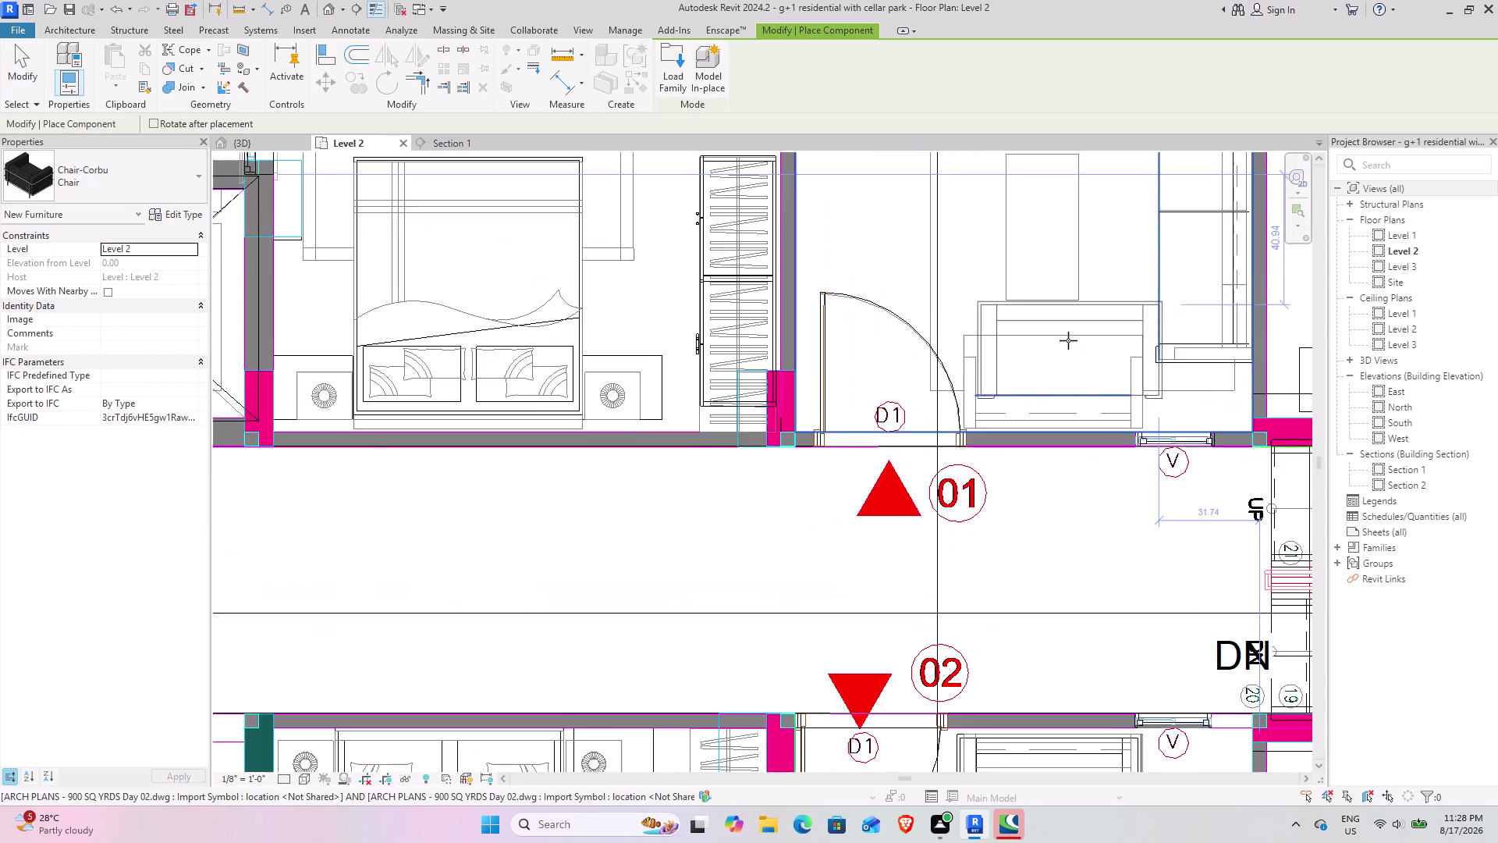
Rotate and place a Corbu chair in the Level 2 living room.
middle_drag(1067, 340, 942, 391)
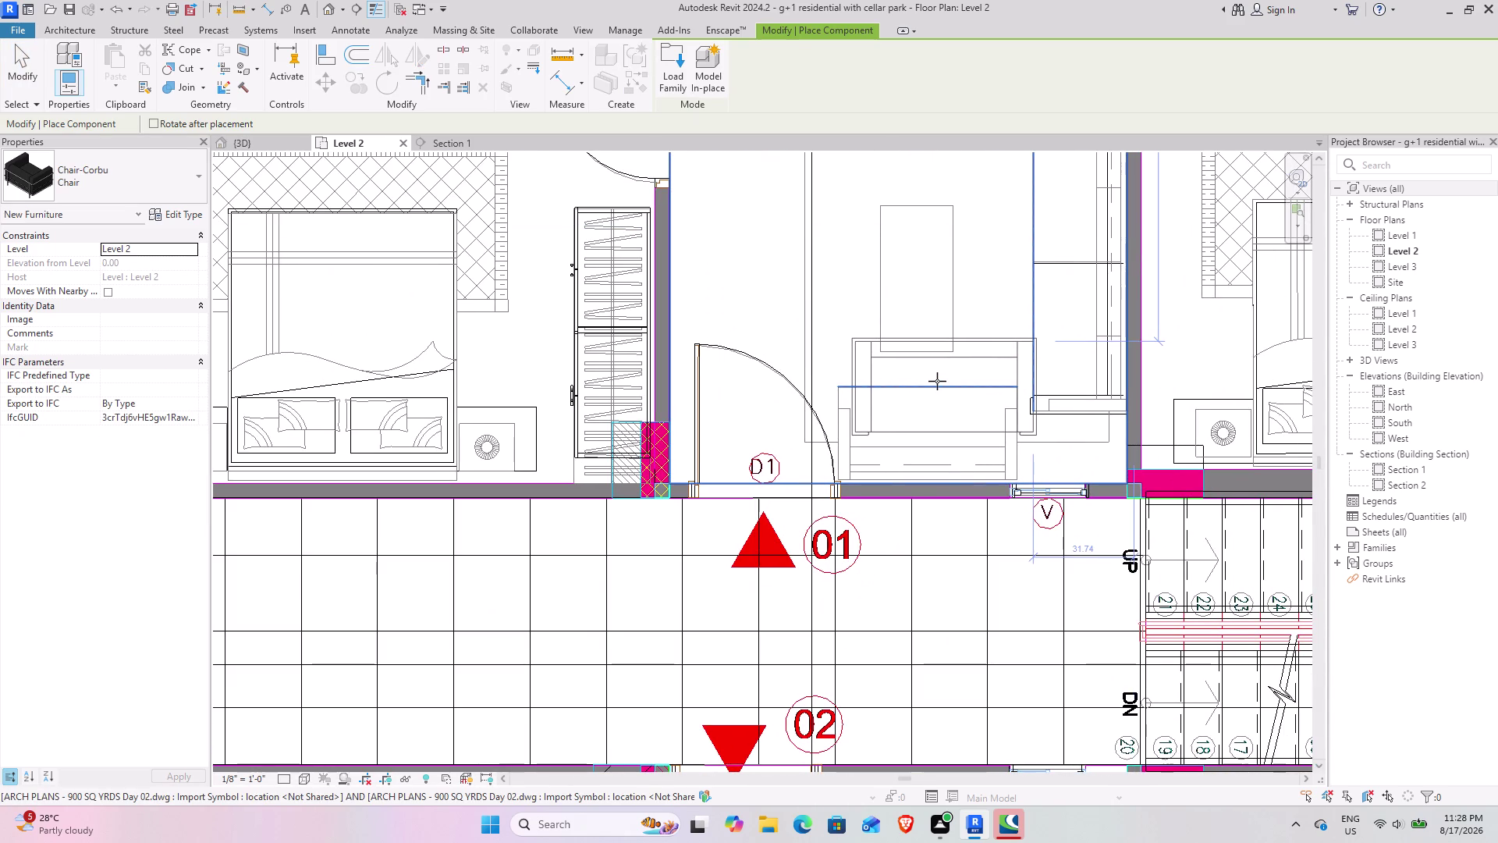
key(space)
key(space)
key(space)
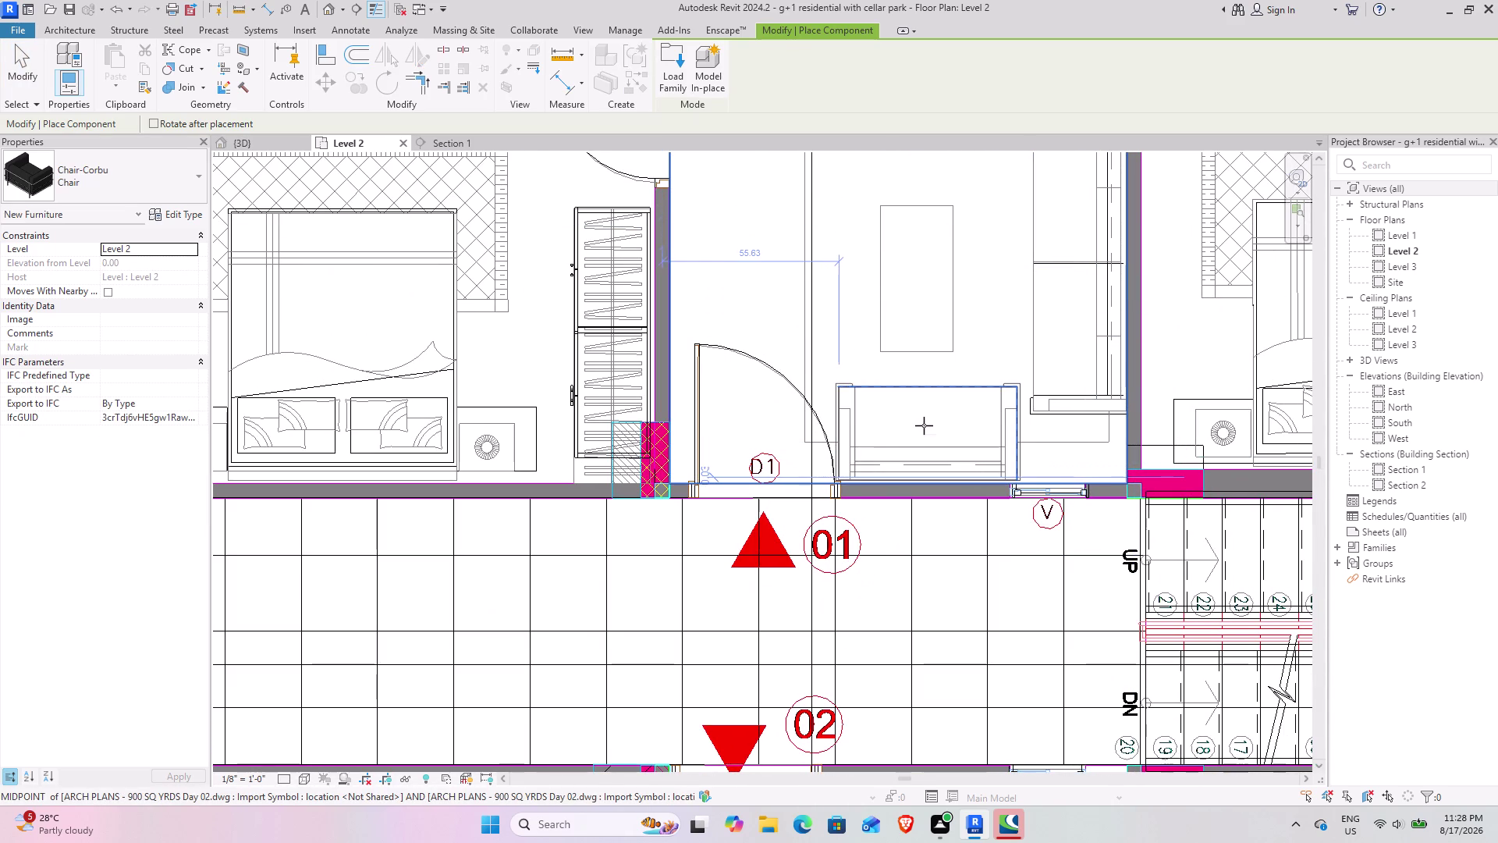
click(932, 425)
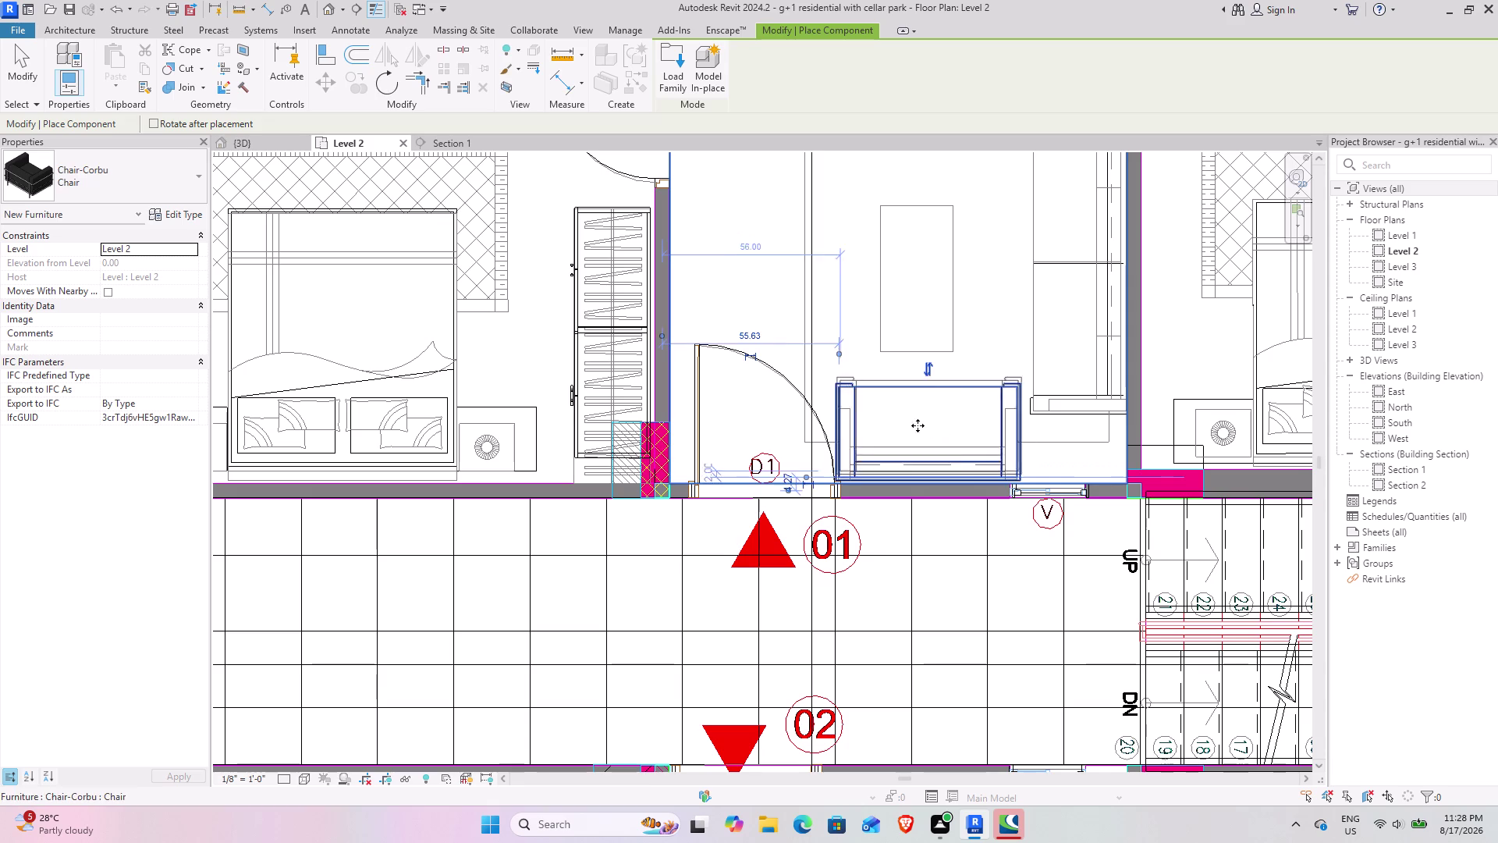
Pan across the flat, end chair placement and switch to the {3D} view.
middle_drag(597, 378, 1280, 455)
middle_drag(571, 451, 1414, 458)
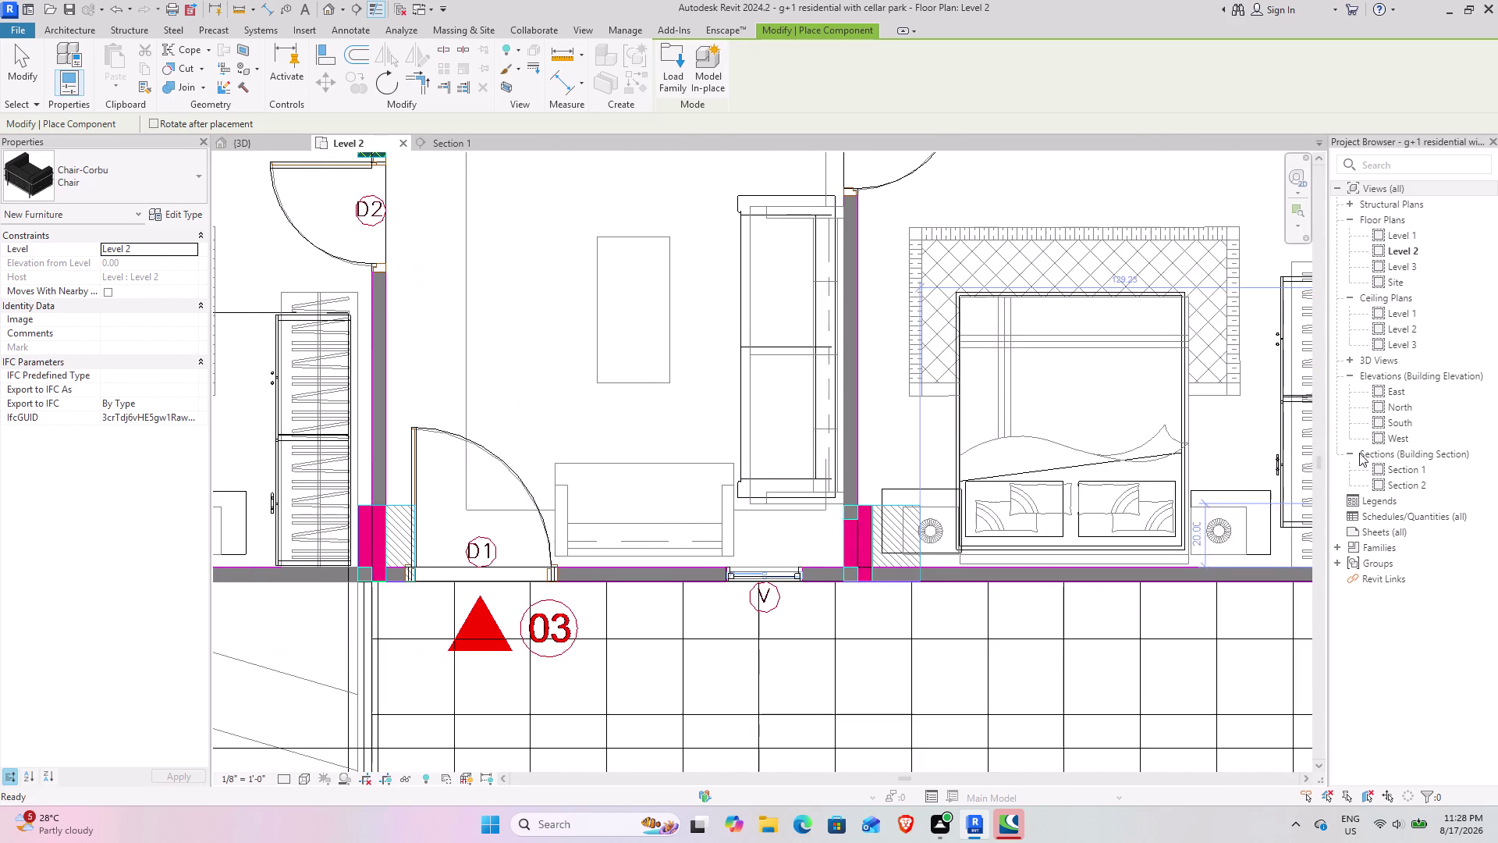
click(642, 508)
middle_drag(649, 507, 928, 603)
scroll(down, 3)
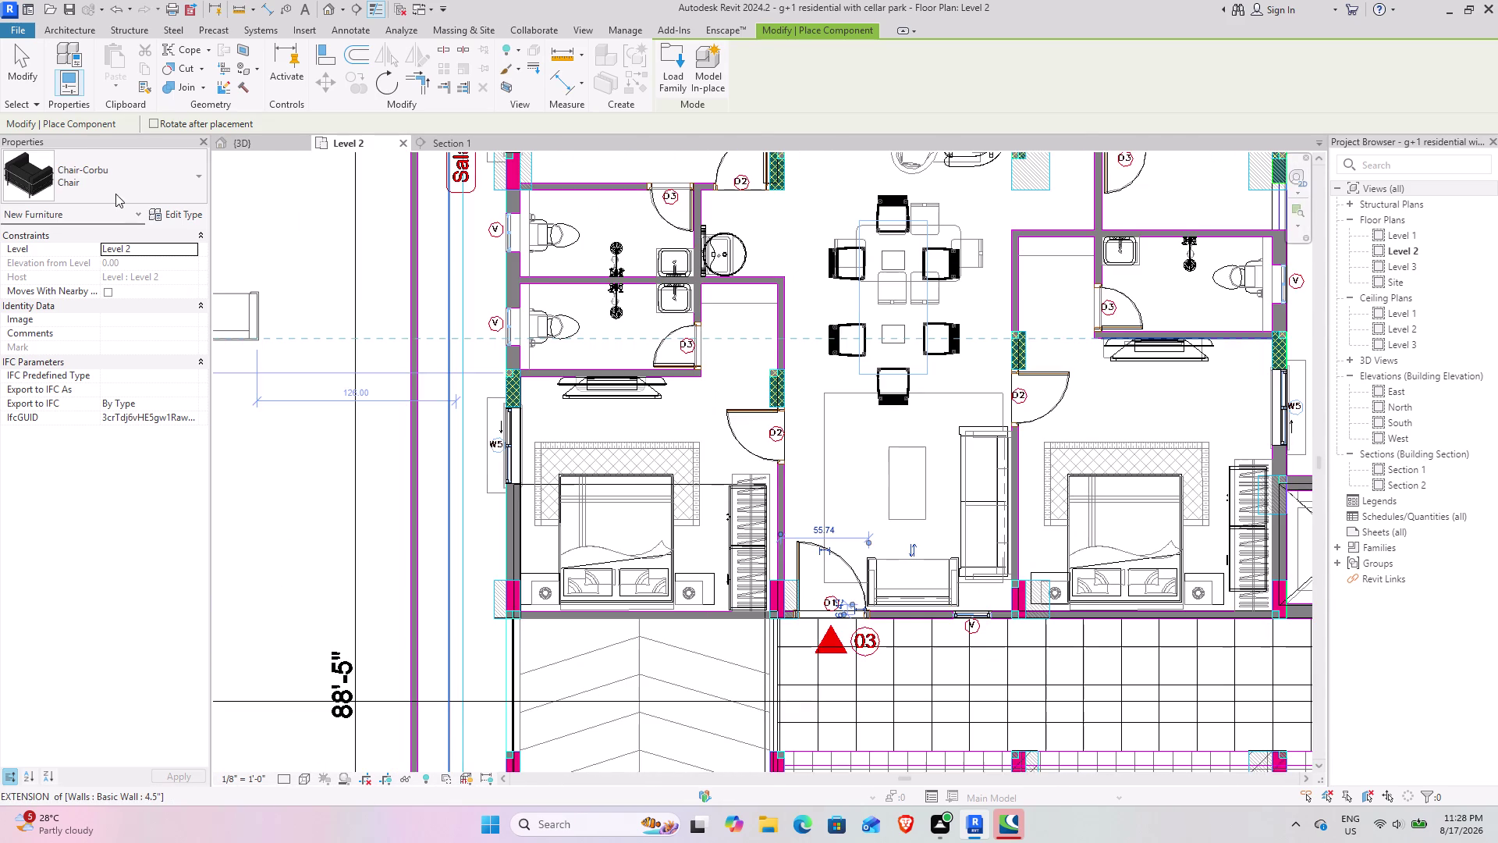
click(38, 75)
click(234, 137)
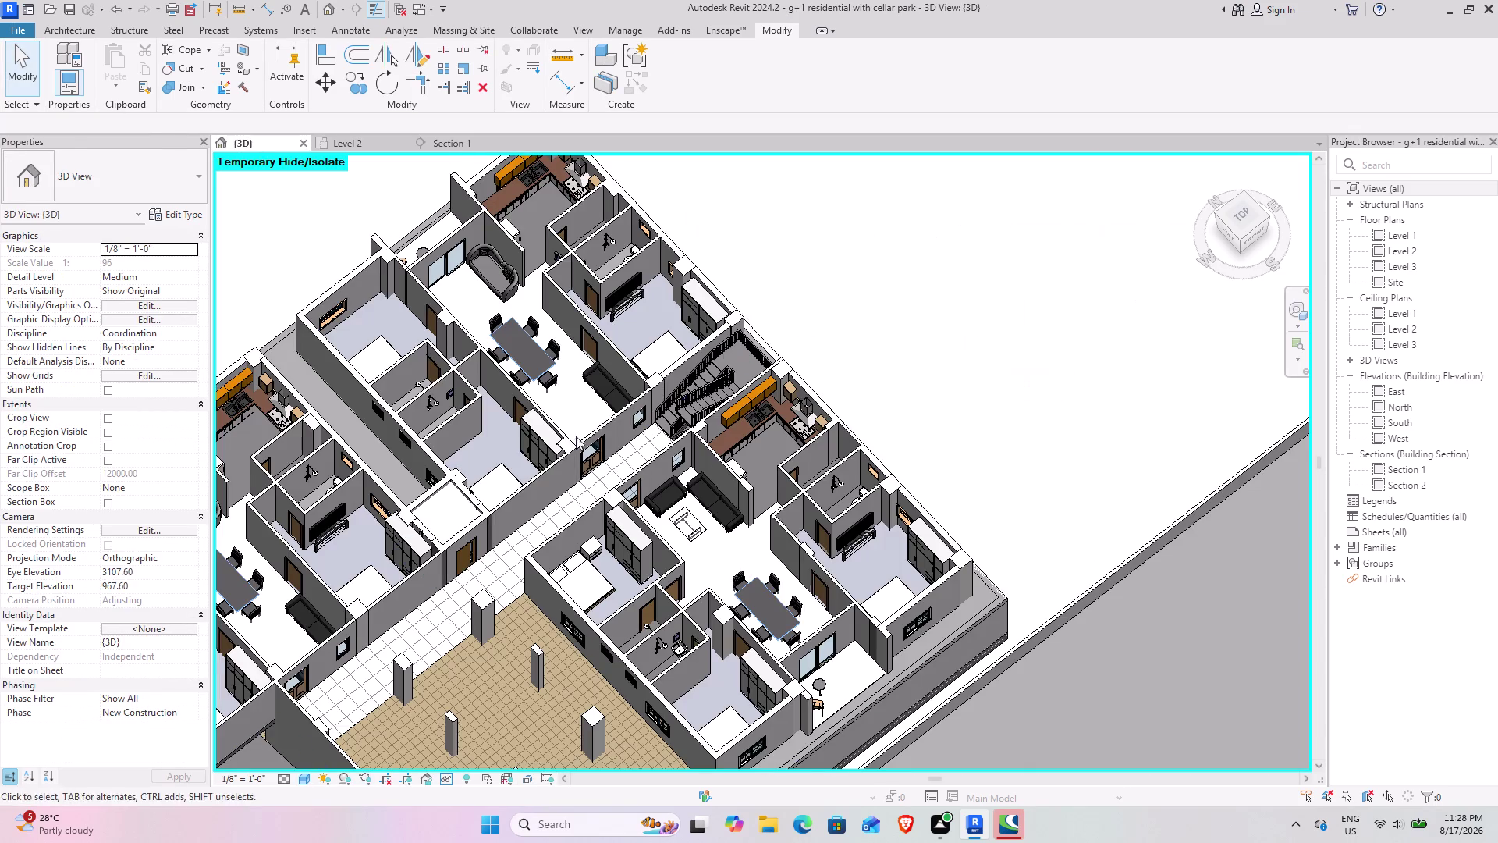
scroll(down, 3)
middle_drag(565, 481, 737, 378)
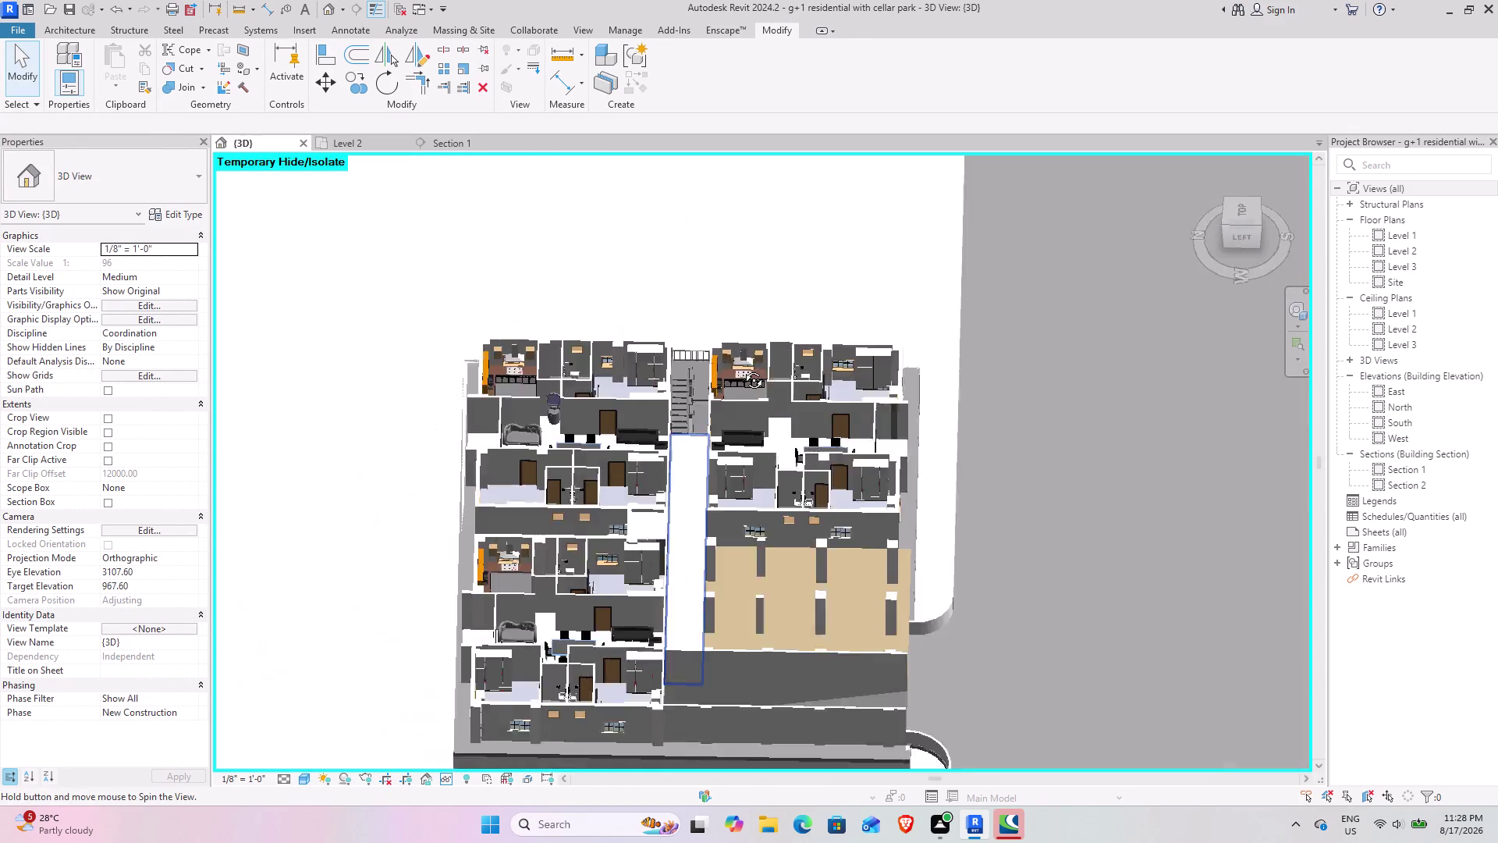
middle_drag(737, 378, 745, 355)
middle_drag(637, 496, 712, 588)
middle_drag(772, 561, 585, 305)
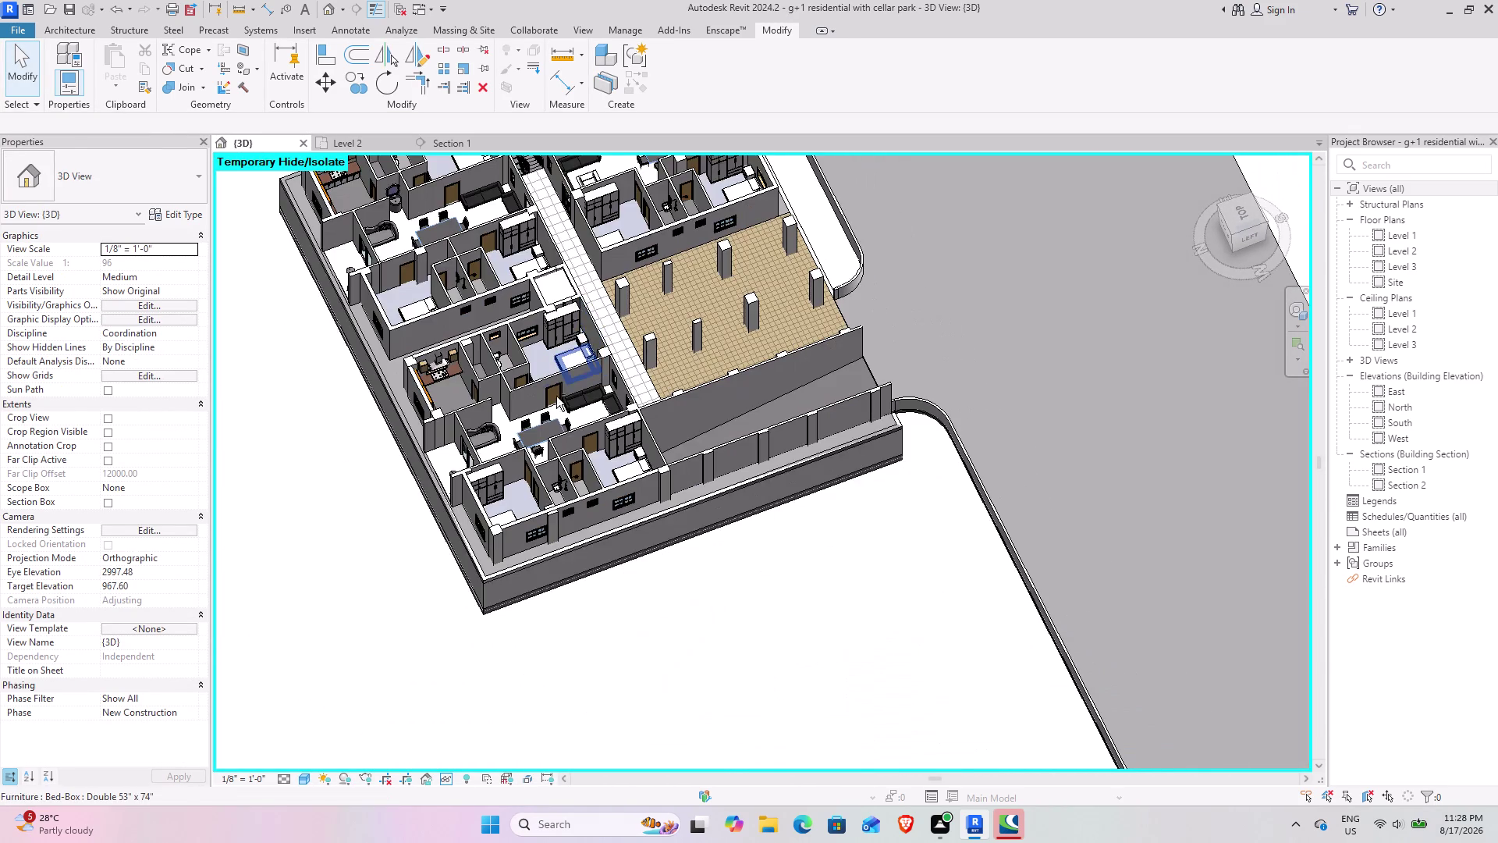
middle_drag(559, 402, 610, 448)
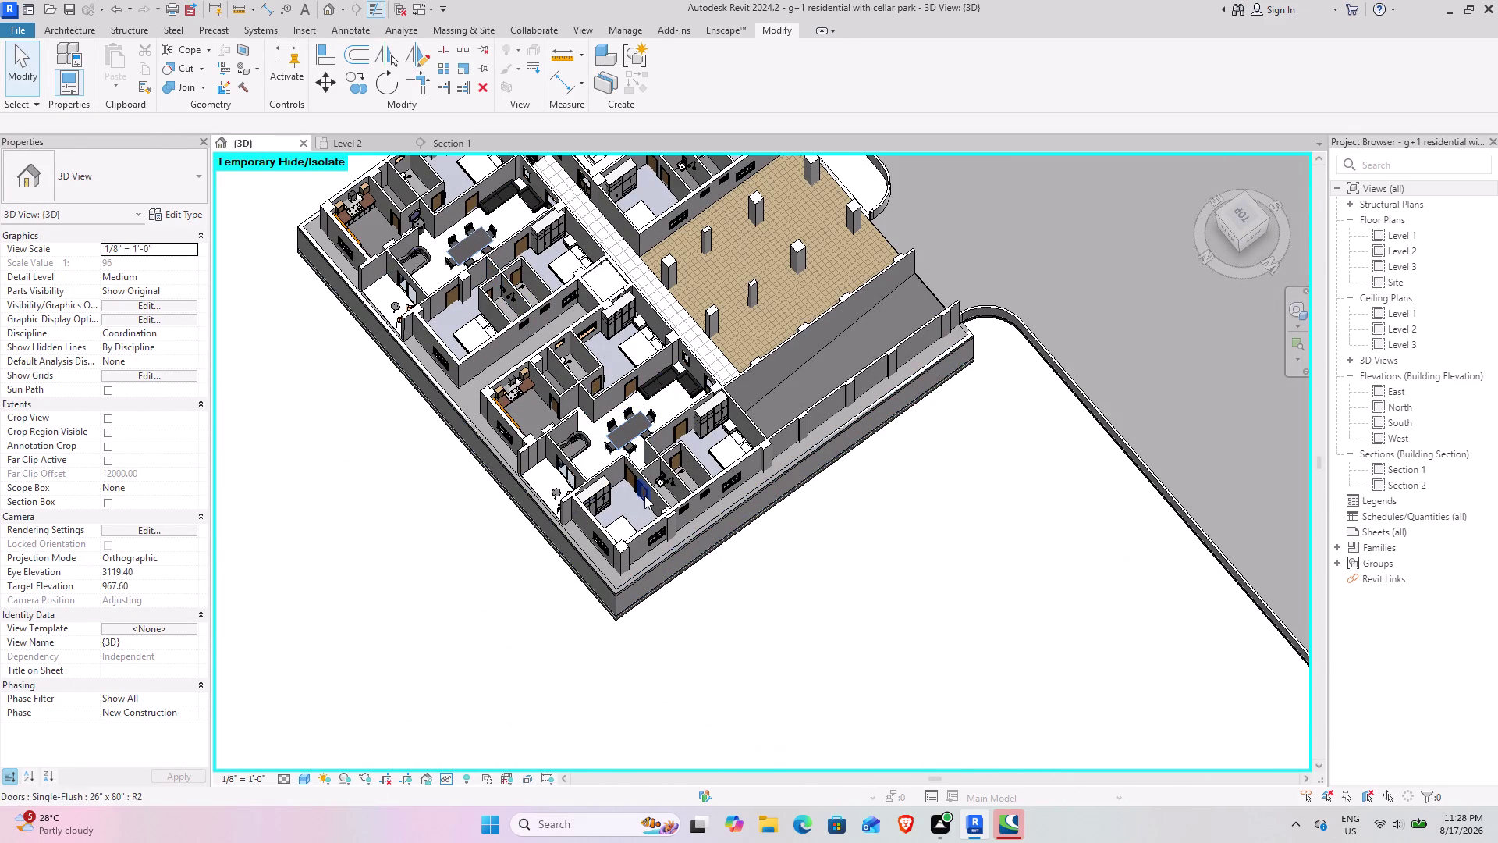
middle_drag(625, 386, 626, 468)
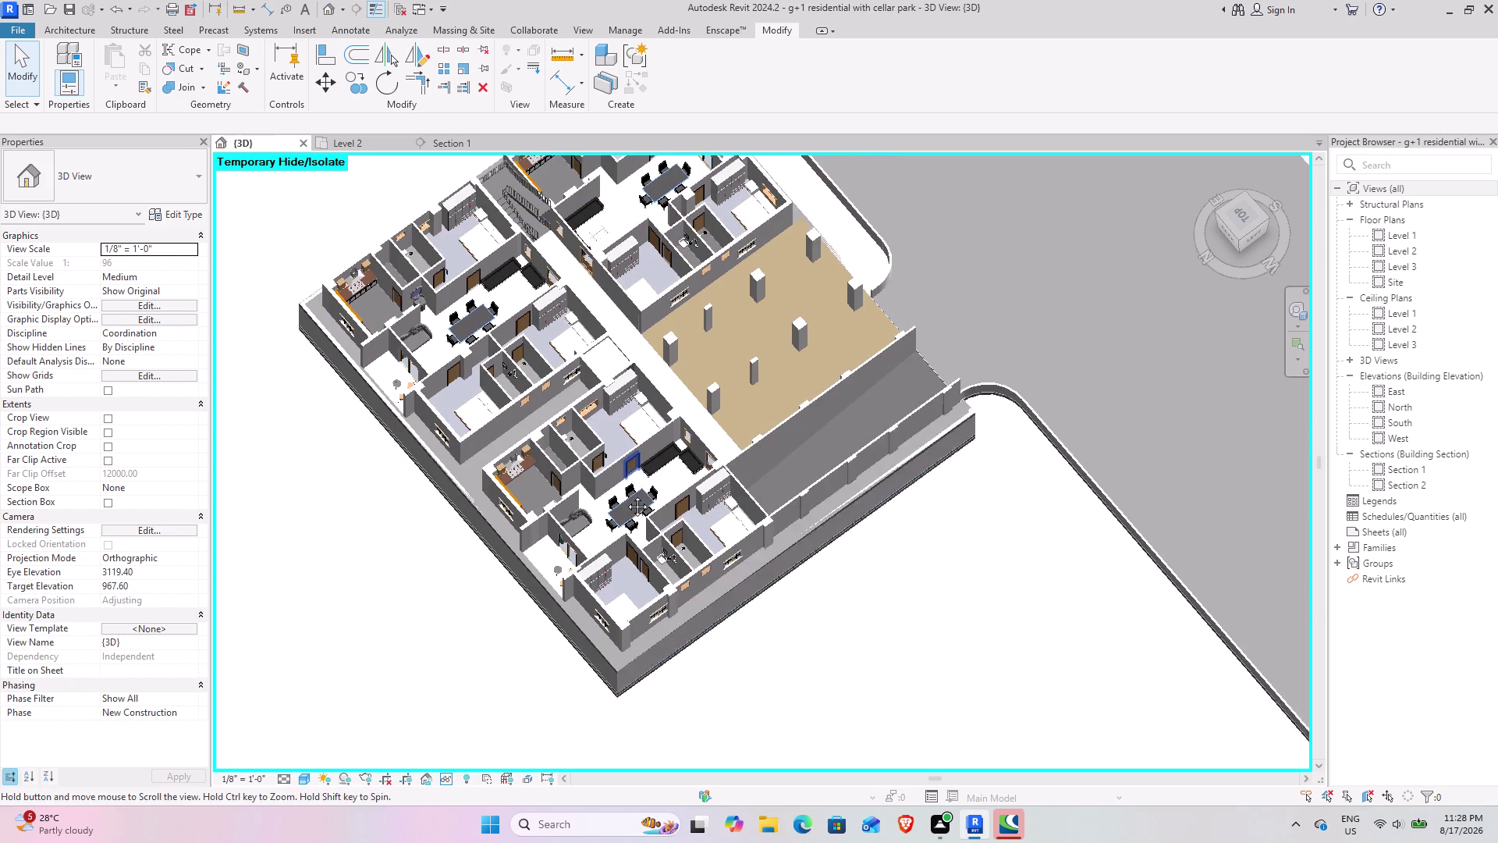
middle_drag(626, 468, 642, 601)
middle_drag(627, 360, 598, 484)
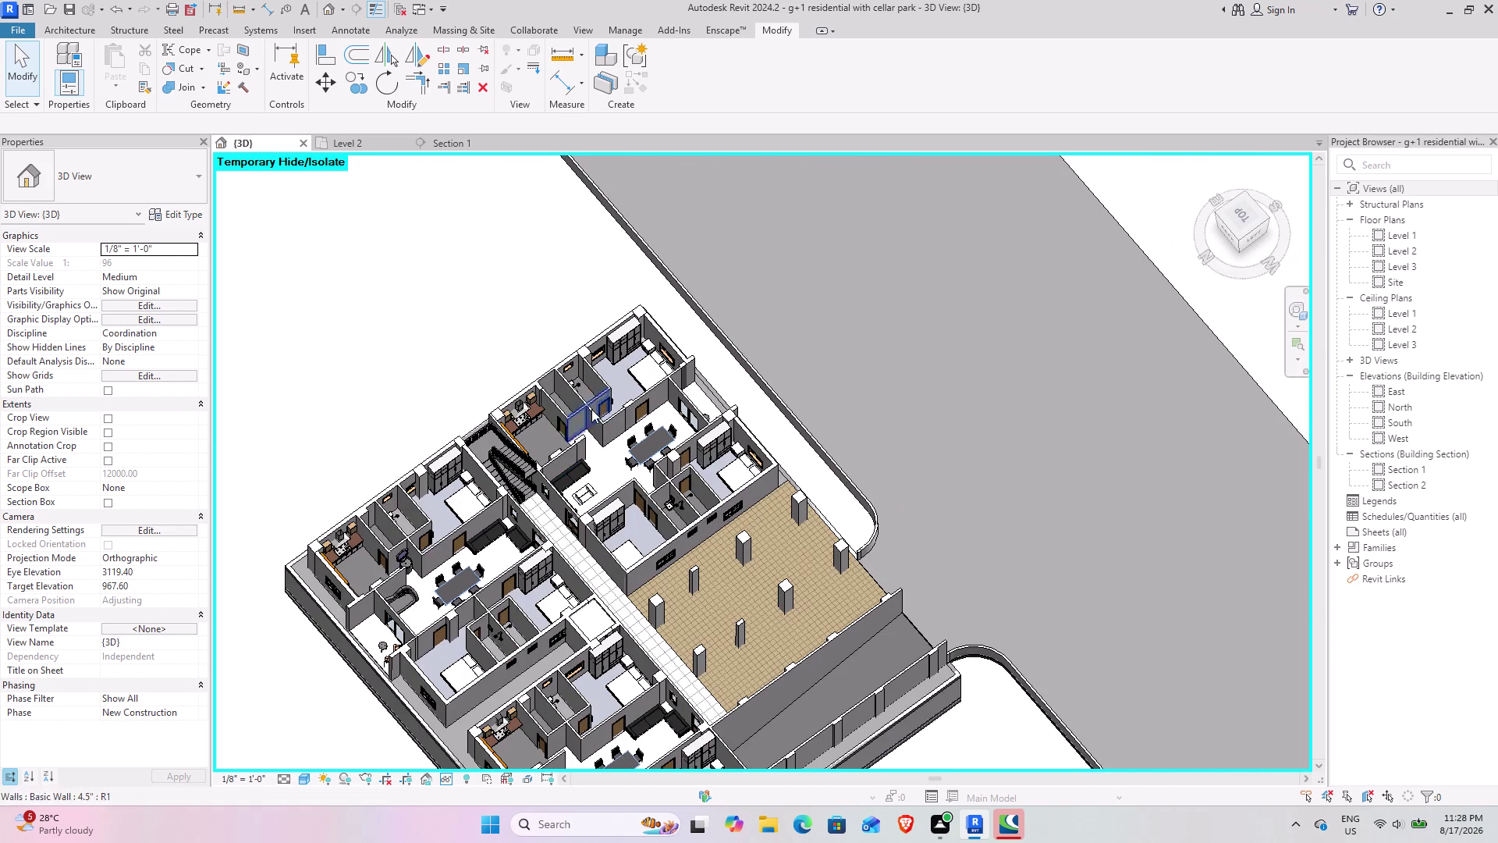
scroll(up, 3)
scroll(up, 3)
middle_drag(494, 460, 493, 461)
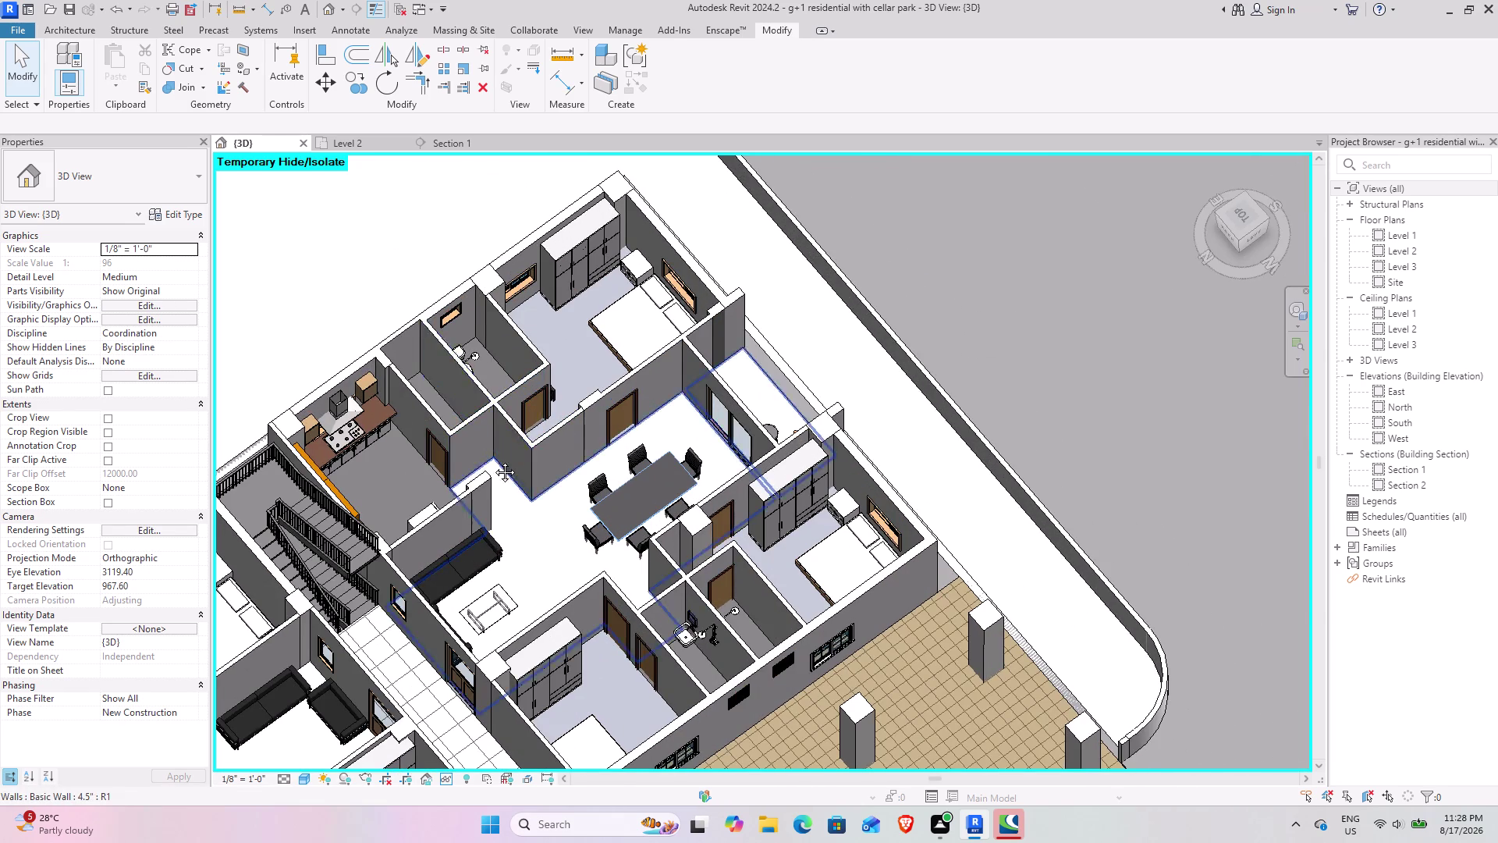
middle_drag(493, 460, 393, 444)
middle_drag(427, 589, 570, 333)
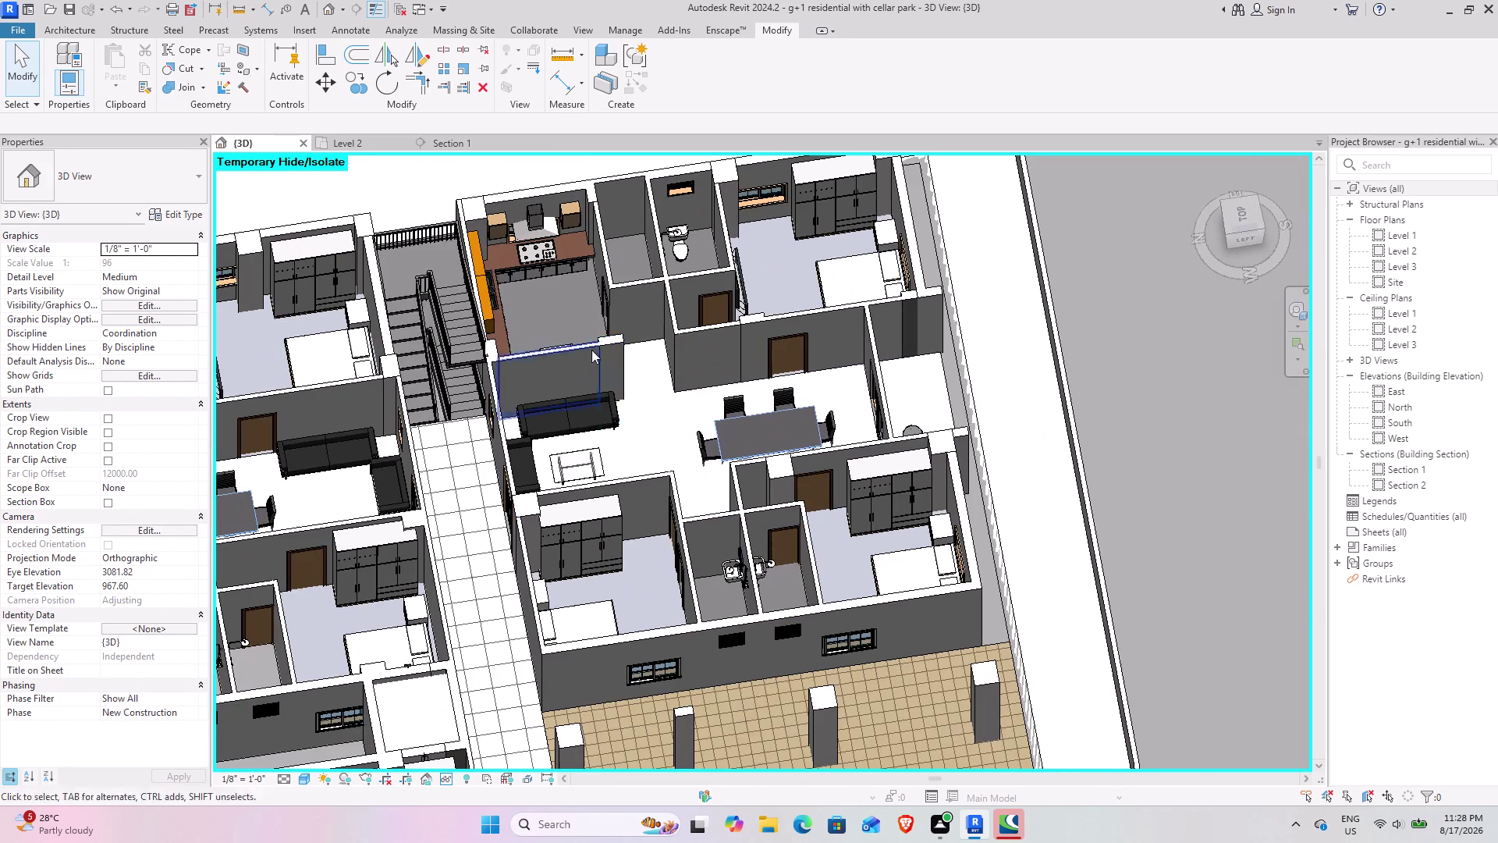
middle_drag(602, 460, 448, 465)
middle_drag(417, 465, 585, 200)
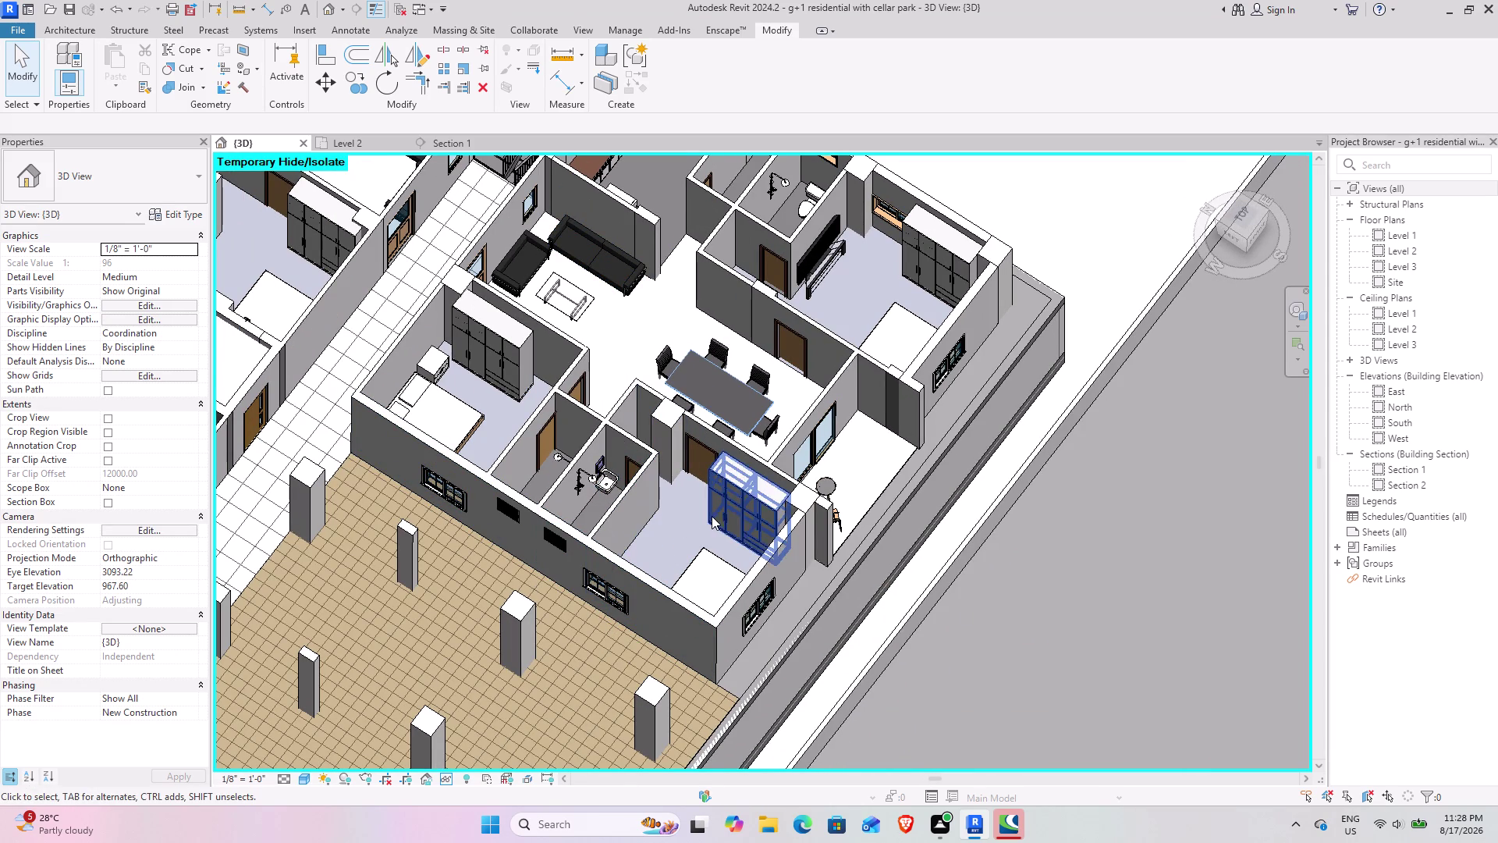
middle_drag(681, 558, 762, 490)
middle_drag(751, 438, 341, 606)
middle_drag(344, 573, 347, 524)
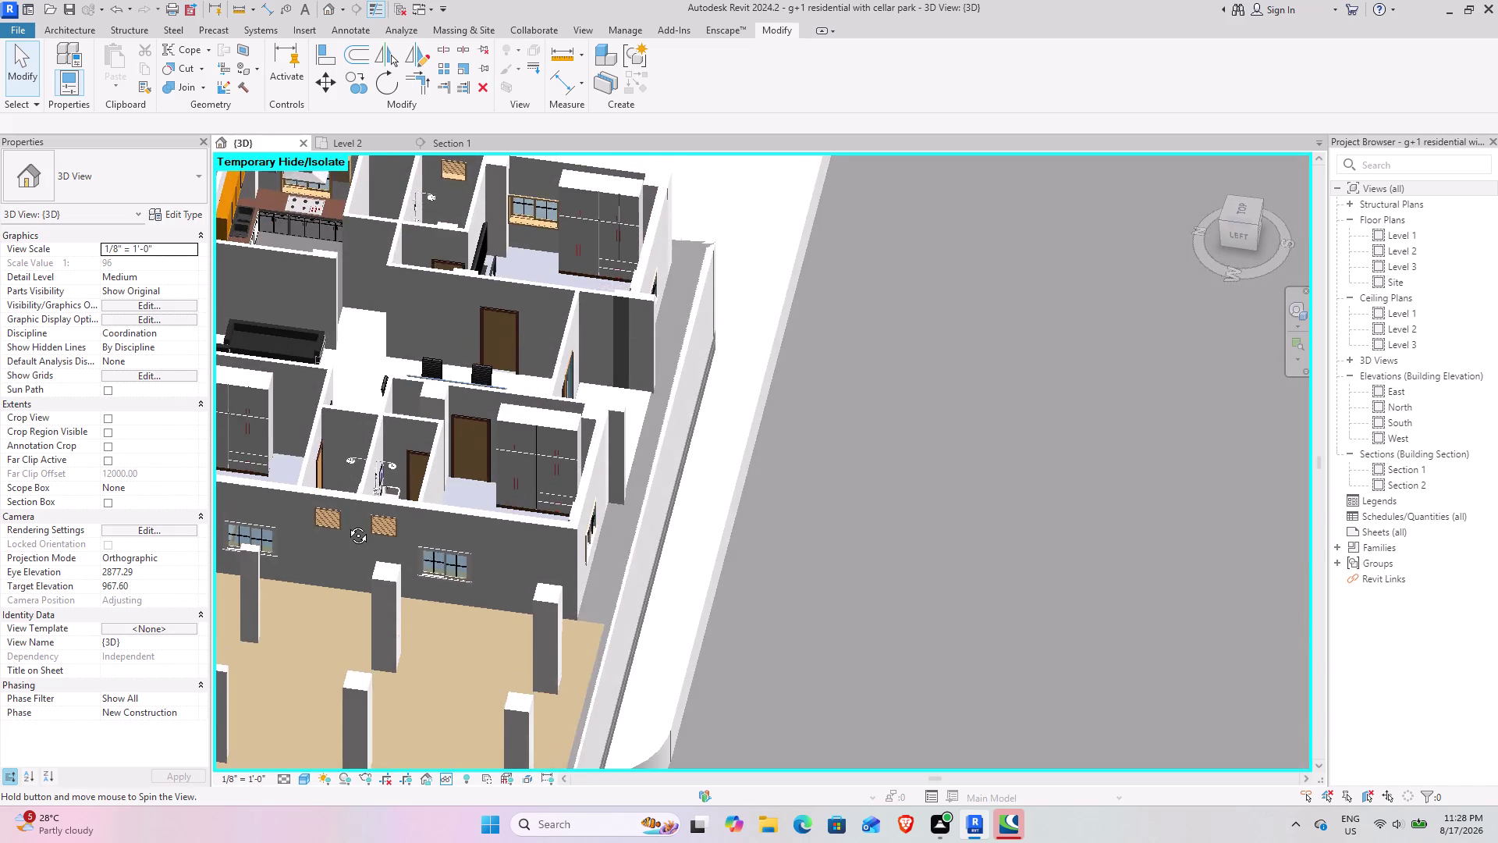
middle_drag(346, 524, 345, 524)
middle_drag(472, 308, 408, 519)
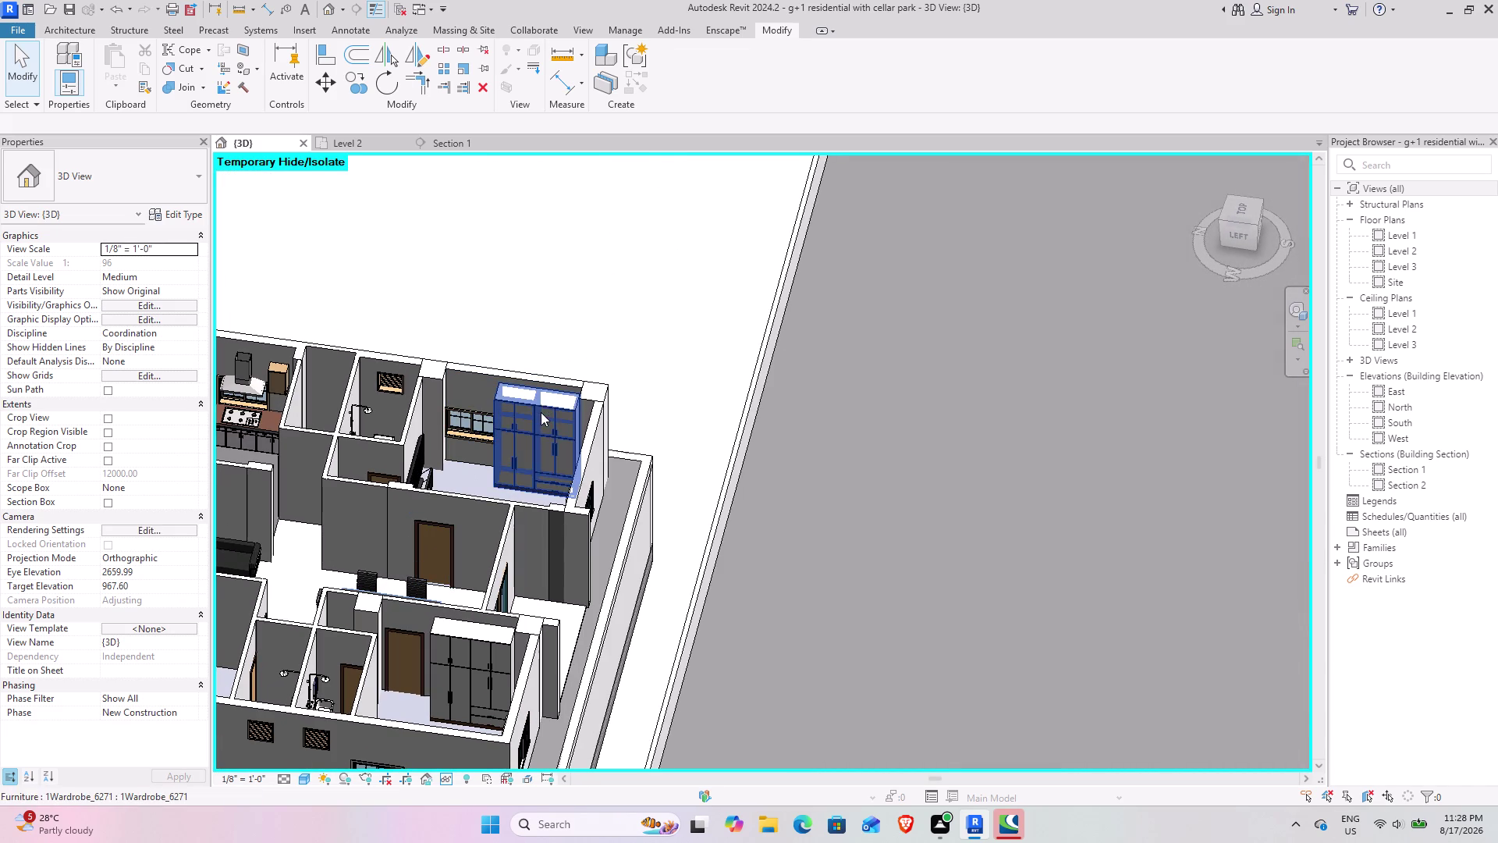
click(541, 412)
click(176, 215)
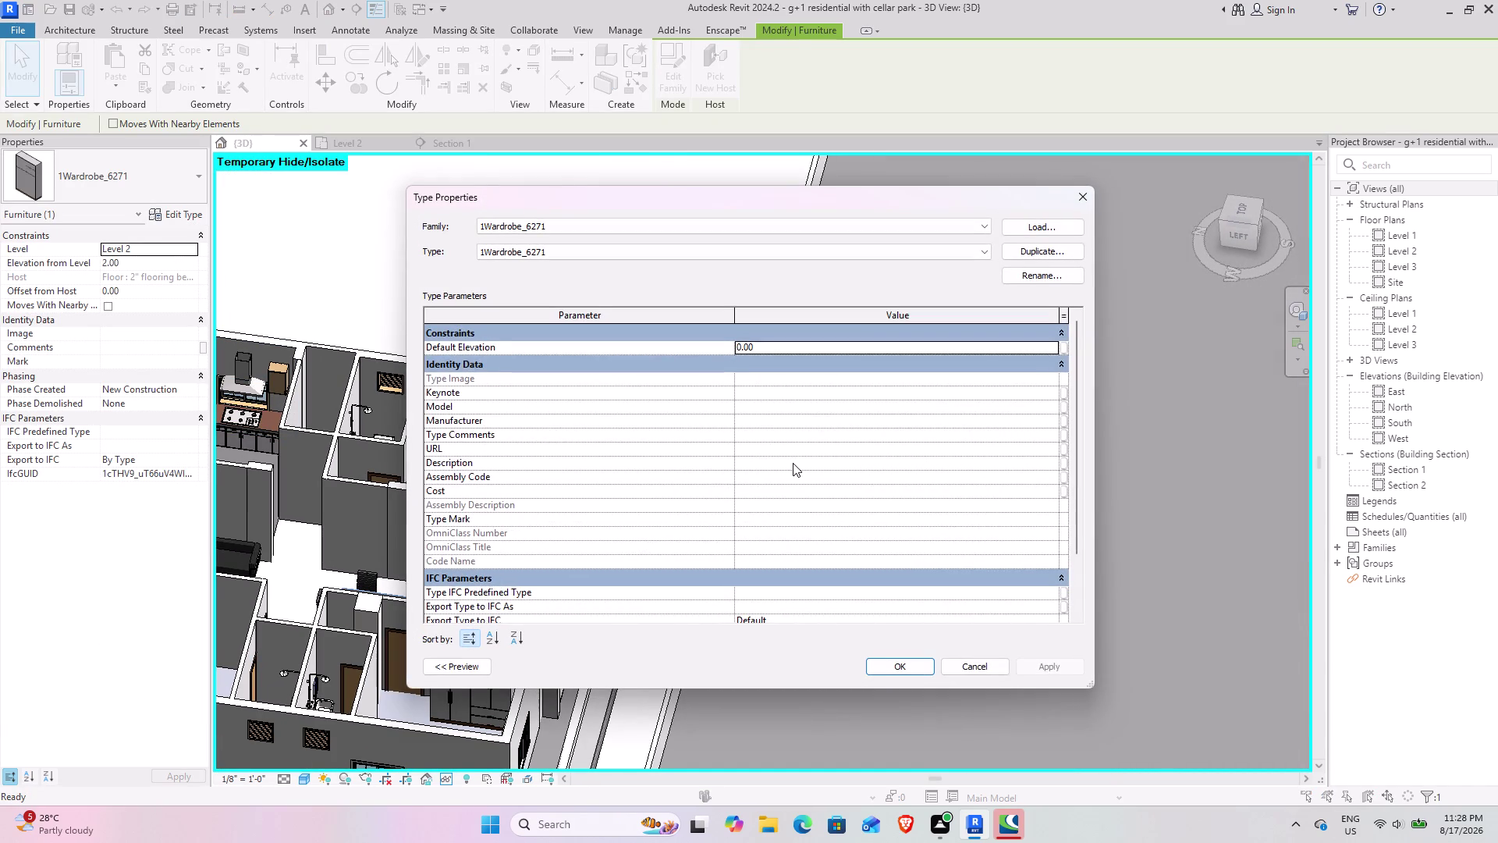
scroll(down, 3)
scroll(up, 3)
scroll(up, 3)
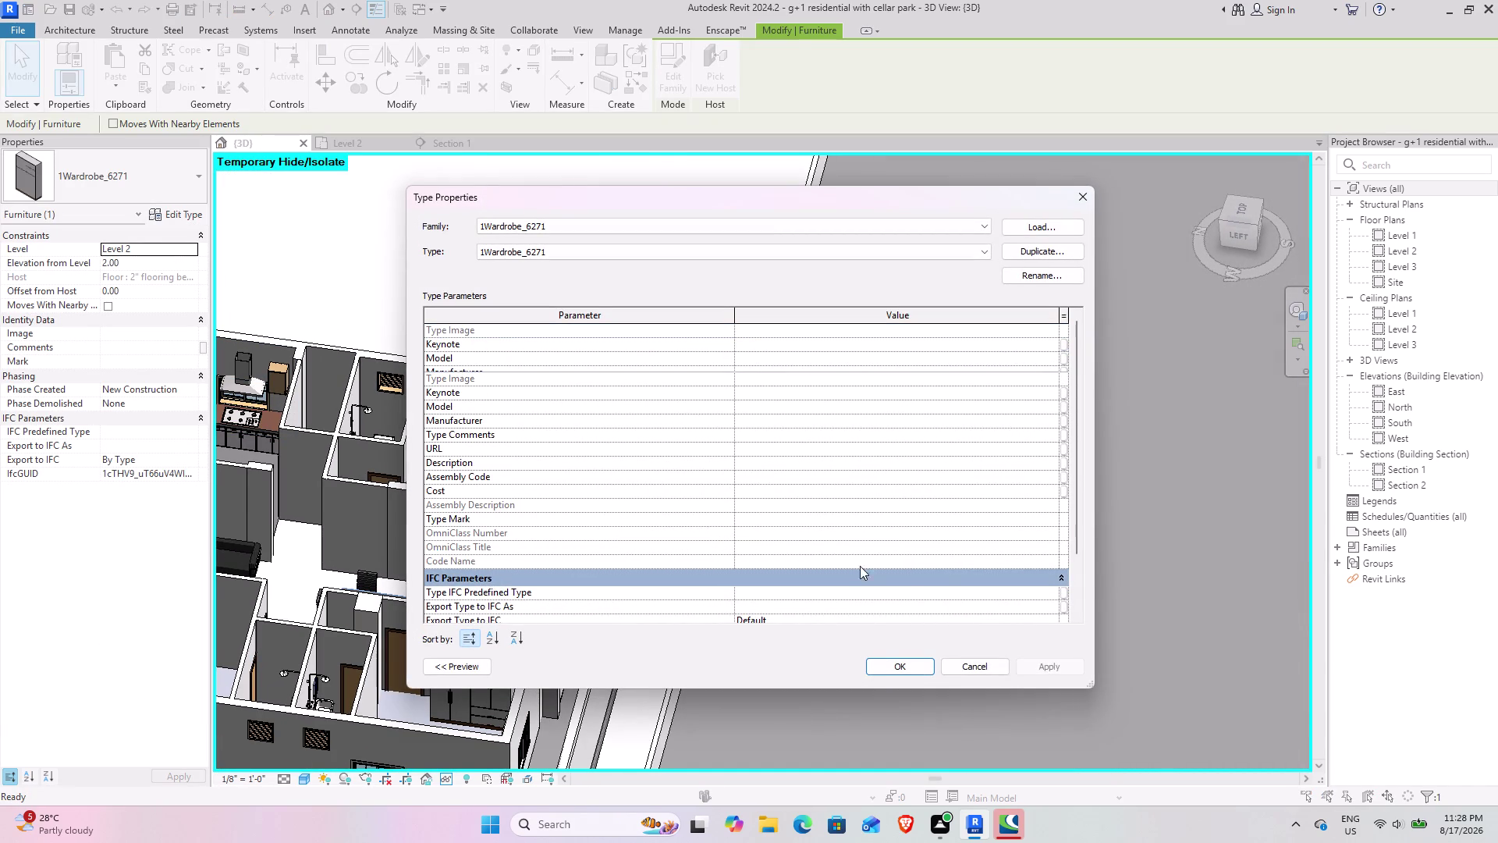
click(967, 666)
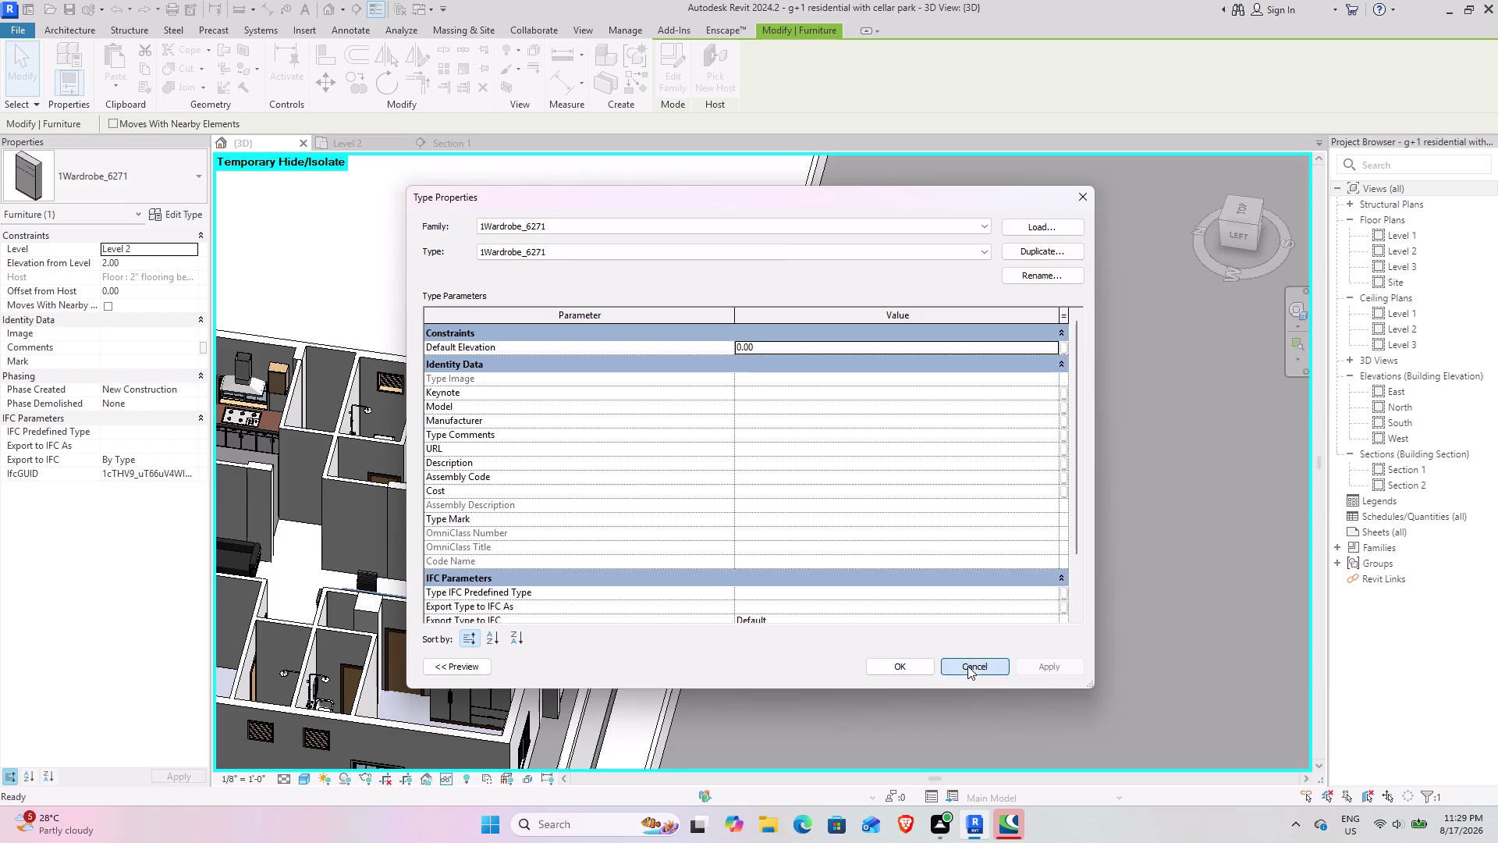
click(833, 470)
middle_drag(498, 525, 482, 391)
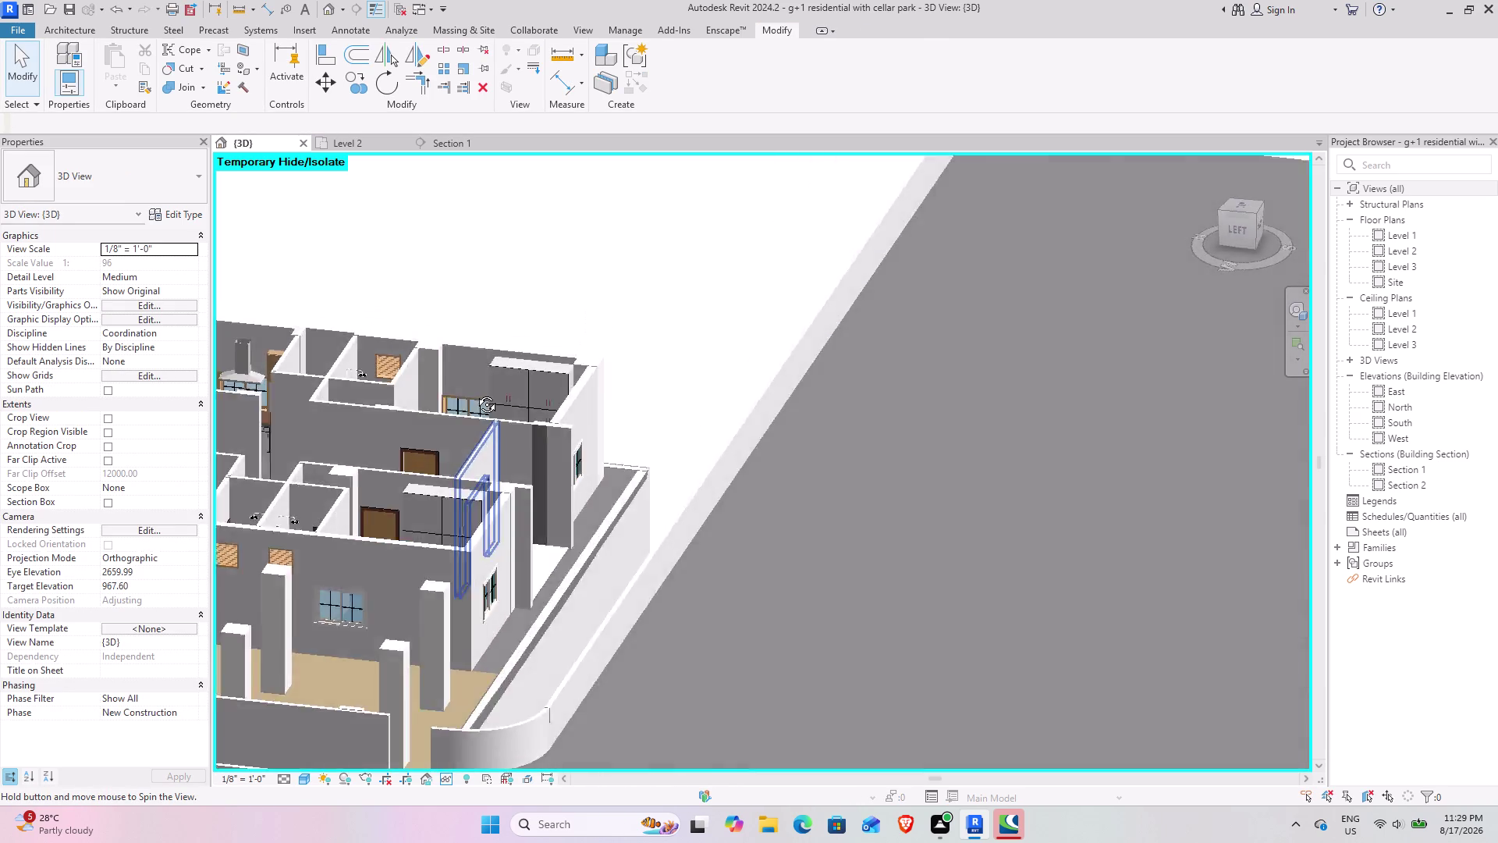
middle_drag(482, 391, 413, 424)
middle_drag(413, 424, 705, 308)
middle_drag(655, 324, 553, 418)
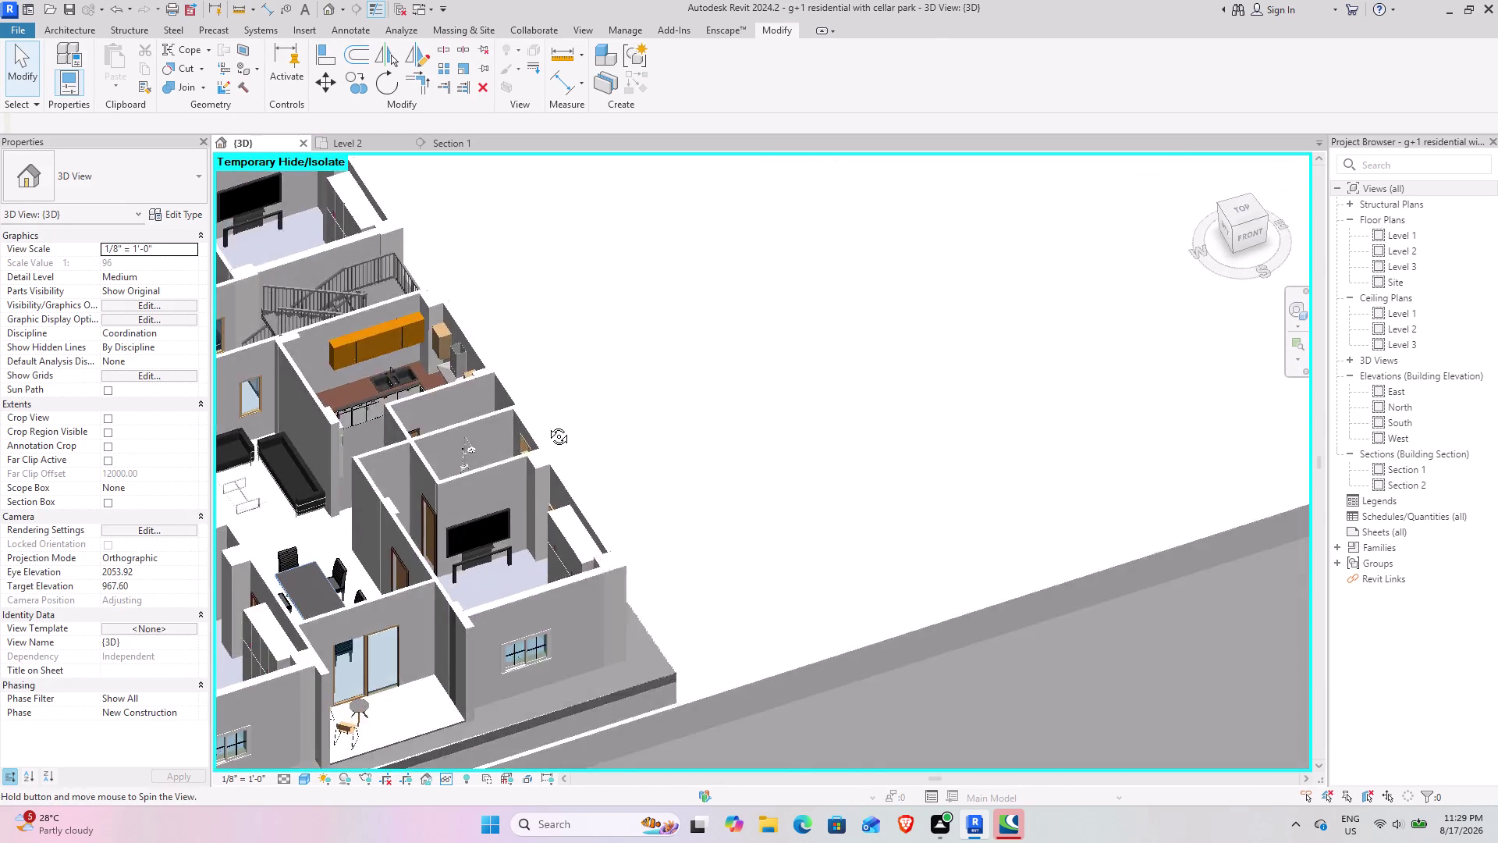
middle_drag(553, 418, 540, 430)
middle_drag(509, 444, 678, 361)
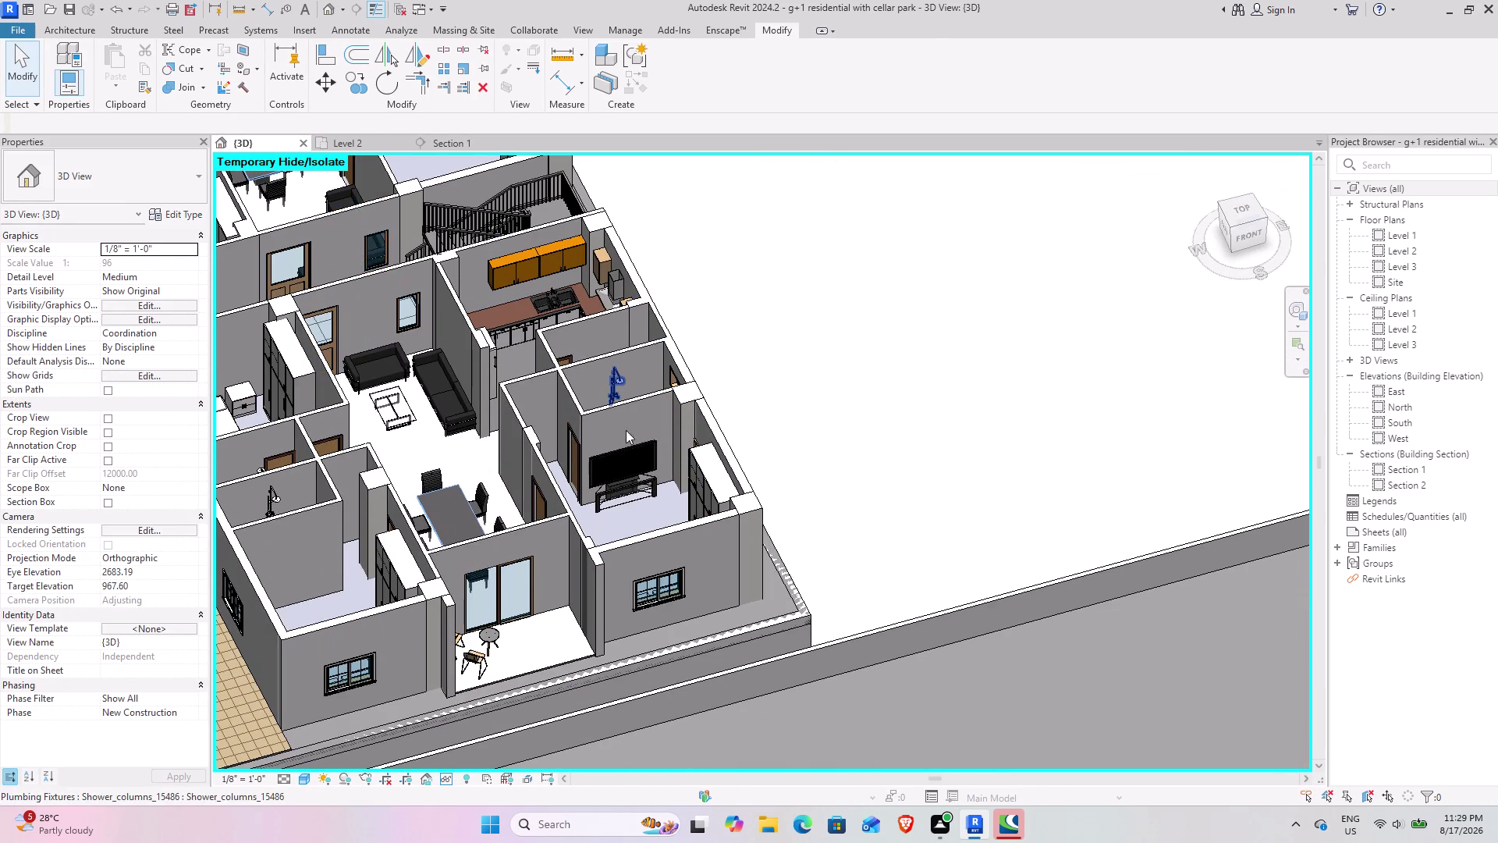
scroll(down, 3)
middle_drag(539, 451, 949, 270)
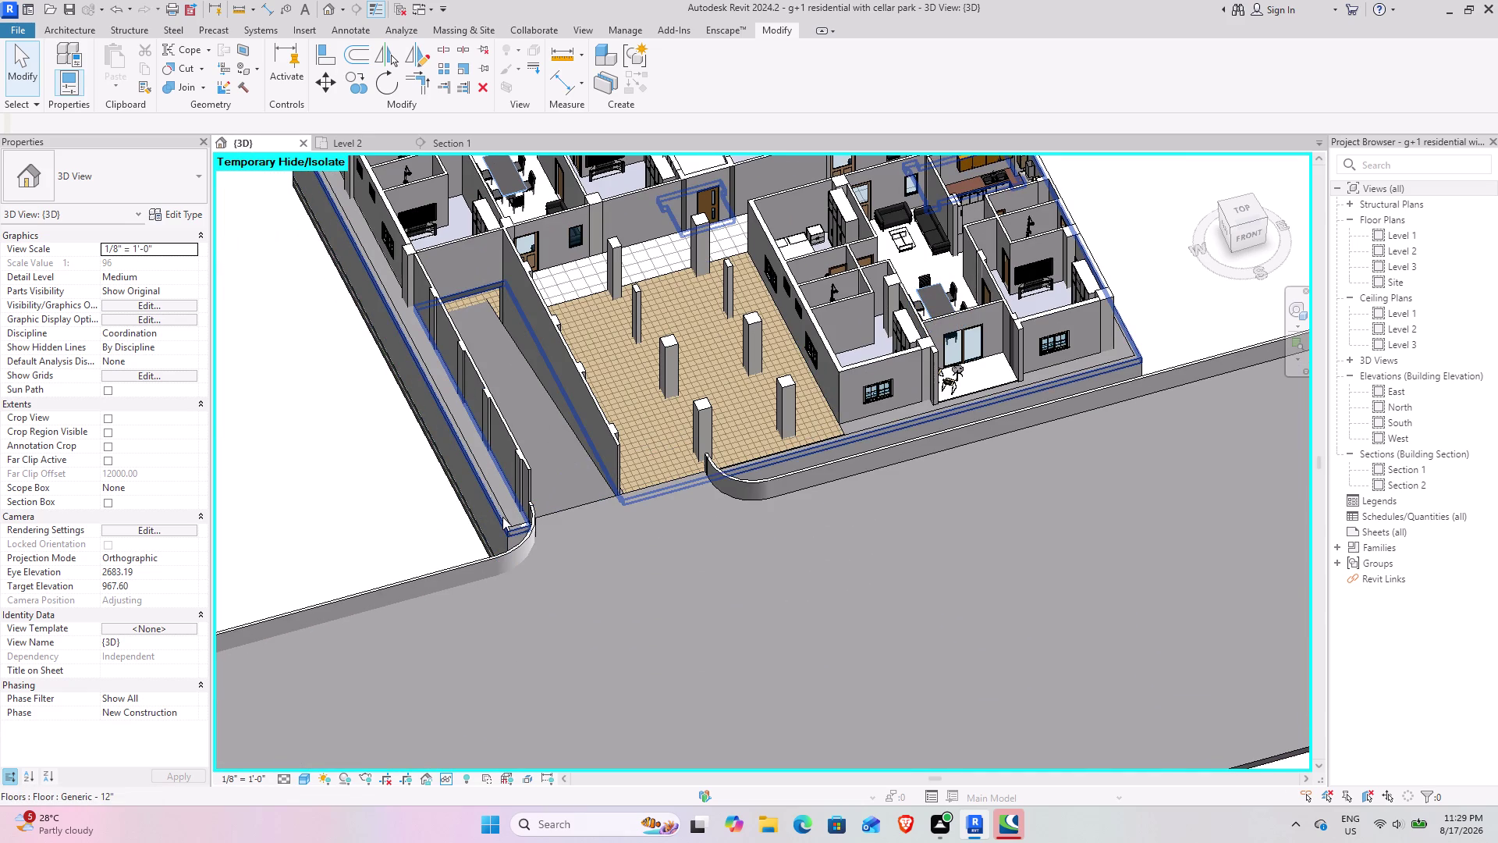
middle_drag(509, 490, 441, 361)
middle_drag(442, 371, 395, 649)
middle_drag(450, 560, 449, 435)
middle_drag(450, 435, 448, 541)
middle_drag(449, 546, 443, 642)
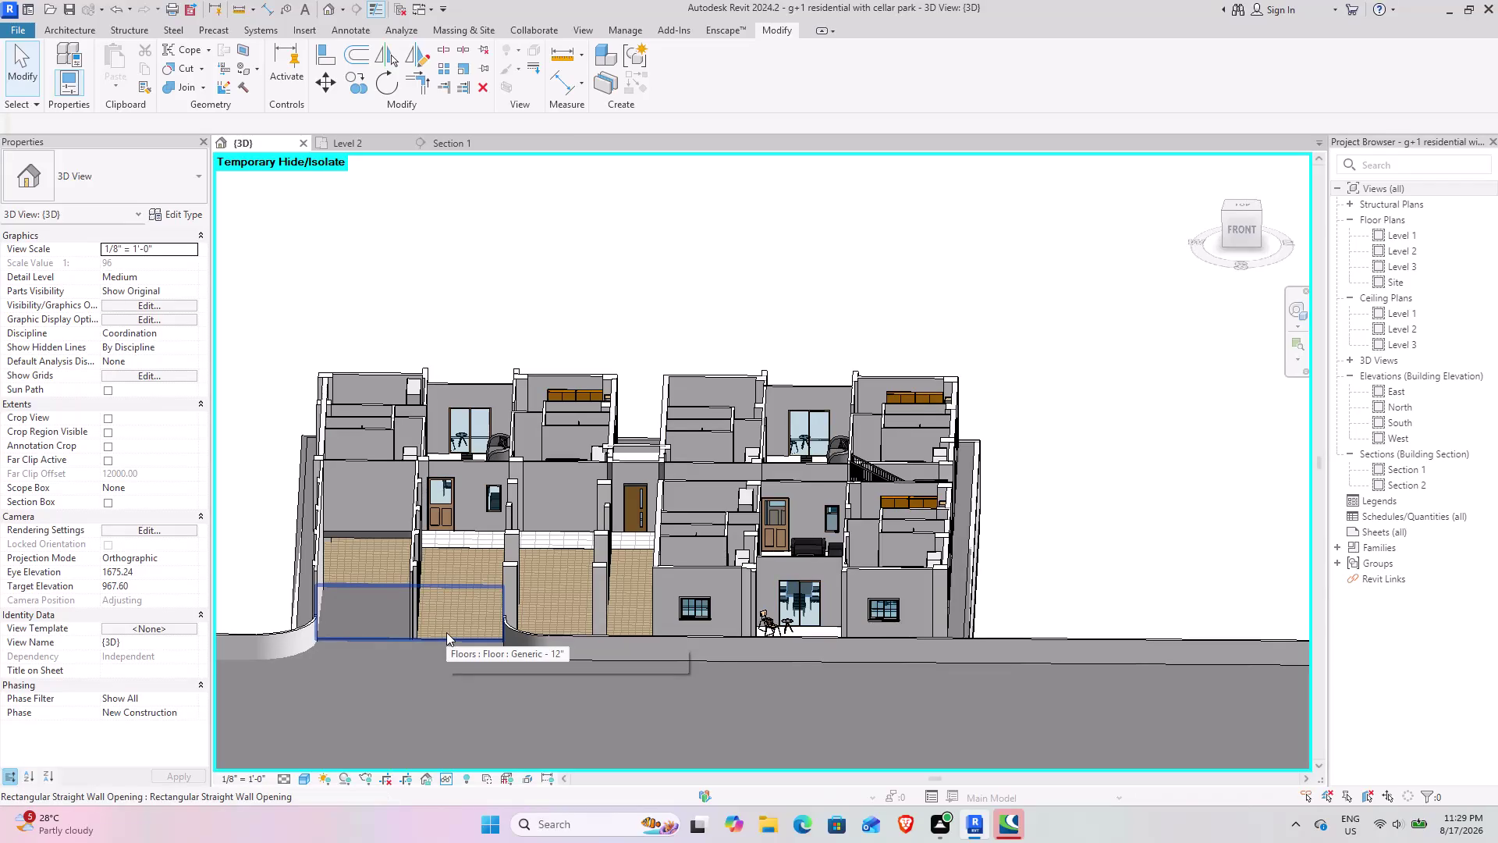
middle_drag(750, 528, 778, 604)
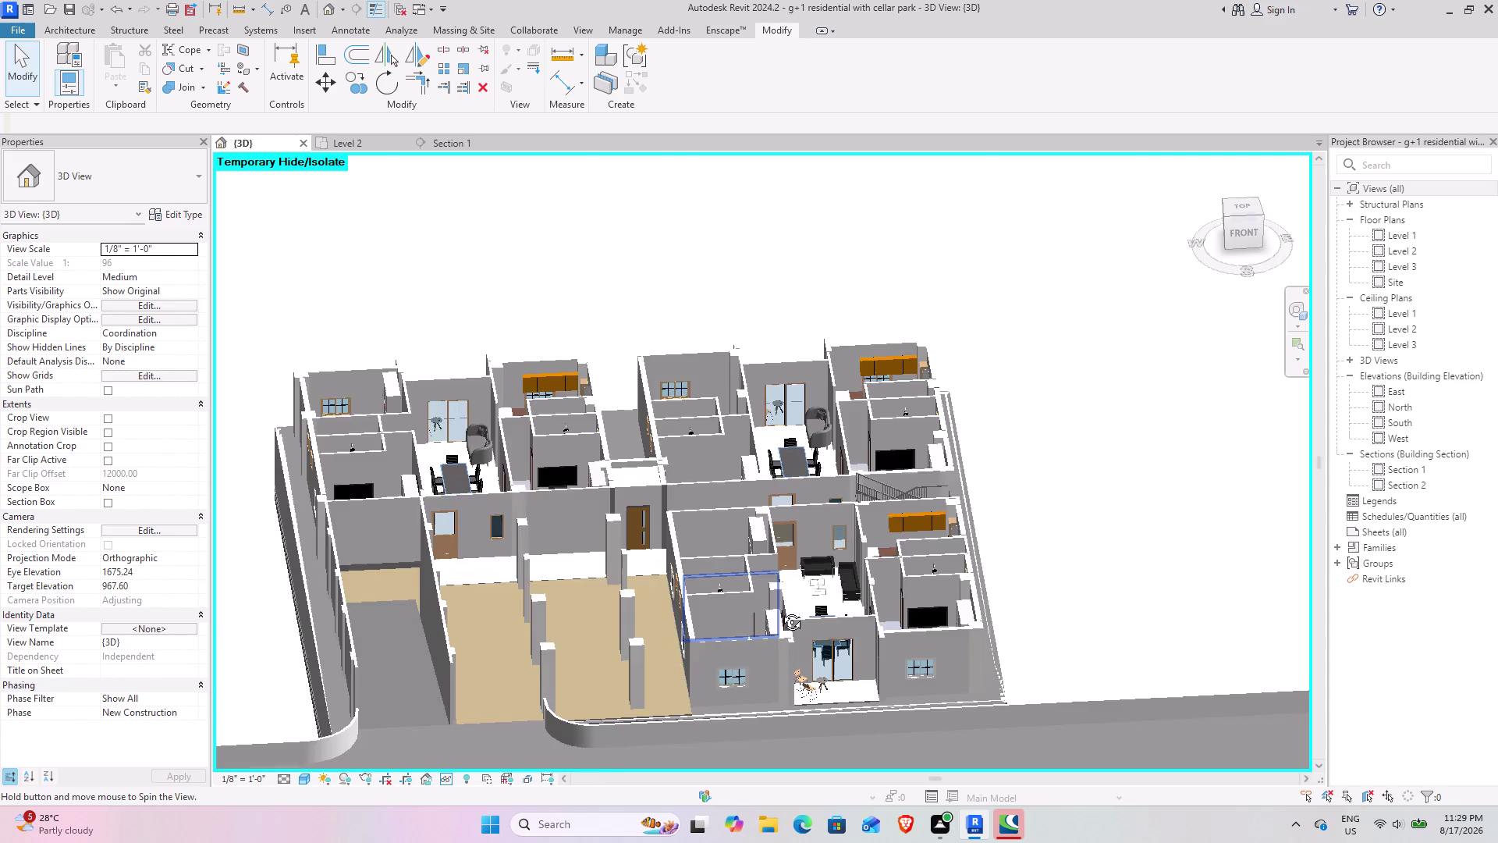
middle_drag(777, 604, 789, 634)
middle_drag(784, 631, 634, 270)
scroll(up, 3)
middle_drag(680, 391, 672, 440)
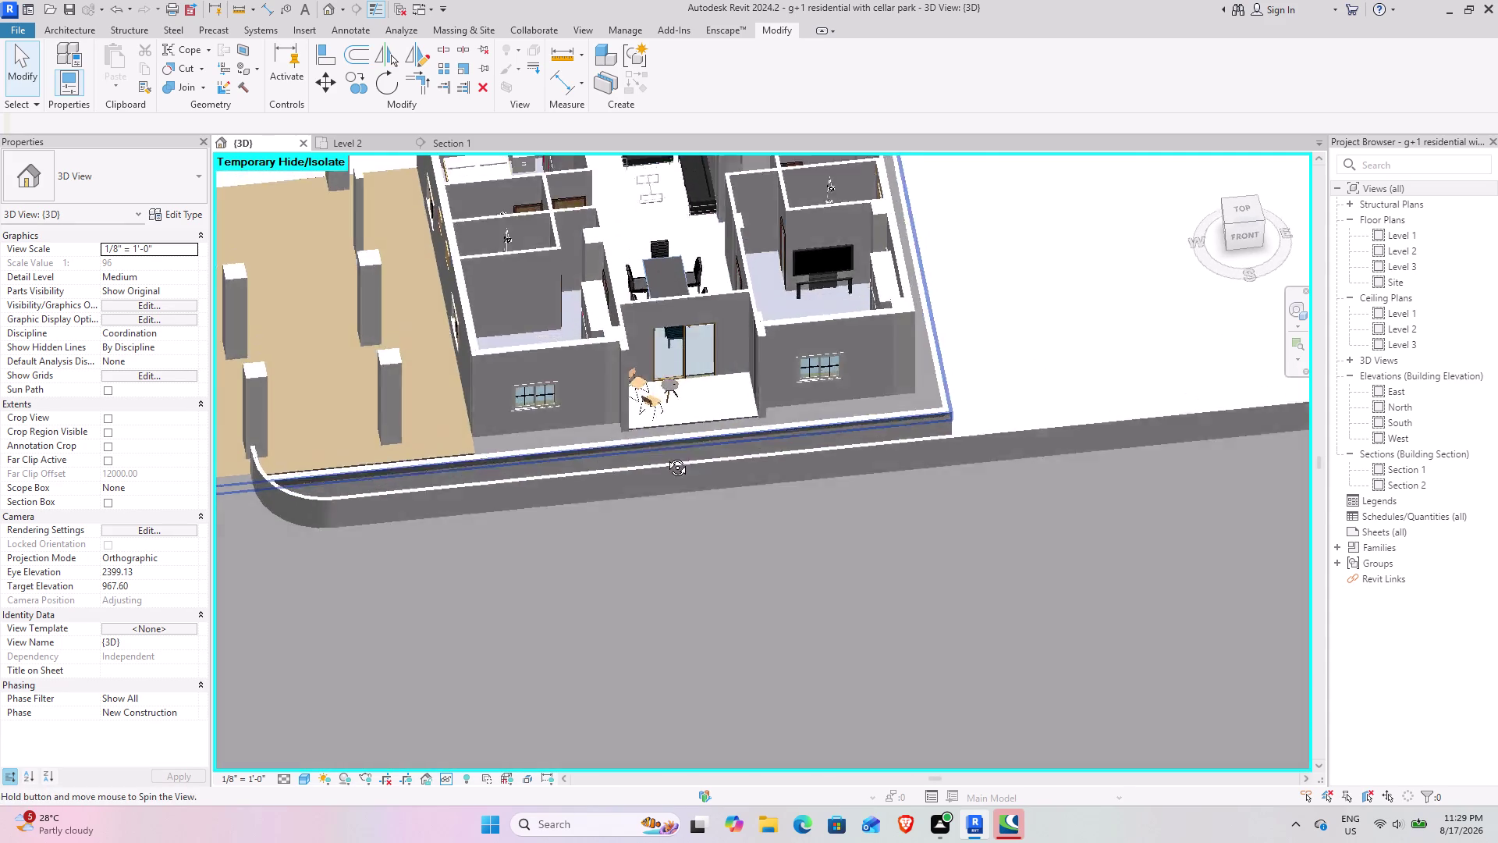
middle_drag(671, 440, 610, 455)
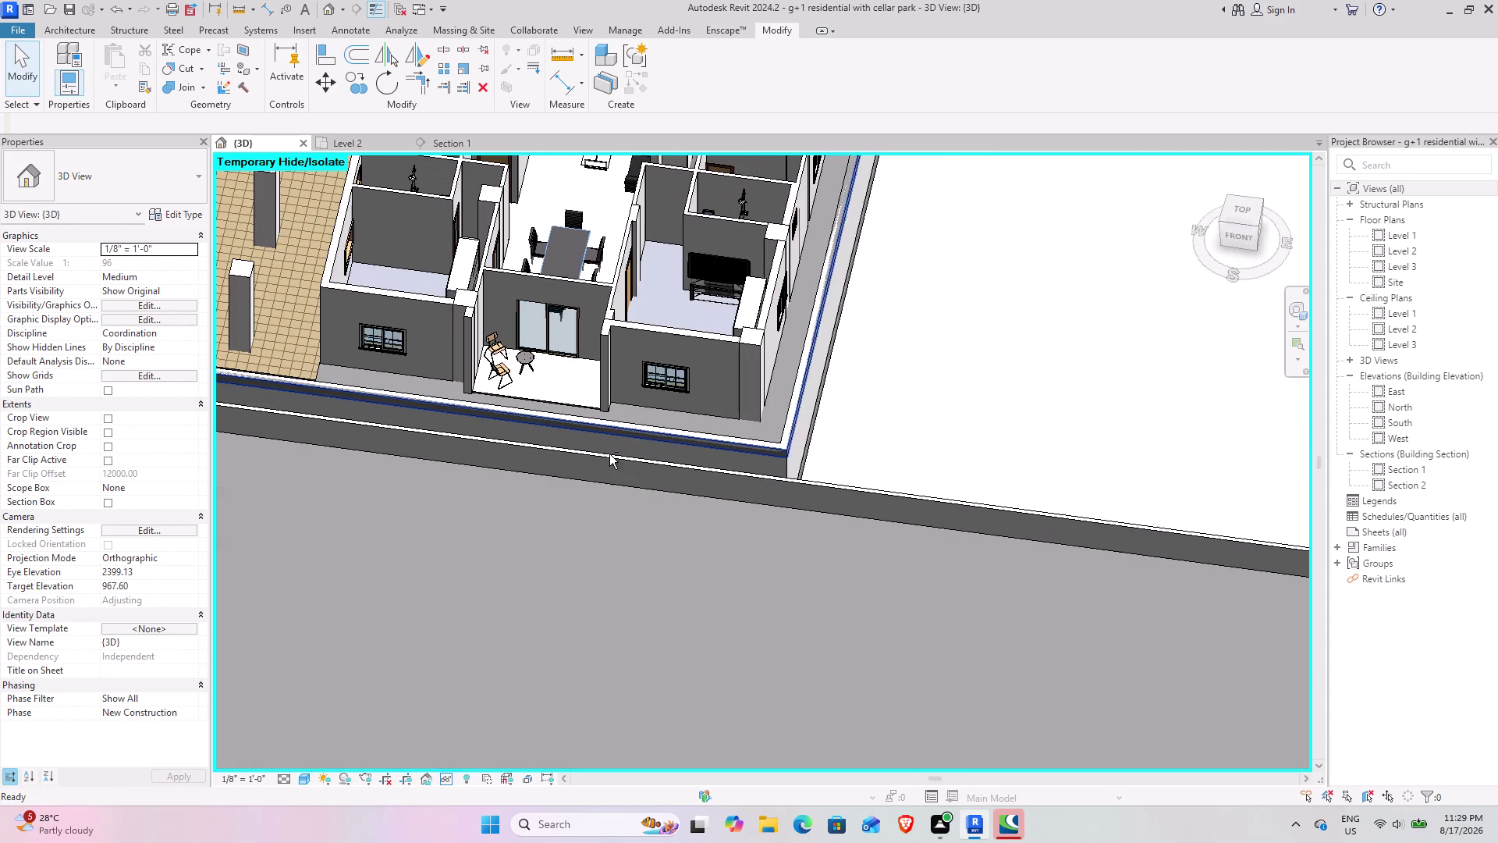
middle_drag(577, 436, 599, 533)
scroll(down, 3)
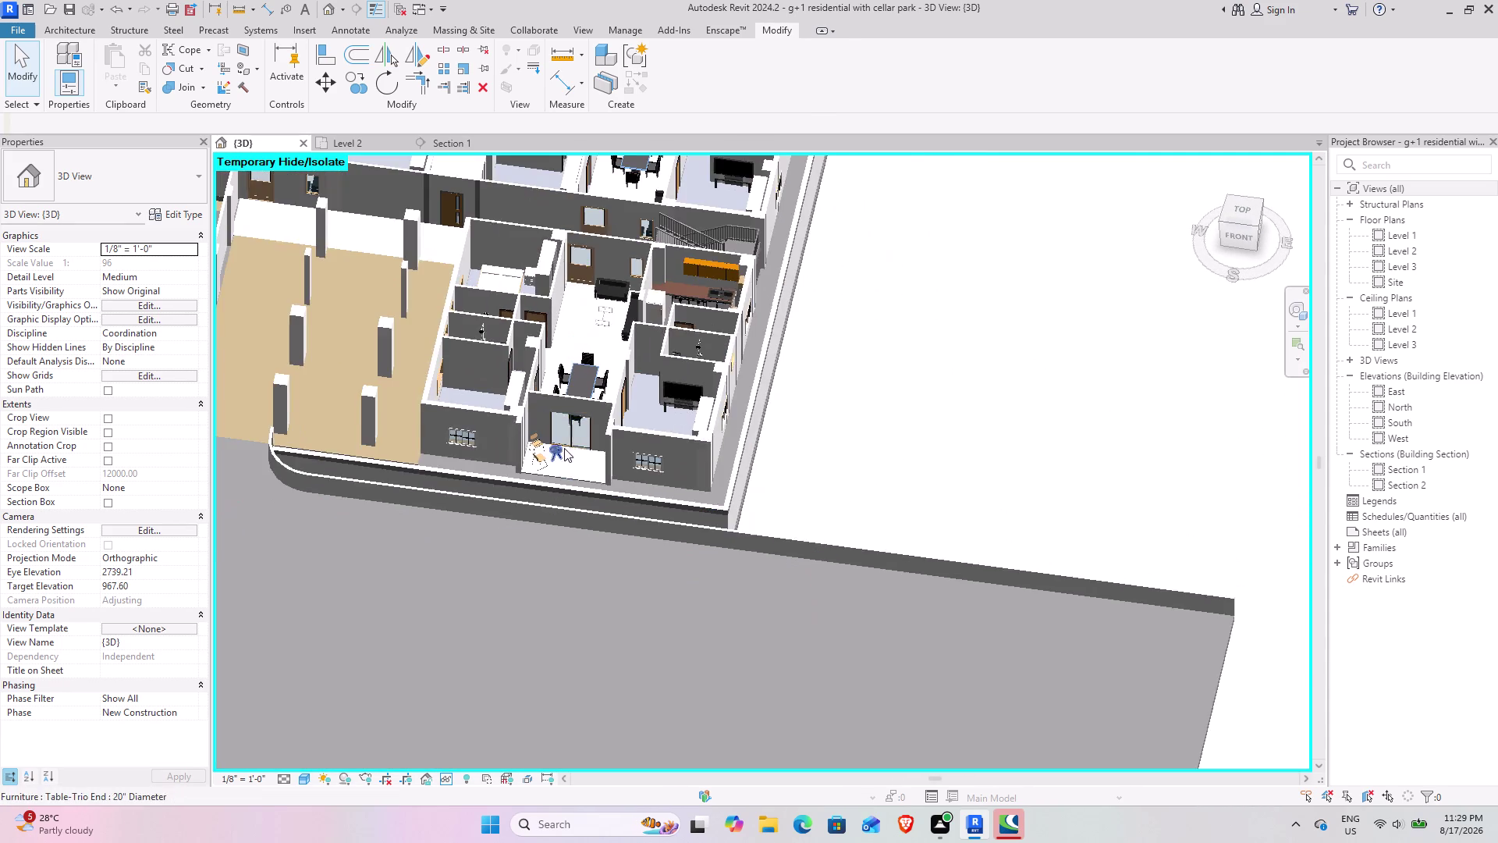
middle_drag(563, 449, 606, 520)
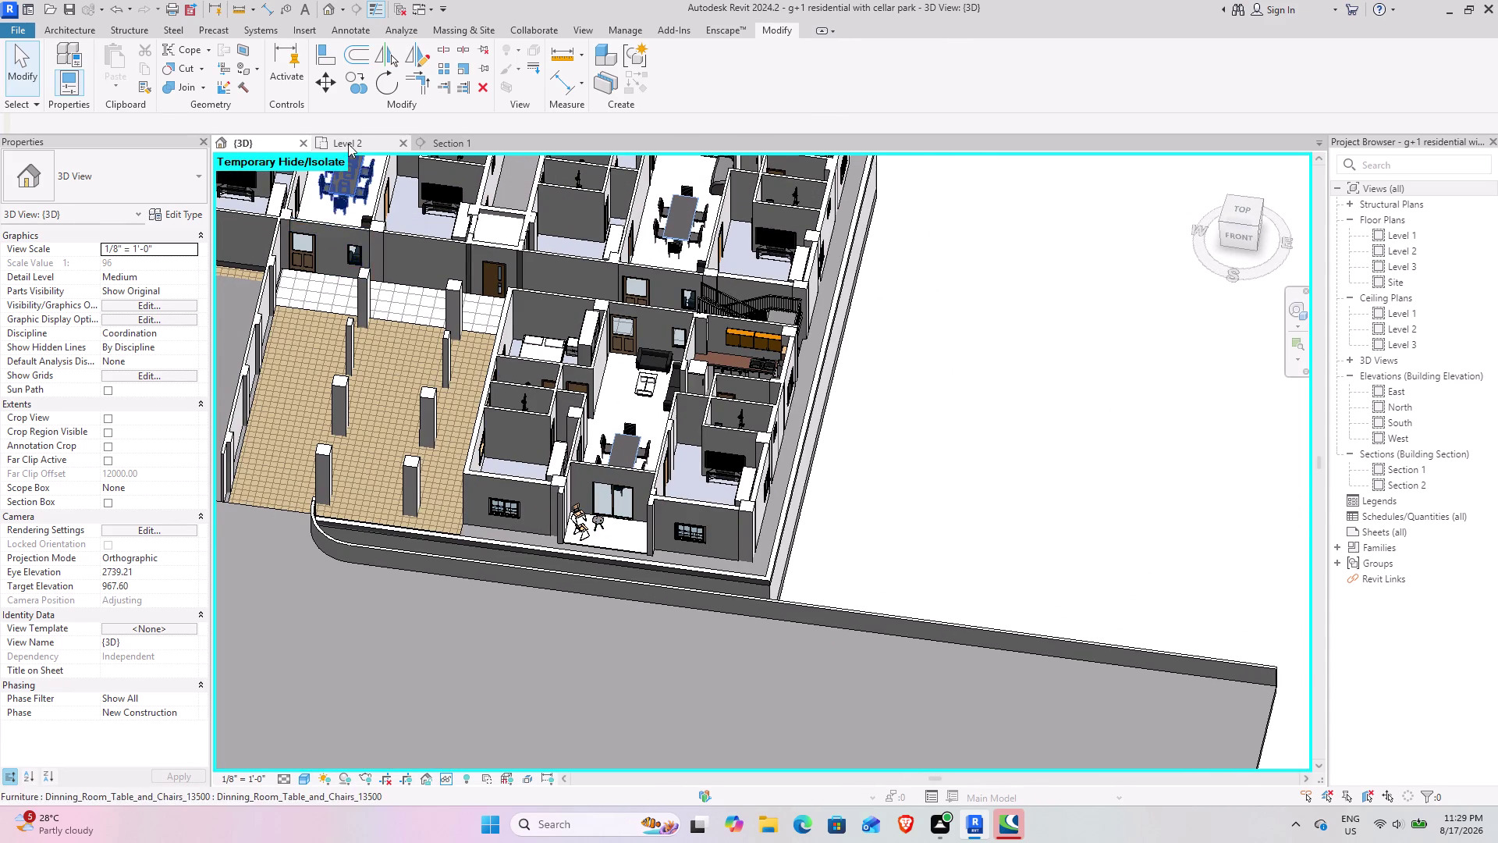
click(348, 143)
scroll(down, 3)
middle_drag(834, 480, 675, 595)
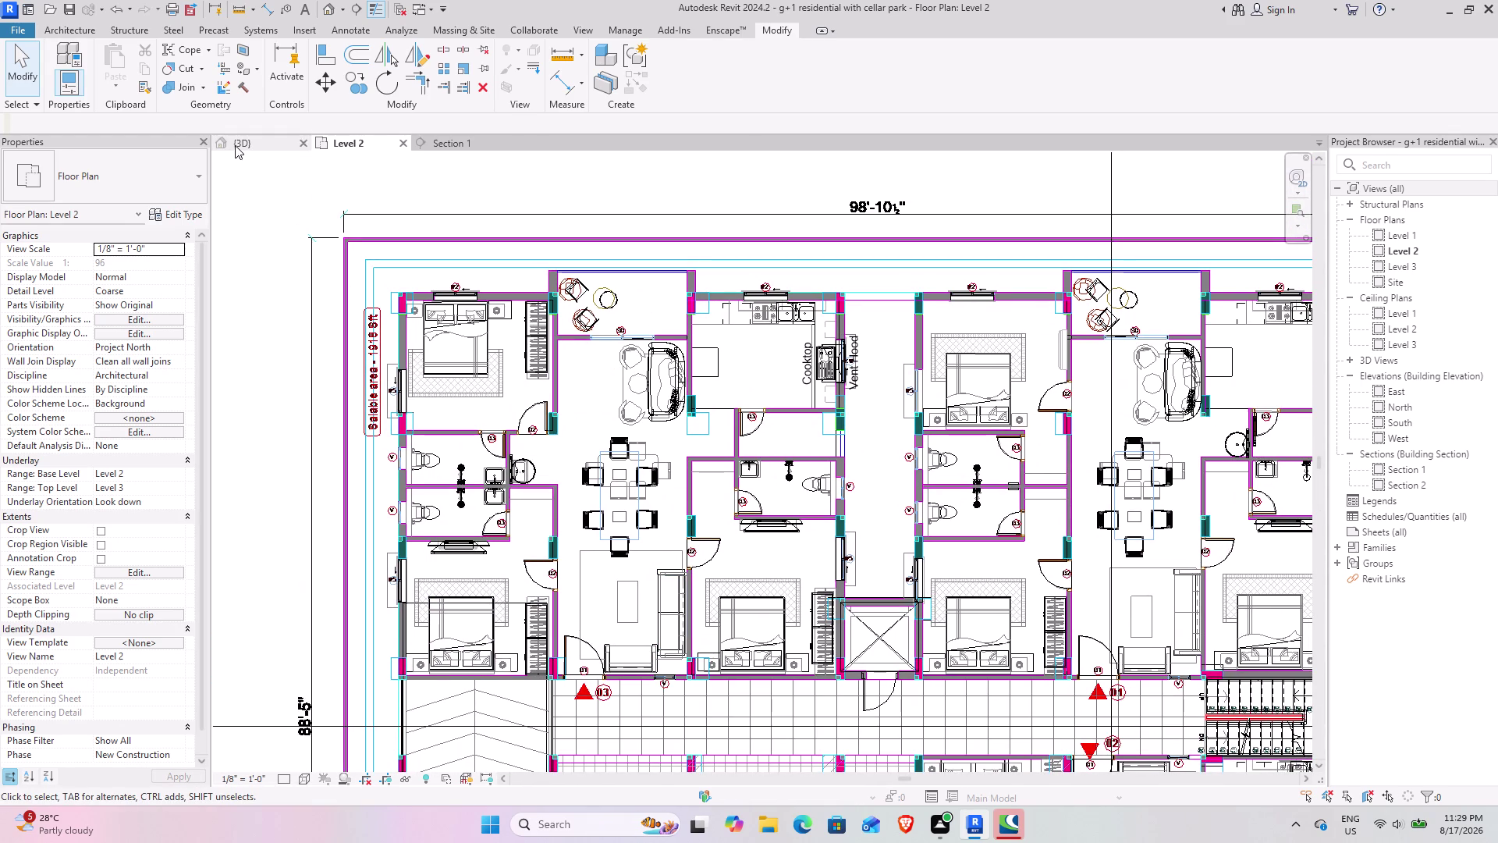
scroll(down, 3)
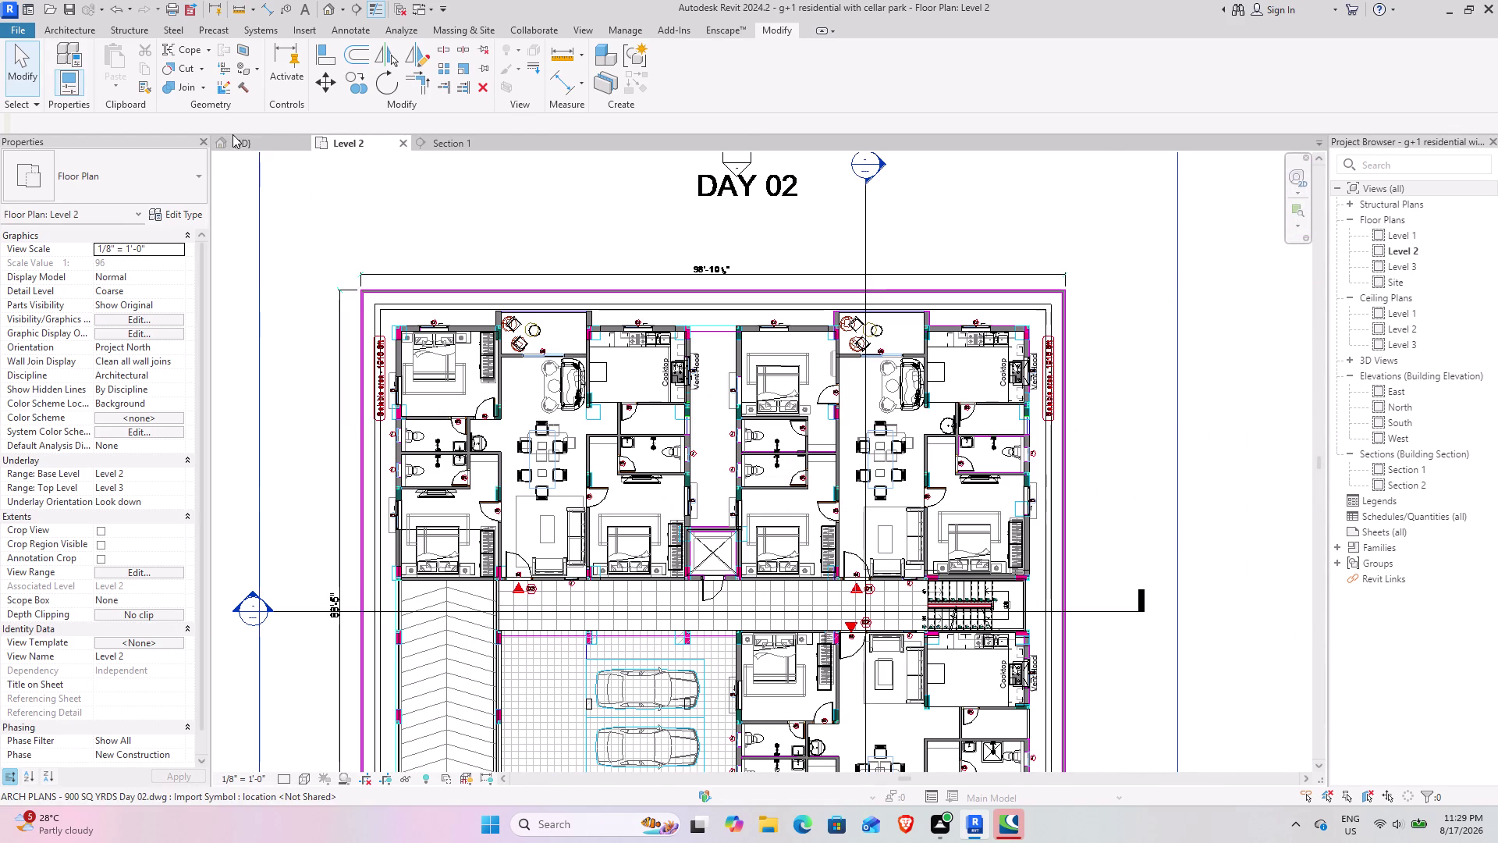
click(249, 148)
scroll(down, 3)
middle_drag(569, 494, 875, 558)
text(hr)
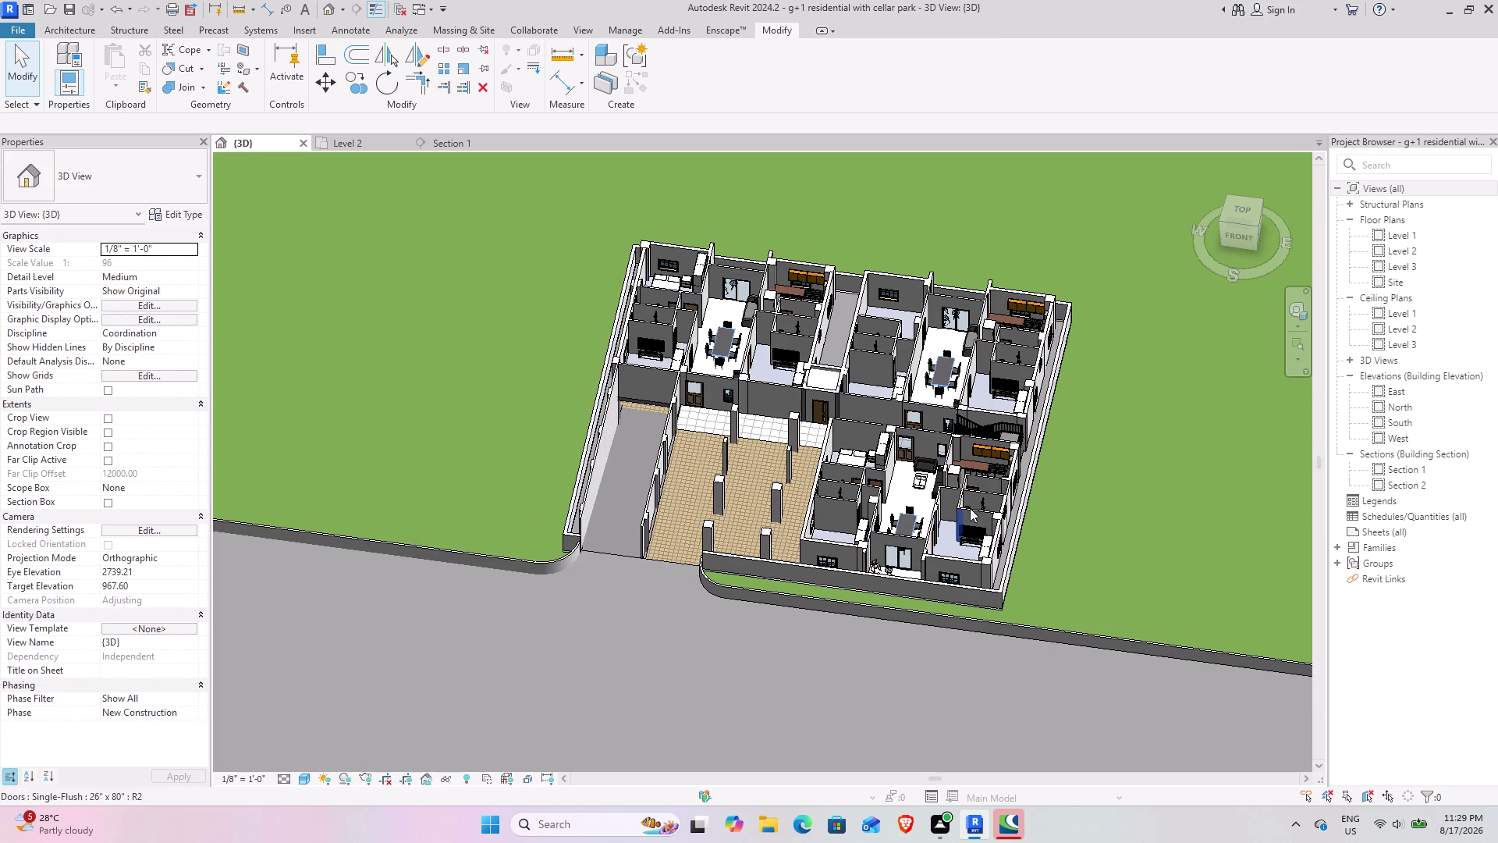
middle_drag(993, 517, 766, 416)
middle_drag(743, 424, 666, 461)
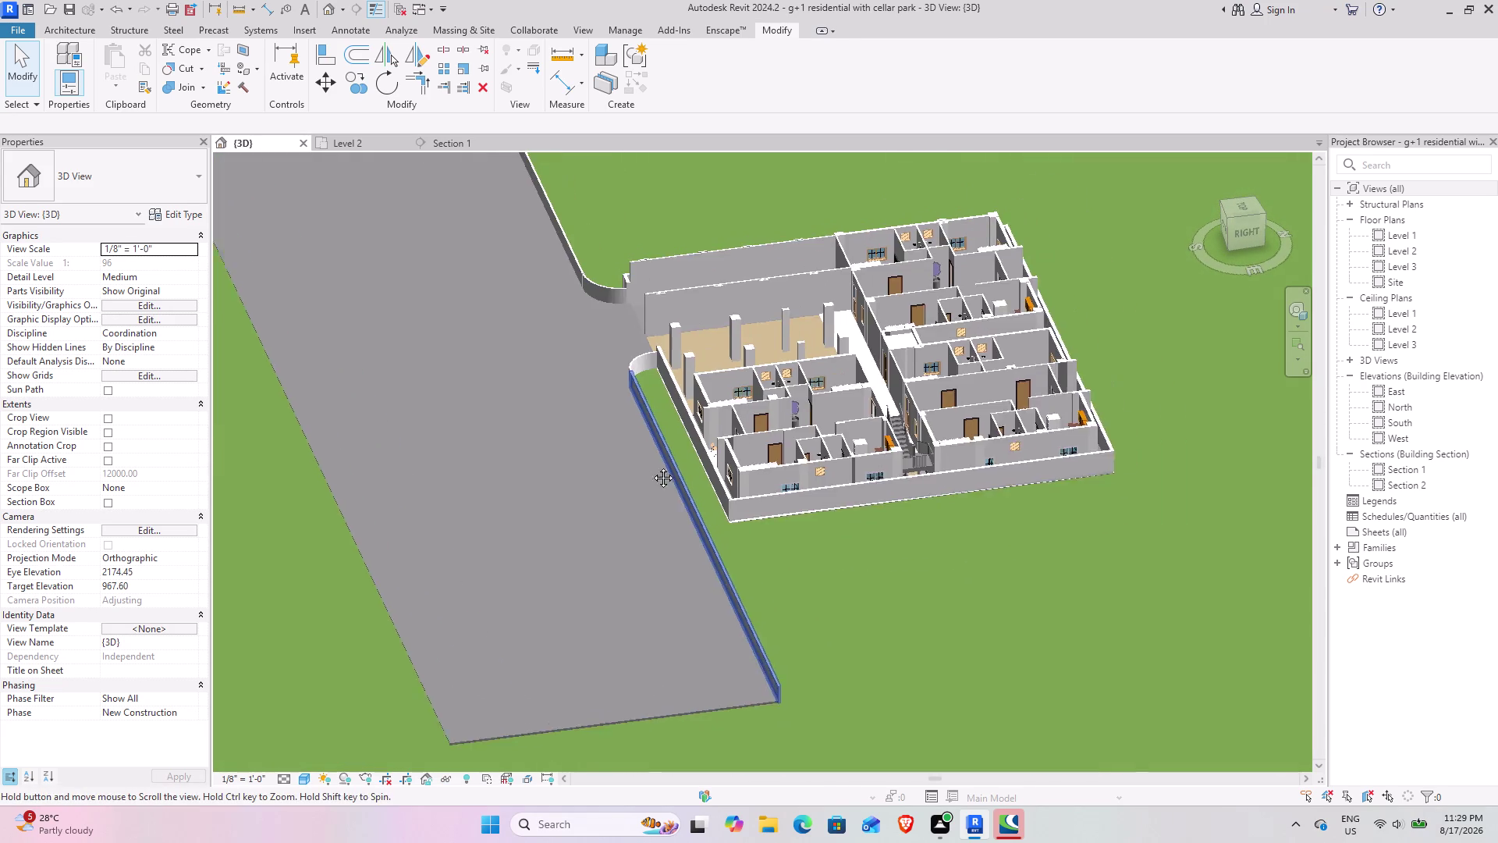
middle_drag(667, 460, 595, 491)
scroll(up, 3)
scroll(up, 3)
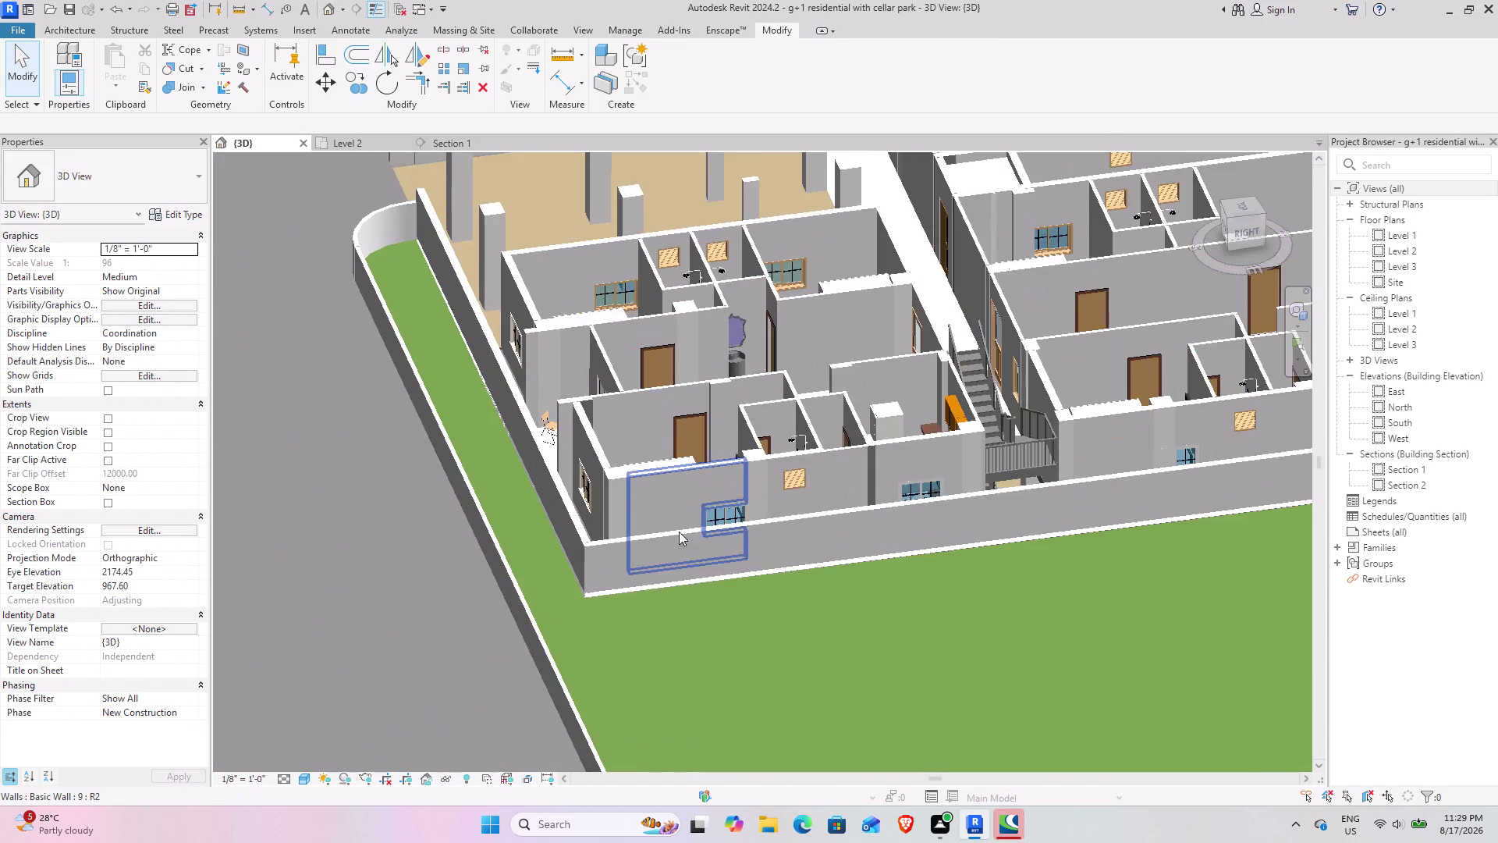
click(664, 536)
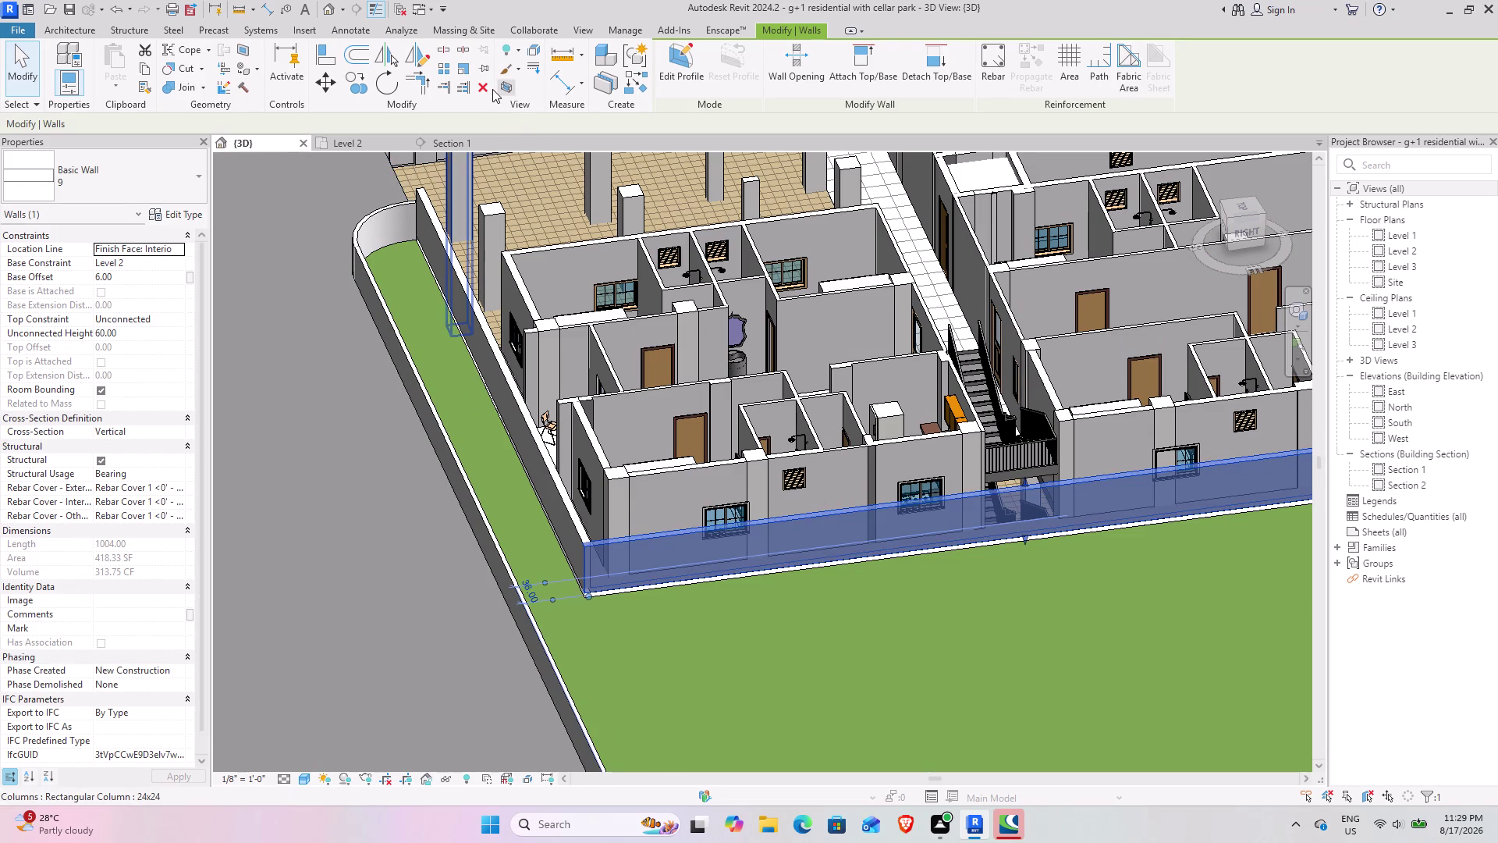
Delete the front boundary wall and the short side wall, unjoining elements.
click(479, 83)
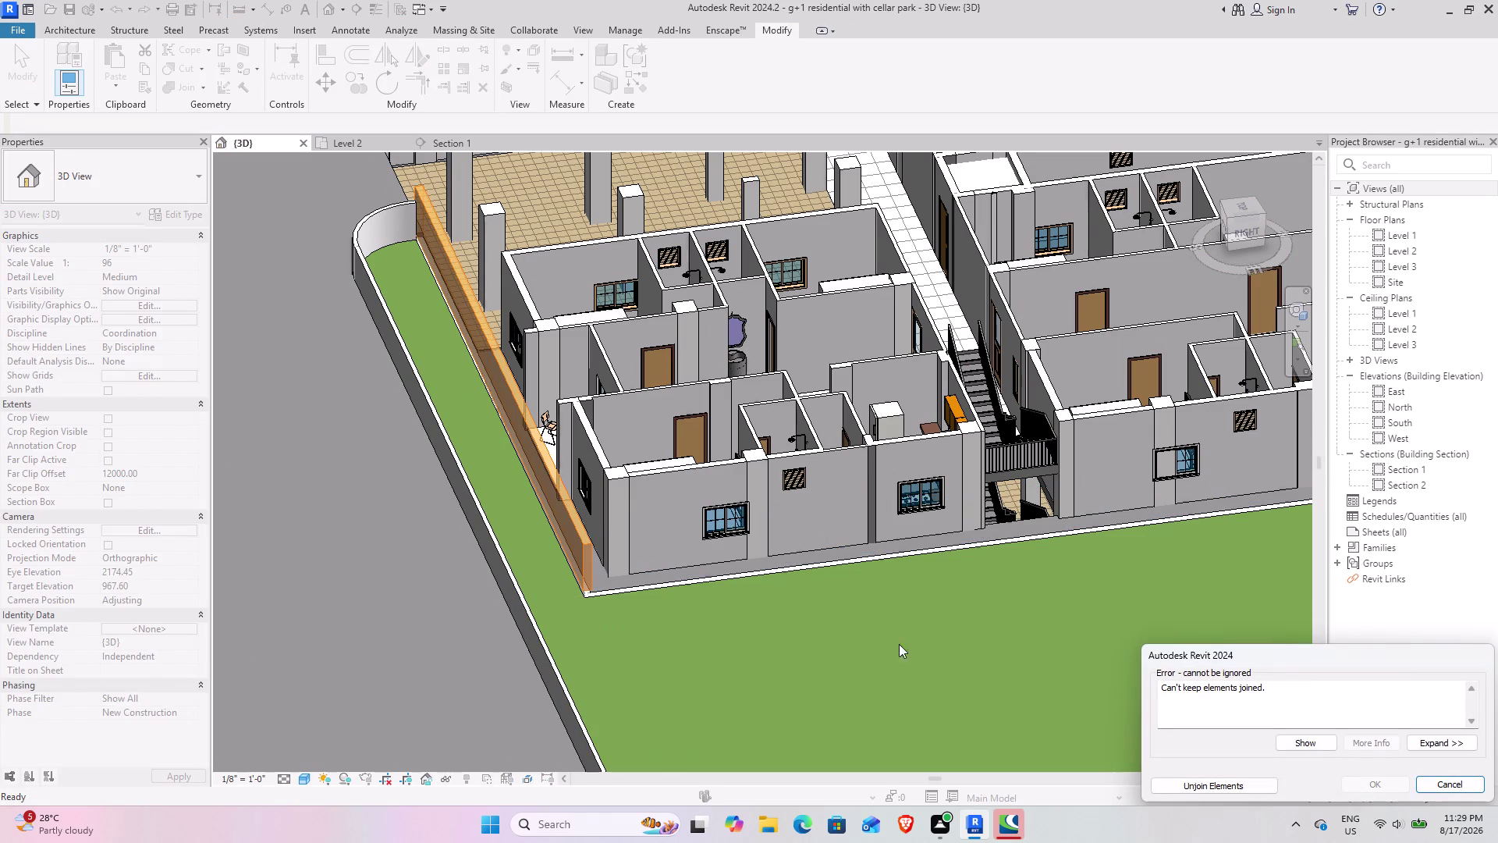
click(1236, 793)
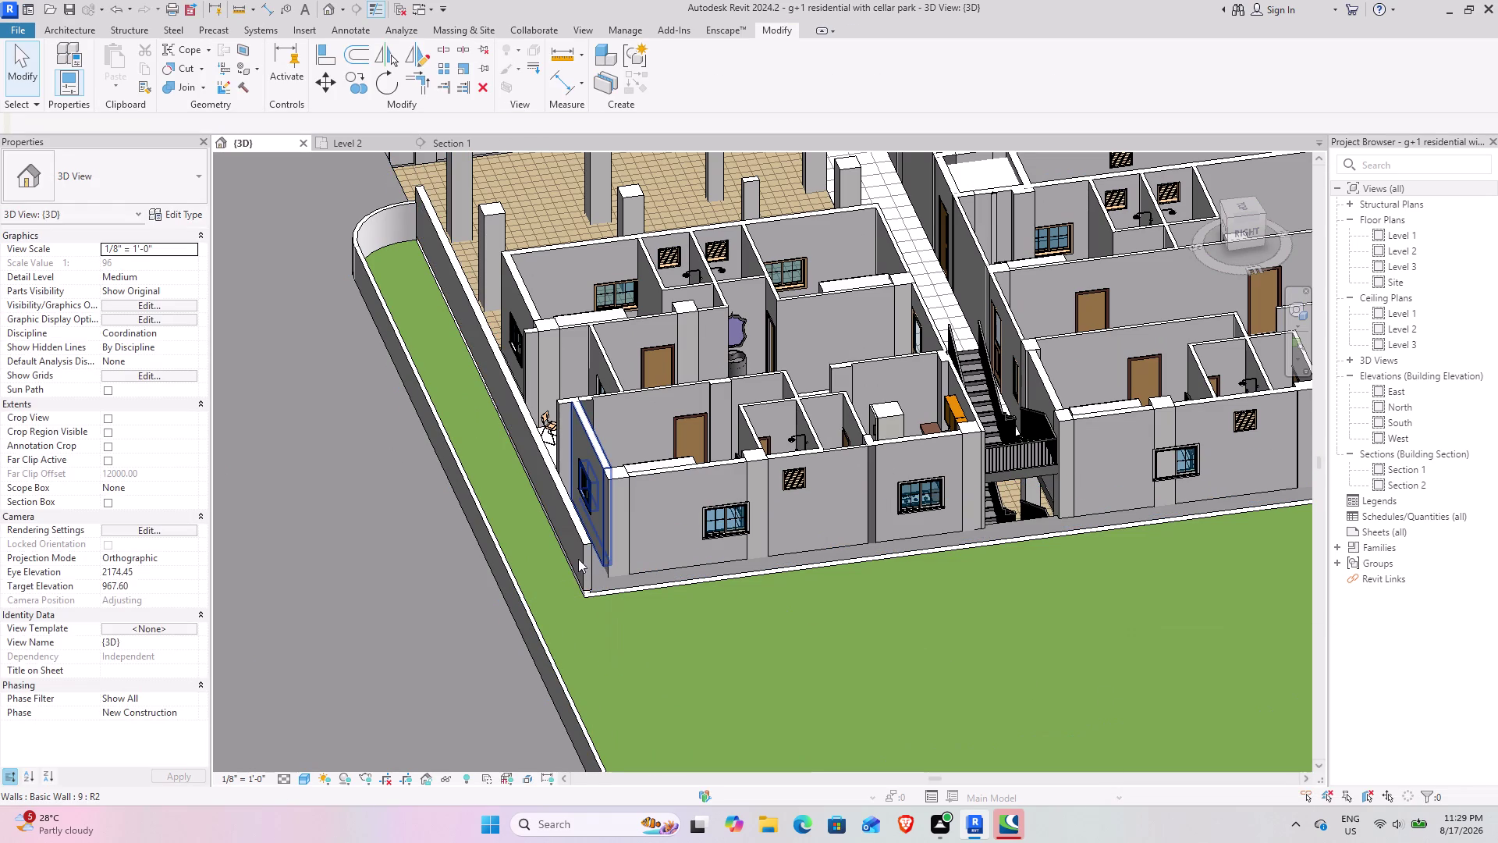
click(580, 548)
click(478, 90)
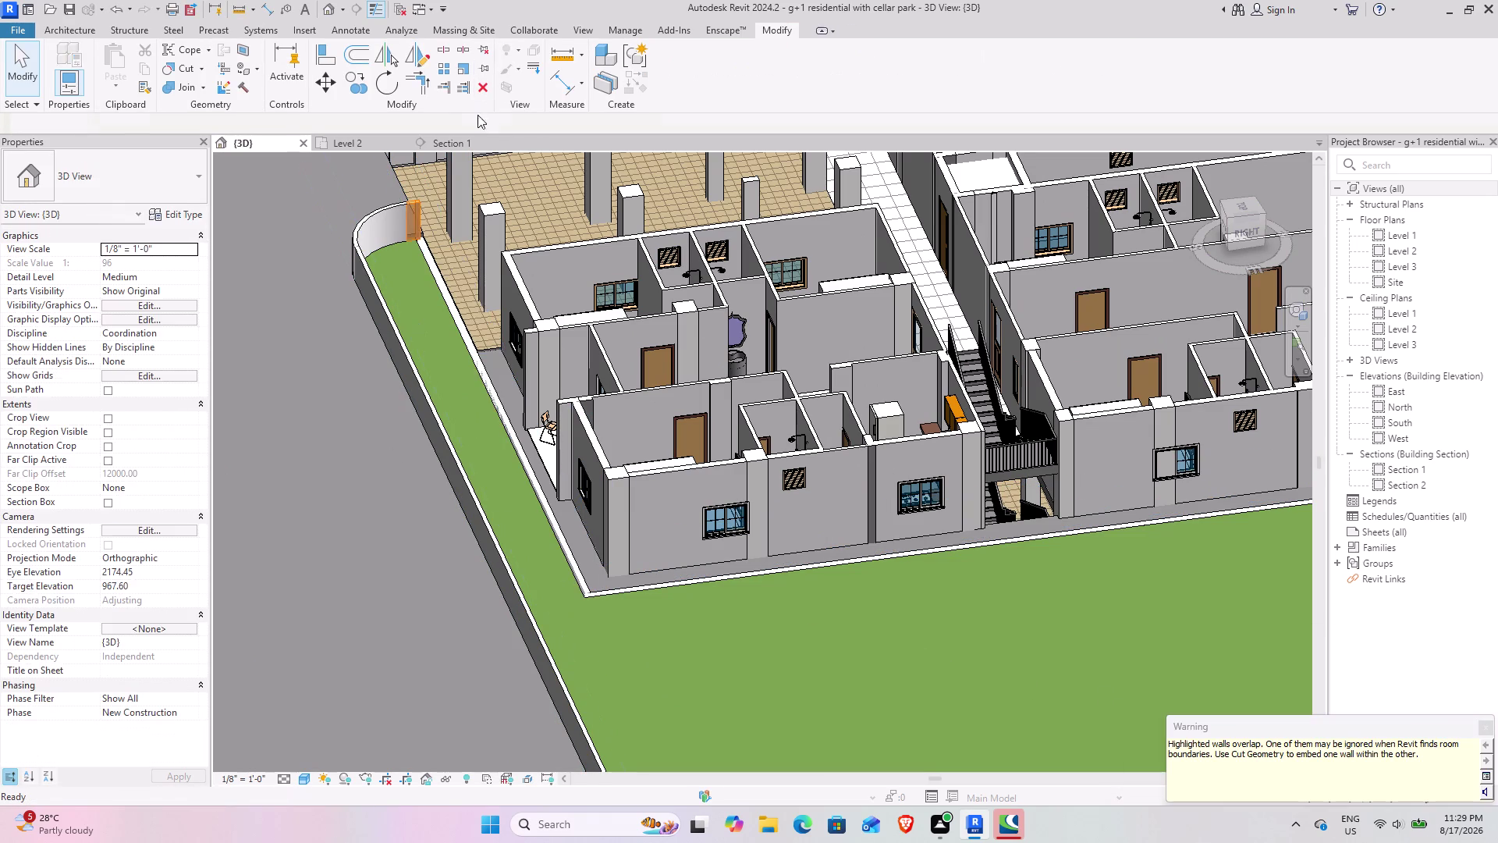
Orbit to the opposite side and delete the long far boundary wall.
scroll(down, 3)
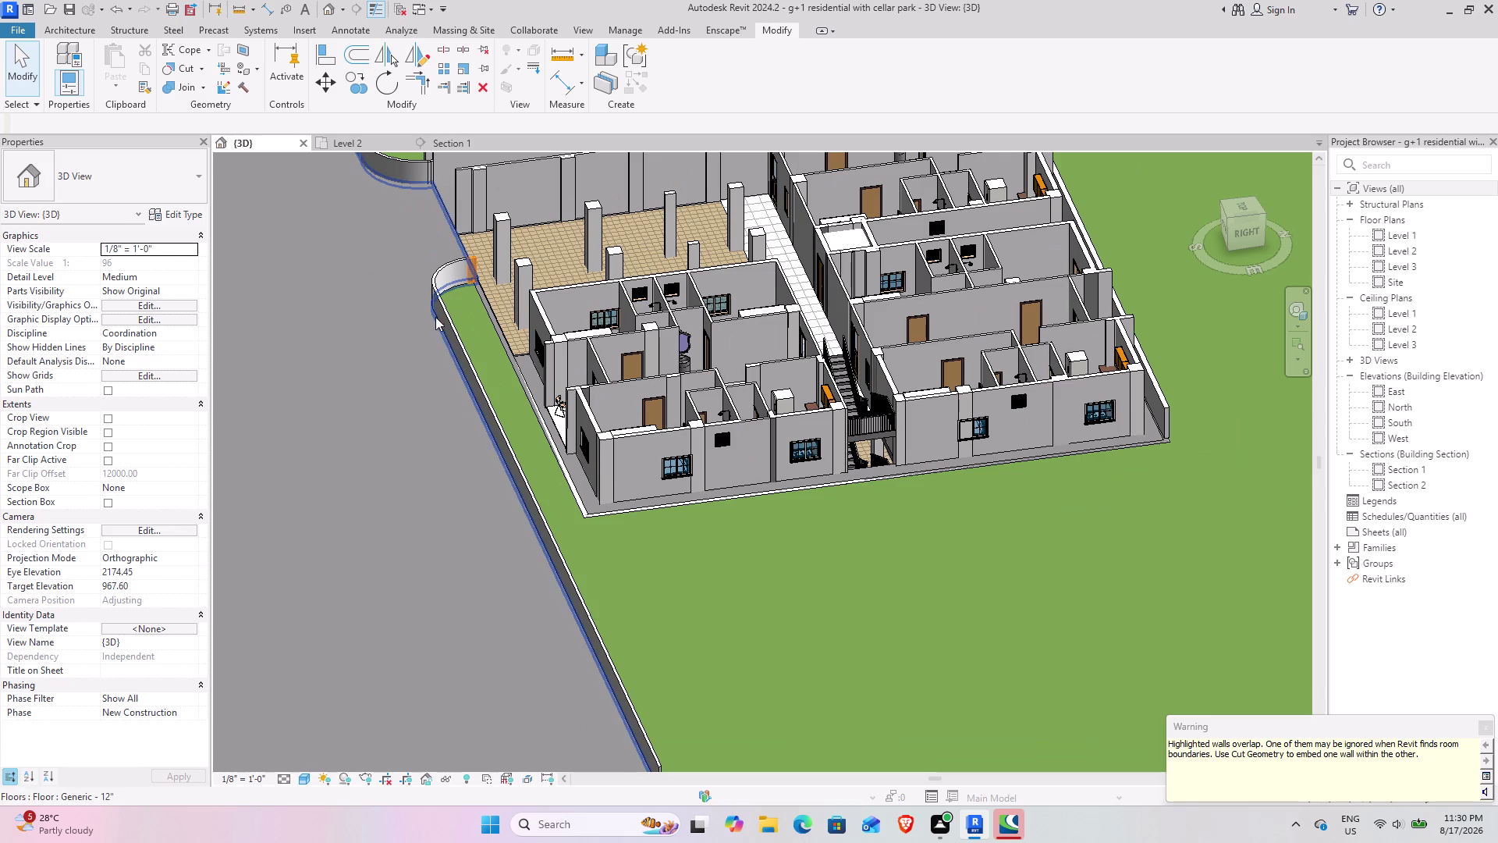
middle_drag(436, 317, 623, 651)
middle_drag(732, 551, 674, 415)
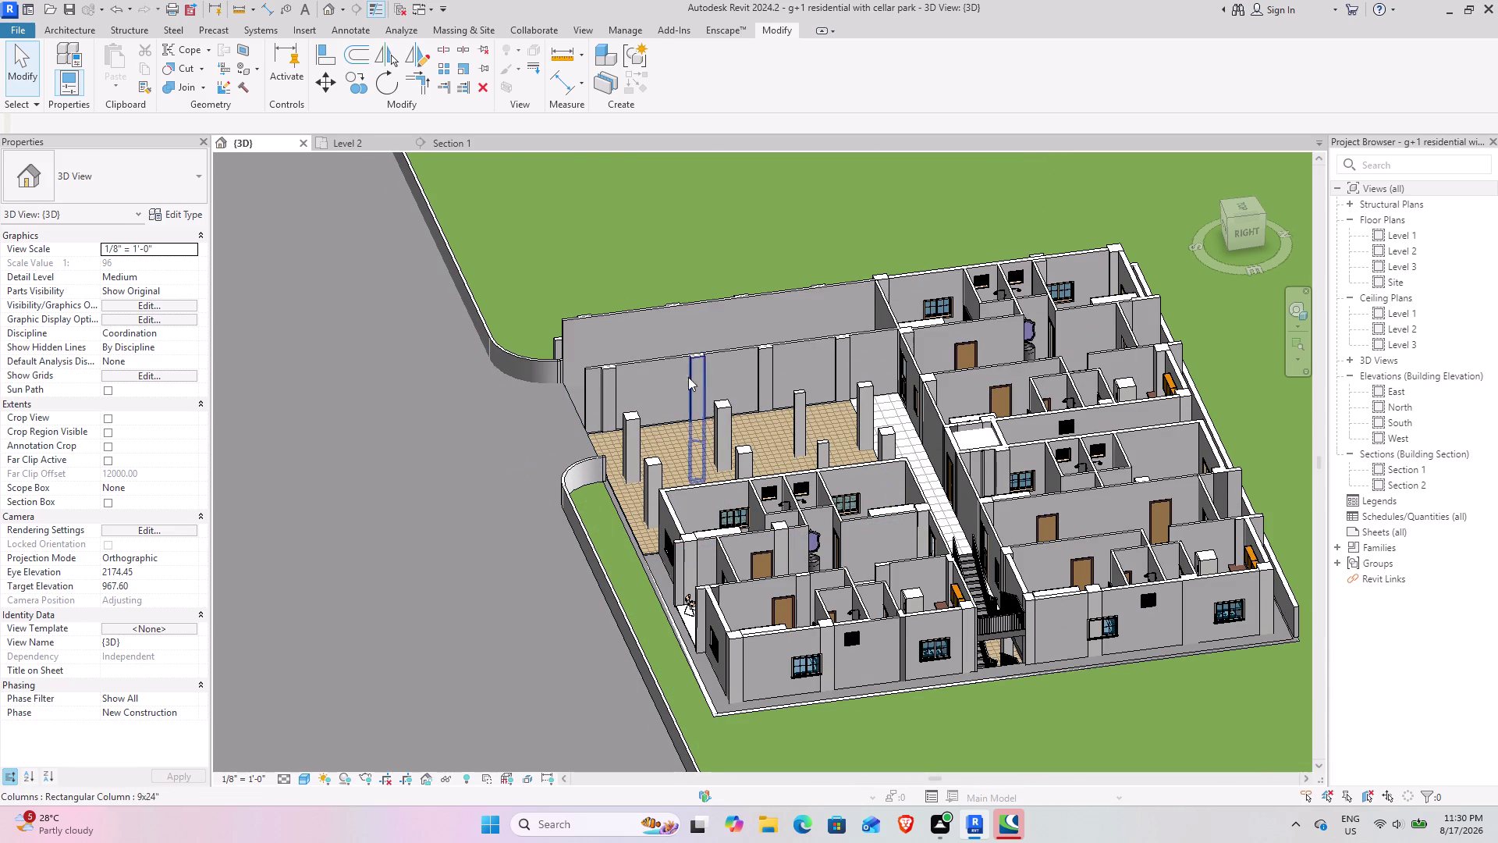
middle_drag(1049, 466, 785, 416)
middle_drag(929, 515, 623, 311)
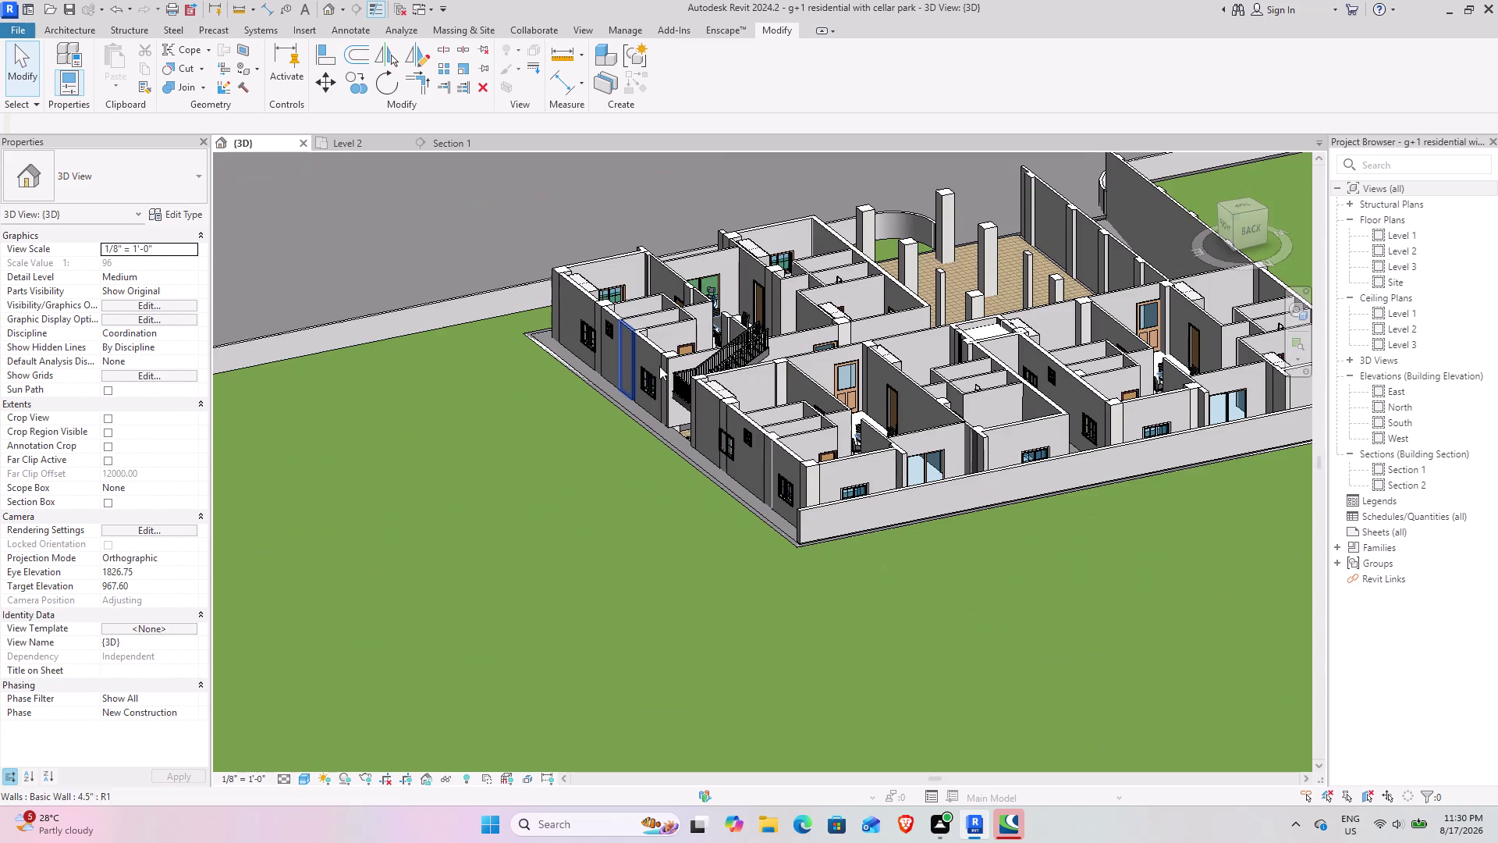
click(831, 508)
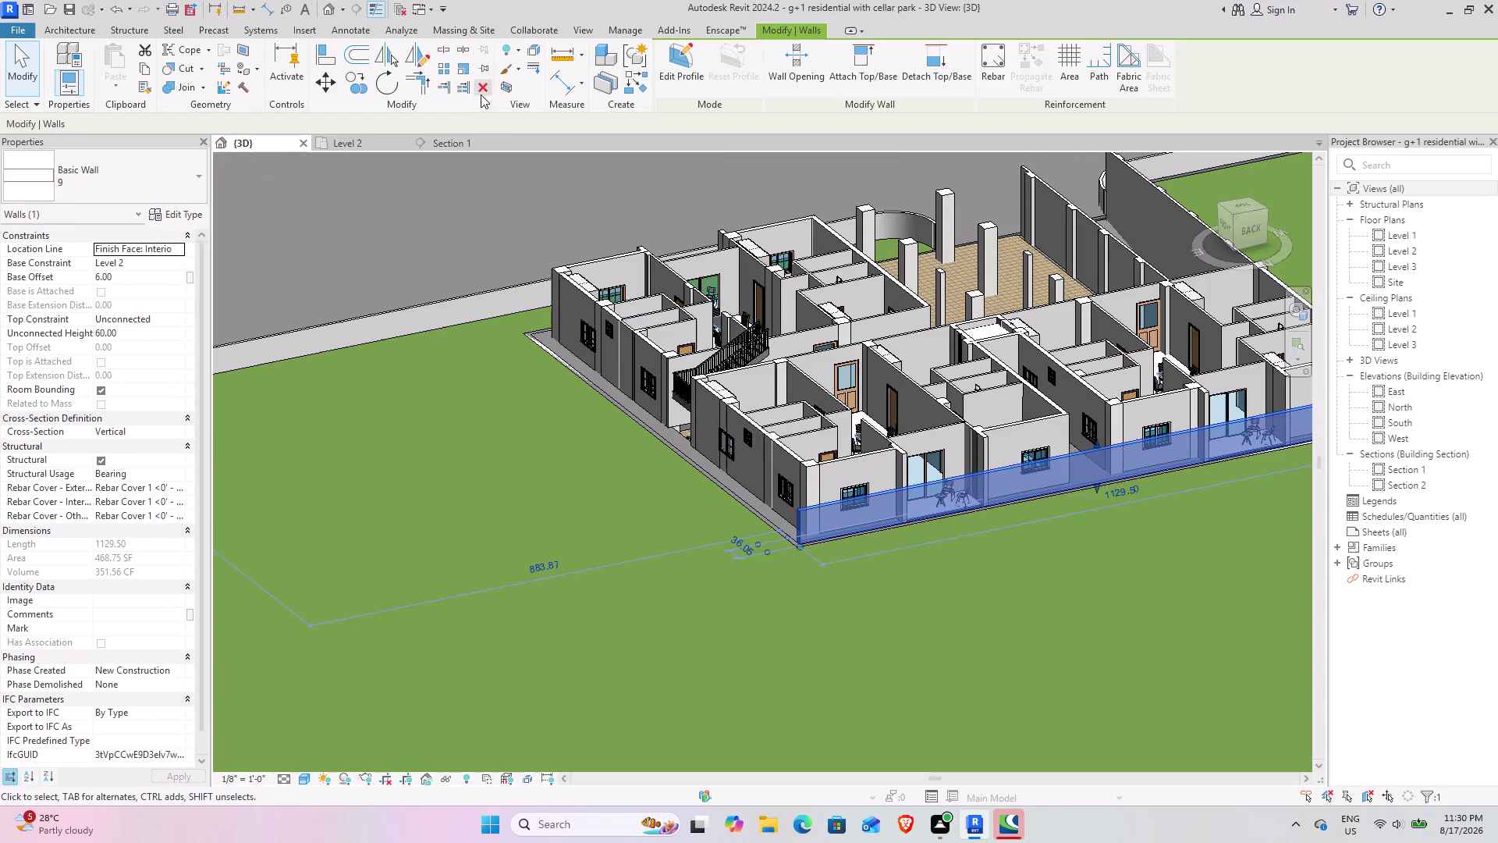
click(483, 91)
middle_drag(933, 348, 666, 349)
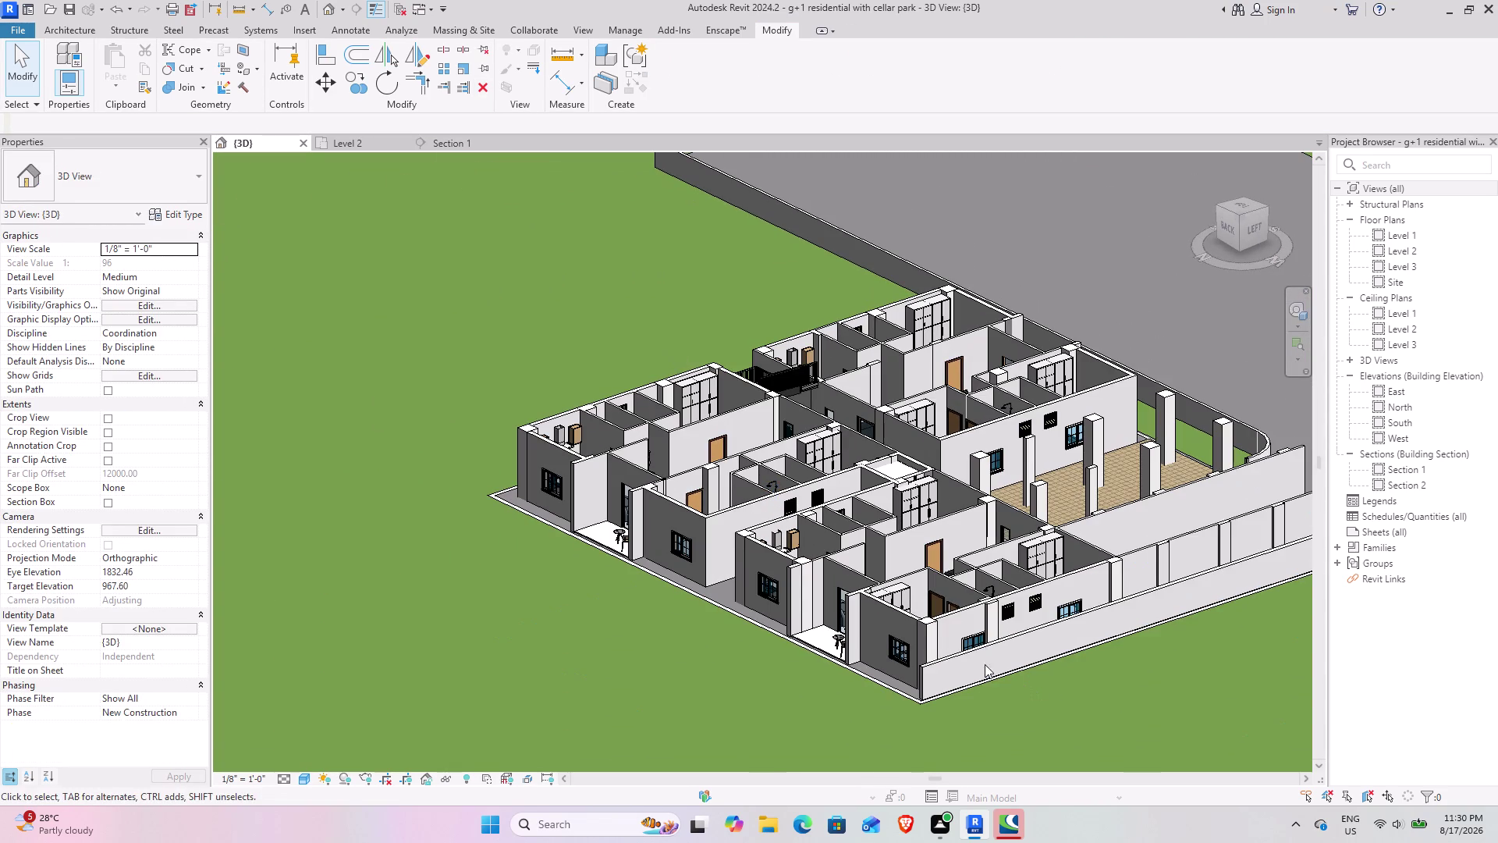
click(974, 655)
Inspect the cellar ramp and pillared parking floor in 3D, then open the Level 2 plan.
click(484, 92)
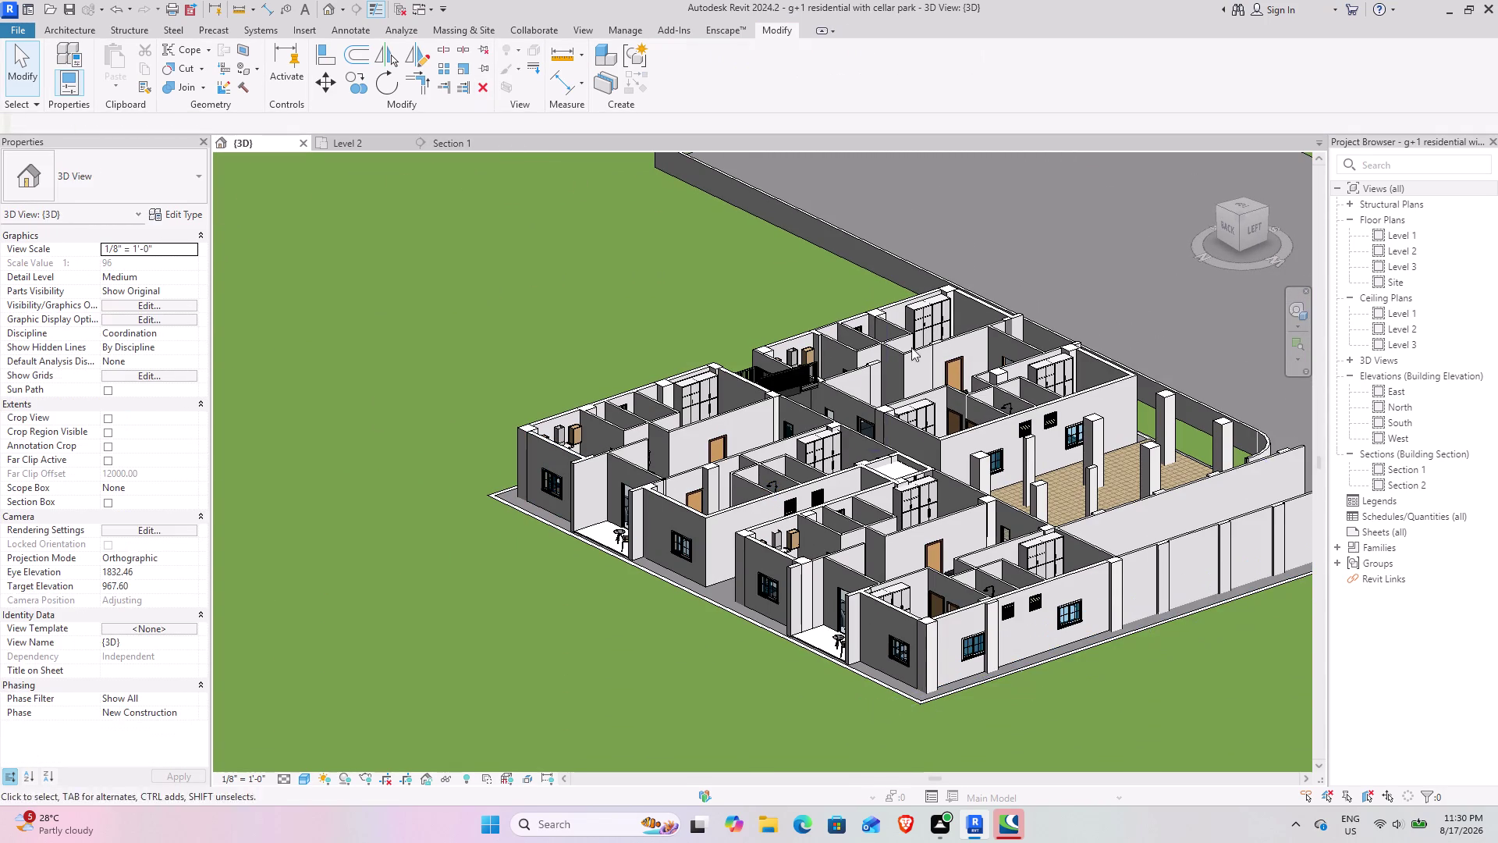
middle_drag(963, 362, 573, 348)
middle_drag(964, 571, 807, 615)
middle_drag(796, 618, 810, 574)
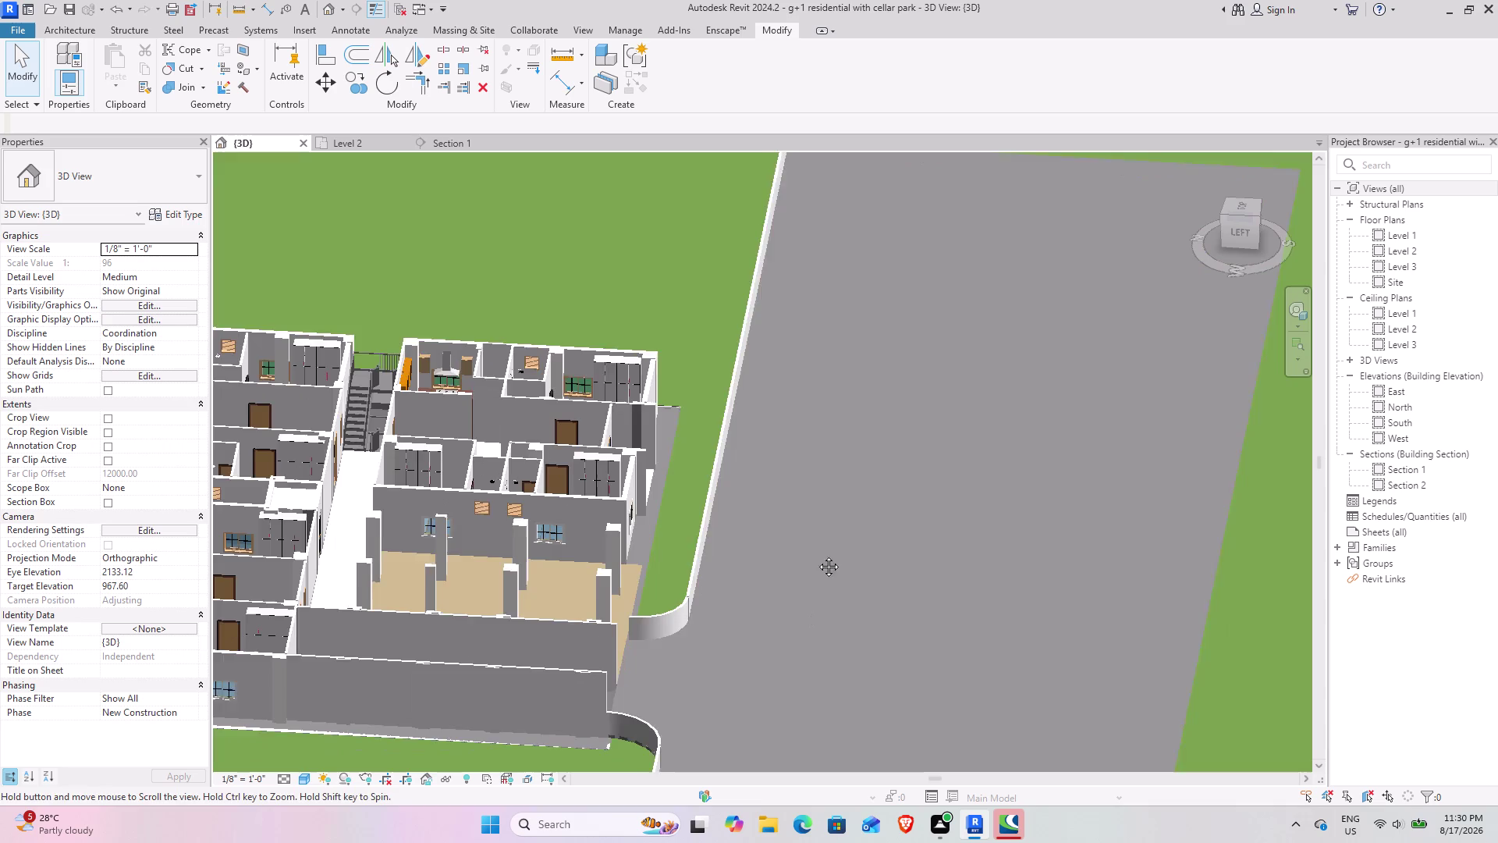
middle_drag(811, 575, 881, 384)
scroll(up, 3)
middle_drag(729, 530, 703, 568)
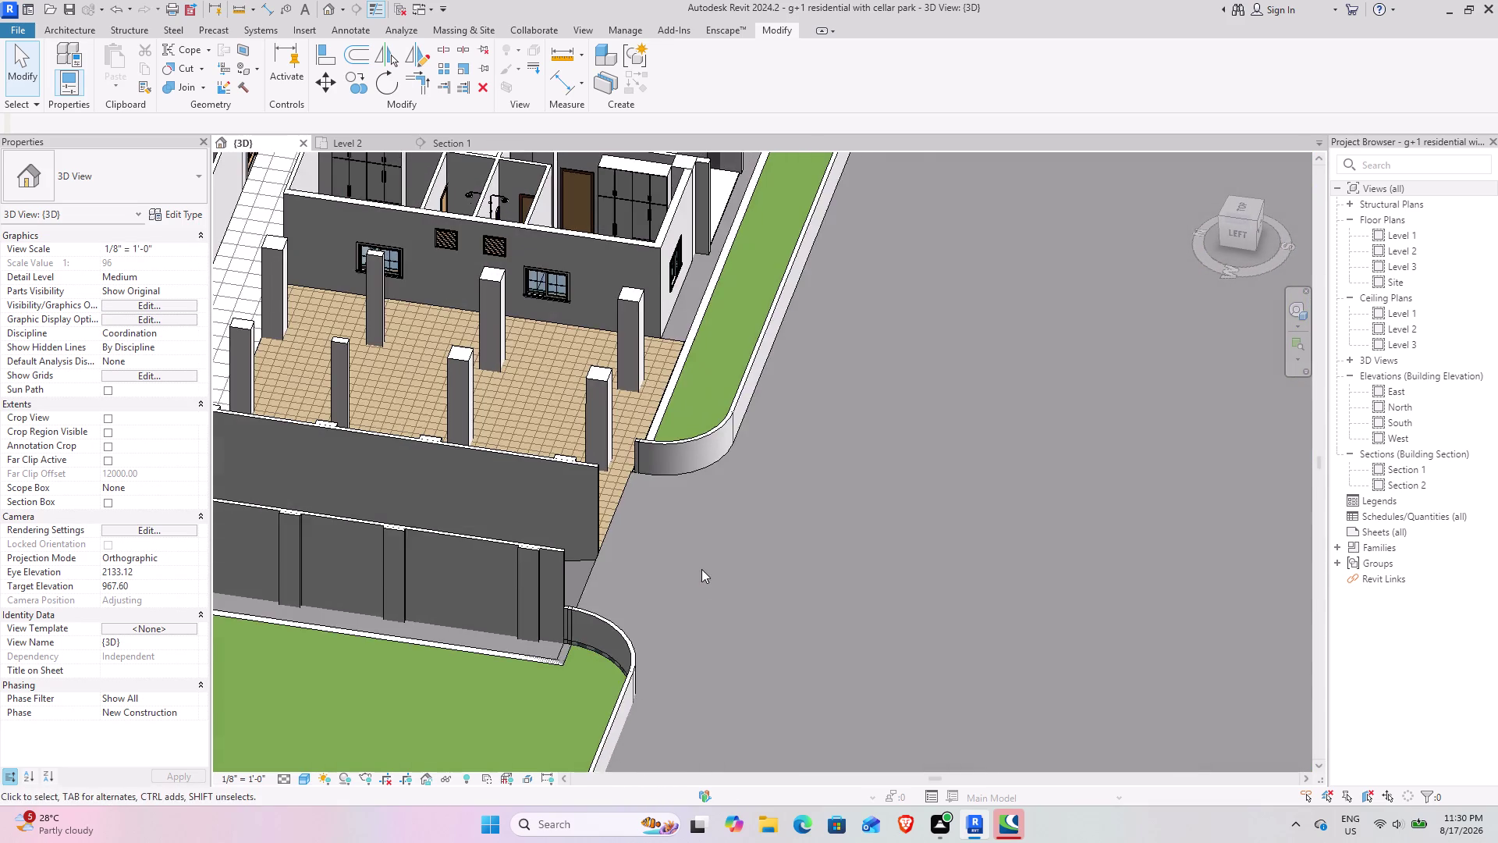
middle_drag(702, 569, 790, 547)
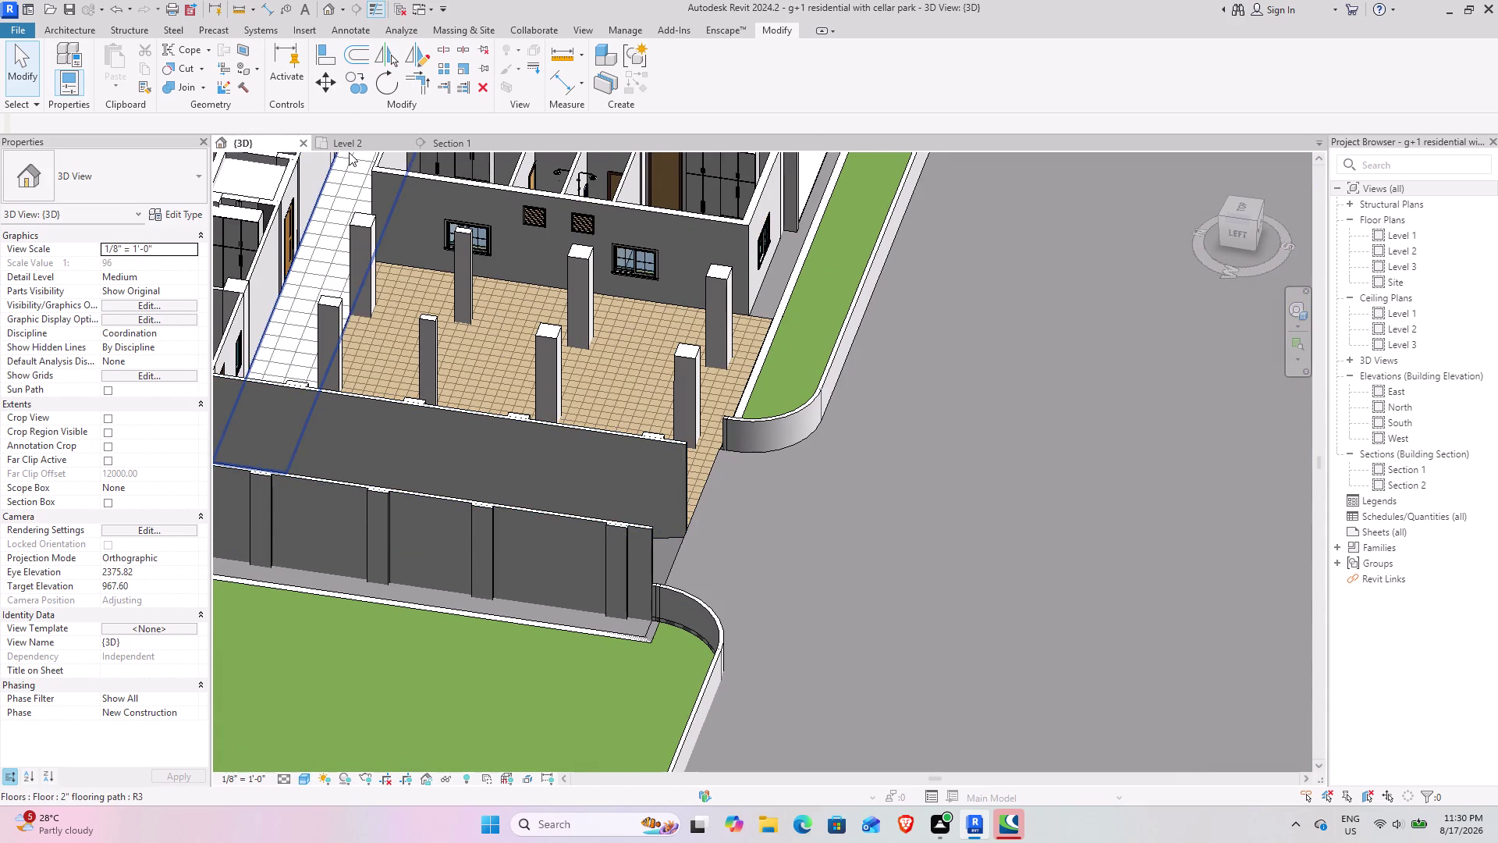
click(349, 147)
click(58, 36)
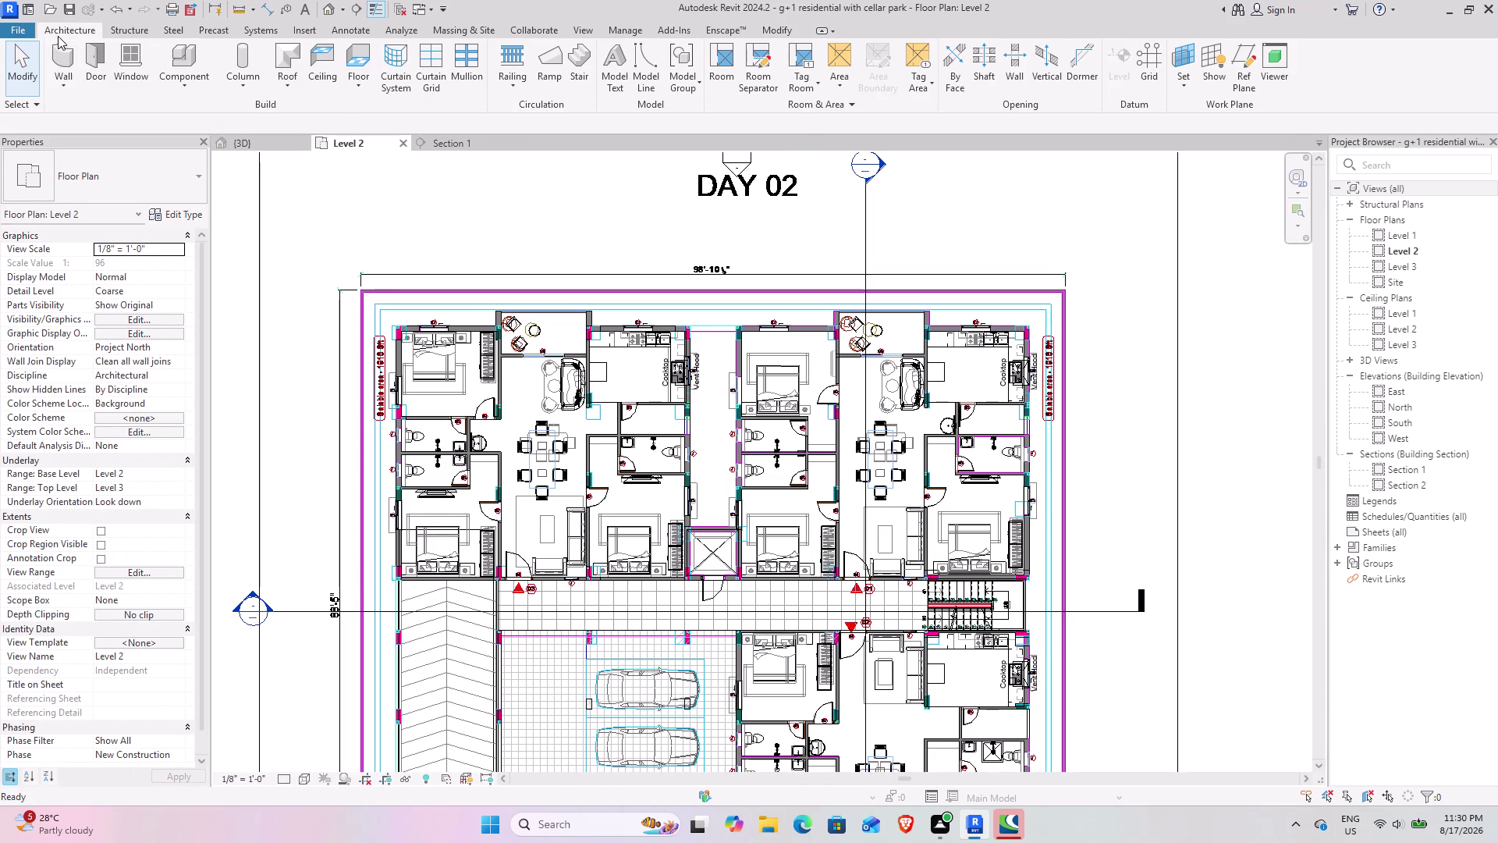
Draw 4.5" walls down the left boundary and along the bottom to the gate's curved edge.
click(64, 61)
scroll(up, 3)
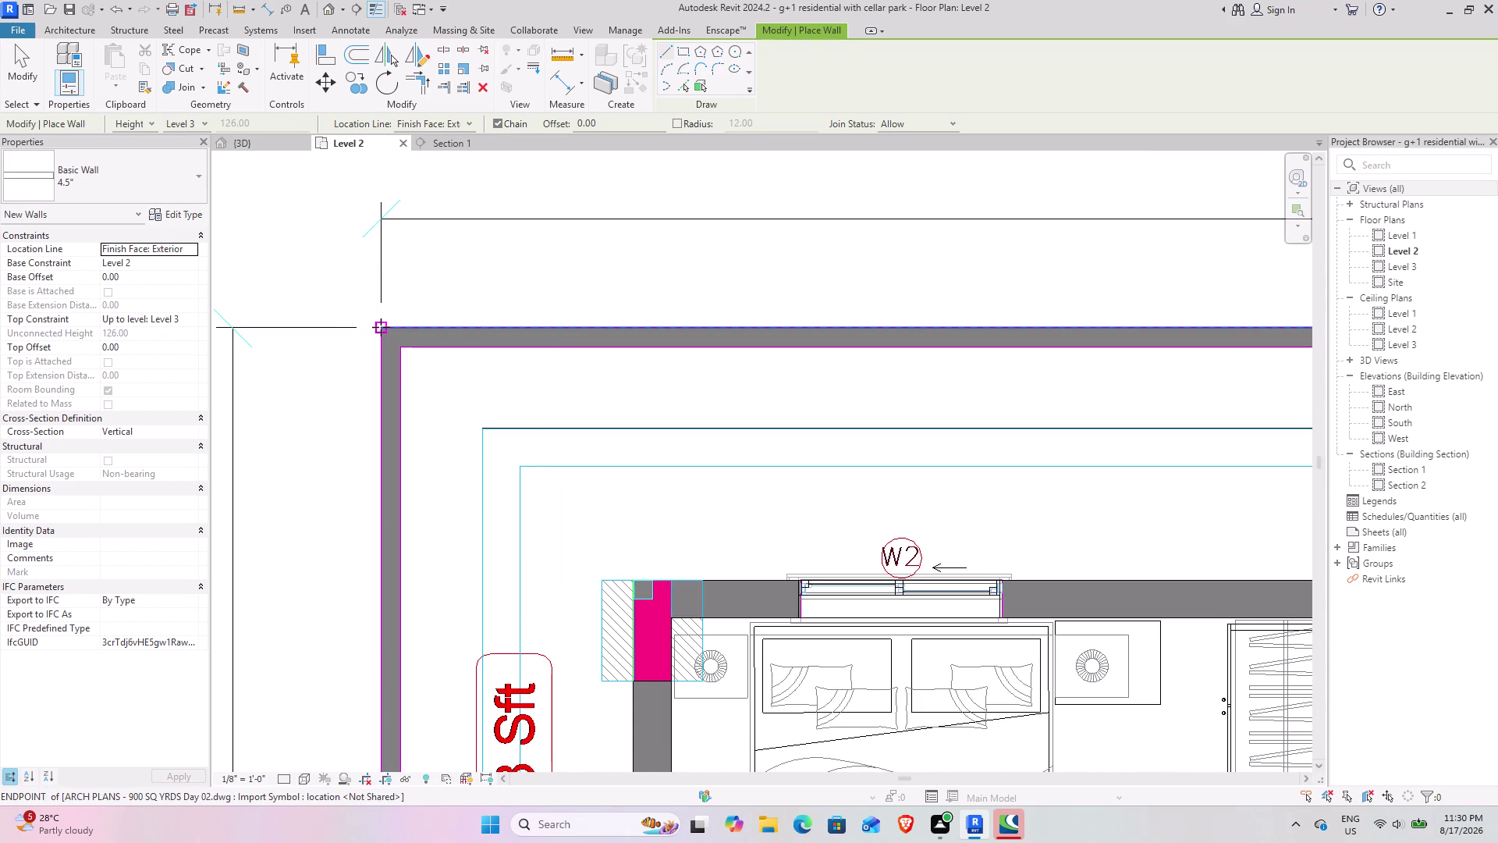
click(381, 327)
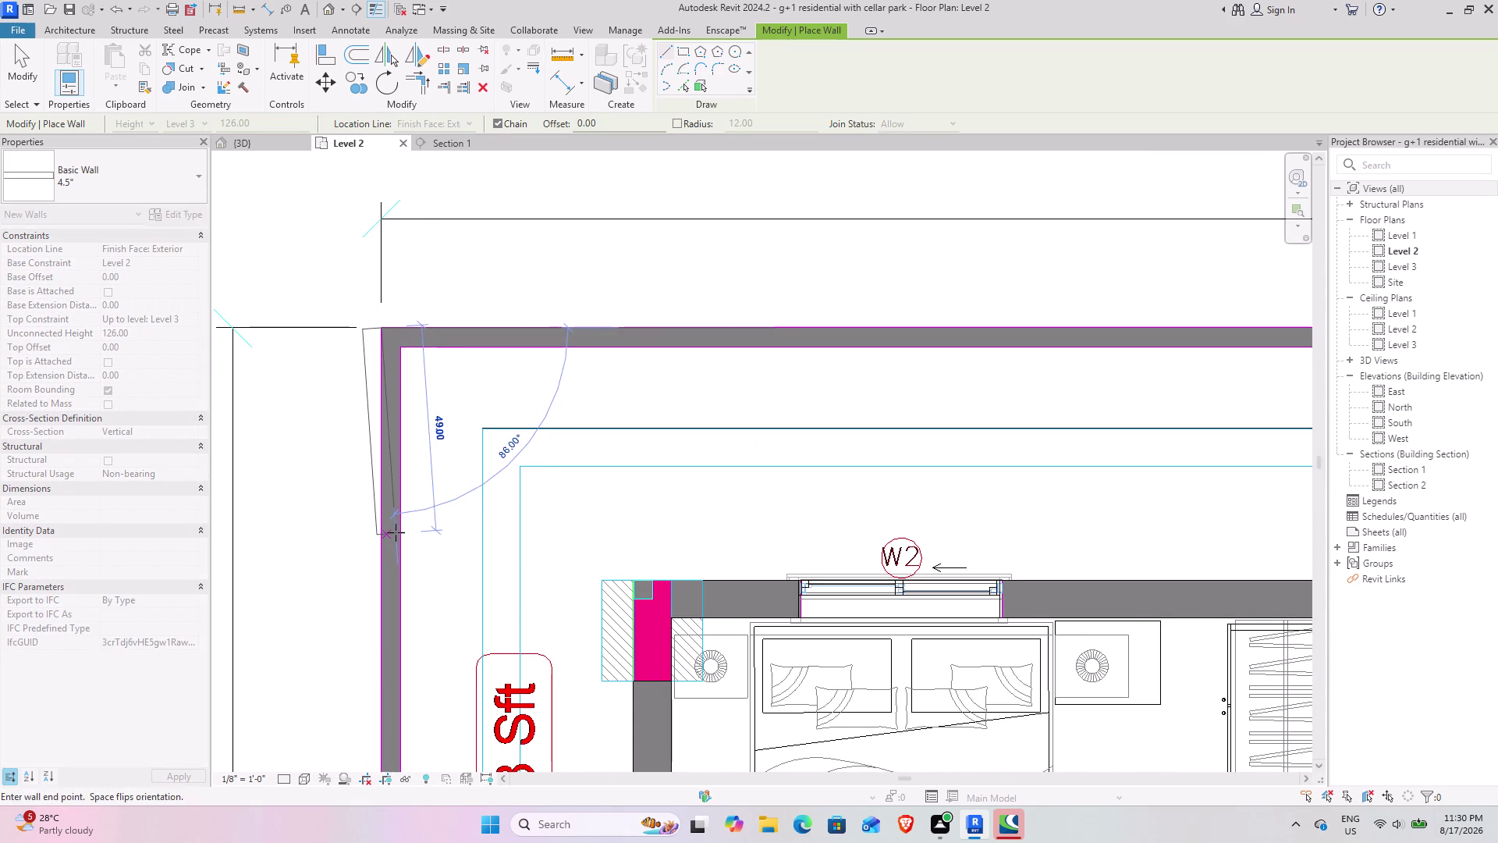
key(space)
scroll(down, 3)
middle_drag(368, 600, 366, 255)
middle_drag(383, 681, 382, 205)
middle_drag(438, 729, 371, 317)
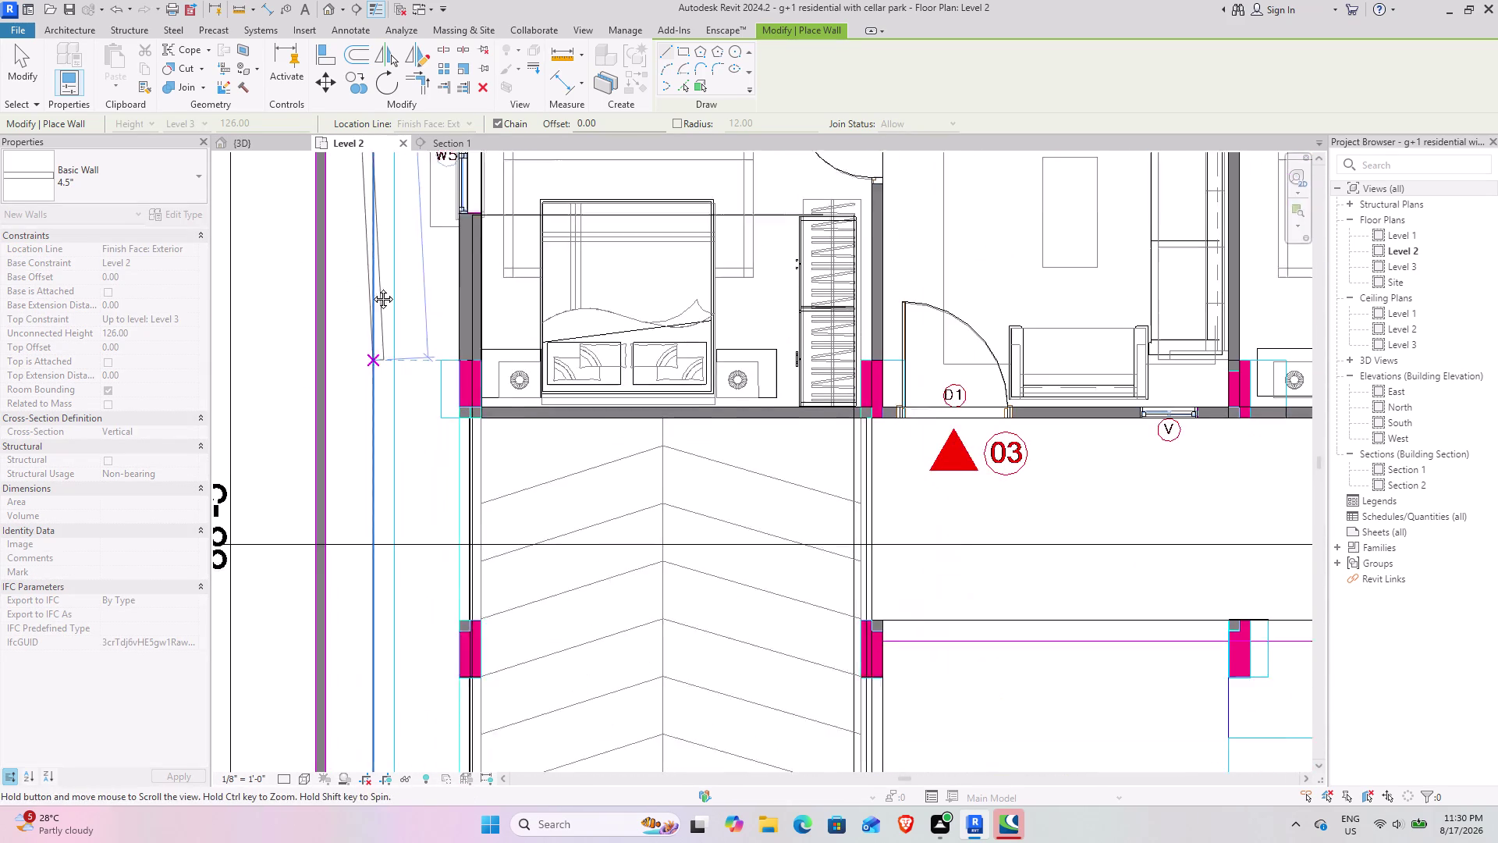
middle_drag(371, 317, 371, 269)
middle_drag(294, 660, 363, 122)
middle_drag(343, 686, 421, 146)
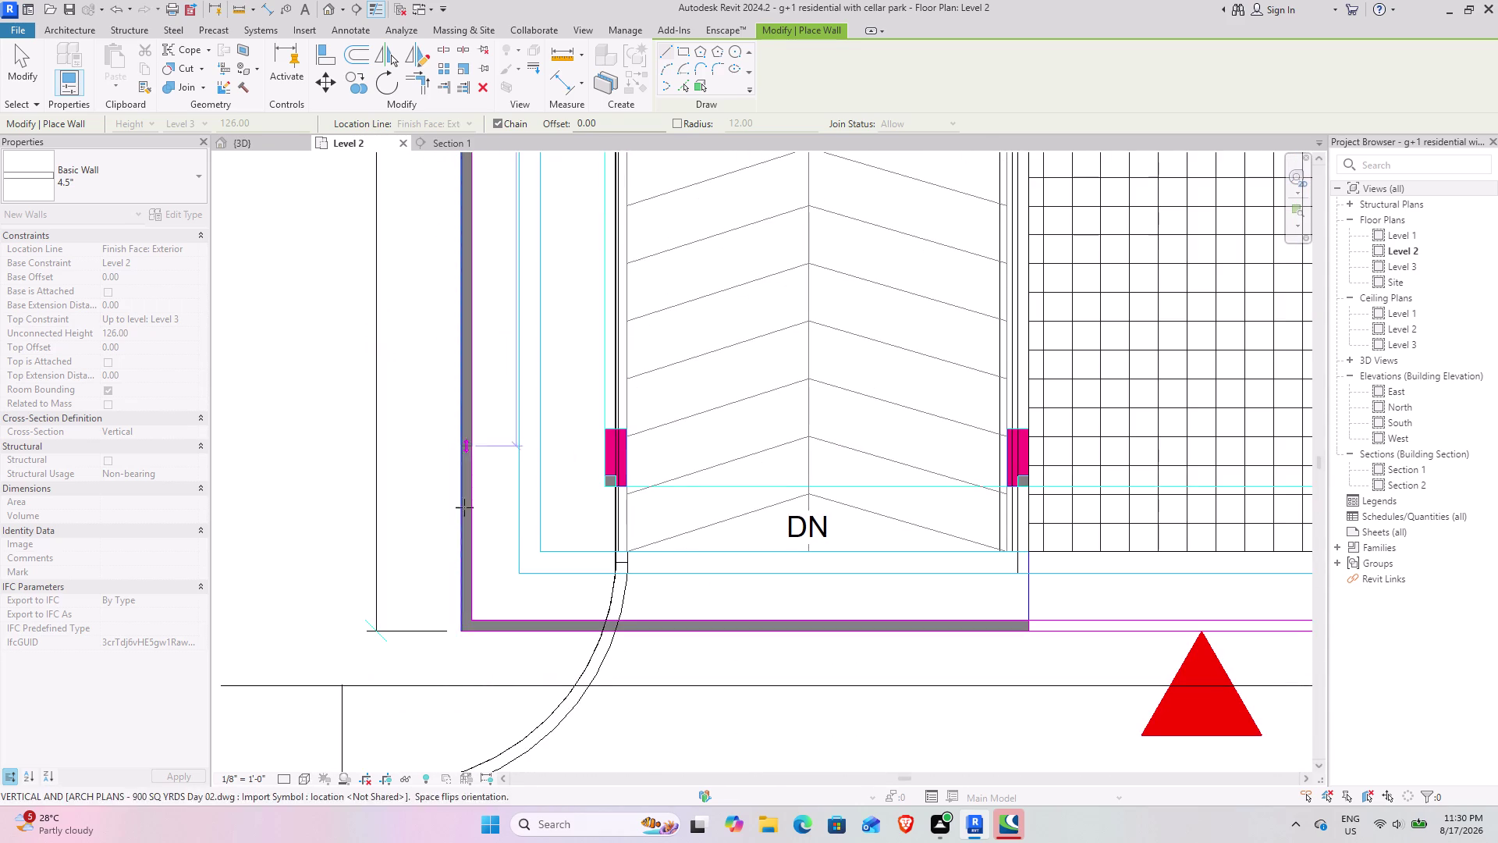
click(461, 630)
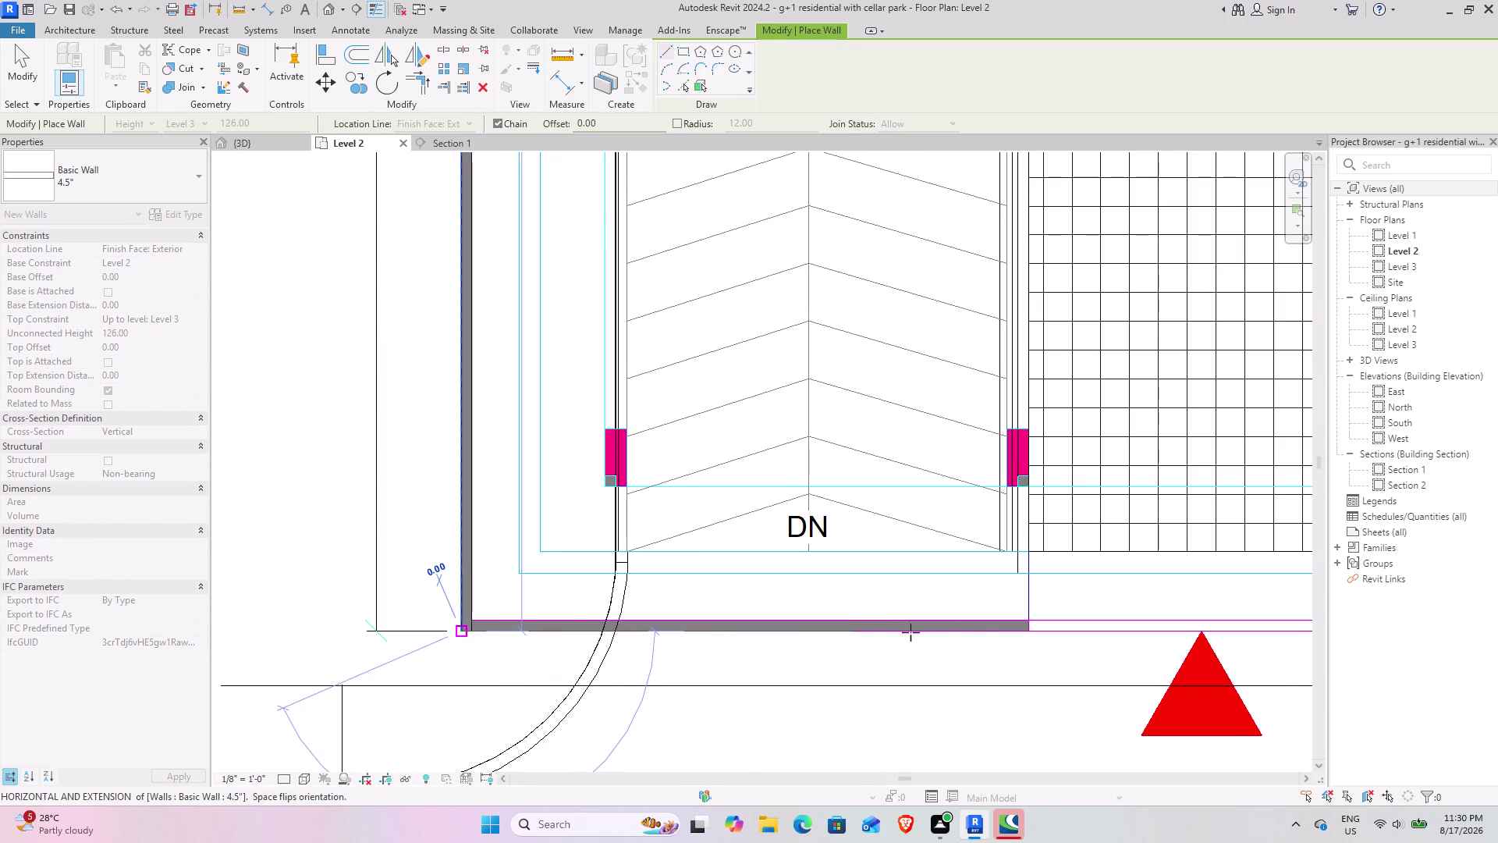
middle_drag(1016, 630, 495, 643)
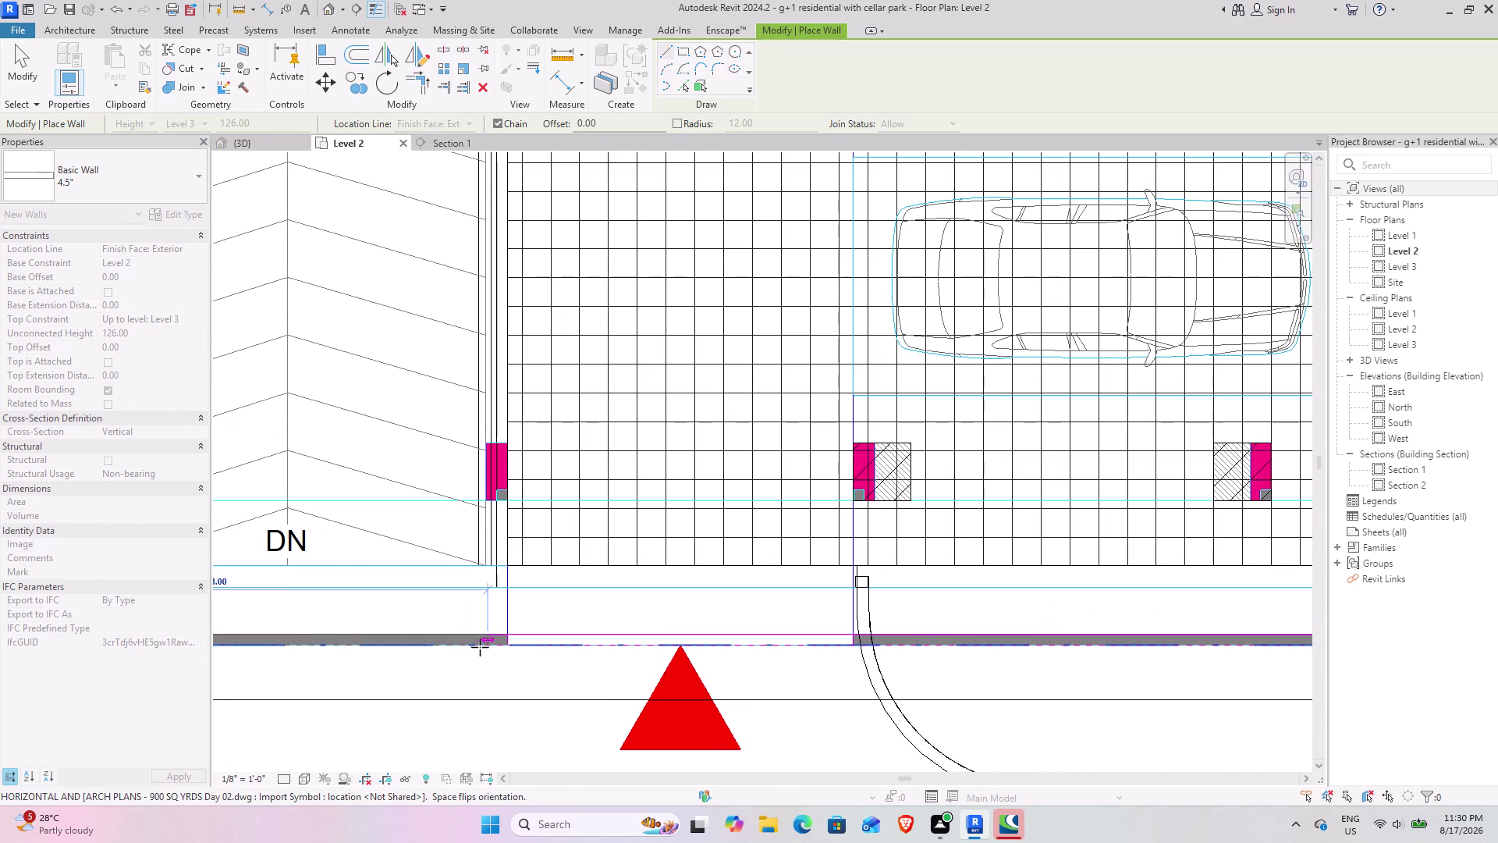
scroll(down, 3)
middle_drag(490, 622, 669, 522)
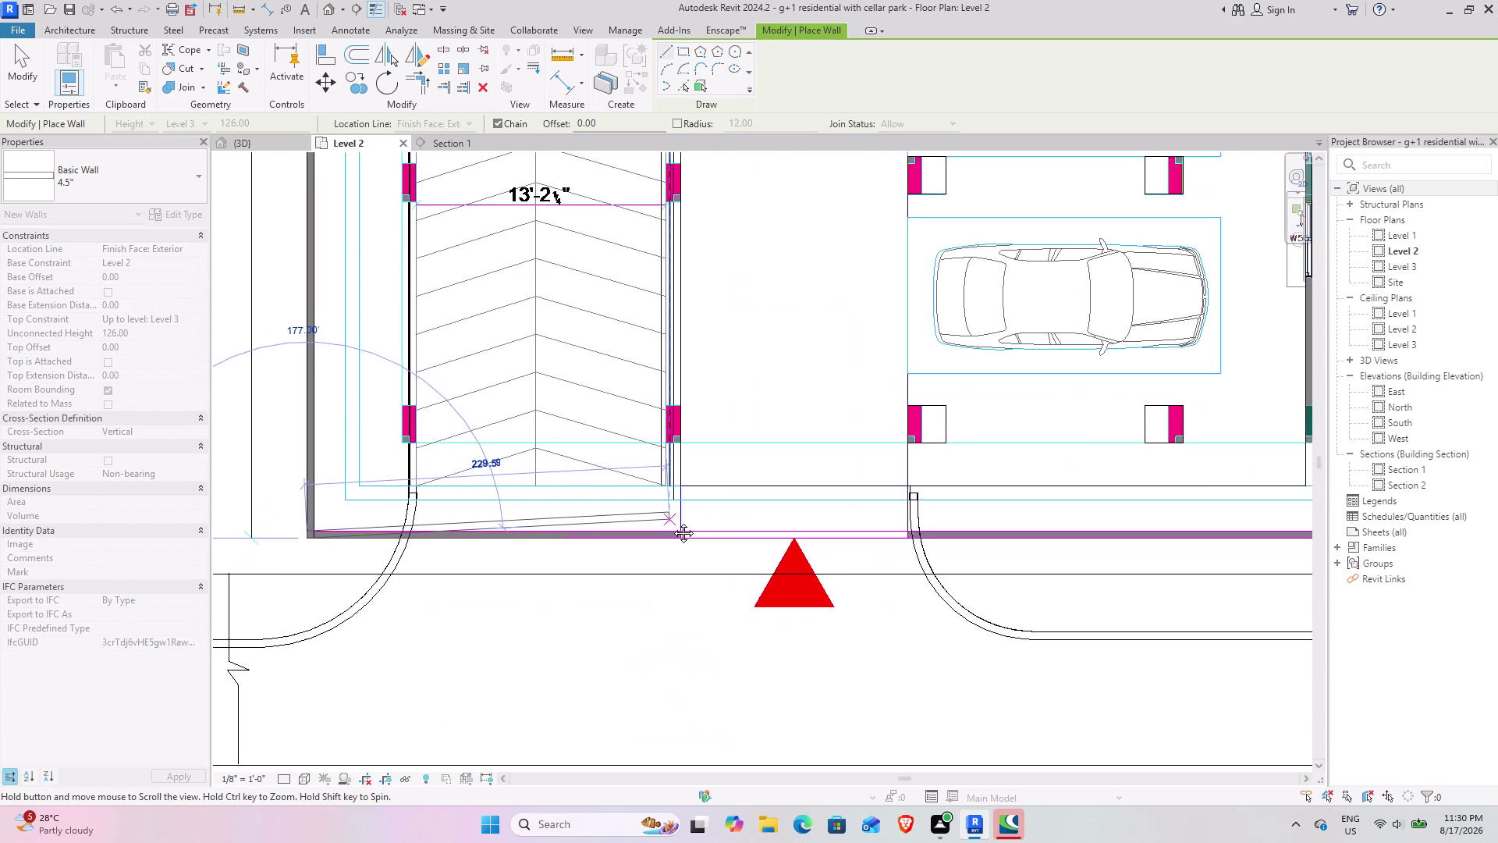
middle_drag(668, 522, 844, 508)
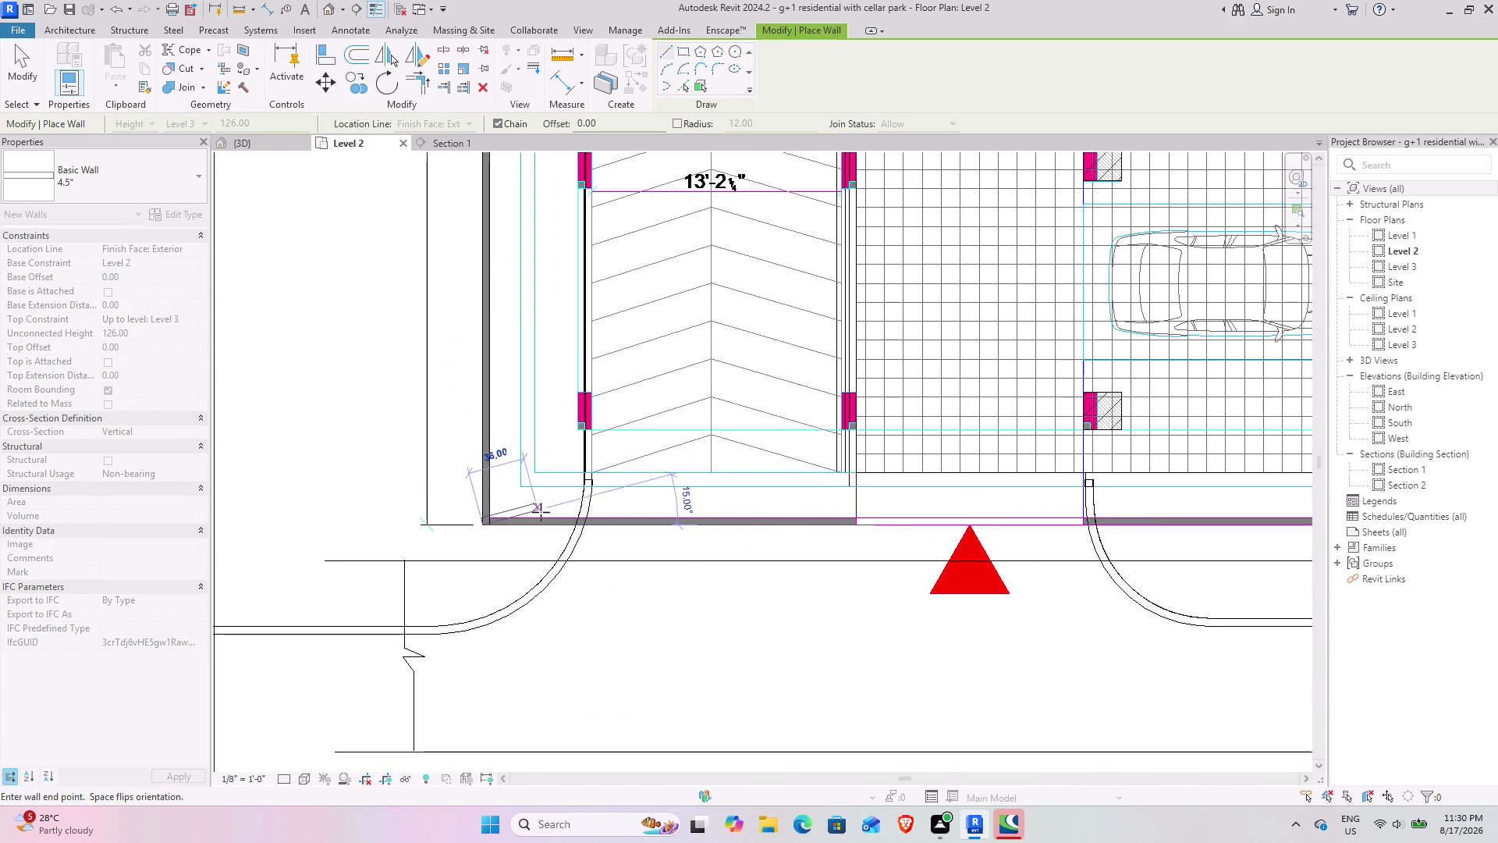
scroll(up, 3)
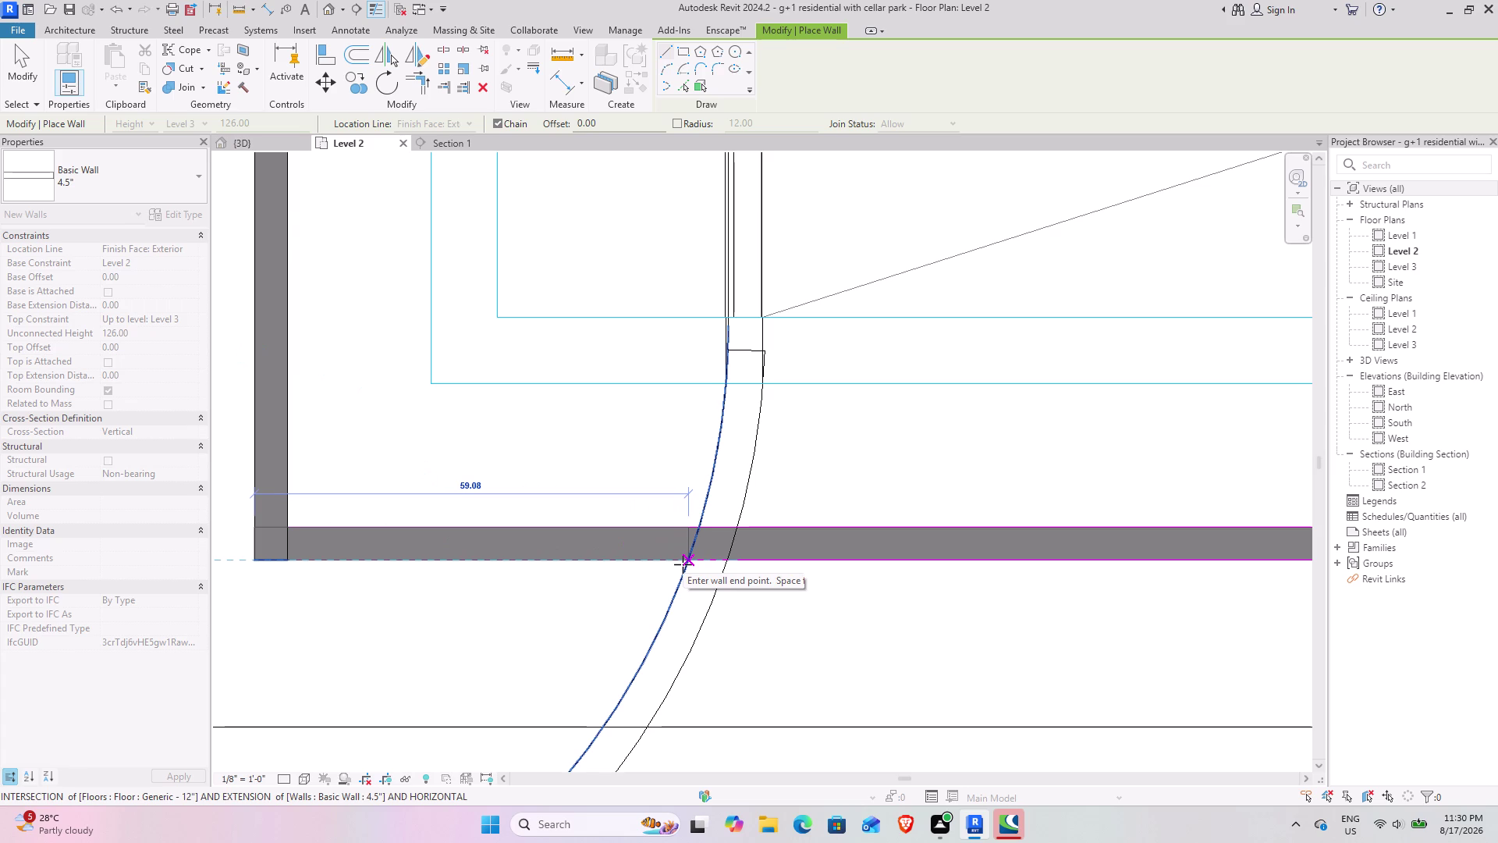
click(683, 564)
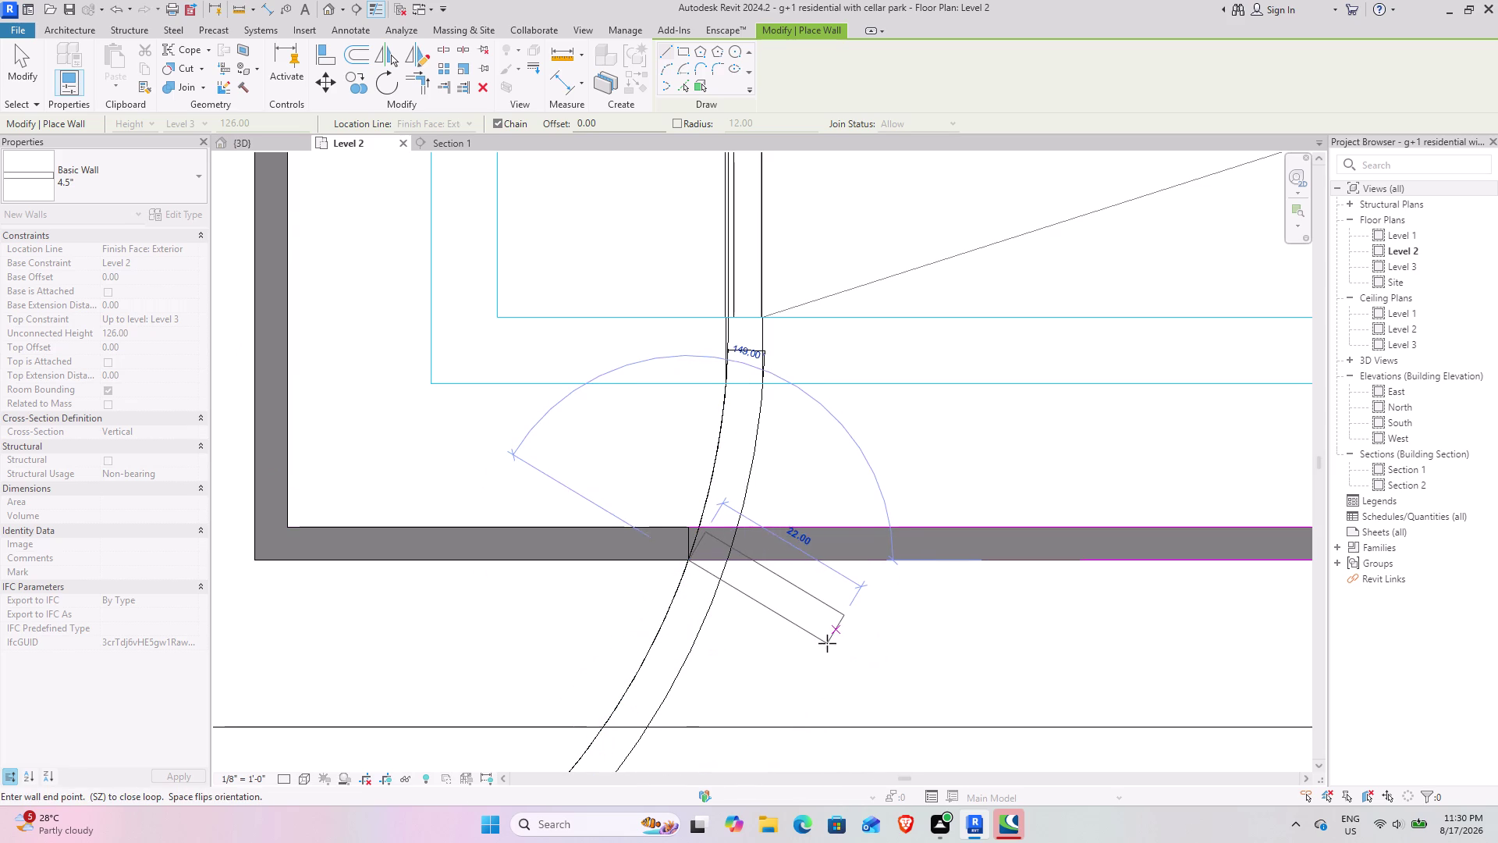
key(Escape)
Draw a 4.5" wall along the front boundary from the gate edge to the bottom-right corner.
middle_drag(984, 597, 400, 597)
middle_drag(857, 584, 722, 585)
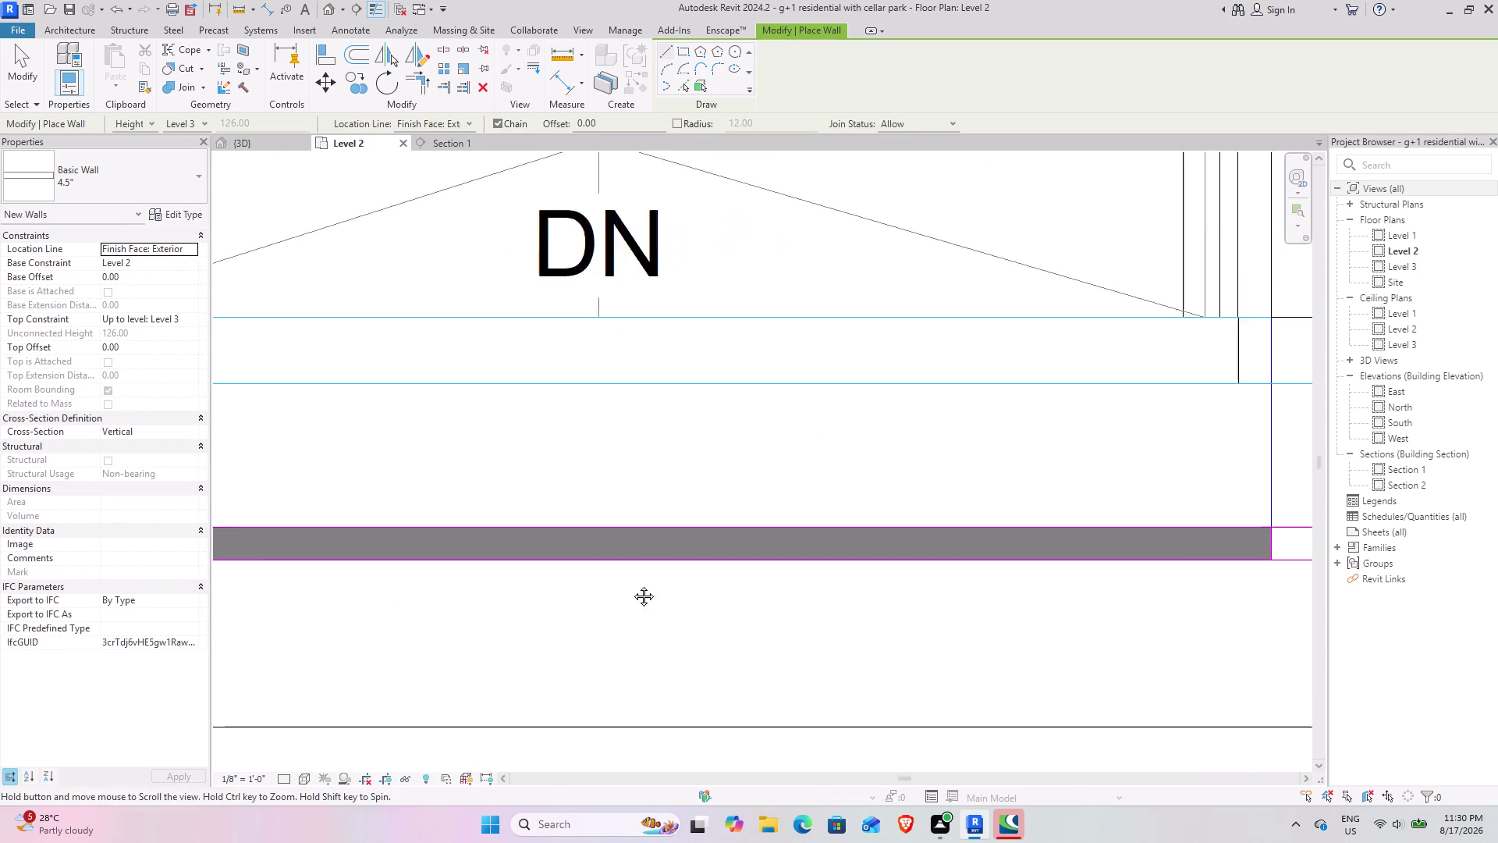
middle_drag(722, 585, 466, 591)
scroll(down, 3)
middle_drag(928, 583, 378, 616)
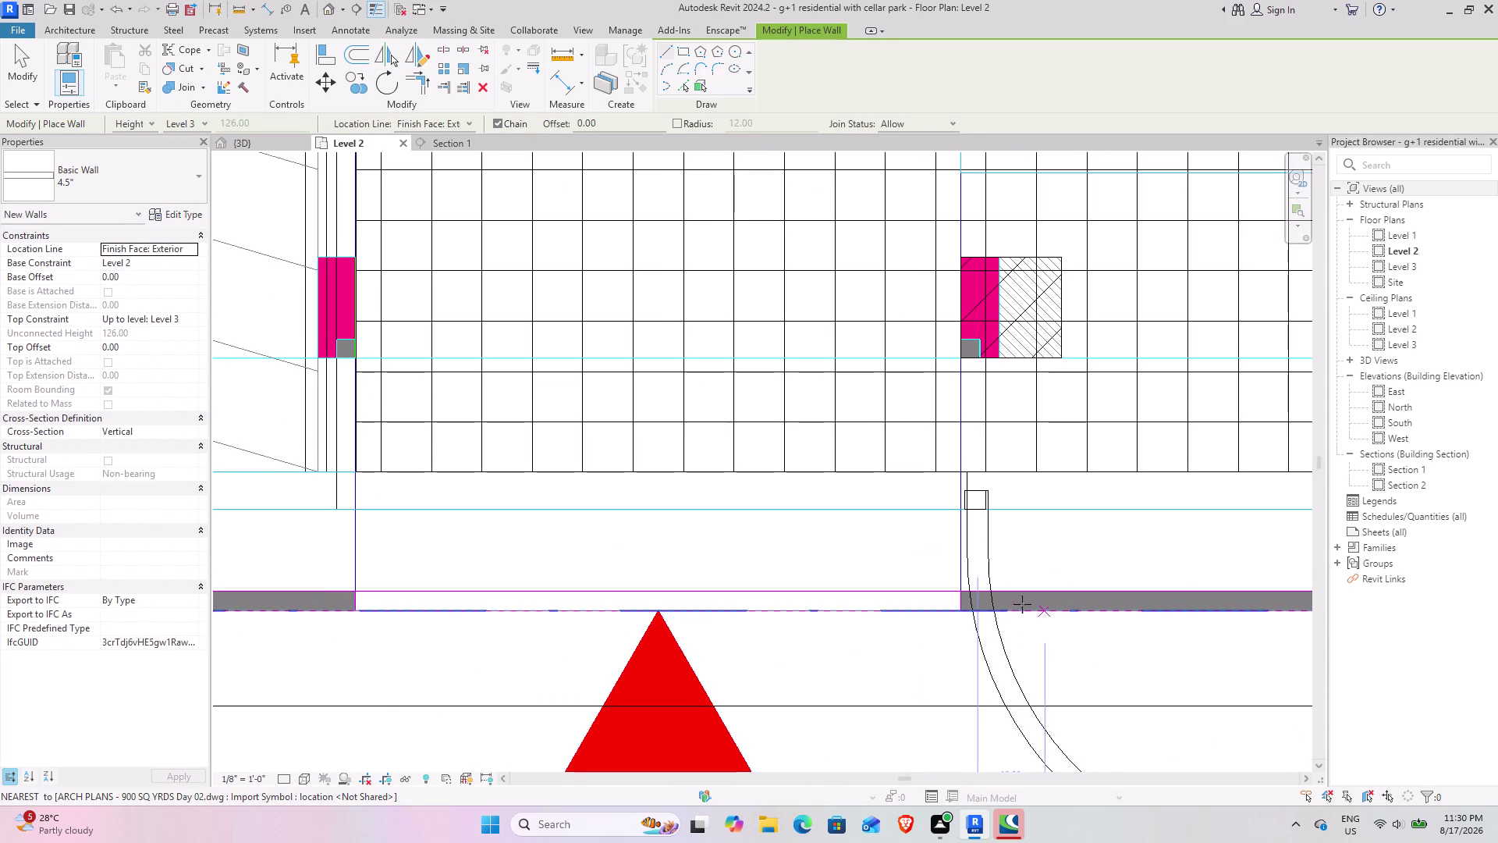
click(996, 608)
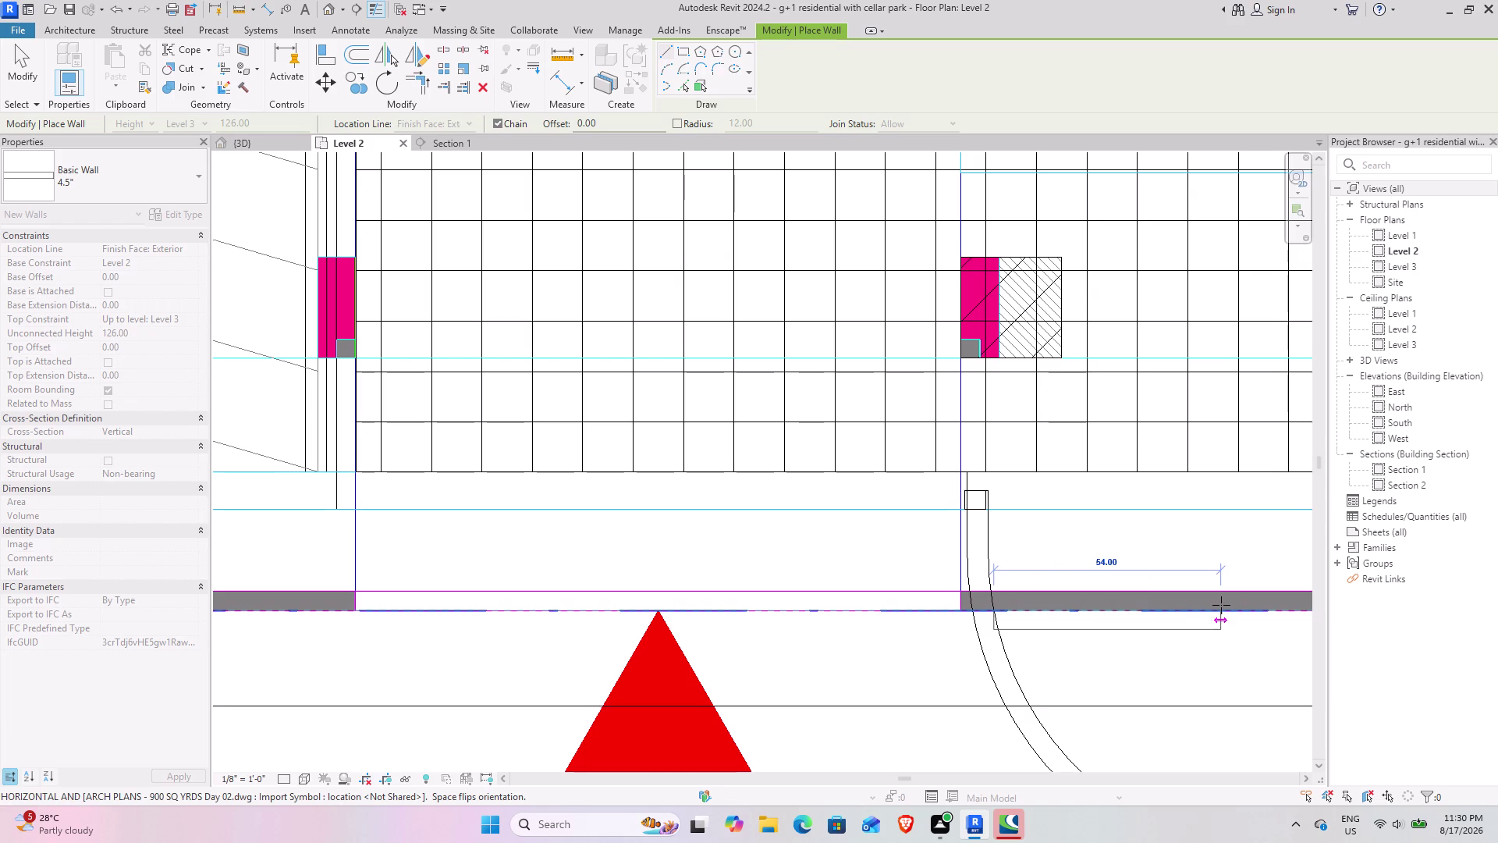
key(space)
middle_drag(1160, 604, 319, 656)
scroll(down, 3)
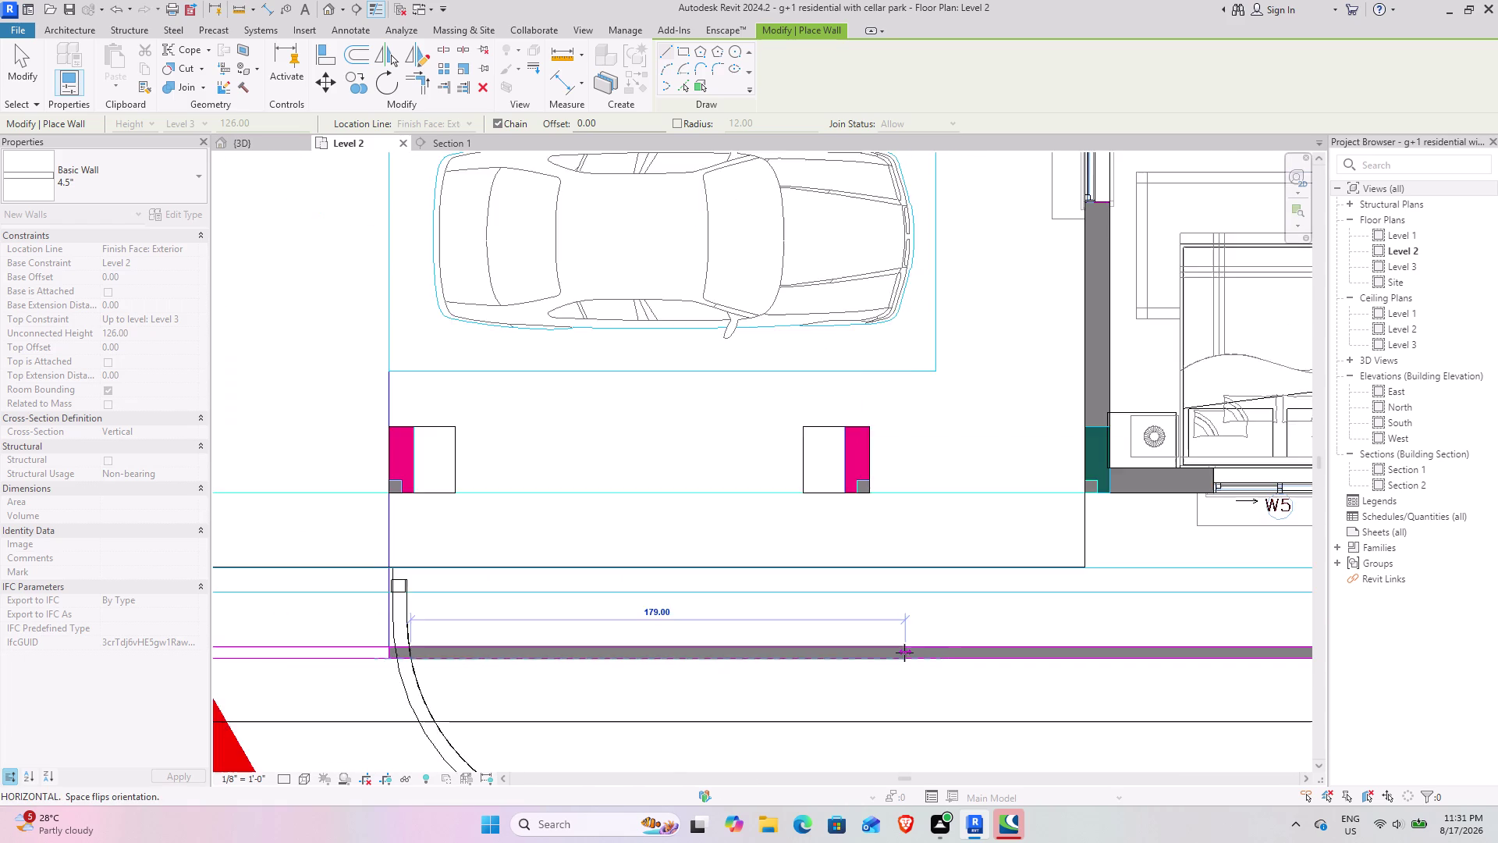
scroll(down, 3)
middle_drag(1064, 633, 465, 634)
middle_drag(1255, 629, 1129, 629)
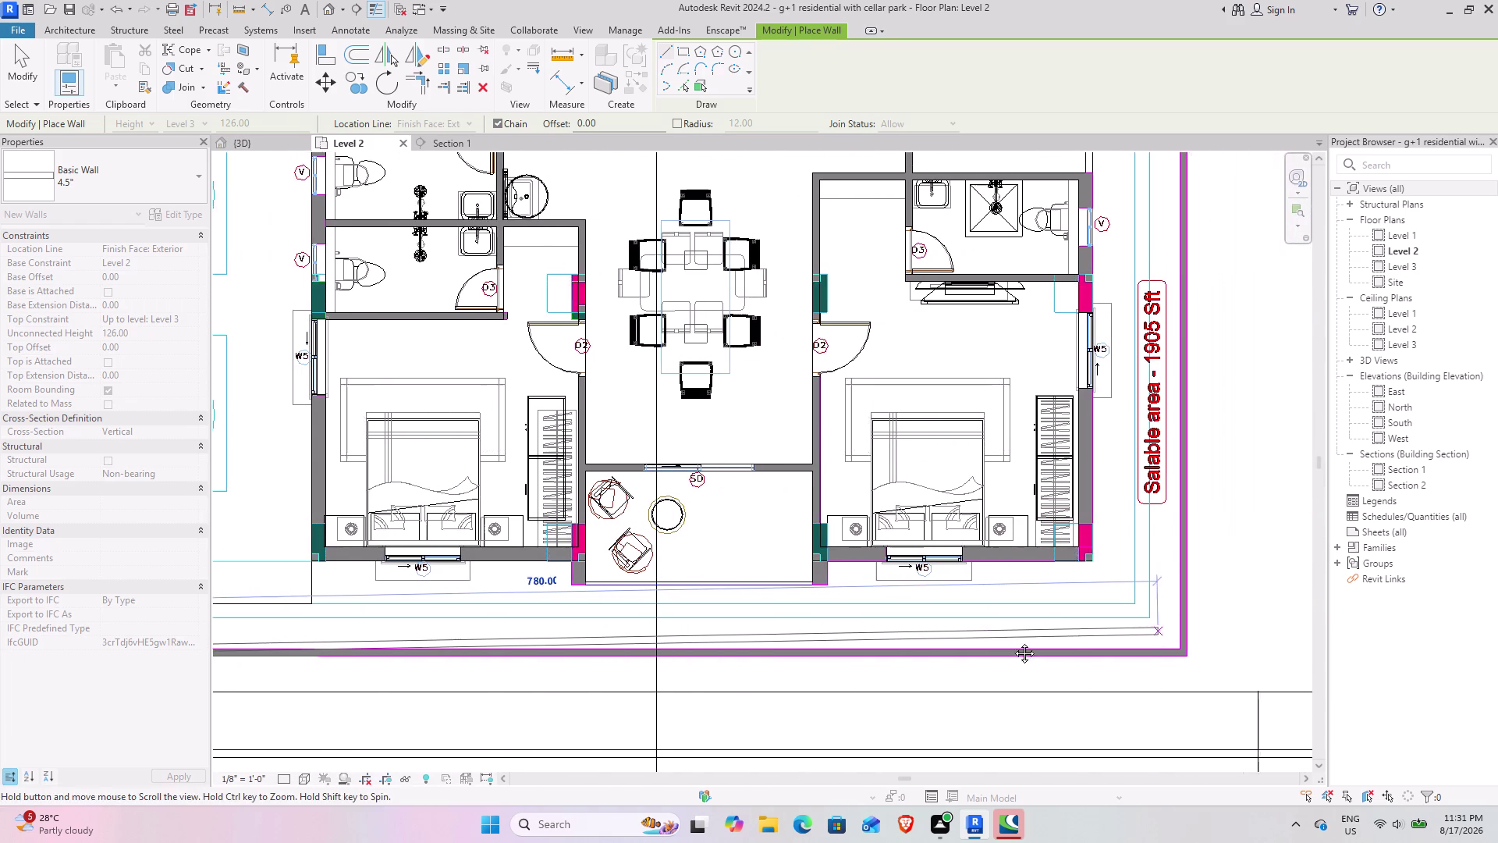
middle_drag(1128, 629, 916, 655)
scroll(up, 3)
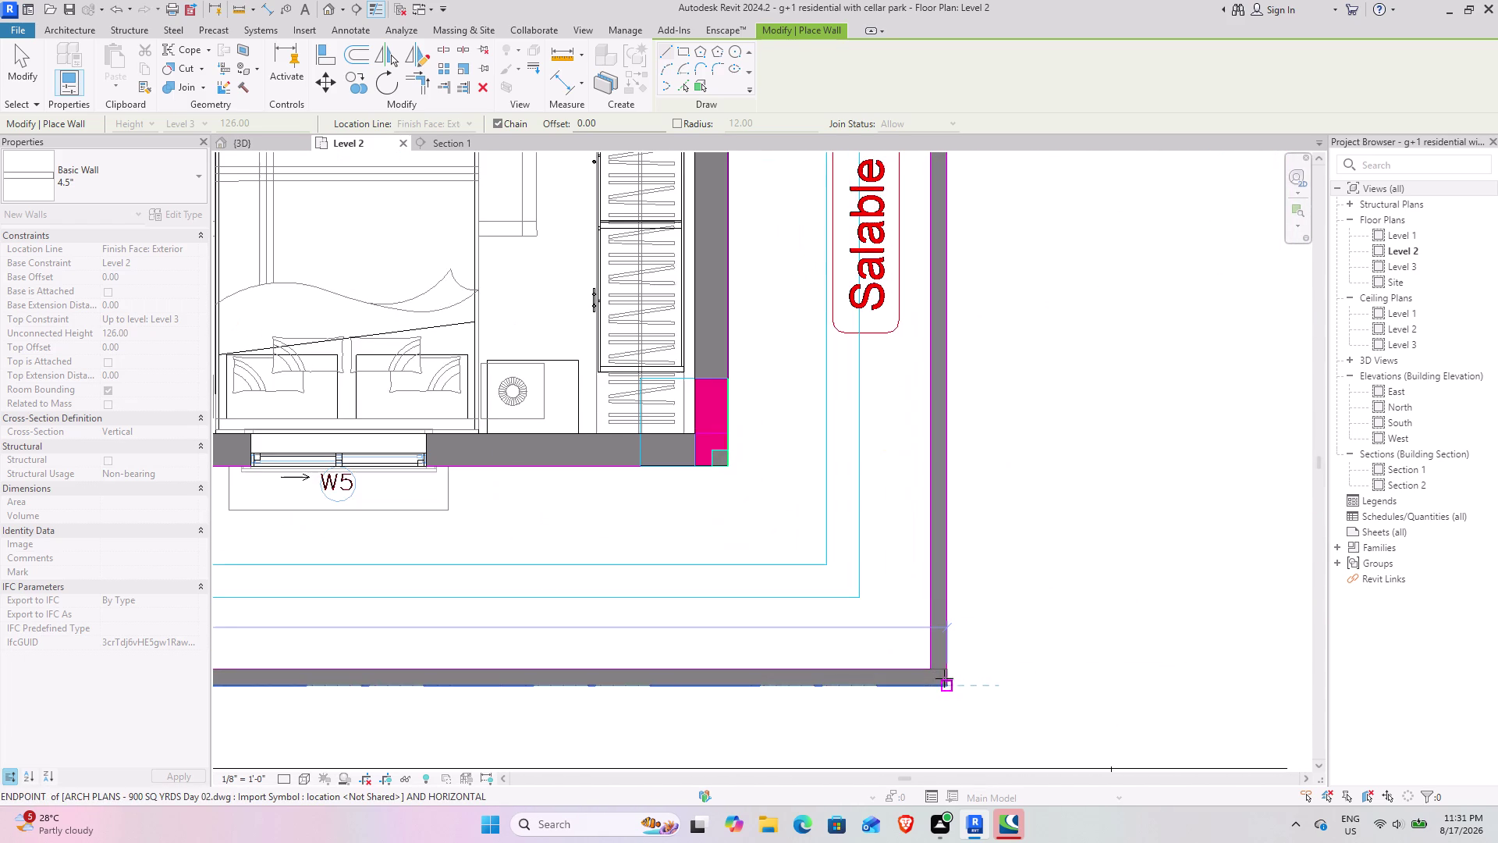
click(952, 685)
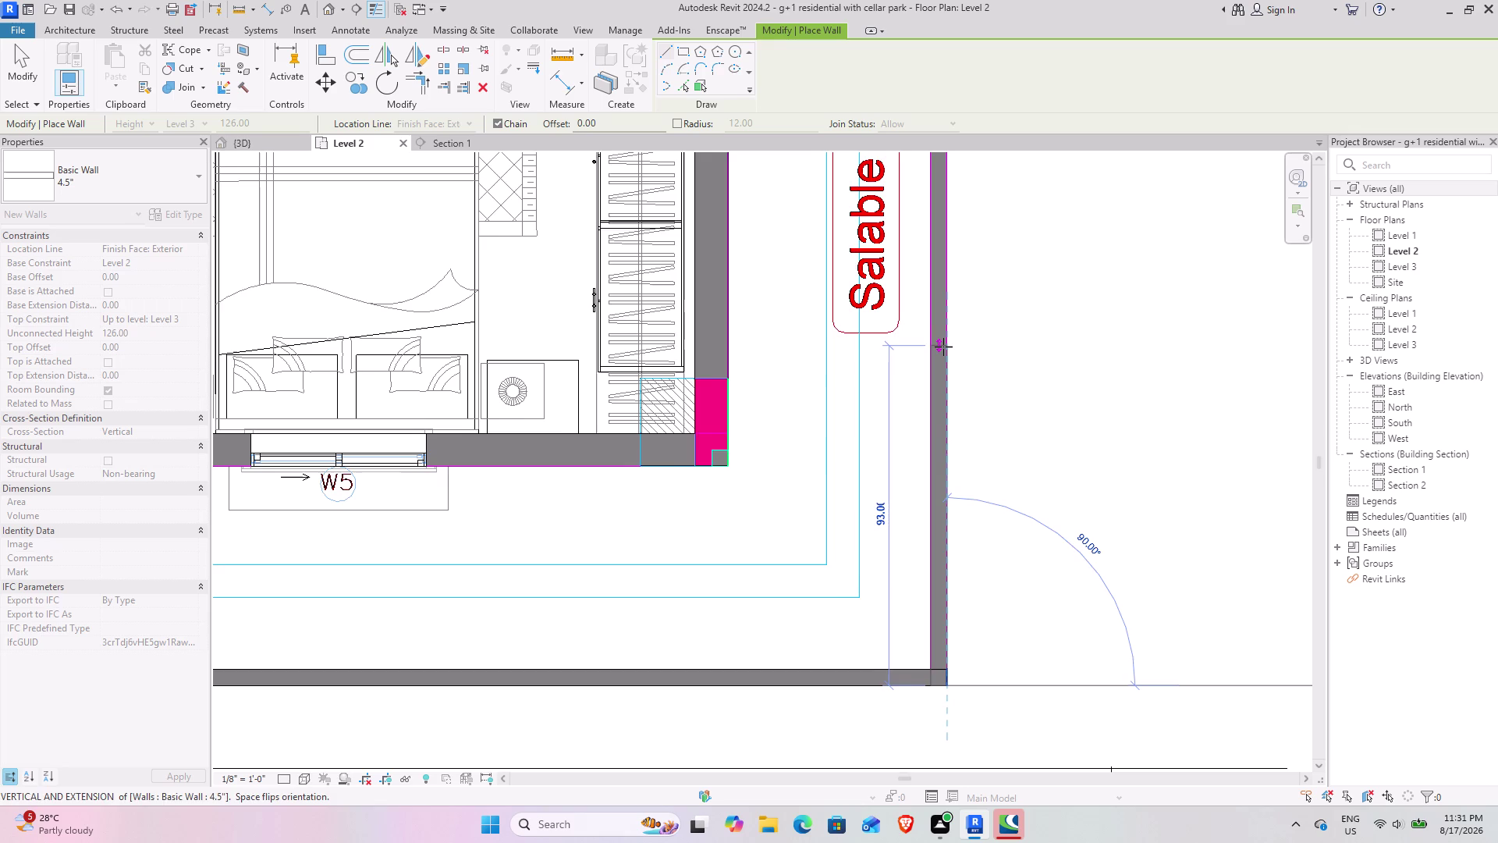
Run the wall up the right edge and across the top to the top-left corner.
middle_drag(943, 347, 939, 842)
scroll(down, 3)
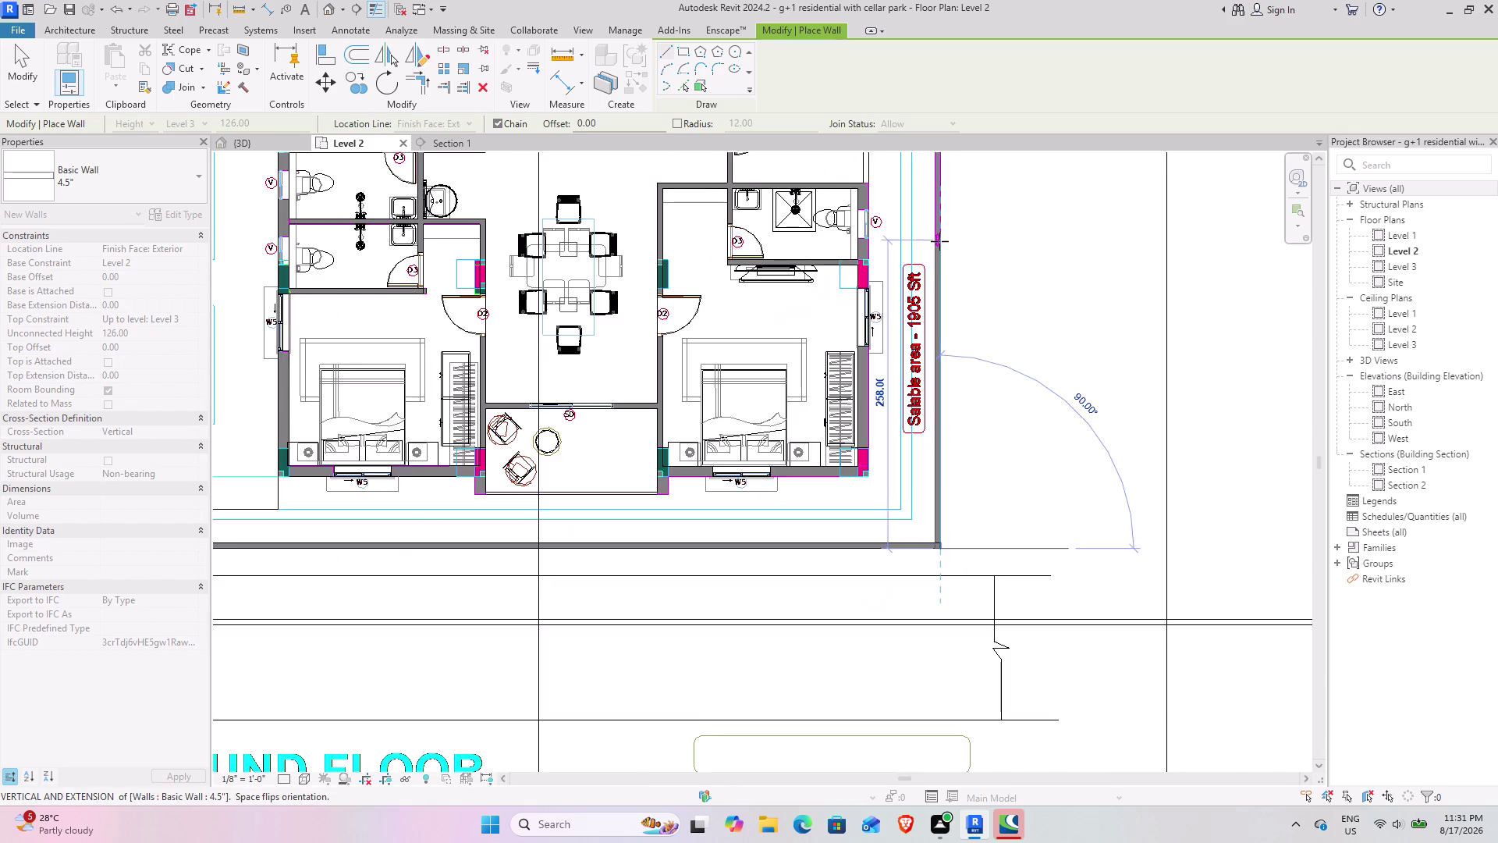
middle_drag(939, 241, 939, 744)
middle_drag(988, 275, 945, 704)
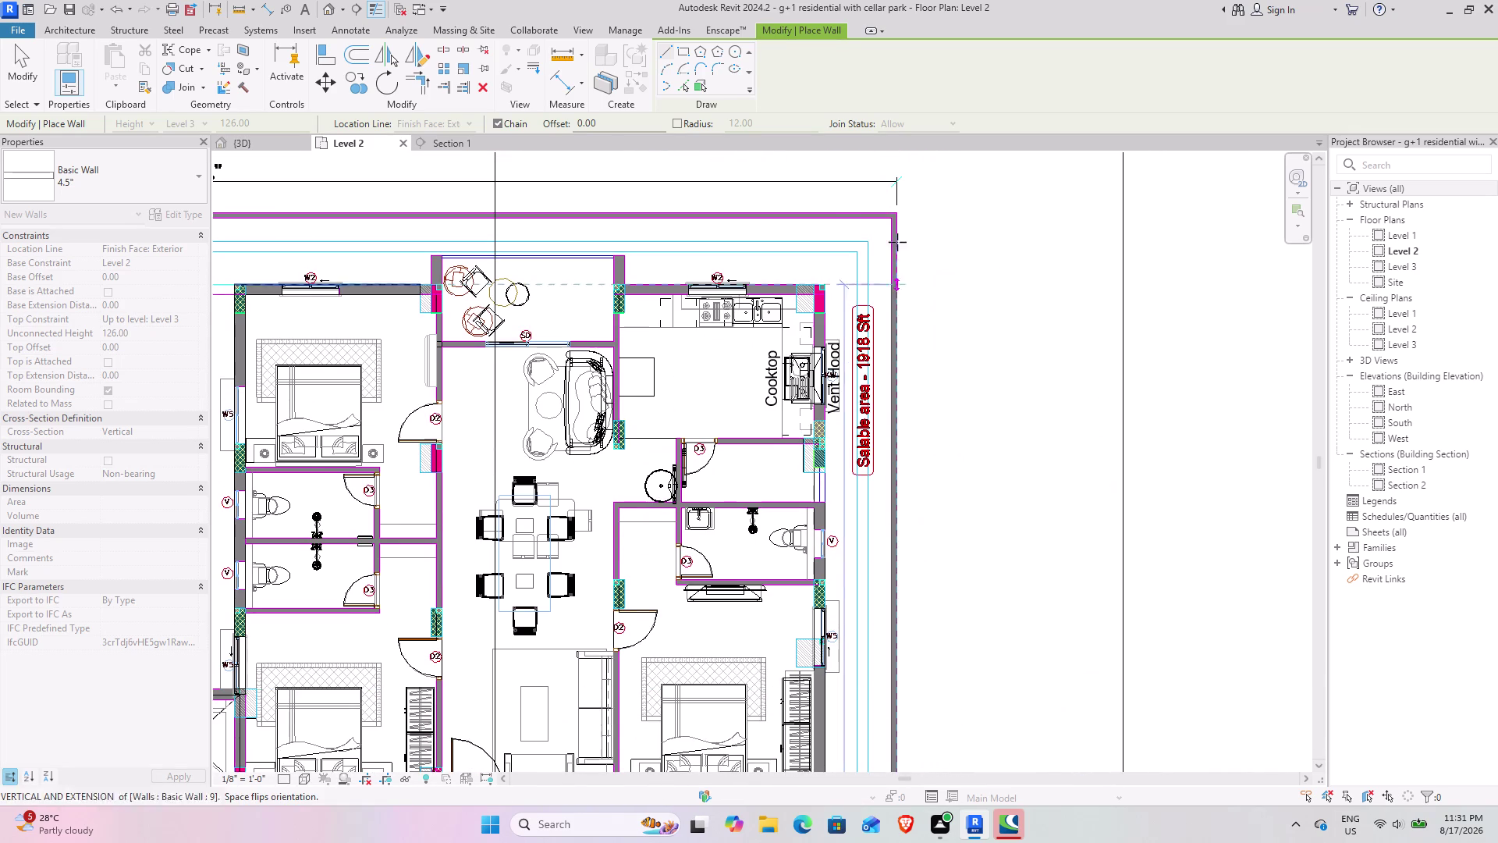
scroll(up, 3)
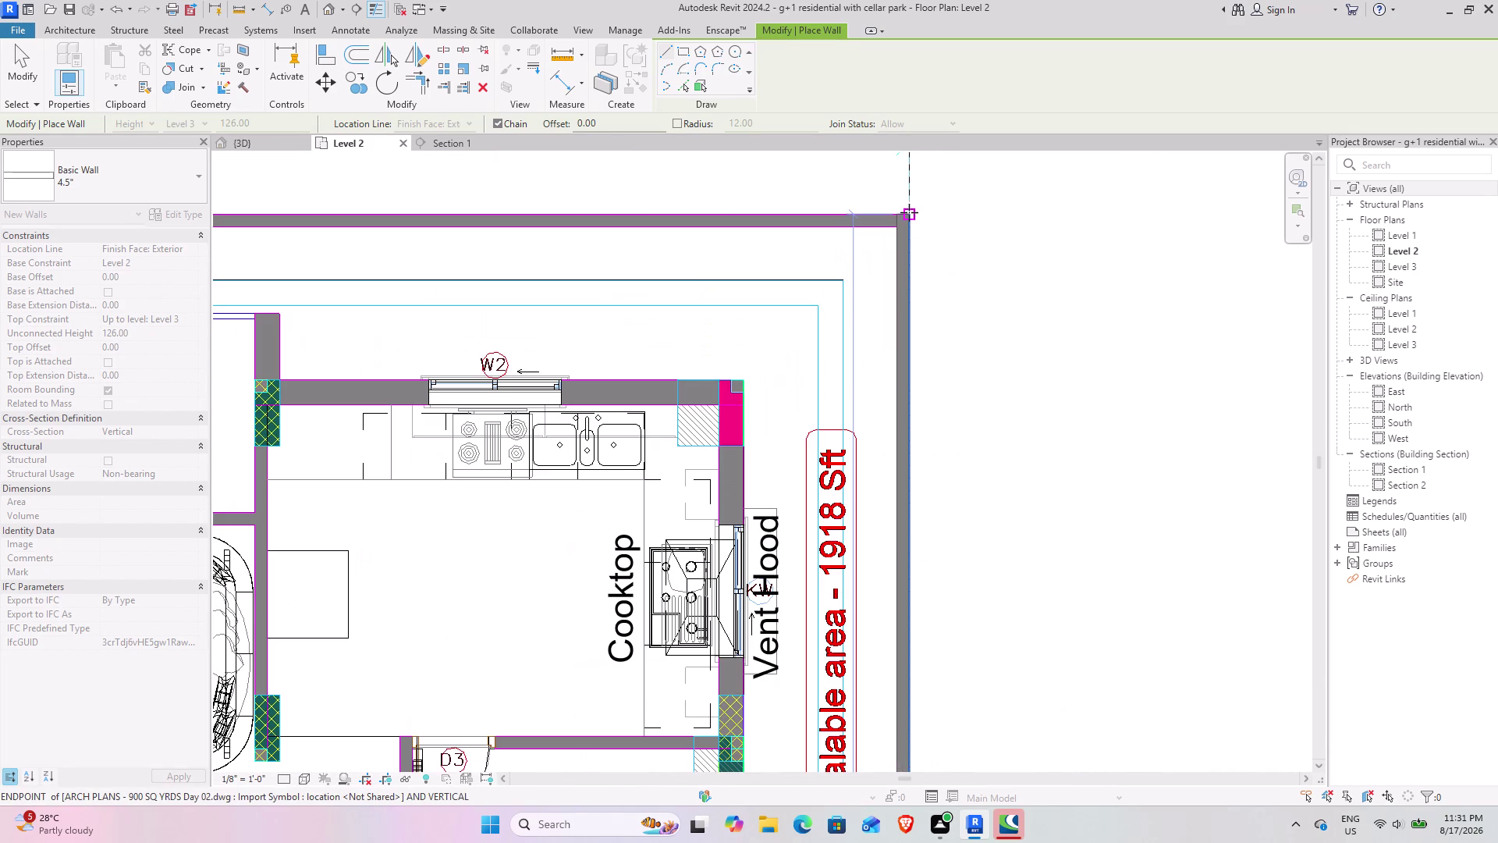
click(897, 210)
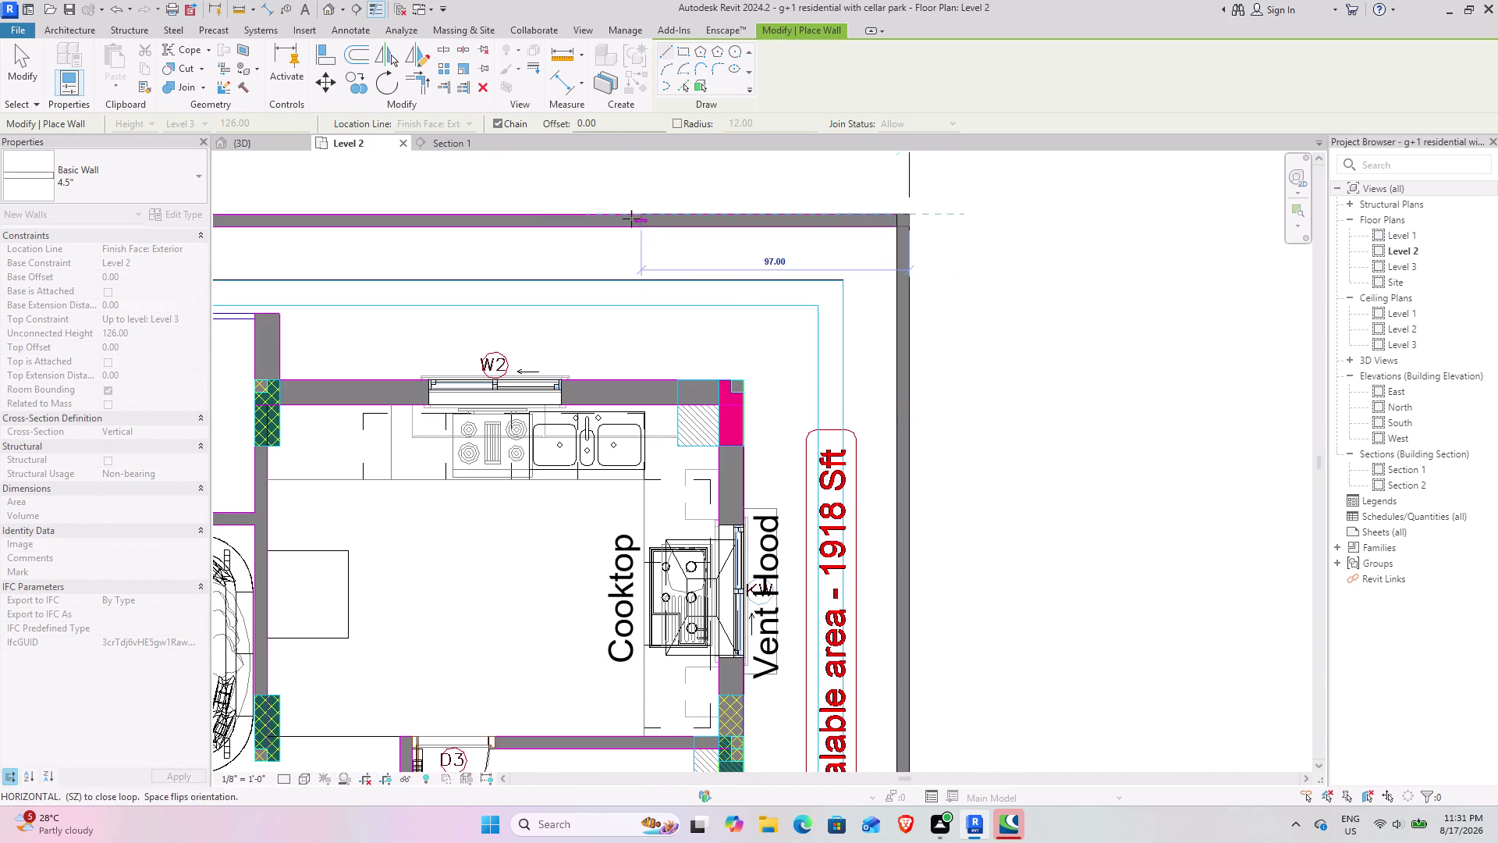
middle_drag(602, 209, 1419, 376)
middle_drag(443, 402, 1341, 382)
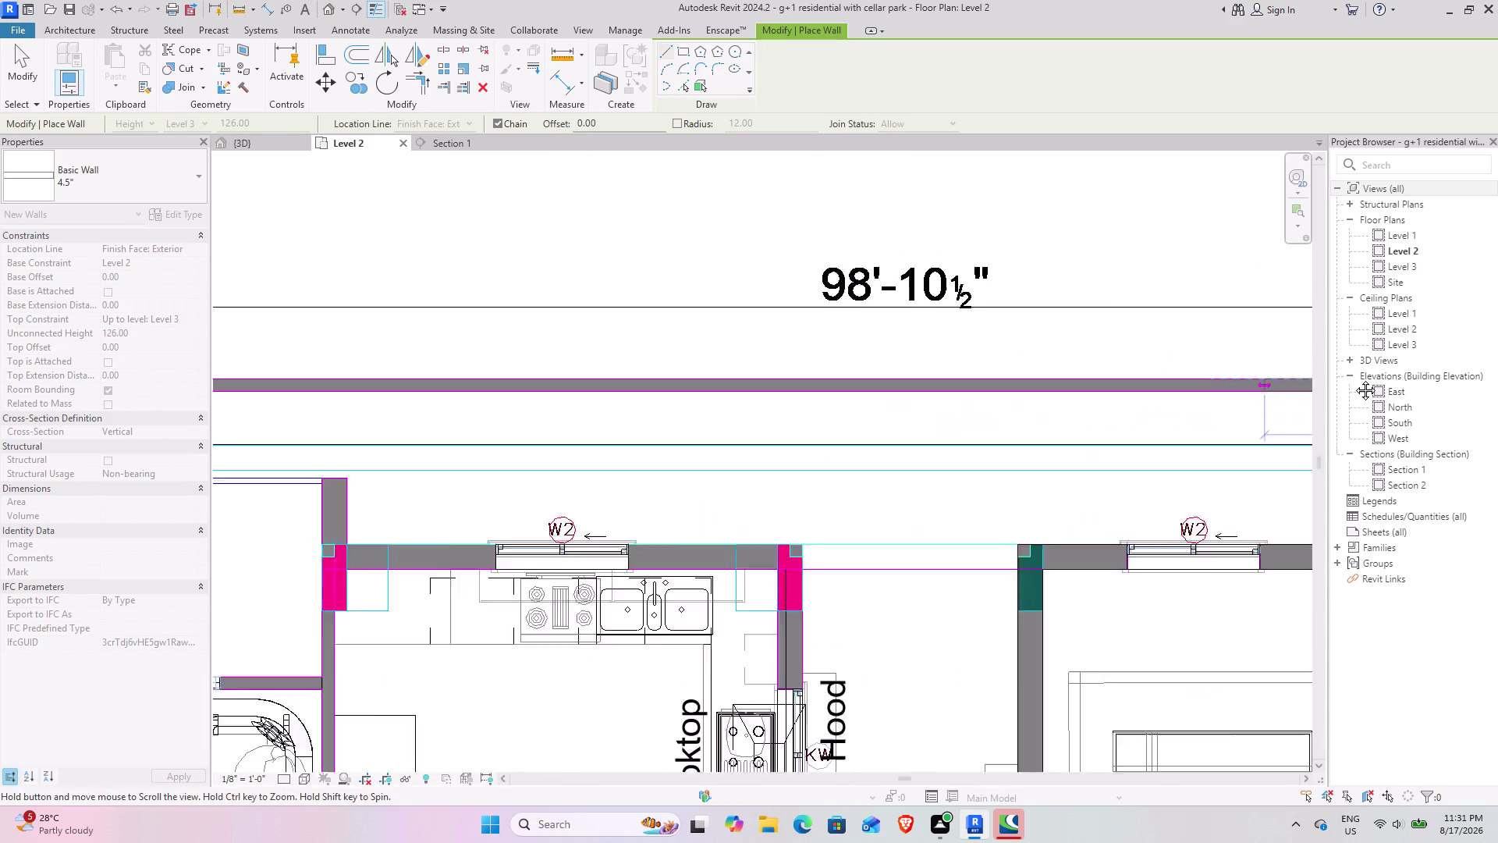
middle_drag(1341, 382, 1368, 375)
middle_drag(520, 358, 1497, 415)
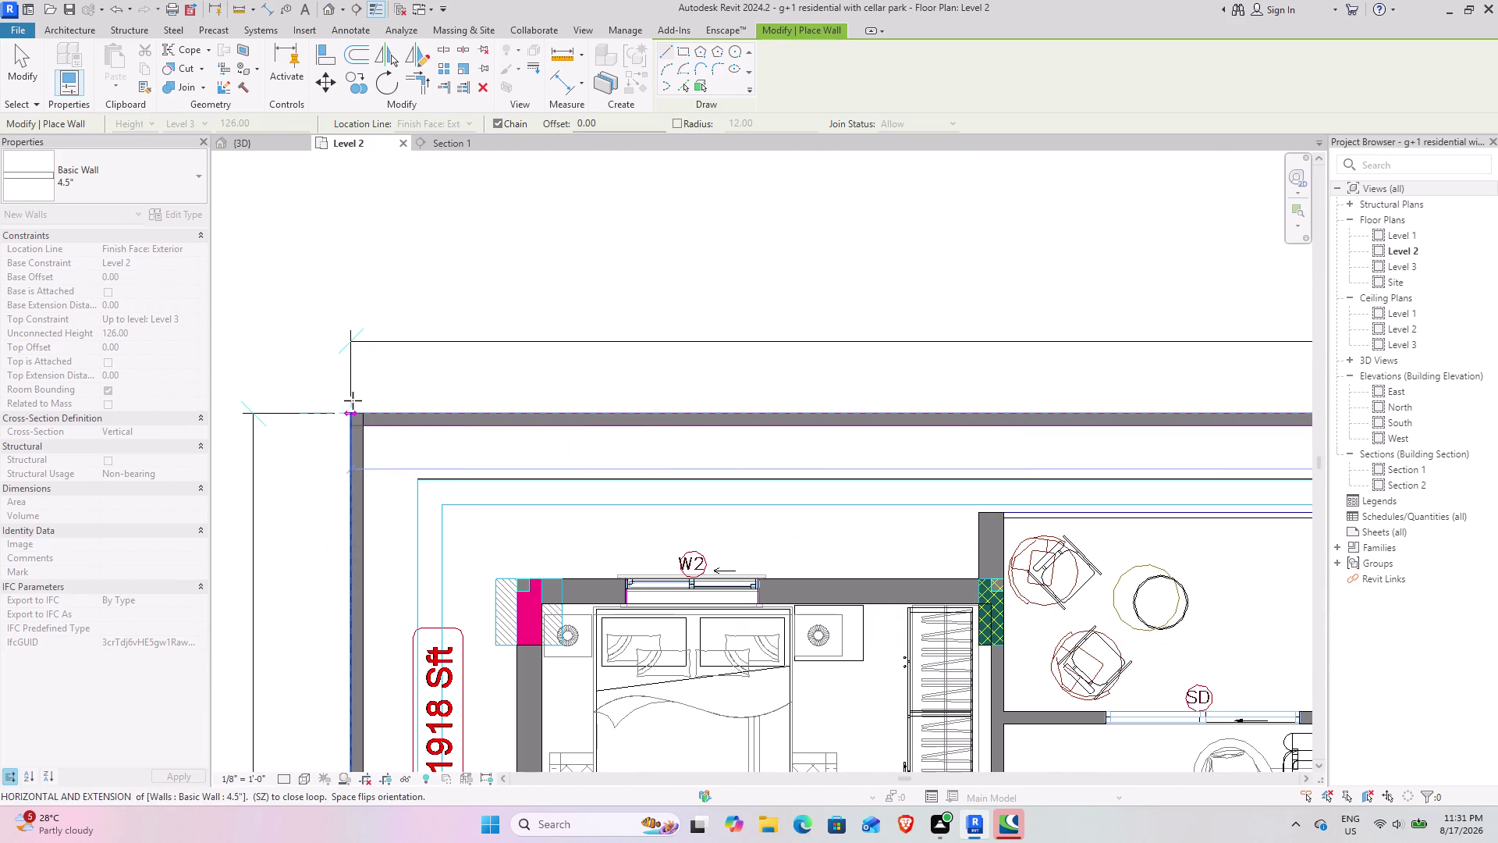
click(348, 418)
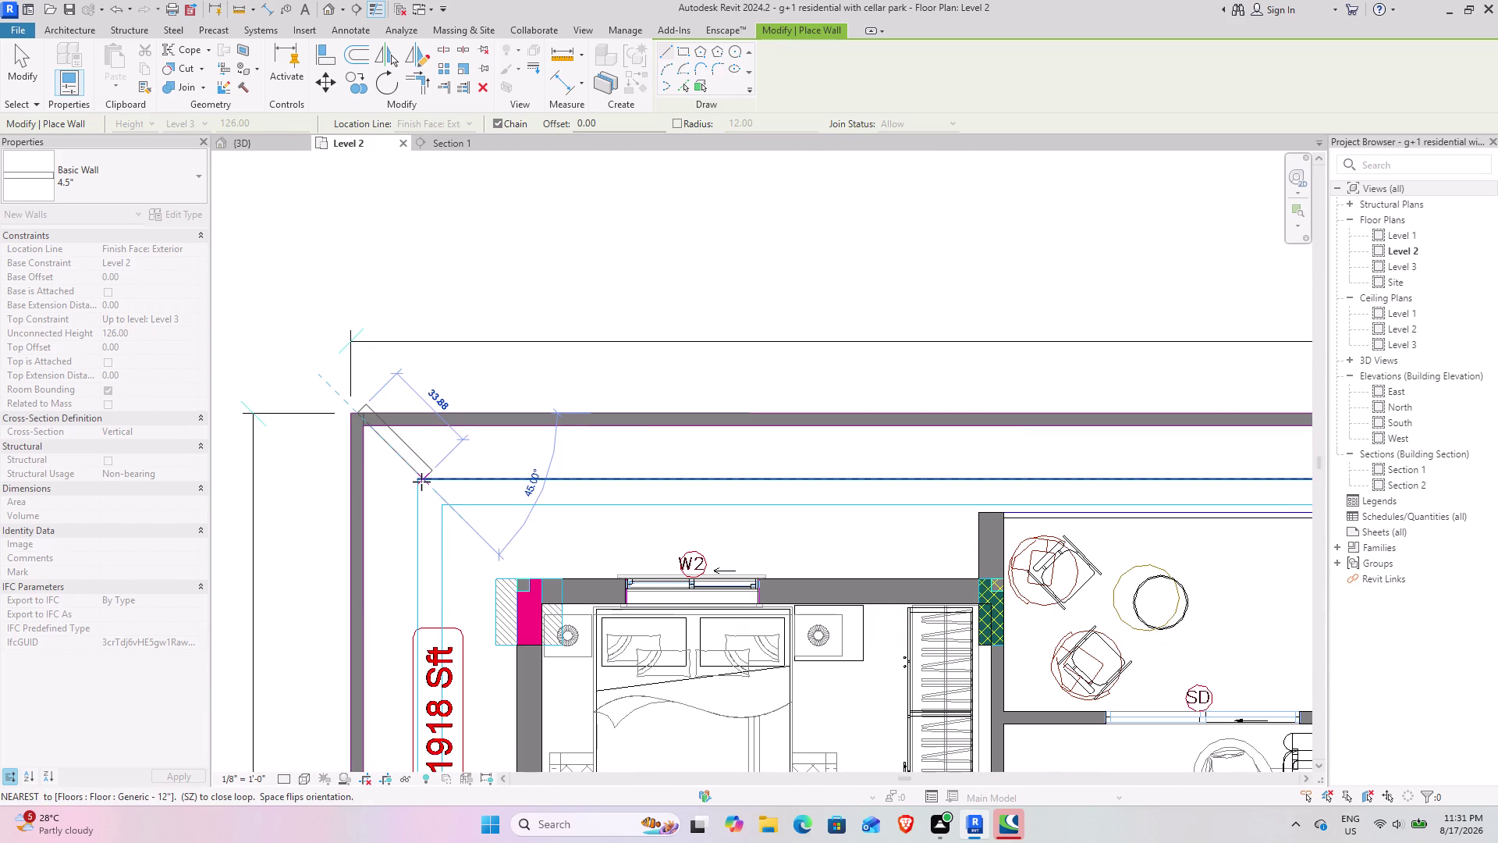
key(Escape)
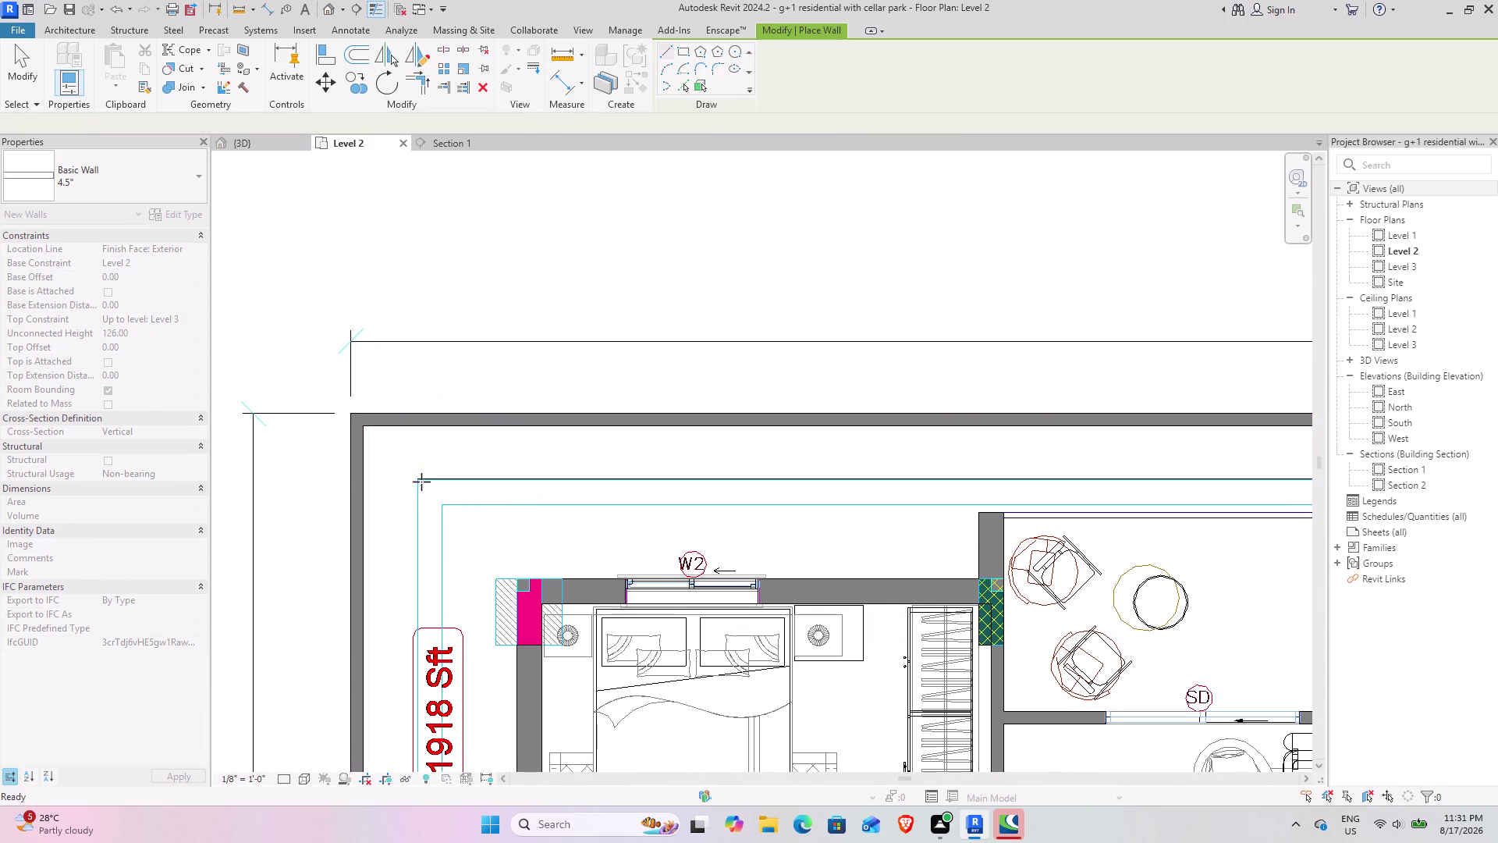
key(Escape)
click(251, 152)
In the 3D view, select the front and side 4.5" perimeter walls.
click(251, 146)
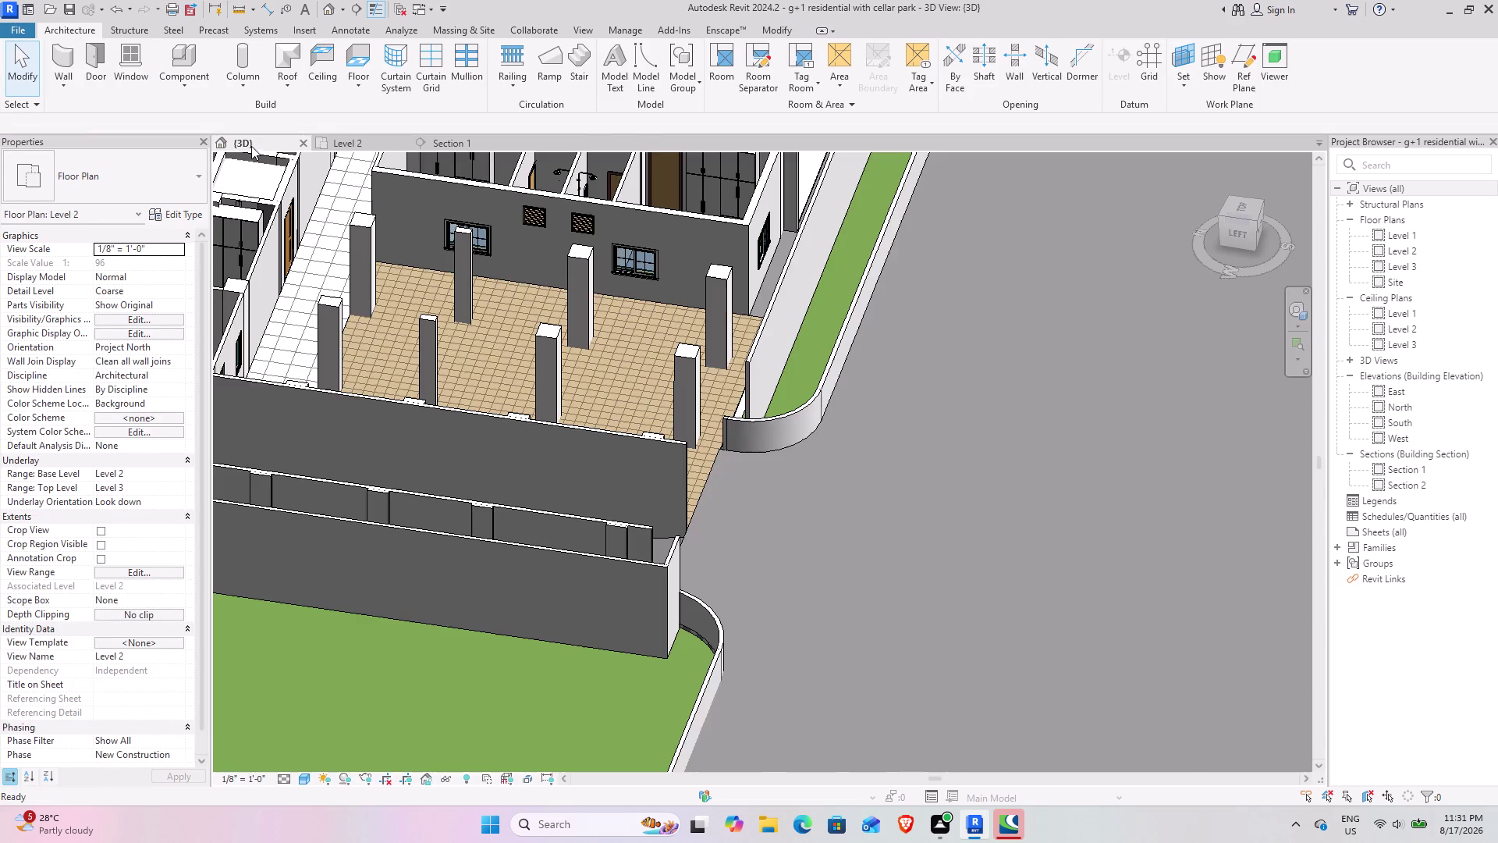
scroll(down, 3)
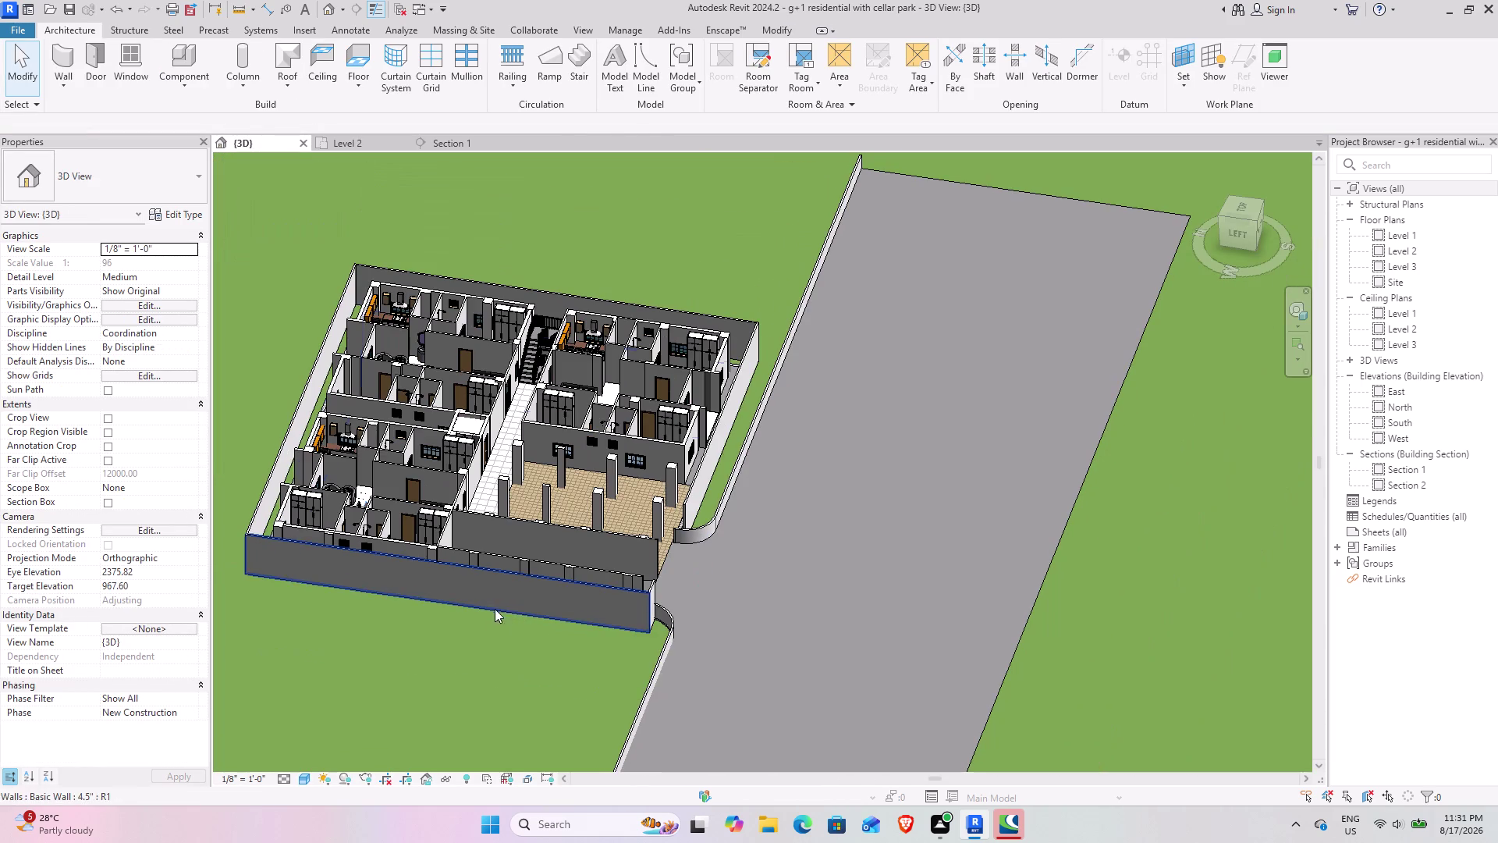
middle_drag(489, 636, 535, 654)
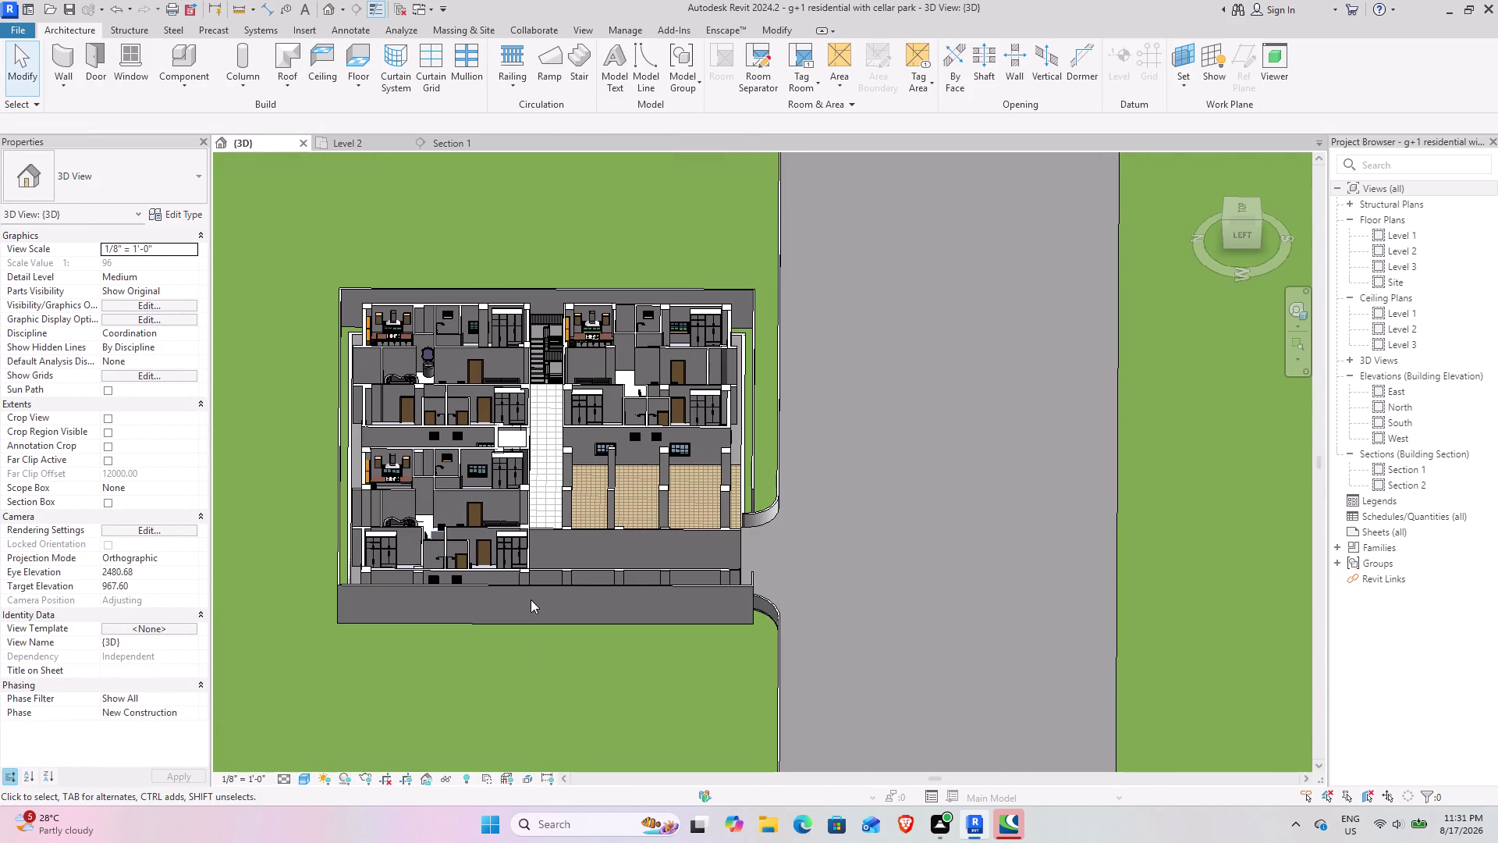
click(457, 593)
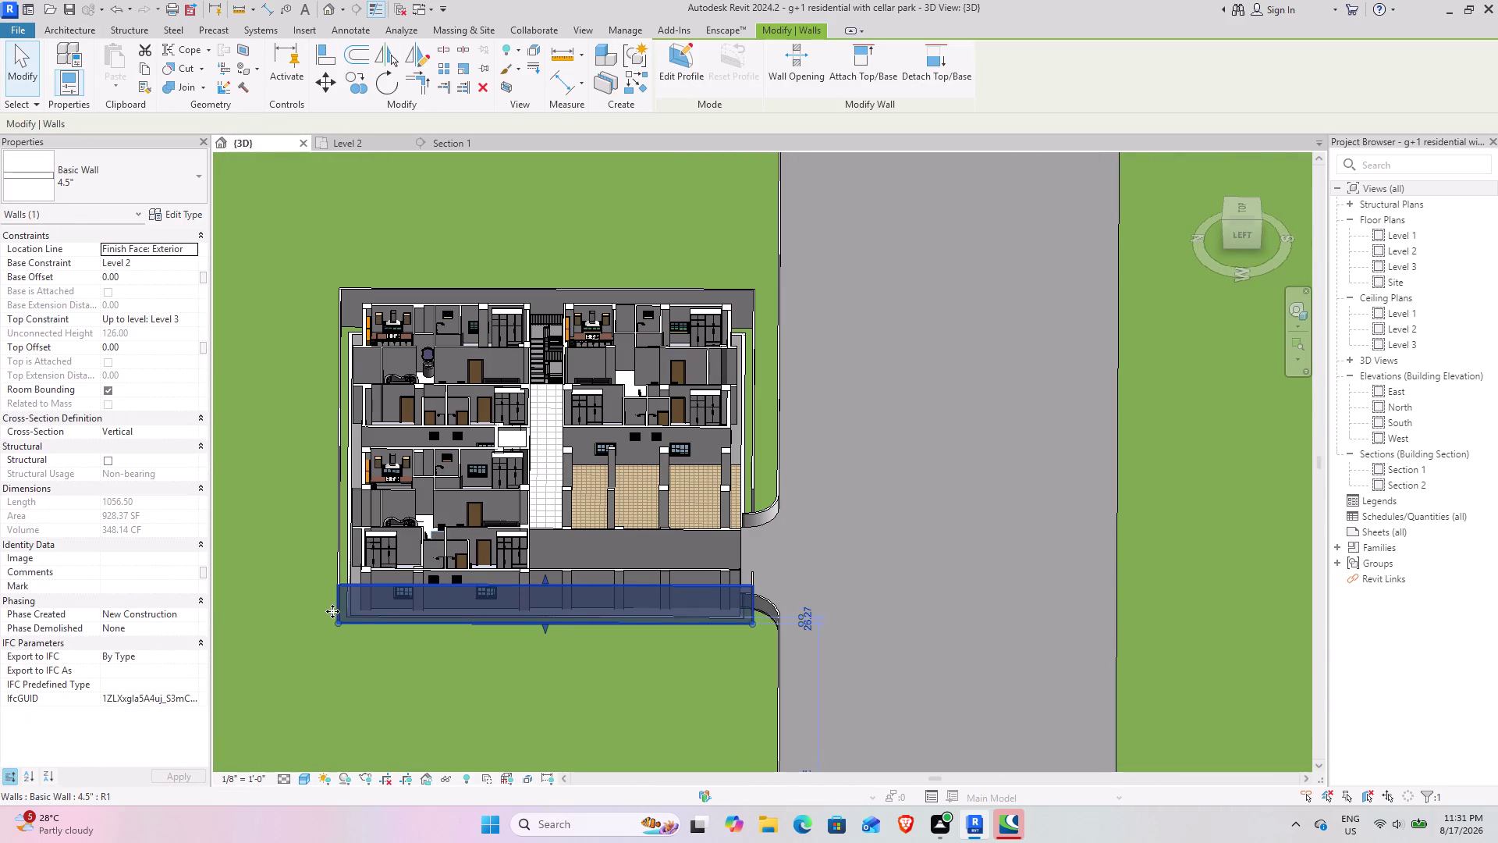
middle_drag(332, 611, 563, 565)
middle_drag(462, 622, 842, 476)
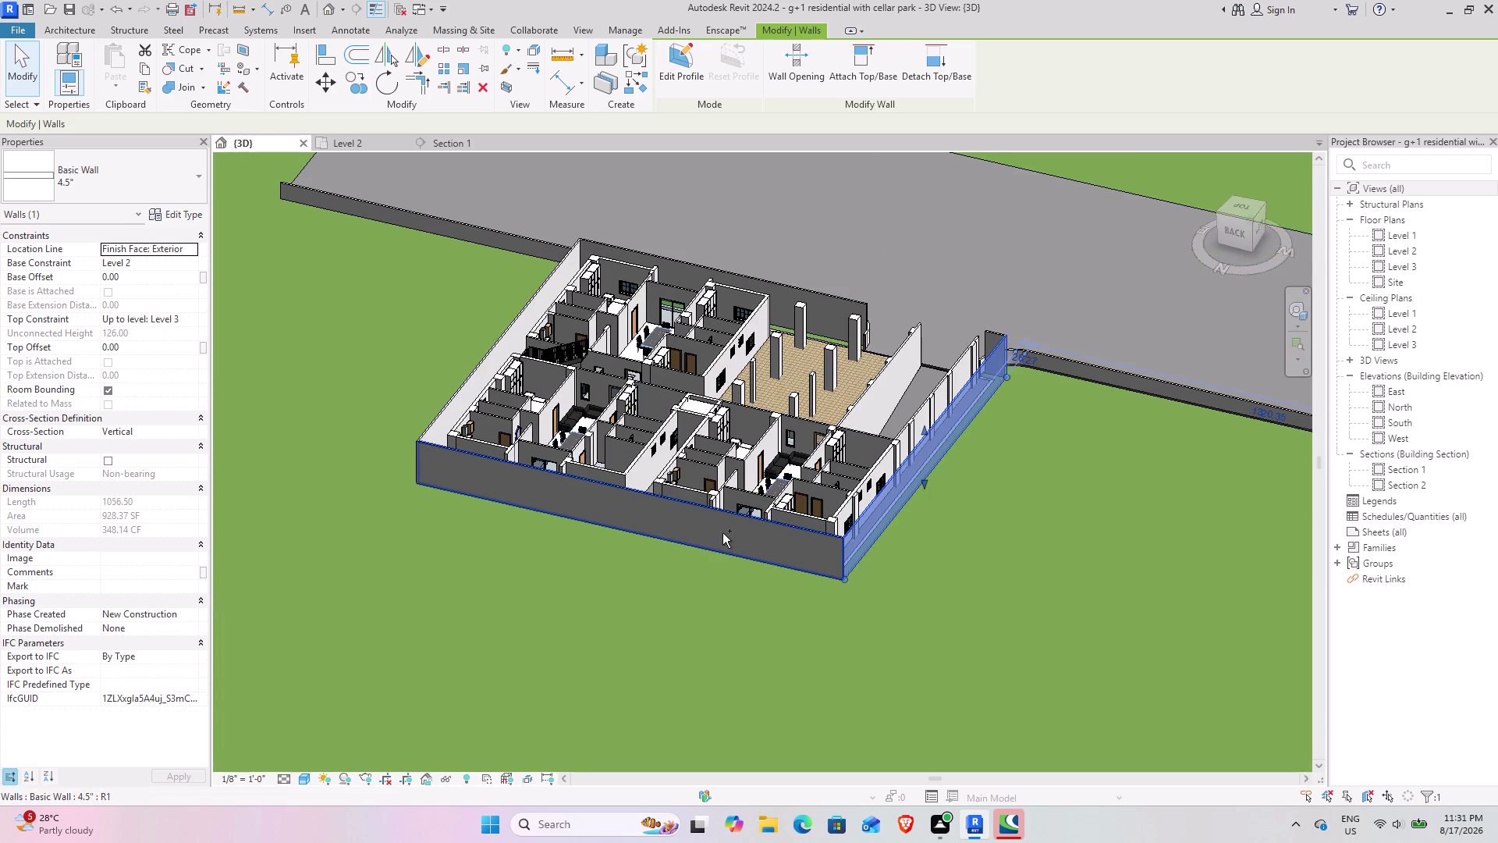
click(728, 515)
Add the back, front-left and last perimeter walls to the selection.
middle_drag(474, 569, 844, 590)
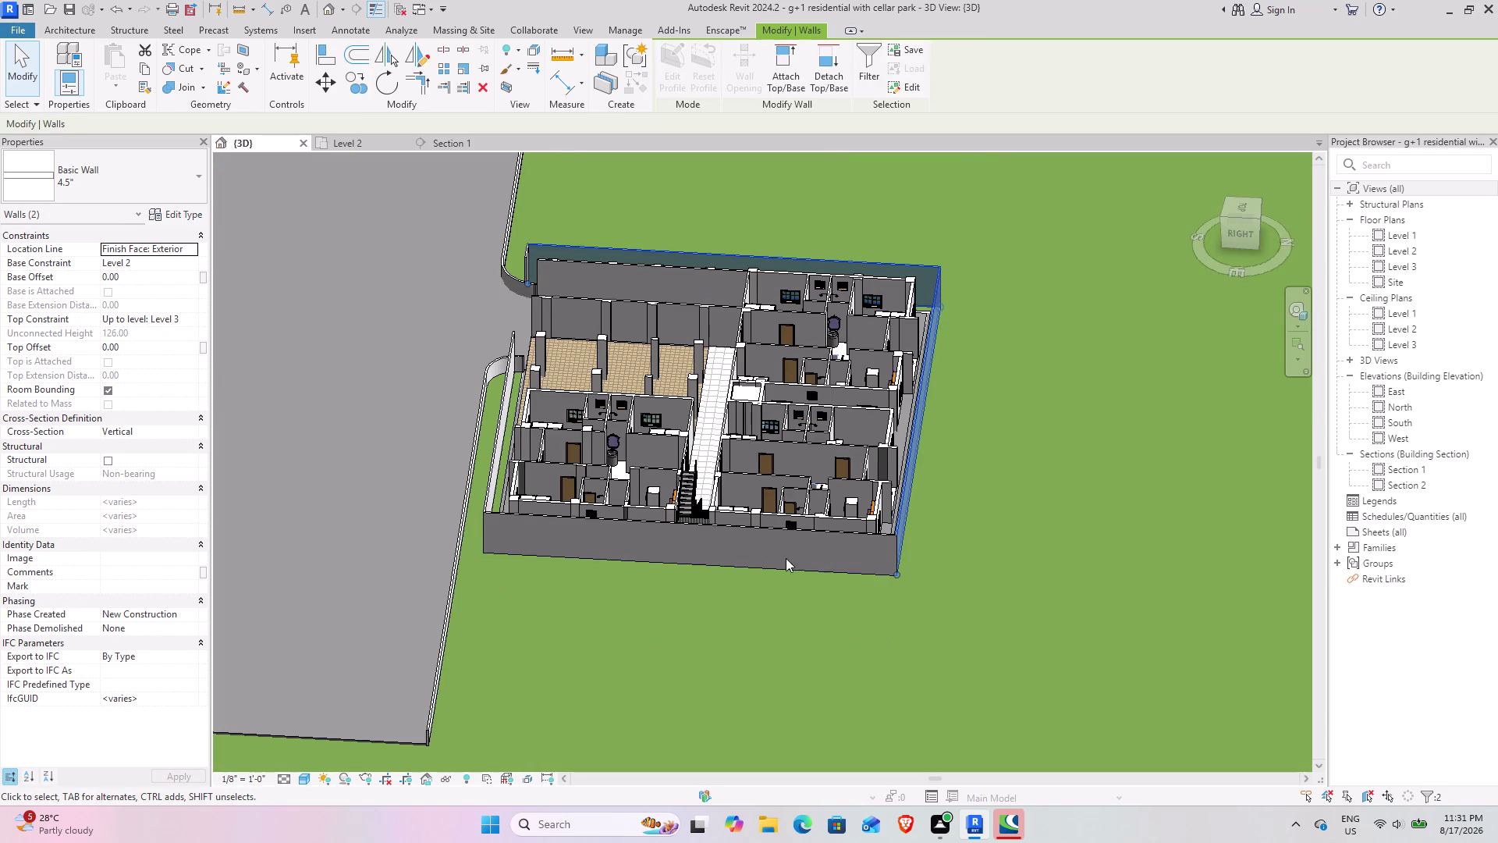
click(781, 533)
middle_drag(547, 627, 890, 568)
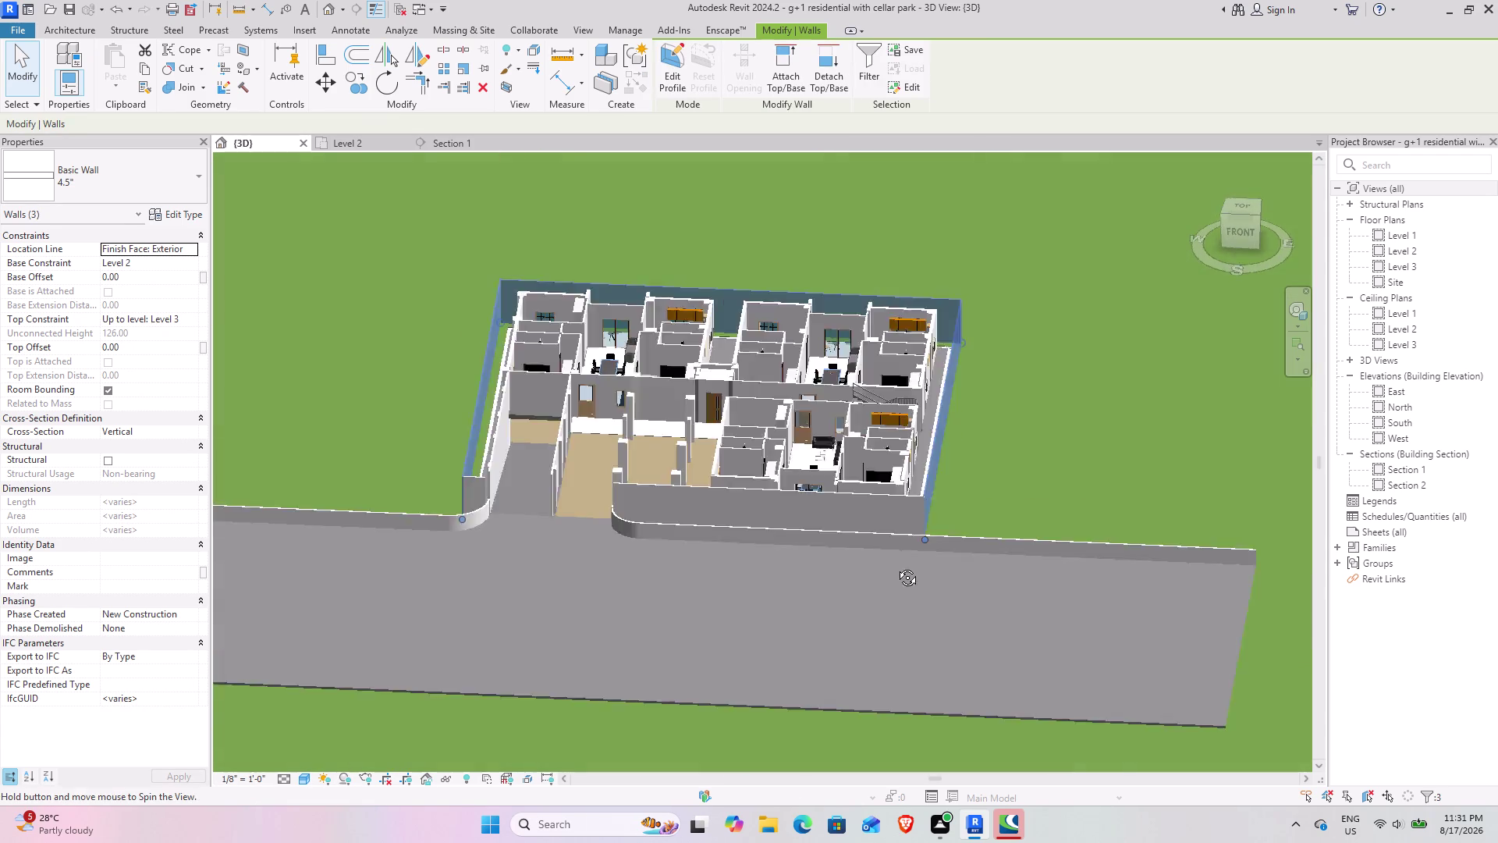
middle_drag(891, 568, 904, 562)
click(773, 473)
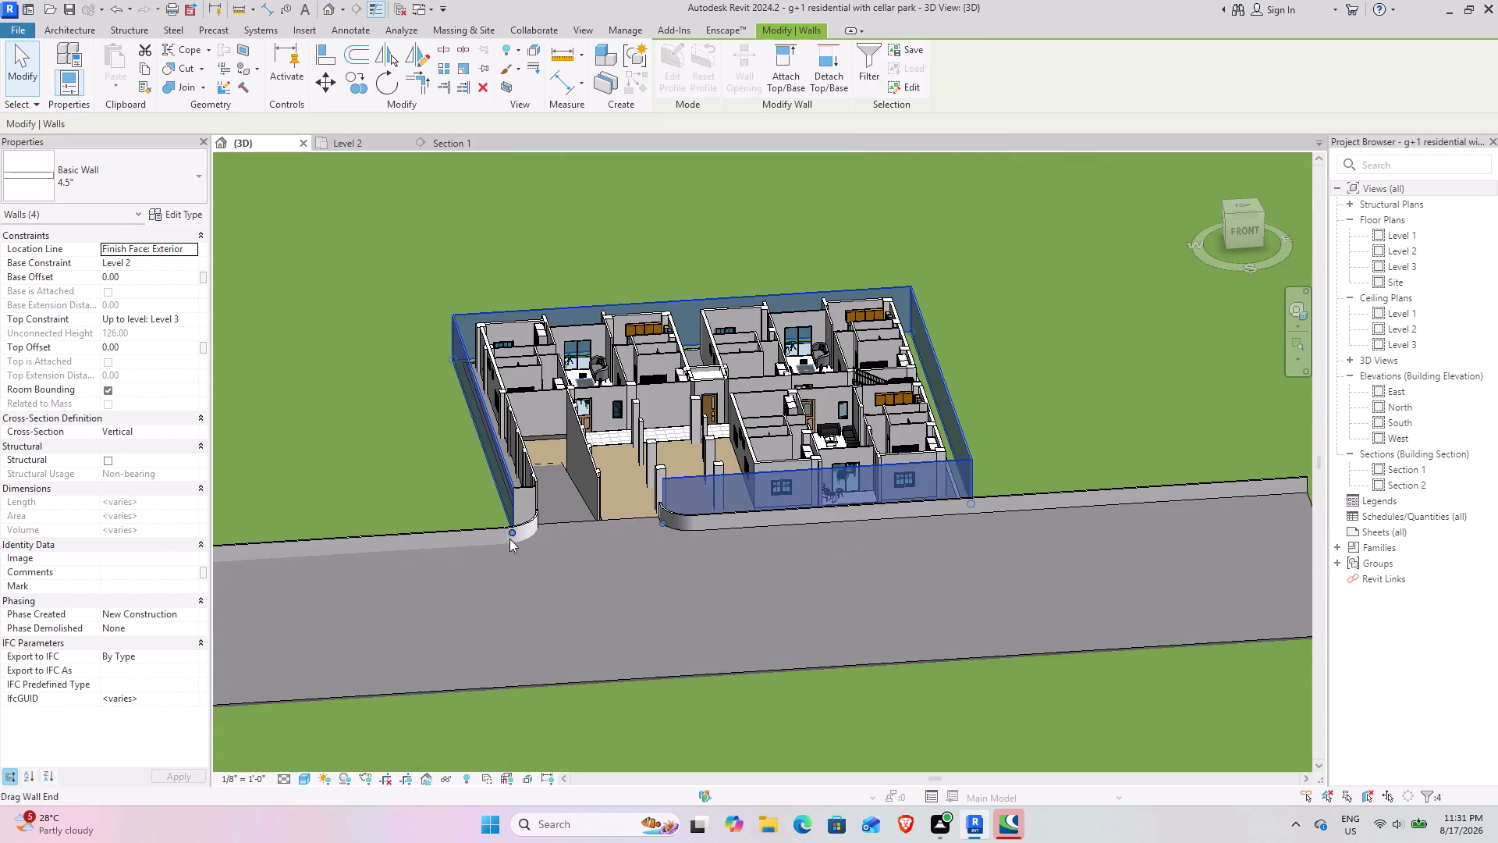
click(525, 492)
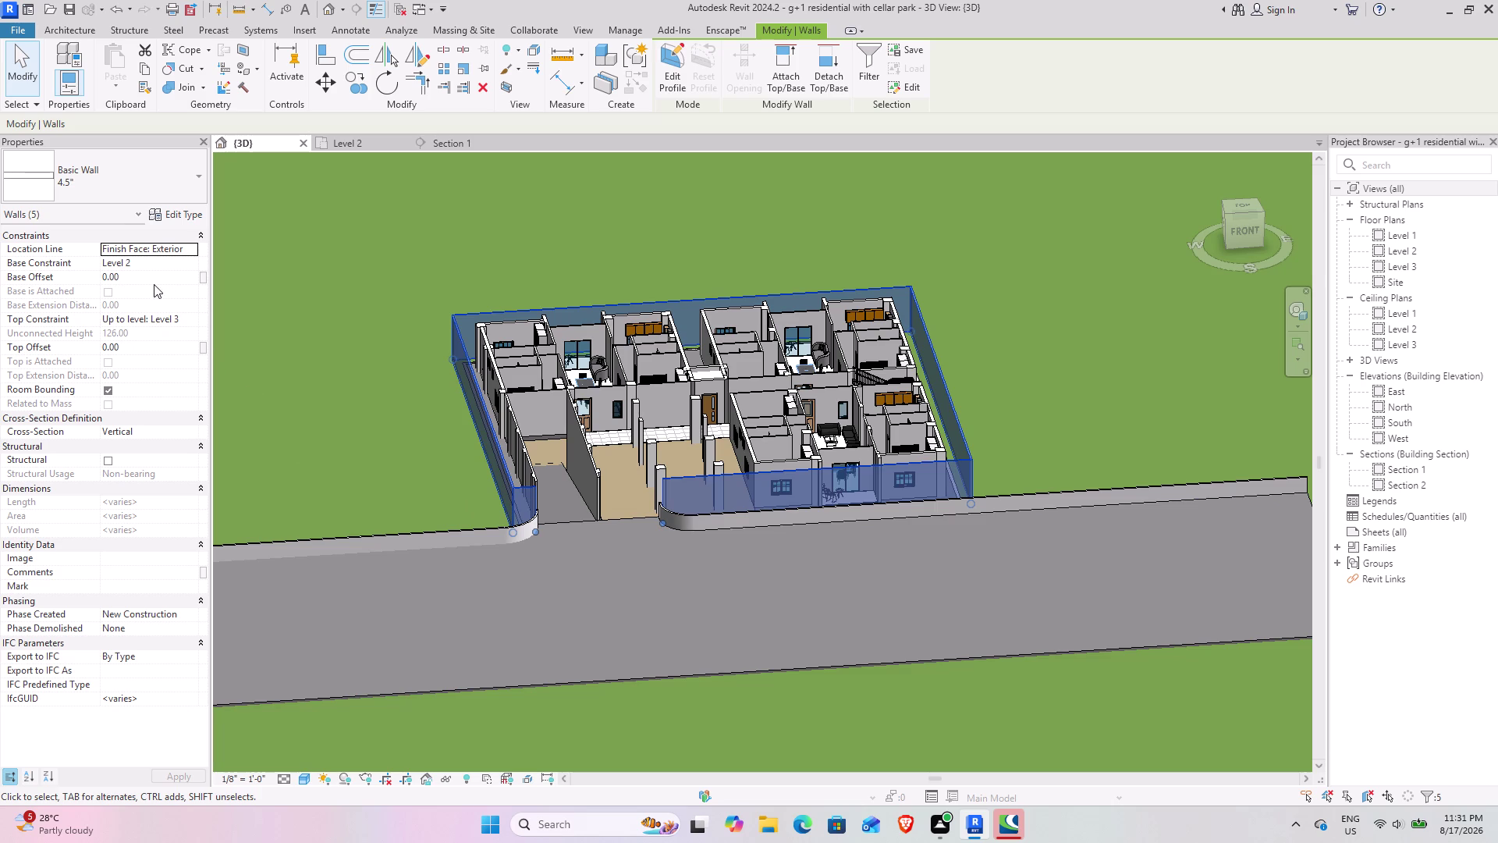
click(195, 321)
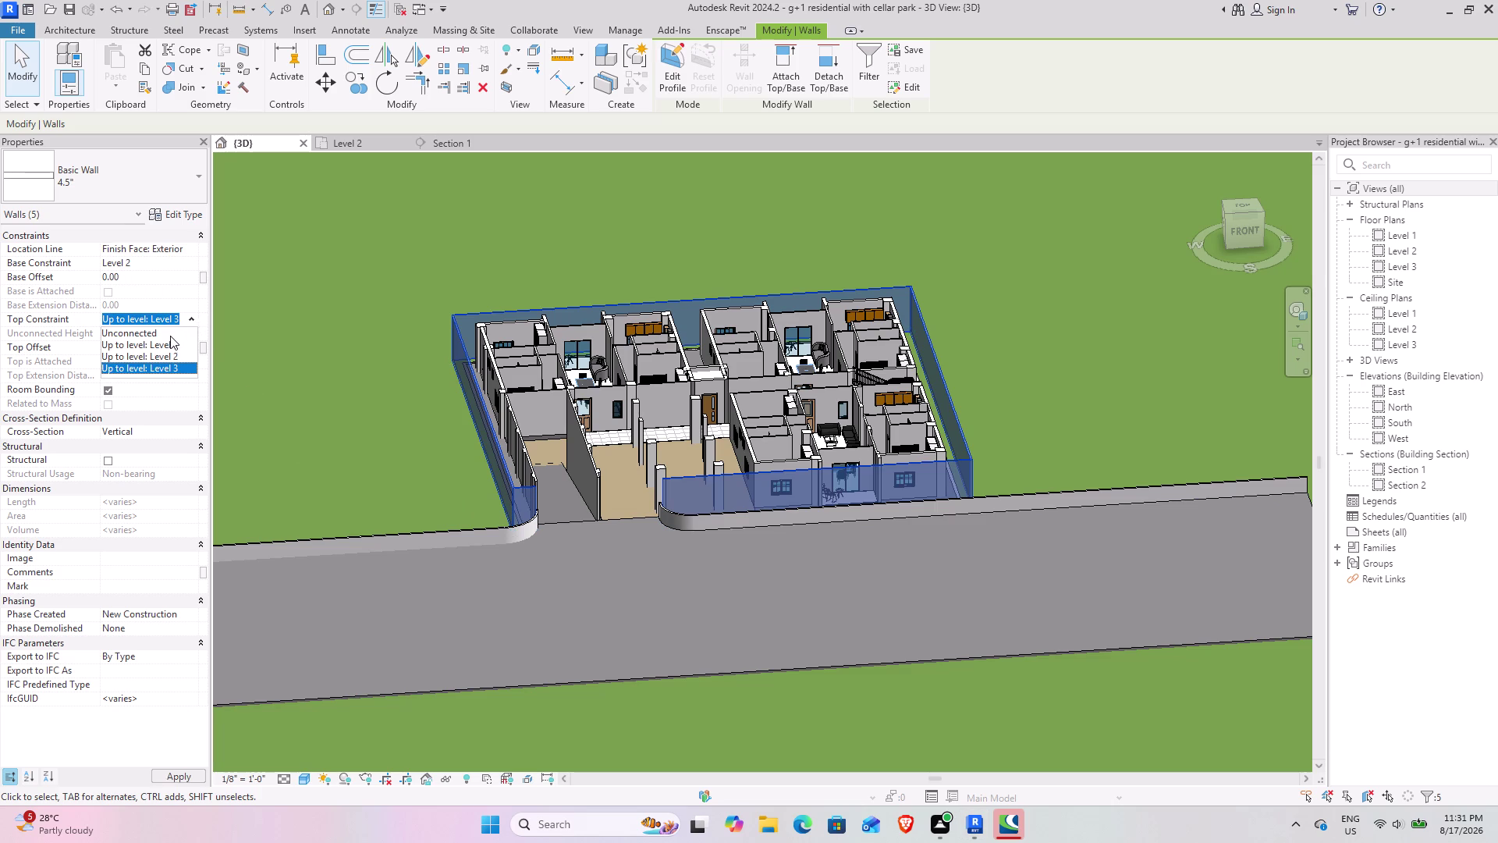
Set the walls' Top Constraint to Unconnected with 5' height, then deselect.
click(160, 327)
click(160, 334)
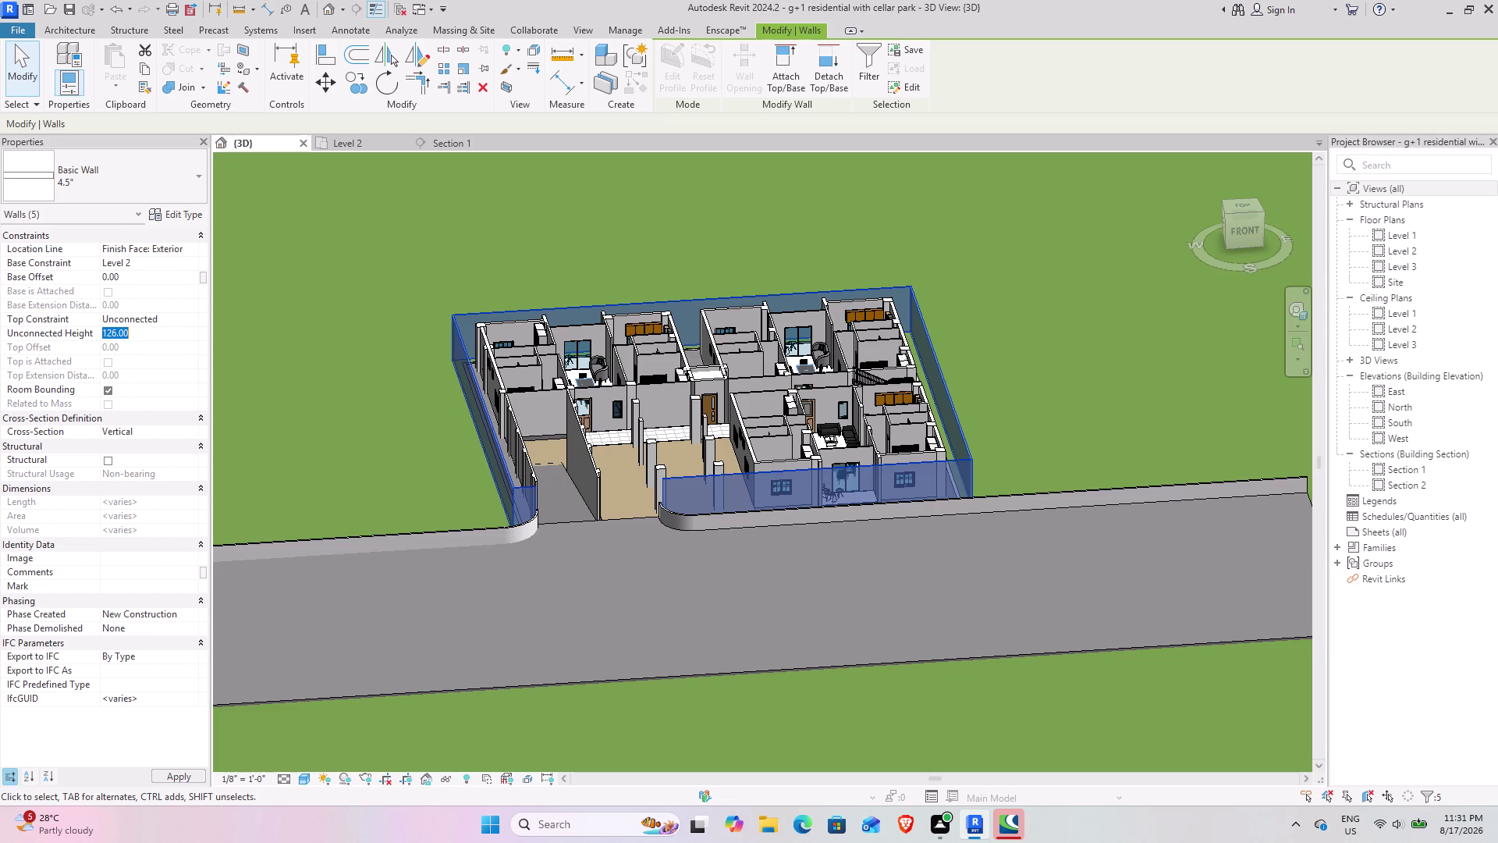
text(5)
text(')
key(Return)
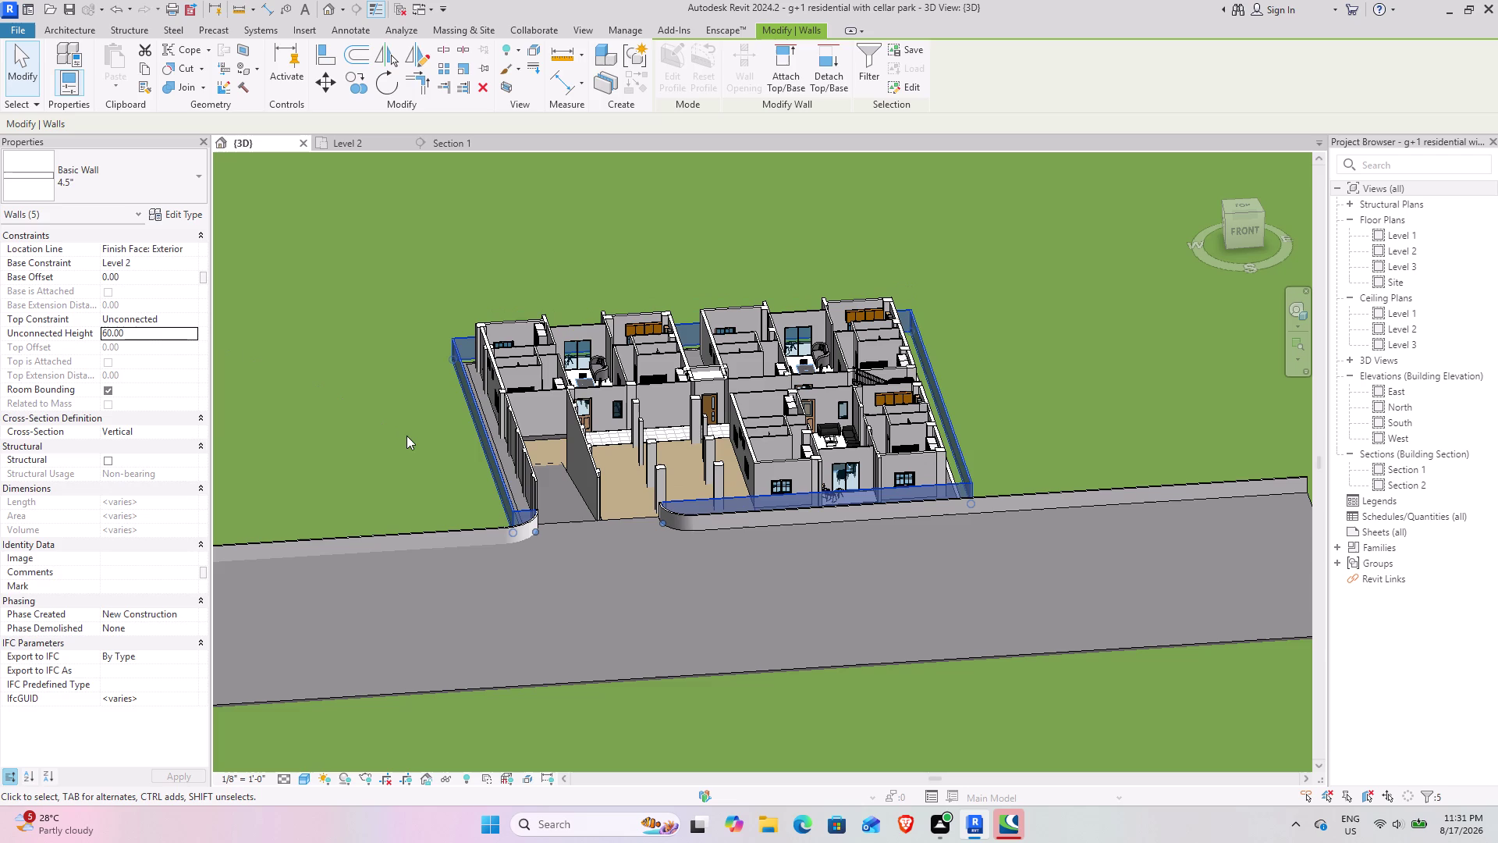
click(410, 438)
scroll(up, 3)
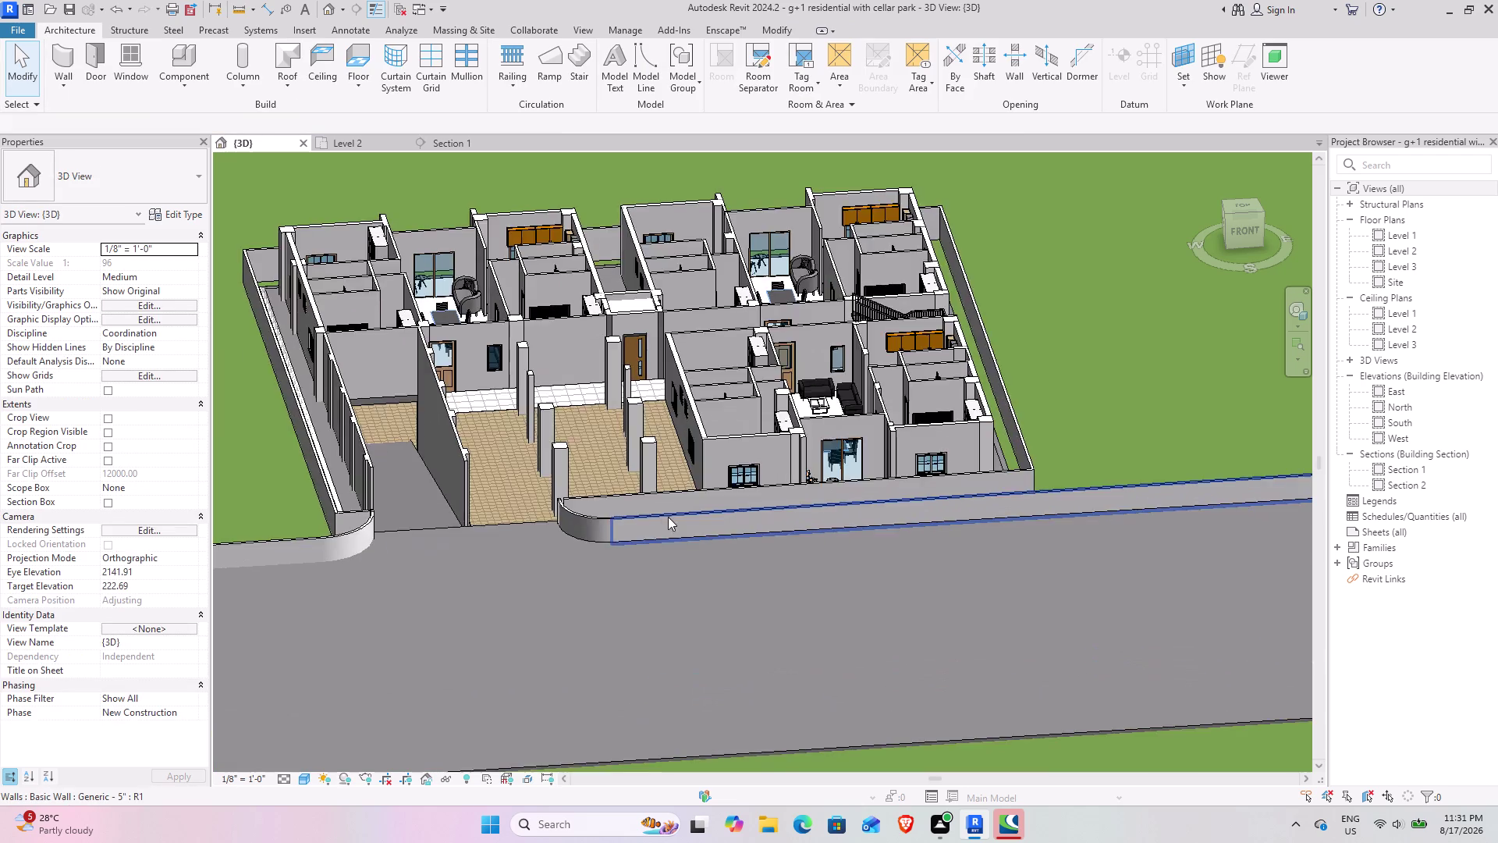
middle_drag(664, 516, 686, 683)
middle_drag(1005, 558, 769, 601)
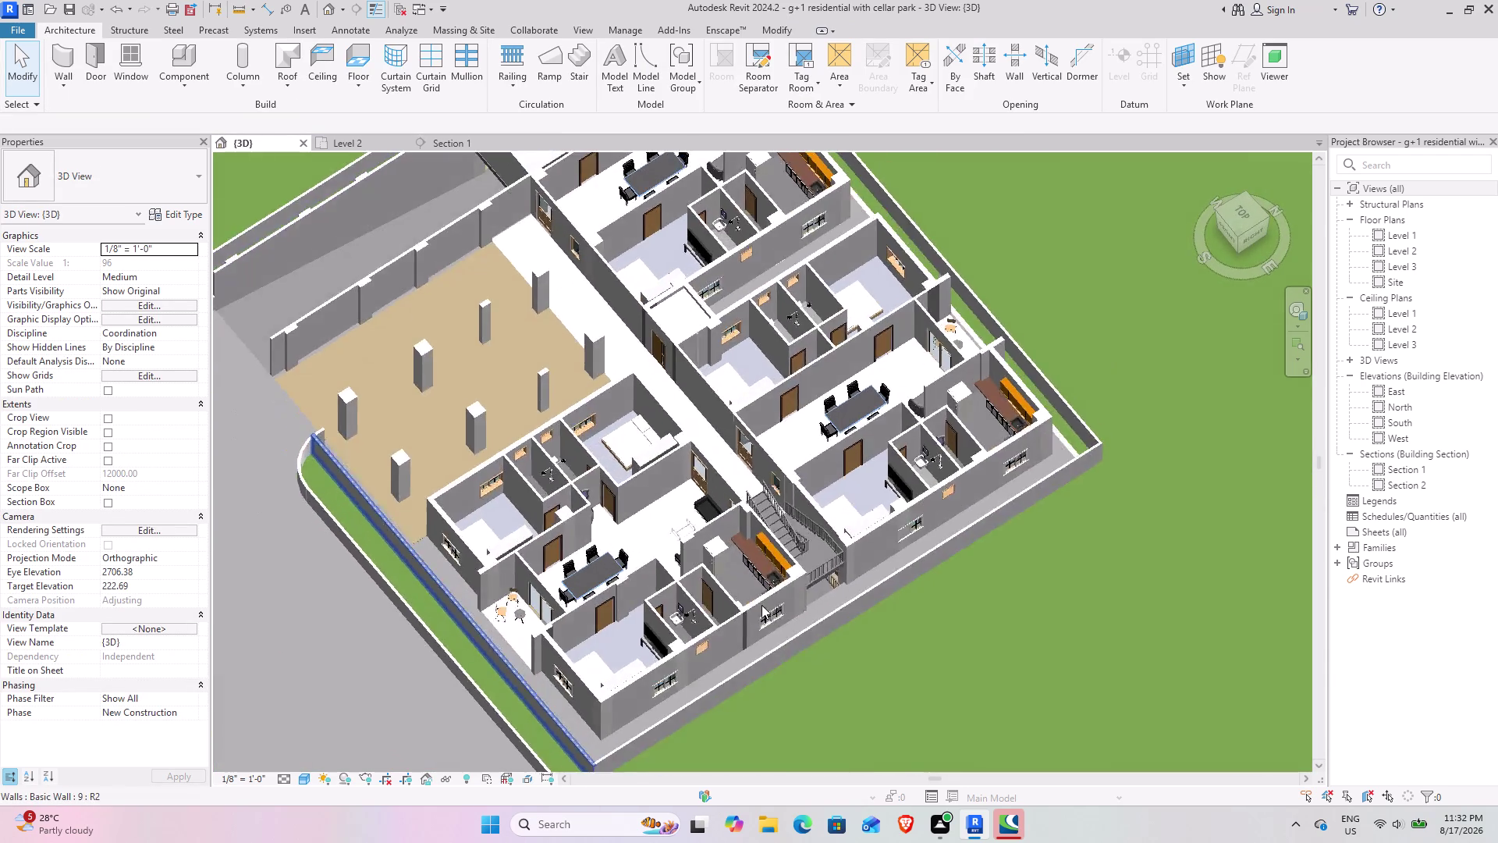
scroll(up, 3)
middle_drag(748, 624, 660, 408)
Select the Level 2 Generic 12" floor at the building corner and choose Edit Boundary.
middle_drag(644, 491, 711, 576)
middle_drag(824, 539, 728, 515)
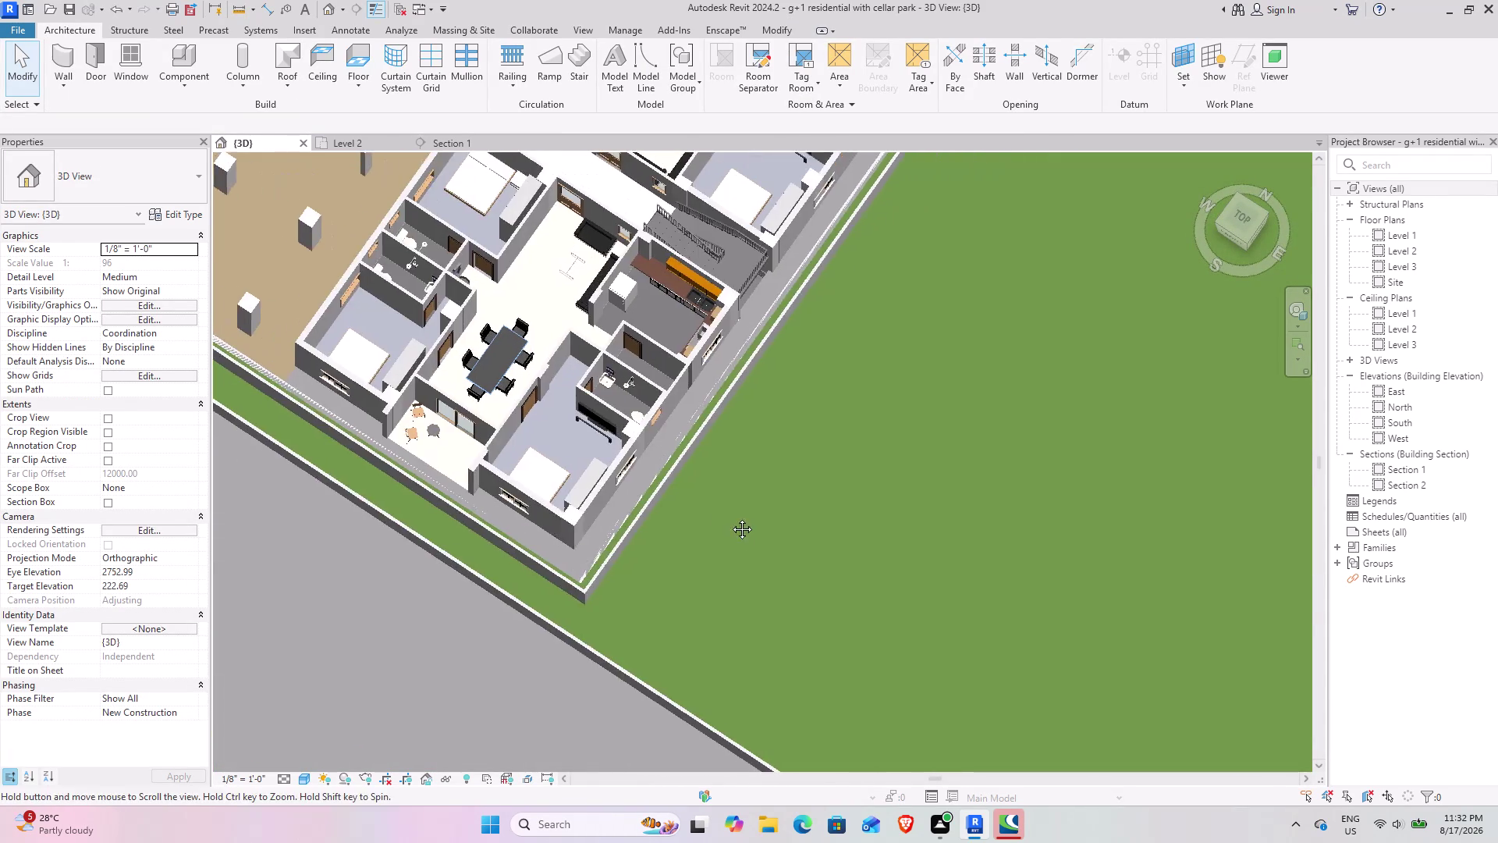
middle_drag(728, 515, 724, 512)
scroll(up, 3)
middle_drag(530, 524, 572, 573)
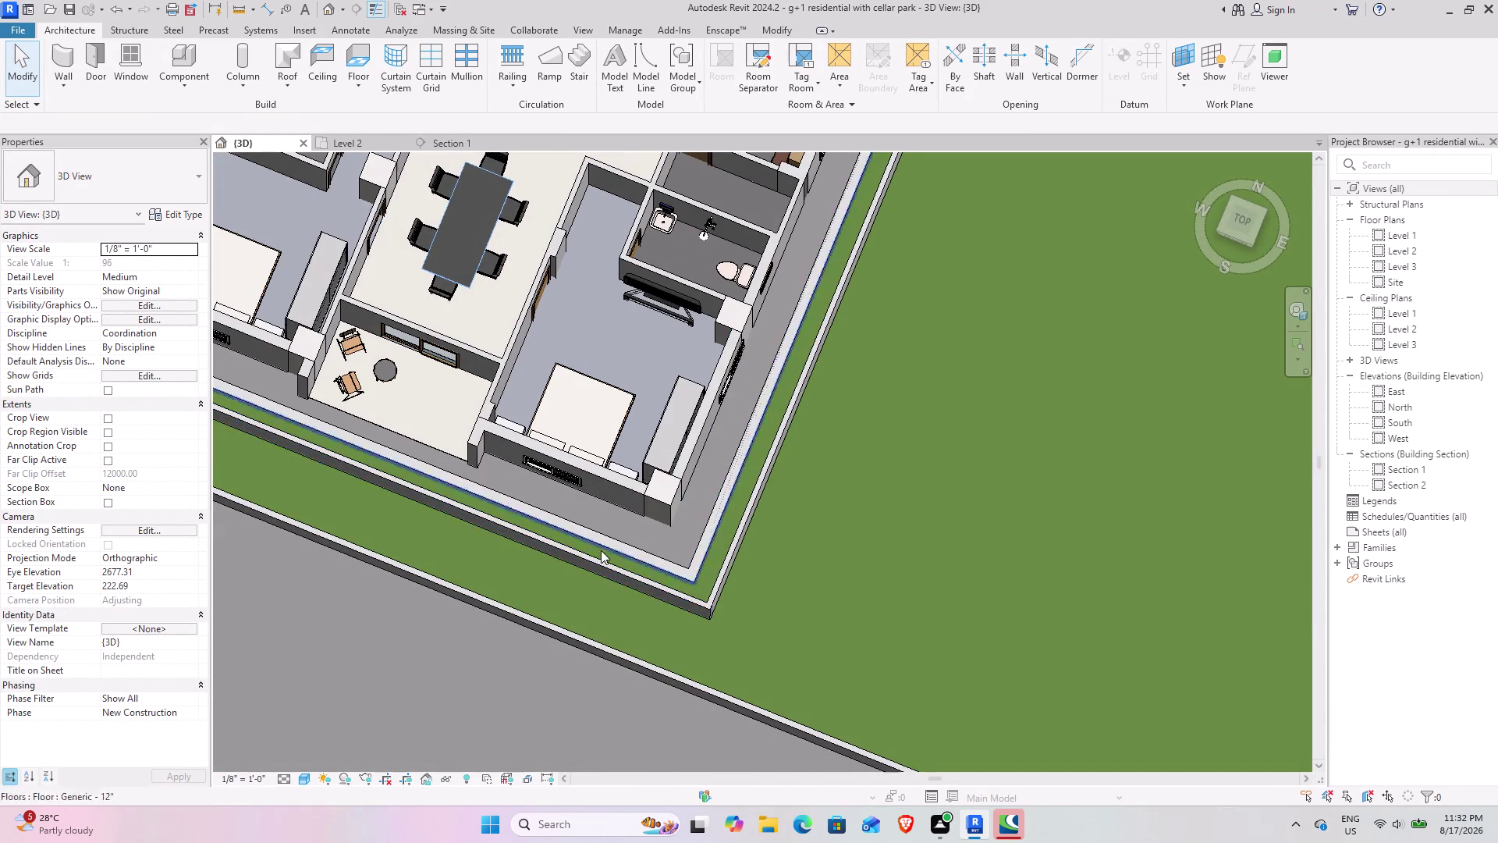
click(683, 571)
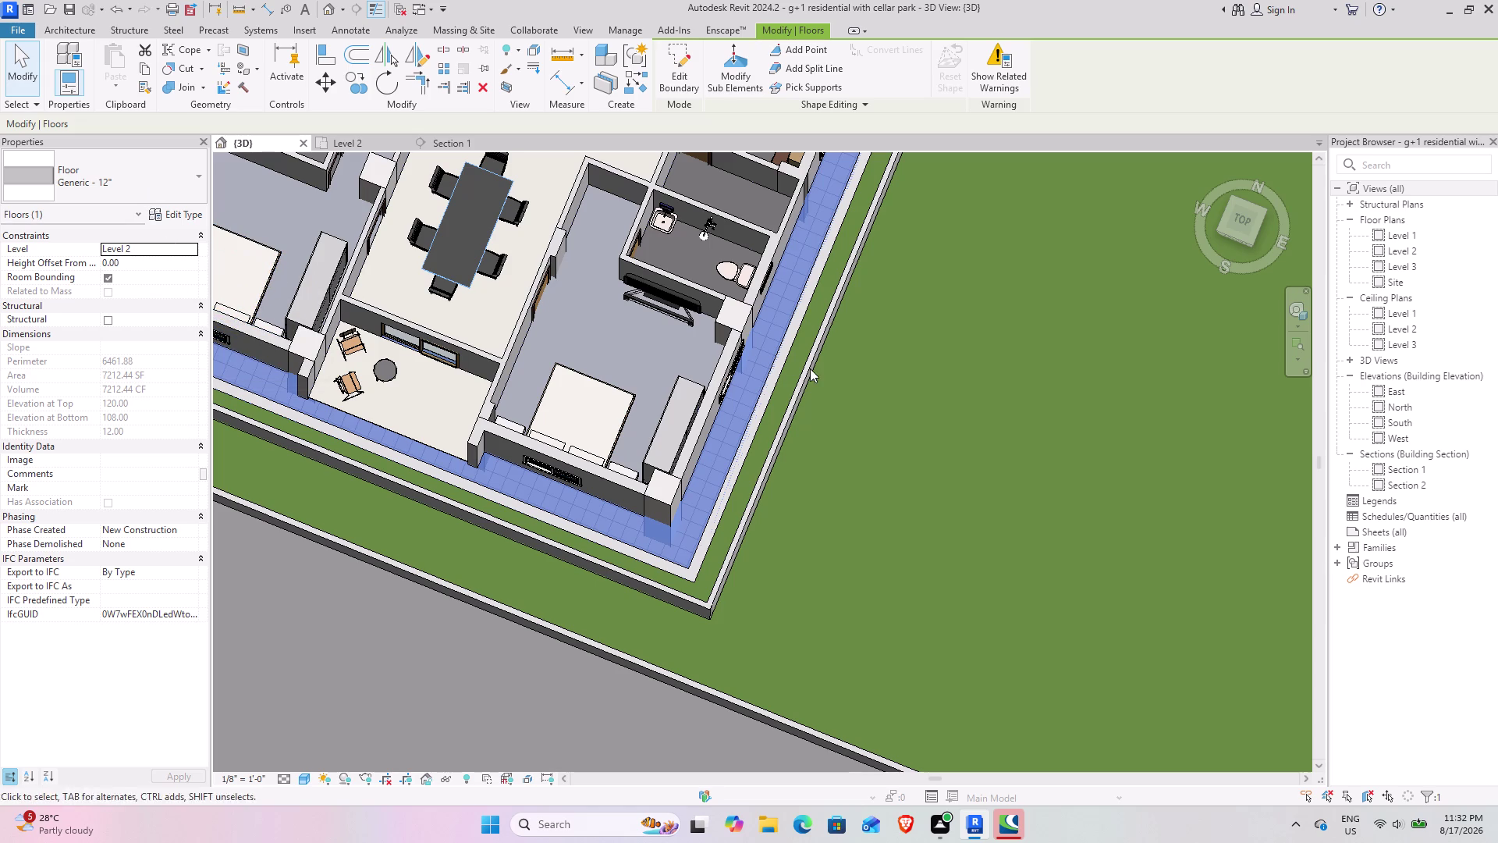
scroll(up, 3)
scroll(up, 3)
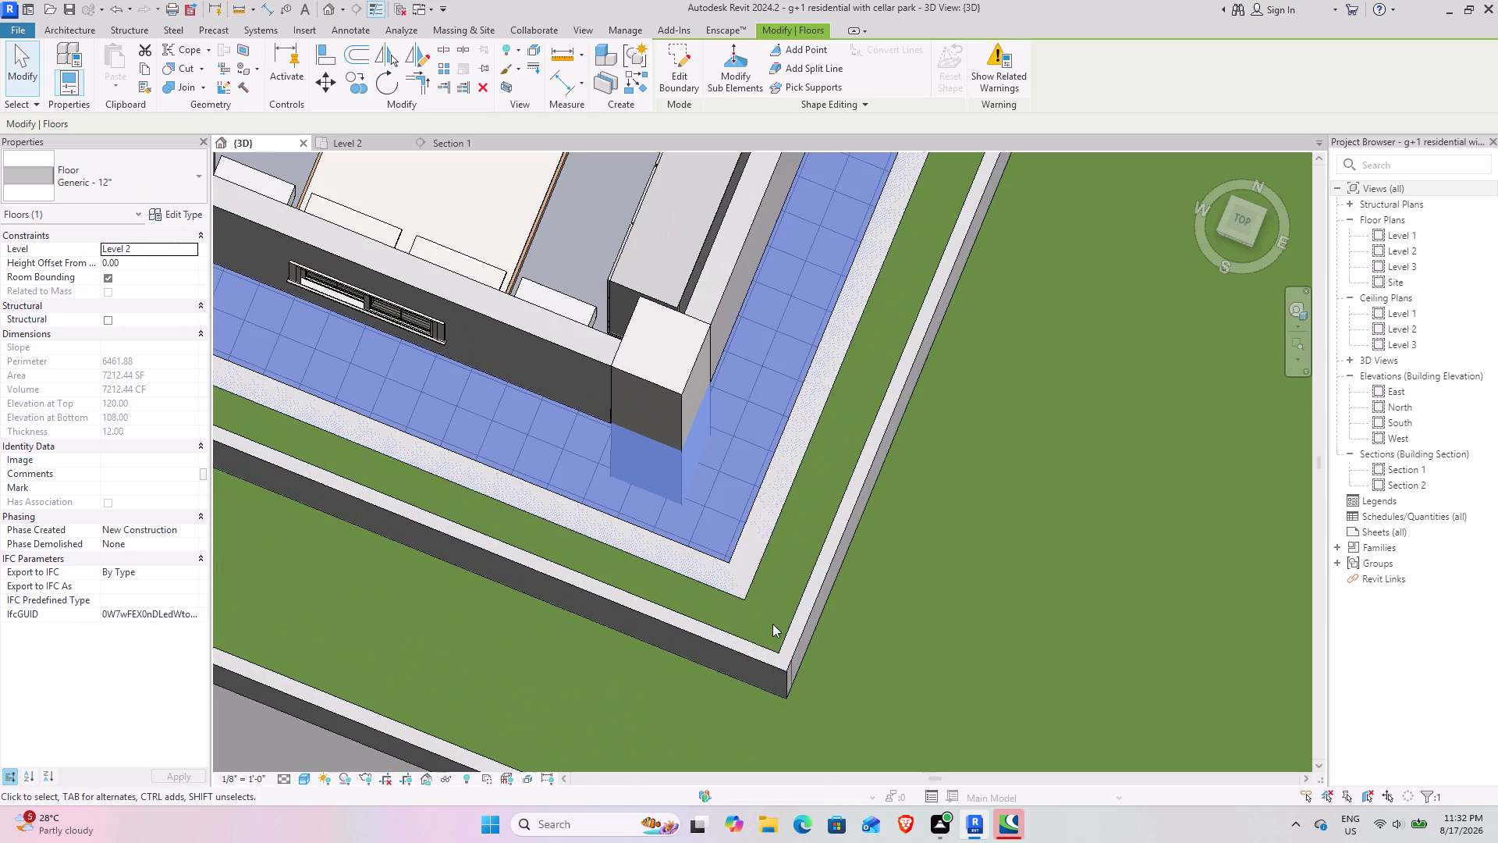
click(748, 597)
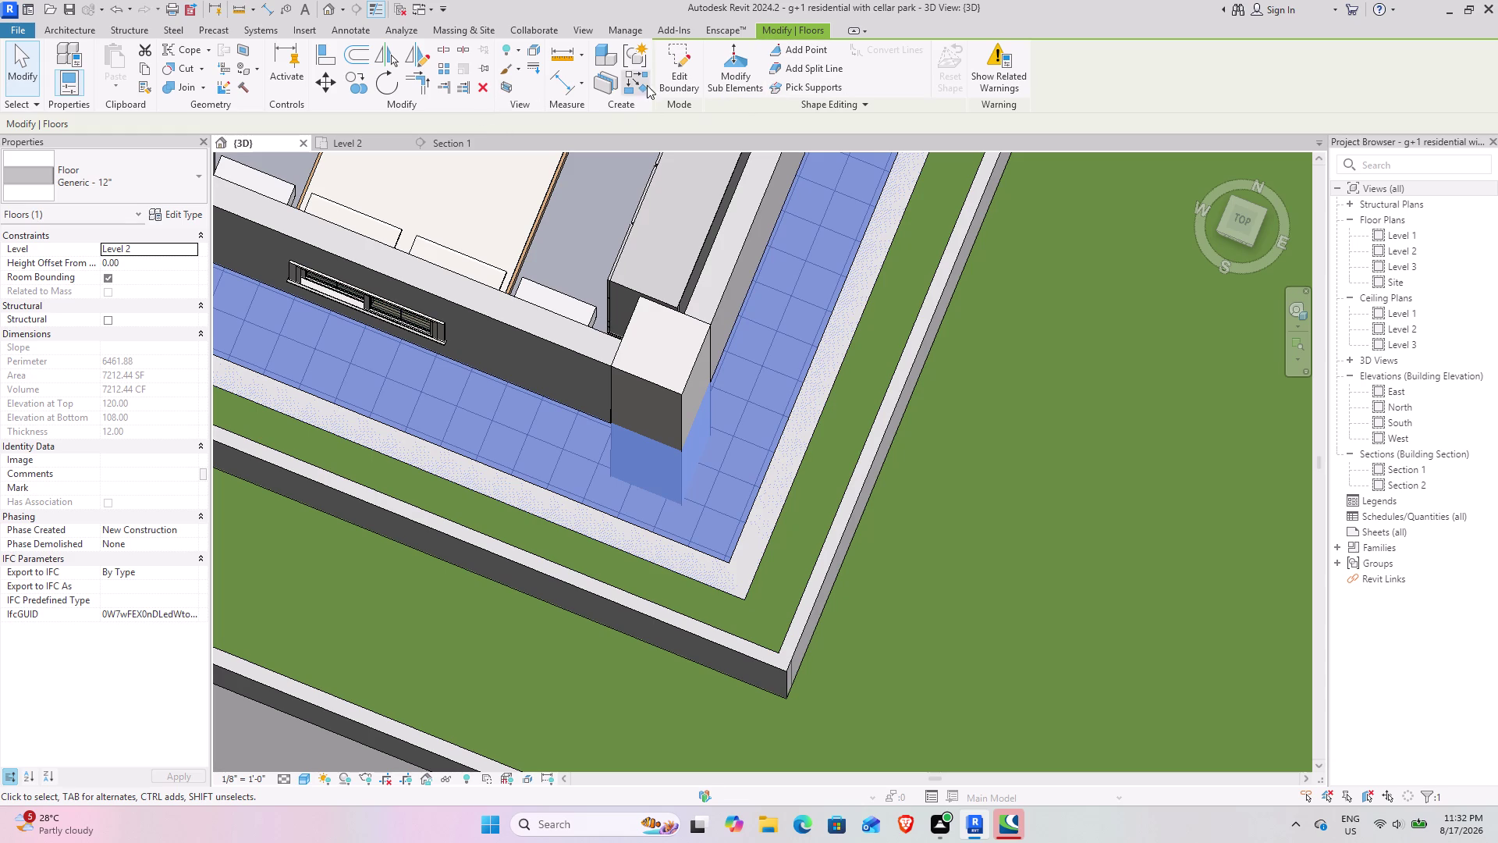
click(683, 53)
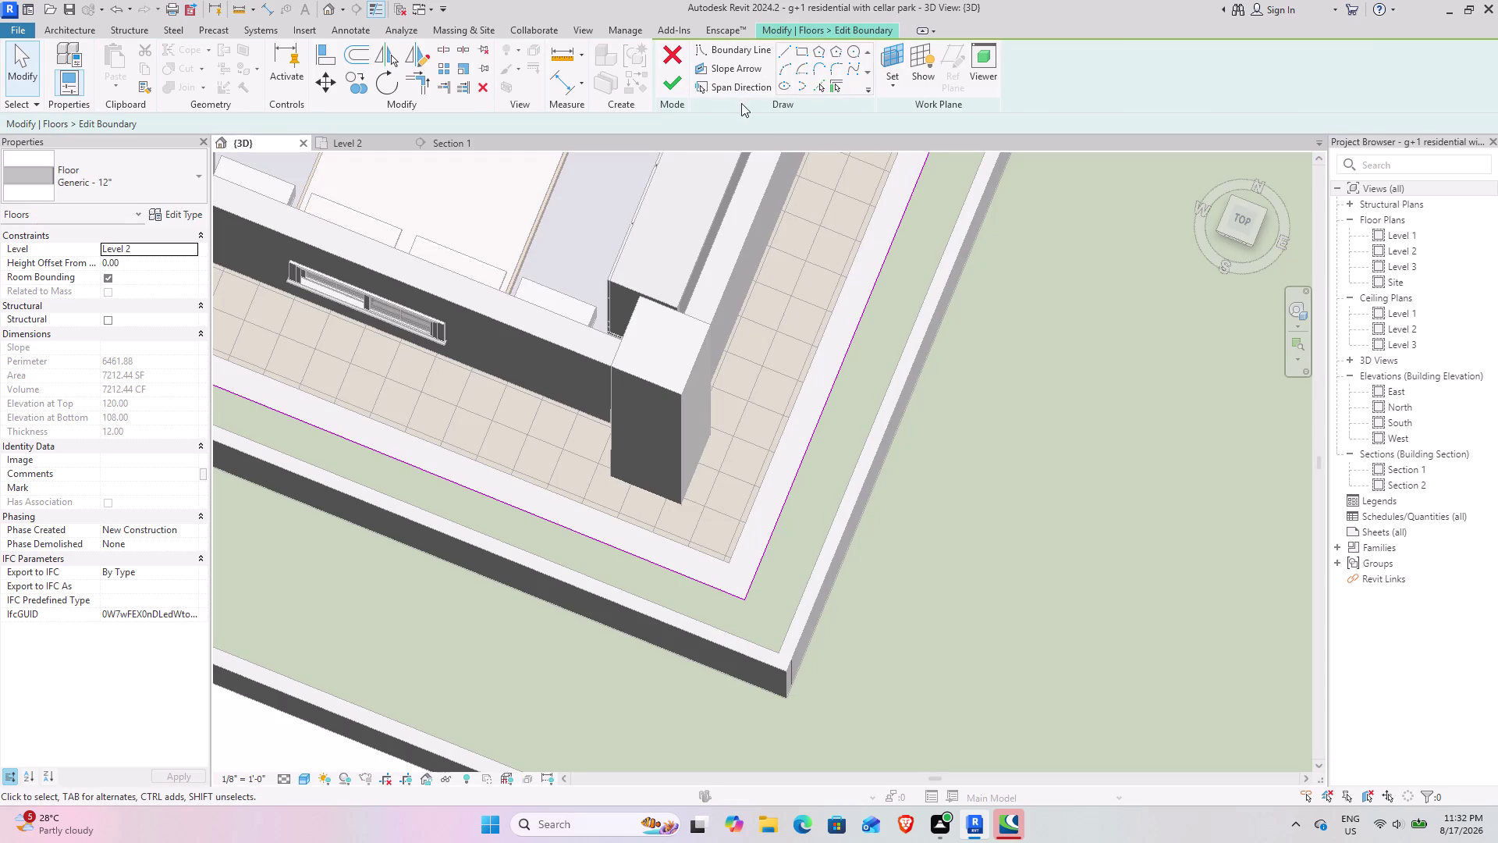
On the Level 2 plan, align the floor's top and left boundary edges to the outer walls.
click(371, 144)
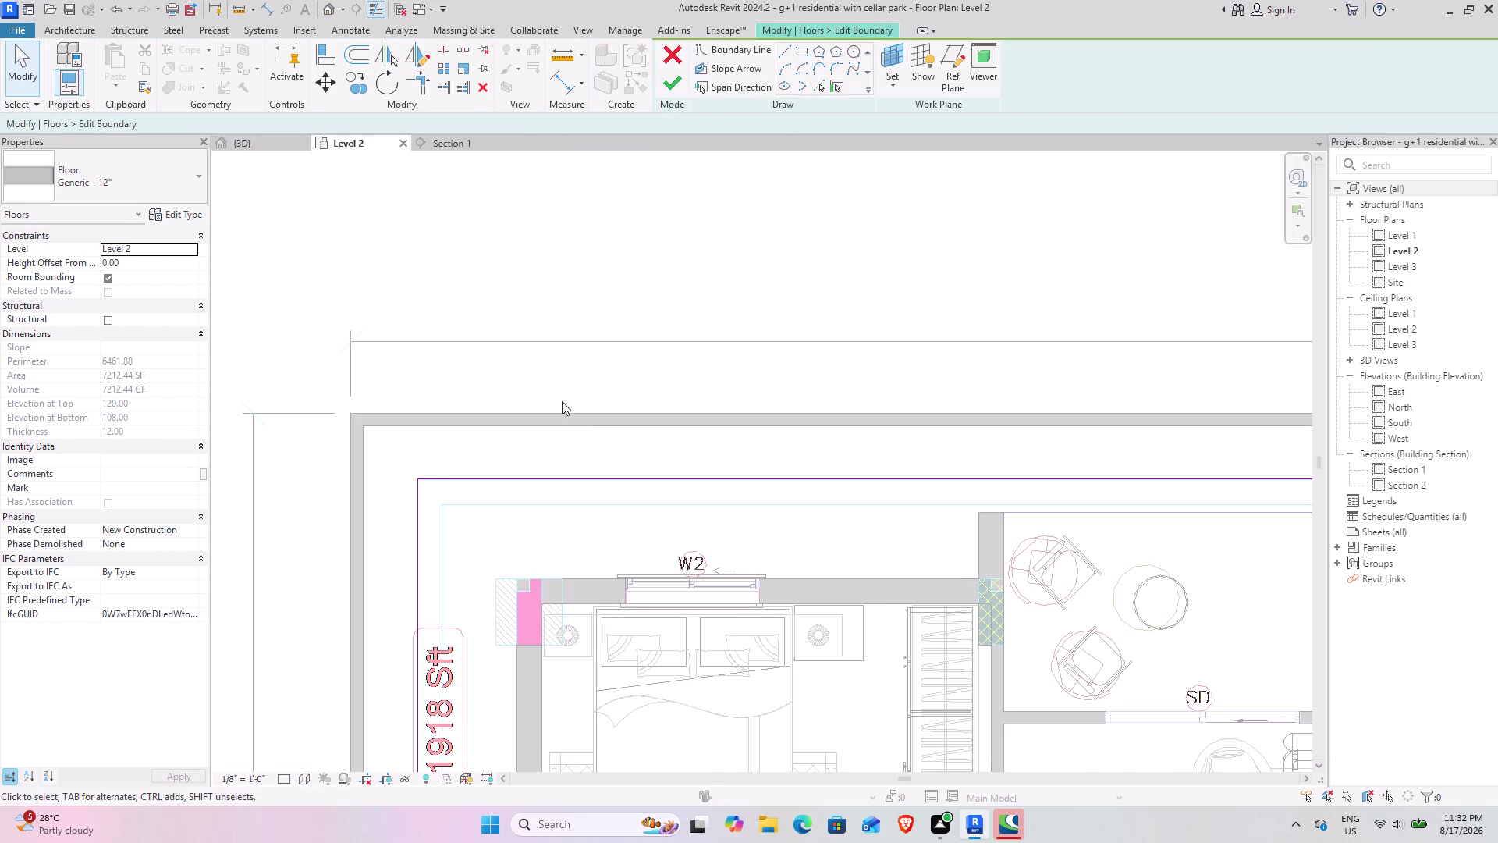
scroll(down, 3)
middle_drag(640, 455, 431, 323)
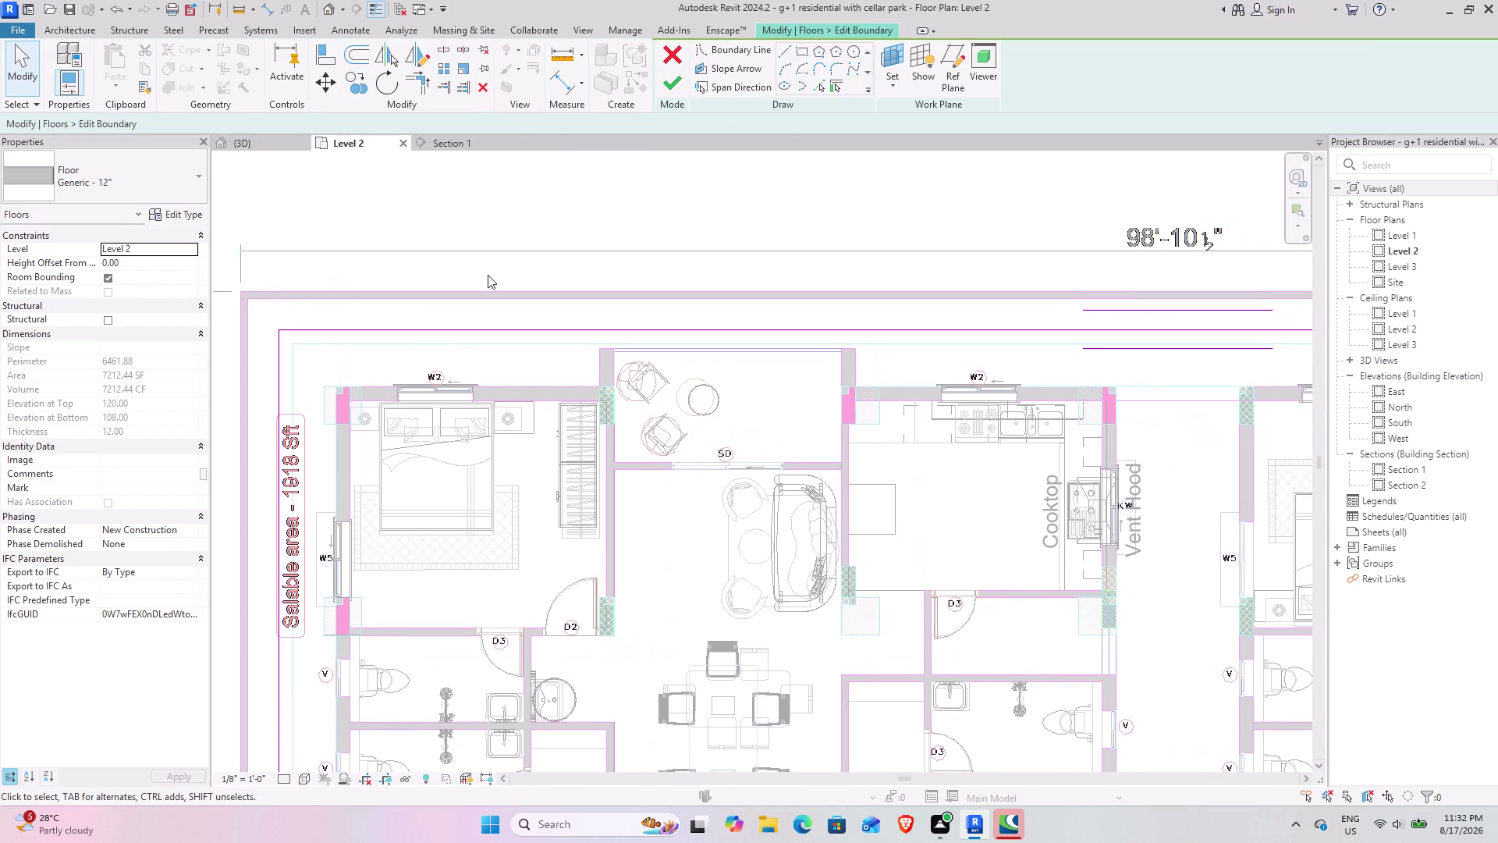
click(332, 58)
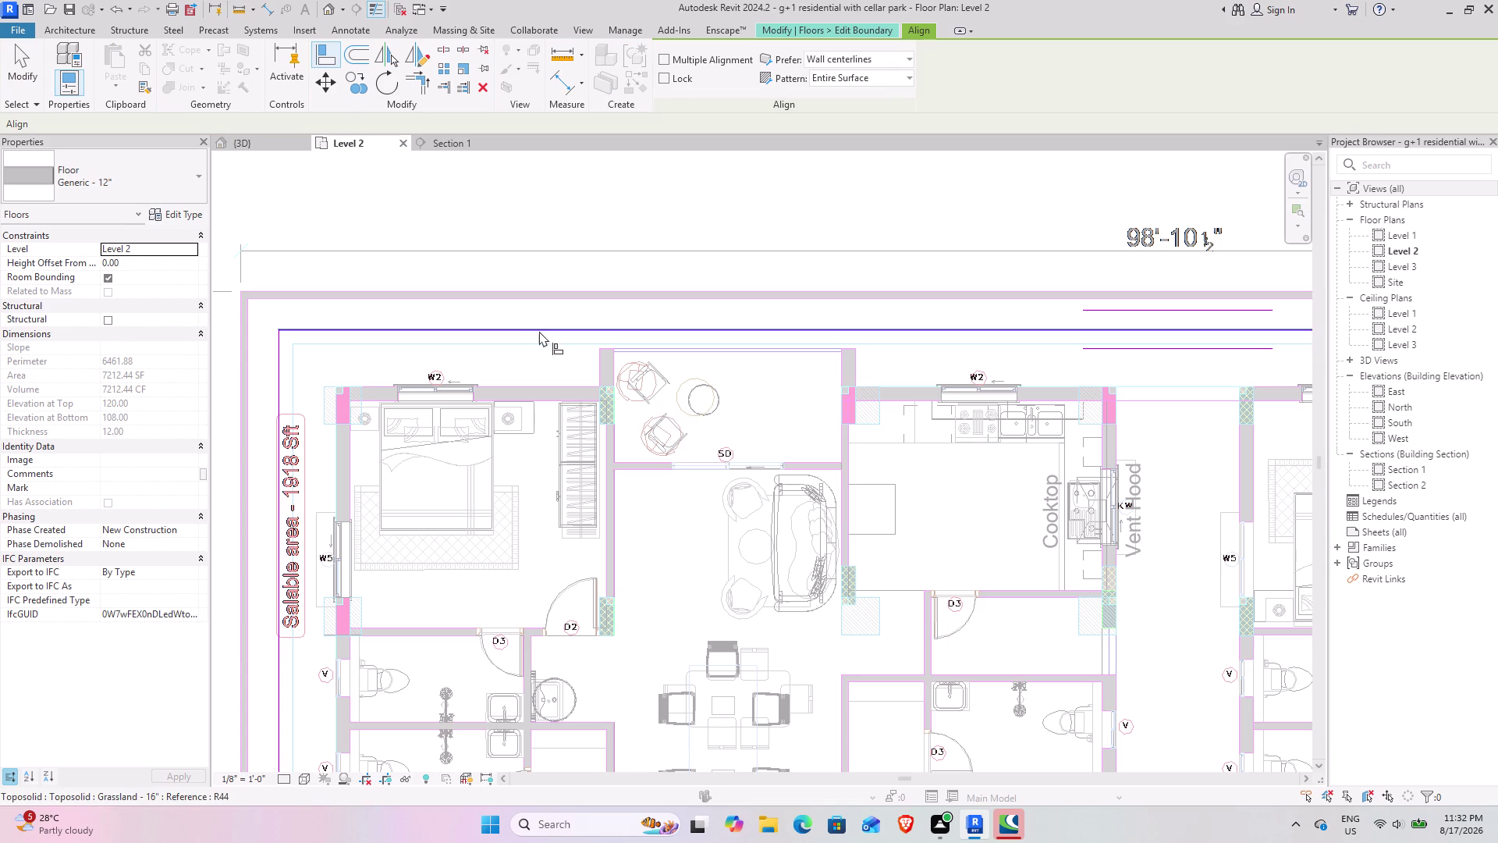
click(545, 292)
click(554, 328)
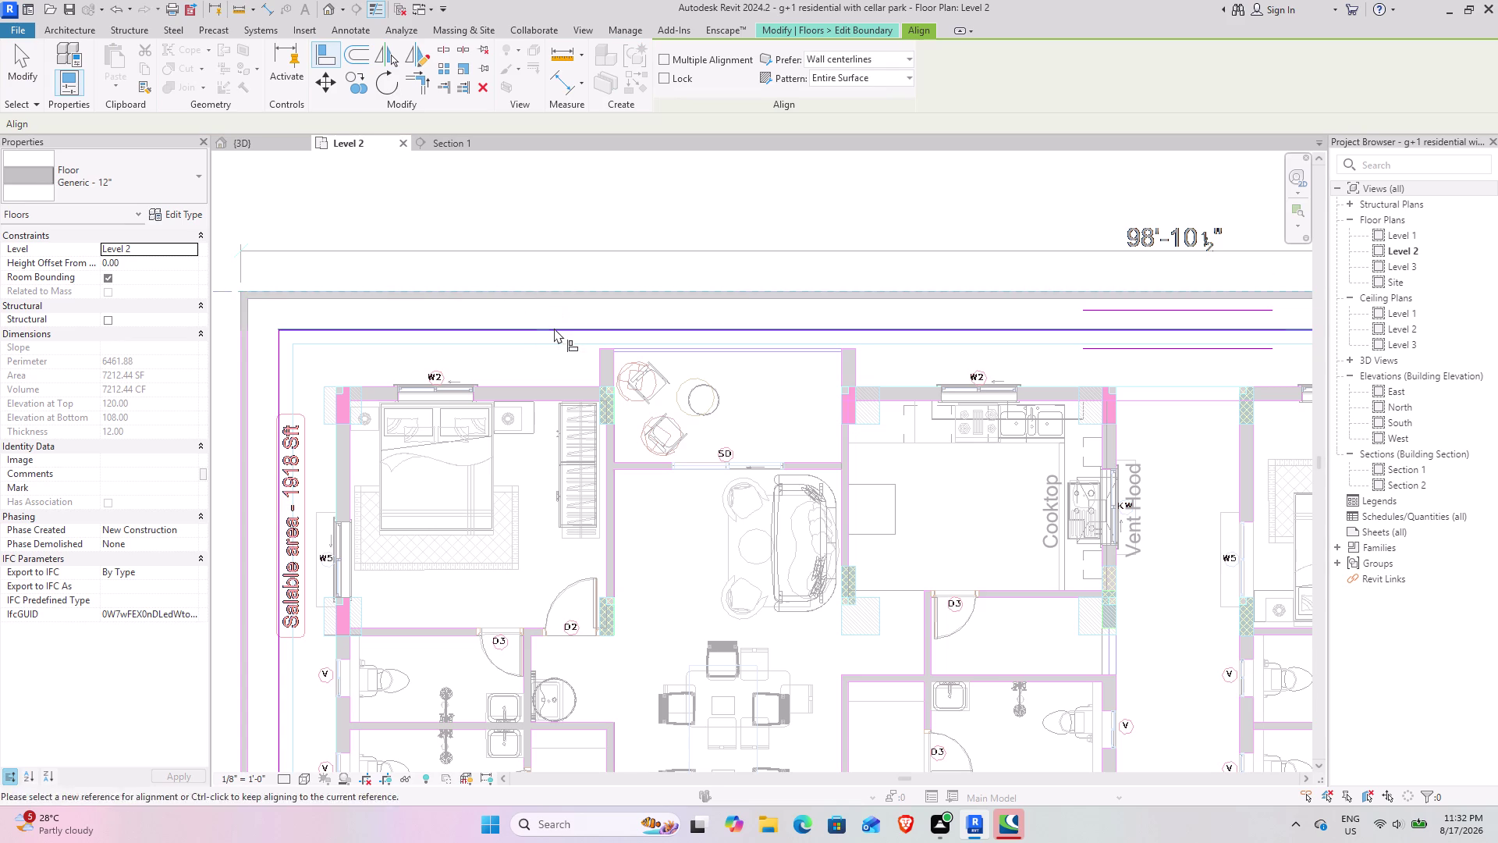
middle_drag(410, 360, 773, 267)
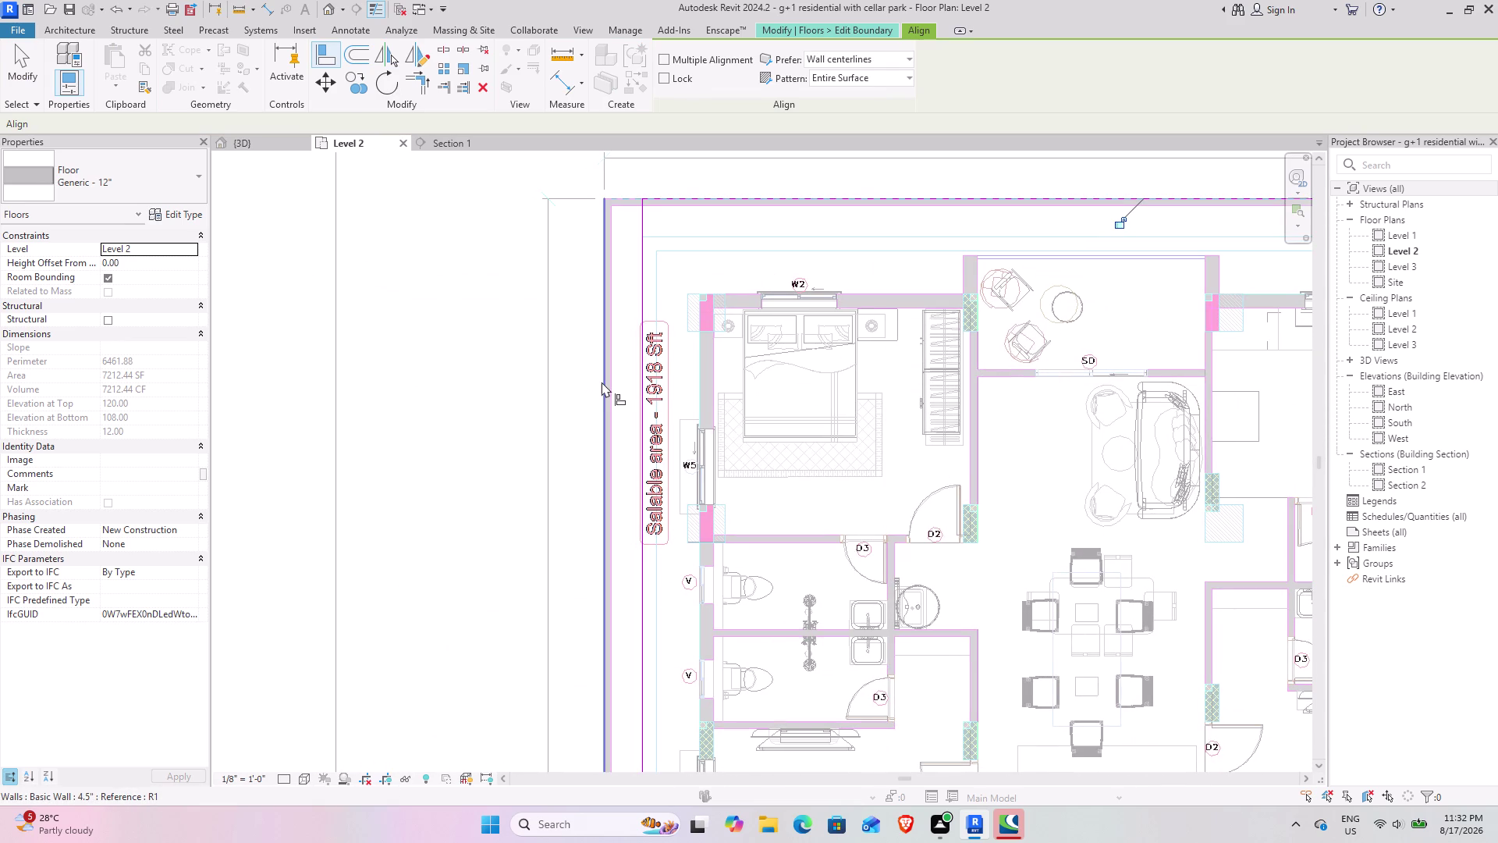
click(601, 382)
click(641, 403)
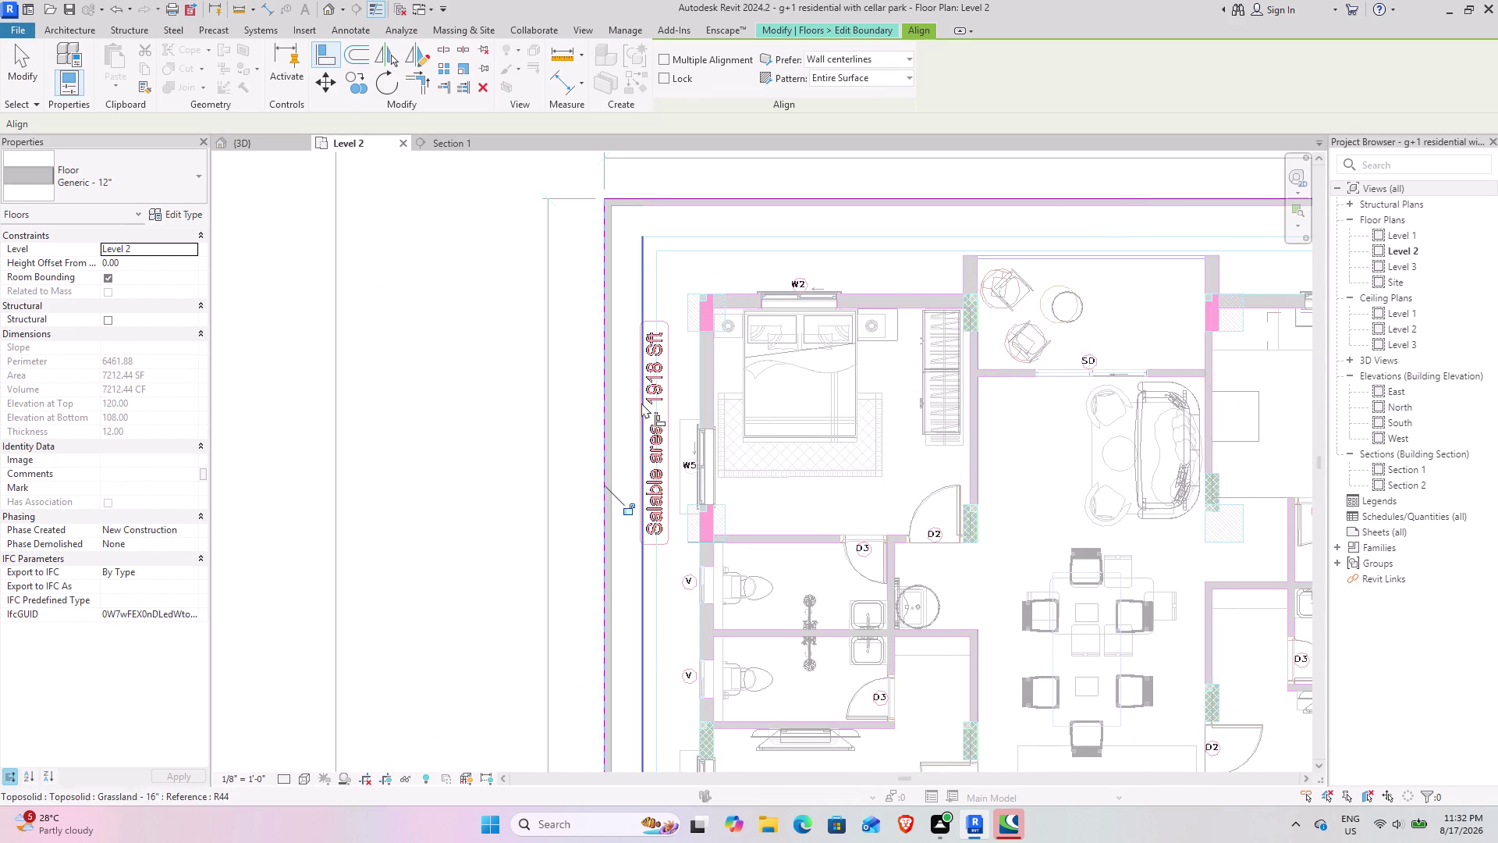
Align the bottom floor boundary edge to the bottom outer wall by the car park.
middle_drag(674, 517, 537, 198)
scroll(down, 3)
middle_drag(754, 504, 644, 218)
middle_drag(703, 554, 647, 280)
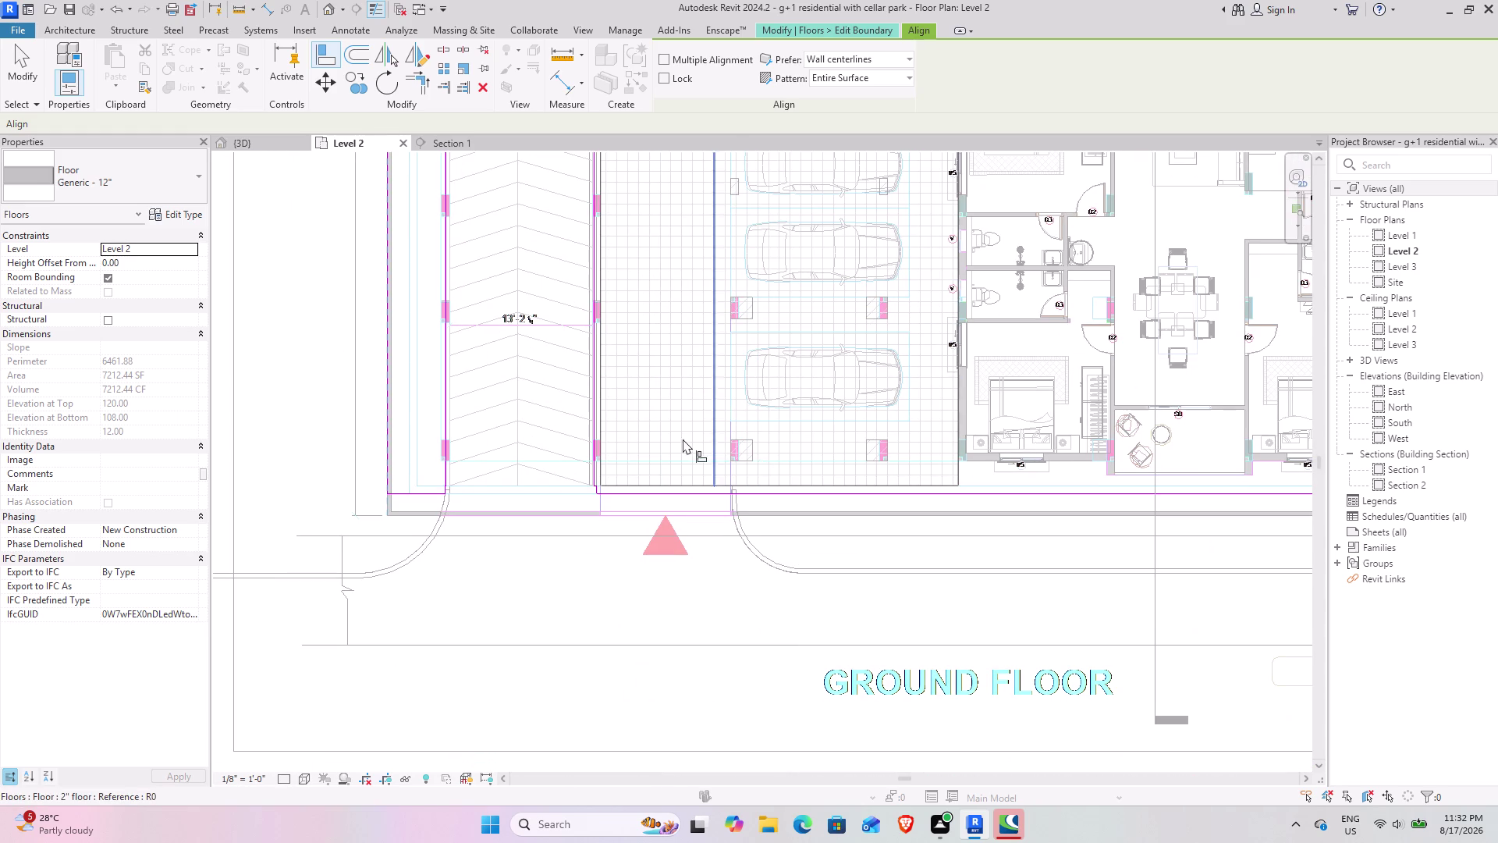
scroll(up, 3)
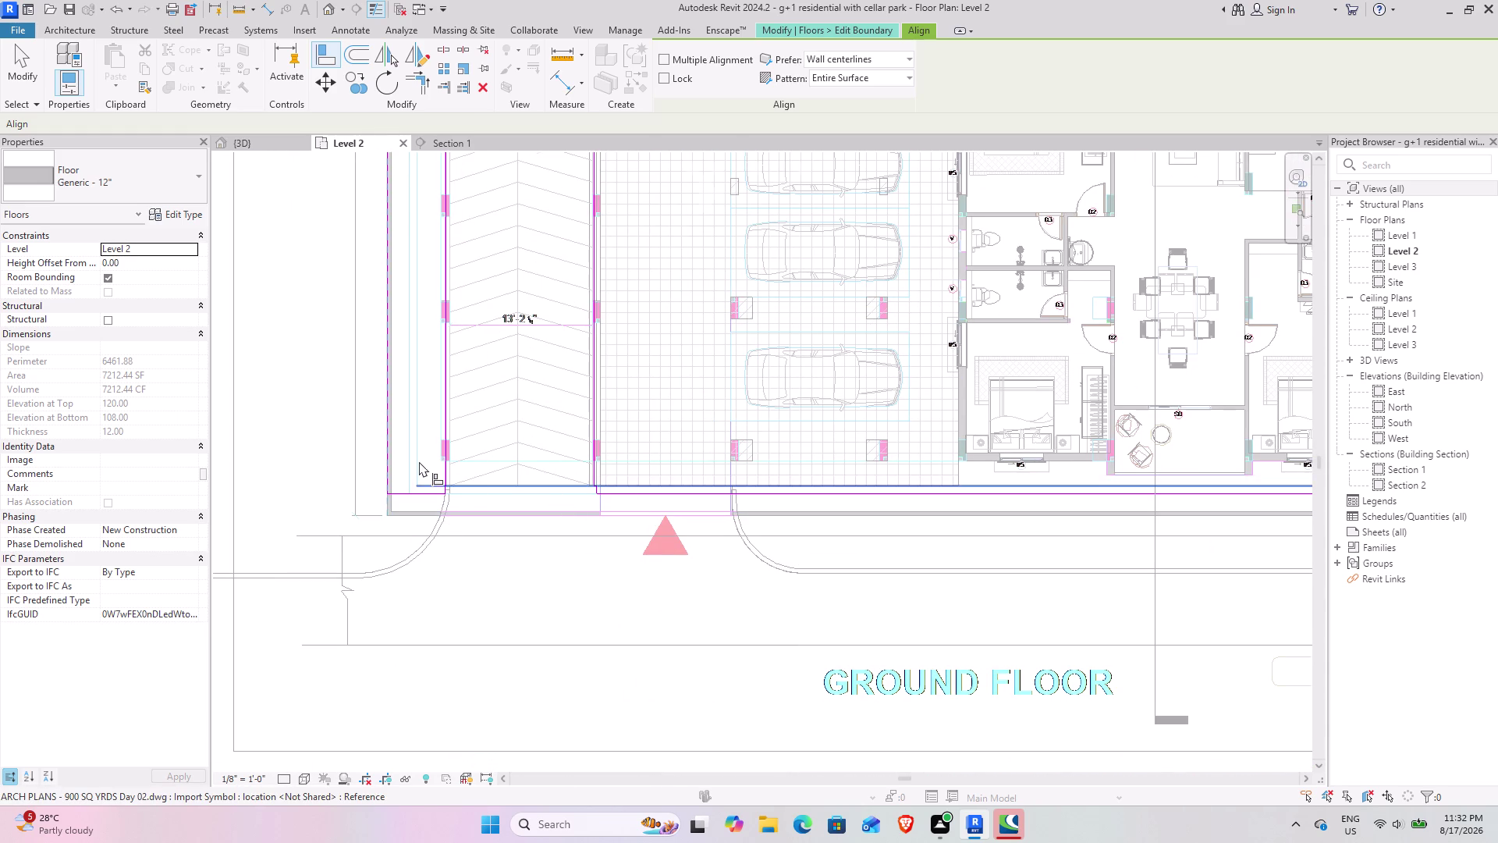
scroll(up, 3)
scroll(up, 3)
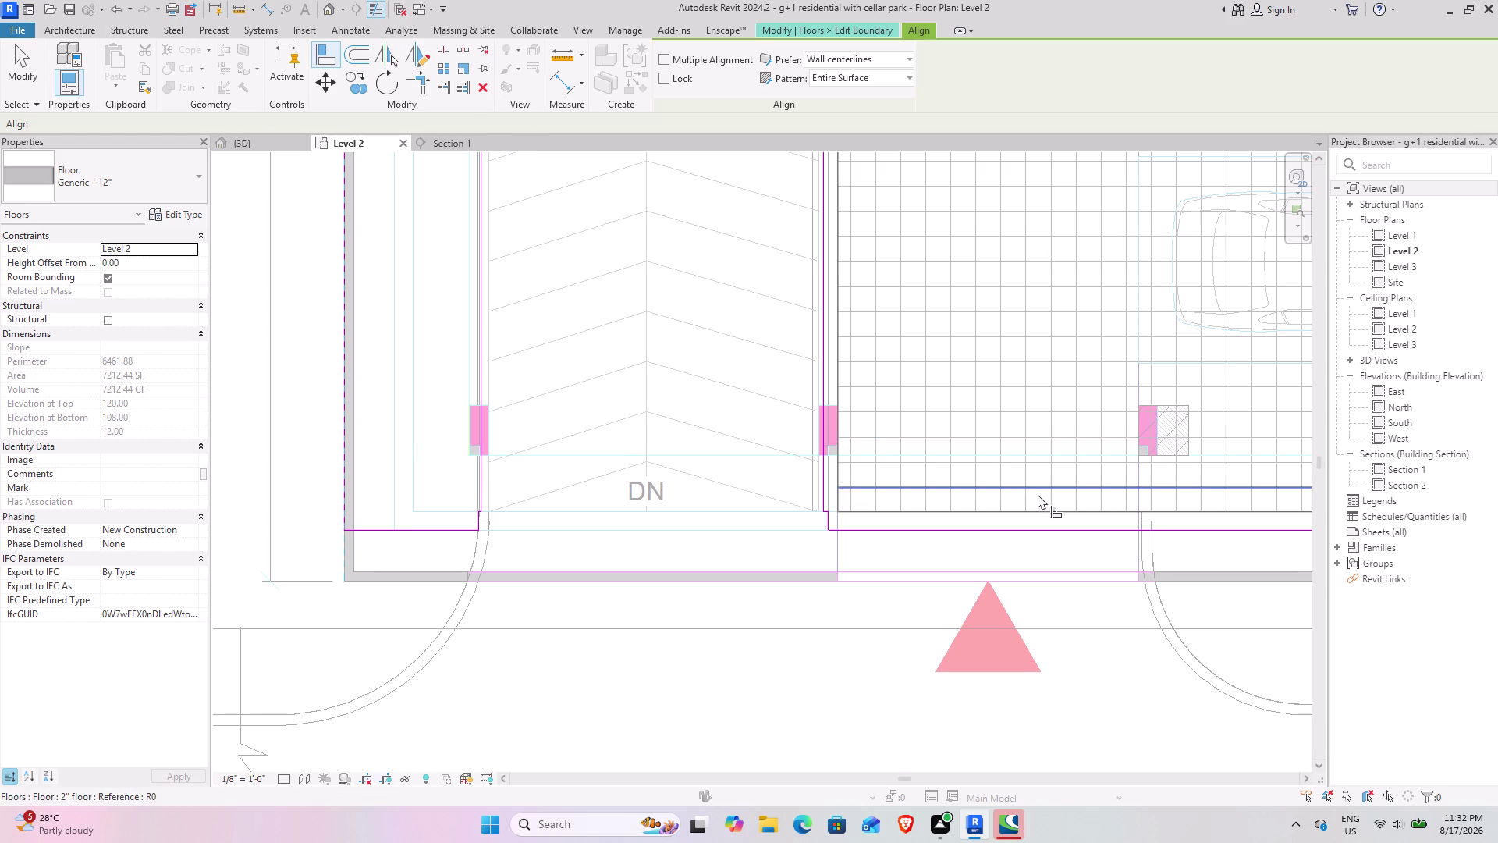
middle_drag(1038, 494, 369, 460)
scroll(down, 3)
middle_drag(533, 528, 562, 533)
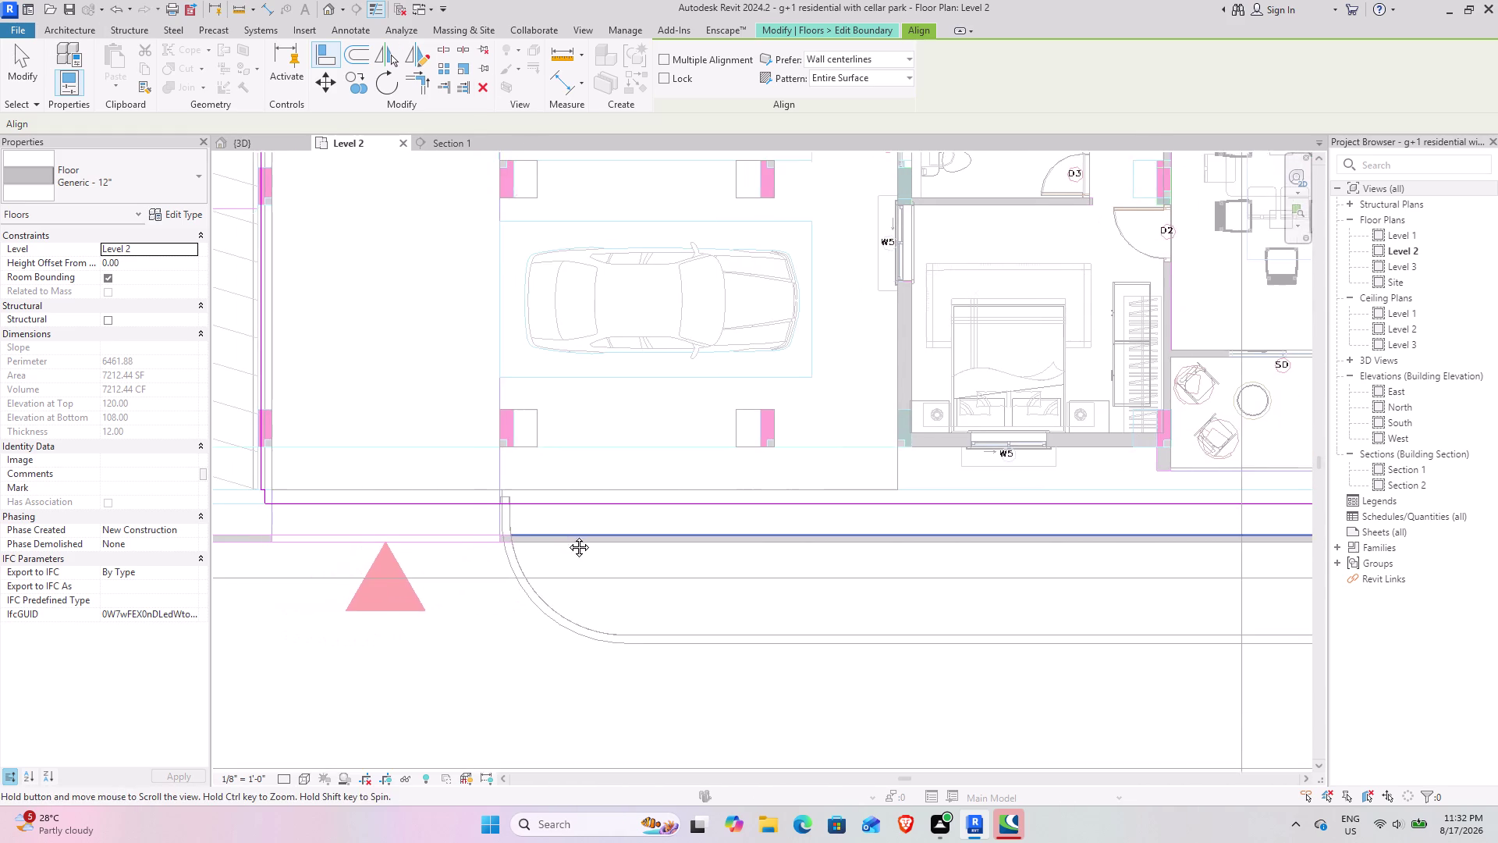
middle_drag(561, 533, 597, 553)
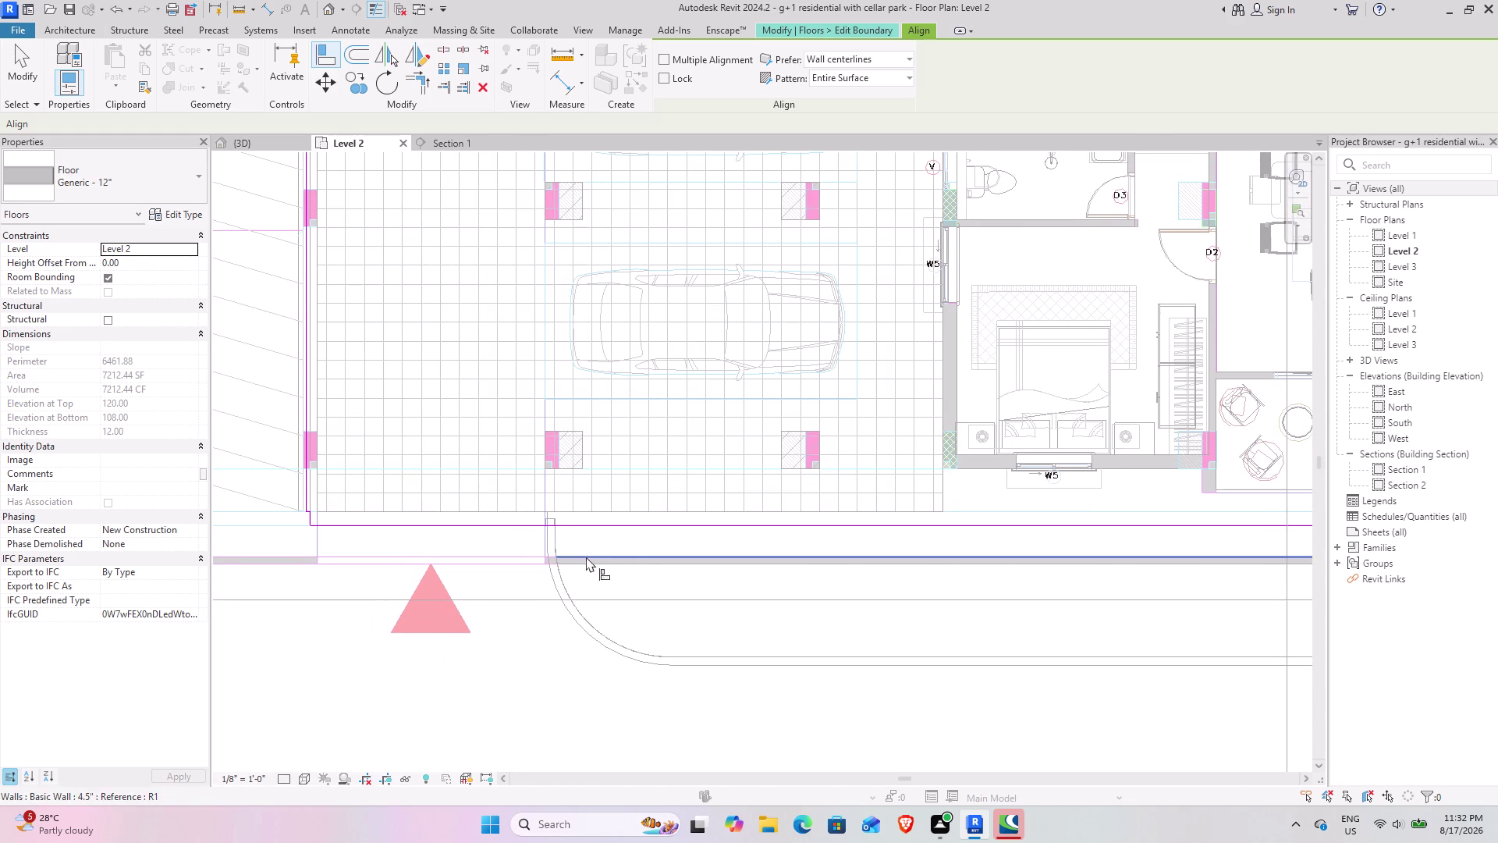
click(653, 569)
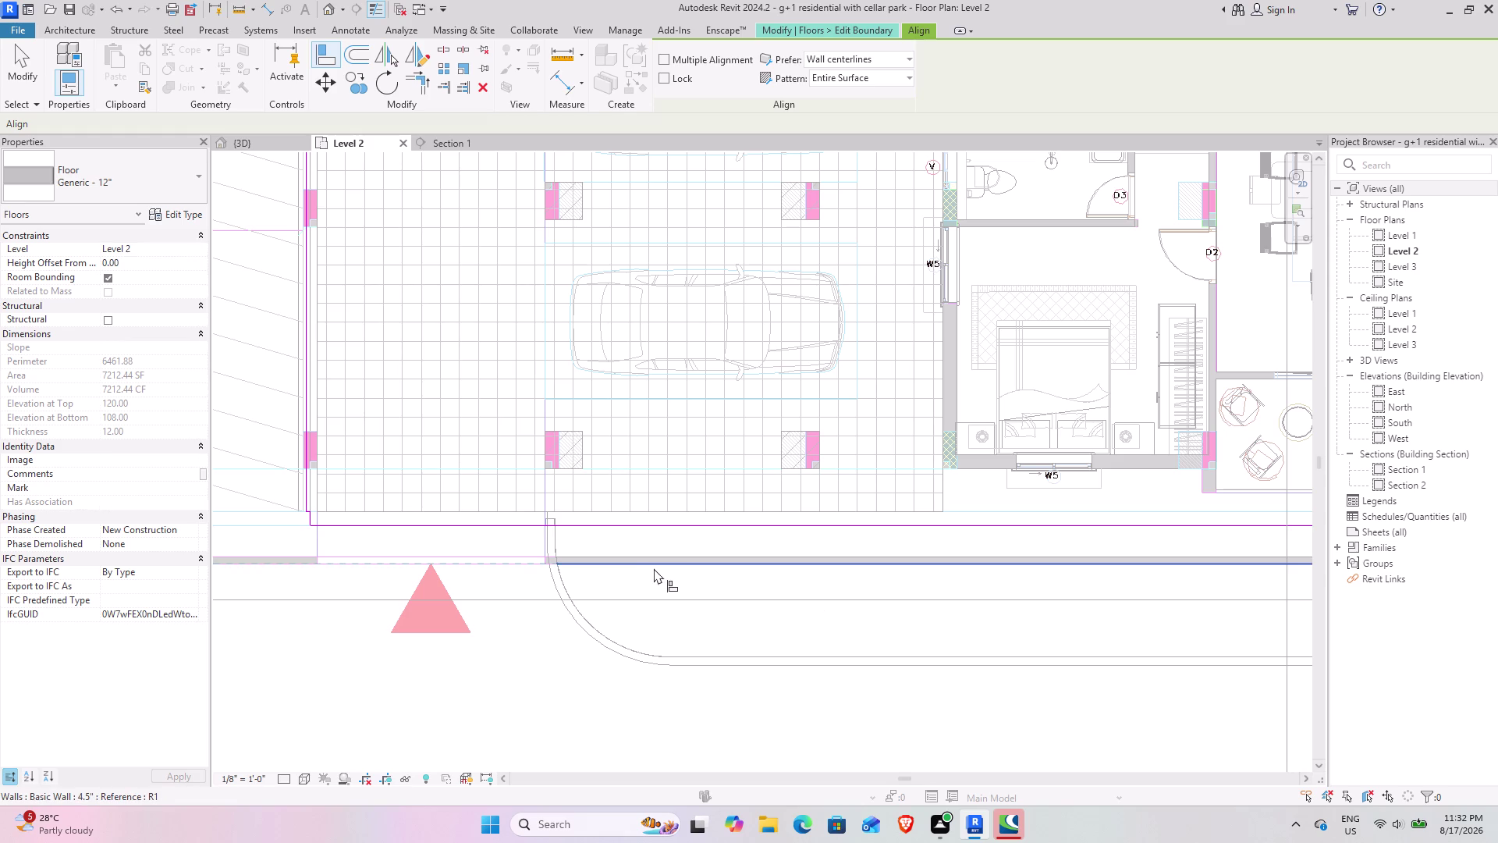
click(659, 527)
Align the right floor edge and the edge below the stairs to their walls.
middle_drag(1002, 532, 266, 538)
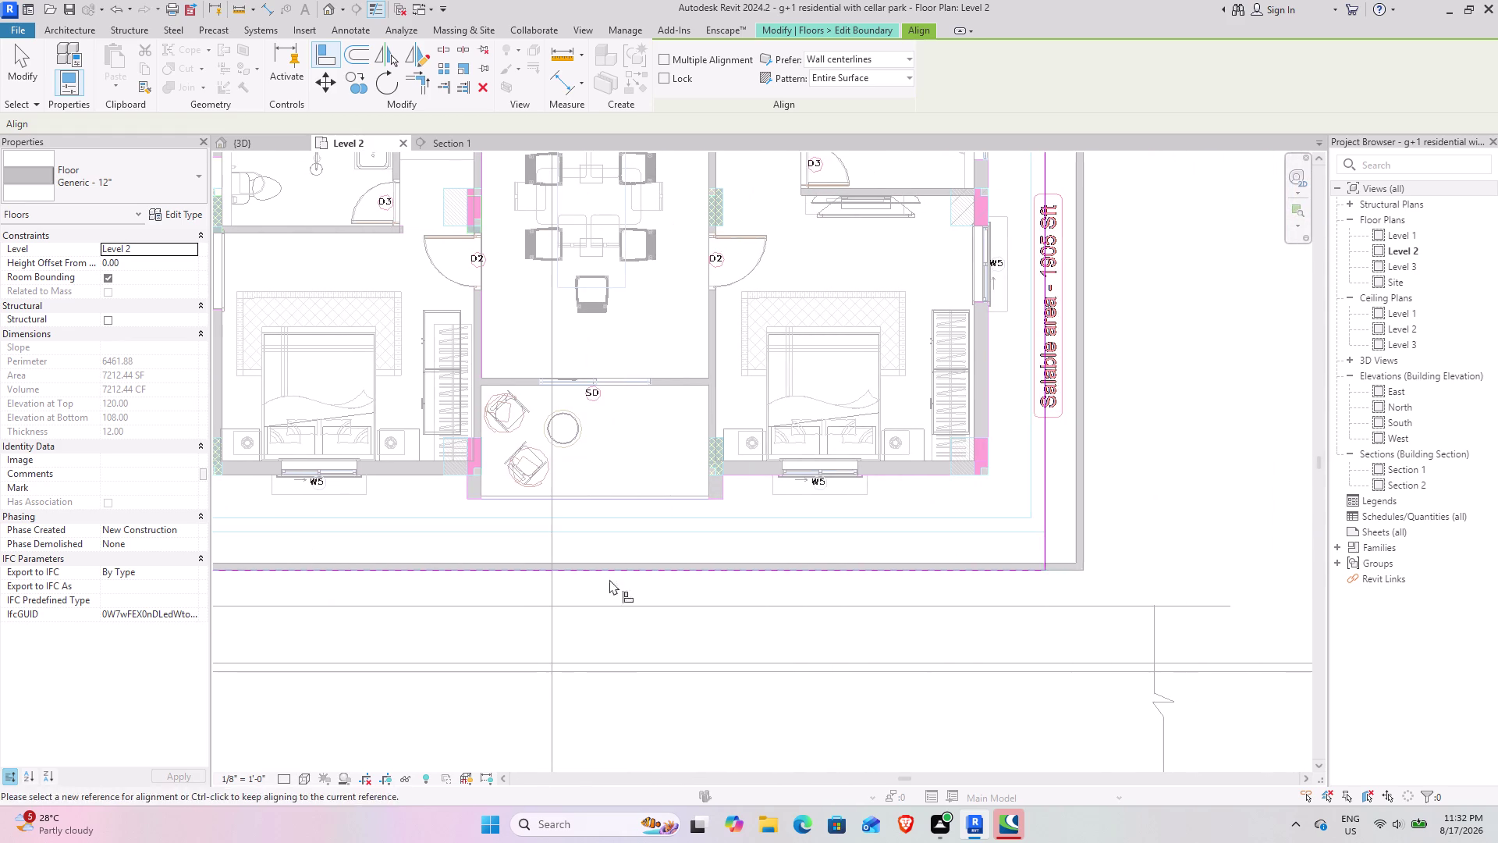
click(1083, 480)
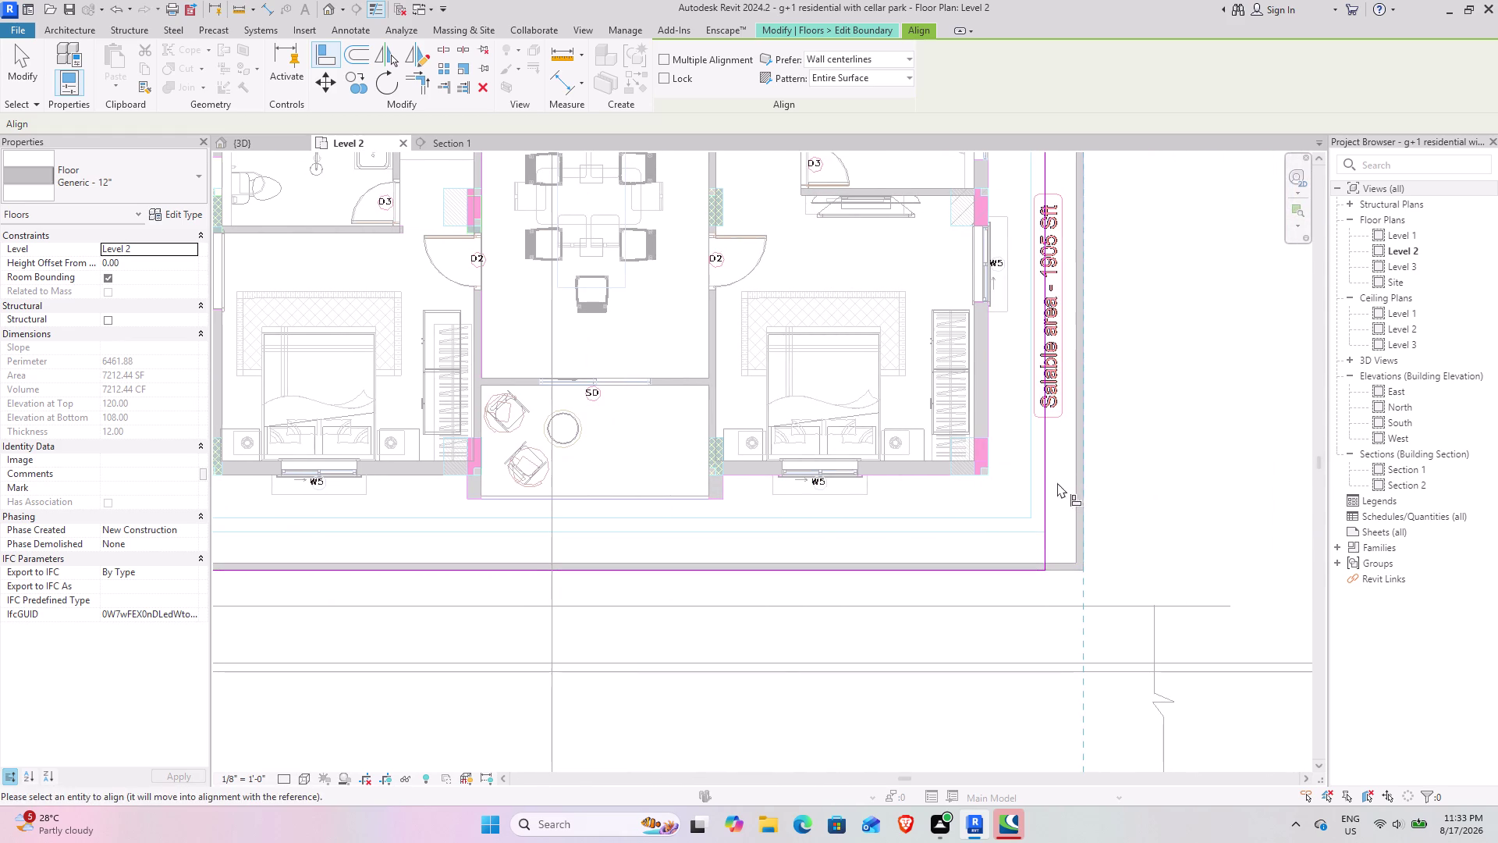
click(1047, 483)
middle_drag(613, 508, 1248, 519)
middle_drag(542, 512, 851, 496)
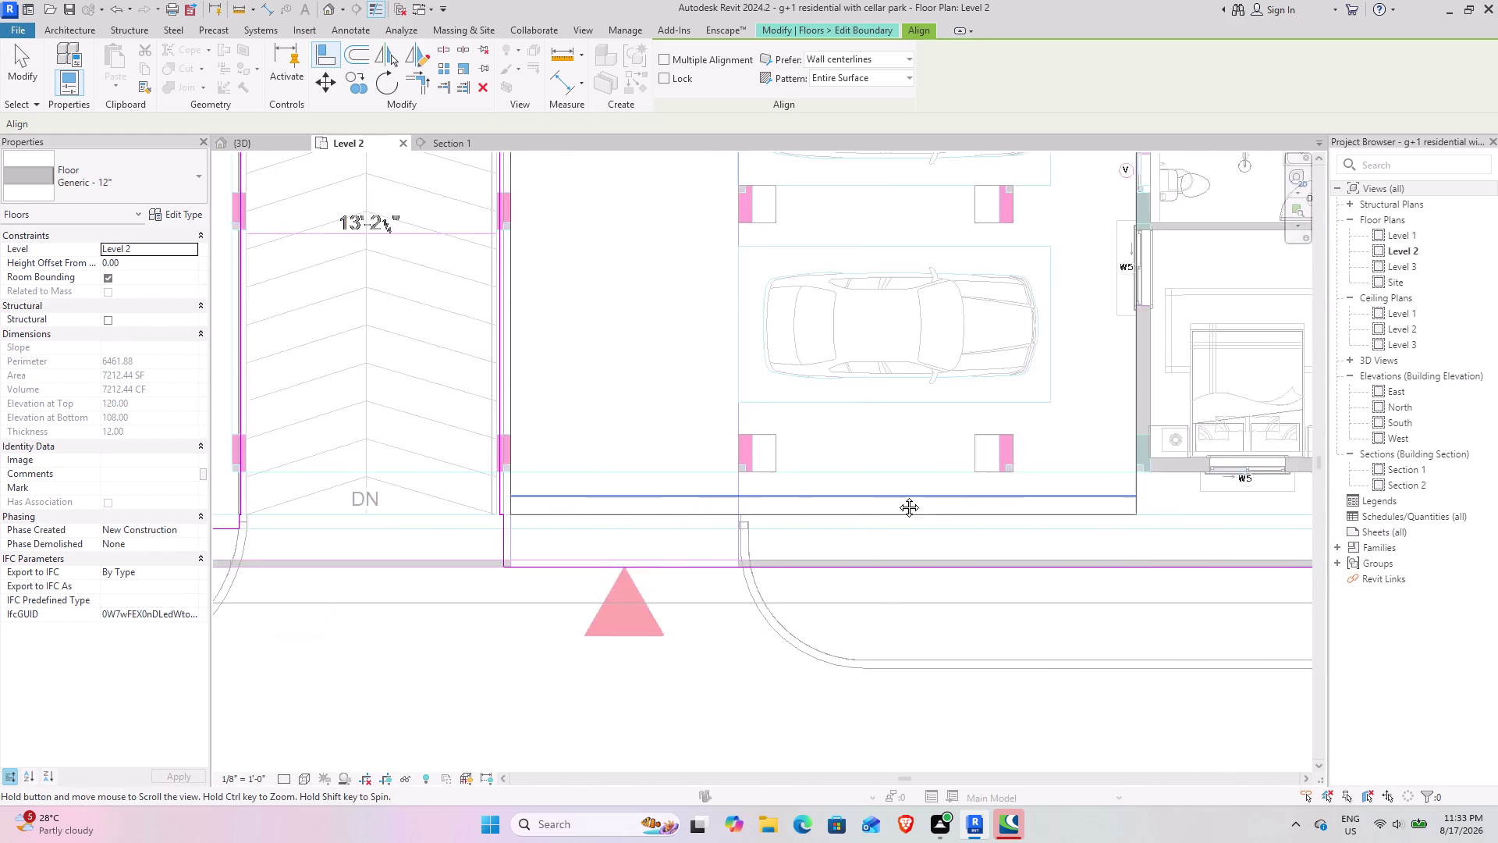
middle_drag(850, 495, 998, 494)
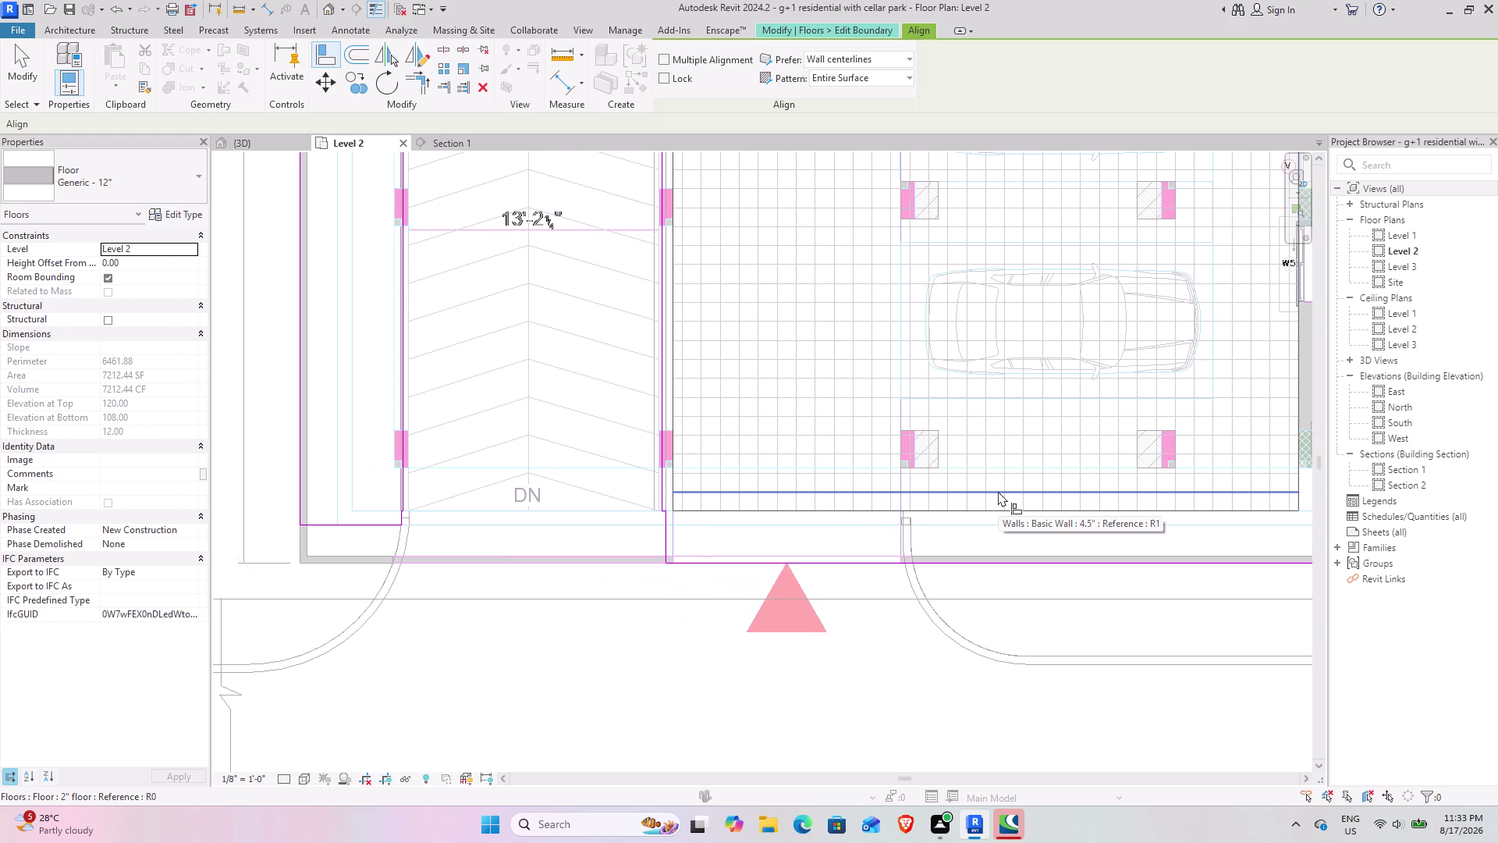
middle_drag(535, 585, 659, 603)
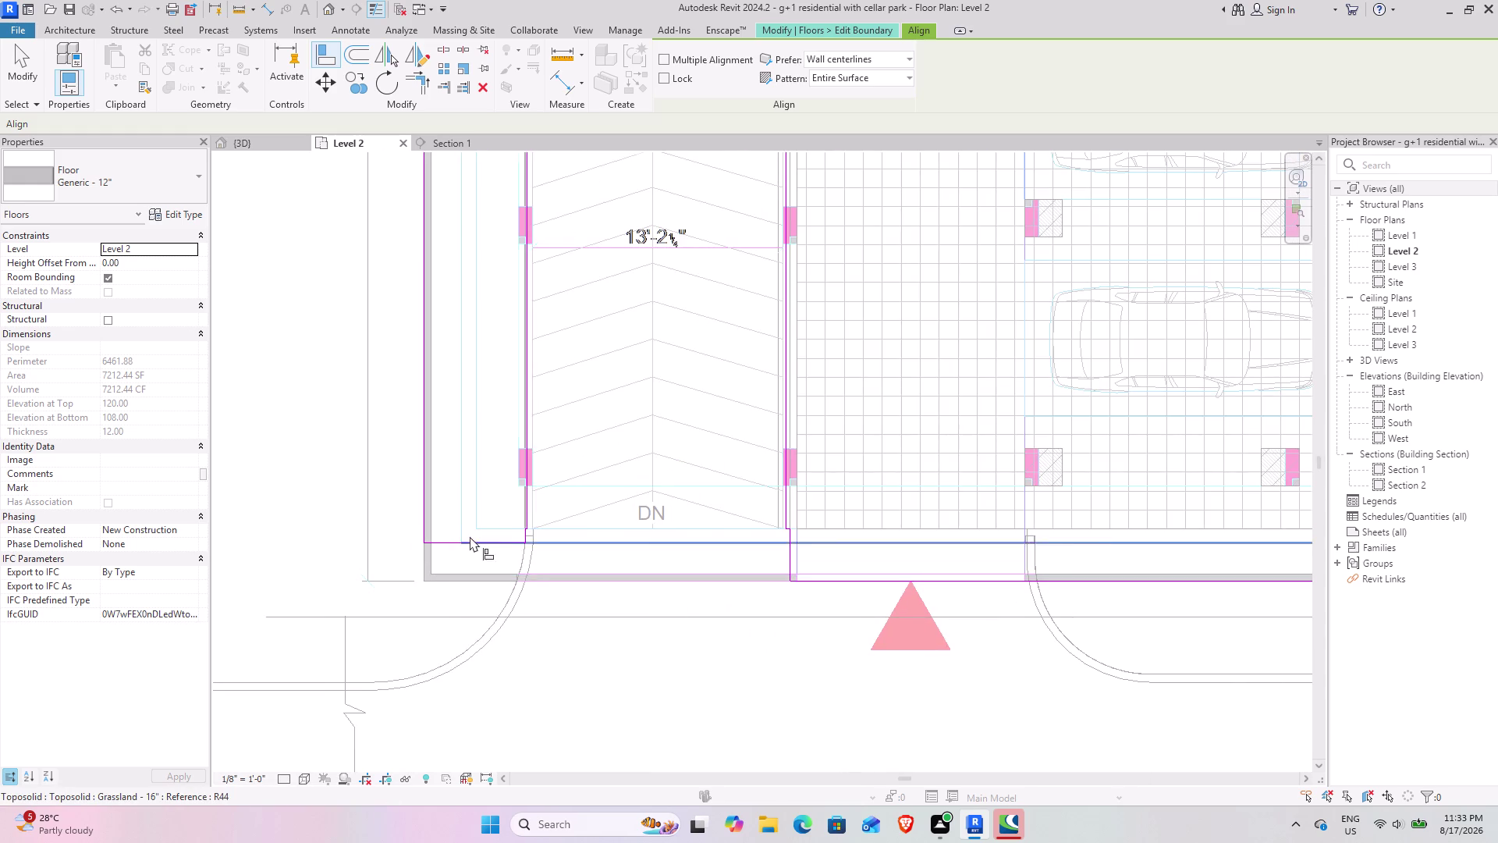
scroll(up, 3)
scroll(up, 3)
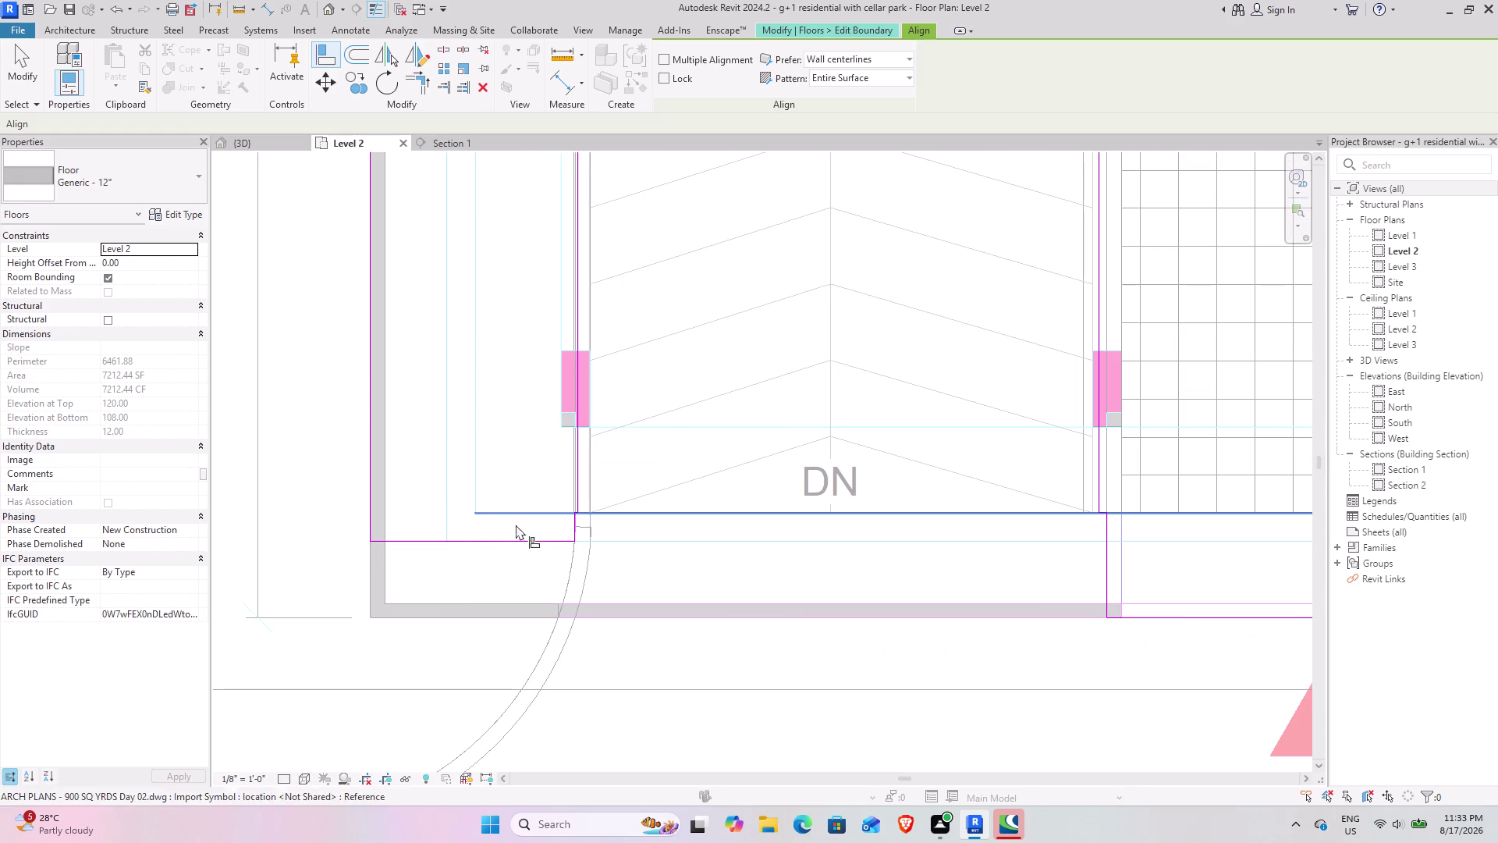
click(17, 61)
click(815, 88)
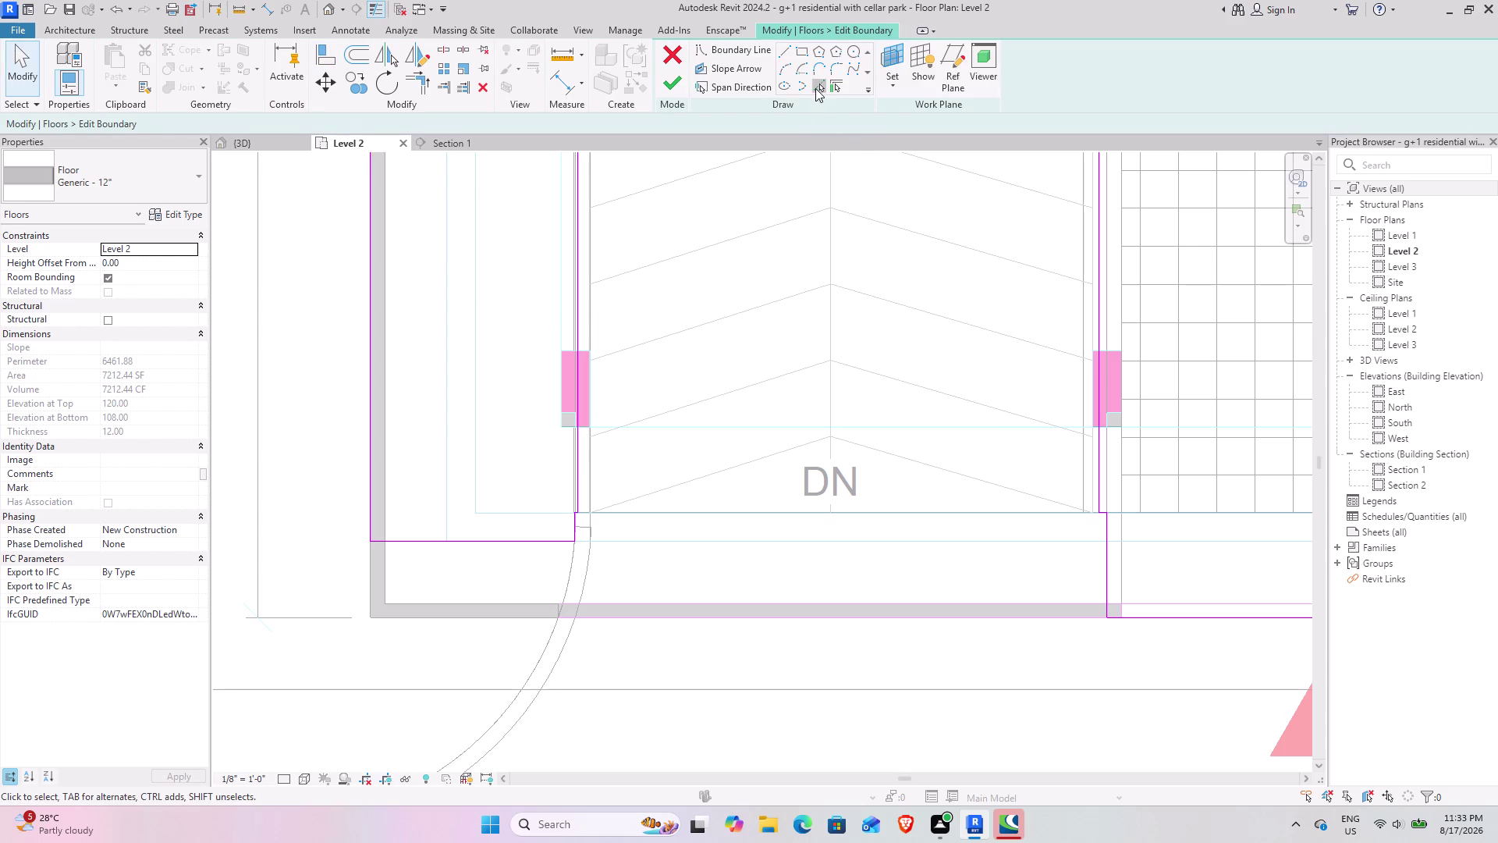
Pick a boundary line along the bottom wall and trim it with the door arc into a corner.
click(565, 591)
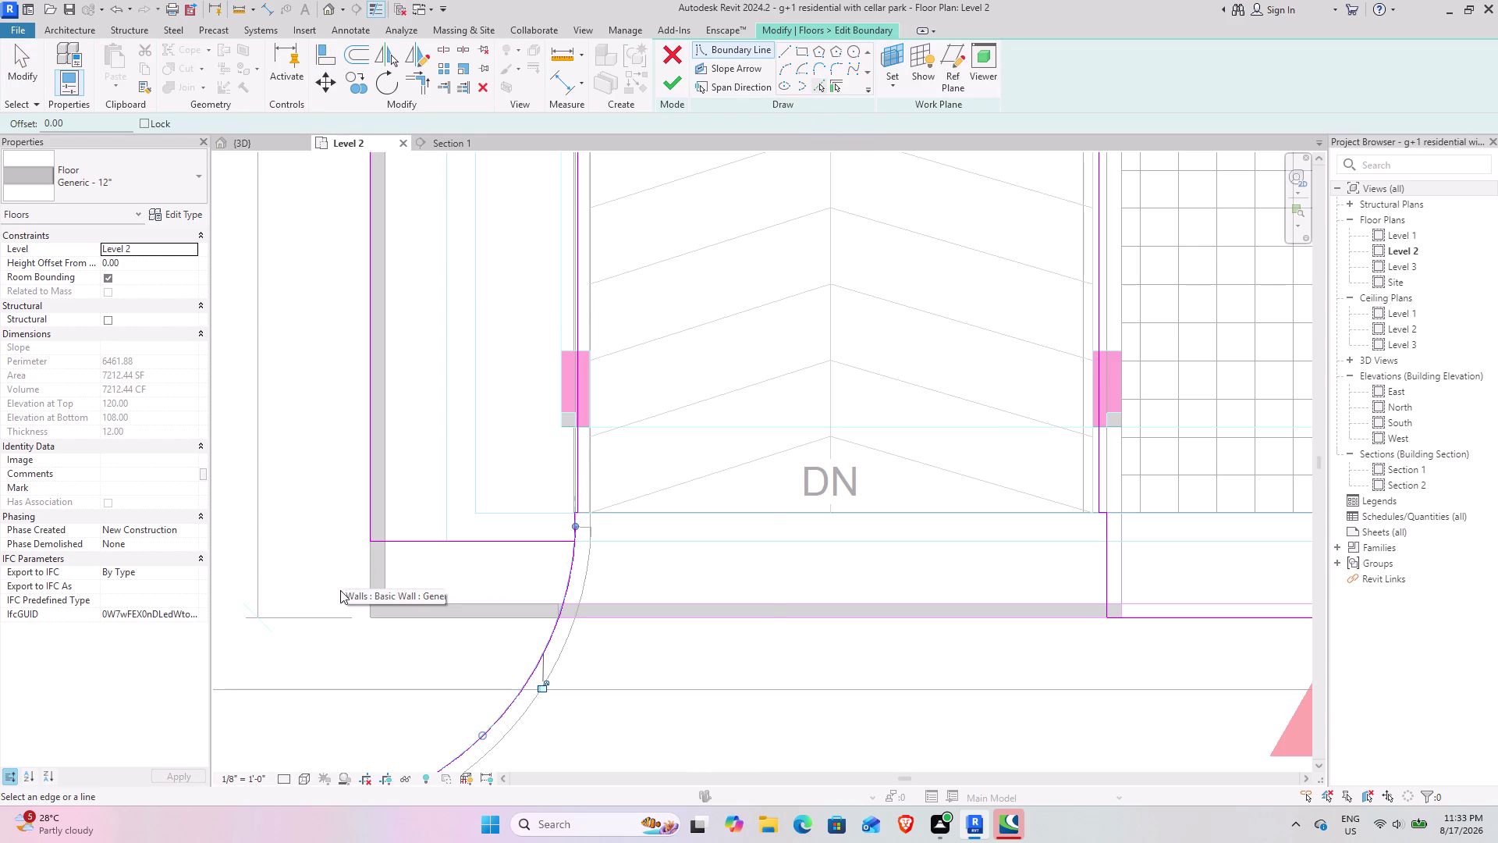
click(413, 618)
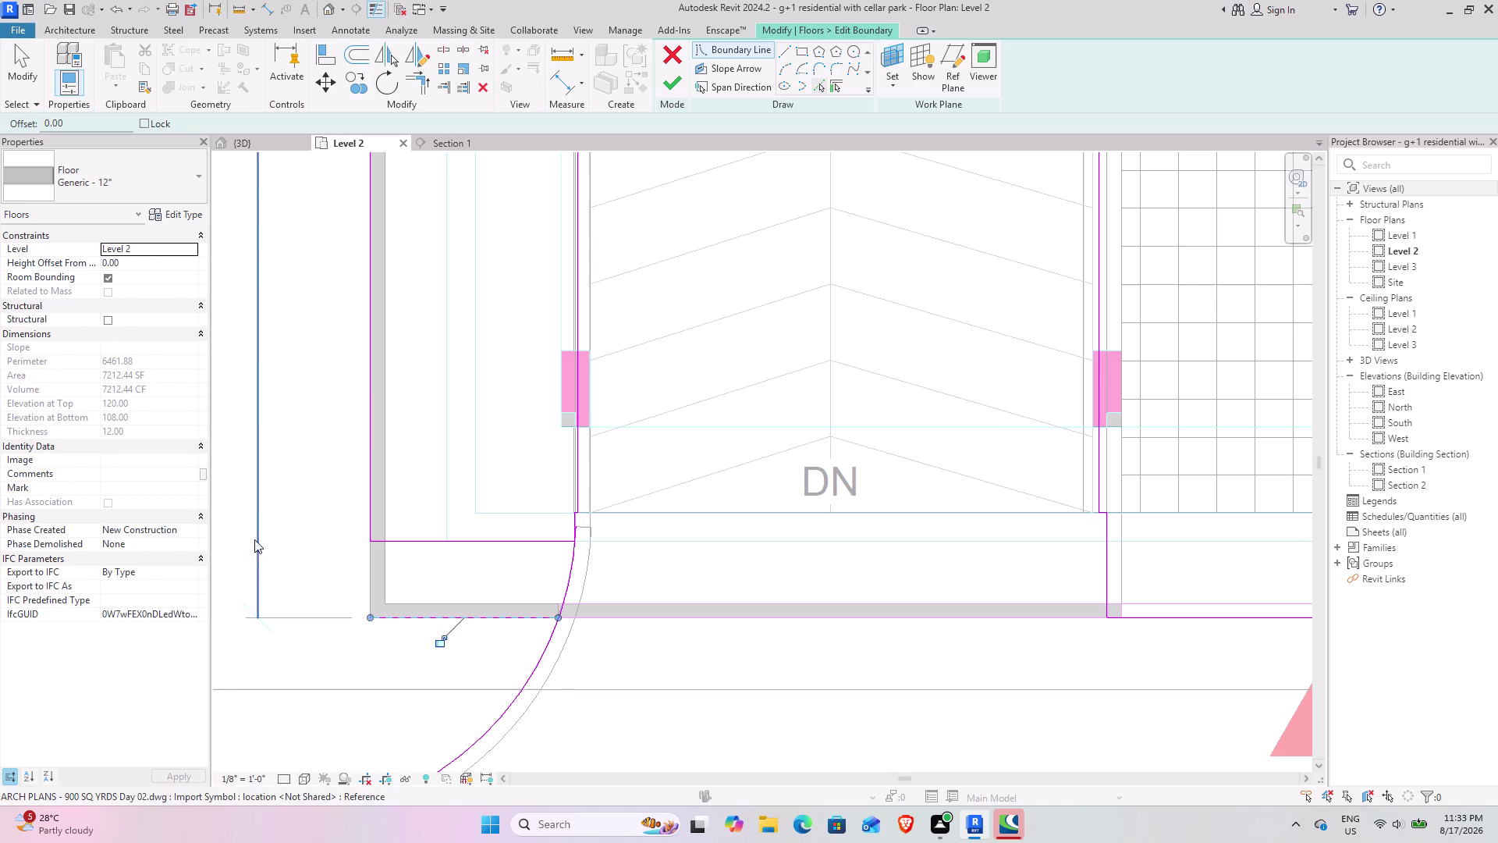
click(406, 87)
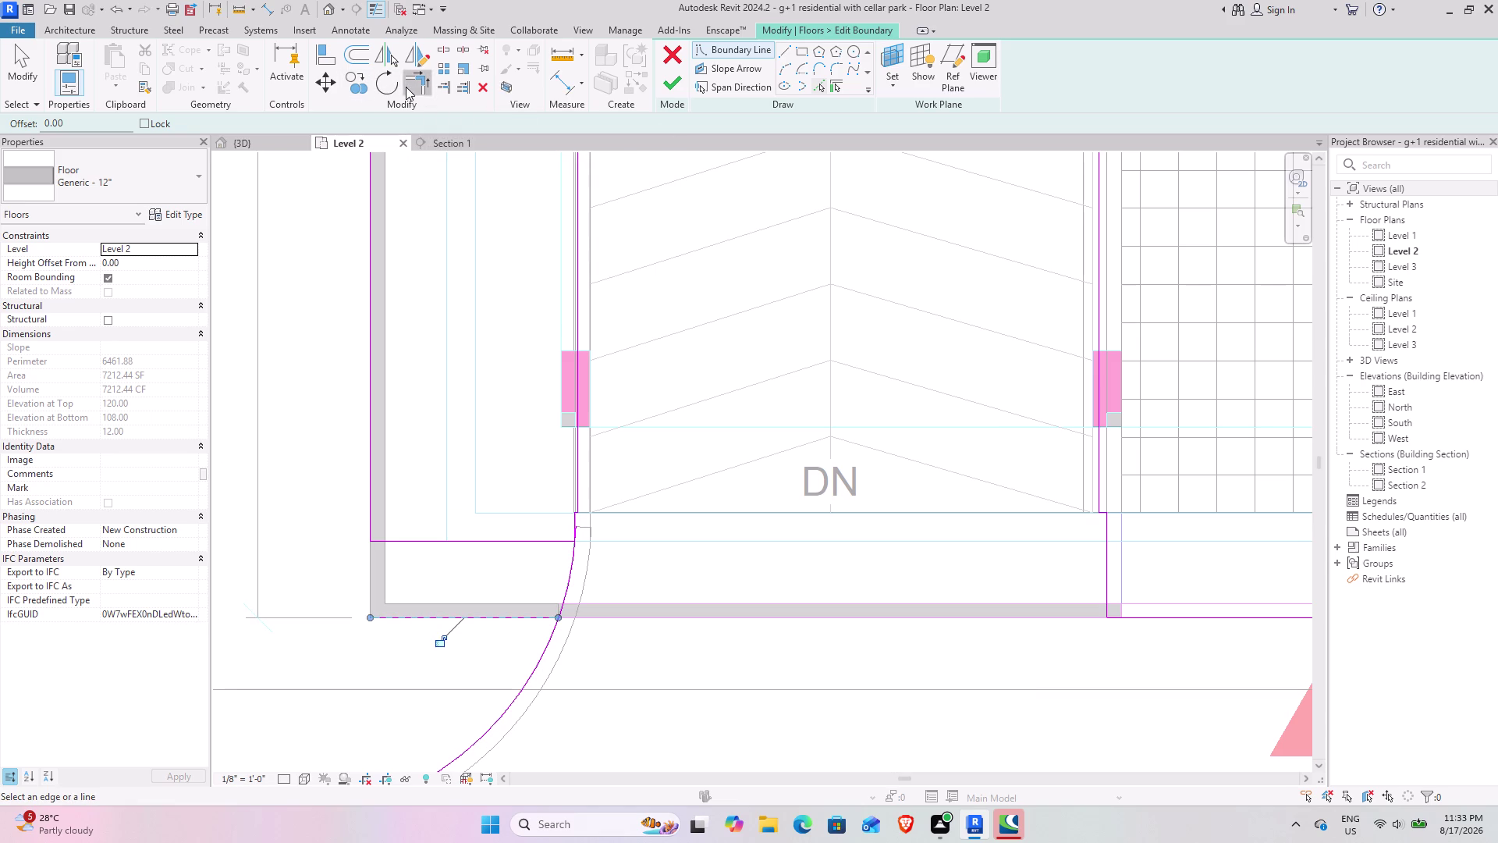
click(366, 523)
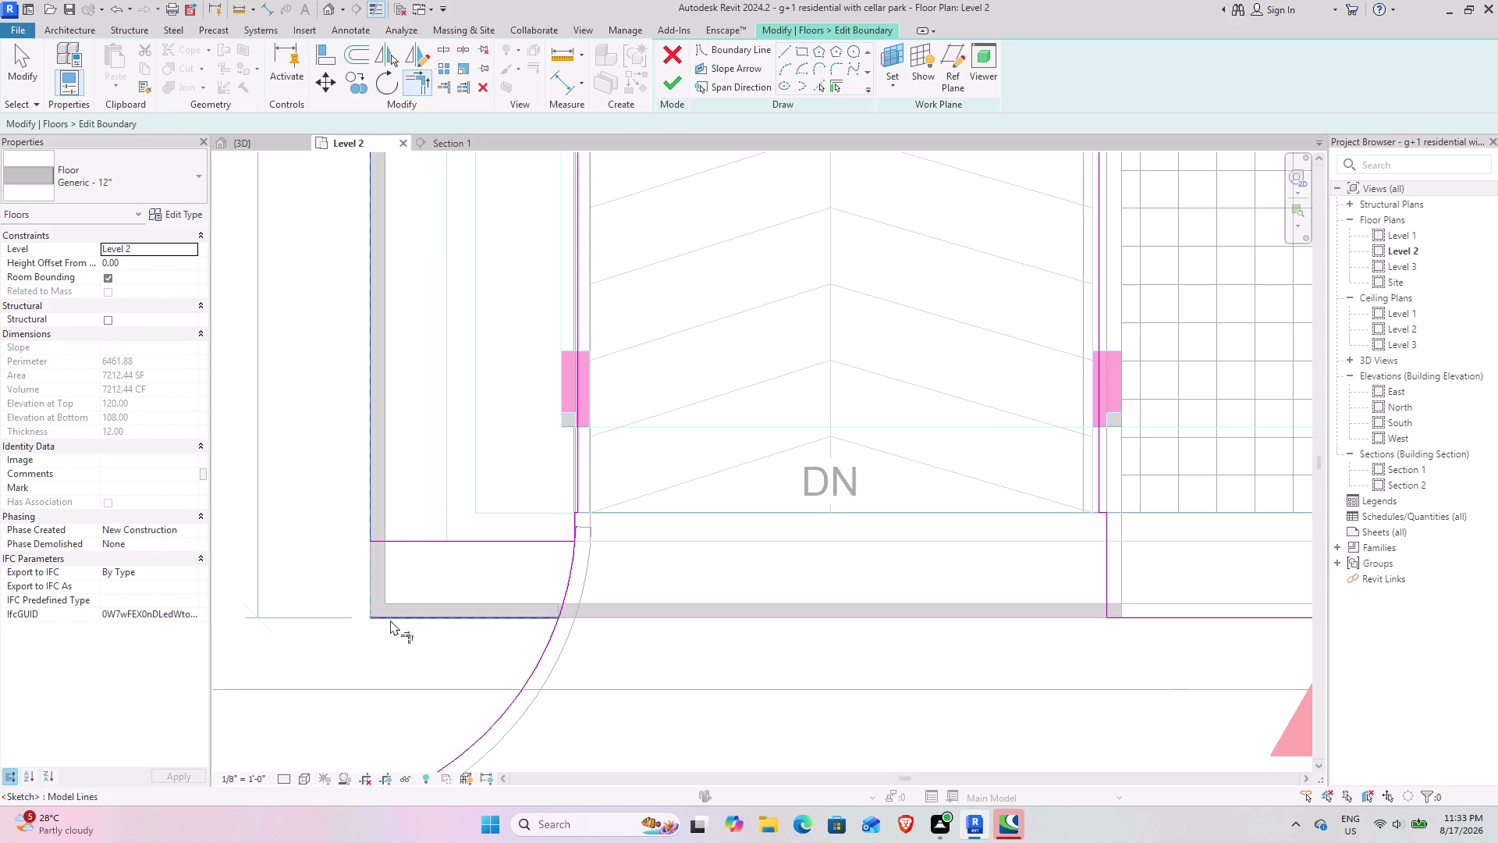
click(391, 620)
click(534, 614)
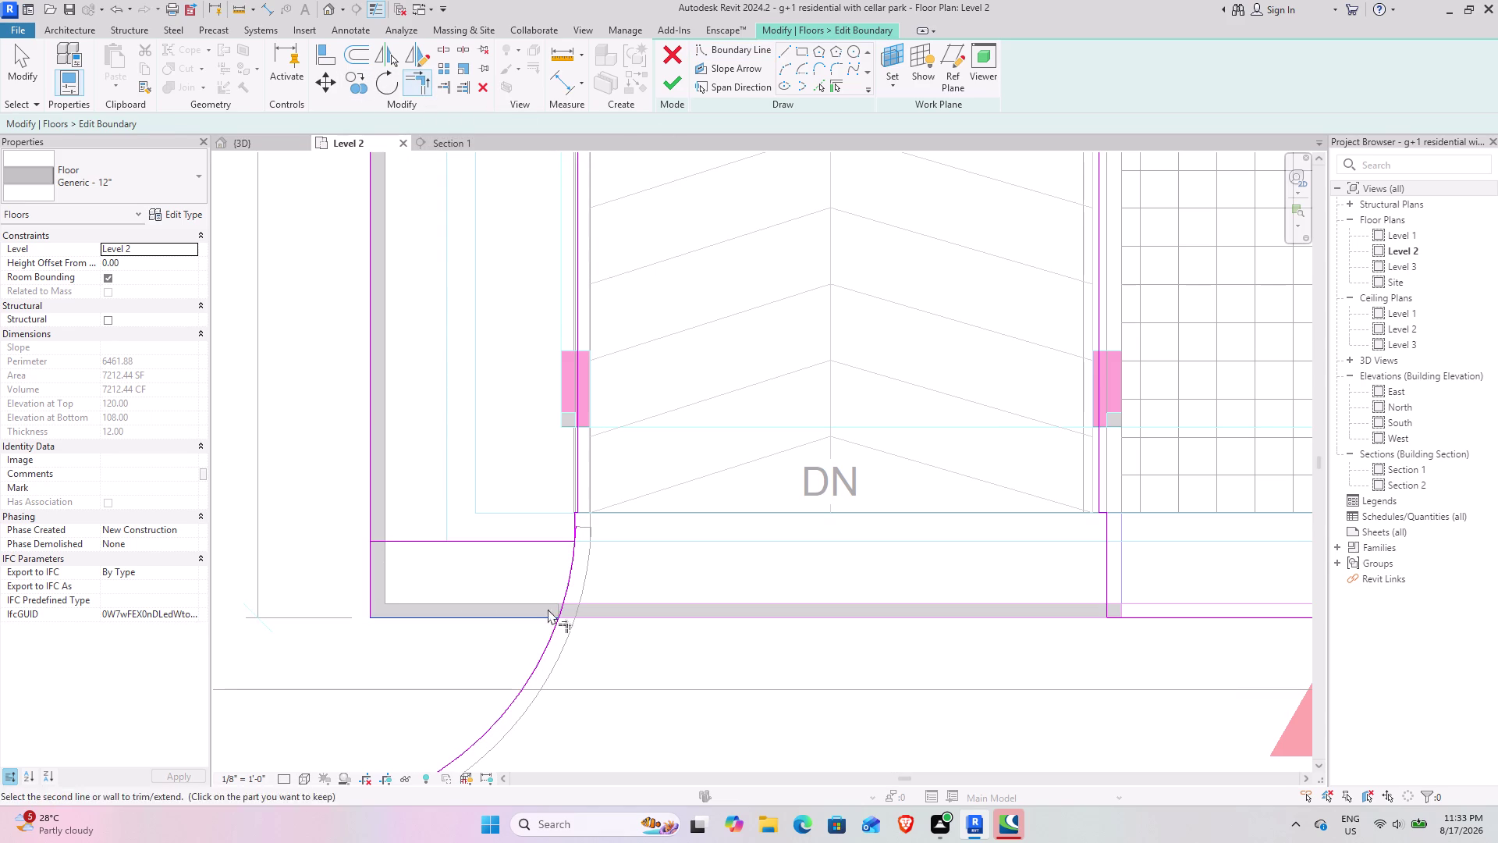
click(559, 603)
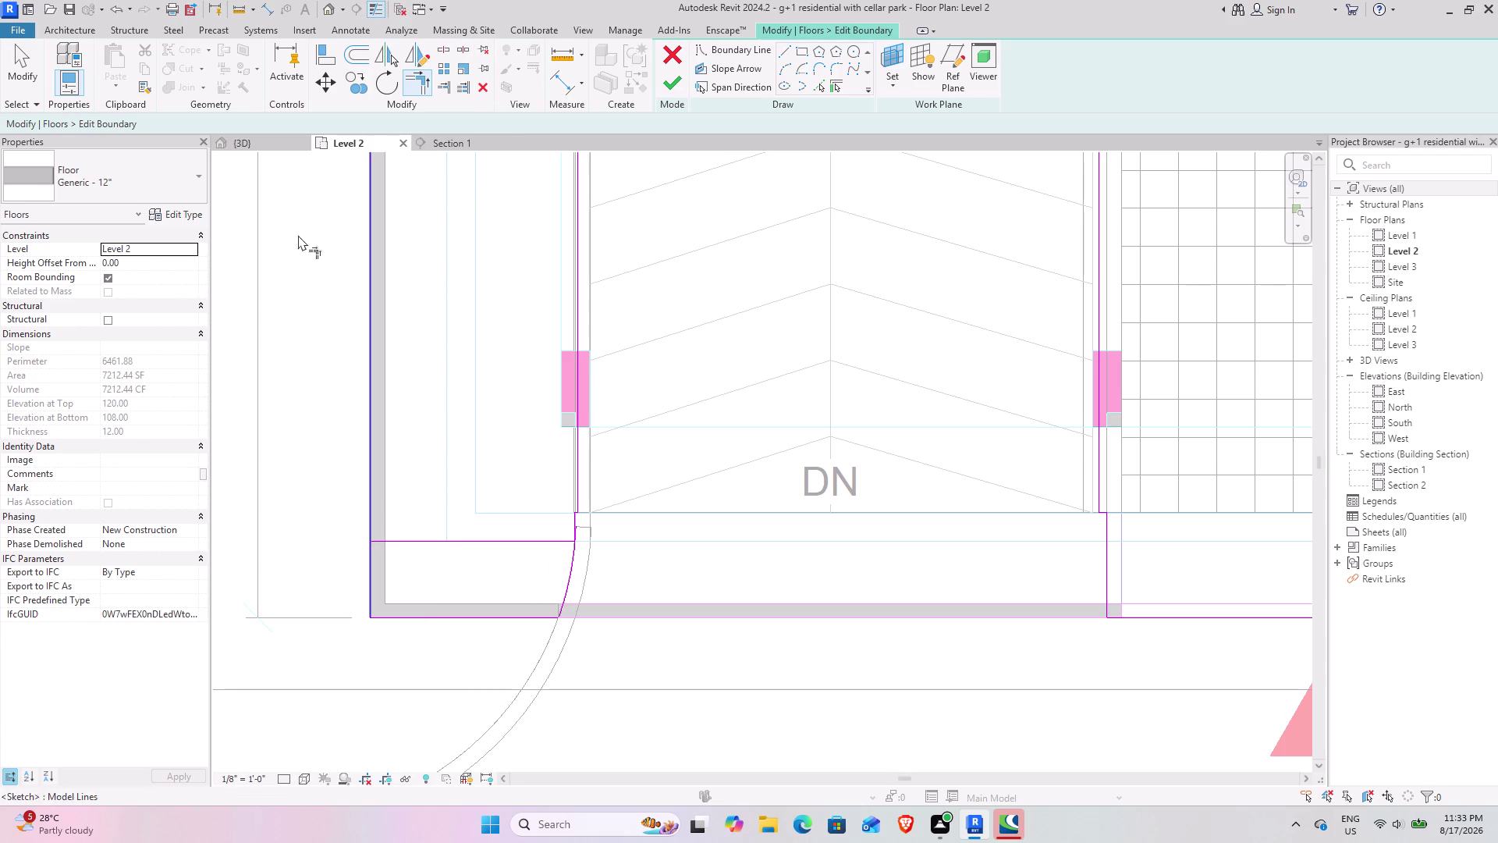
Try to finish the floor sketch, which raises an intersecting-lines error.
click(27, 82)
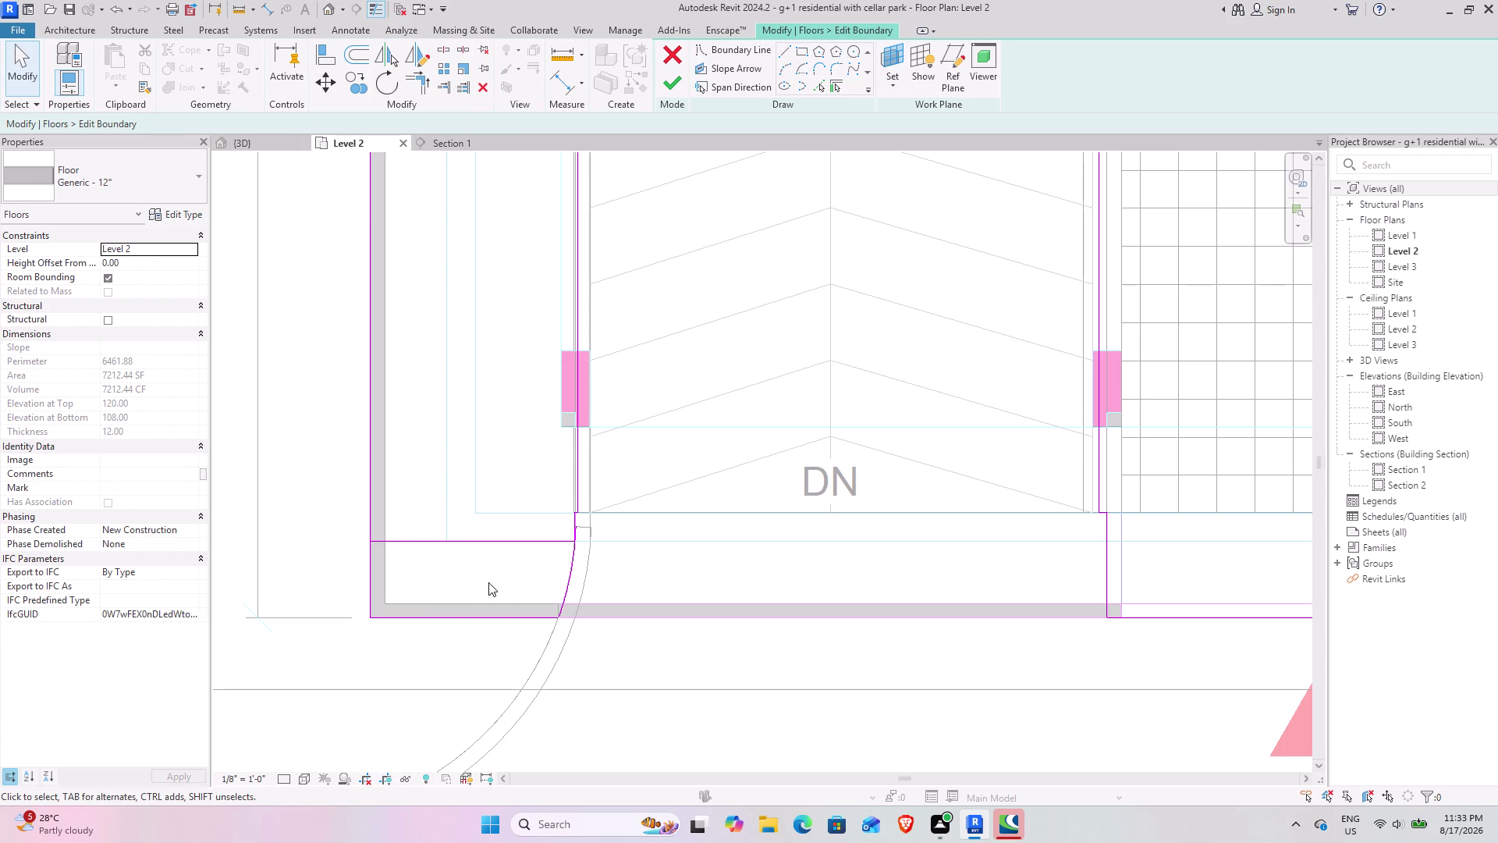
click(476, 543)
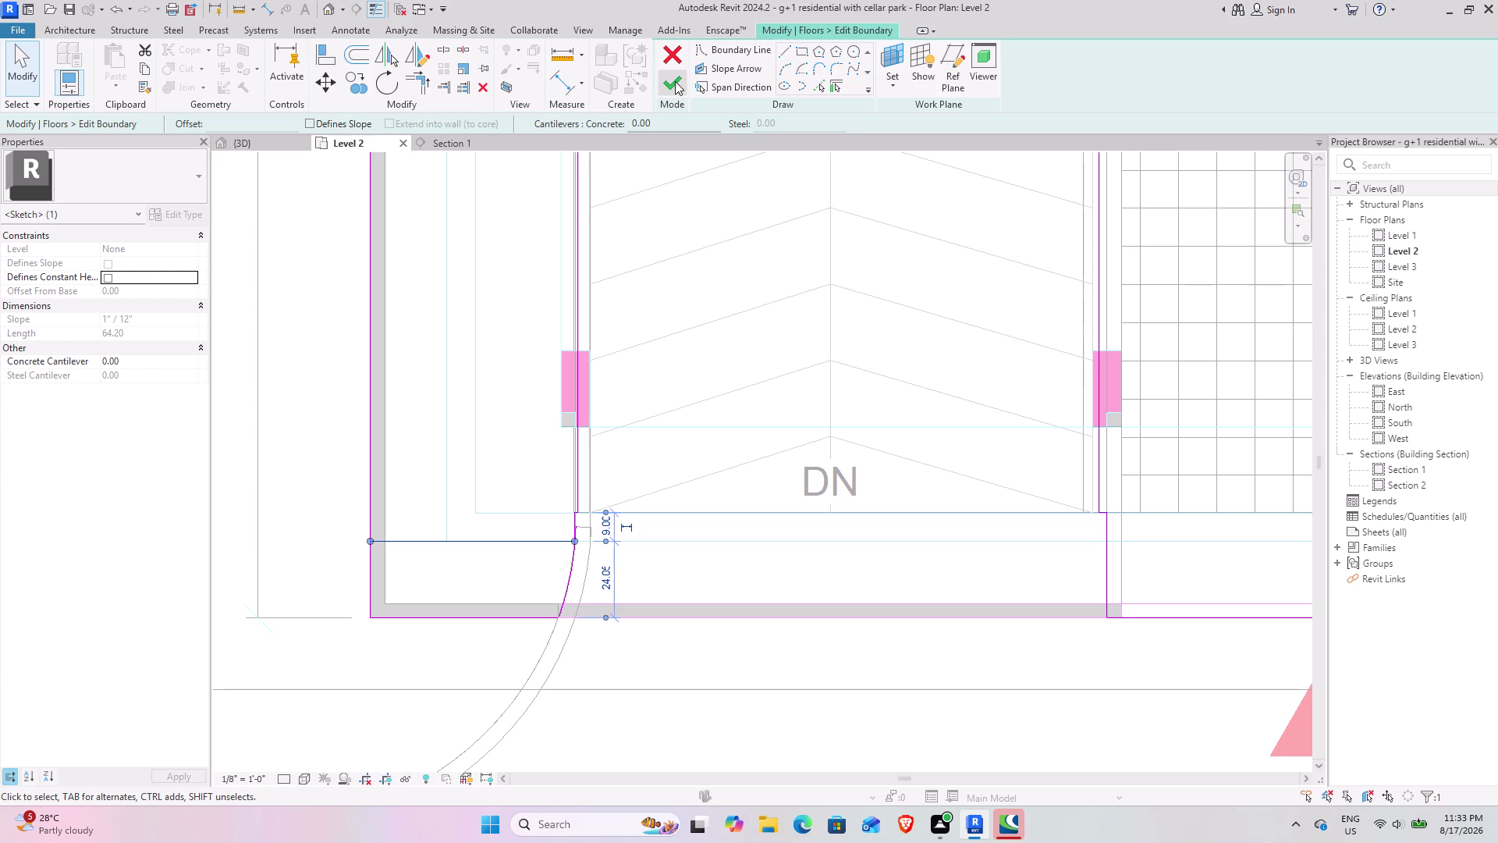
click(477, 88)
scroll(up, 3)
scroll(down, 3)
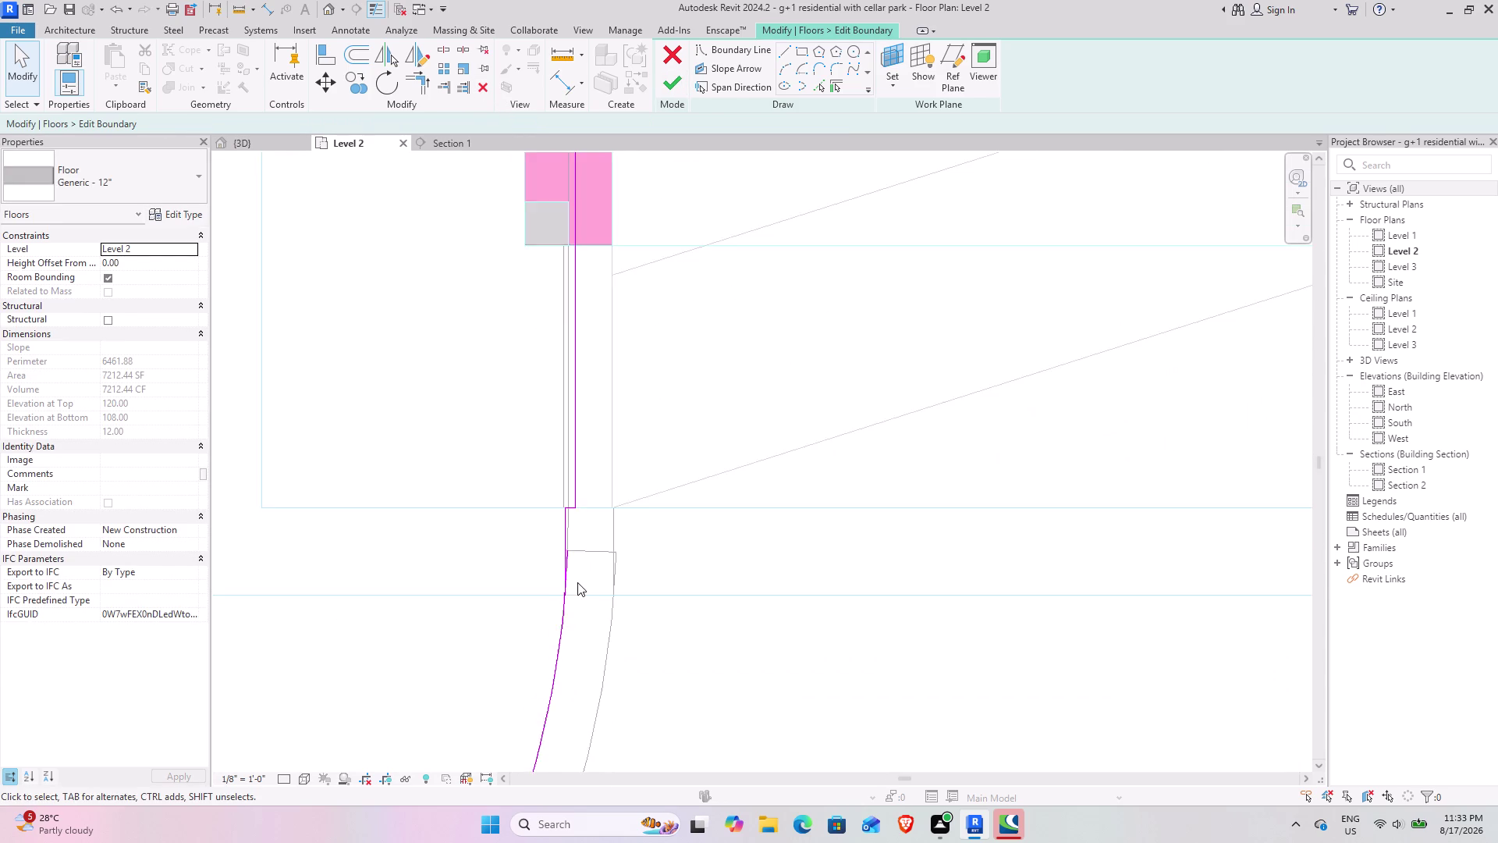
scroll(down, 3)
click(677, 78)
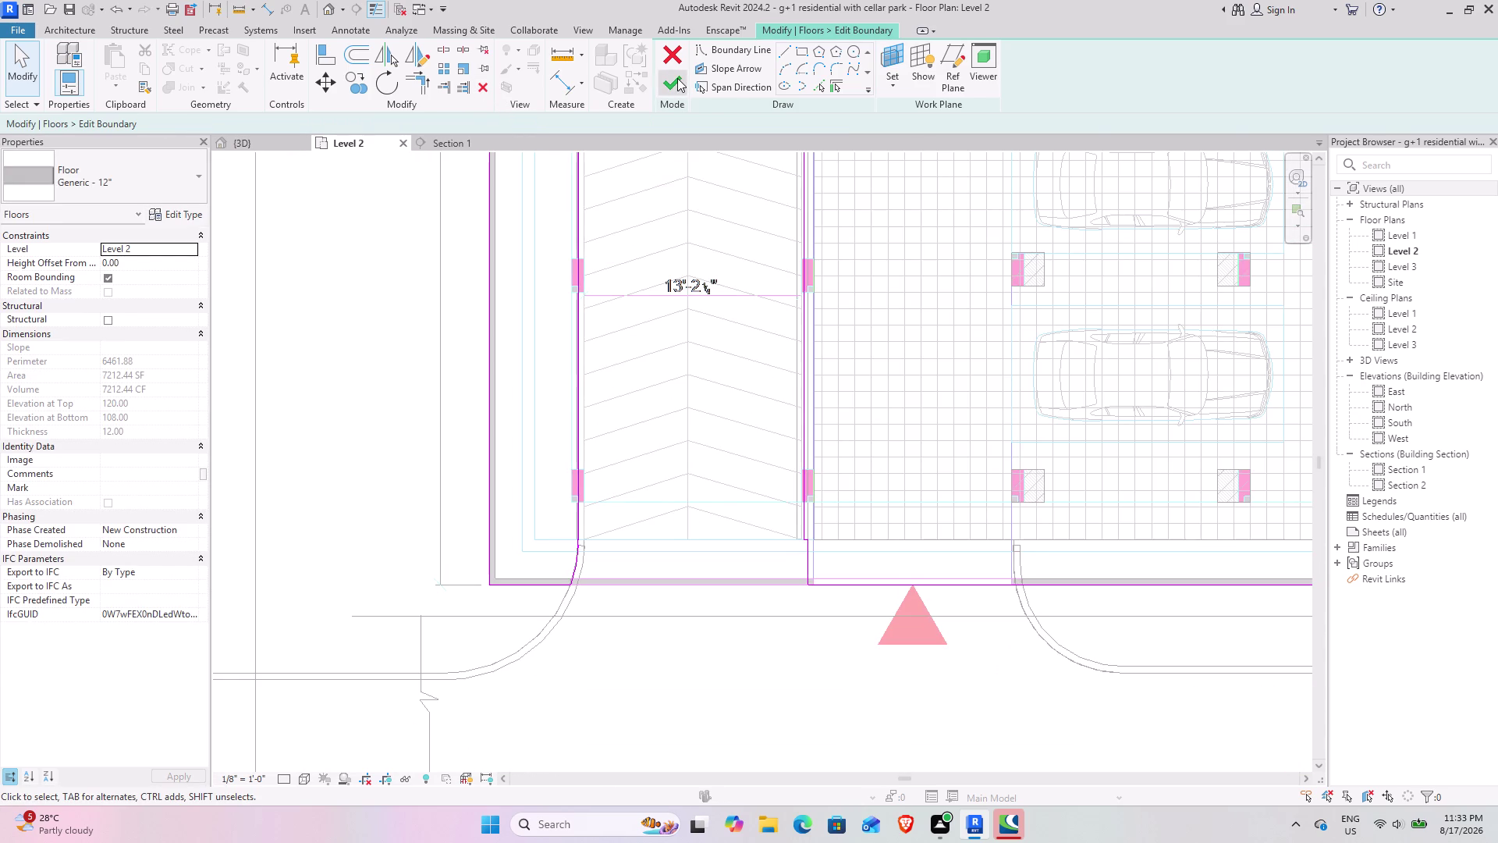
scroll(up, 3)
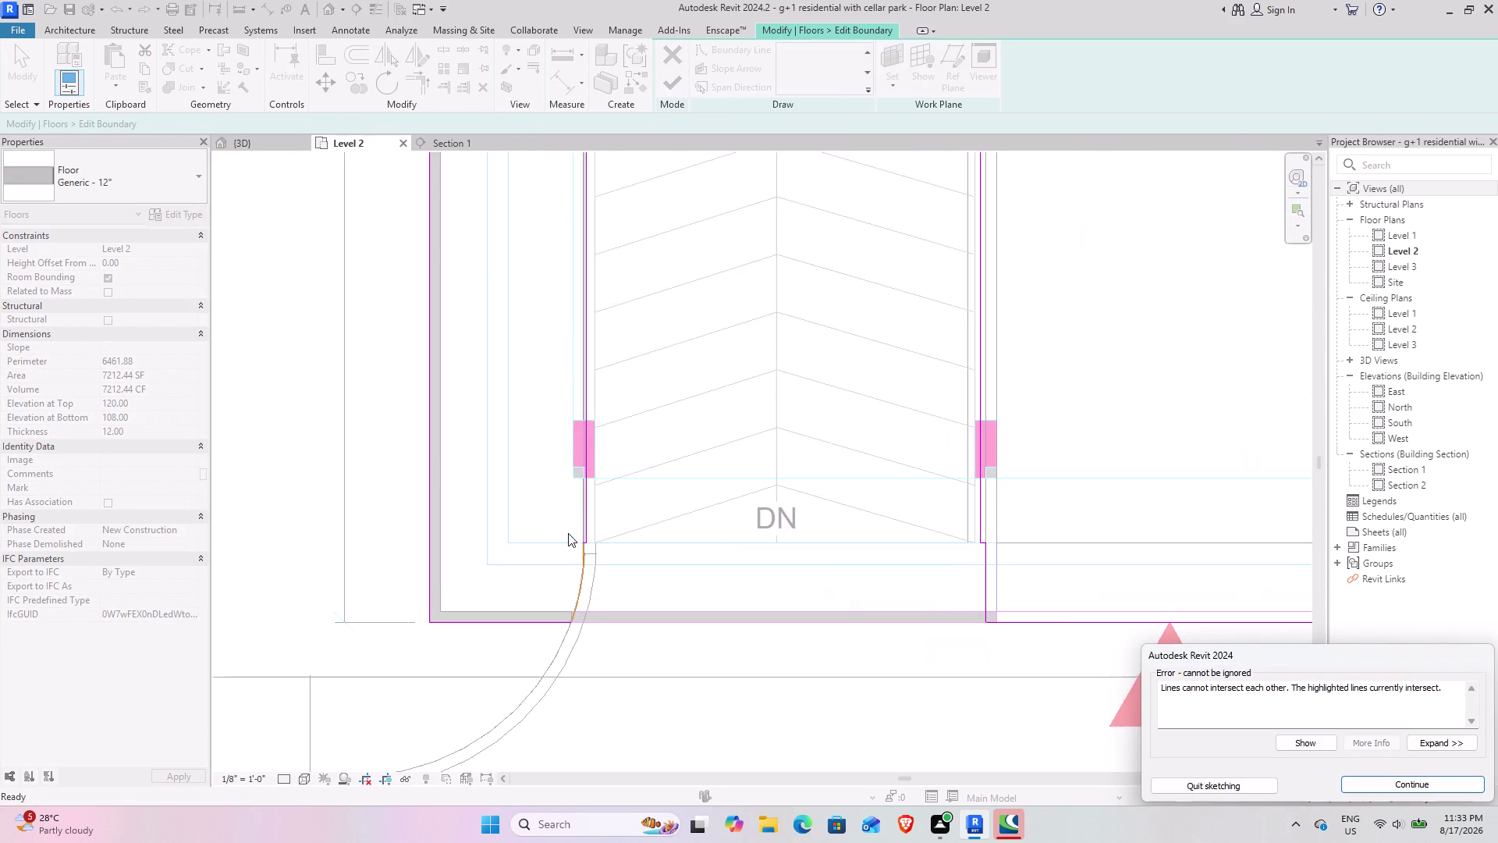
Dismiss the intersecting-lines error and return to the floor sketch.
scroll(up, 3)
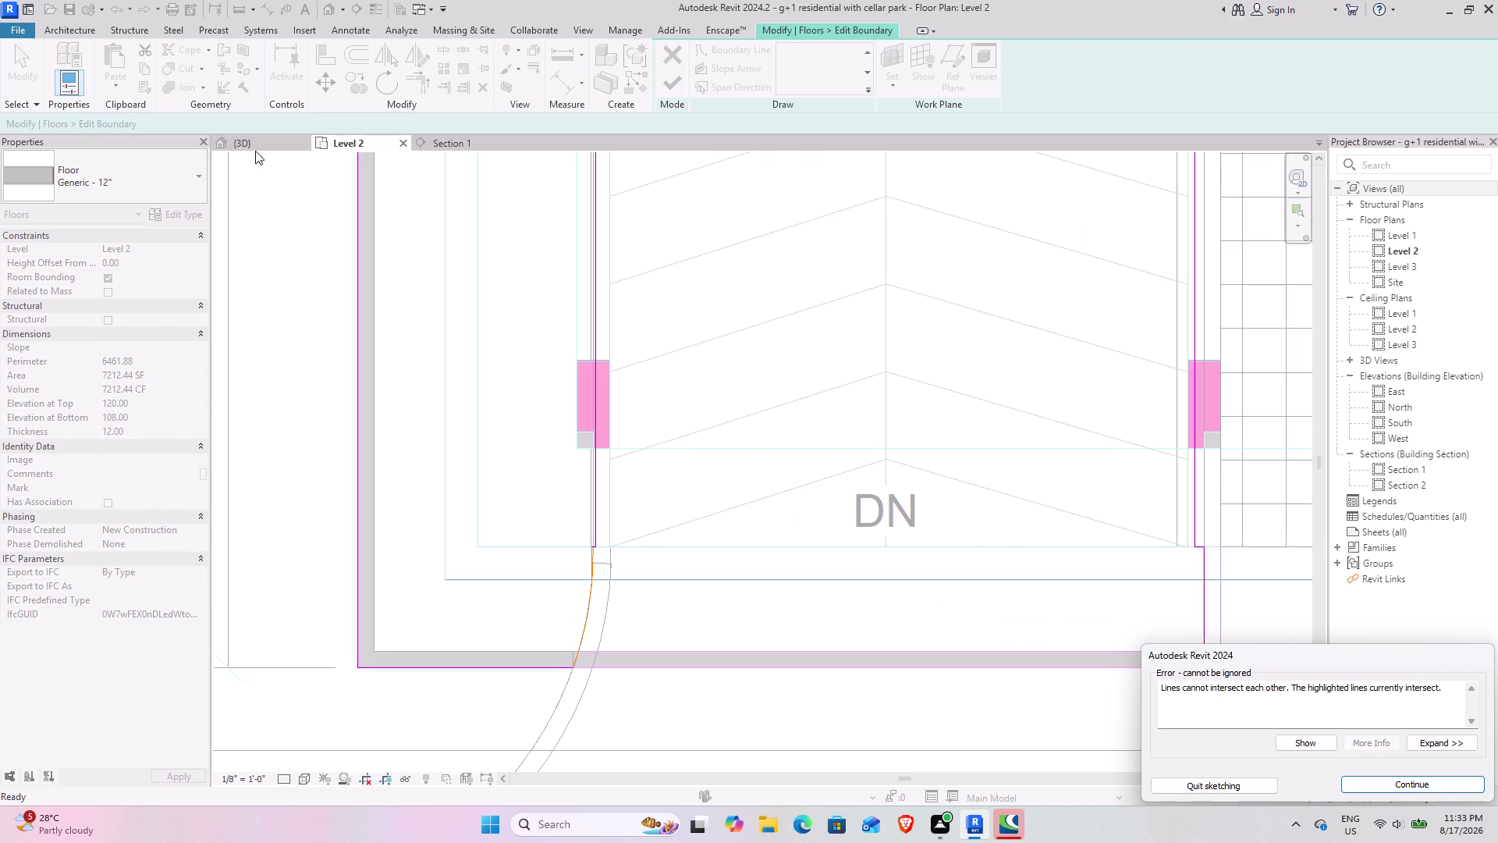
click(1431, 778)
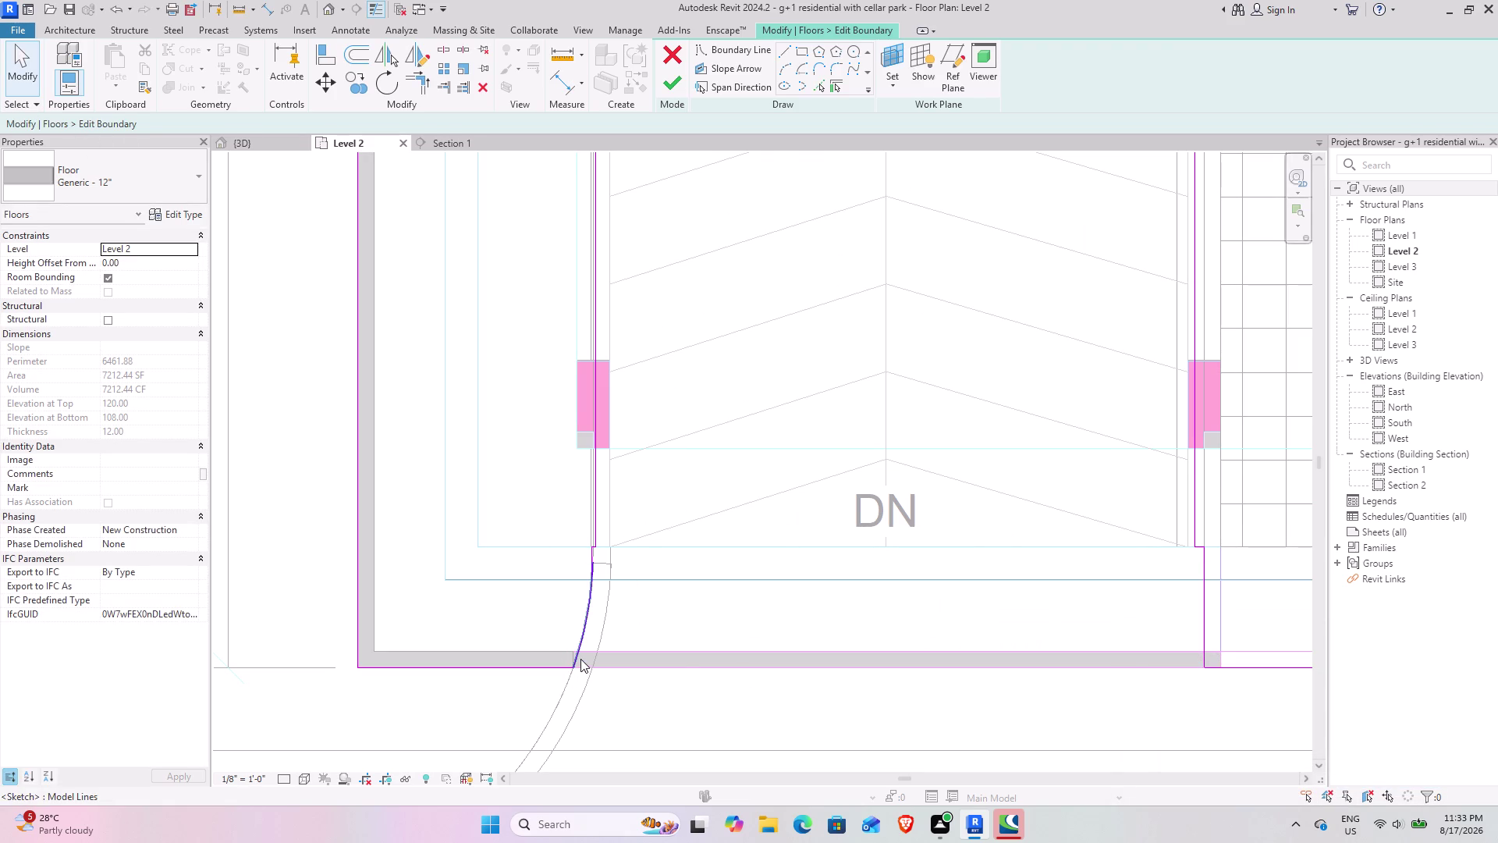
scroll(up, 3)
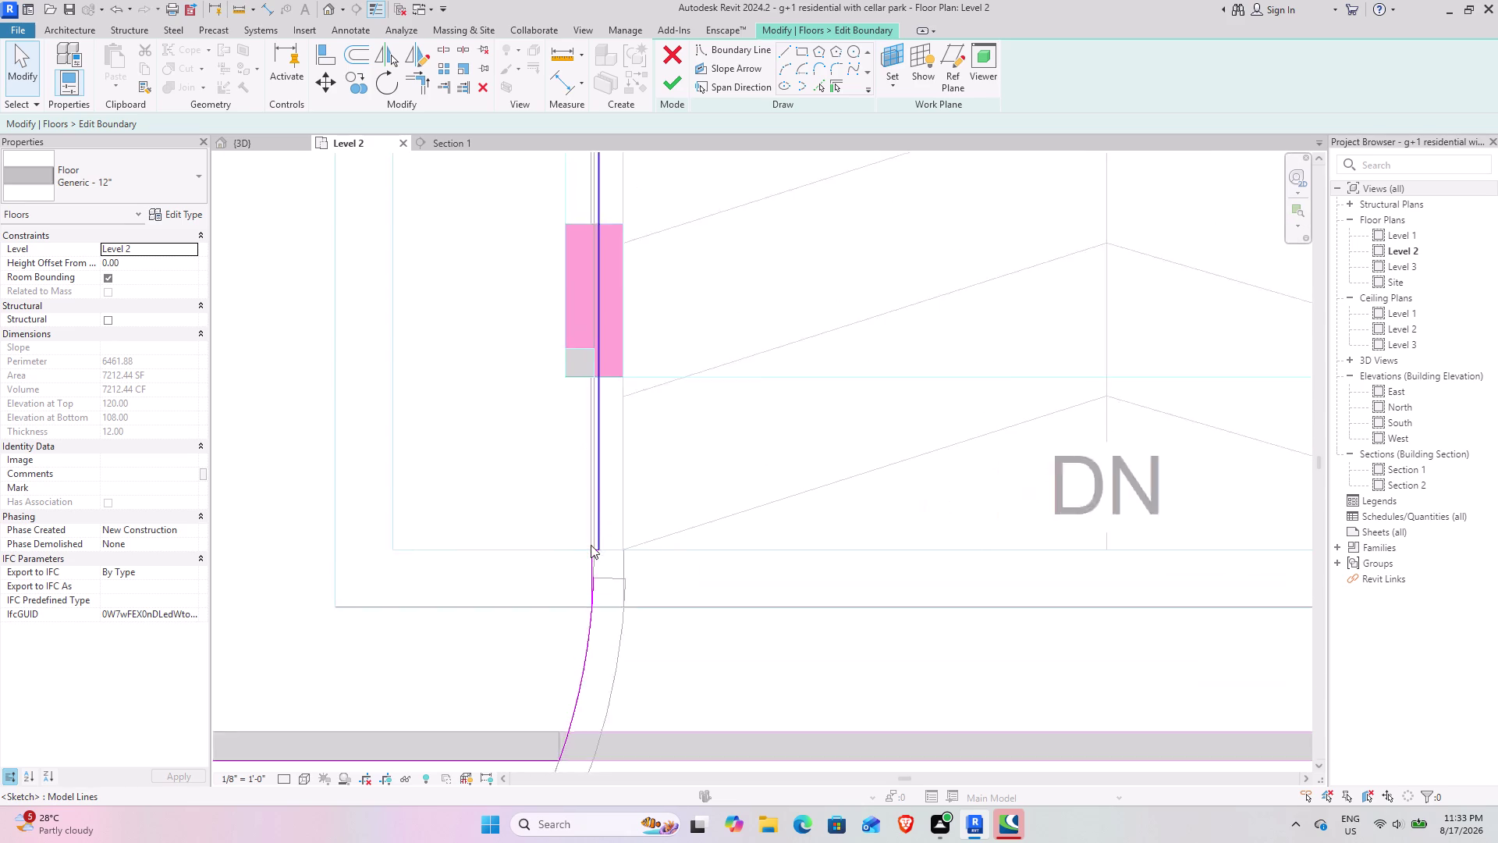
scroll(up, 3)
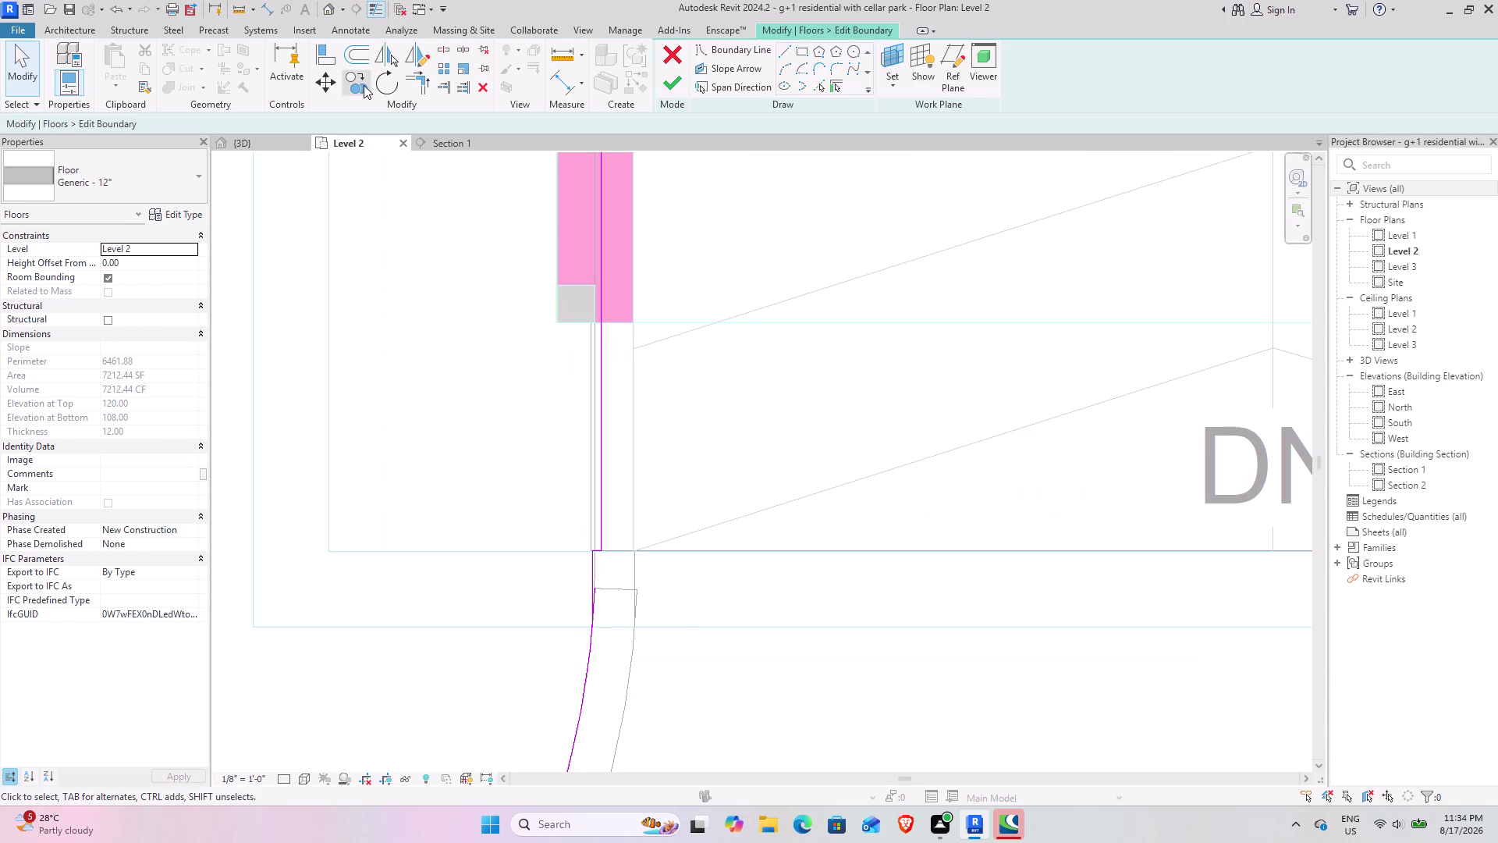
Trim the boundary lines into a corner, finish the floor, and don't attach walls.
click(430, 86)
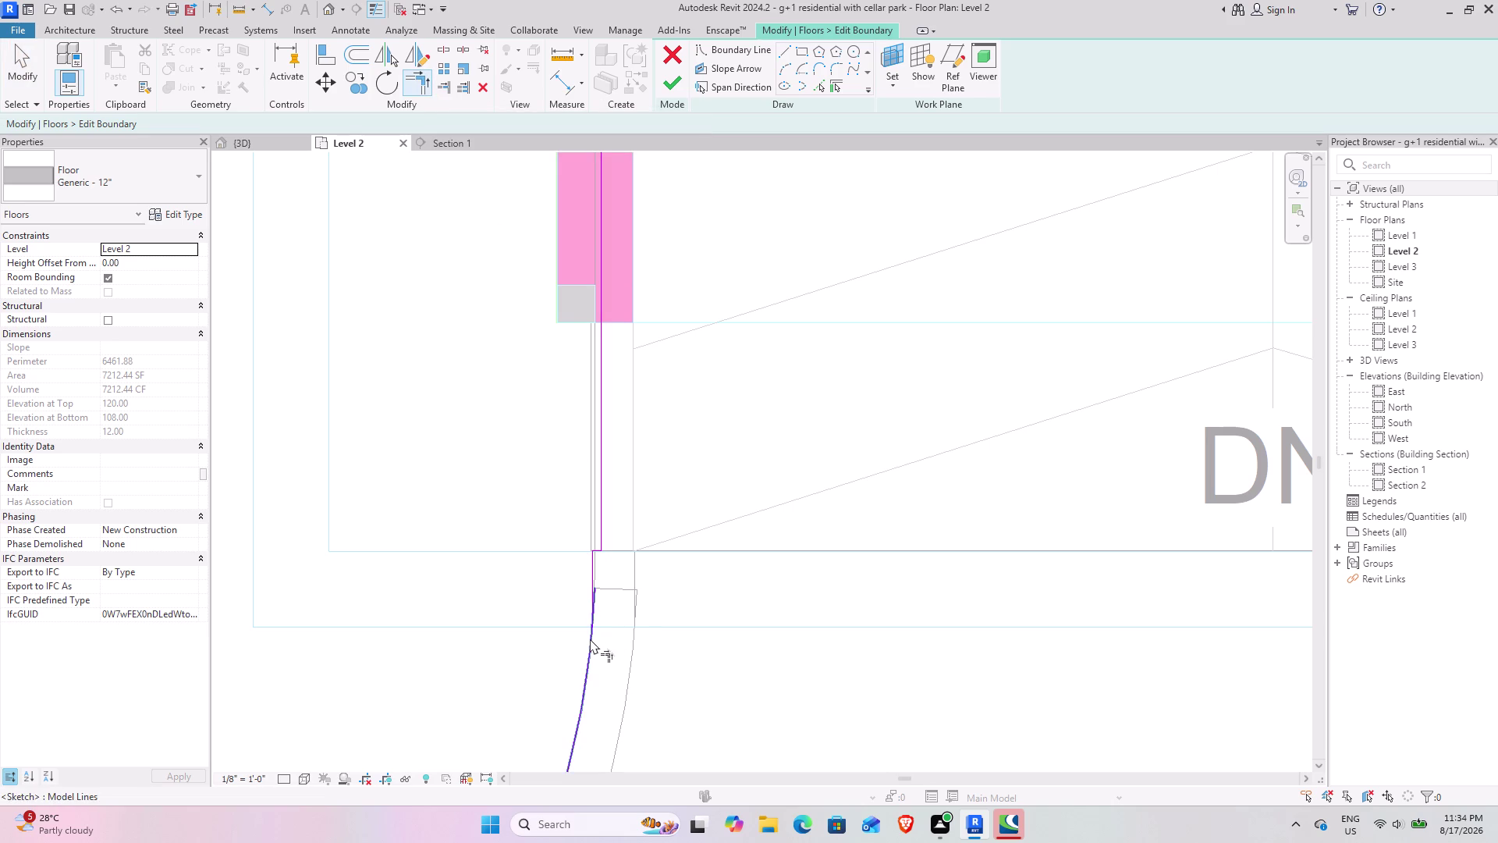
click(590, 639)
click(590, 585)
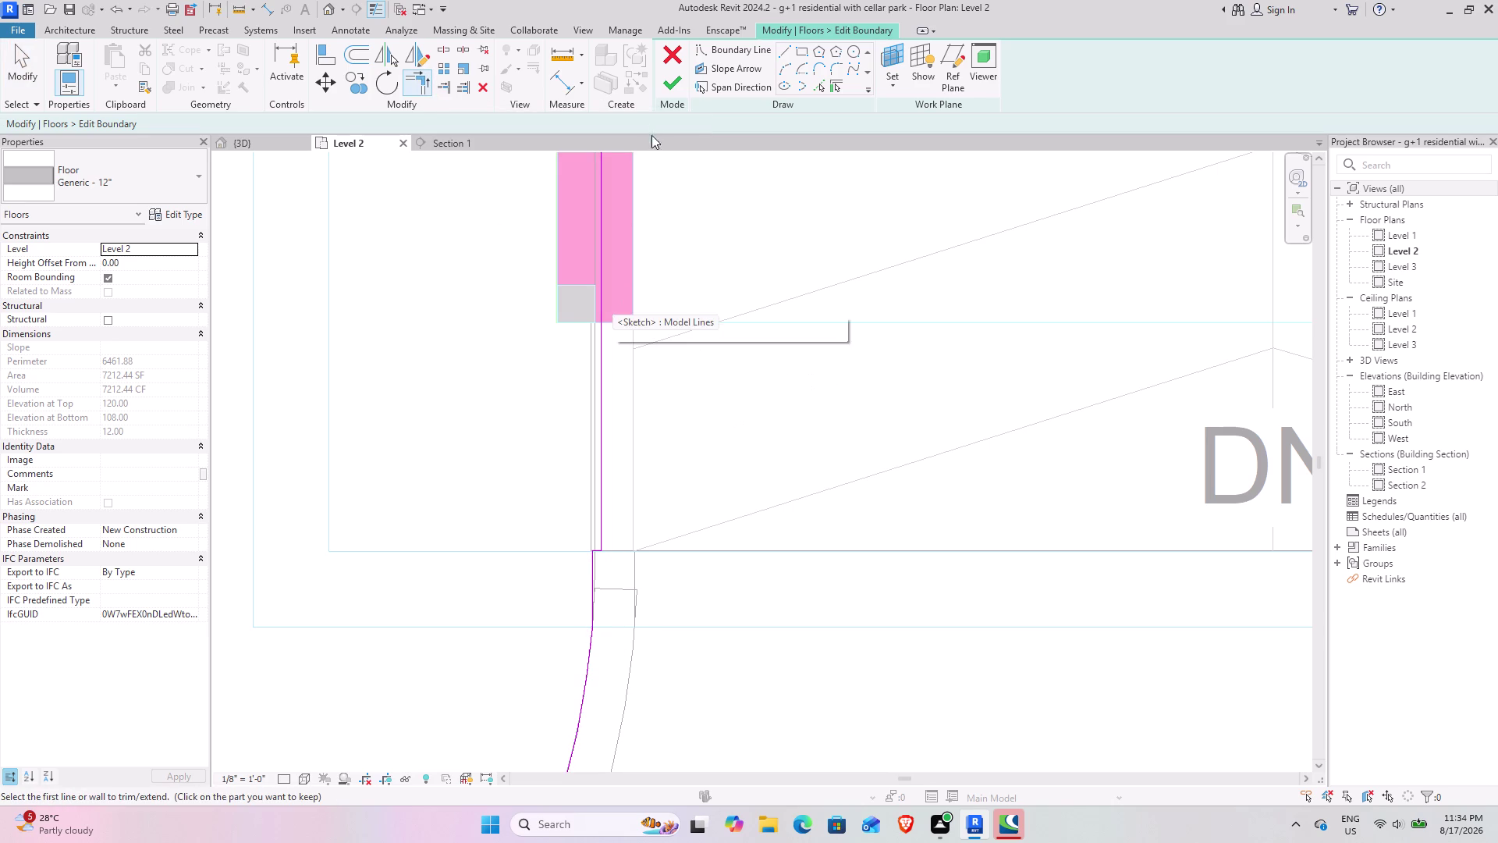
click(673, 82)
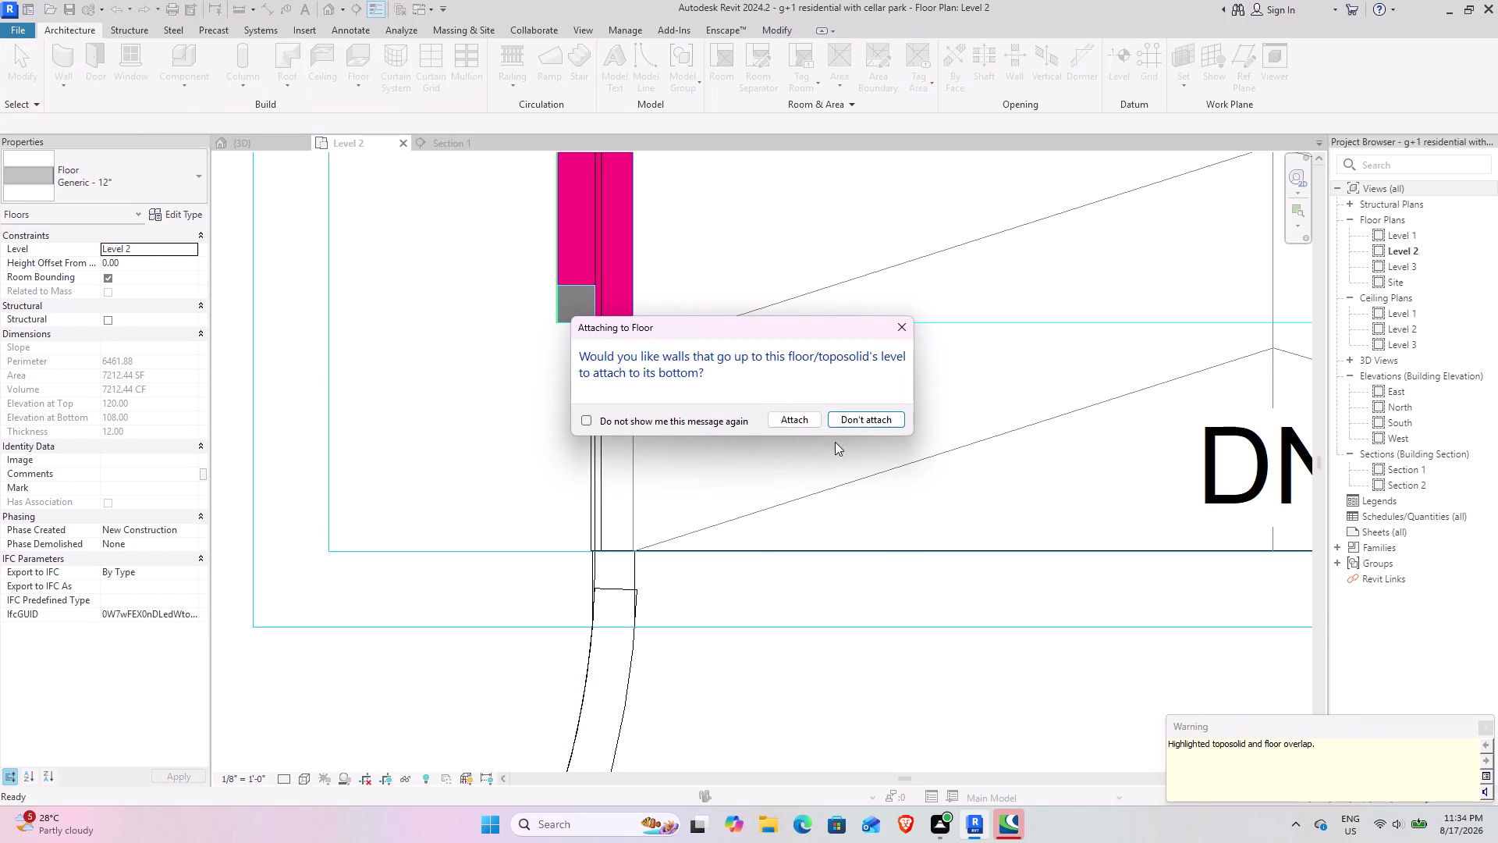
click(861, 417)
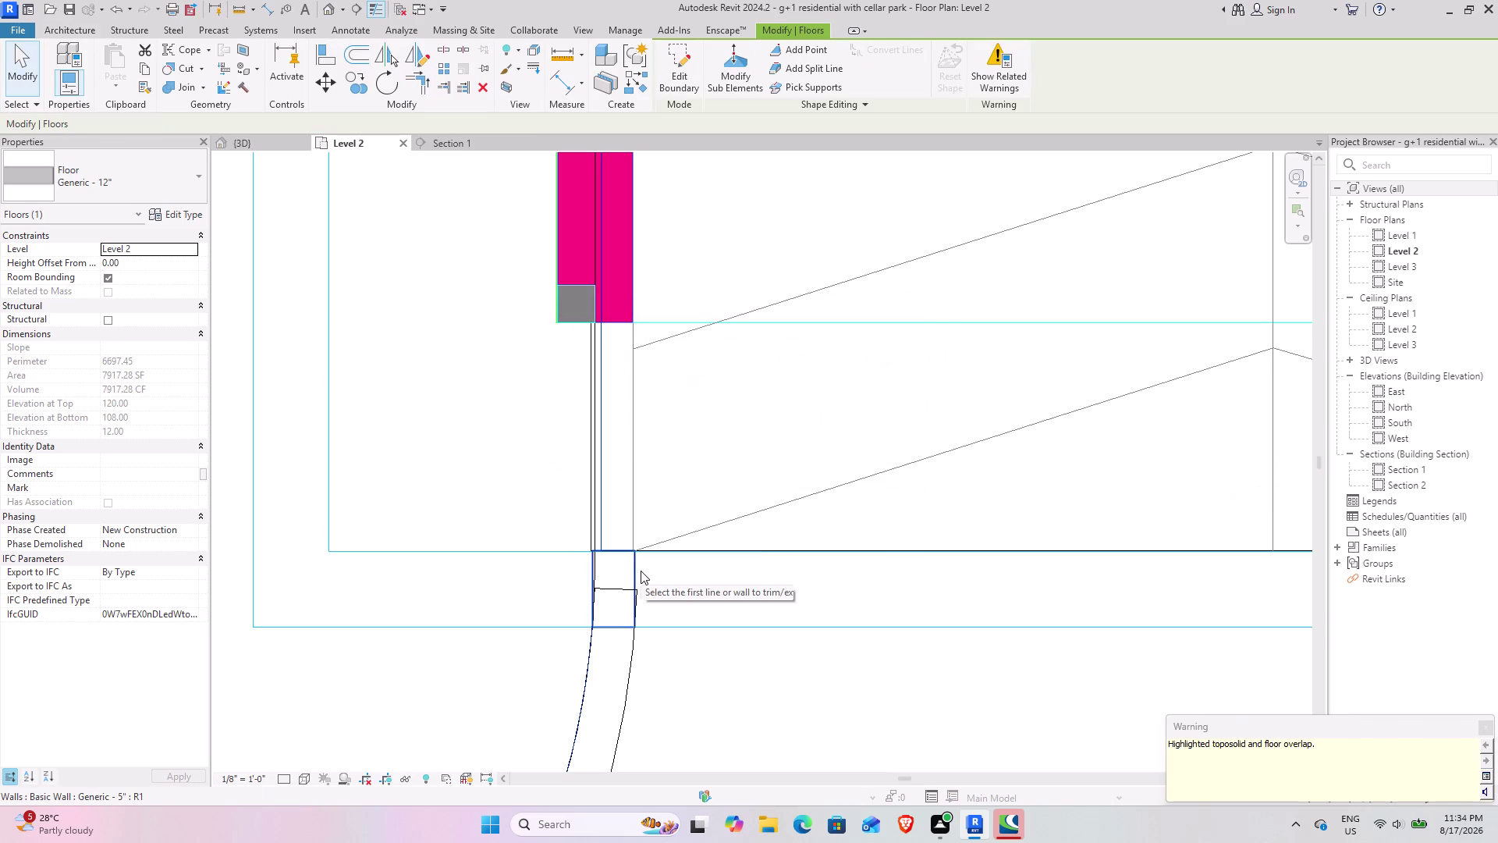
scroll(down, 3)
Switch to the {3D} view and clear the floor selection.
click(248, 145)
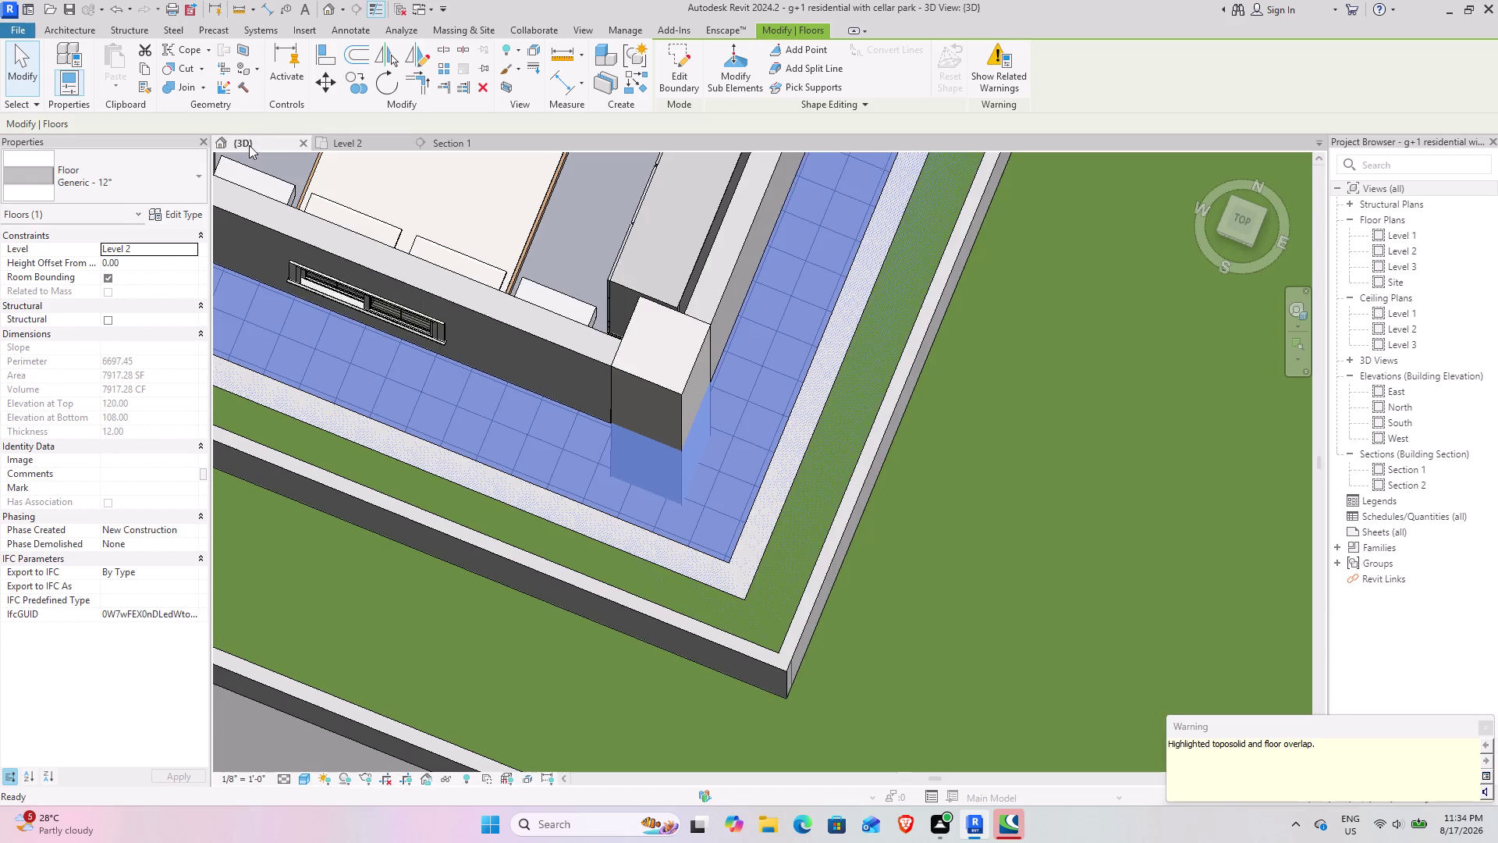
click(920, 626)
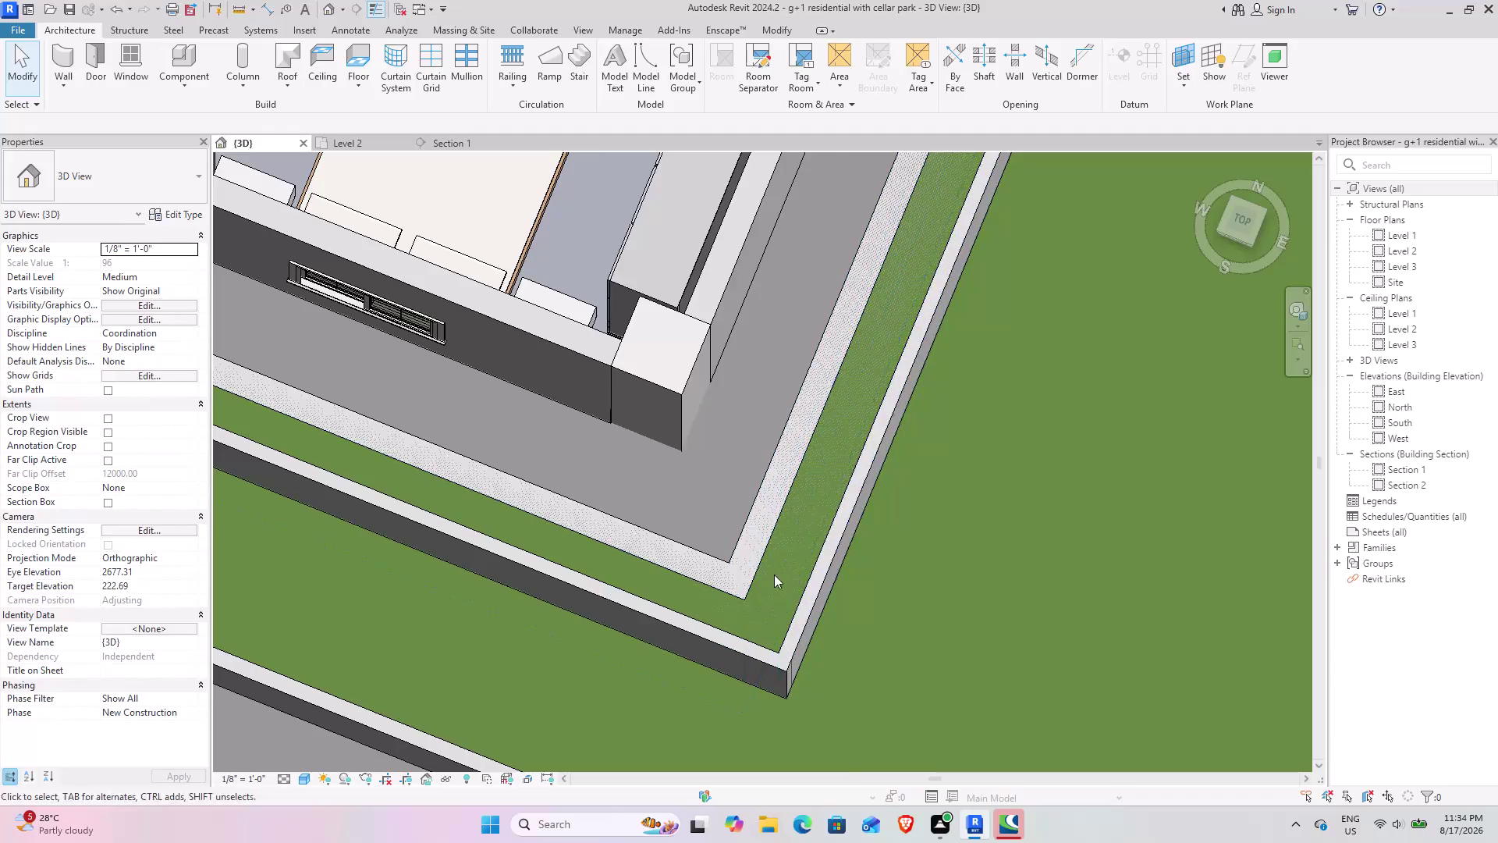
scroll(down, 3)
click(747, 571)
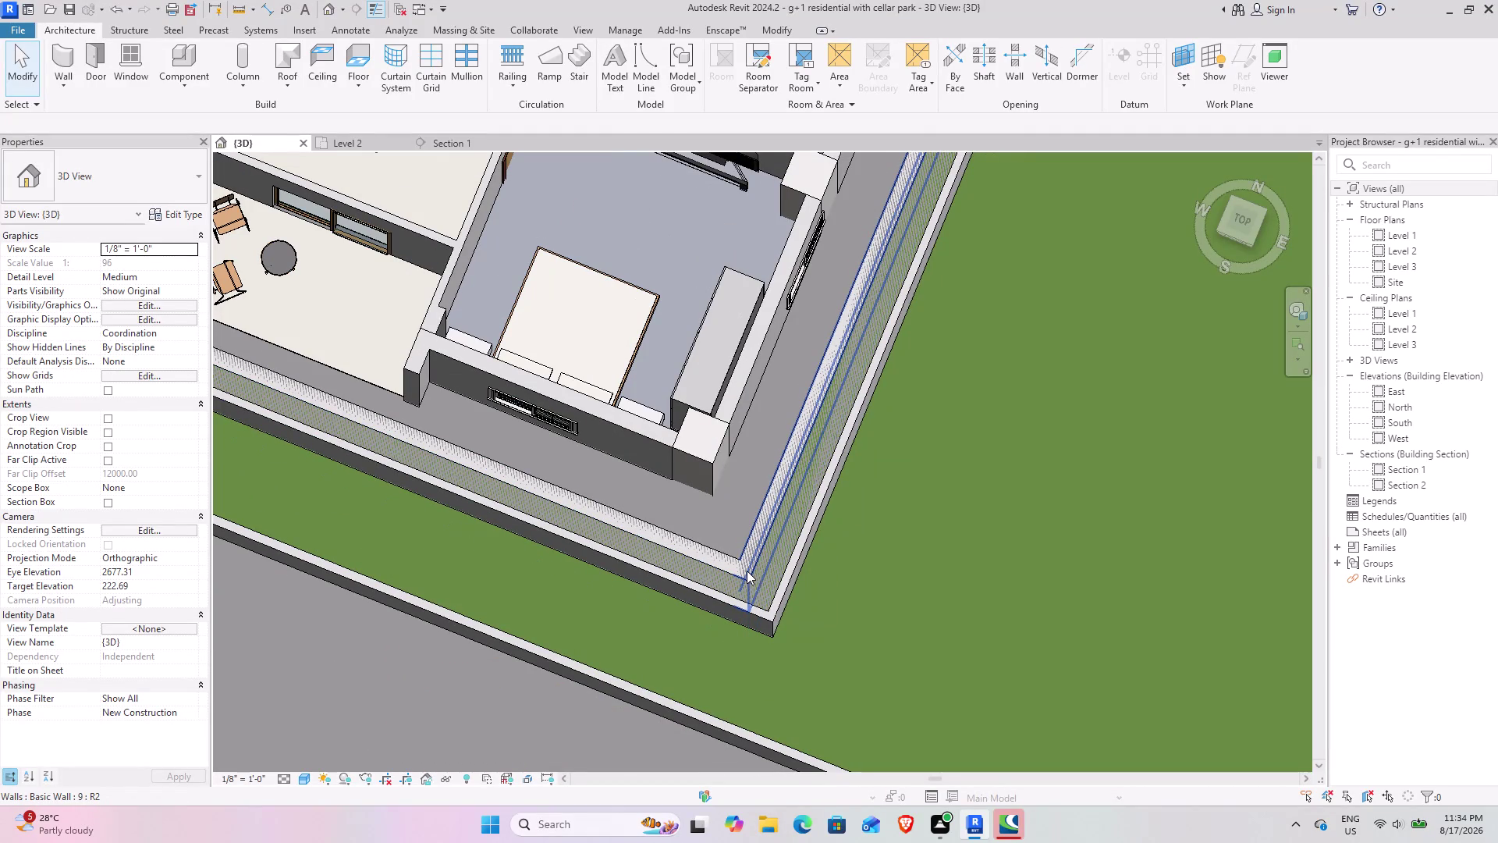
click(929, 634)
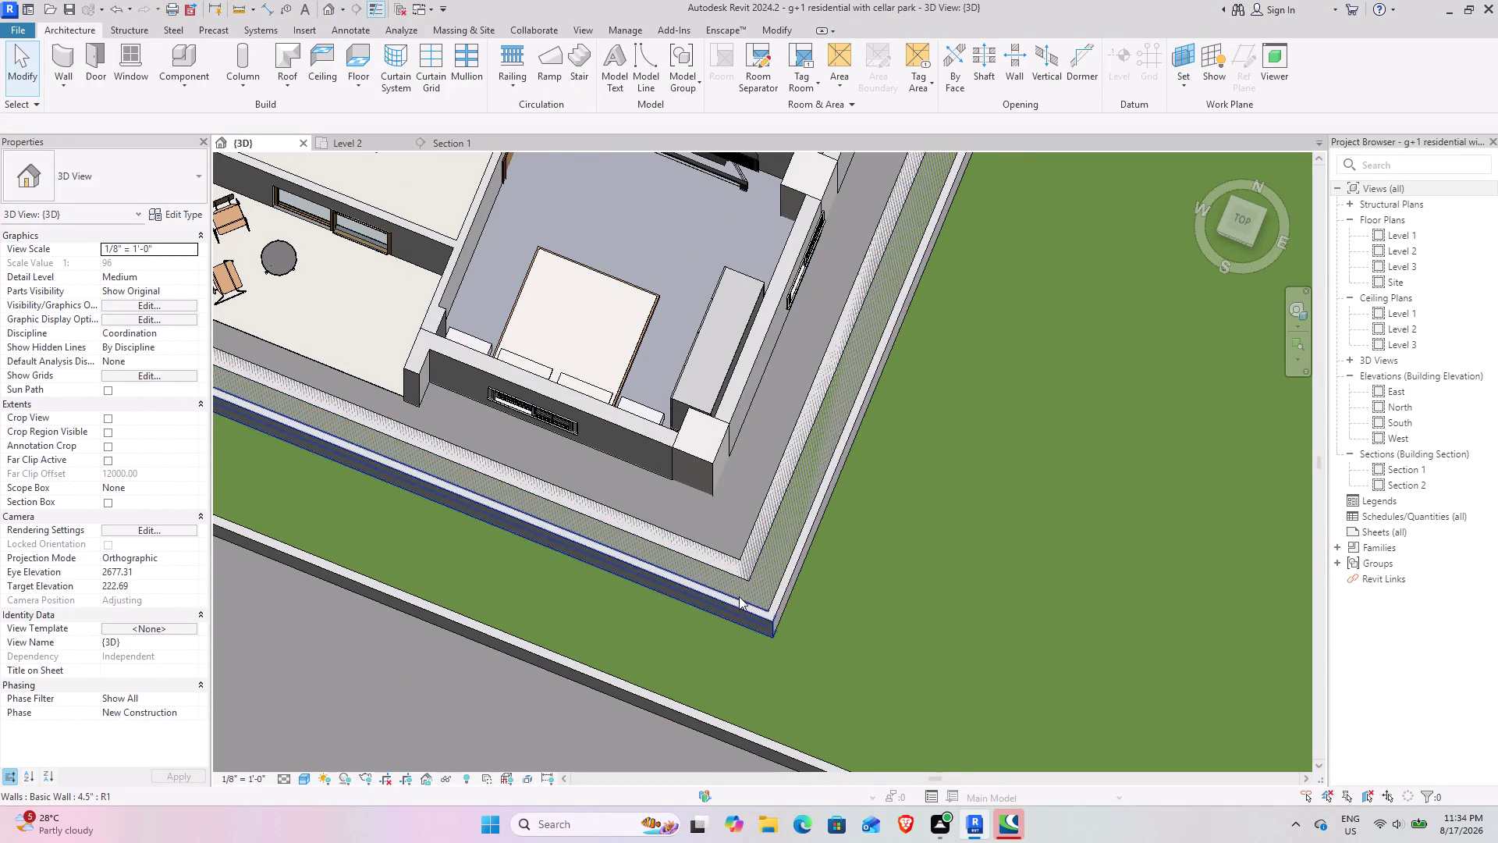
scroll(down, 3)
Orbit and pan around the flats and site, then select the grassland toposolid.
middle_drag(734, 597, 842, 640)
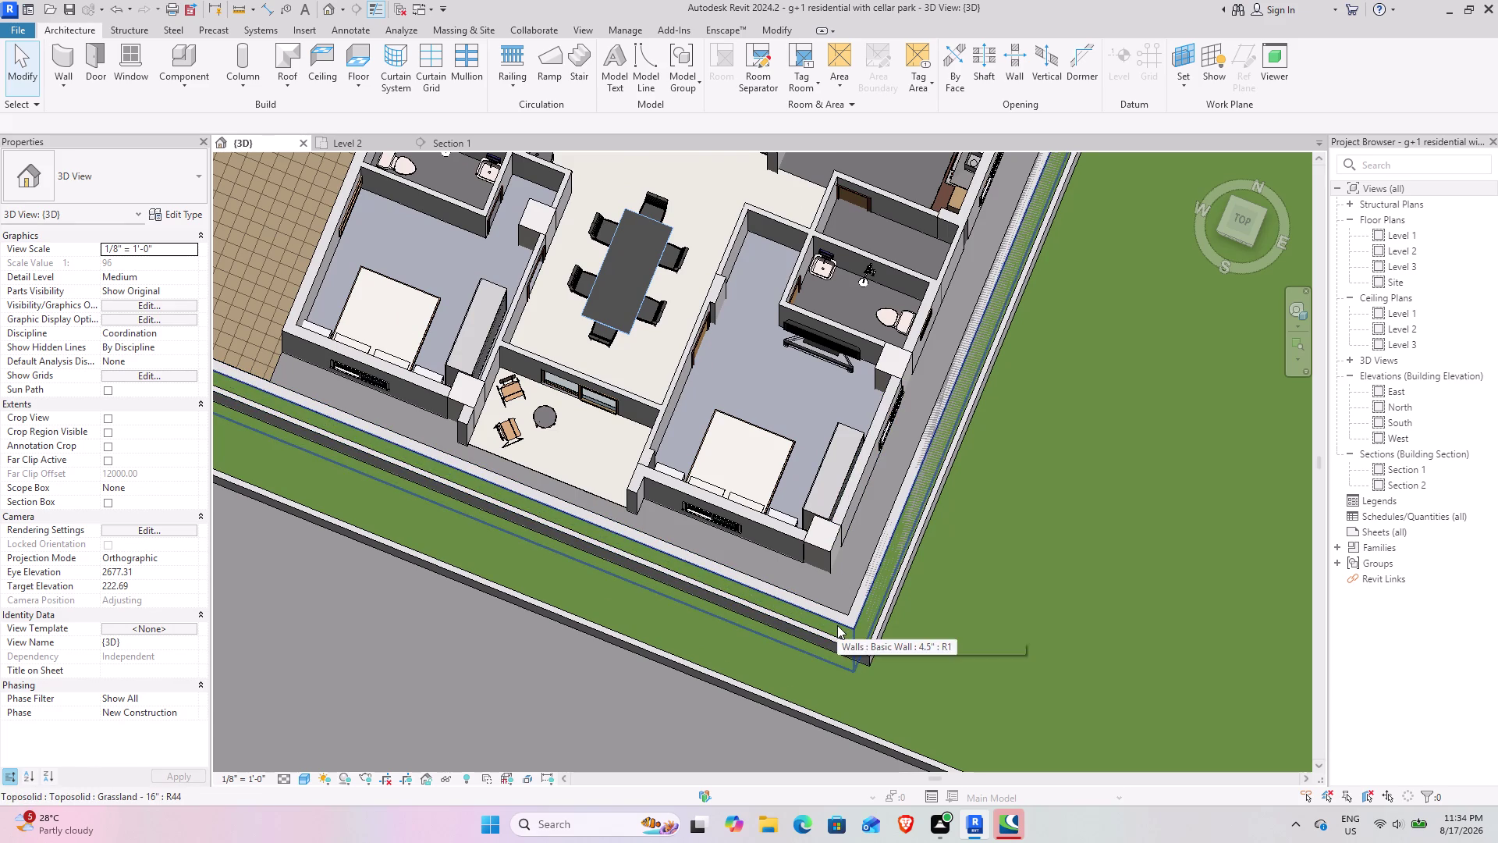
scroll(down, 3)
middle_drag(750, 594, 1063, 713)
middle_drag(721, 633, 874, 714)
scroll(down, 3)
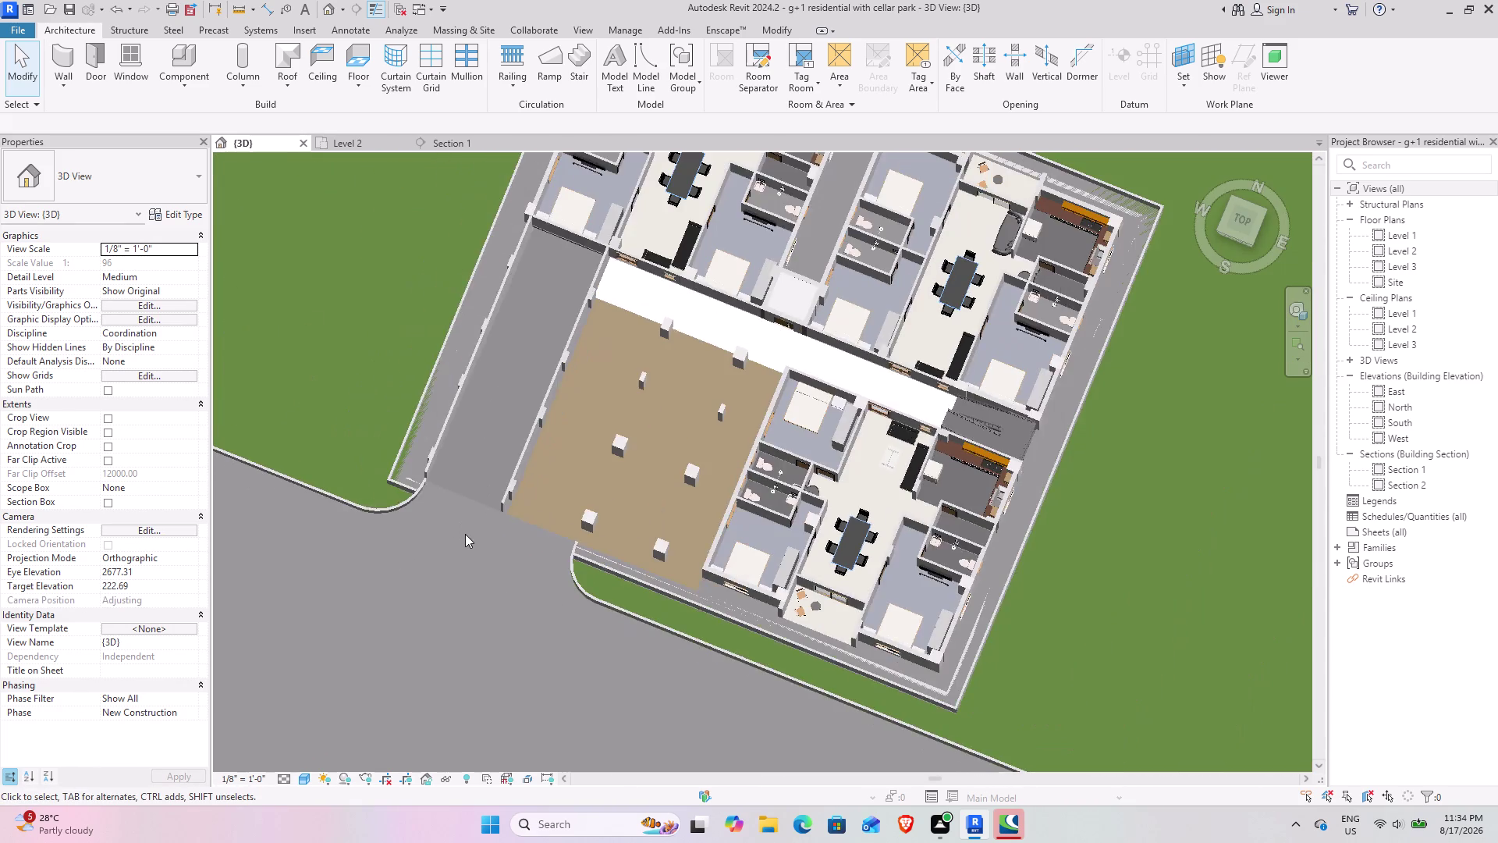
middle_drag(462, 620, 740, 357)
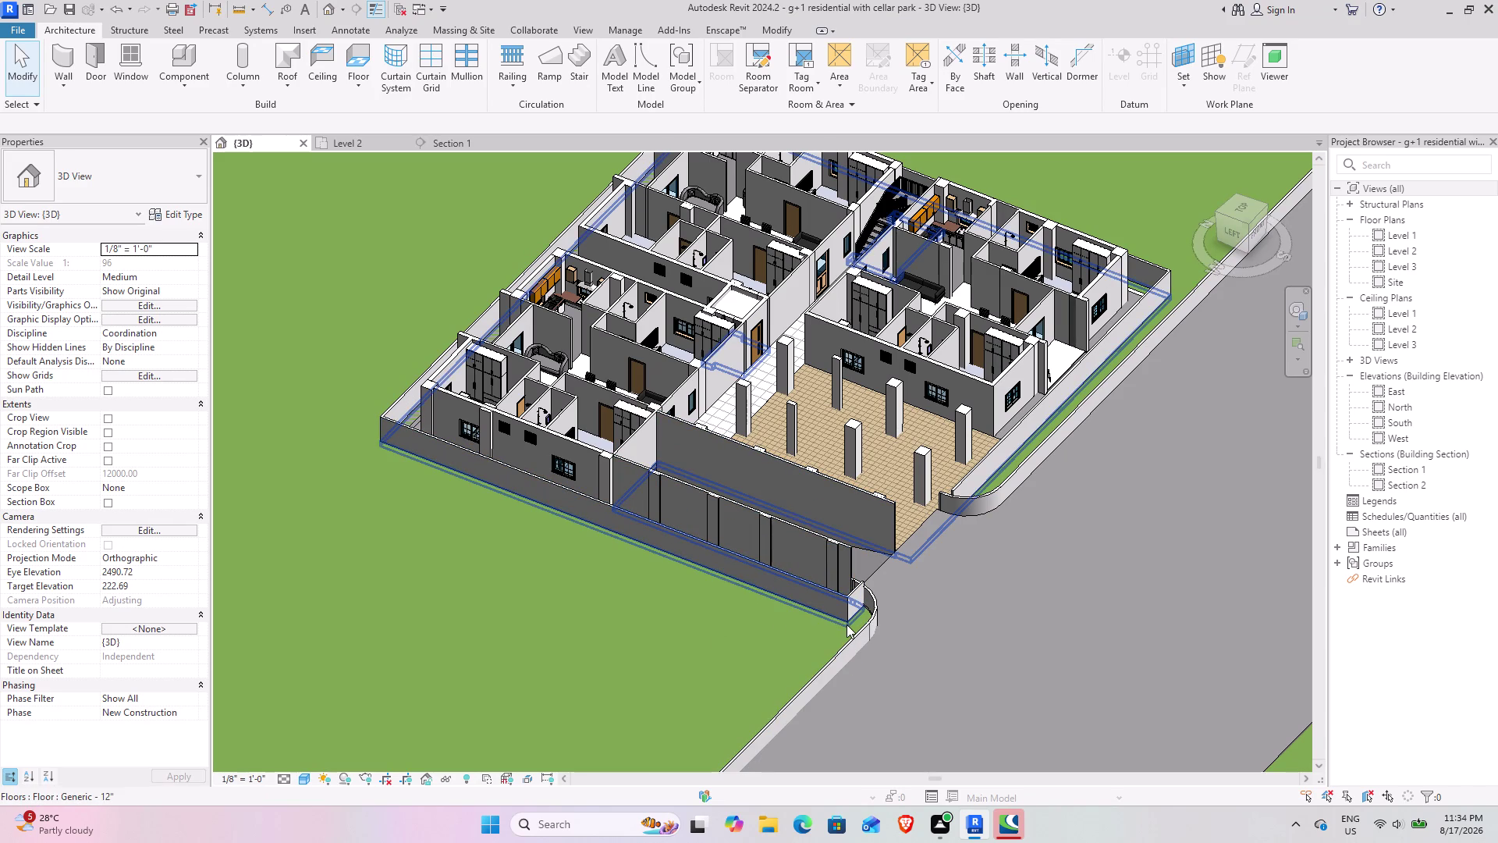
middle_drag(844, 617, 980, 511)
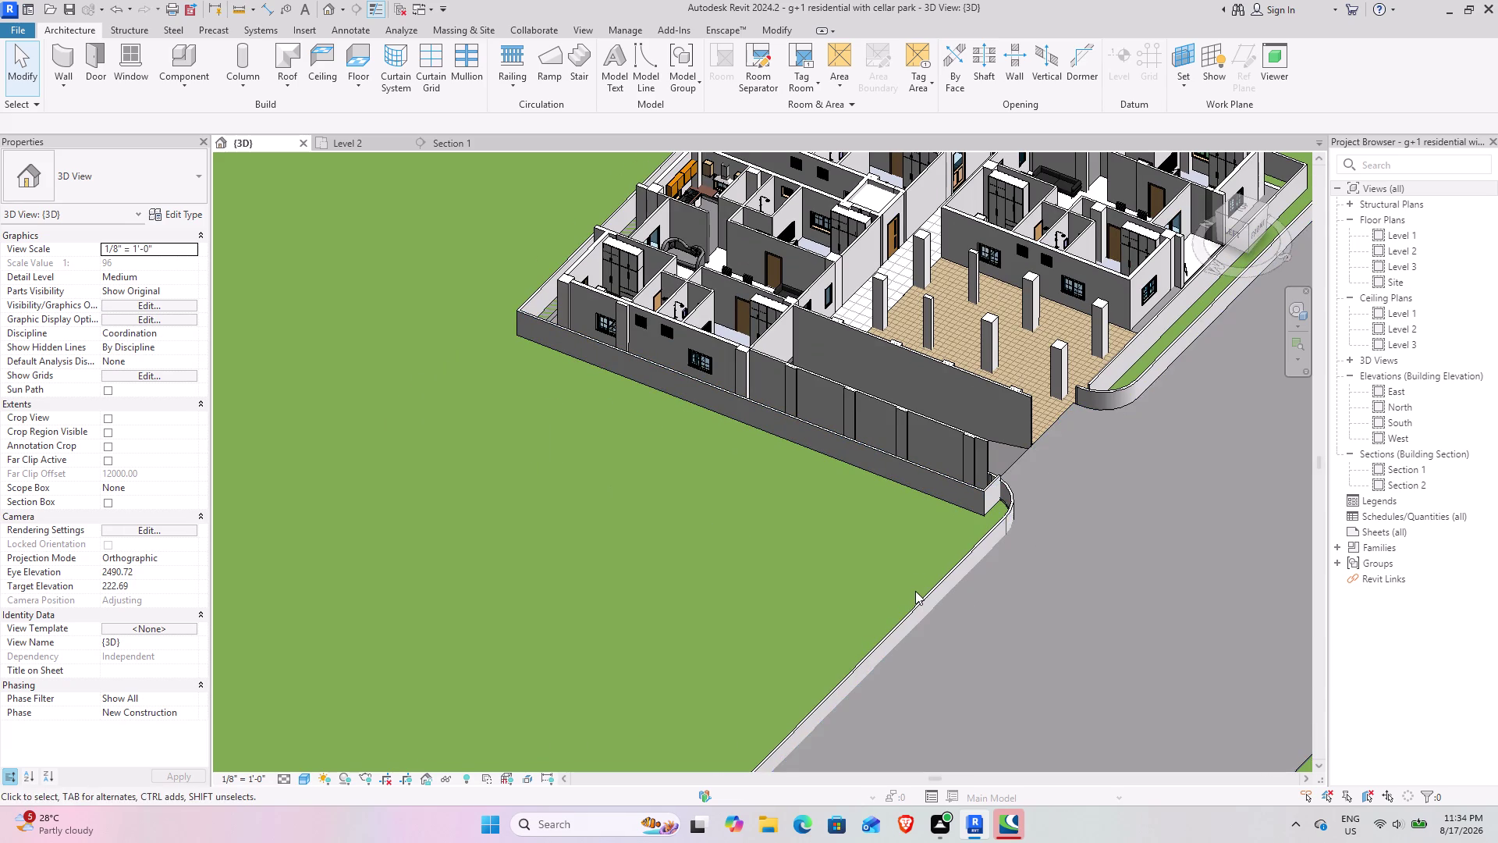
scroll(down, 3)
middle_drag(1120, 658, 1014, 611)
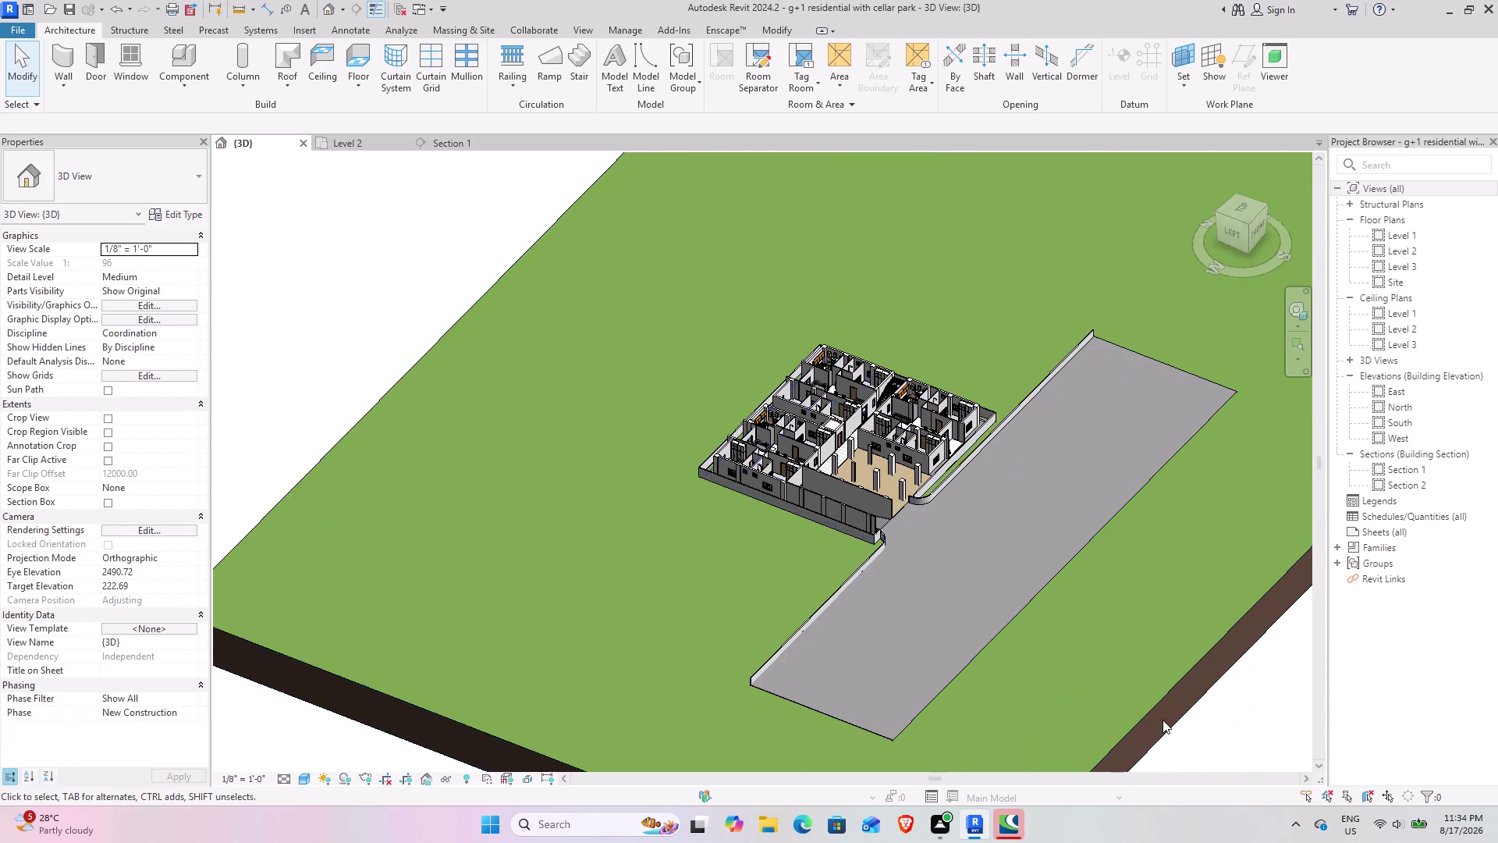
click(1167, 704)
Hide the grassland with HH and edit the sketch of the front shaft opening.
text(hh)
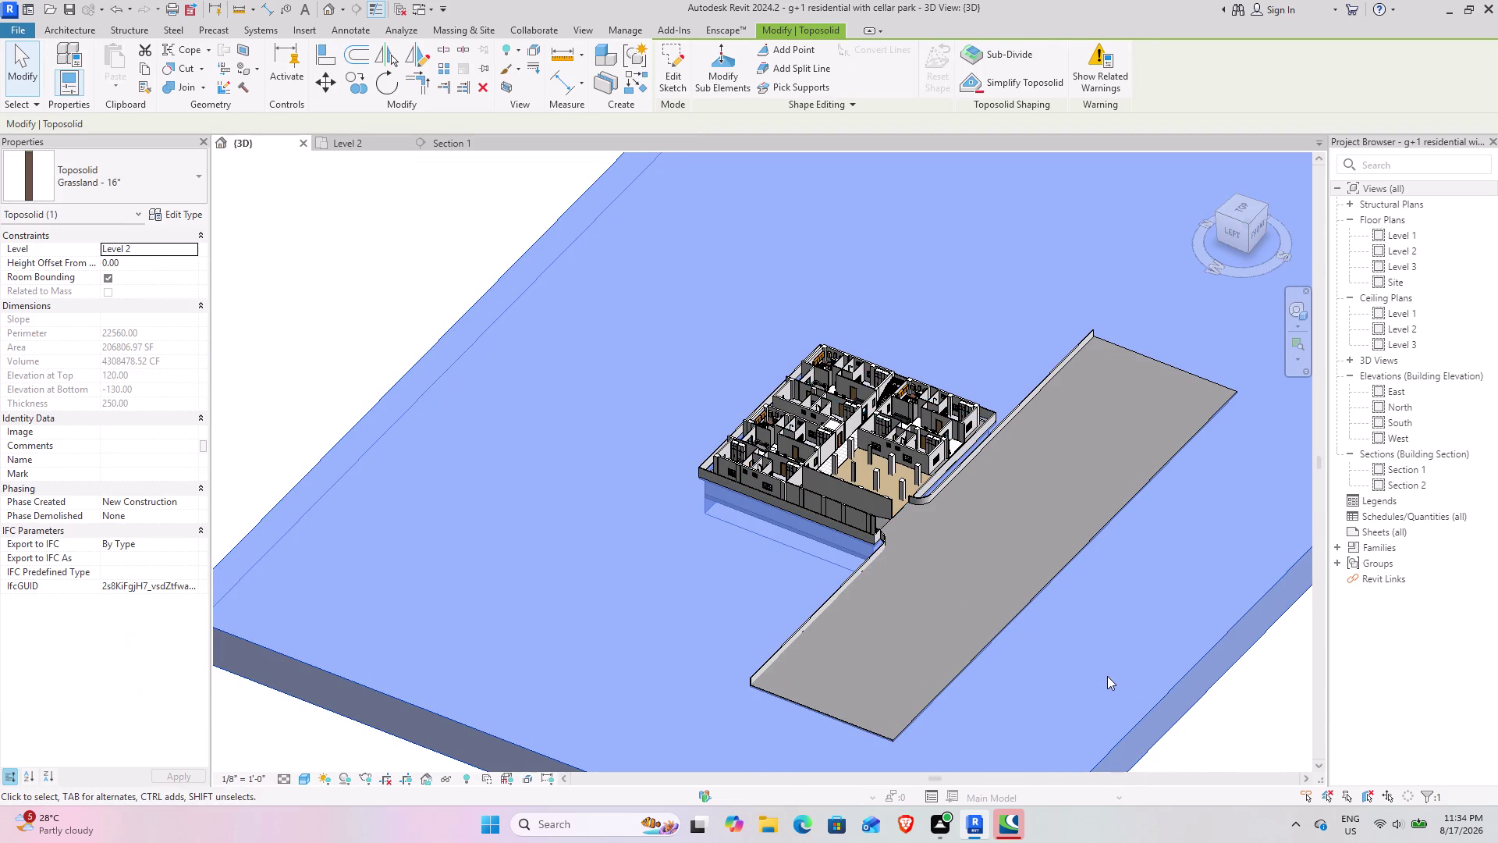
scroll(up, 3)
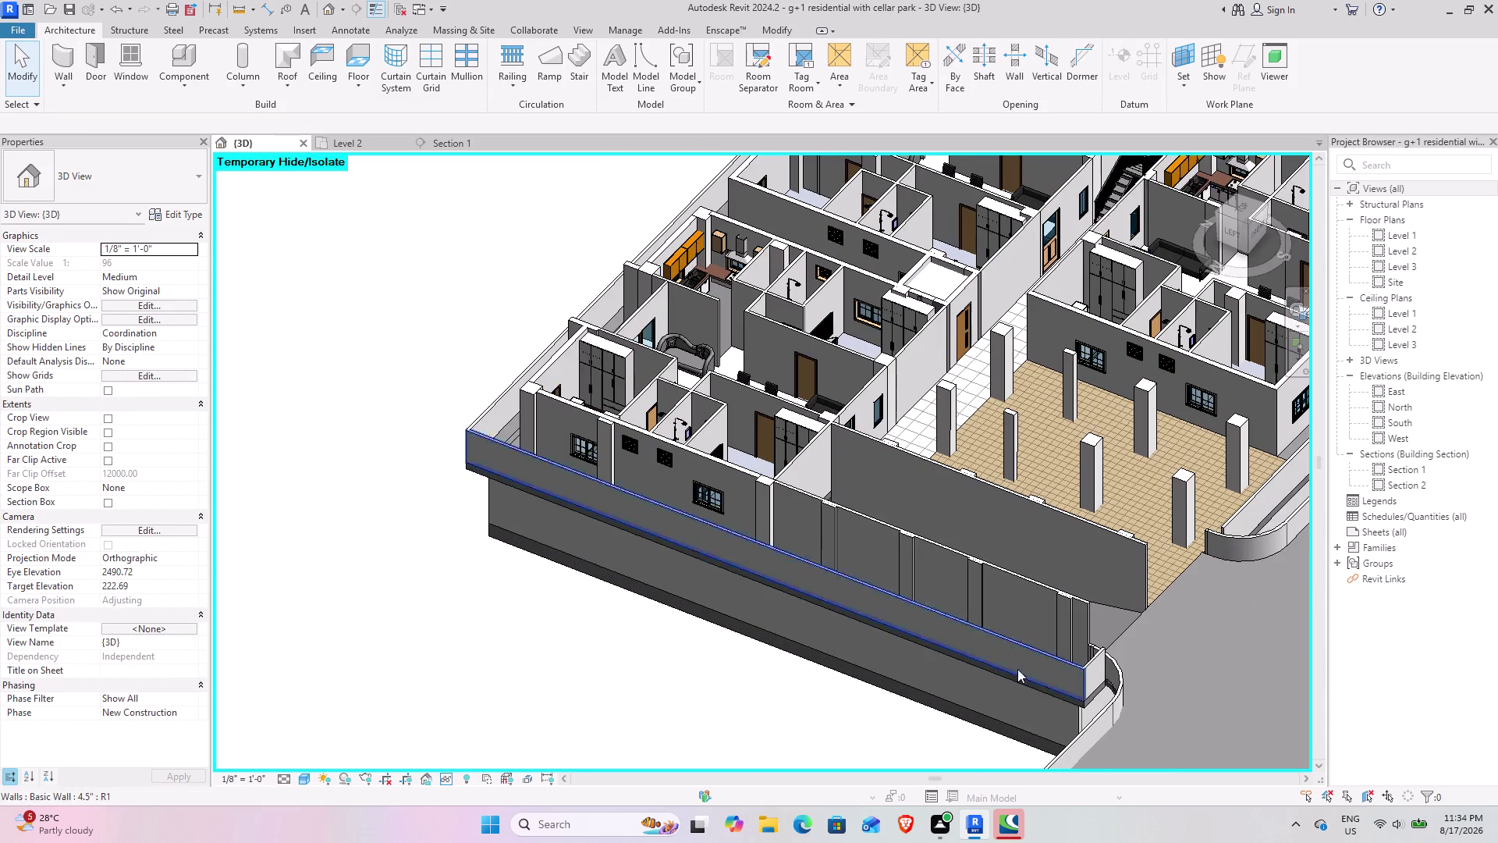
click(1075, 721)
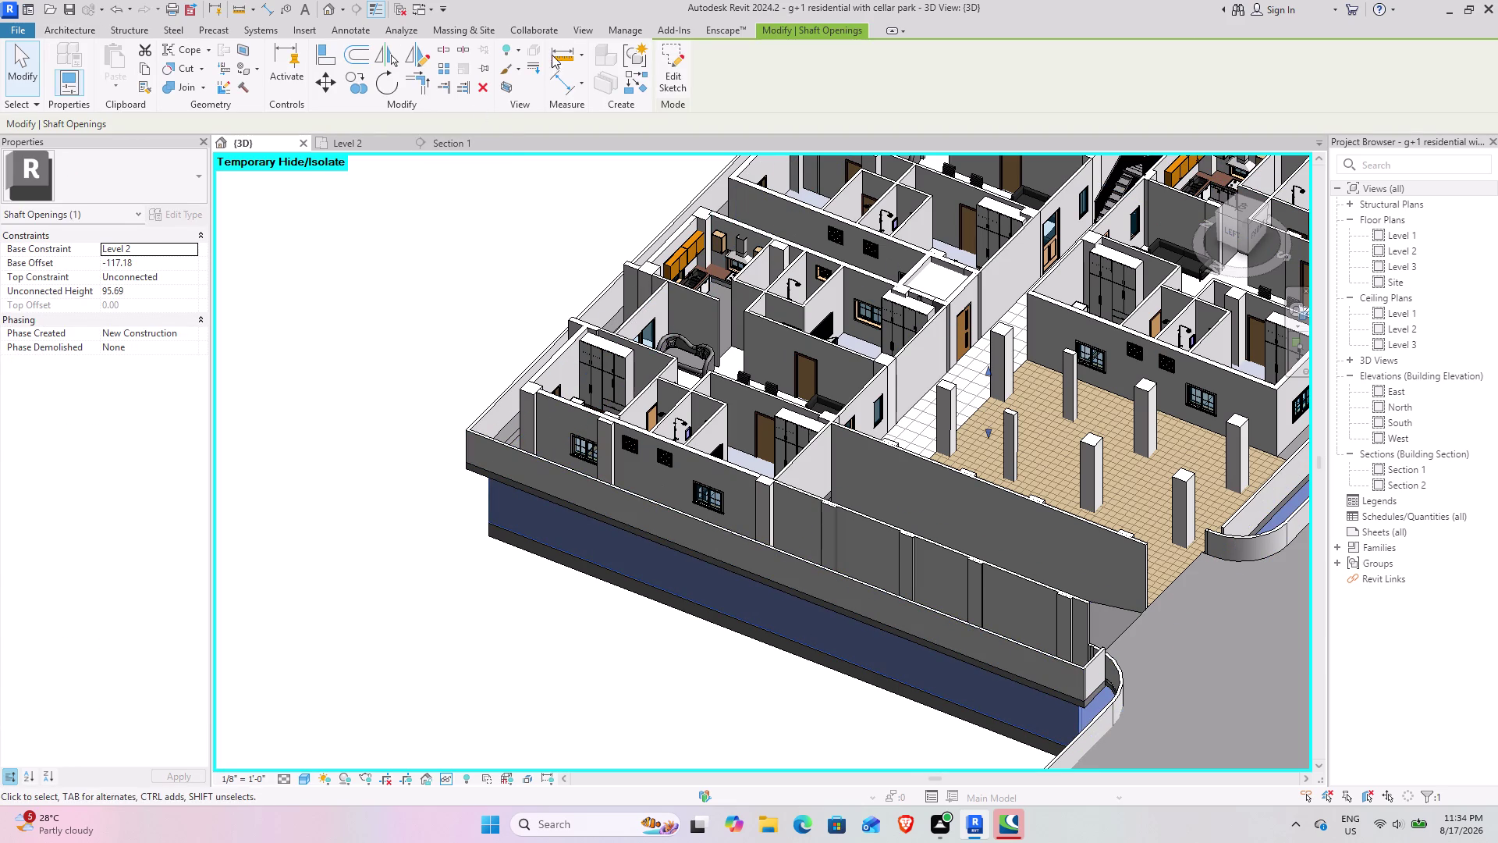
click(670, 69)
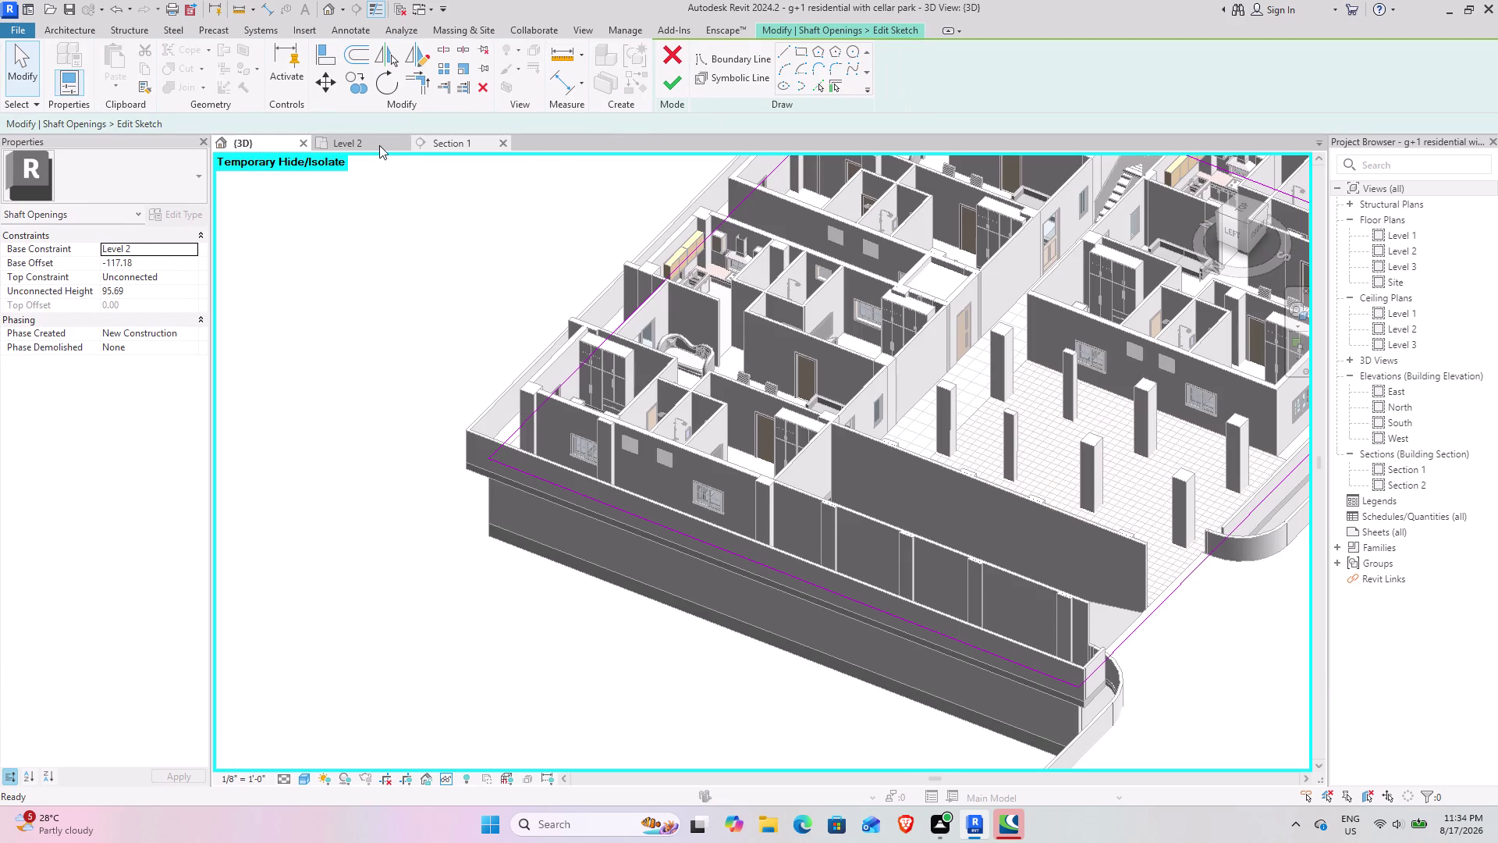
On the Level 2 plan, align the opening's left and bottom edges to the outer edges.
click(378, 146)
scroll(down, 3)
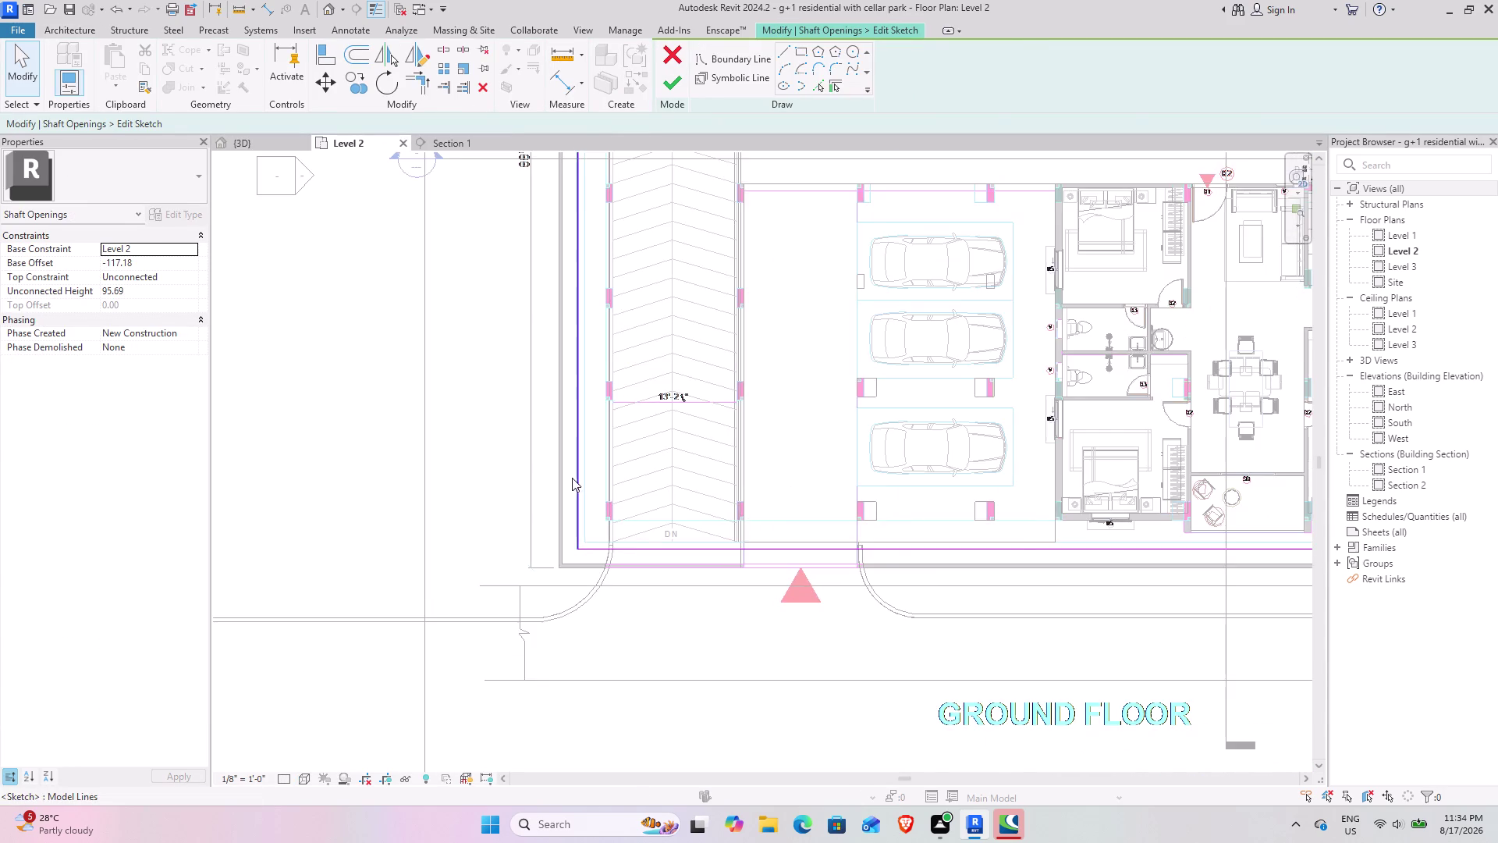
middle_drag(569, 478, 444, 620)
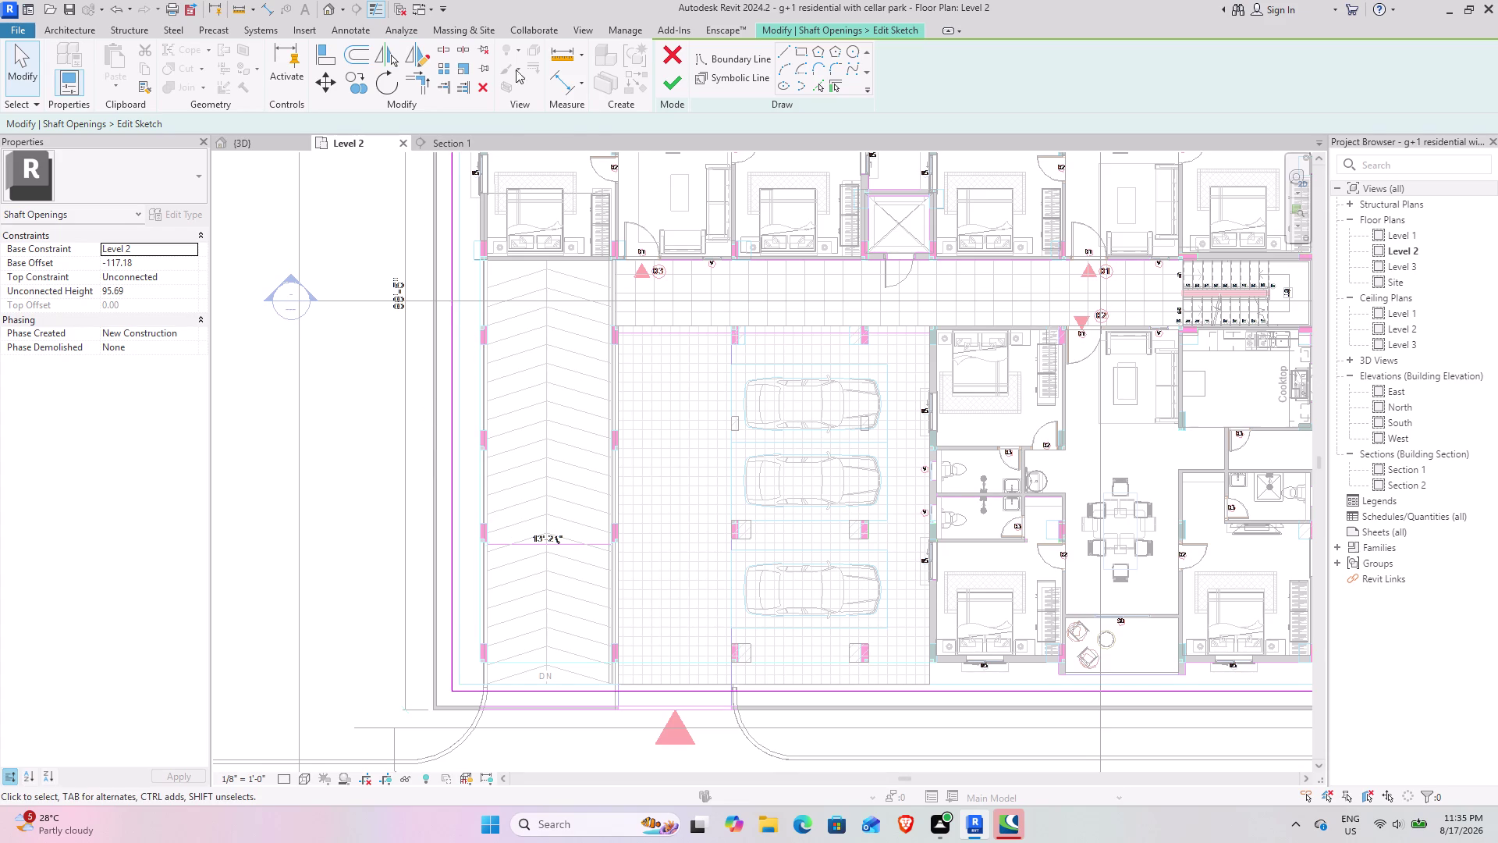
click(330, 57)
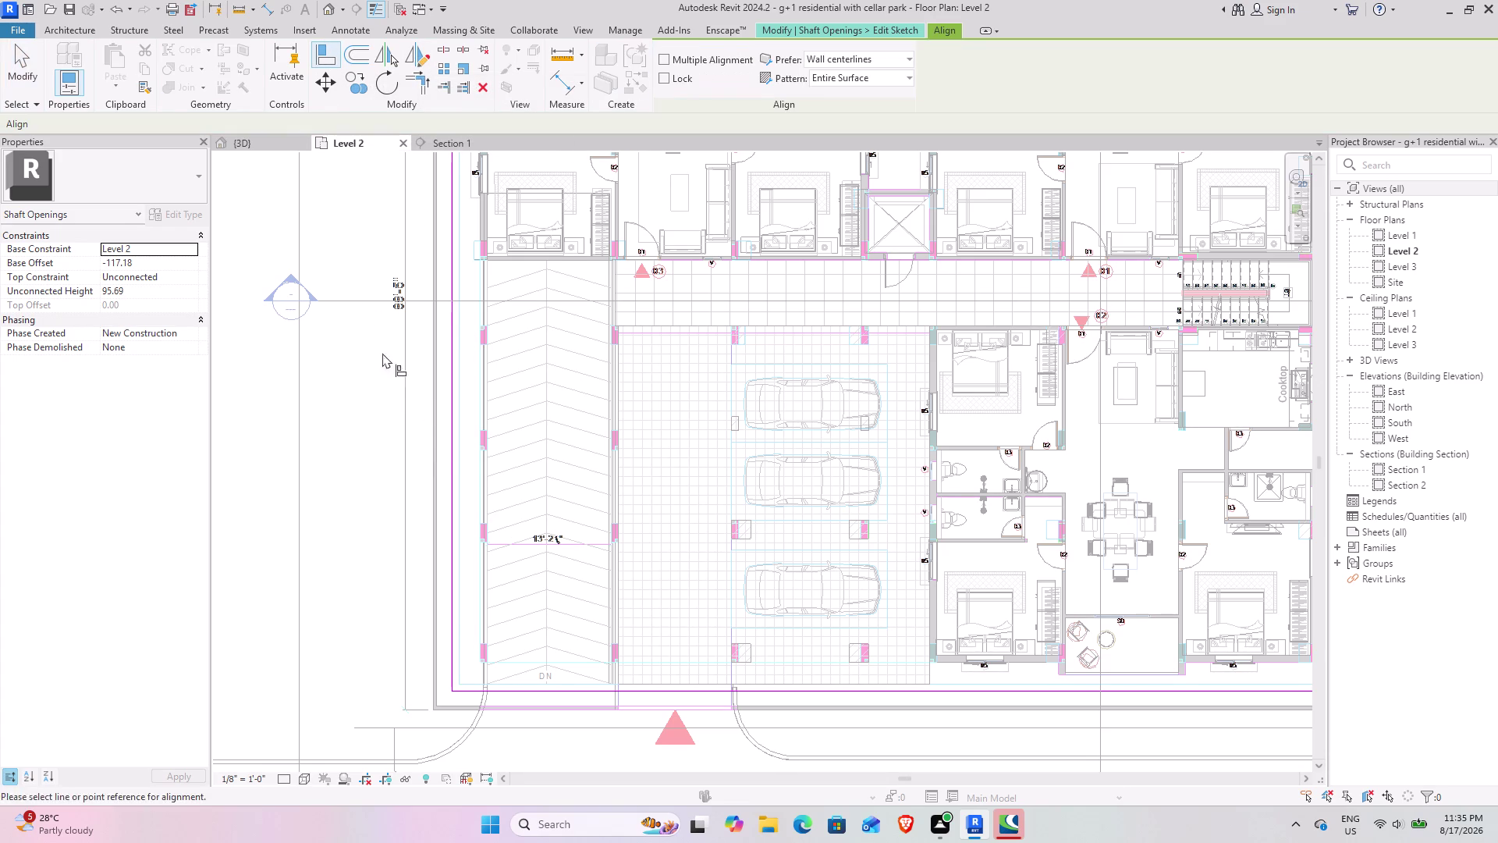
click(432, 437)
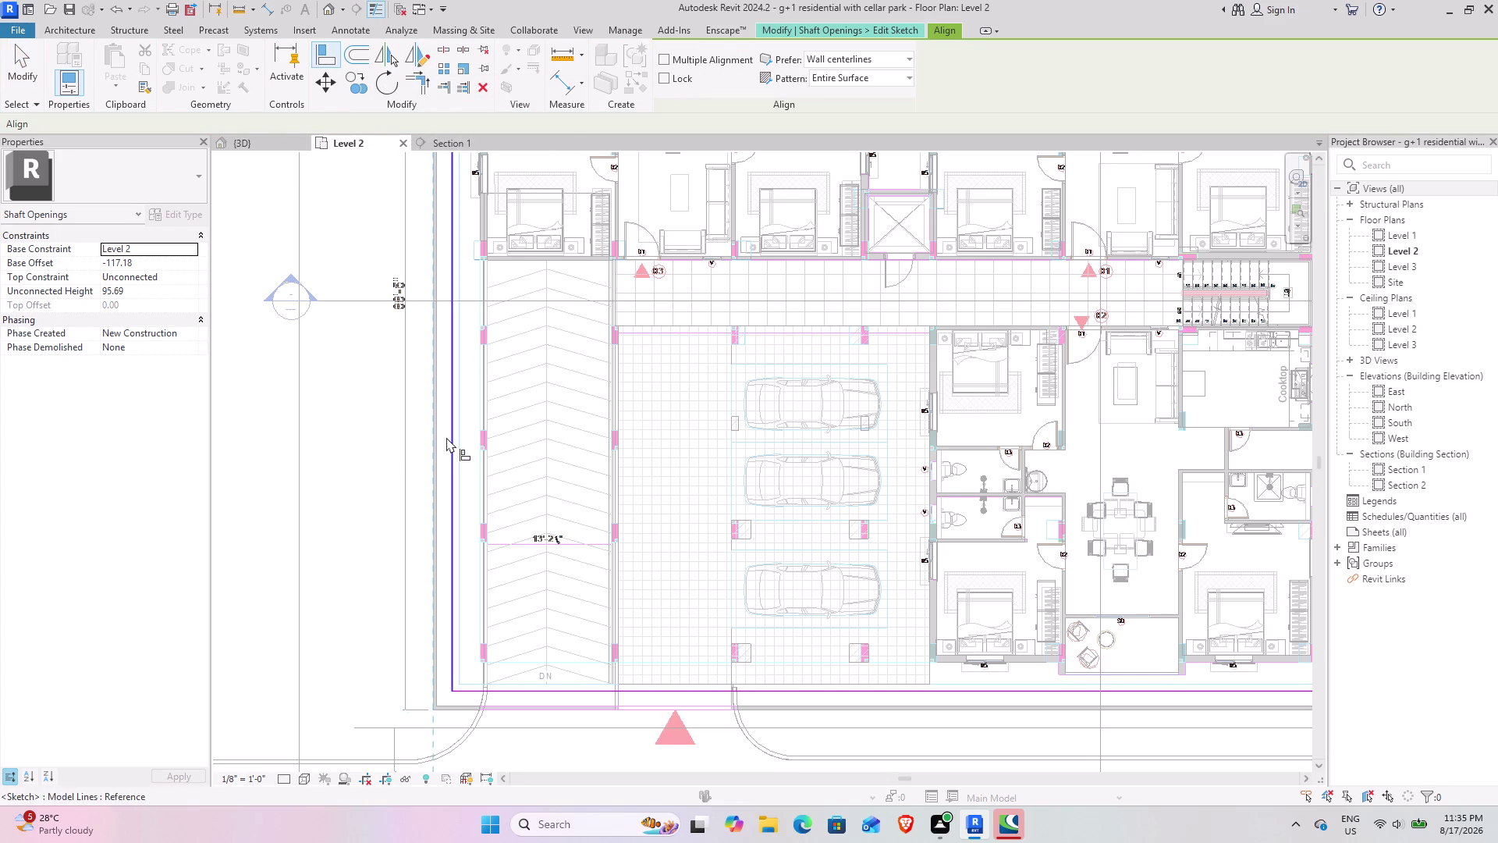
click(446, 437)
middle_drag(607, 545, 543, 389)
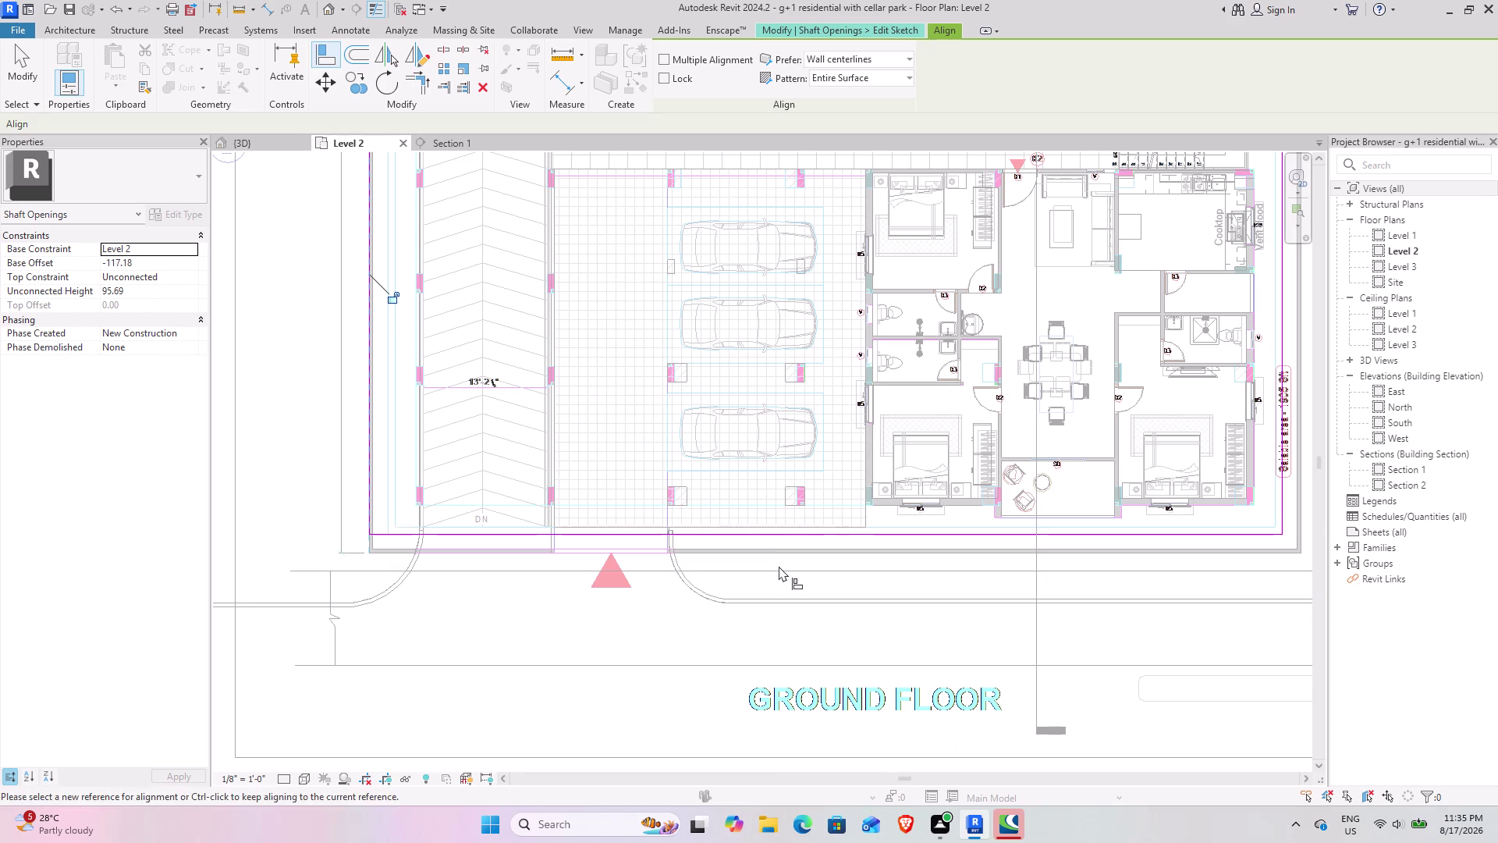
click(788, 556)
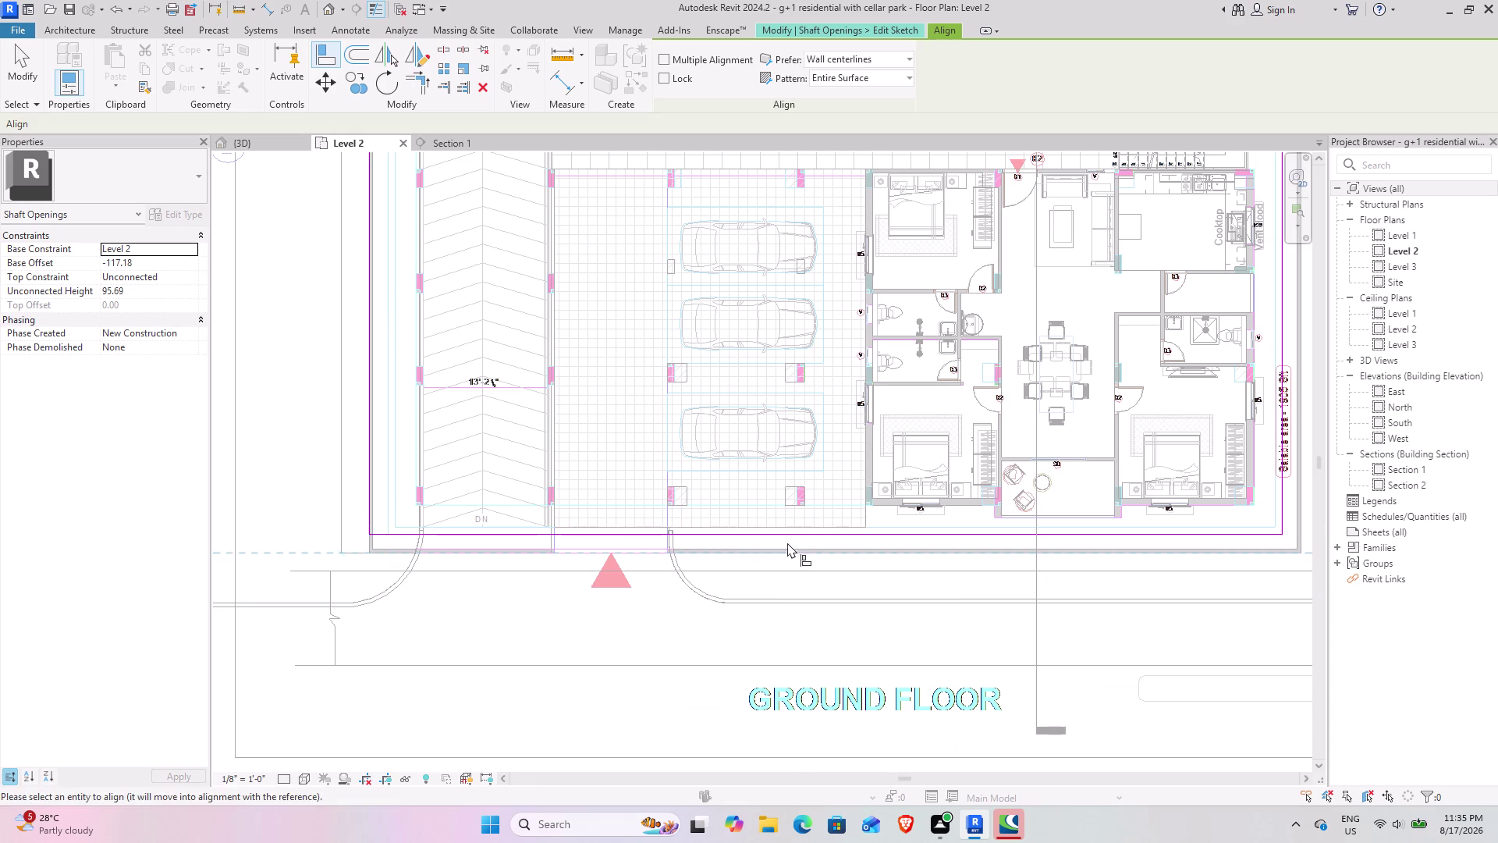
click(788, 533)
Align the opening's right and top edges to the outer edges and finish the sketch.
middle_drag(1123, 488, 388, 655)
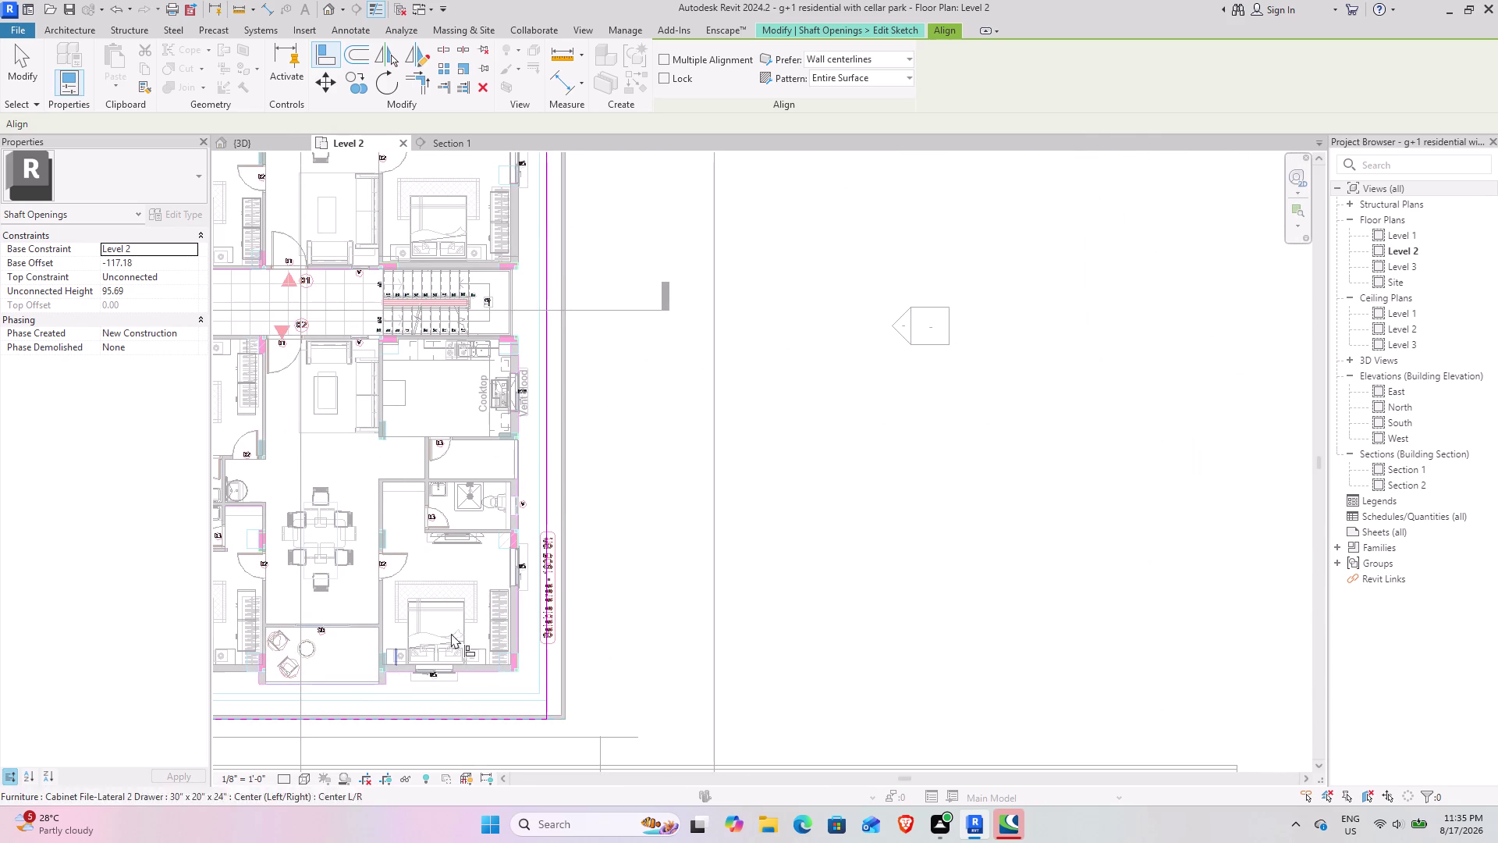
click(567, 574)
click(551, 527)
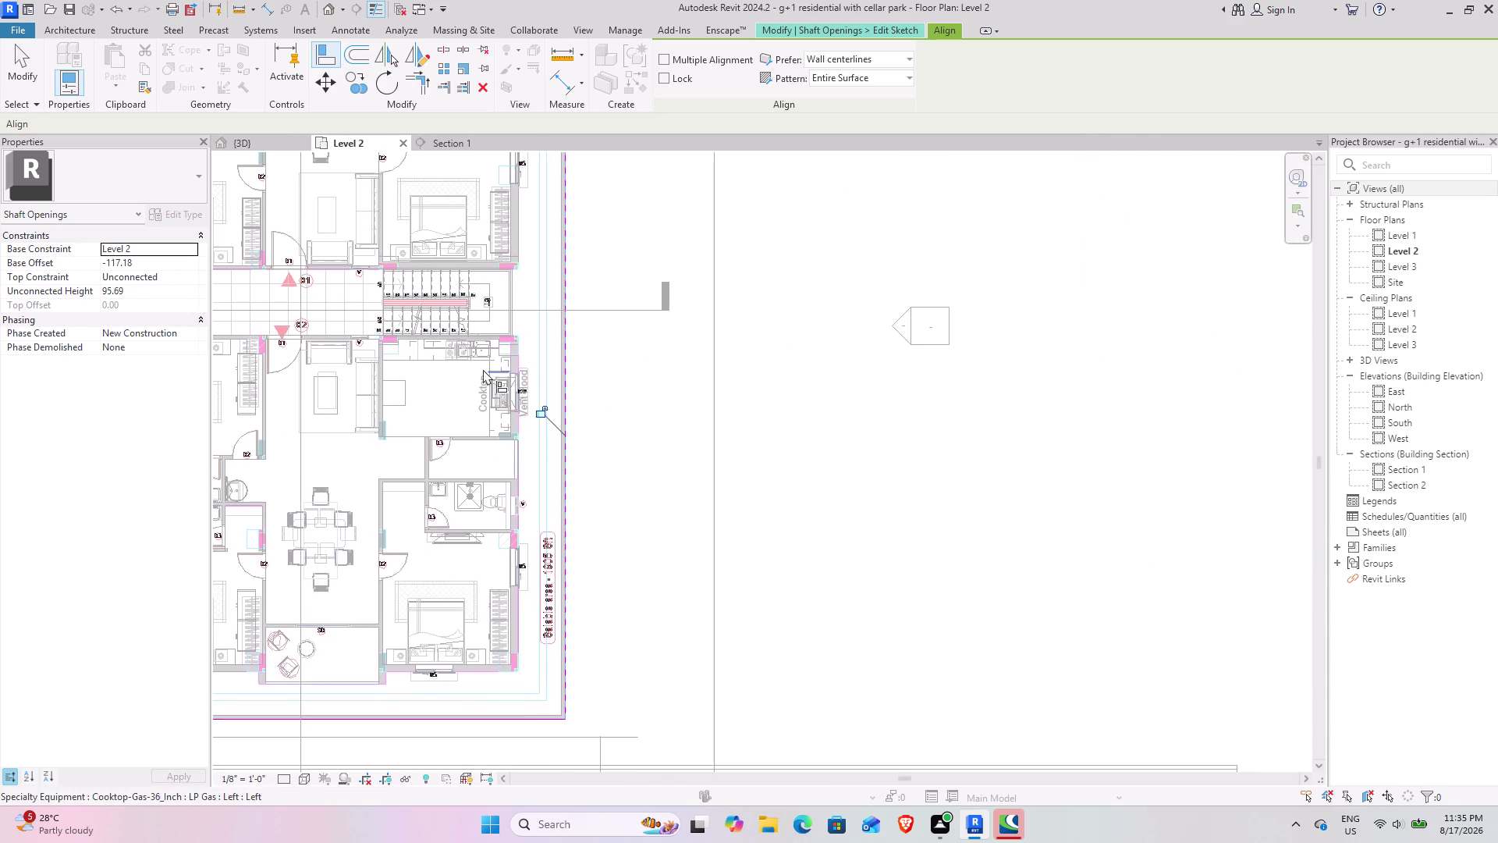
middle_drag(483, 369, 664, 793)
click(650, 310)
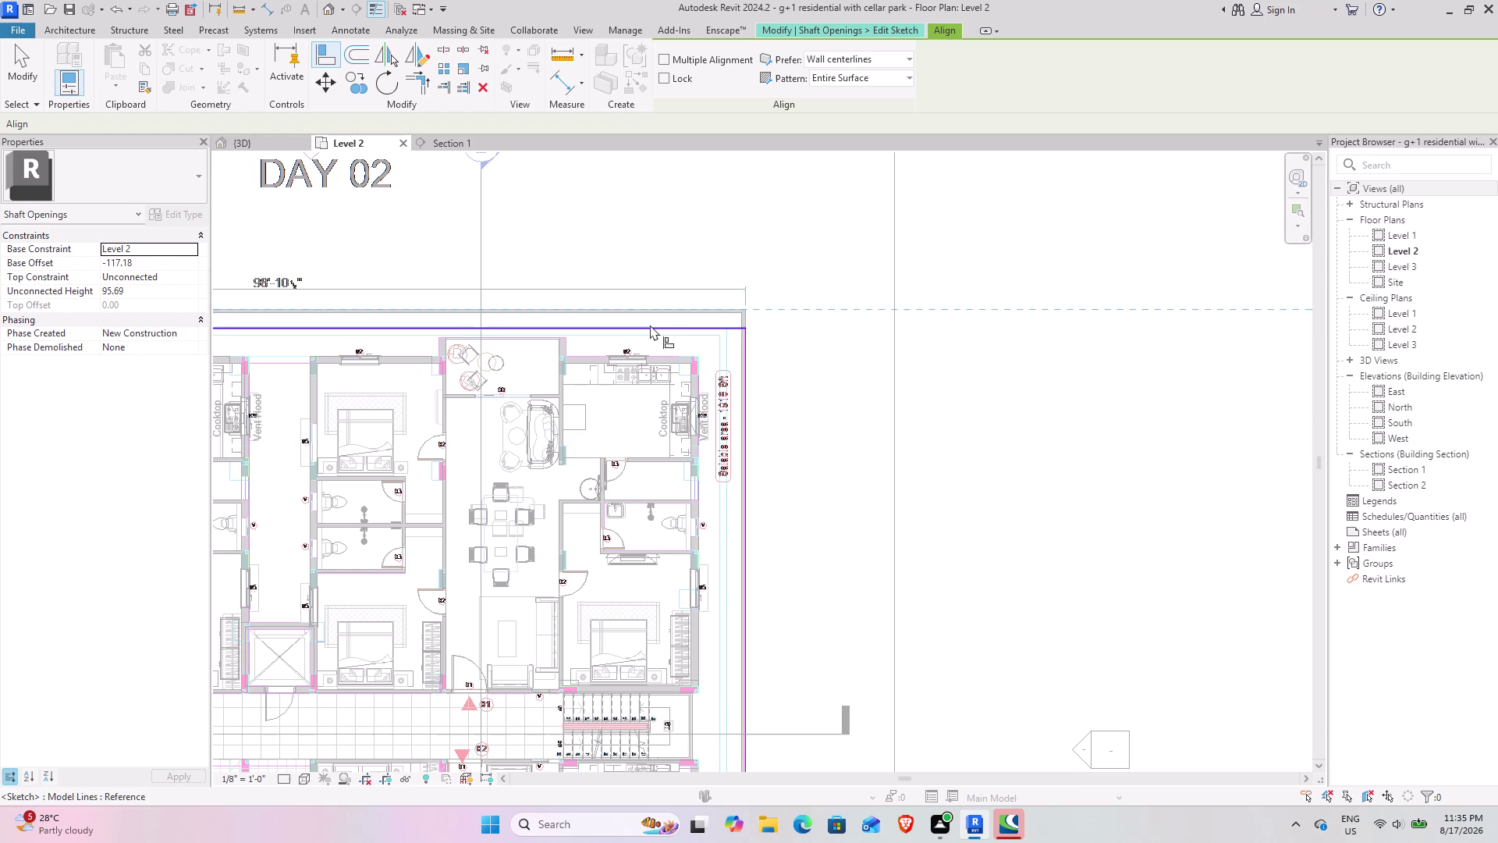
click(650, 325)
middle_drag(301, 290, 614, 284)
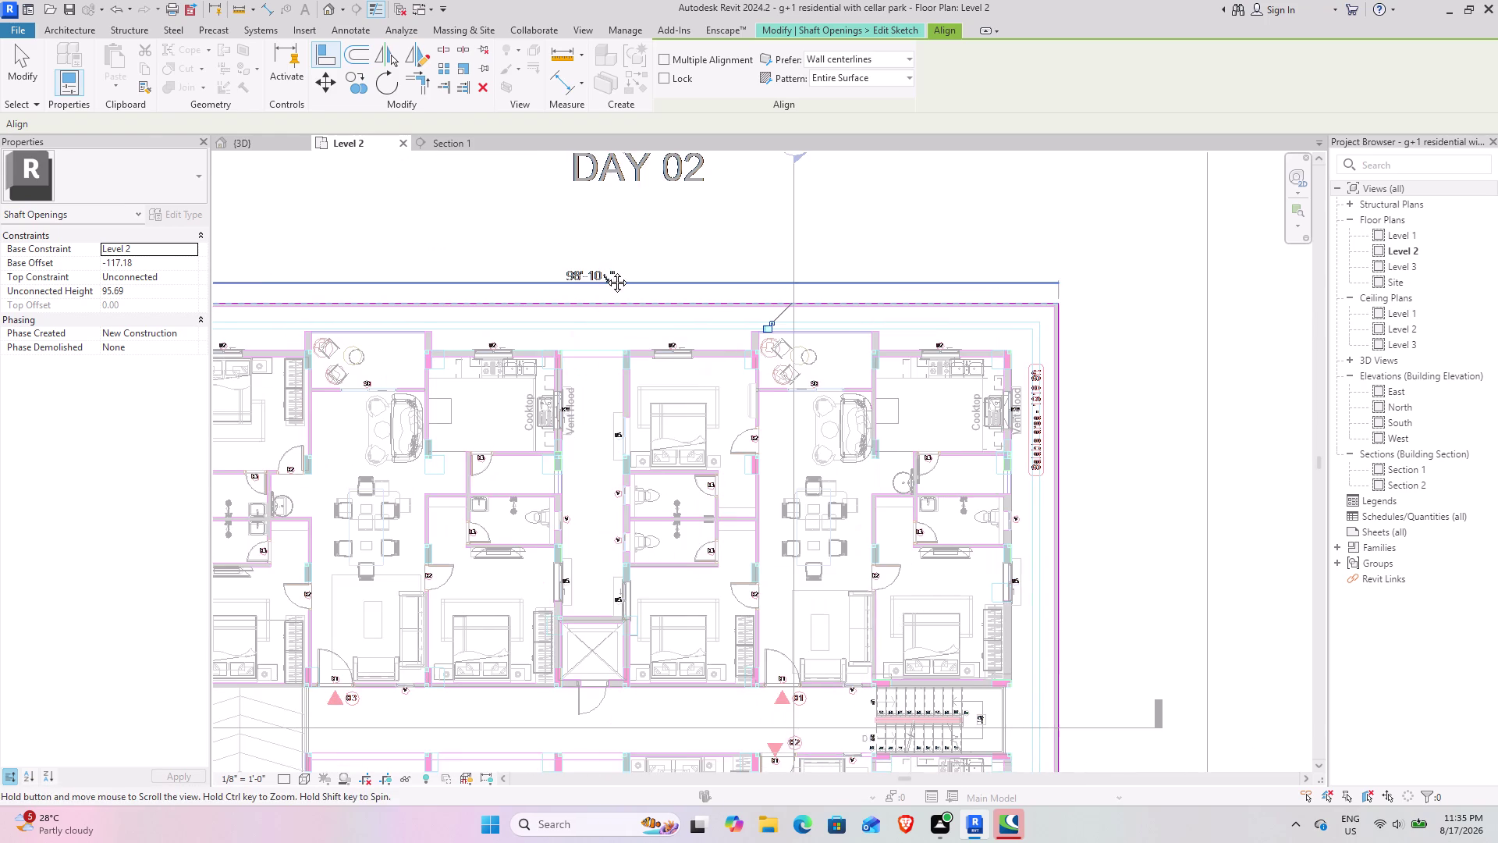
middle_drag(614, 284, 614, 280)
click(16, 58)
click(672, 95)
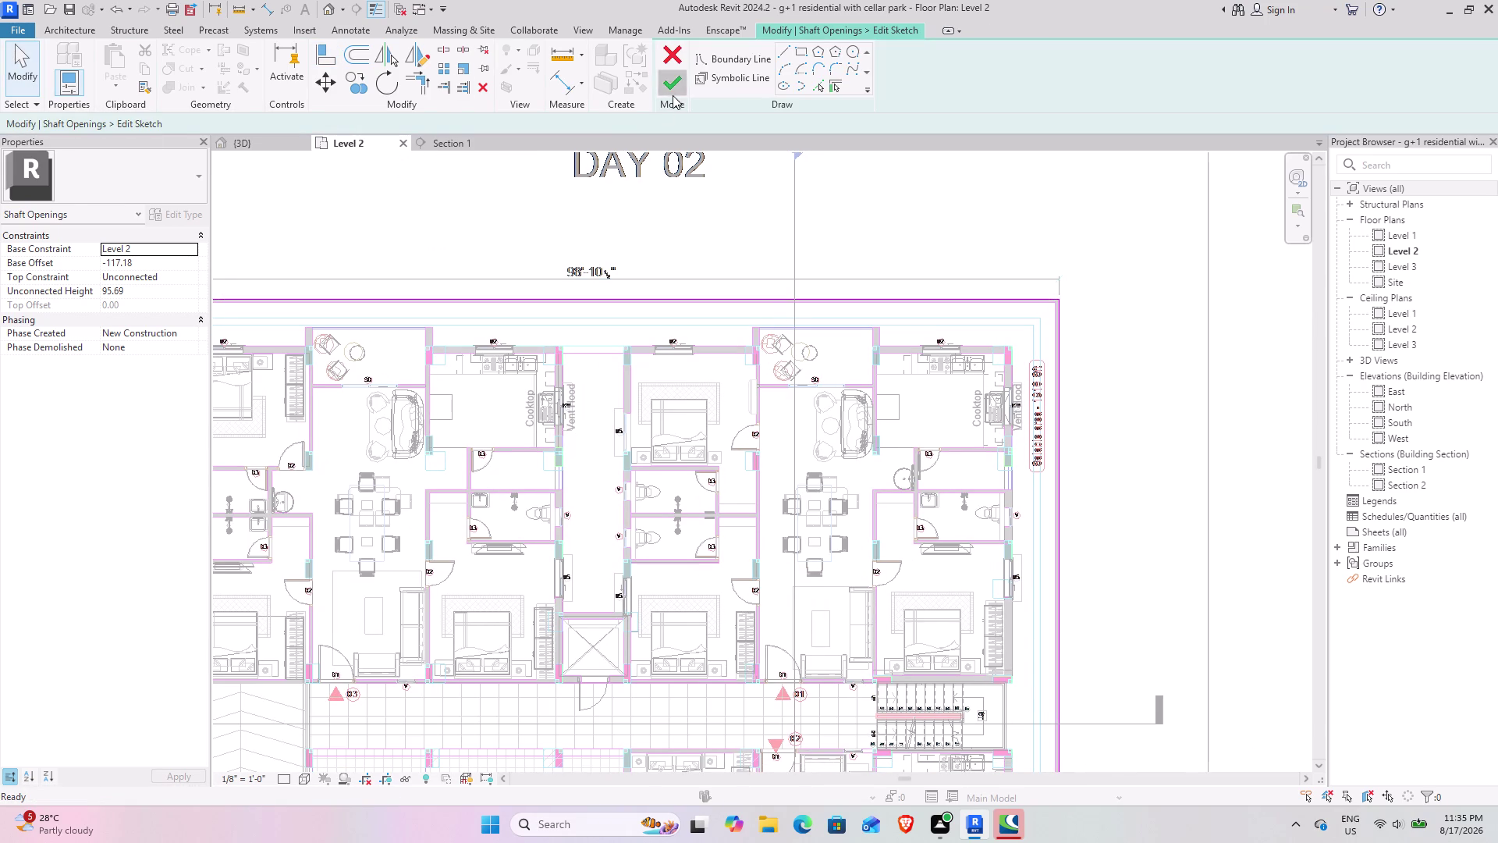
click(265, 148)
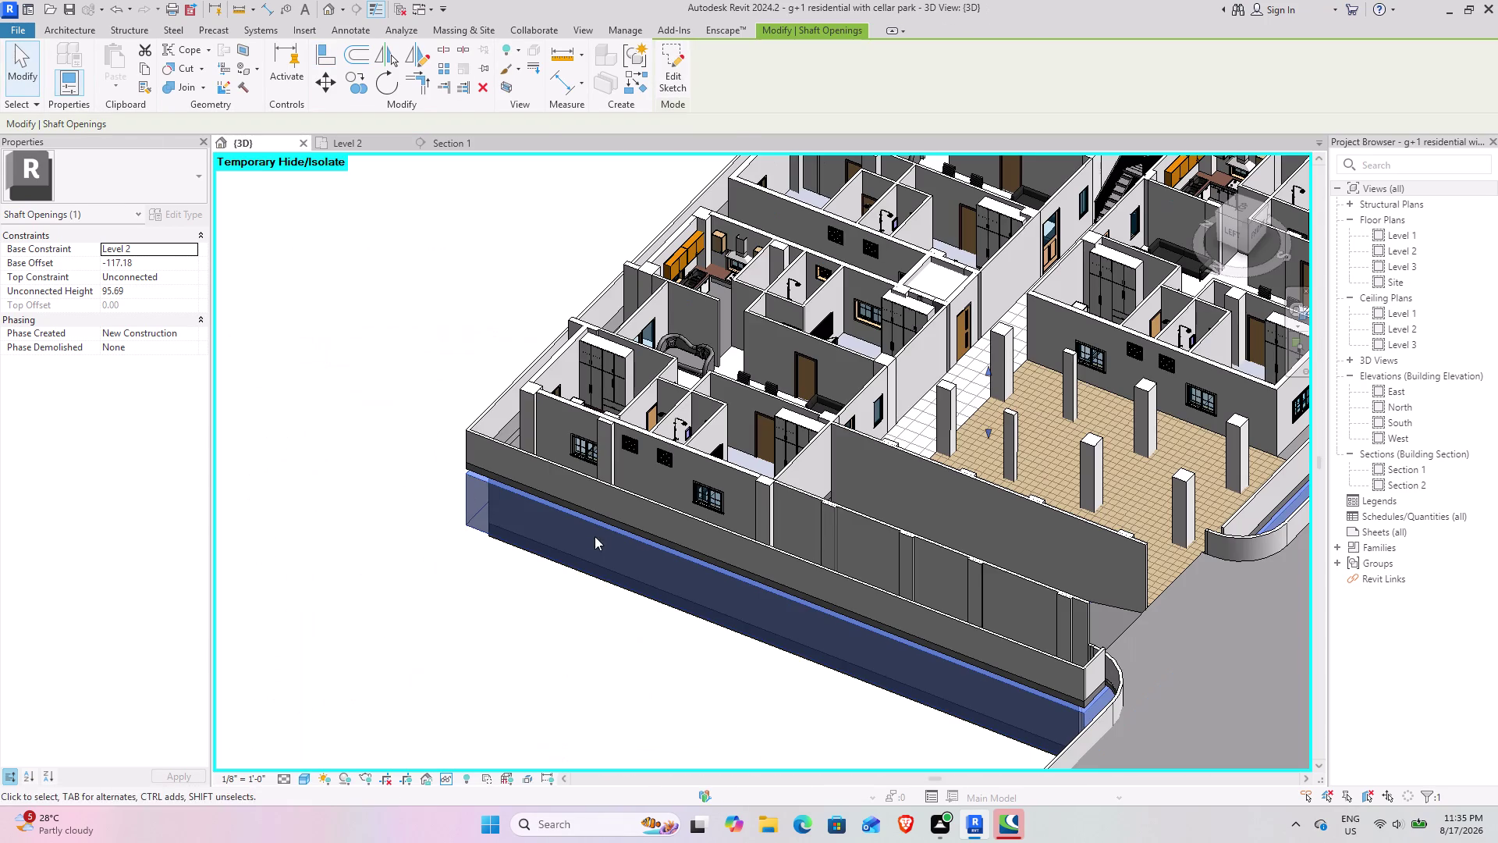
click(519, 627)
middle_drag(761, 599, 438, 397)
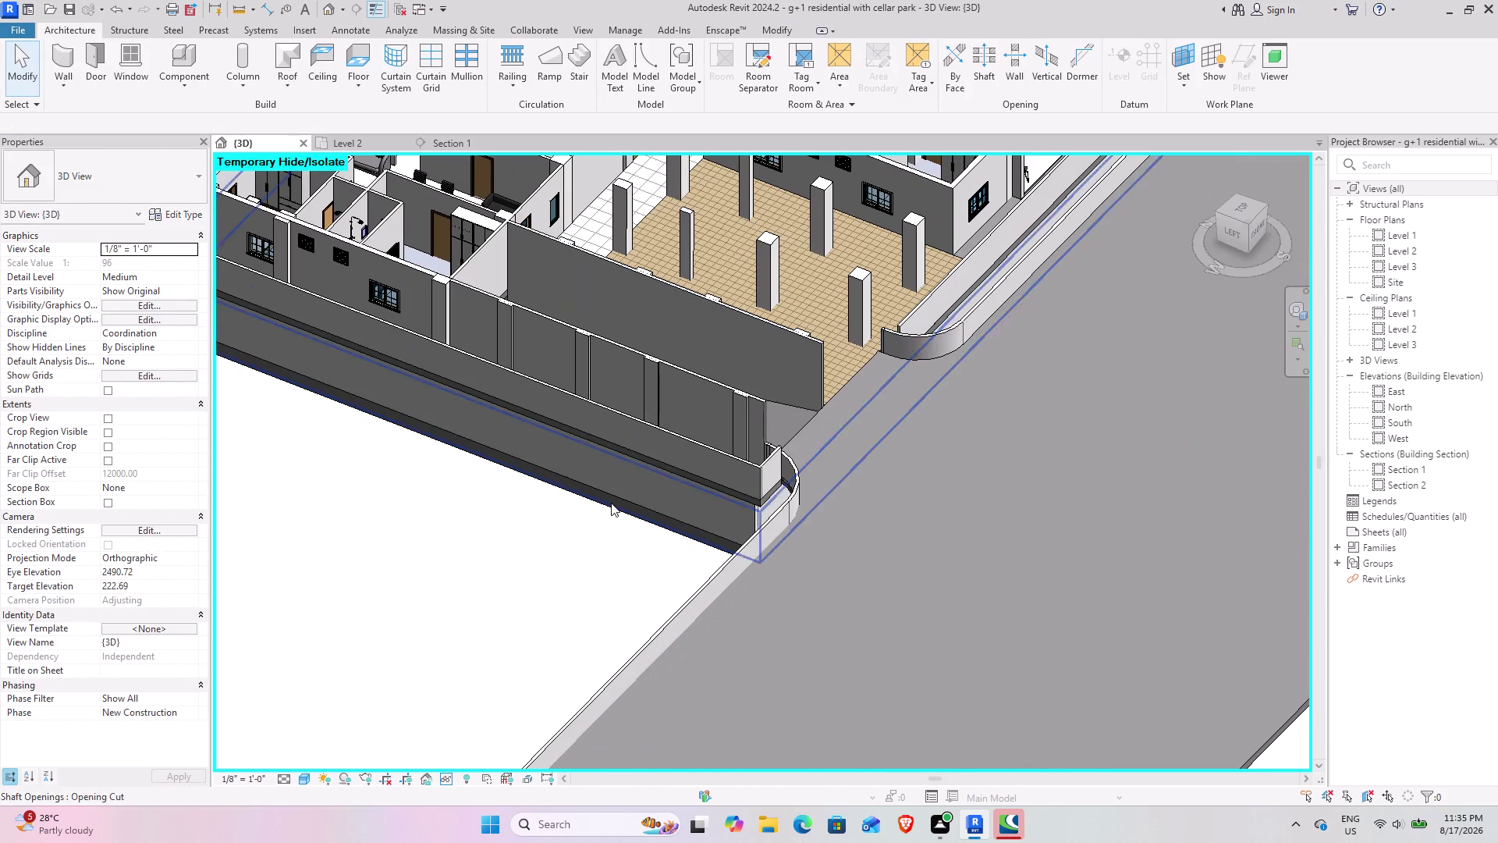
text(h)
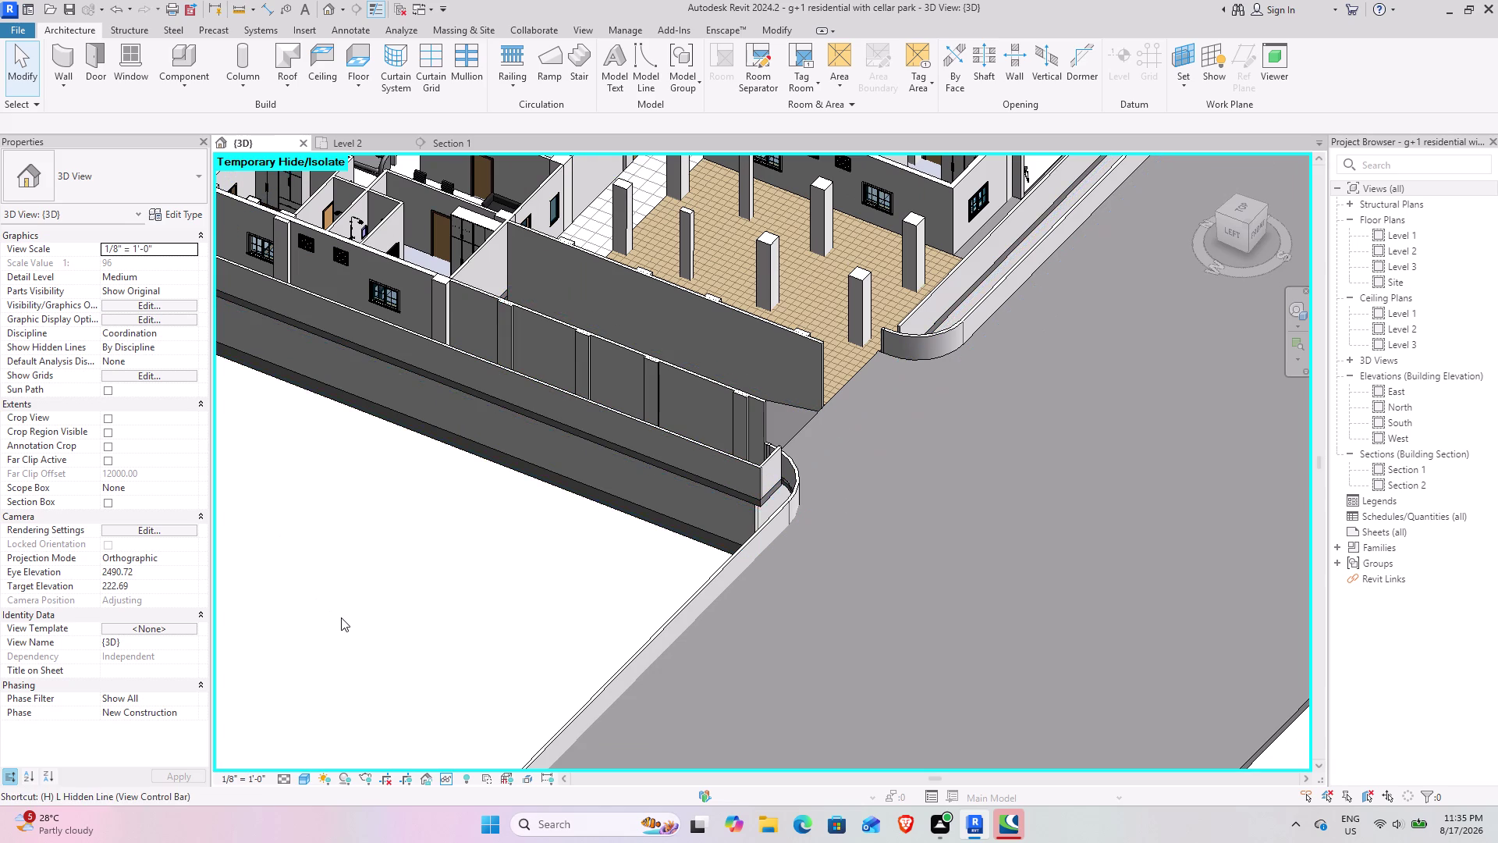
text(r)
scroll(down, 3)
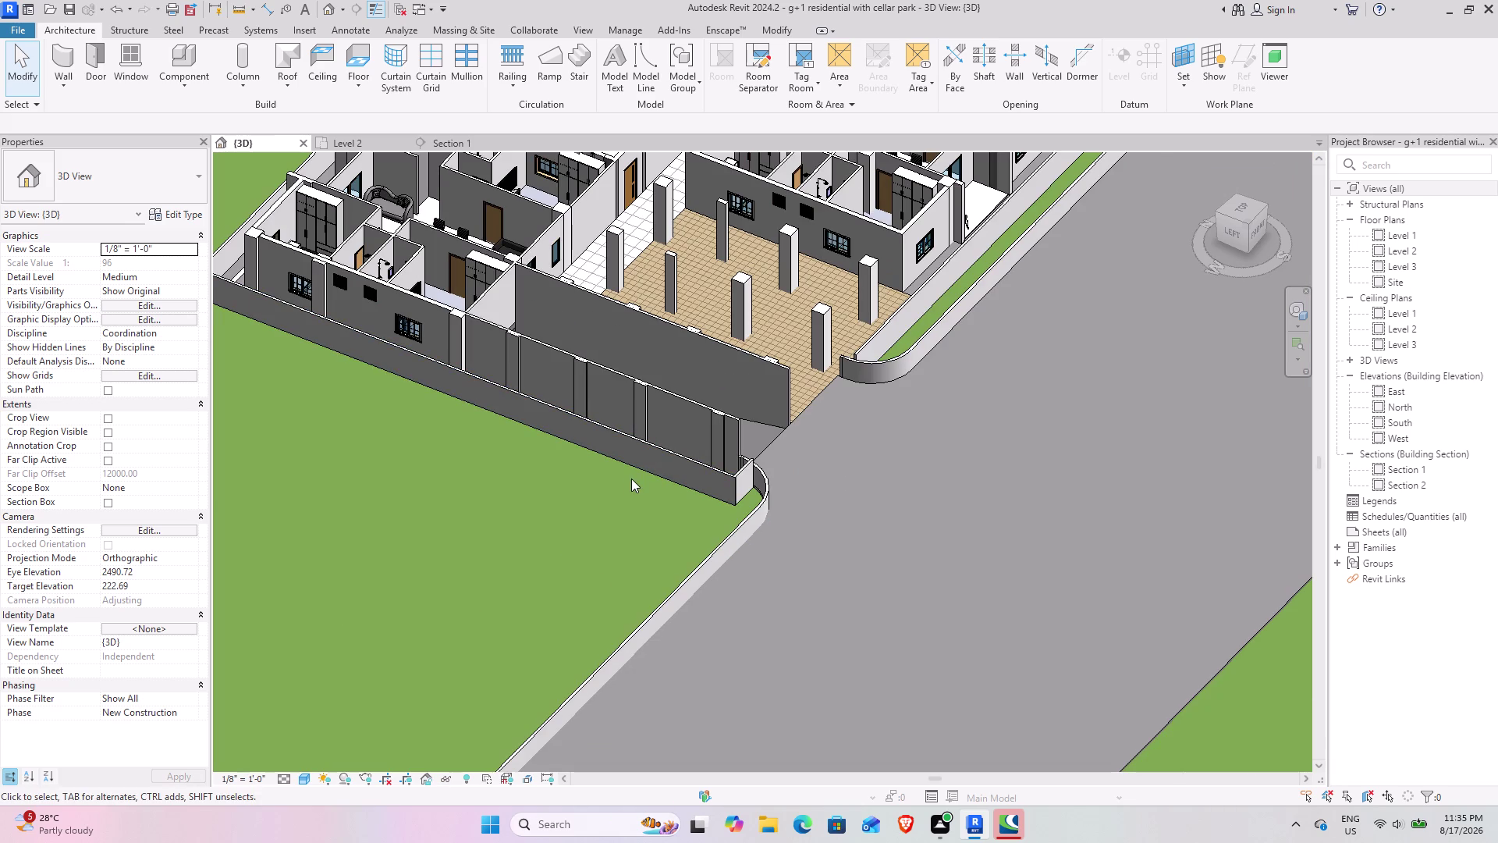
middle_drag(615, 492, 545, 721)
middle_drag(633, 484, 658, 561)
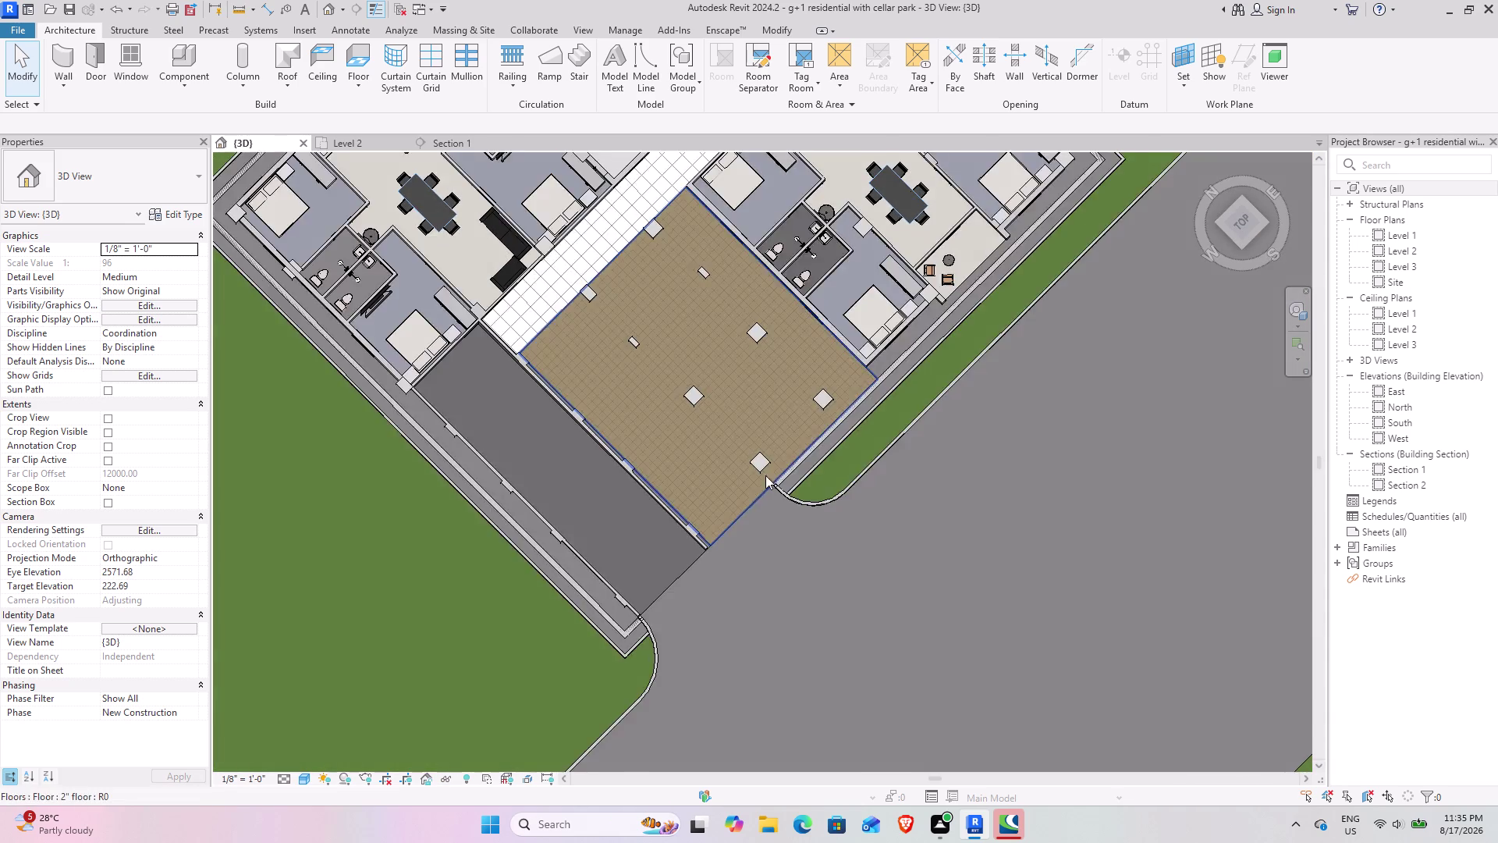
middle_drag(802, 442, 367, 519)
middle_drag(572, 348, 599, 550)
middle_drag(558, 390, 579, 252)
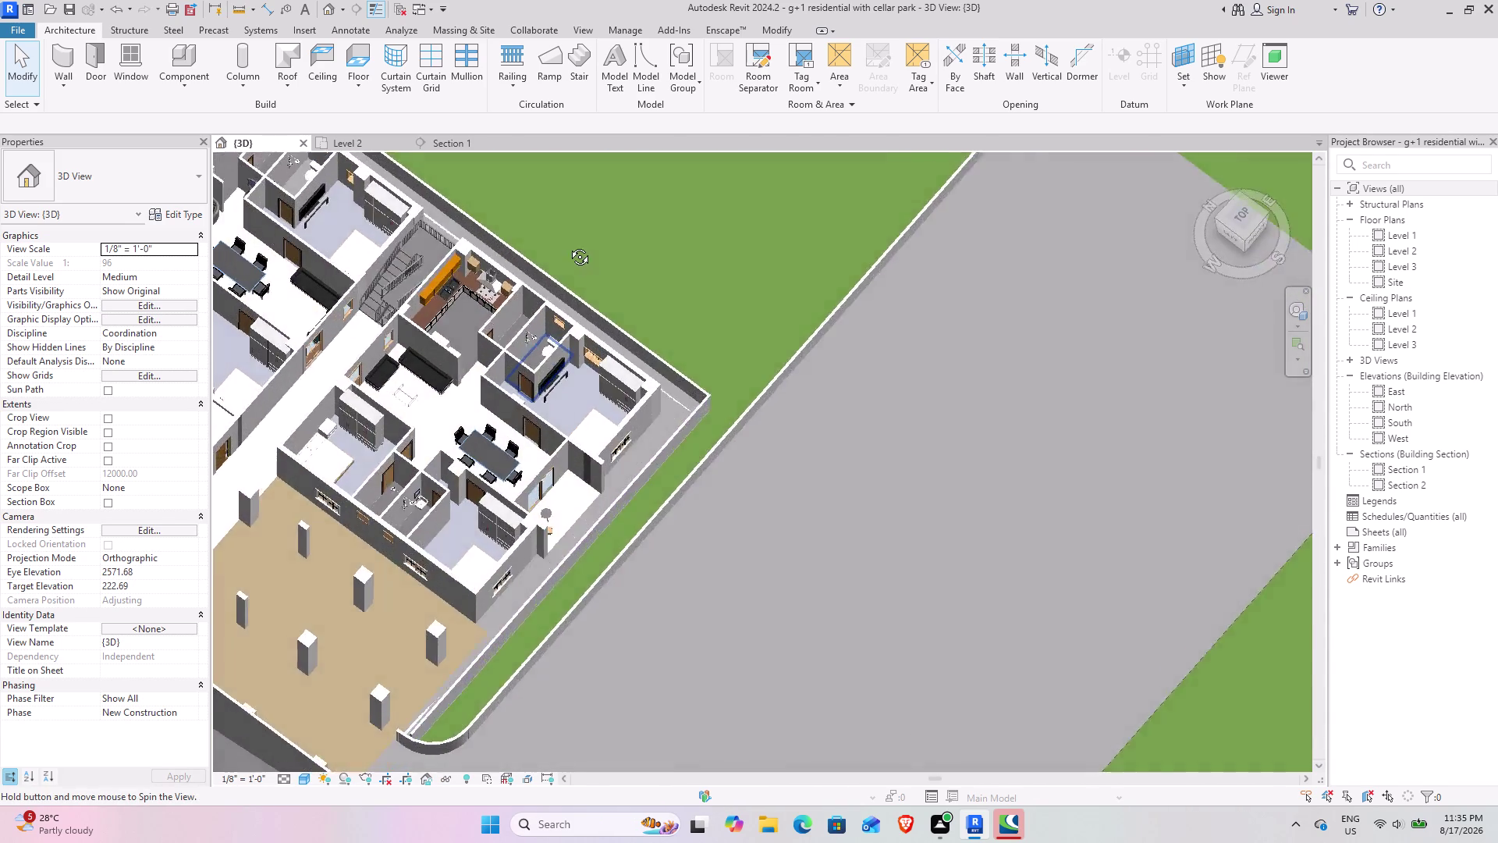
middle_drag(579, 253, 398, 229)
middle_drag(552, 568, 500, 469)
middle_drag(573, 537, 602, 422)
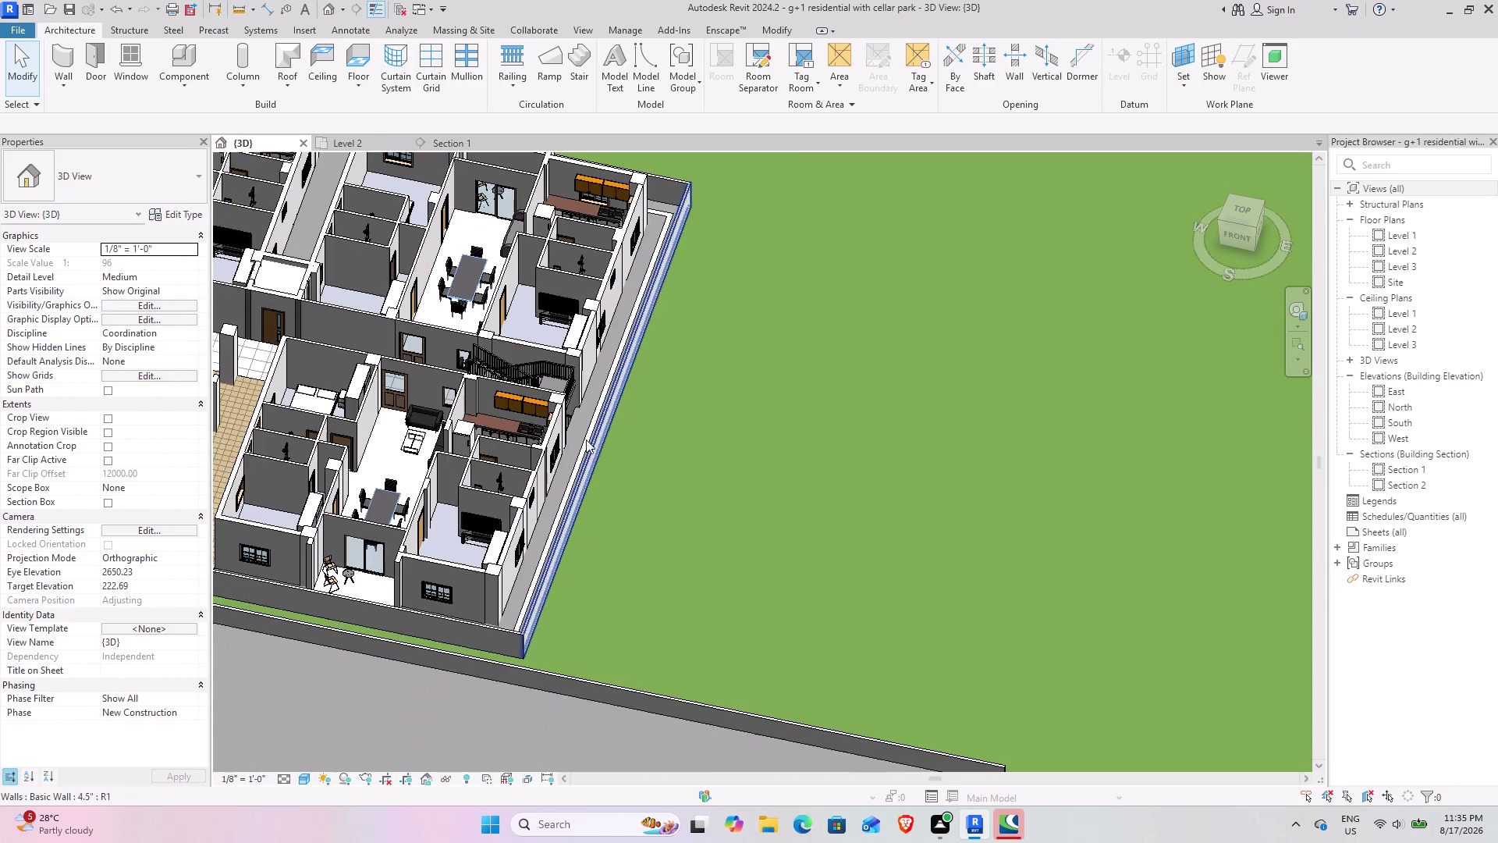
scroll(up, 3)
Set the long outer wall's Top Offset to 10 and orbit to check it.
click(532, 617)
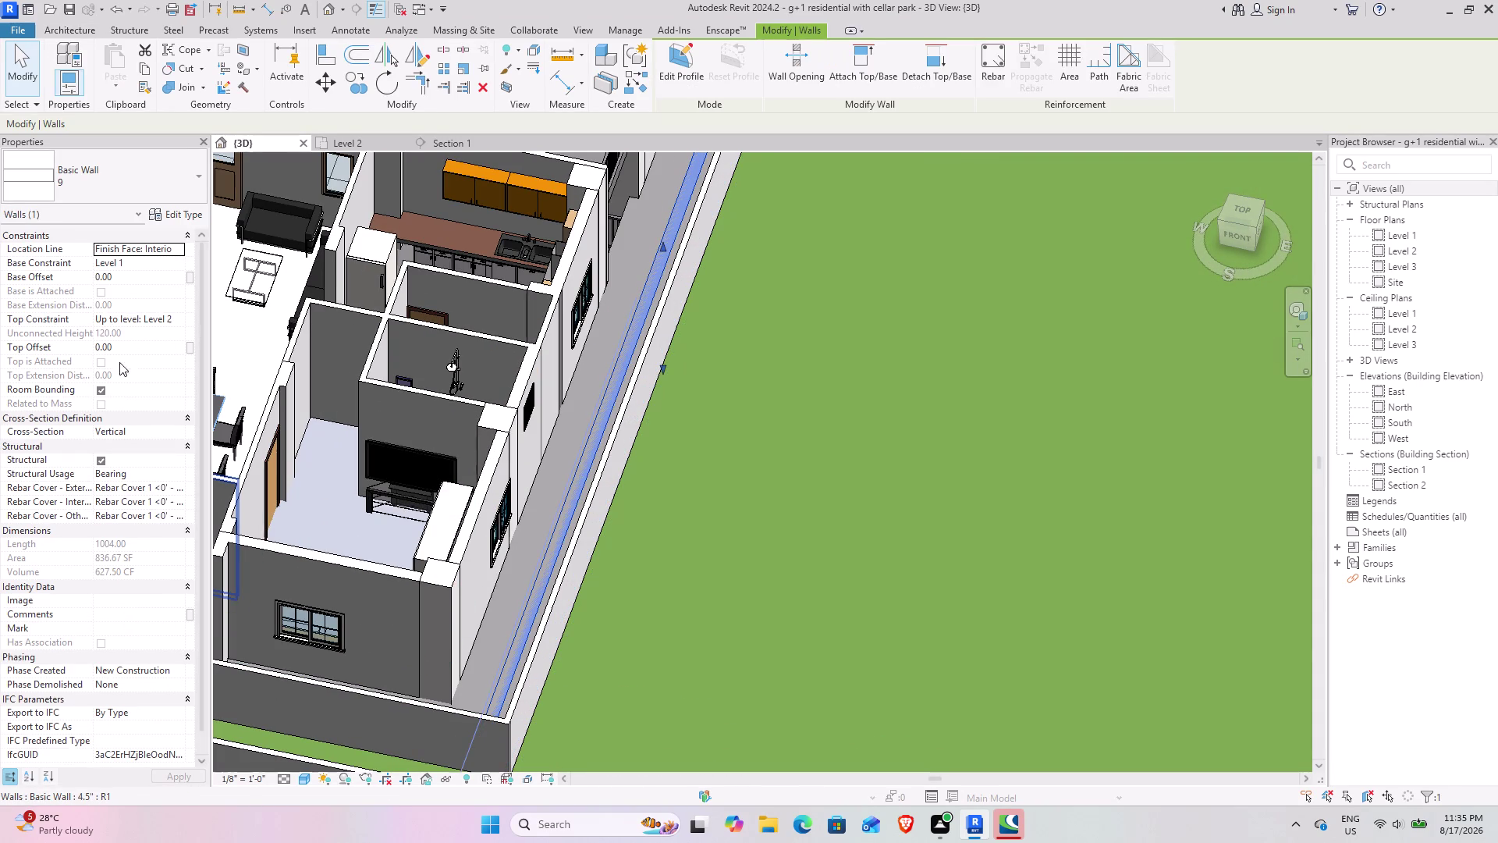
click(173, 350)
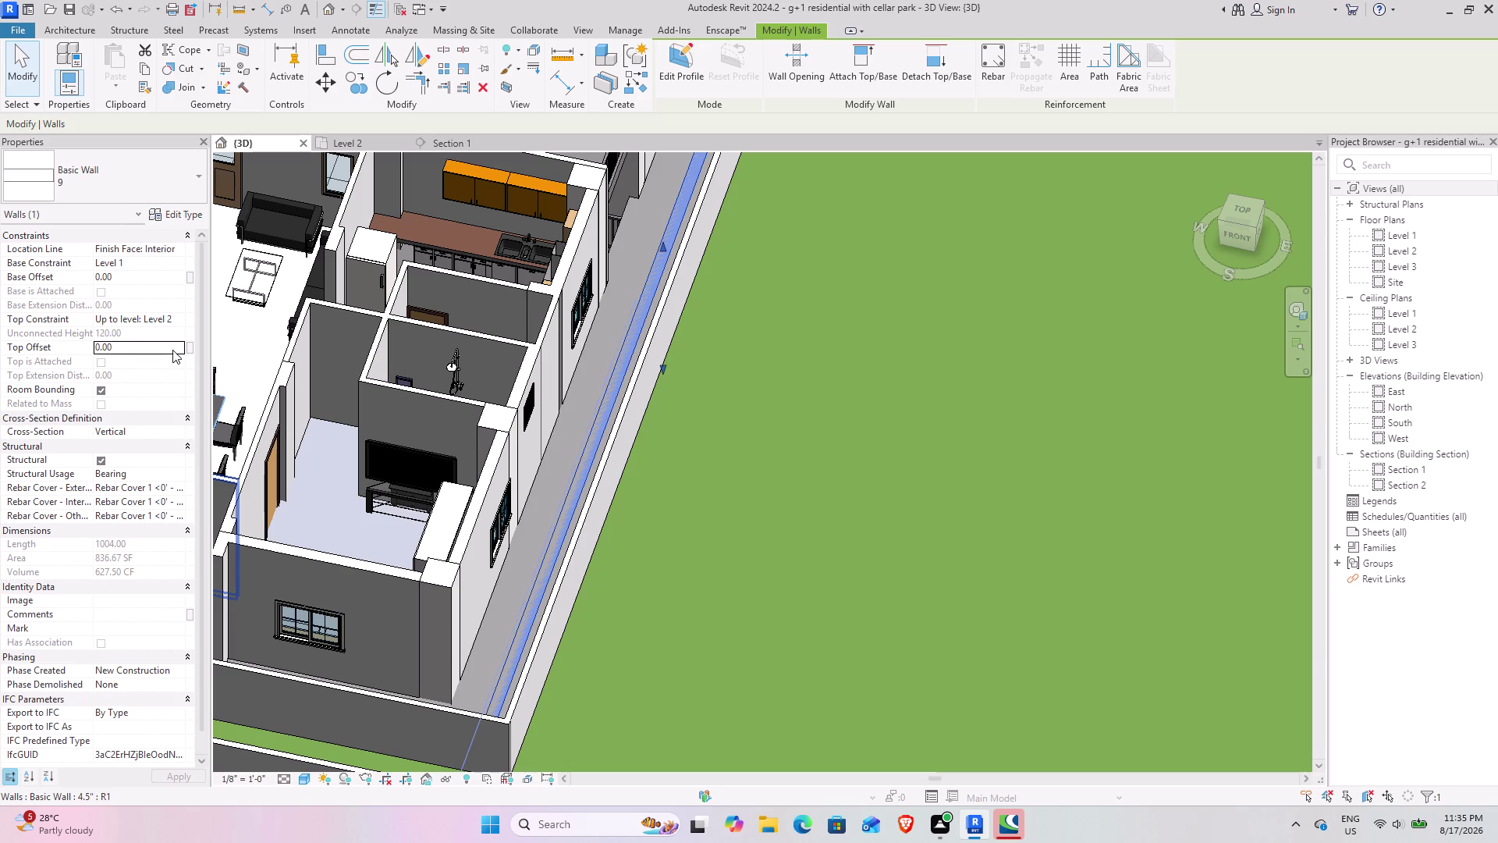
text(10)
key(Return)
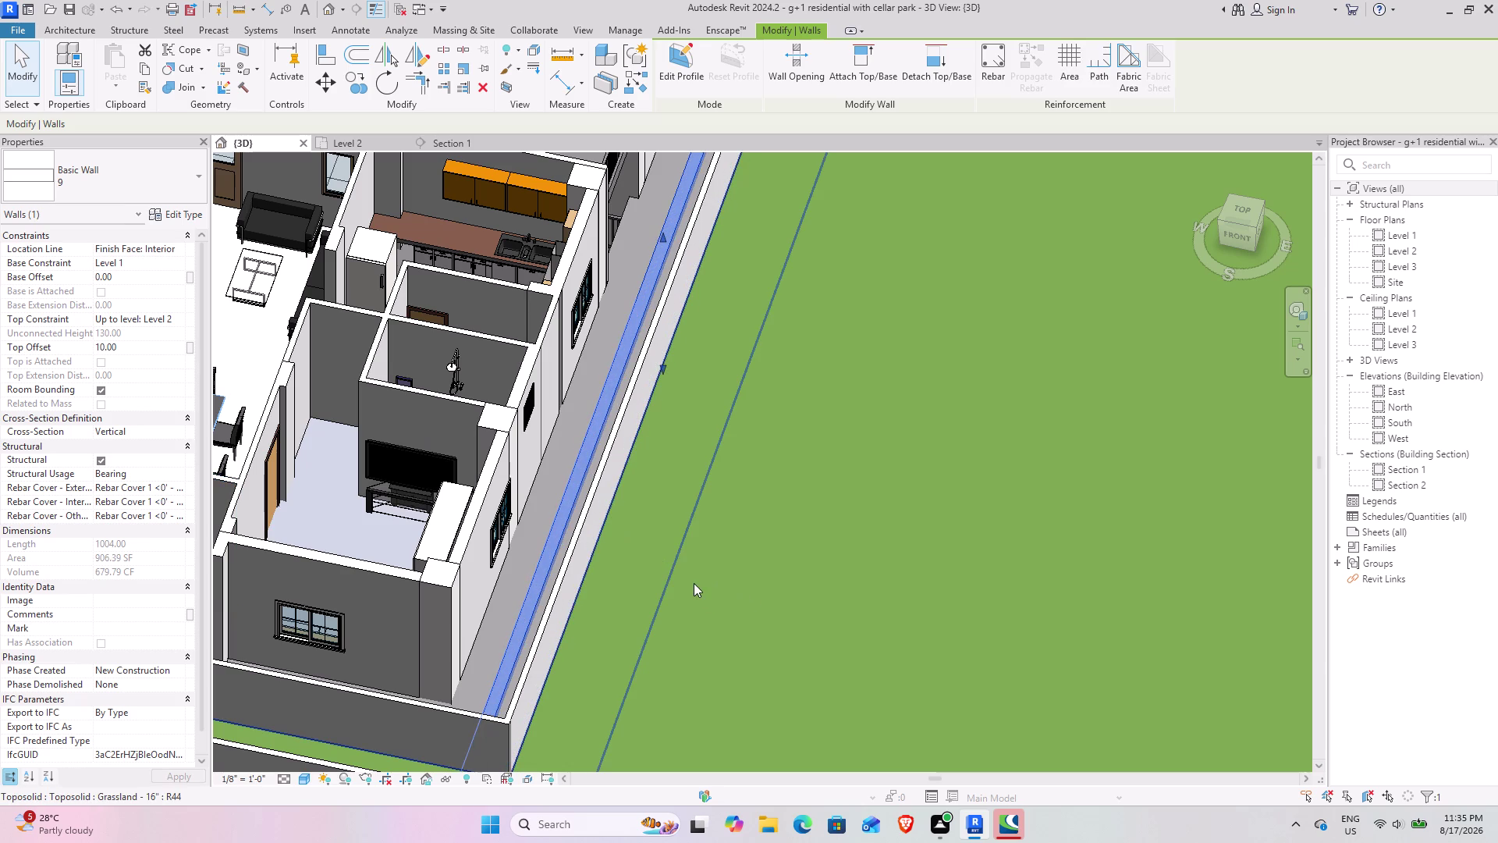
middle_drag(471, 645, 578, 487)
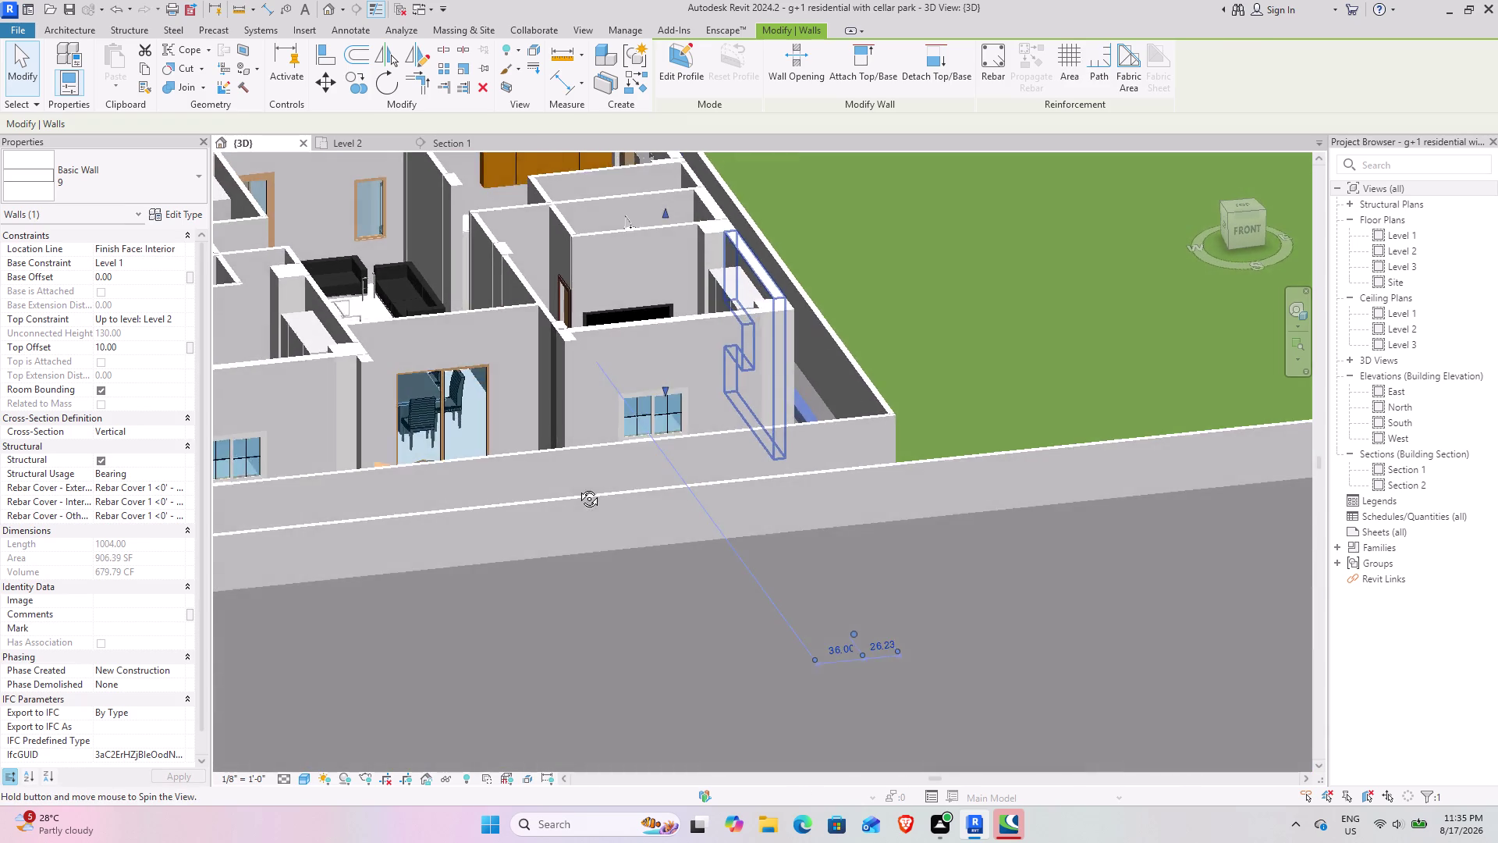
middle_drag(577, 487, 412, 590)
Change the wall's Top Offset to -6 and deselect it.
click(152, 347)
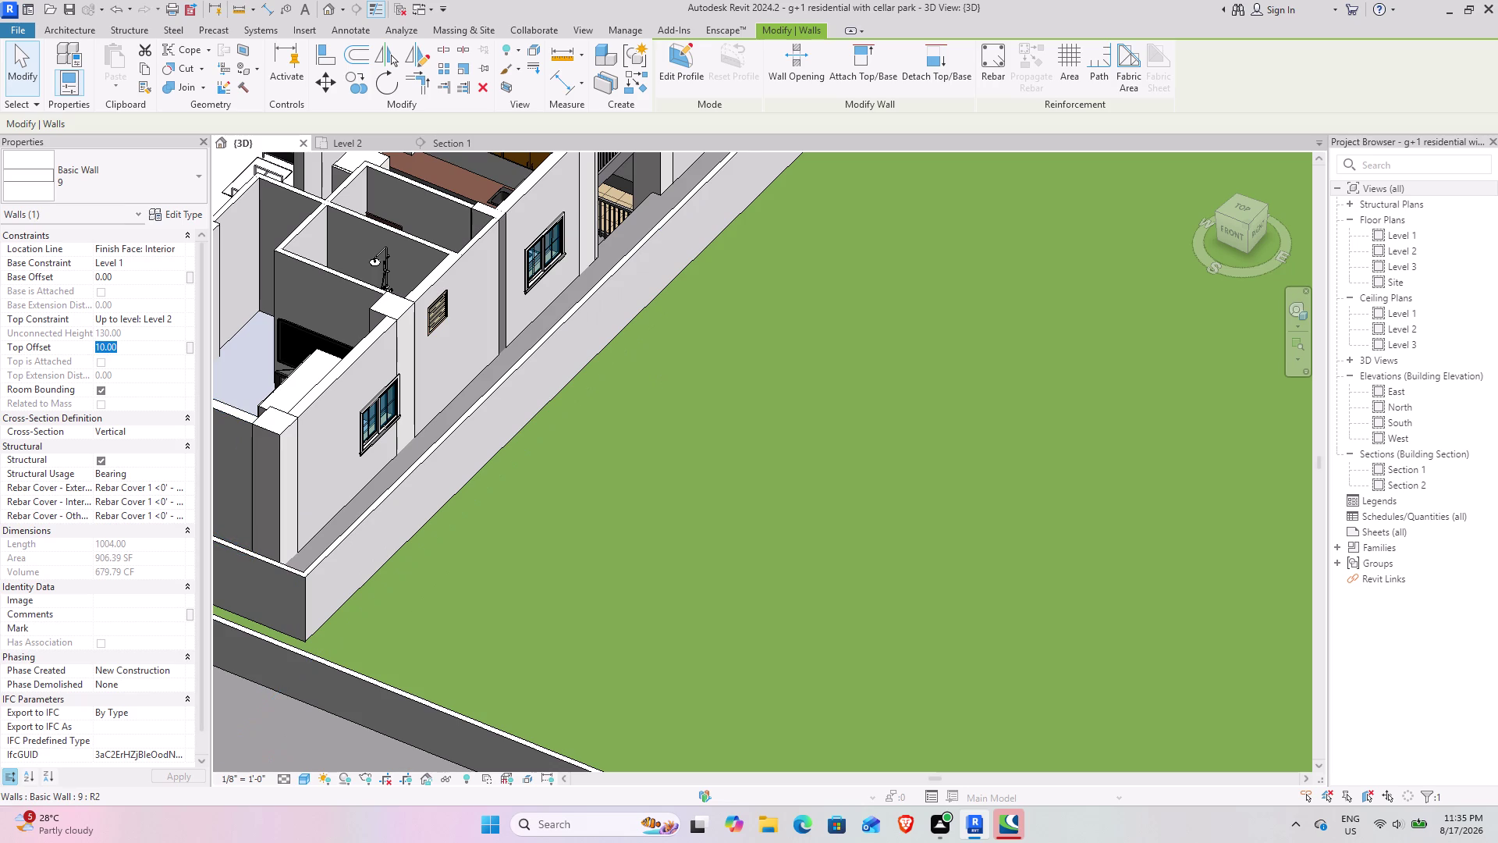
key(minus)
key(6)
key(Return)
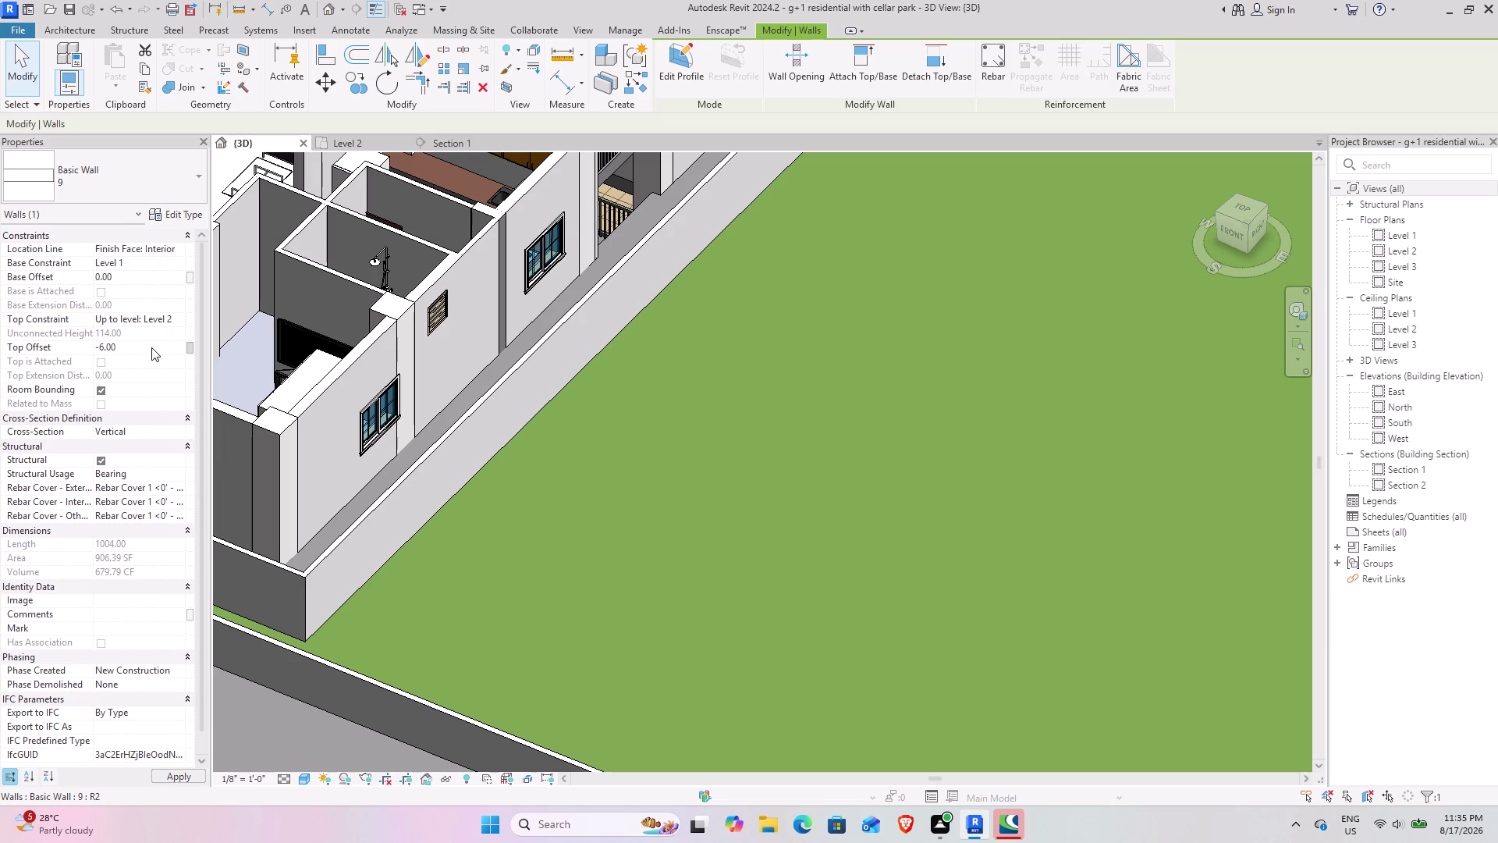
click(585, 507)
middle_drag(555, 523, 627, 562)
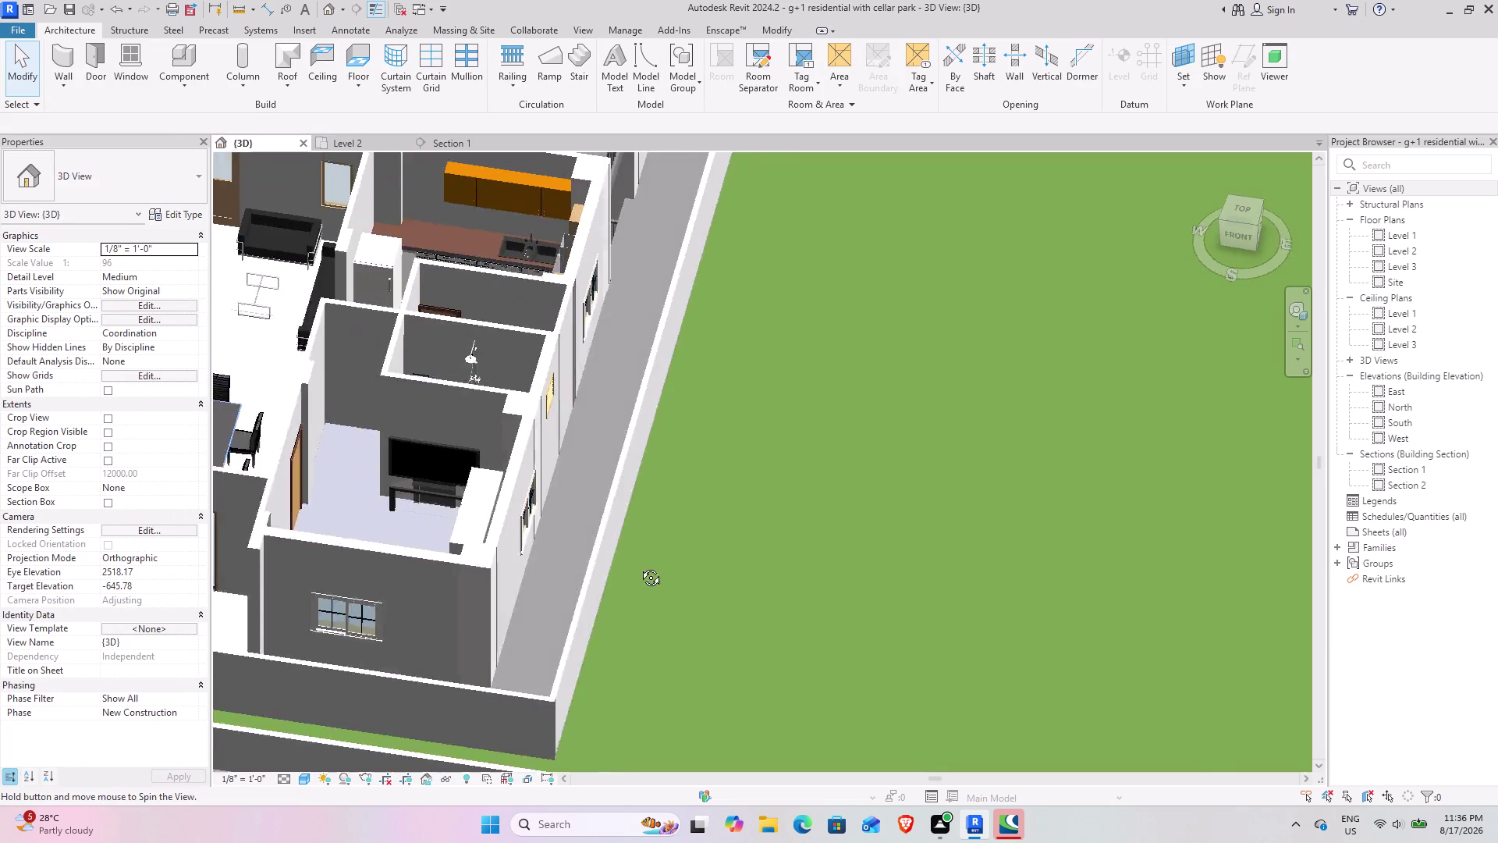
Set the flat's front outer wall Top Offset to -6 and dismiss the overlap warning.
middle_drag(627, 562, 652, 570)
middle_drag(643, 631, 878, 362)
scroll(down, 3)
middle_drag(478, 464, 478, 597)
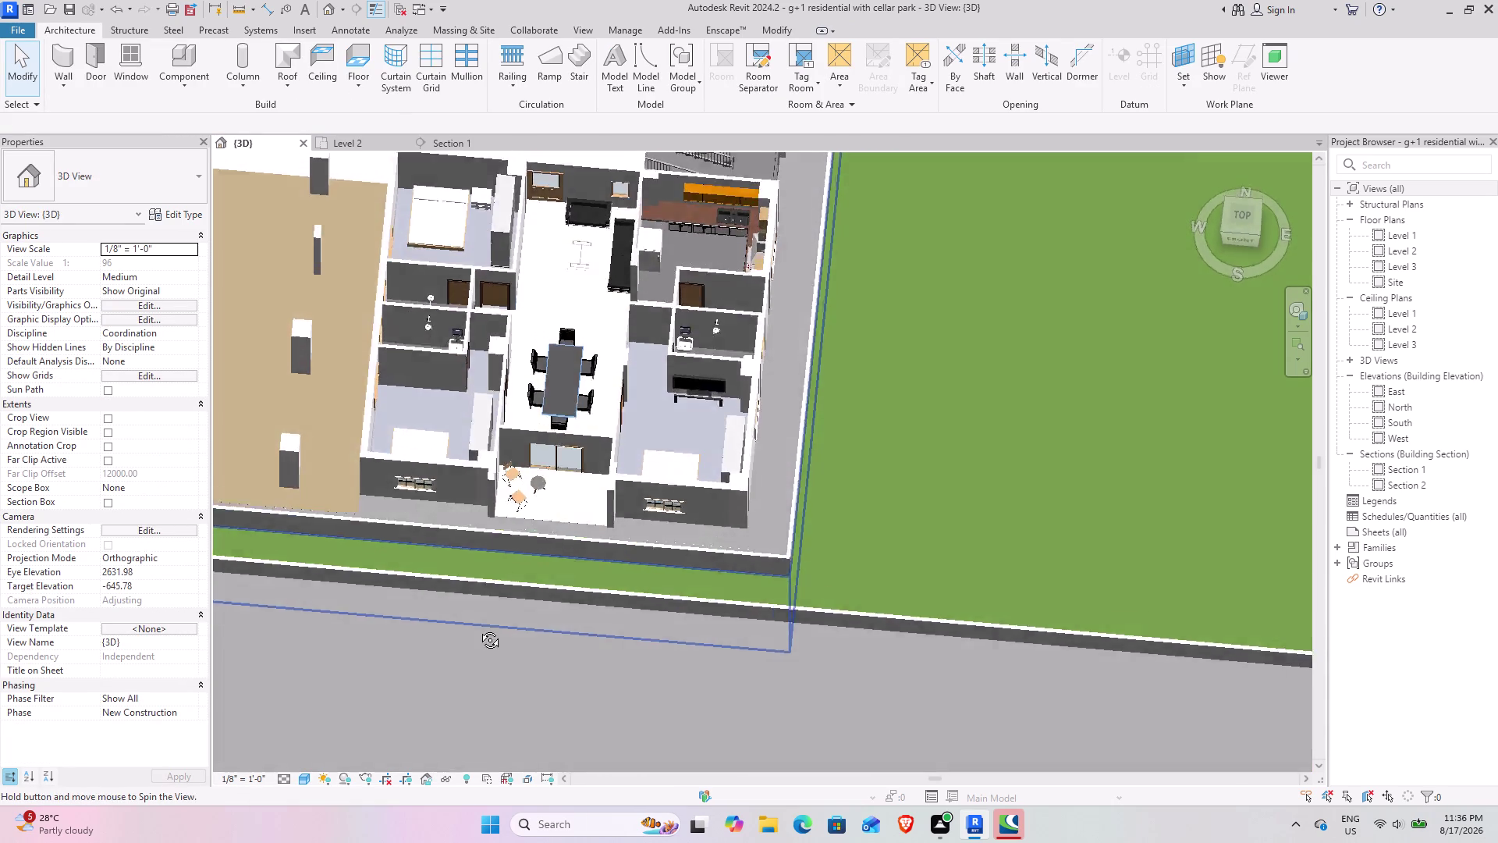
middle_drag(478, 597, 483, 699)
click(558, 579)
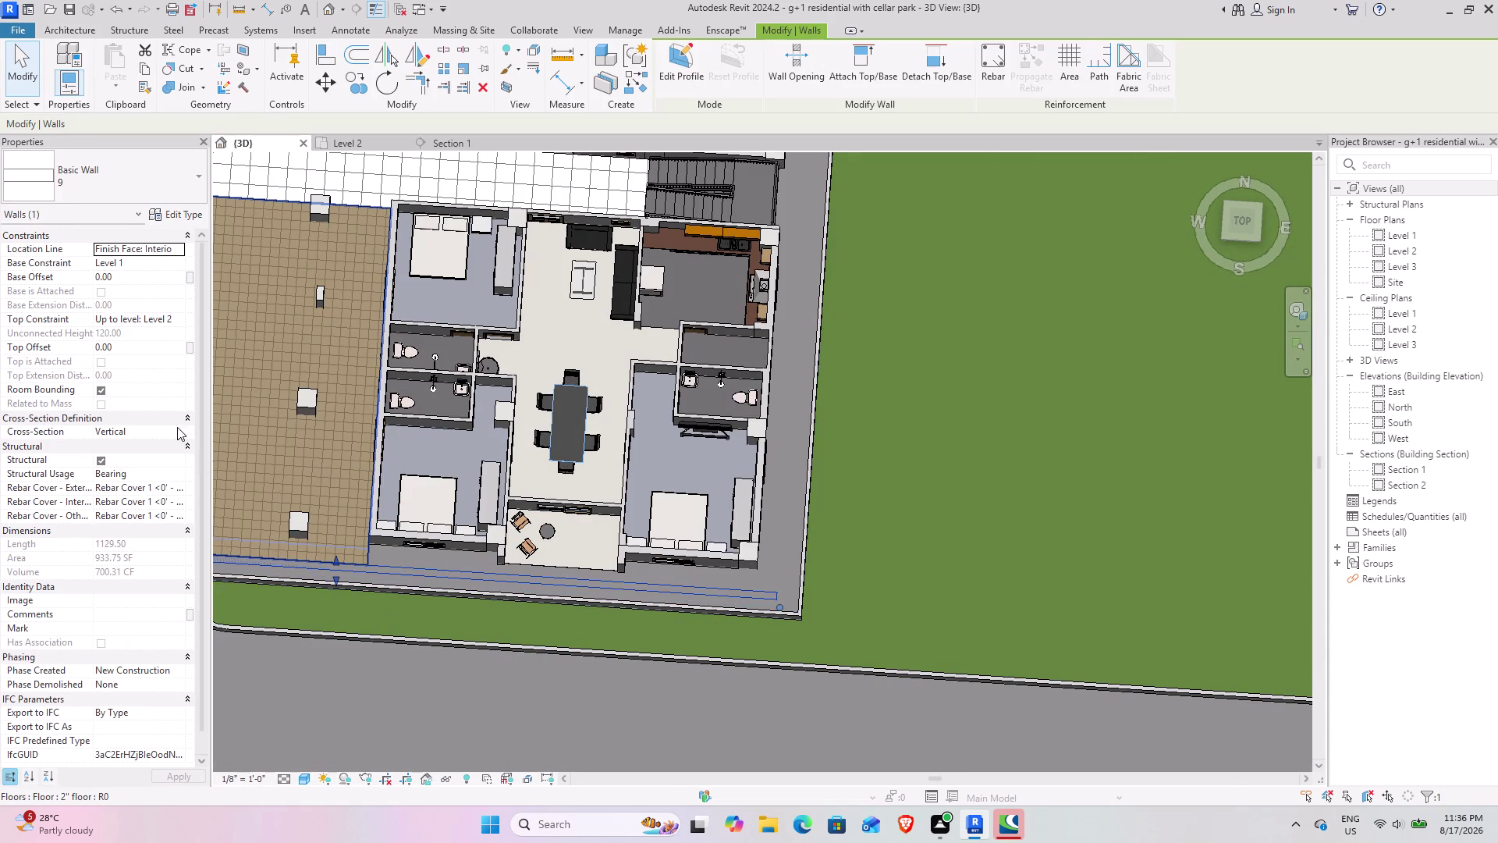
click(133, 345)
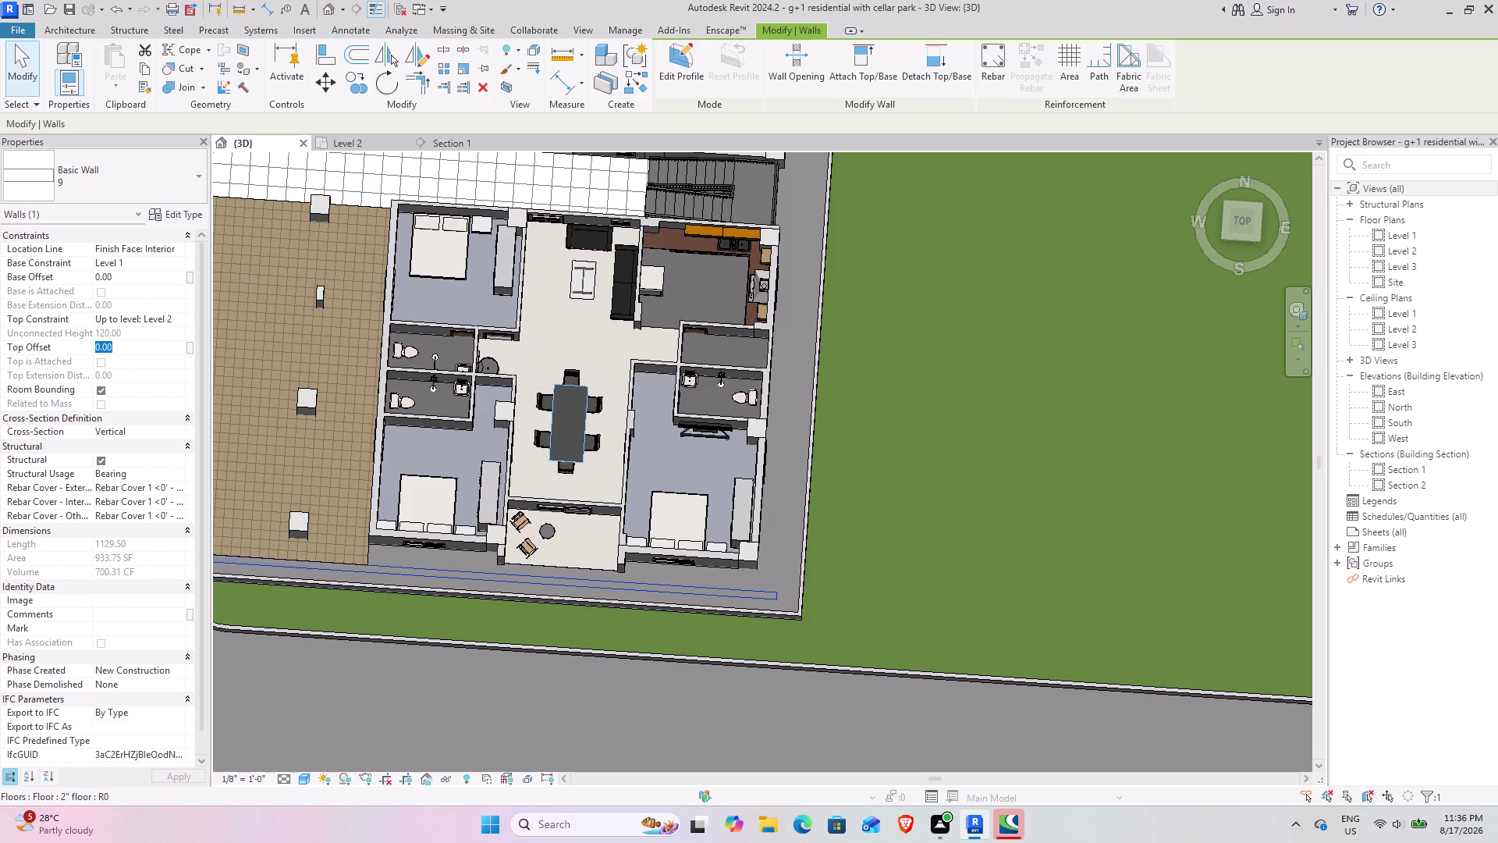
text(-6)
key(Return)
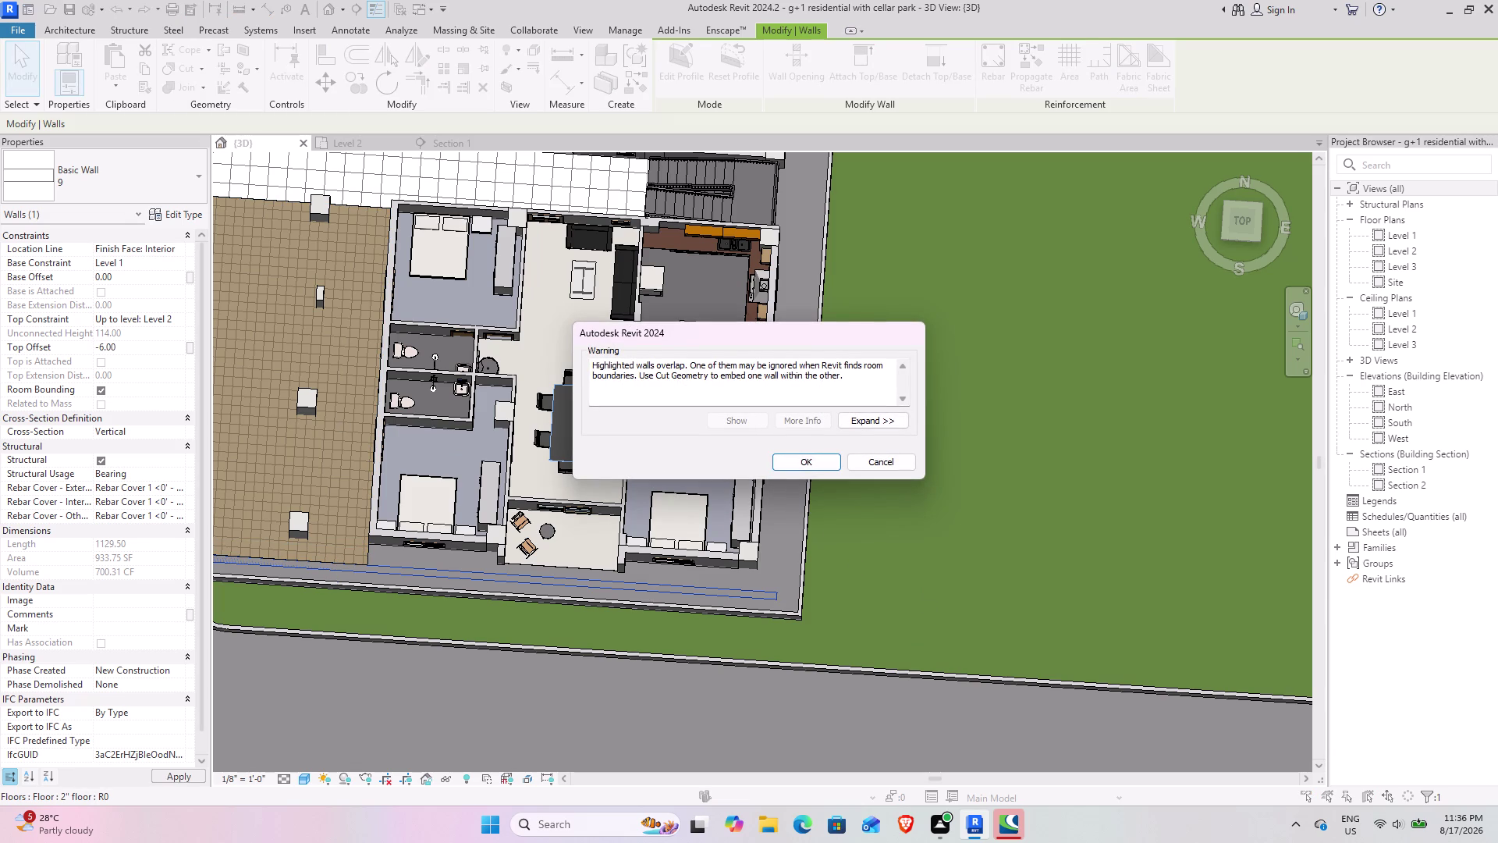
click(810, 458)
Set the side outer wall by the lawn to a -6 Top Offset.
middle_drag(741, 593, 946, 558)
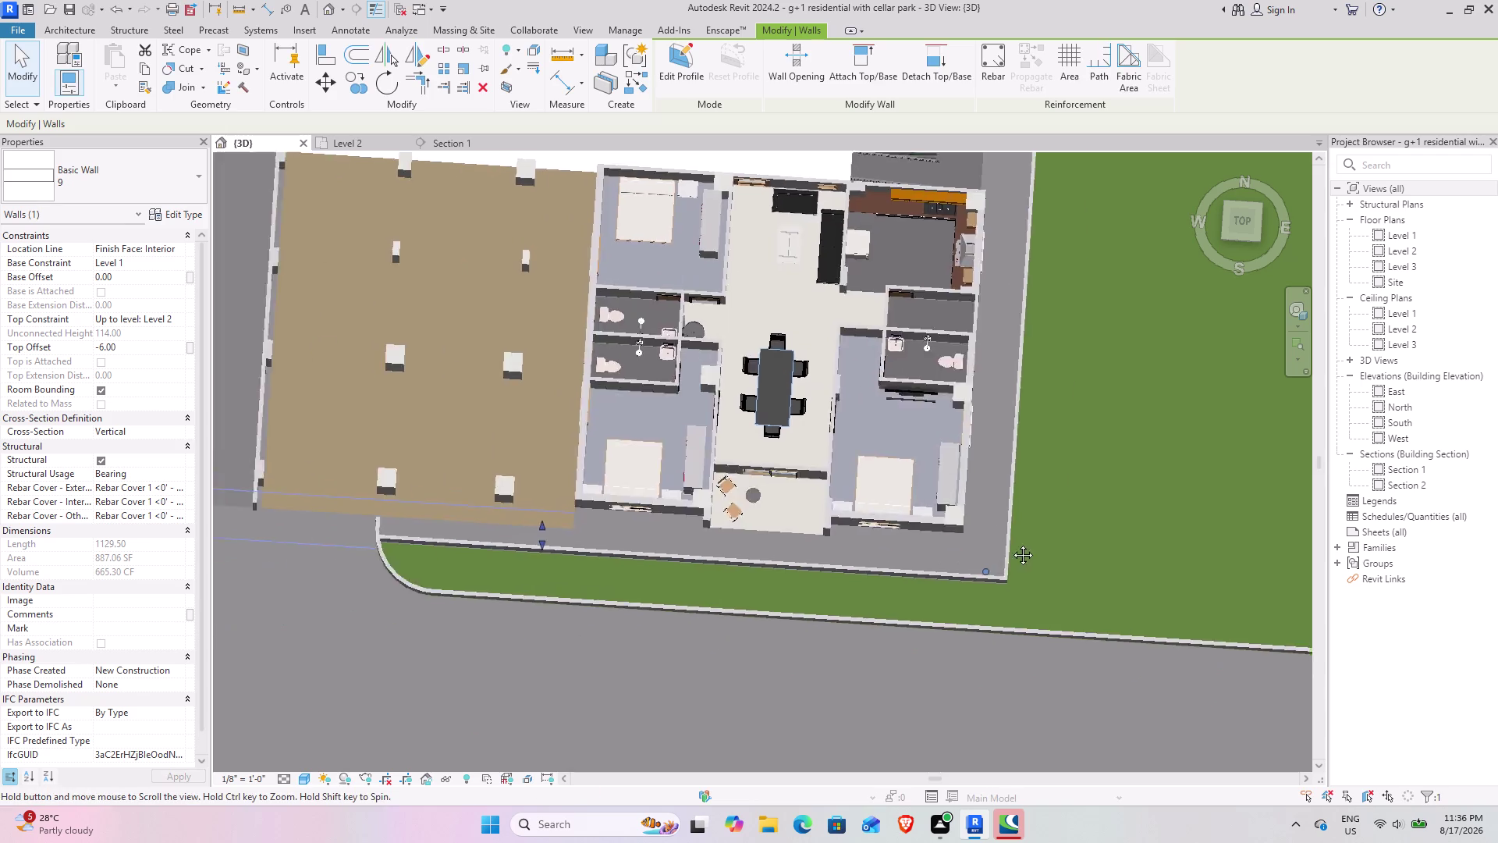
middle_drag(947, 557, 1198, 506)
middle_drag(710, 515, 881, 591)
middle_drag(623, 591, 732, 474)
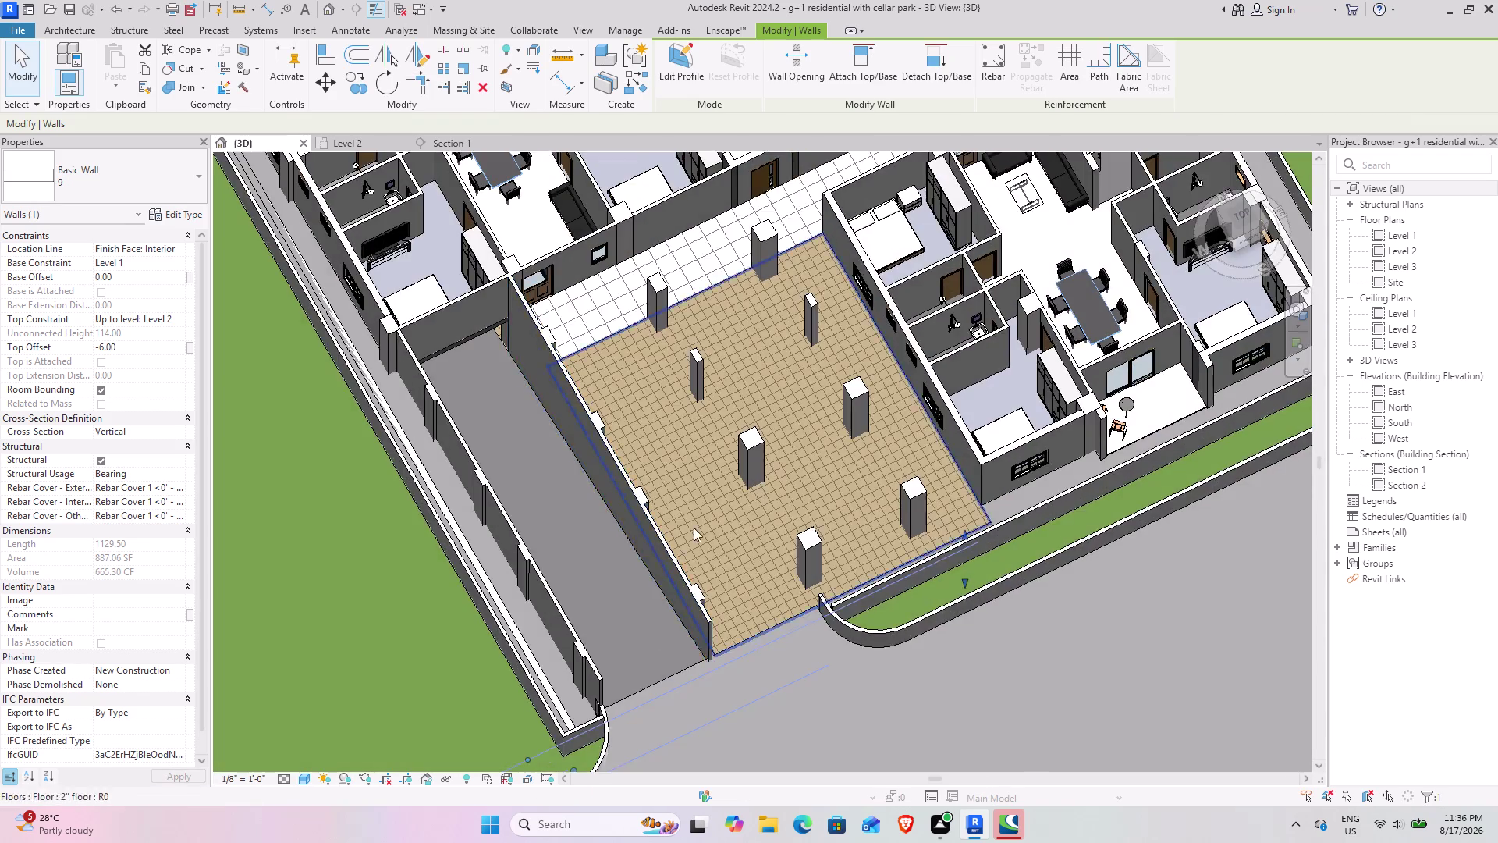
middle_drag(622, 643, 718, 699)
middle_drag(714, 685, 822, 320)
middle_drag(726, 454, 771, 512)
click(829, 570)
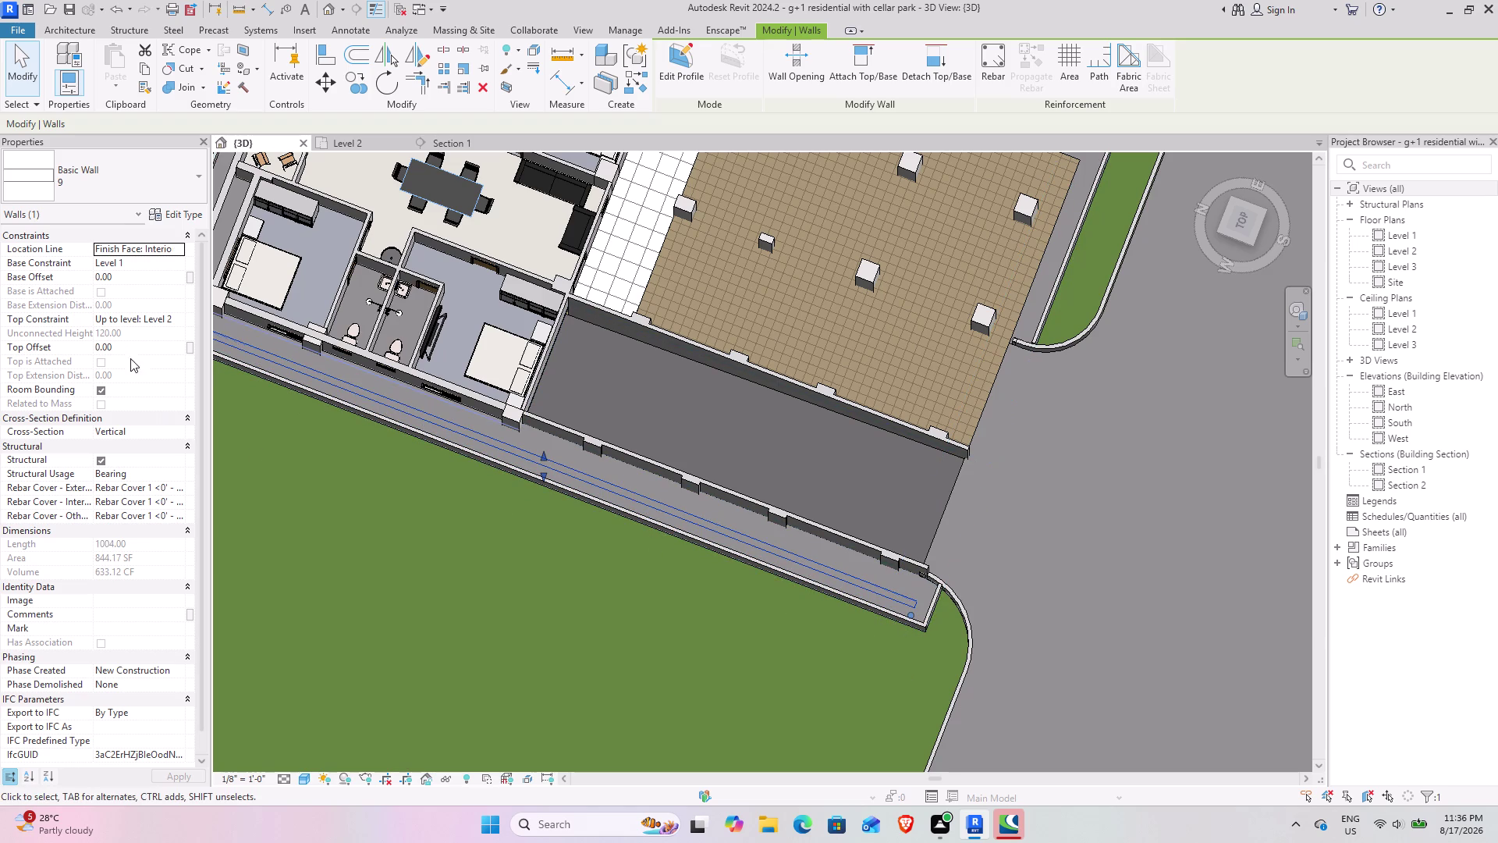
click(136, 347)
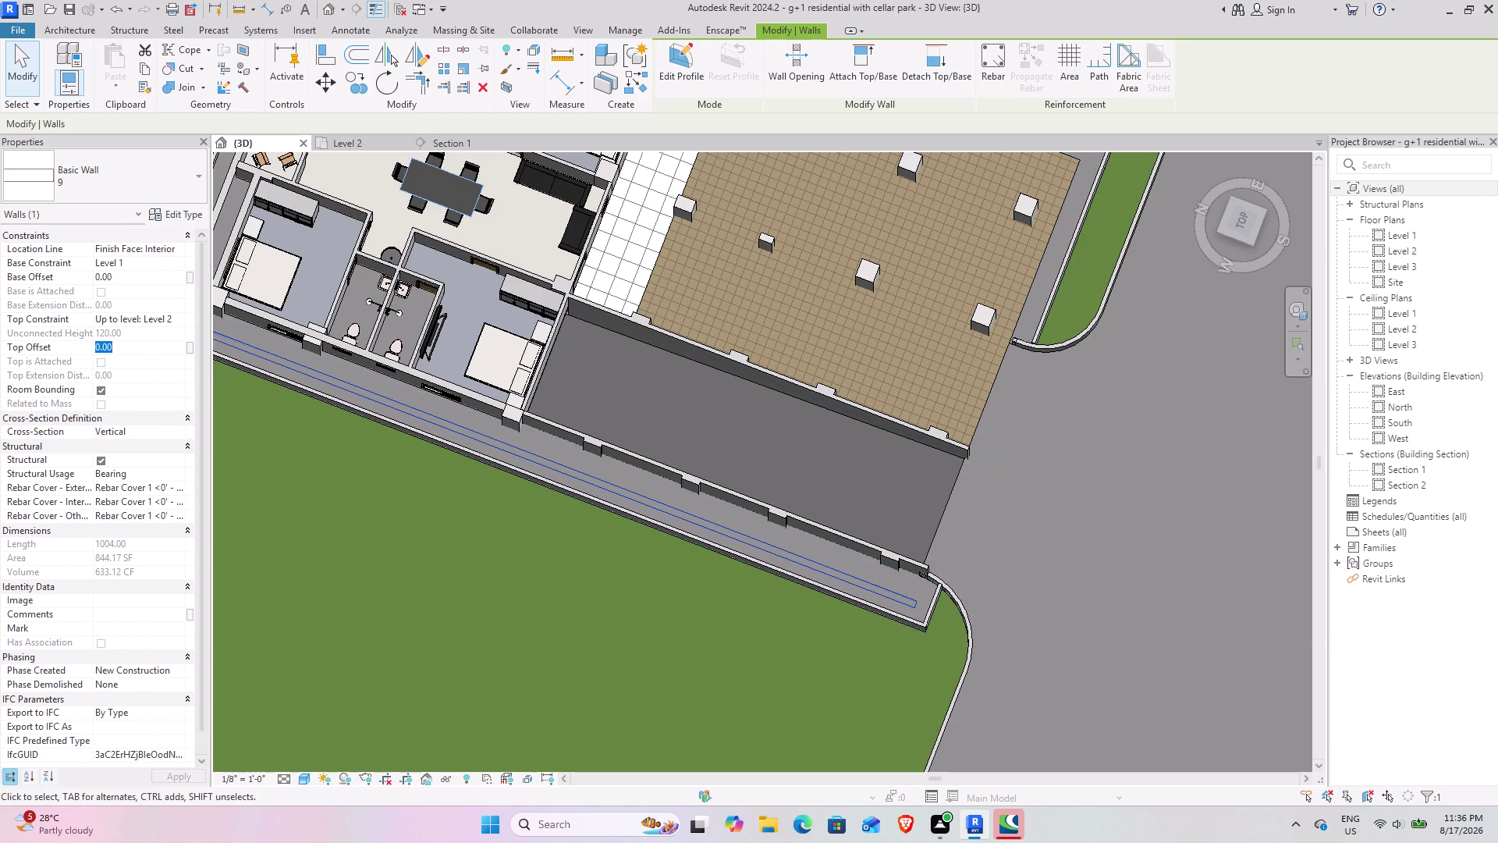
text(-6)
key(Return)
click(469, 589)
Set the other flat's outer wall to a -6 Top Offset.
middle_drag(467, 587, 676, 595)
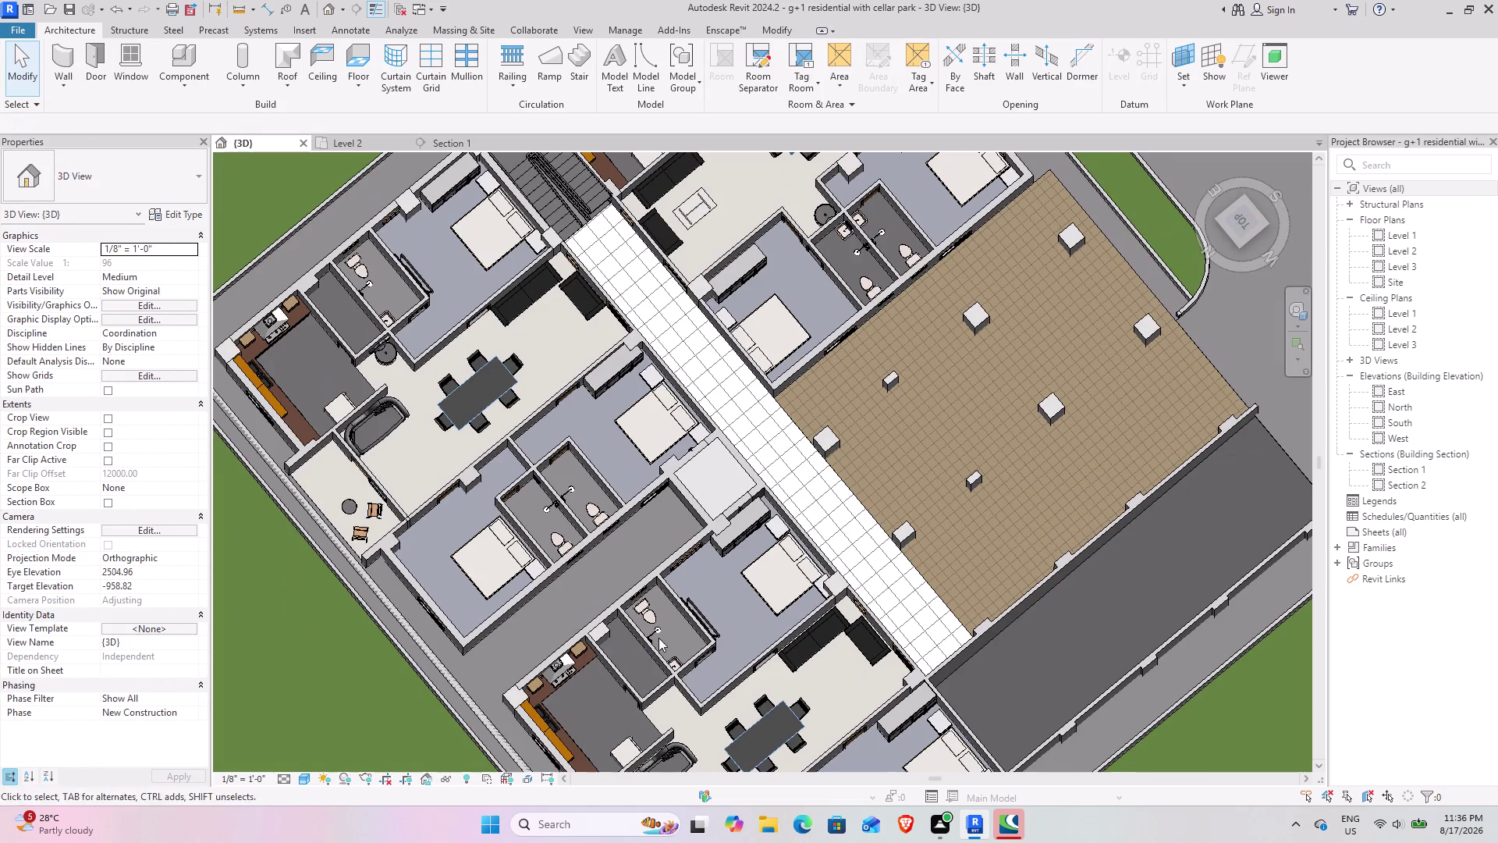
click(437, 664)
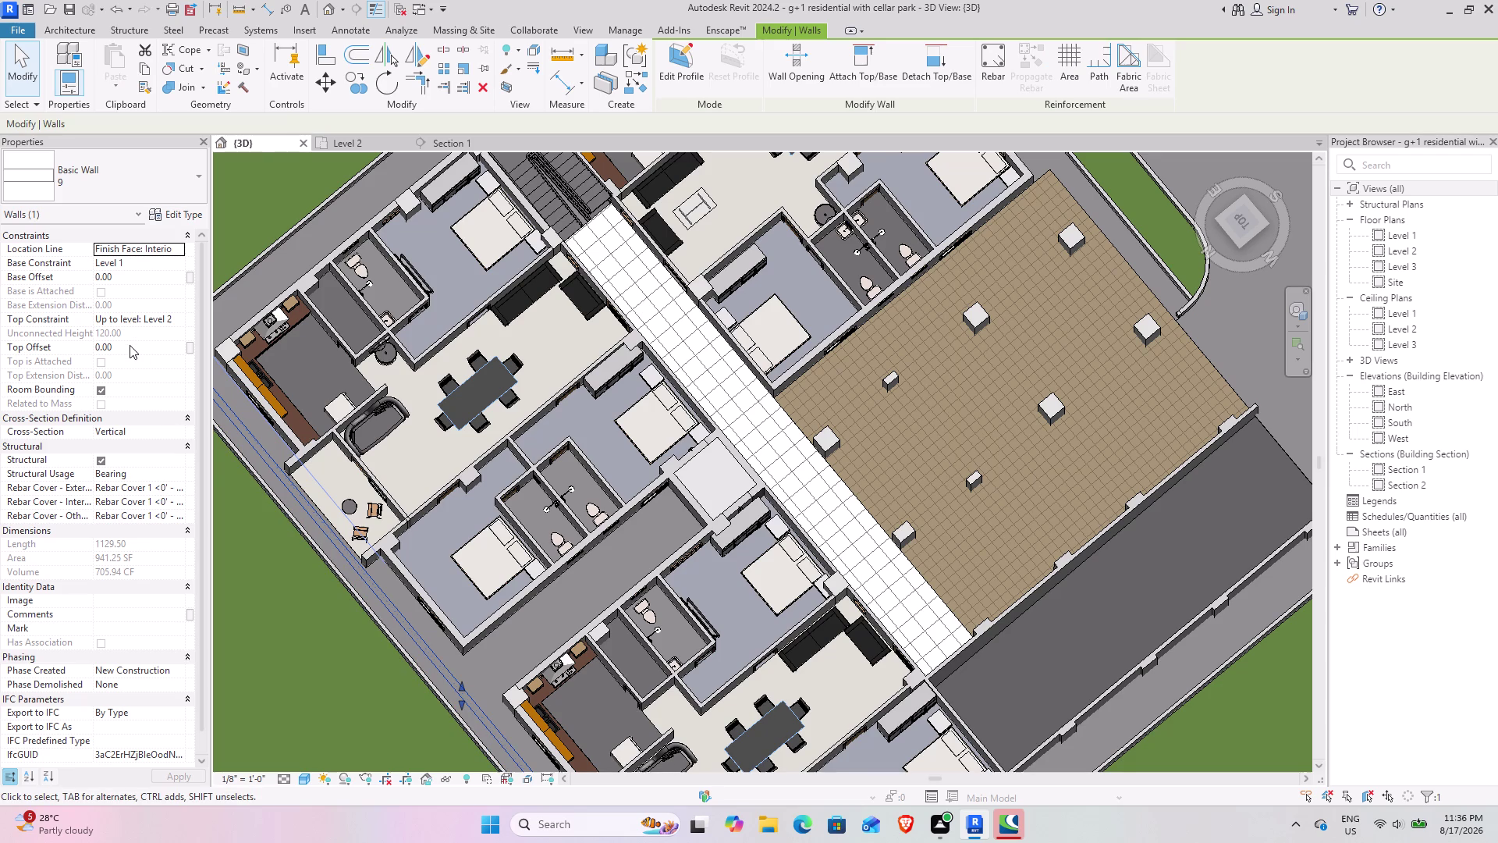
click(130, 345)
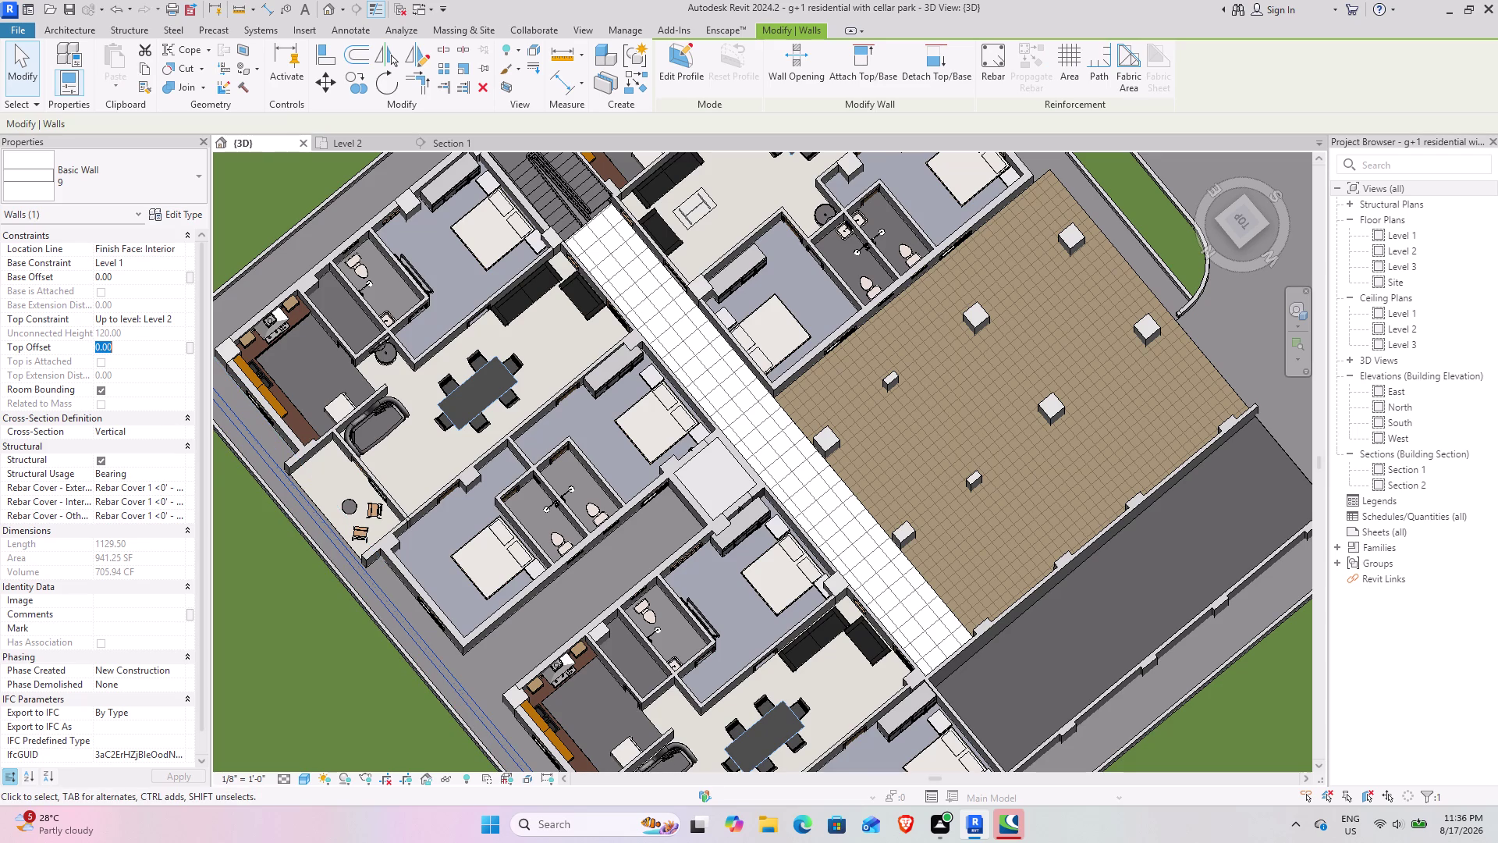
text(-6)
key(Return)
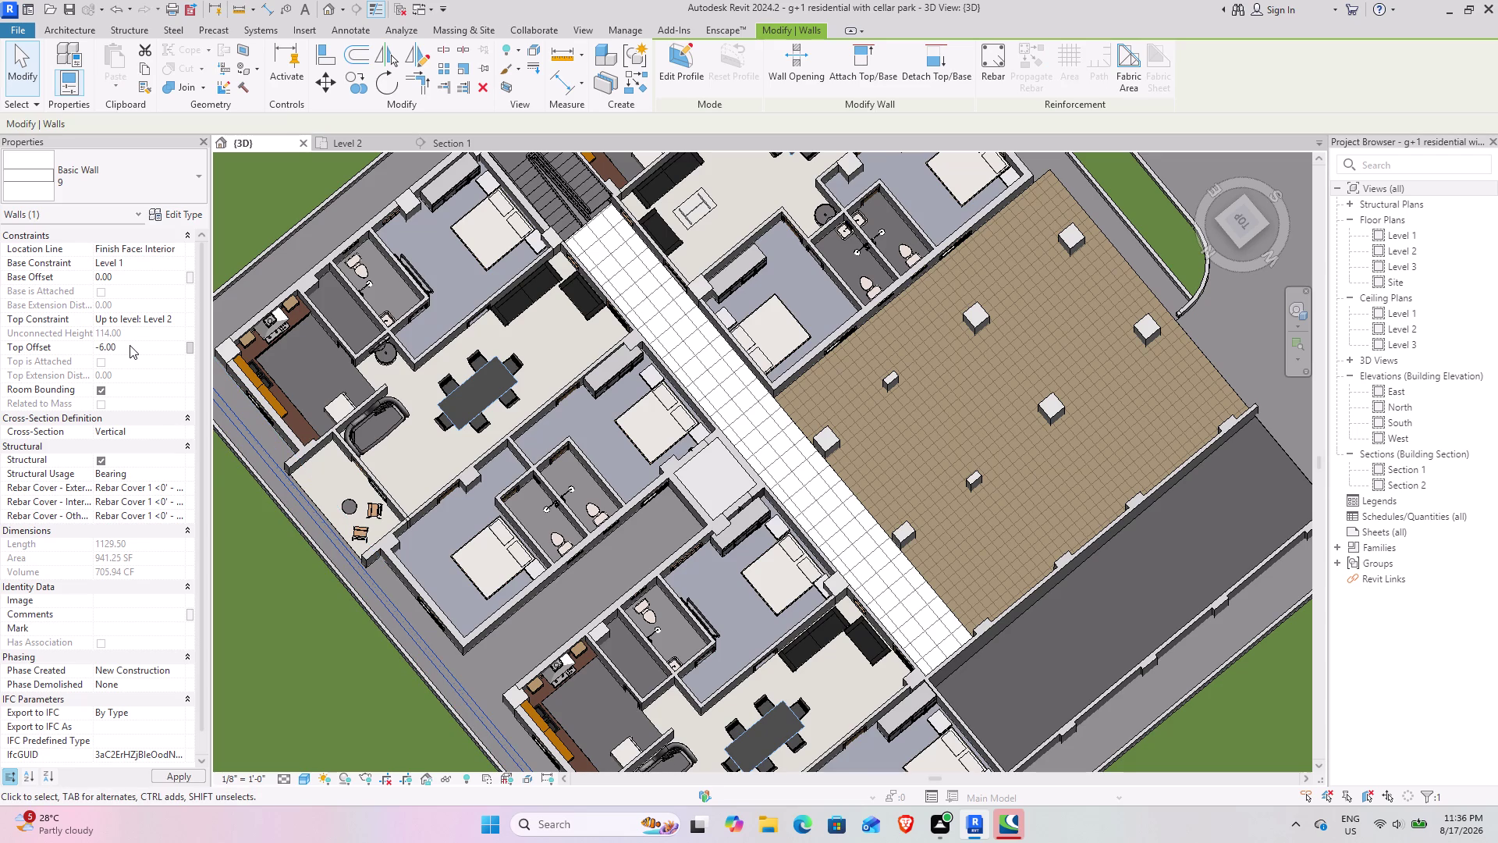
click(339, 664)
Orbit around the building in 3D to inspect the lowered walls of both flats.
middle_drag(340, 654, 427, 440)
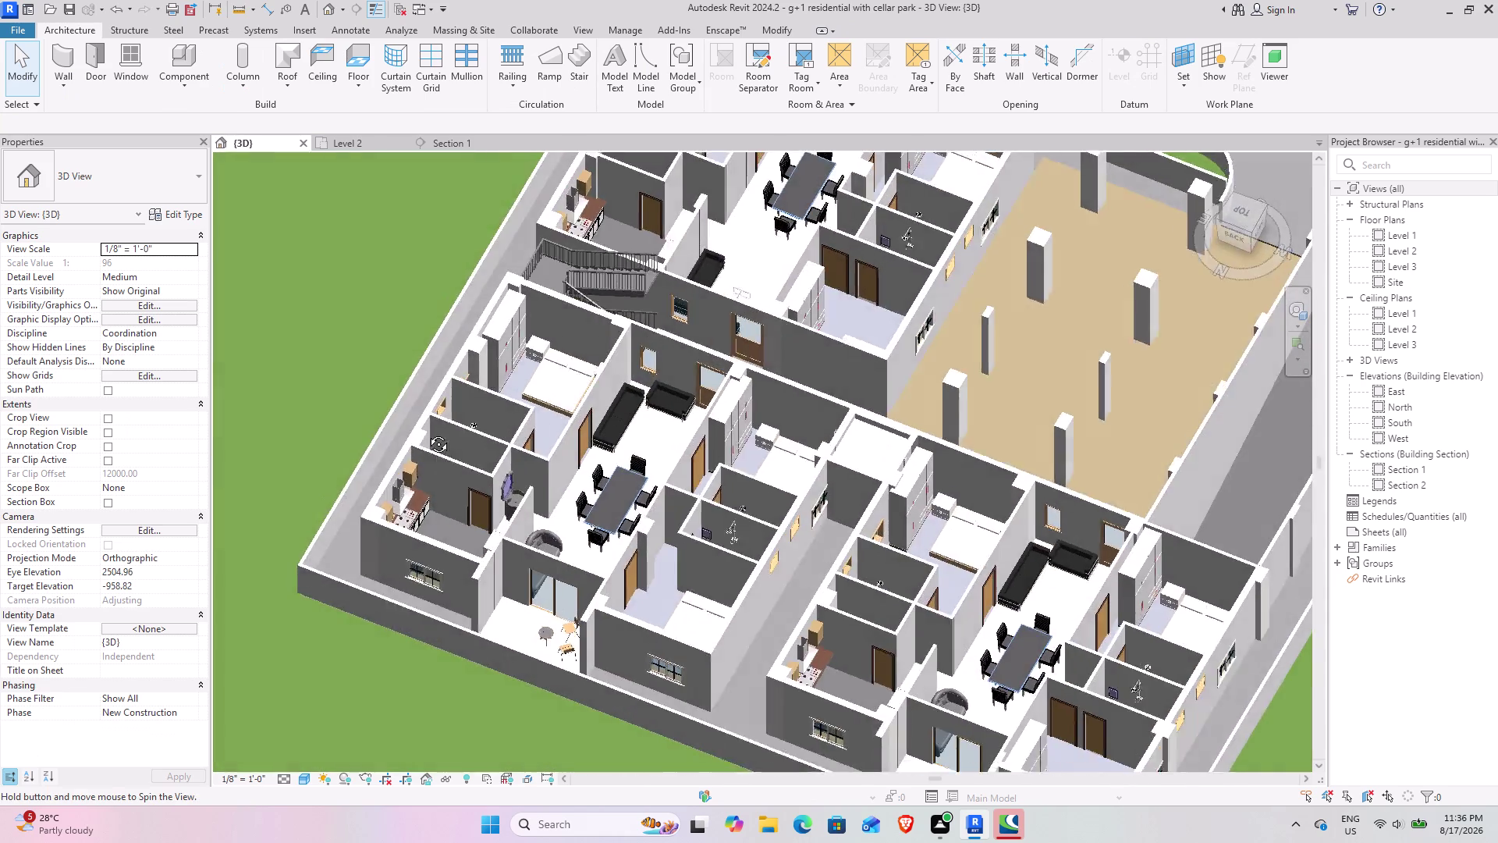
middle_drag(426, 440, 419, 387)
scroll(down, 3)
middle_drag(574, 627, 519, 468)
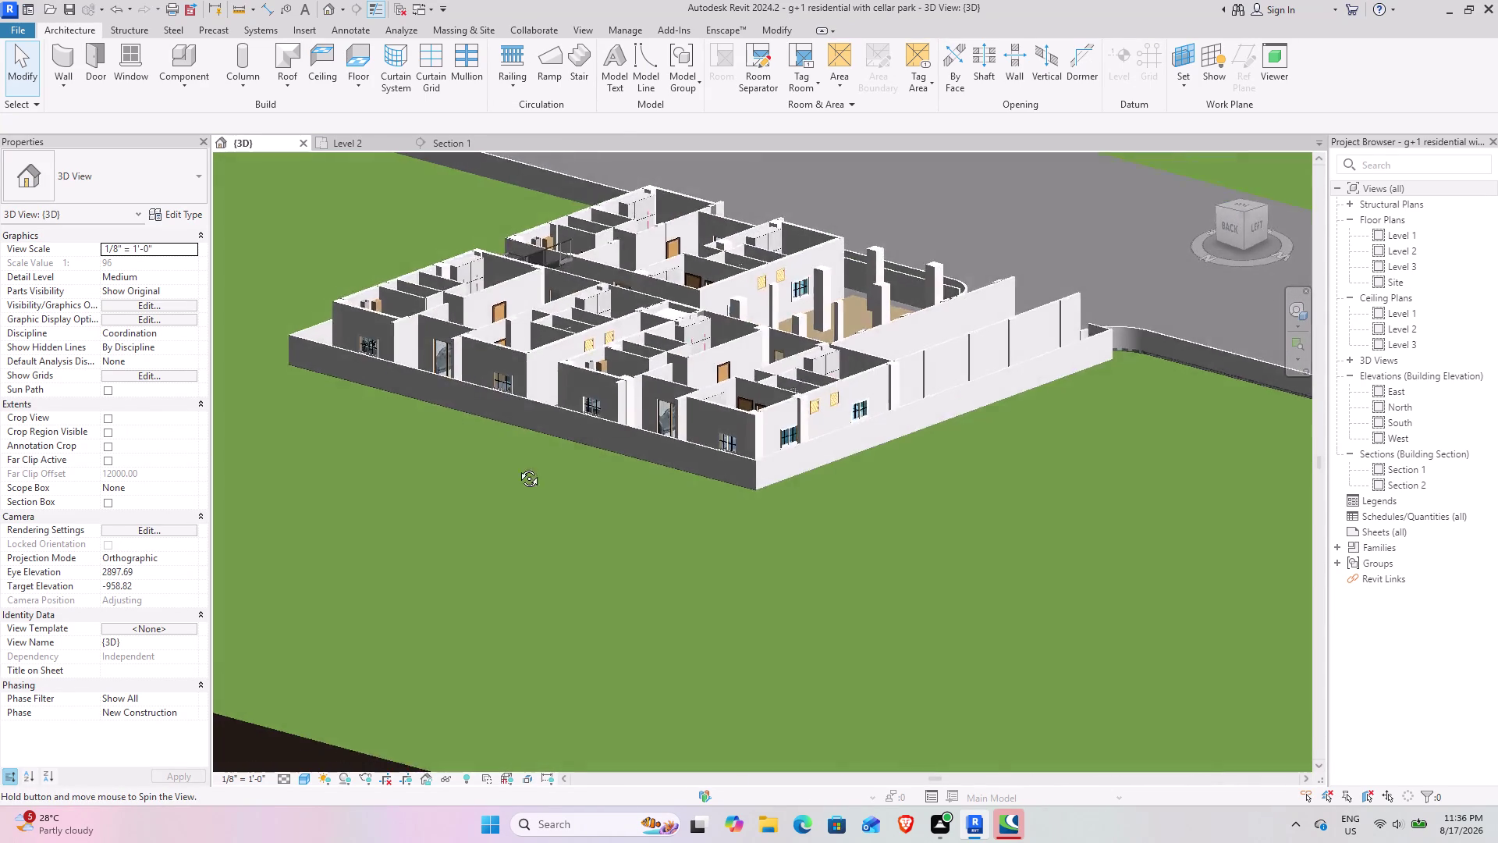
middle_drag(519, 469, 256, 595)
middle_drag(509, 581, 400, 608)
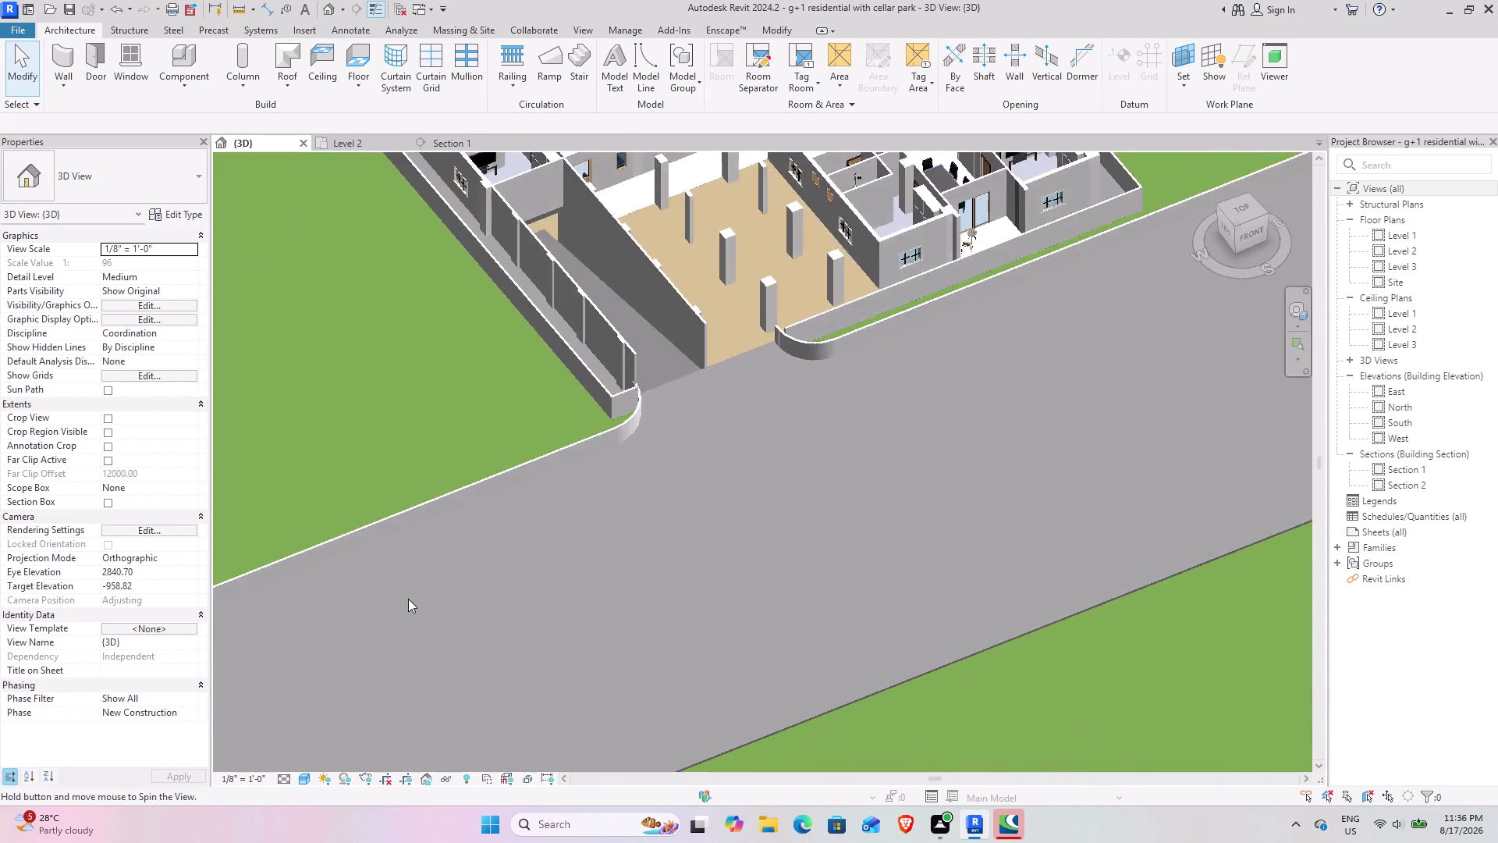
middle_drag(540, 505, 401, 718)
middle_drag(481, 581, 696, 555)
middle_drag(539, 668, 717, 650)
middle_drag(688, 679, 737, 430)
scroll(up, 3)
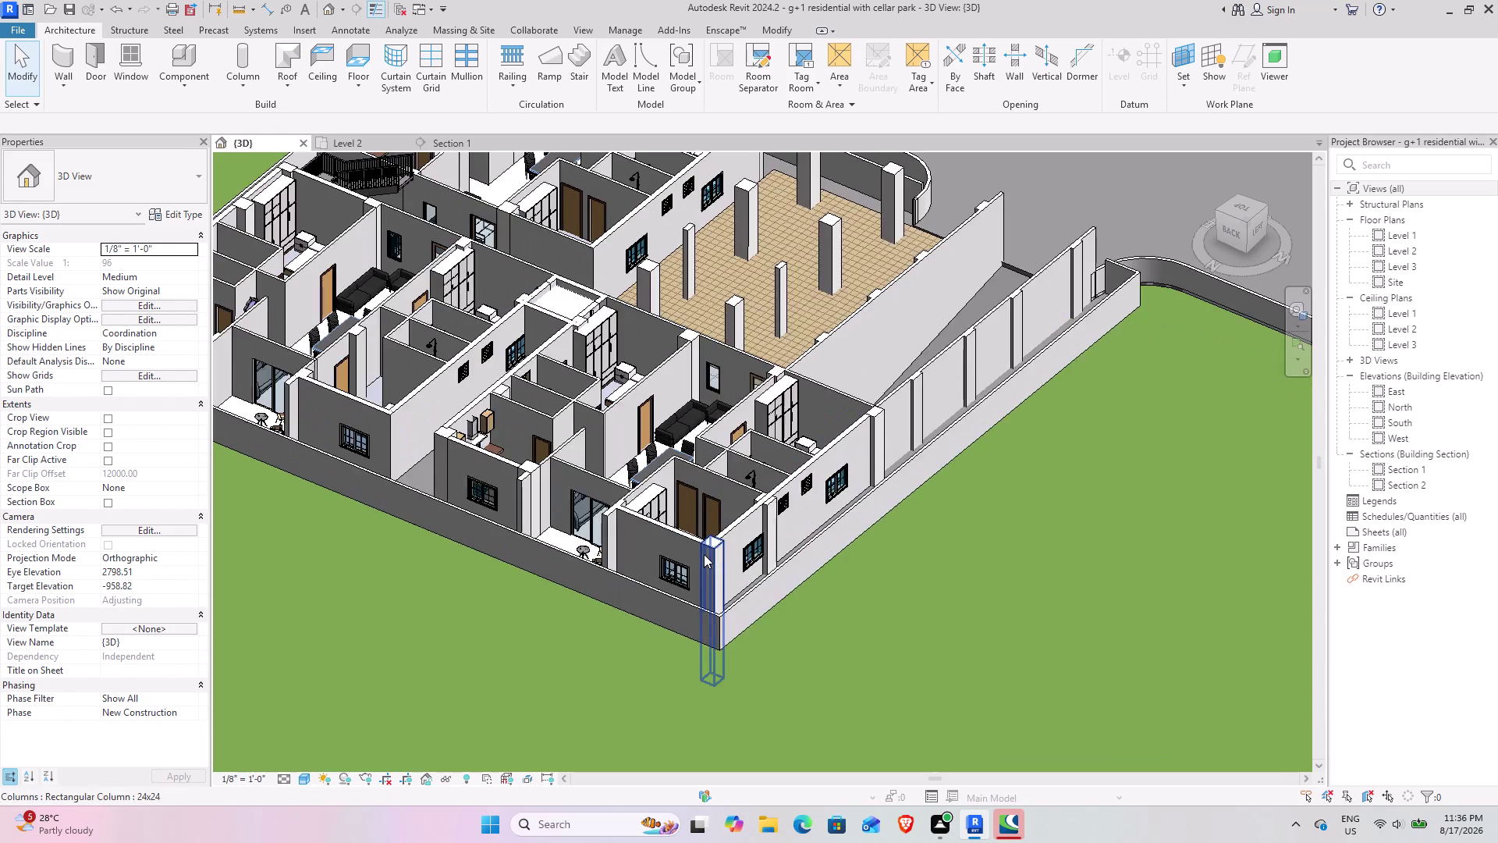
middle_drag(704, 554, 802, 526)
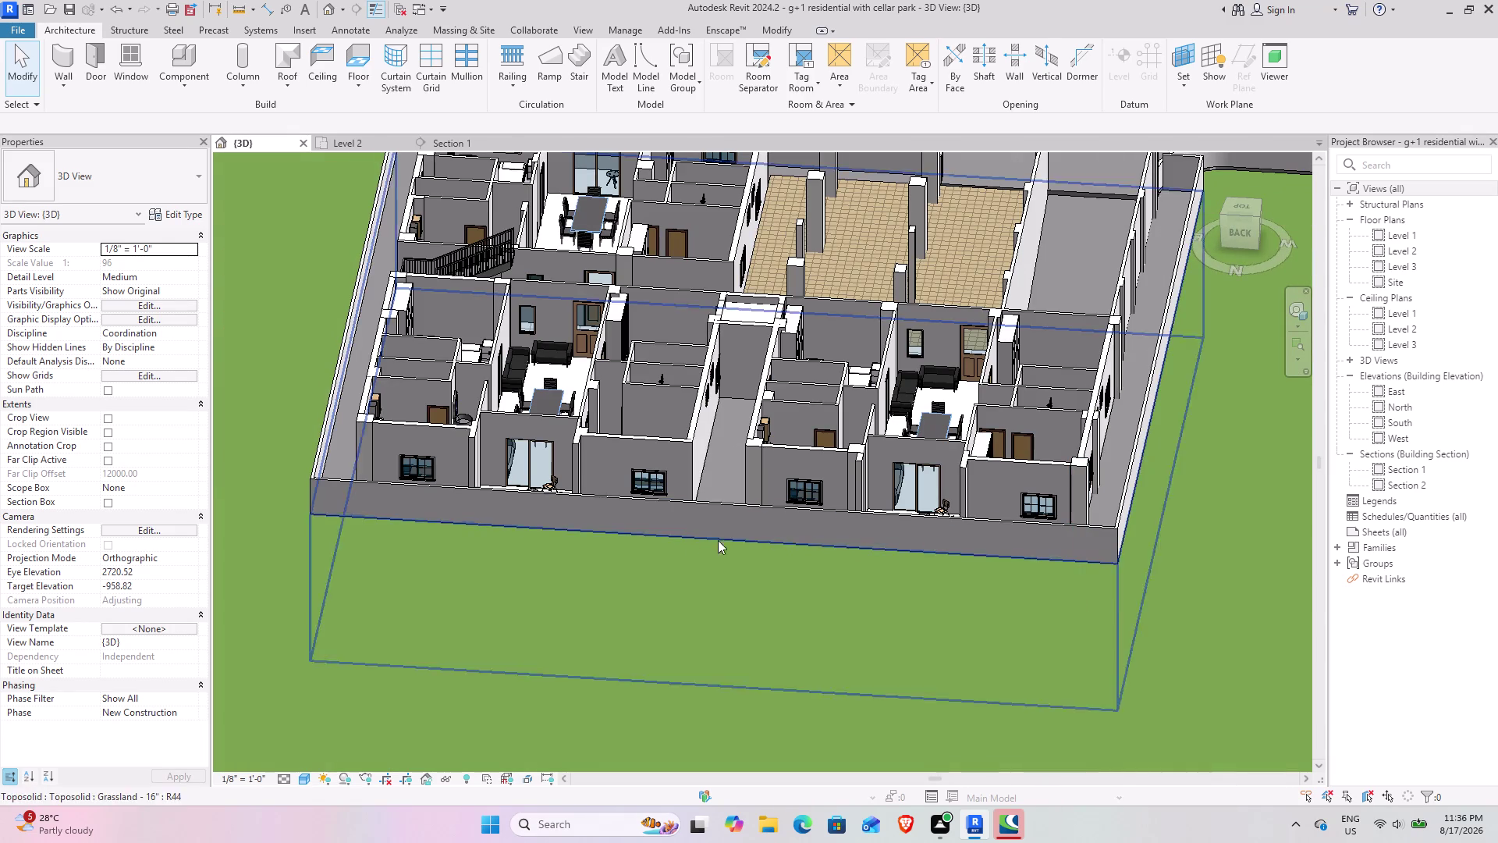
middle_drag(642, 489, 656, 590)
middle_drag(555, 639, 633, 508)
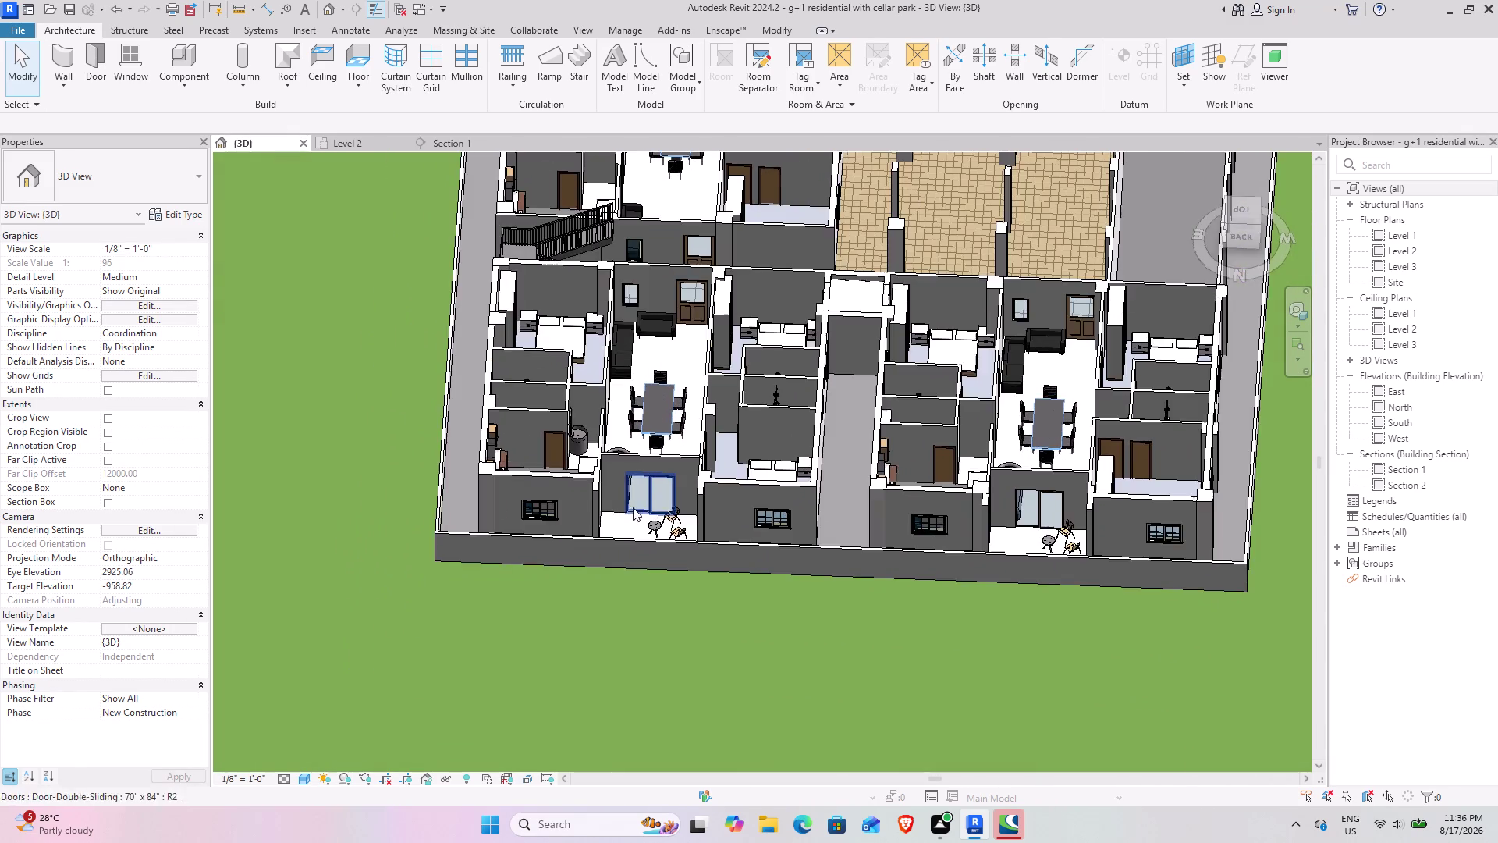
middle_drag(609, 511, 582, 543)
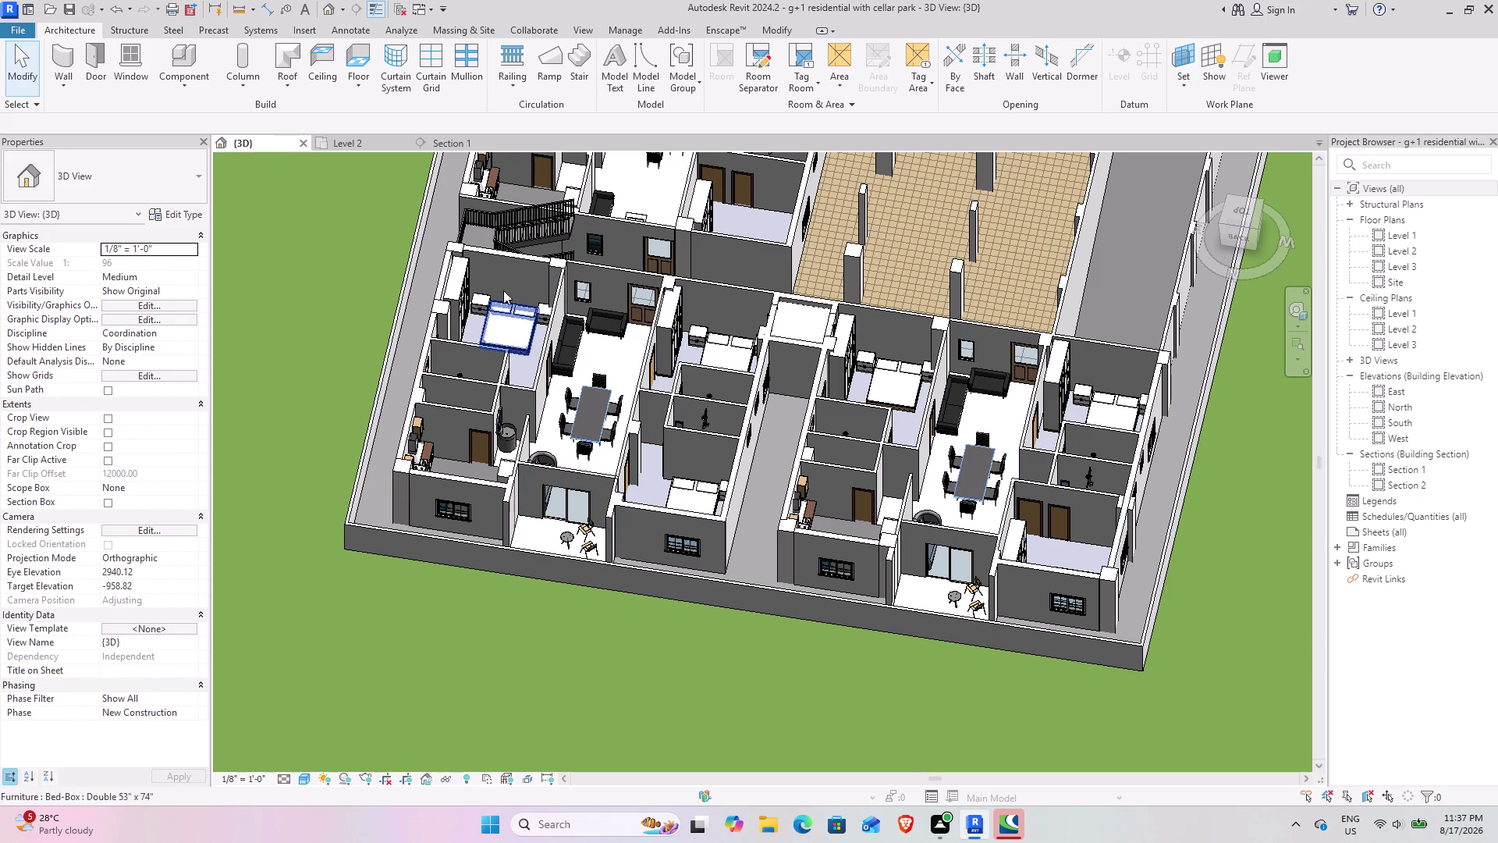
Switch to the Level 2 floor plan and pan across it.
click(345, 146)
scroll(down, 3)
middle_drag(573, 555, 641, 466)
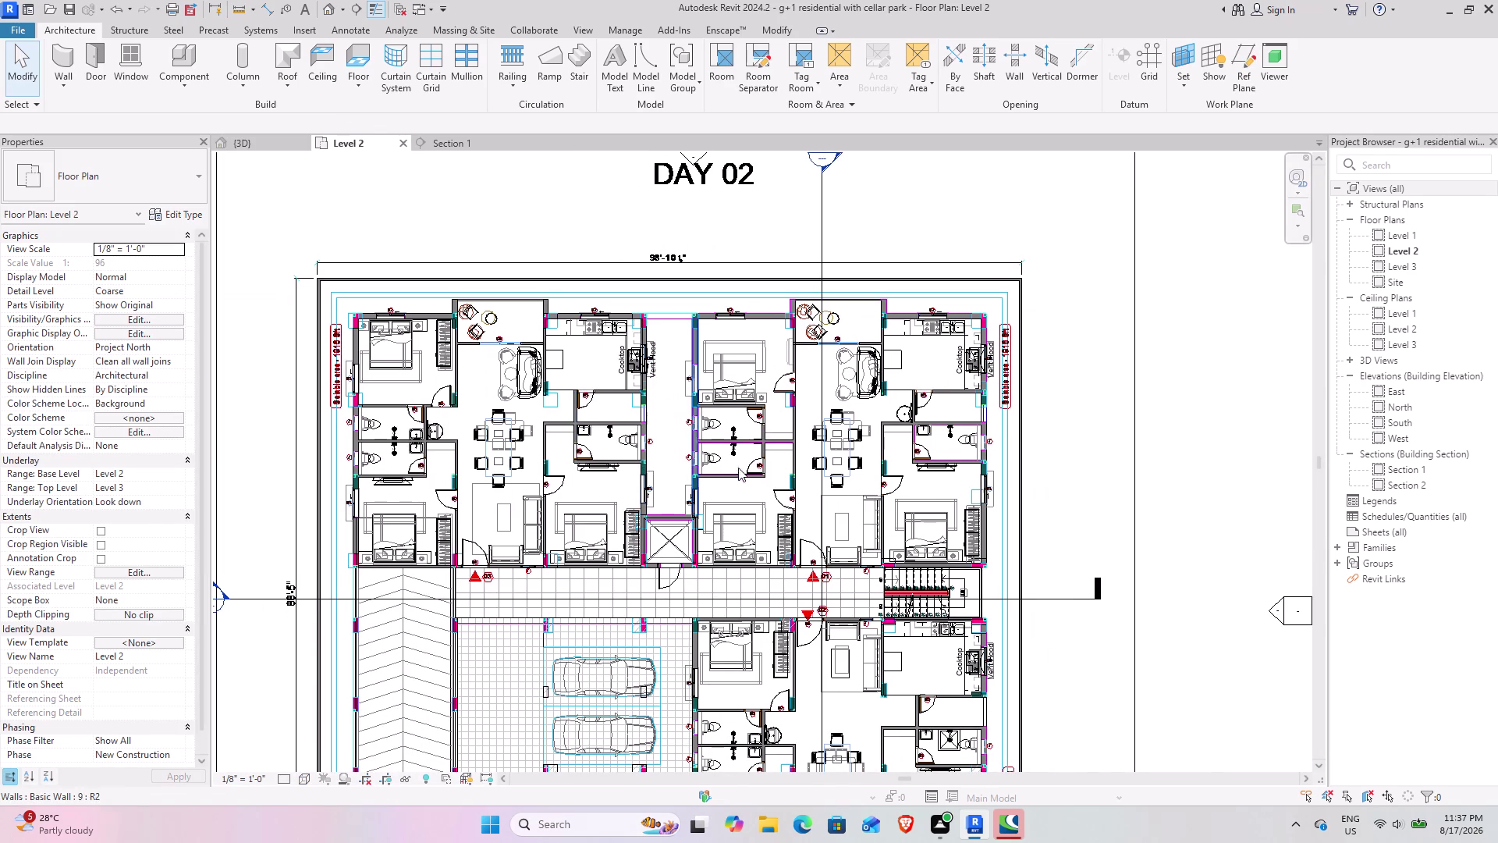
Zoom and pan around the Level 2 bedrooms and kitchens, then return to the 3D view.
scroll(up, 3)
scroll(up, 3)
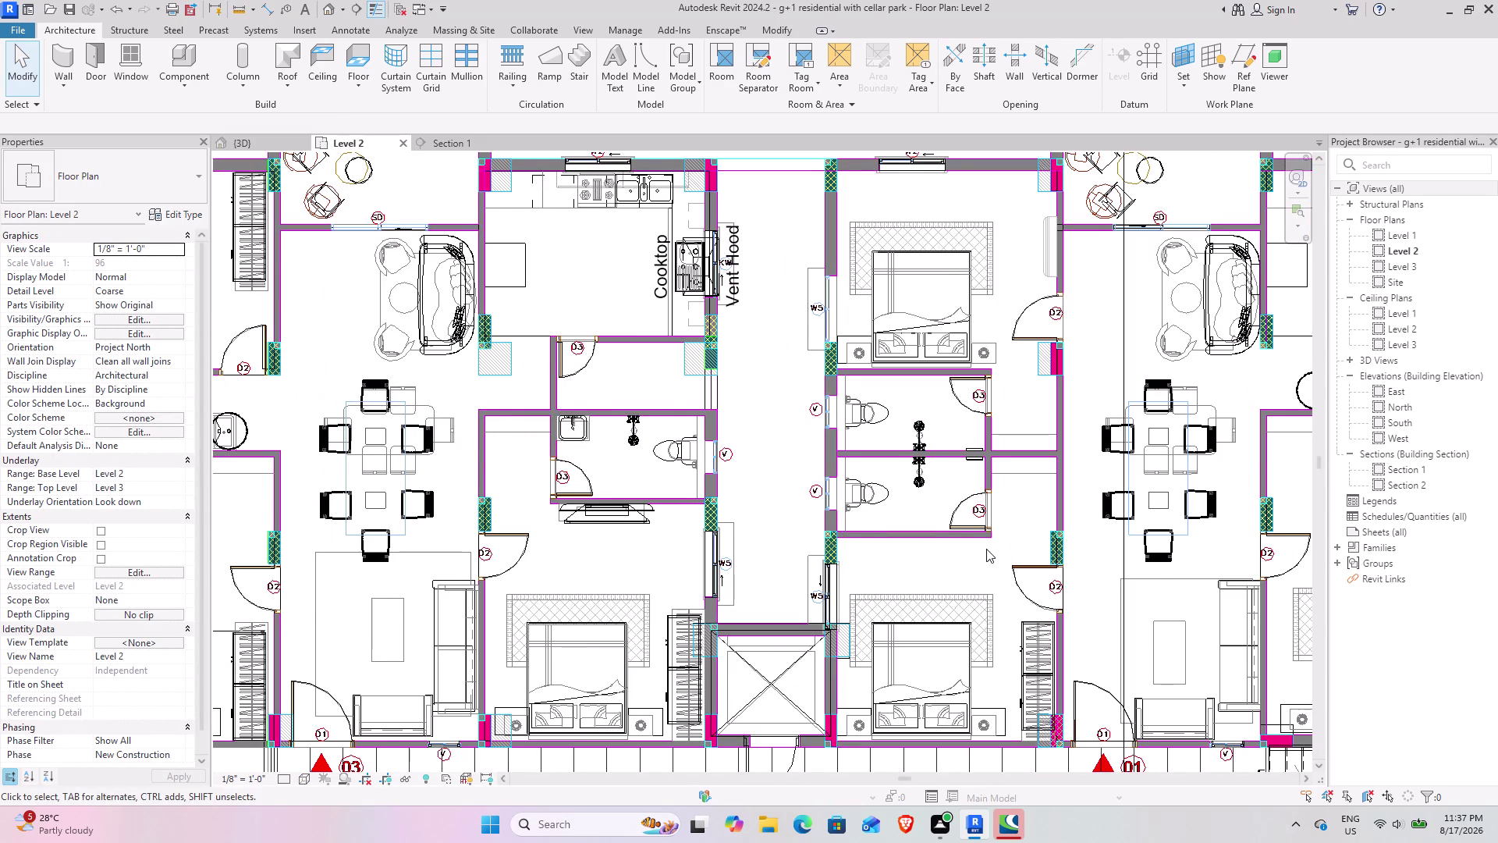
scroll(down, 3)
middle_drag(993, 370, 914, 379)
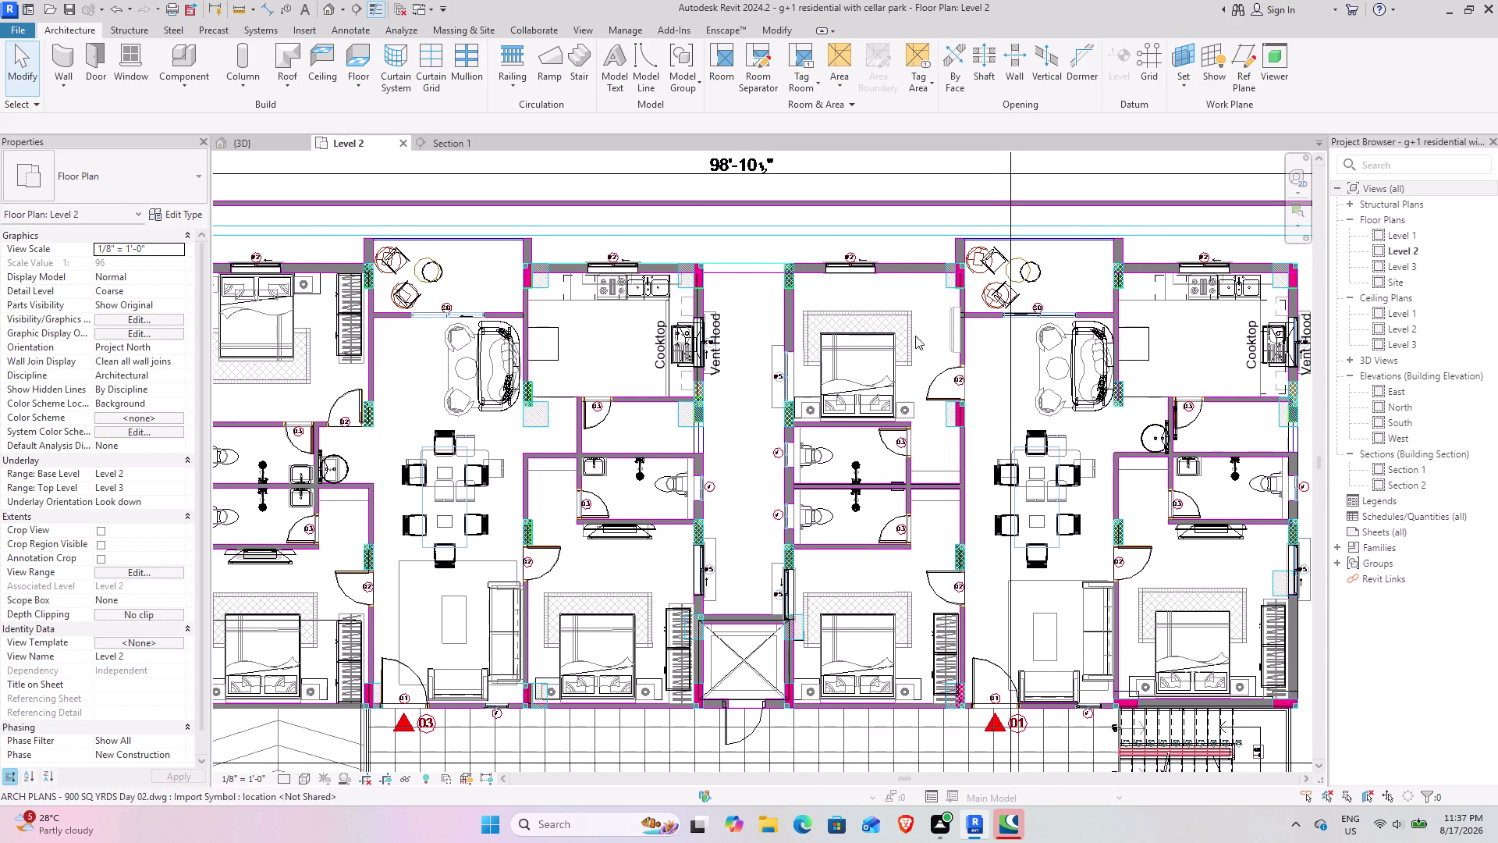
scroll(up, 3)
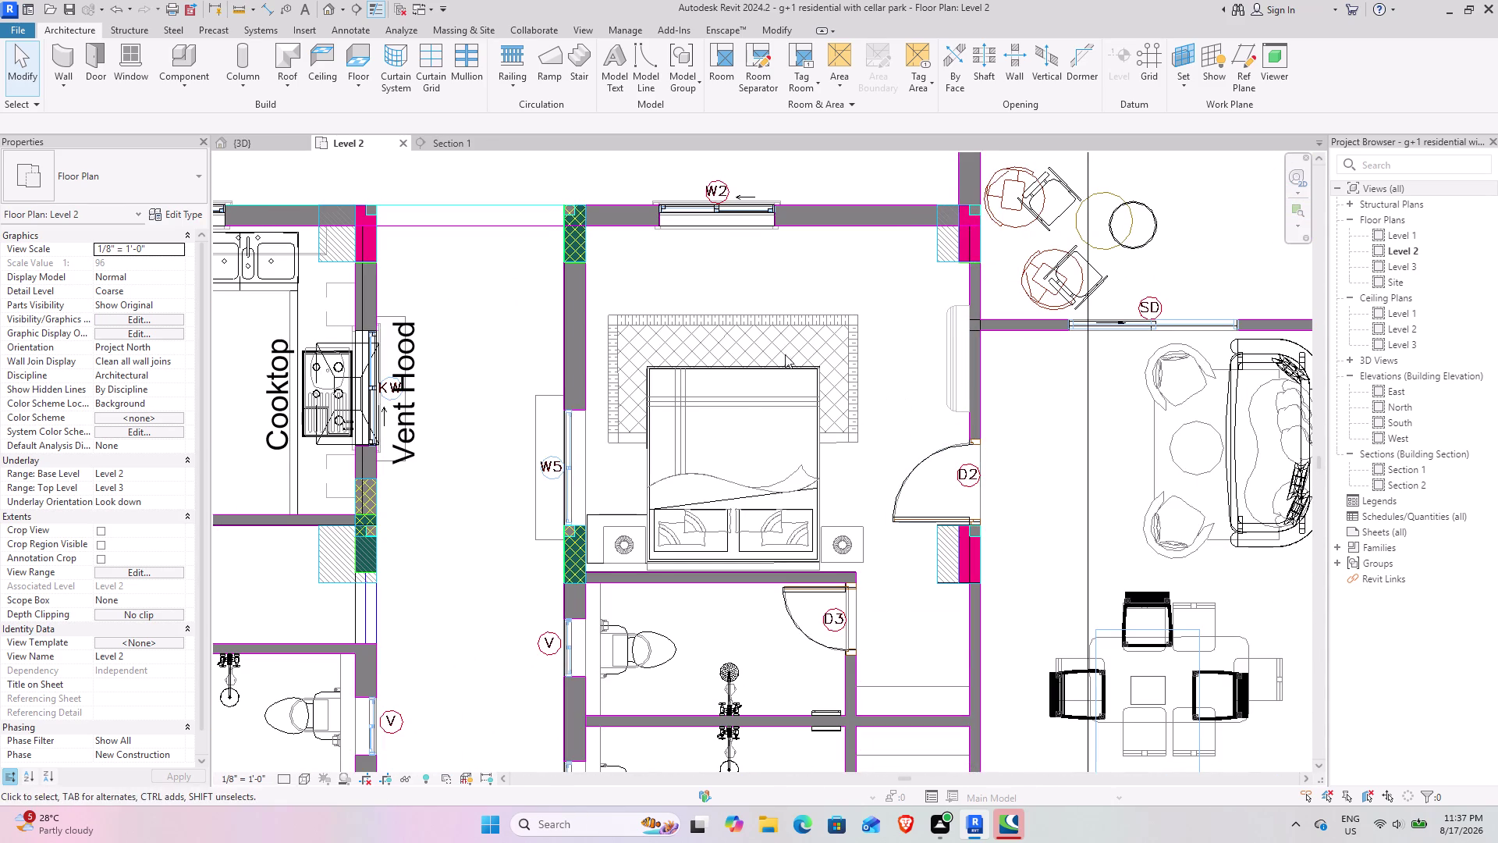
scroll(down, 3)
middle_drag(672, 467, 983, 365)
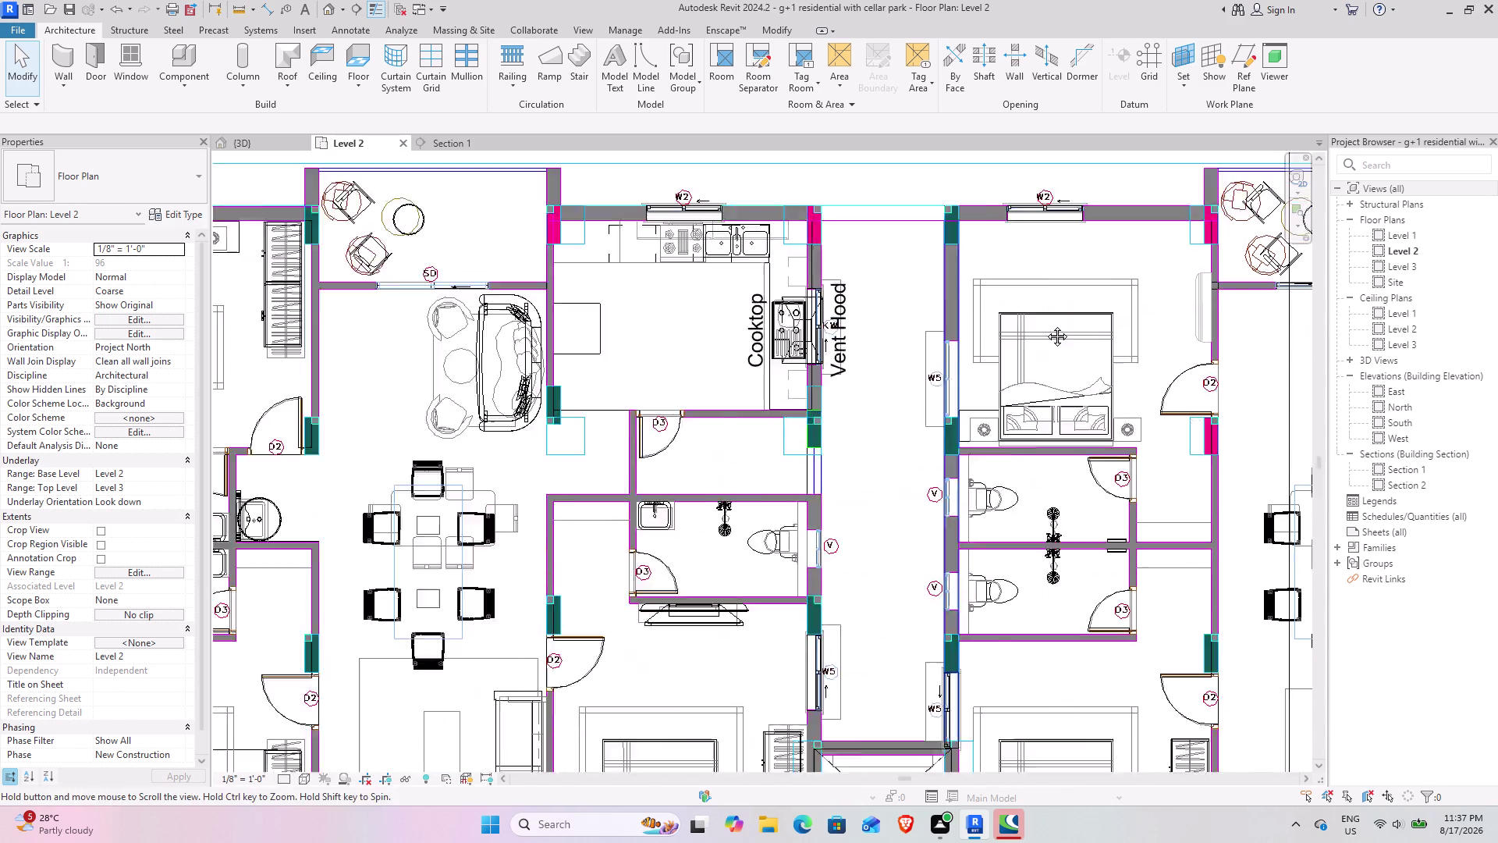
middle_drag(983, 366, 1104, 279)
middle_drag(886, 411, 854, 512)
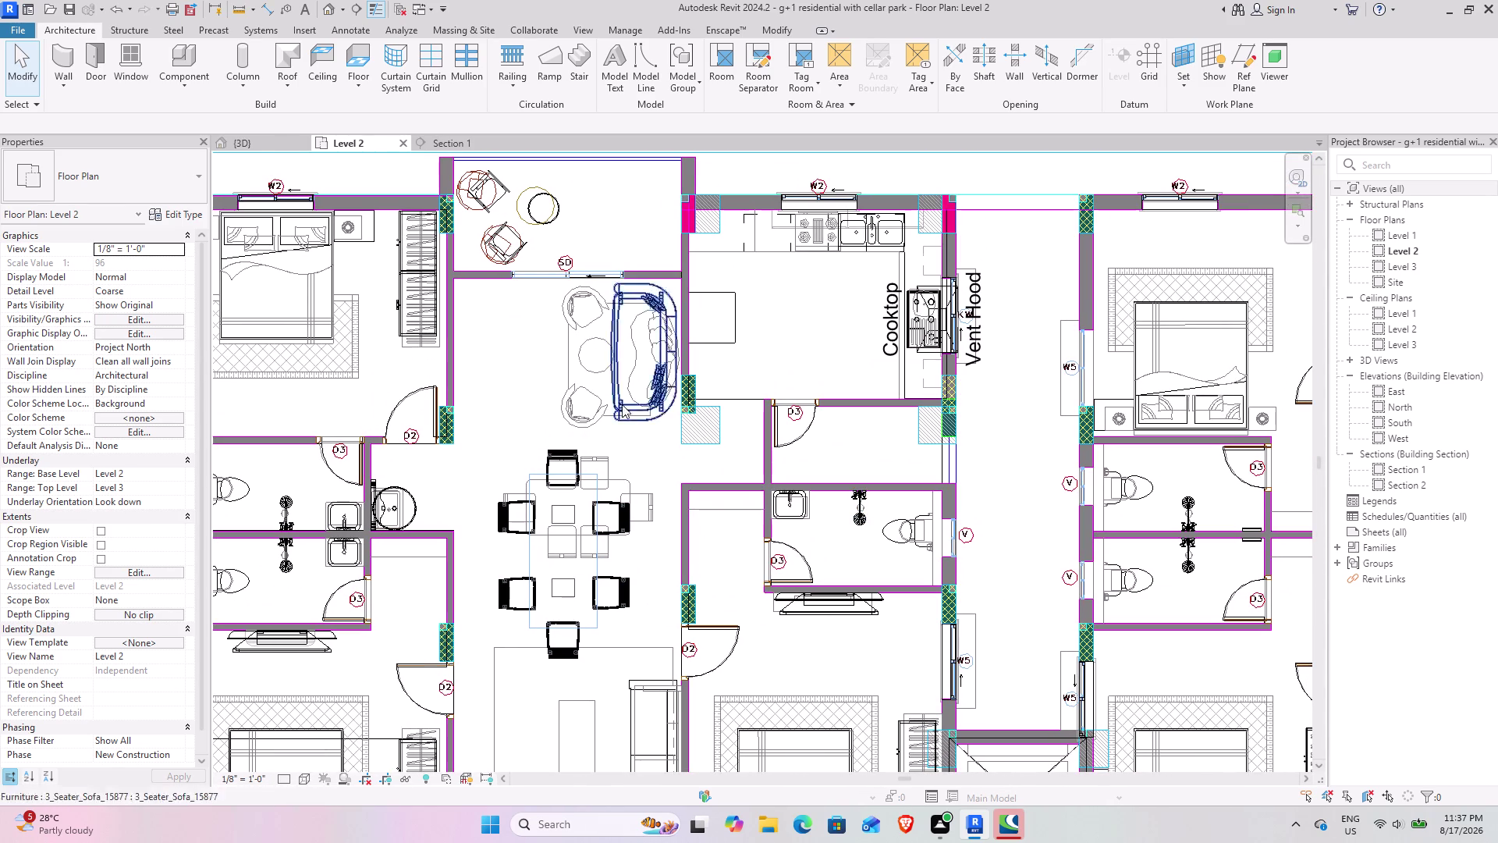
click(256, 142)
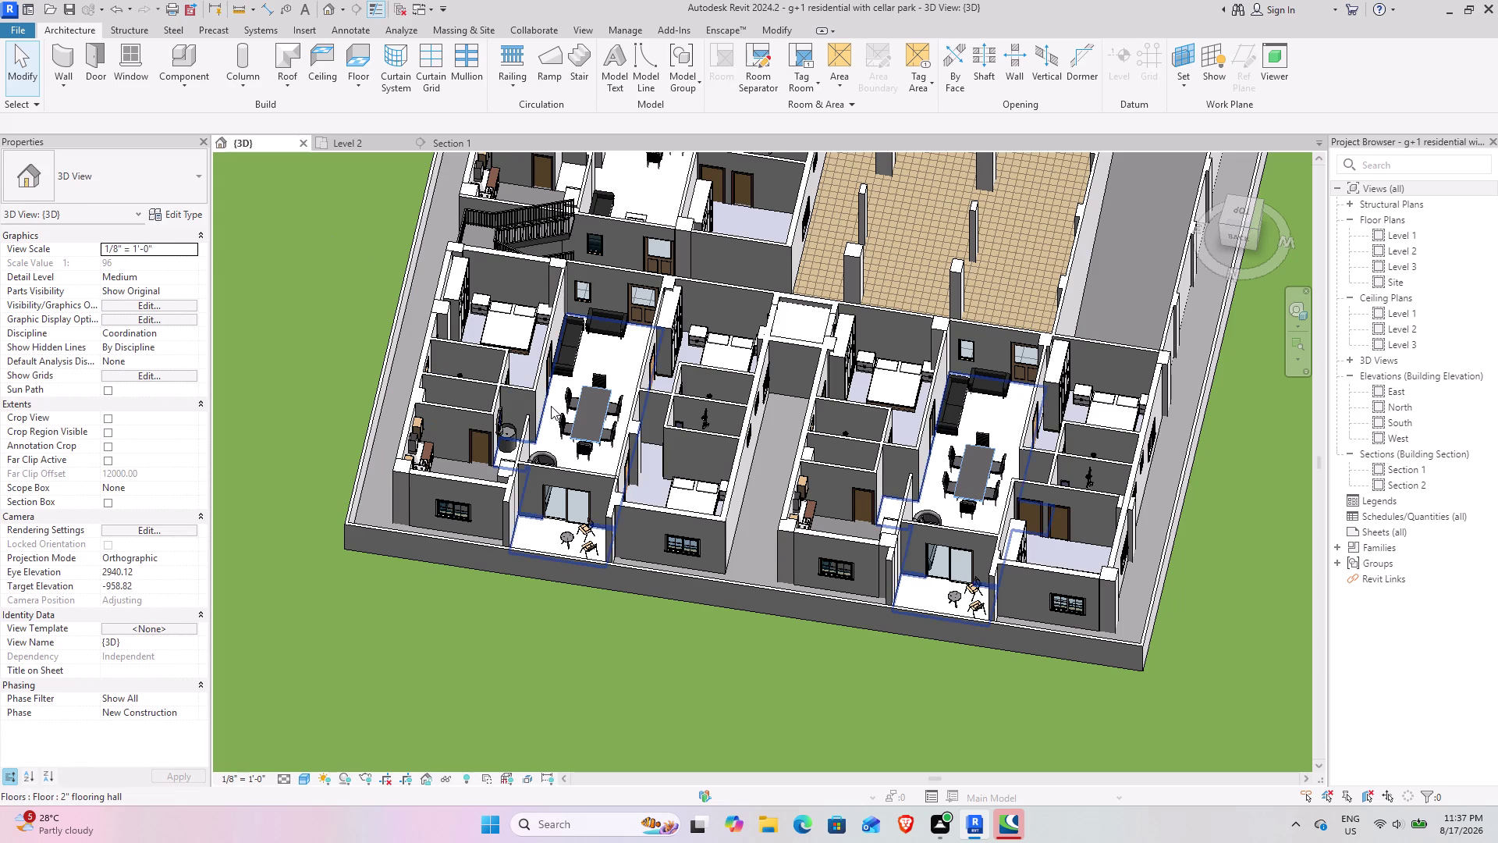
scroll(down, 3)
middle_drag(511, 503, 543, 364)
middle_drag(542, 363, 493, 410)
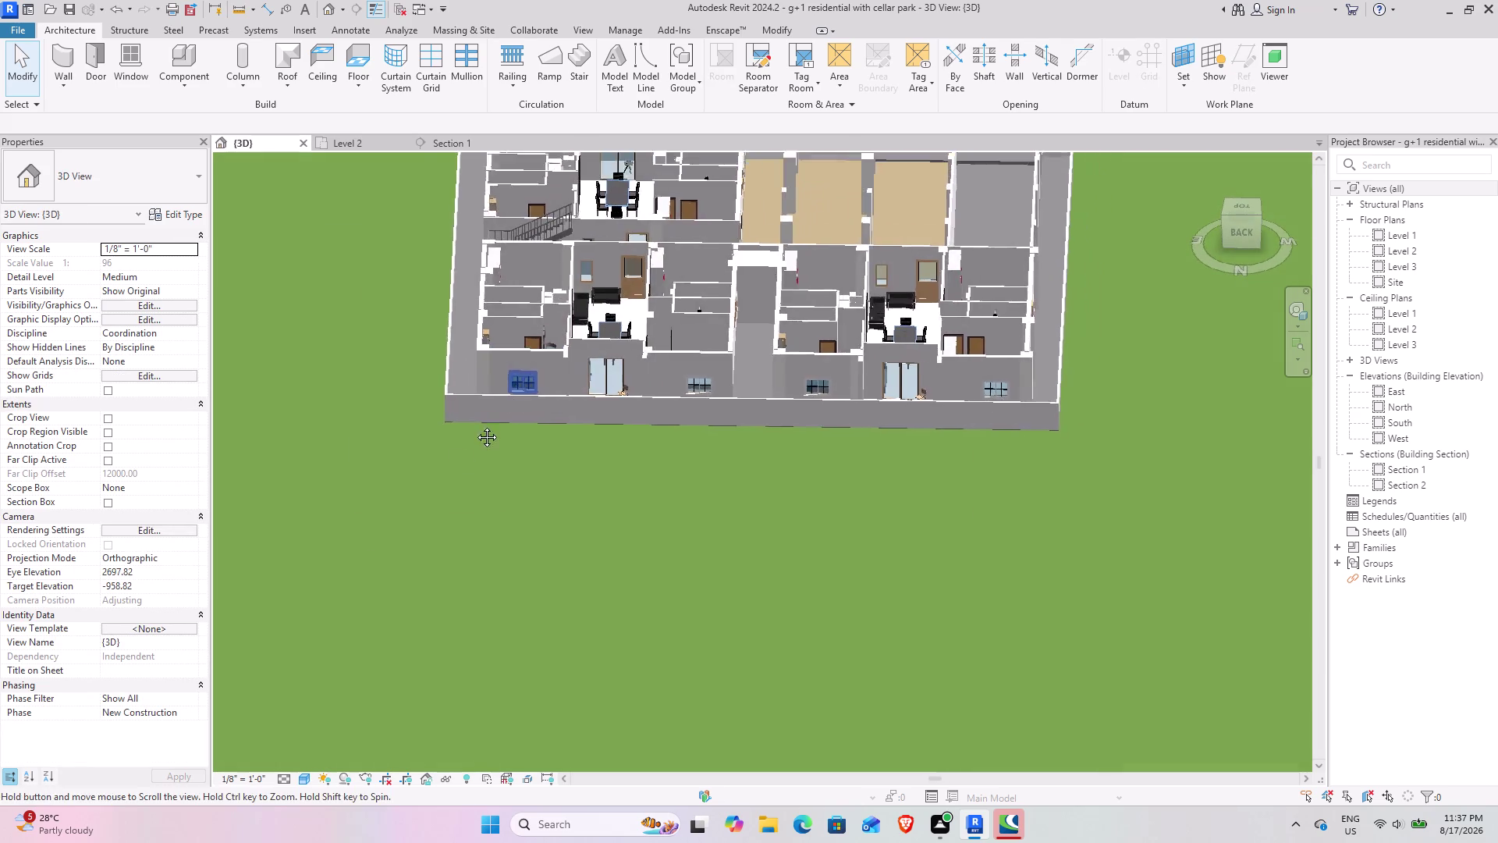
middle_drag(493, 410, 335, 537)
middle_drag(354, 518, 666, 532)
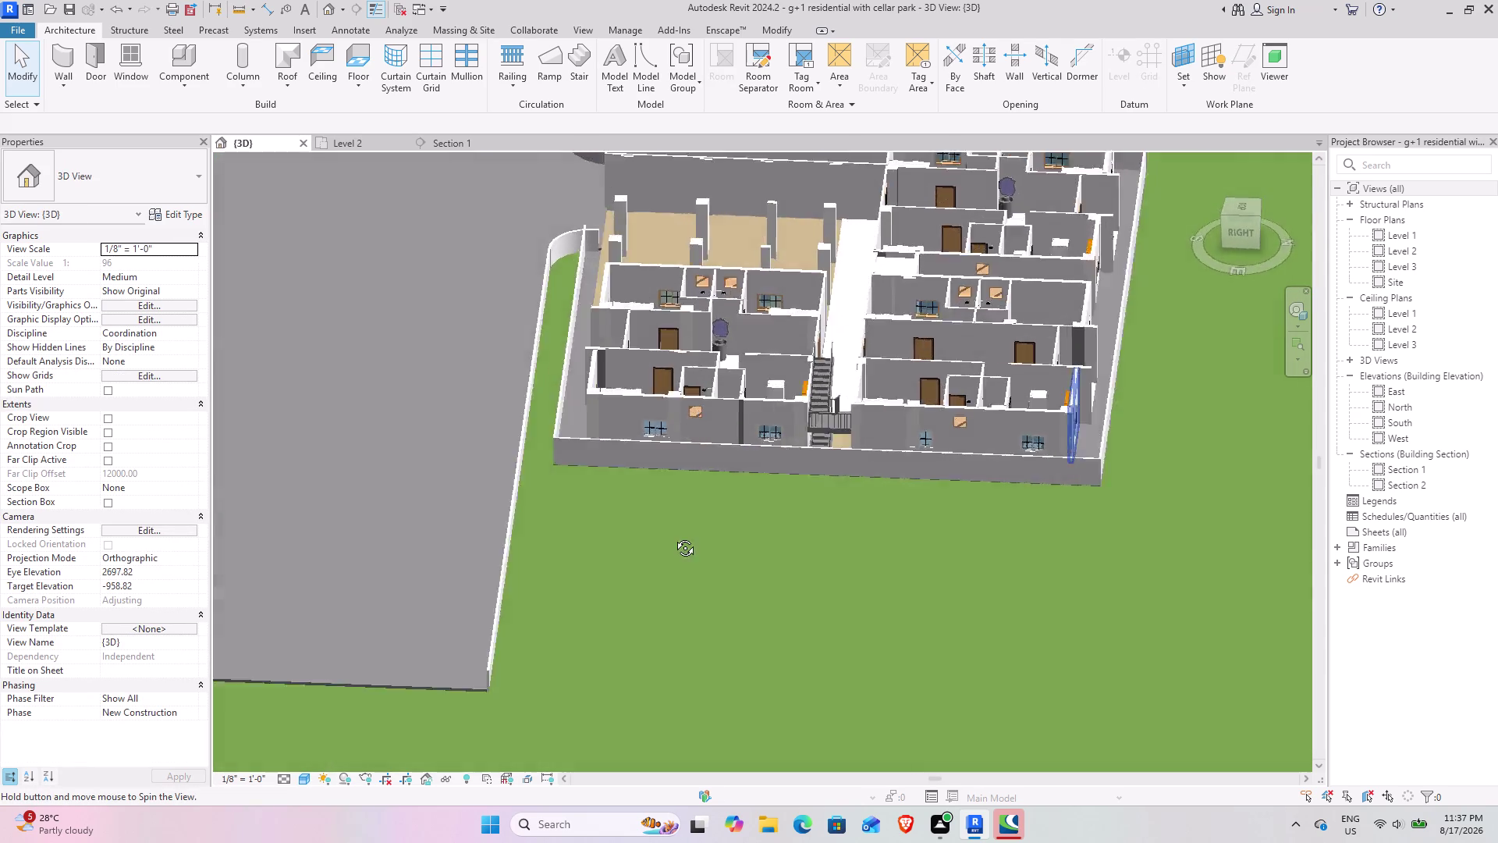
middle_drag(666, 532, 900, 469)
middle_drag(809, 426, 748, 711)
middle_drag(539, 550, 555, 555)
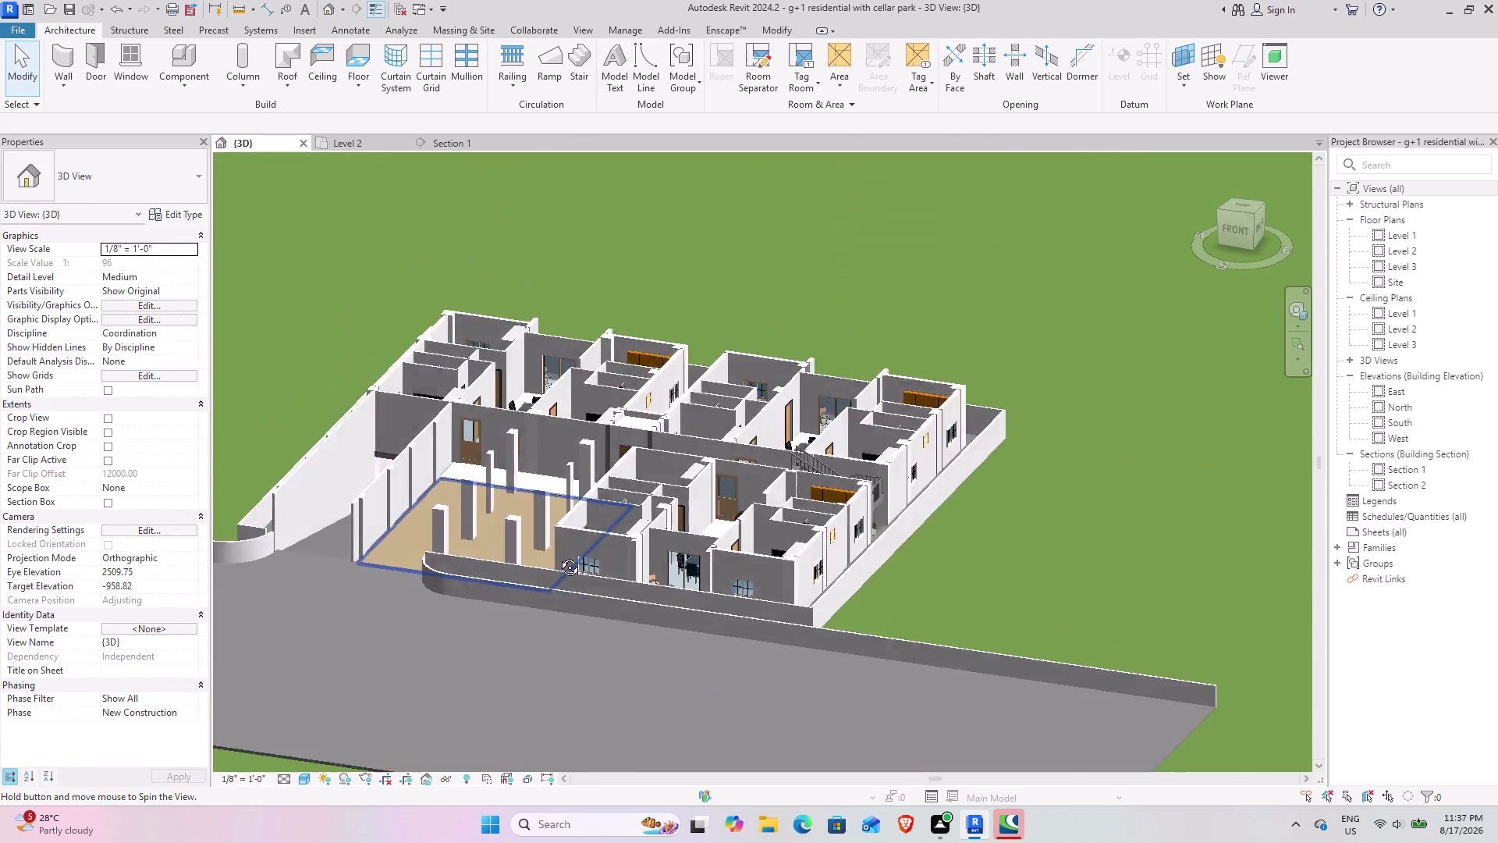
middle_drag(555, 556, 446, 578)
middle_drag(667, 553, 649, 562)
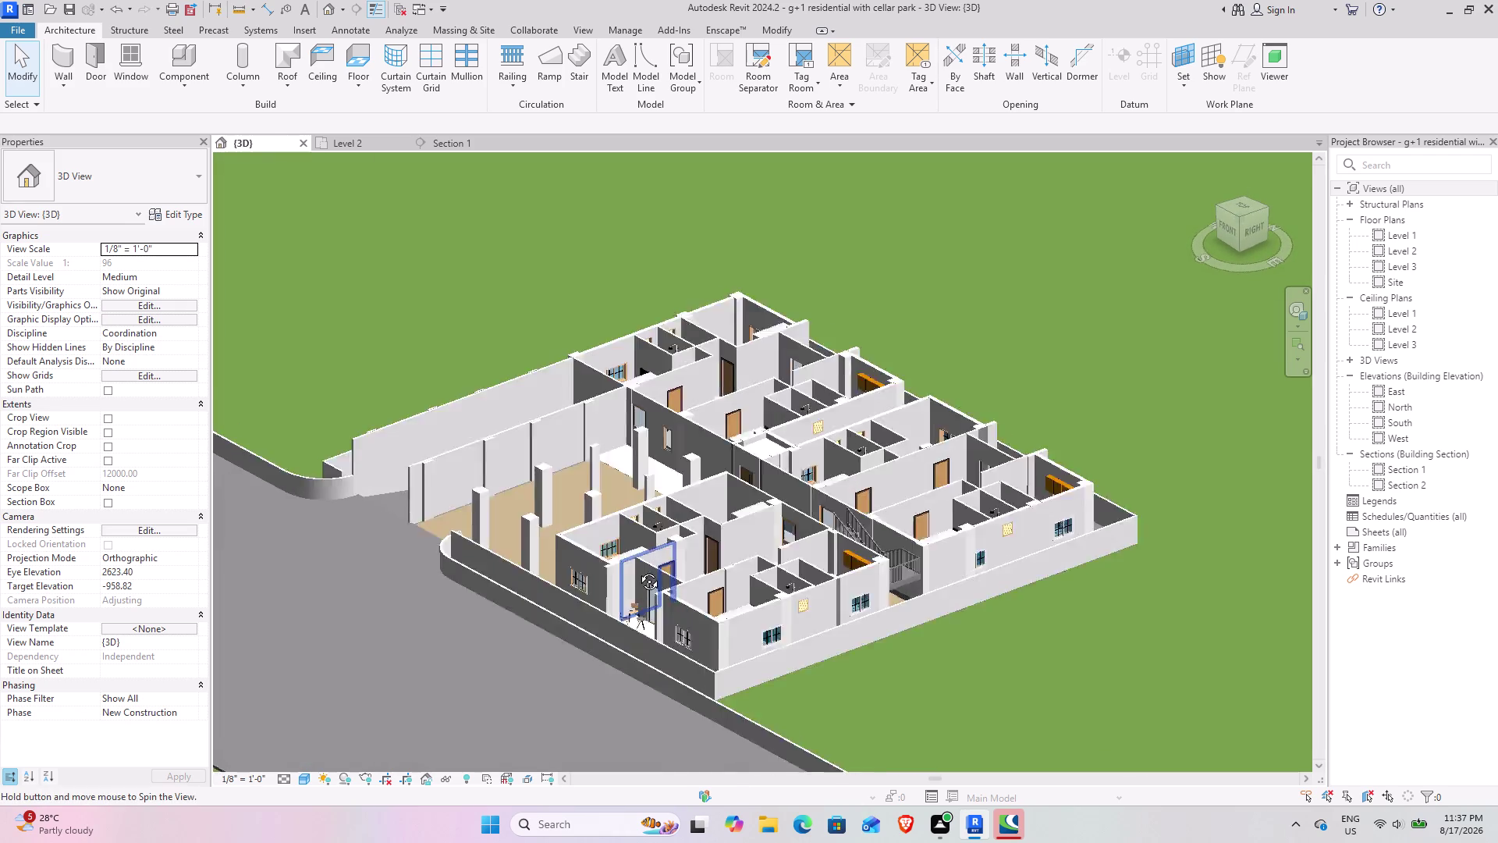
middle_drag(650, 562, 589, 627)
middle_drag(627, 619, 555, 488)
middle_drag(650, 515, 617, 571)
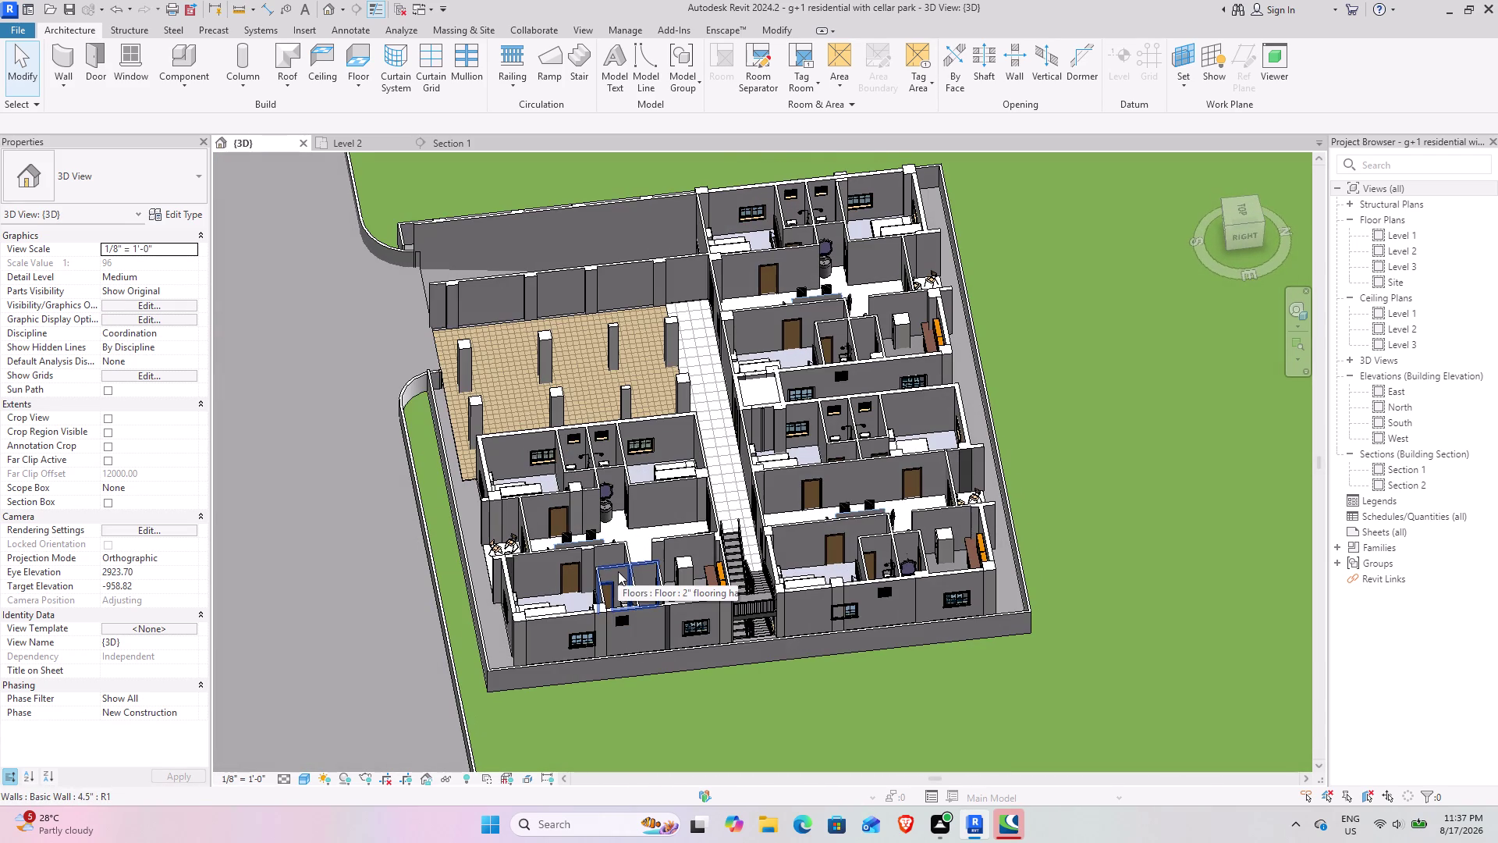
middle_drag(729, 581, 752, 559)
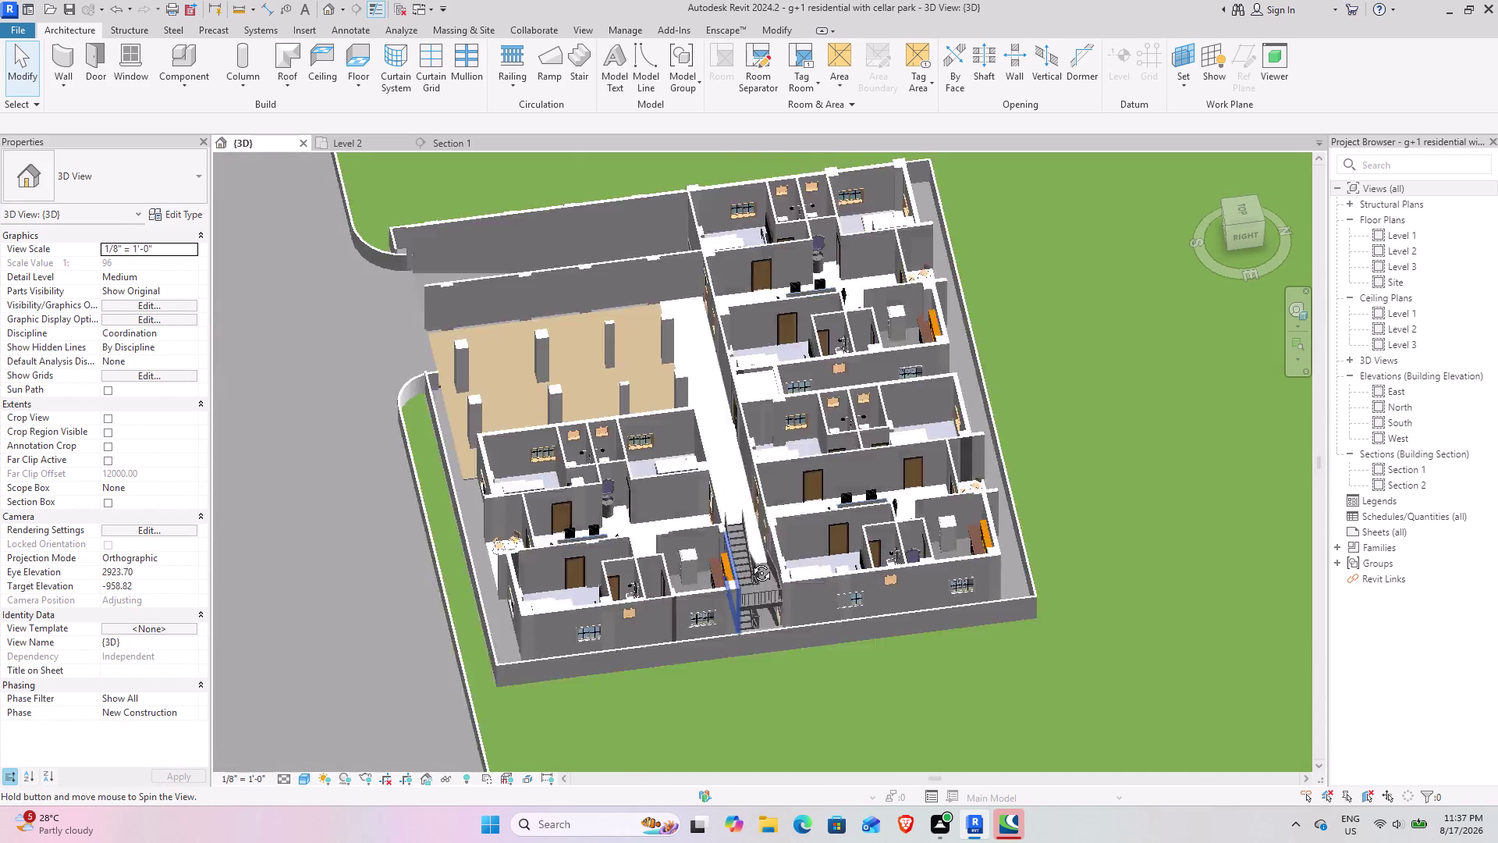
middle_drag(752, 559, 710, 412)
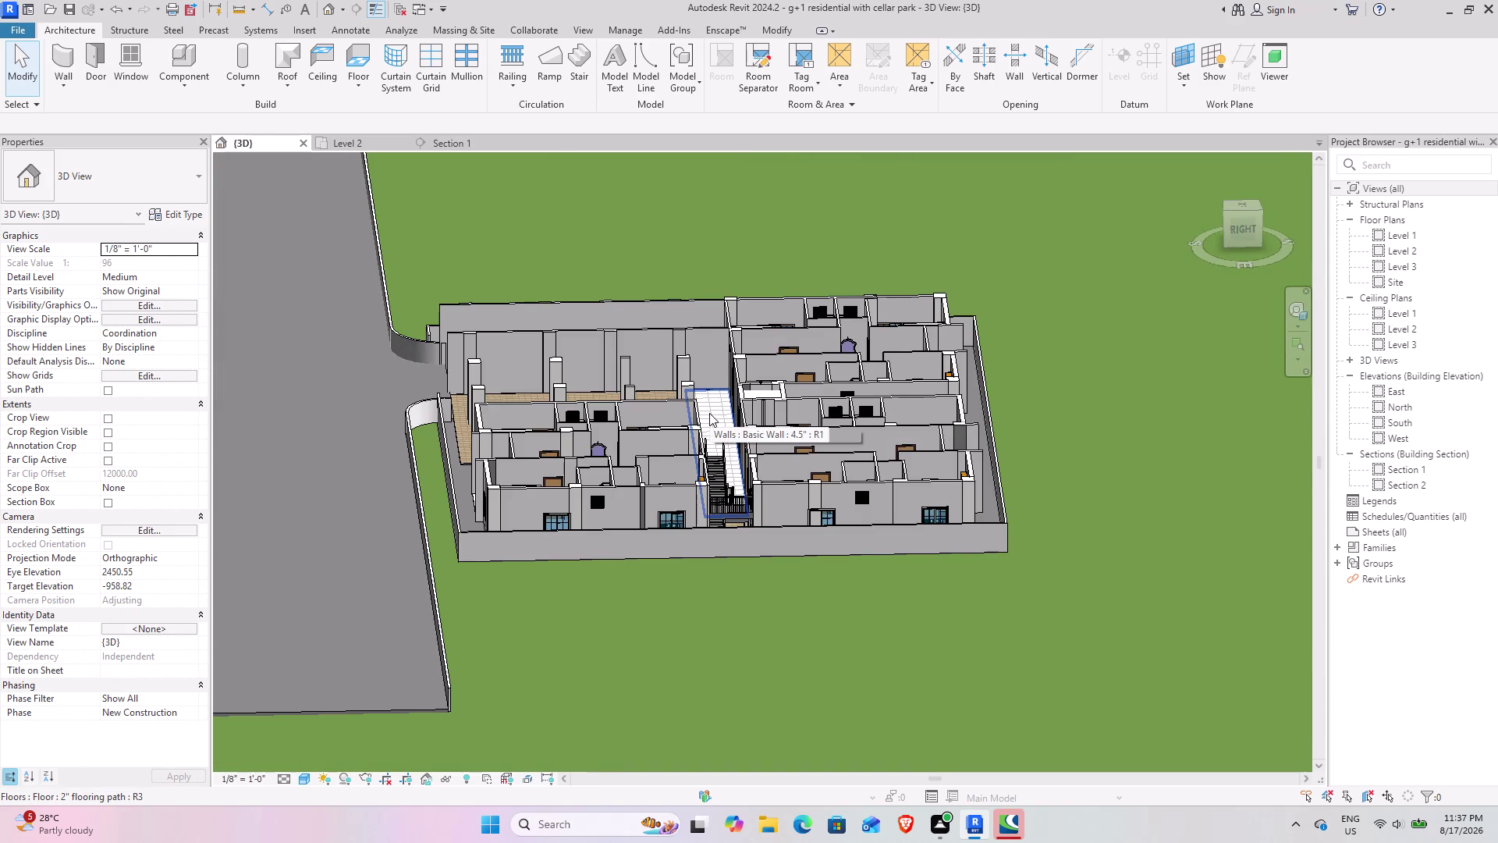
scroll(up, 3)
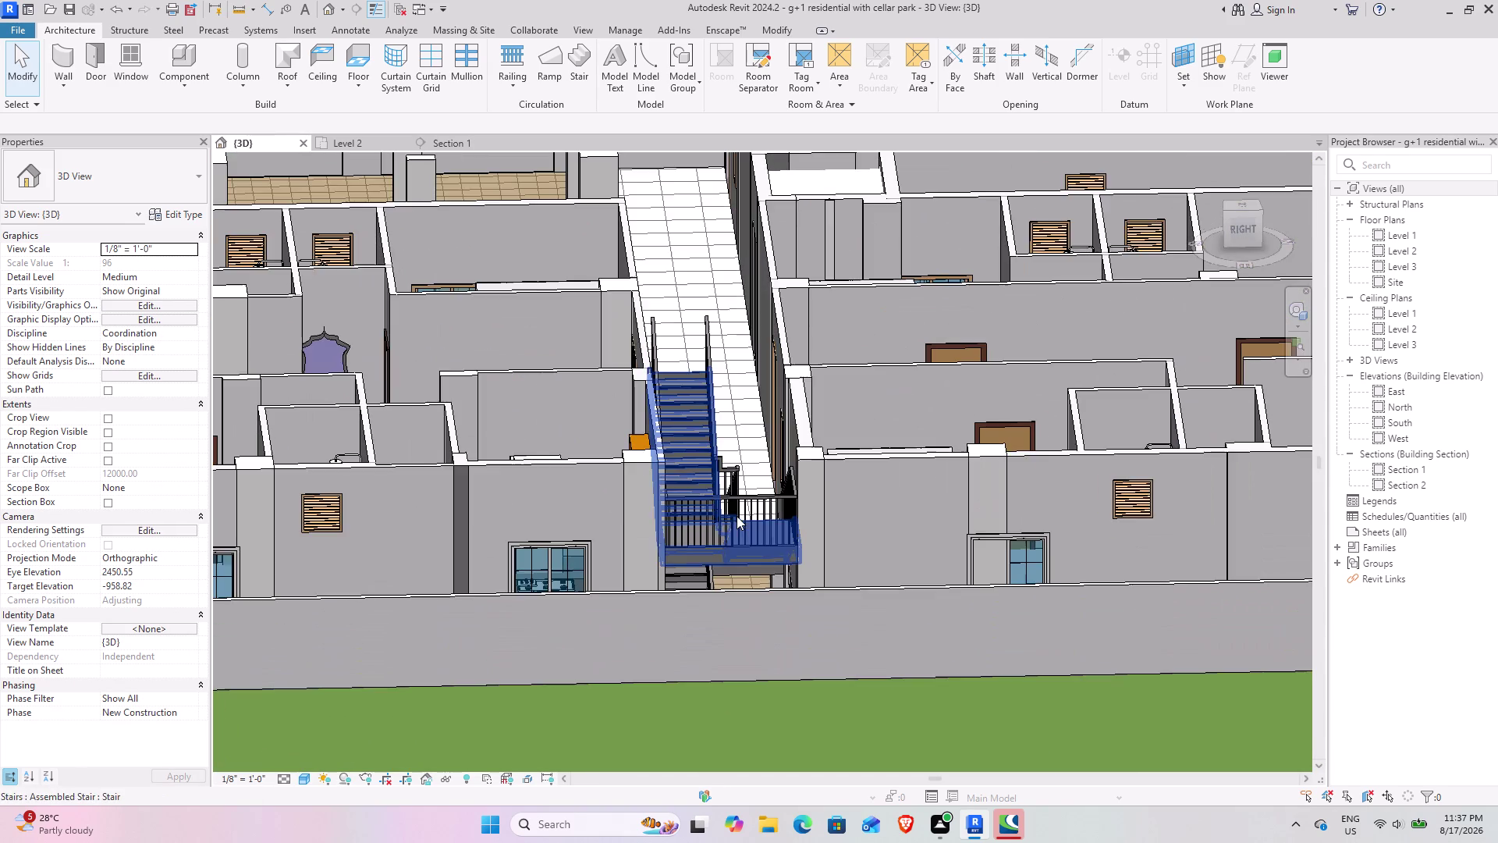
middle_drag(737, 516, 719, 571)
middle_drag(714, 571, 790, 400)
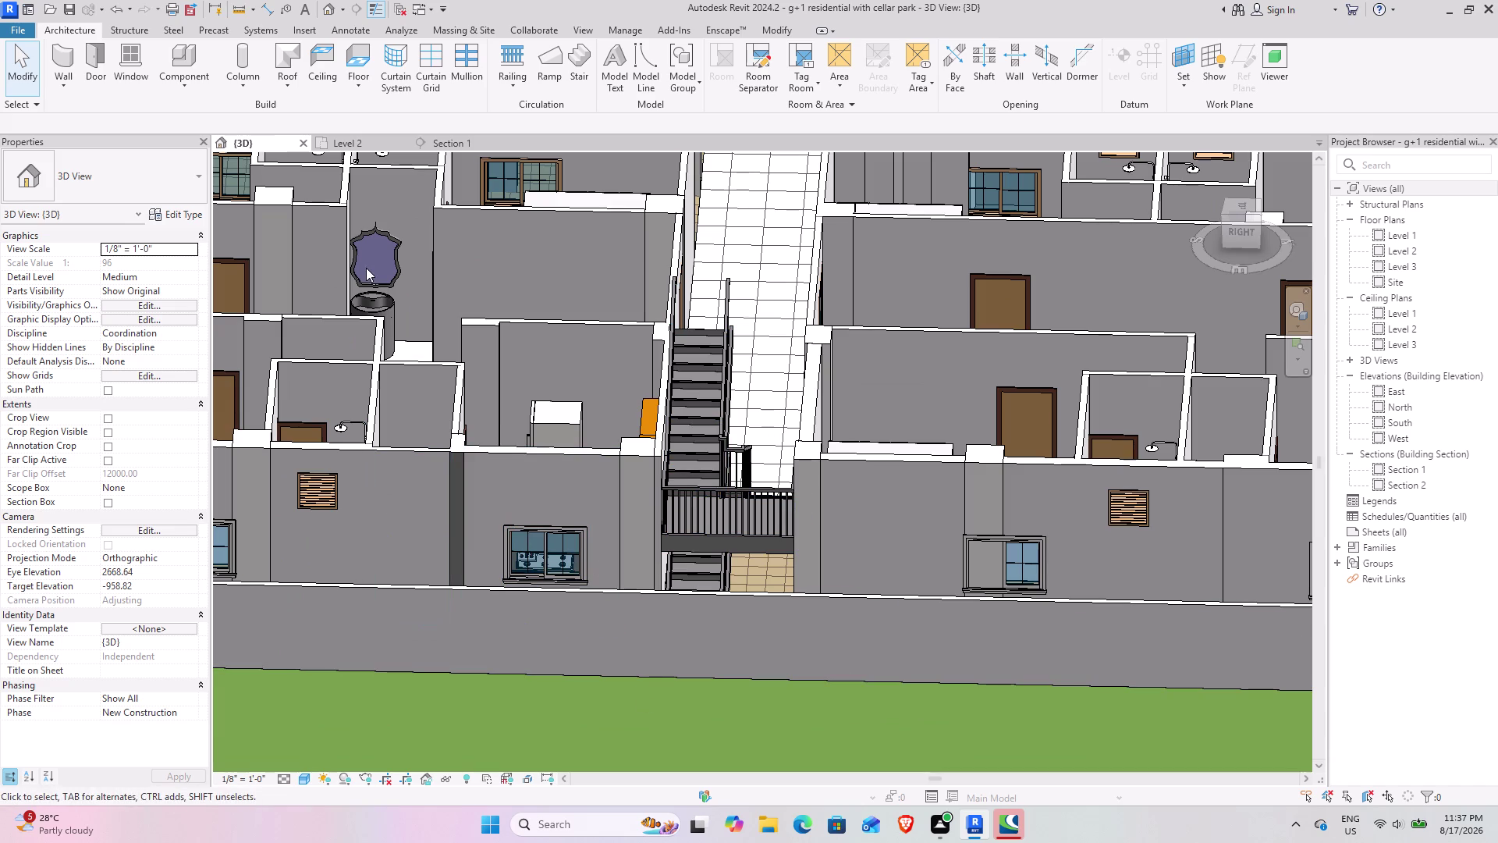
middle_drag(805, 559, 841, 670)
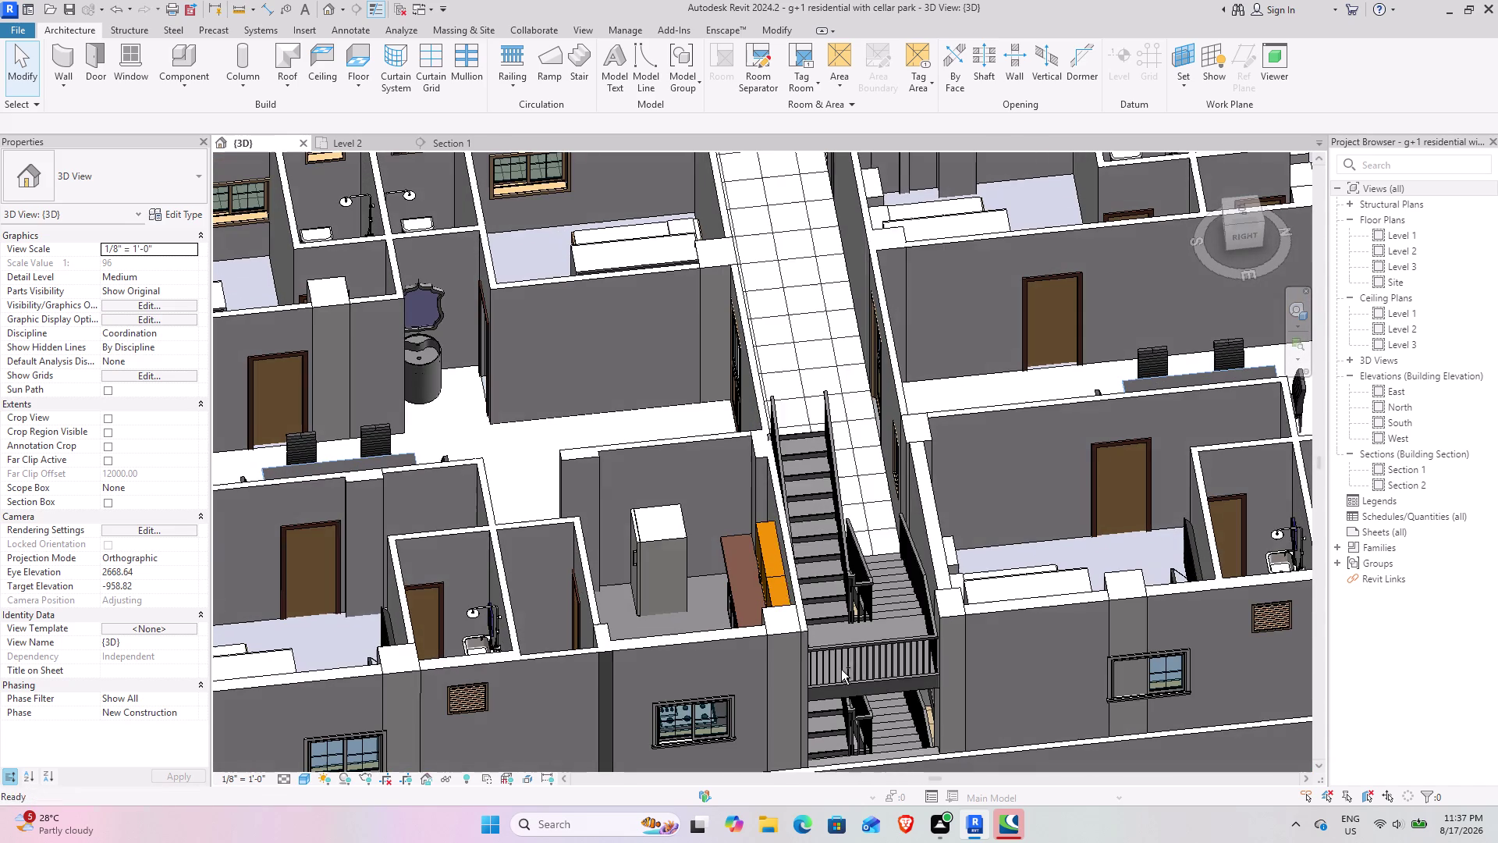
scroll(down, 3)
middle_click(771, 666)
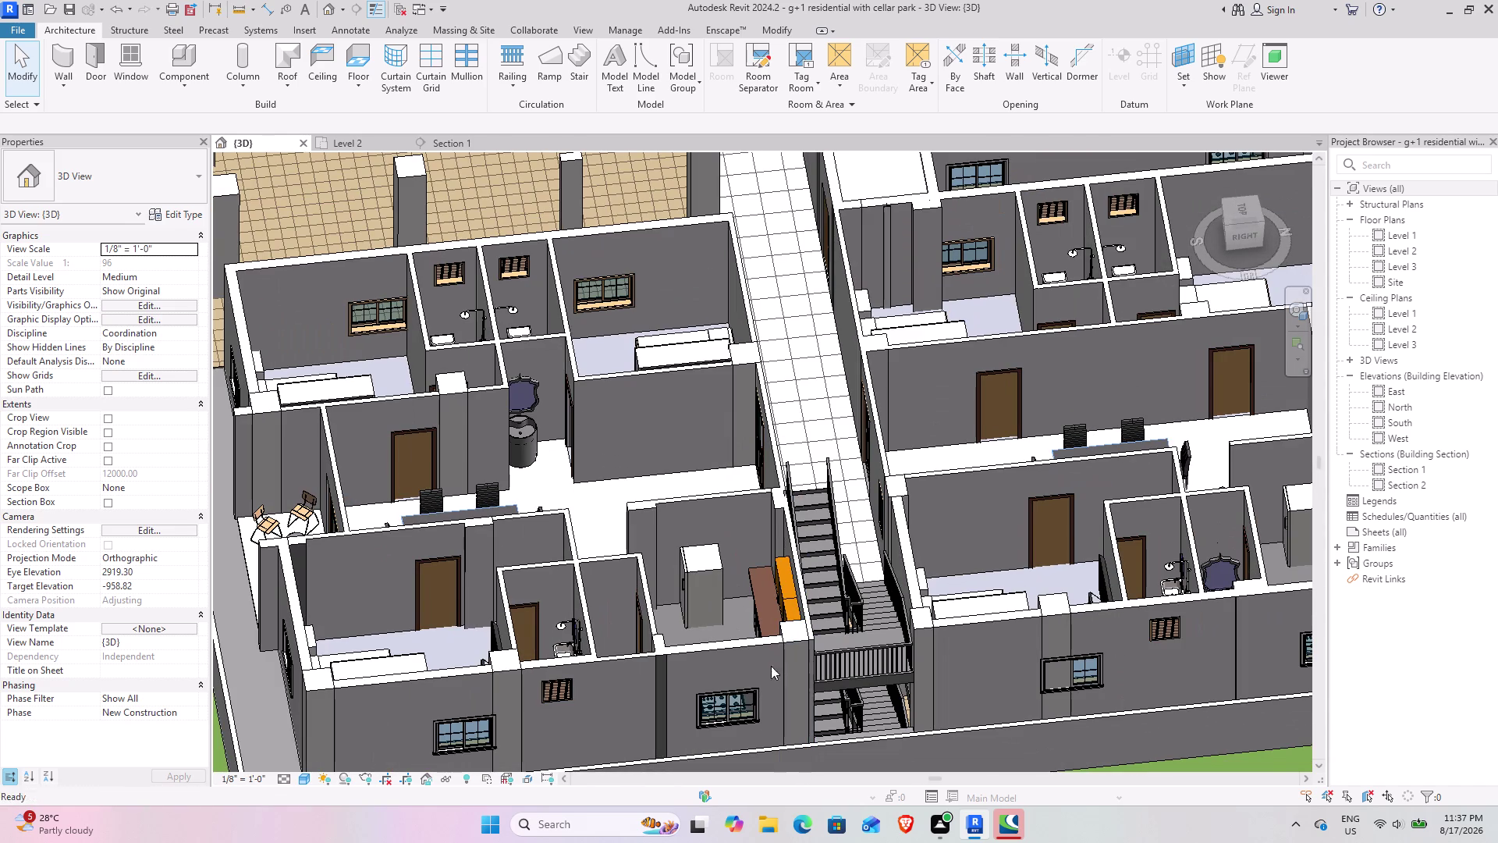
Select the kitchen's upright freezer by the staircase and switch to the Level 2 plan.
click(697, 562)
click(697, 569)
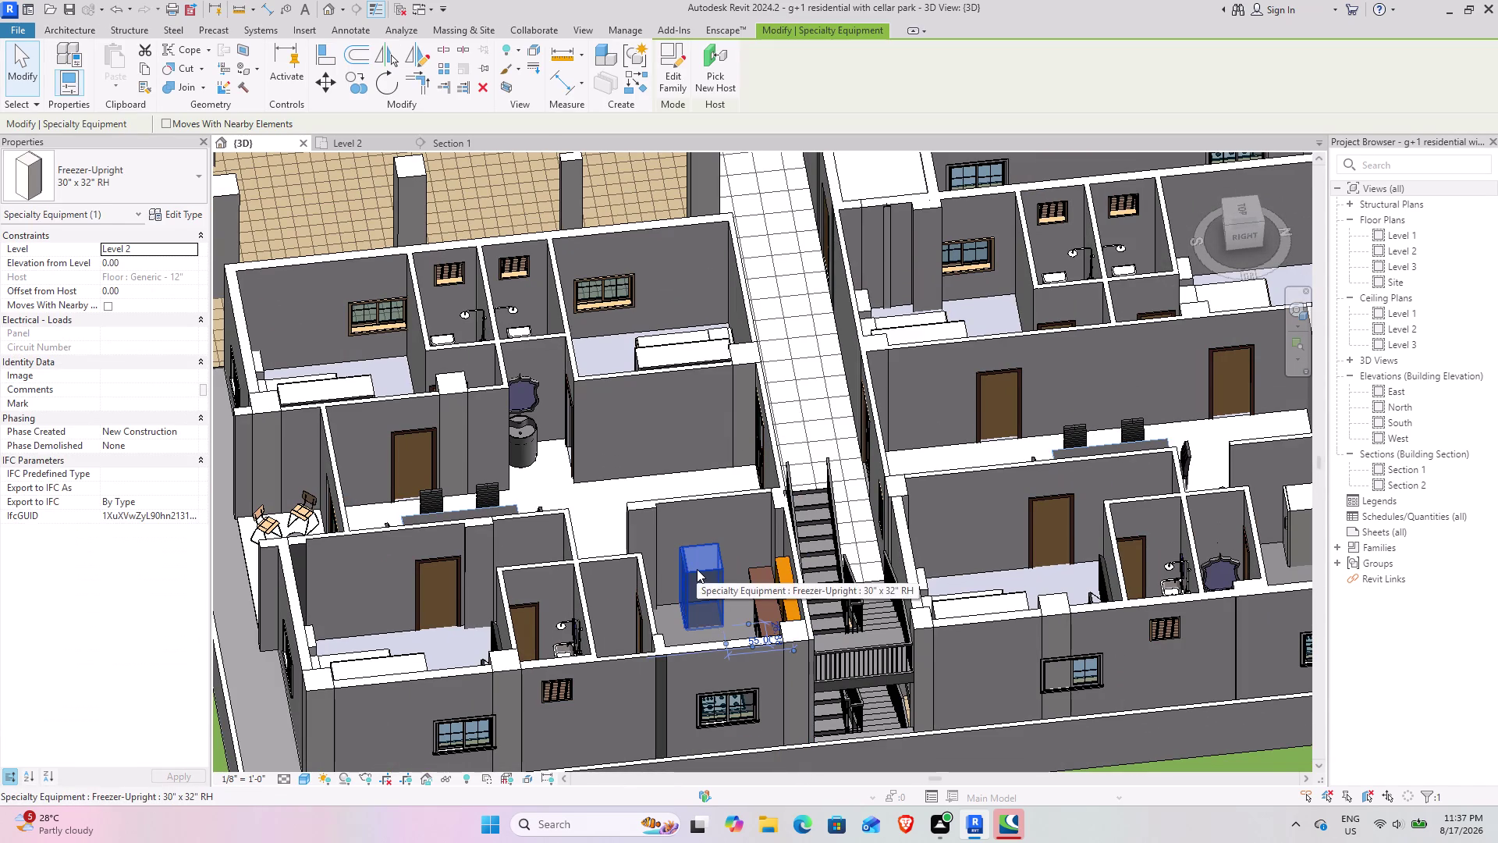
key(space)
key(space)
key(space)
key(space)
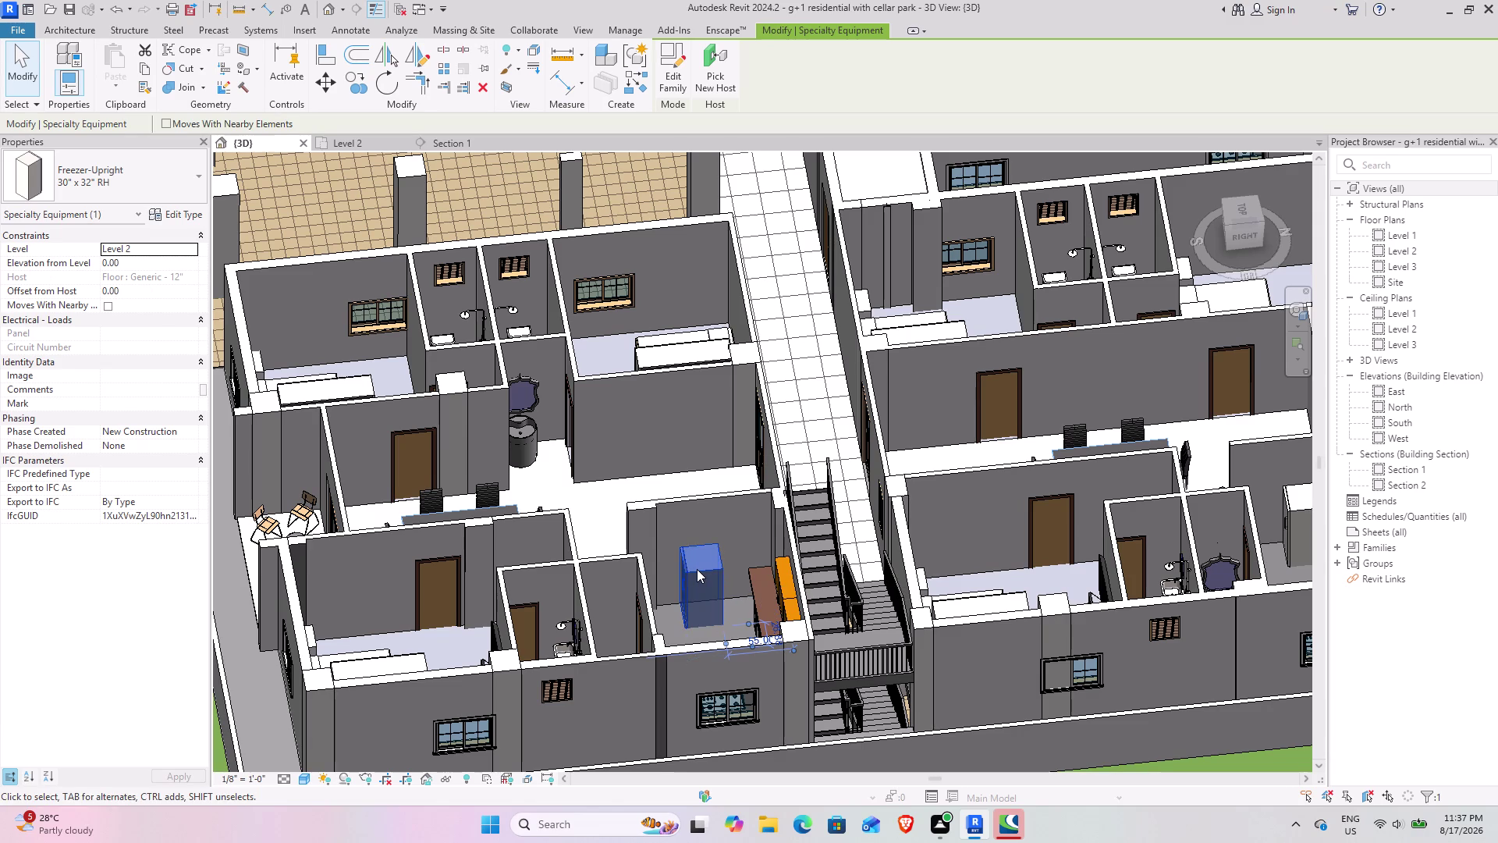
key(space)
key(space)
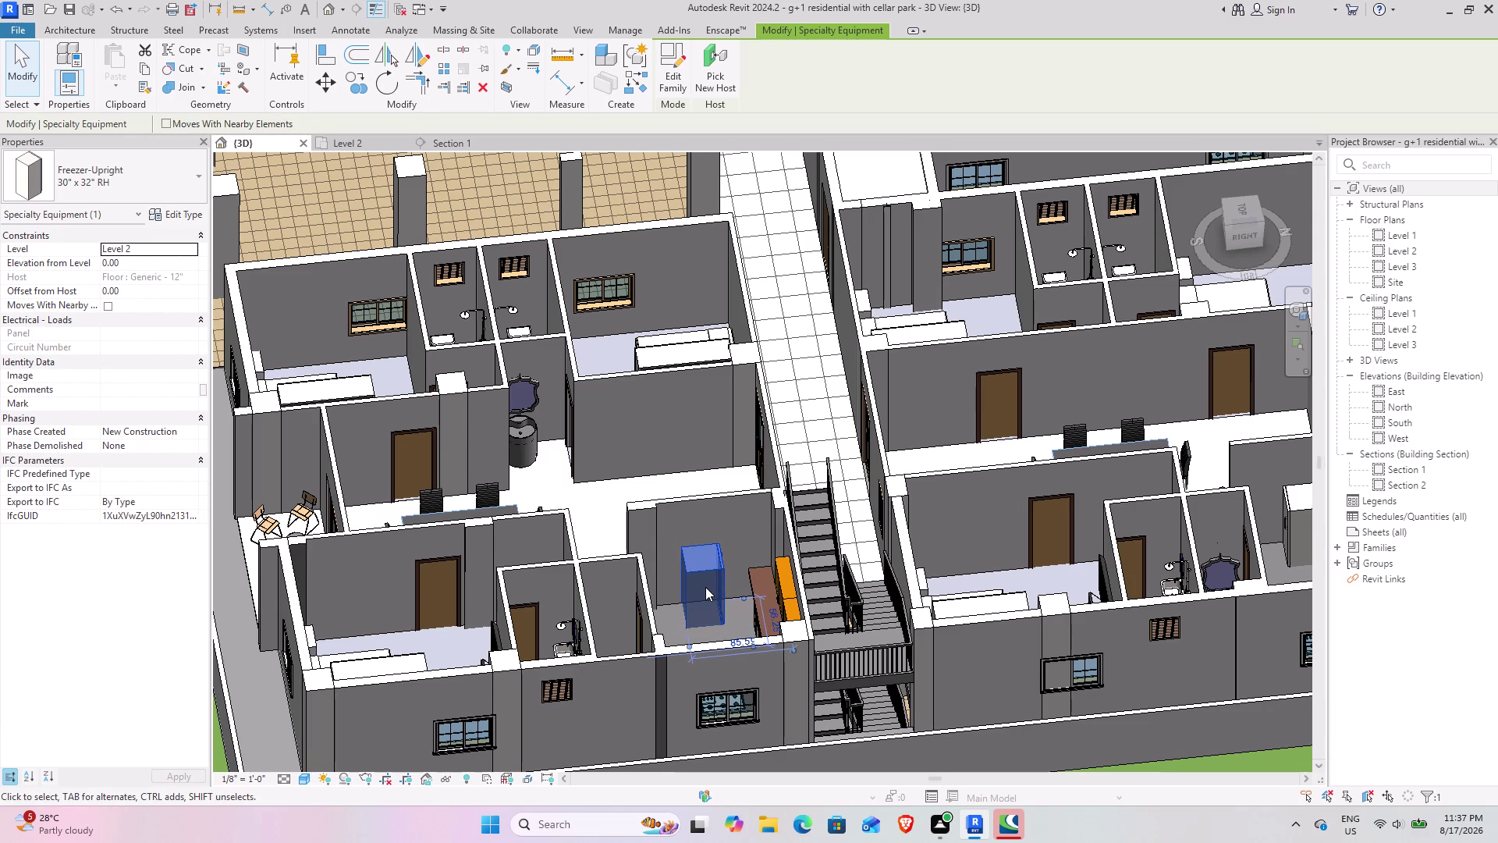
key(space)
key(space)
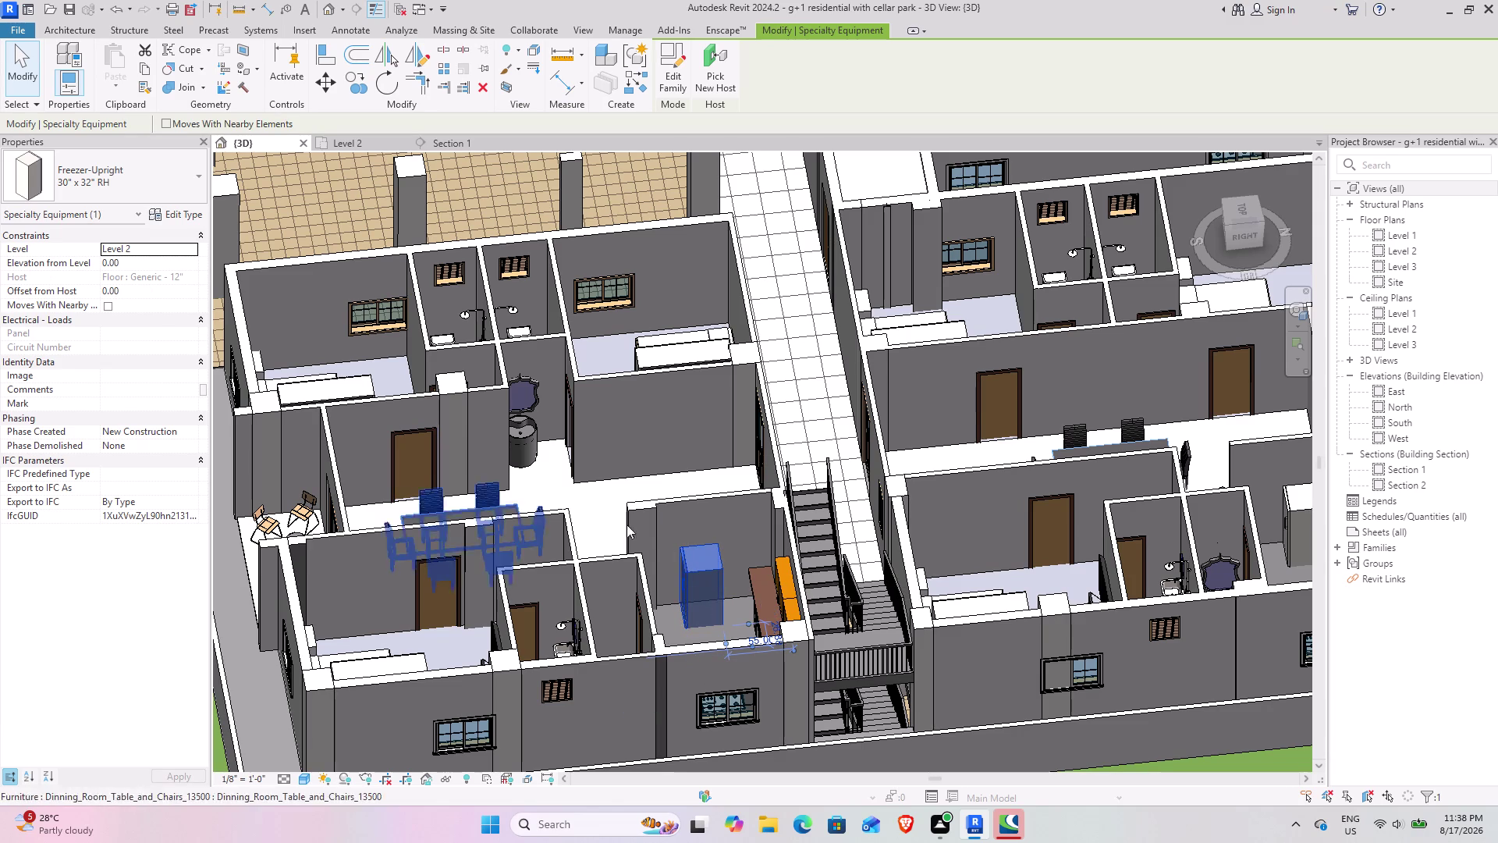
click(363, 135)
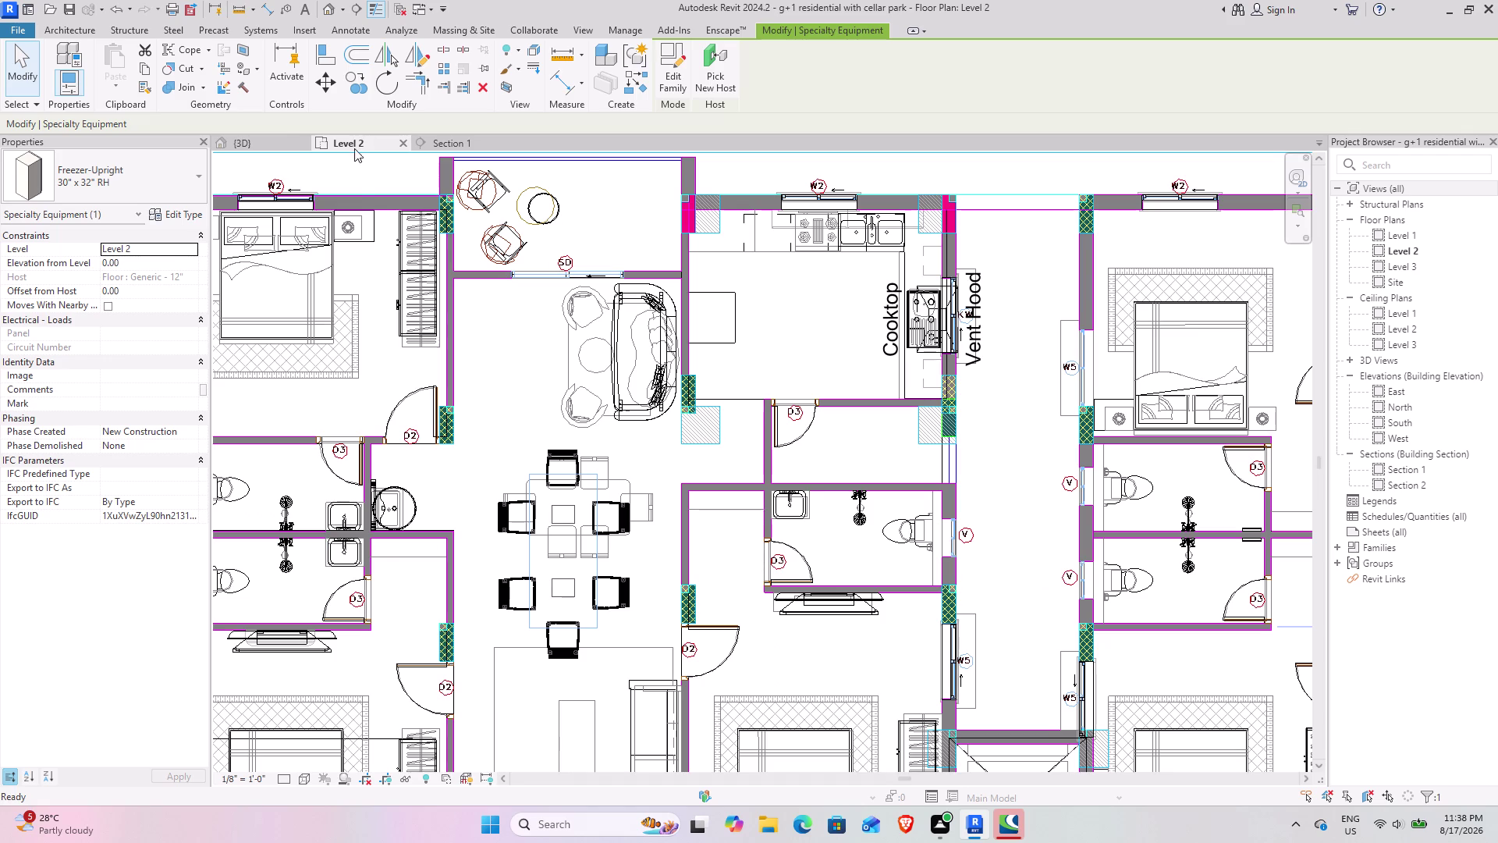
Rotate the kitchen's upright freezer 90 degrees in the Level 2 plan, then go back to 3D.
scroll(down, 3)
middle_drag(1017, 616, 471, 406)
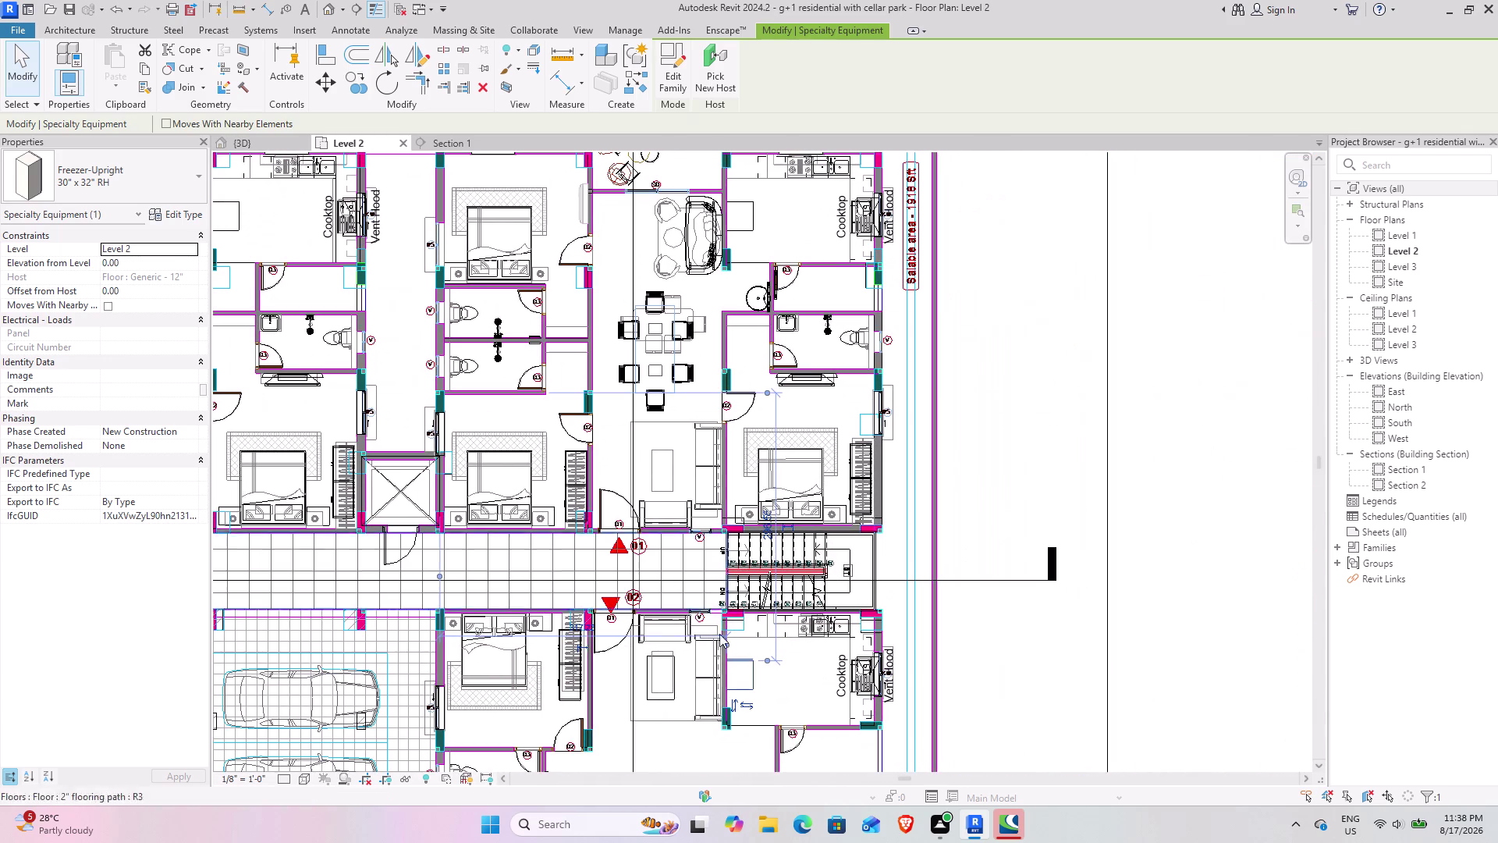
scroll(up, 3)
scroll(up, 3)
middle_drag(722, 641, 667, 562)
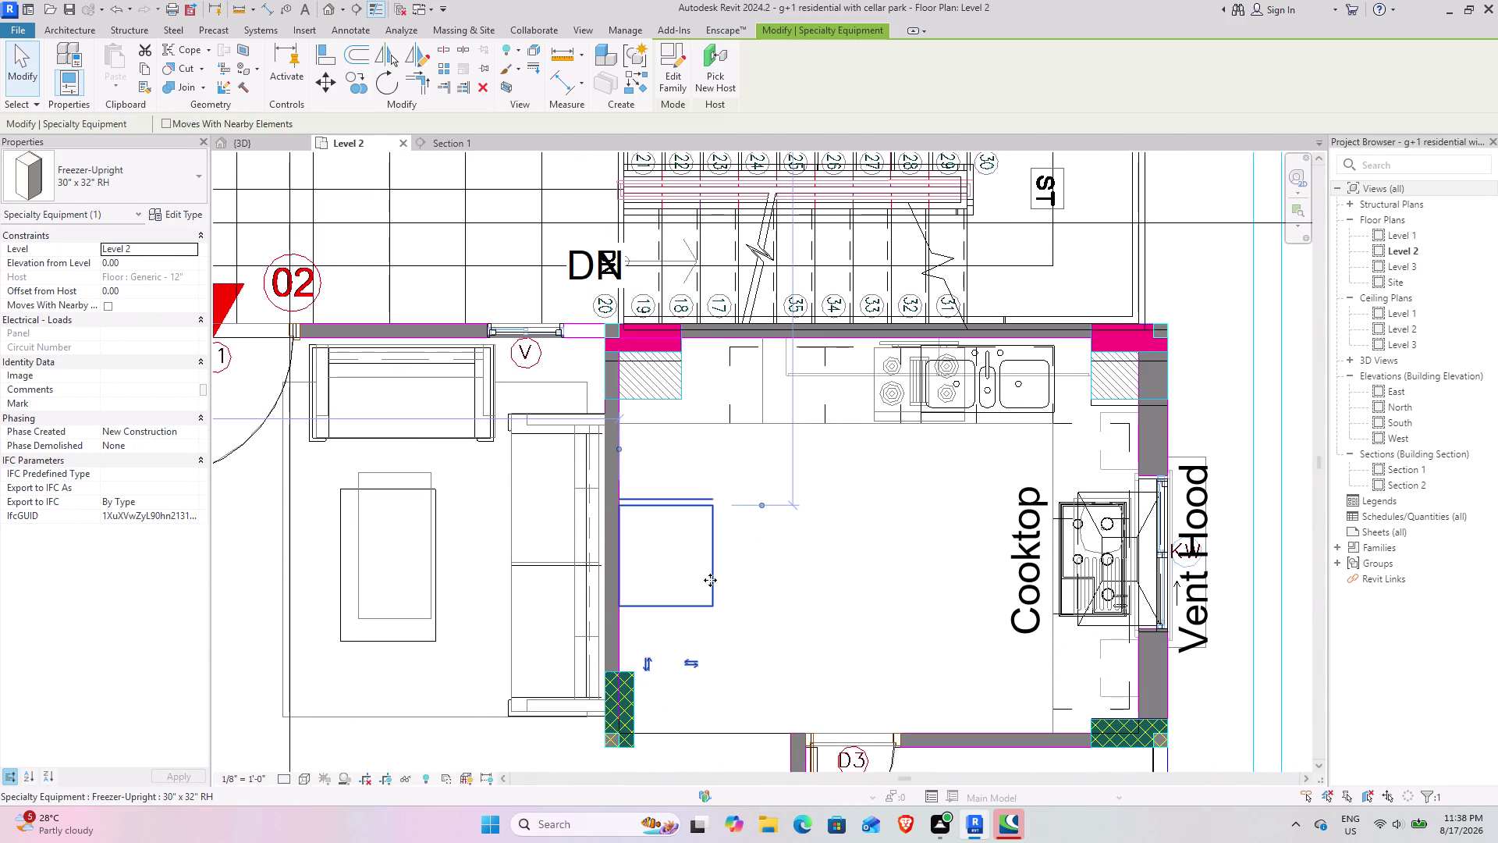
click(391, 80)
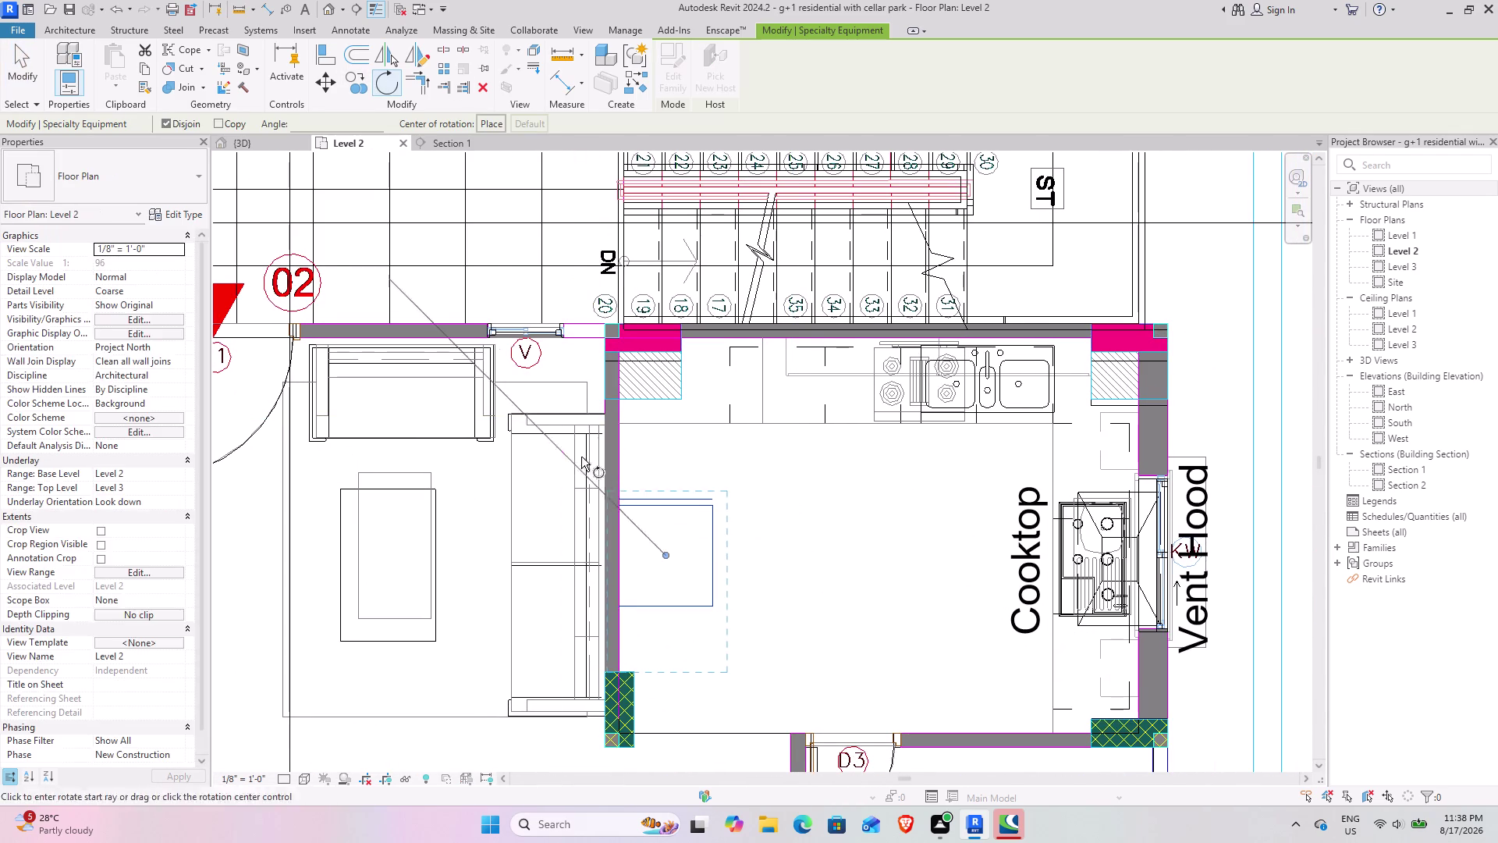
click(666, 503)
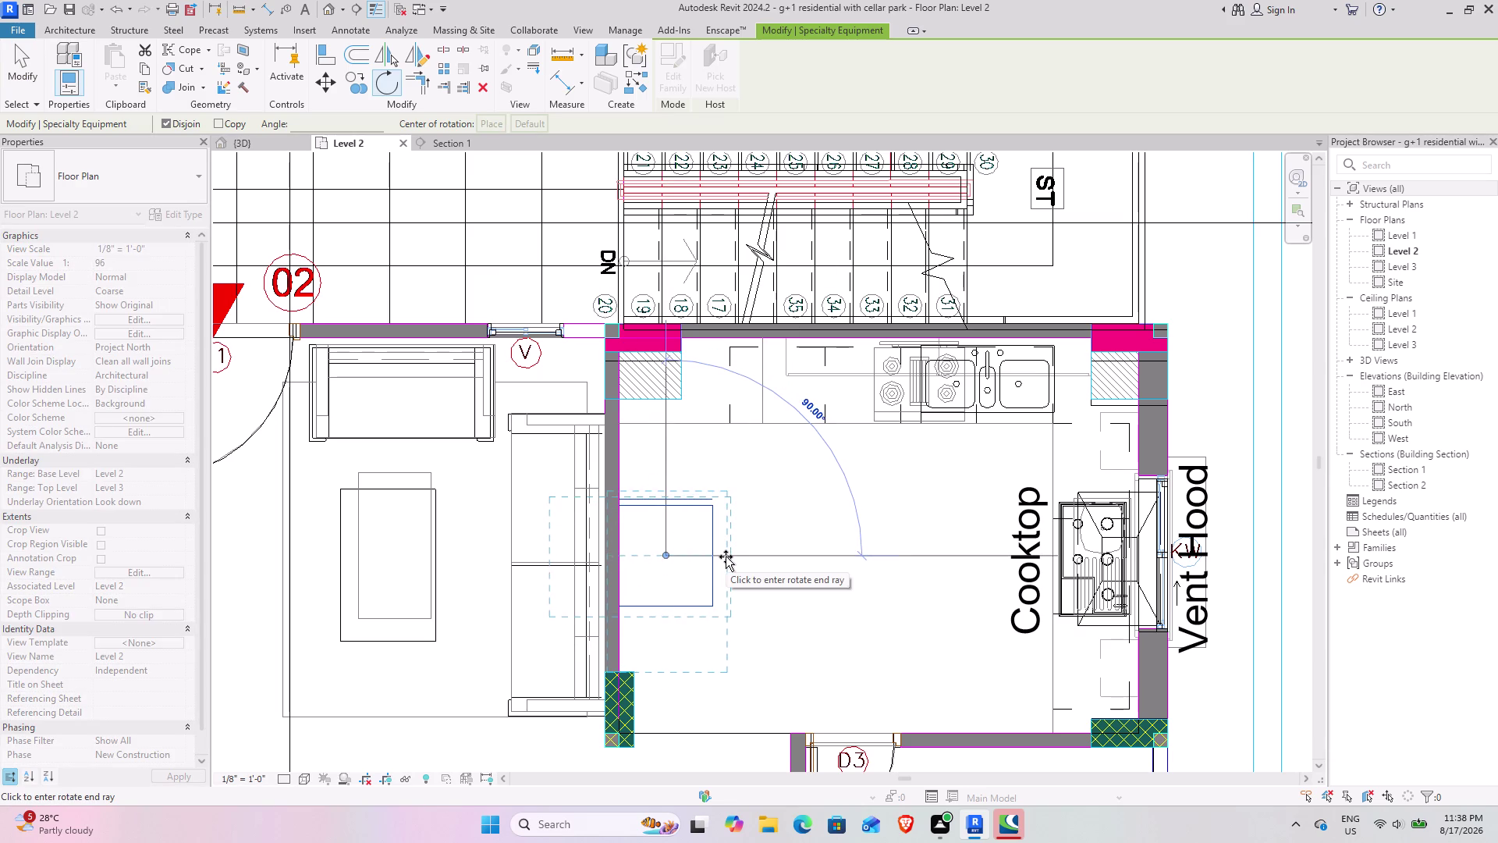
click(726, 556)
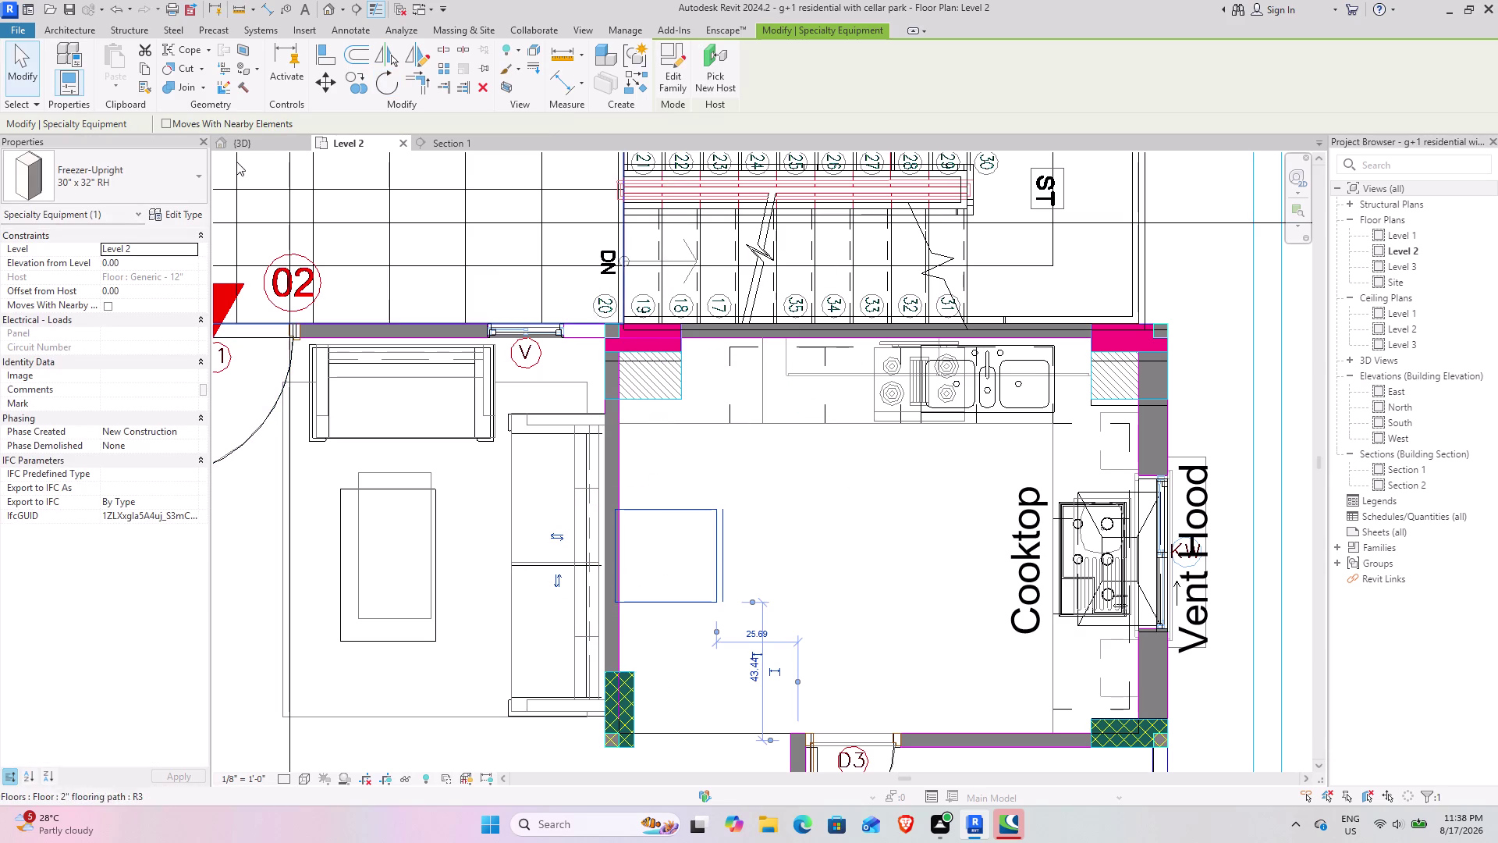
click(248, 147)
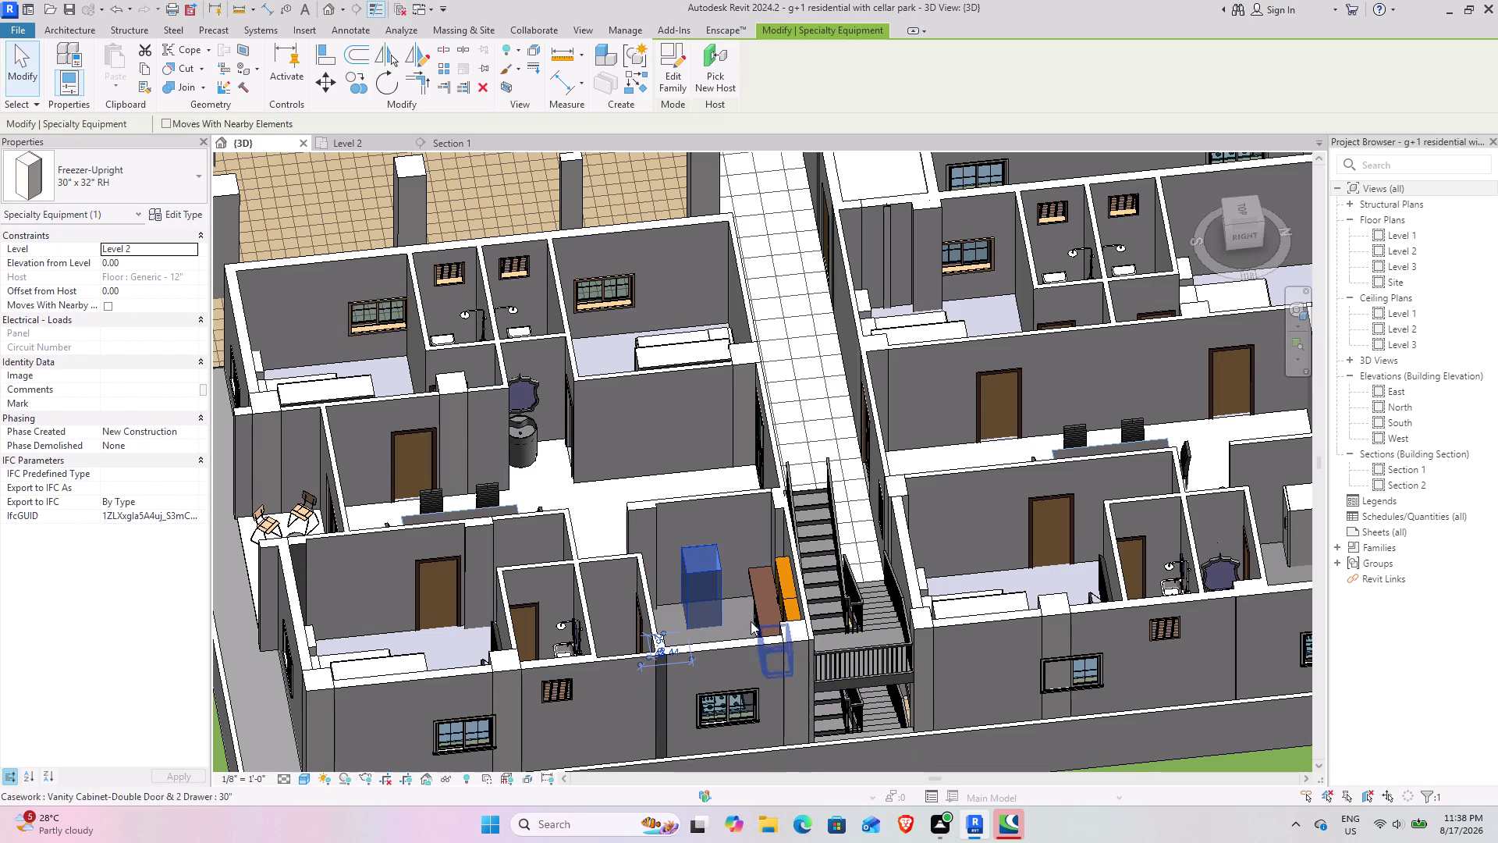
Select the 2" flooring path floor and orbit the 3D view to inspect both flats.
key(space)
key(space)
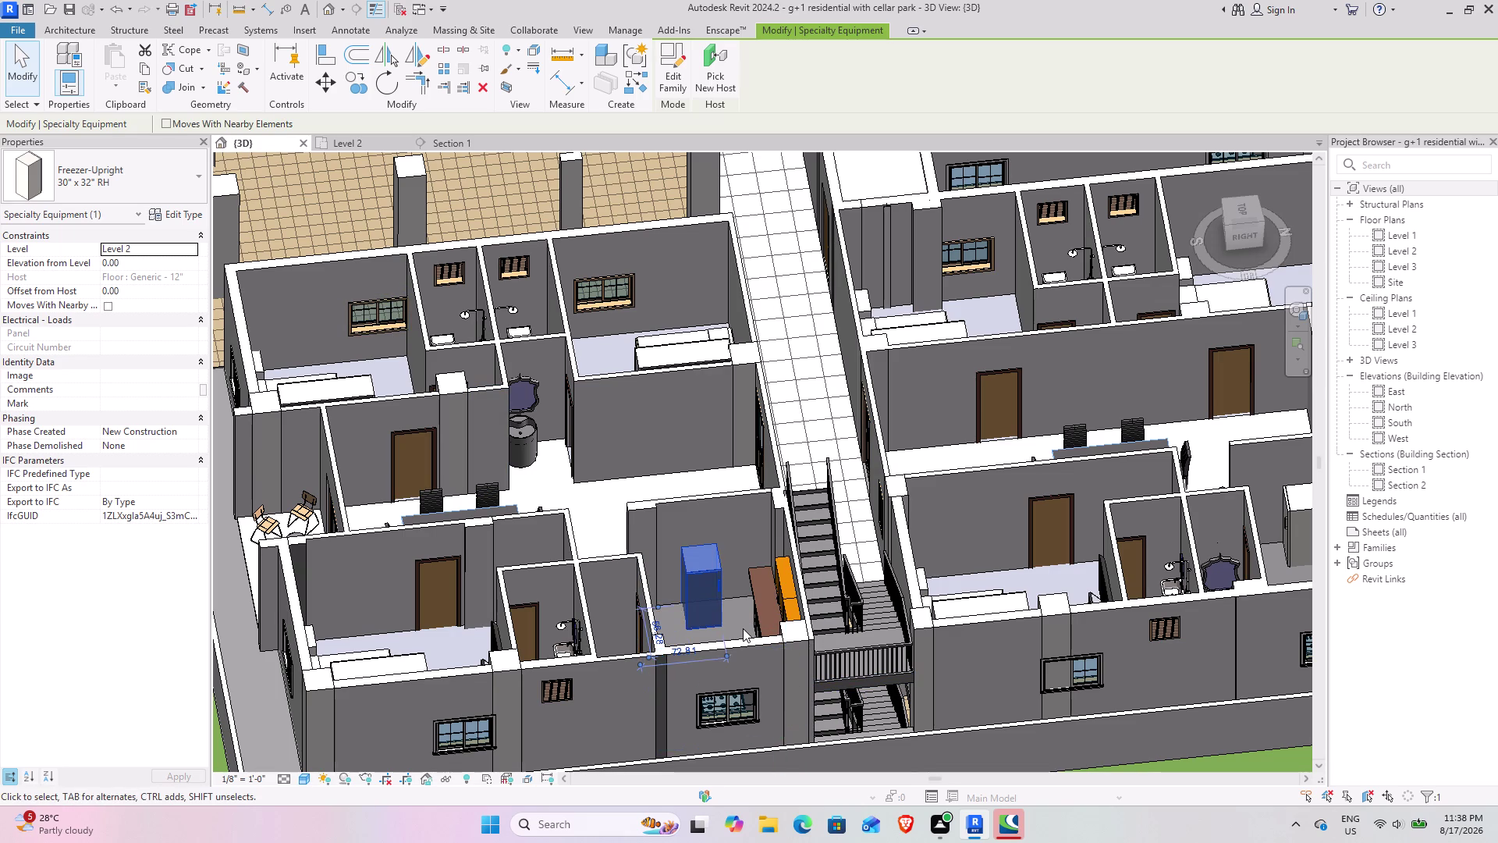
key(space)
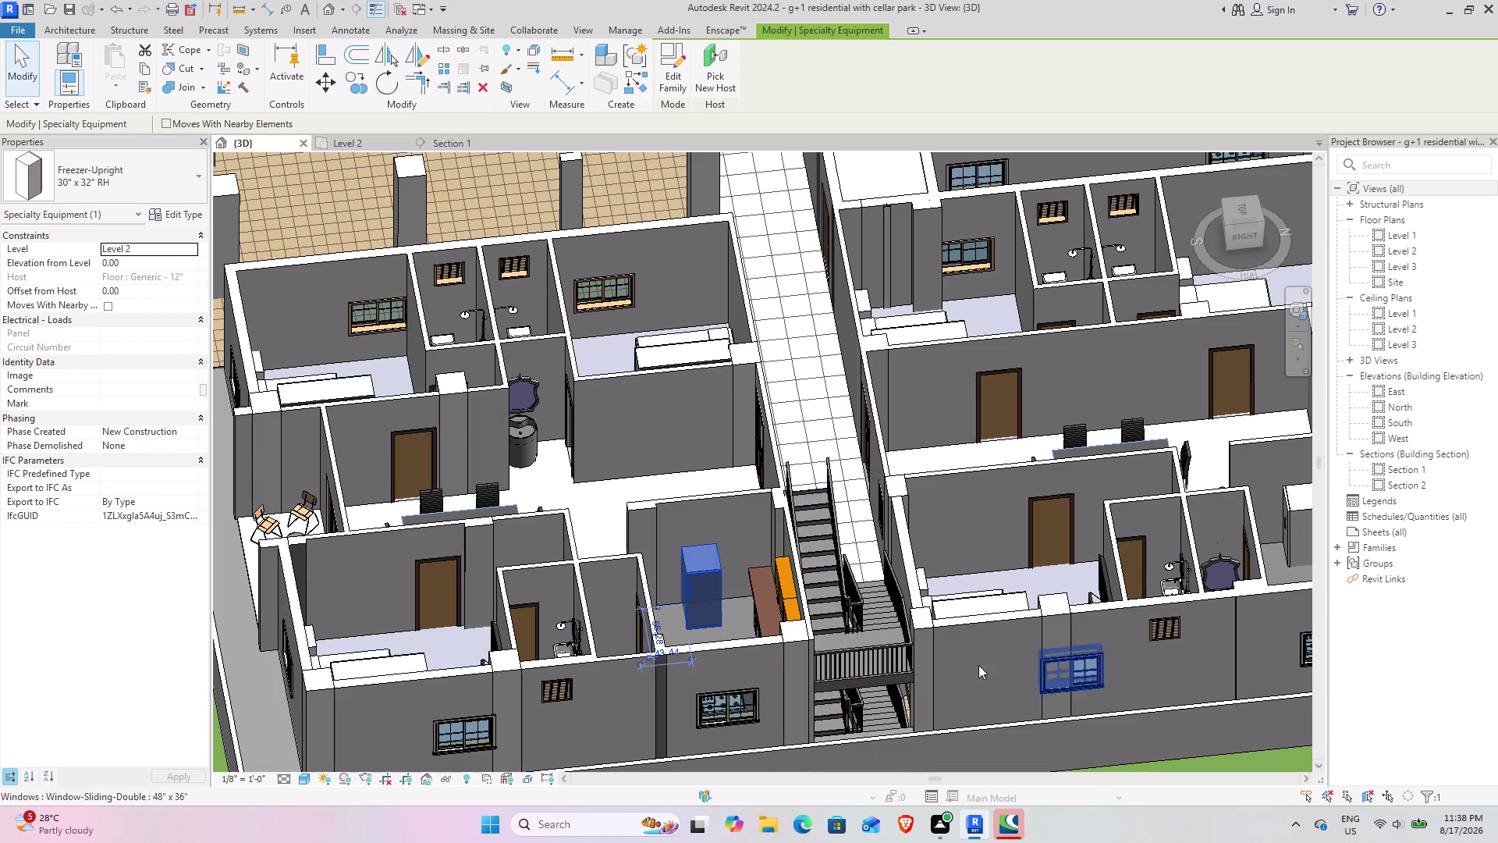
click(787, 370)
scroll(down, 3)
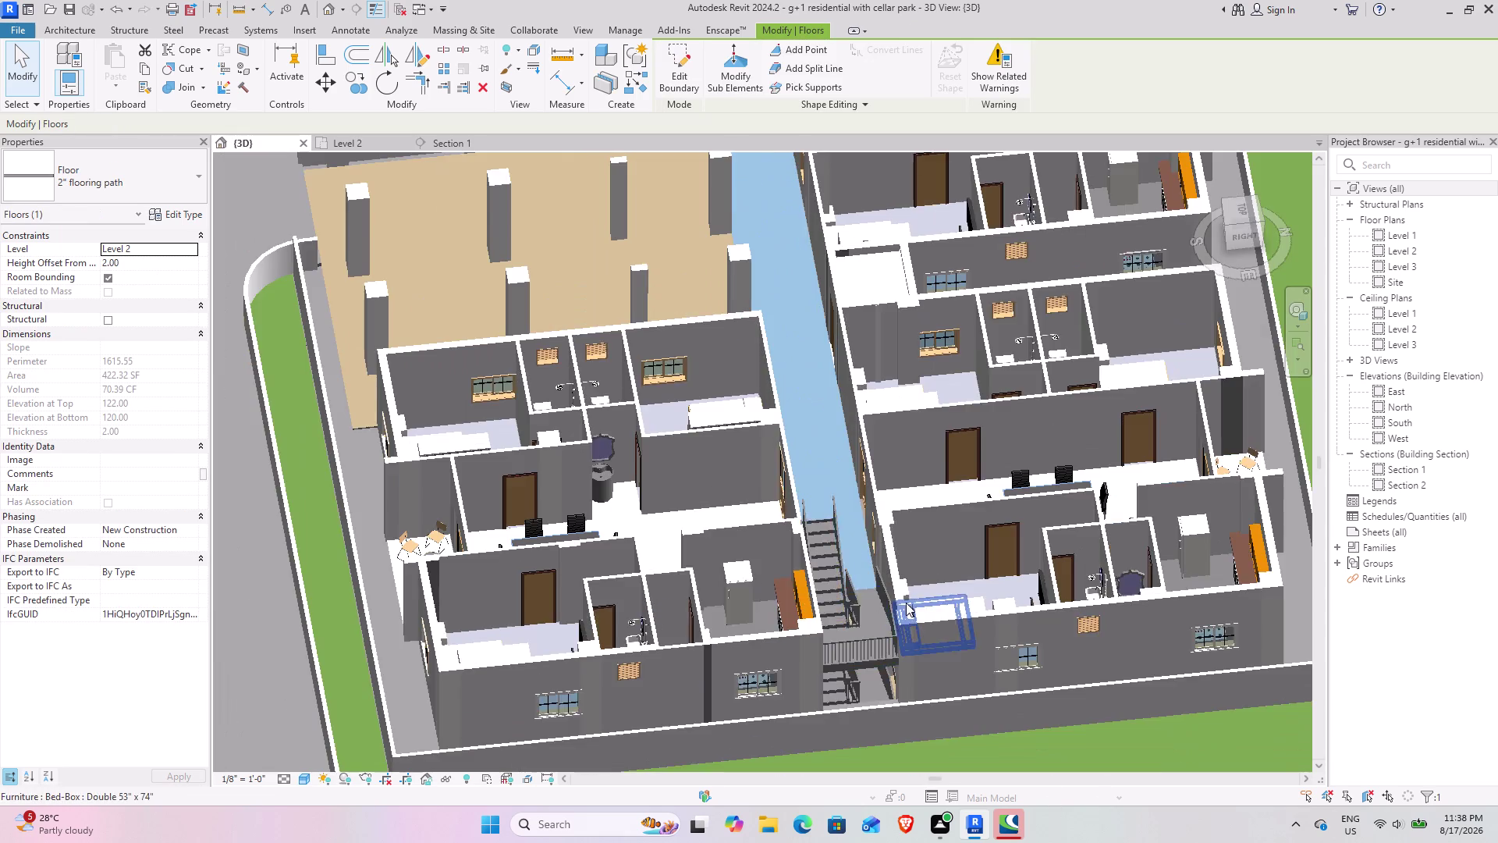
middle_drag(902, 601, 773, 603)
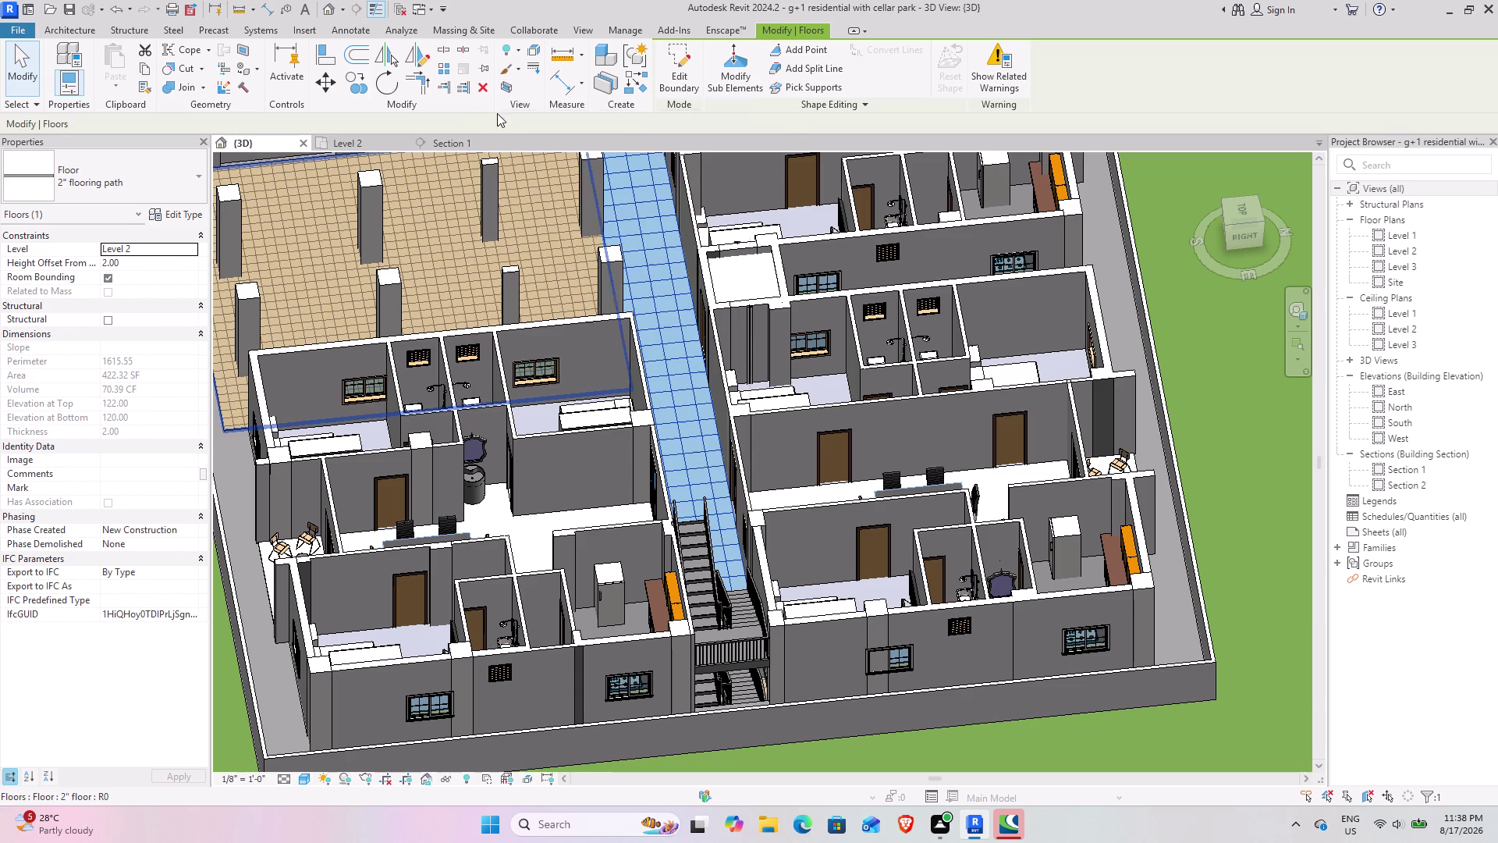
click(1197, 407)
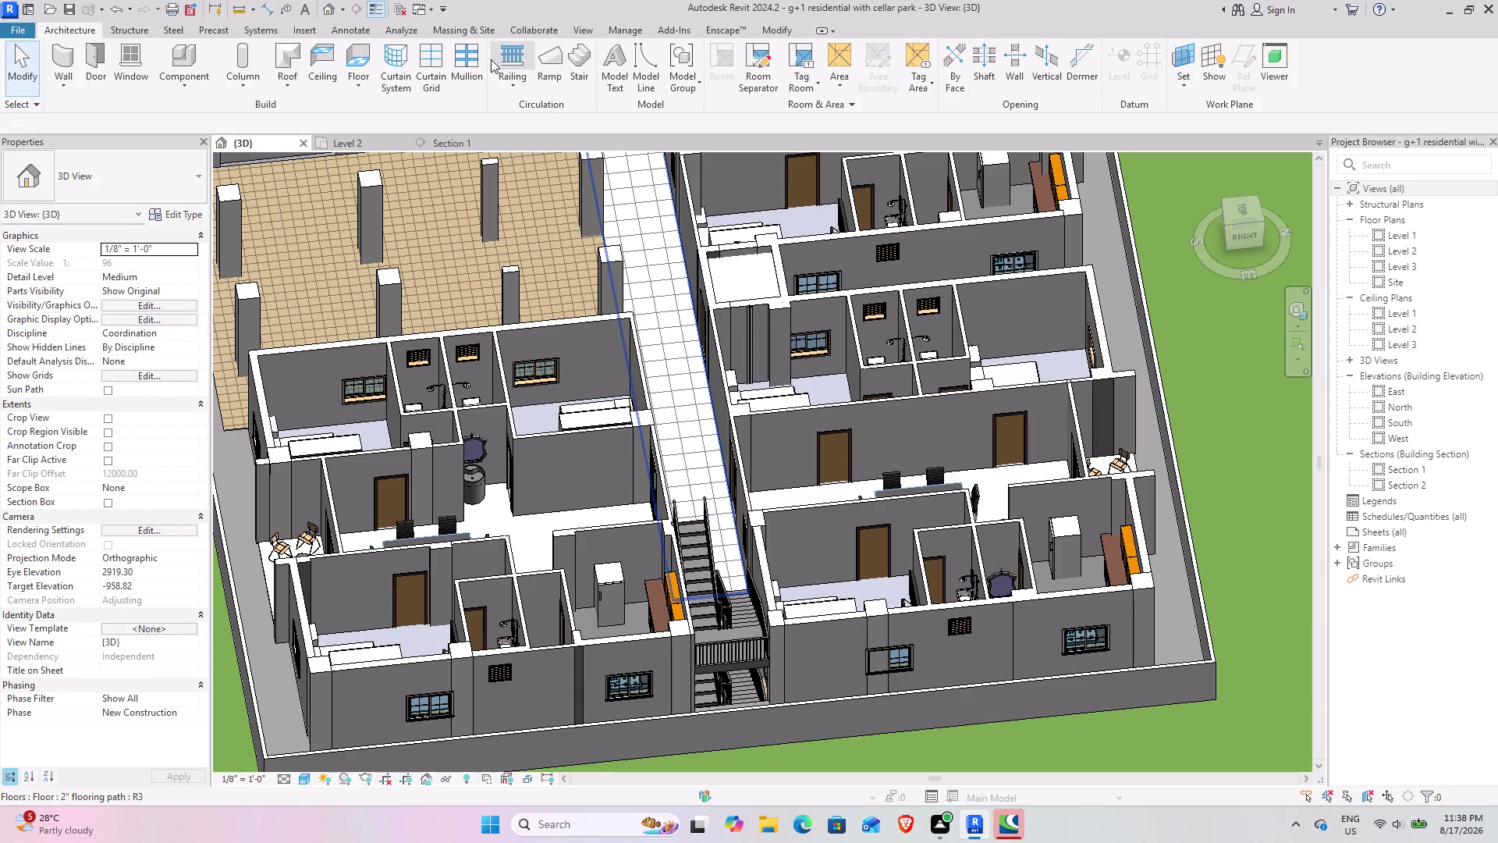
click(781, 36)
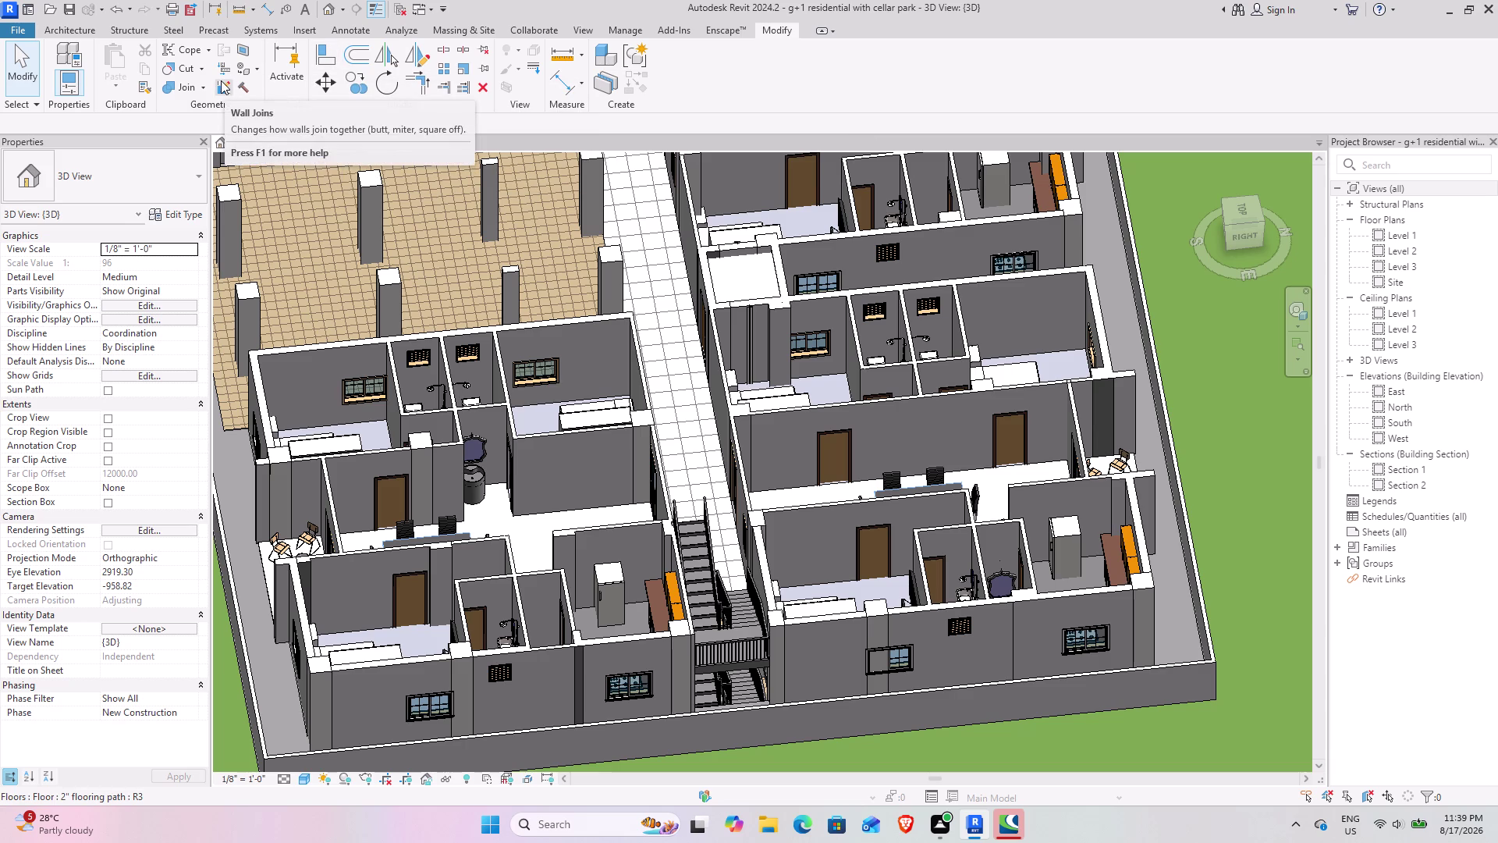
click(1071, 546)
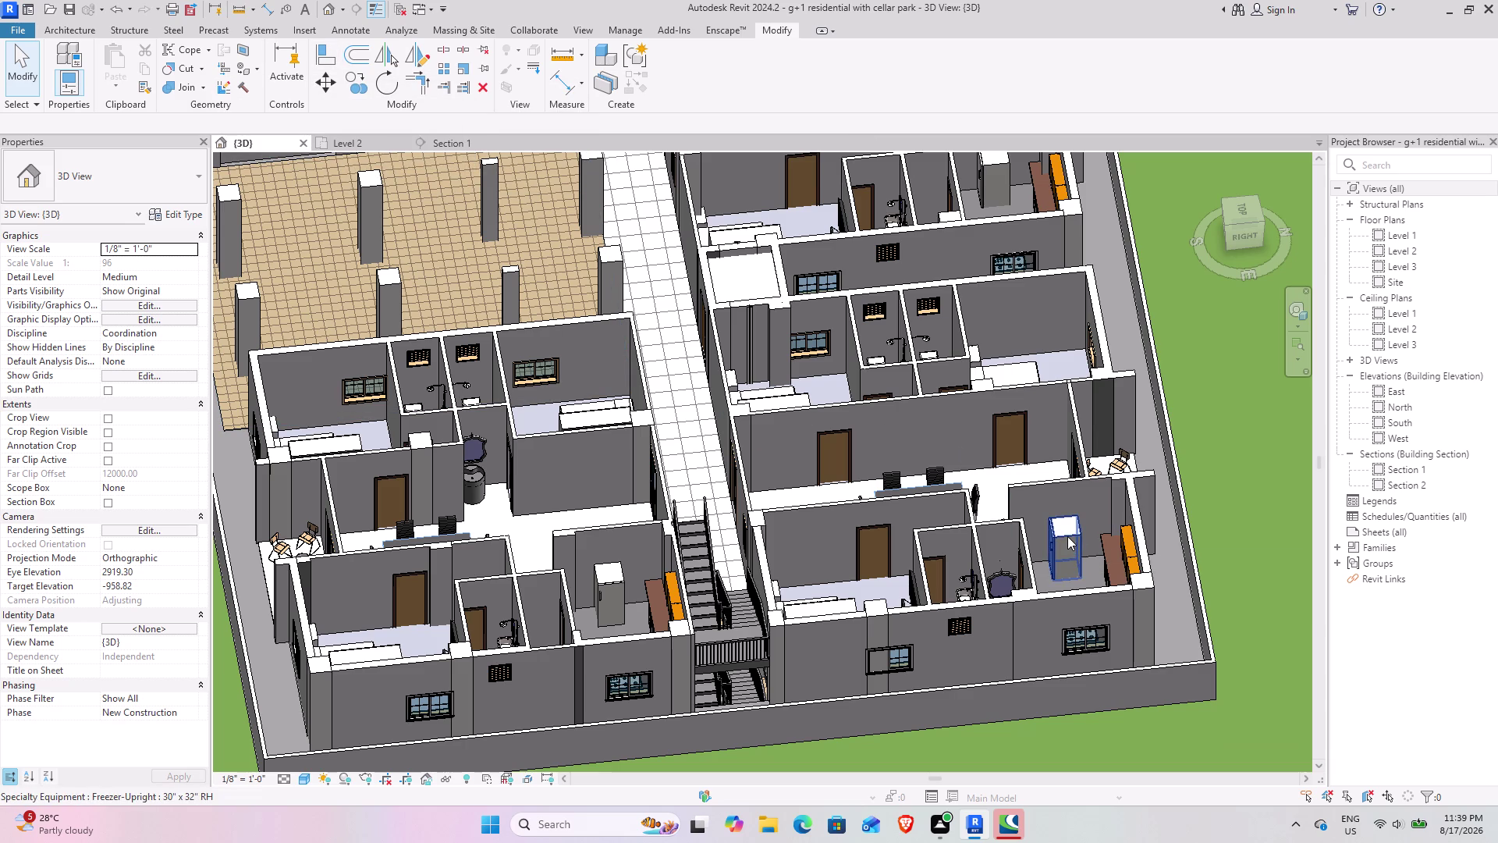
Pick the upright freezer in 3D and open the Level 2 plan centred on its kitchen.
middle_drag(948, 302, 945, 395)
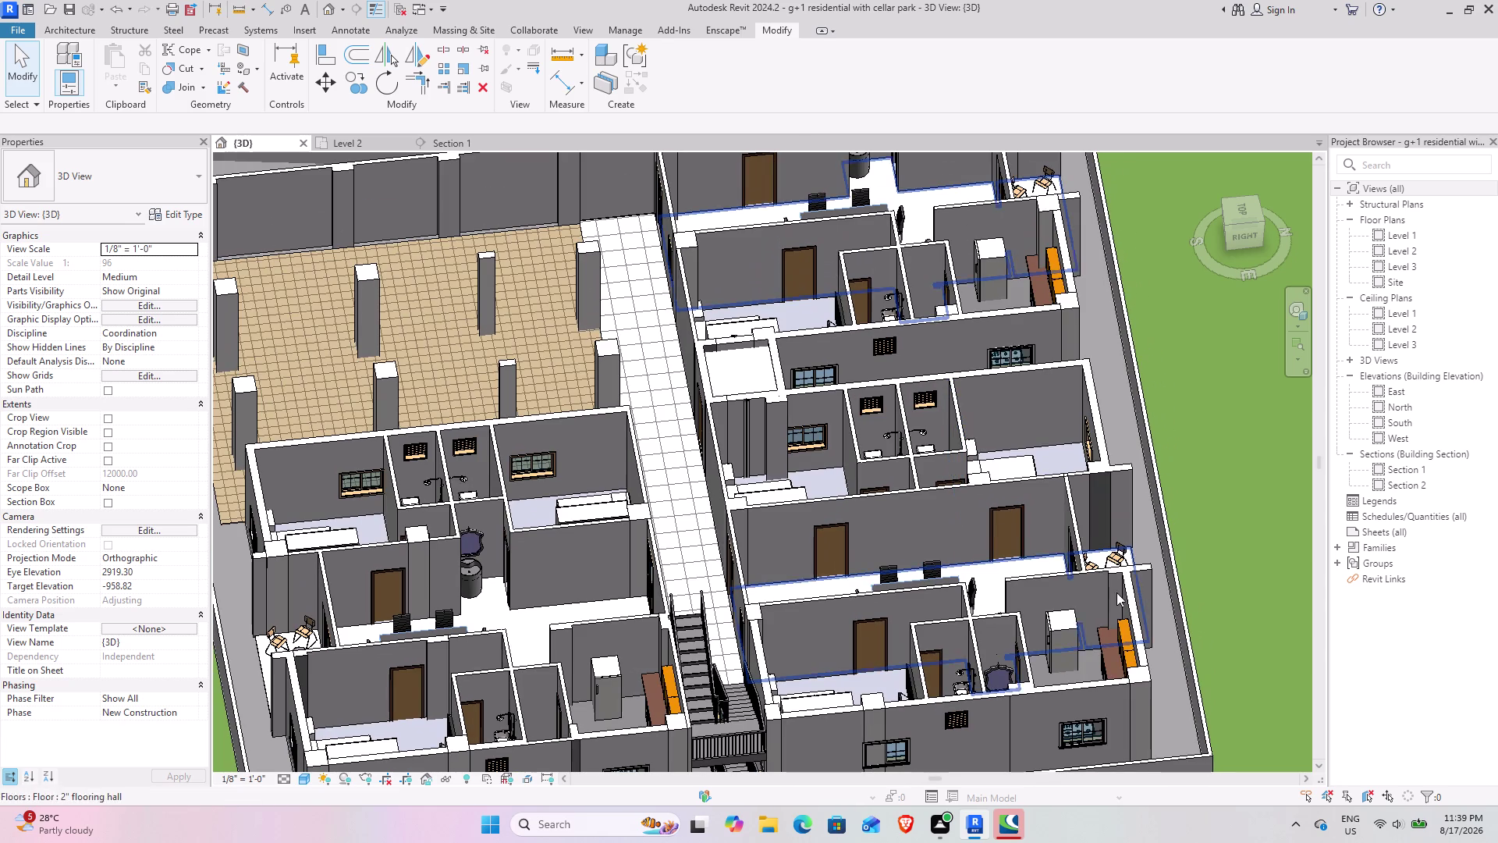
click(1070, 624)
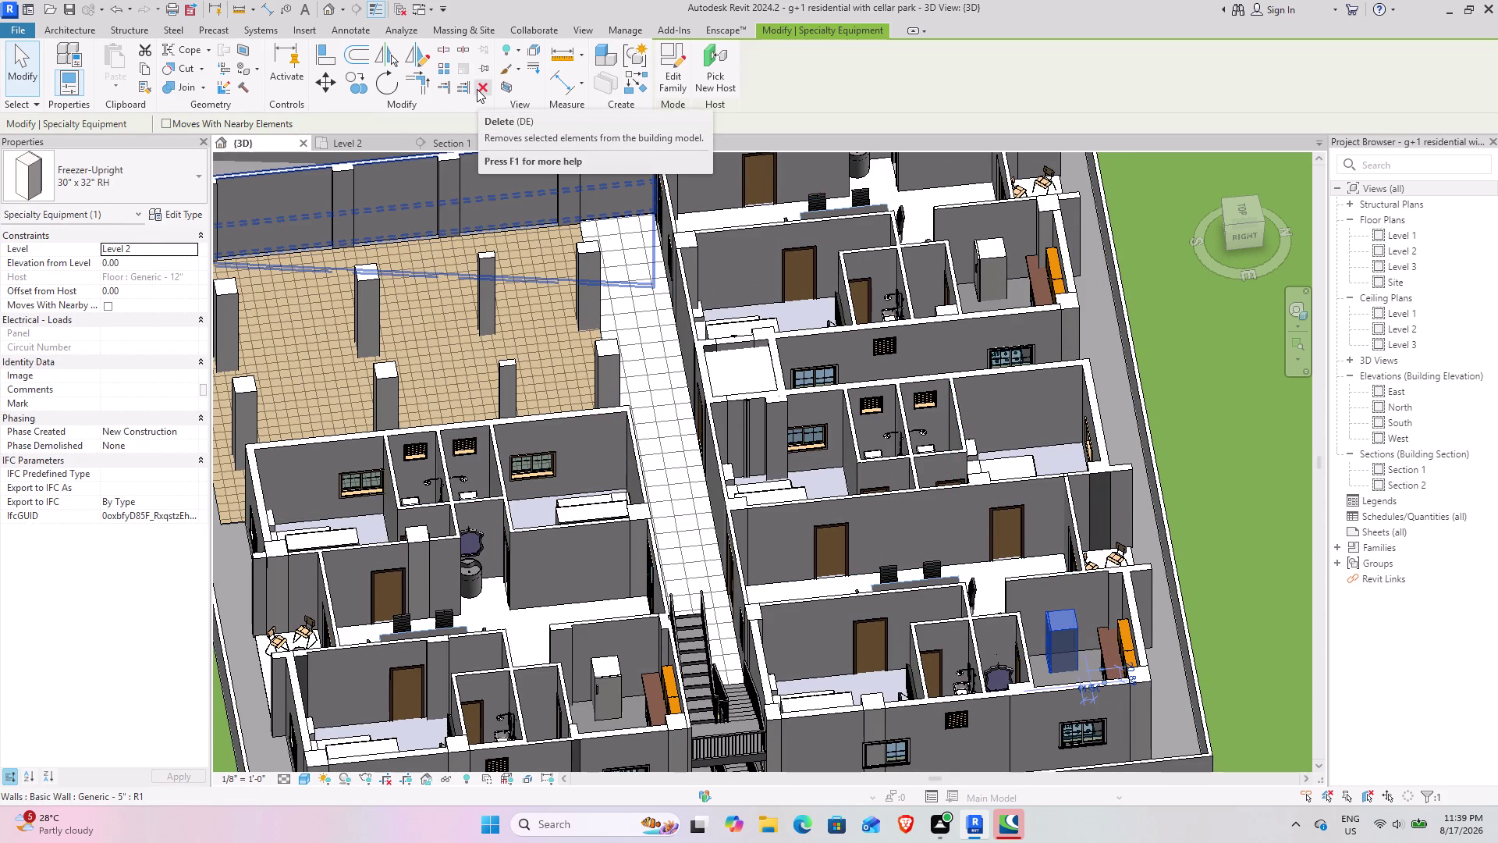
click(360, 145)
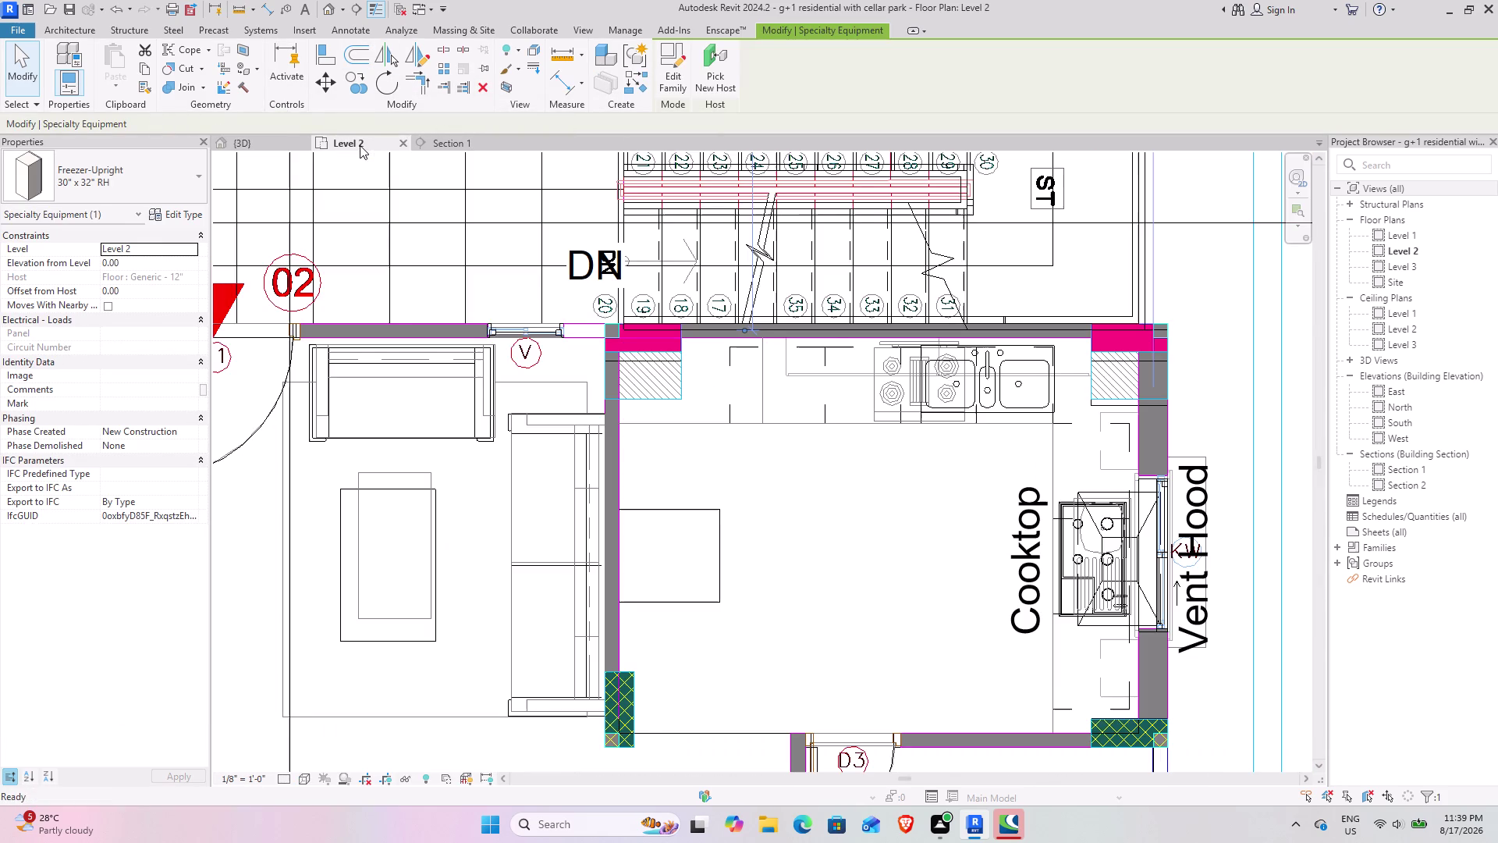
scroll(down, 3)
scroll(down, 3)
middle_drag(721, 272, 737, 538)
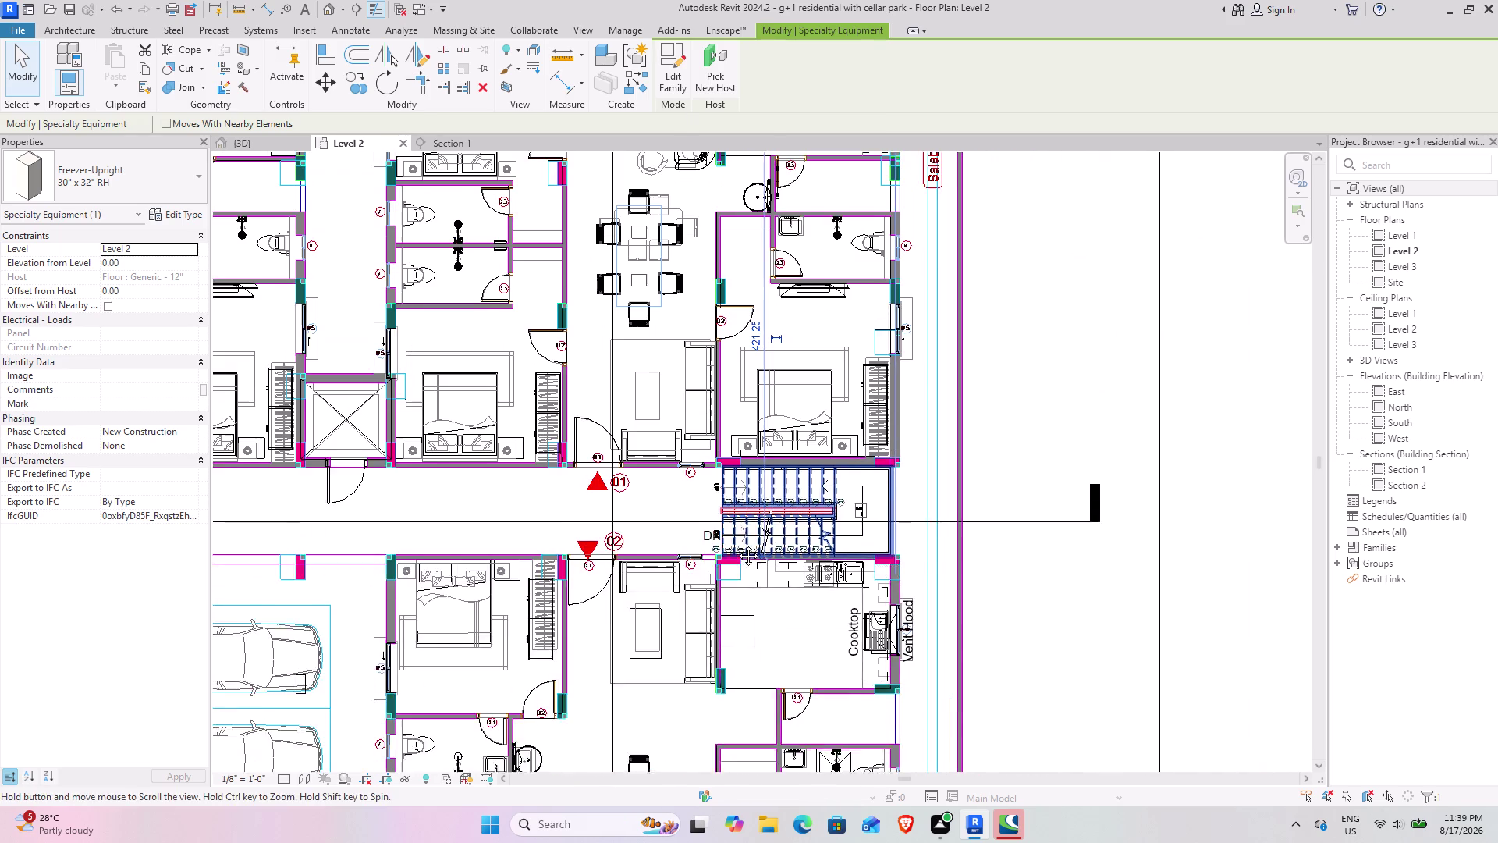
middle_drag(737, 538, 736, 544)
middle_drag(737, 272, 755, 539)
scroll(up, 3)
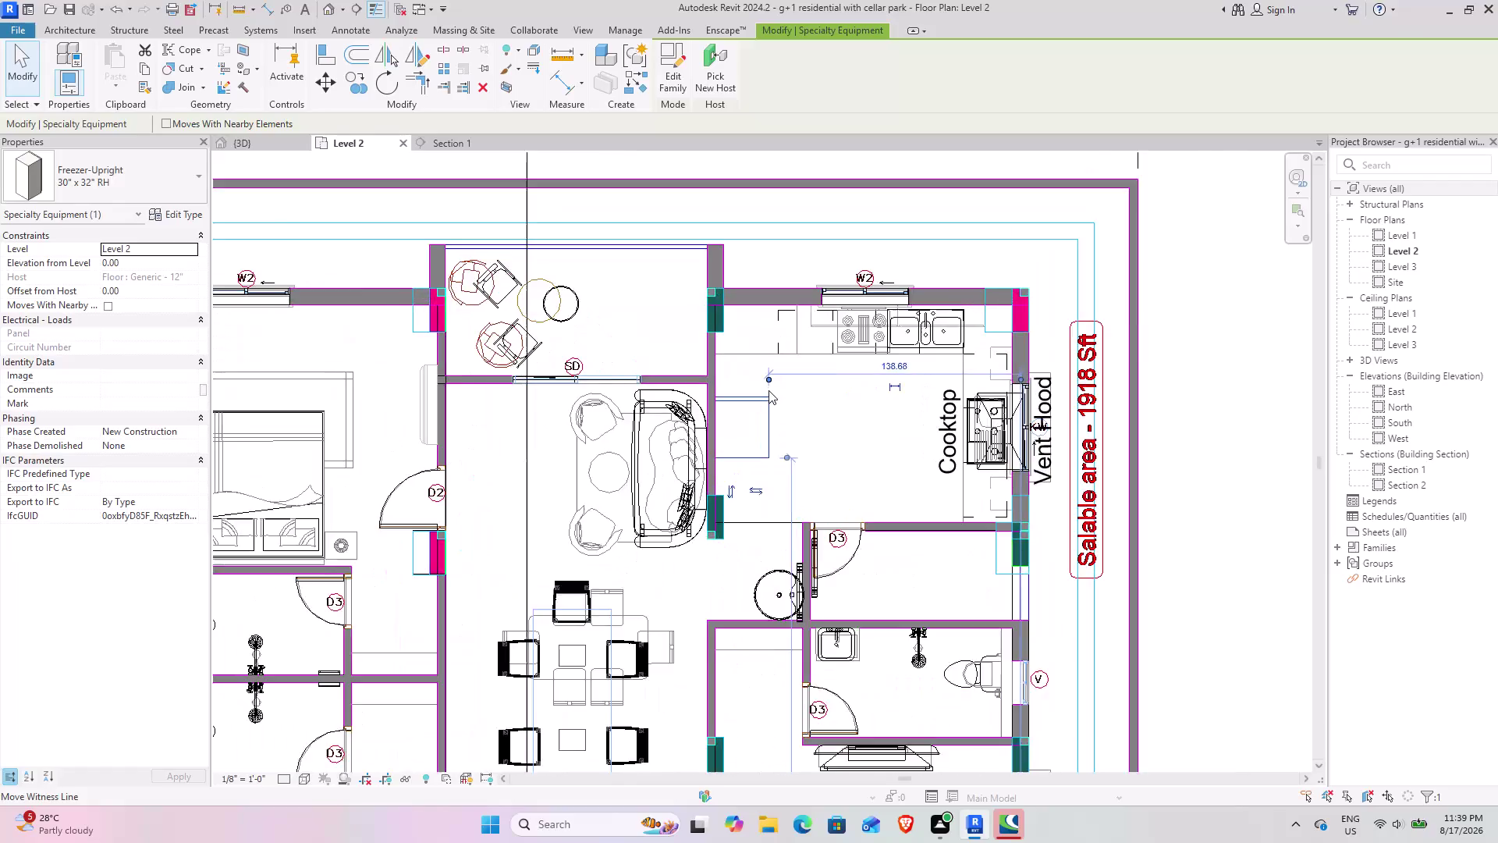
scroll(up, 3)
Rotate the first kitchen's upright freezer by 90 degrees.
key(space)
key(space)
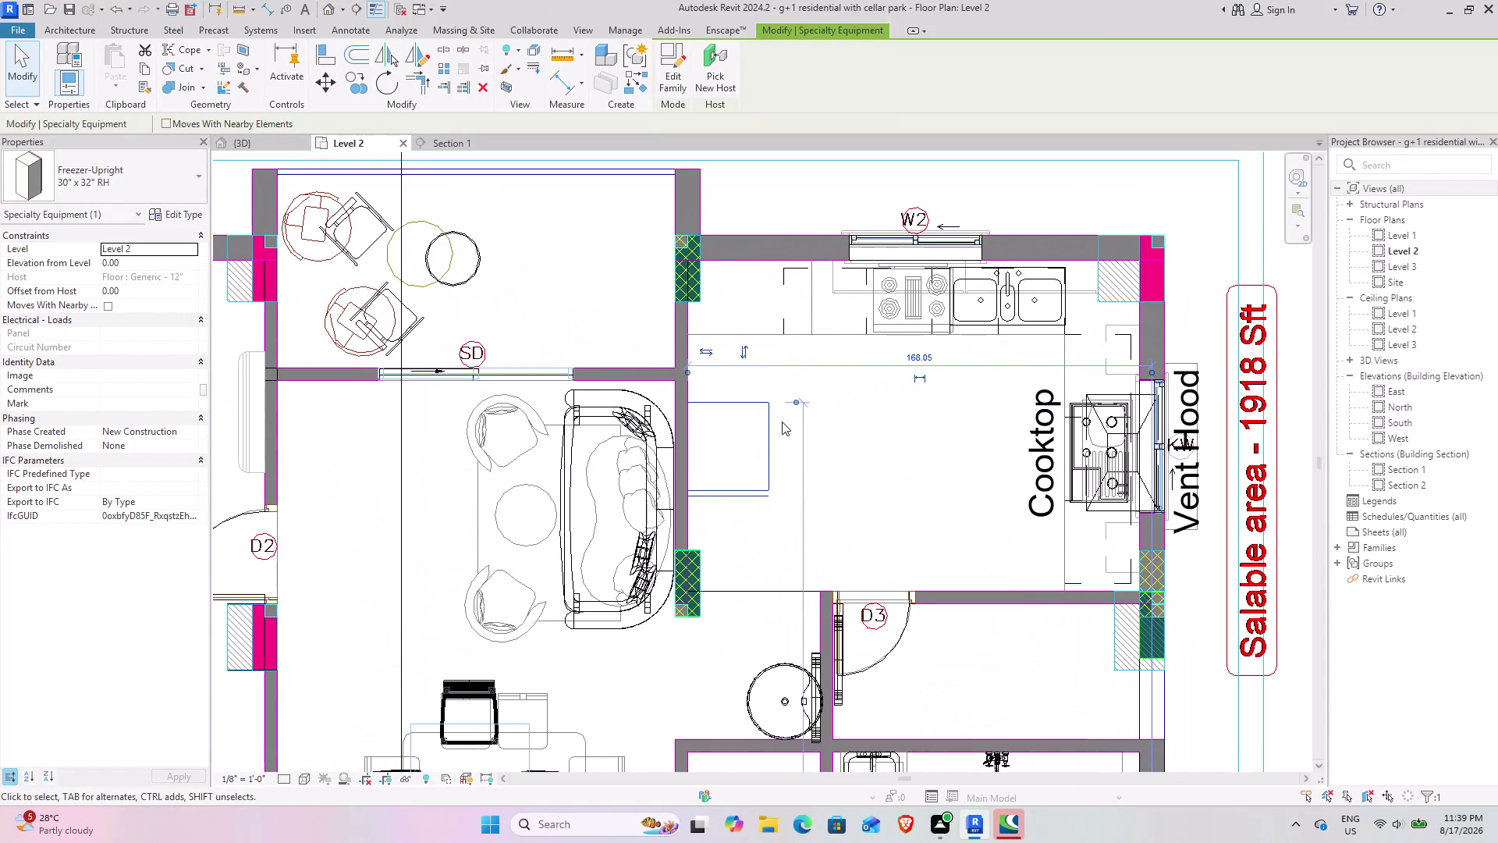
key(space)
key(space)
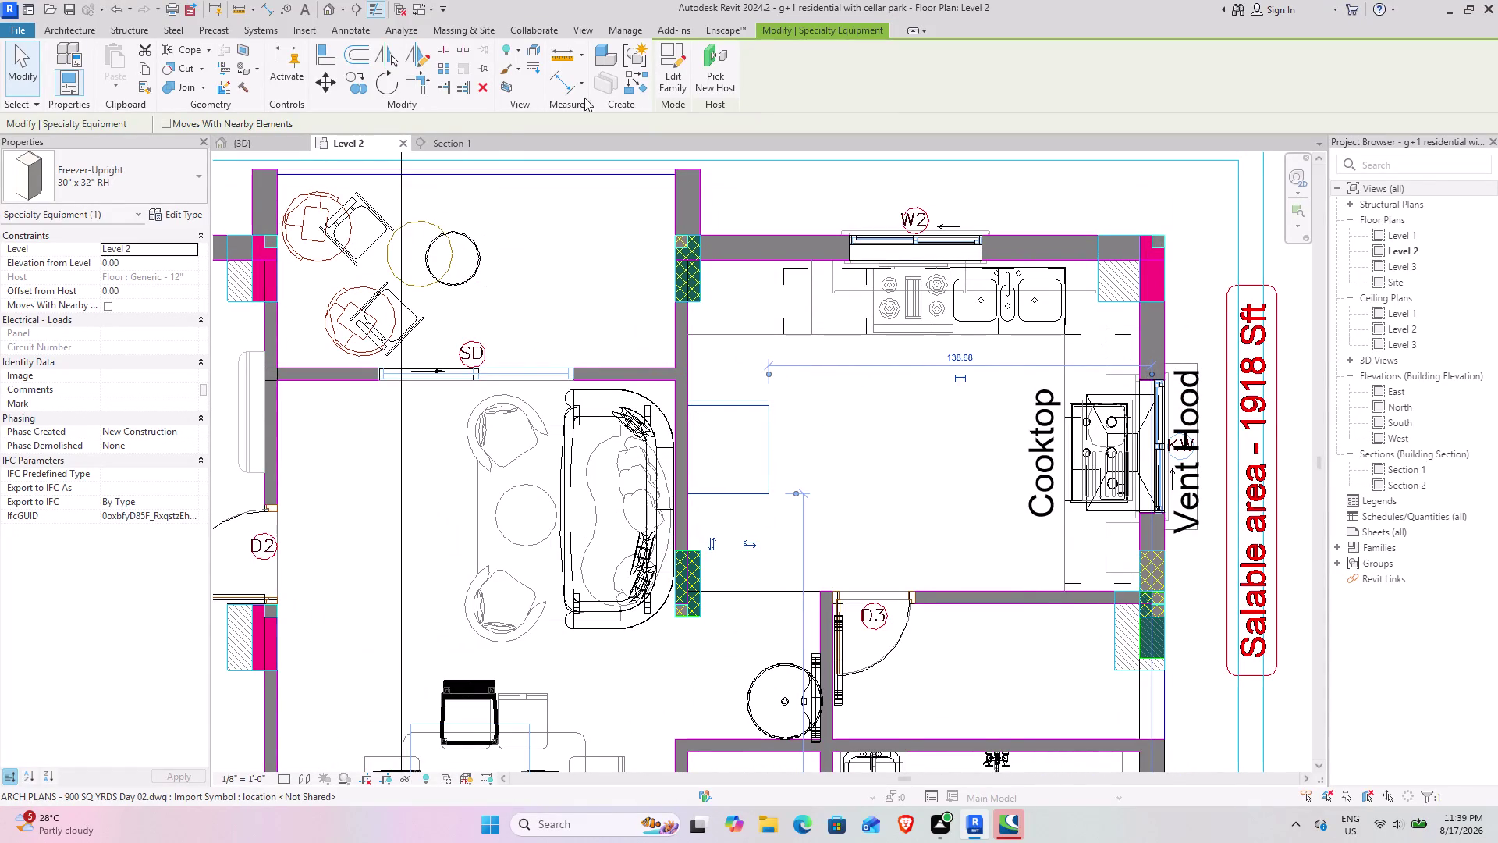
click(382, 81)
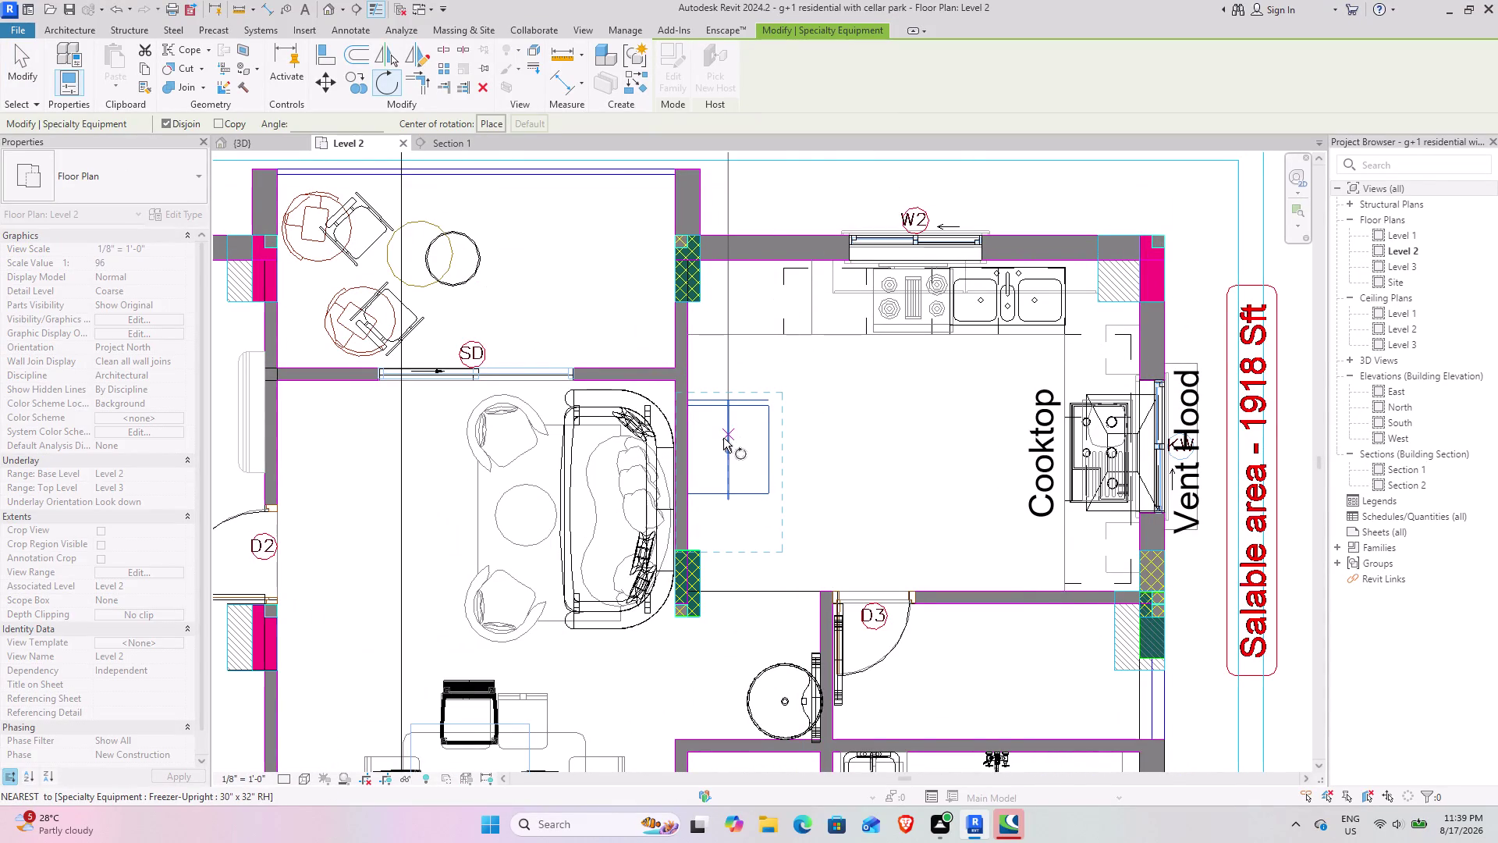
click(722, 413)
click(778, 449)
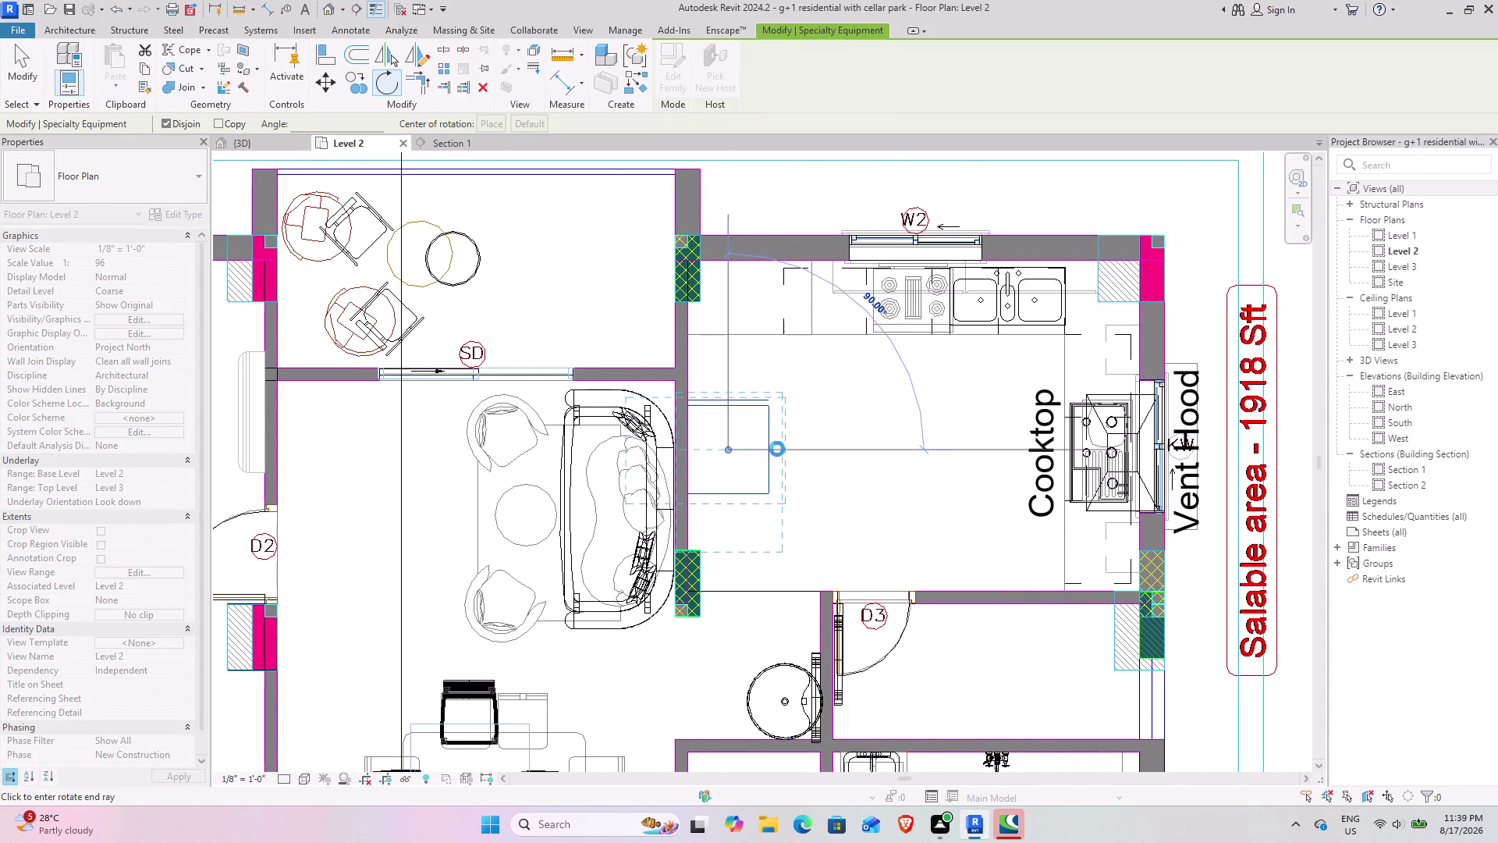
Rotate the next flat's kitchen freezer by 90 degrees.
middle_drag(667, 465, 1117, 422)
scroll(down, 3)
middle_drag(604, 421, 783, 465)
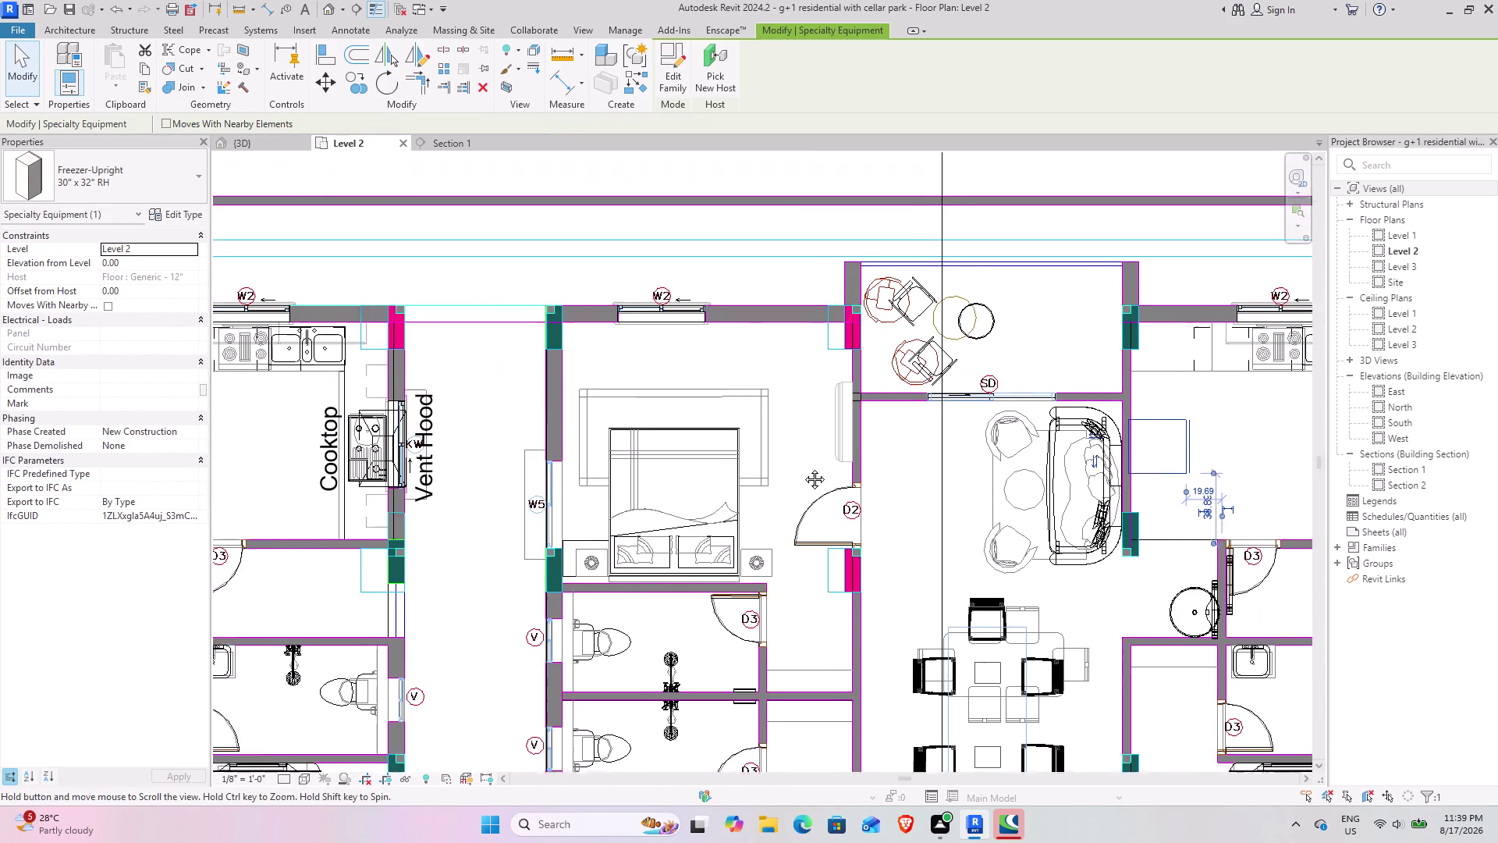
middle_drag(783, 464, 826, 472)
middle_drag(640, 366, 949, 320)
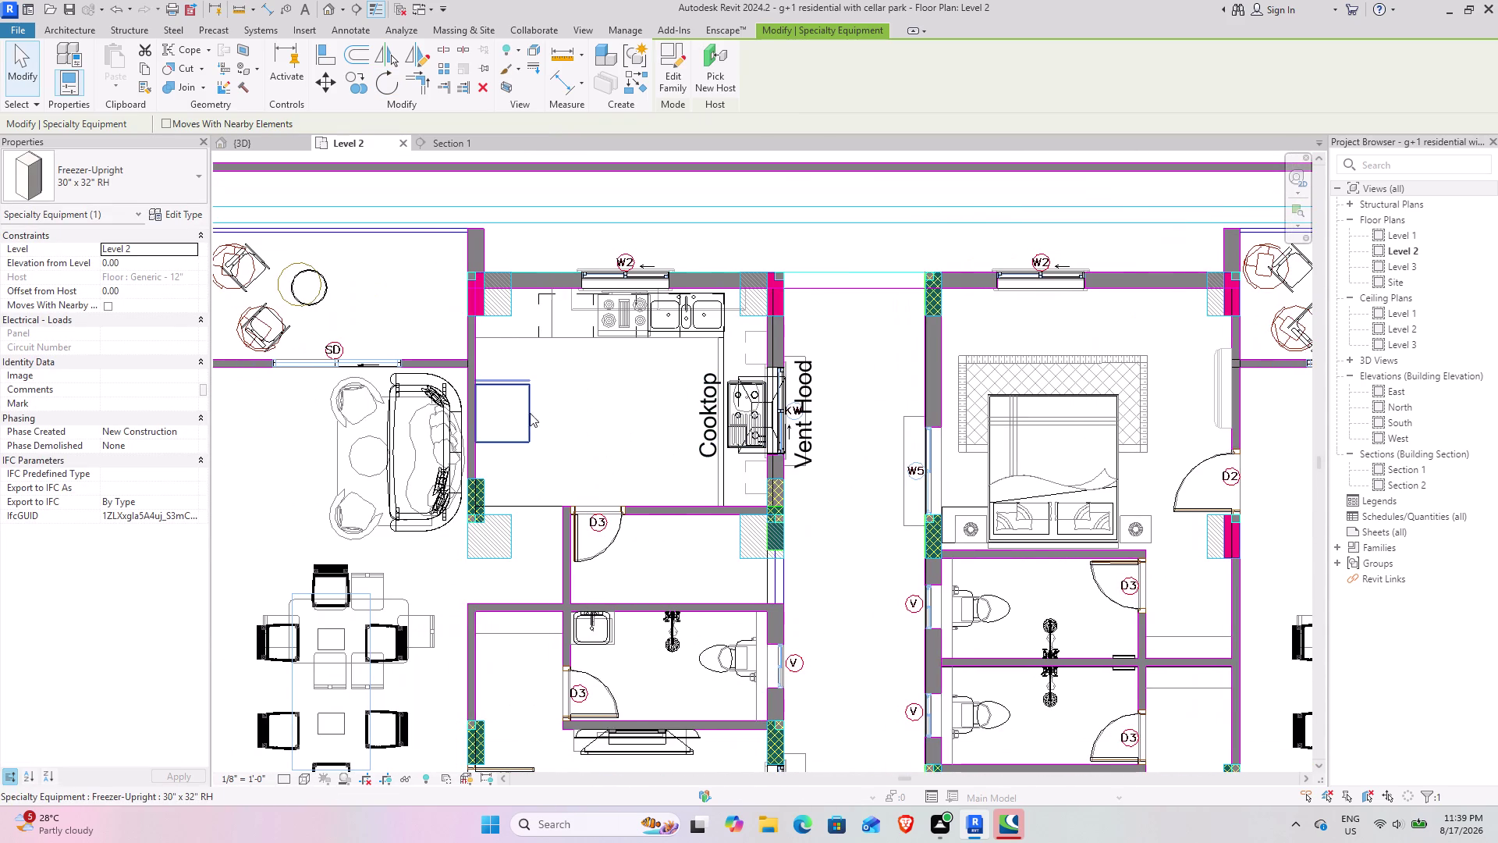
click(519, 411)
middle_drag(526, 406, 629, 469)
click(381, 86)
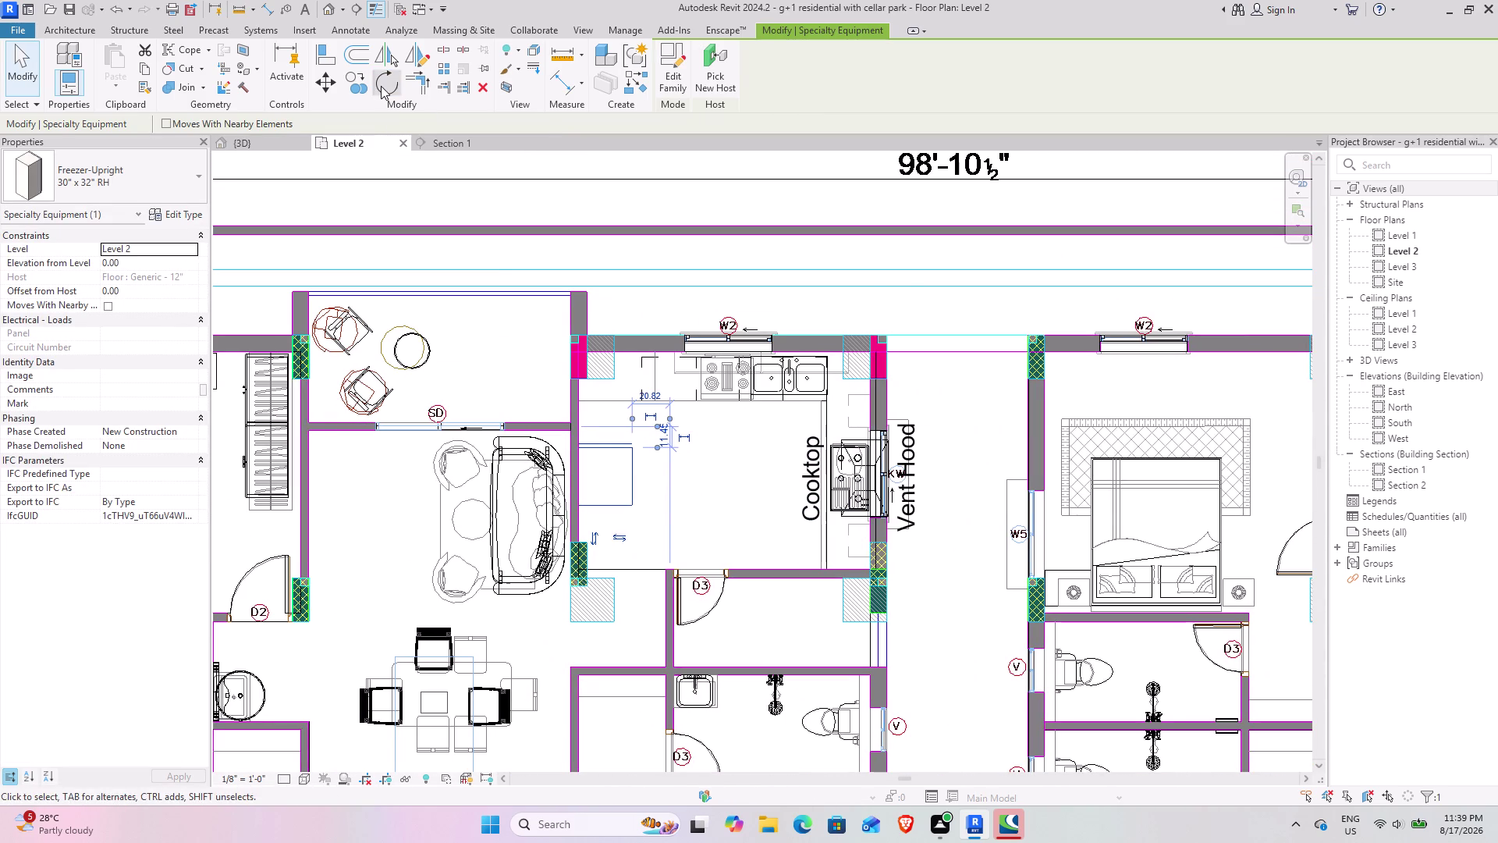
click(606, 450)
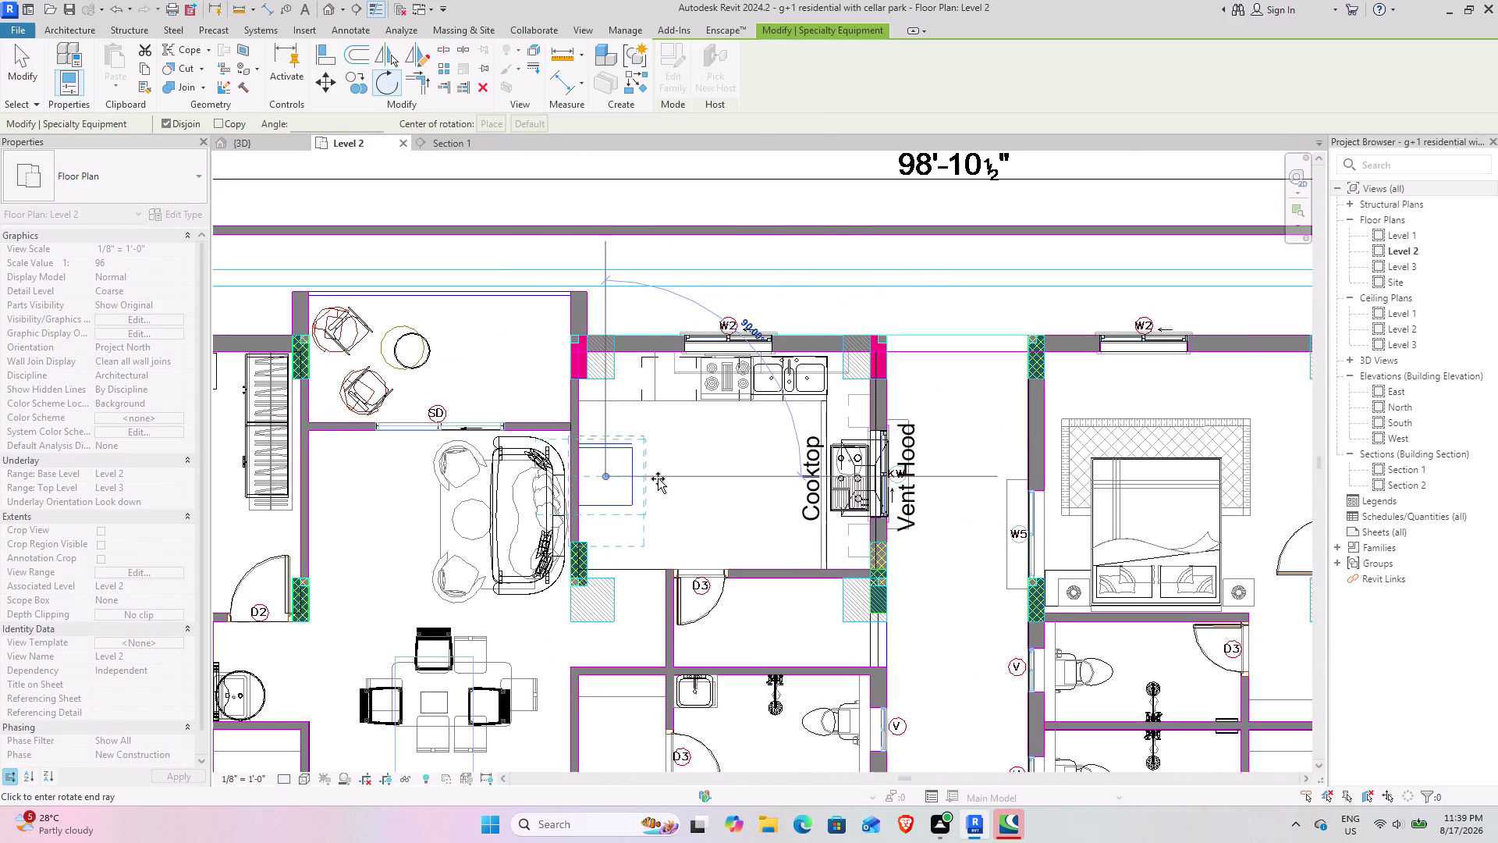
click(659, 474)
Pan over the plan to check the rotated freezers, then return to 3D.
middle_drag(661, 523, 878, 454)
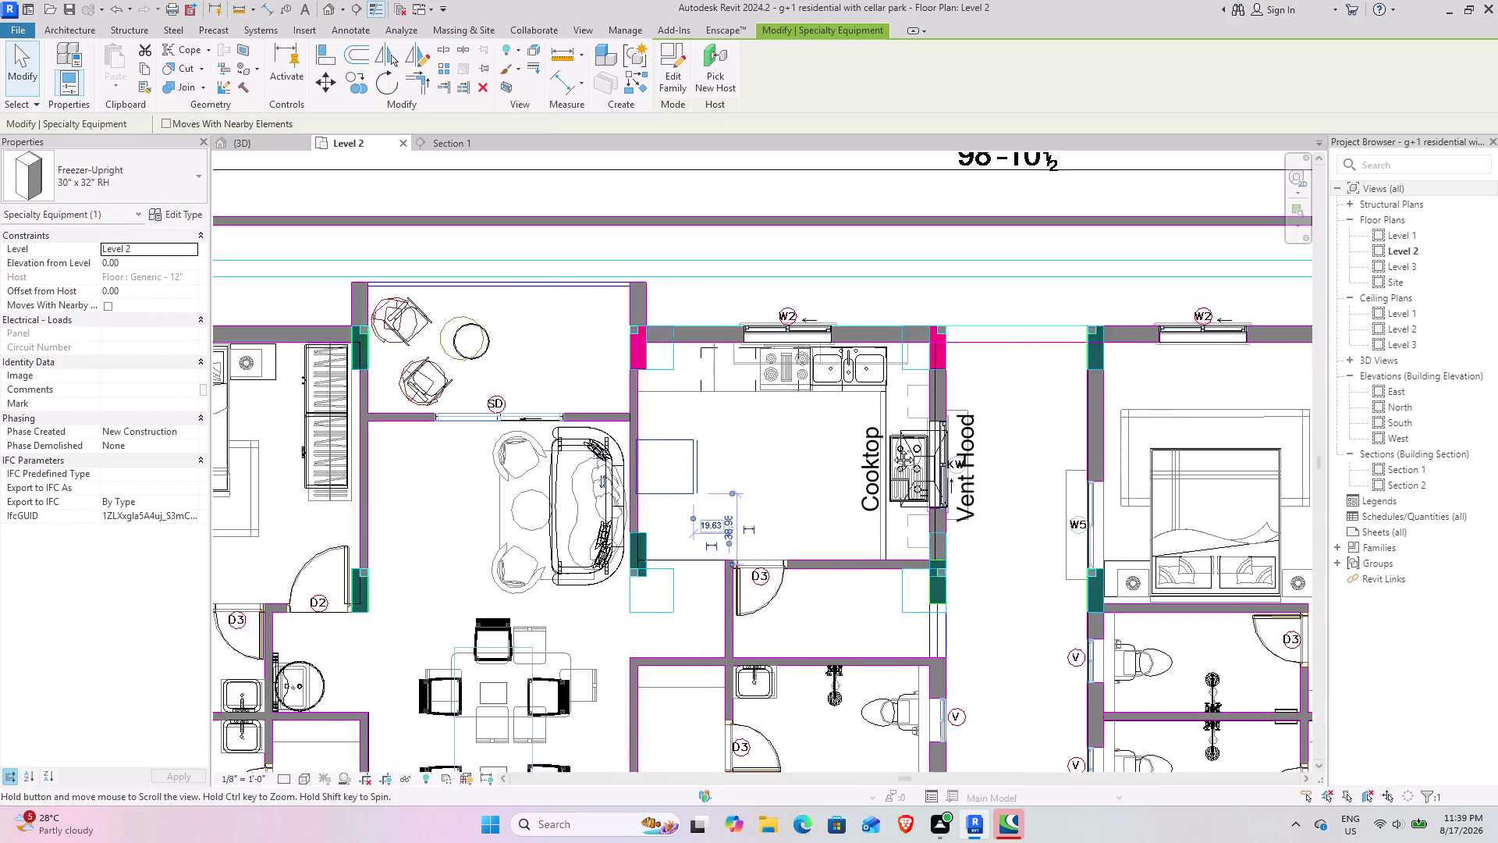
middle_drag(879, 454, 958, 415)
scroll(down, 3)
click(241, 142)
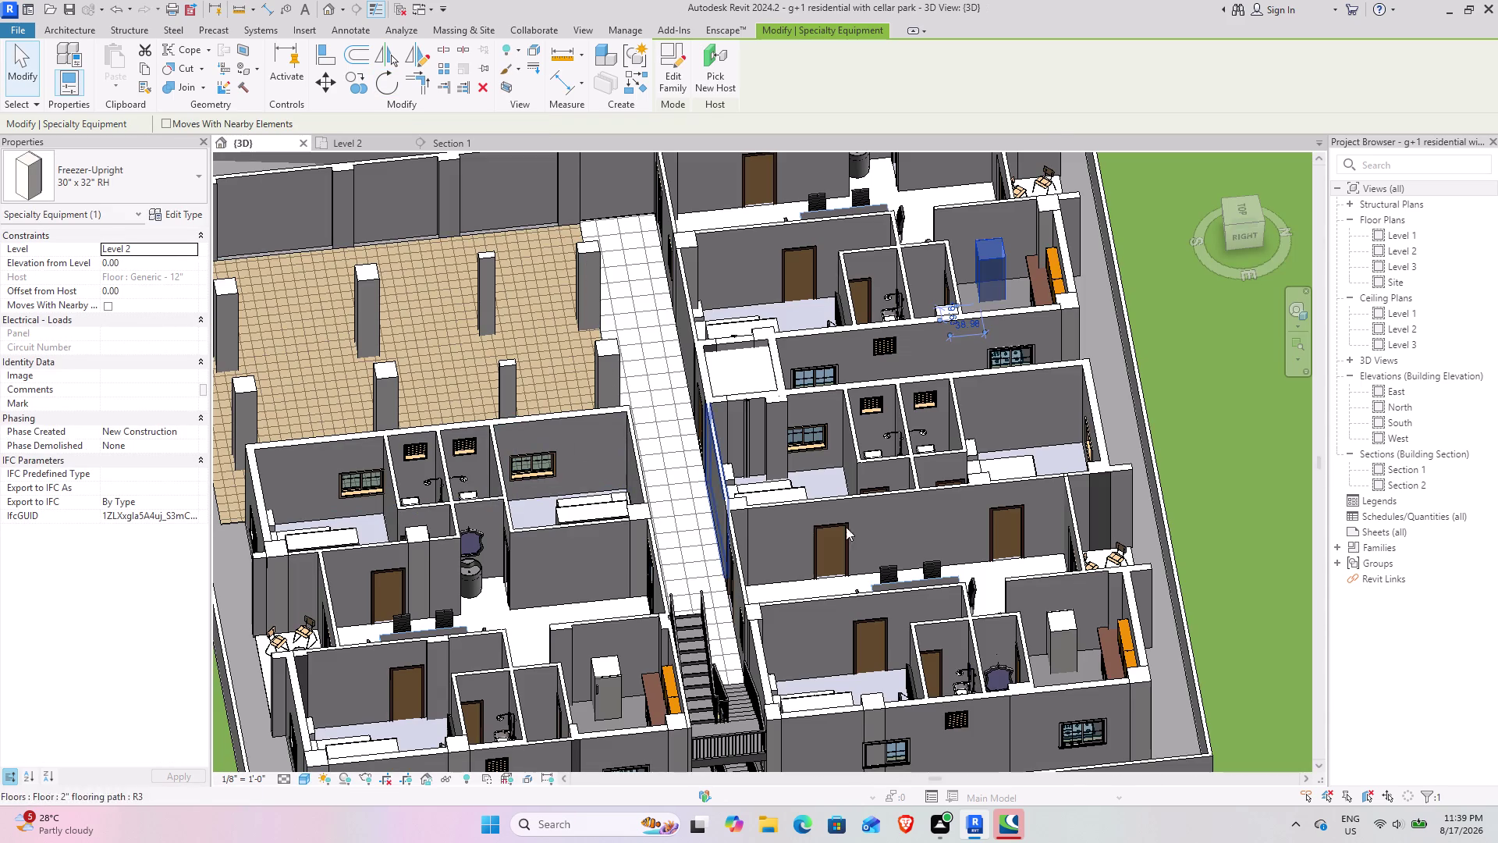
click(1166, 411)
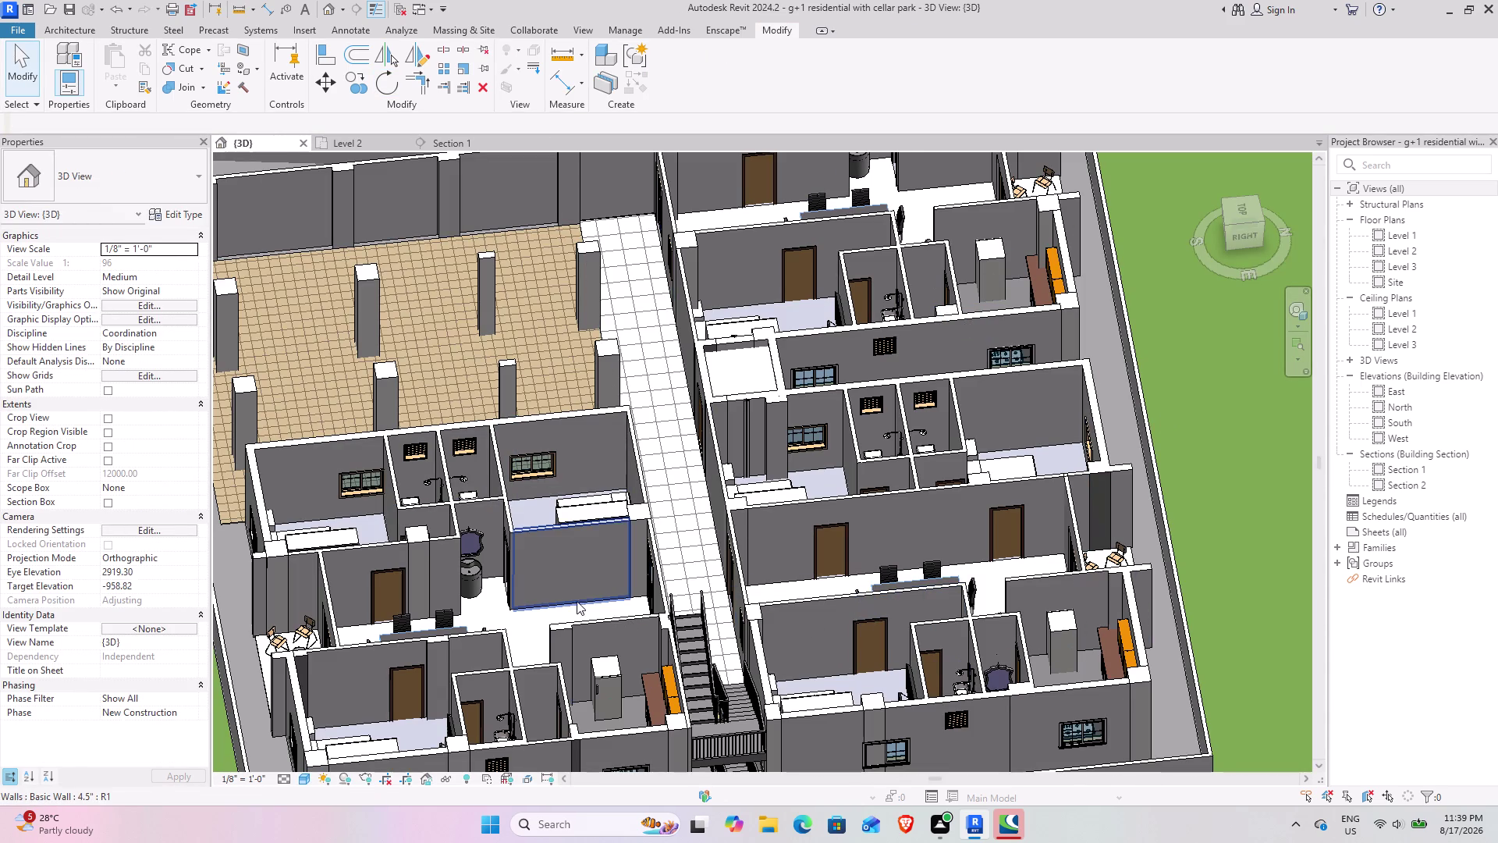
middle_drag(577, 601, 584, 613)
middle_drag(583, 607, 592, 439)
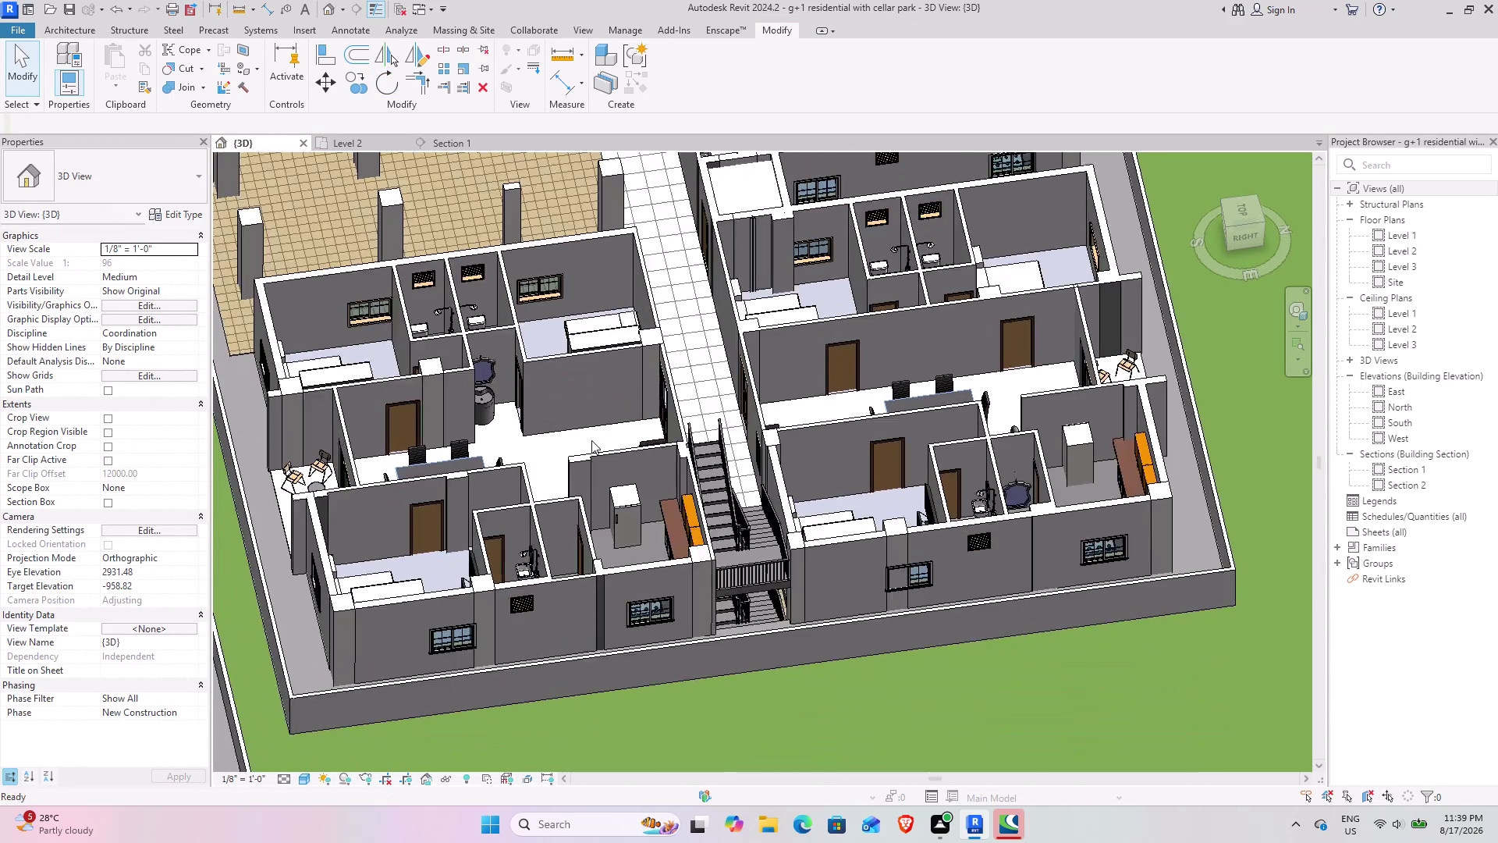
middle_drag(594, 443, 720, 393)
middle_drag(542, 449, 396, 472)
middle_drag(479, 527, 678, 535)
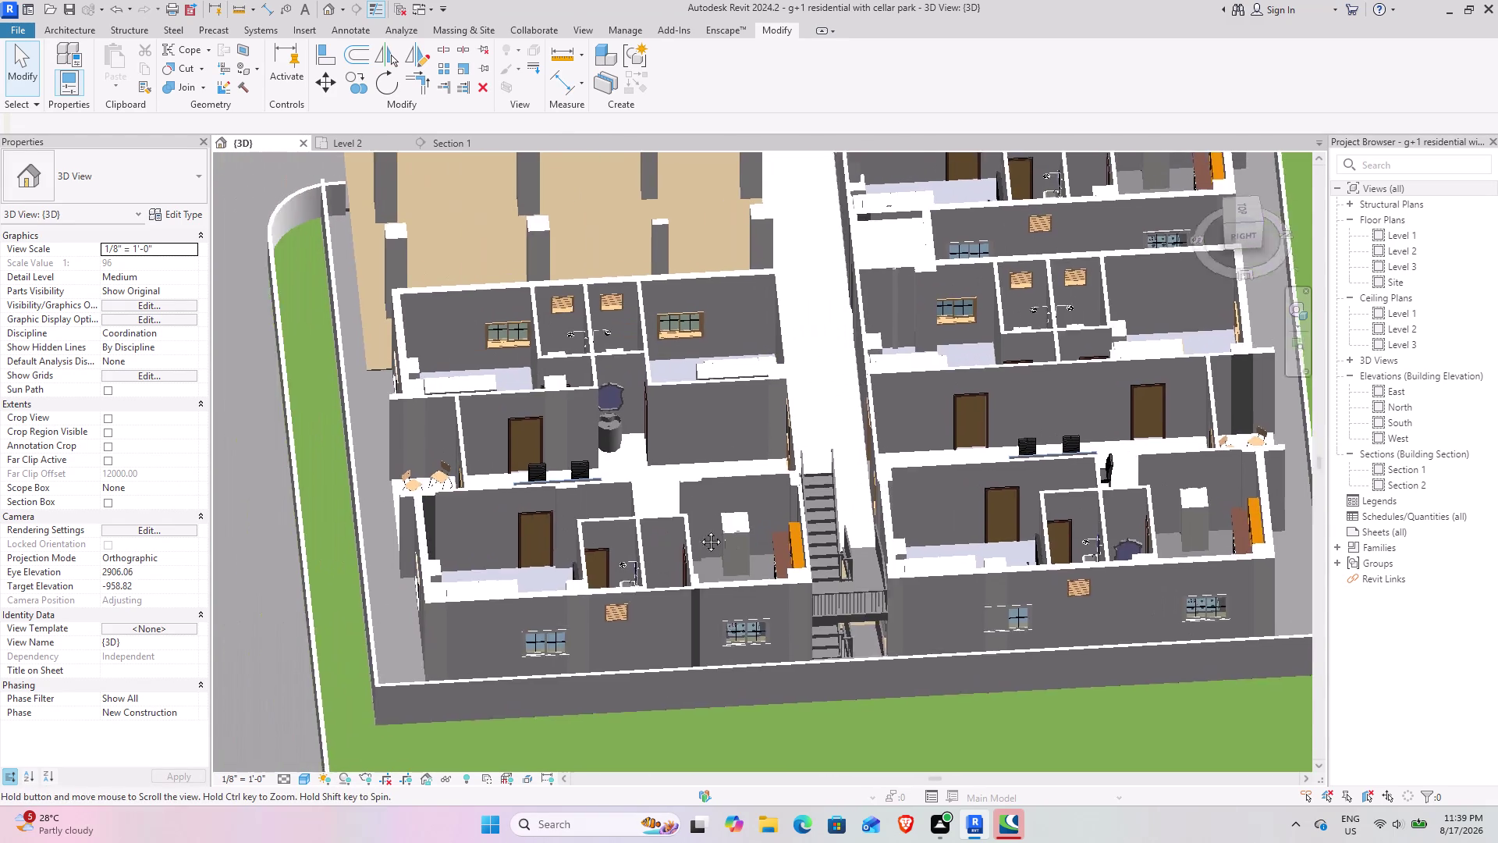
middle_drag(677, 535, 803, 469)
middle_drag(561, 464, 775, 253)
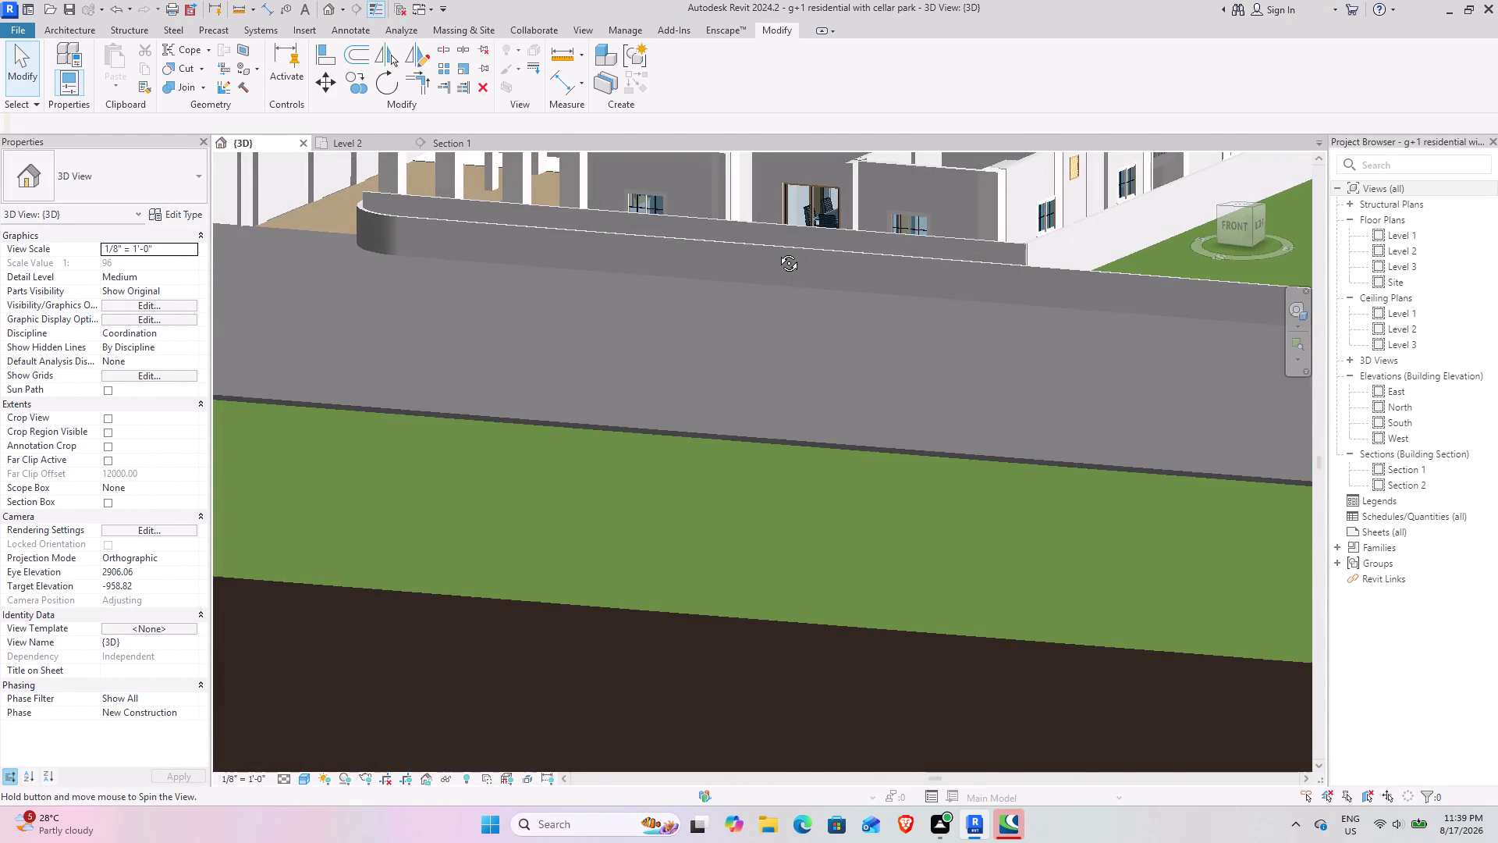
middle_drag(775, 253, 776, 235)
middle_drag(665, 254, 640, 608)
middle_drag(620, 598, 663, 587)
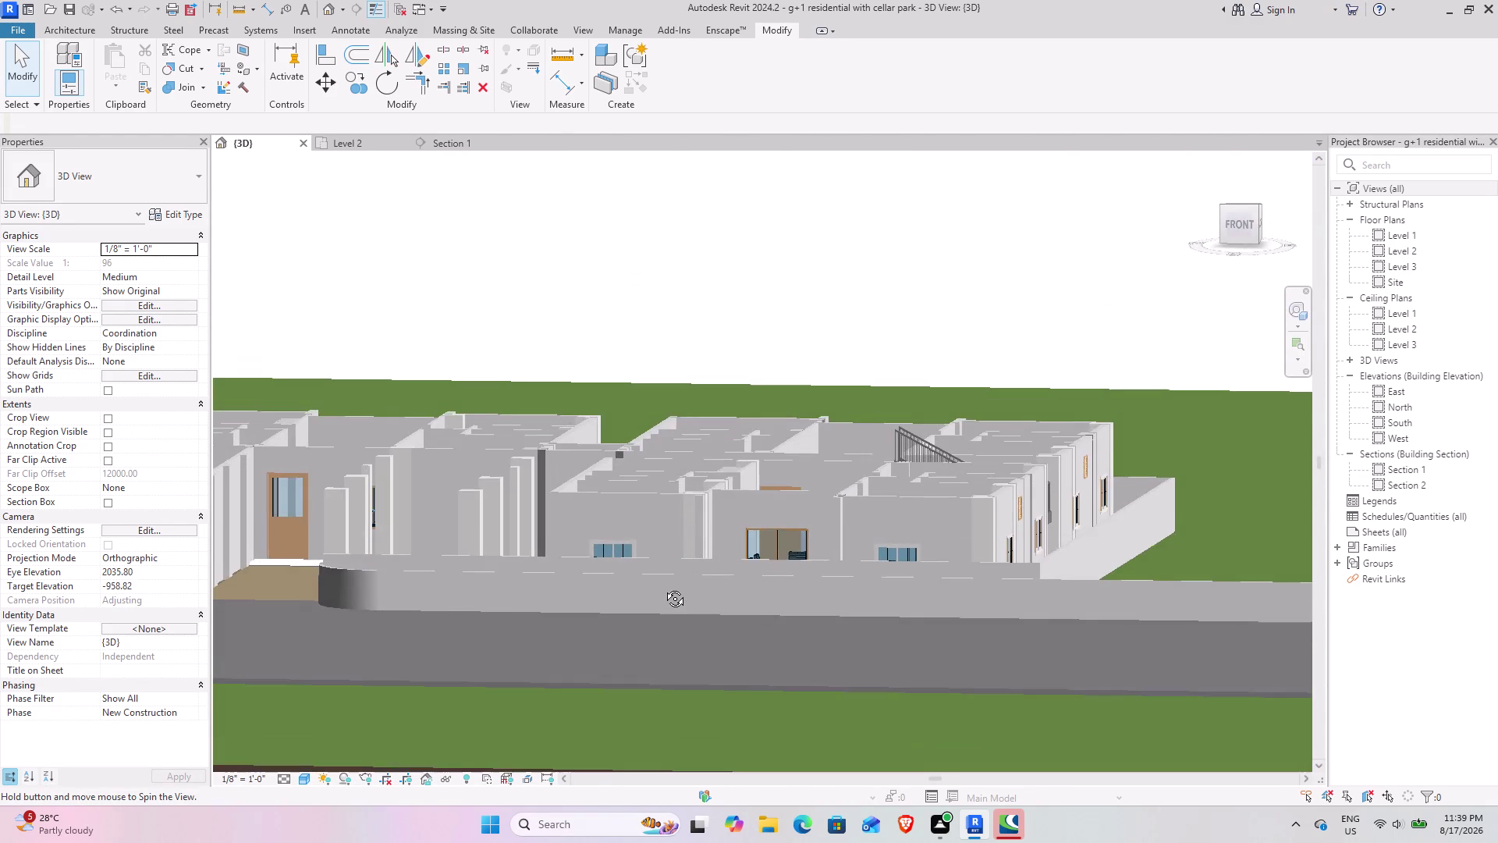
middle_drag(663, 587, 579, 618)
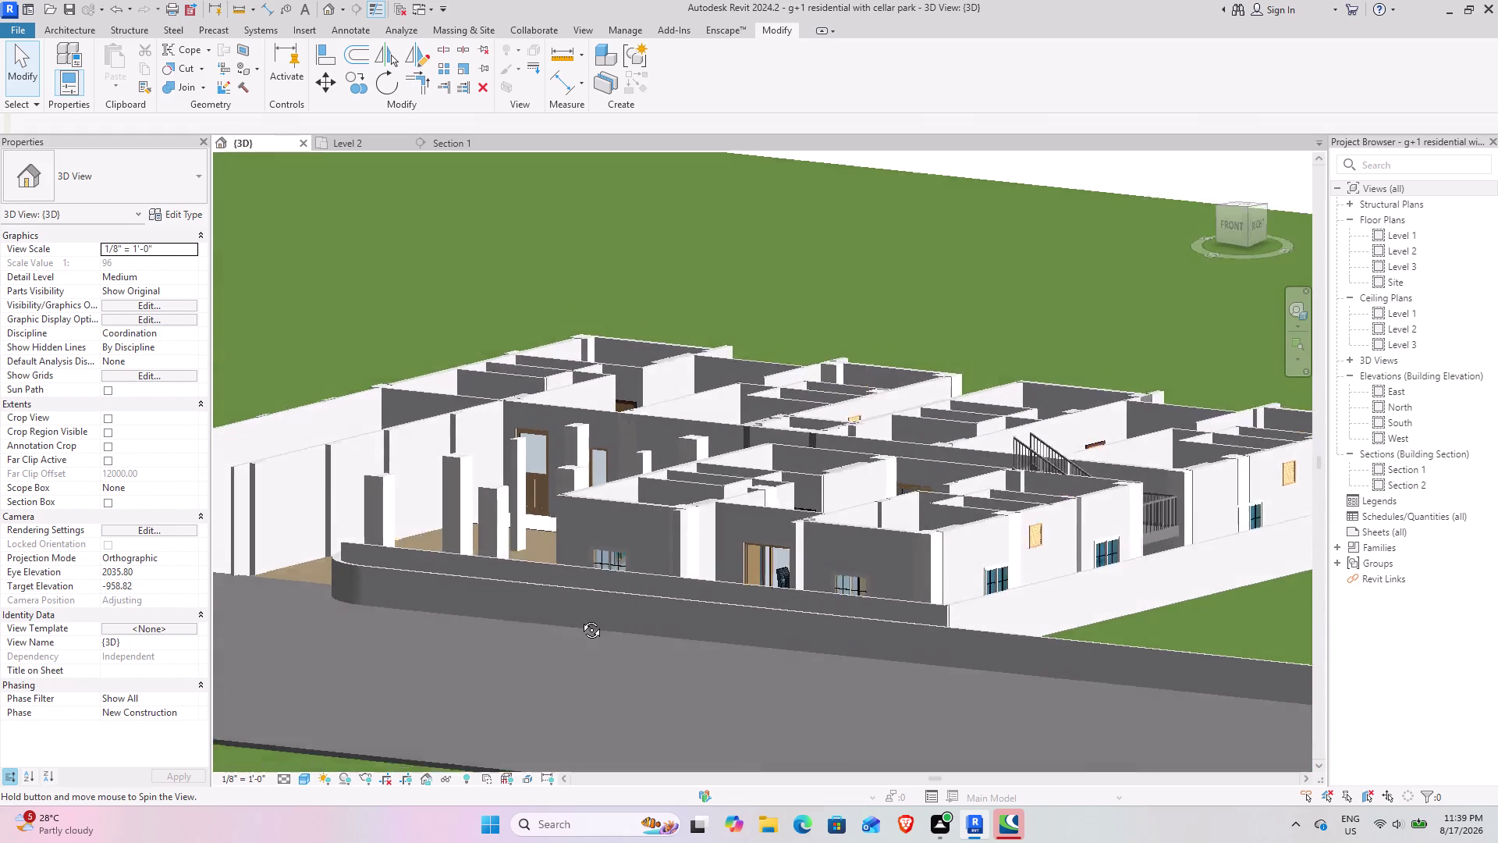
middle_drag(579, 617, 595, 660)
middle_drag(676, 607, 680, 666)
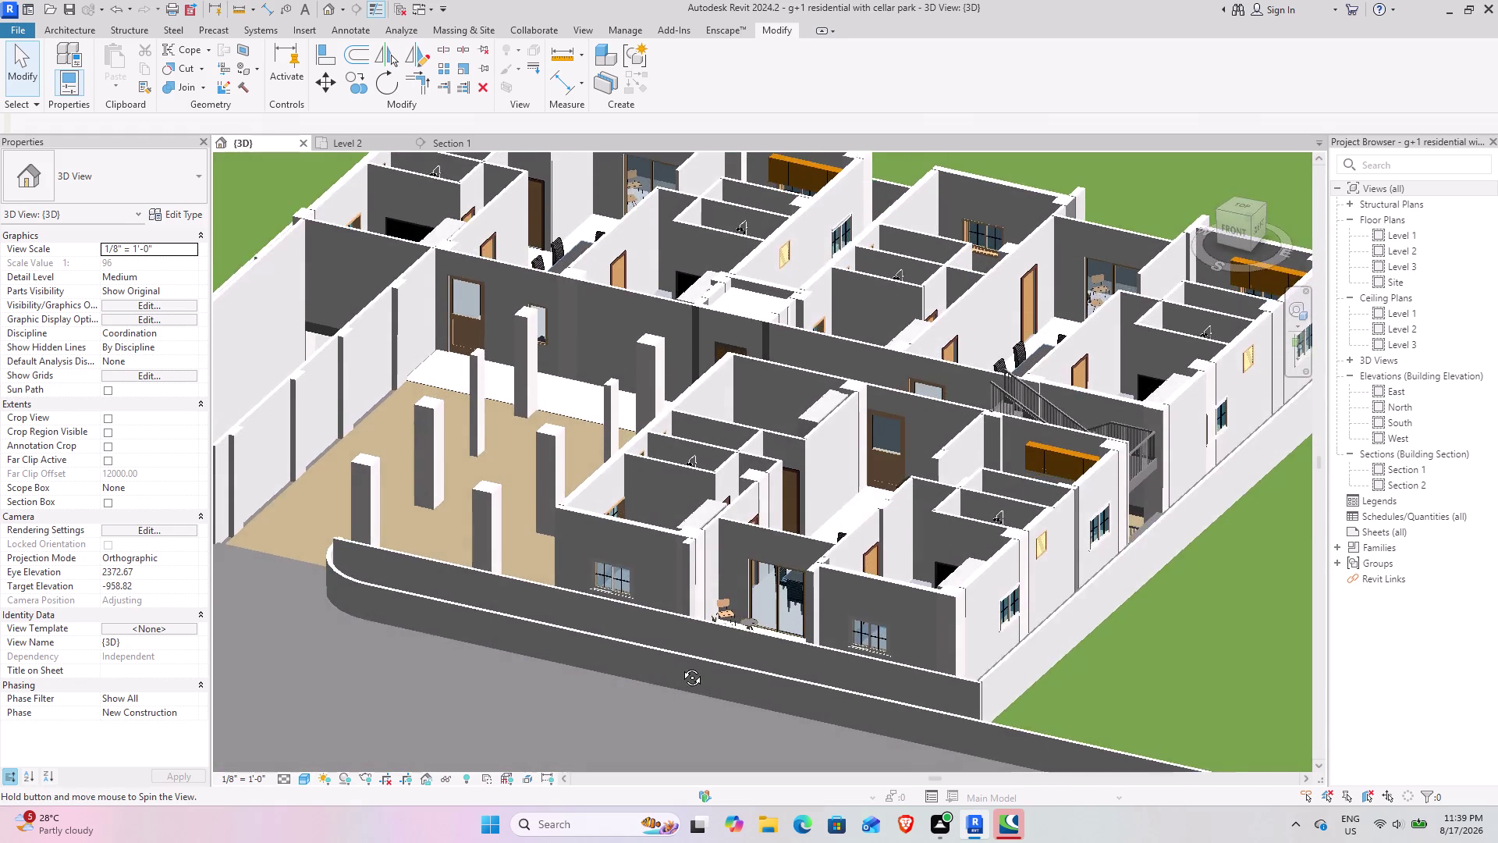
middle_drag(680, 665, 719, 681)
click(805, 621)
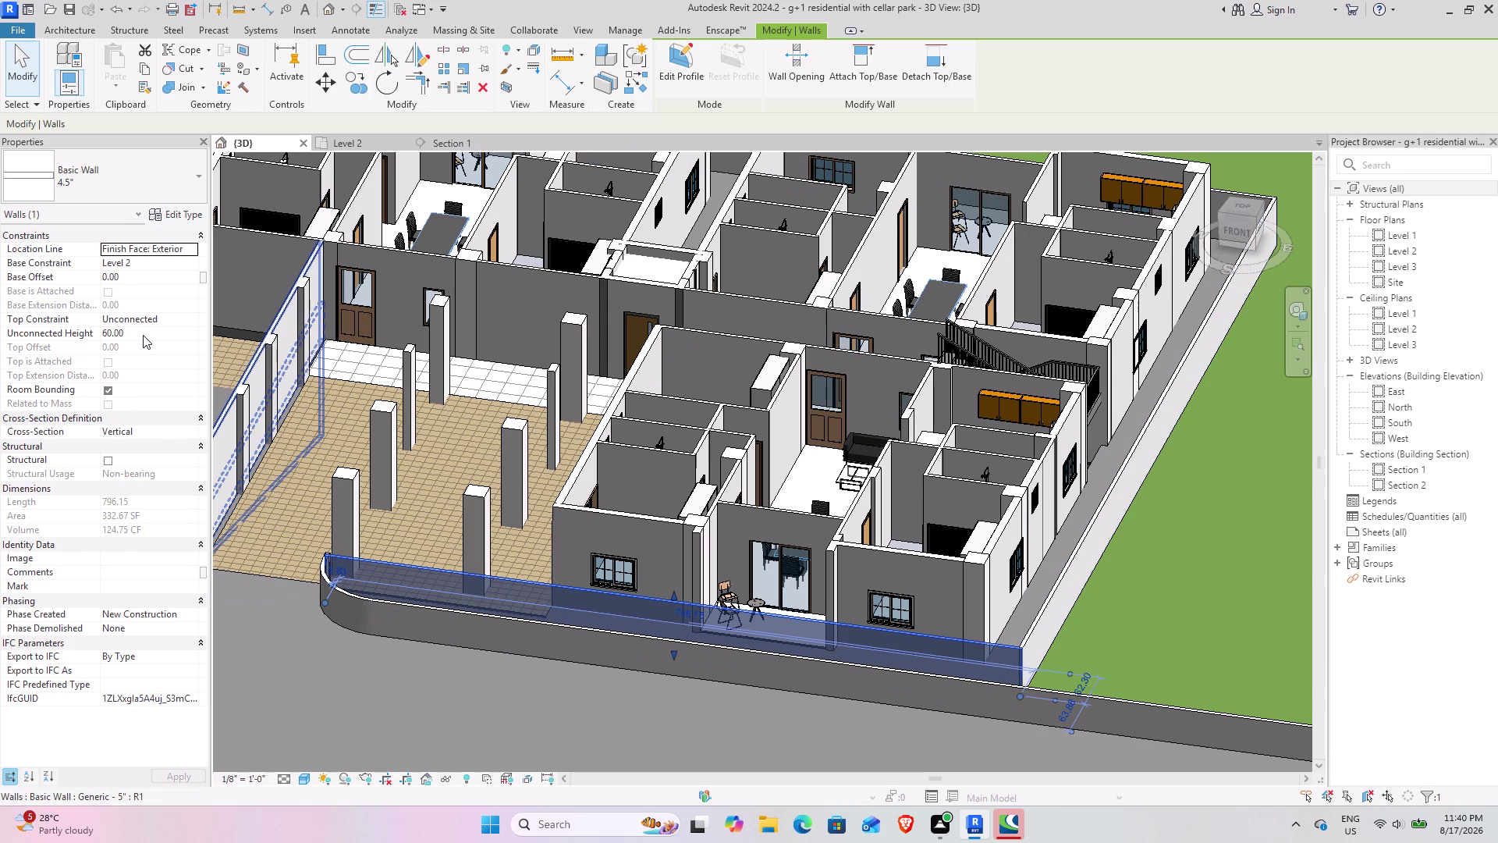
click(1166, 648)
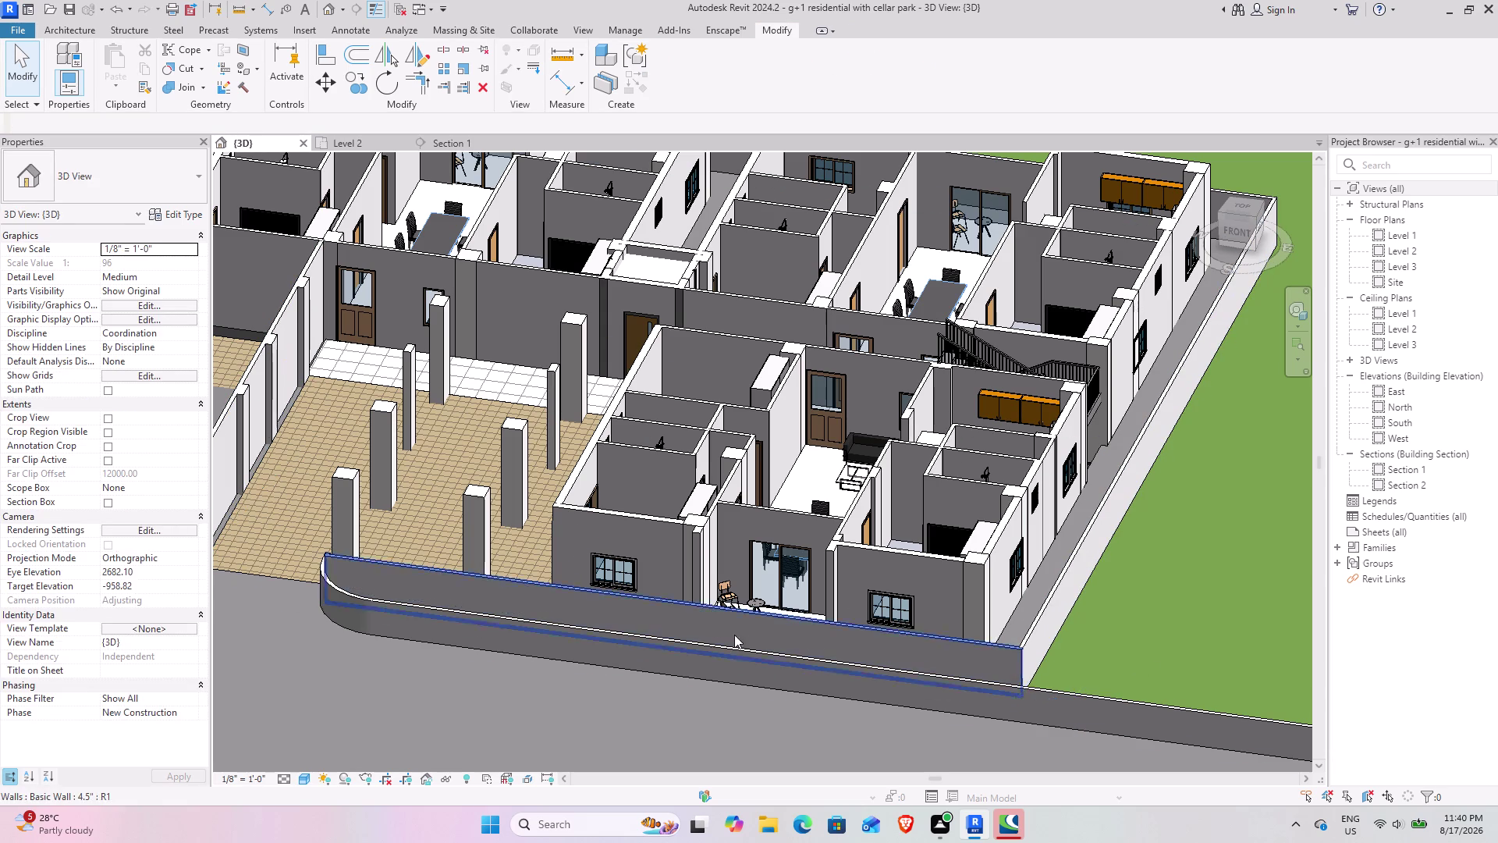
middle_drag(461, 634, 710, 794)
middle_drag(678, 748, 776, 649)
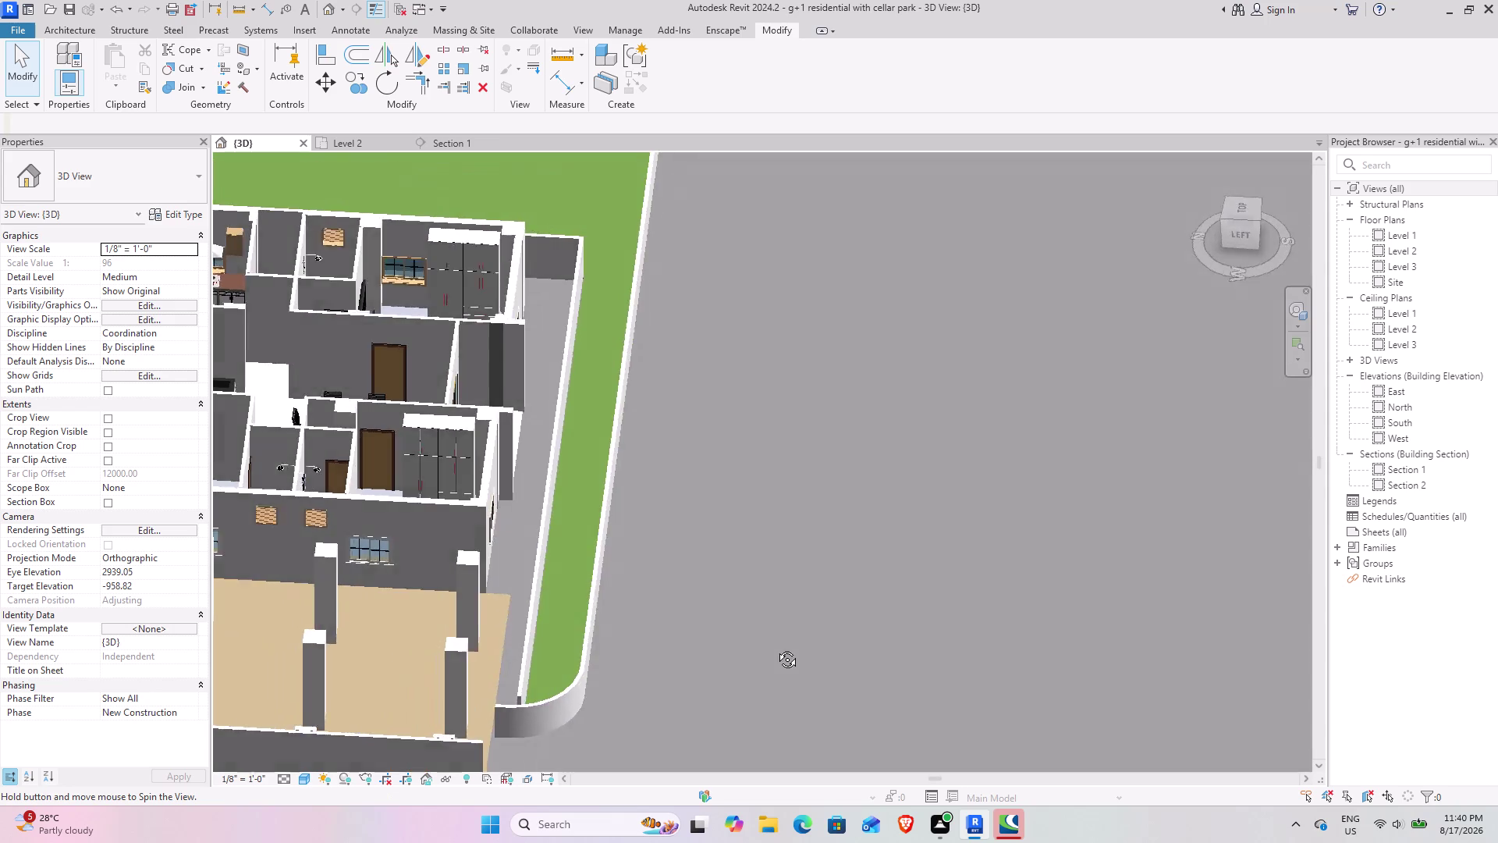
middle_drag(776, 648, 552, 745)
middle_drag(558, 614, 560, 700)
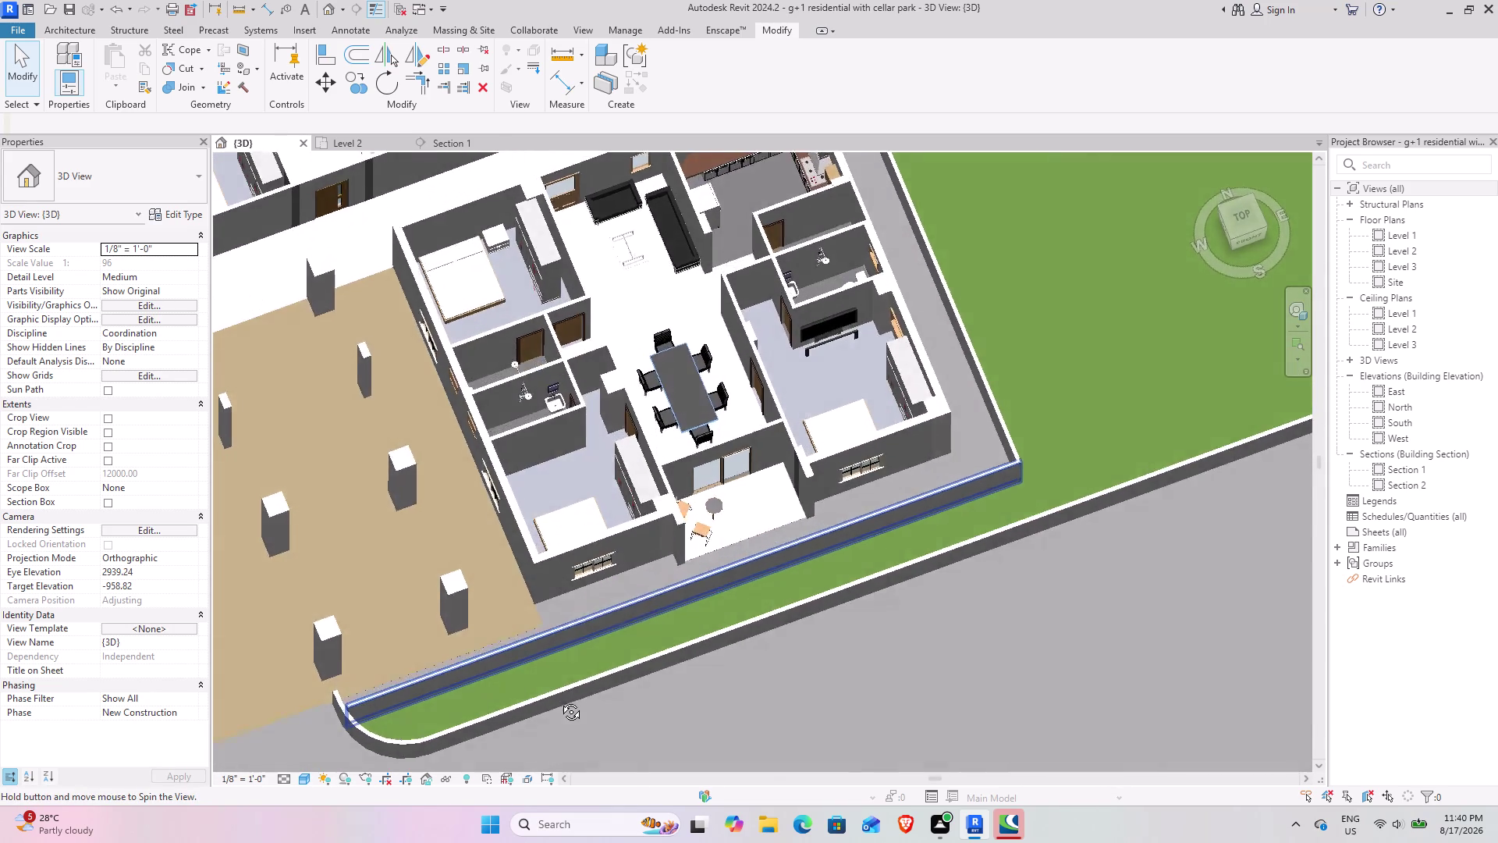
middle_drag(560, 700, 512, 565)
middle_drag(554, 559, 489, 686)
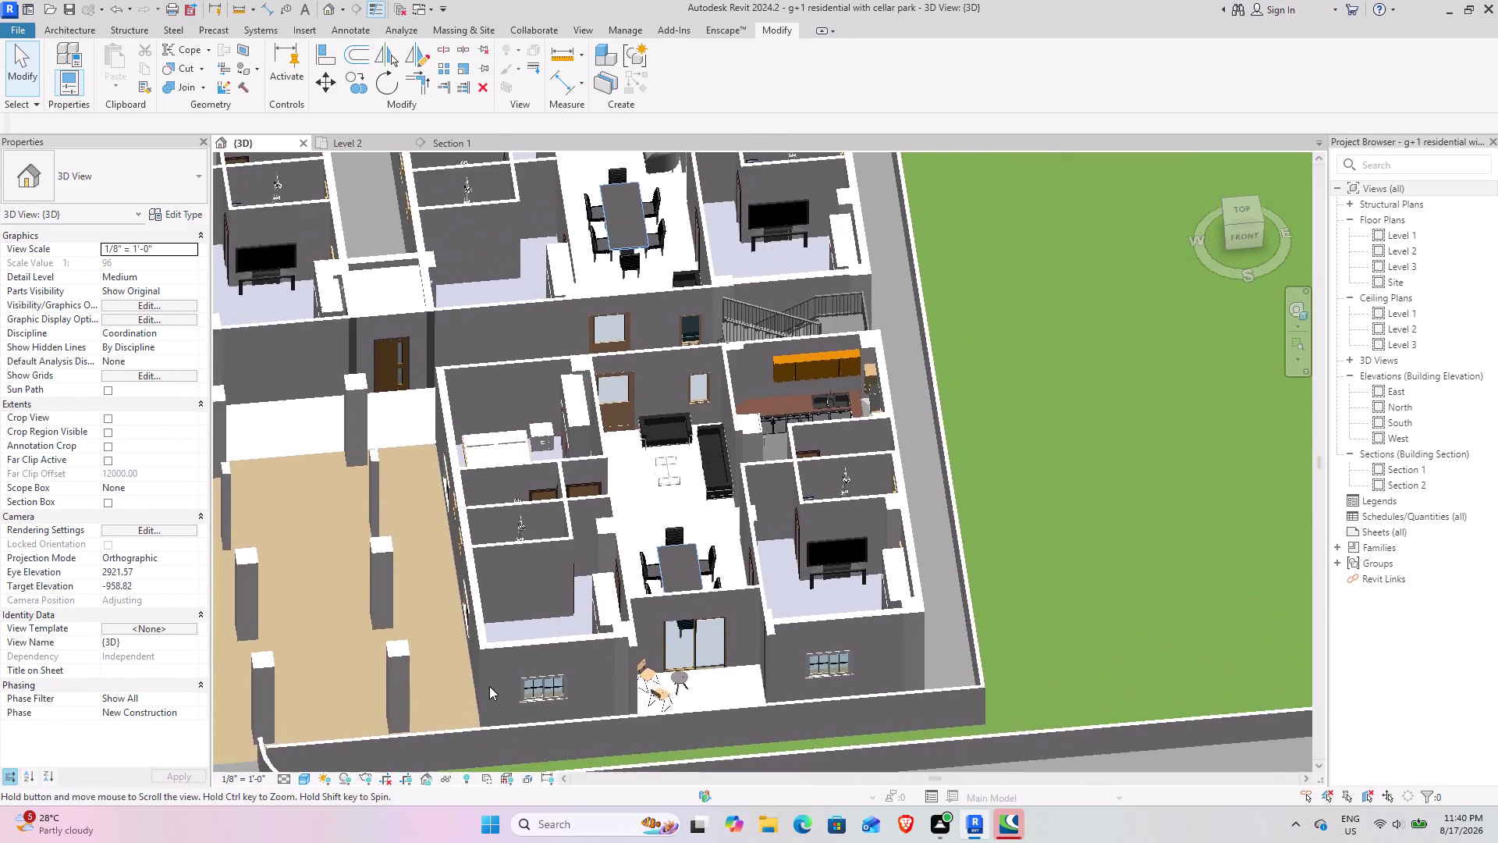
scroll(down, 3)
middle_drag(481, 668, 399, 686)
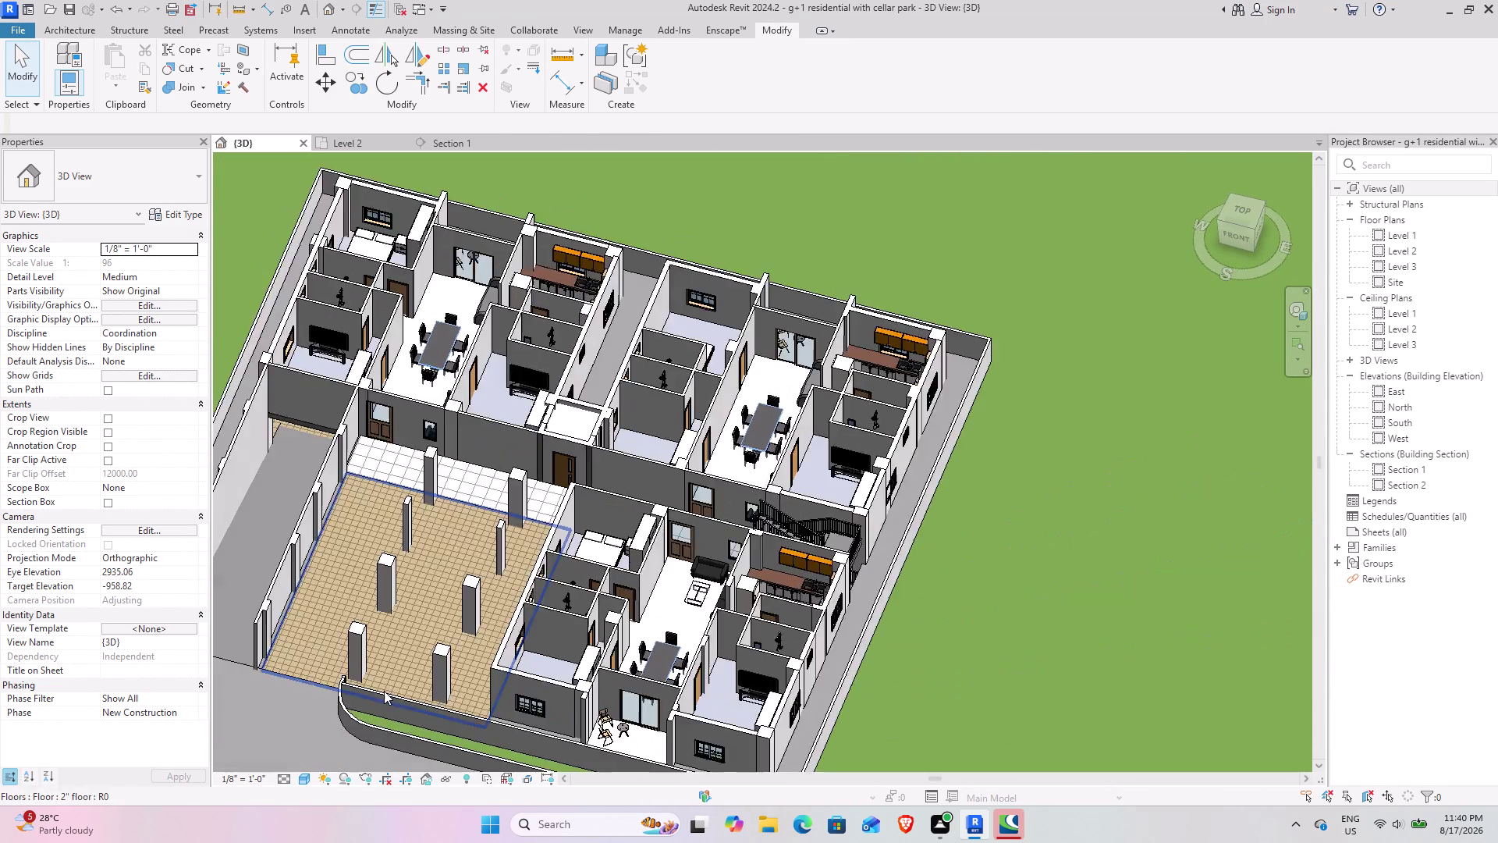
middle_drag(386, 690, 612, 661)
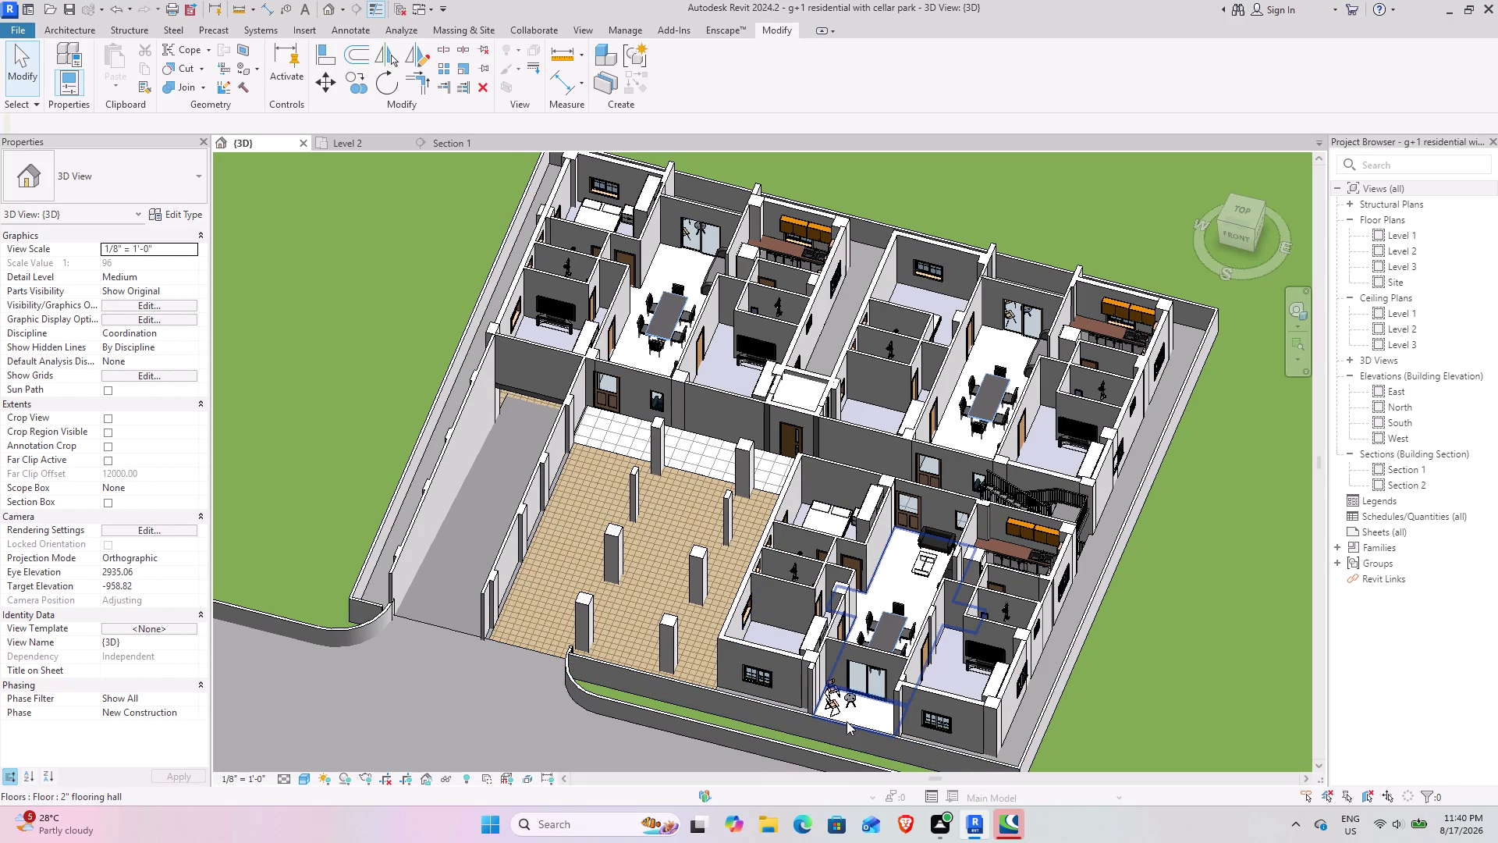
scroll(up, 3)
scroll(up, 3)
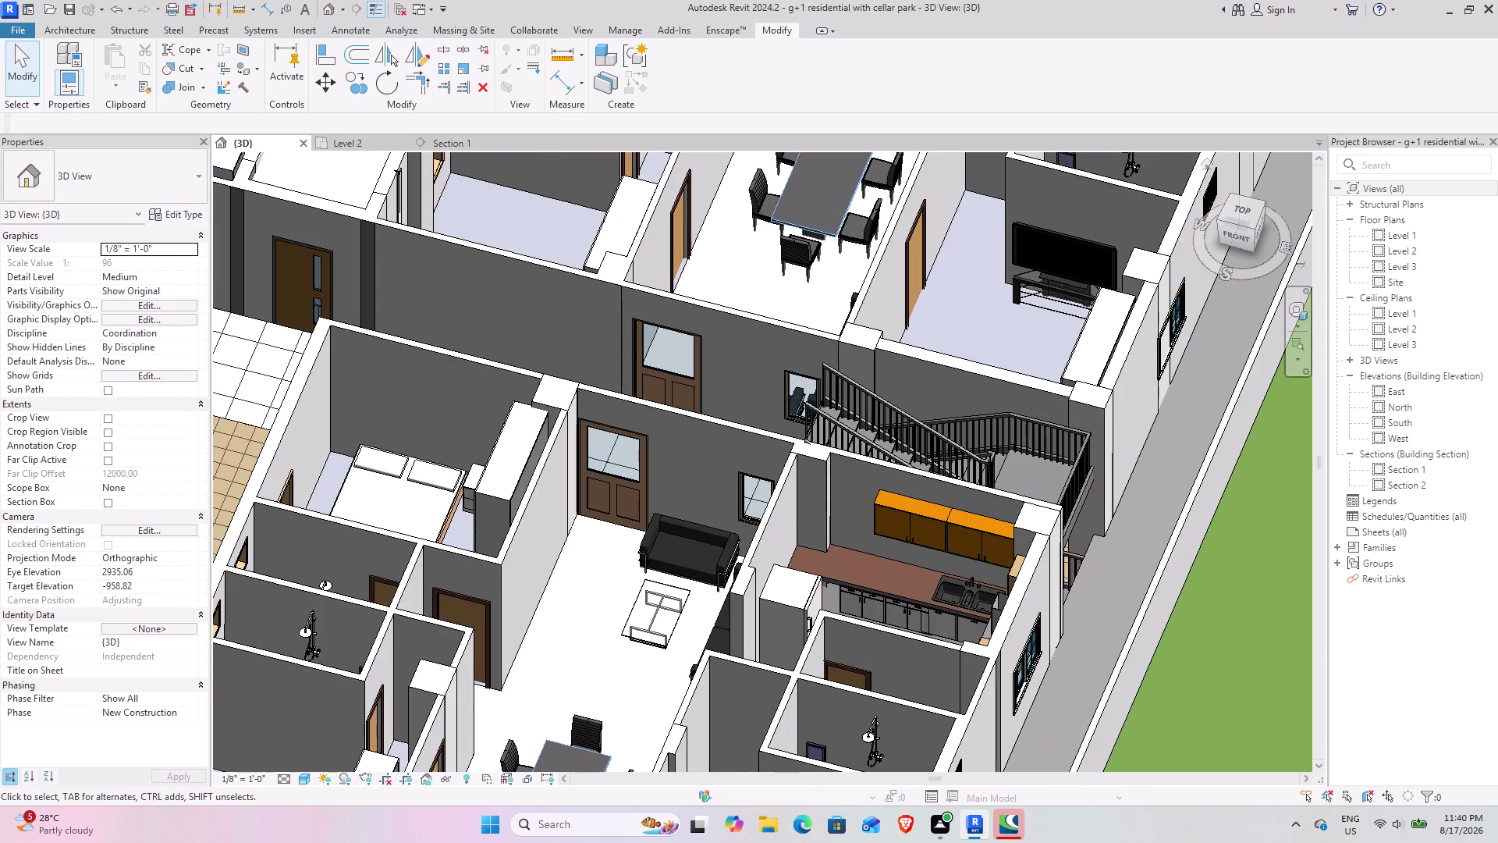
drag(1247, 235, 1206, 218)
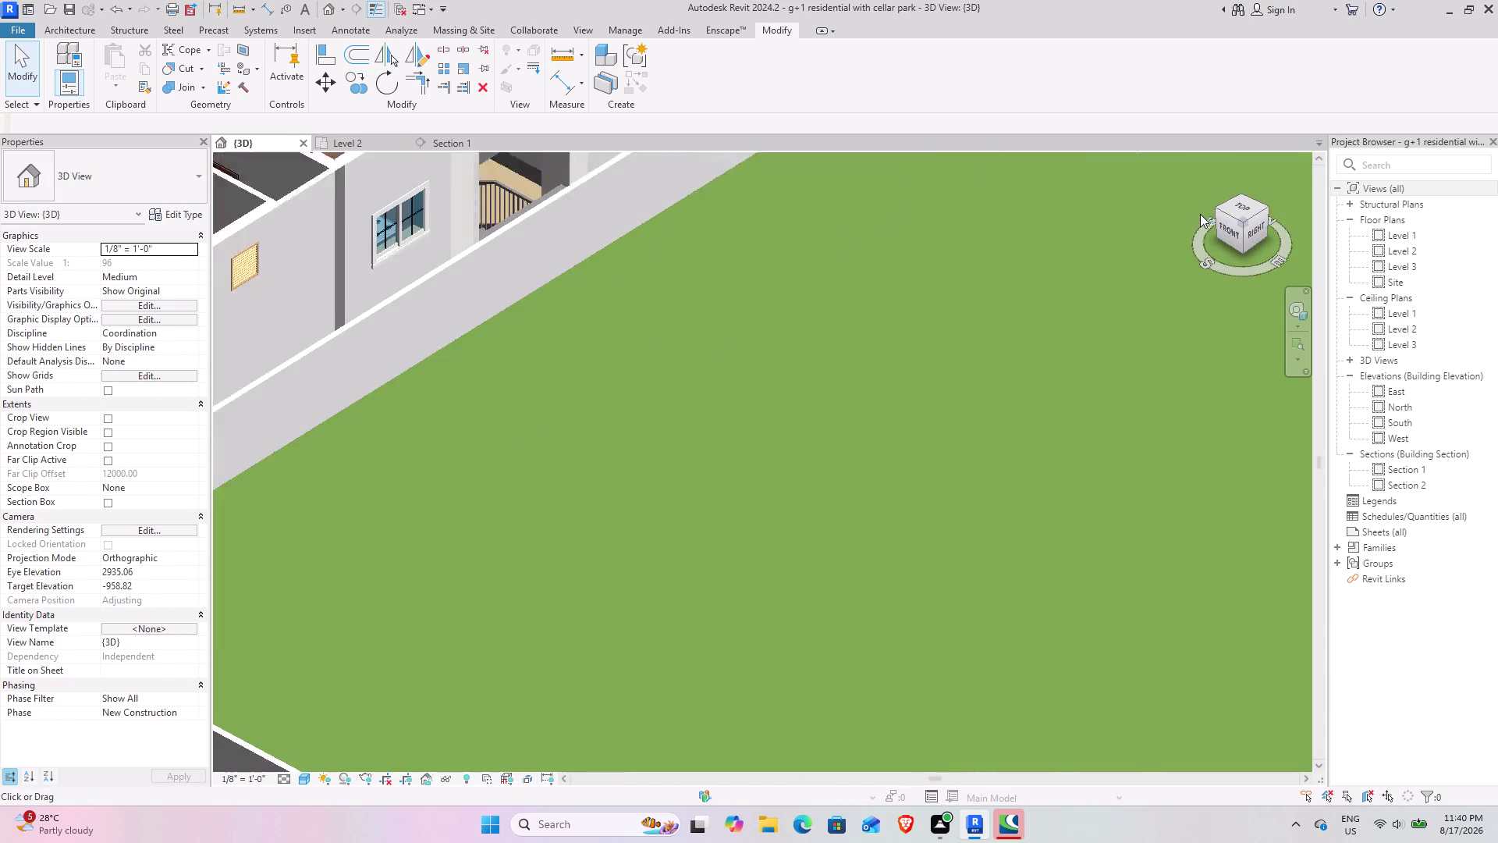
drag(1206, 217, 1210, 216)
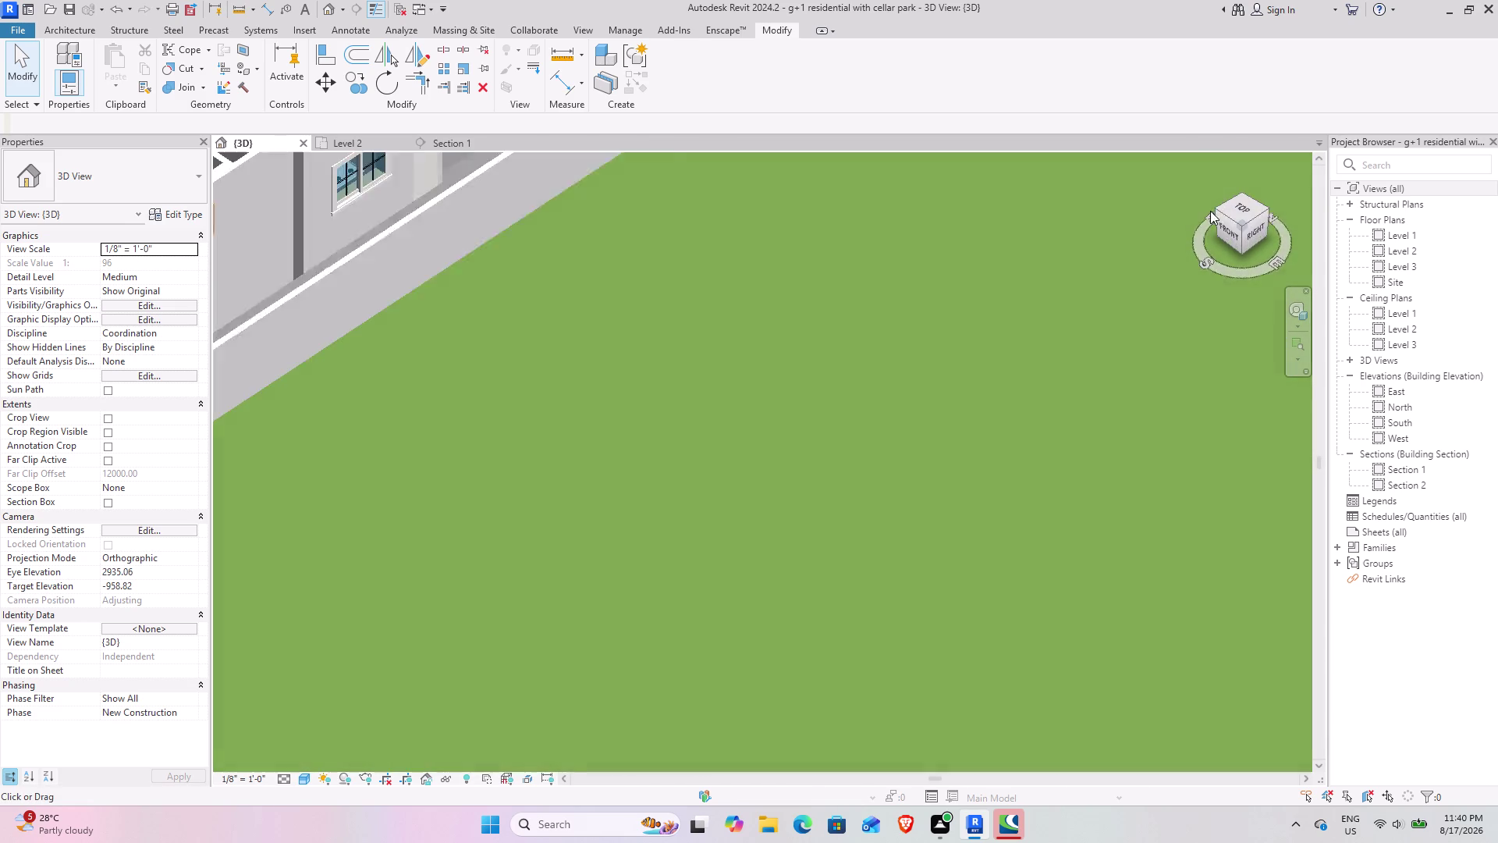
drag(1210, 217, 1212, 196)
scroll(down, 3)
middle_drag(852, 321, 885, 624)
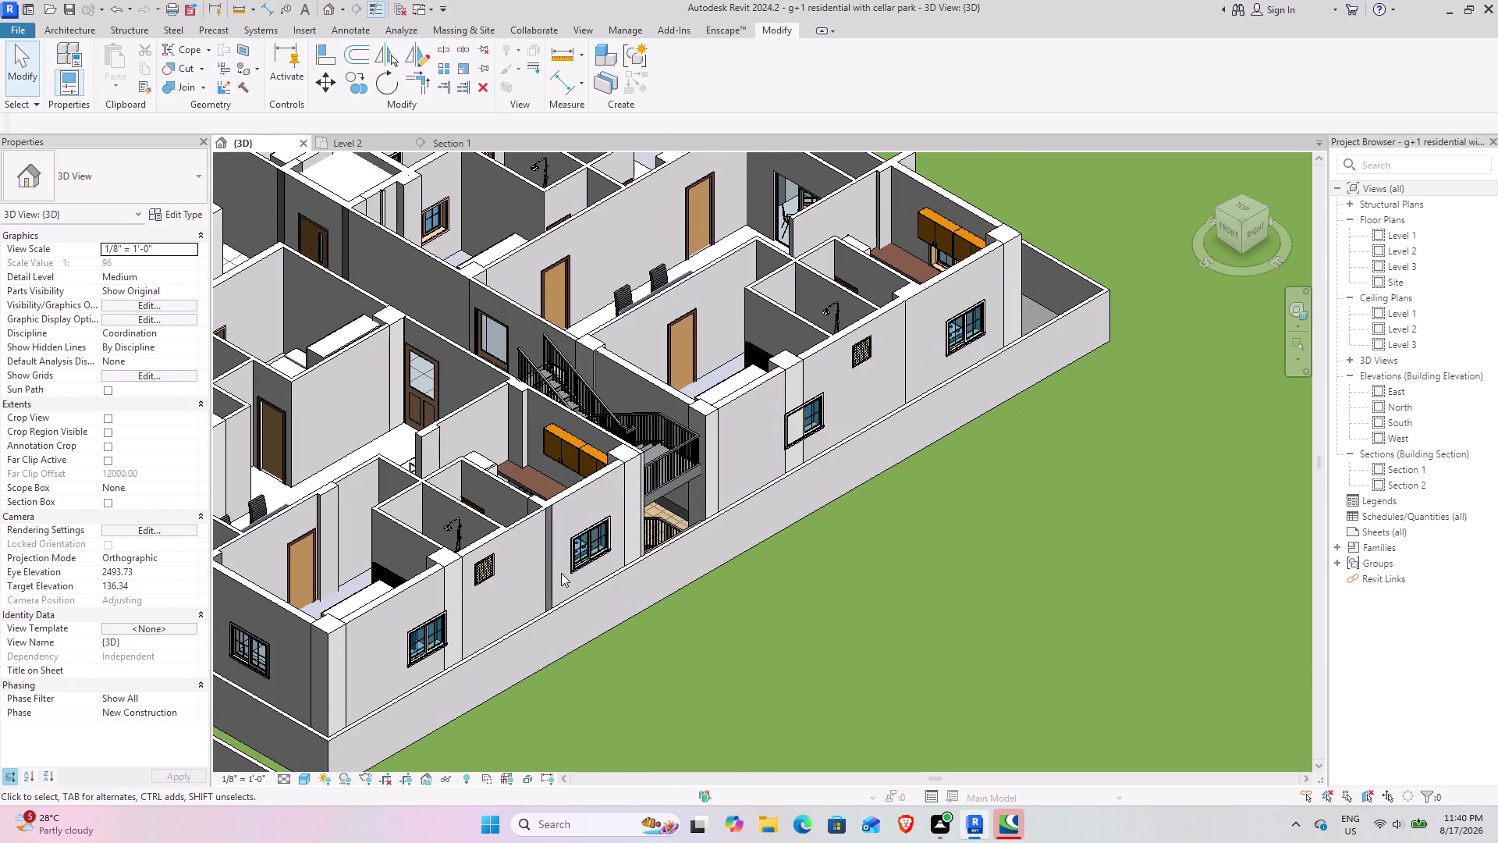
drag(1240, 229, 1104, 186)
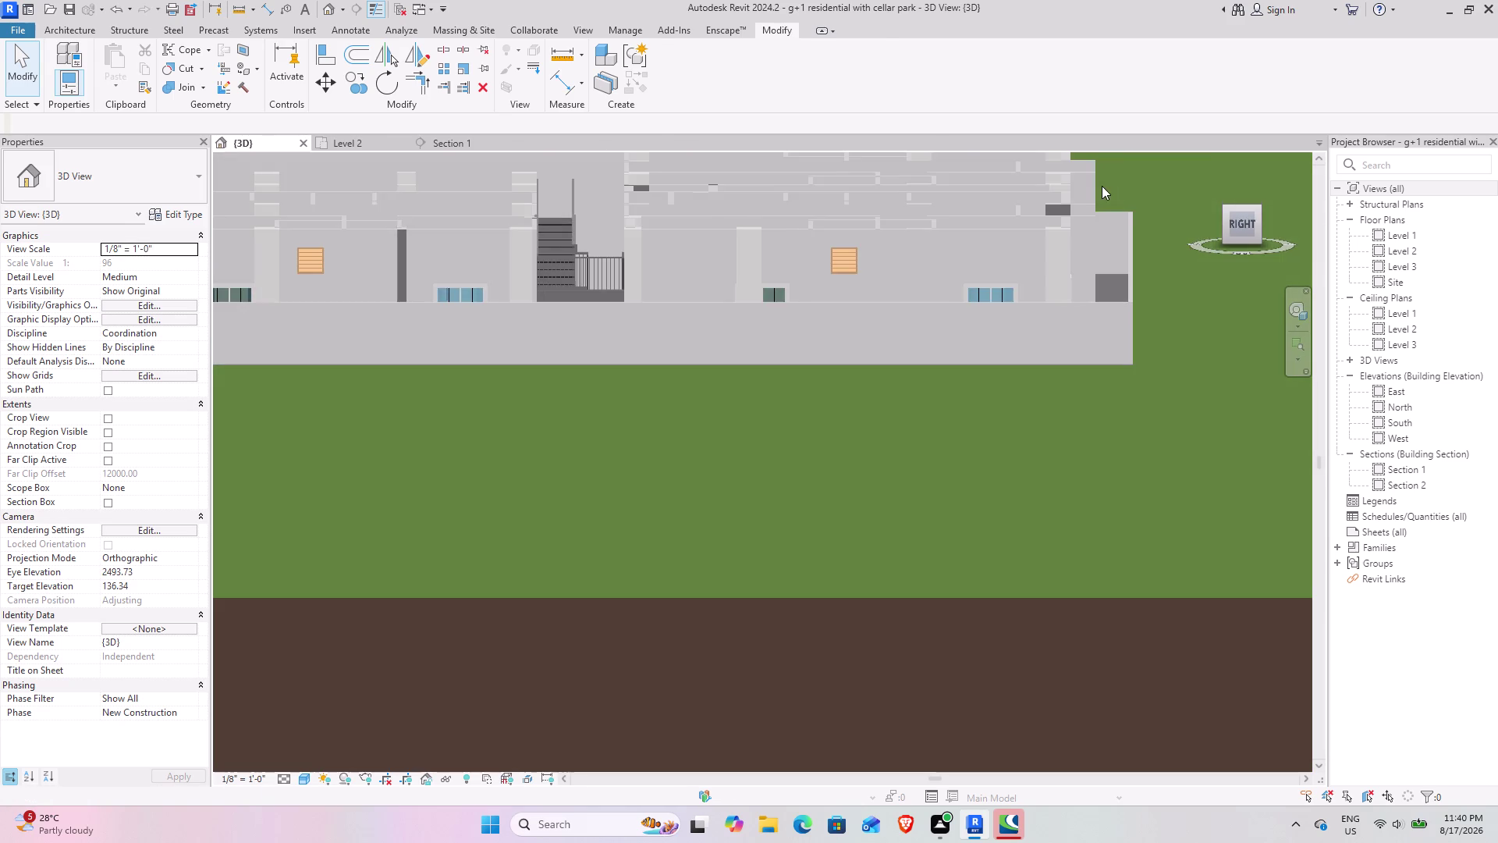
drag(1104, 186, 1102, 186)
middle_drag(1100, 364, 1145, 595)
scroll(down, 3)
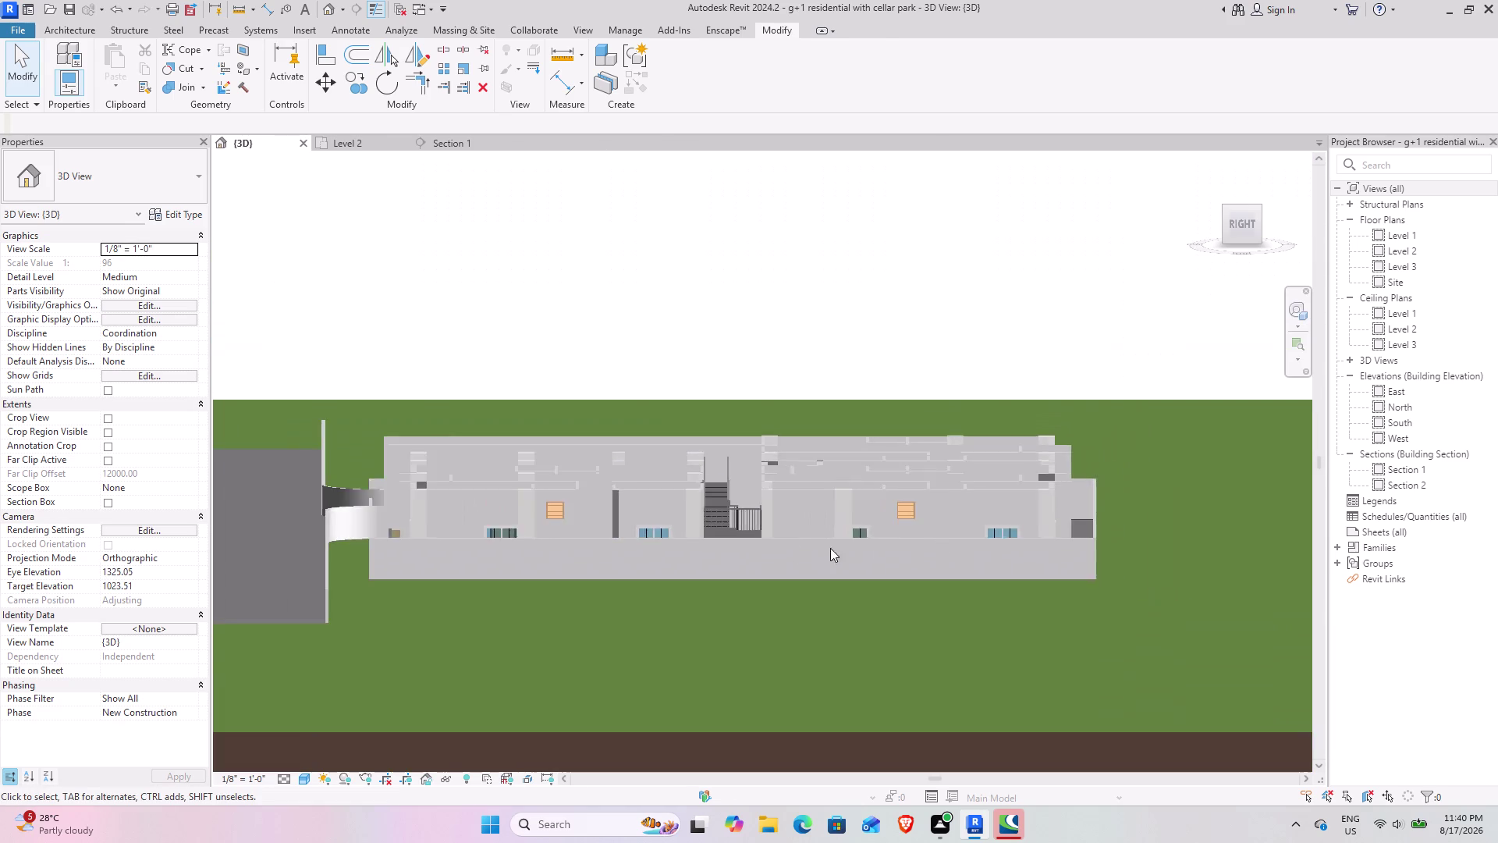
middle_drag(693, 551, 763, 608)
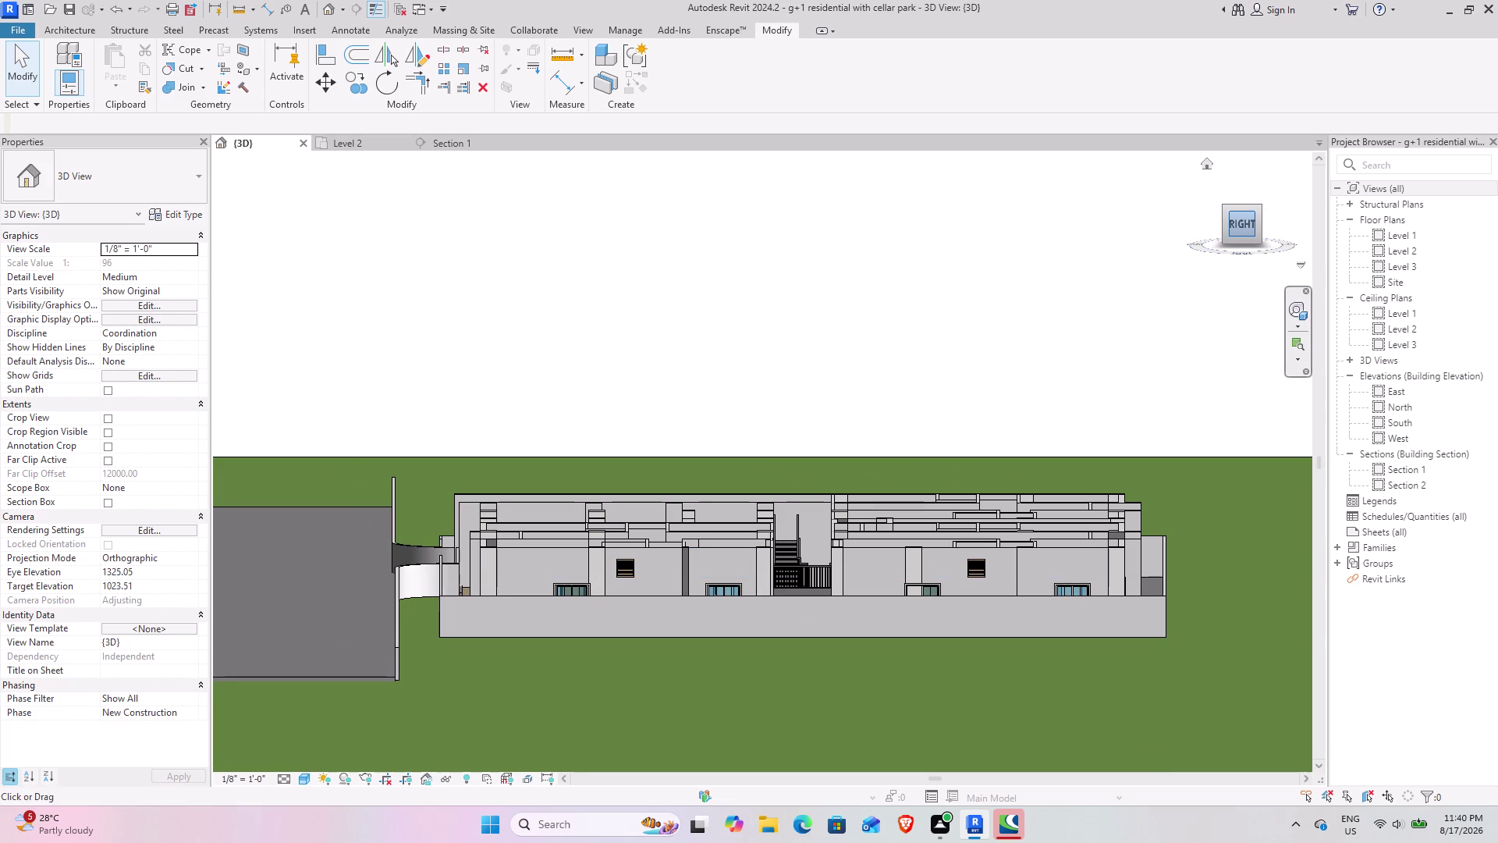
drag(1241, 211, 1240, 191)
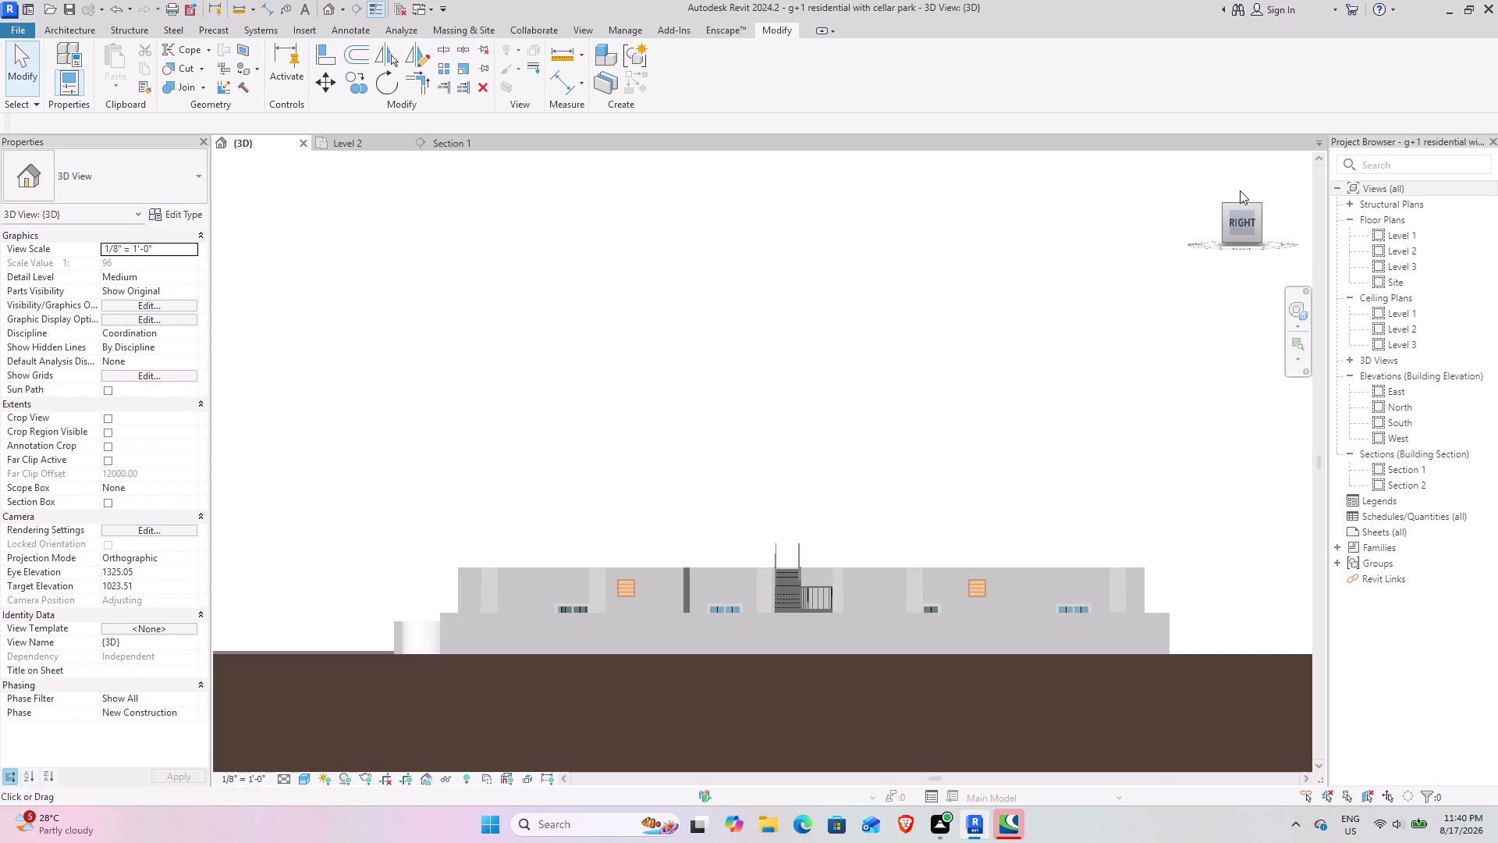
drag(1240, 190, 1238, 219)
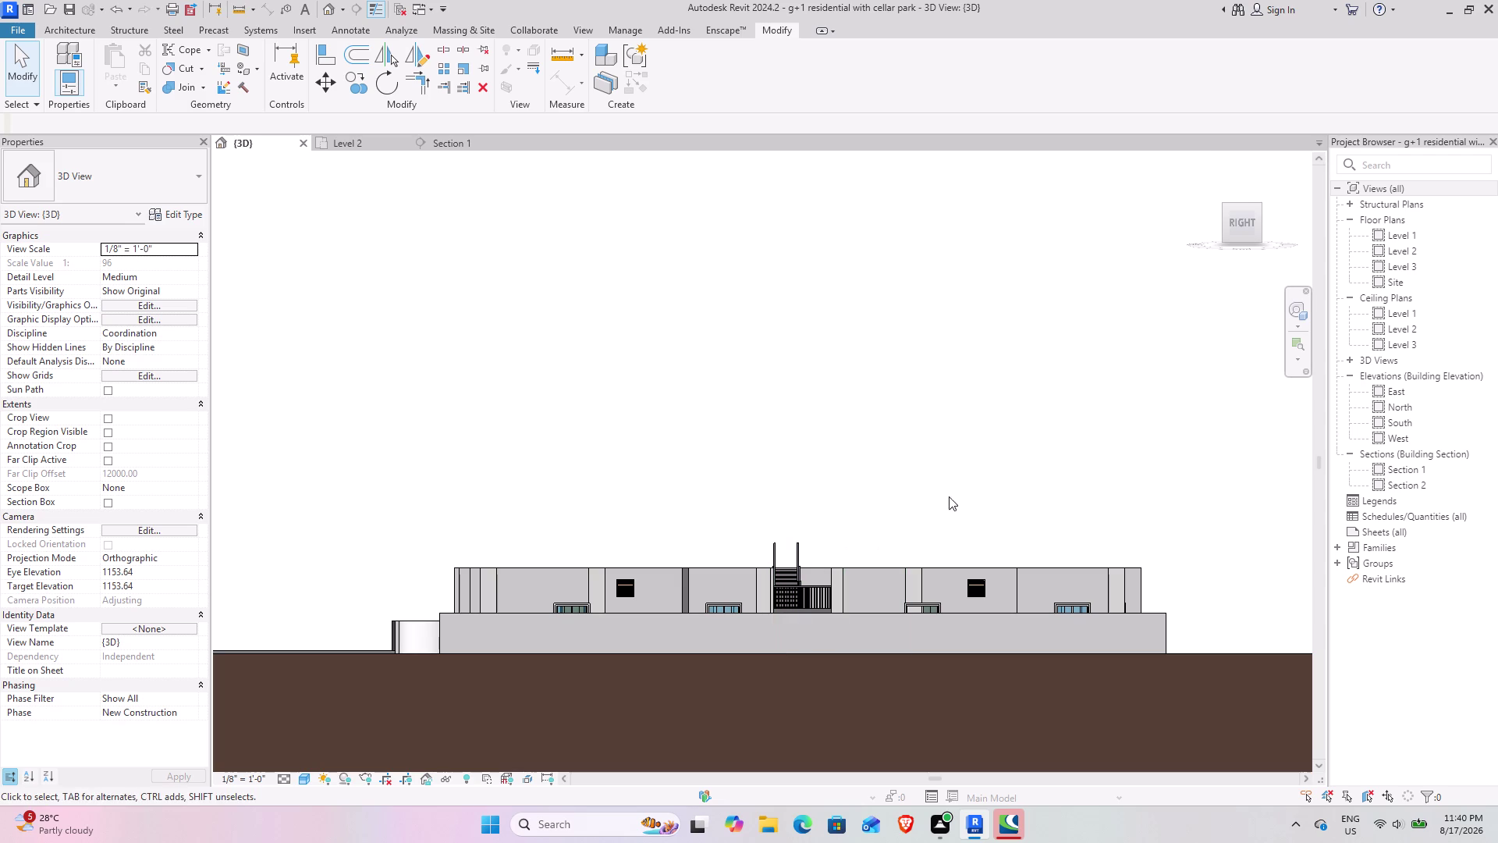
drag(1244, 224, 1150, 219)
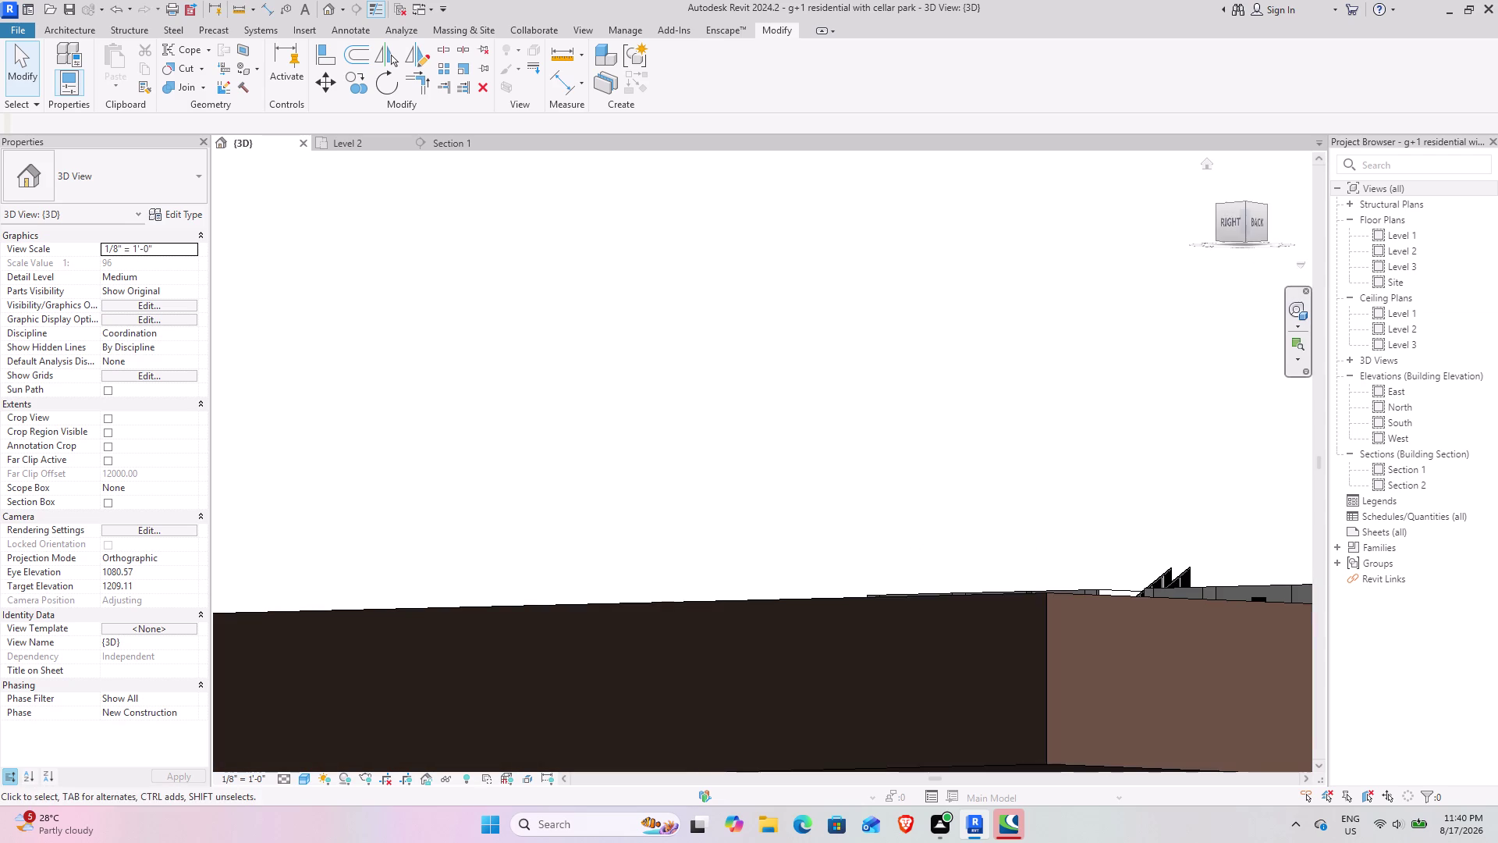
drag(1247, 219, 1192, 219)
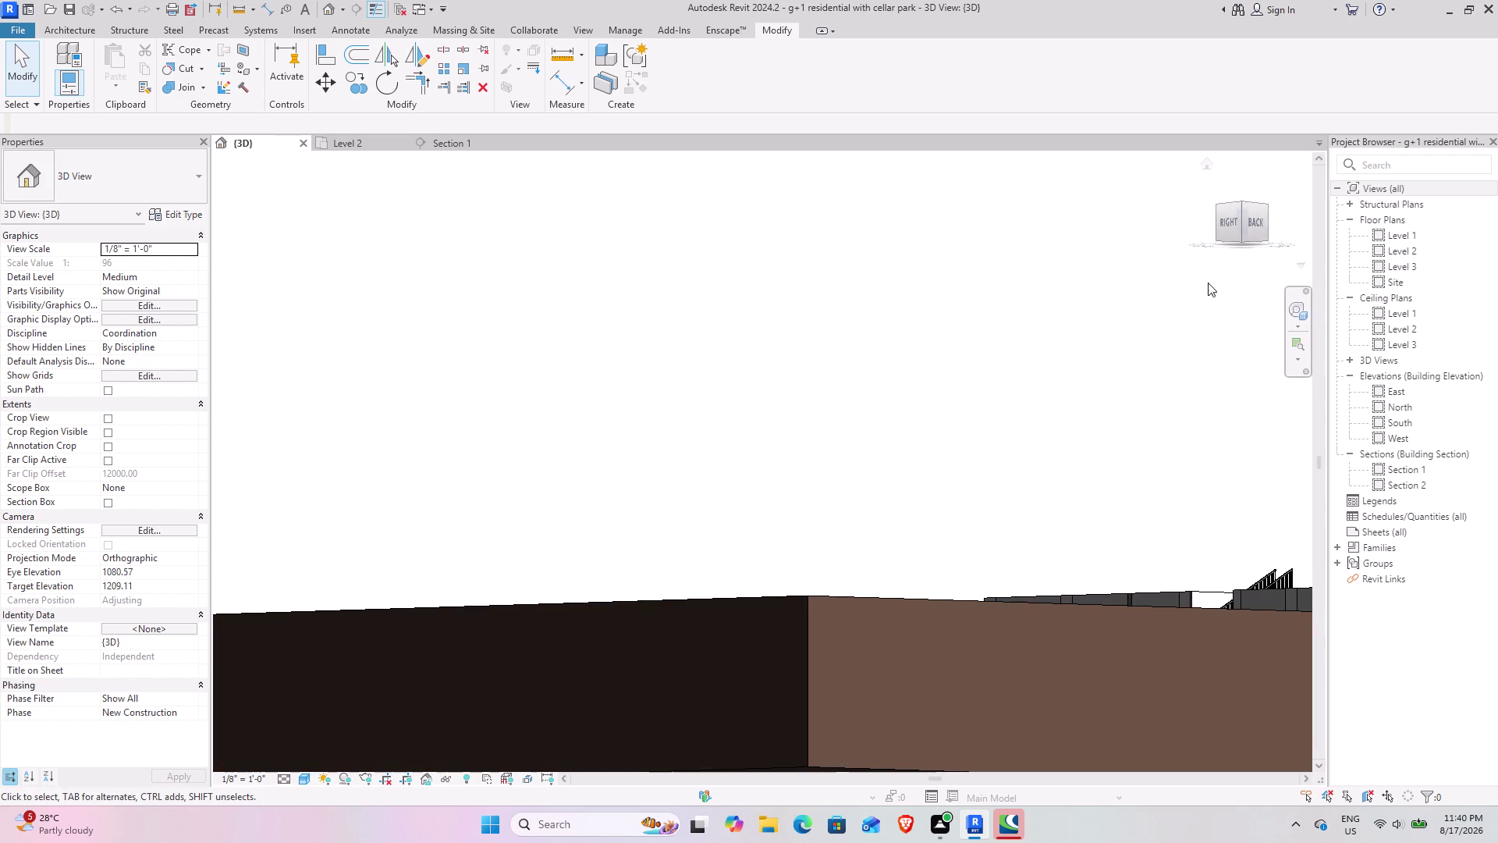
drag(1257, 222, 1117, 260)
drag(1250, 208, 1248, 226)
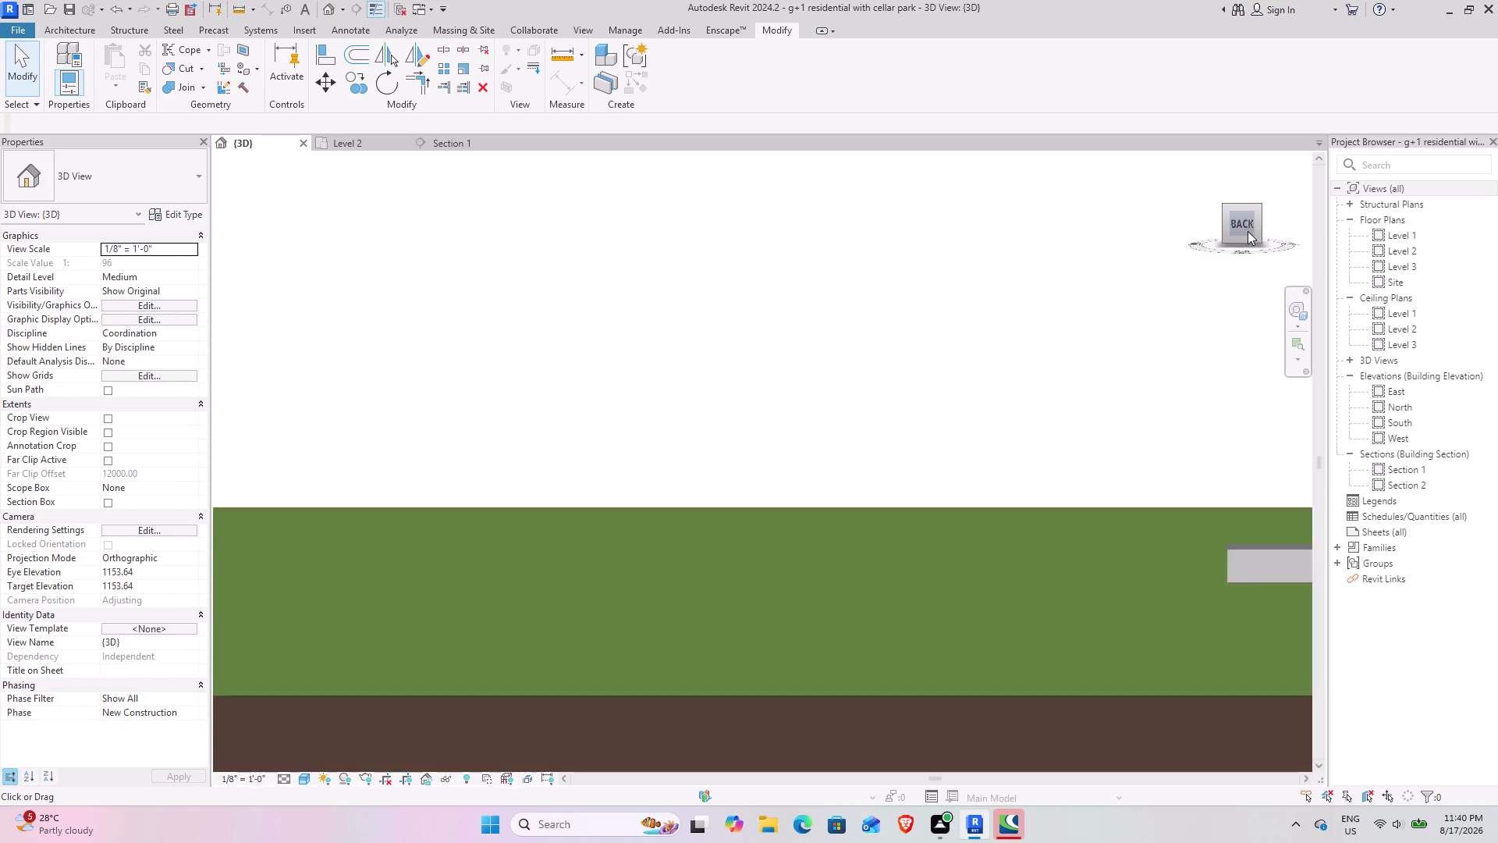
drag(1247, 227, 1243, 202)
scroll(down, 3)
middle_drag(1120, 477, 1012, 488)
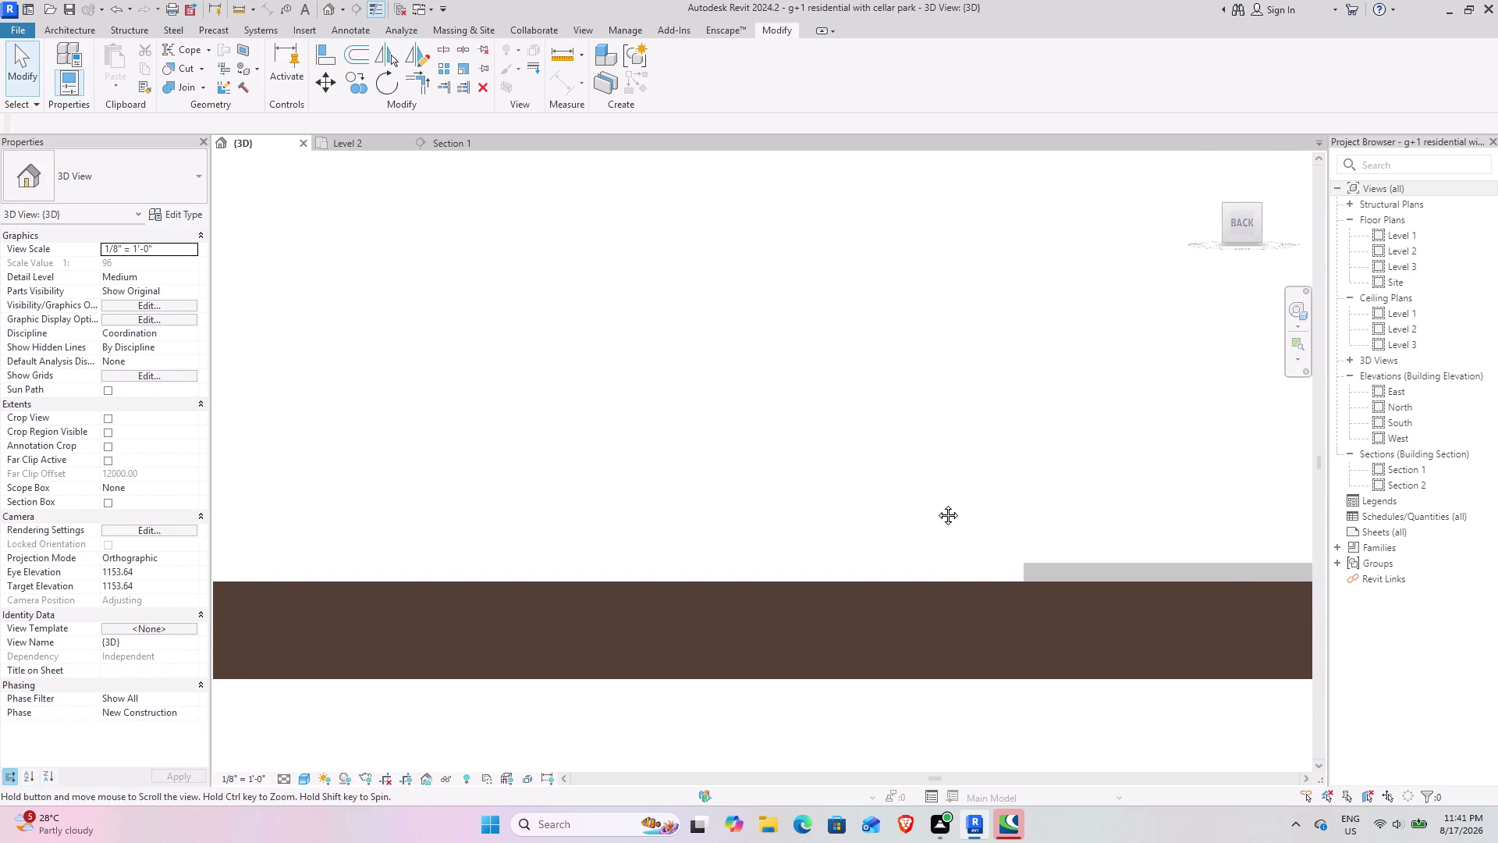
middle_drag(1012, 487, 610, 544)
middle_drag(1288, 676, 887, 659)
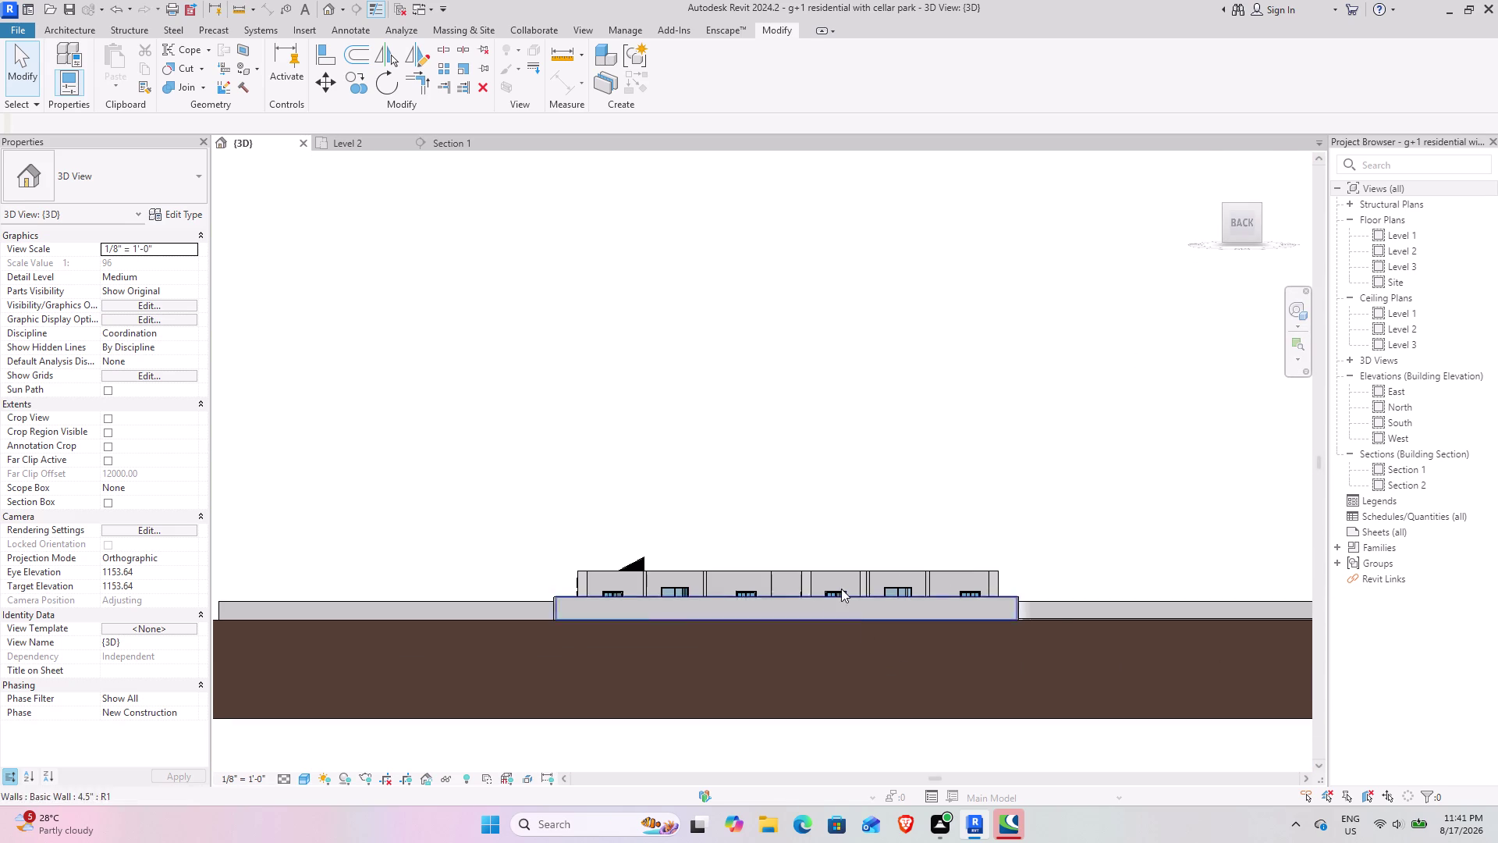
scroll(up, 3)
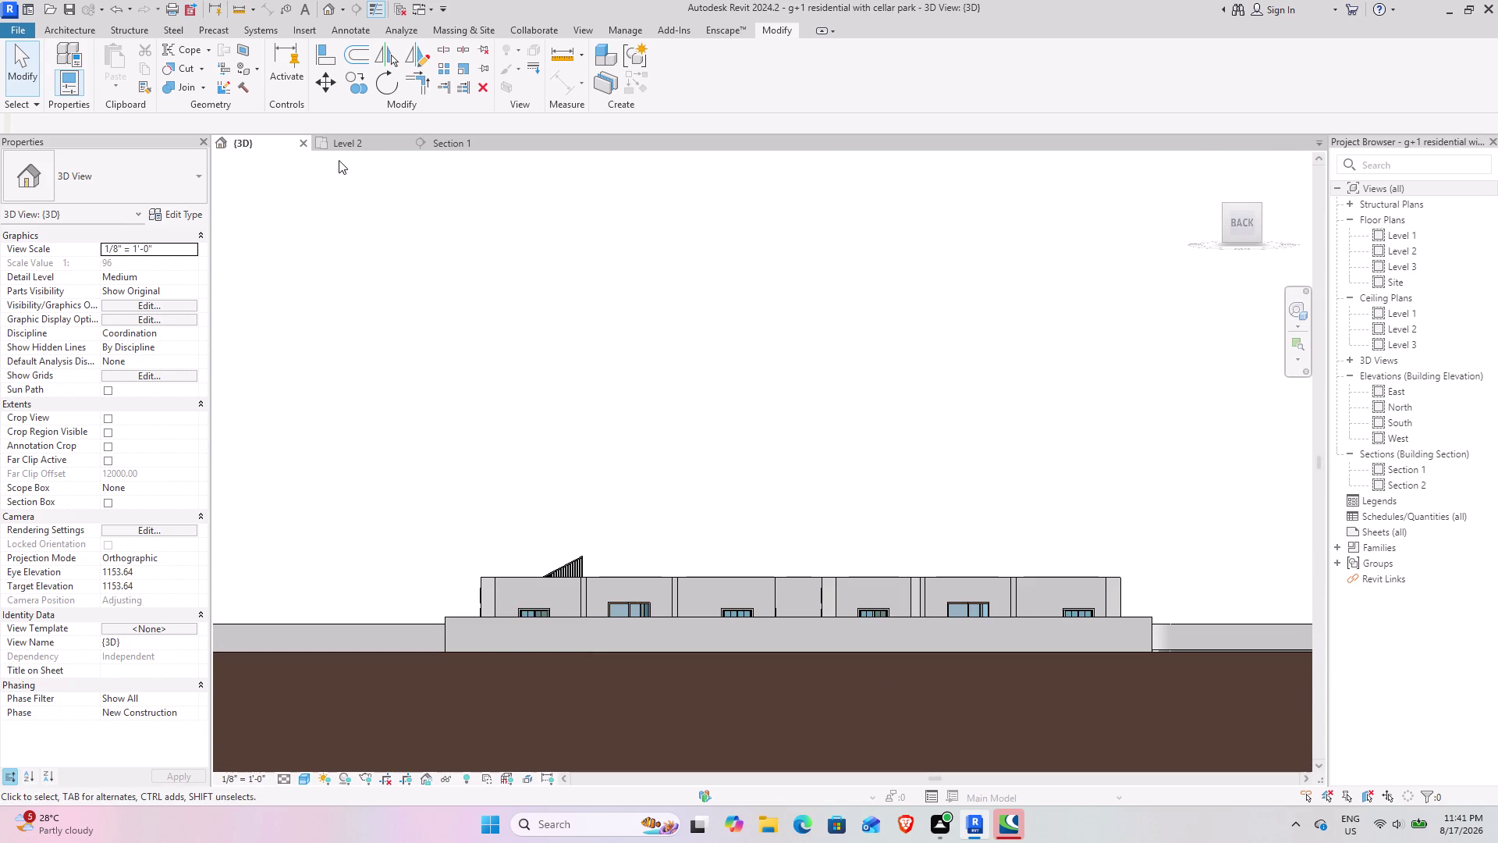
middle_drag(734, 533, 826, 615)
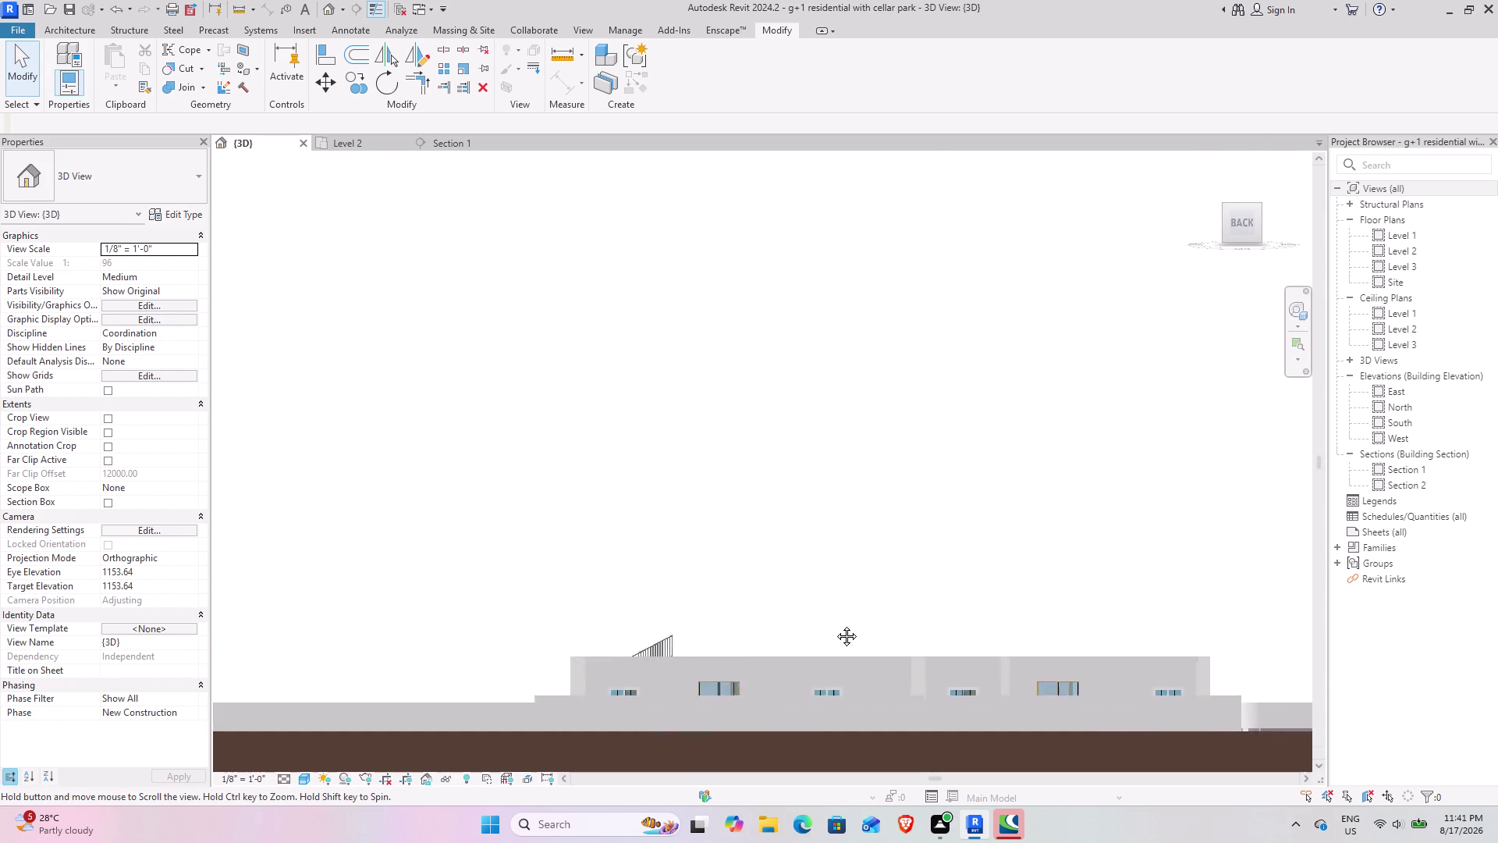
middle_drag(826, 615, 936, 391)
drag(1267, 214, 1254, 255)
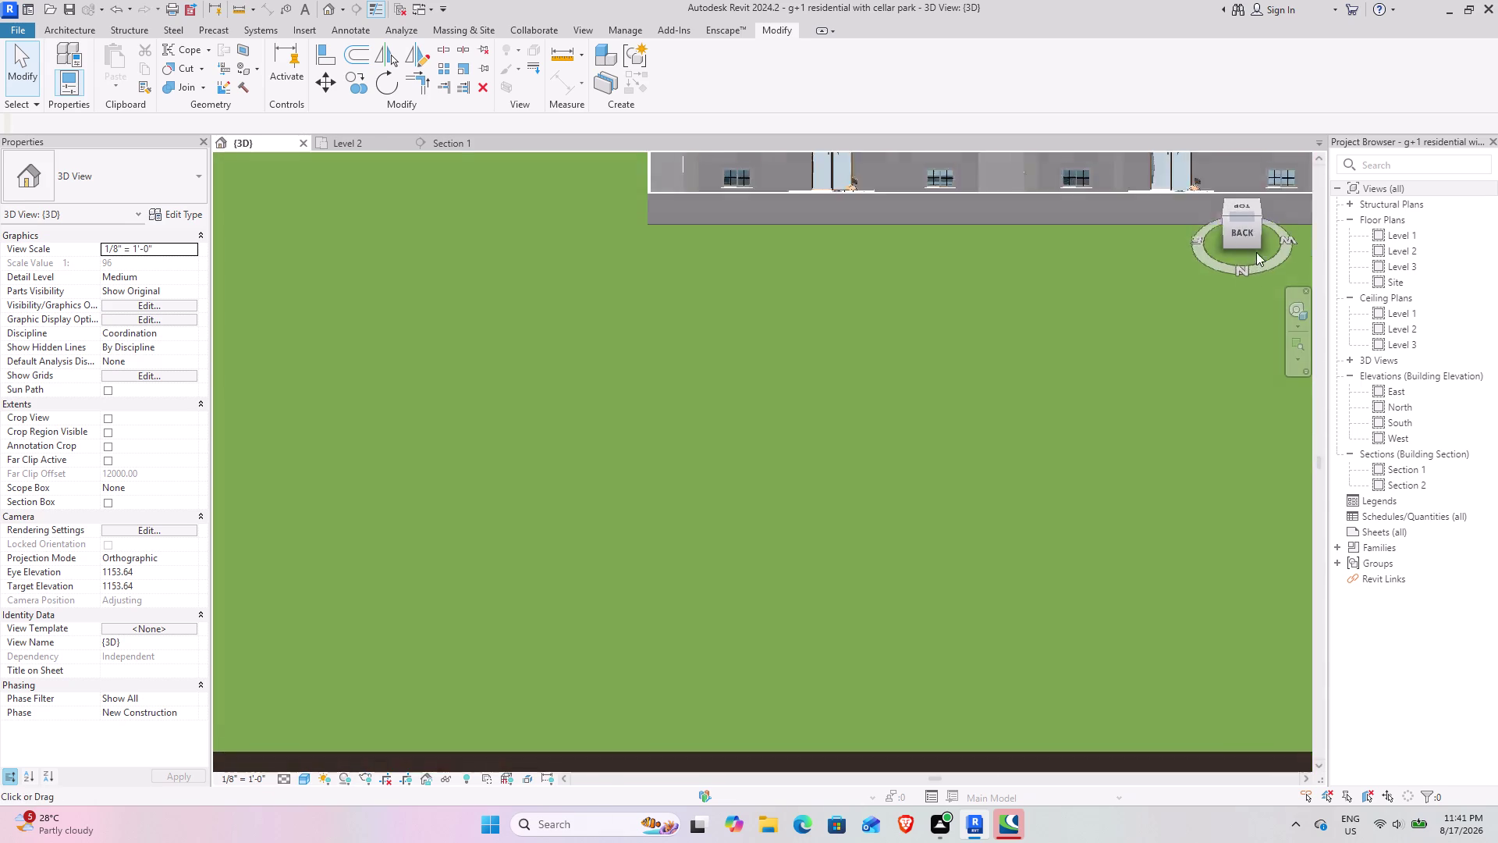
drag(1253, 256, 1224, 279)
middle_drag(1024, 313, 782, 478)
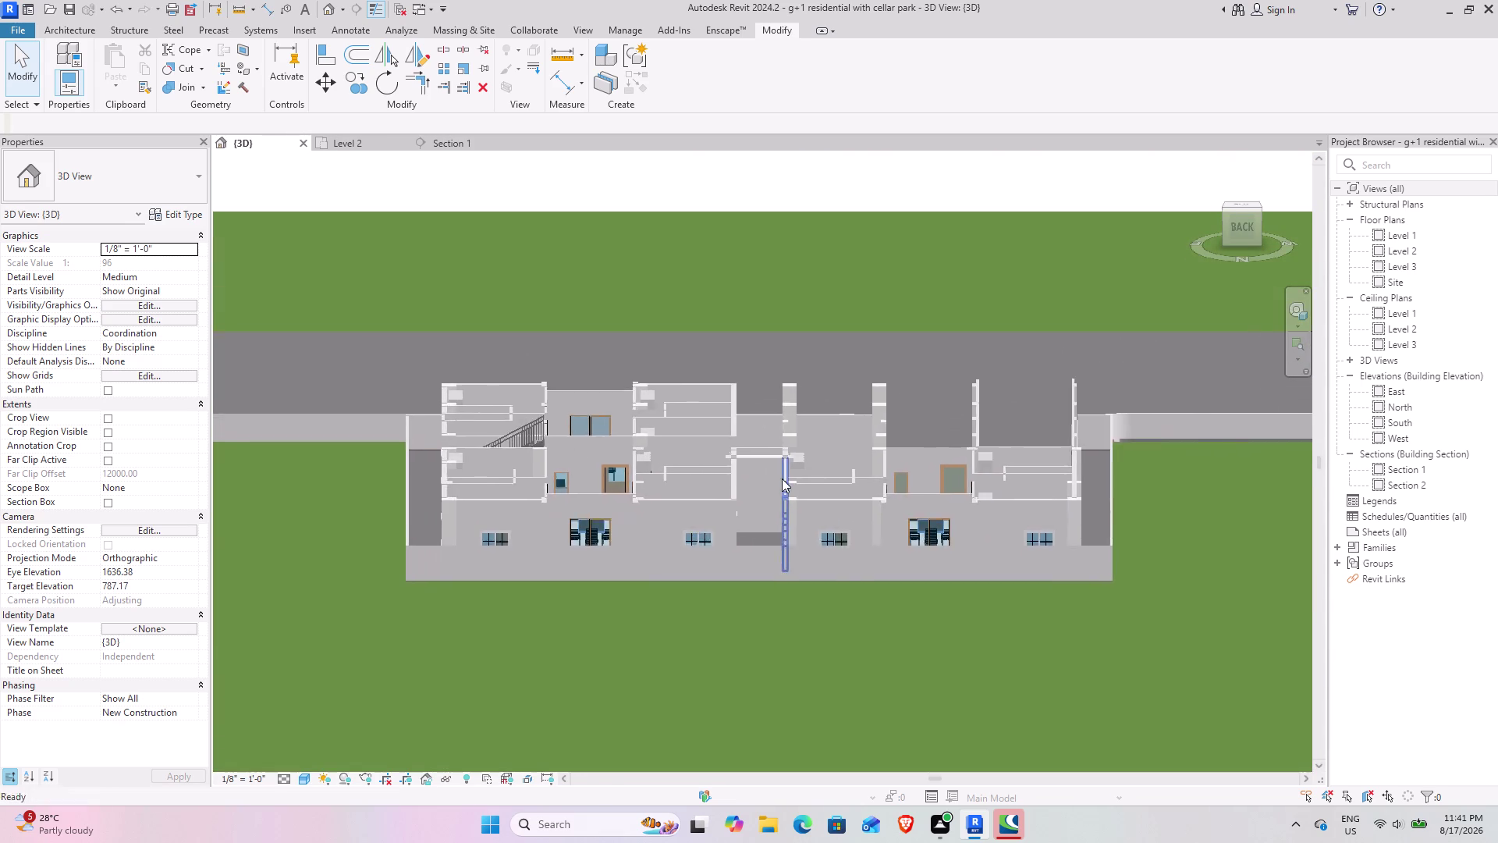
drag(1256, 228, 1178, 255)
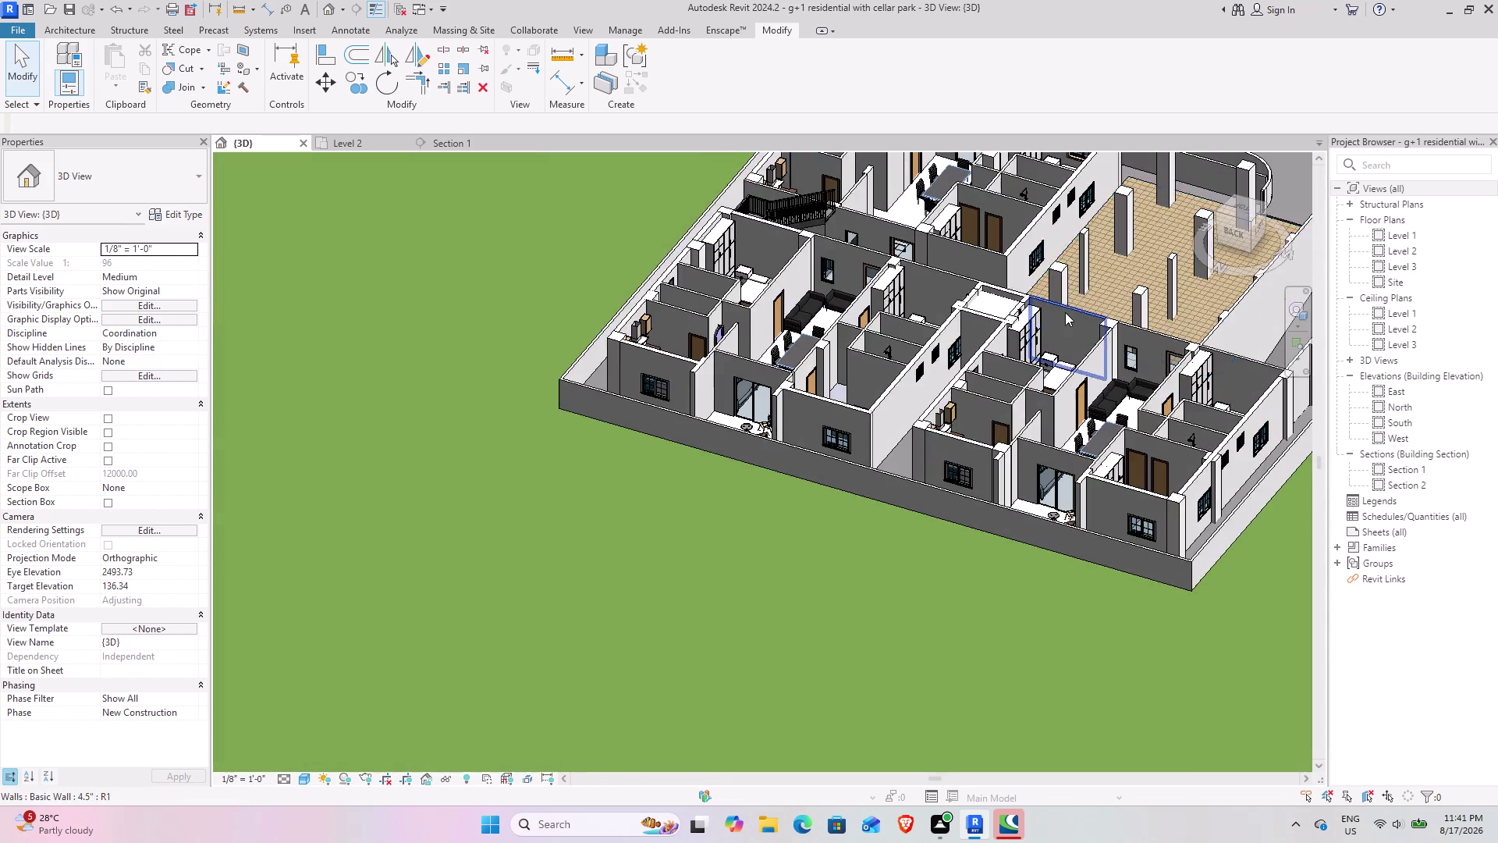
middle_drag(1053, 317, 712, 466)
scroll(up, 3)
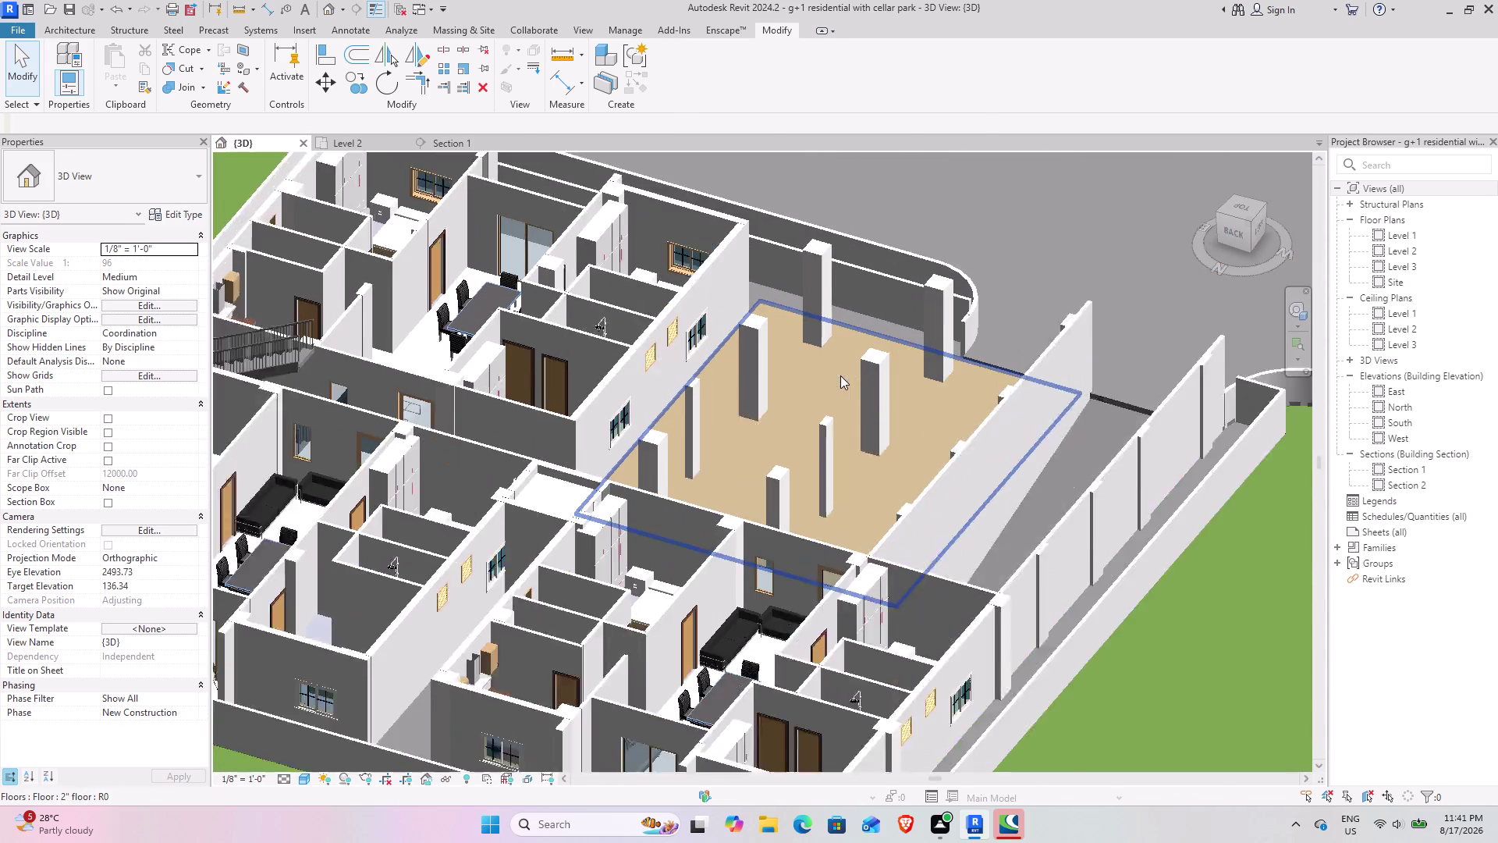
scroll(up, 3)
middle_drag(831, 378, 842, 428)
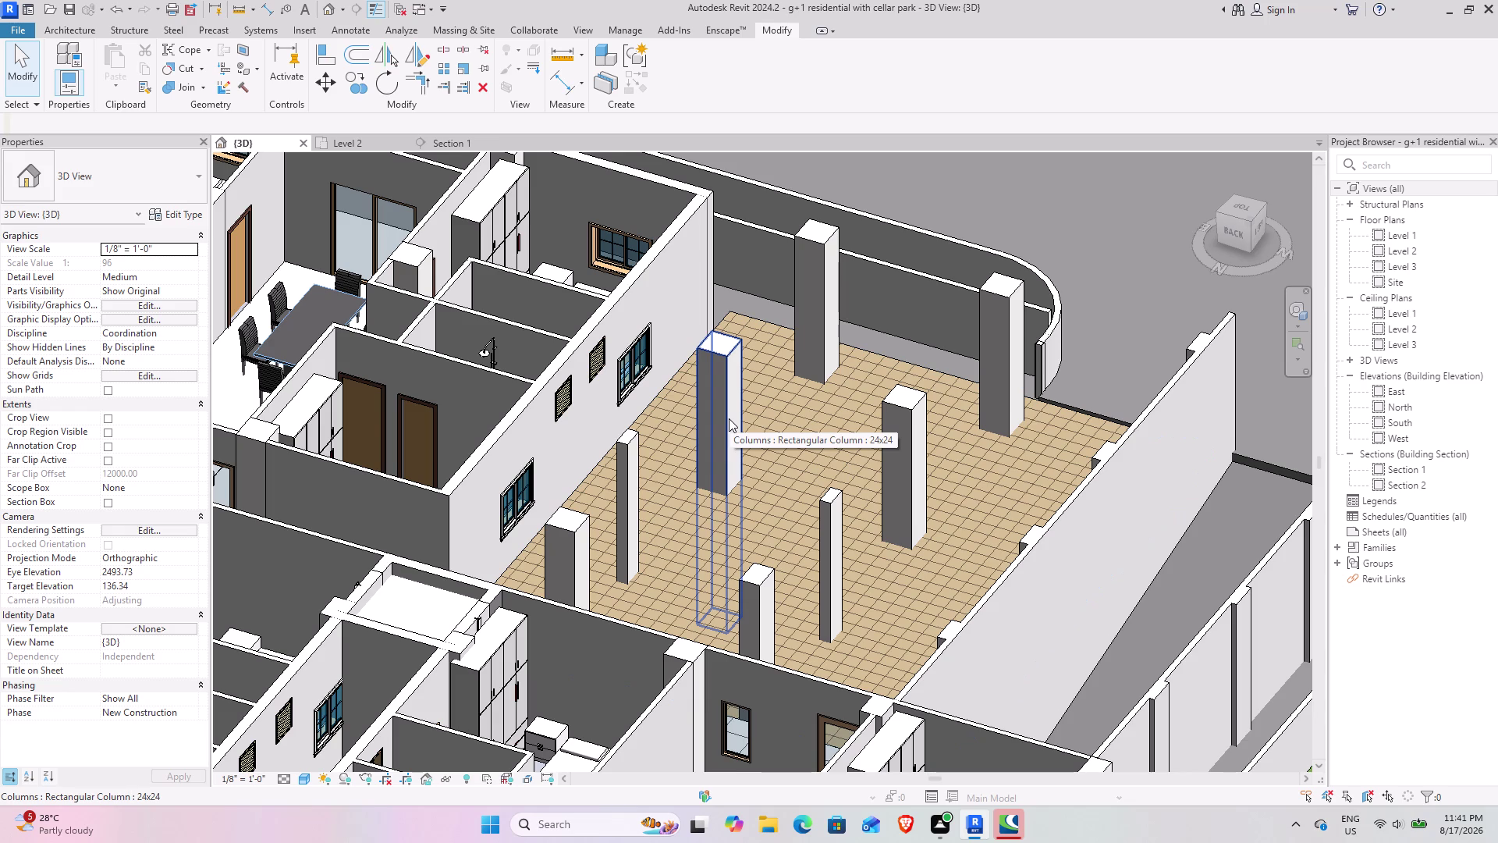
scroll(down, 3)
scroll(down, 3)
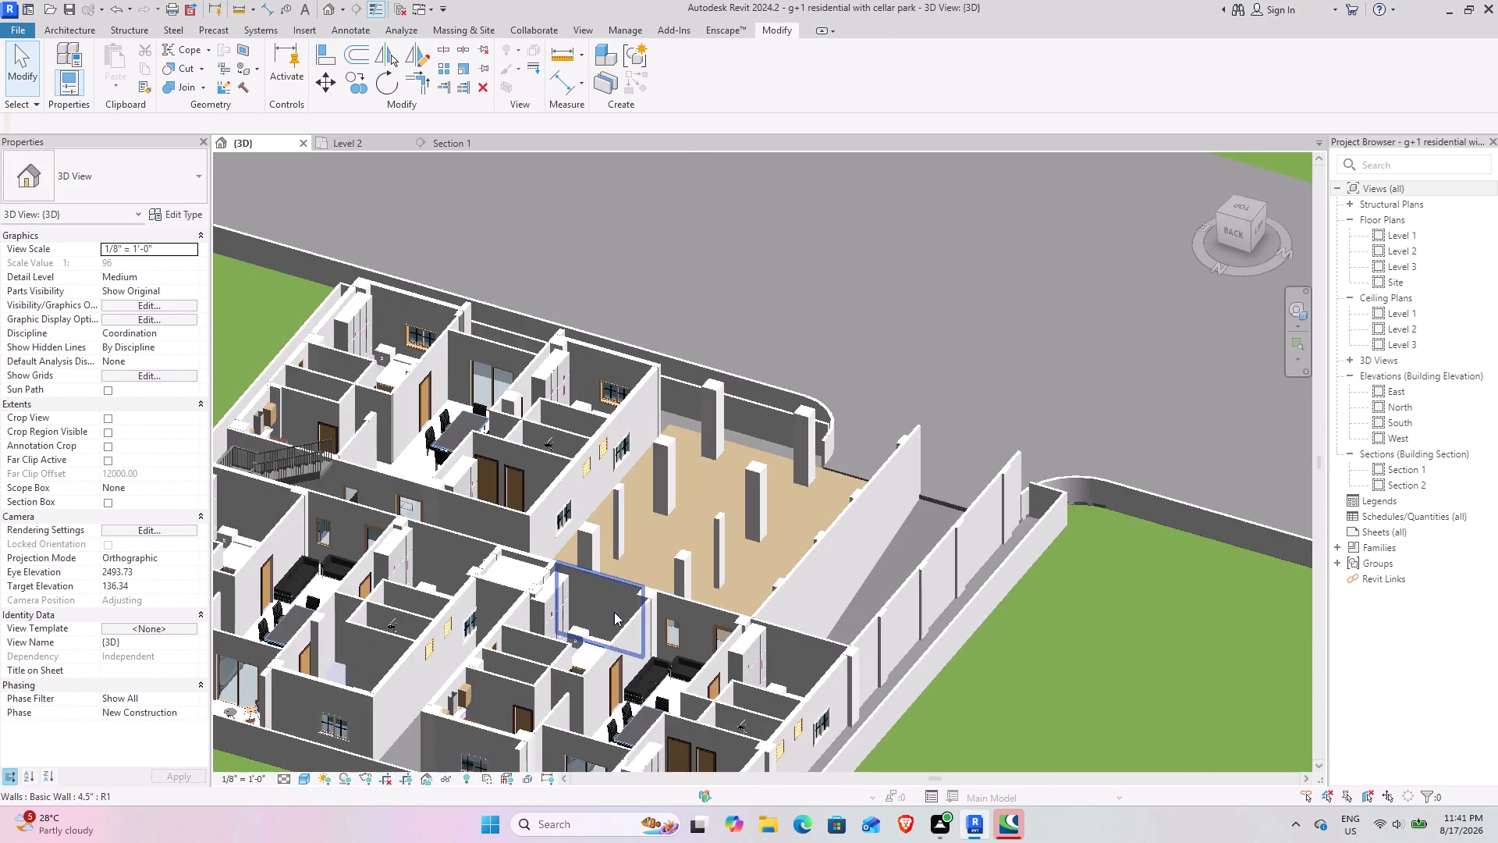
middle_drag(610, 613, 660, 369)
scroll(down, 3)
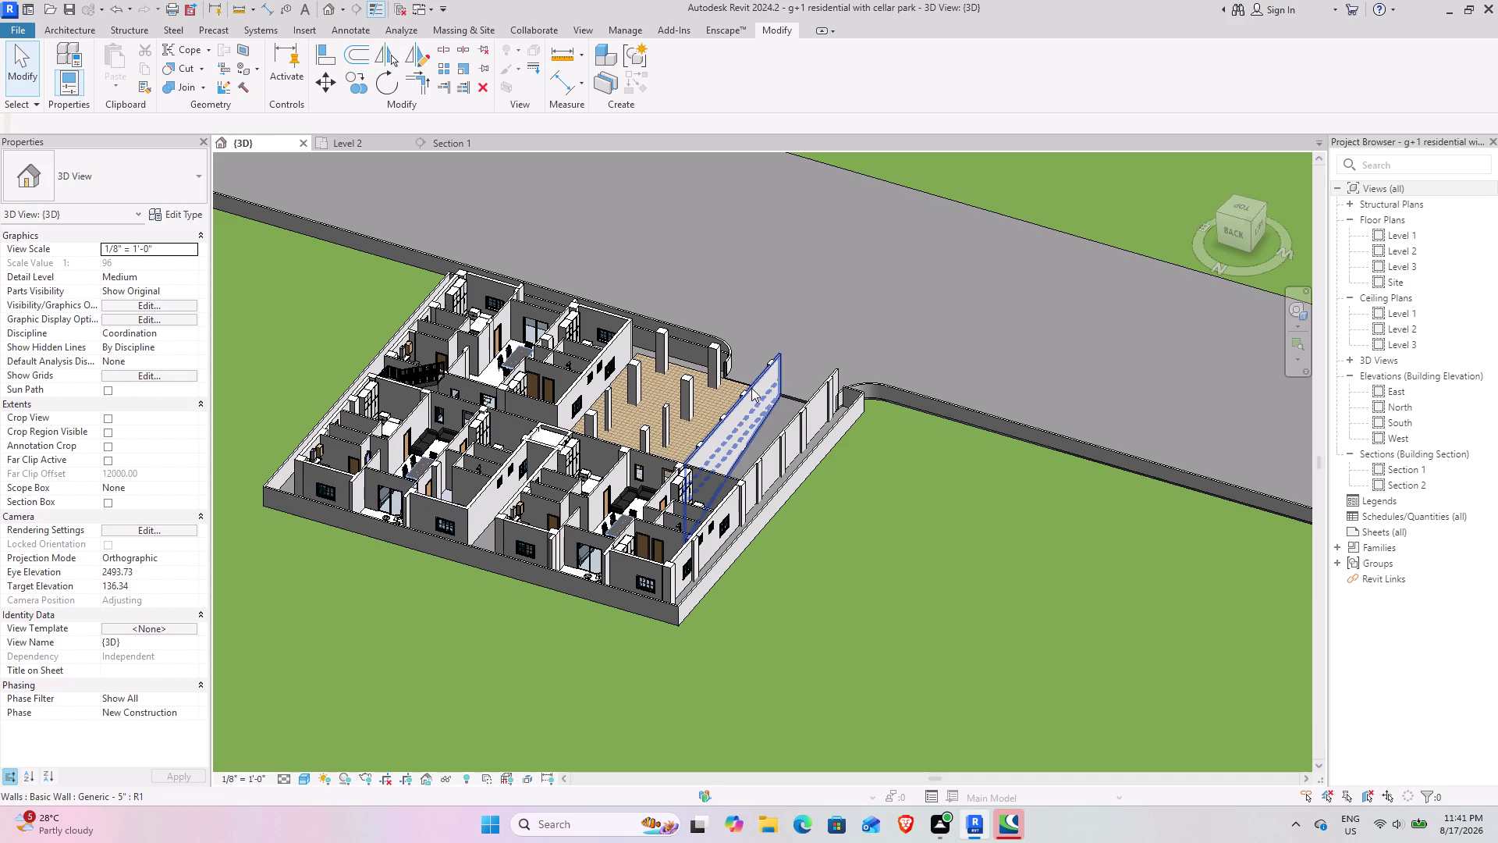
scroll(down, 3)
middle_drag(694, 441, 469, 460)
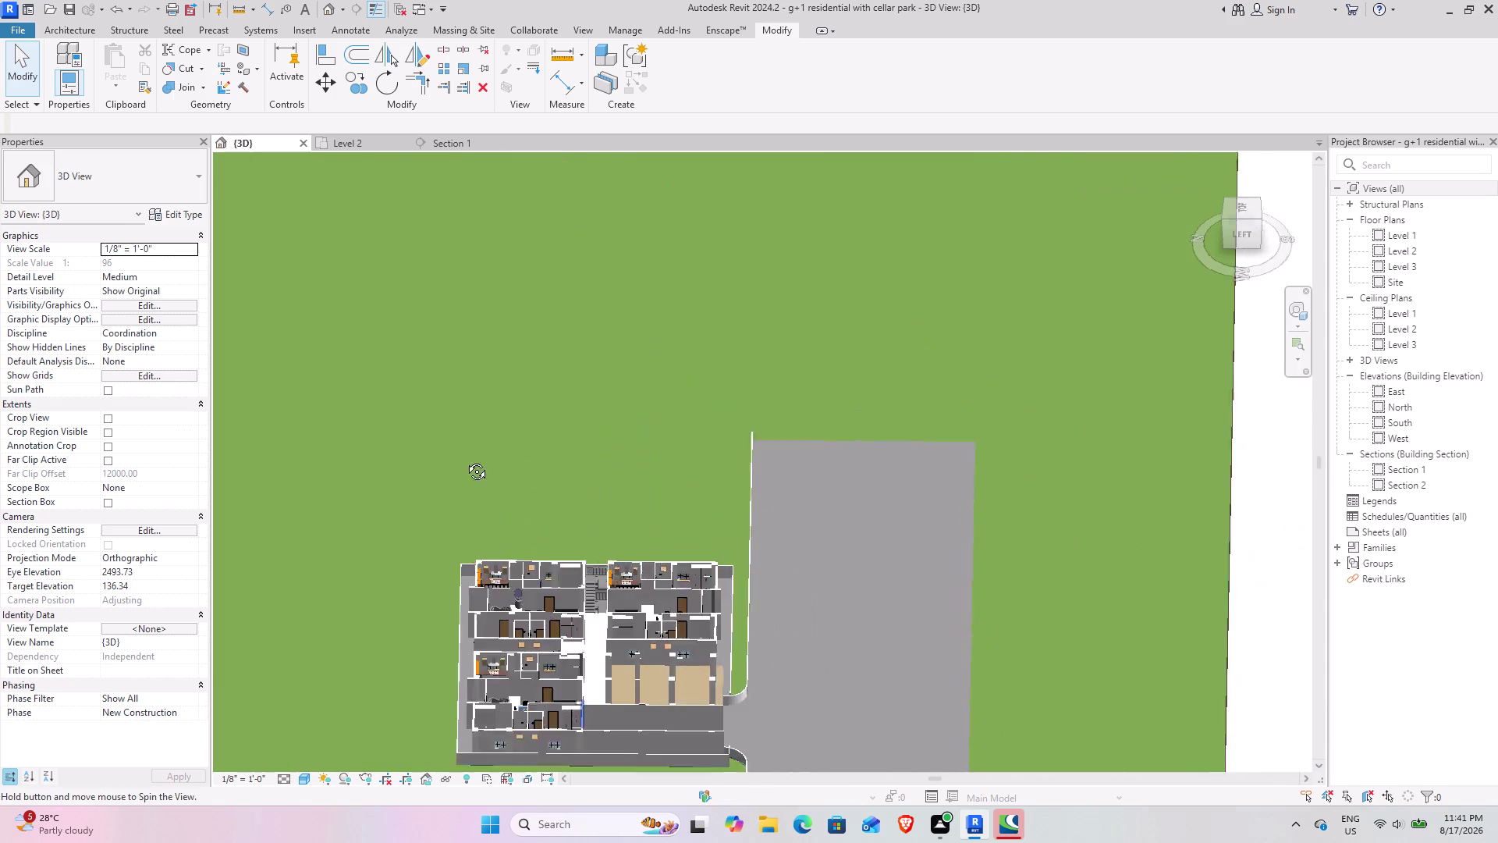
middle_drag(469, 460, 463, 460)
middle_drag(478, 491, 650, 257)
middle_drag(644, 435, 491, 515)
middle_drag(489, 516, 675, 448)
scroll(up, 3)
middle_drag(703, 573, 719, 470)
middle_drag(710, 512, 691, 517)
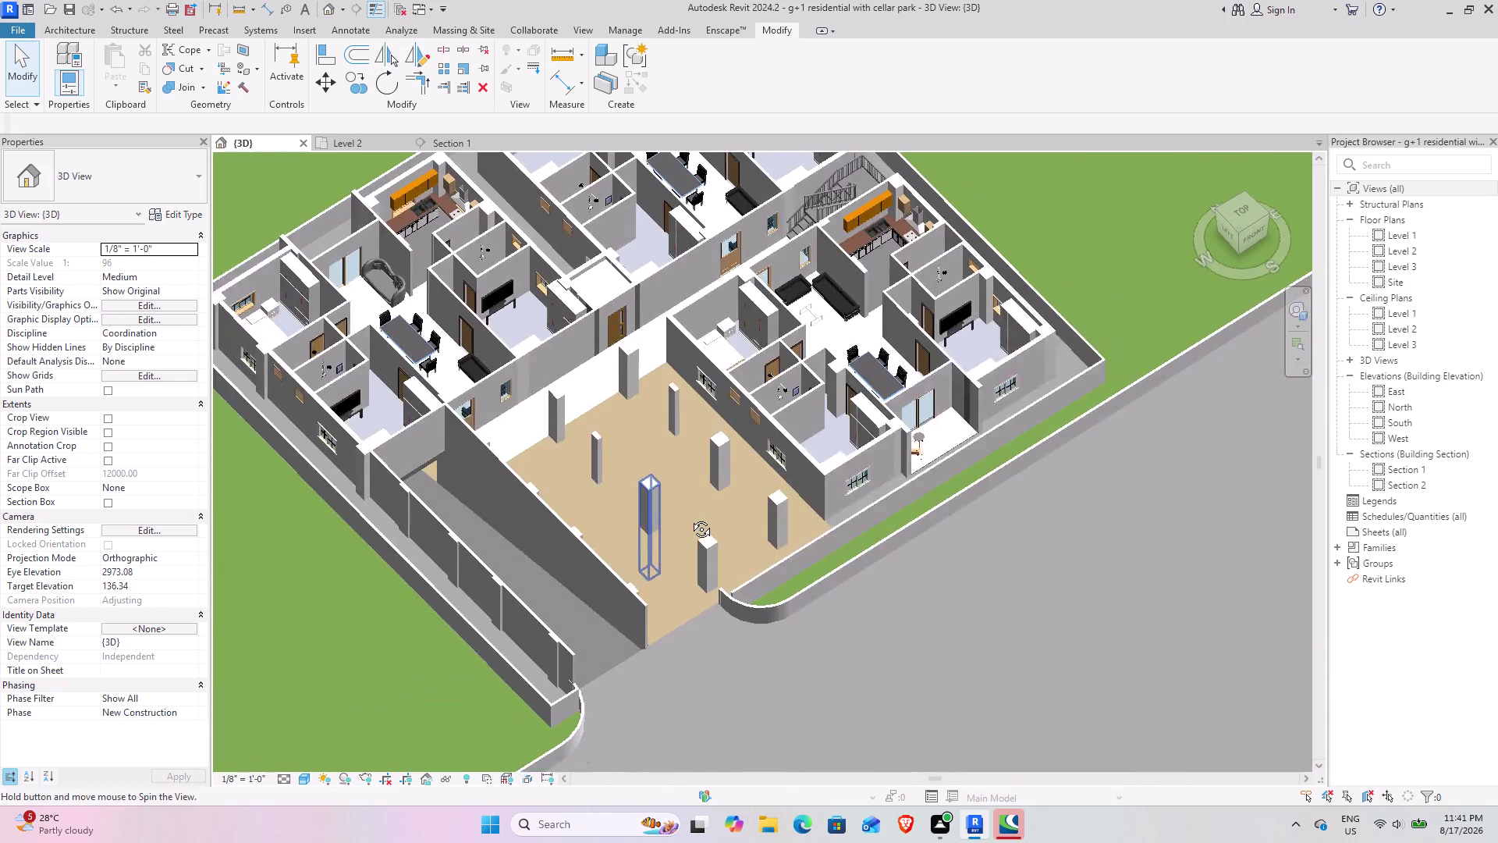
middle_drag(692, 518, 656, 519)
middle_drag(651, 519, 913, 571)
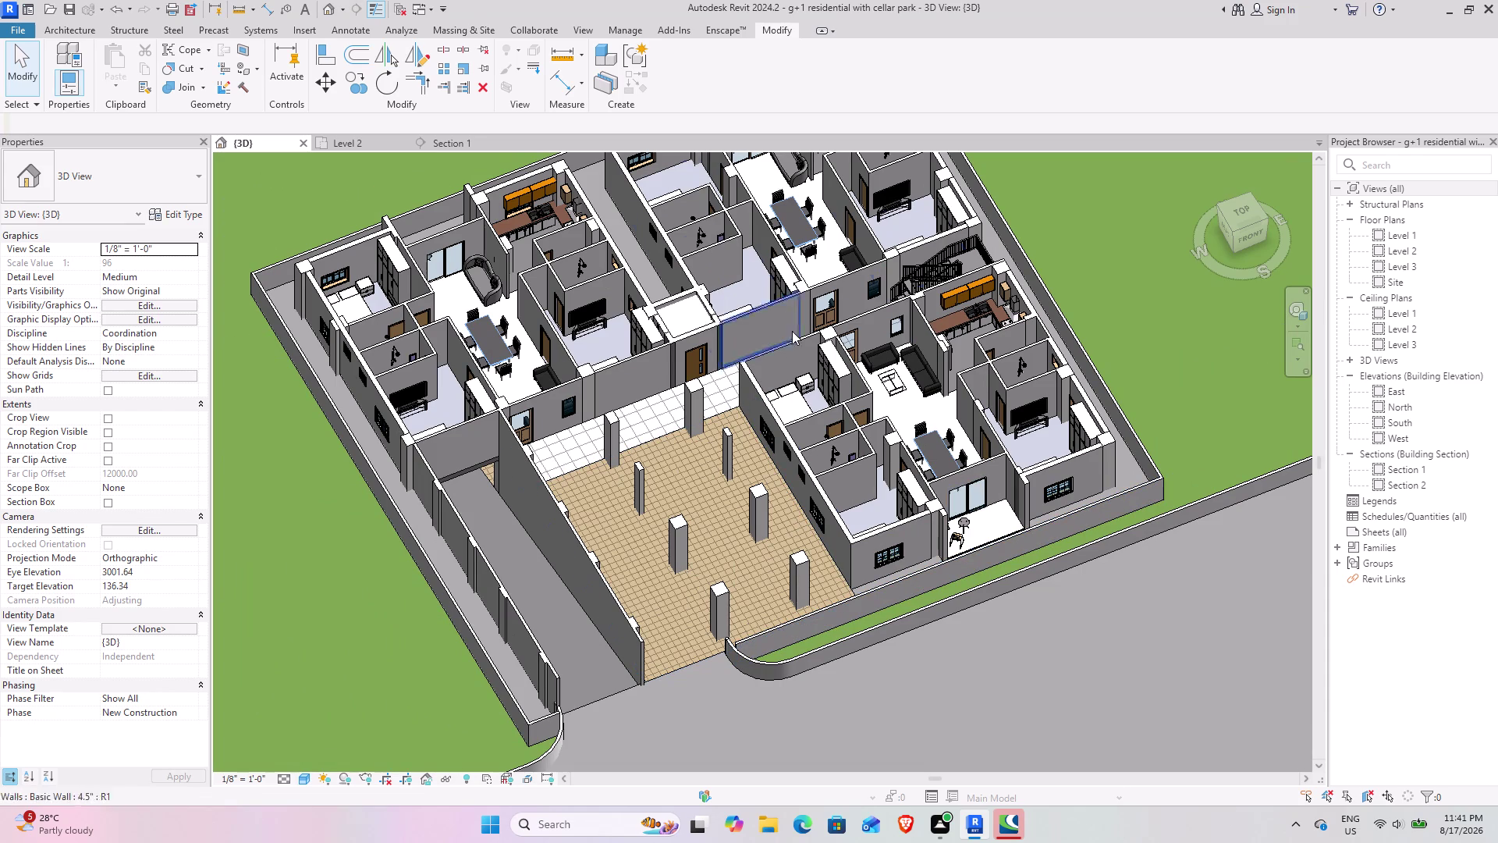
scroll(up, 3)
scroll(up, 3)
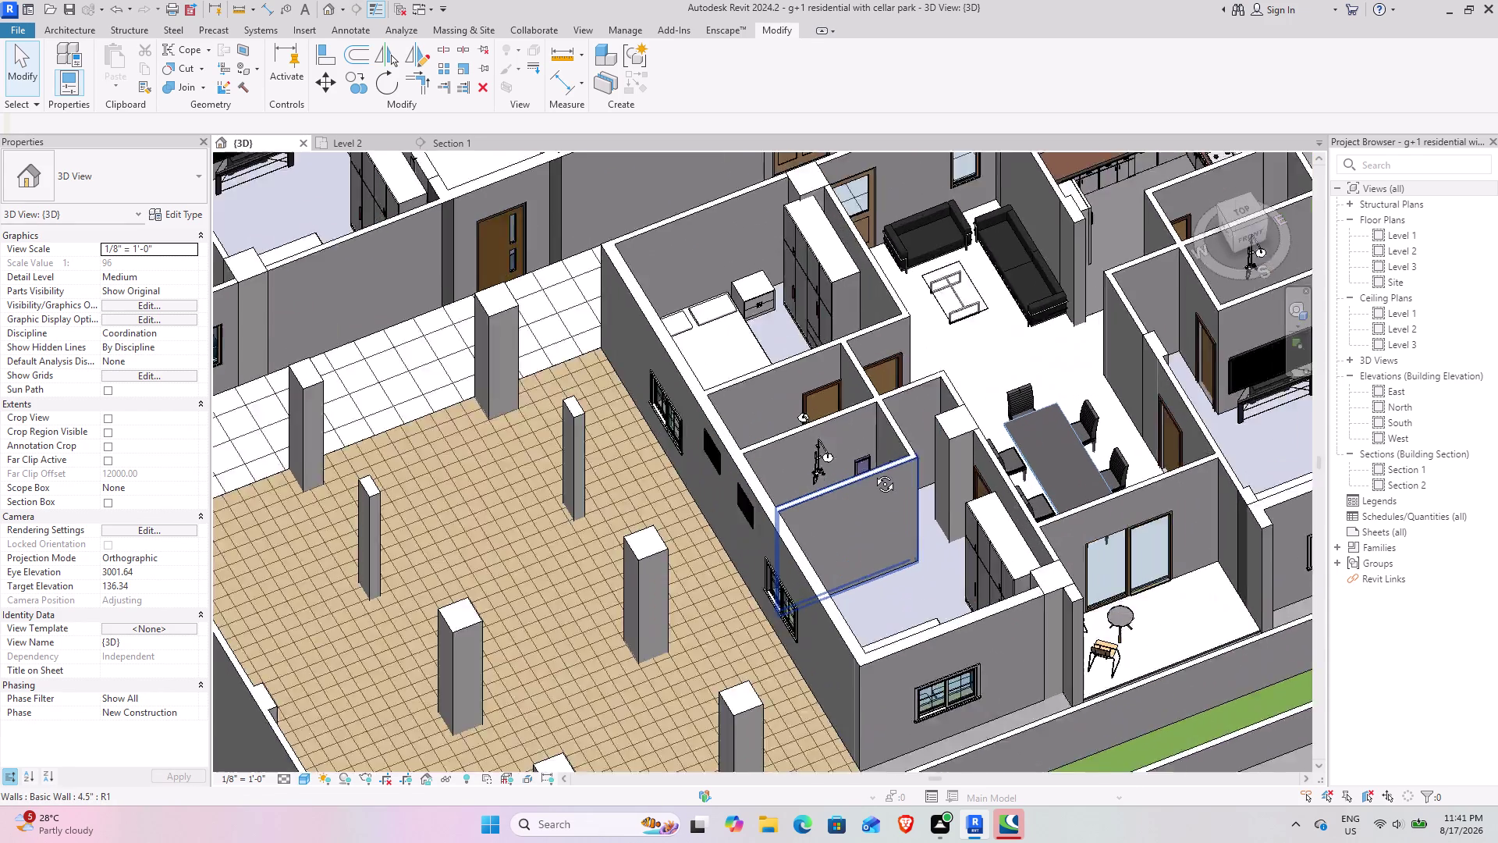
middle_drag(873, 472, 887, 532)
middle_drag(854, 499, 821, 567)
scroll(down, 3)
middle_drag(972, 525, 935, 585)
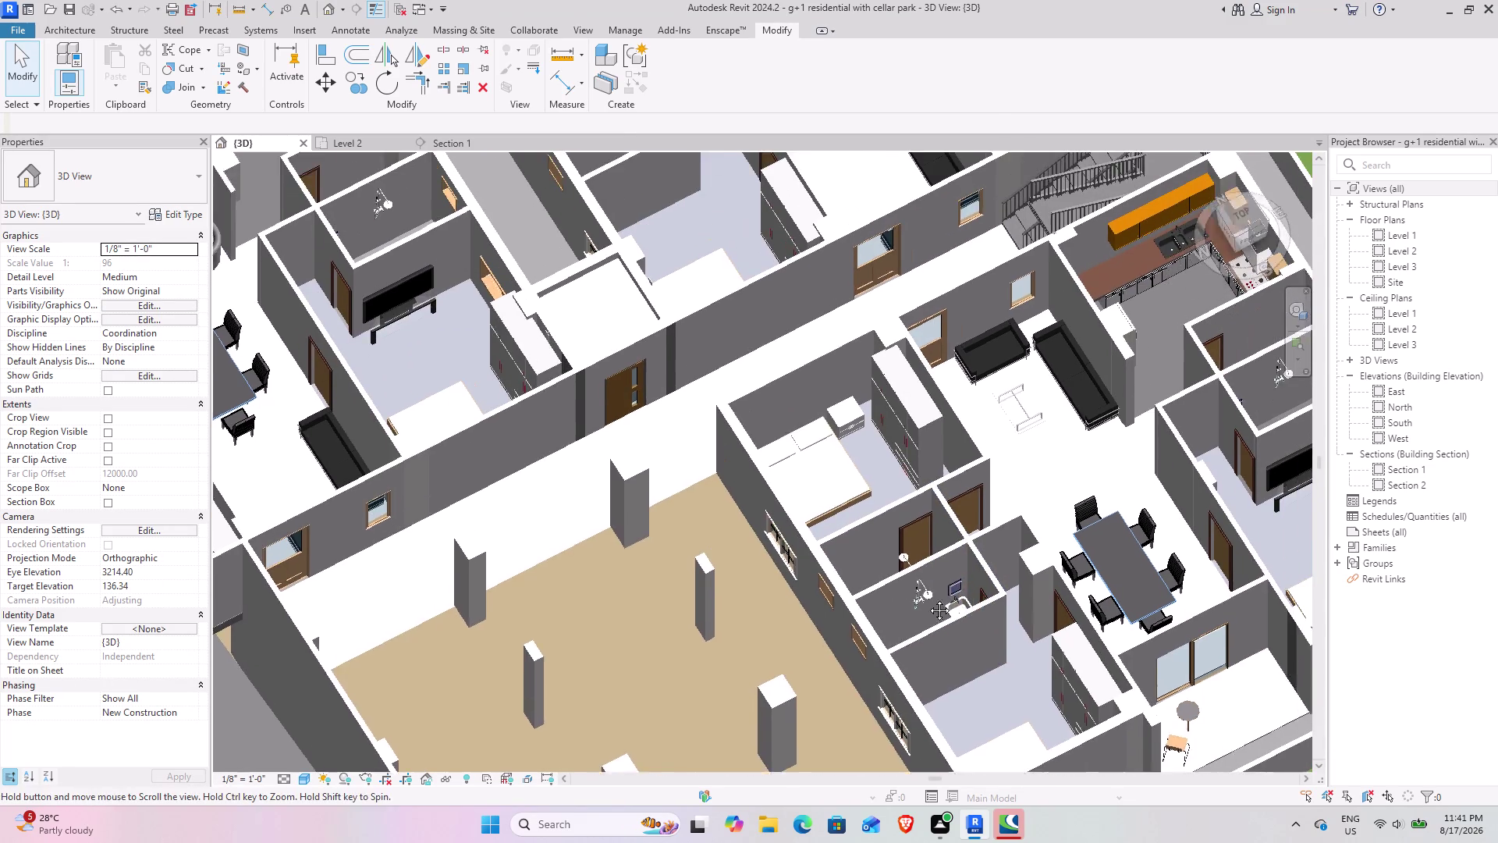
middle_drag(936, 585, 924, 609)
middle_drag(863, 588, 898, 668)
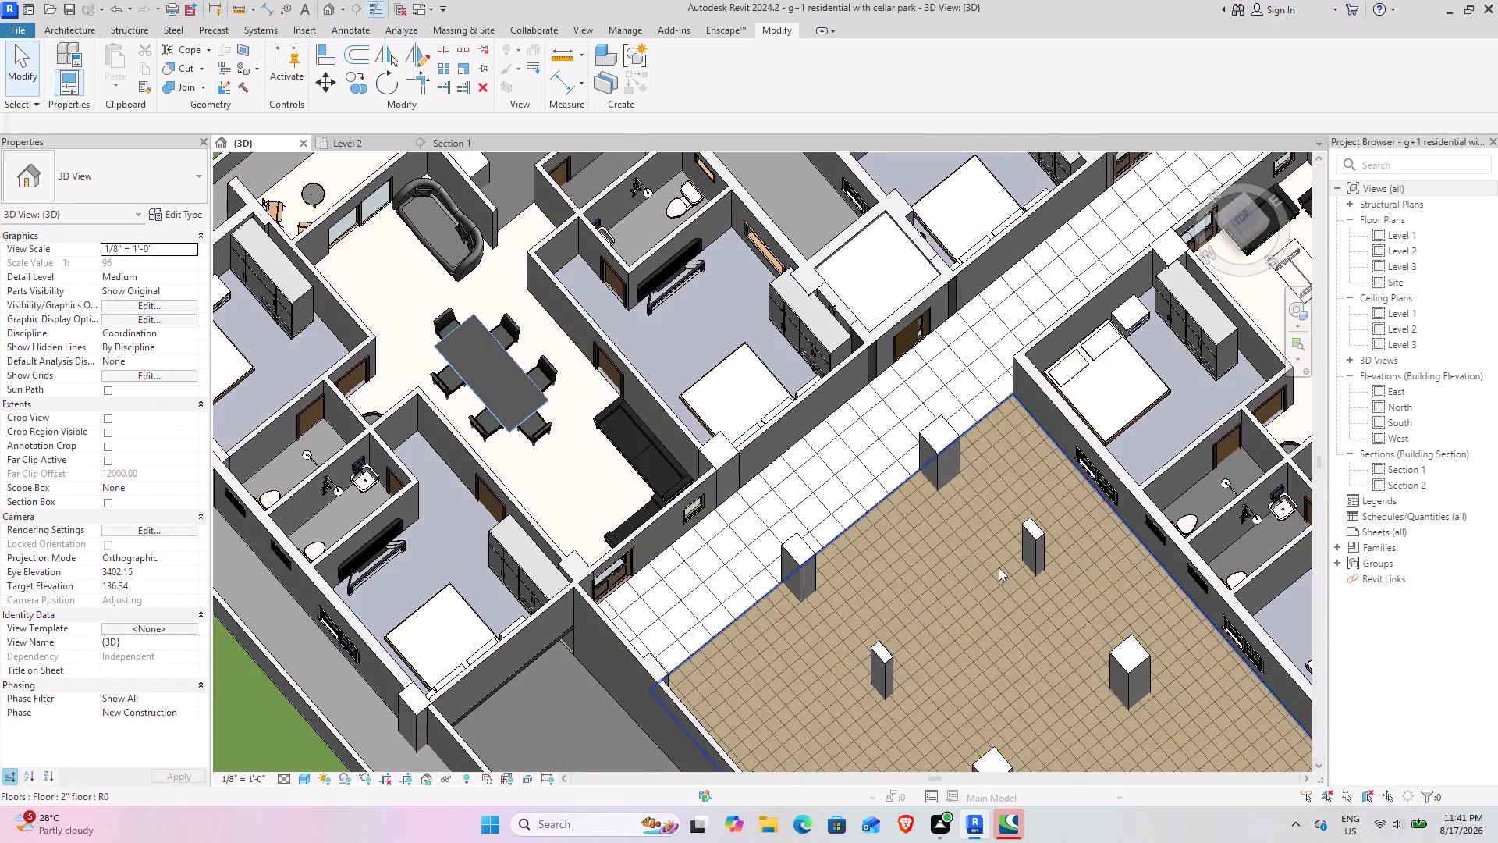
middle_drag(1027, 551, 821, 547)
middle_drag(951, 575, 914, 509)
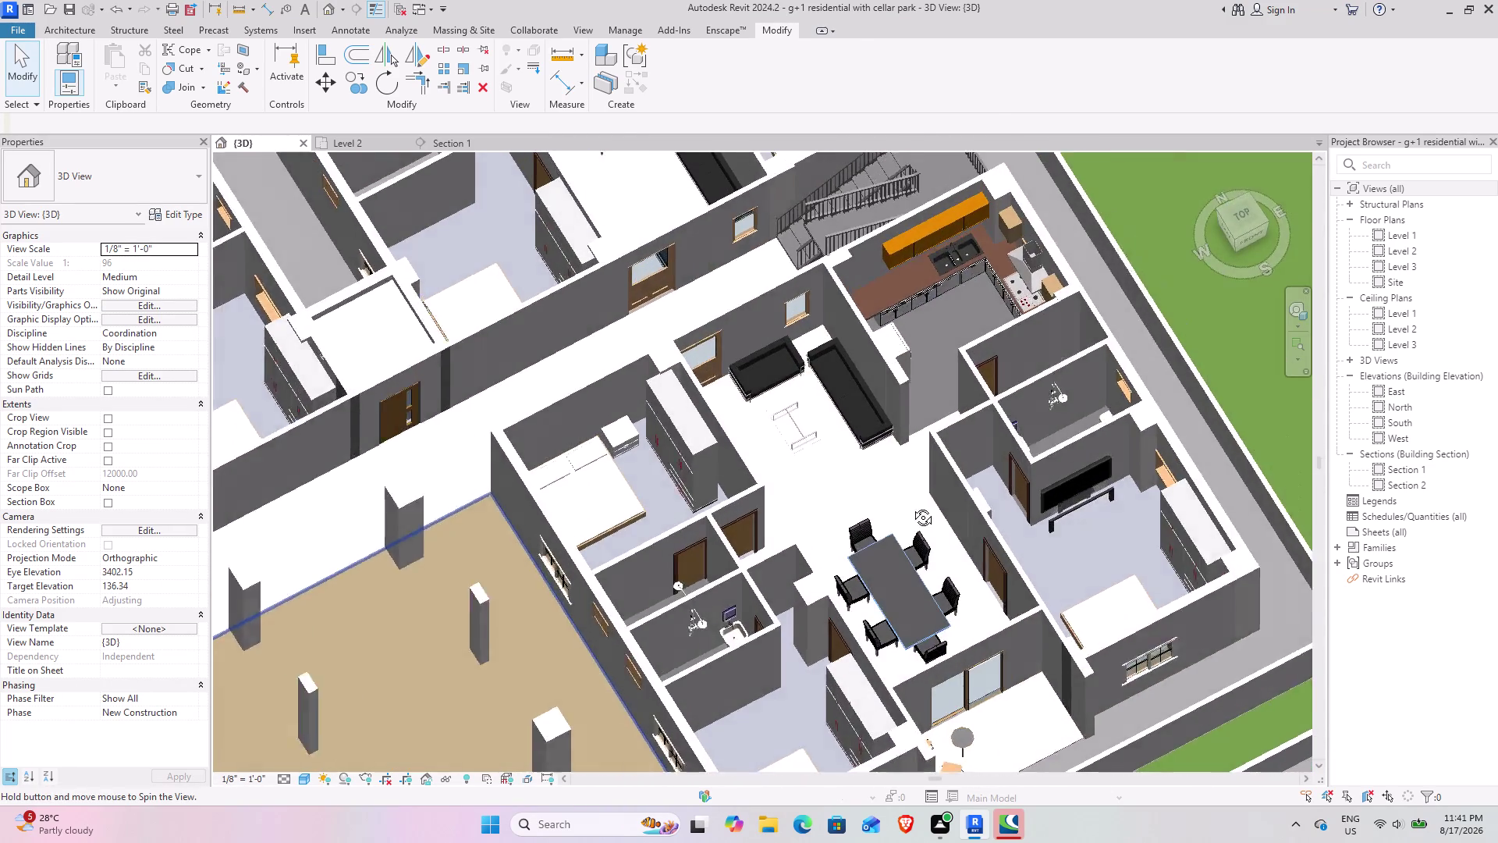
middle_drag(914, 509, 901, 484)
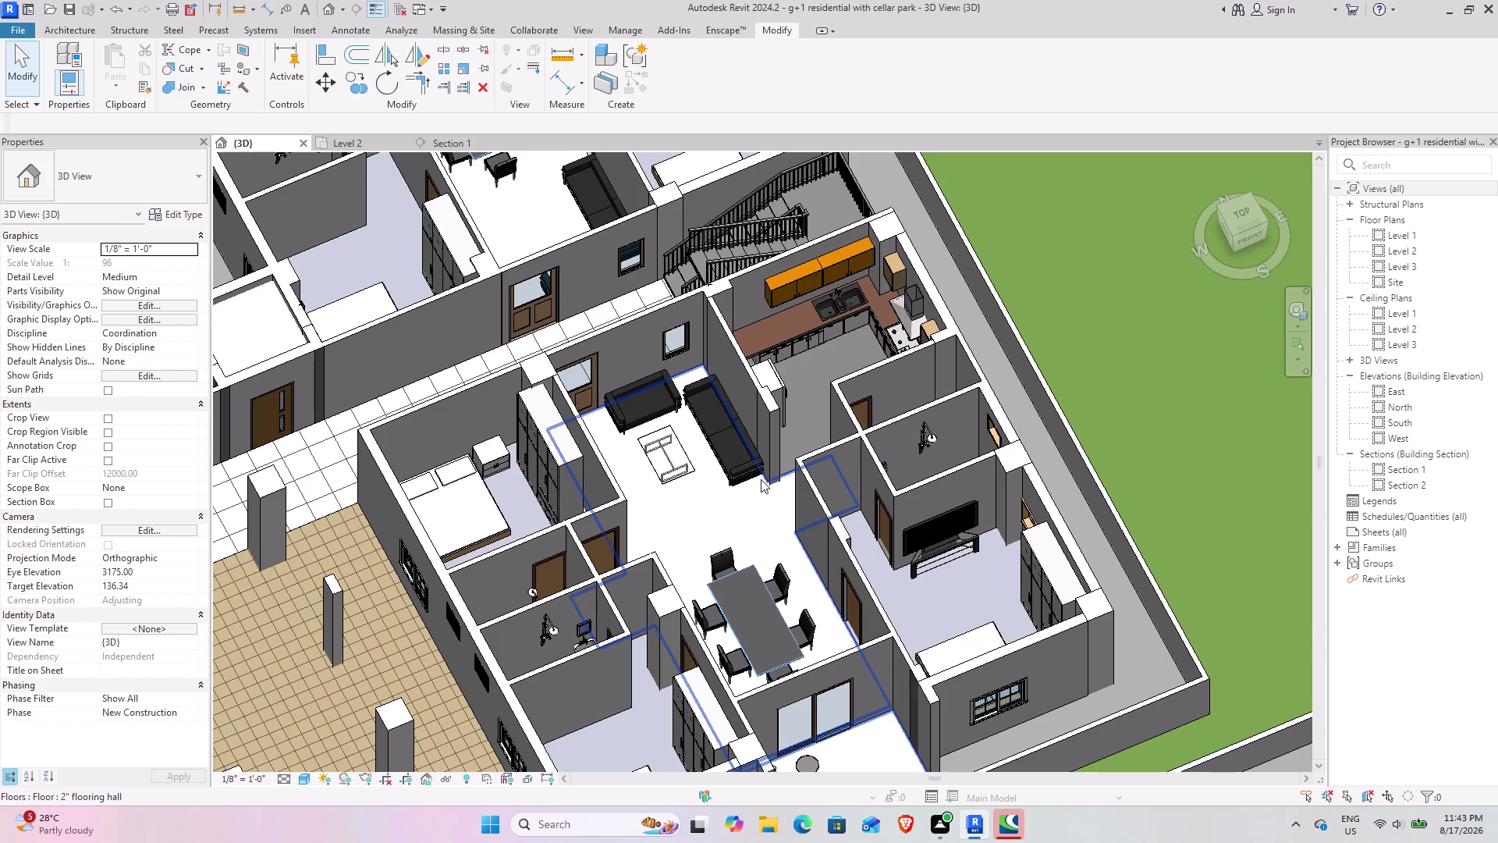
Select the living room coffee table, then clear the selection.
click(675, 478)
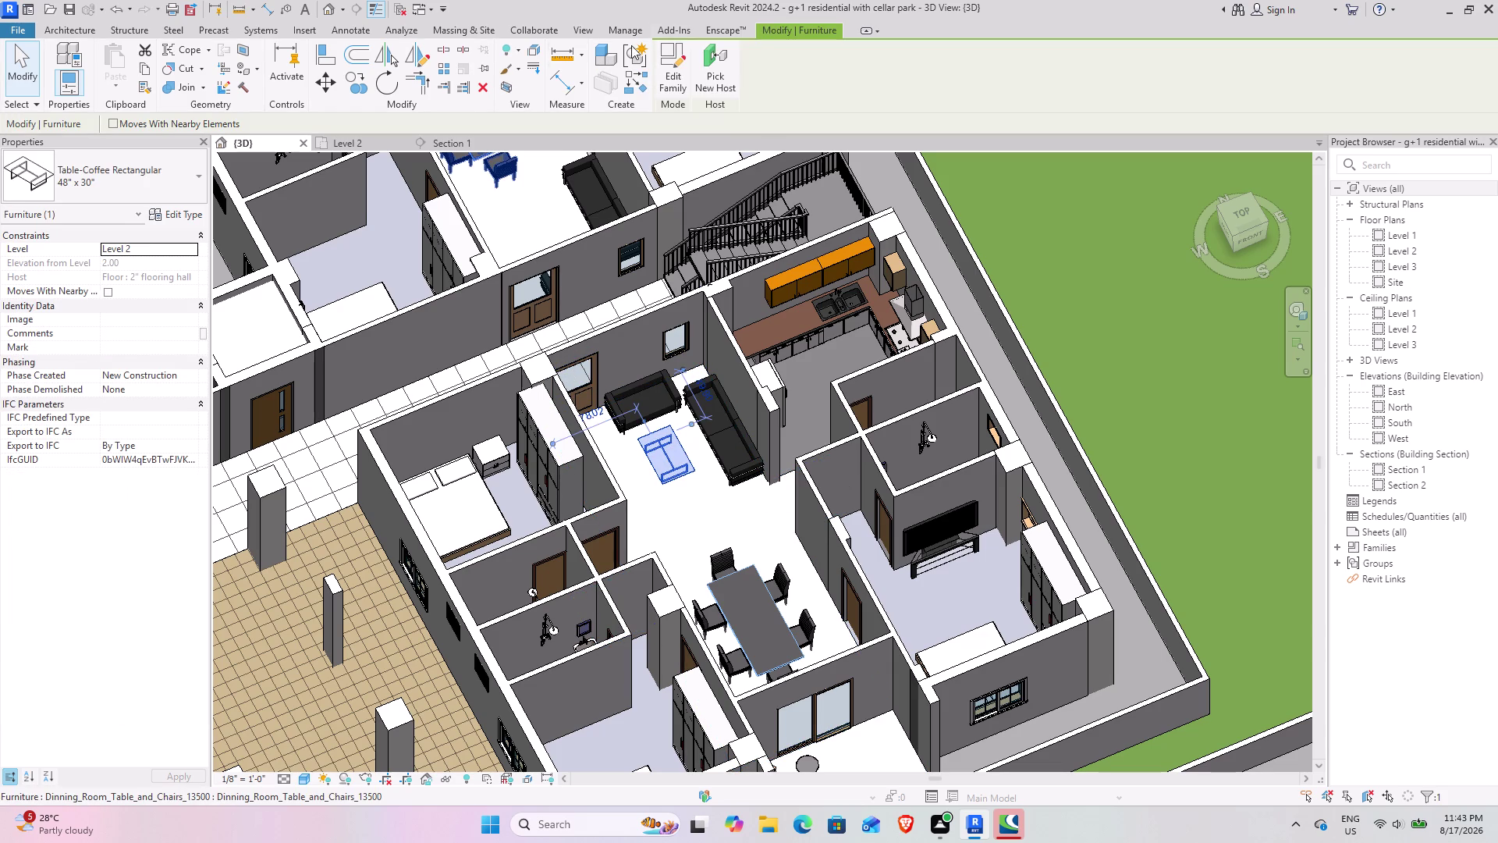
click(488, 89)
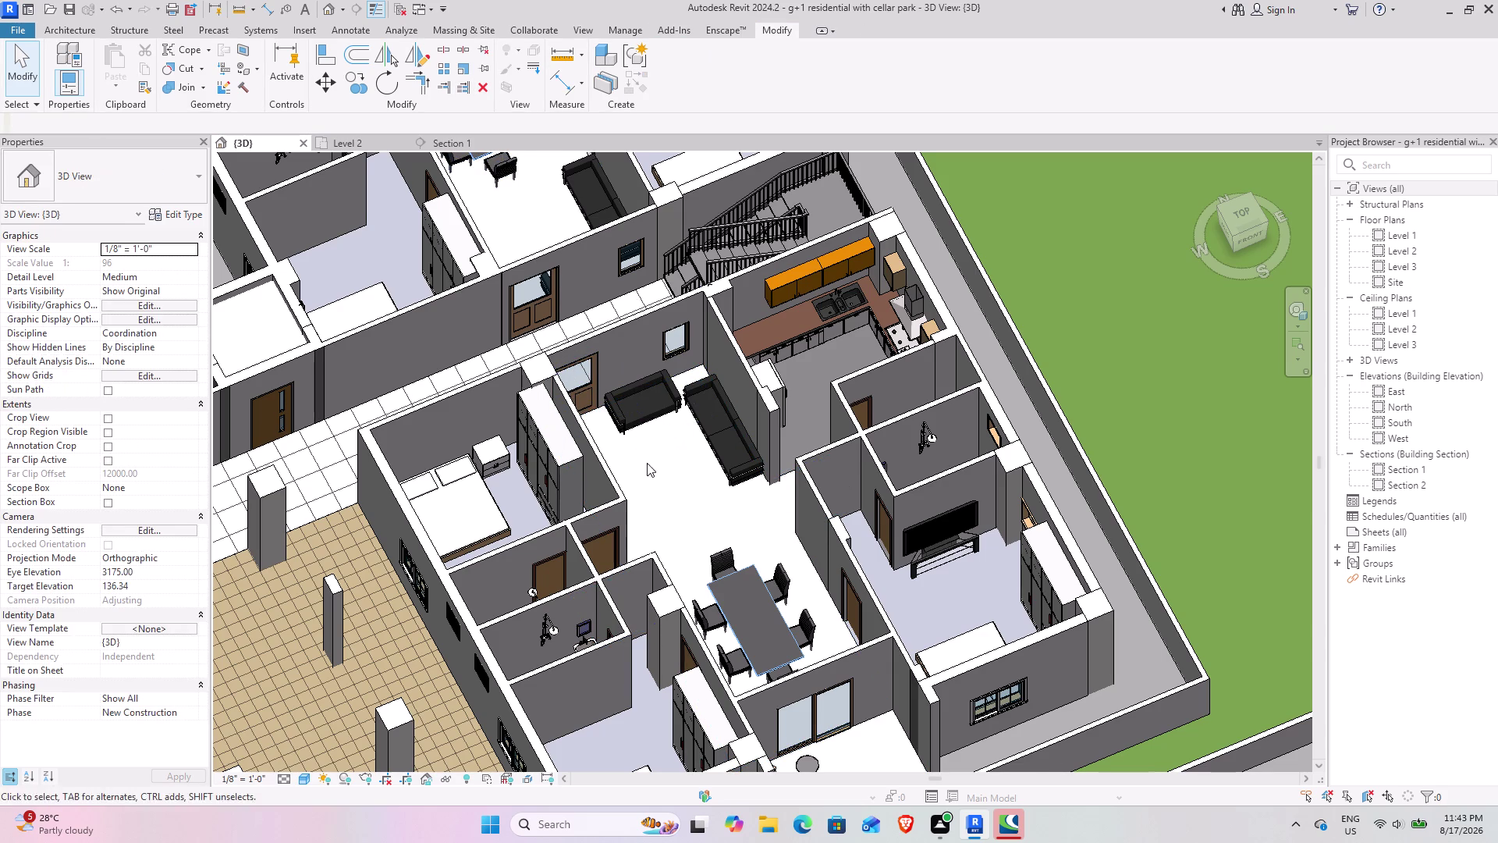
scroll(up, 3)
Bring up the Level 2 plan centred on the living room beside the staircase.
click(335, 135)
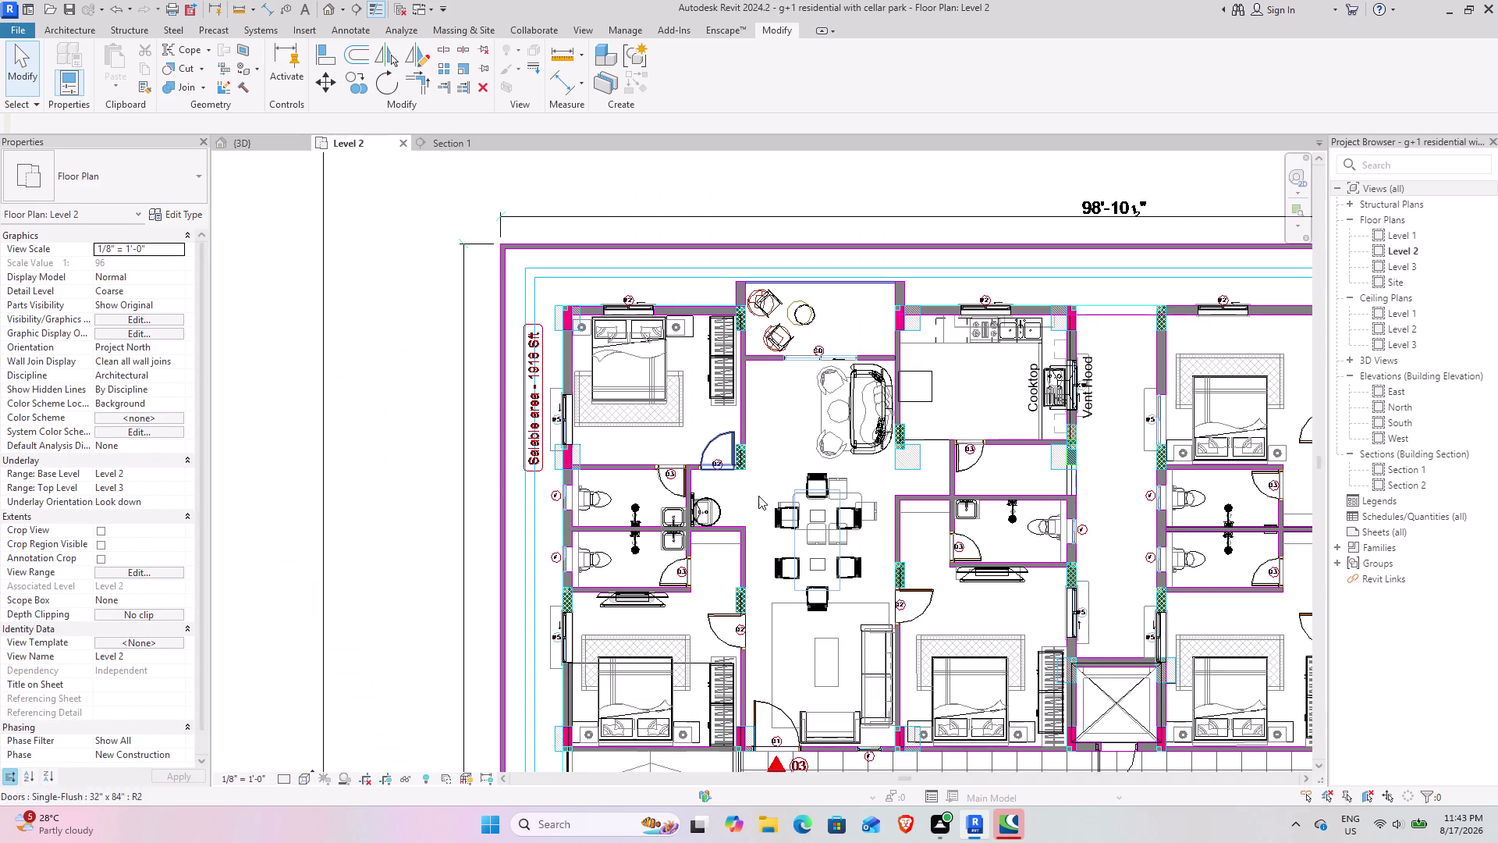
scroll(down, 3)
middle_drag(1055, 553, 672, 458)
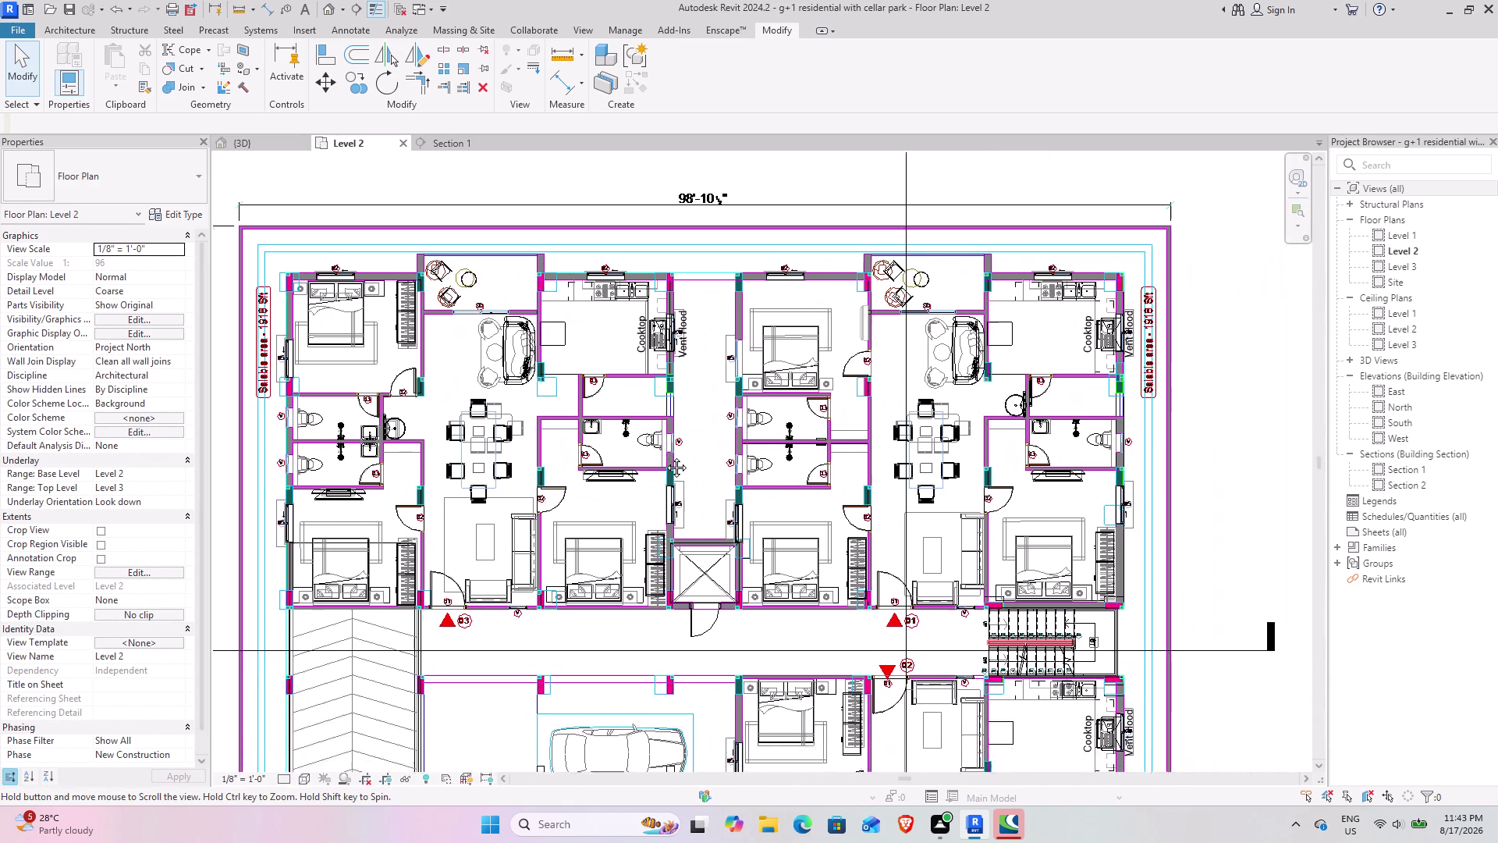
middle_drag(672, 457, 643, 452)
middle_drag(686, 577, 552, 416)
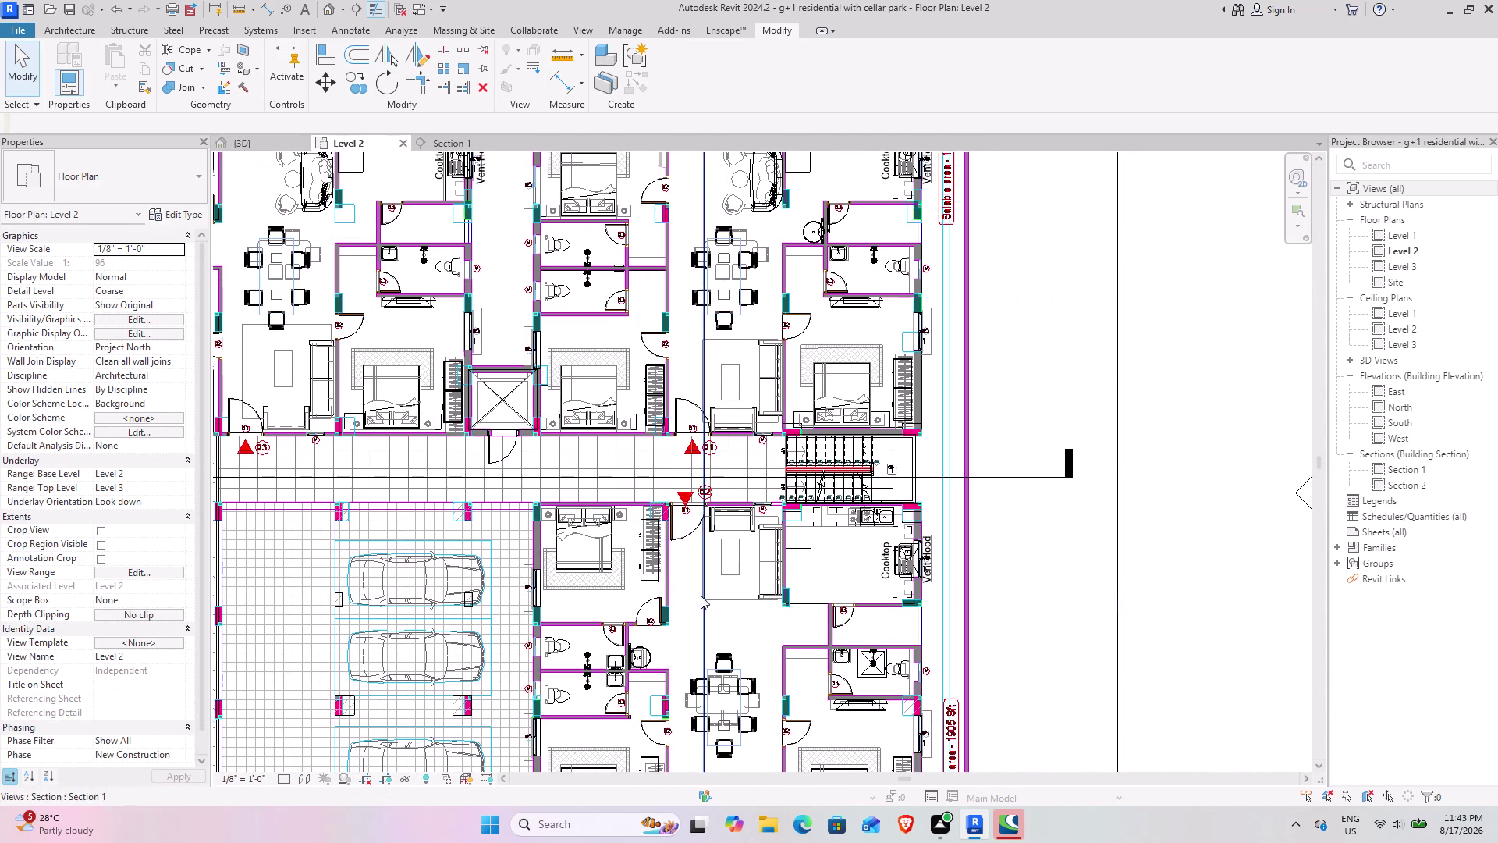
scroll(up, 3)
click(67, 28)
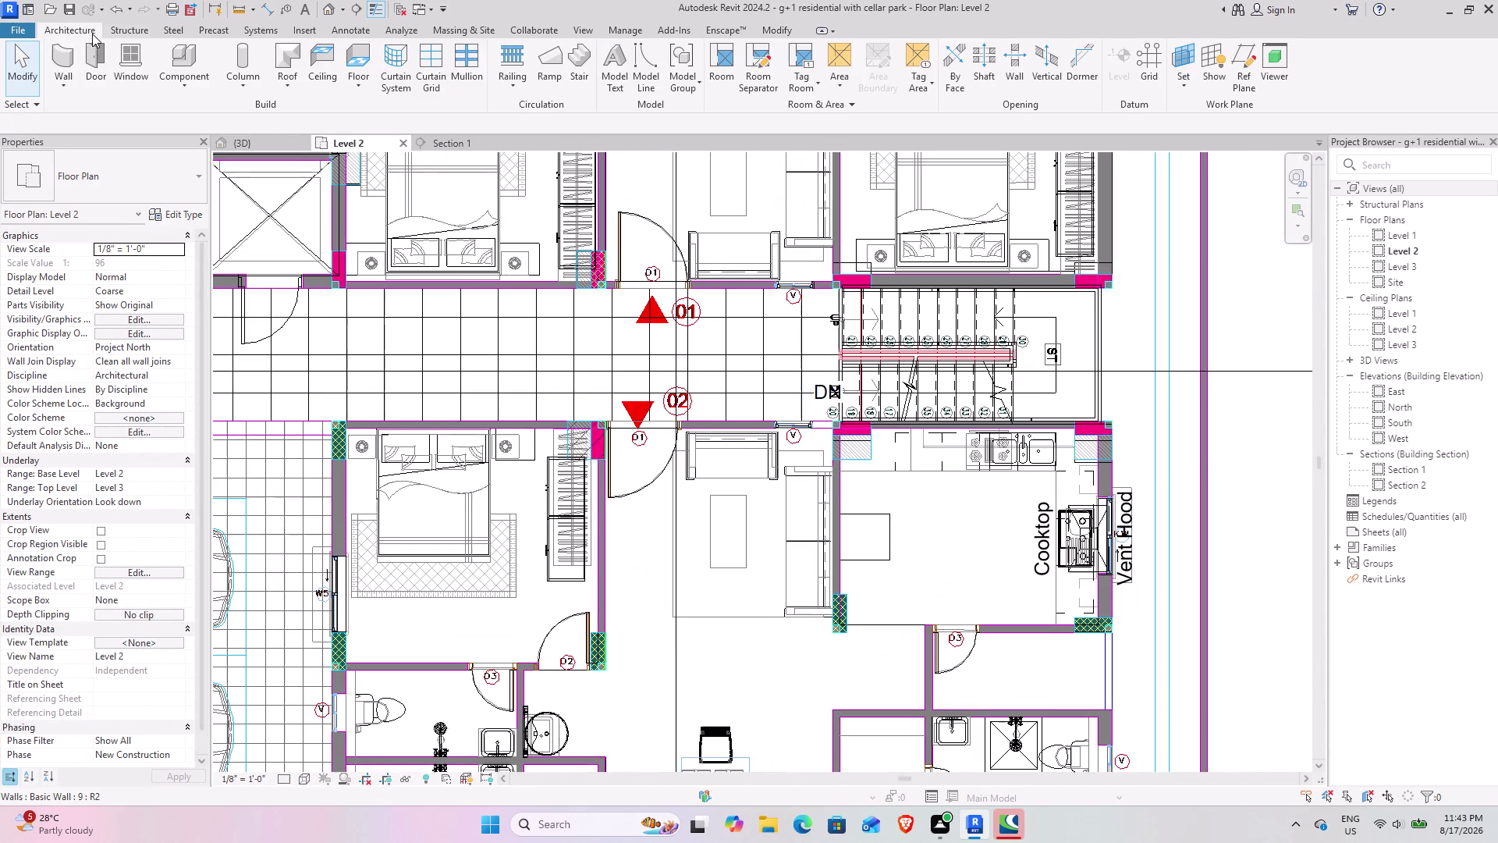
click(168, 47)
Browse the furniture library to the coffee table folder for loading.
click(672, 69)
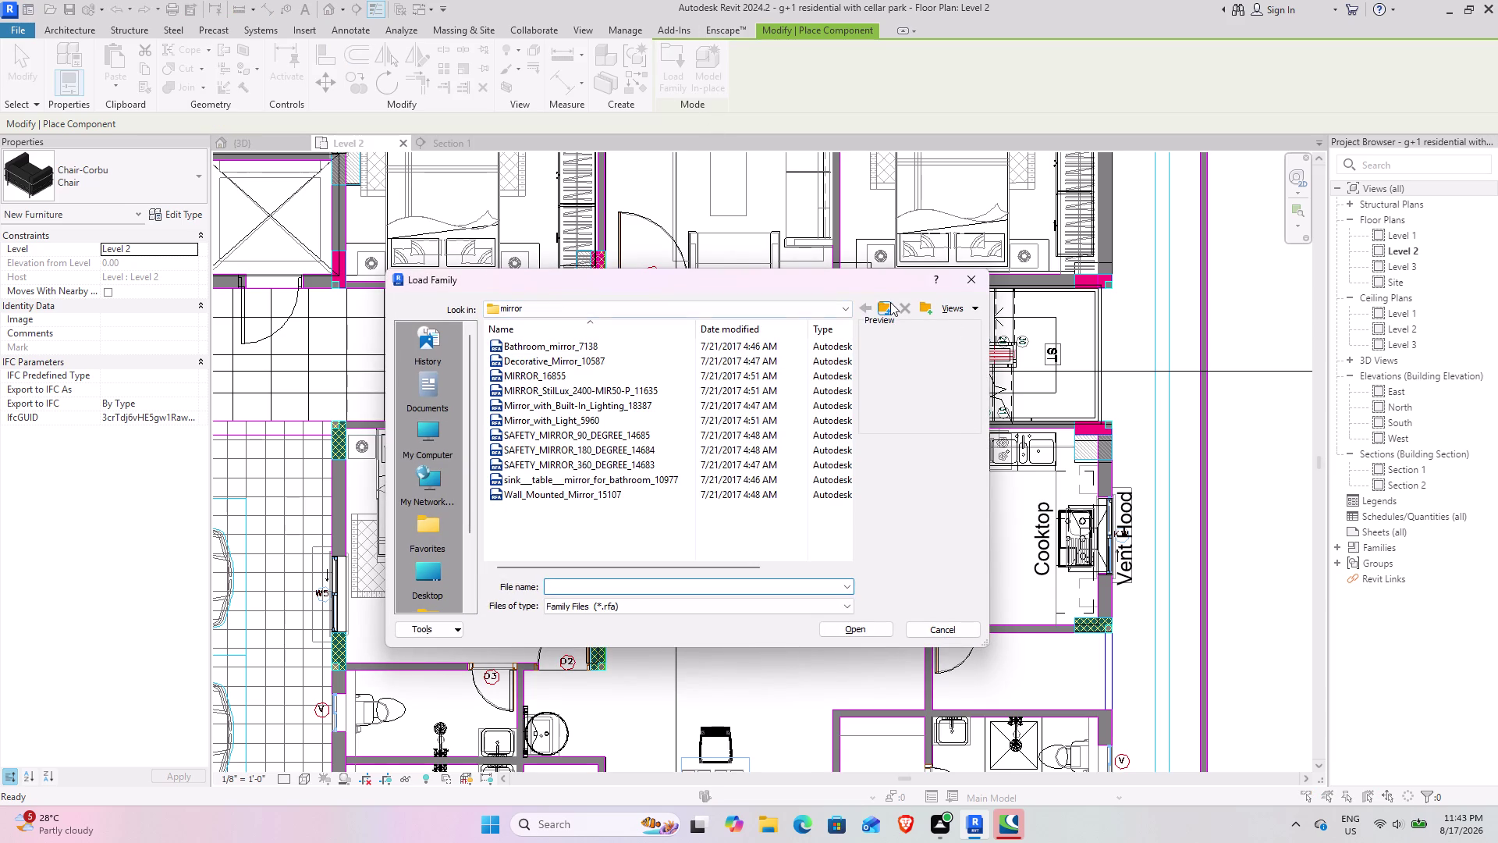
click(890, 302)
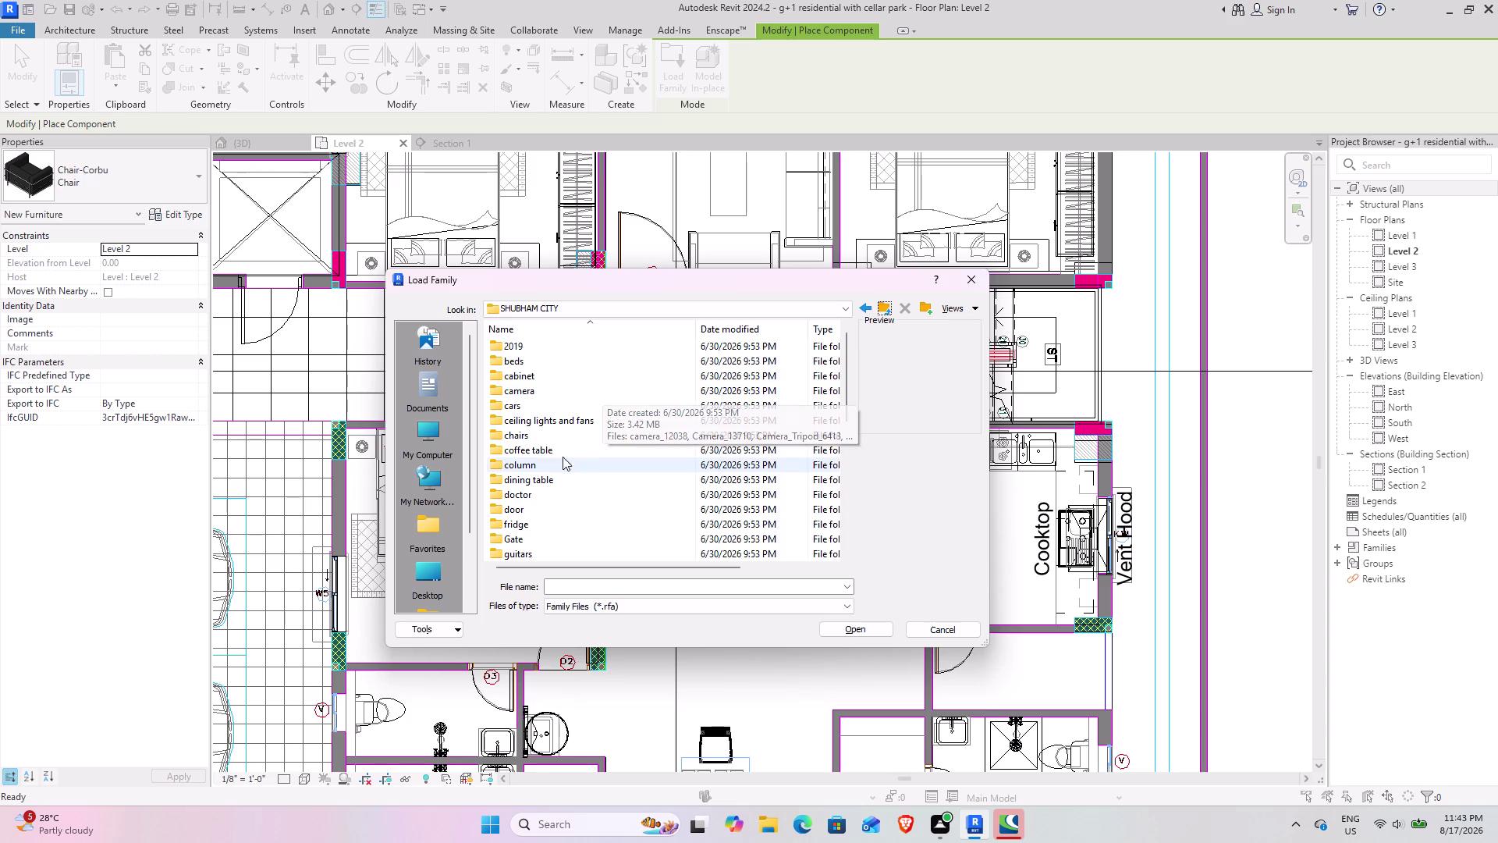
double_click(536, 452)
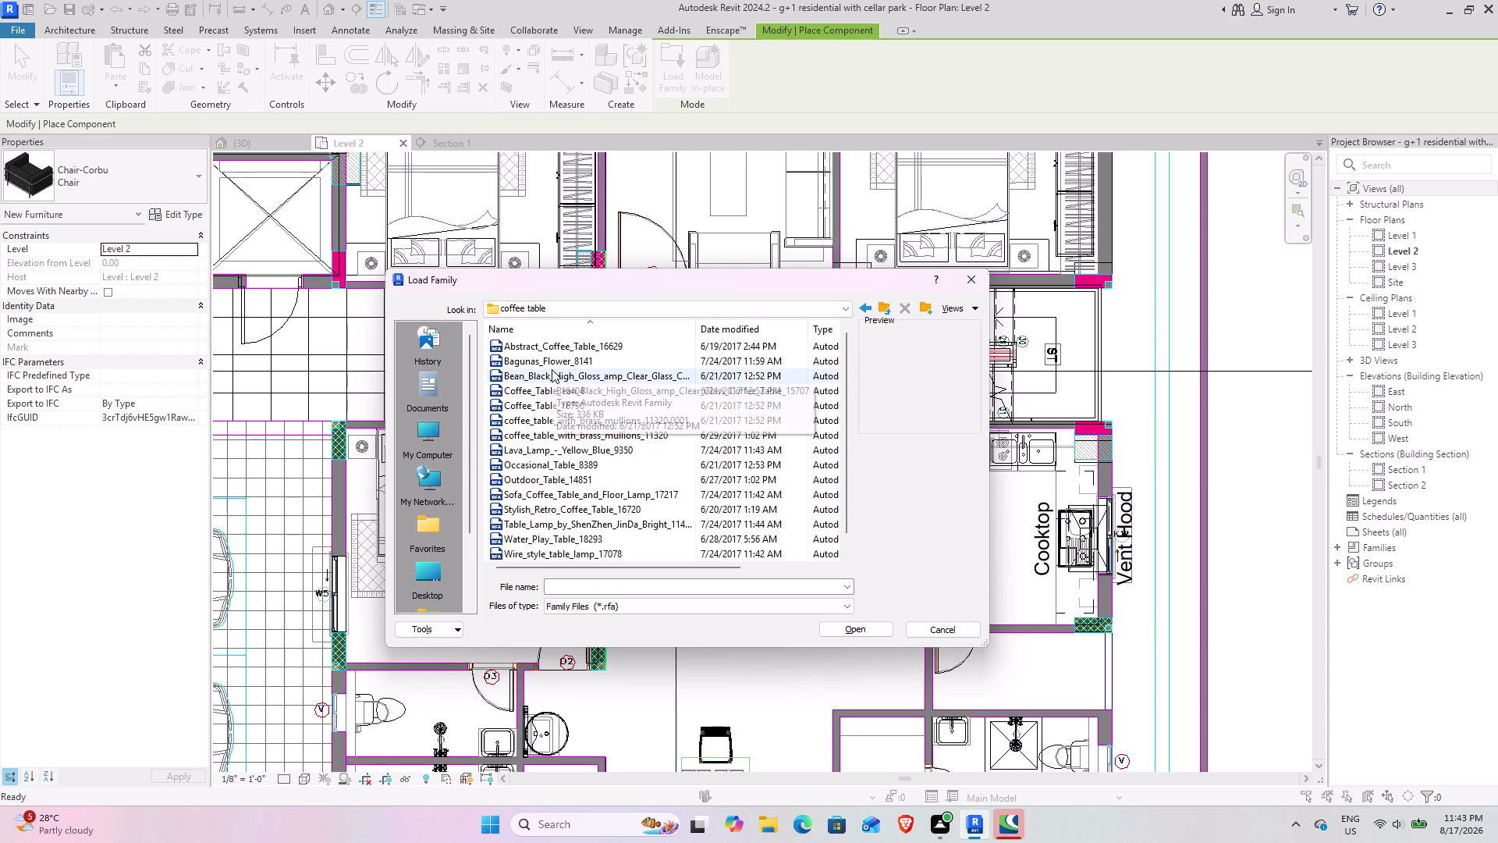
Find Coffee_Table_16404.rfa in the folder and load it.
scroll(up, 3)
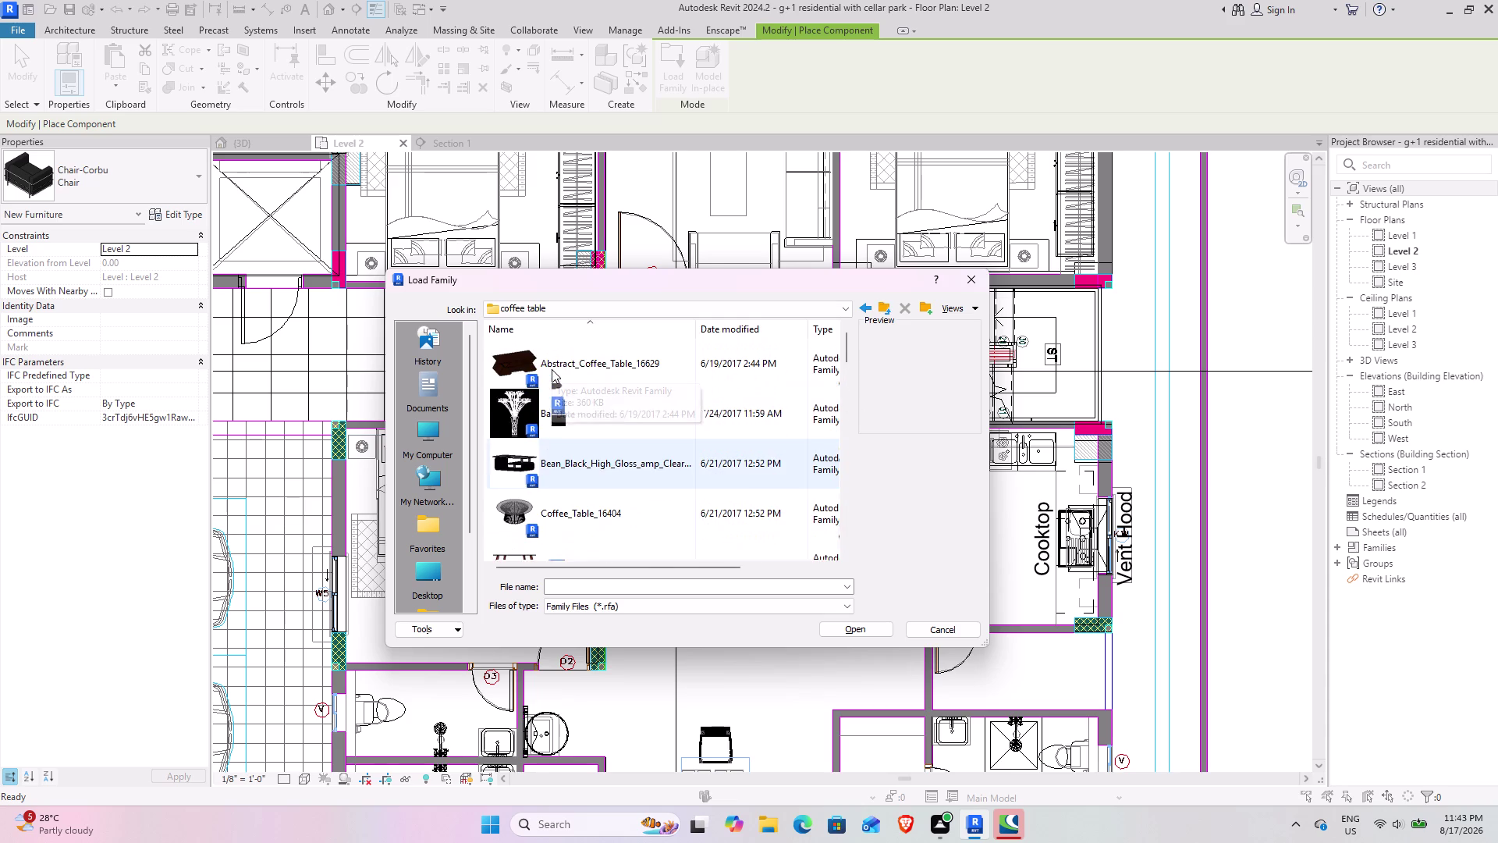
scroll(up, 3)
scroll(down, 3)
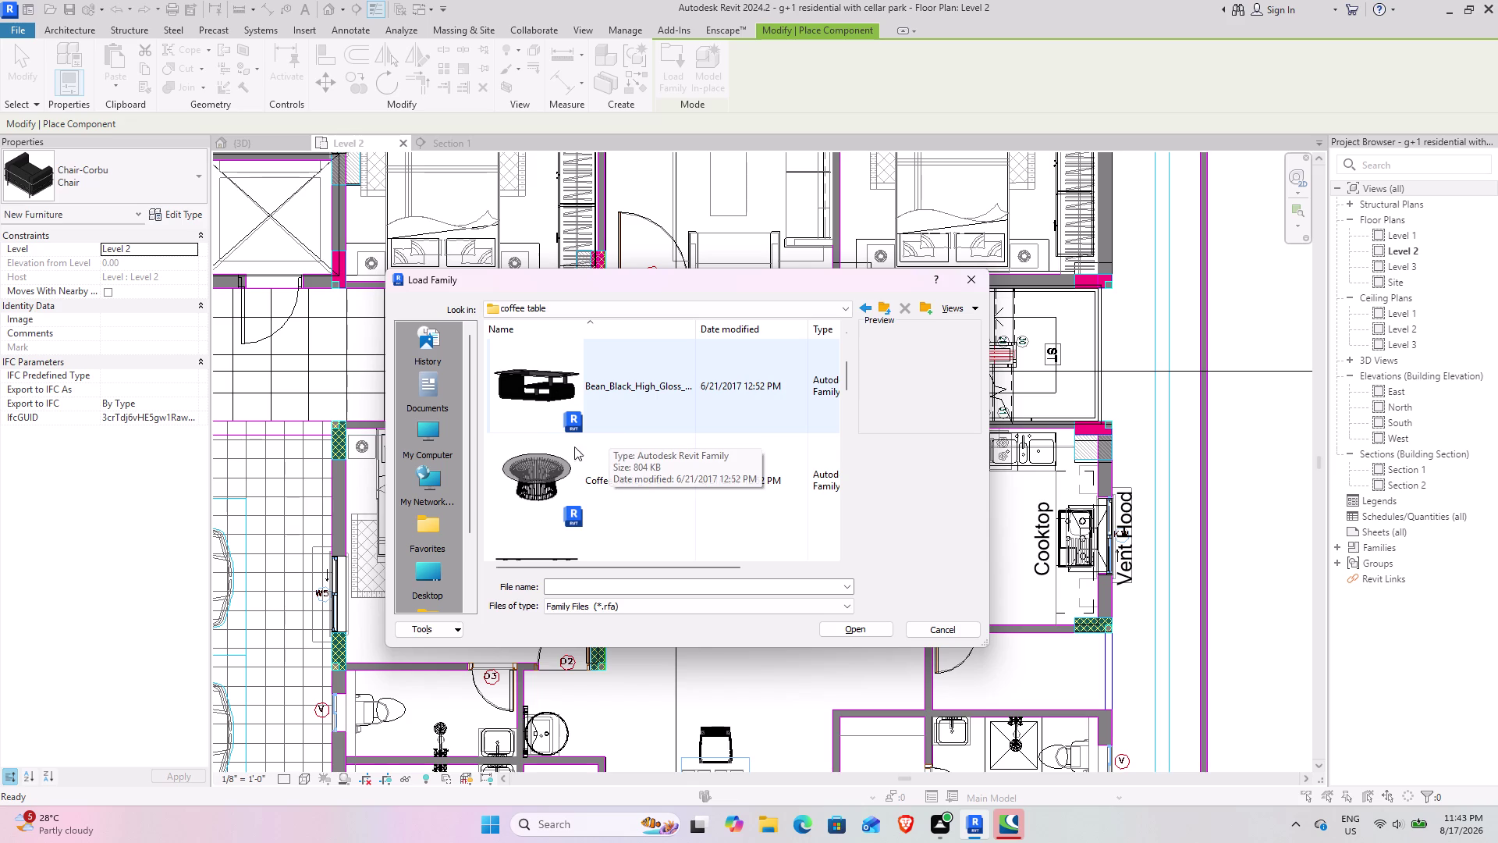
scroll(down, 3)
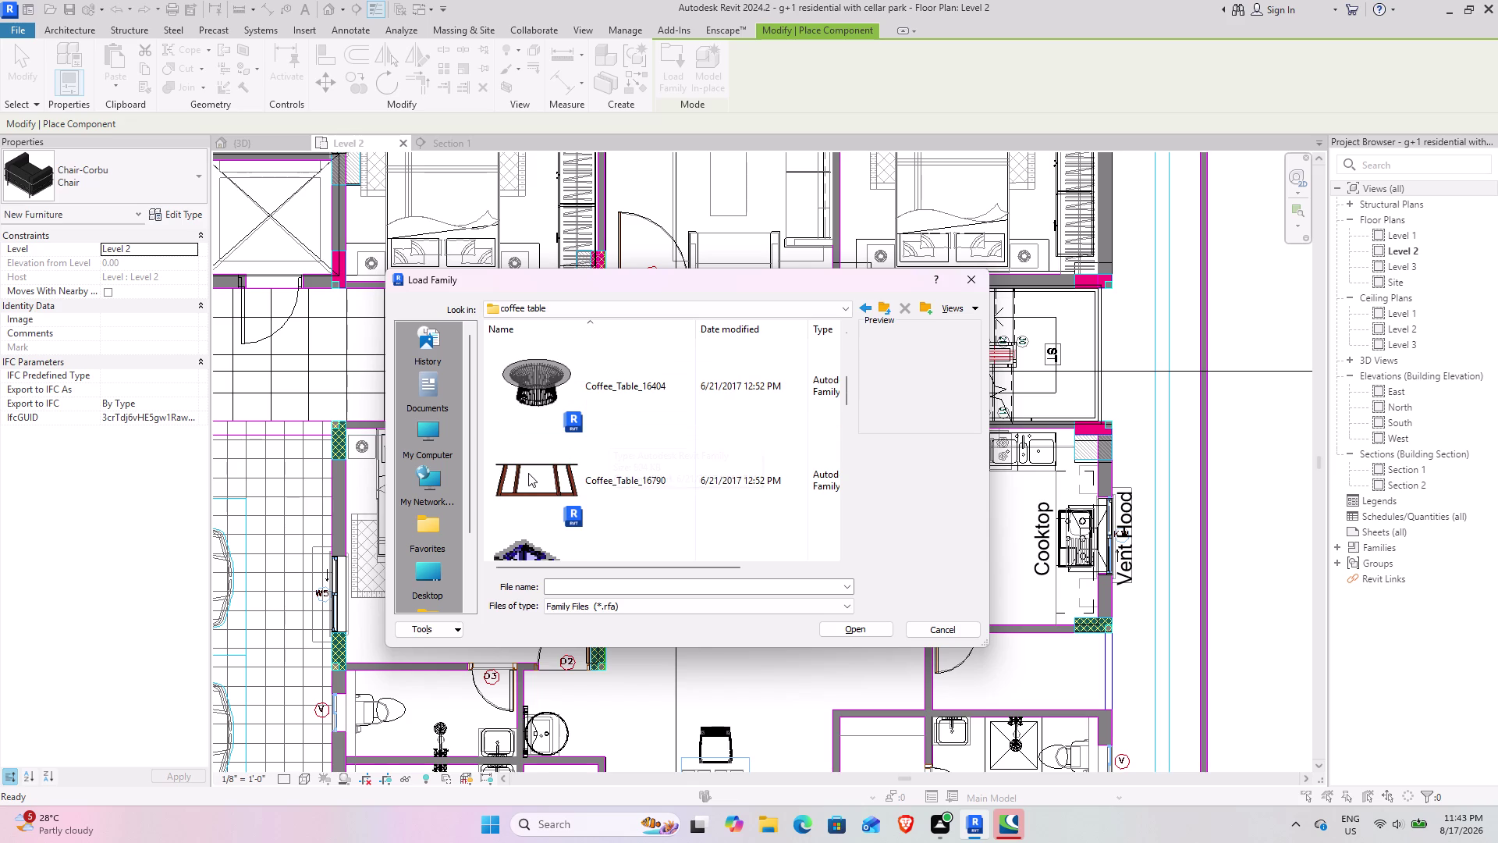
scroll(down, 3)
scroll(down, 3)
scroll(down, 3)
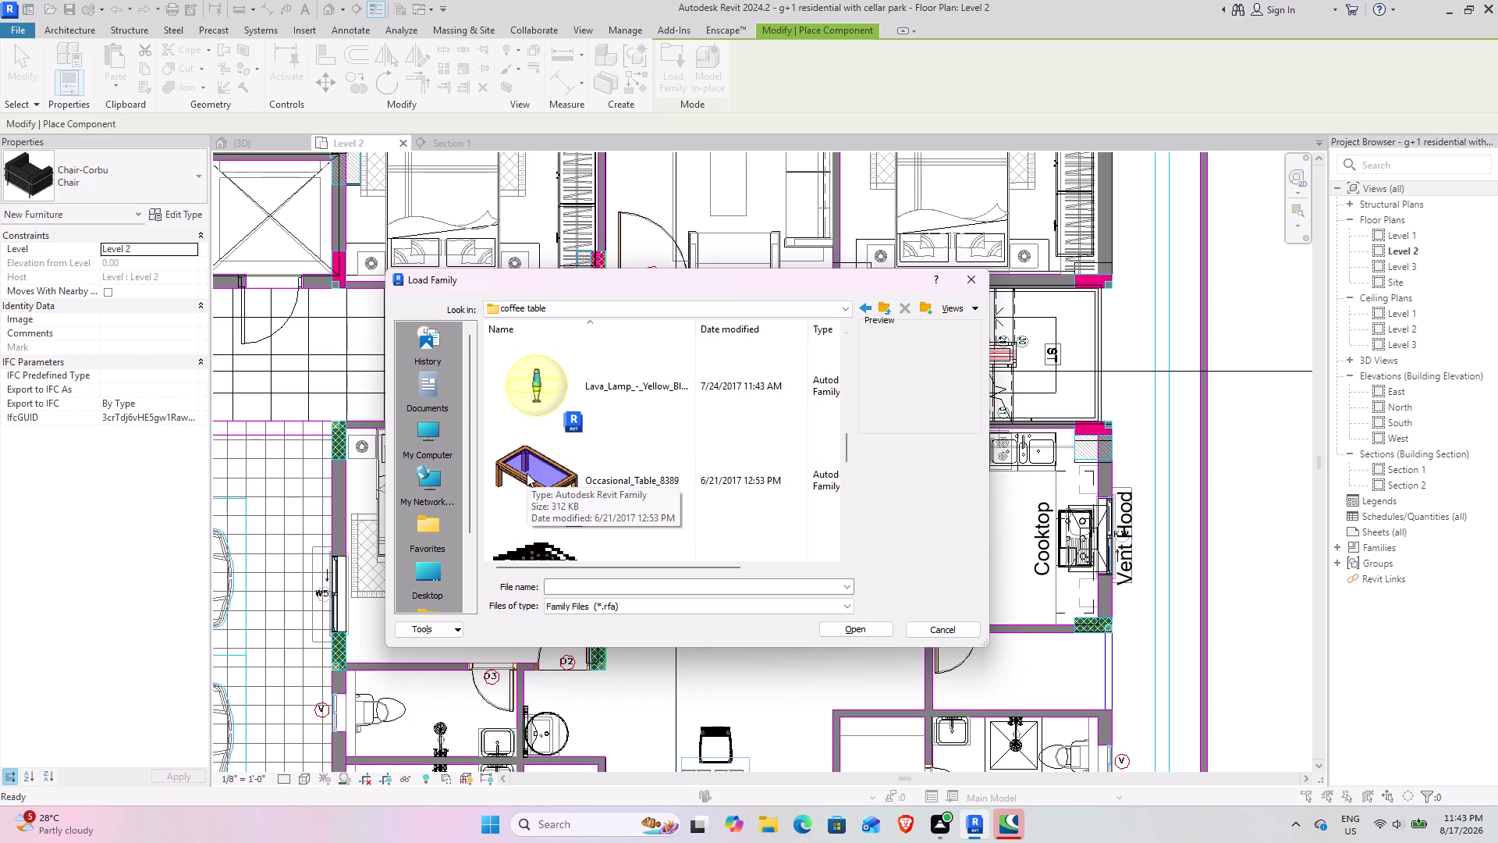
scroll(down, 3)
scroll(down, 3)
scroll(down, 3)
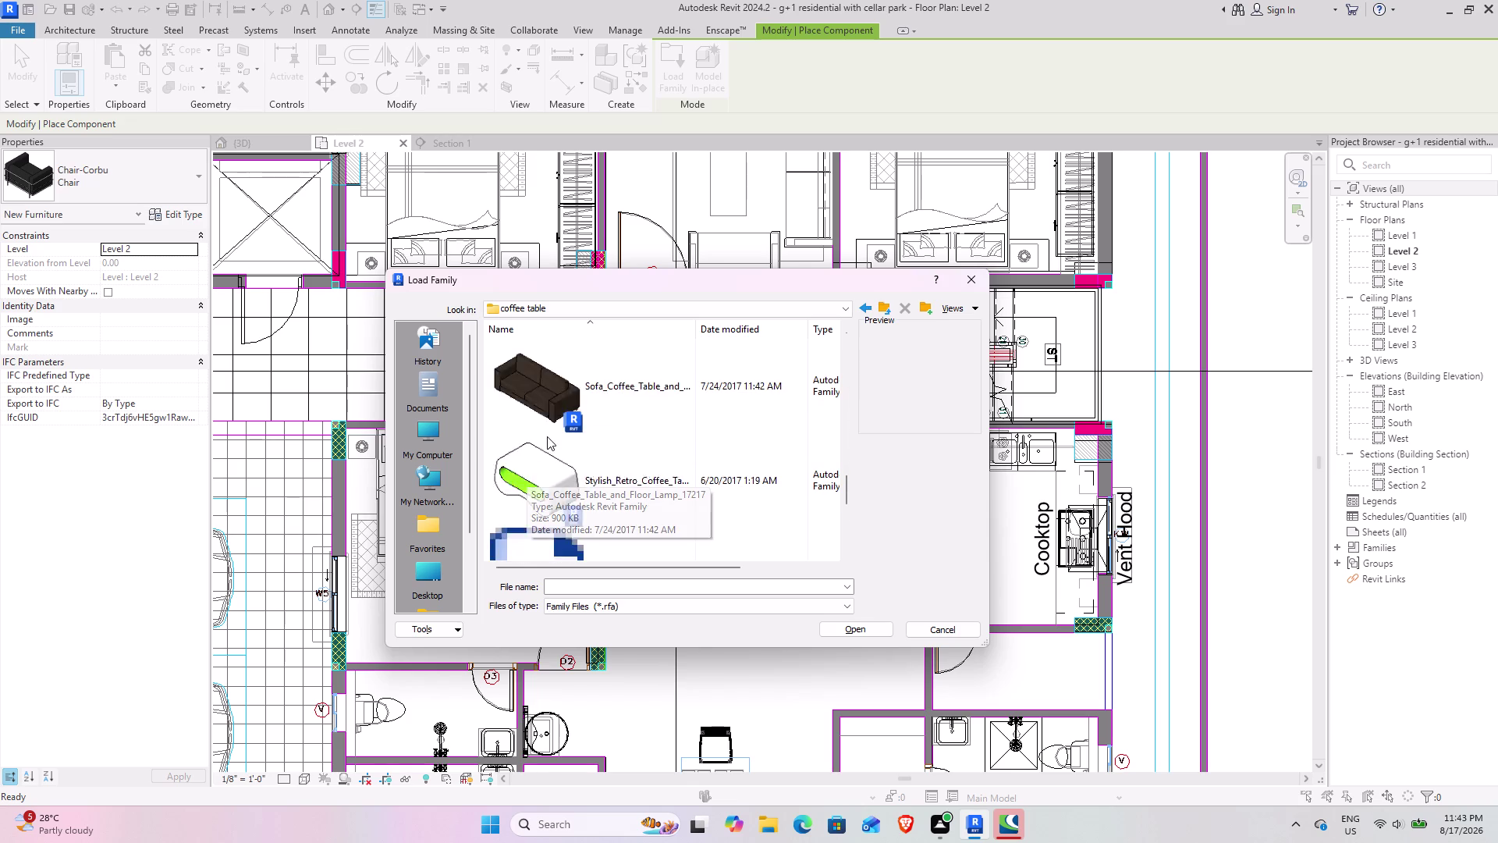
scroll(down, 3)
scroll(down, 3)
scroll(down, 3)
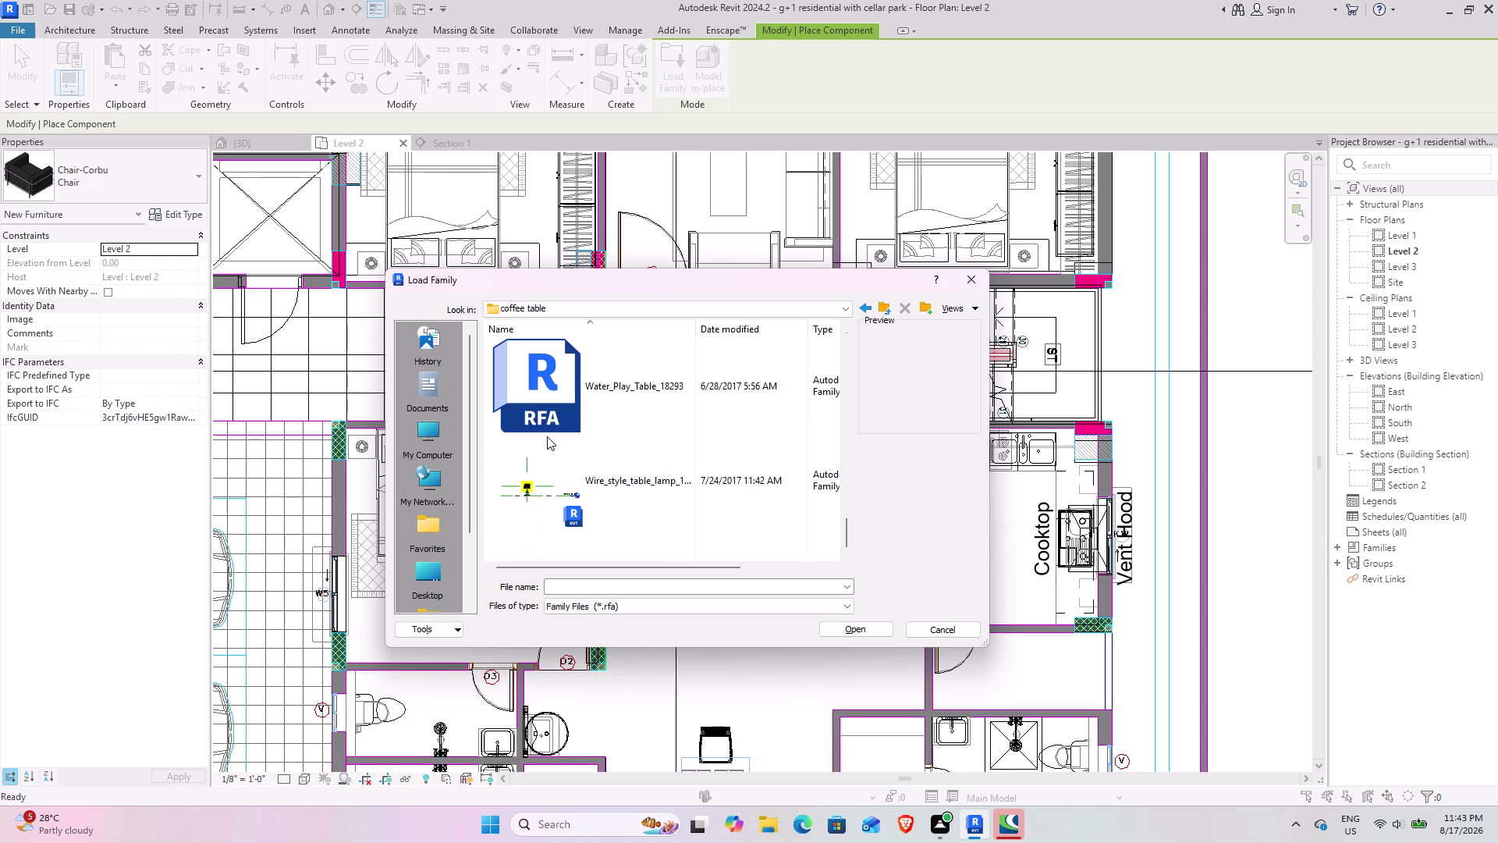
scroll(down, 3)
scroll(up, 3)
scroll(up, 3)
scroll(up, 3)
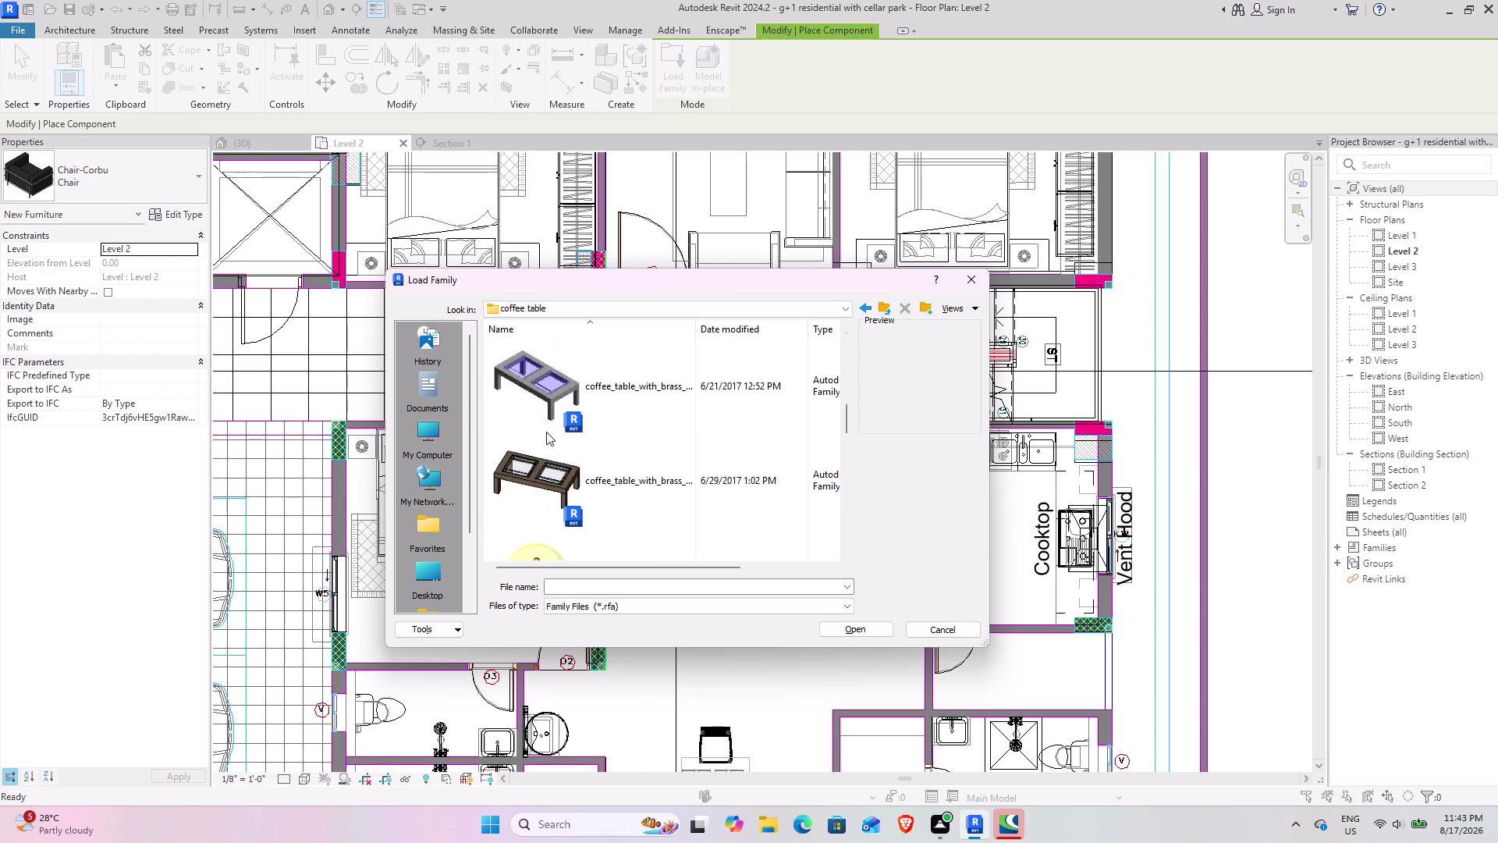
scroll(up, 3)
click(561, 383)
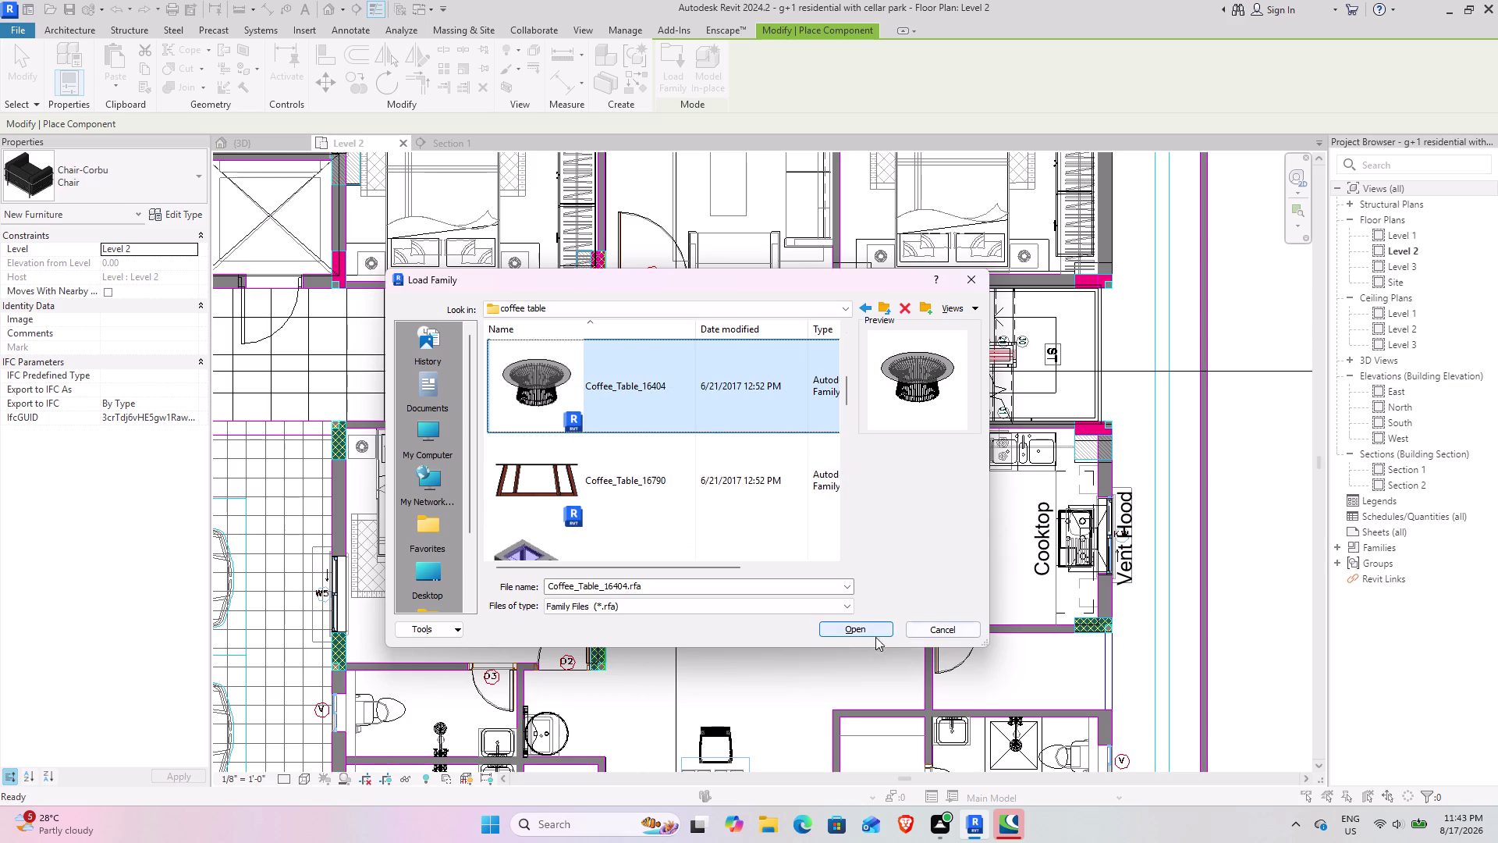
click(875, 634)
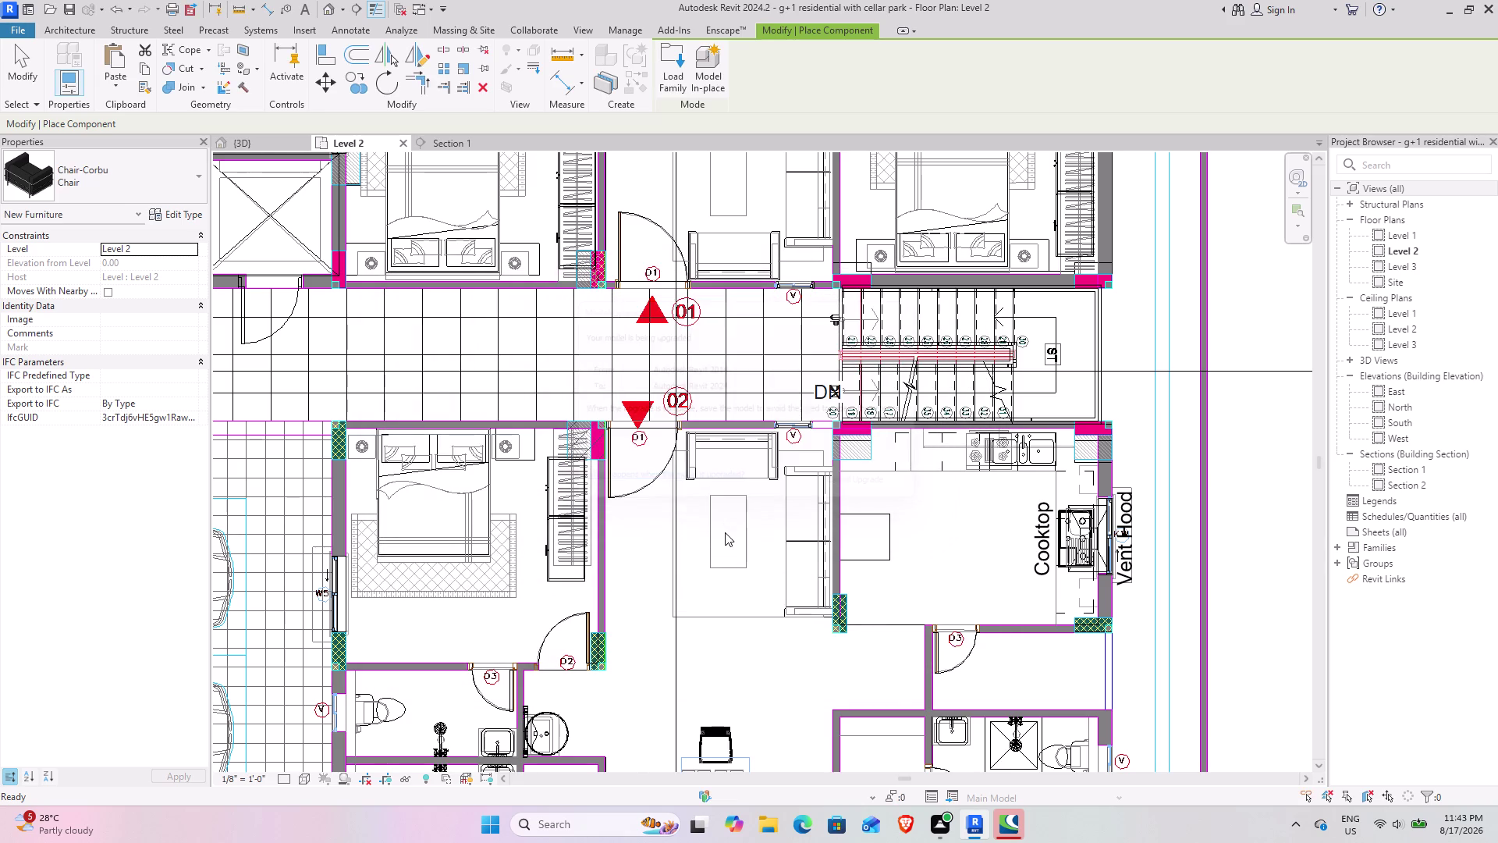
Place Coffee_Table_16404 beside the sofas in three Level 2 living rooms.
scroll(up, 3)
scroll(up, 3)
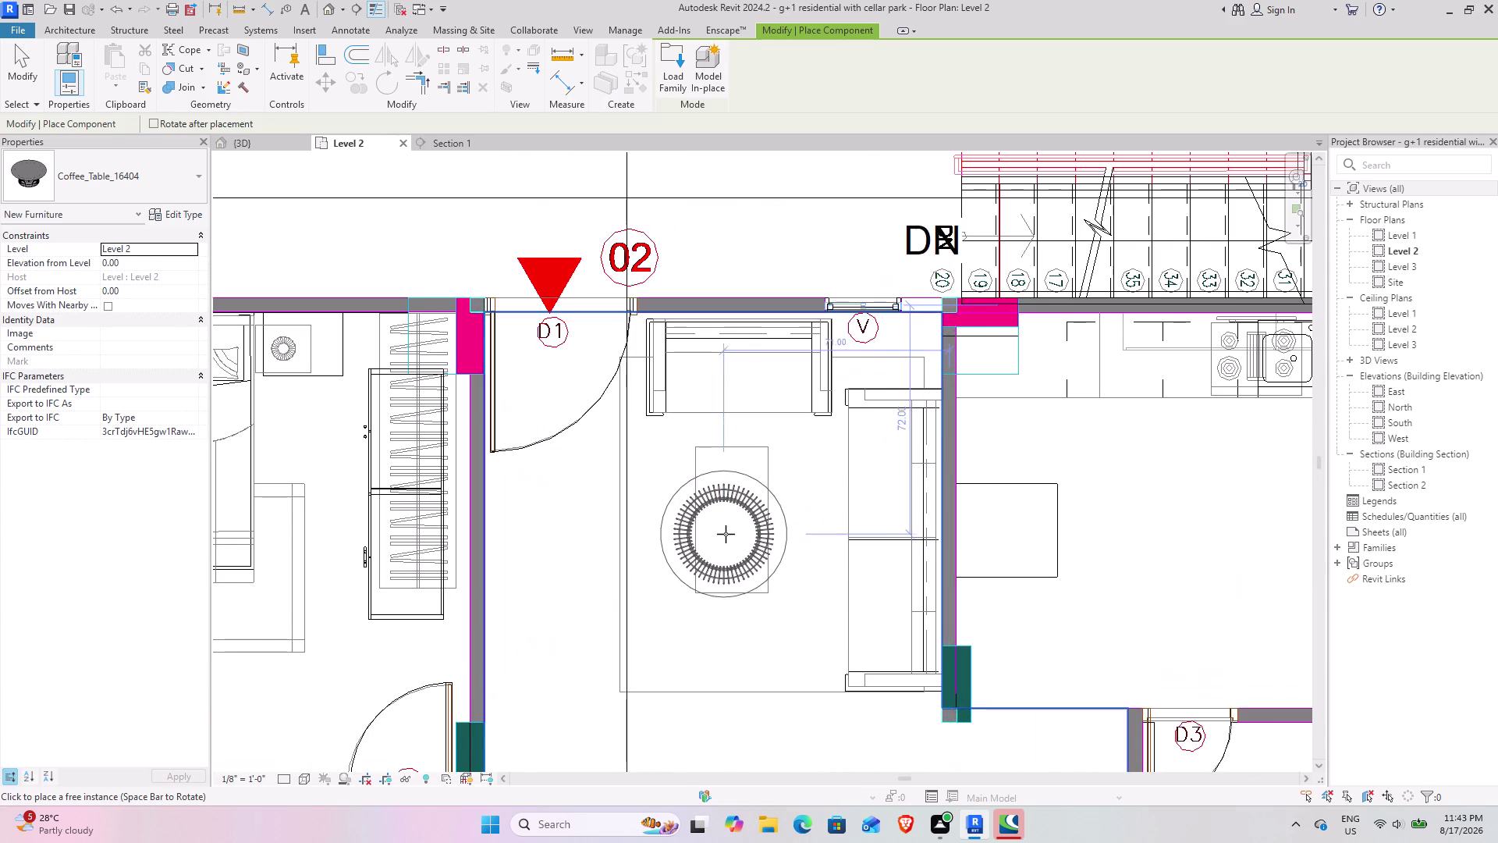
click(738, 529)
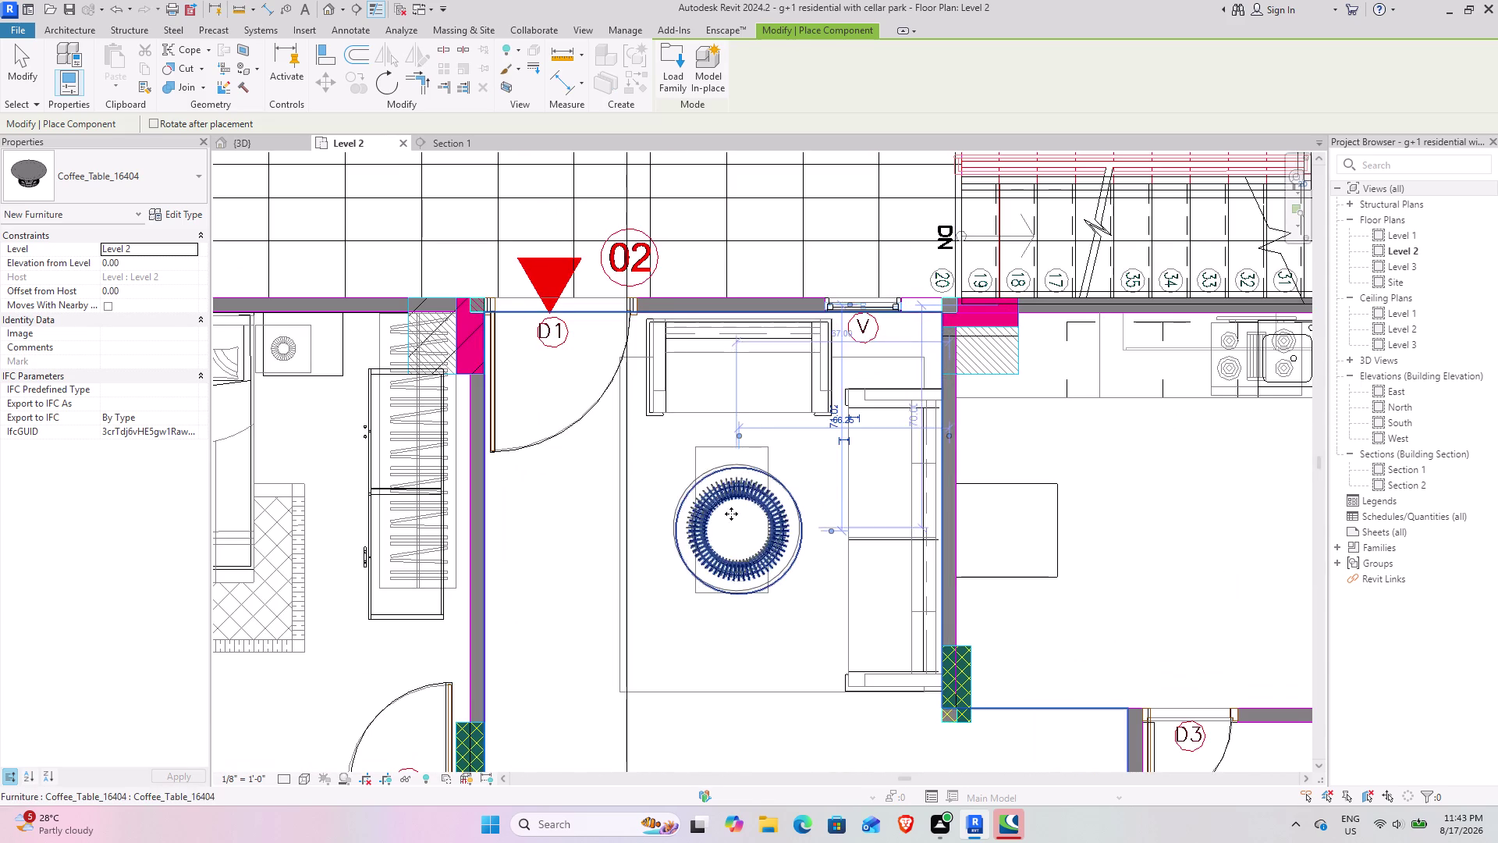
scroll(down, 3)
middle_drag(731, 368, 789, 709)
middle_drag(750, 354, 748, 687)
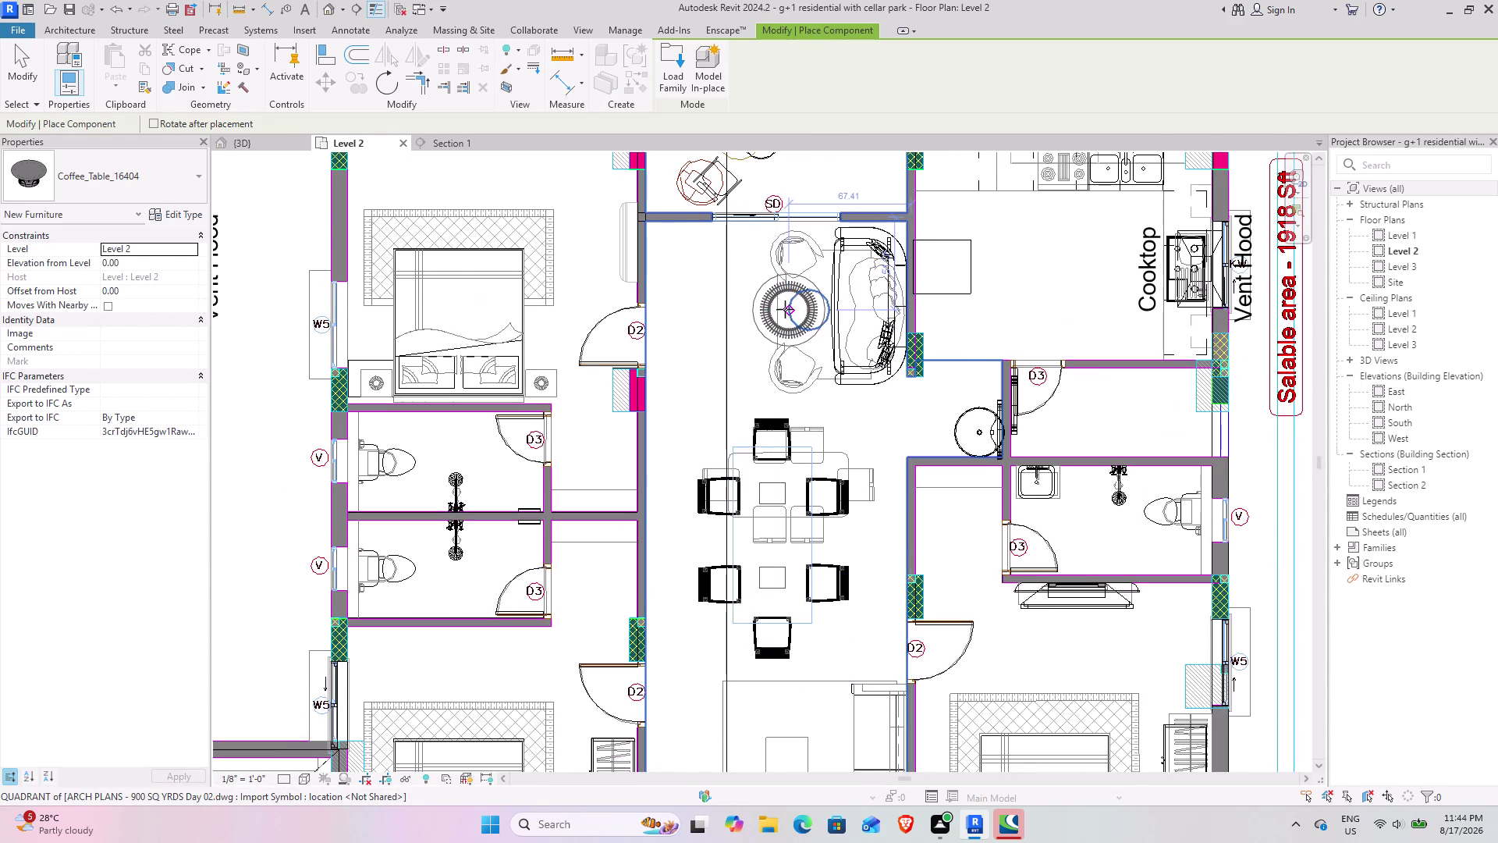
click(784, 309)
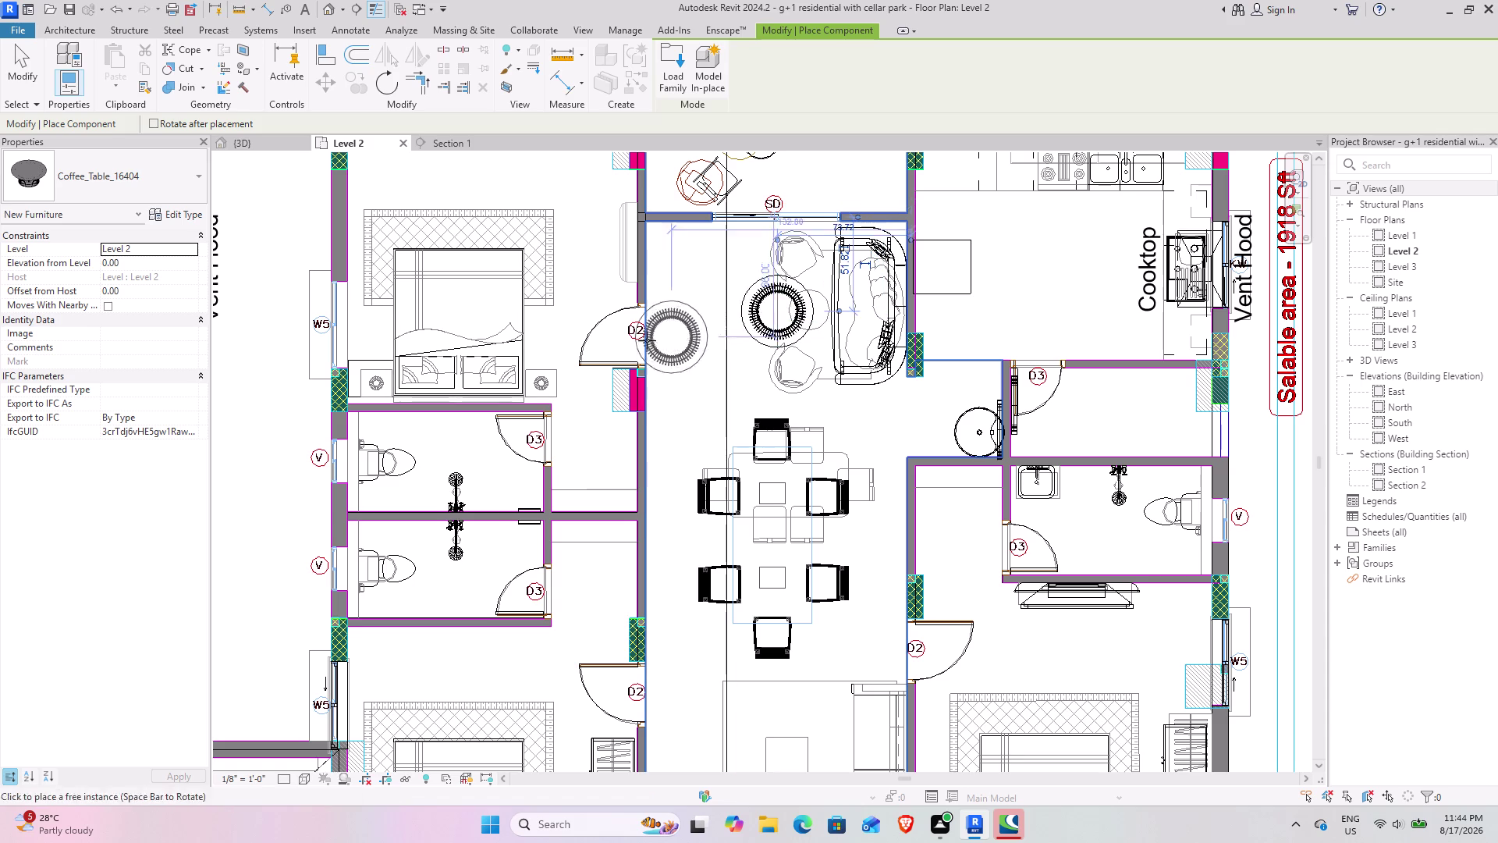
middle_drag(613, 347, 1252, 463)
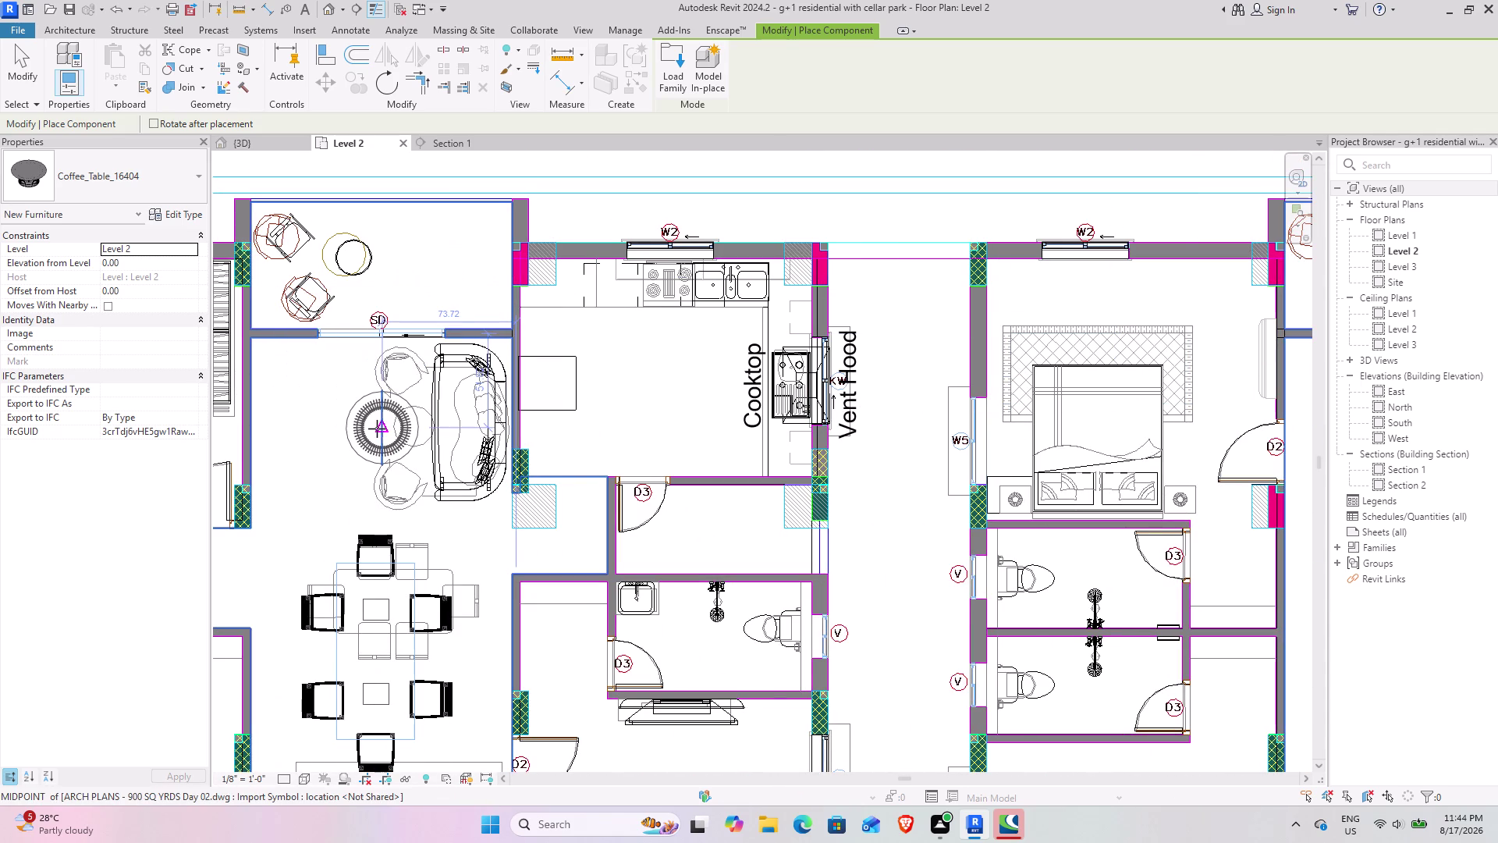
click(380, 424)
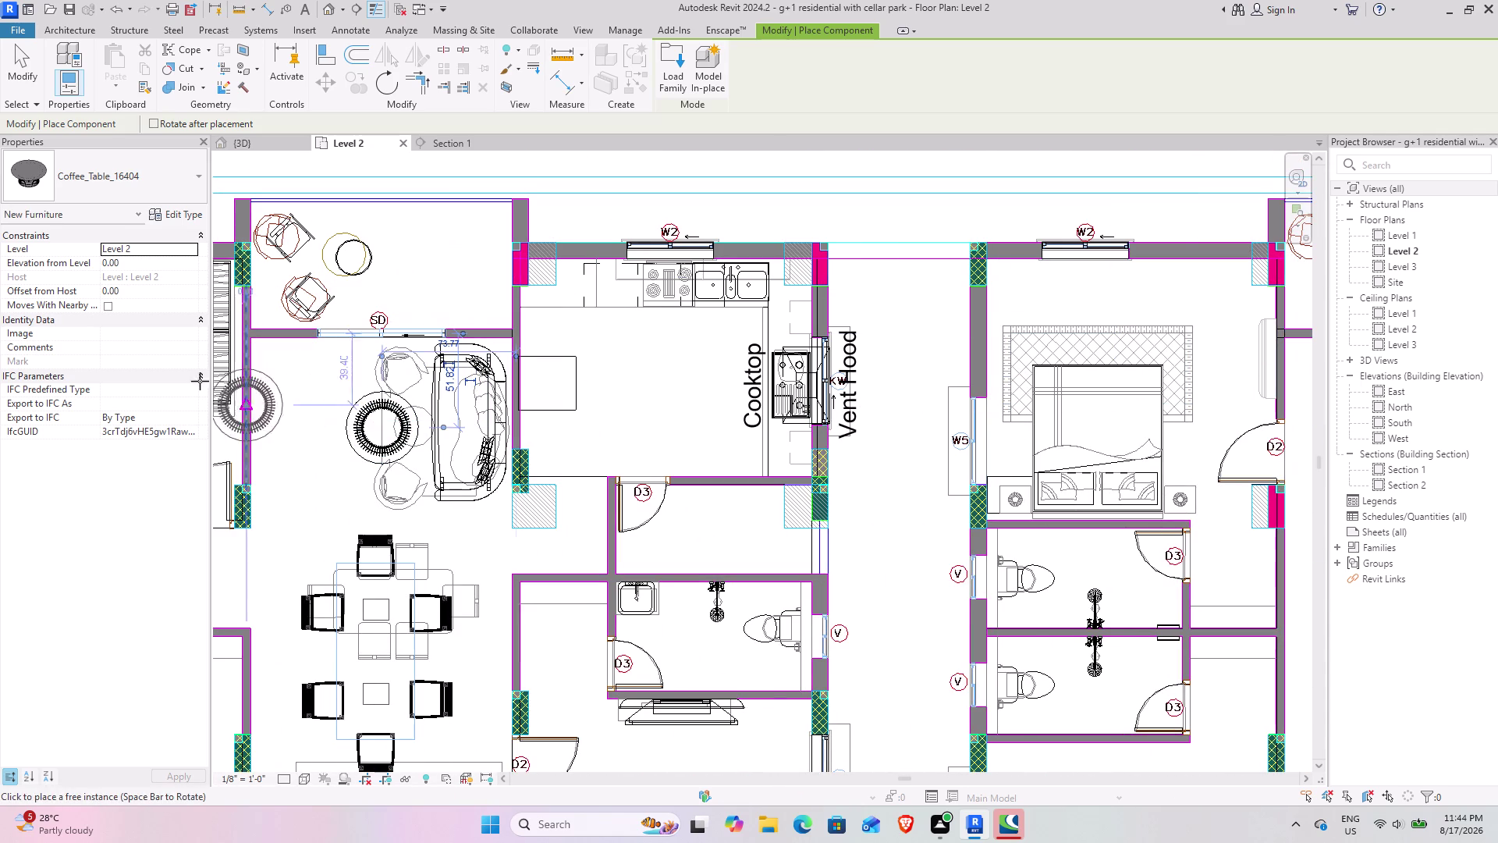
click(12, 70)
click(250, 150)
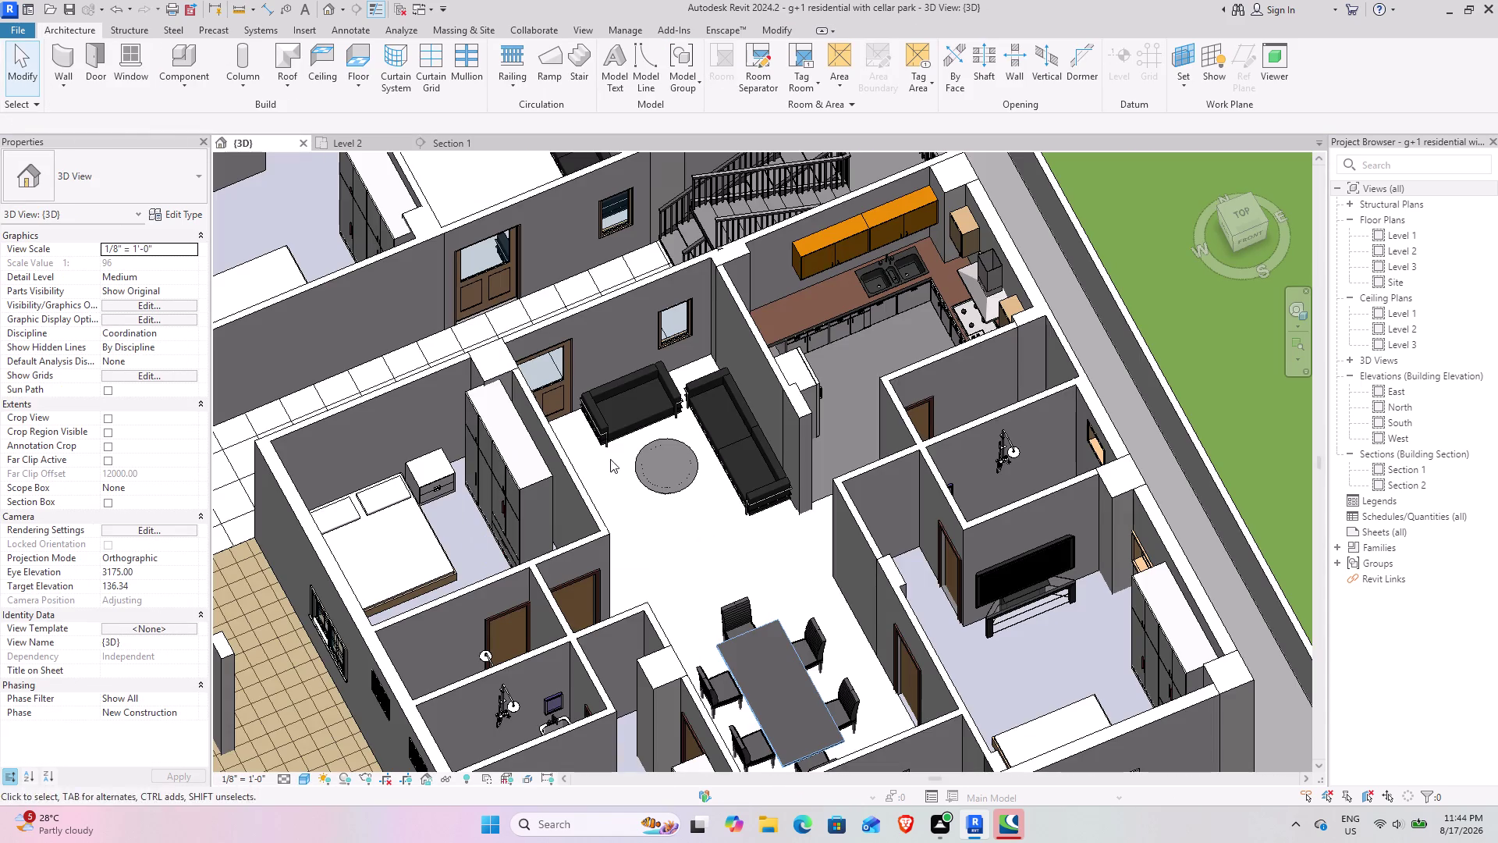
scroll(down, 3)
middle_drag(558, 428, 827, 607)
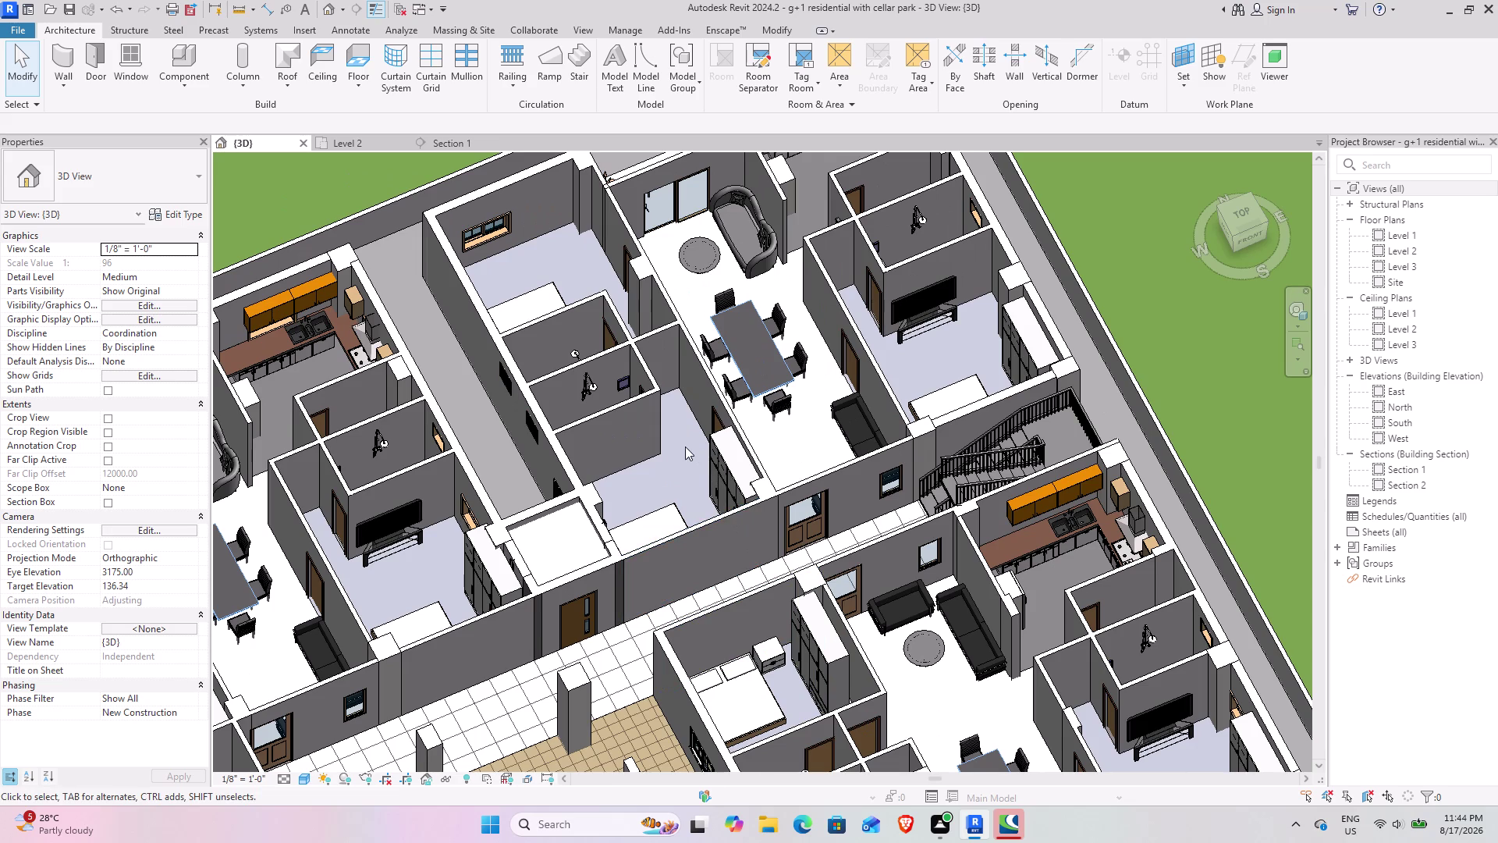
middle_drag(685, 447, 728, 514)
middle_drag(846, 434, 696, 552)
middle_drag(682, 514, 701, 547)
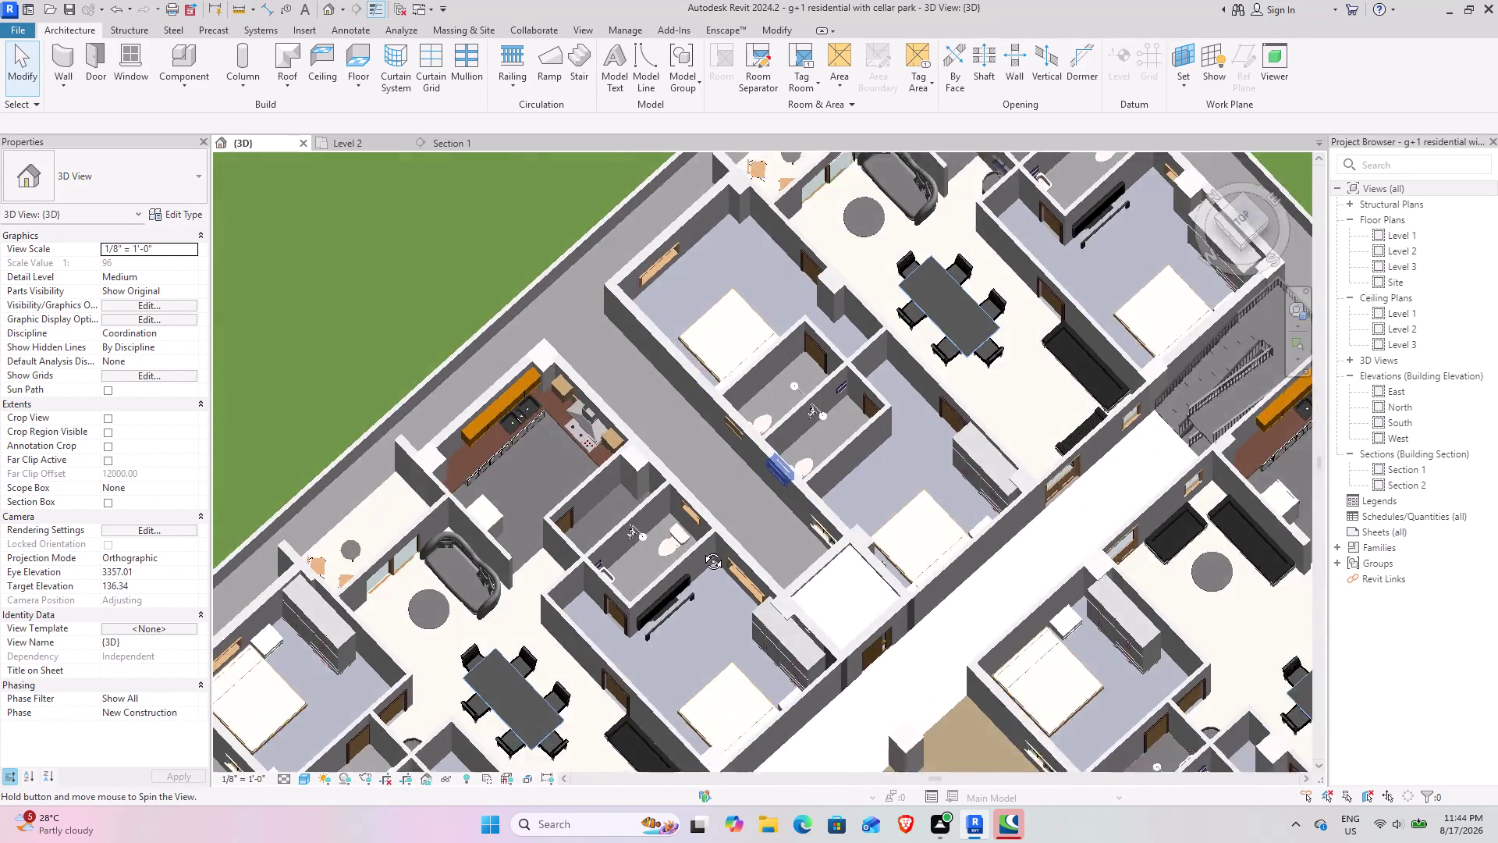
middle_drag(701, 547, 707, 556)
scroll(down, 3)
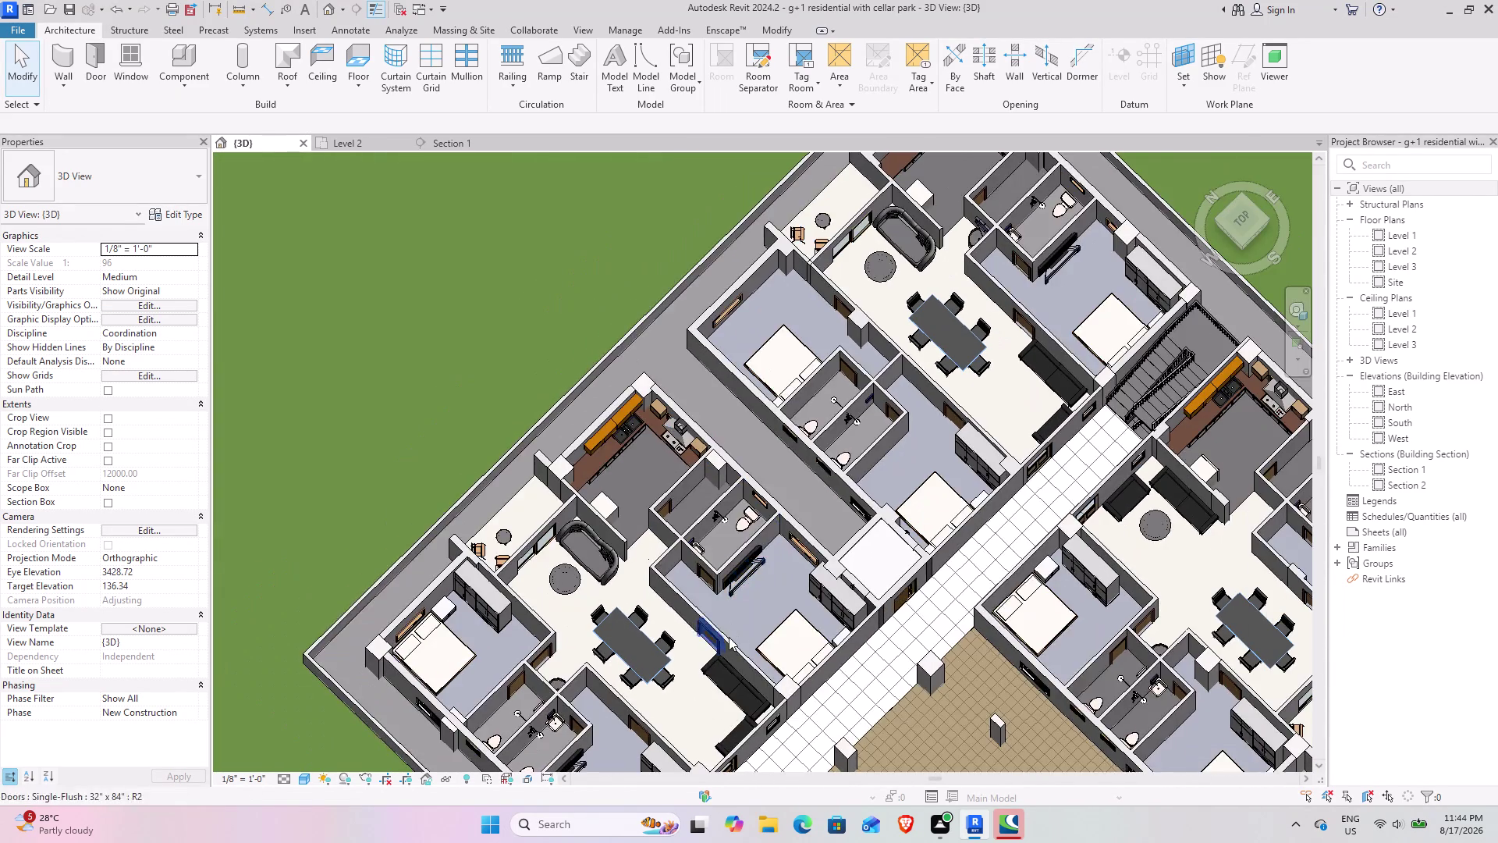
middle_drag(725, 637, 778, 473)
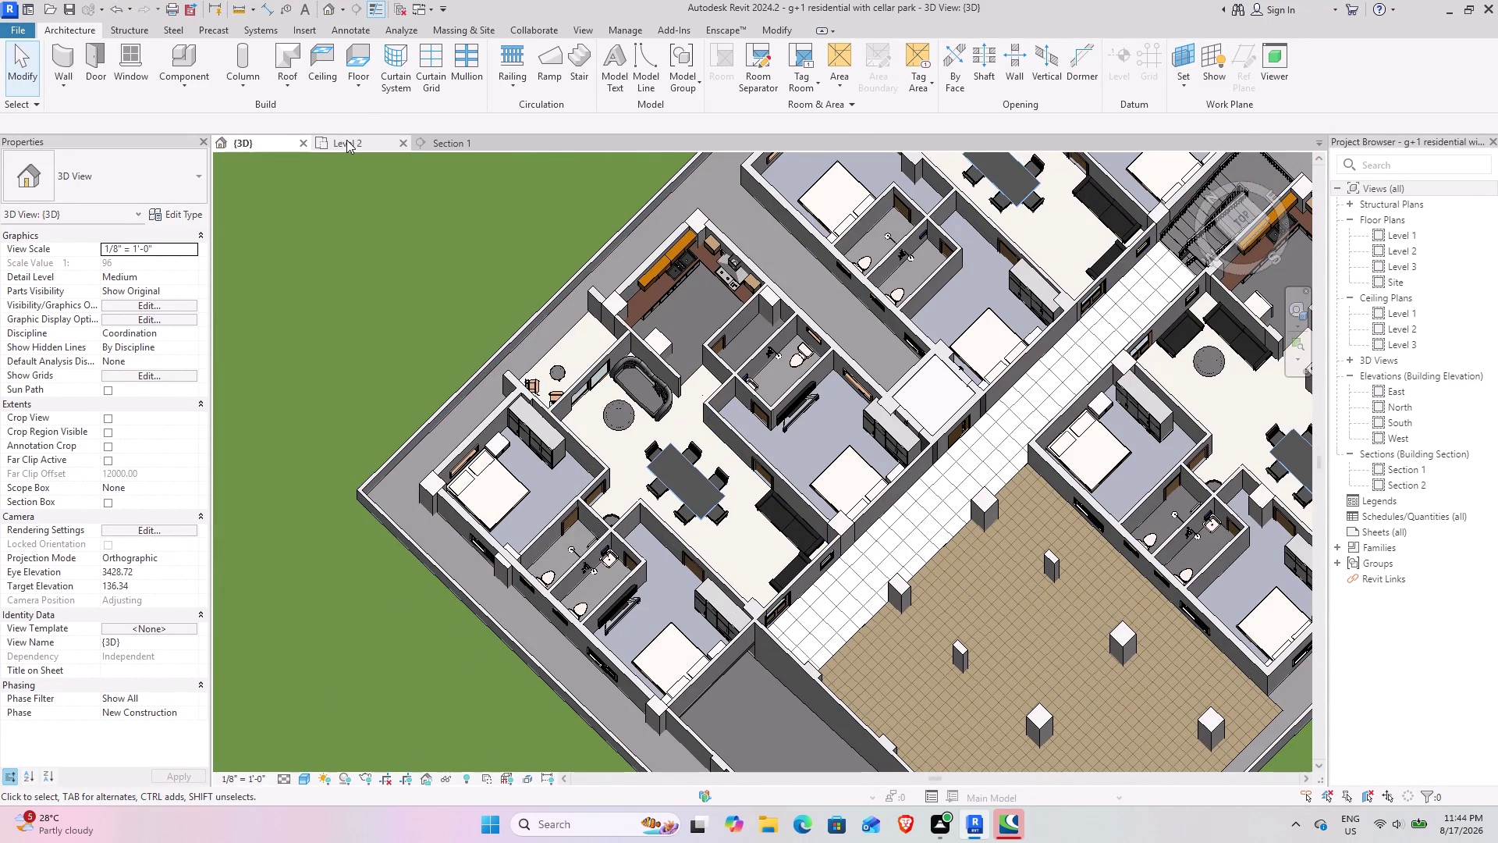
click(346, 140)
scroll(down, 3)
middle_drag(625, 656, 620, 385)
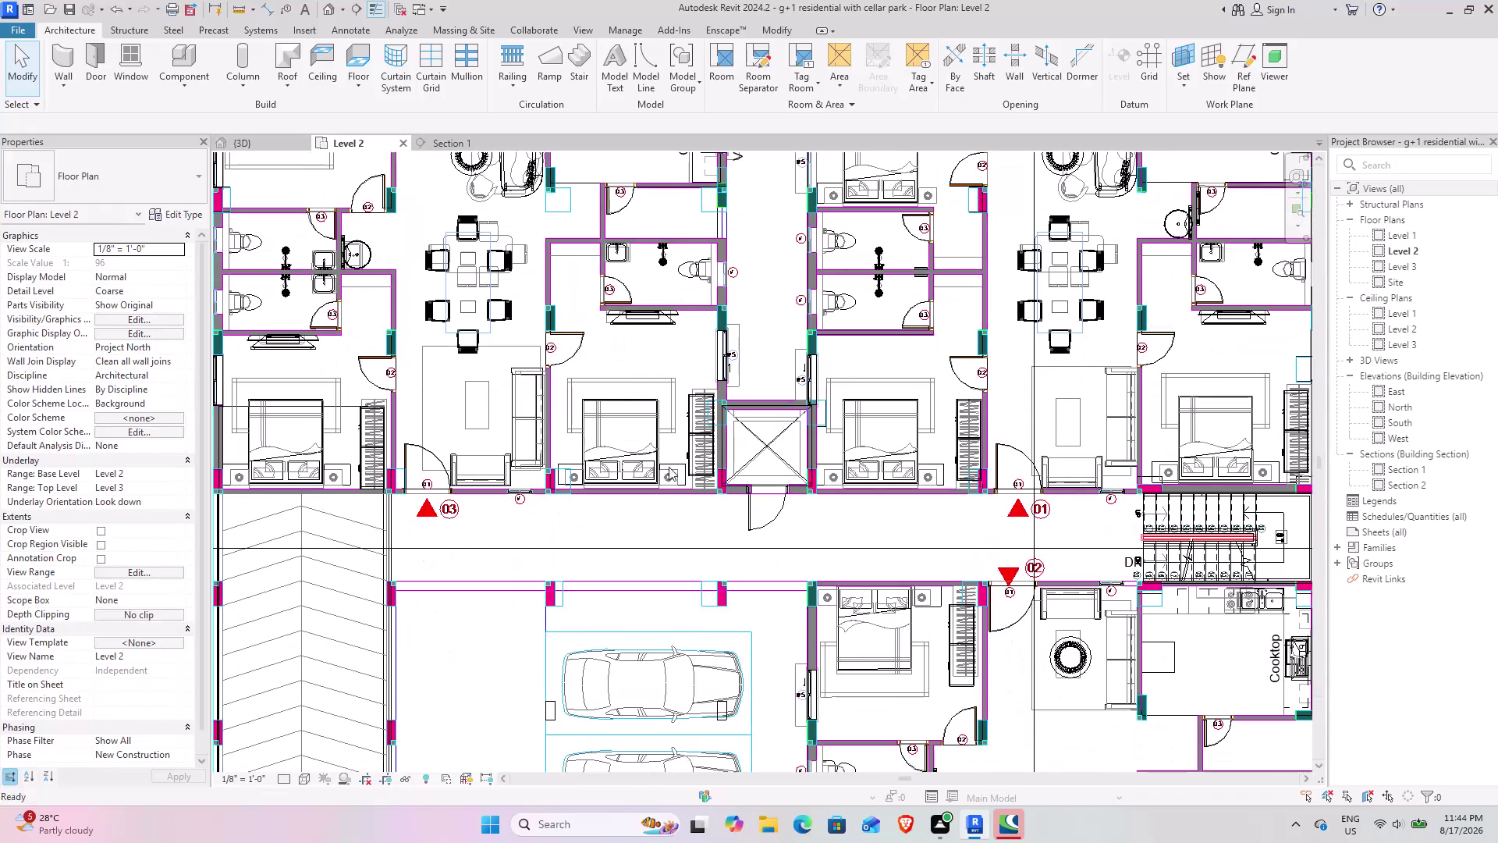
middle_drag(960, 464, 594, 299)
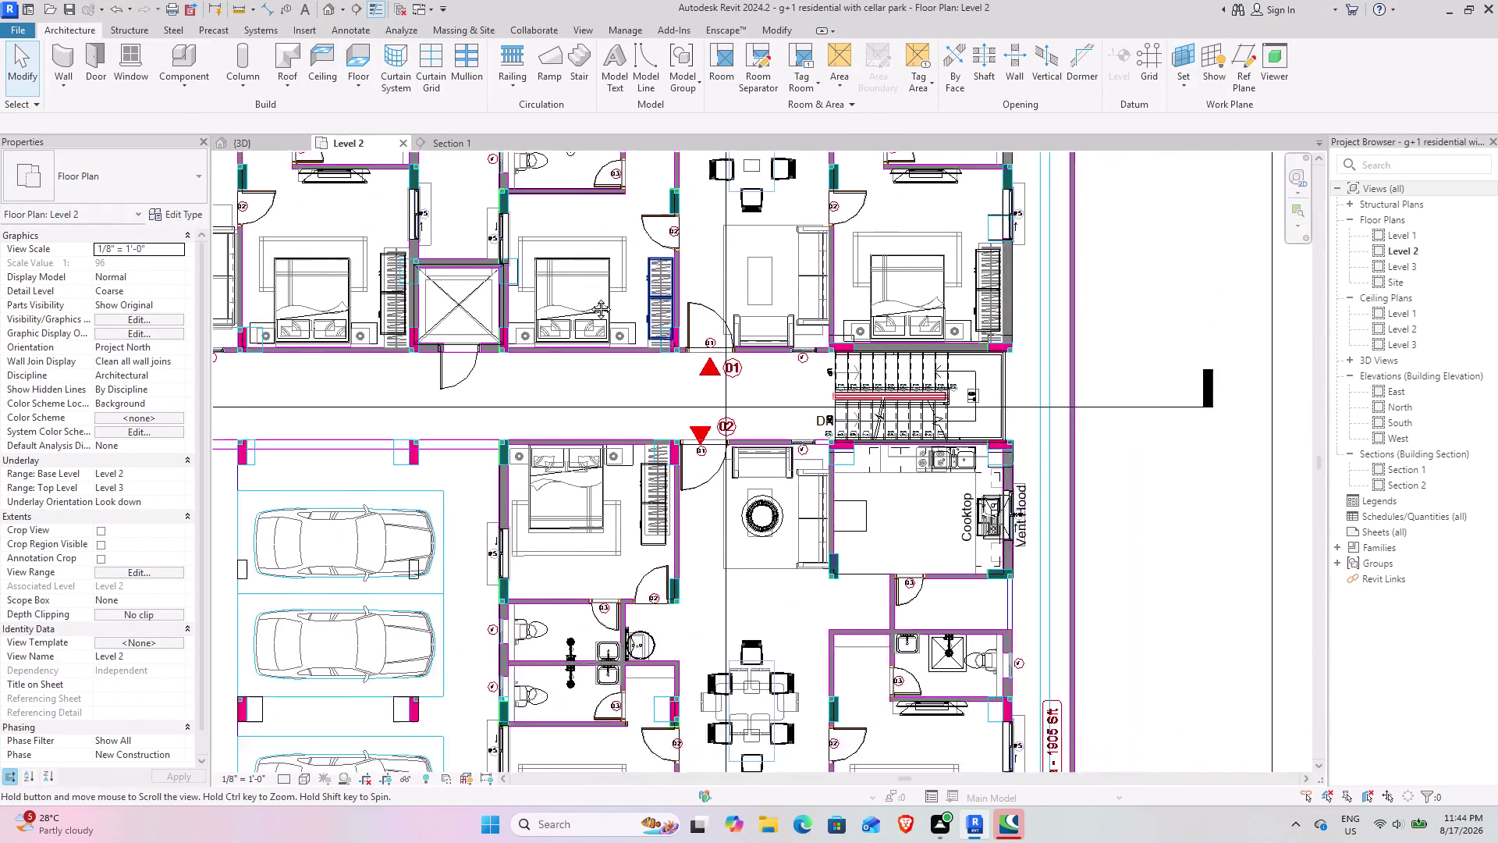
middle_drag(594, 299, 546, 314)
middle_drag(599, 551, 489, 372)
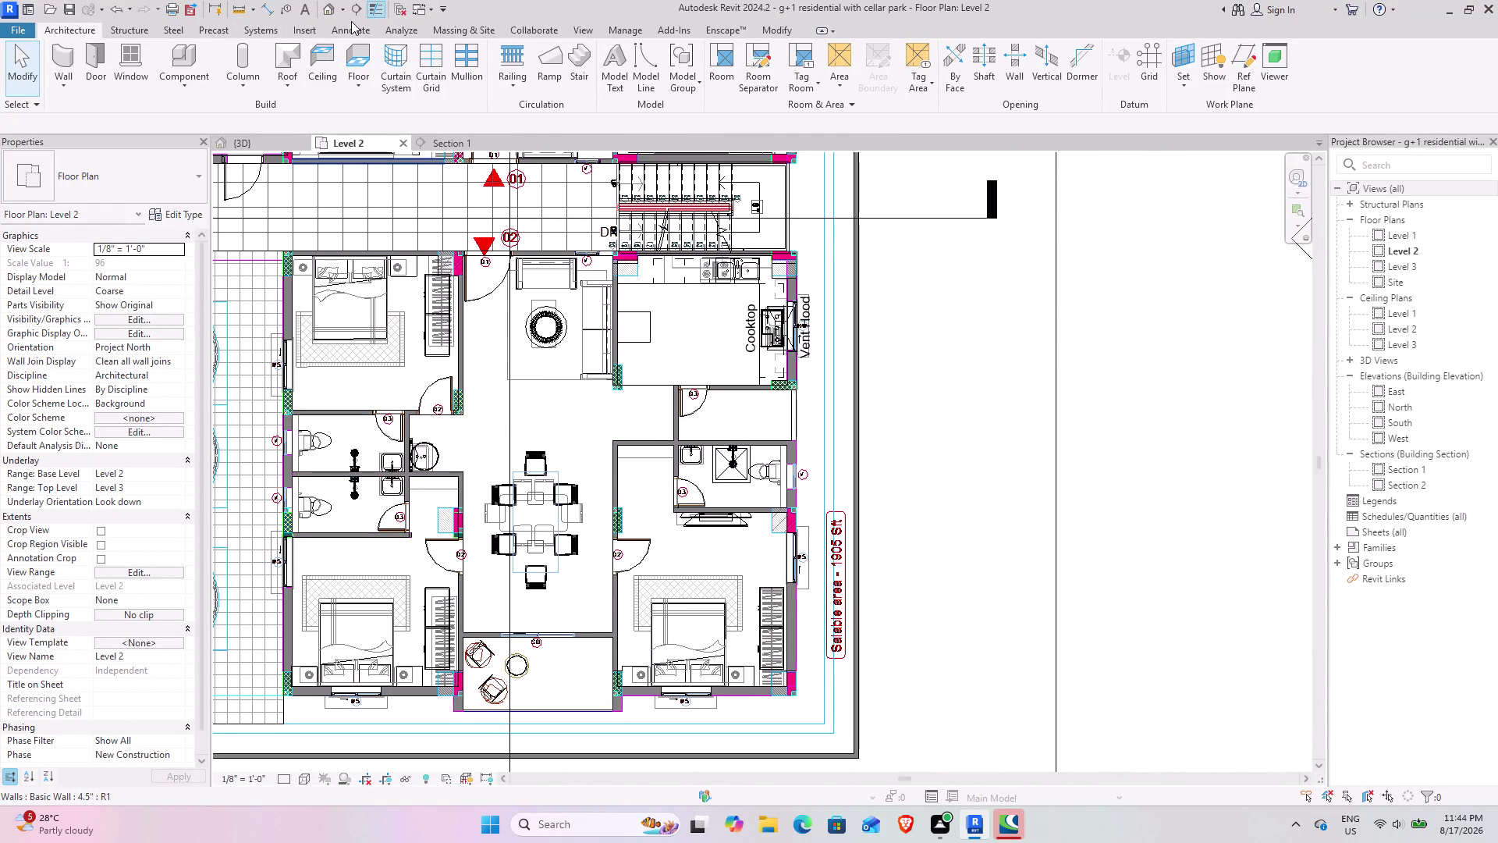
click(572, 23)
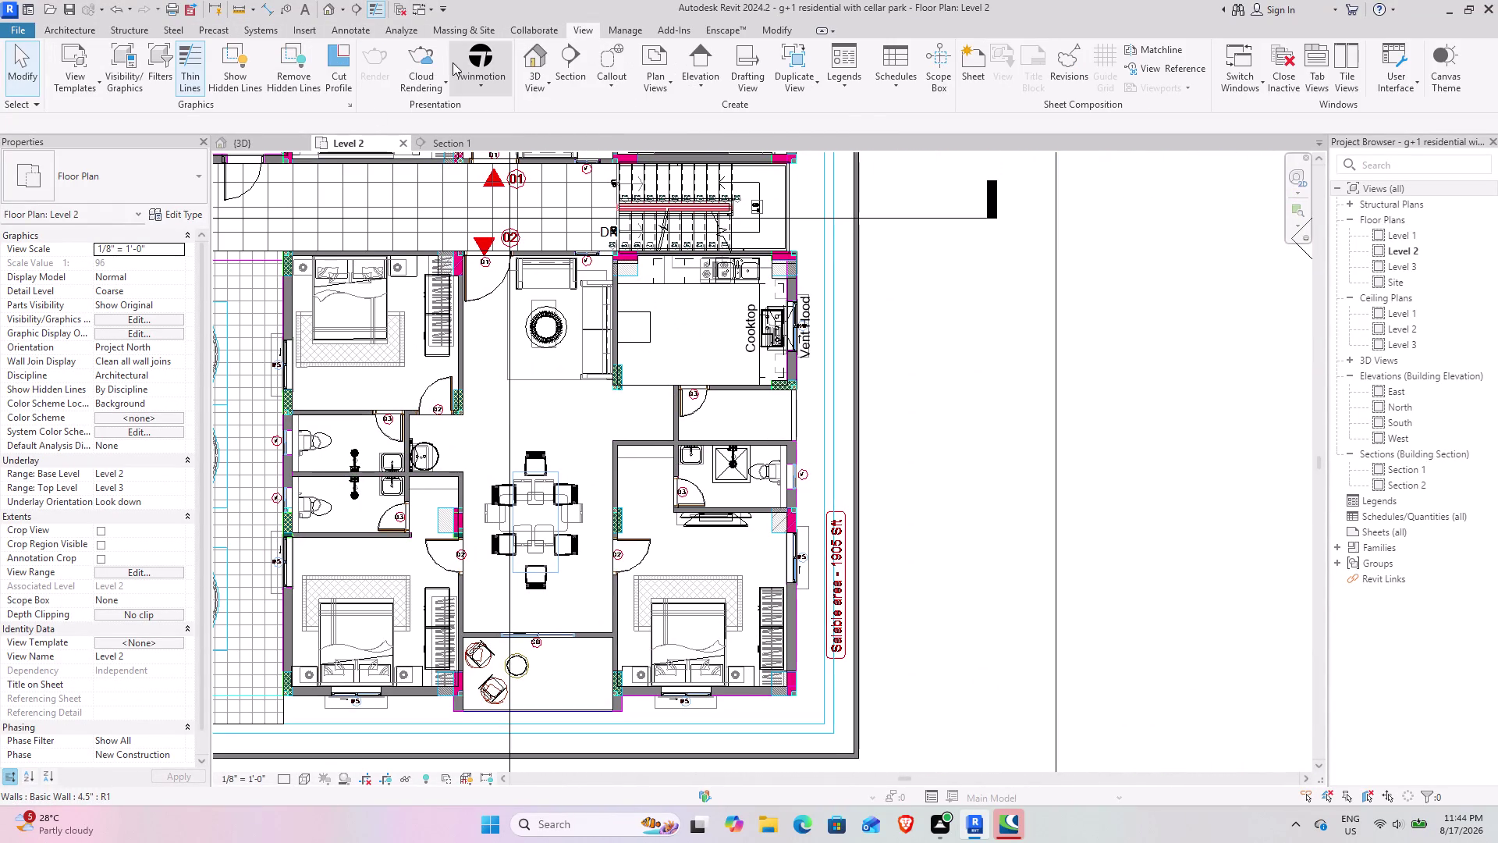
Place a camera outside the lower-right bedroom aimed toward its wardrobe.
click(539, 87)
click(546, 141)
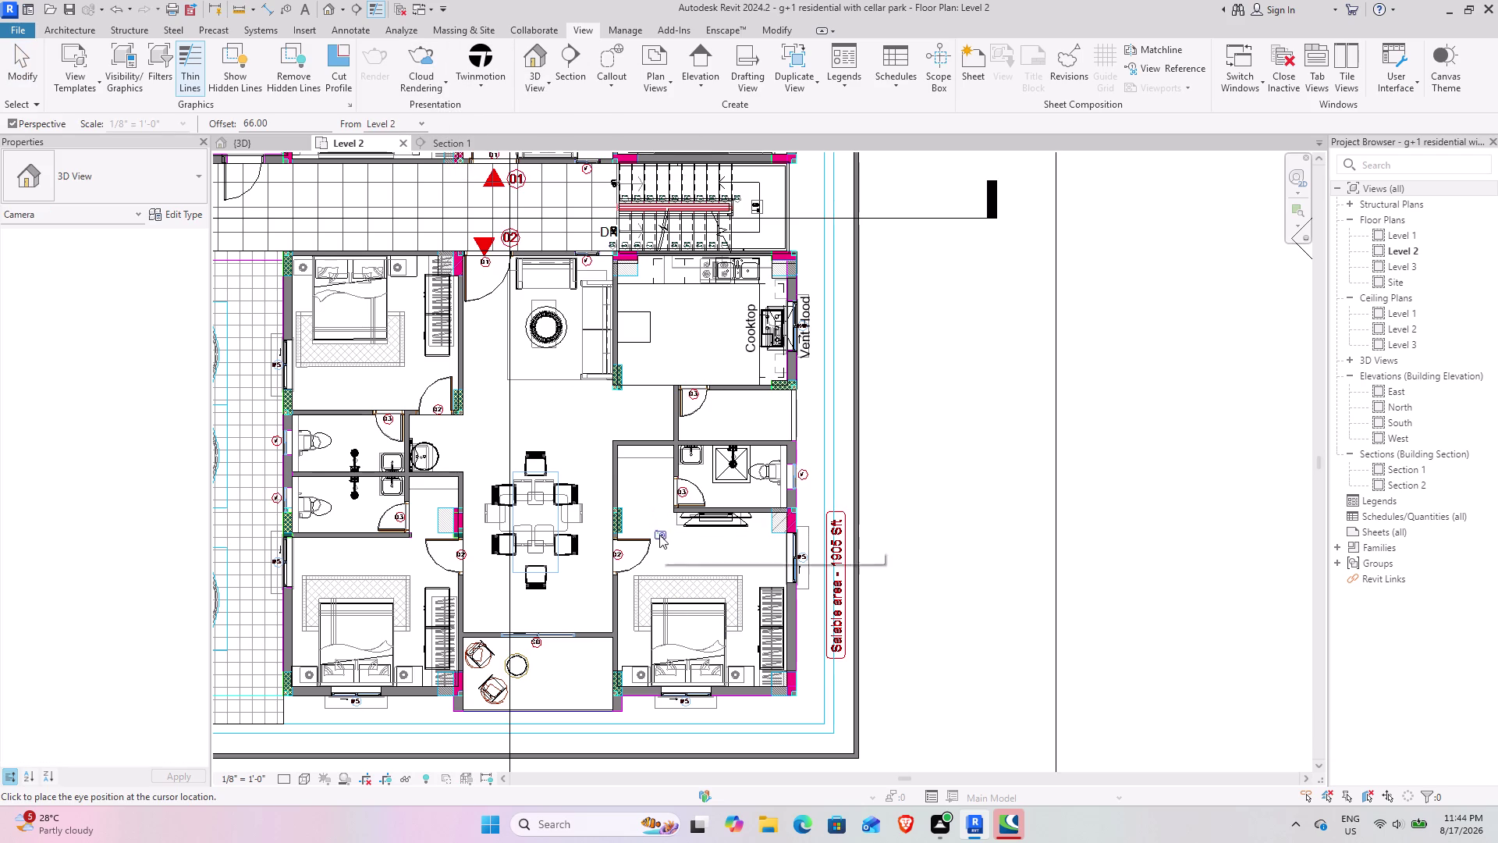
click(654, 526)
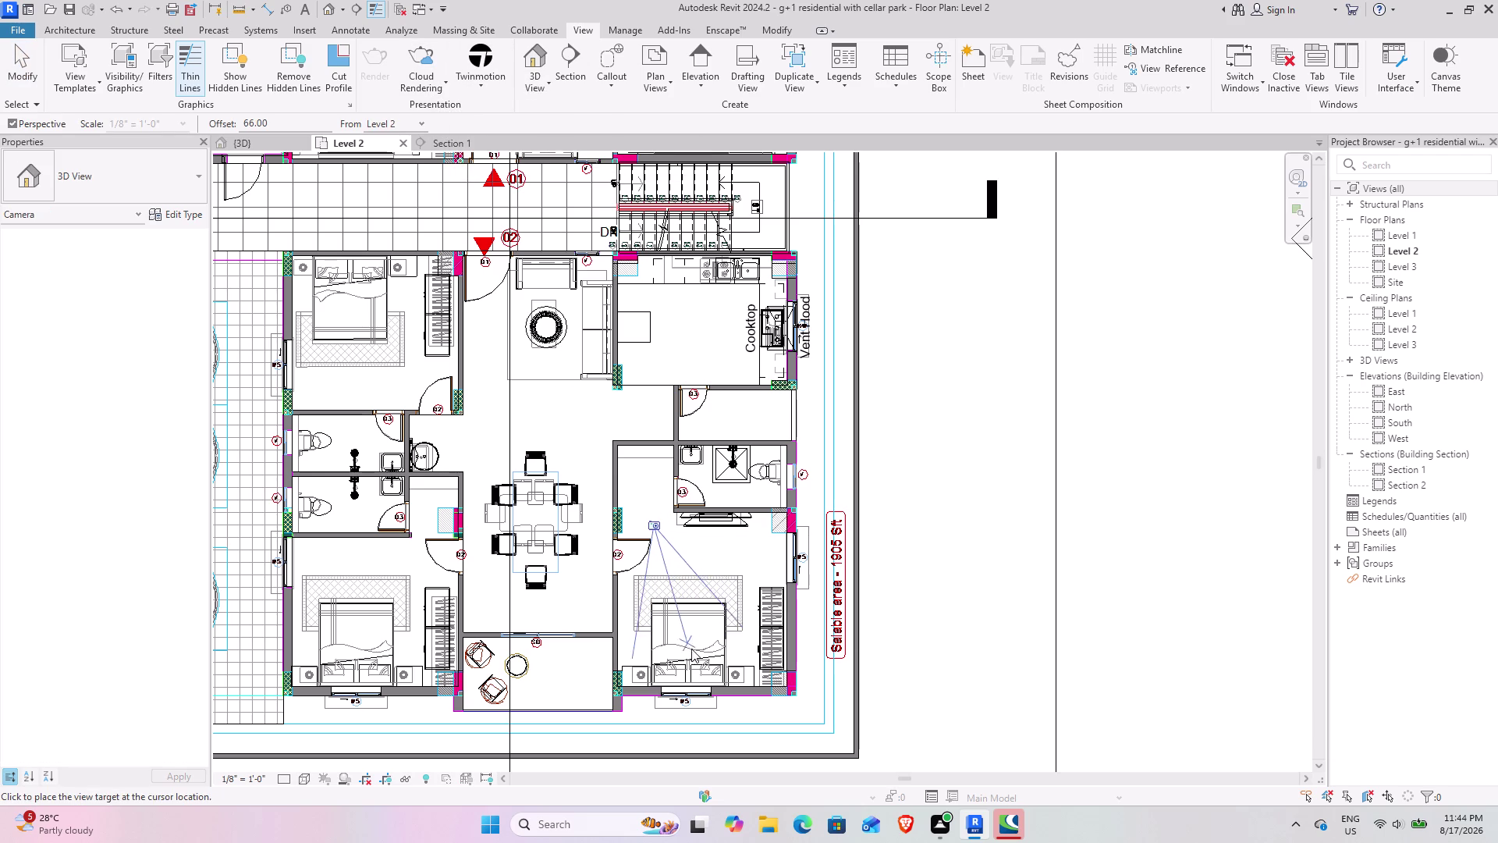
click(715, 617)
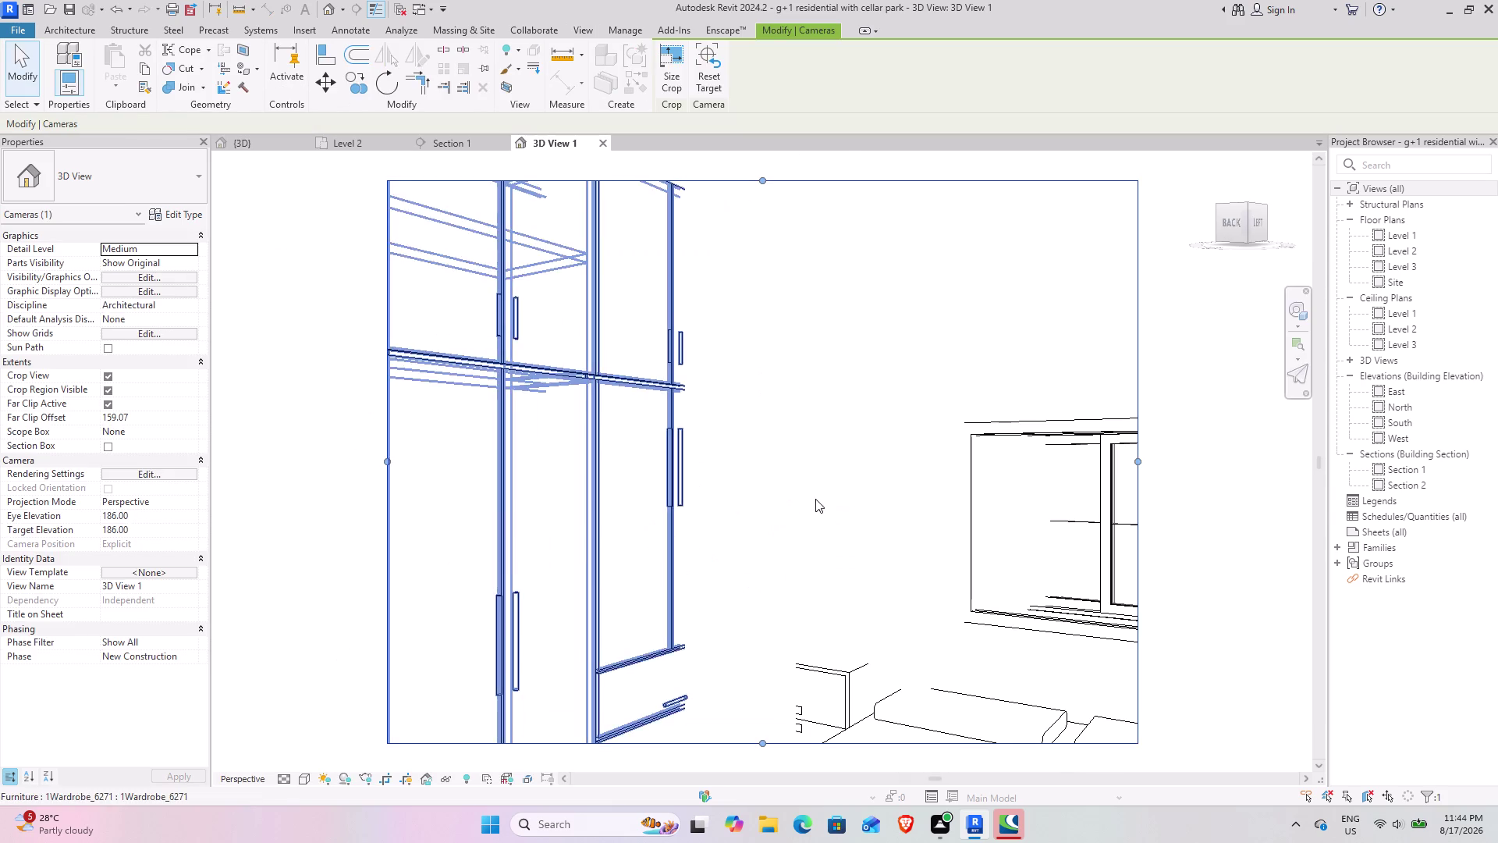
Set the bedroom camera view's visual style to Realistic.
scroll(down, 3)
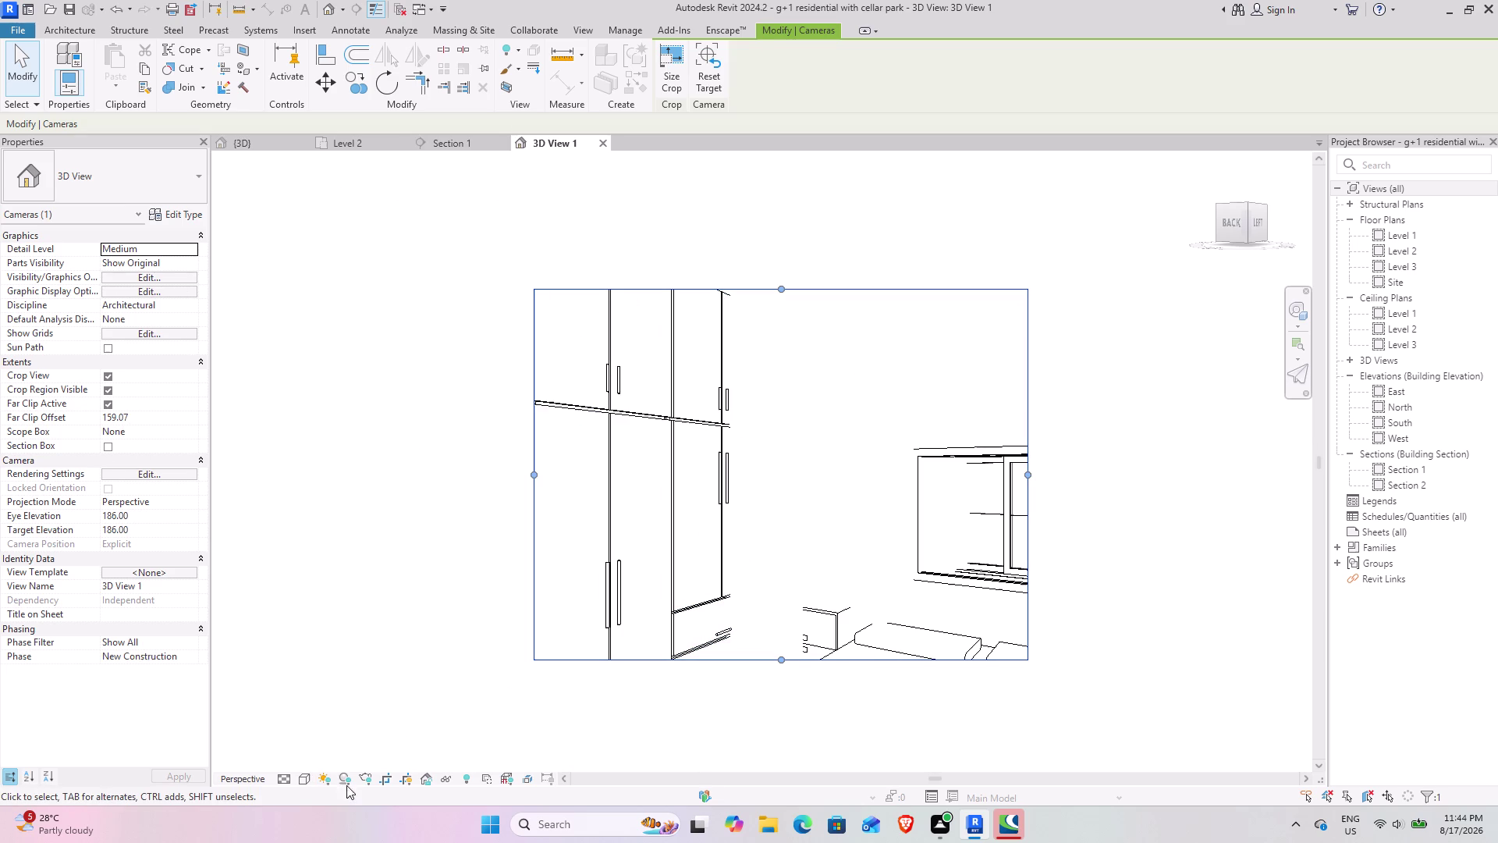
click(300, 772)
click(319, 761)
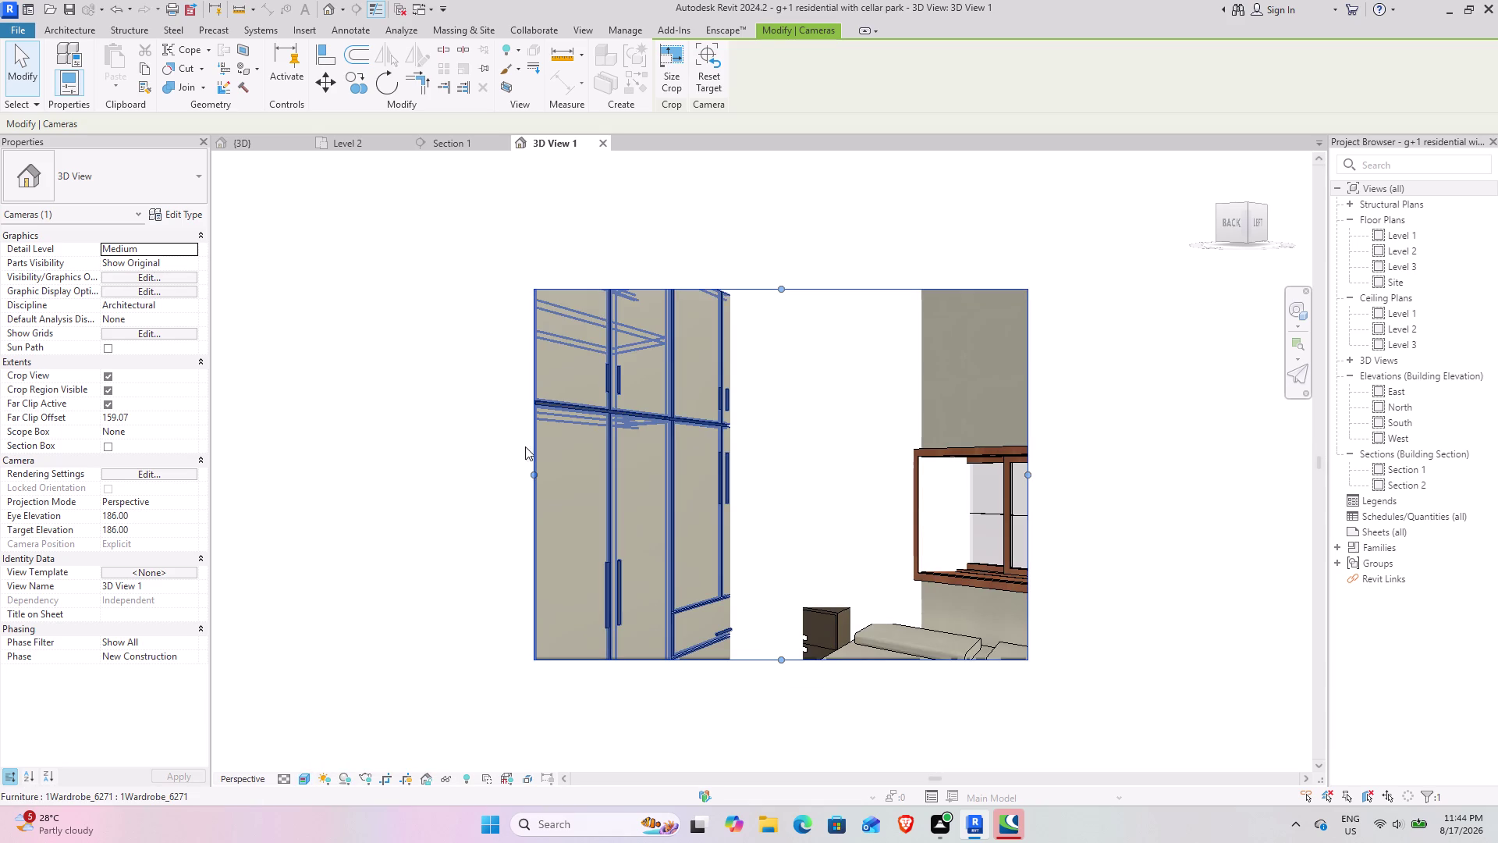
On Level 2, drag the bedroom camera to extend its far clip and adjust its view cone.
click(265, 147)
click(335, 138)
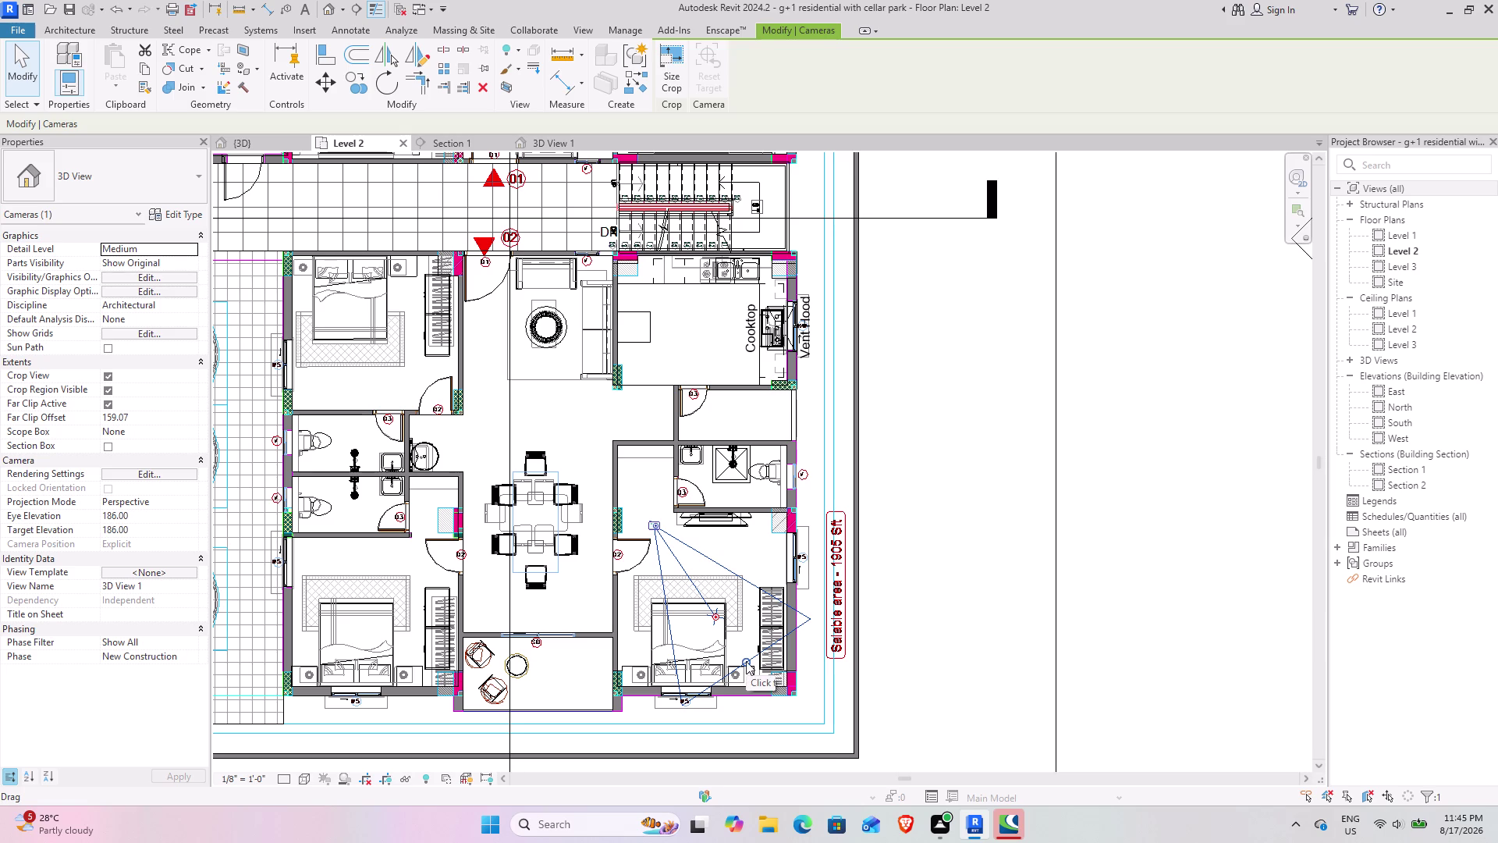
drag(746, 661, 778, 711)
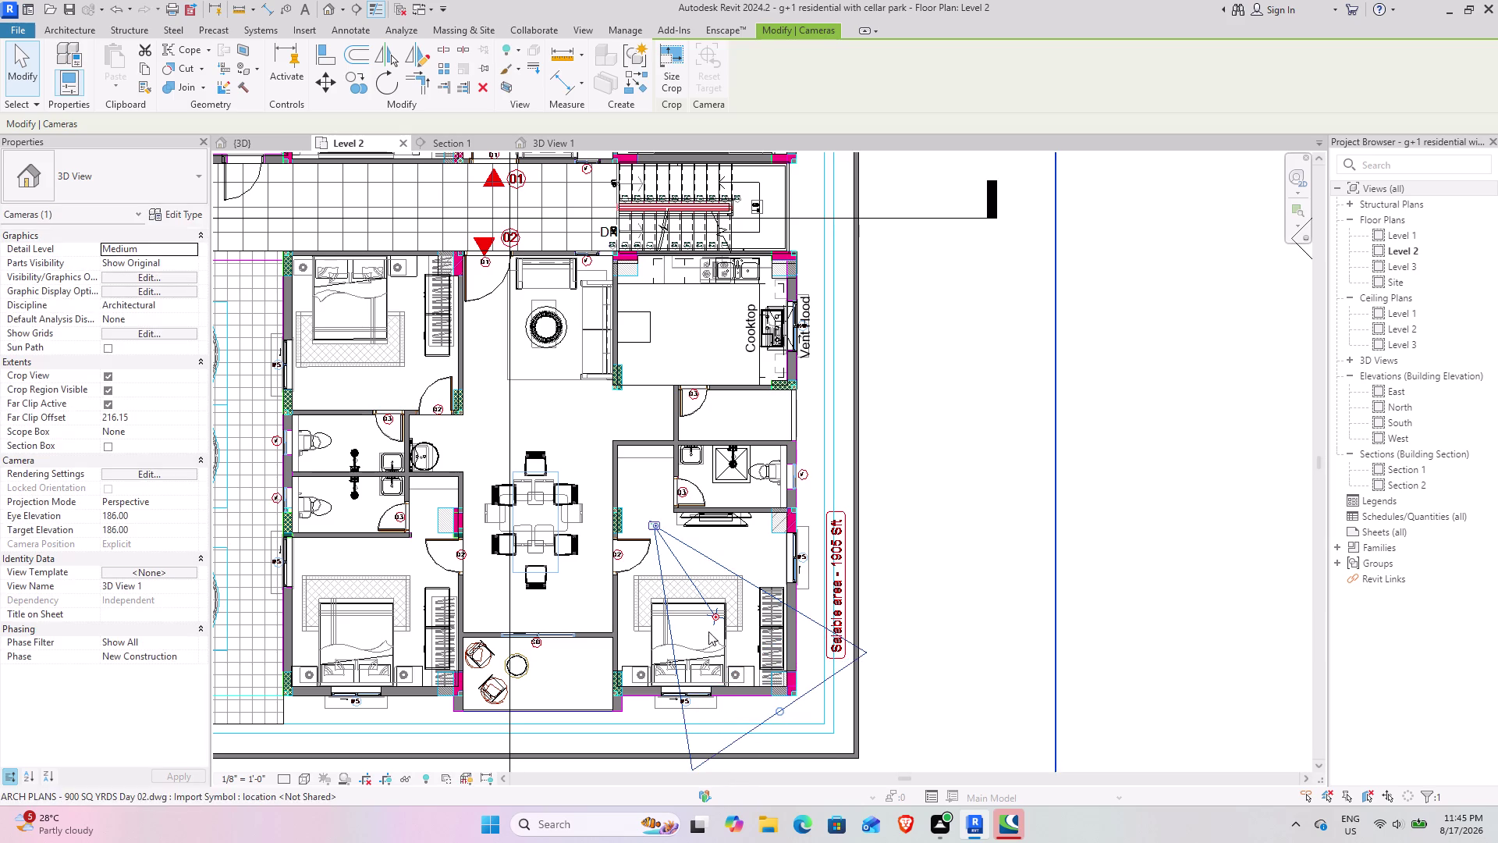
drag(653, 526, 628, 498)
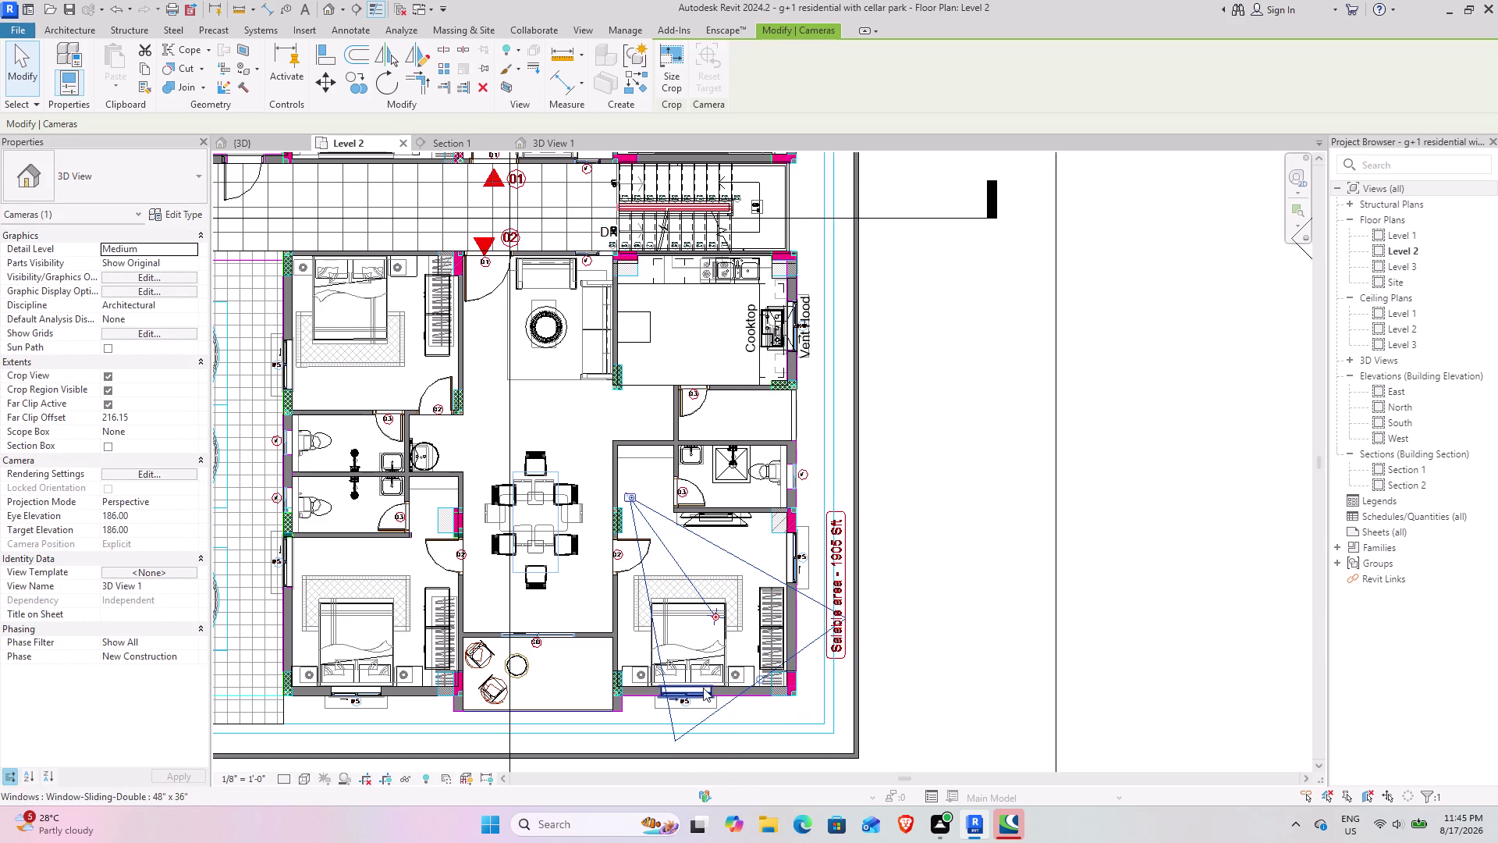
drag(717, 614, 713, 626)
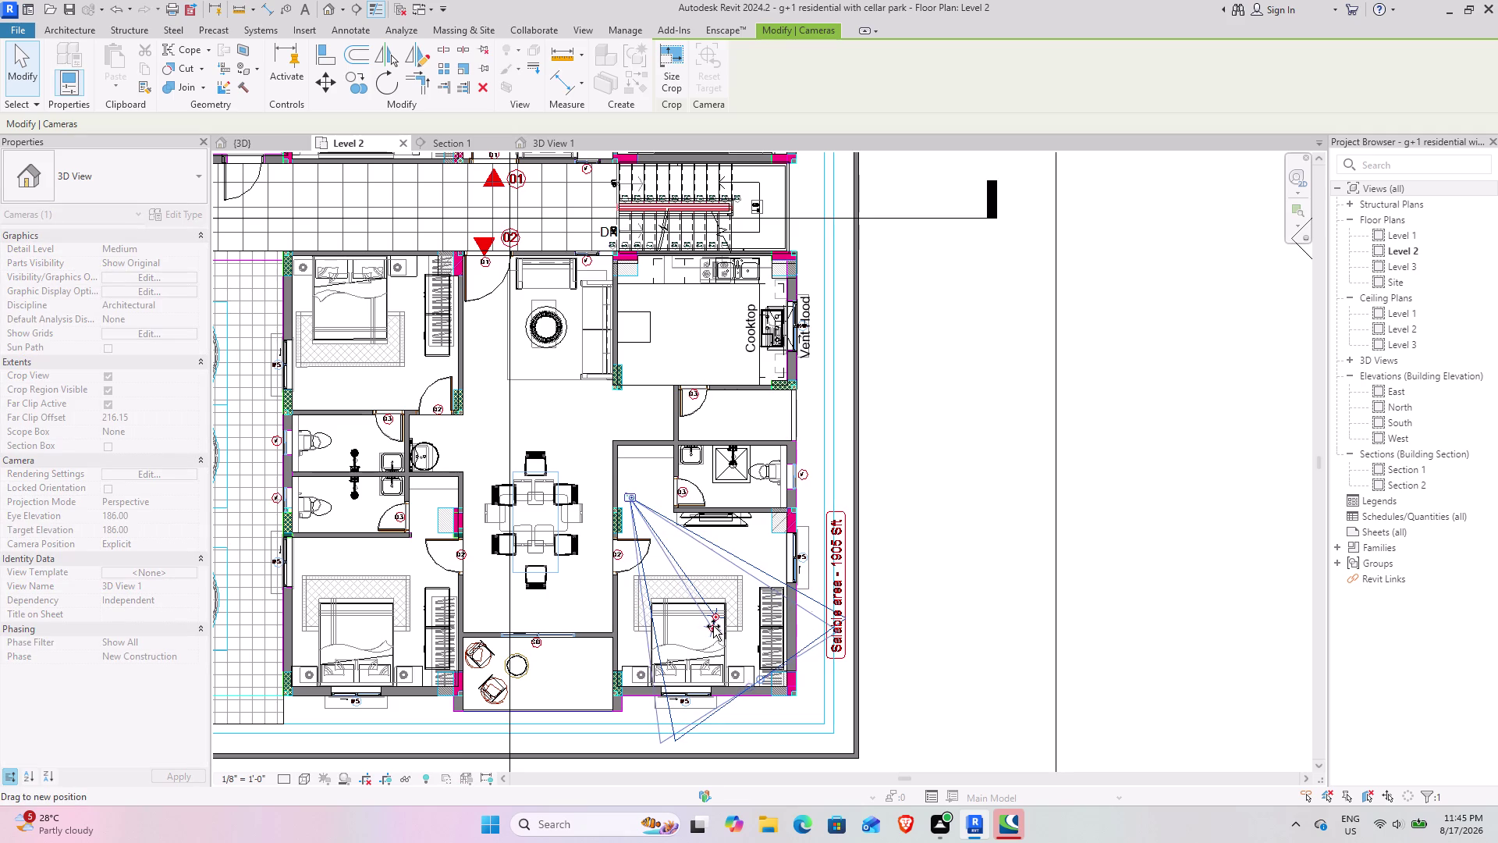
drag(714, 626, 717, 625)
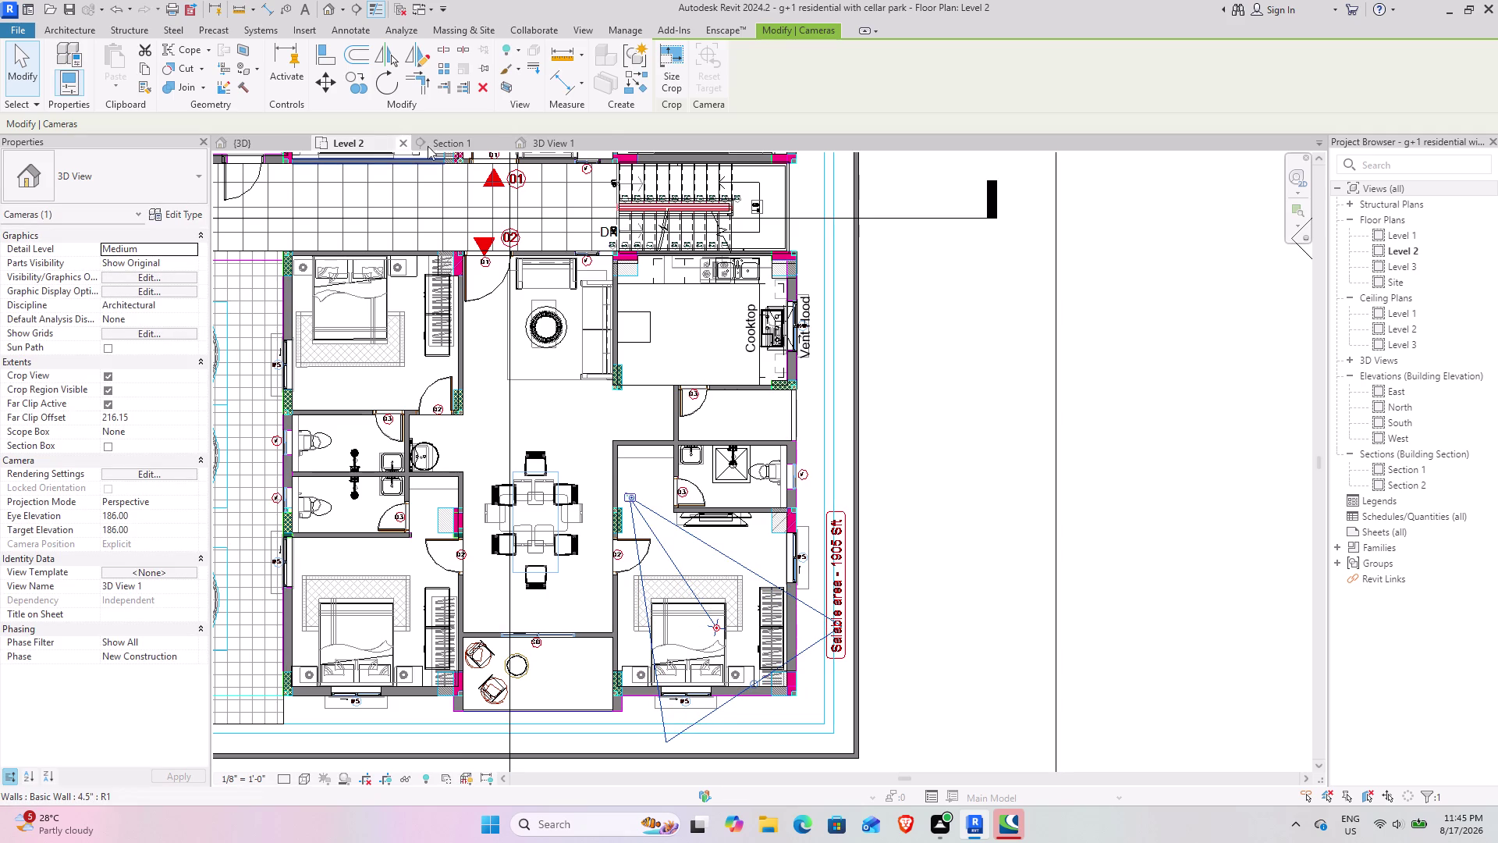
Stretch the crop region to frame the bed, second nightstand and left window, then return to Level 2.
click(562, 146)
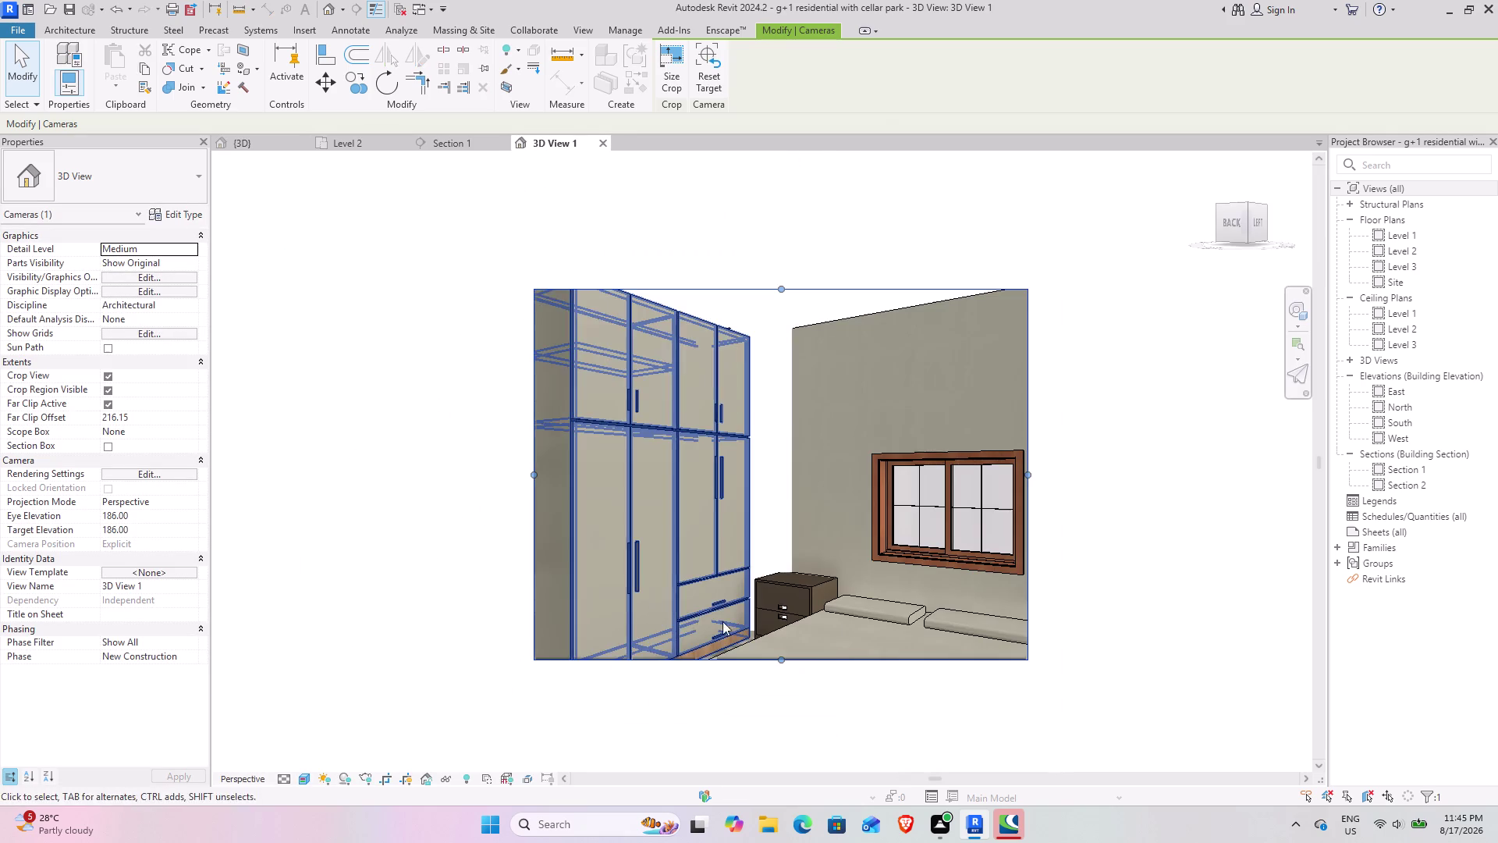
scroll(down, 3)
scroll(up, 3)
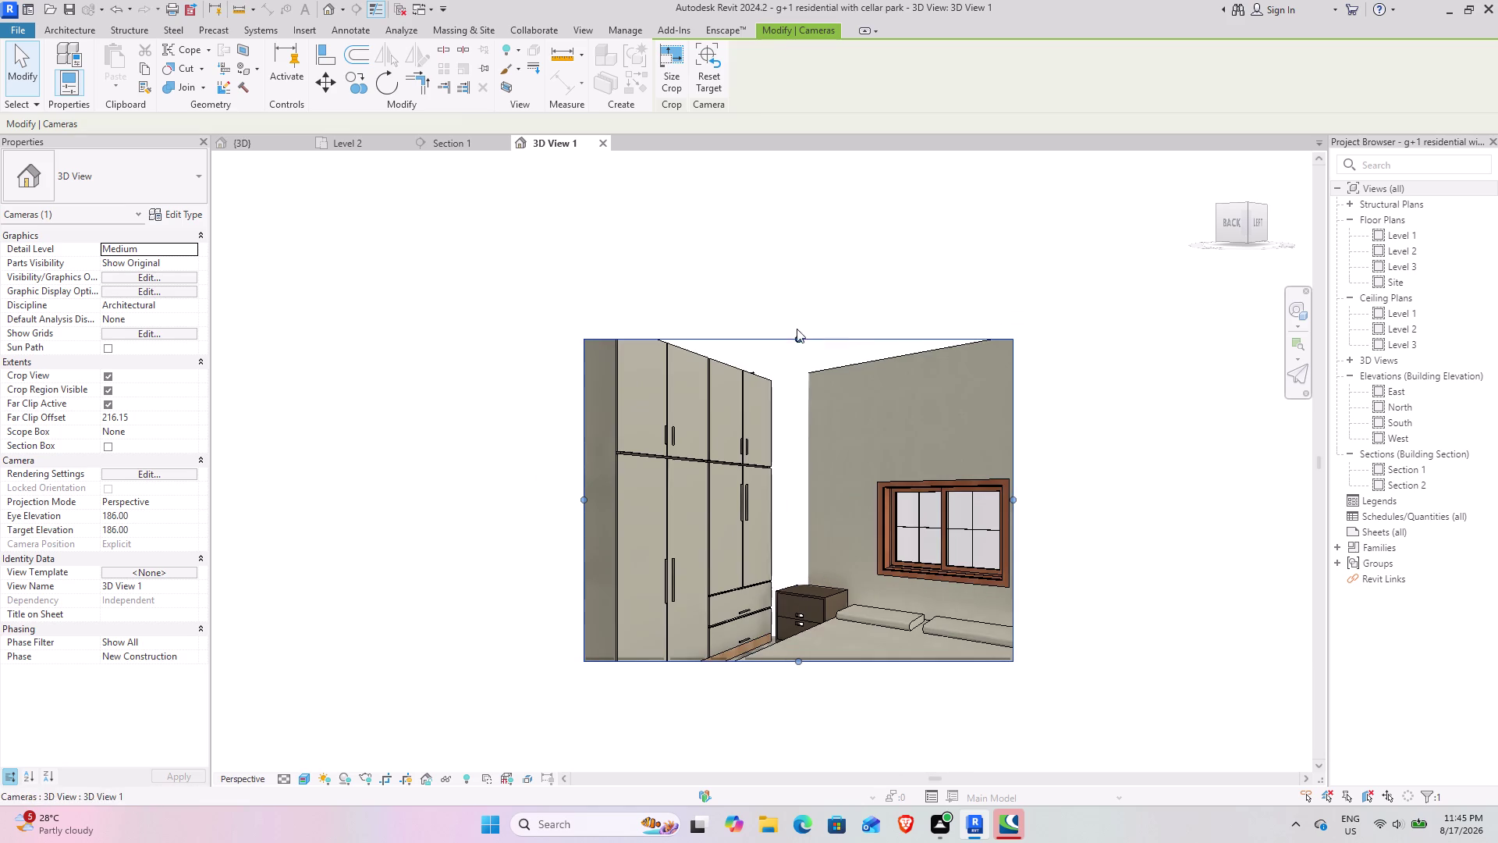
drag(797, 343, 799, 288)
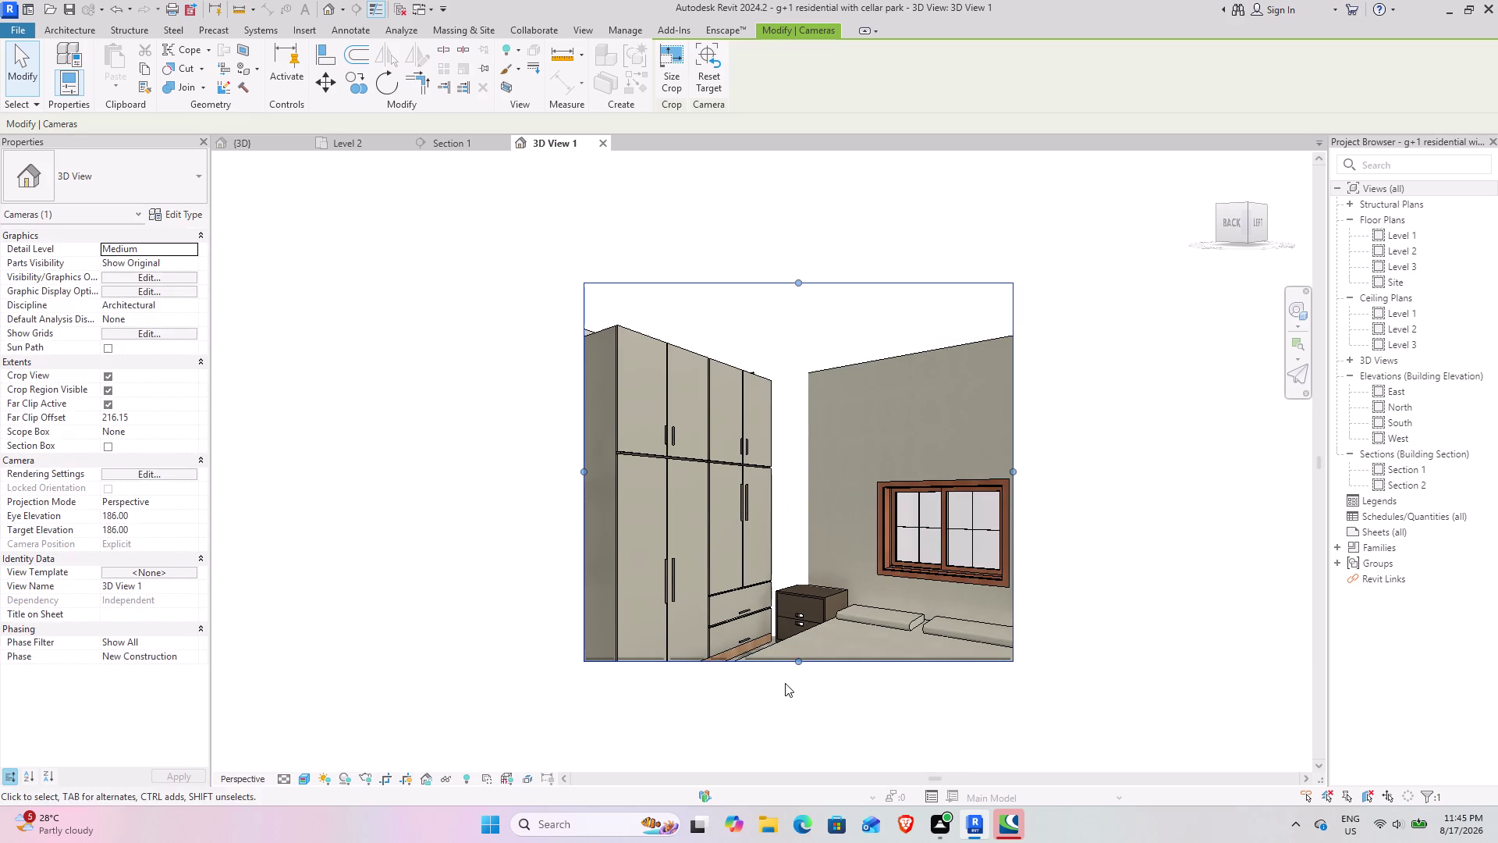
drag(796, 664, 786, 715)
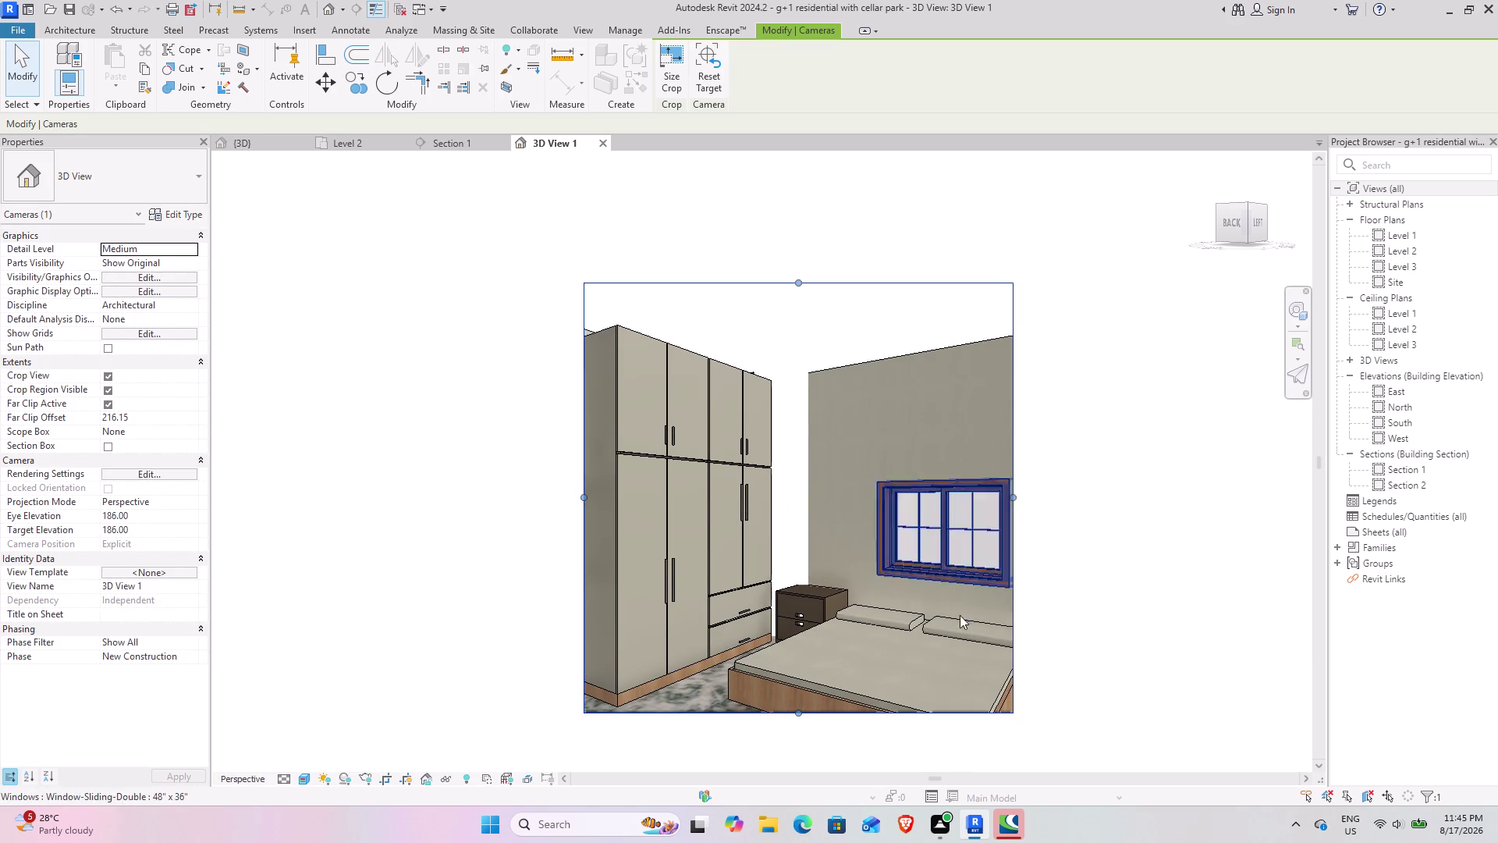
drag(799, 714, 785, 752)
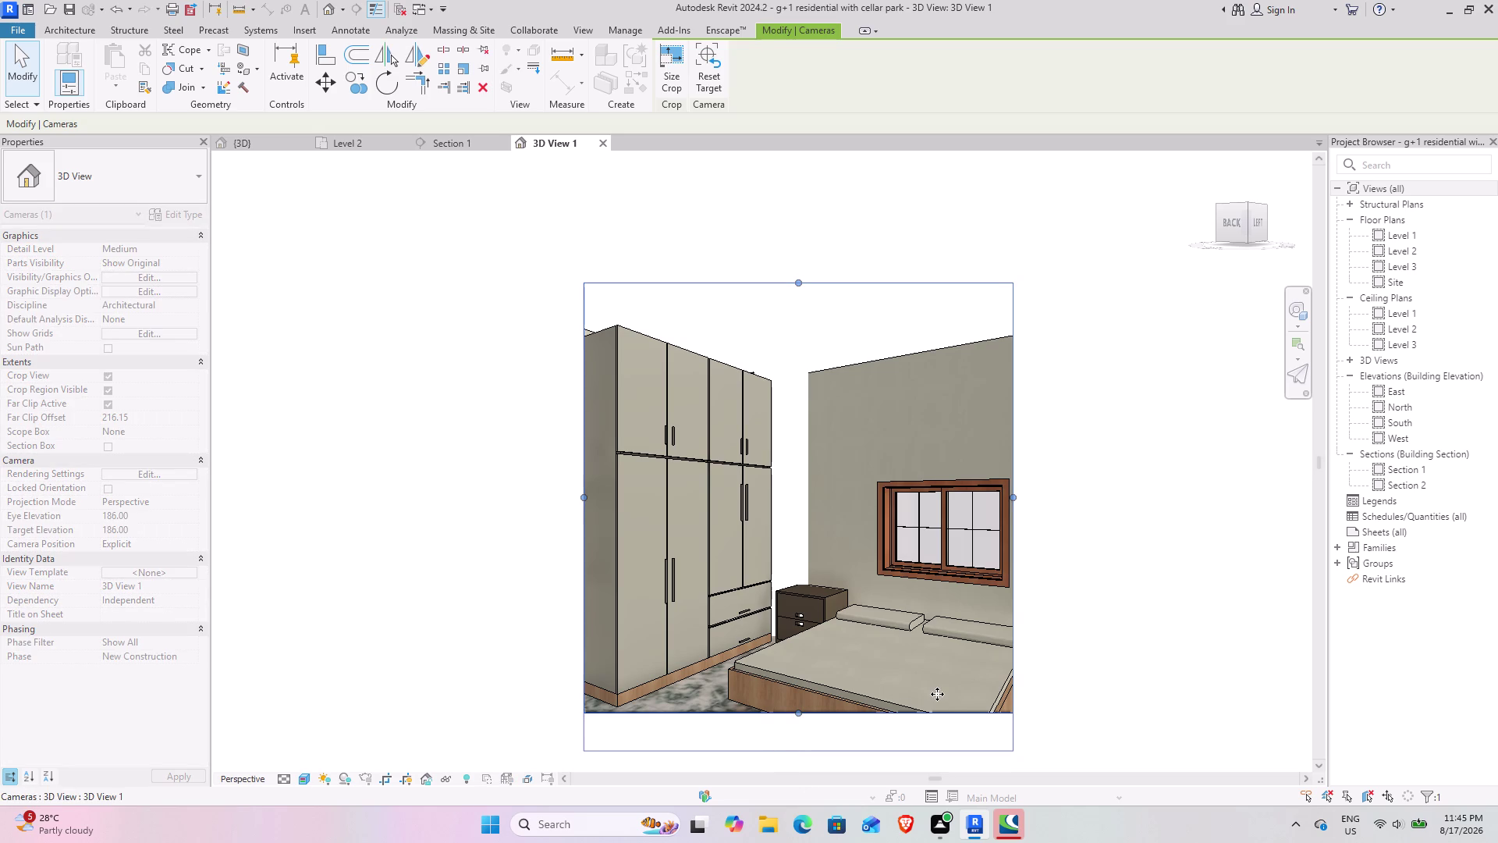
drag(1012, 520, 1078, 518)
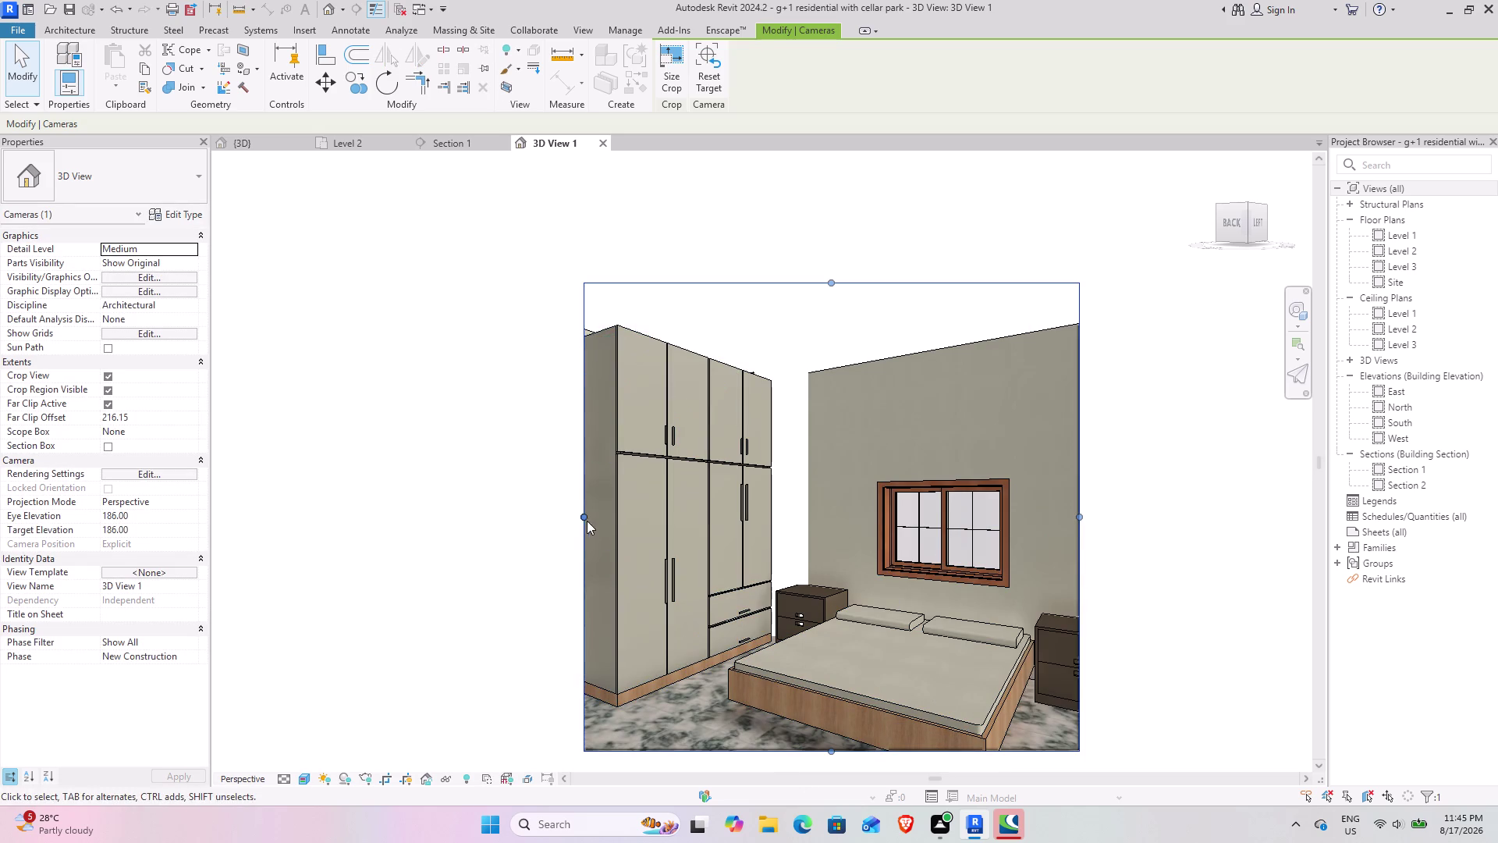
drag(580, 516, 512, 516)
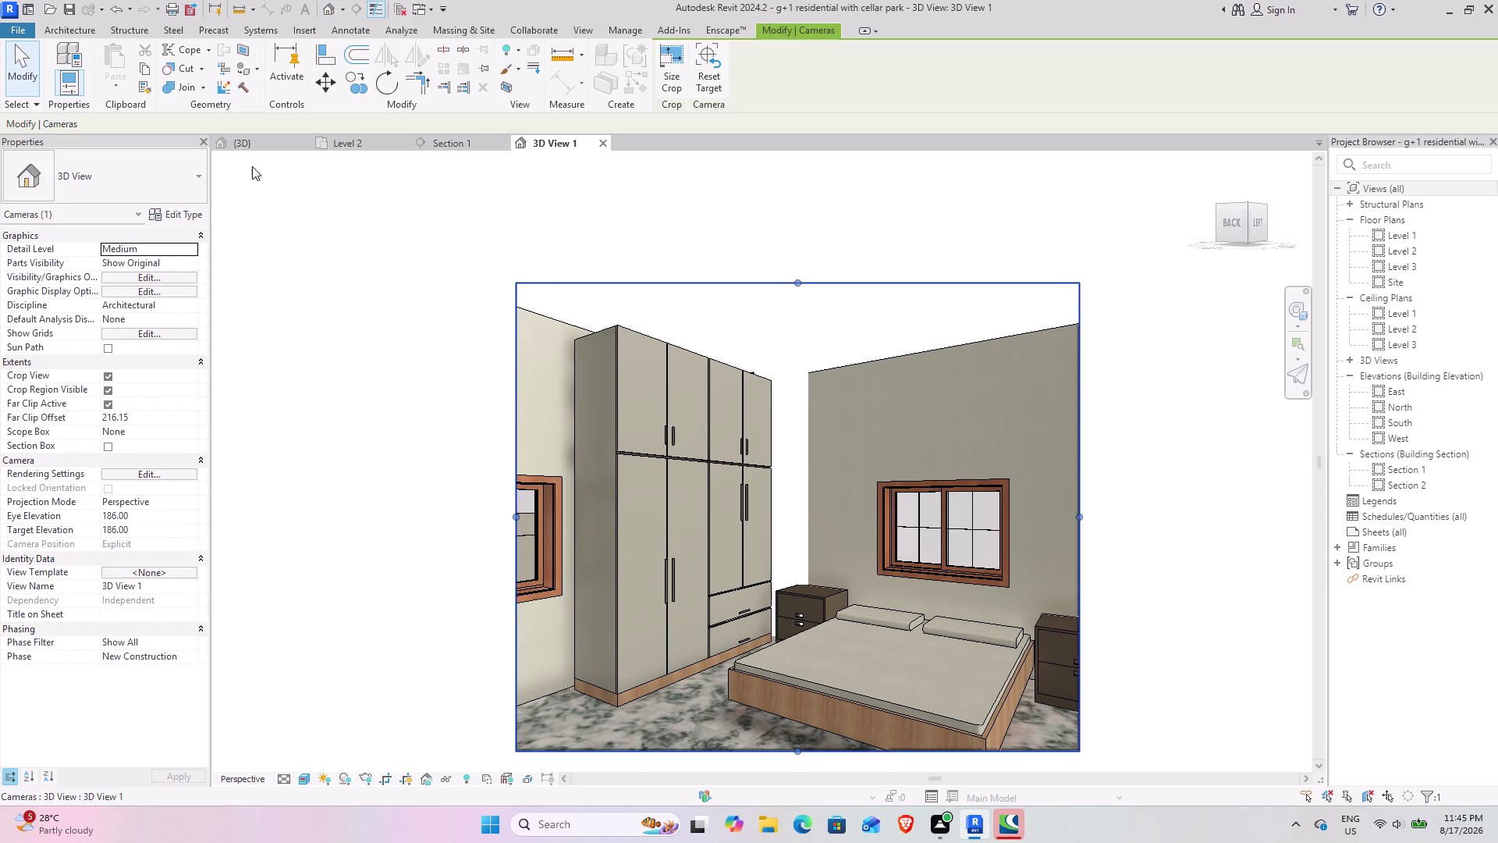
click(341, 141)
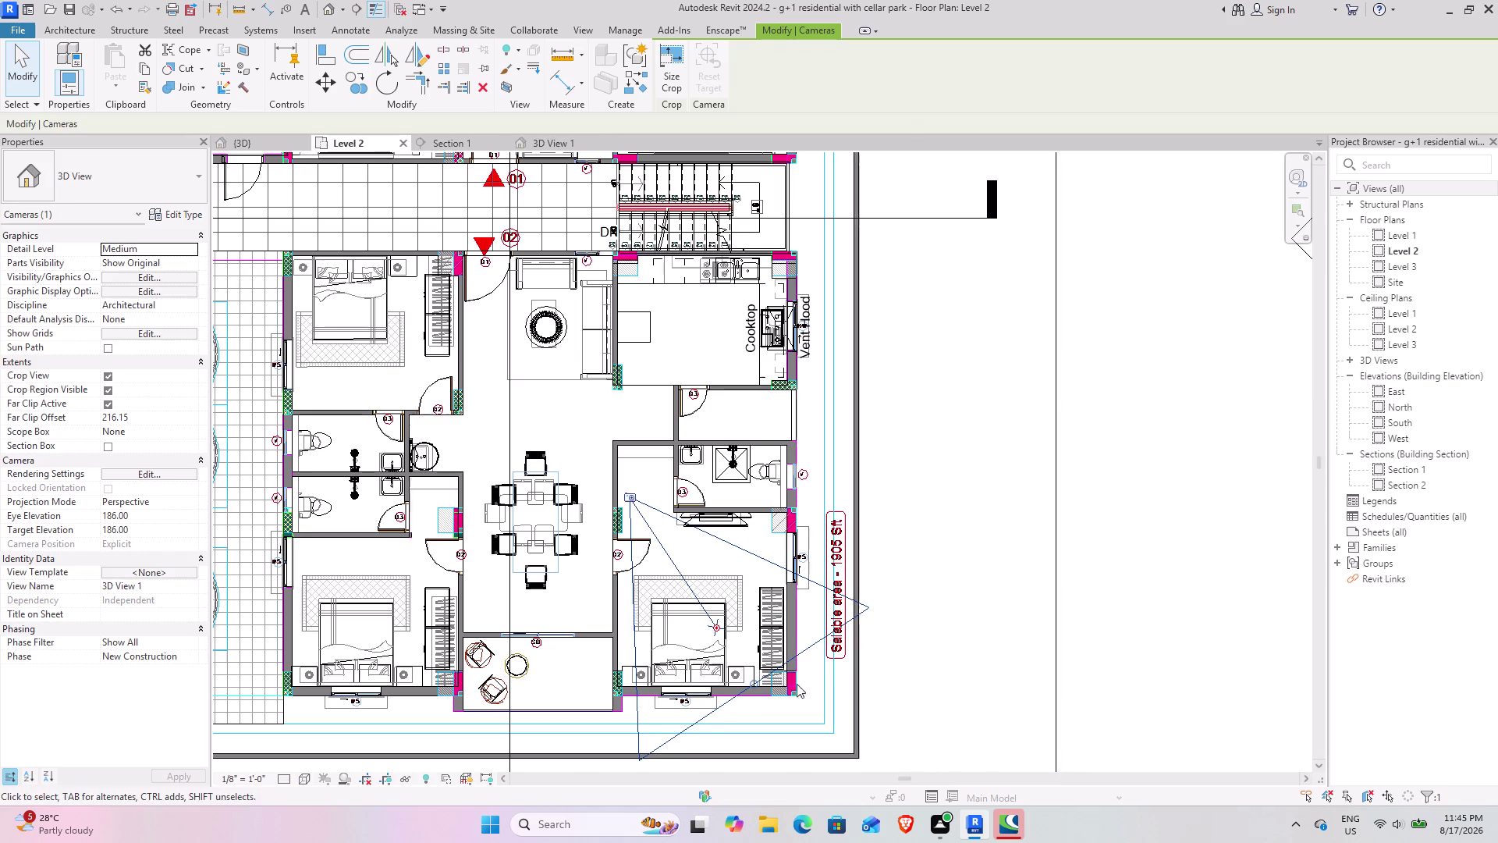
Extend the camera's far clip to 249.26 and go back to 3D View 1.
drag(755, 683, 784, 706)
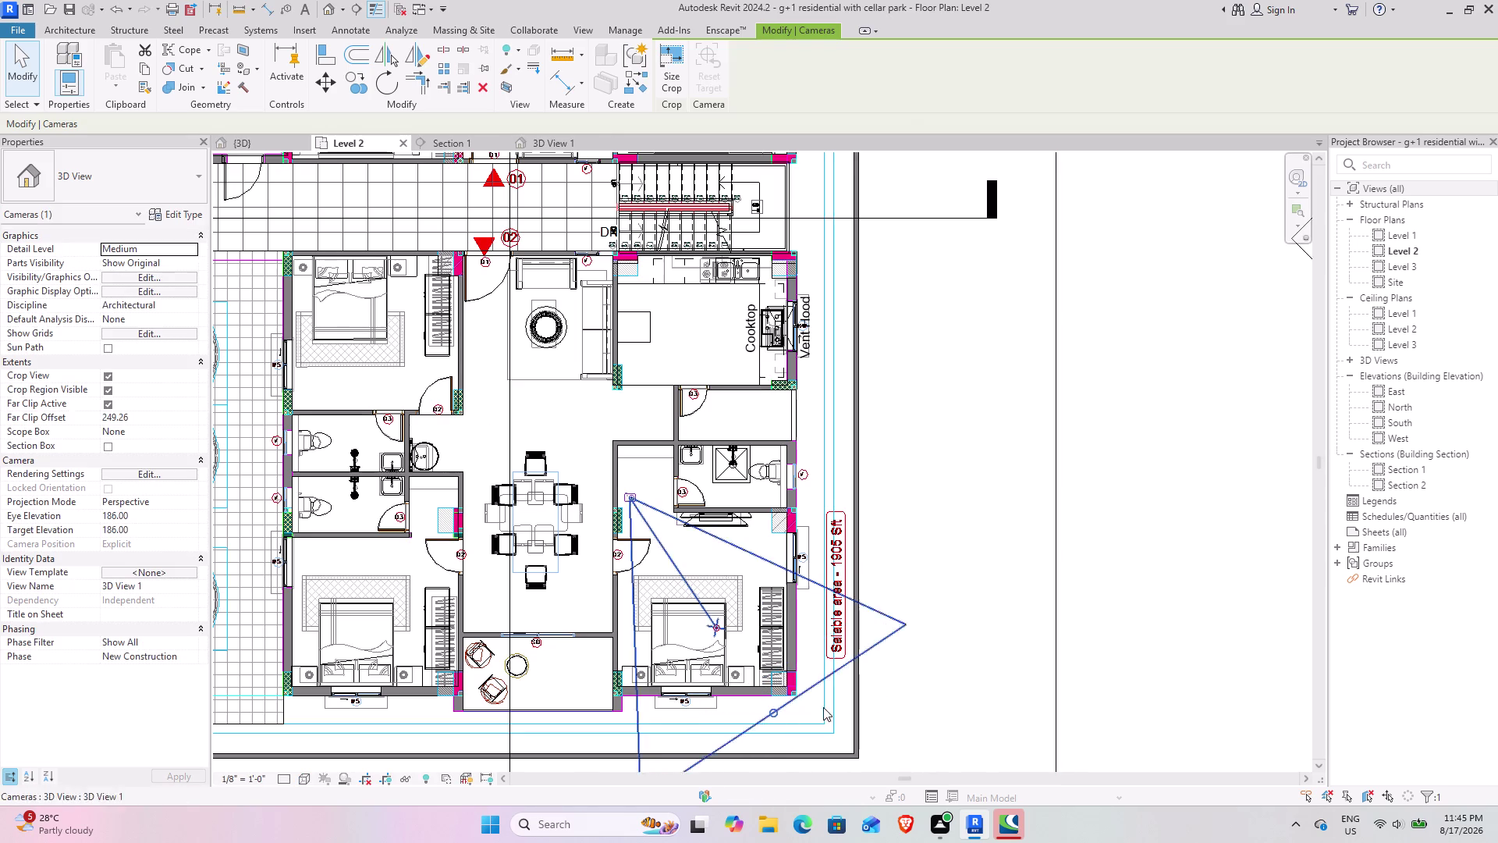
click(566, 137)
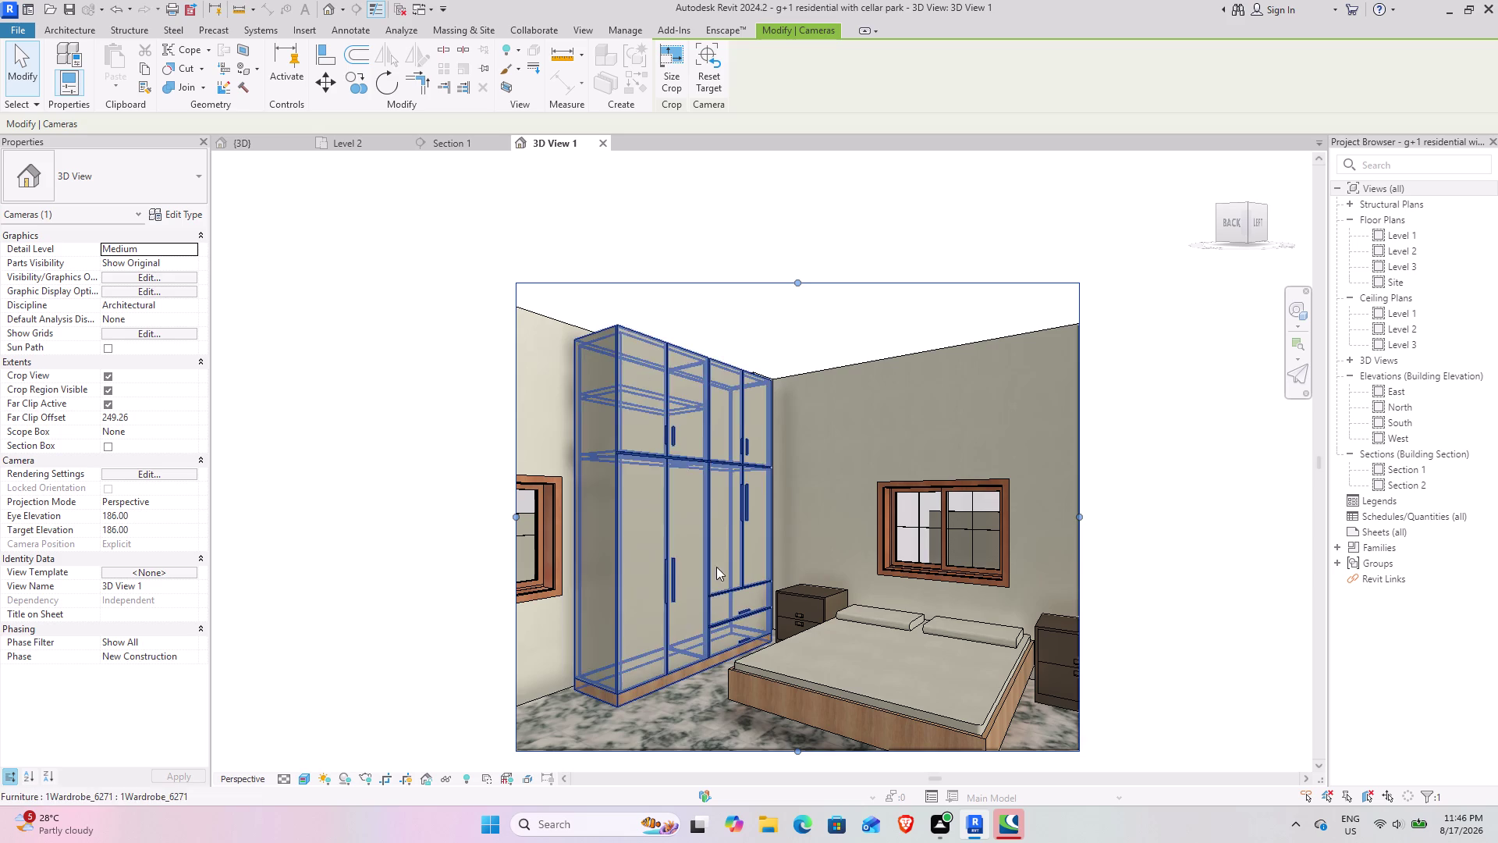
scroll(up, 3)
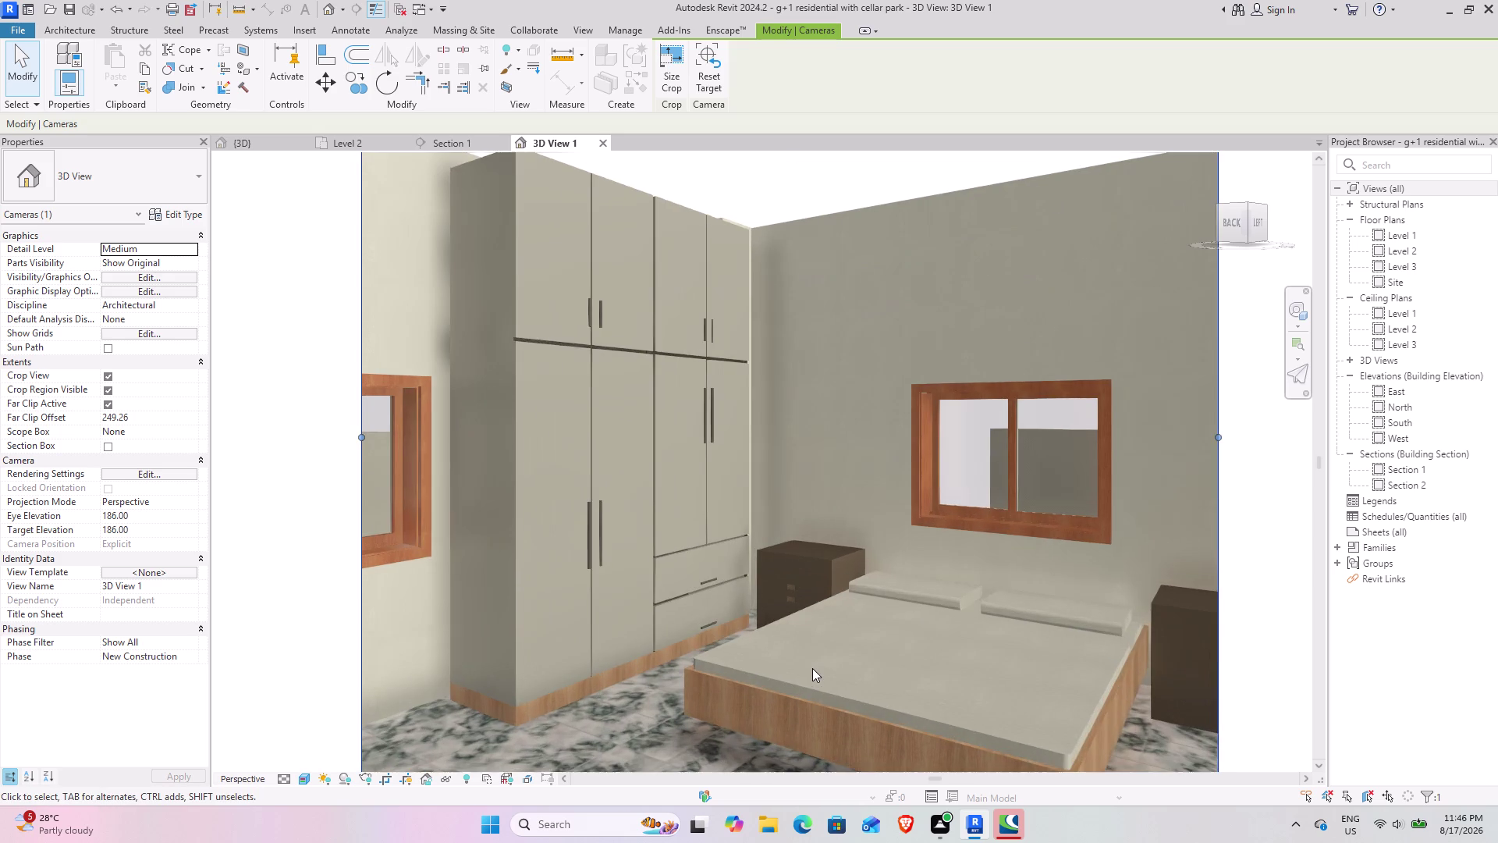
scroll(down, 3)
scroll(down, 3)
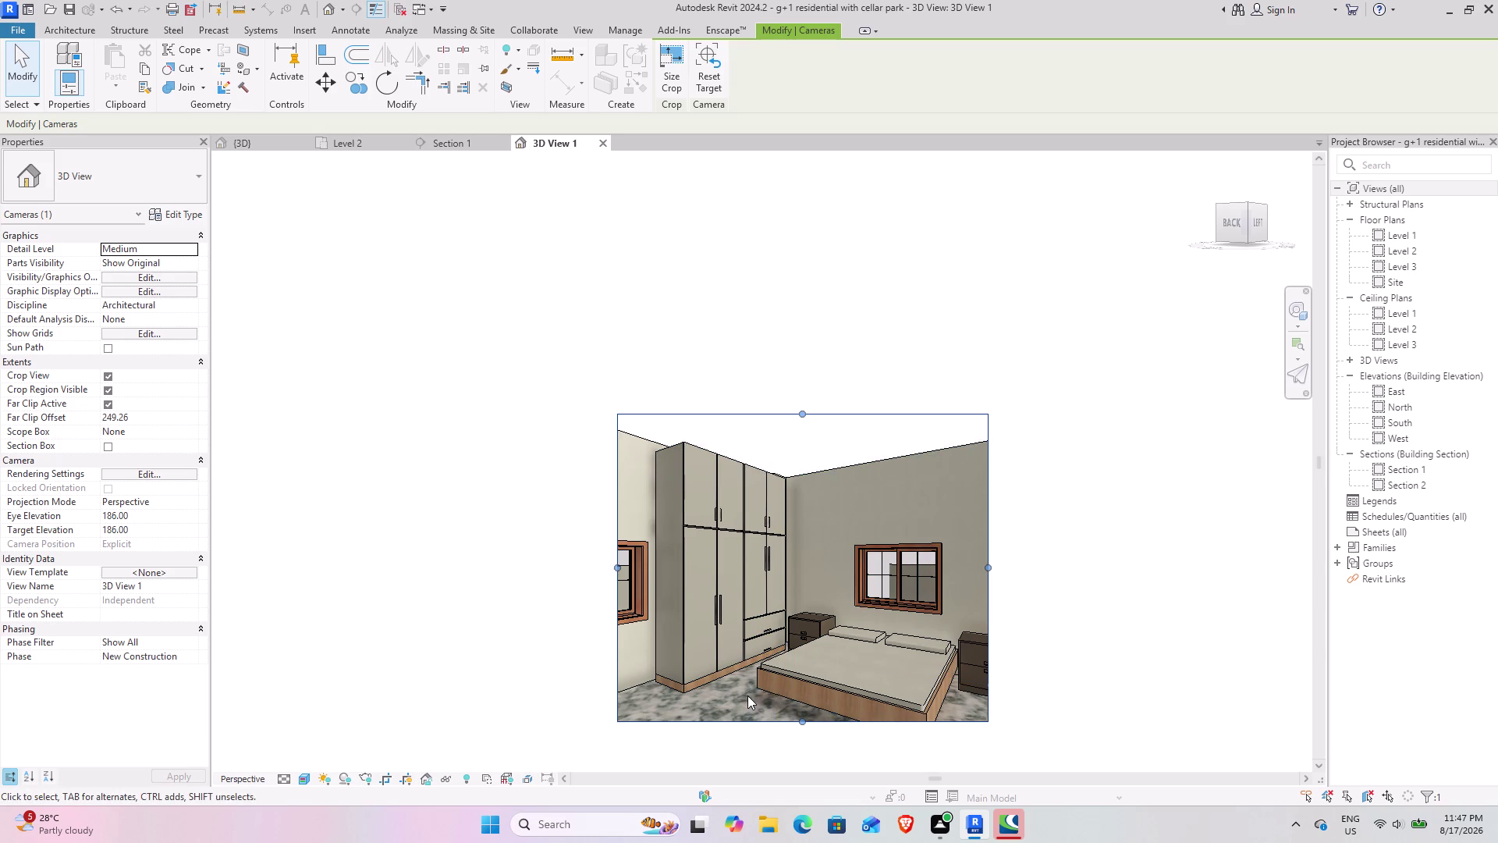
Widen the crop region left, right, down and up to show both nightstands and more floor, then open {3D}.
scroll(up, 3)
scroll(up, 3)
scroll(up, 3)
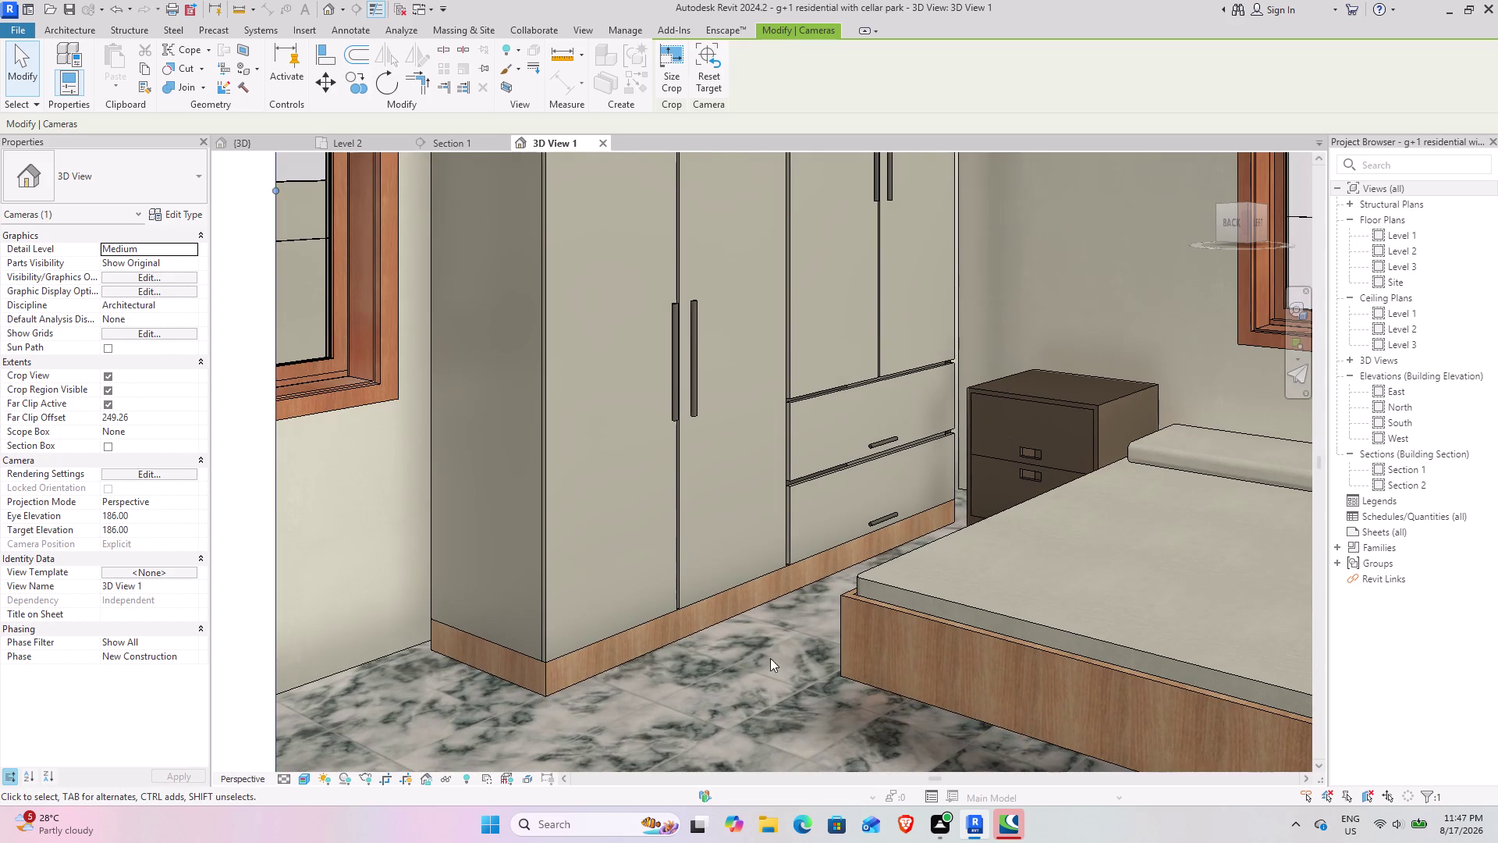
scroll(down, 3)
scroll(down, 3)
scroll(up, 3)
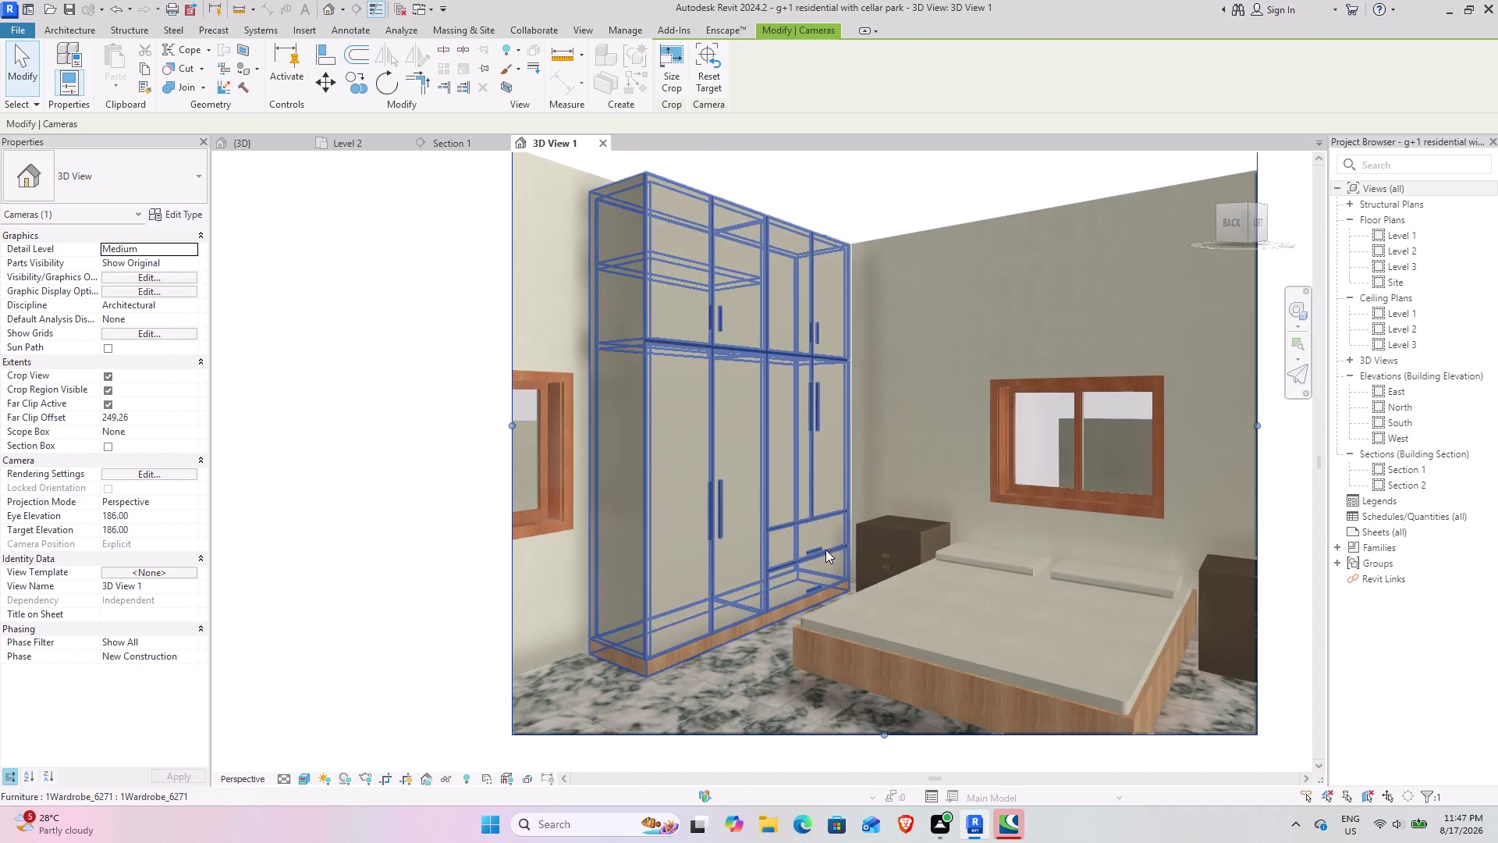
middle_drag(846, 566, 691, 595)
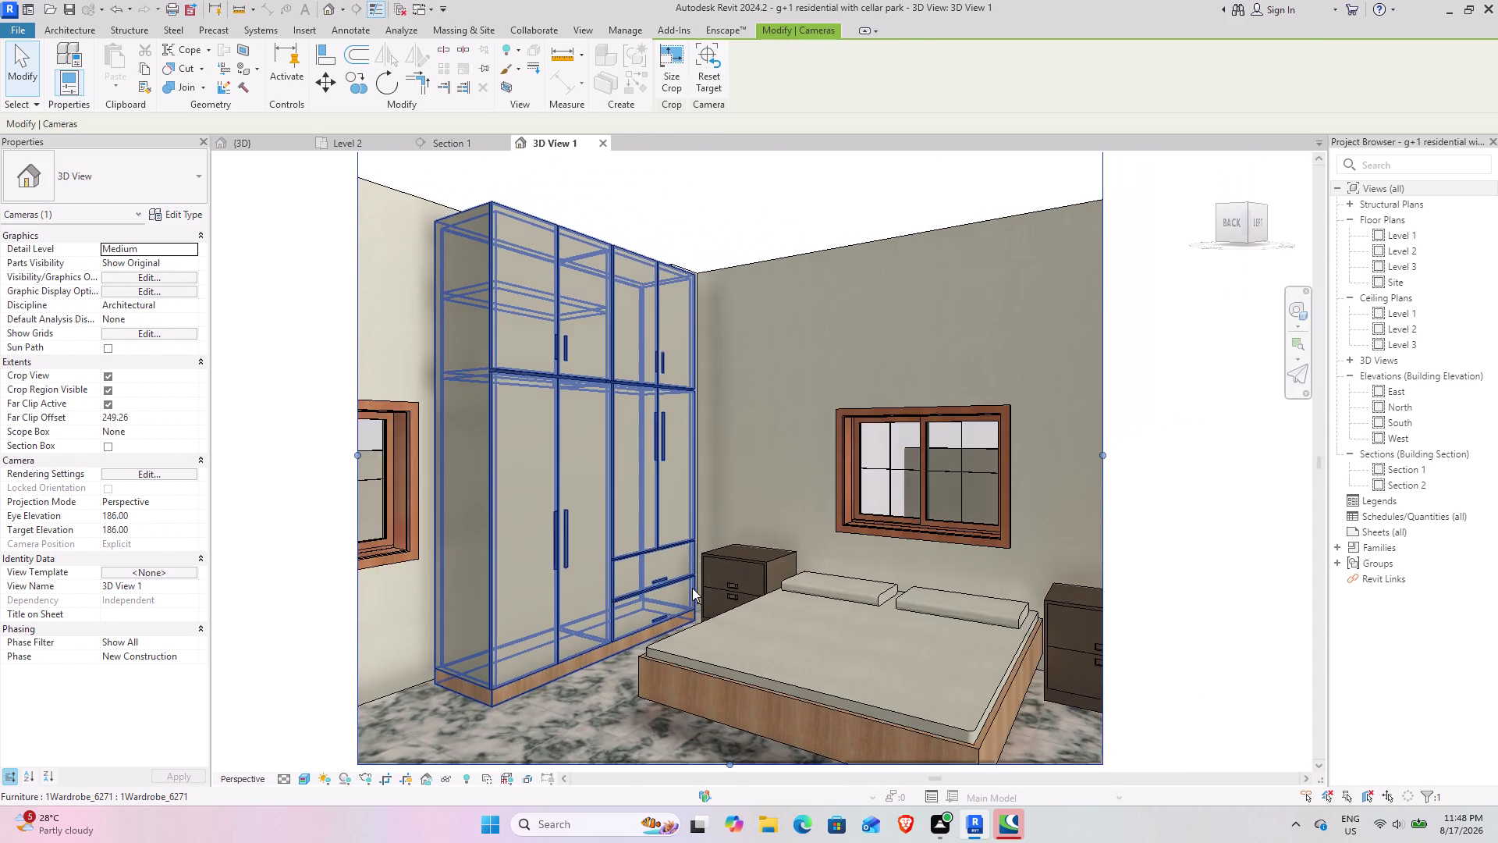
scroll(down, 3)
middle_drag(750, 576, 772, 563)
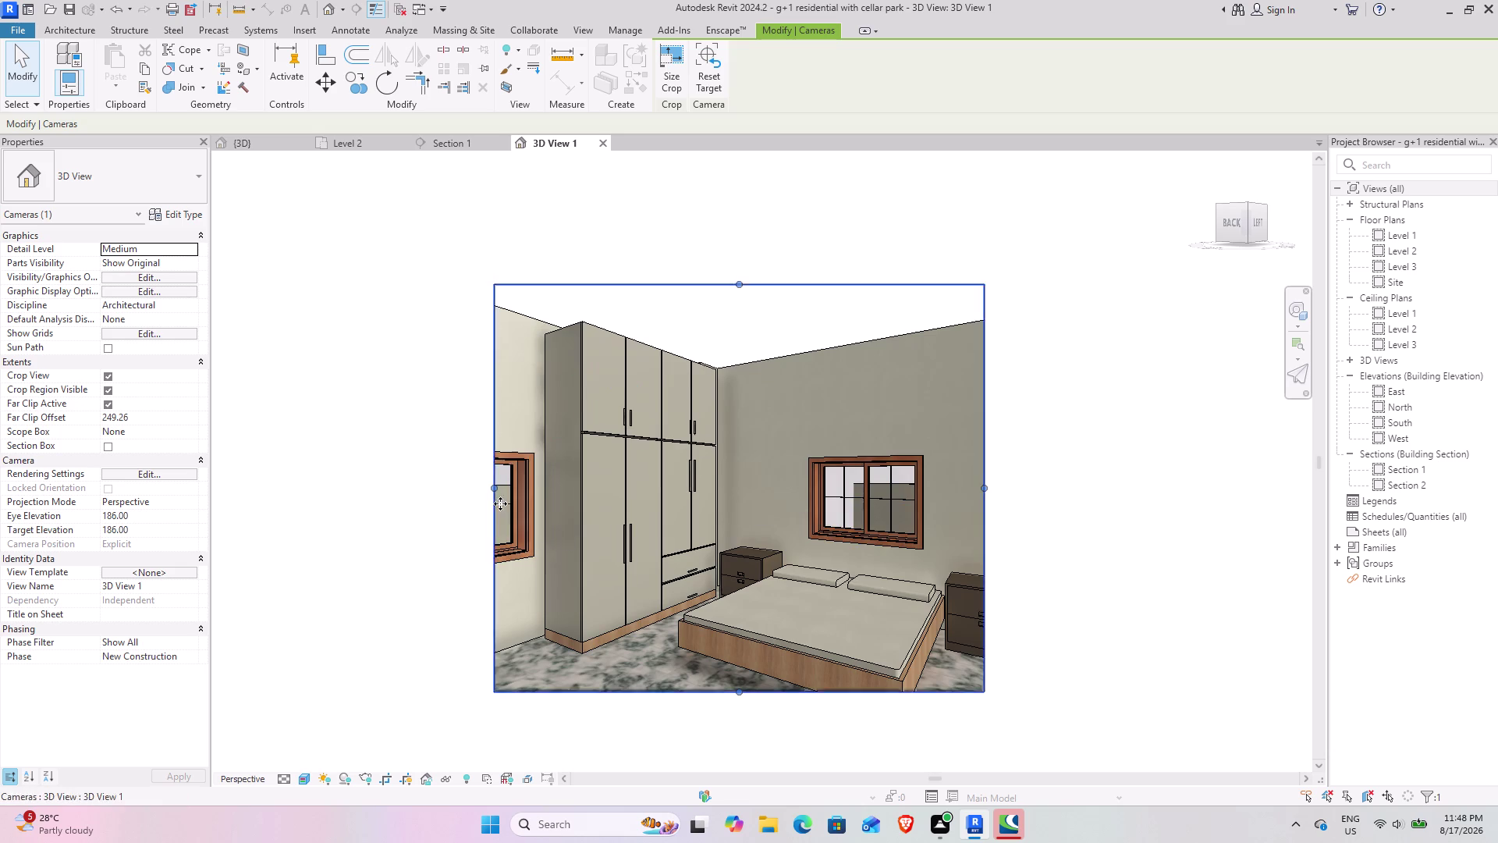
drag(491, 487, 420, 486)
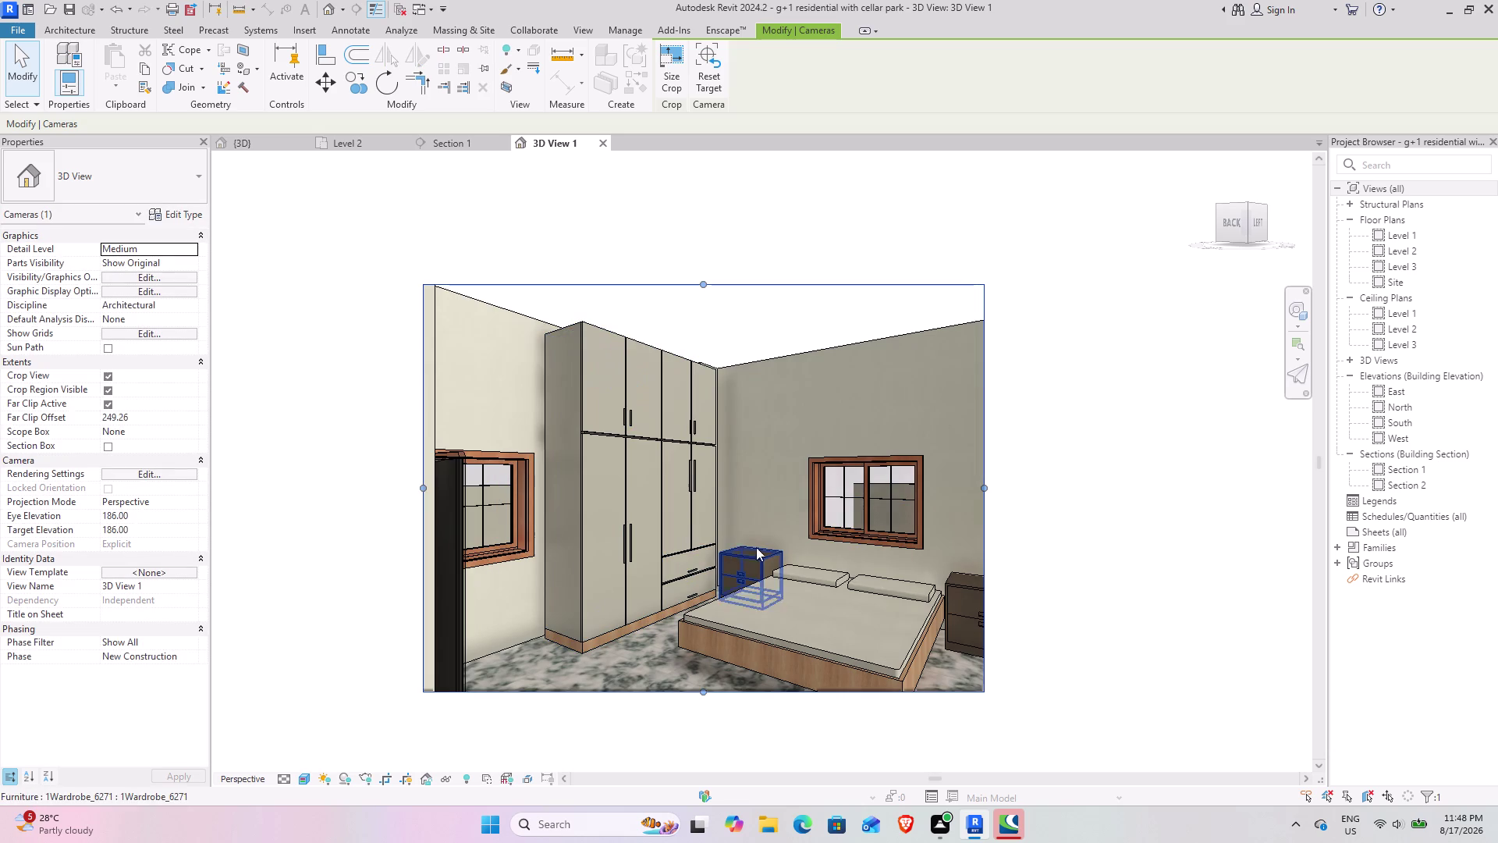
drag(985, 487, 1034, 486)
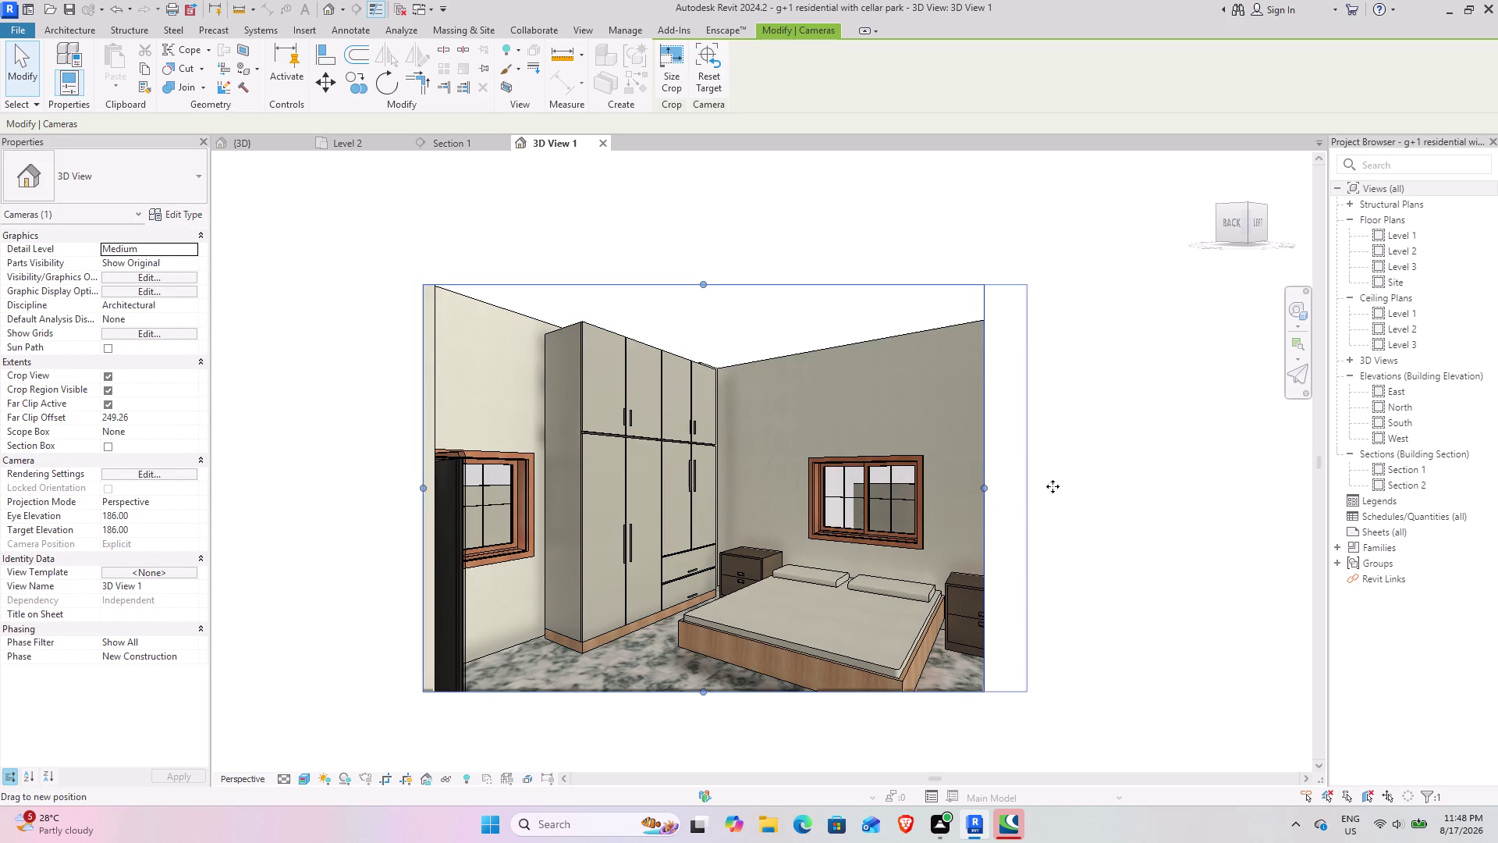
drag(1034, 487, 1063, 487)
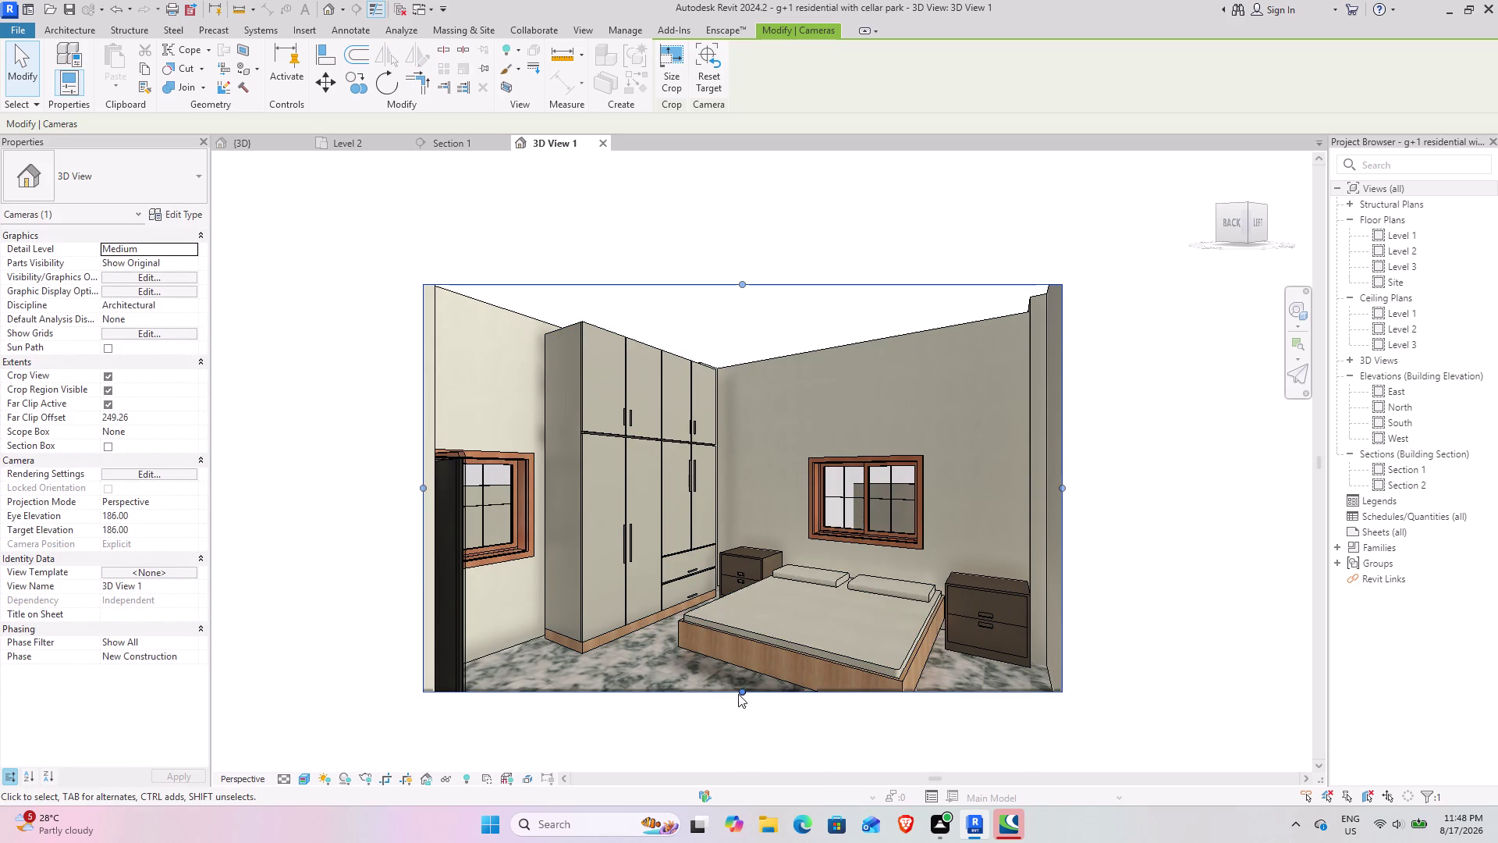
drag(738, 691, 746, 726)
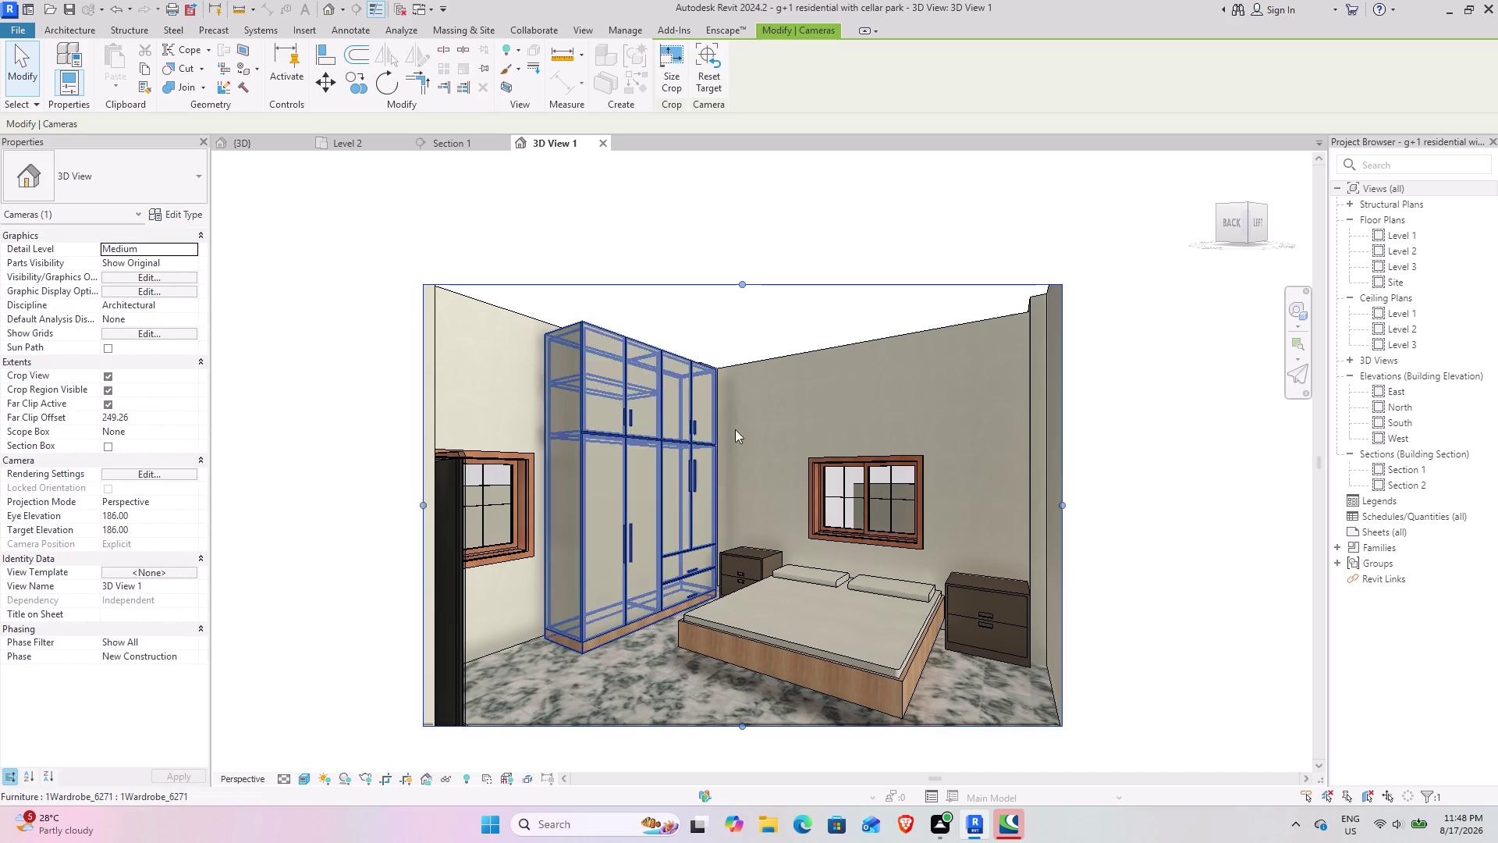
drag(742, 284, 735, 238)
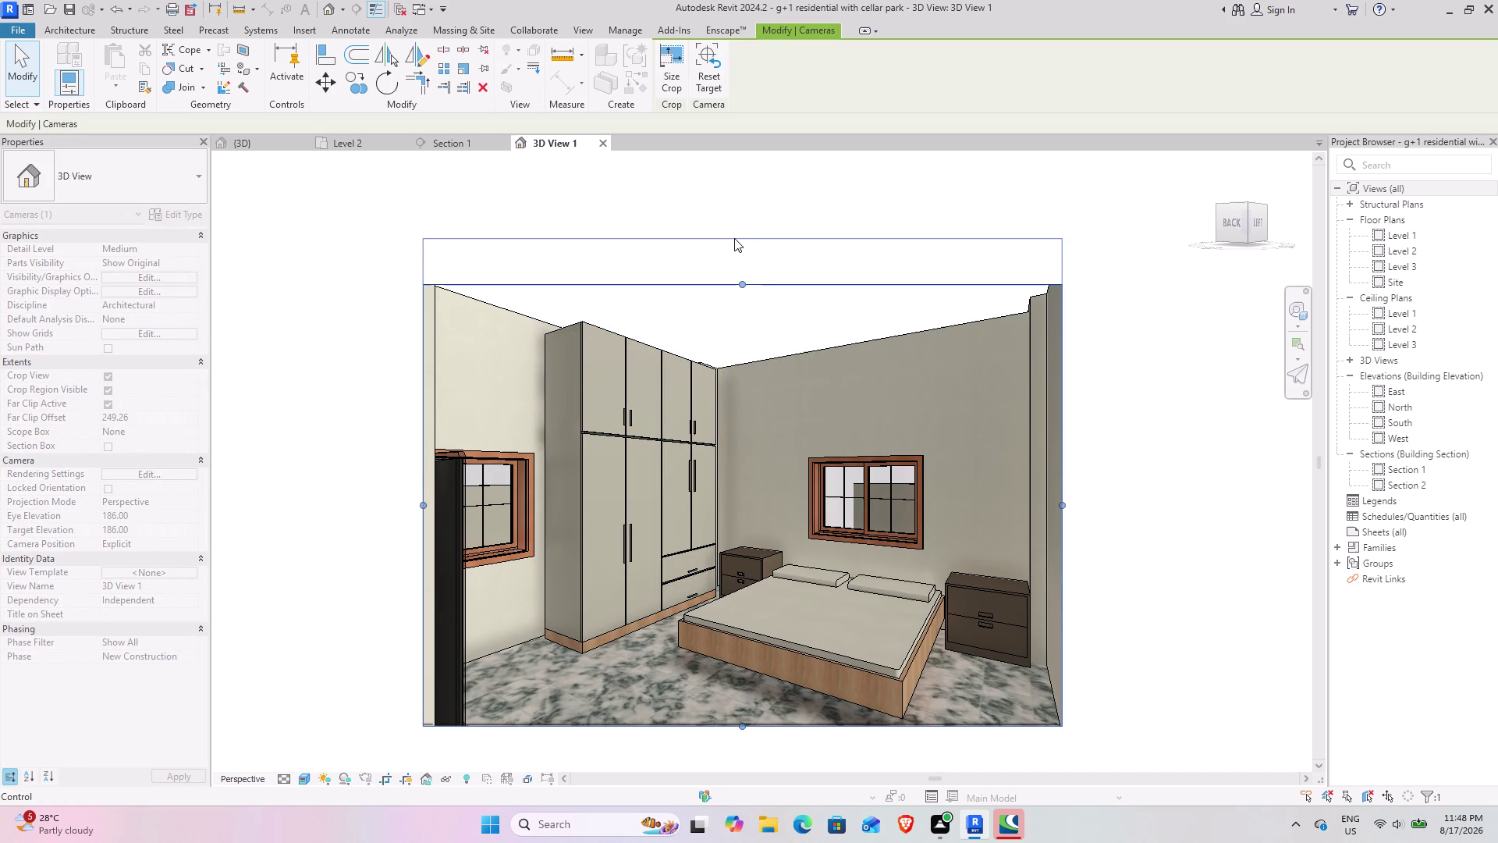
click(272, 148)
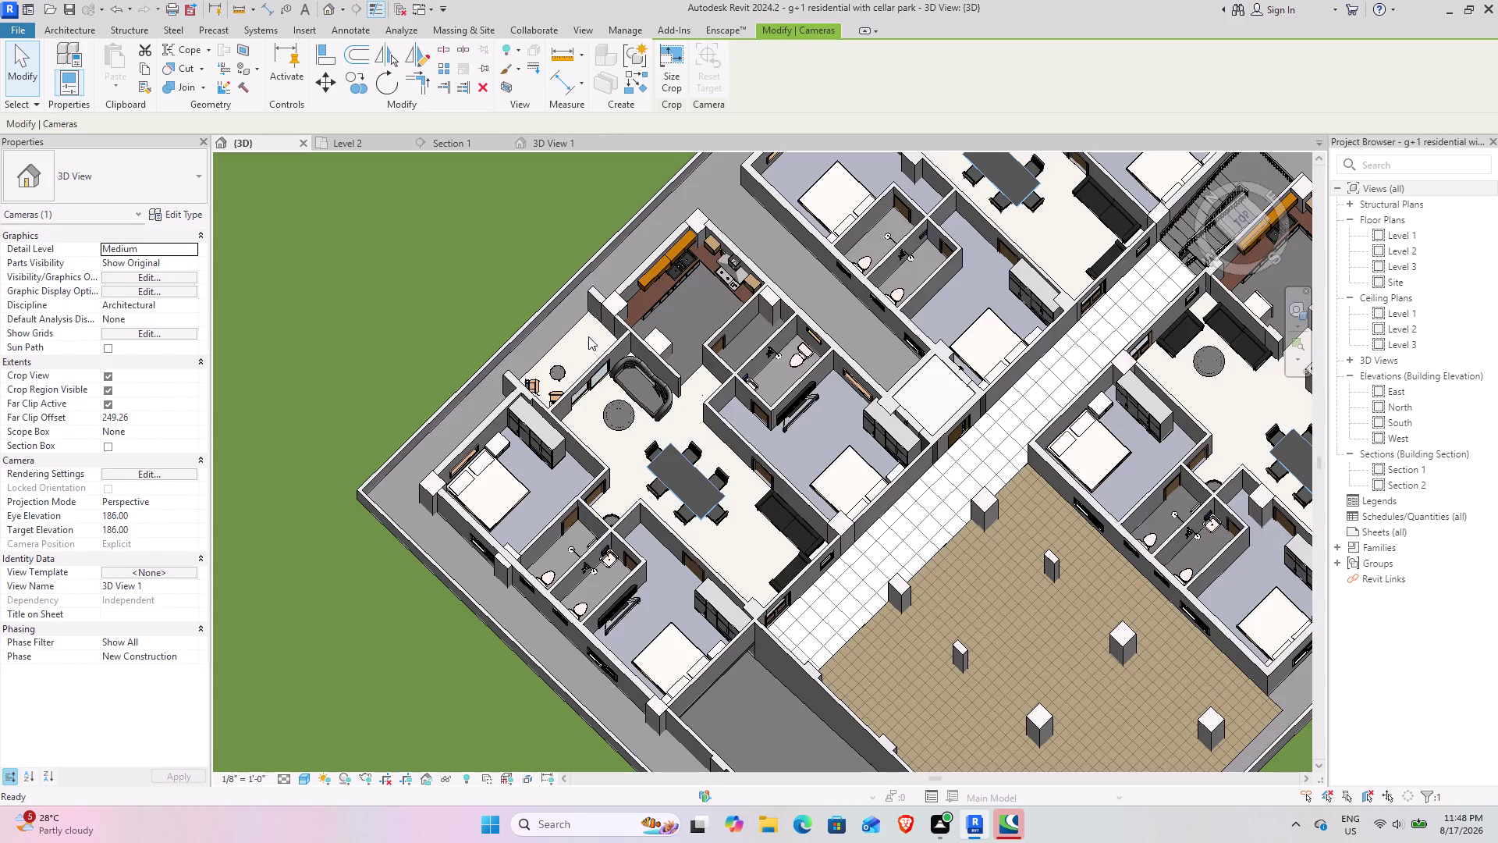
scroll(down, 3)
middle_drag(895, 563, 696, 421)
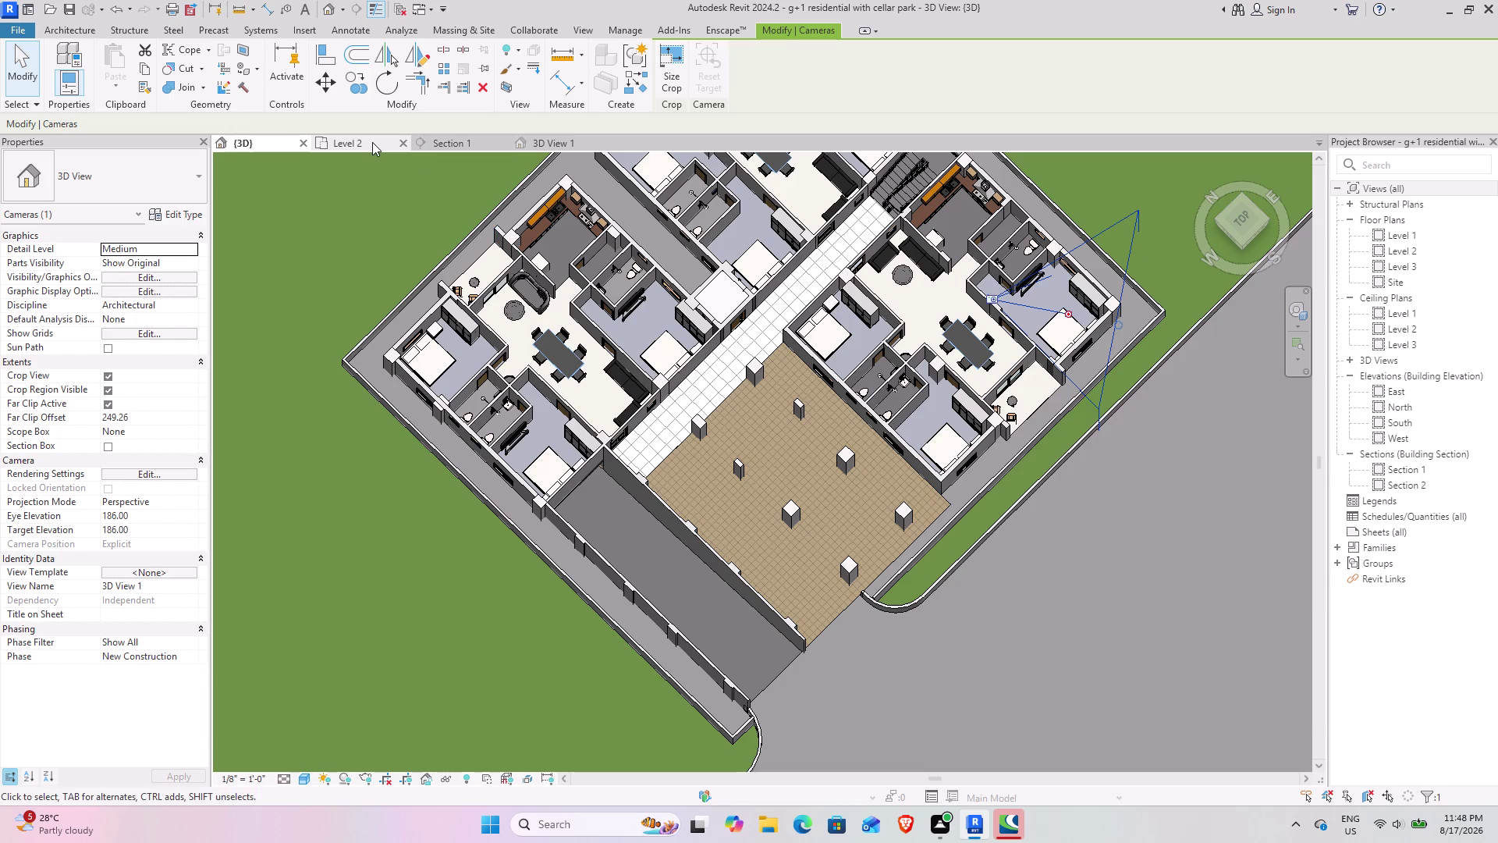
double_click(1430, 342)
scroll(down, 3)
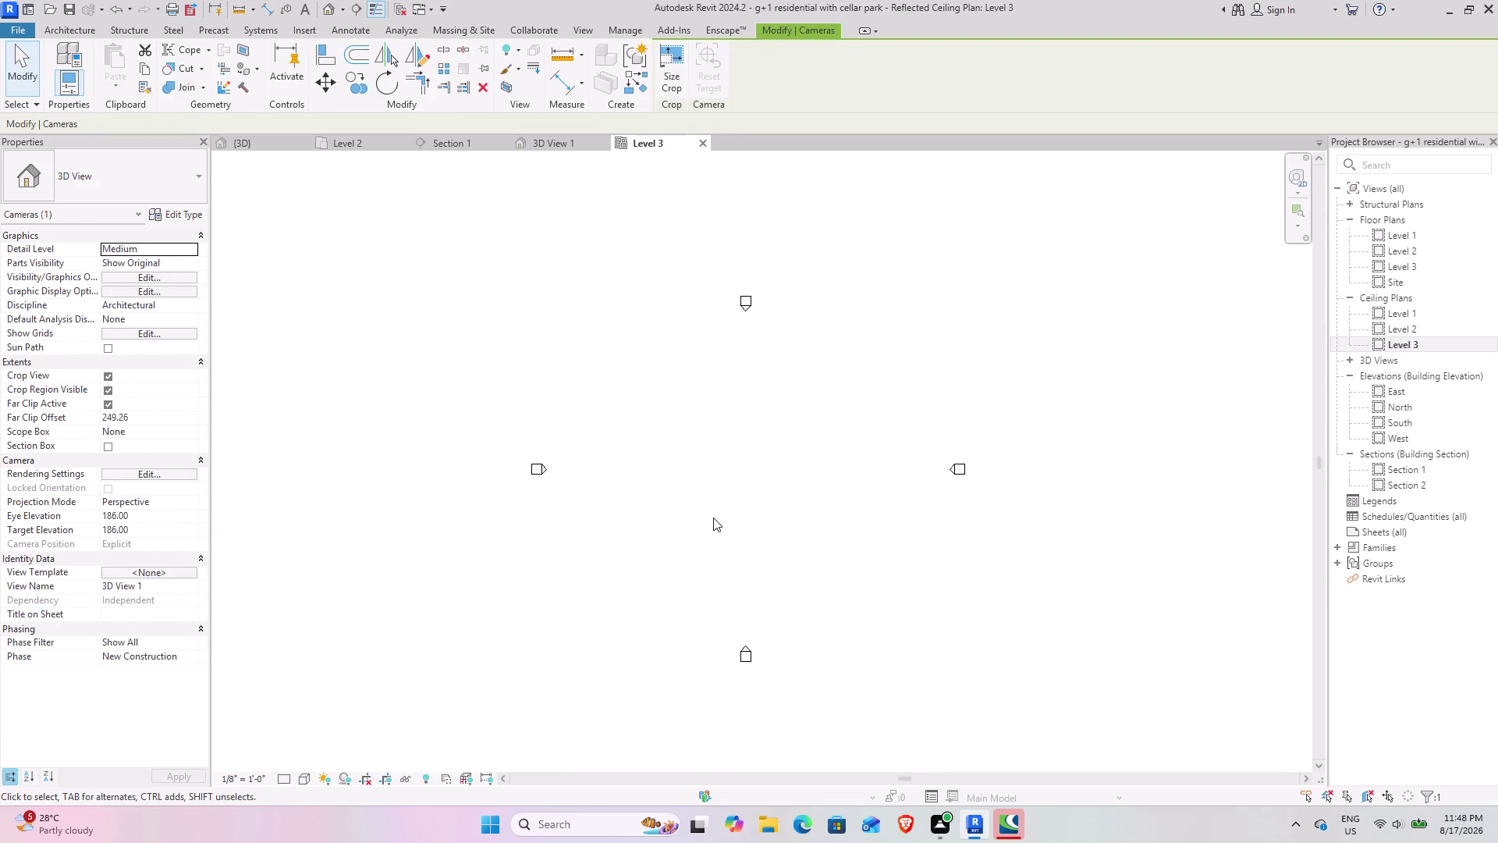
double_click(1419, 271)
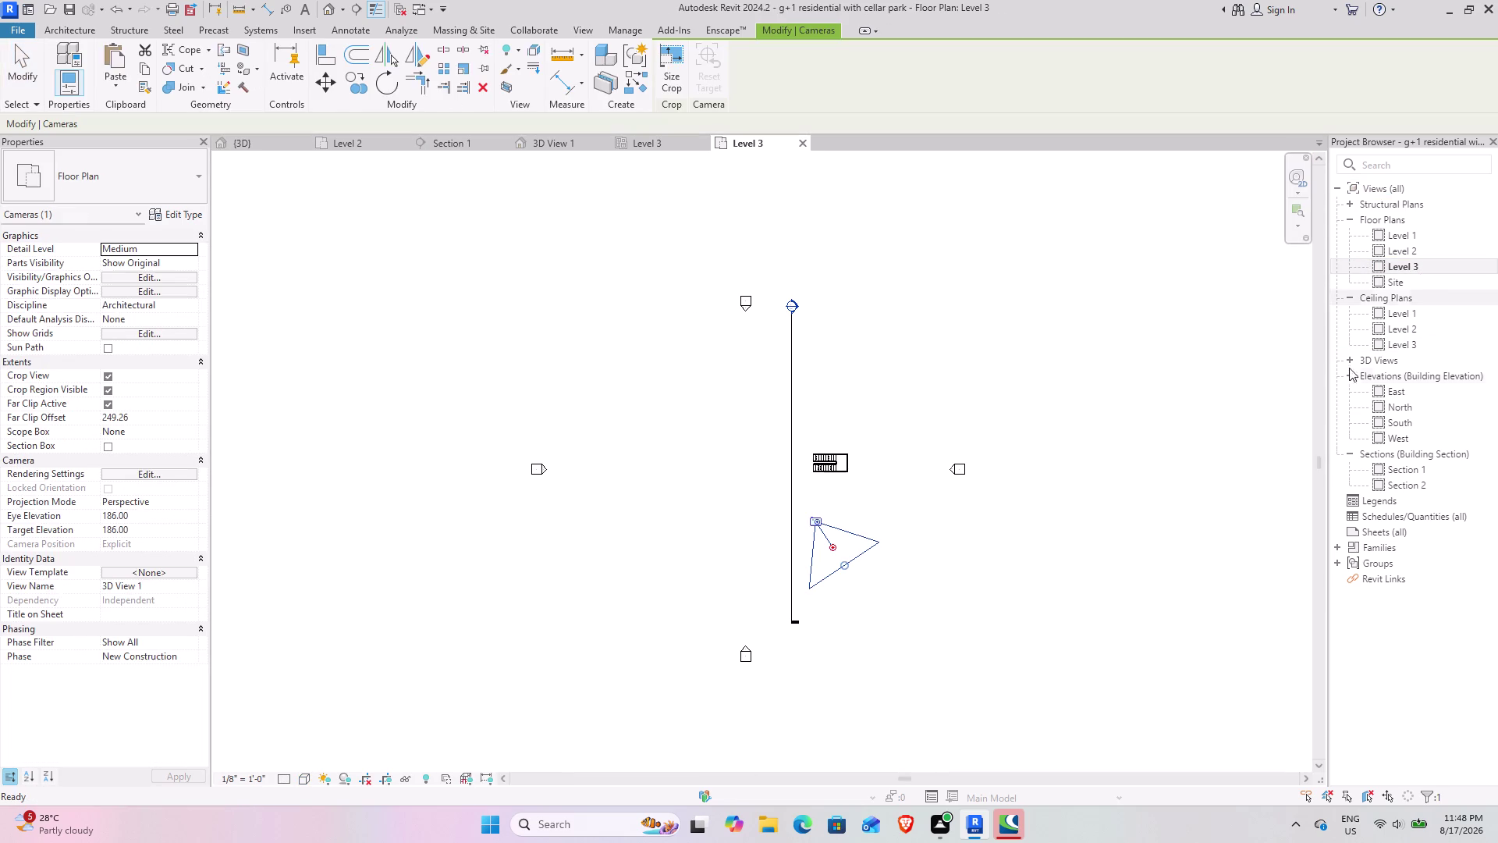
scroll(up, 3)
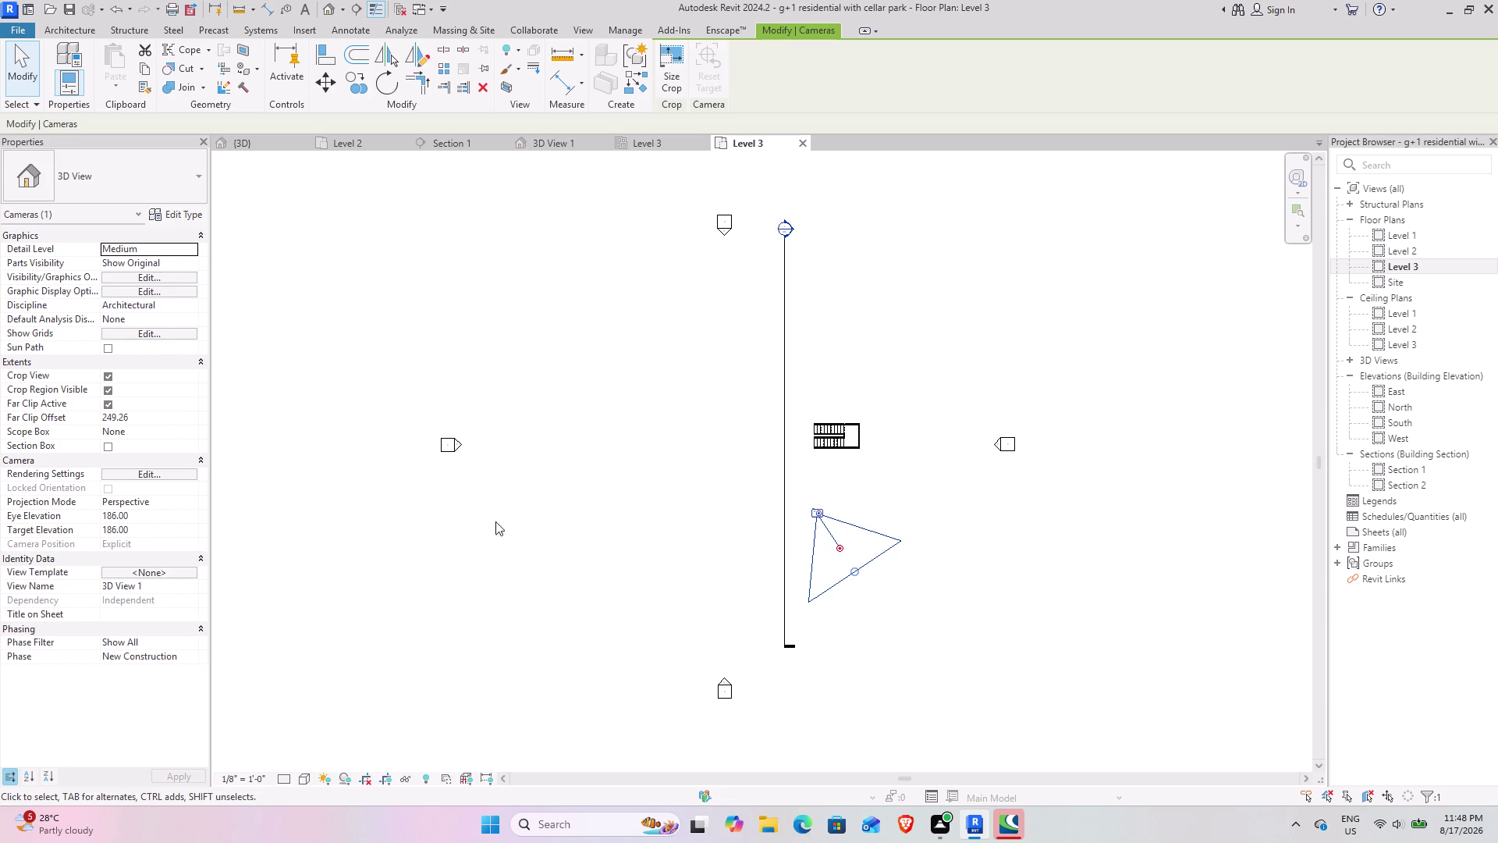
click(1051, 556)
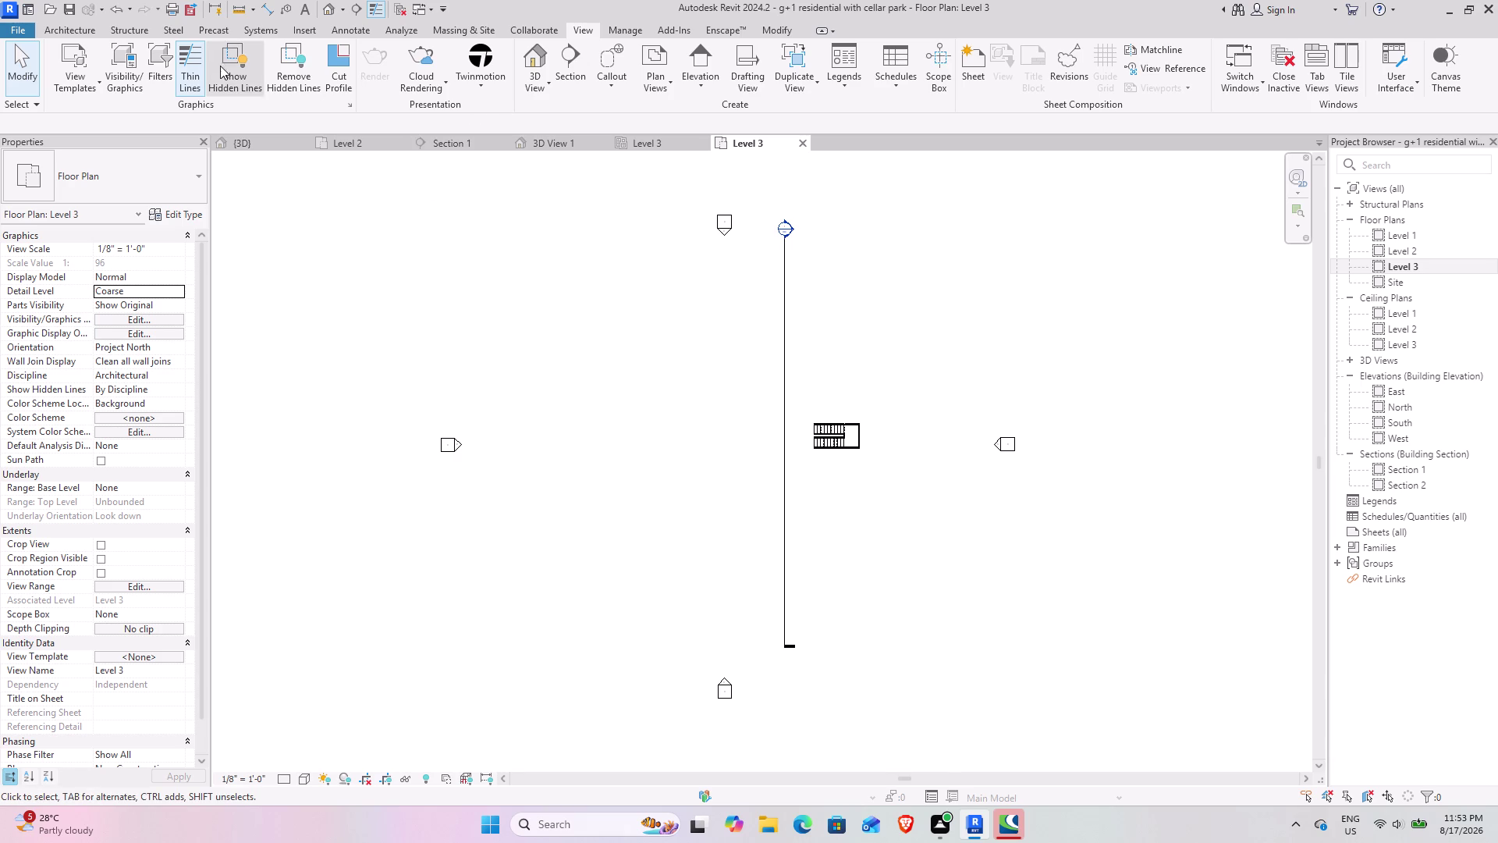
Start a Level 3 floor, save the project at the reminder, and reach File > Save As.
click(84, 25)
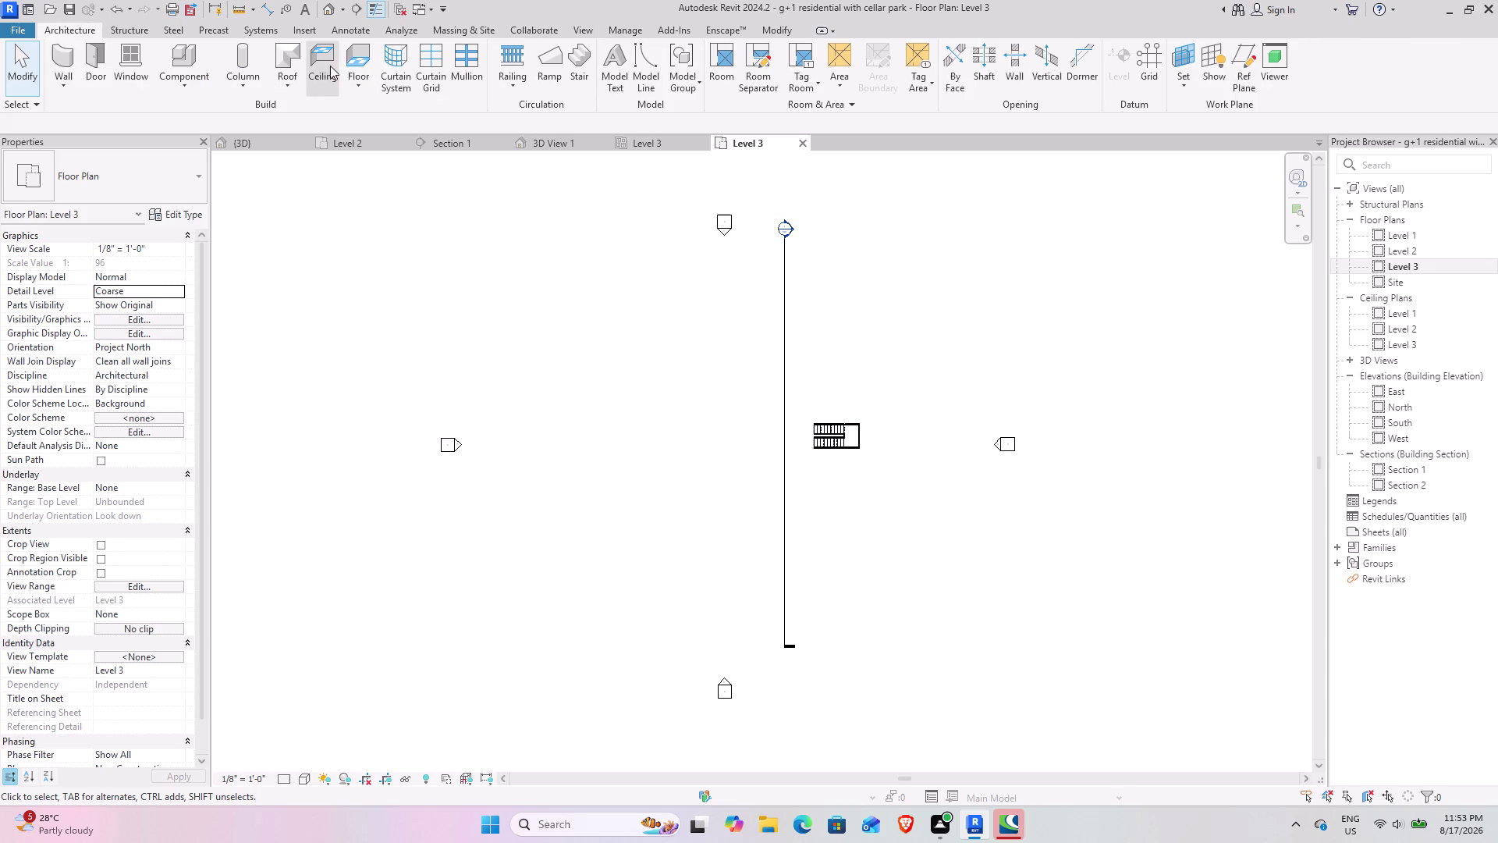
click(347, 64)
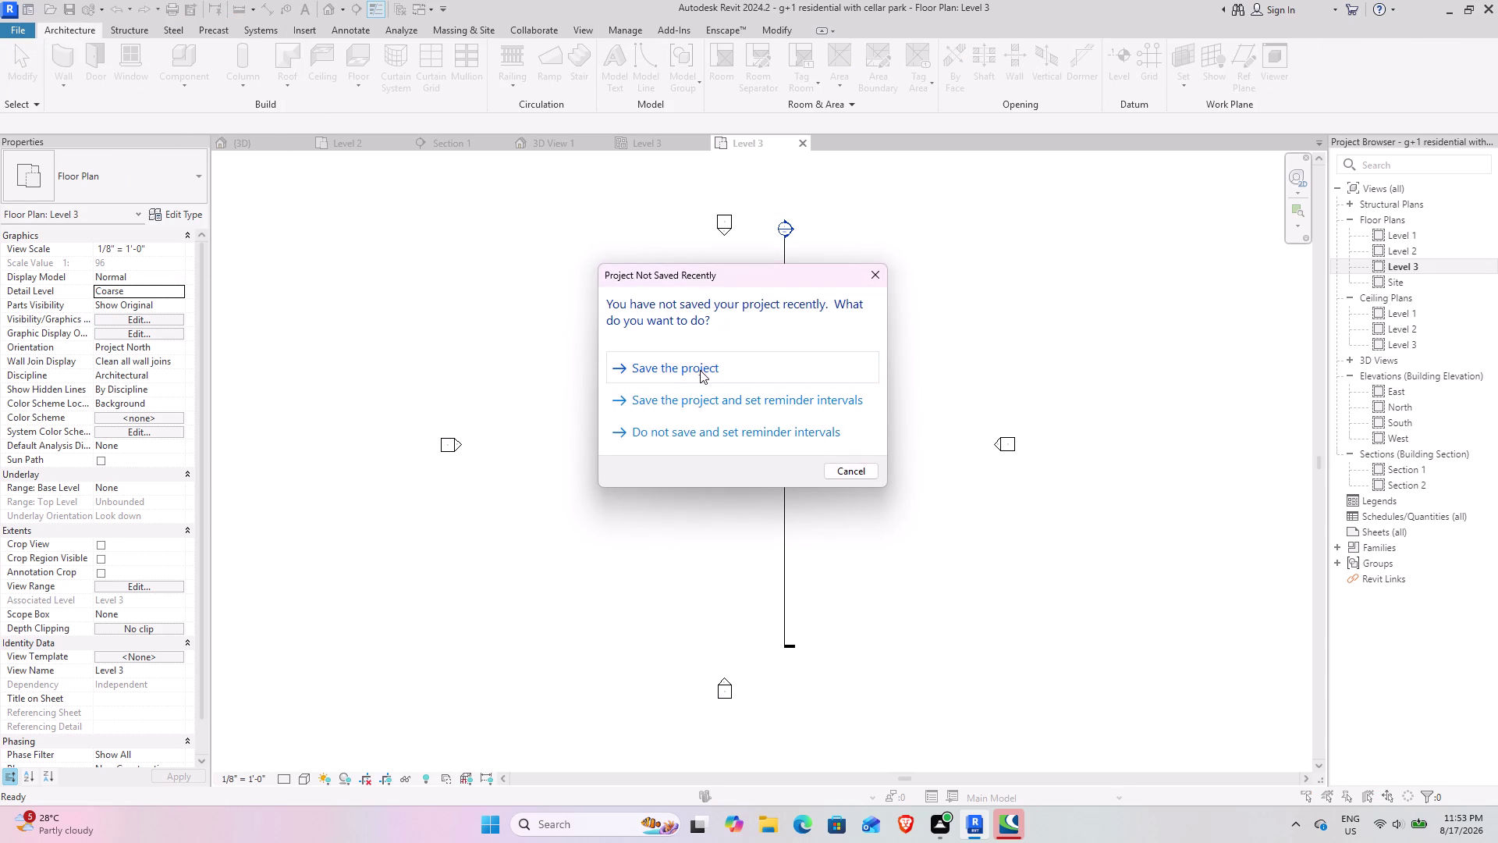
click(697, 369)
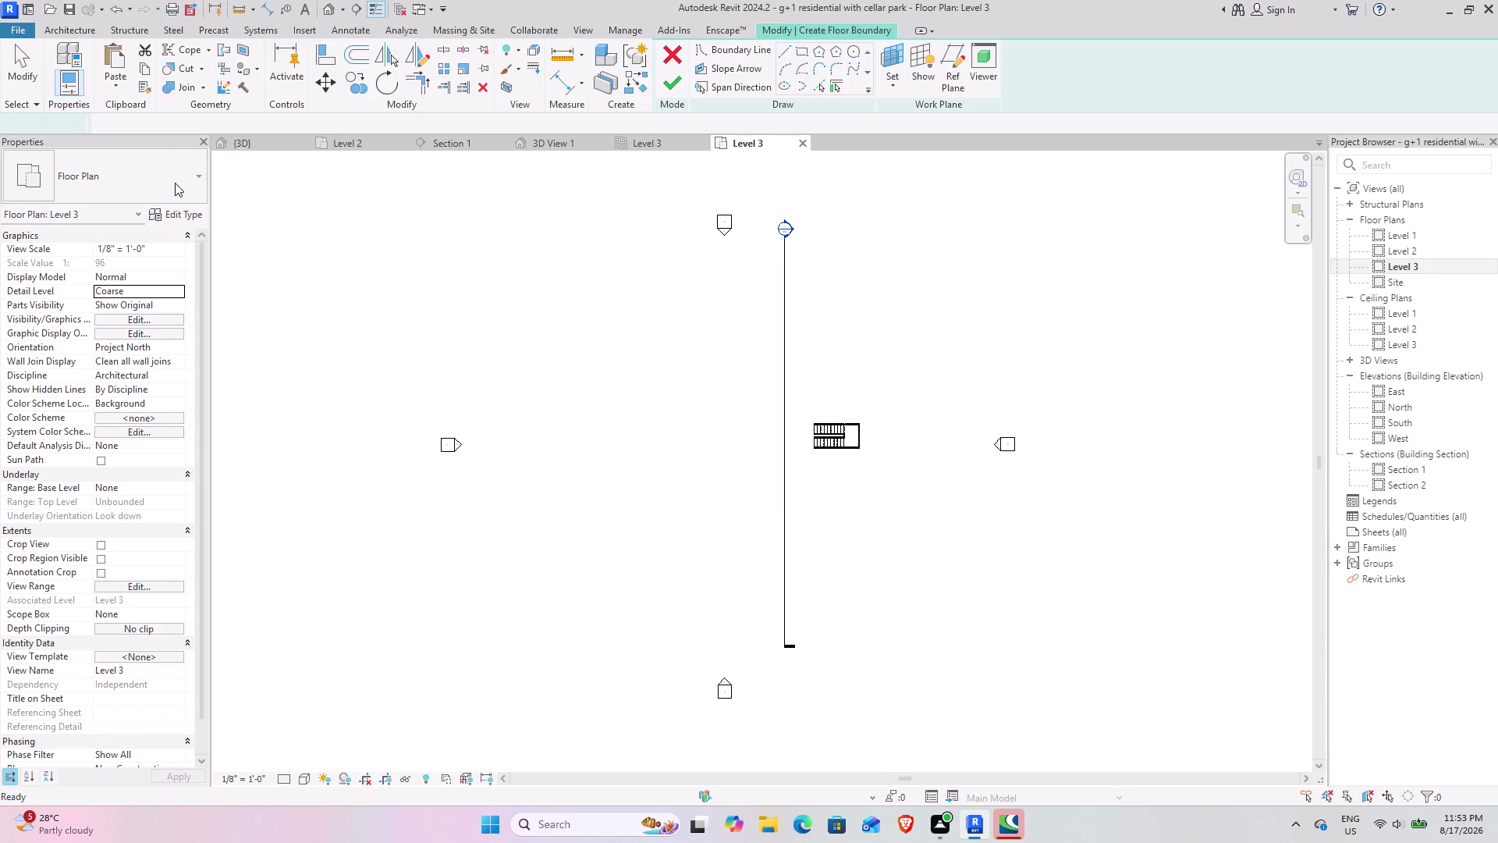
click(172, 180)
click(168, 185)
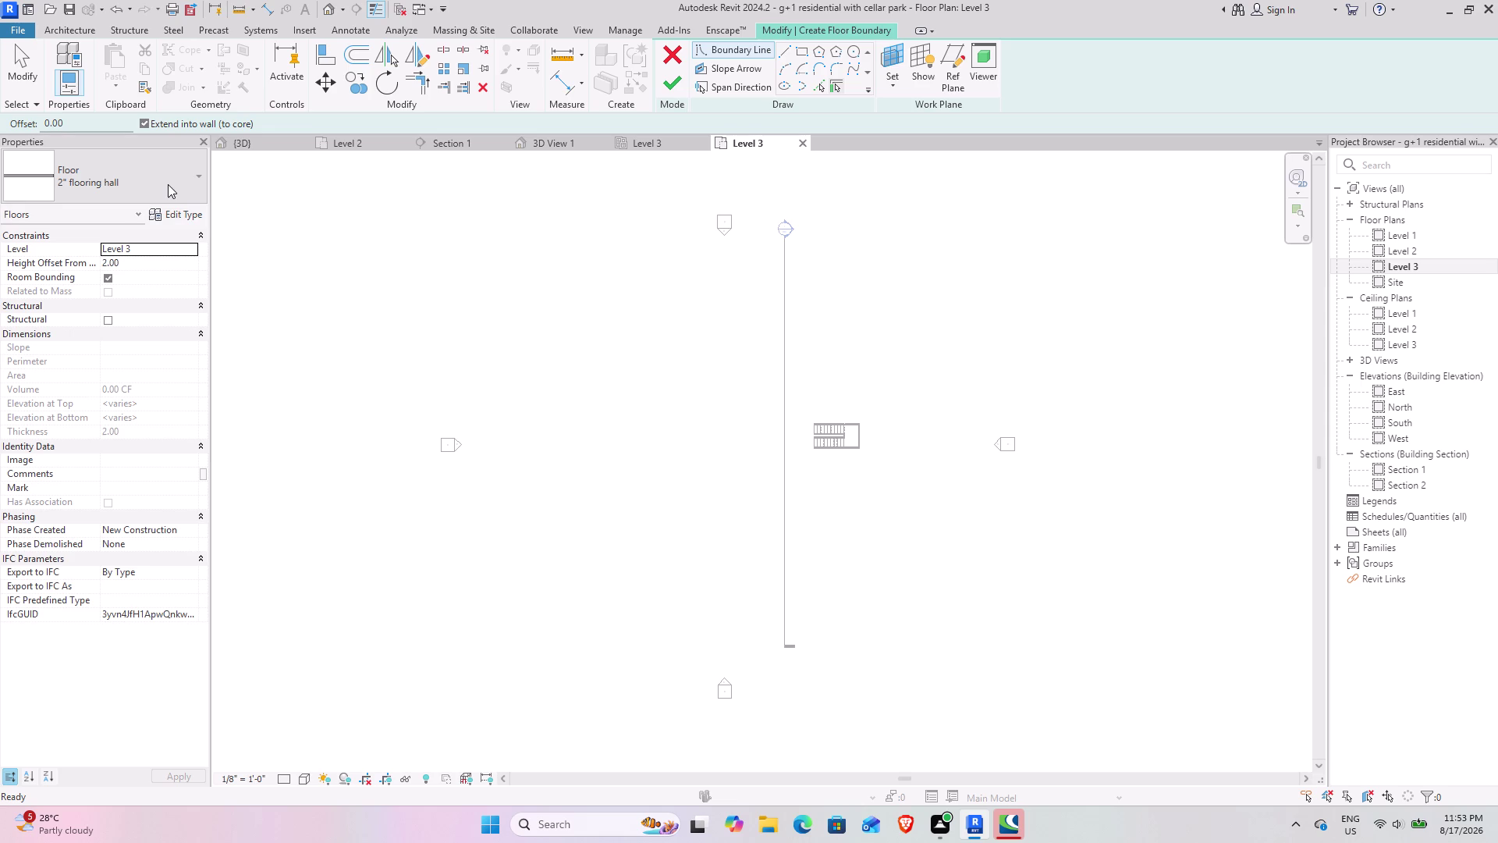
click(21, 28)
click(73, 211)
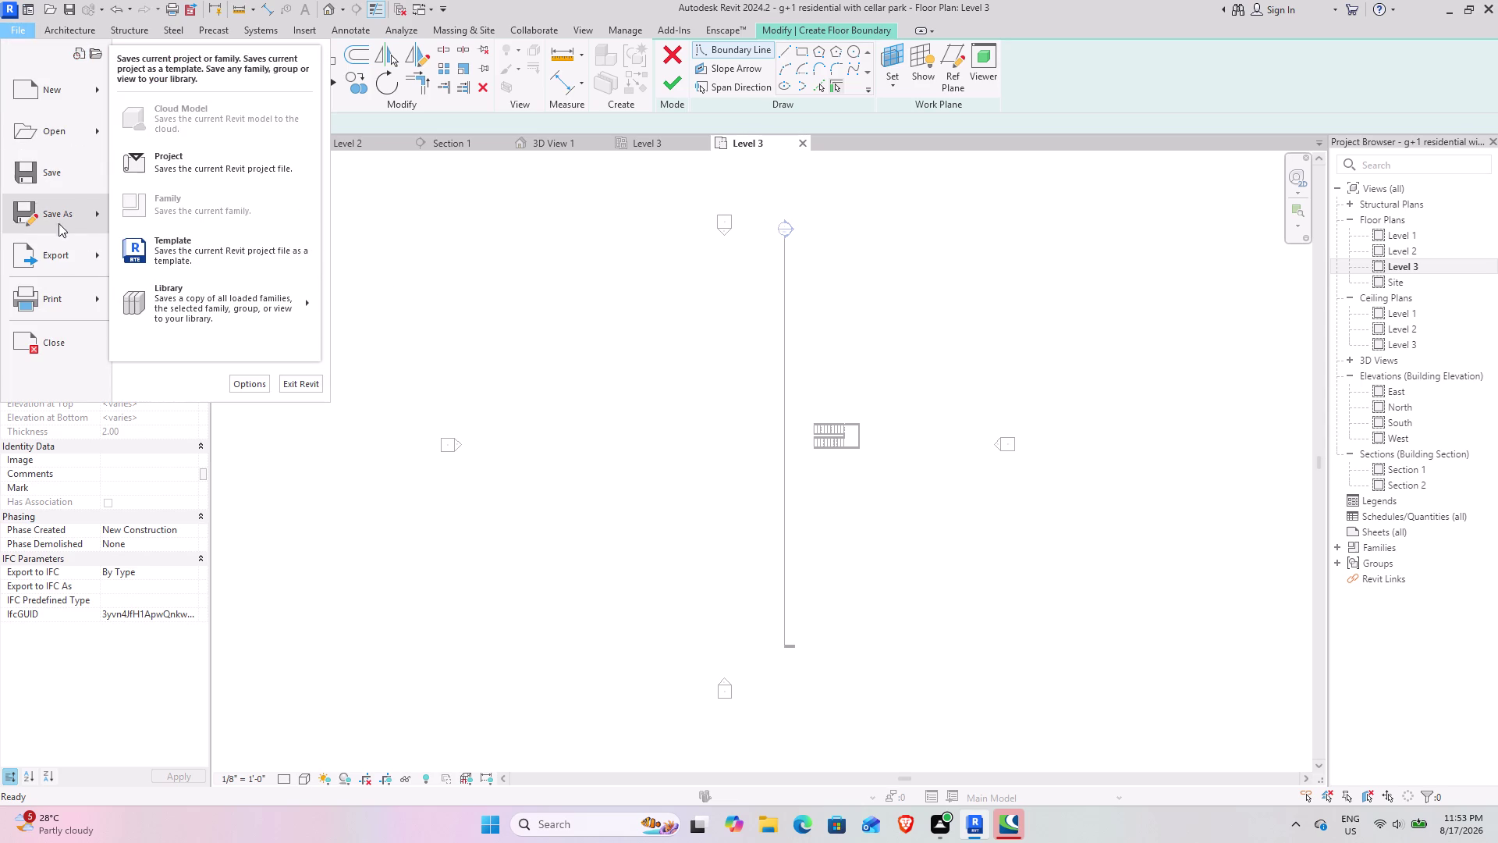
Save the project as 'g+1 residential with cellar park' with maximum backups set to 1.
click(49, 218)
click(198, 164)
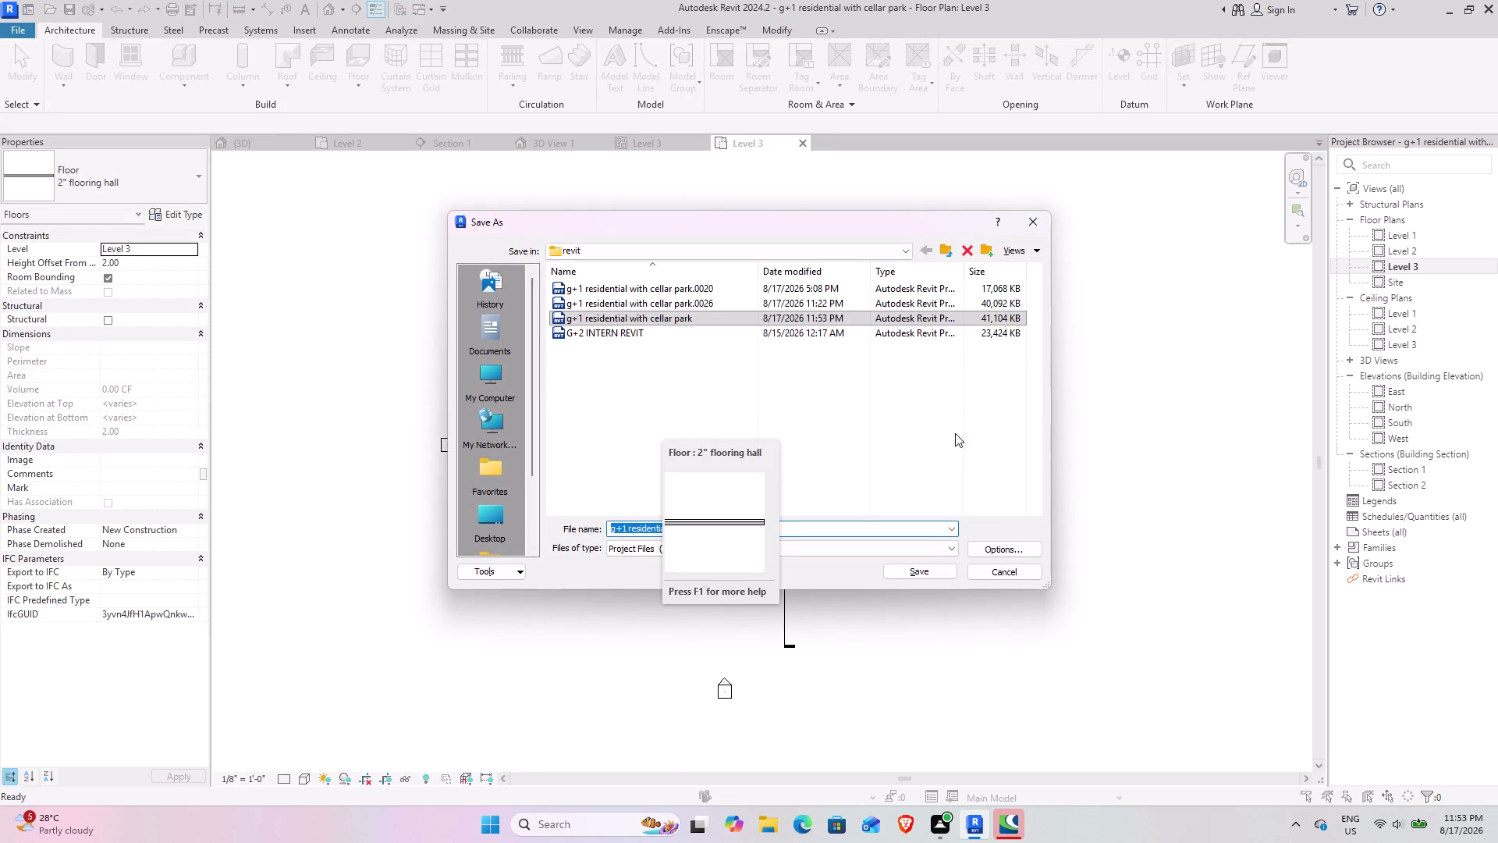
click(1009, 541)
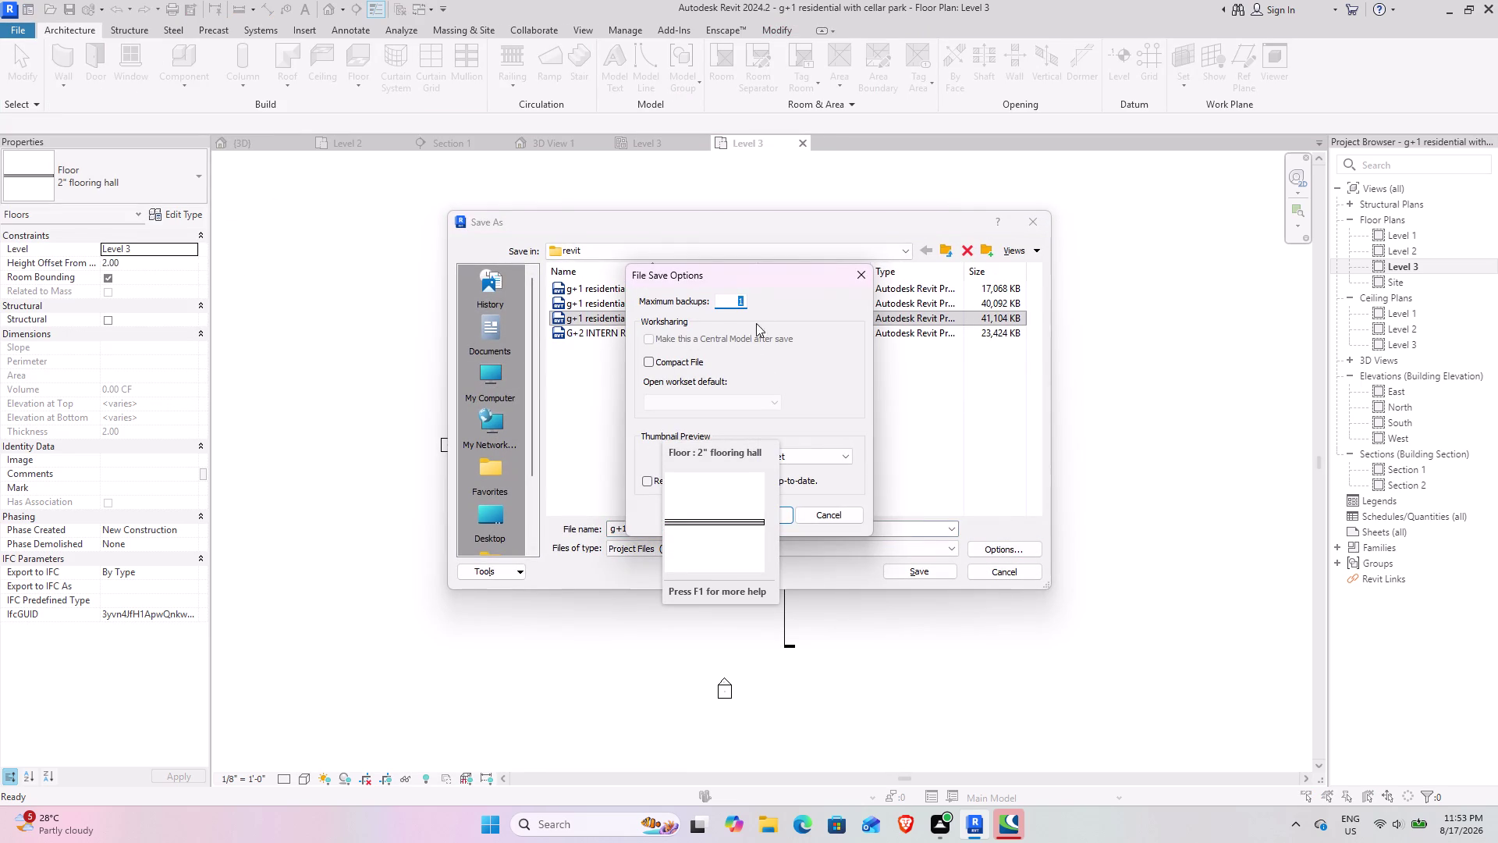
click(783, 515)
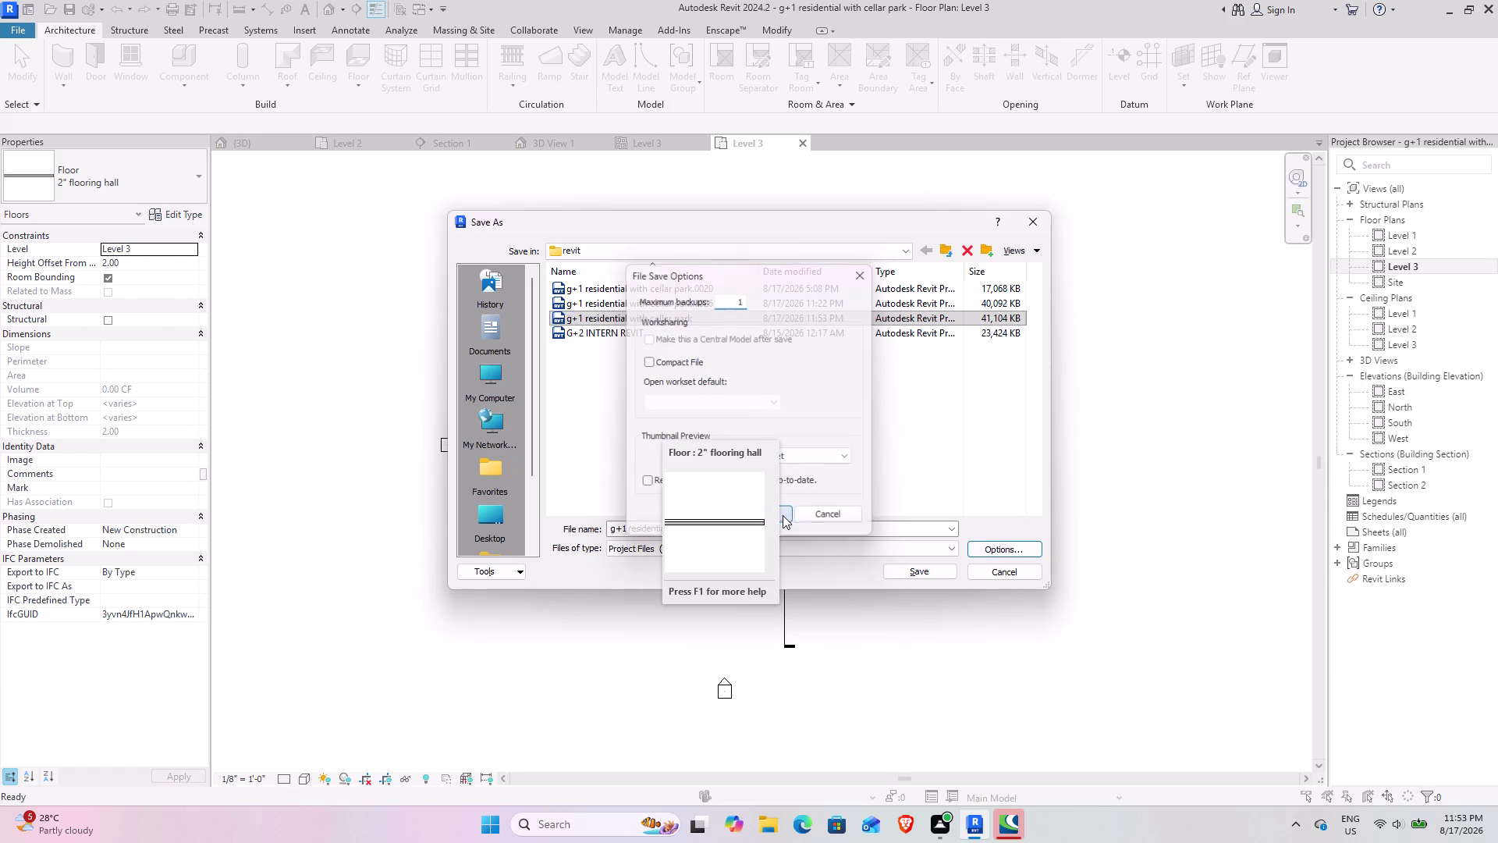
click(910, 567)
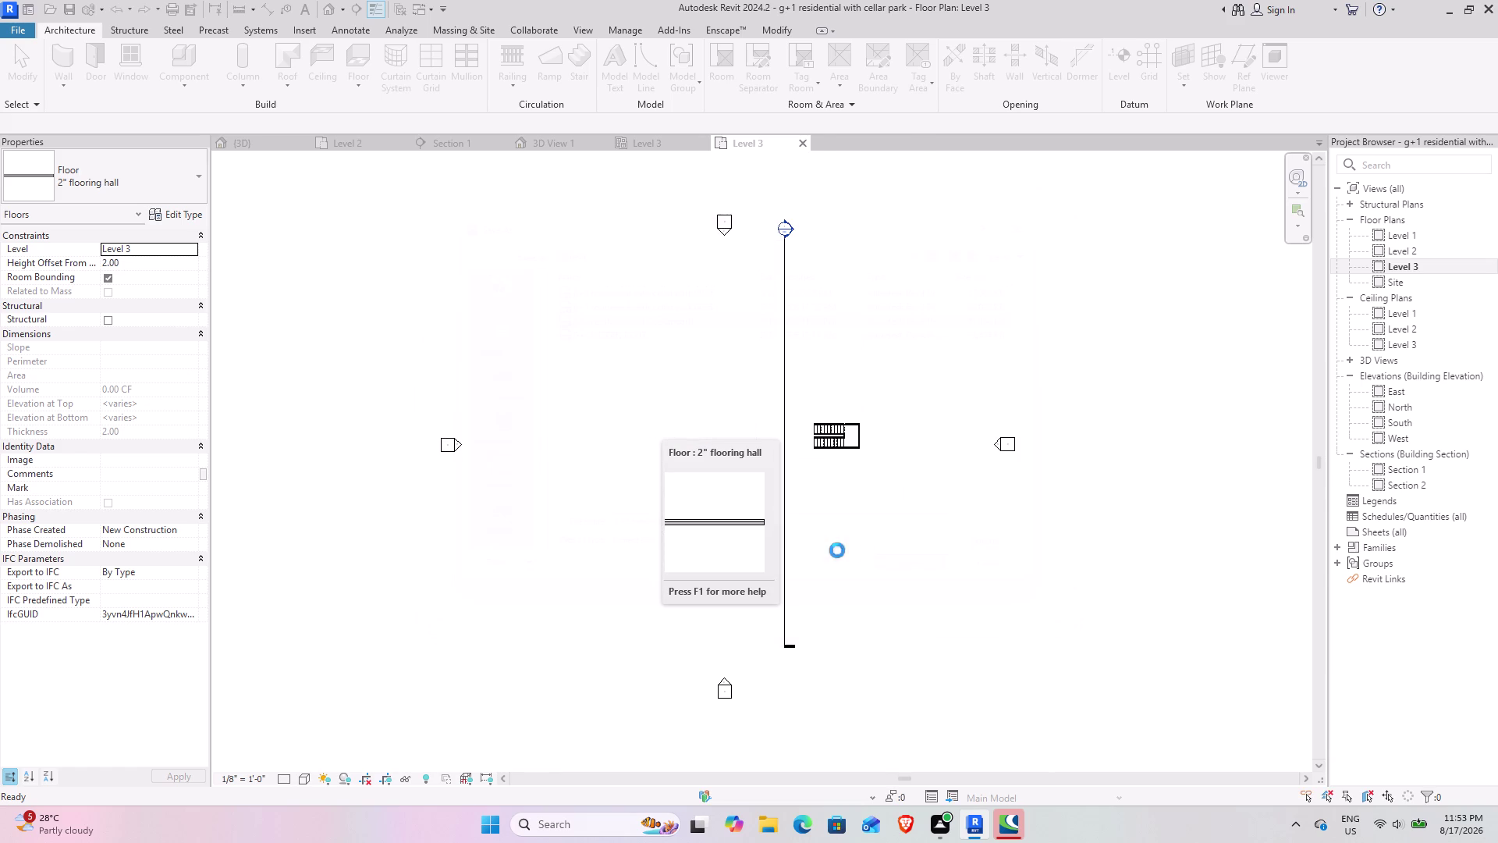
scroll(down, 3)
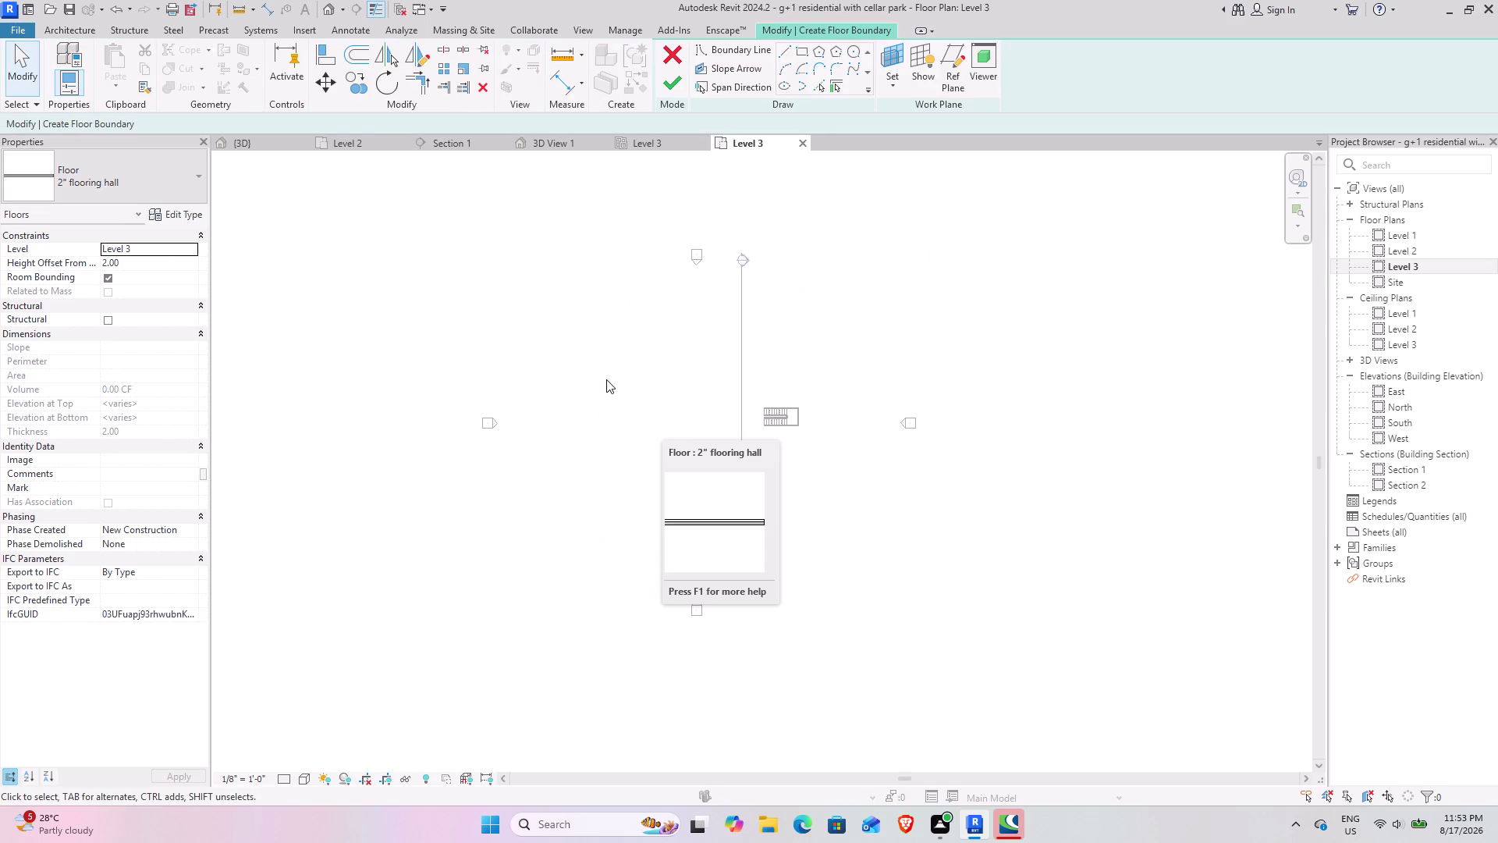
Pan the Level 3 plan and cancel the floor sketch without creating a floor.
middle_drag(609, 383, 772, 469)
middle_drag(732, 352, 479, 285)
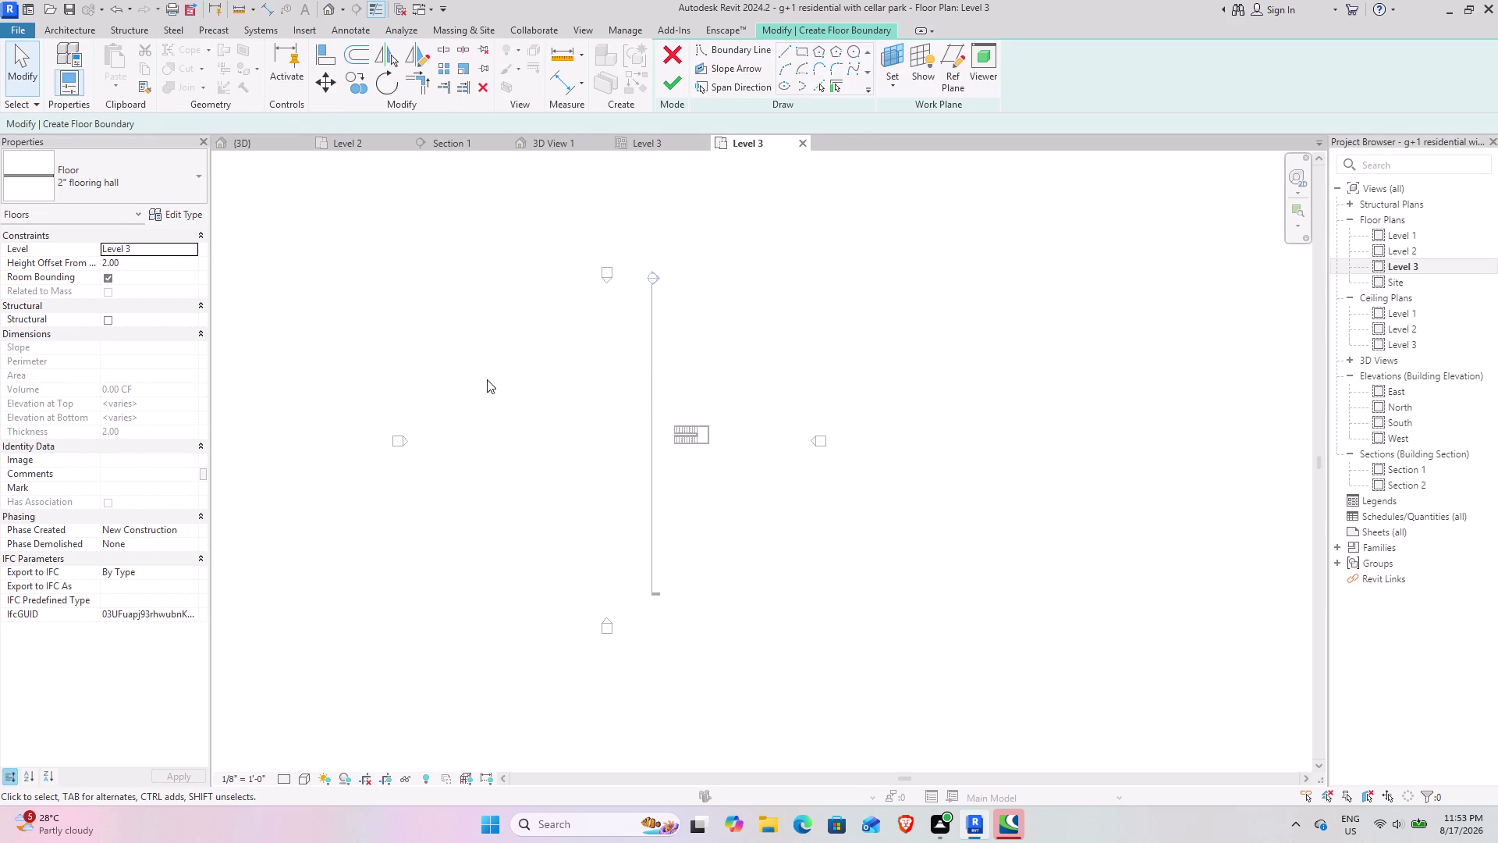
click(19, 58)
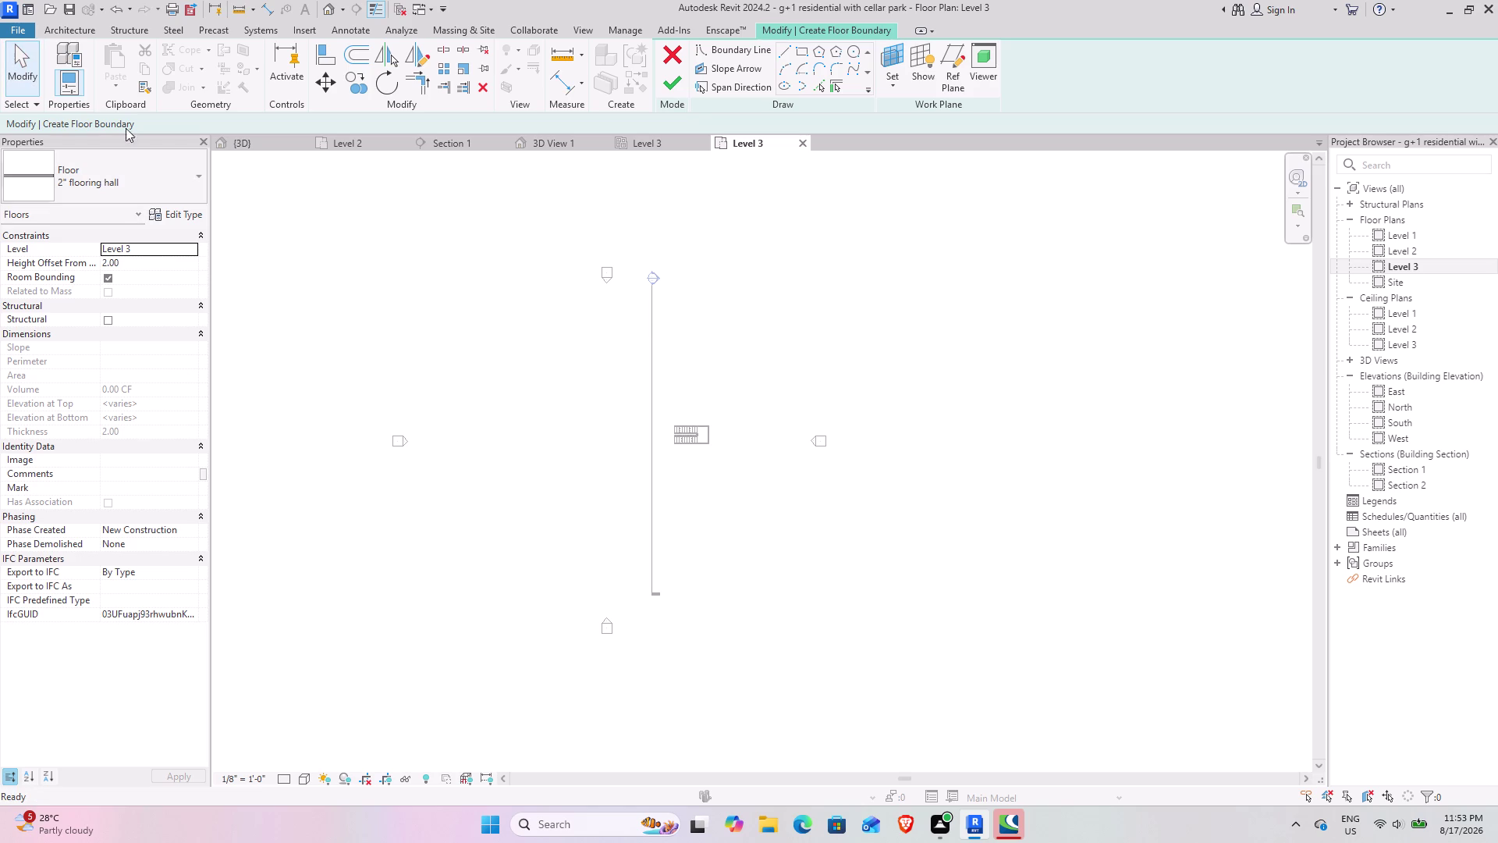
click(664, 56)
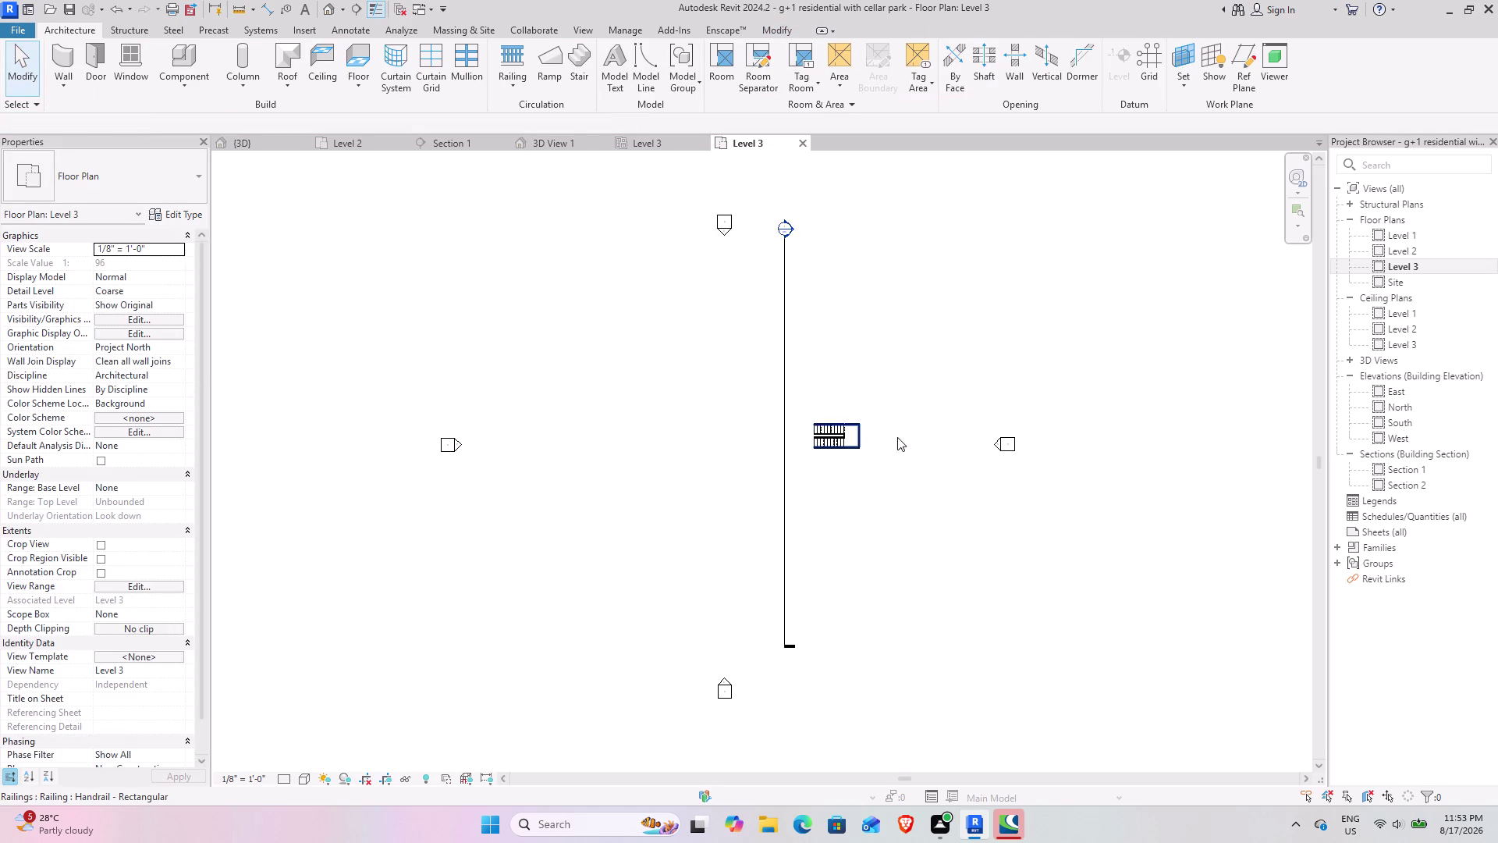
scroll(up, 3)
scroll(down, 3)
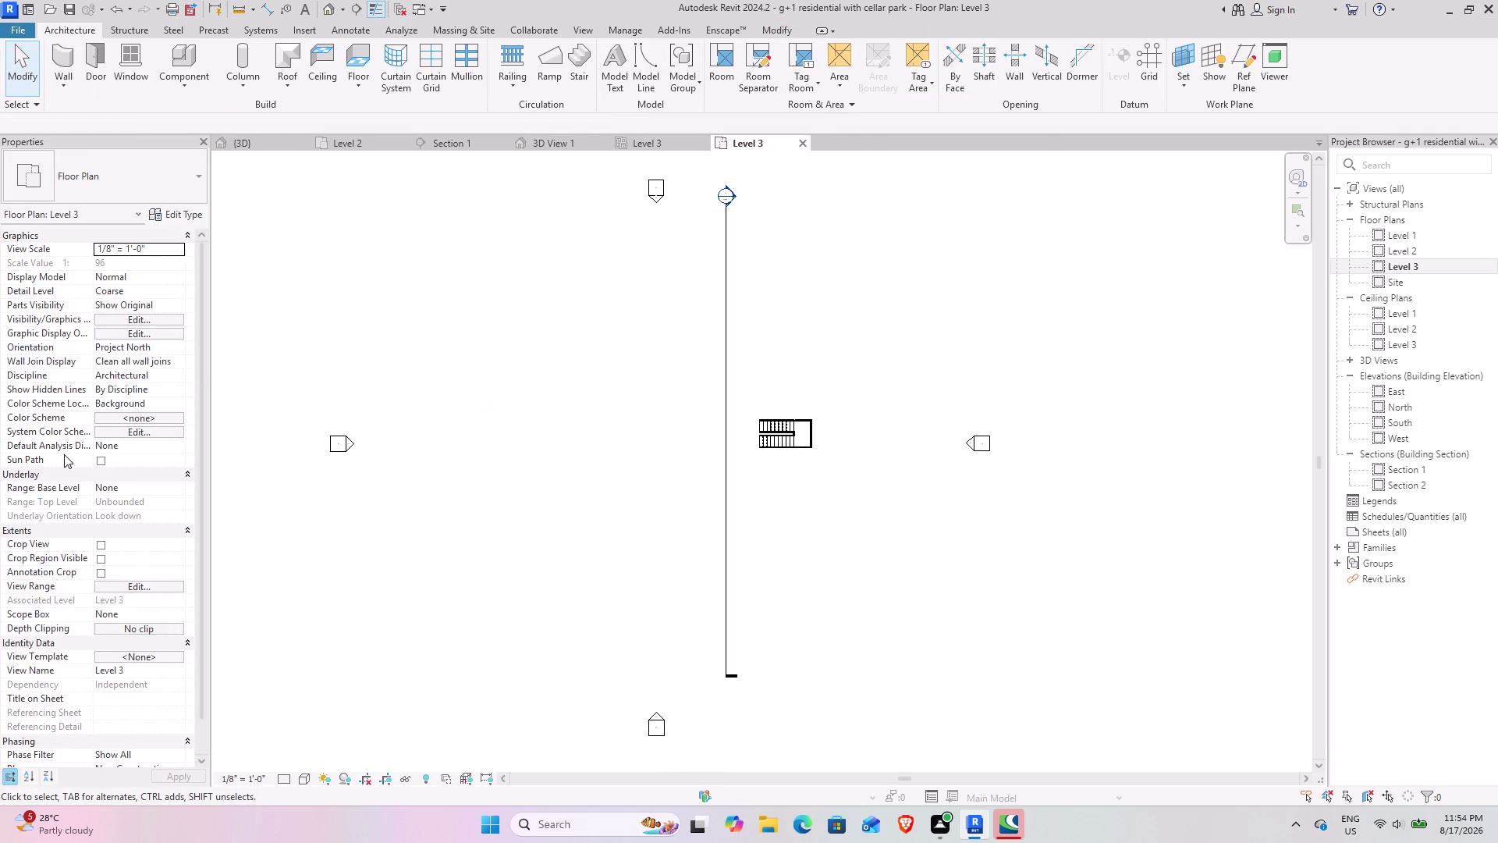
click(179, 487)
click(122, 511)
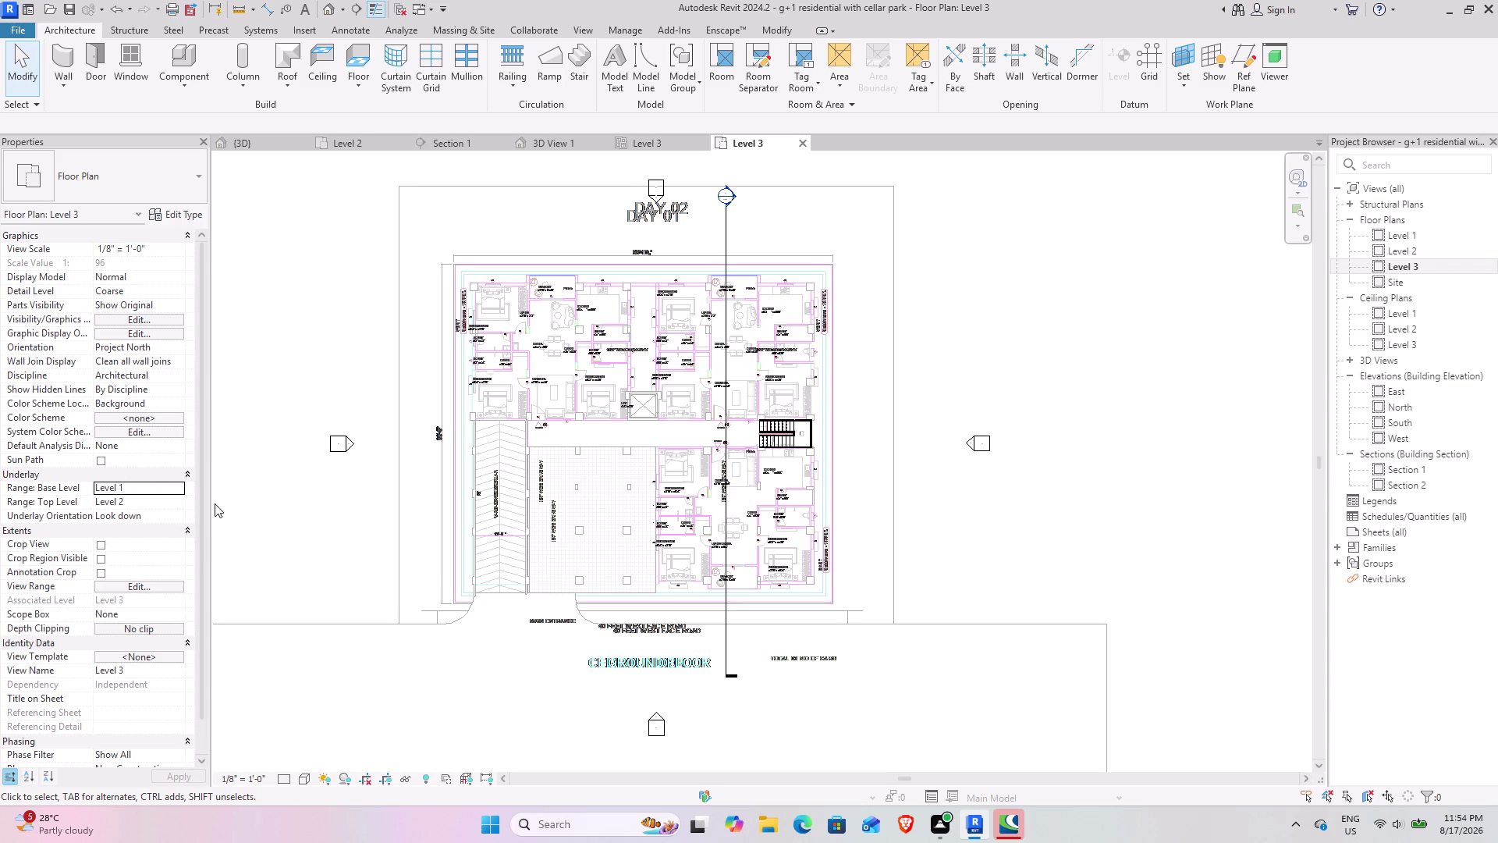
scroll(up, 3)
scroll(up, 3)
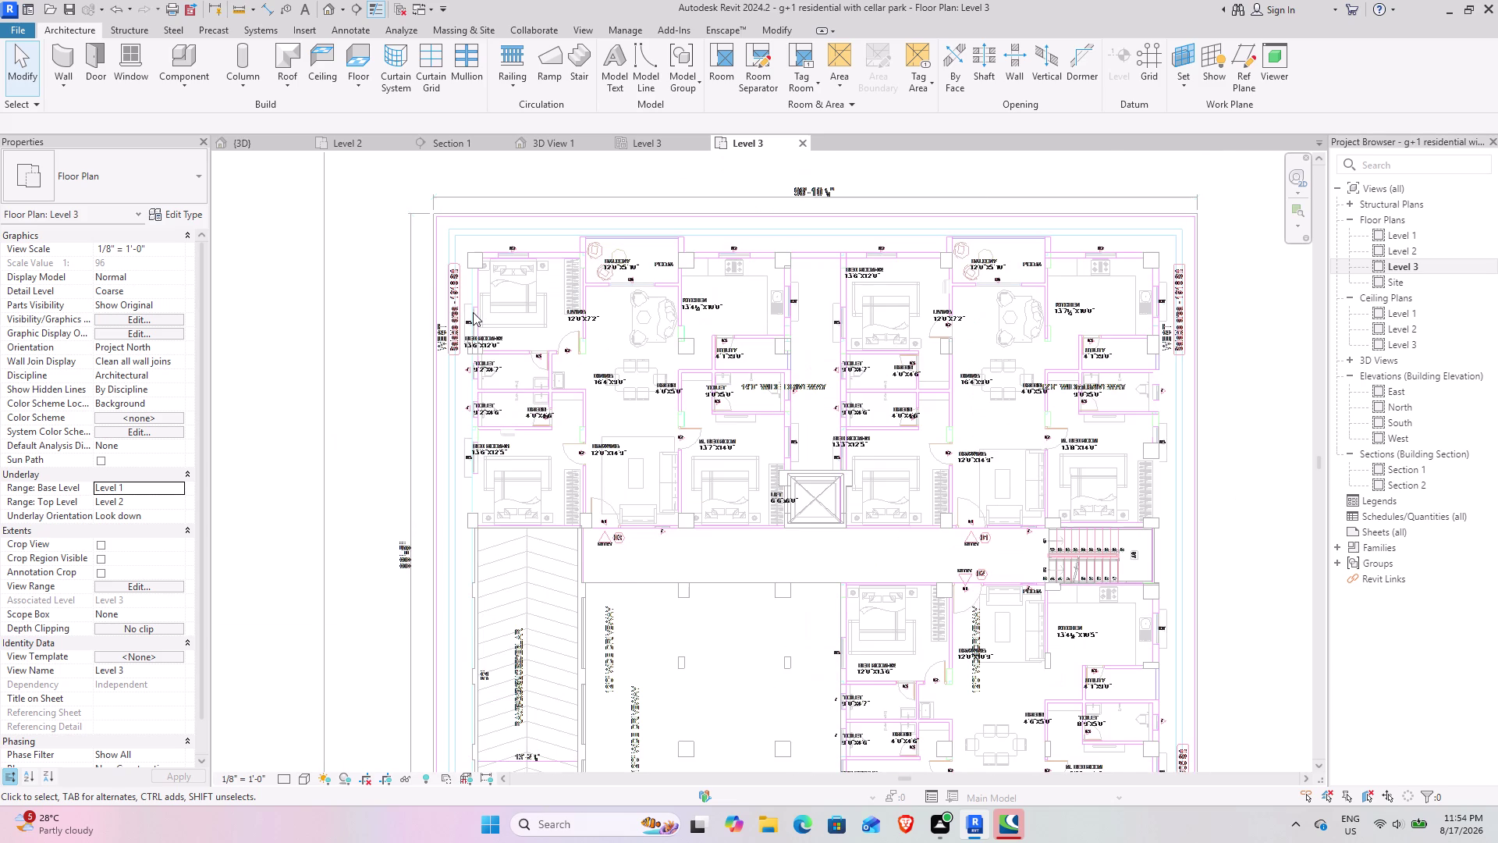
scroll(up, 3)
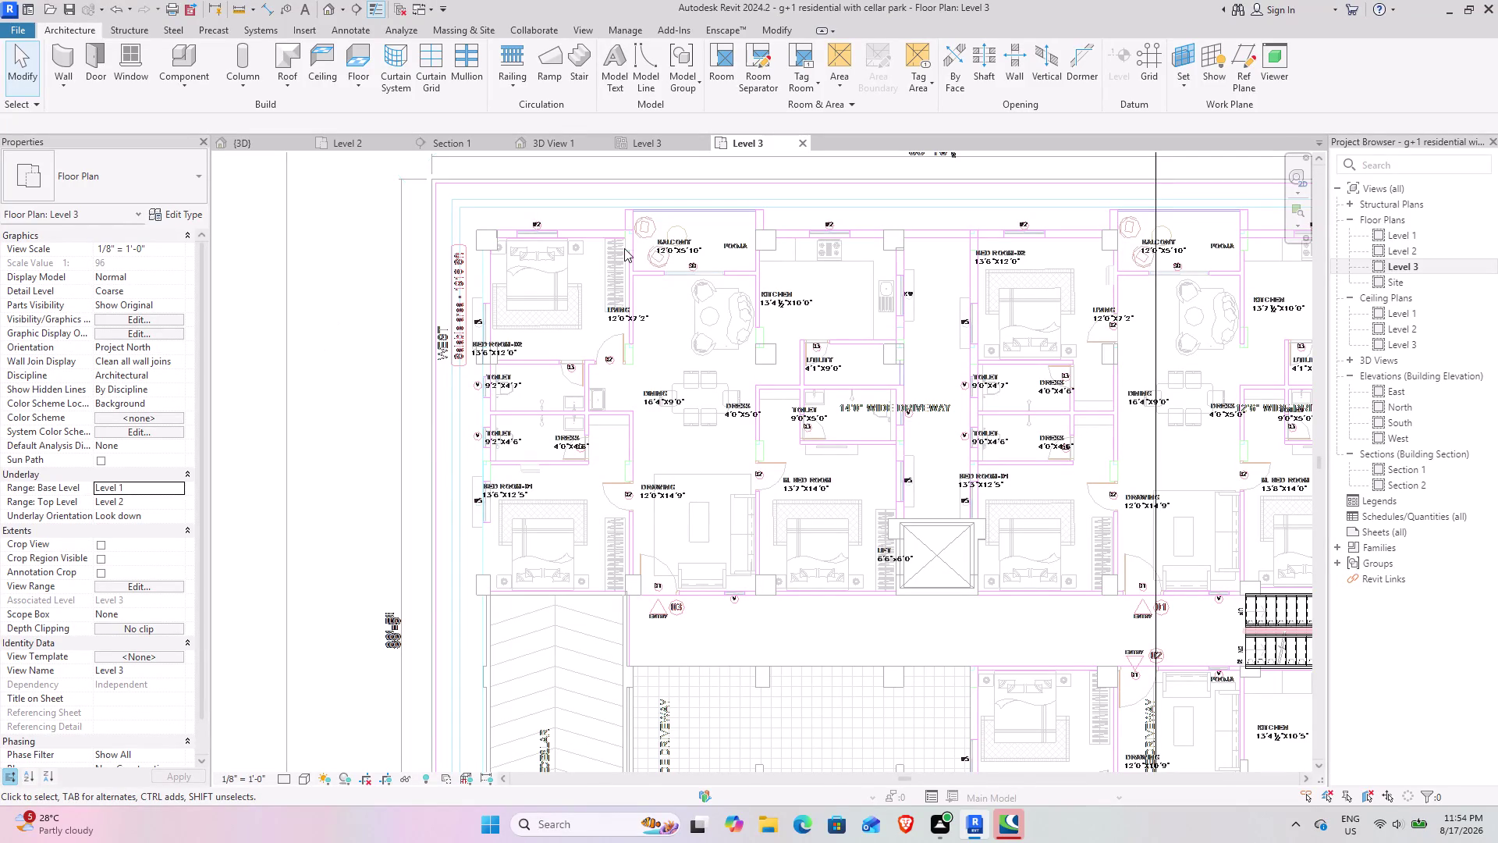
middle_drag(594, 268, 397, 350)
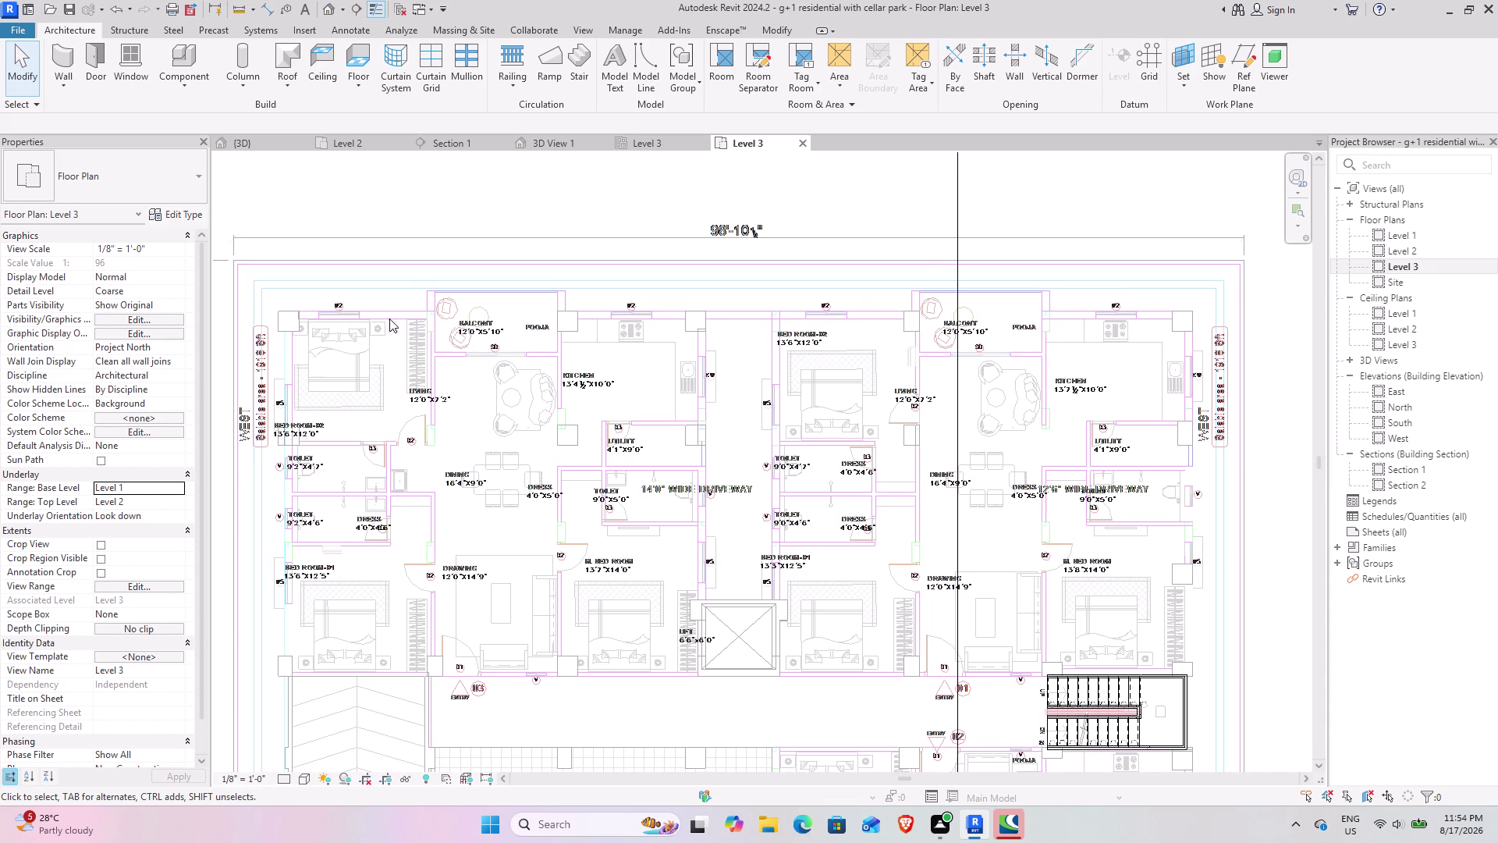
middle_drag(463, 454, 479, 421)
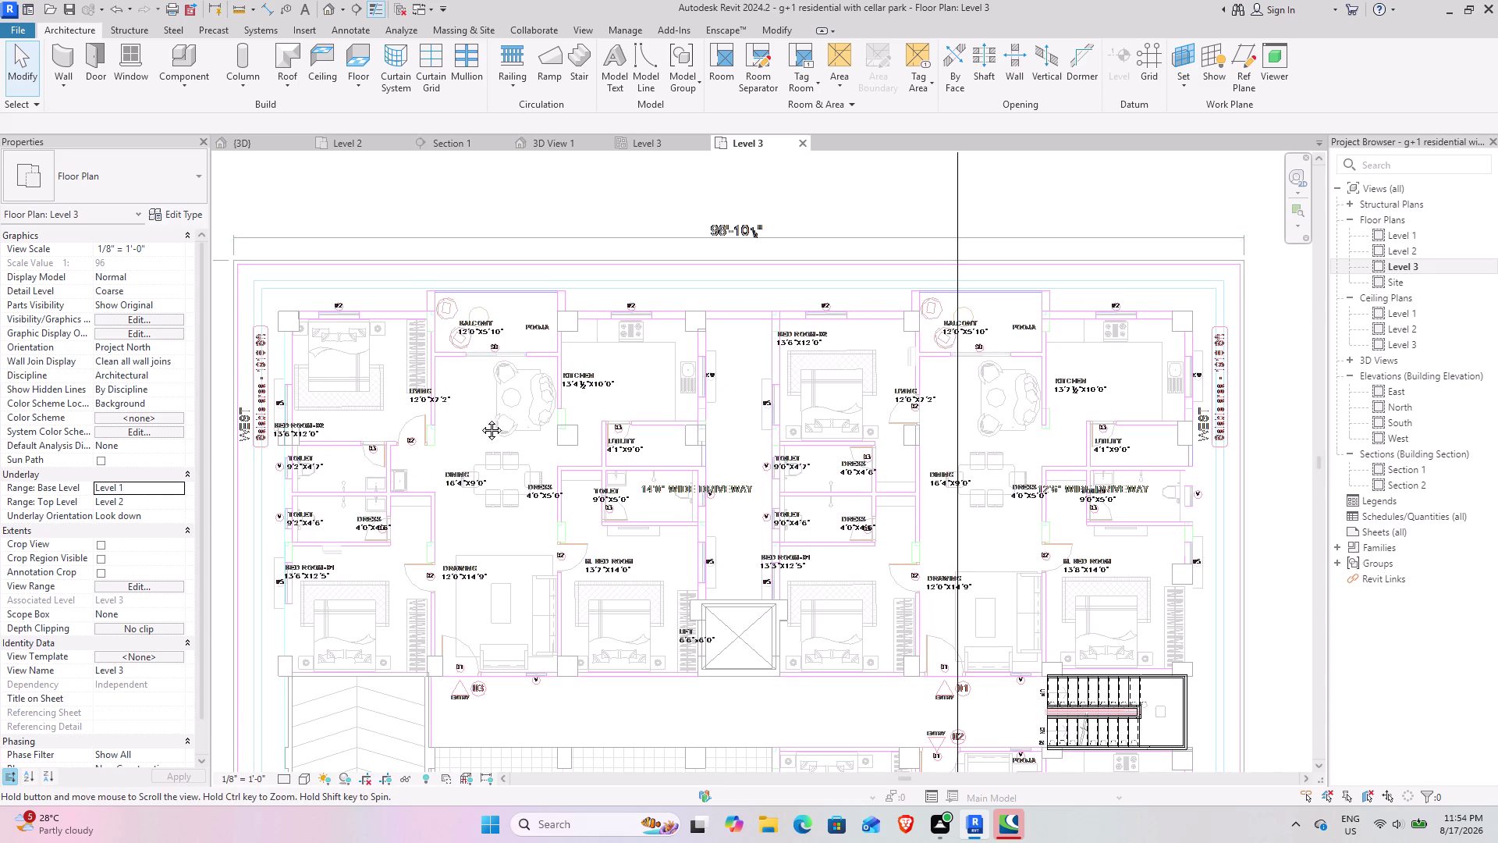
middle_drag(479, 421, 525, 216)
middle_drag(515, 571, 526, 340)
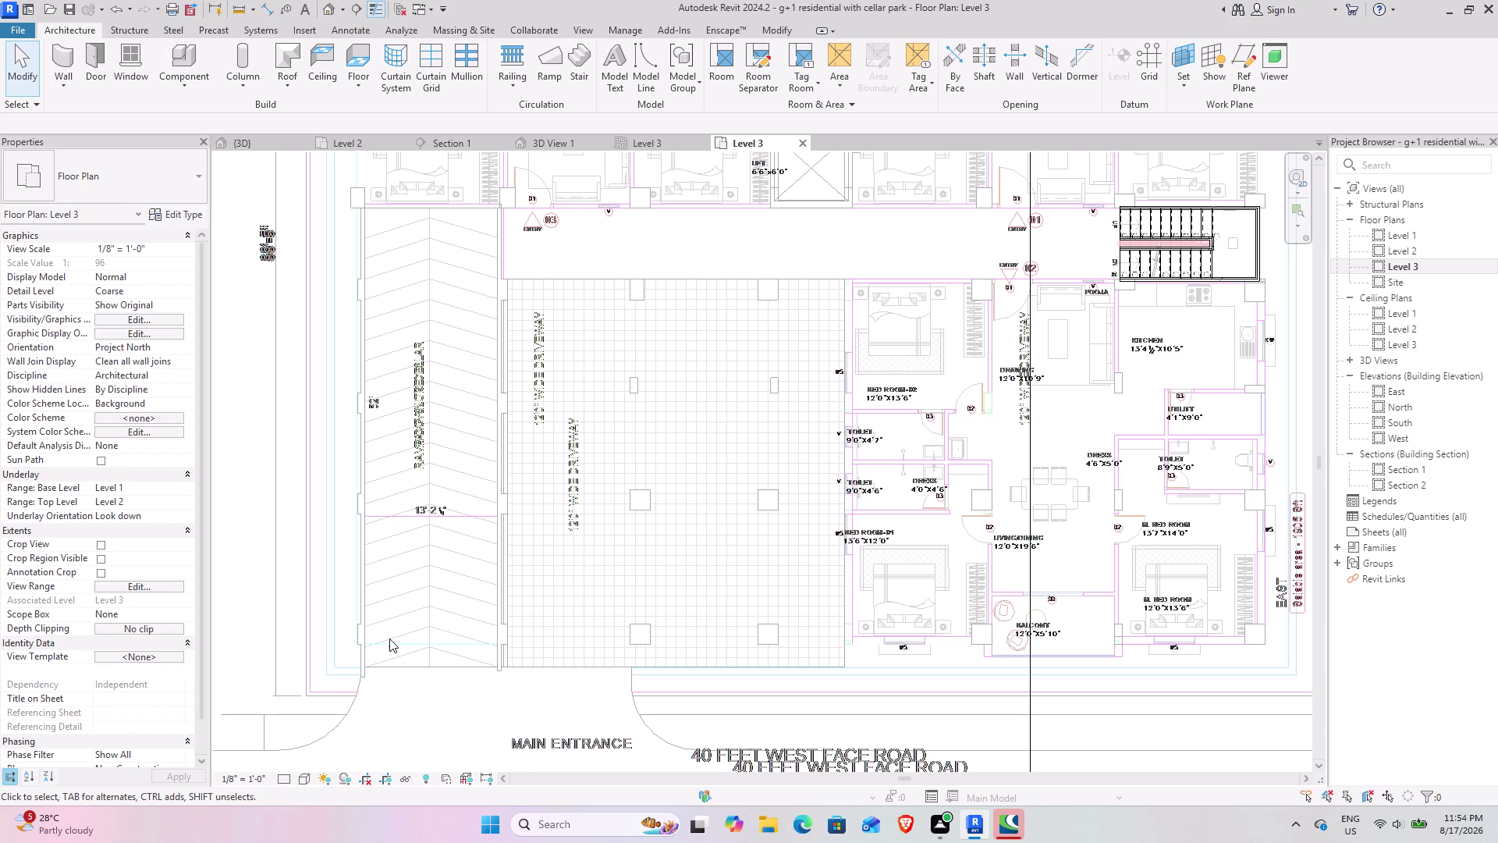
middle_drag(822, 580, 536, 631)
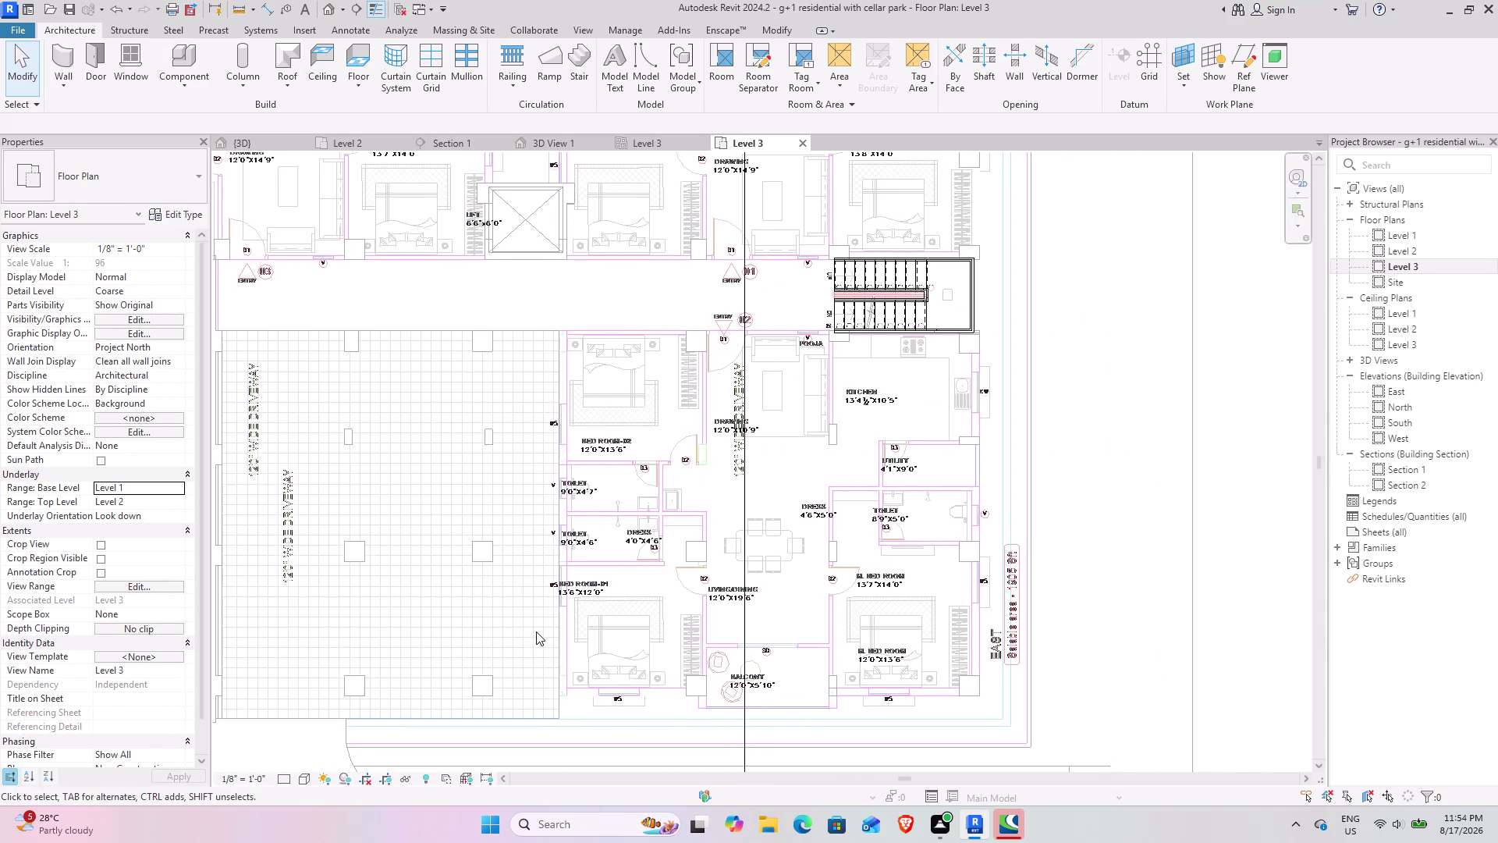
scroll(up, 3)
scroll(up, 3)
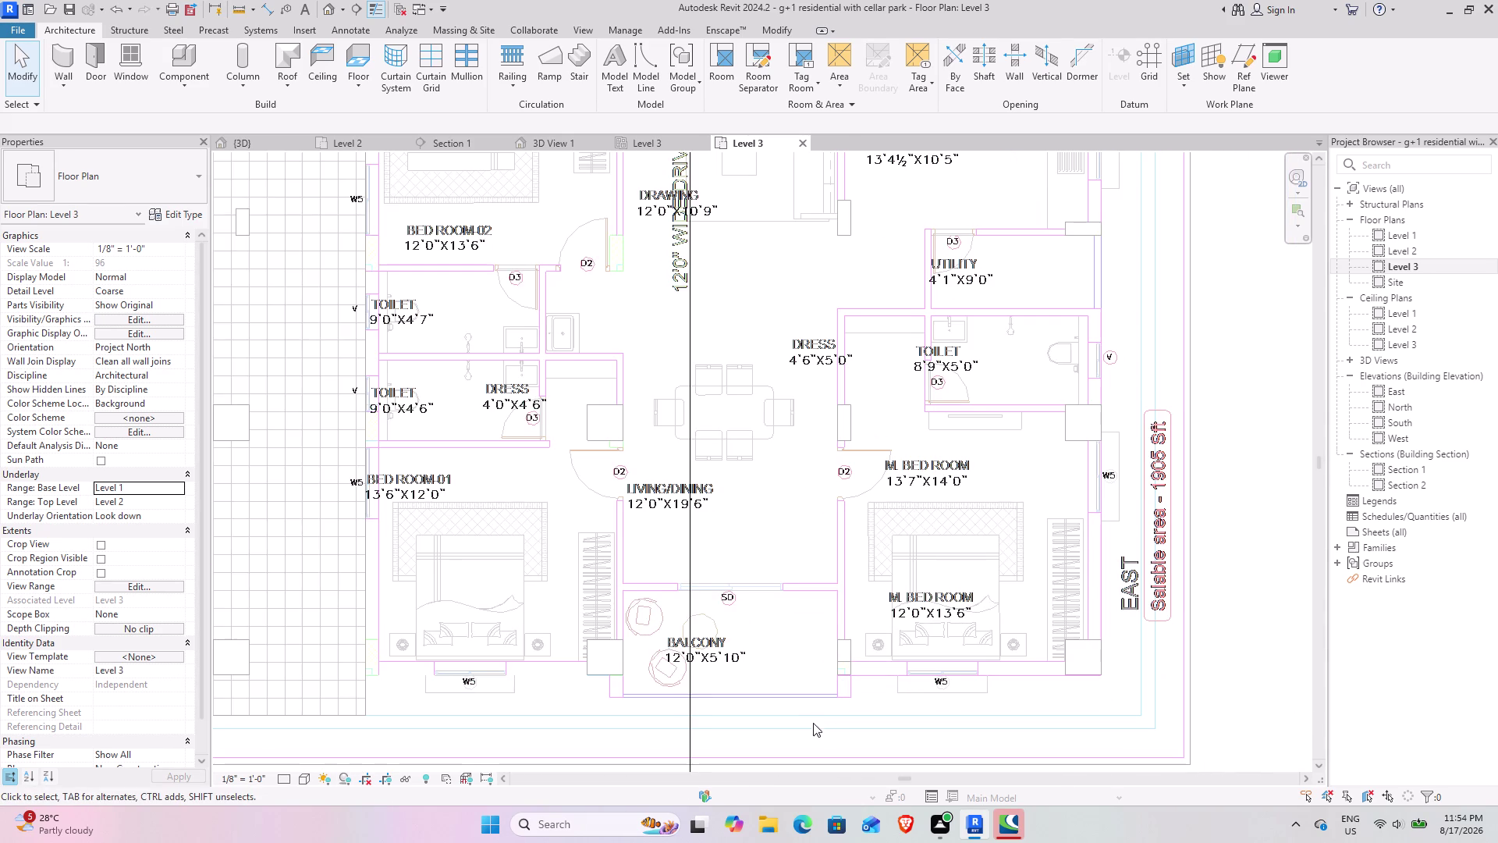
middle_drag(810, 720, 804, 614)
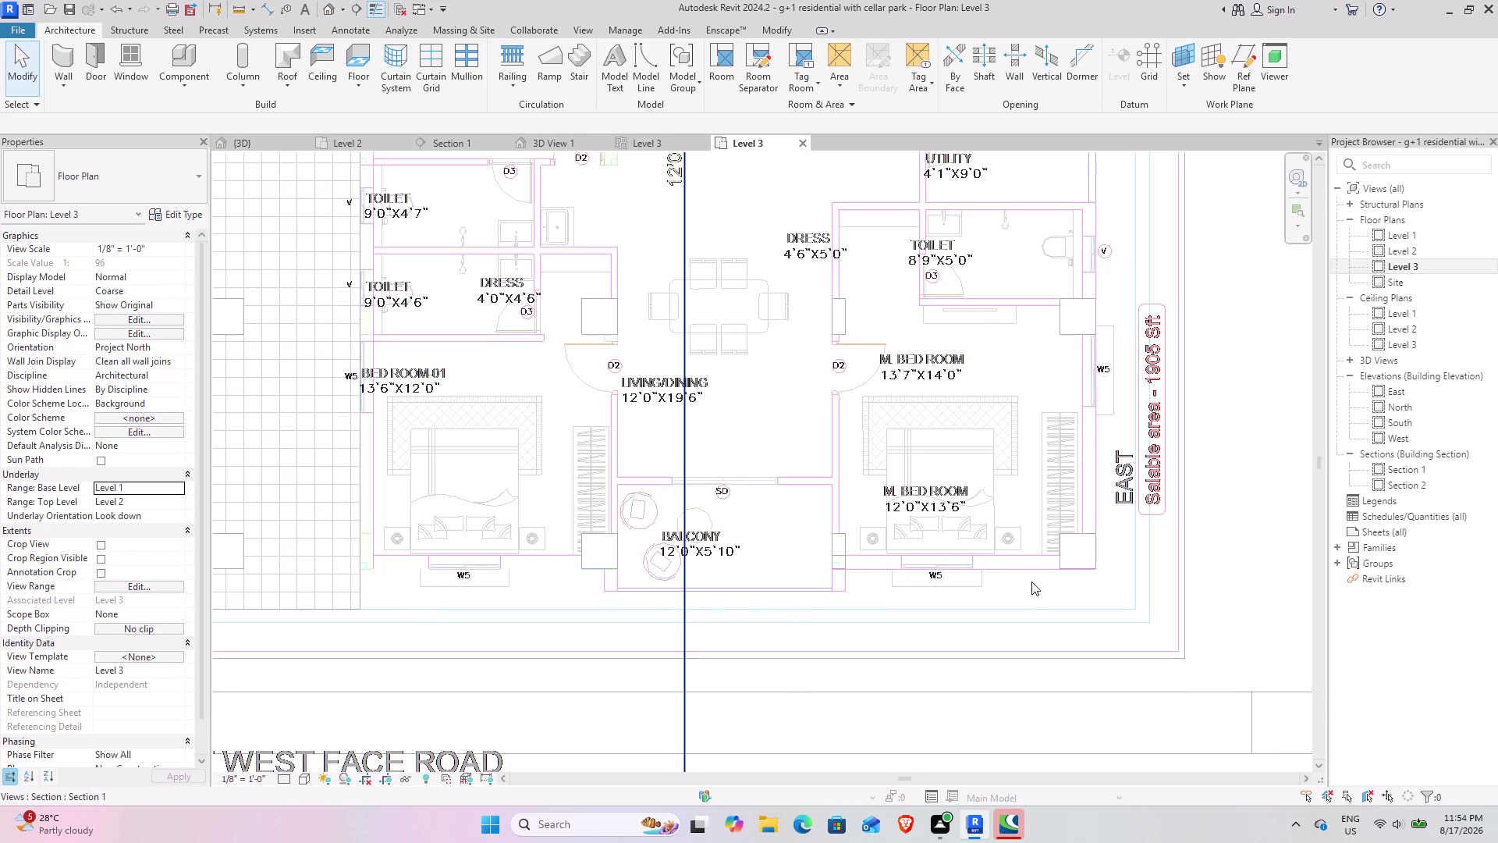
scroll(down, 3)
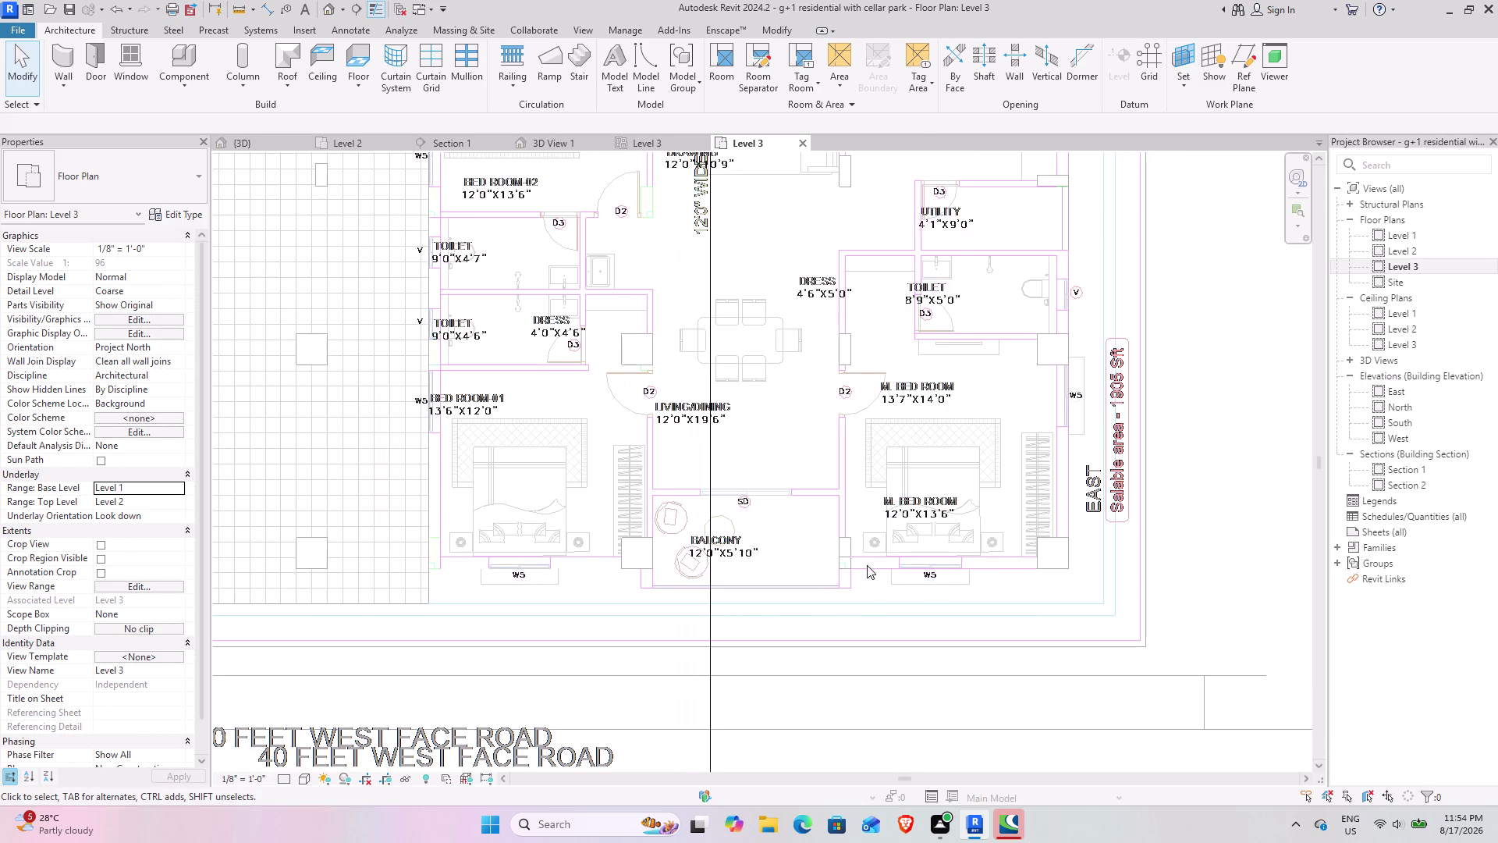
middle_drag(840, 553, 798, 681)
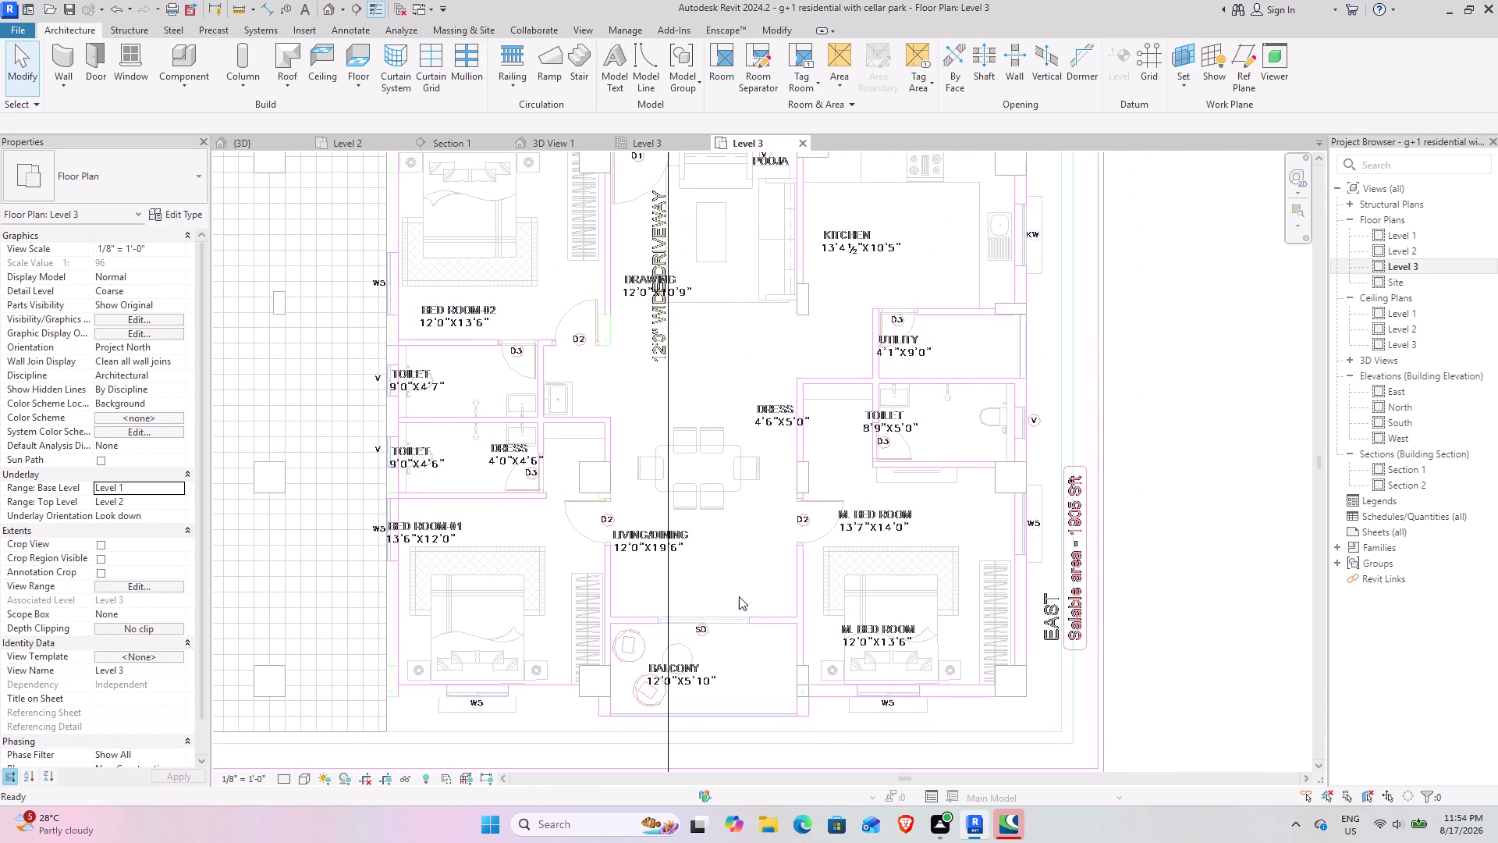
middle_drag(746, 527, 740, 512)
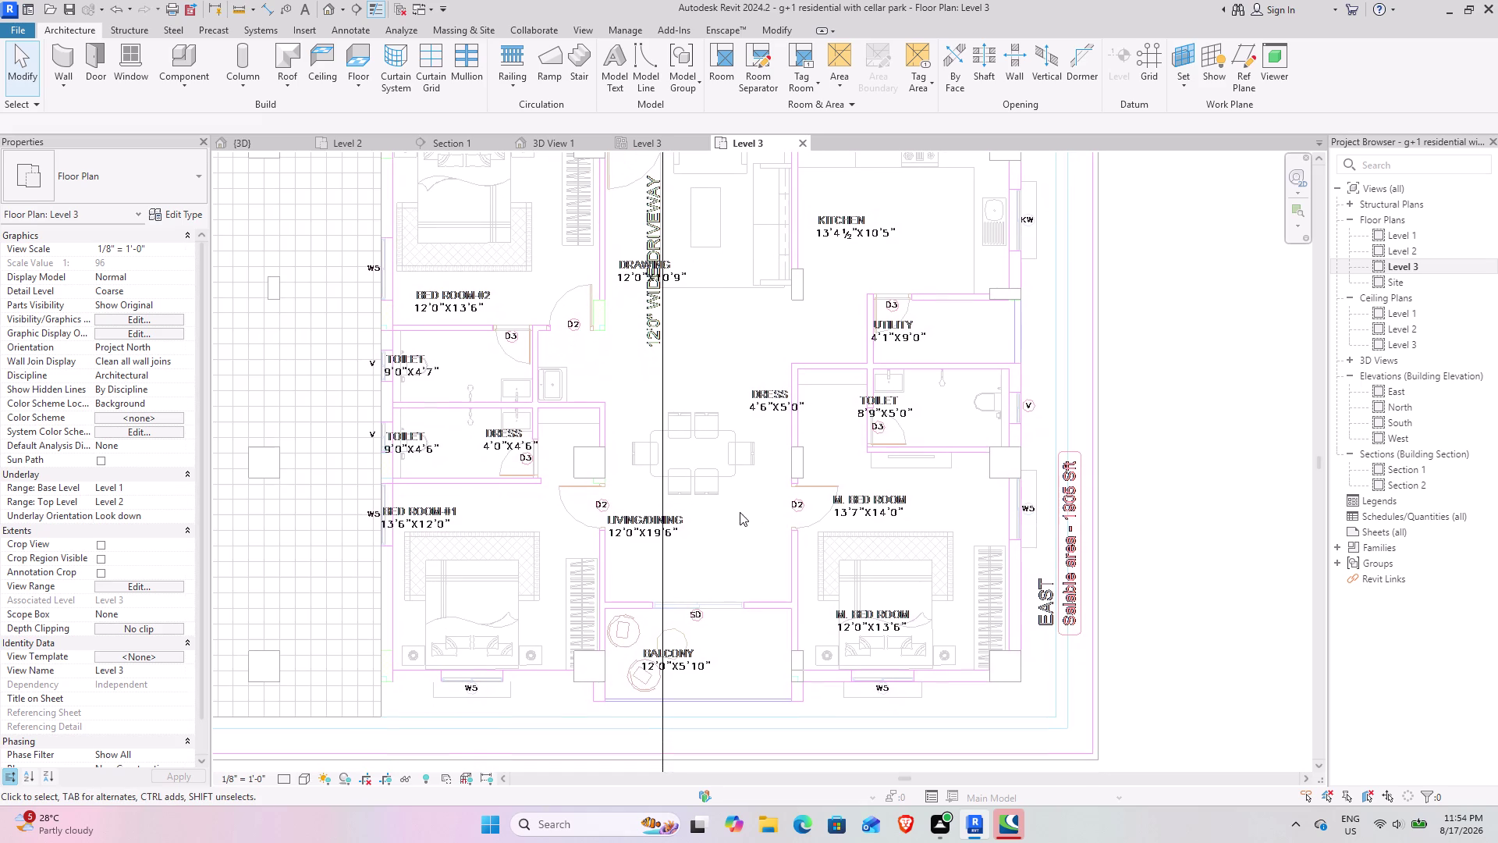
middle_drag(532, 701, 712, 659)
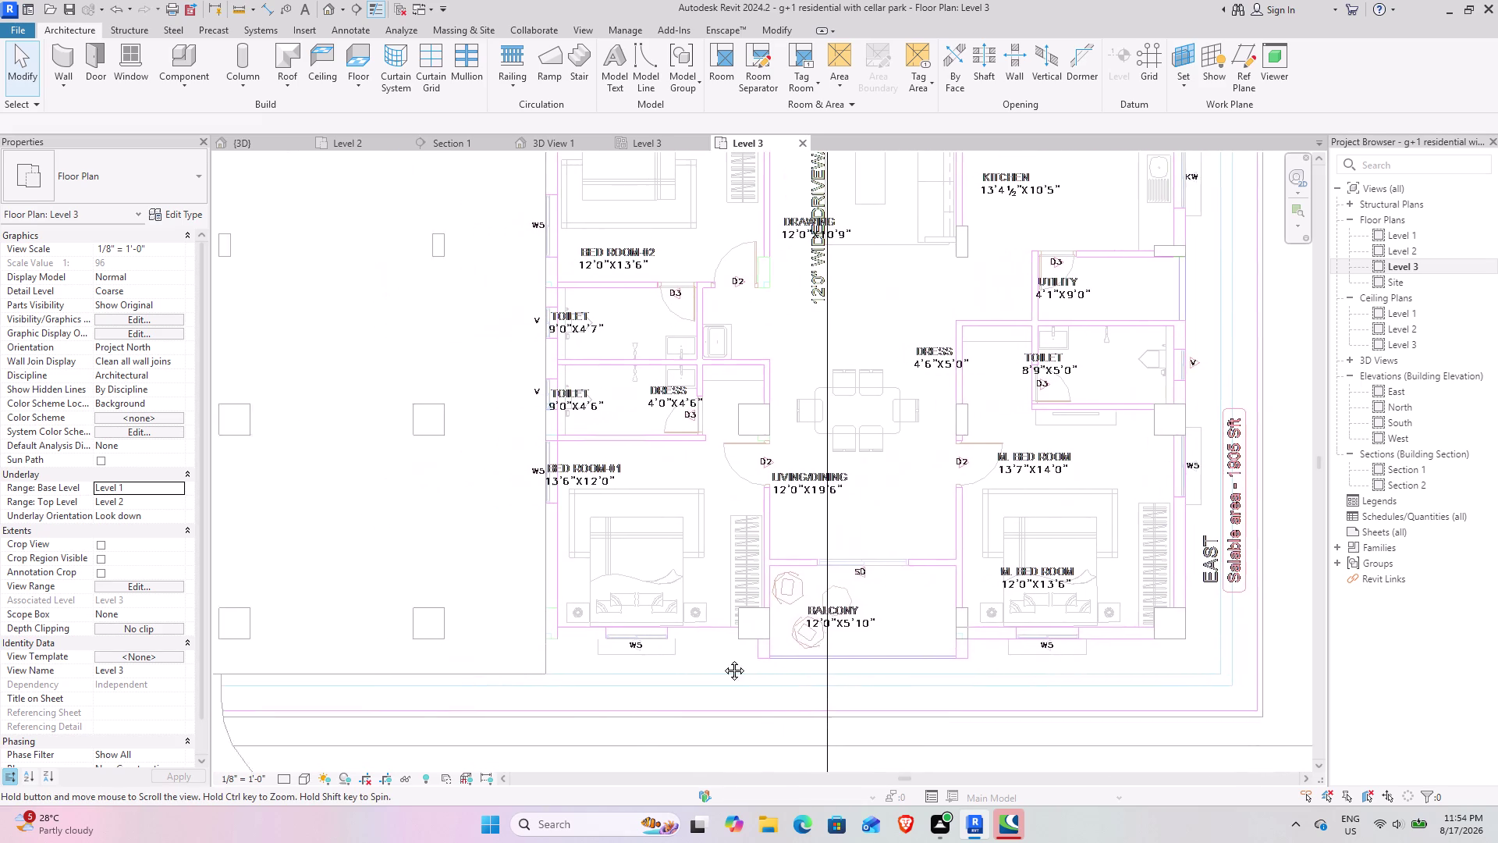
middle_drag(712, 658, 749, 680)
middle_drag(809, 502, 602, 648)
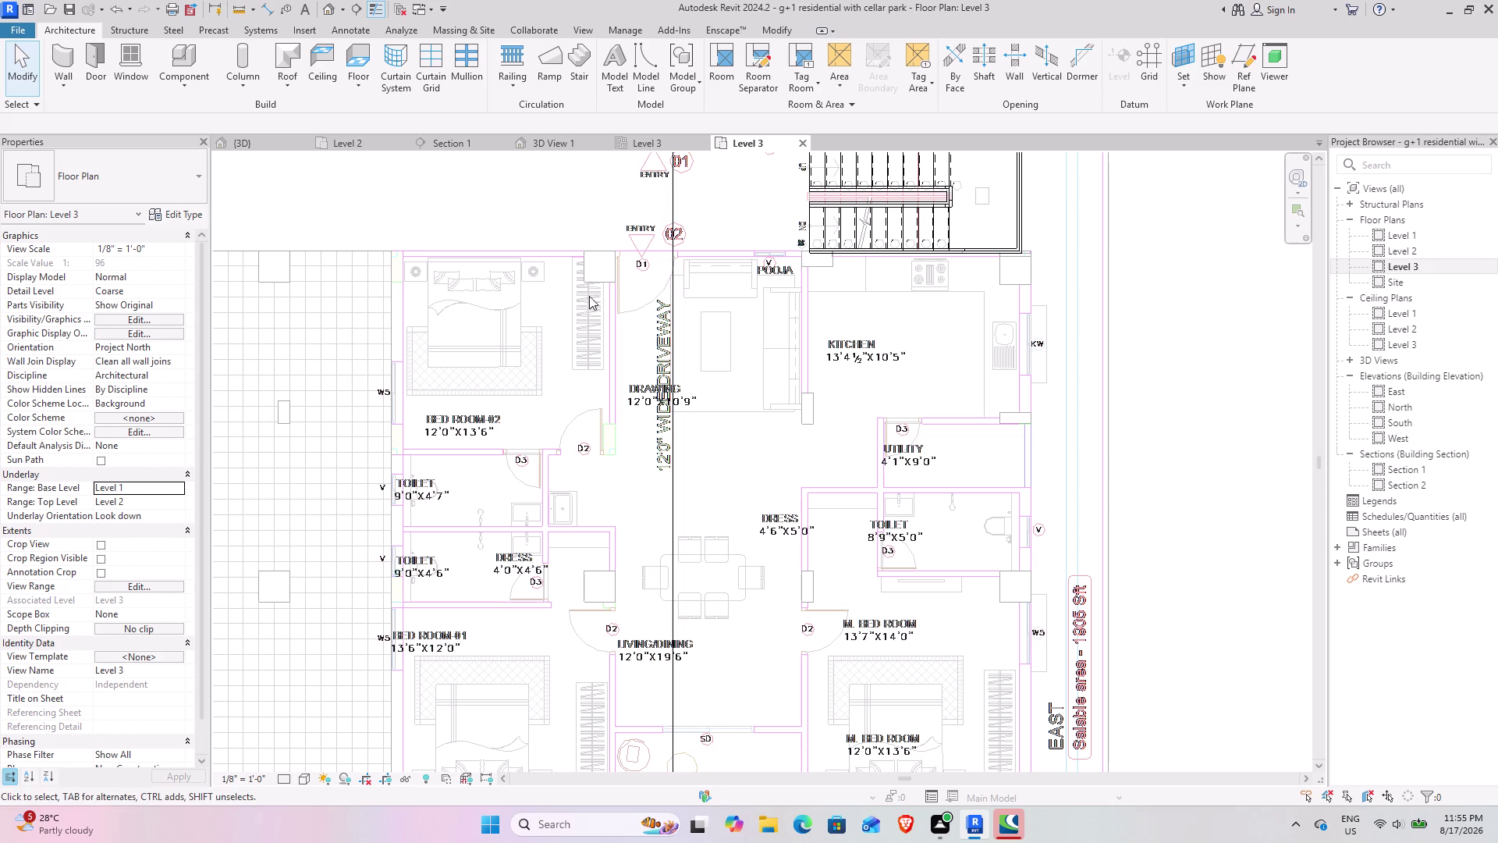
middle_drag(638, 344, 676, 378)
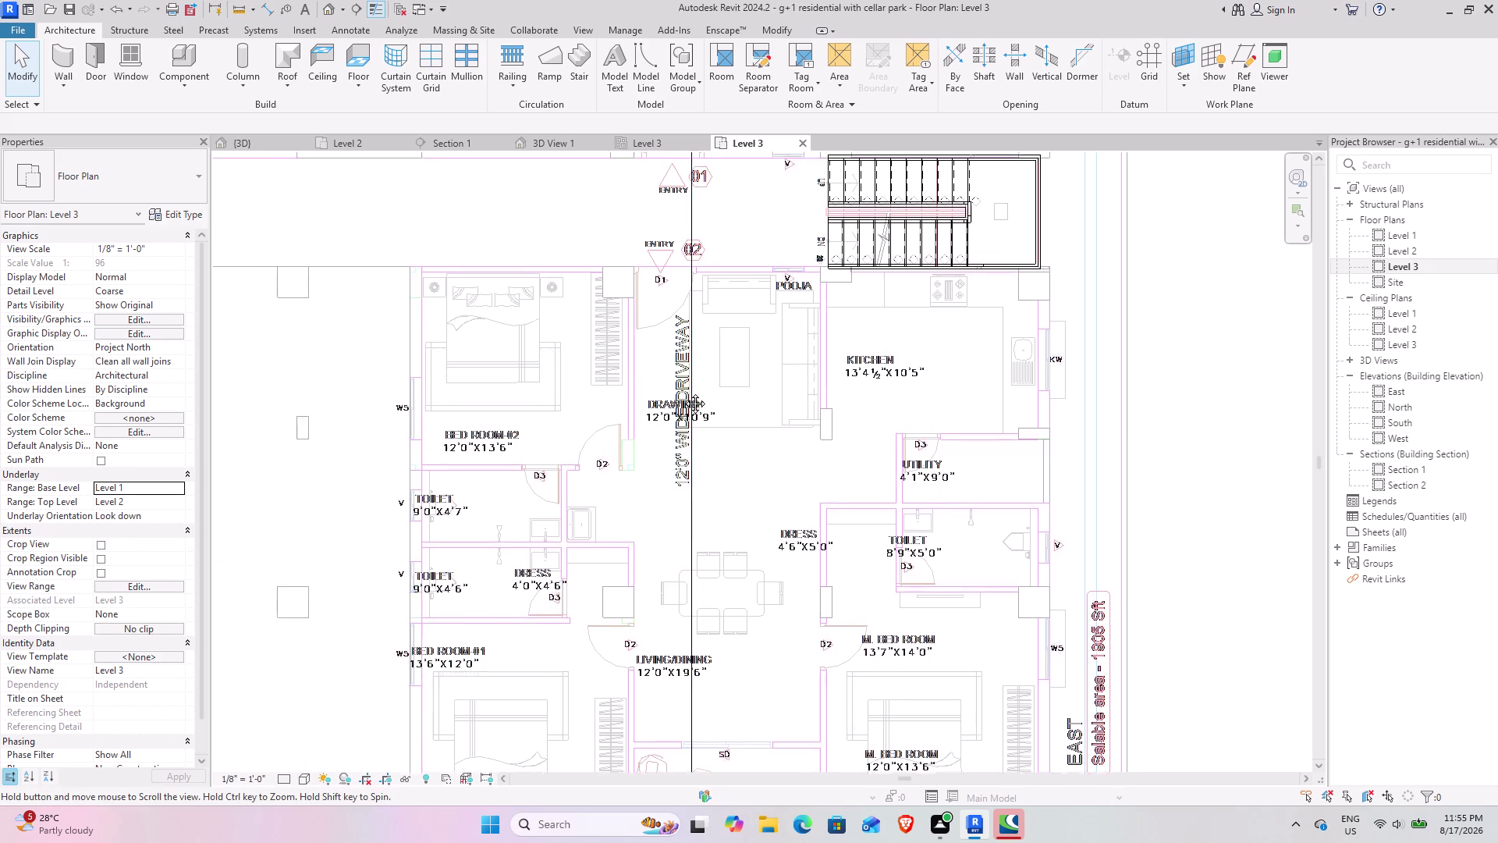
middle_drag(676, 378, 718, 475)
scroll(down, 3)
middle_drag(594, 406, 788, 583)
scroll(down, 3)
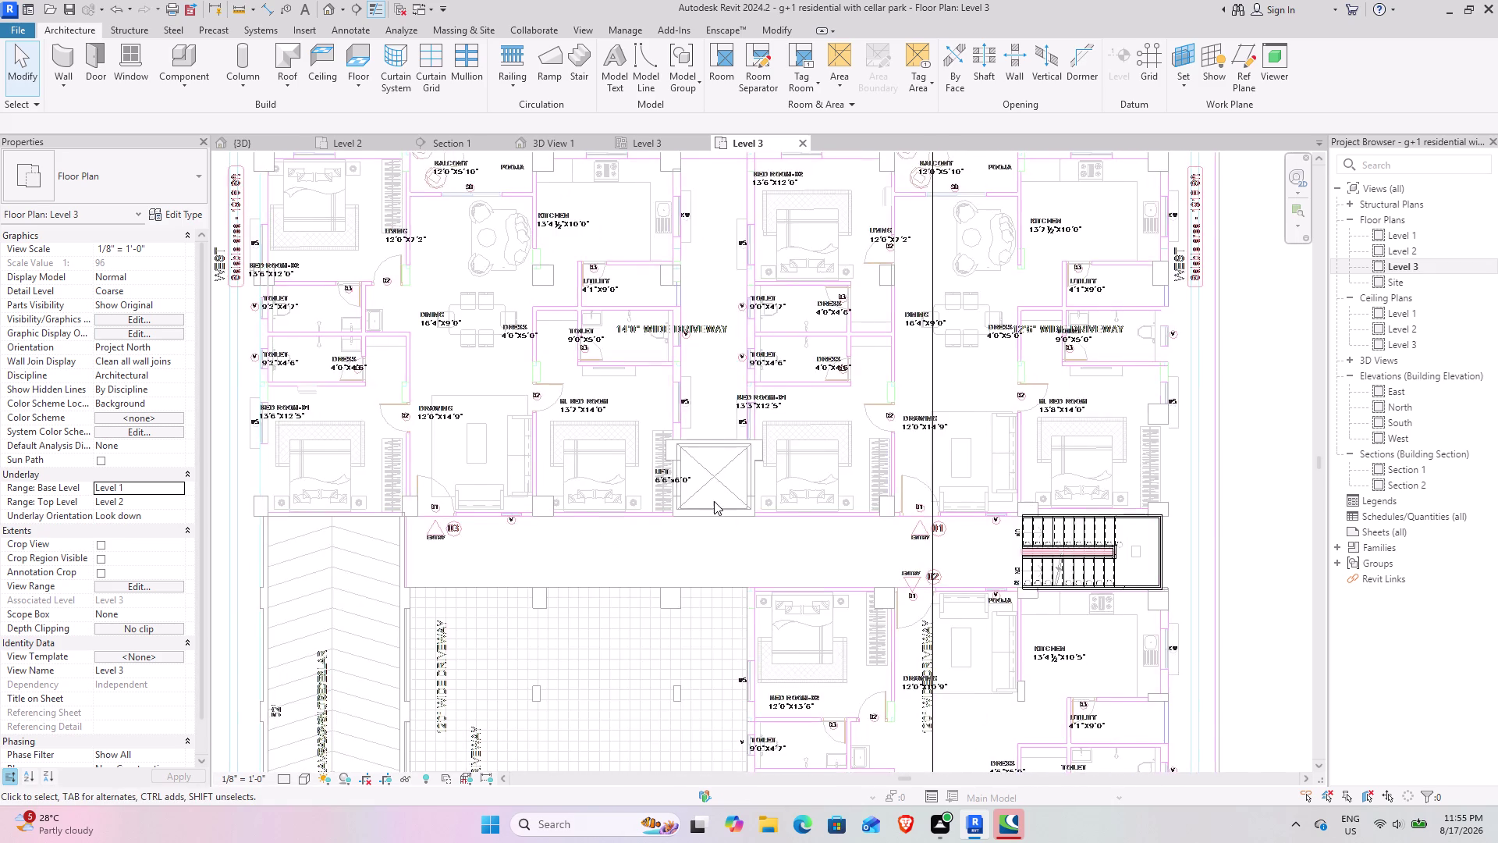
scroll(down, 3)
middle_drag(641, 471, 649, 505)
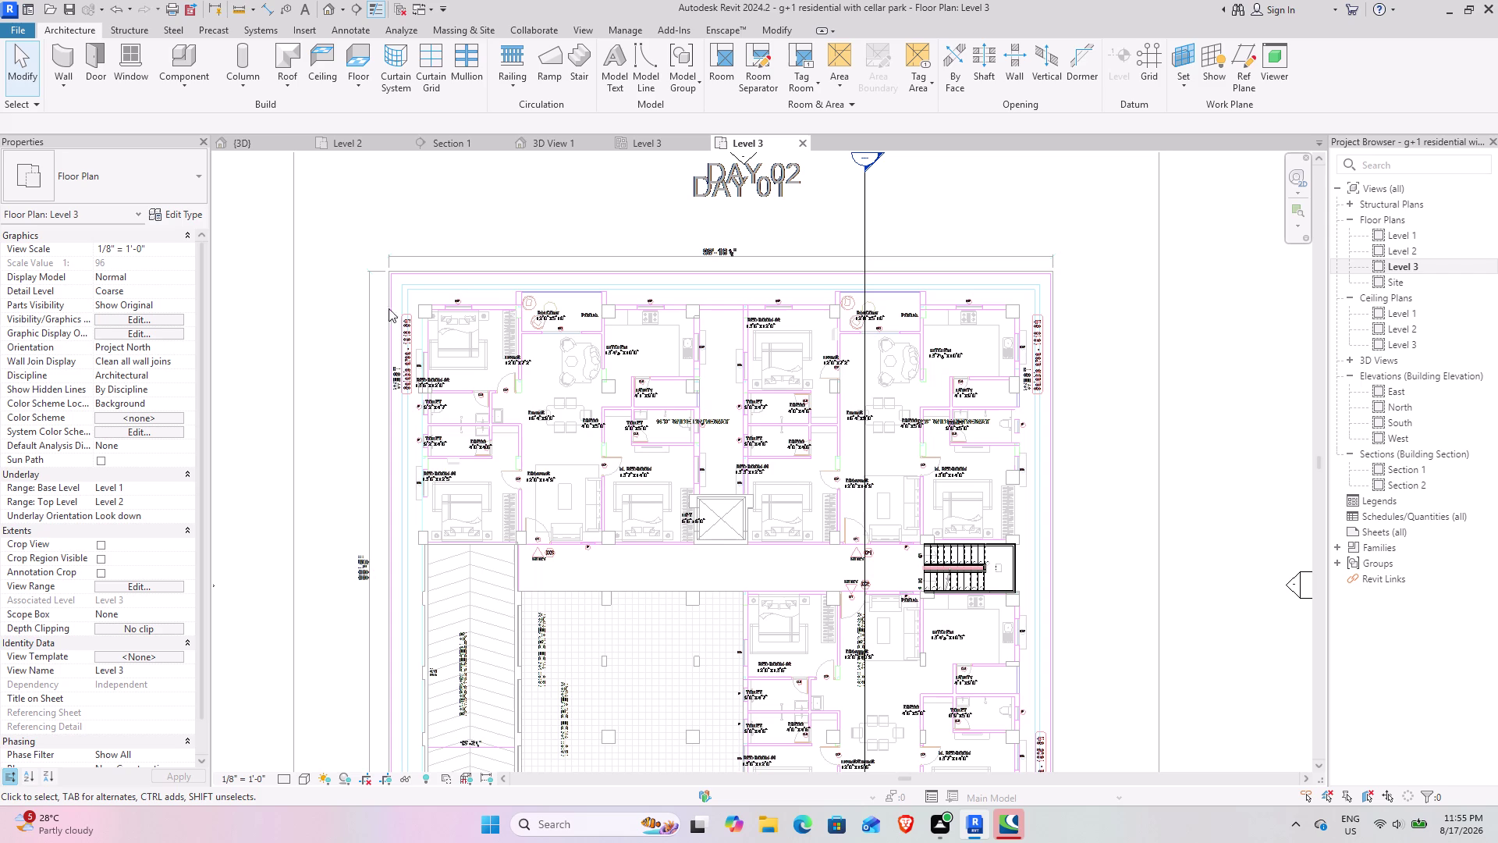
scroll(up, 3)
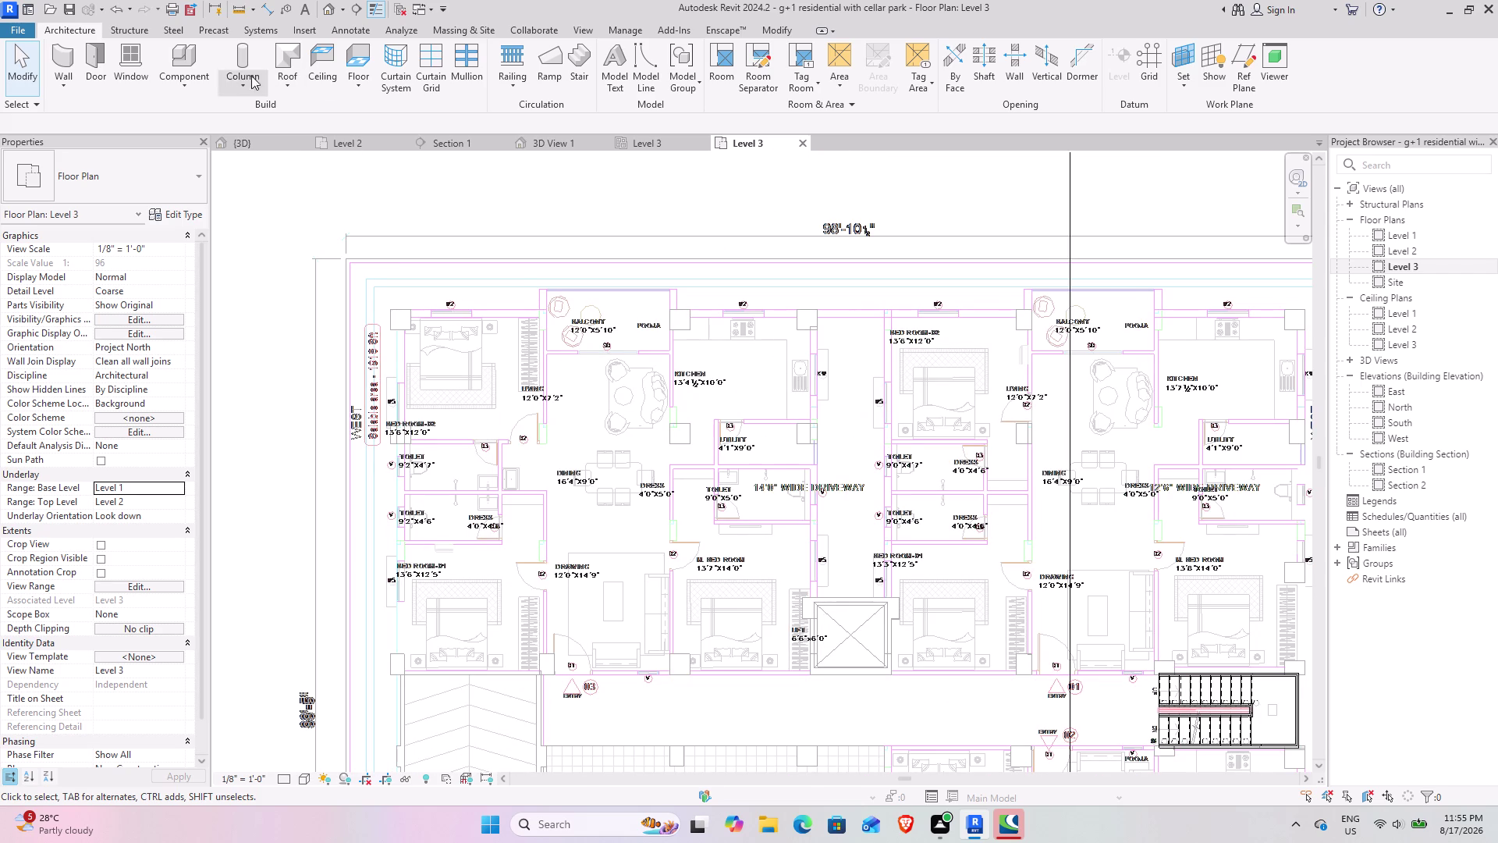
click(348, 56)
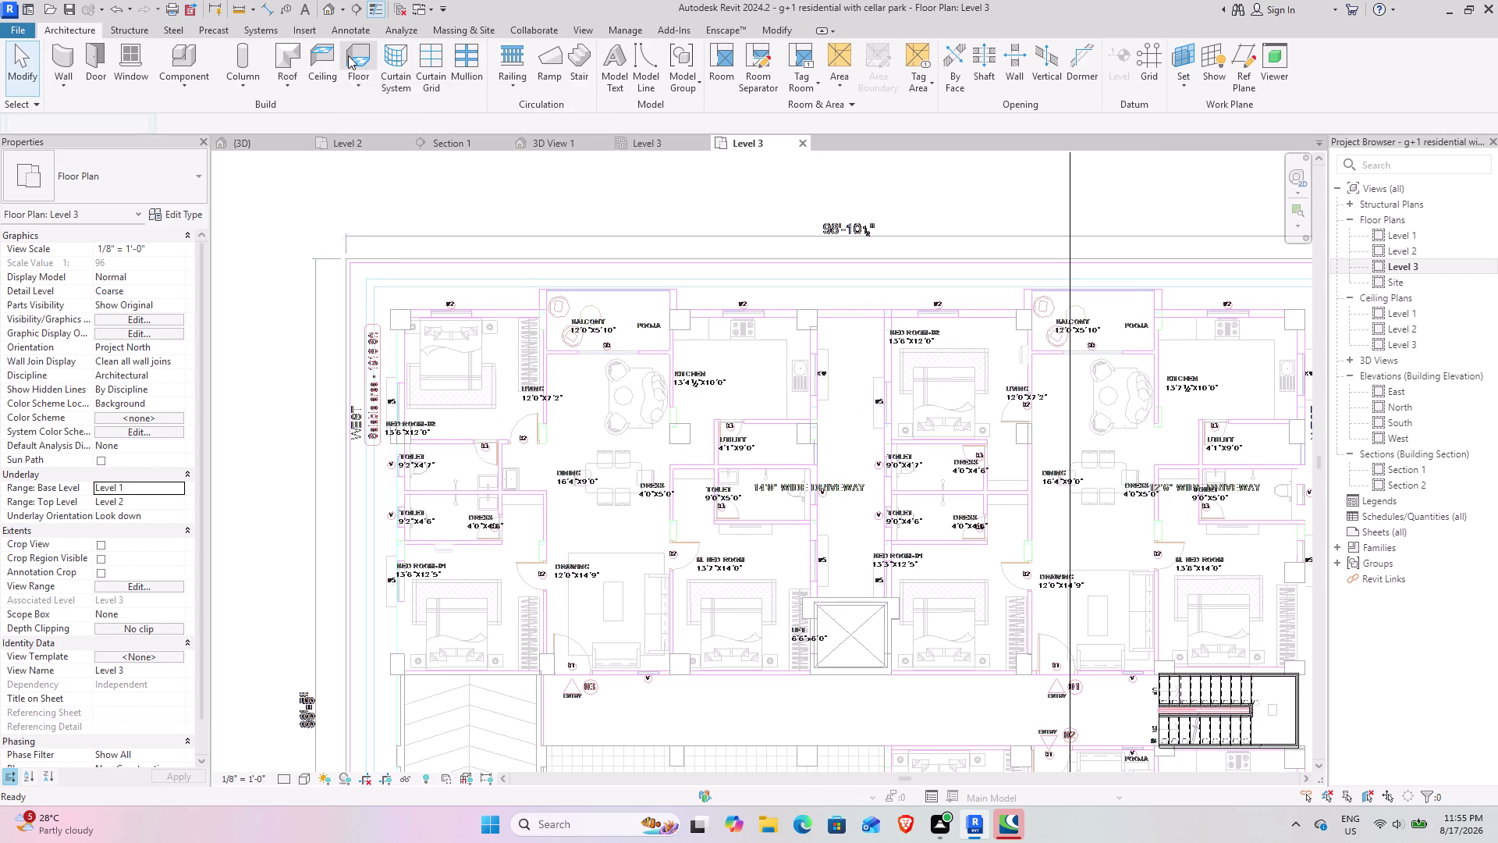
Pick the Generic - 12" floor type and the Rectangle boundary tool.
click(153, 190)
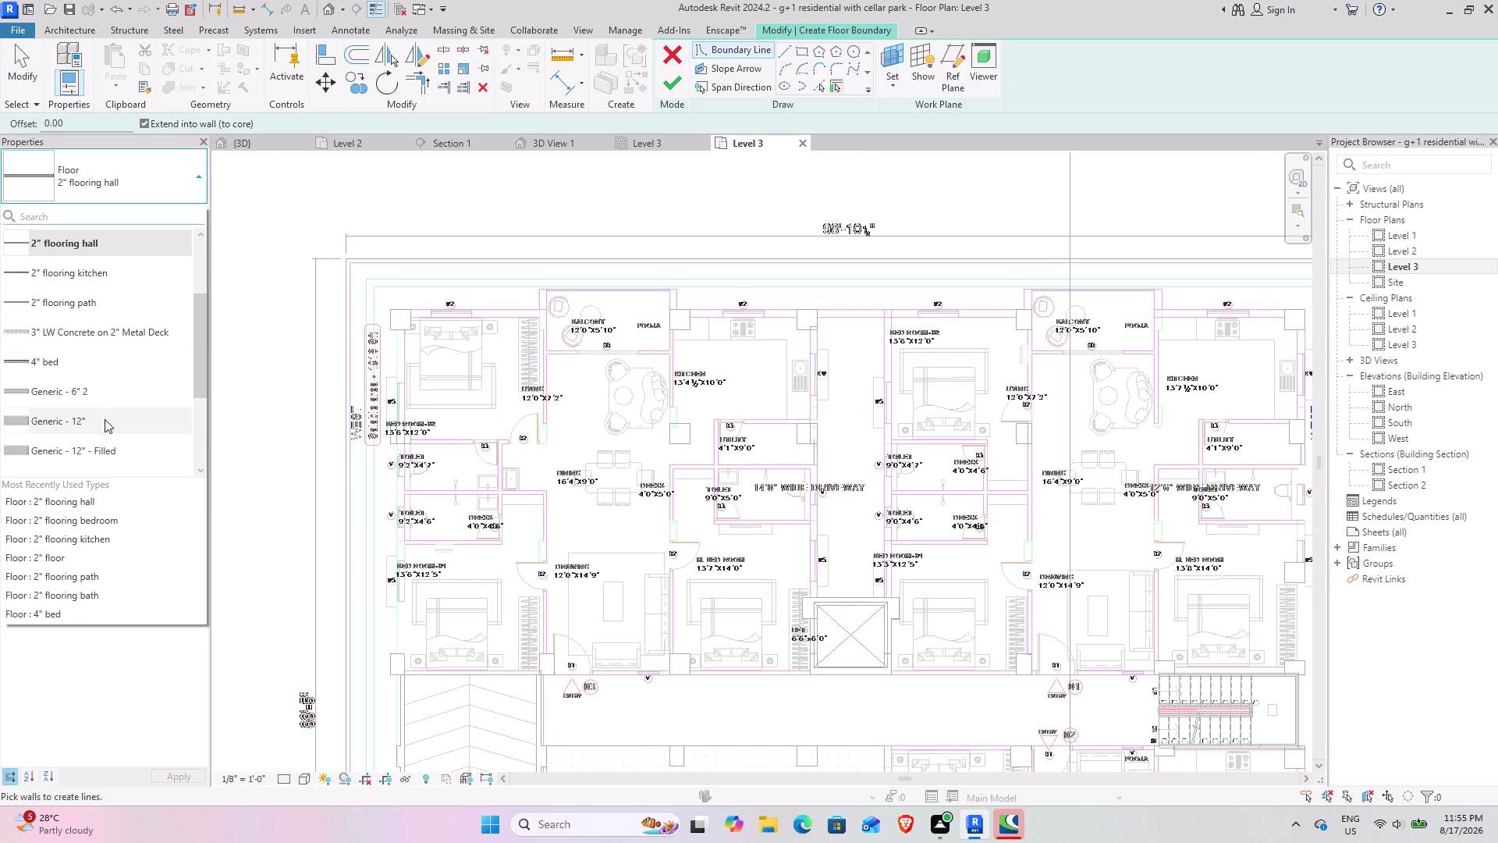
click(96, 432)
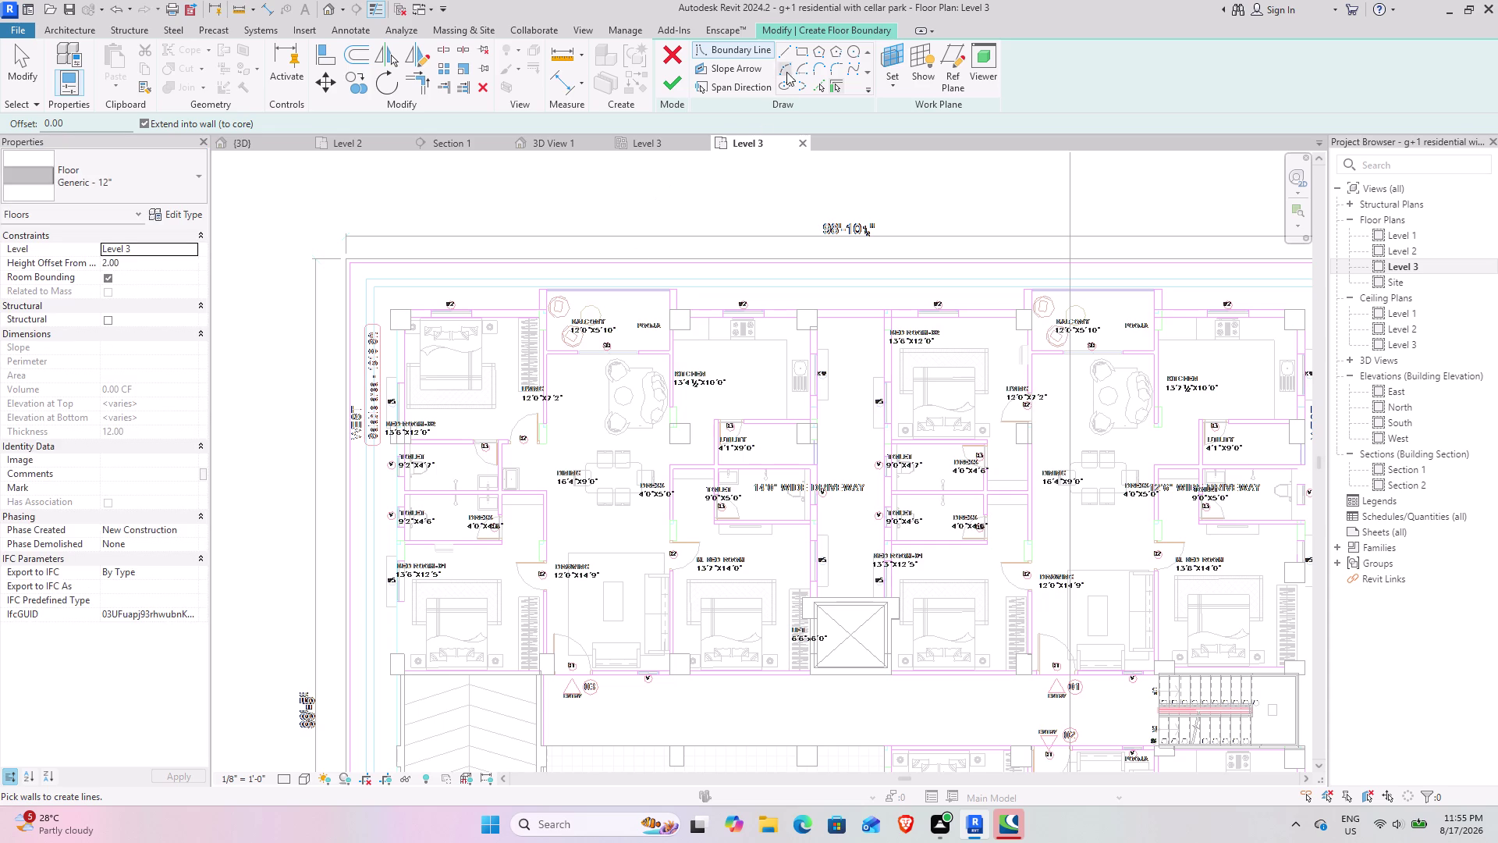
click(806, 52)
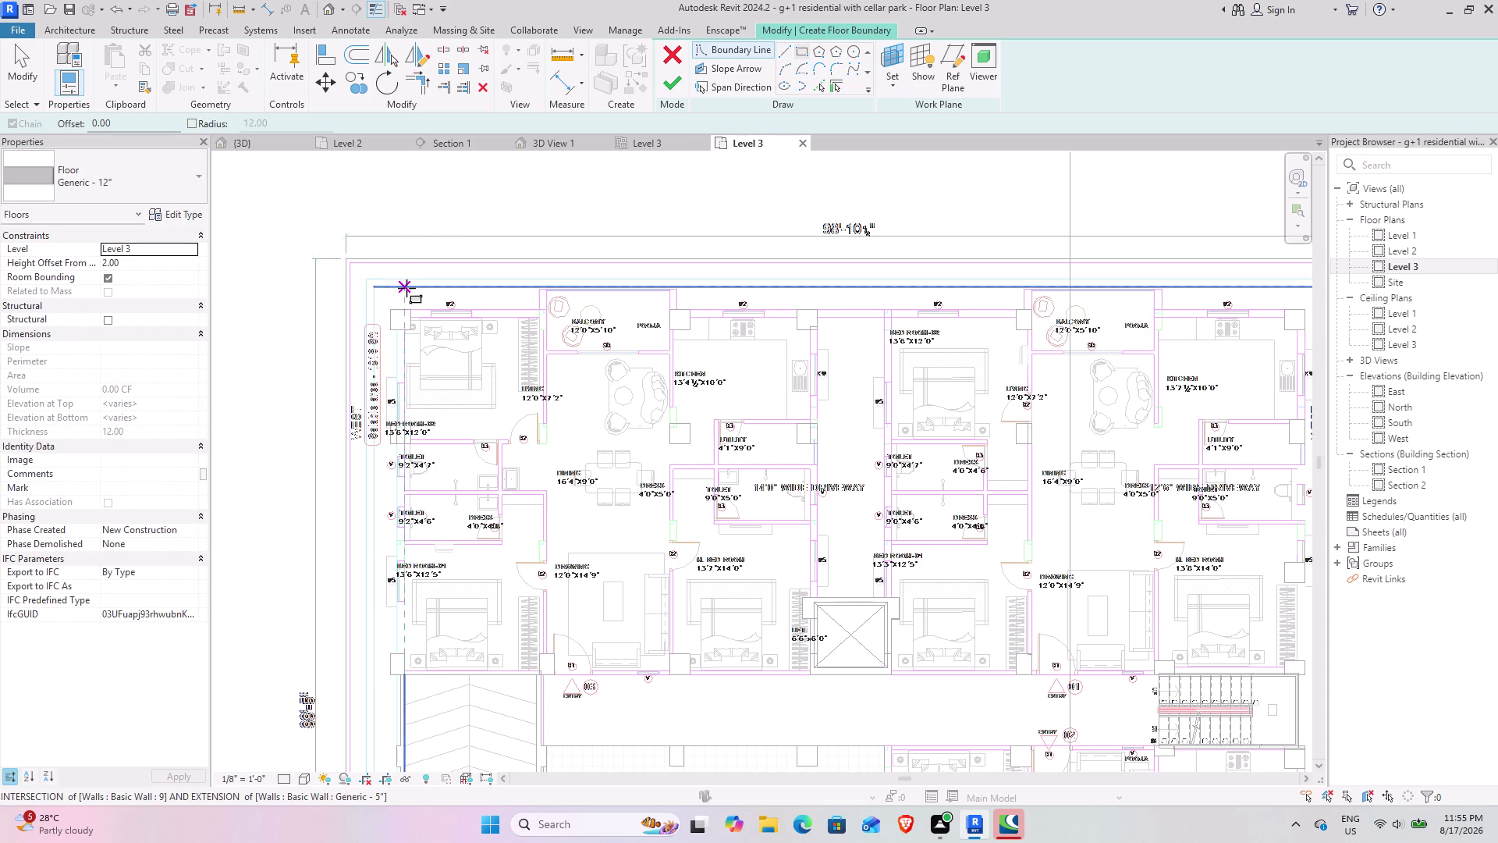
Survey the left flat and place the rectangle's first corner at the top-left column.
scroll(up, 3)
scroll(up, 3)
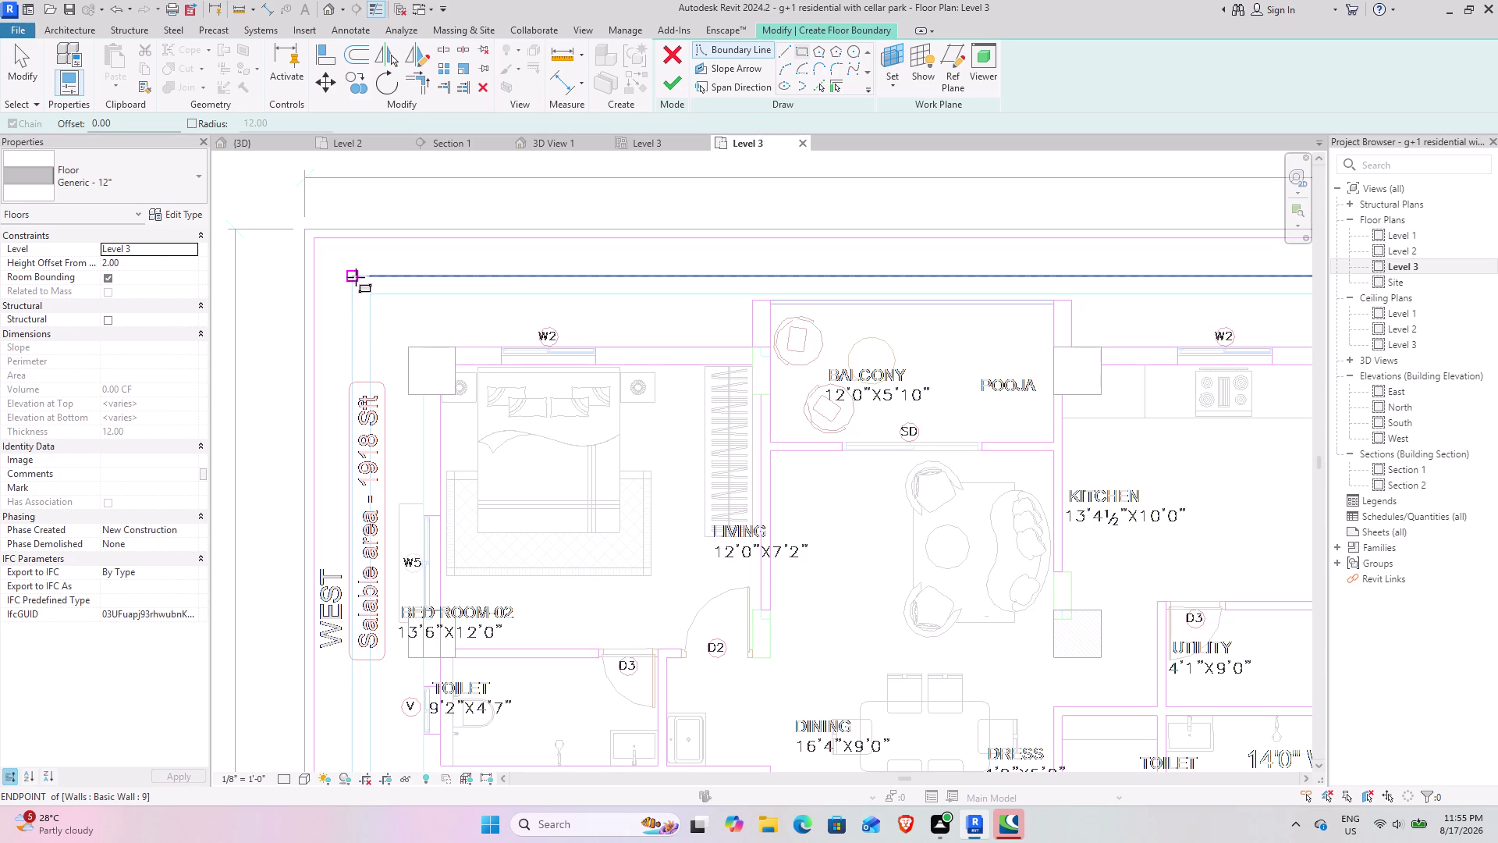
middle_drag(374, 306, 334, 224)
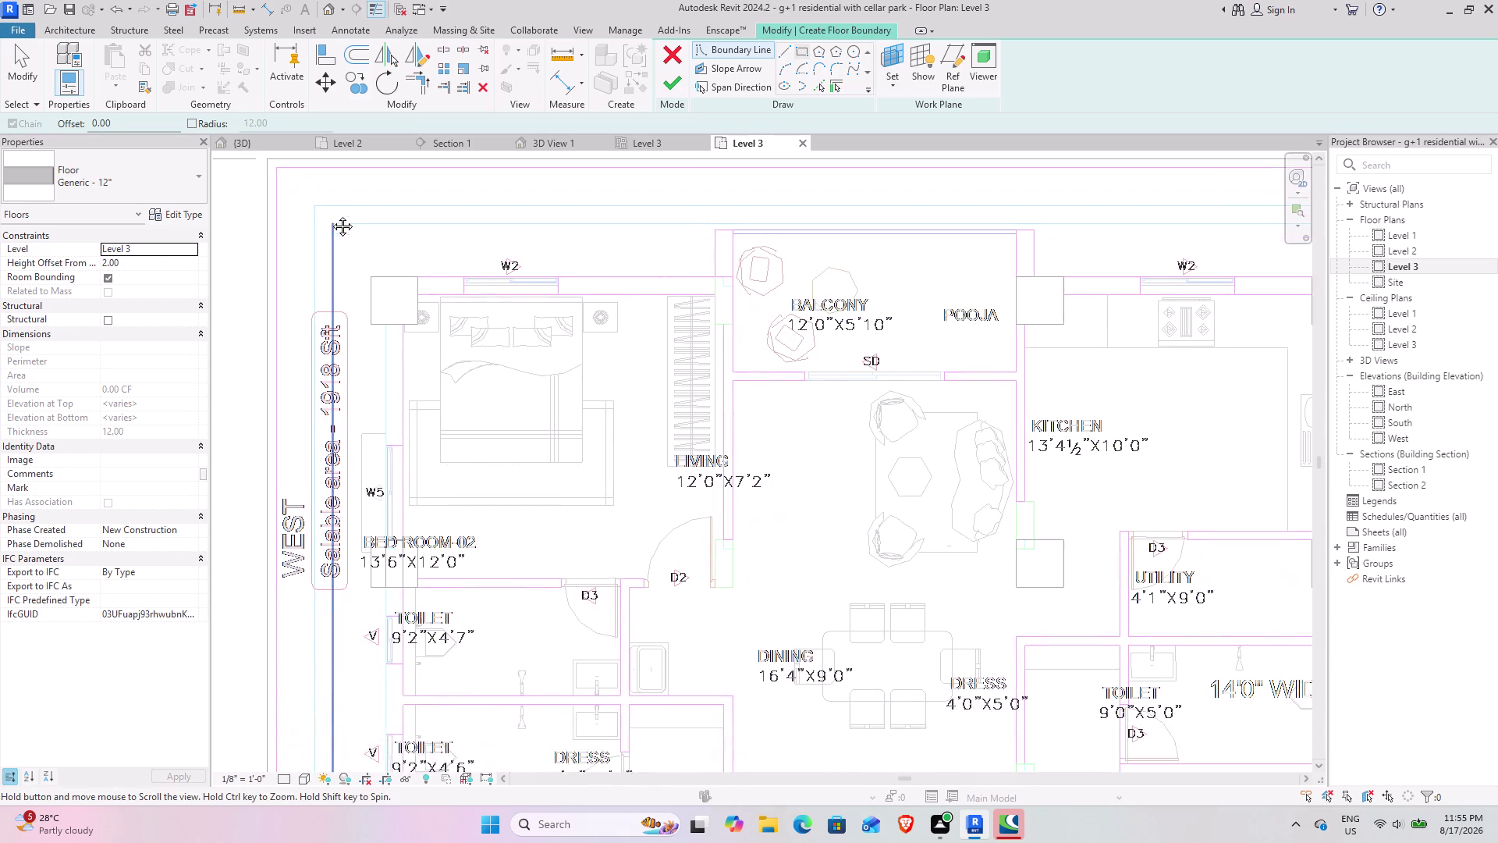
middle_drag(333, 224, 326, 199)
middle_drag(525, 365, 481, 289)
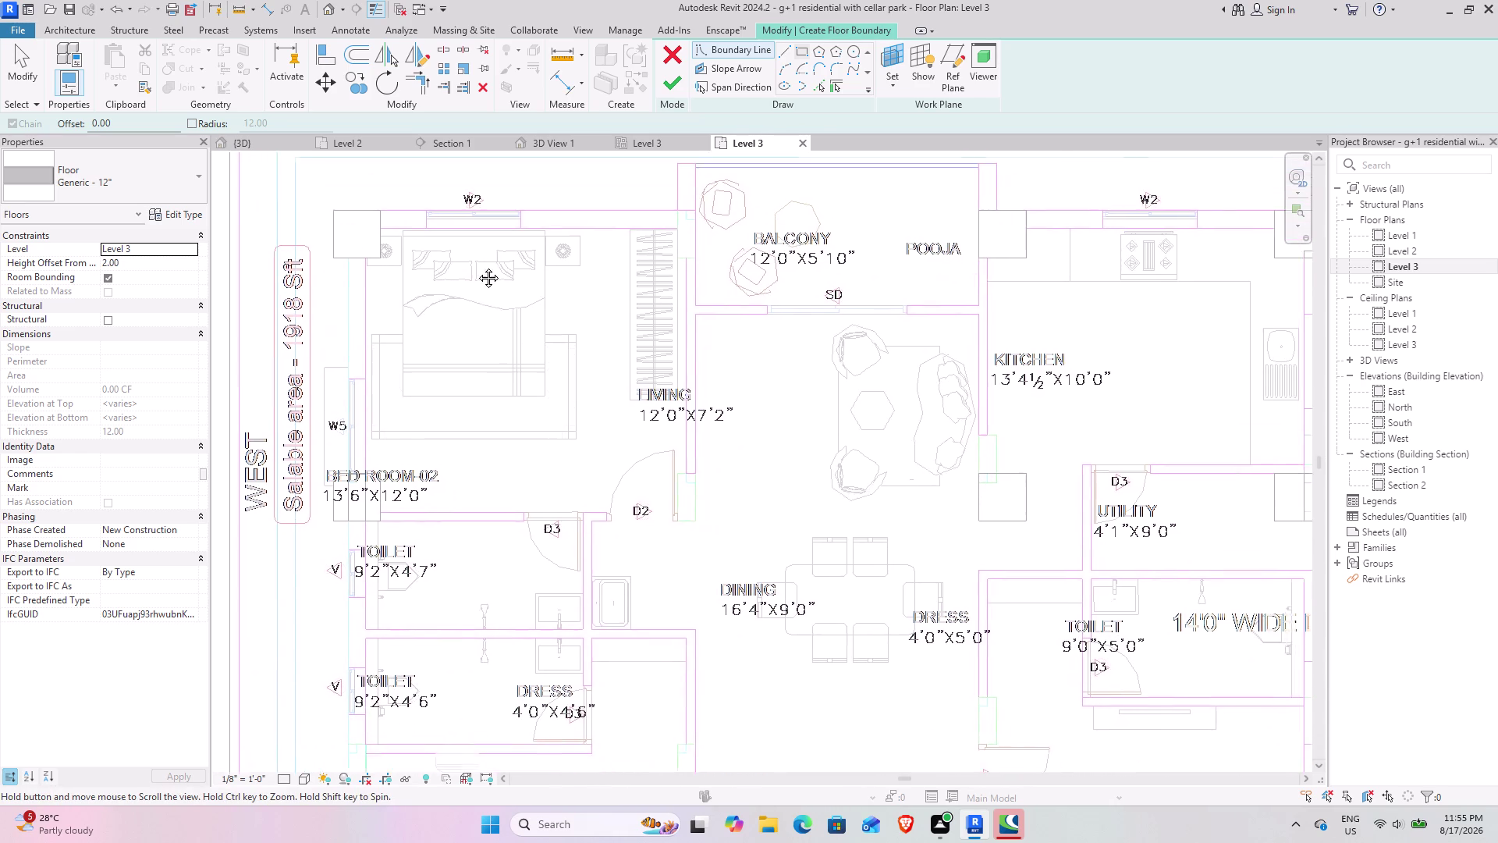
middle_drag(481, 288, 498, 175)
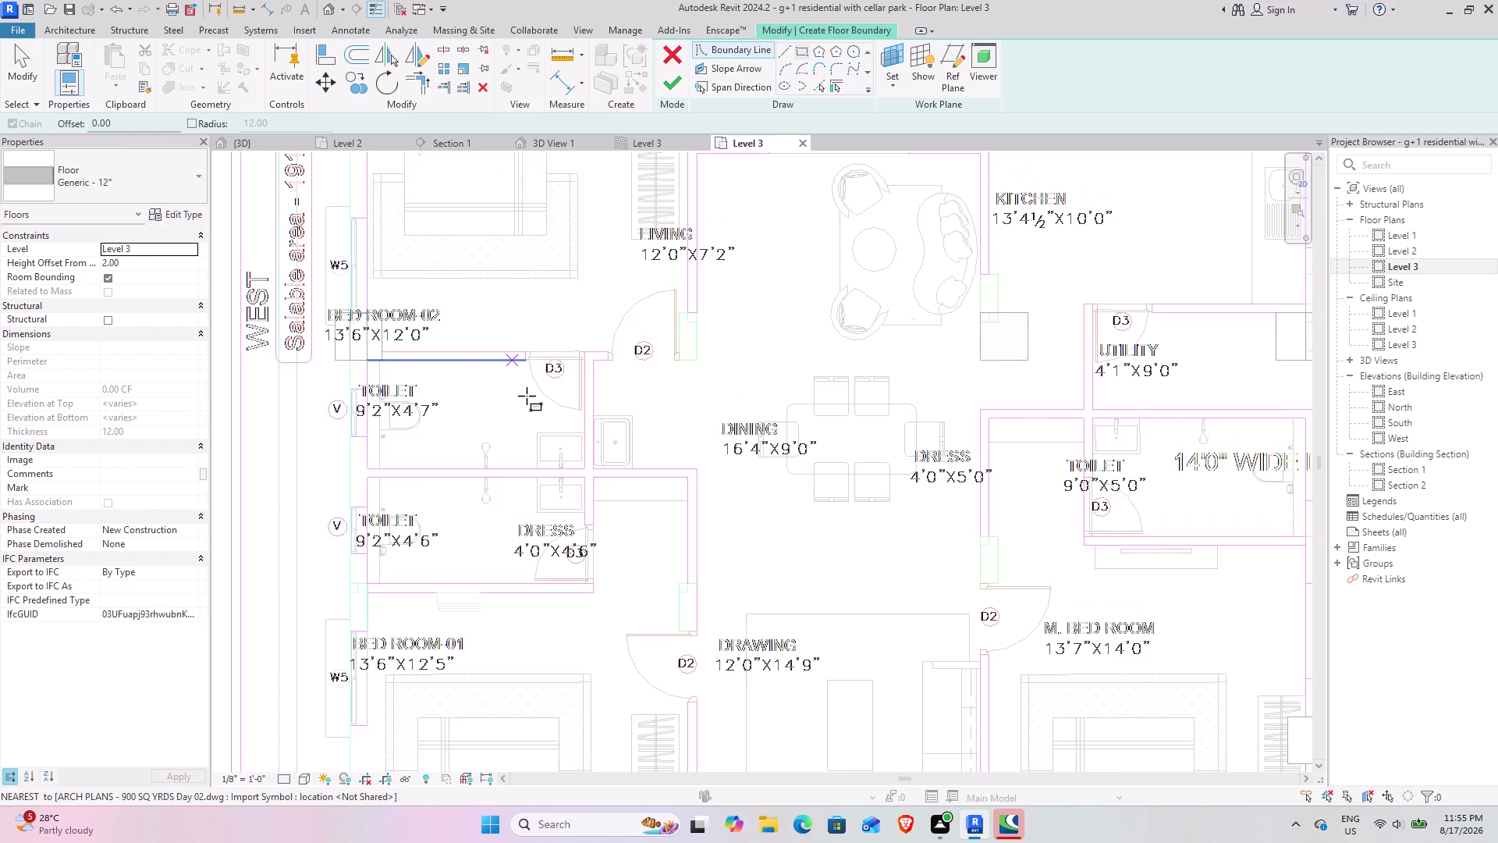
scroll(down, 3)
middle_drag(505, 398, 505, 426)
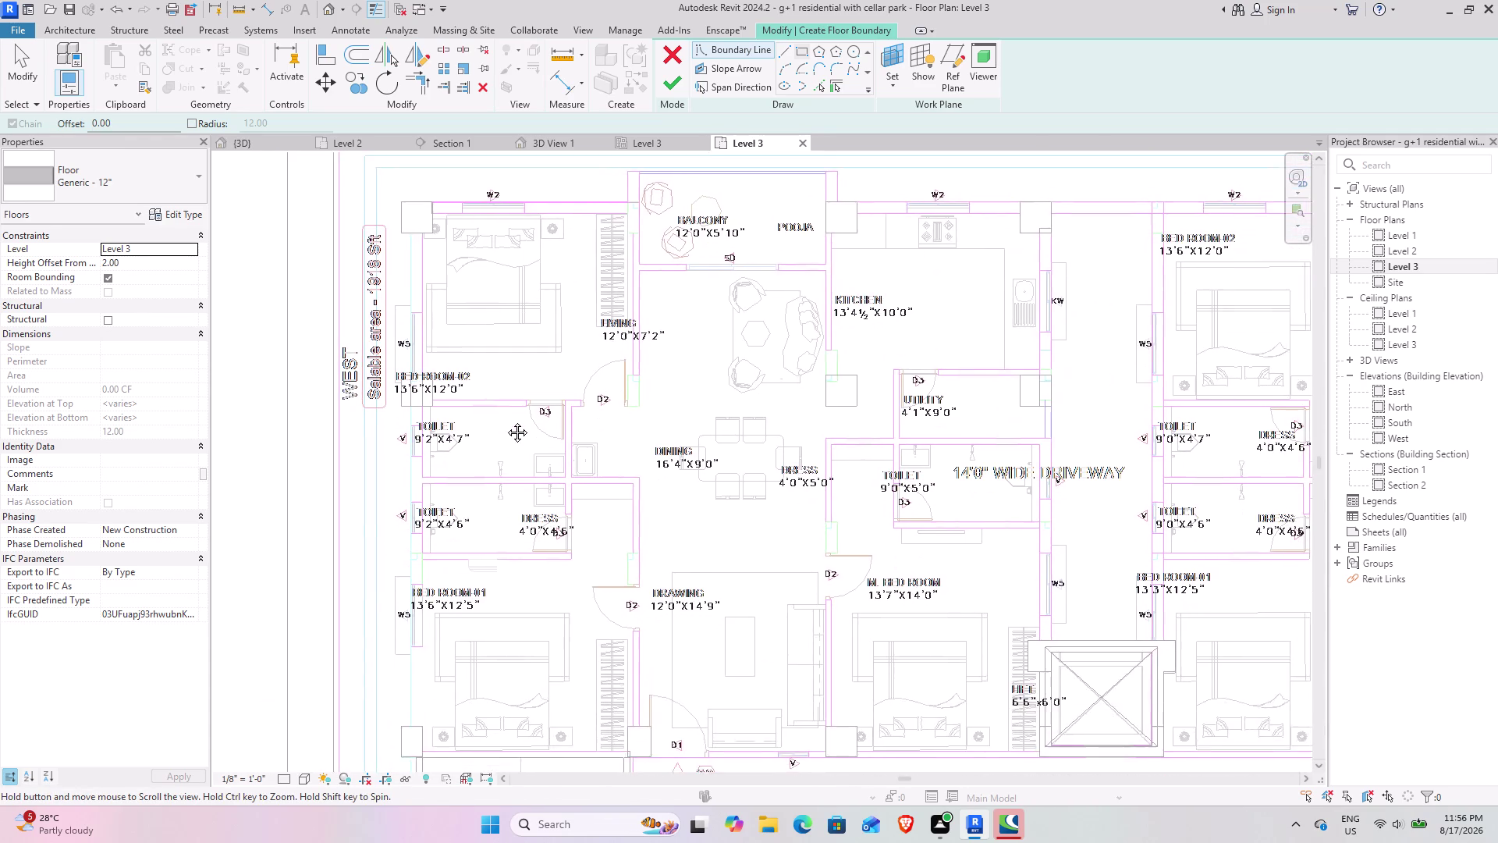
middle_drag(506, 426, 487, 316)
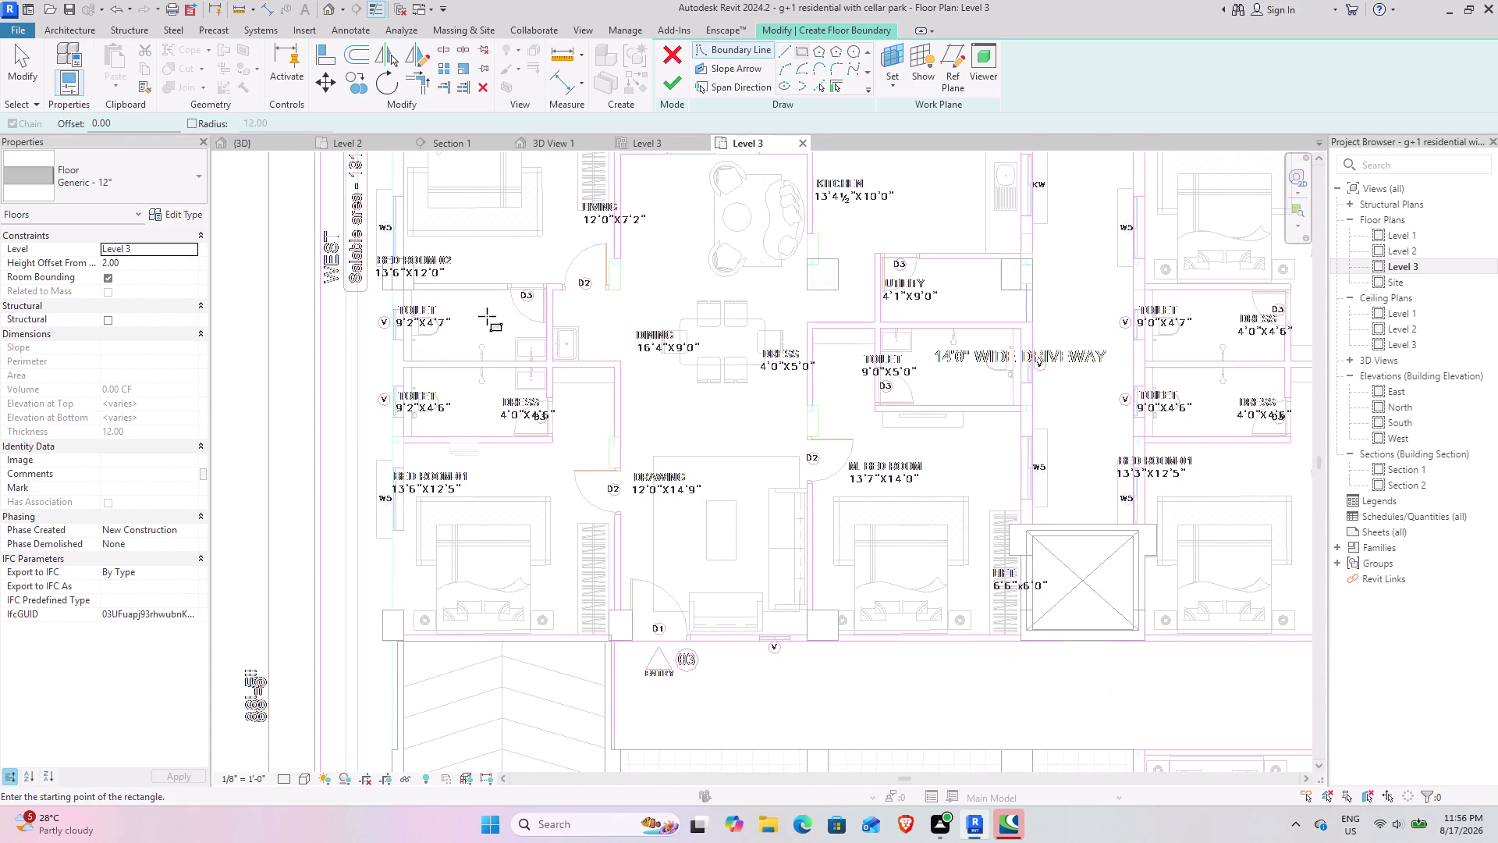
middle_drag(475, 295, 471, 532)
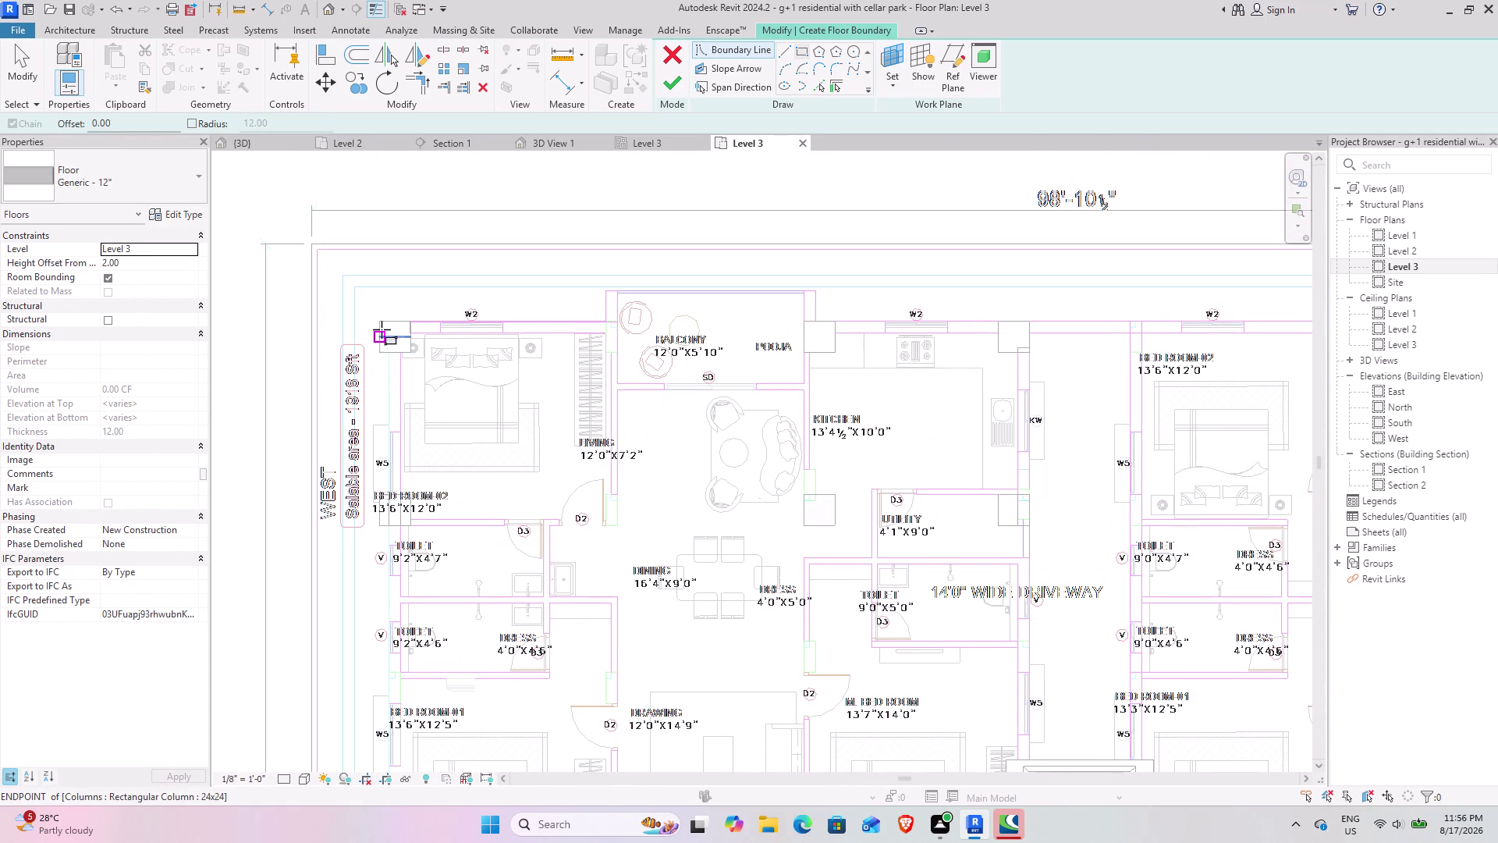
scroll(up, 3)
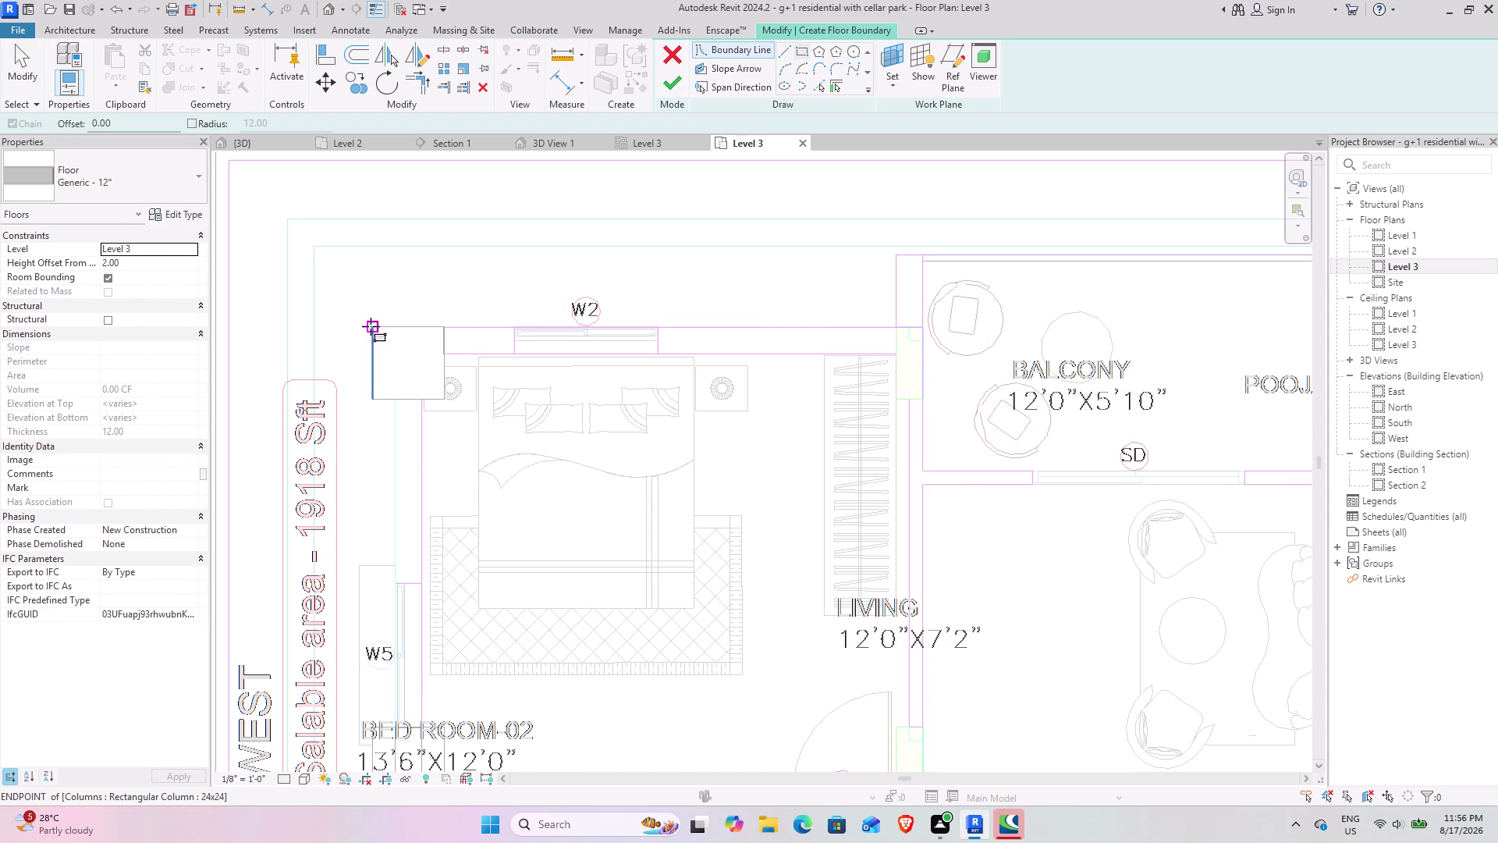
click(370, 326)
Place the rectangle's opposite corner at the lift's lower corner and finish the rectangle.
scroll(down, 3)
middle_drag(803, 556, 748, 484)
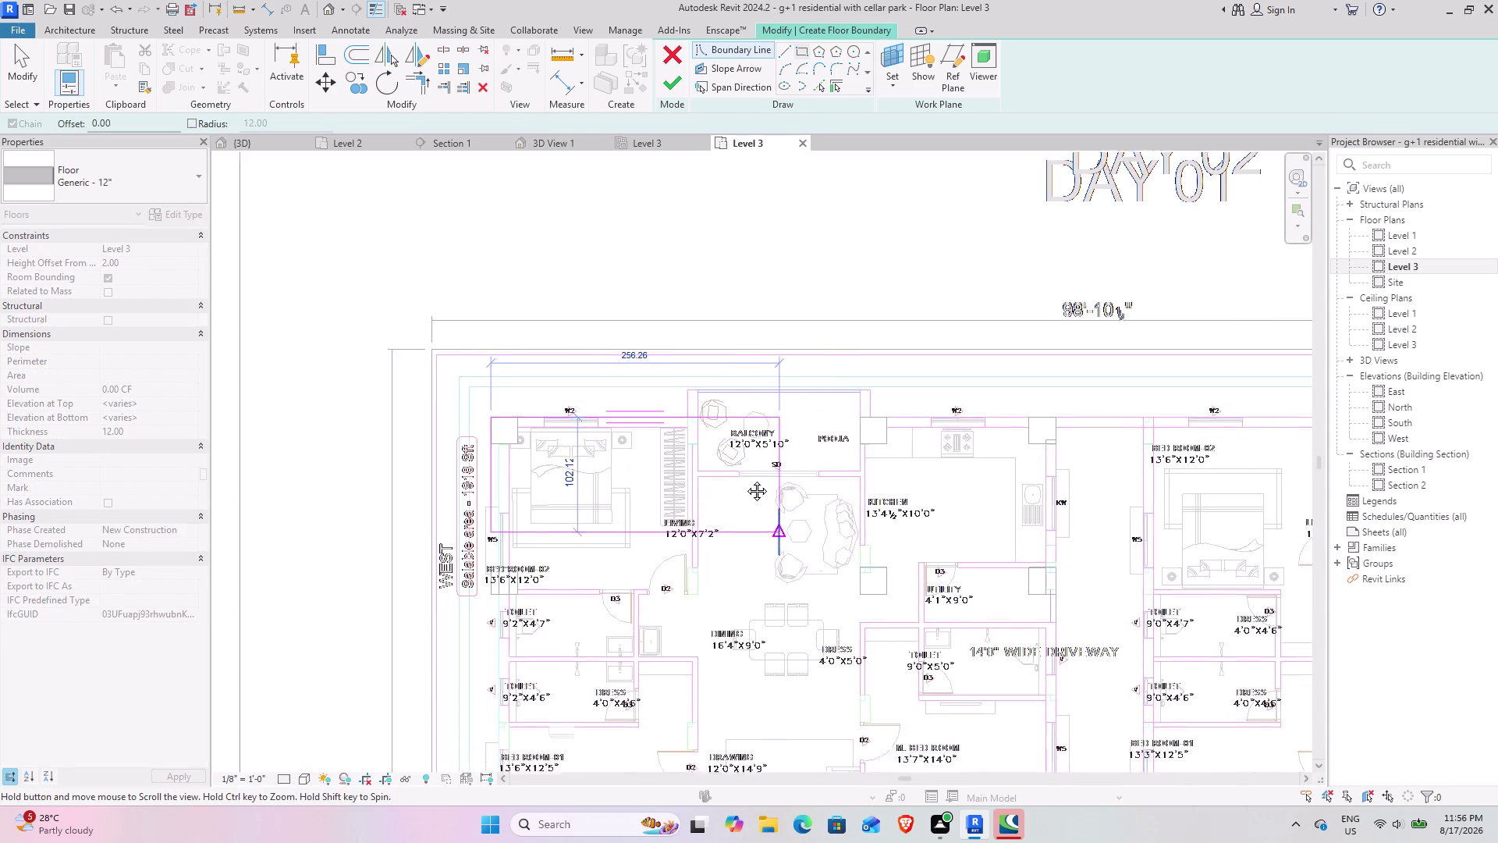
middle_drag(747, 484, 599, 255)
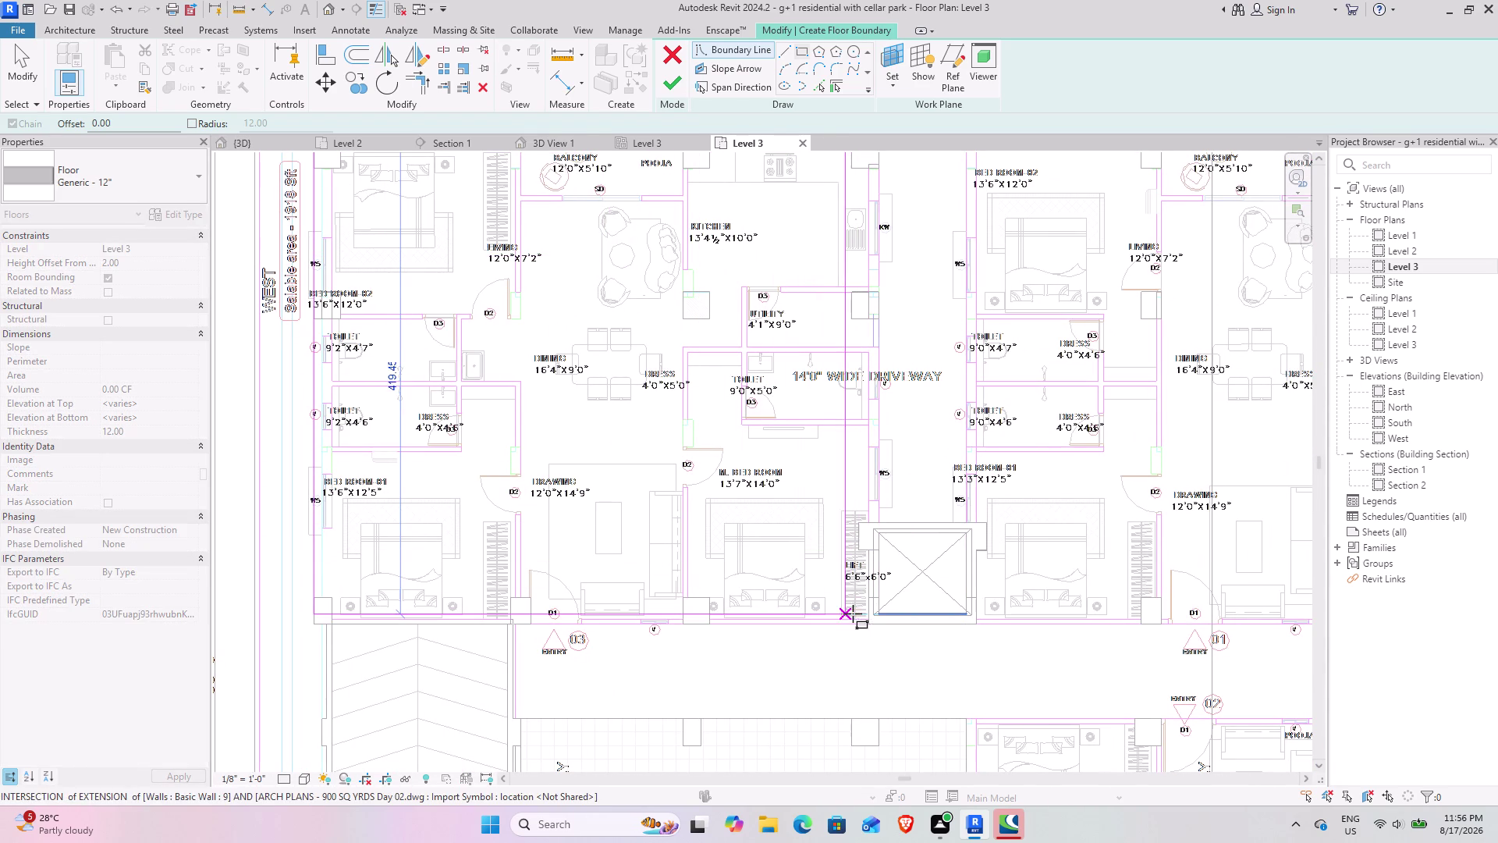
scroll(up, 3)
scroll(up, 3)
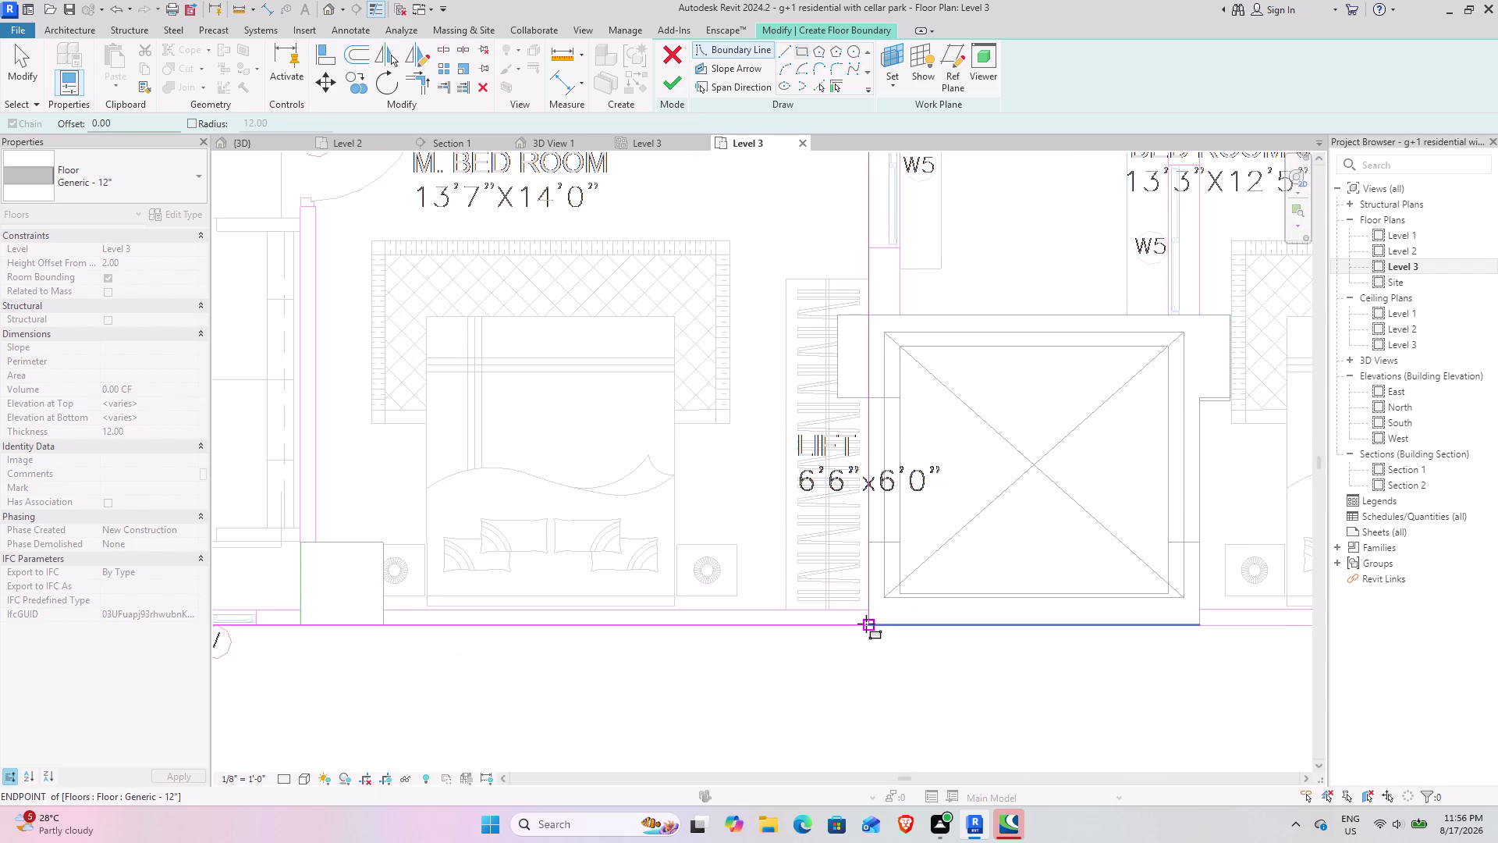
click(867, 620)
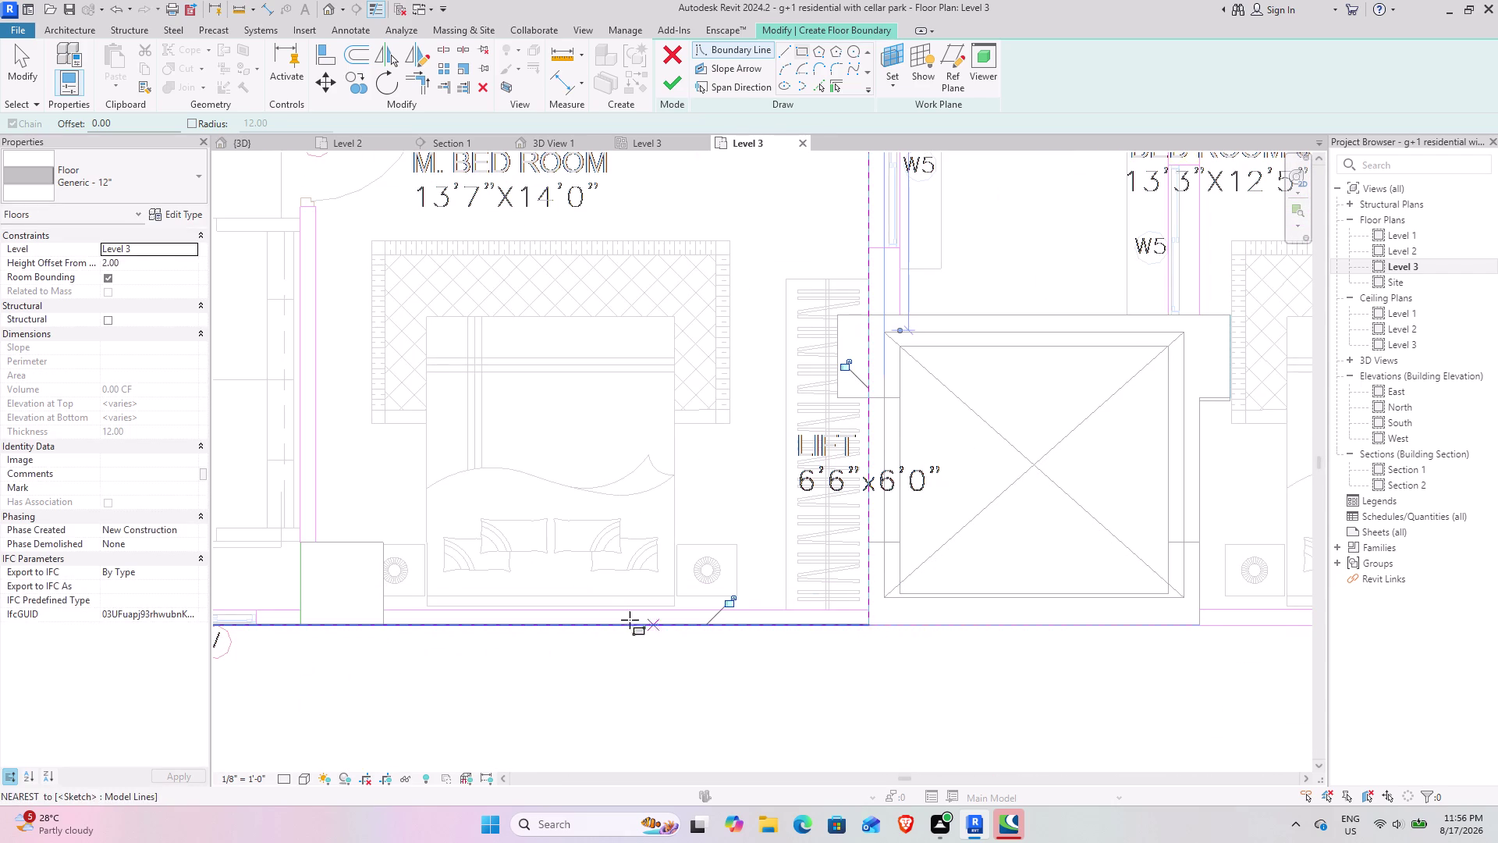
middle_drag(613, 368, 550, 575)
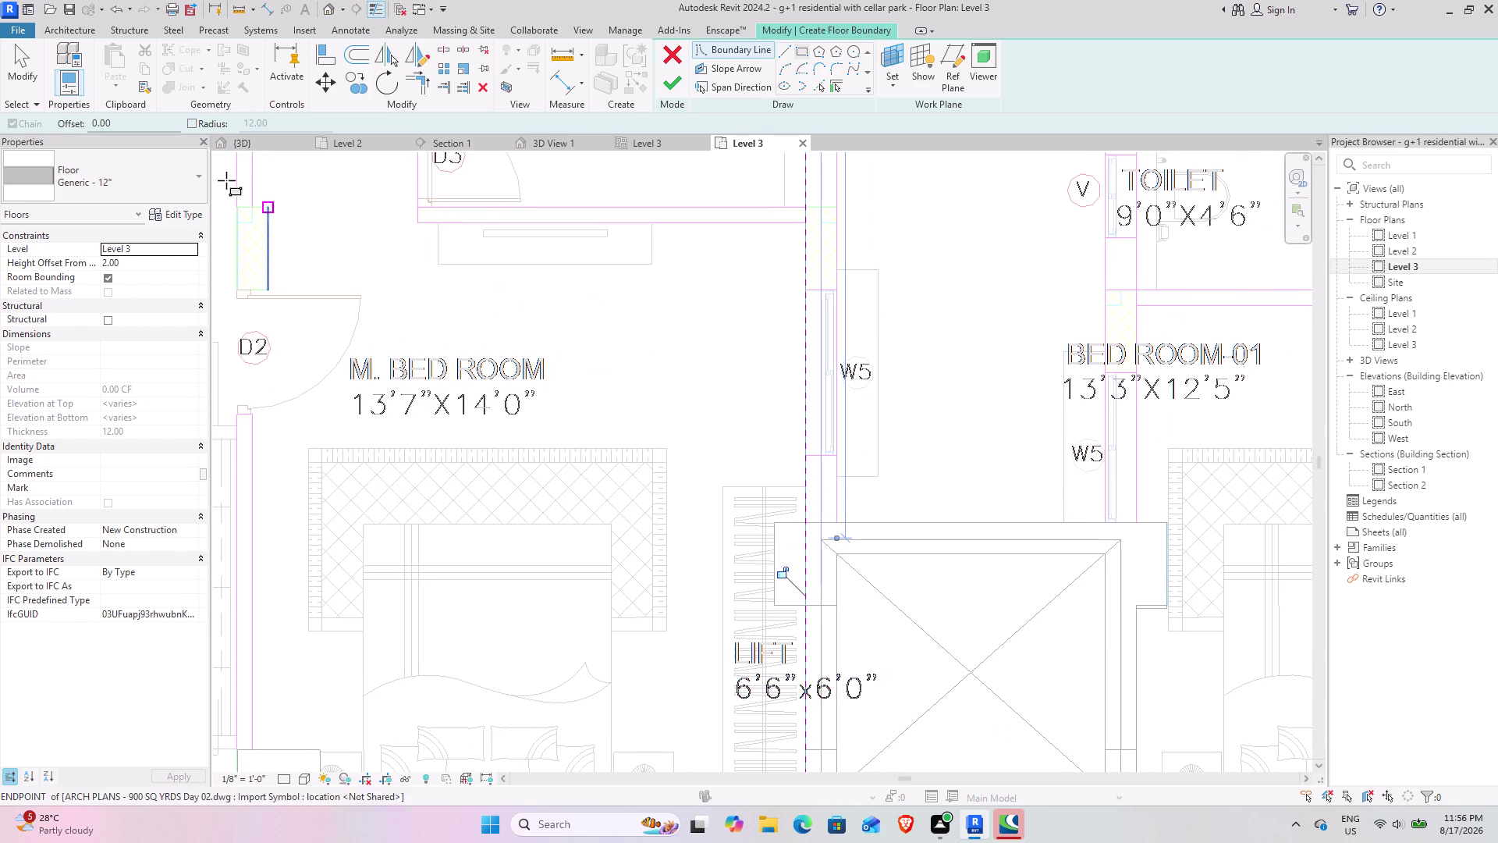
click(30, 57)
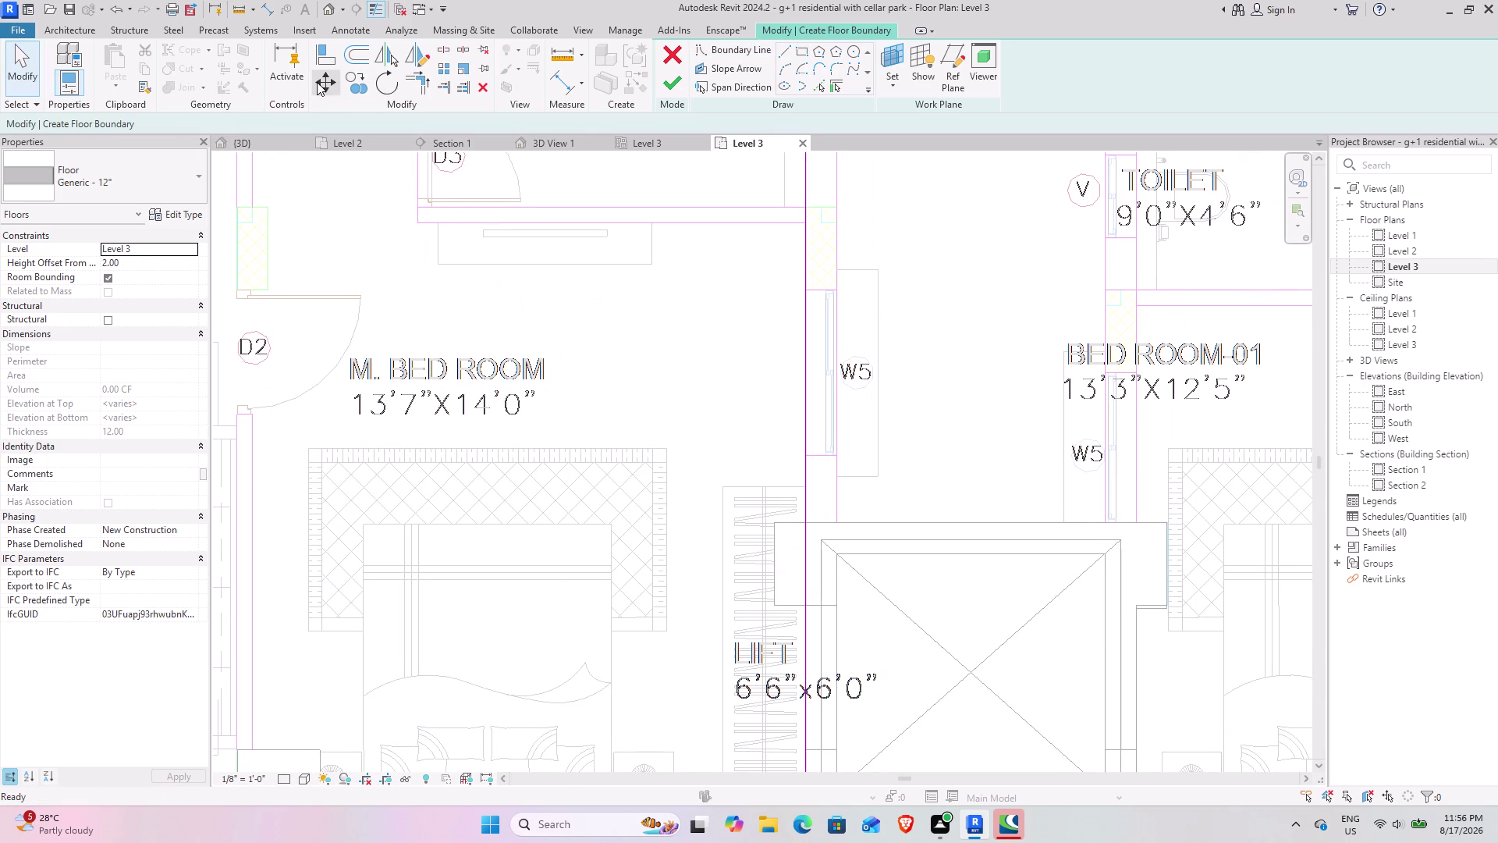
Split the right boundary line above the lift and start a new line at the lift's corner.
click(443, 50)
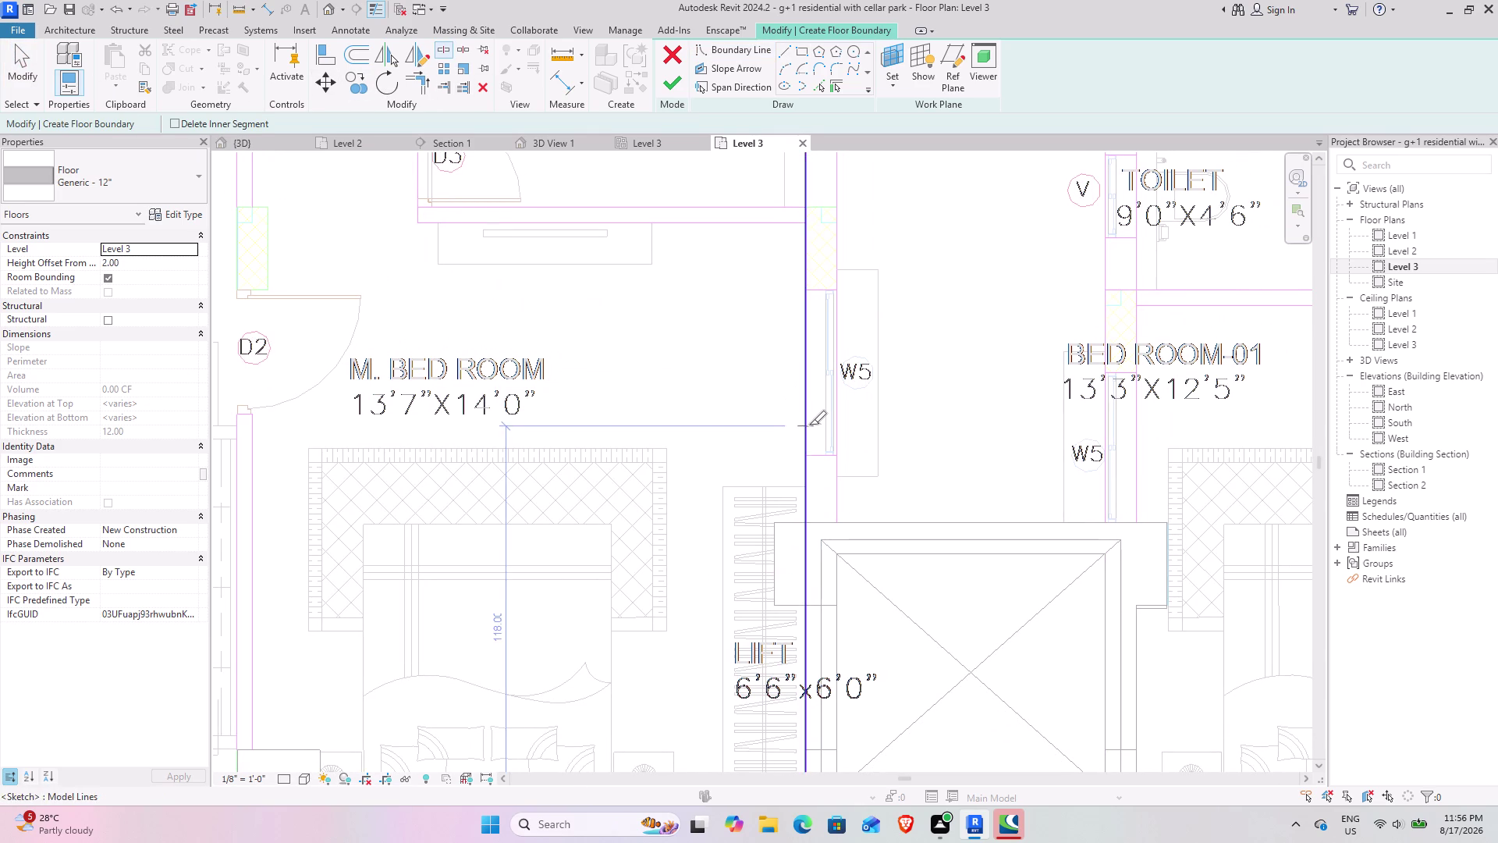
click(810, 425)
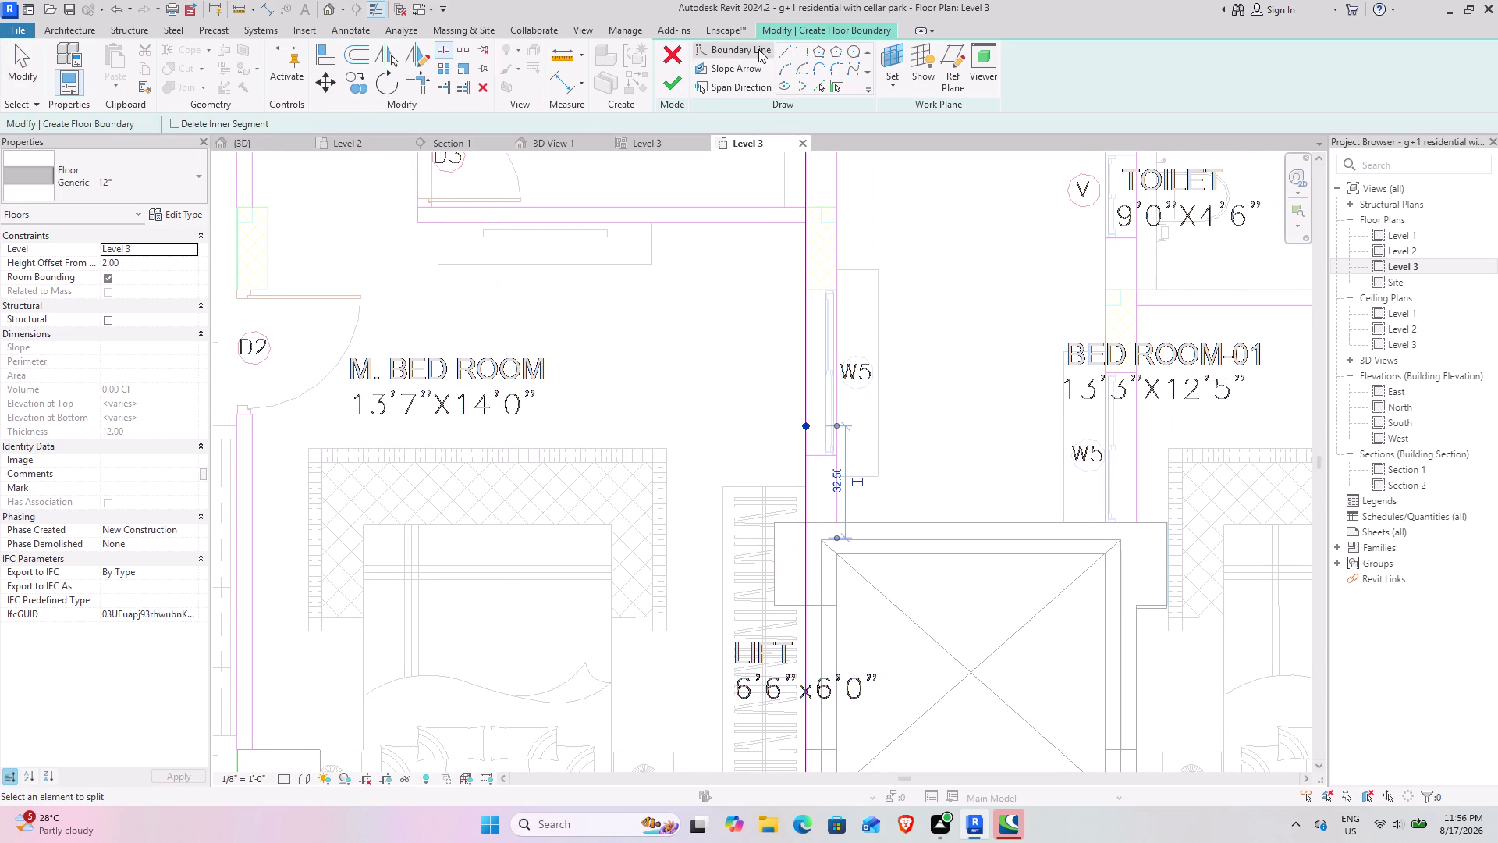
click(782, 44)
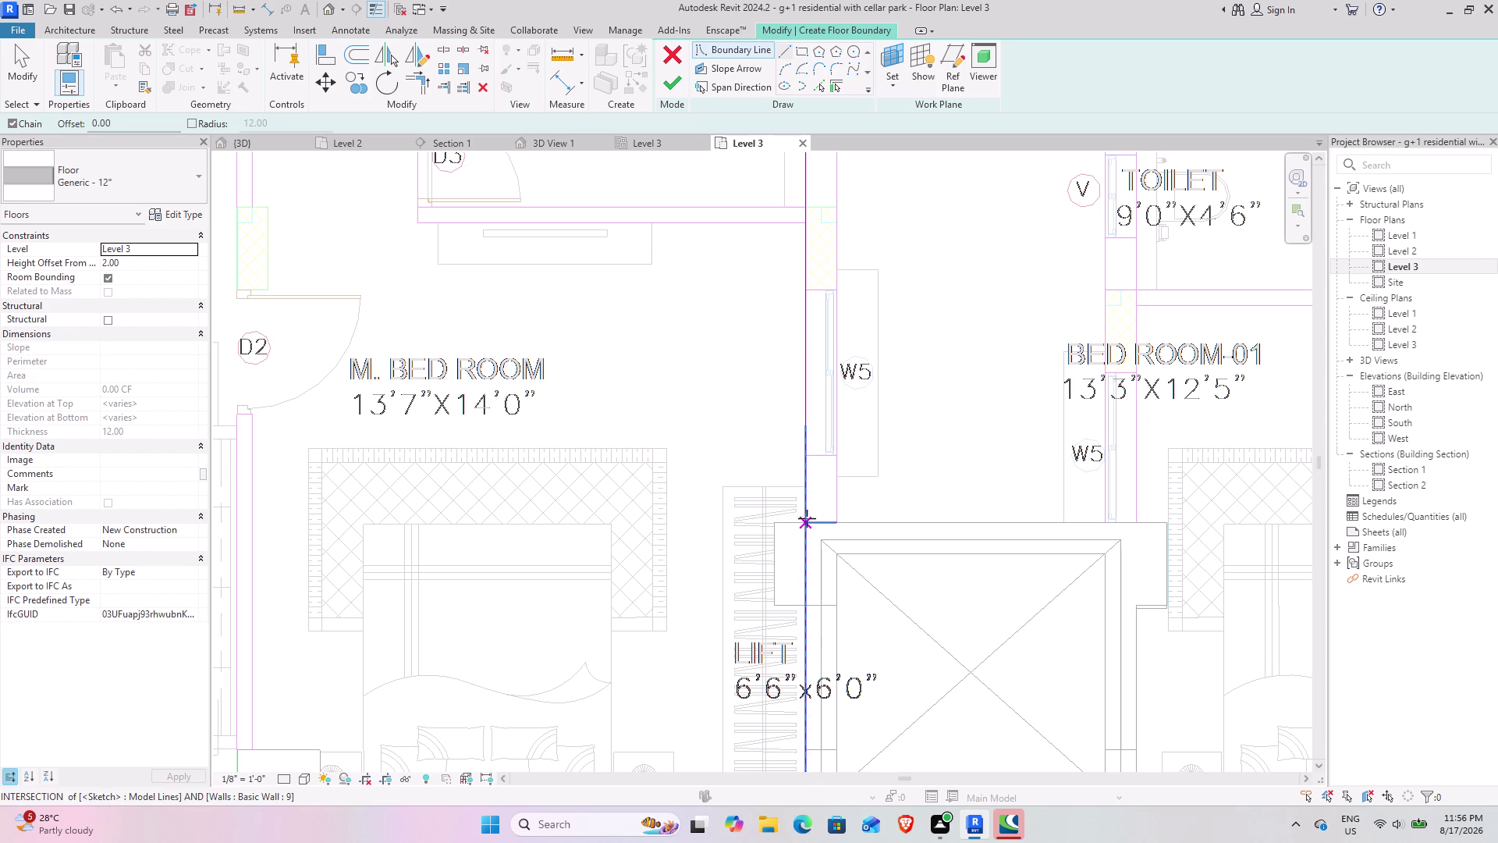
click(807, 522)
click(832, 523)
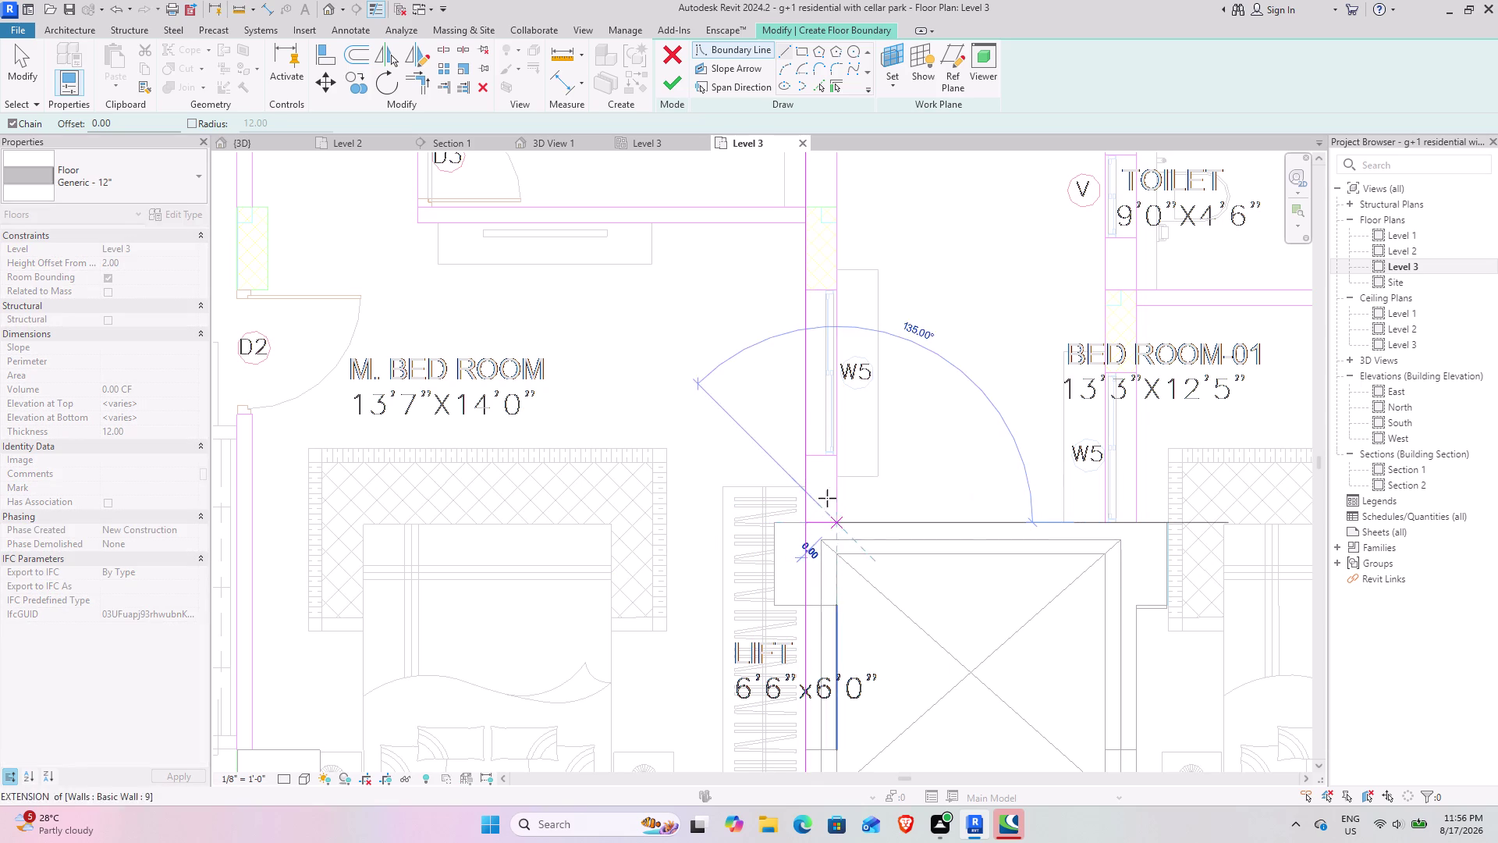
Run the new boundary line up past the utility room to the kitchen's top wall.
middle_drag(841, 253, 849, 536)
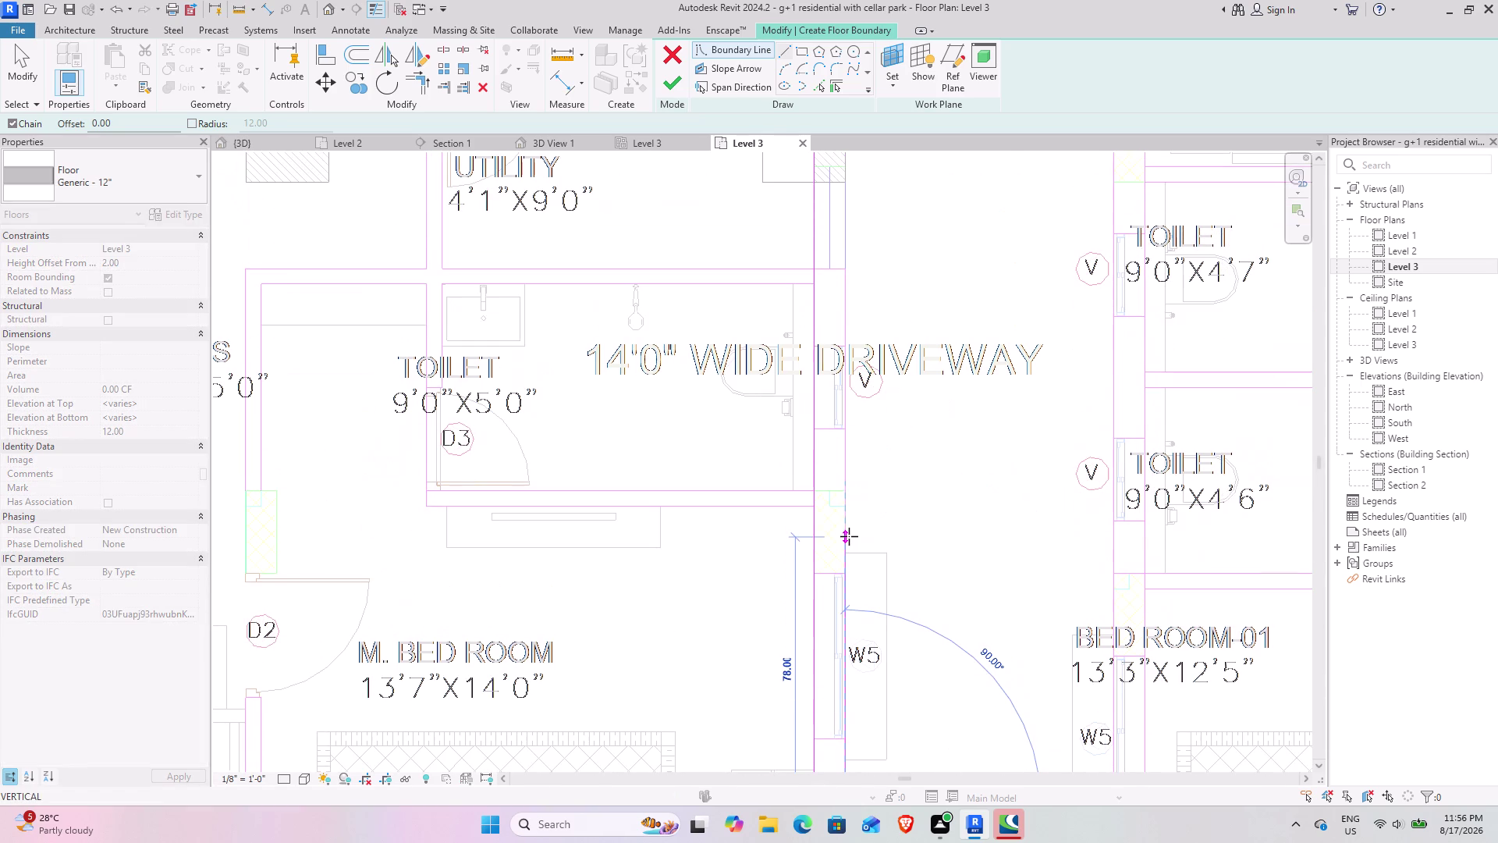
middle_drag(843, 270, 849, 504)
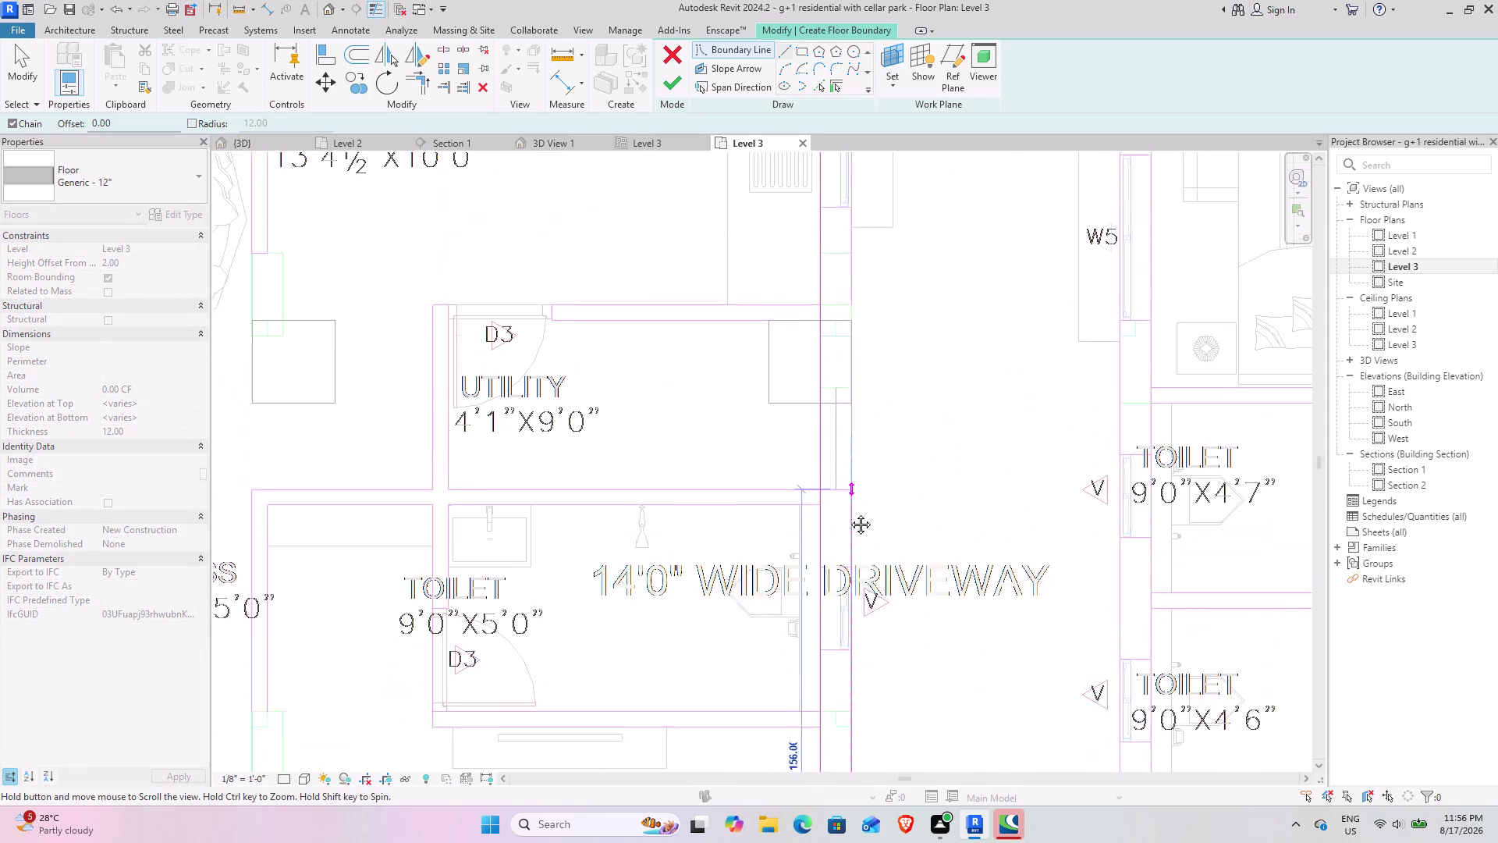
middle_drag(849, 503, 845, 535)
scroll(down, 3)
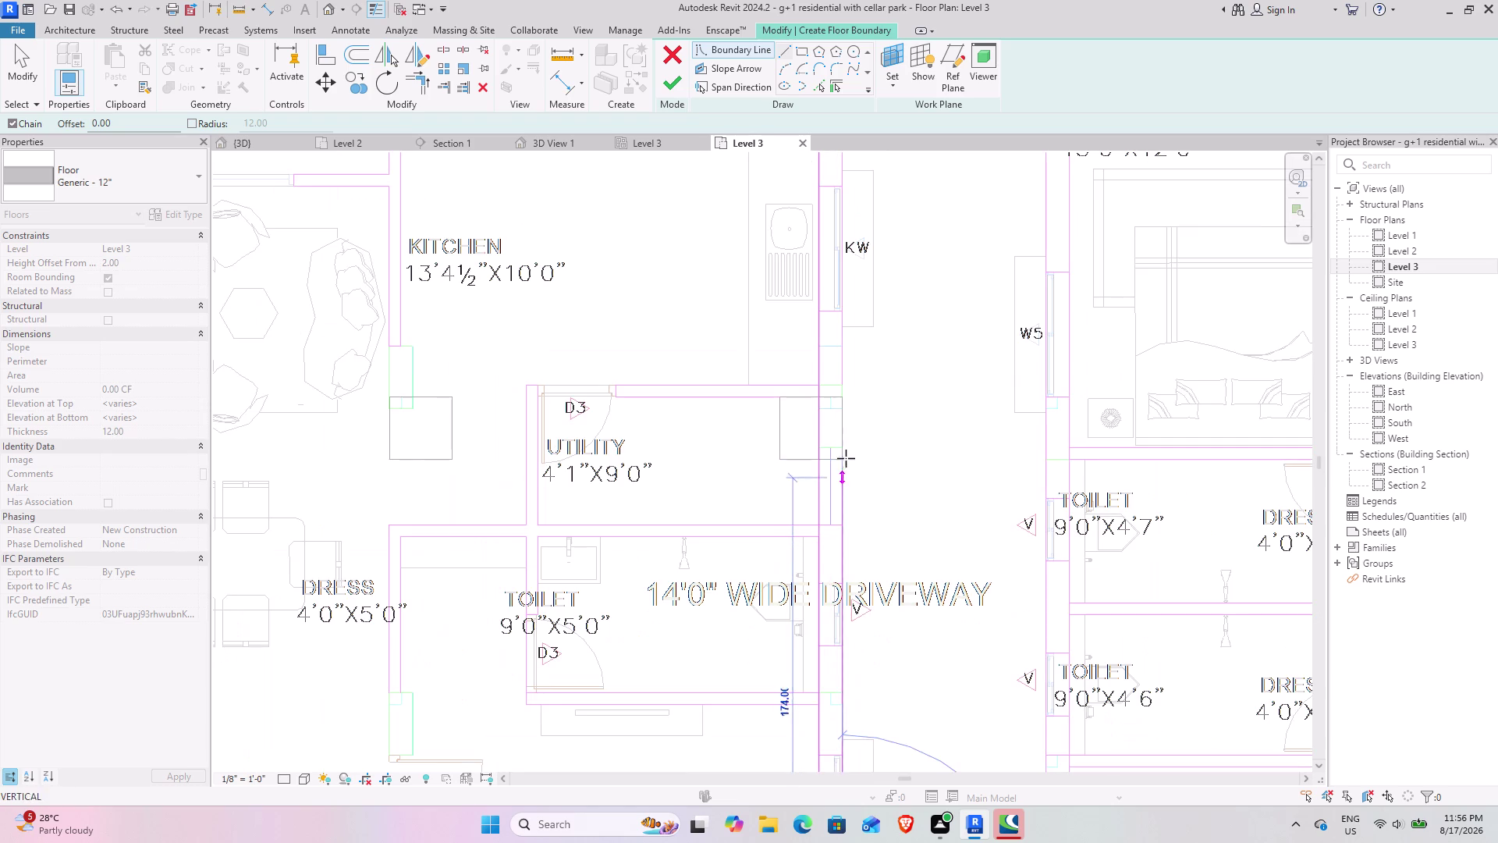
middle_drag(853, 416, 871, 667)
scroll(up, 3)
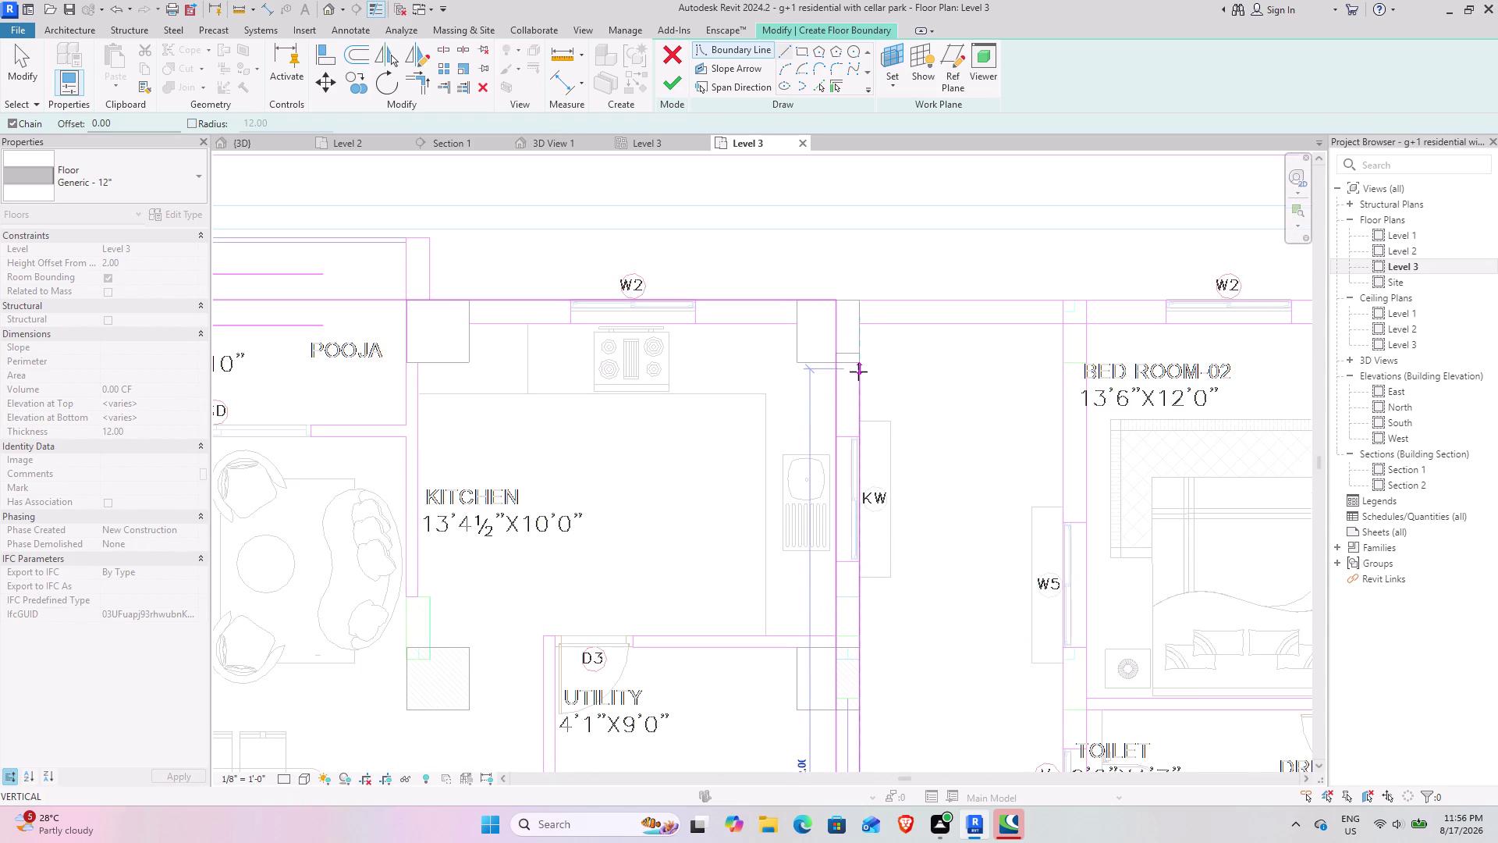
scroll(up, 3)
scroll(up, 3)
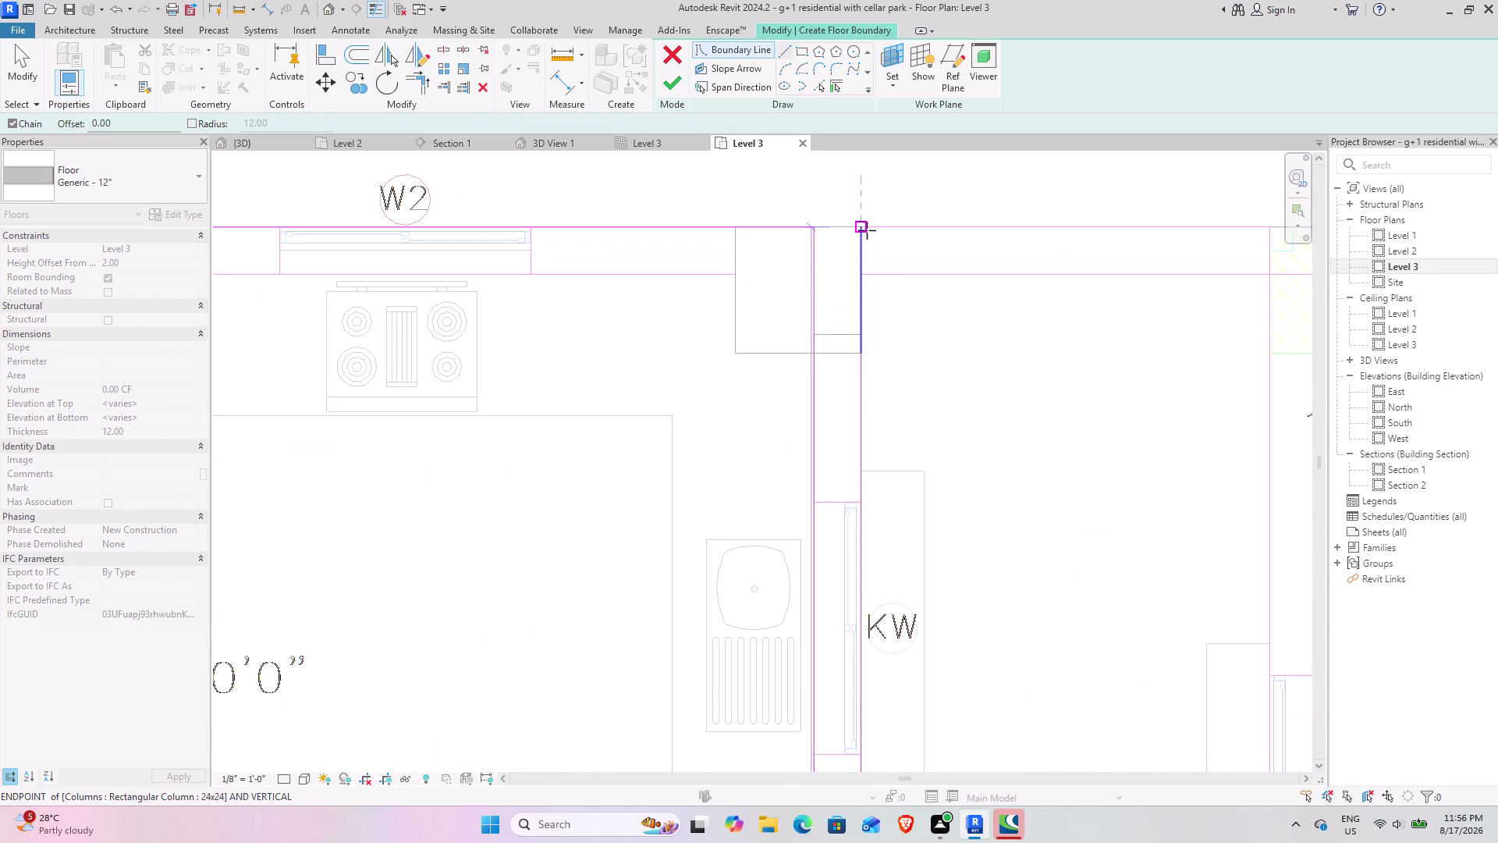
middle_drag(867, 231, 867, 442)
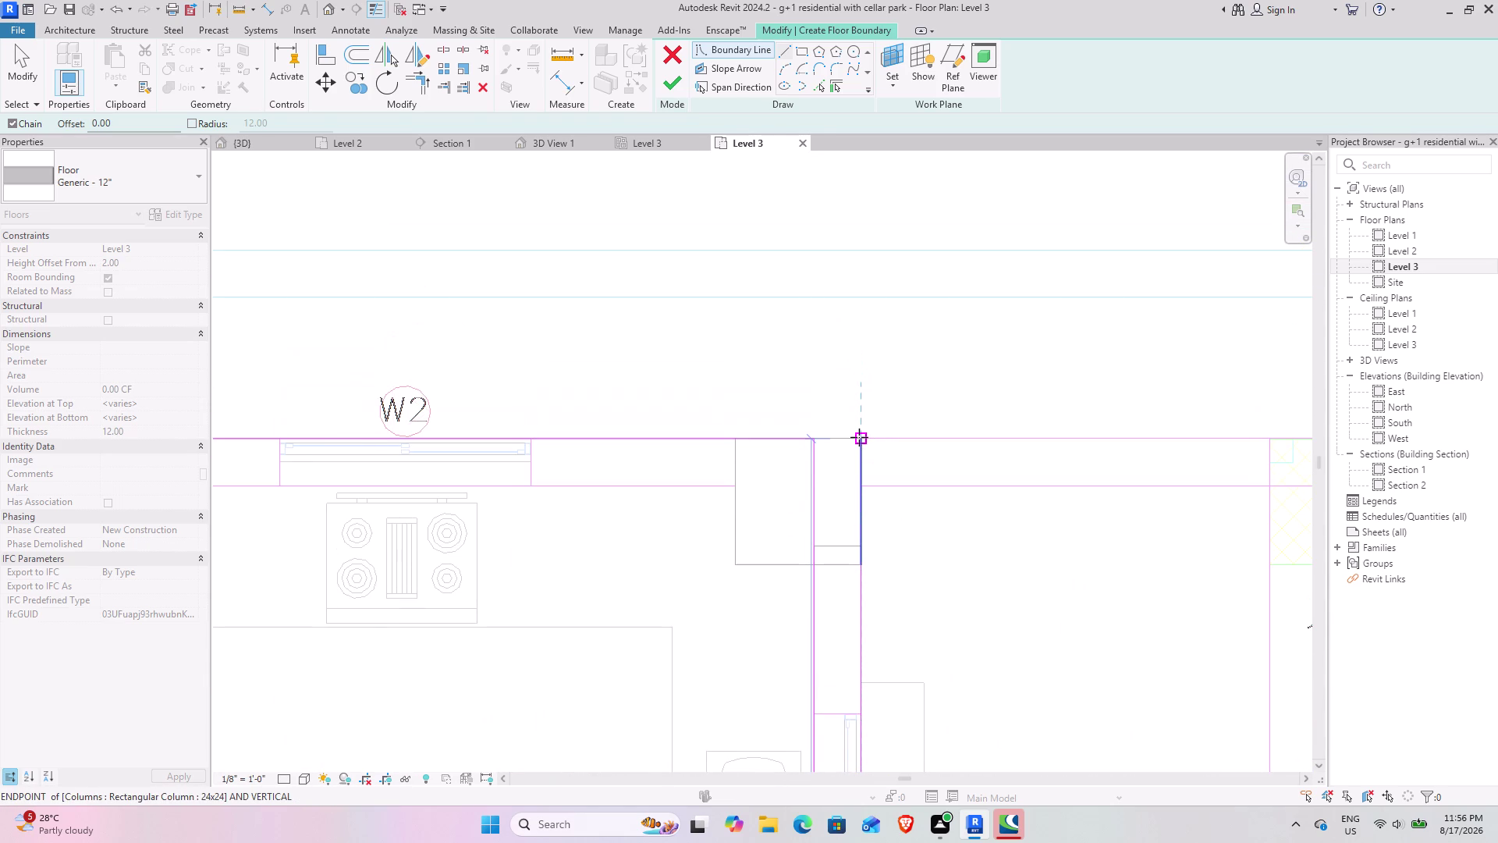
click(859, 437)
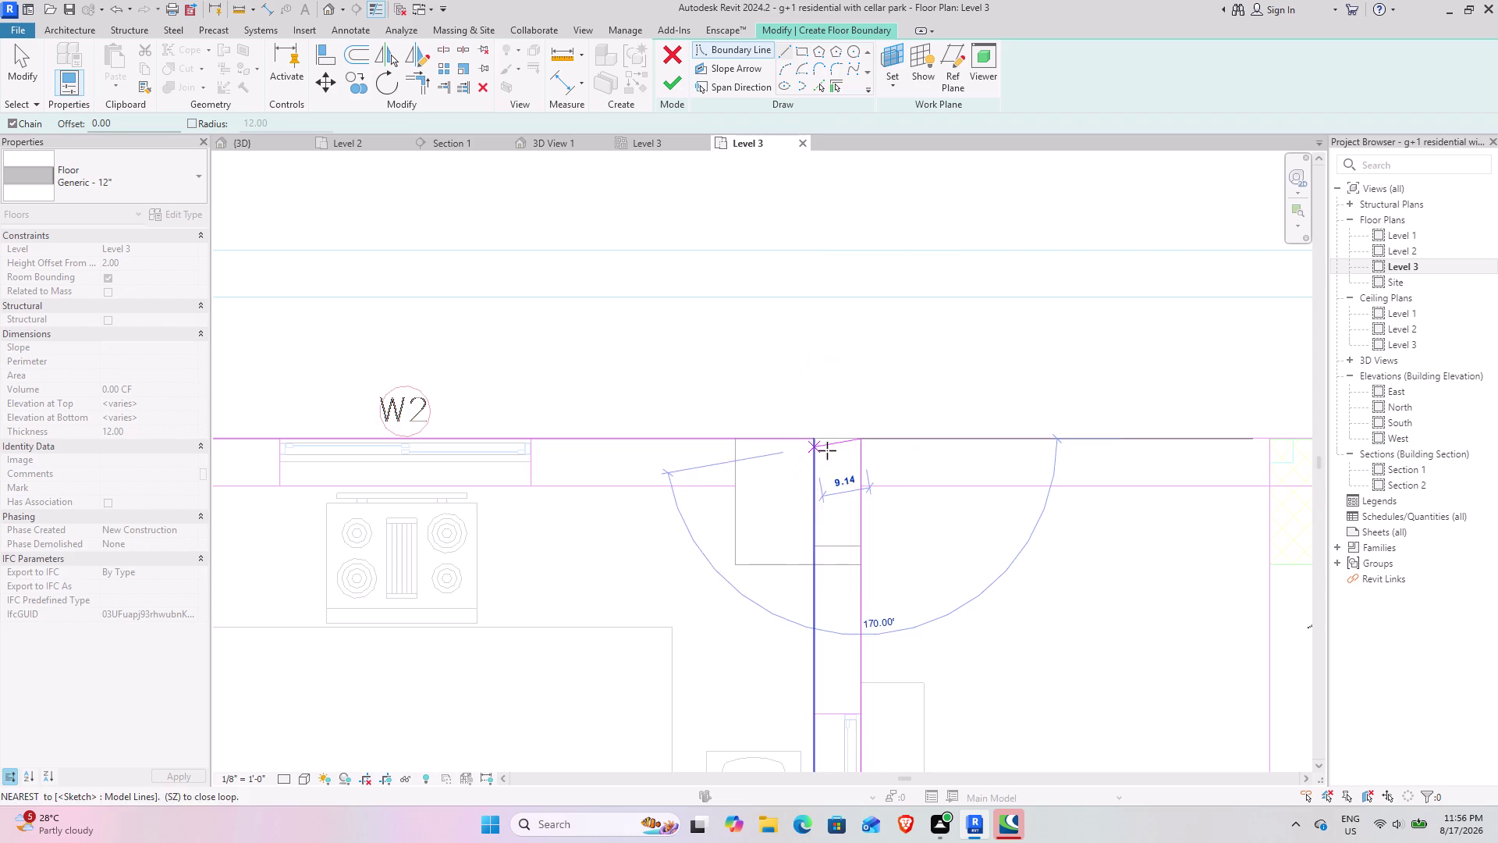
click(19, 67)
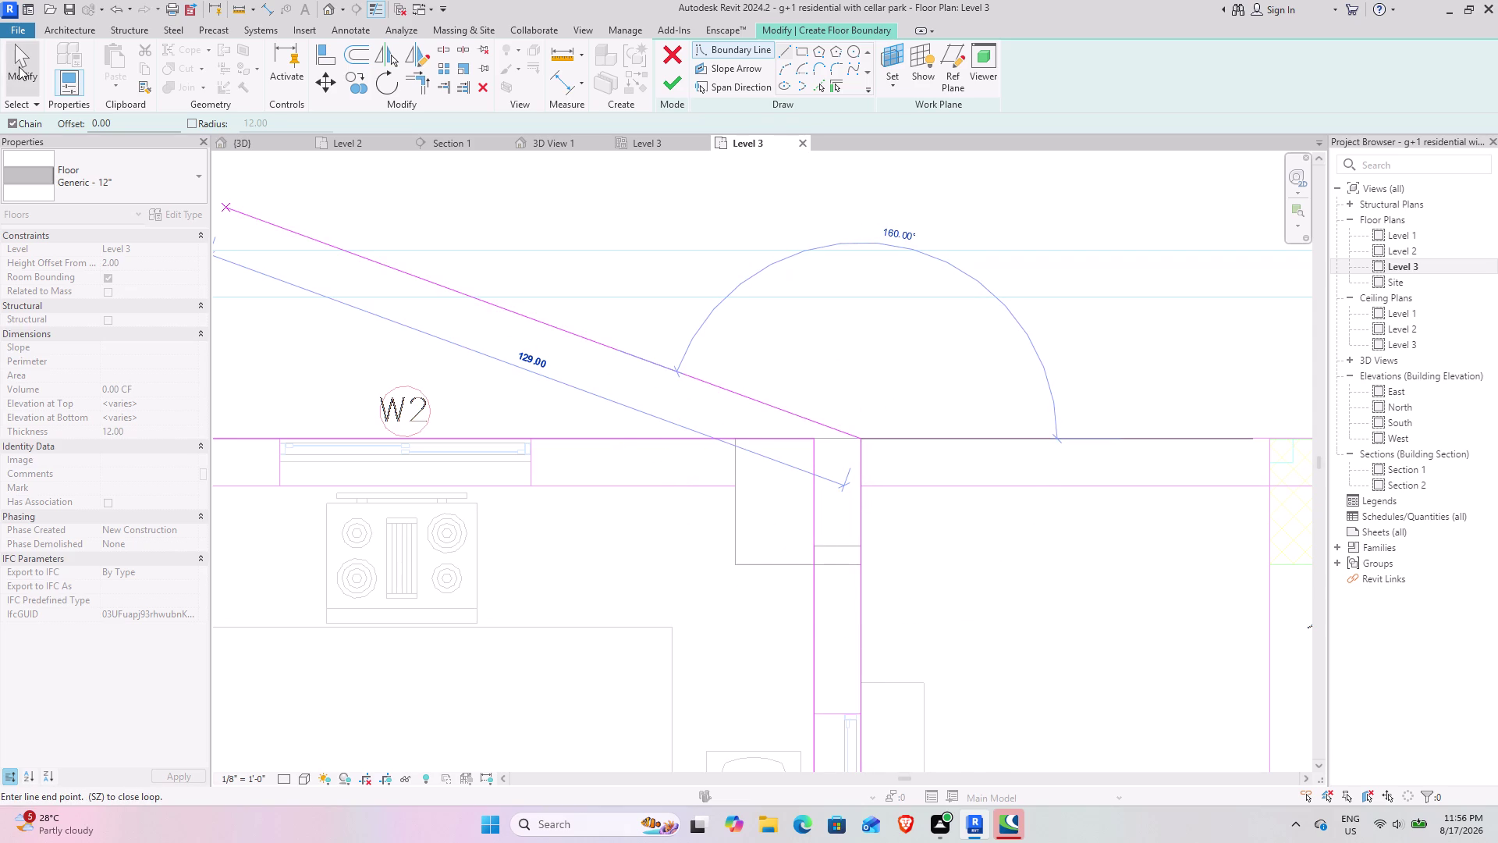
Trim/Extend the boundary lines beside the lift into a clean corner.
click(414, 83)
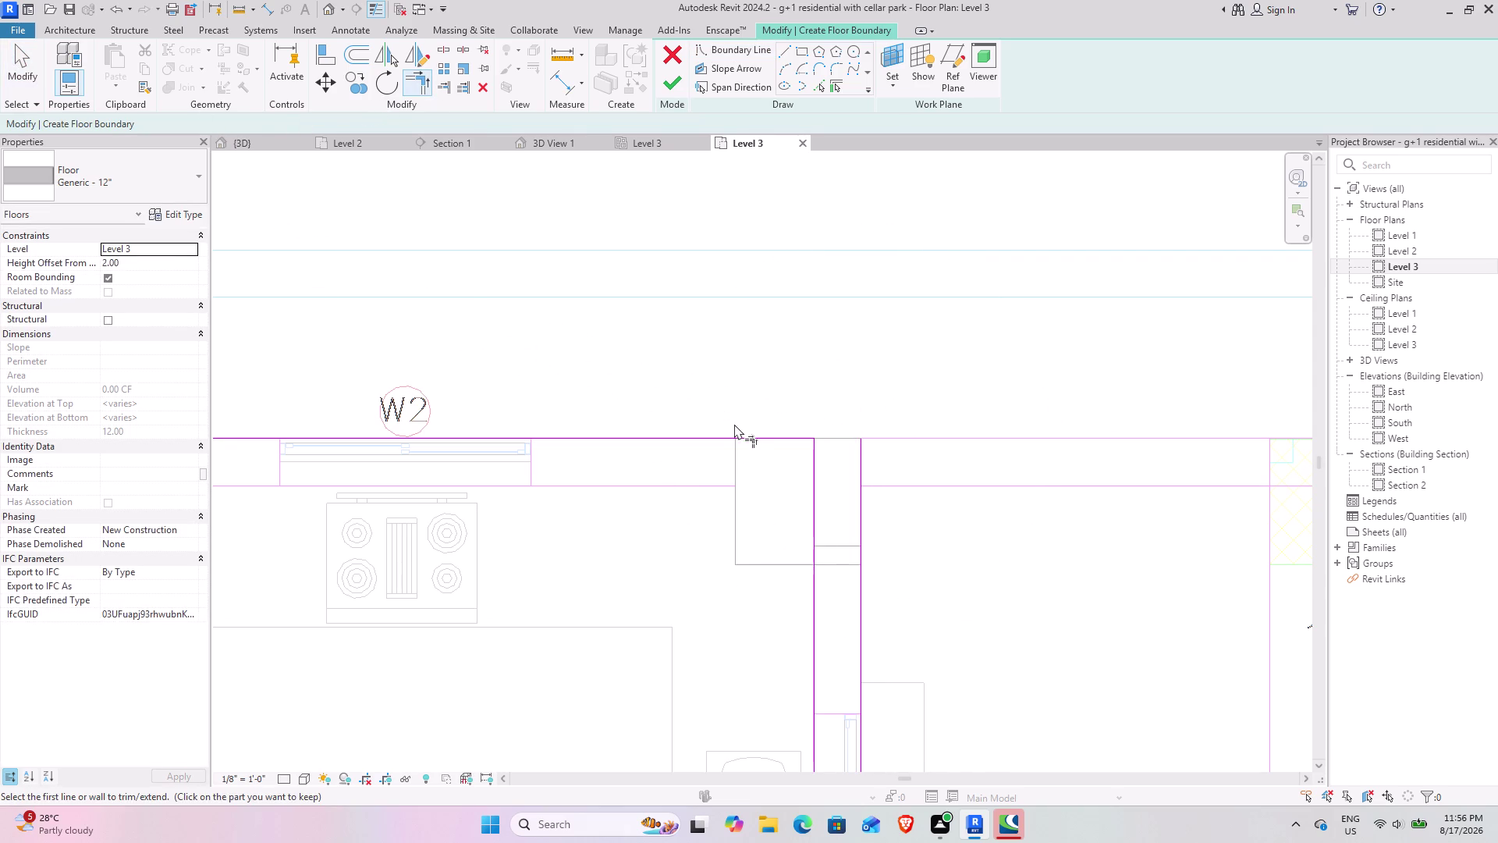
click(737, 431)
click(860, 465)
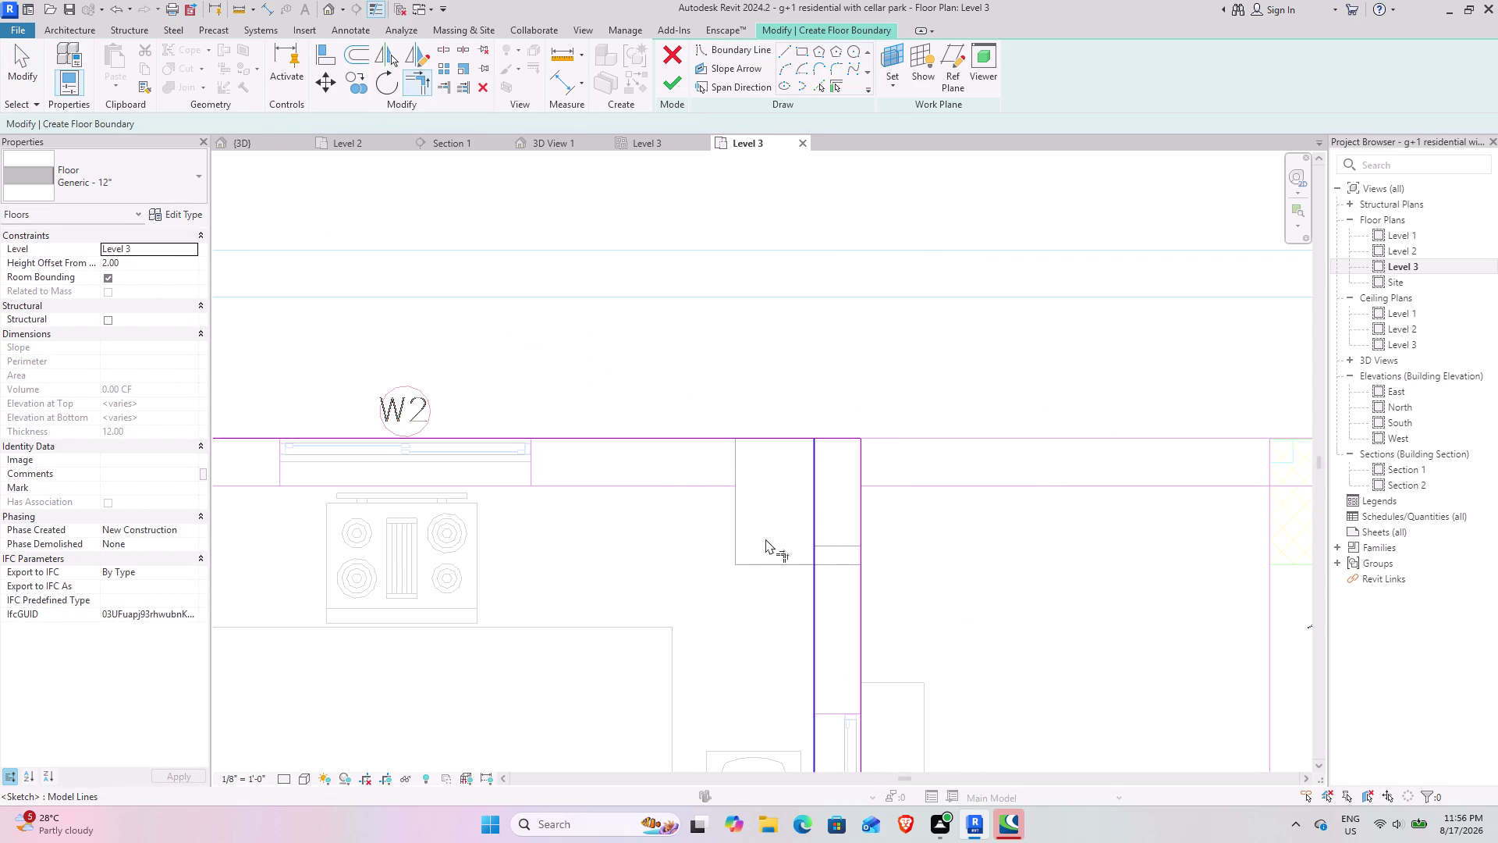
scroll(down, 3)
middle_drag(747, 584, 669, 208)
middle_drag(700, 576, 696, 229)
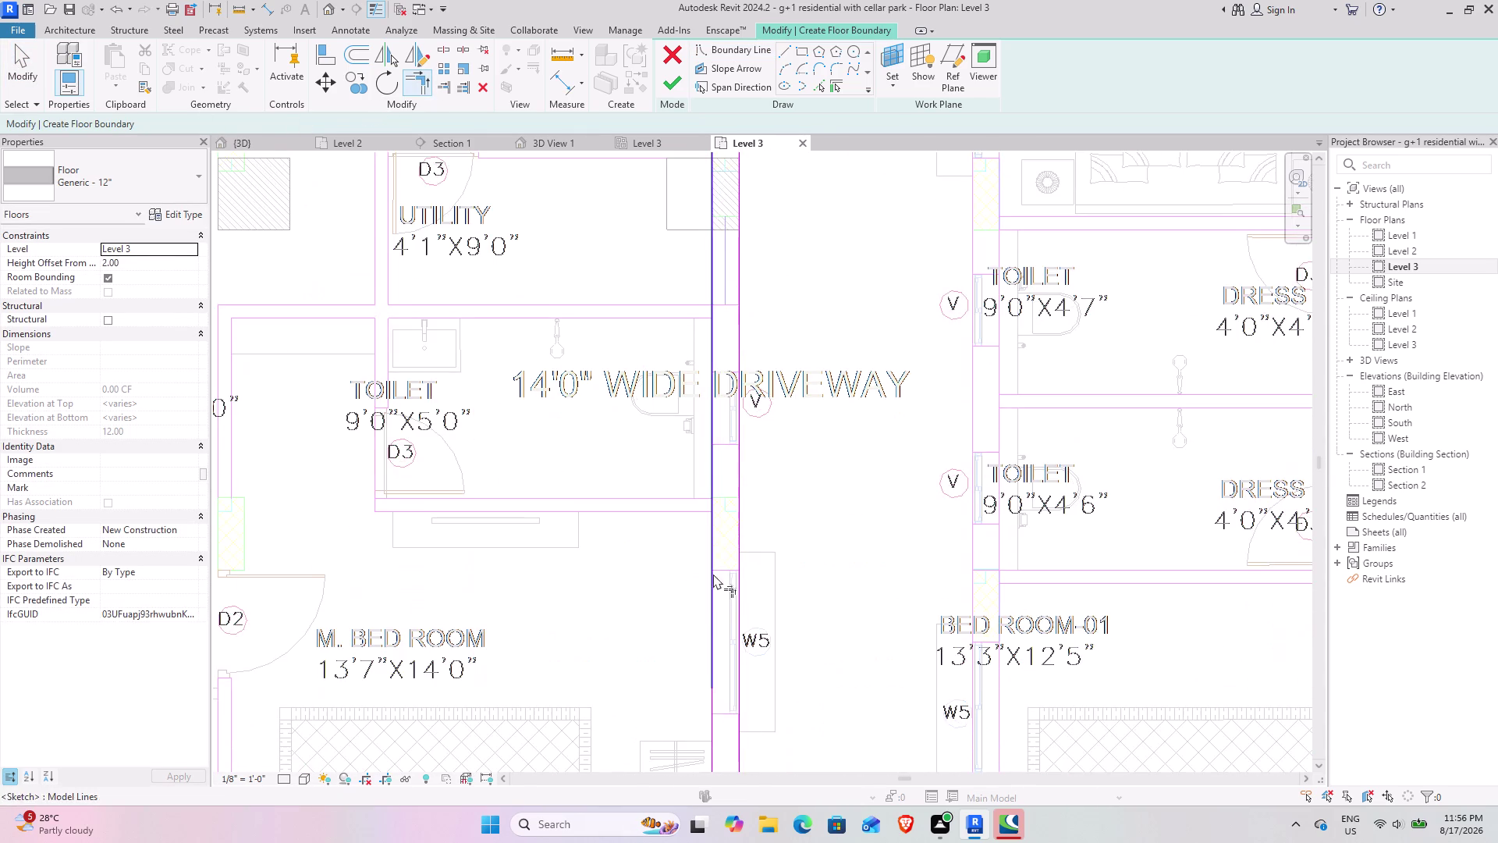
middle_drag(709, 595, 704, 236)
scroll(up, 3)
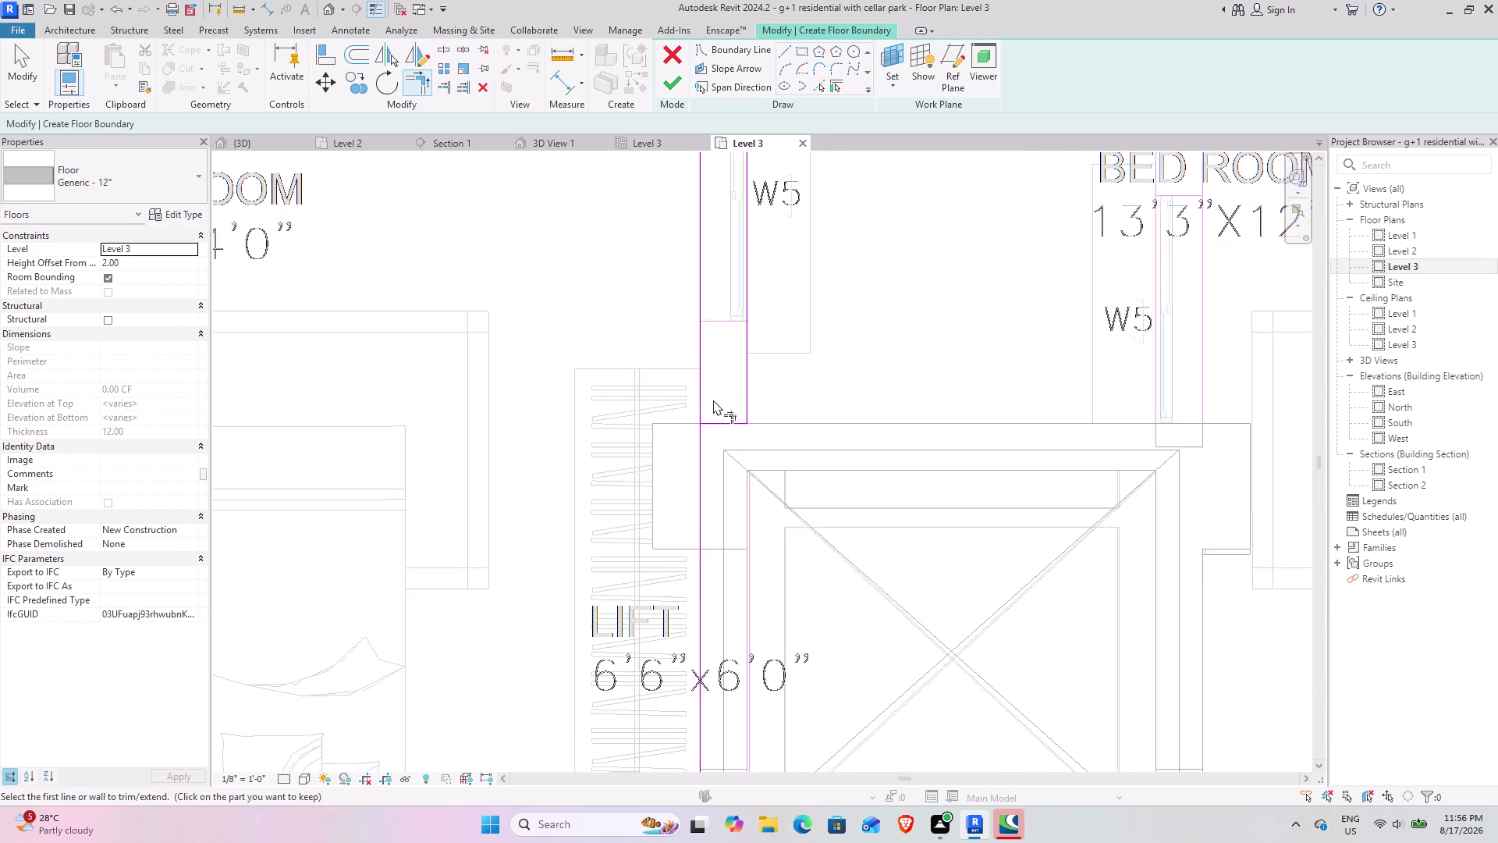
click(723, 424)
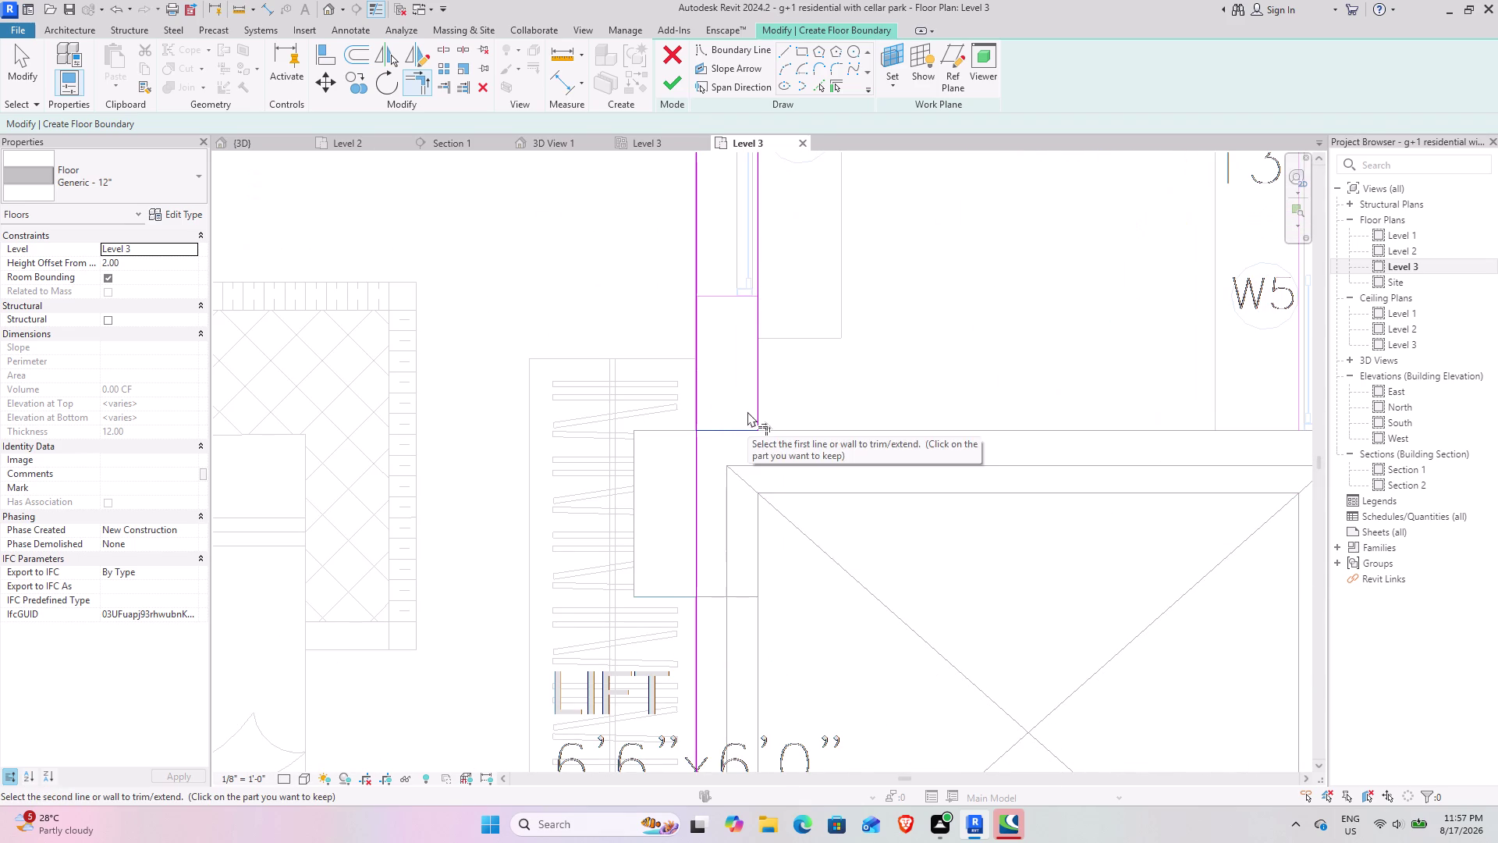
click(695, 452)
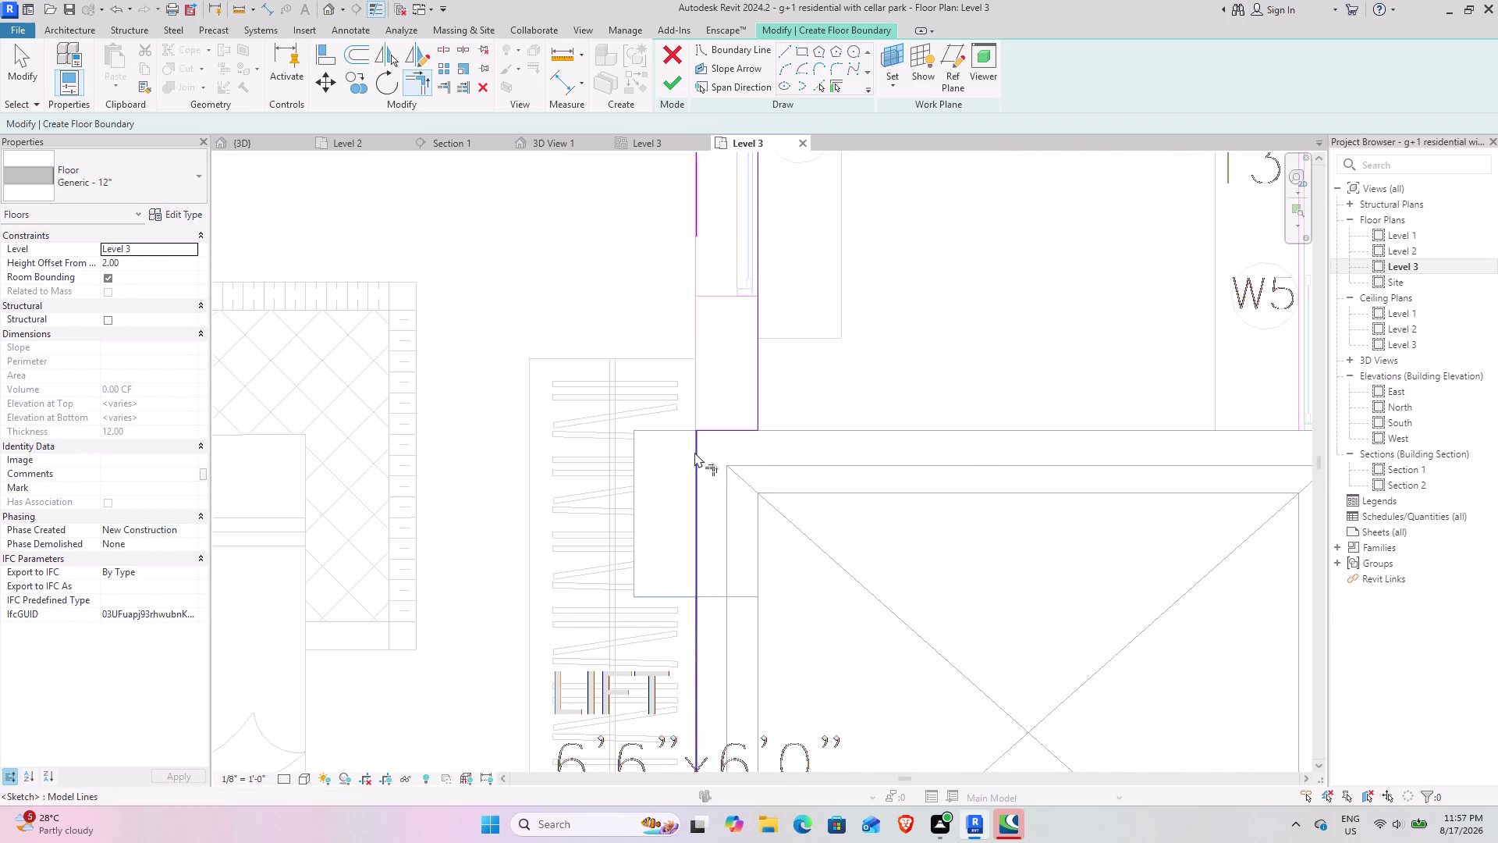
middle_drag(627, 357, 614, 500)
click(40, 81)
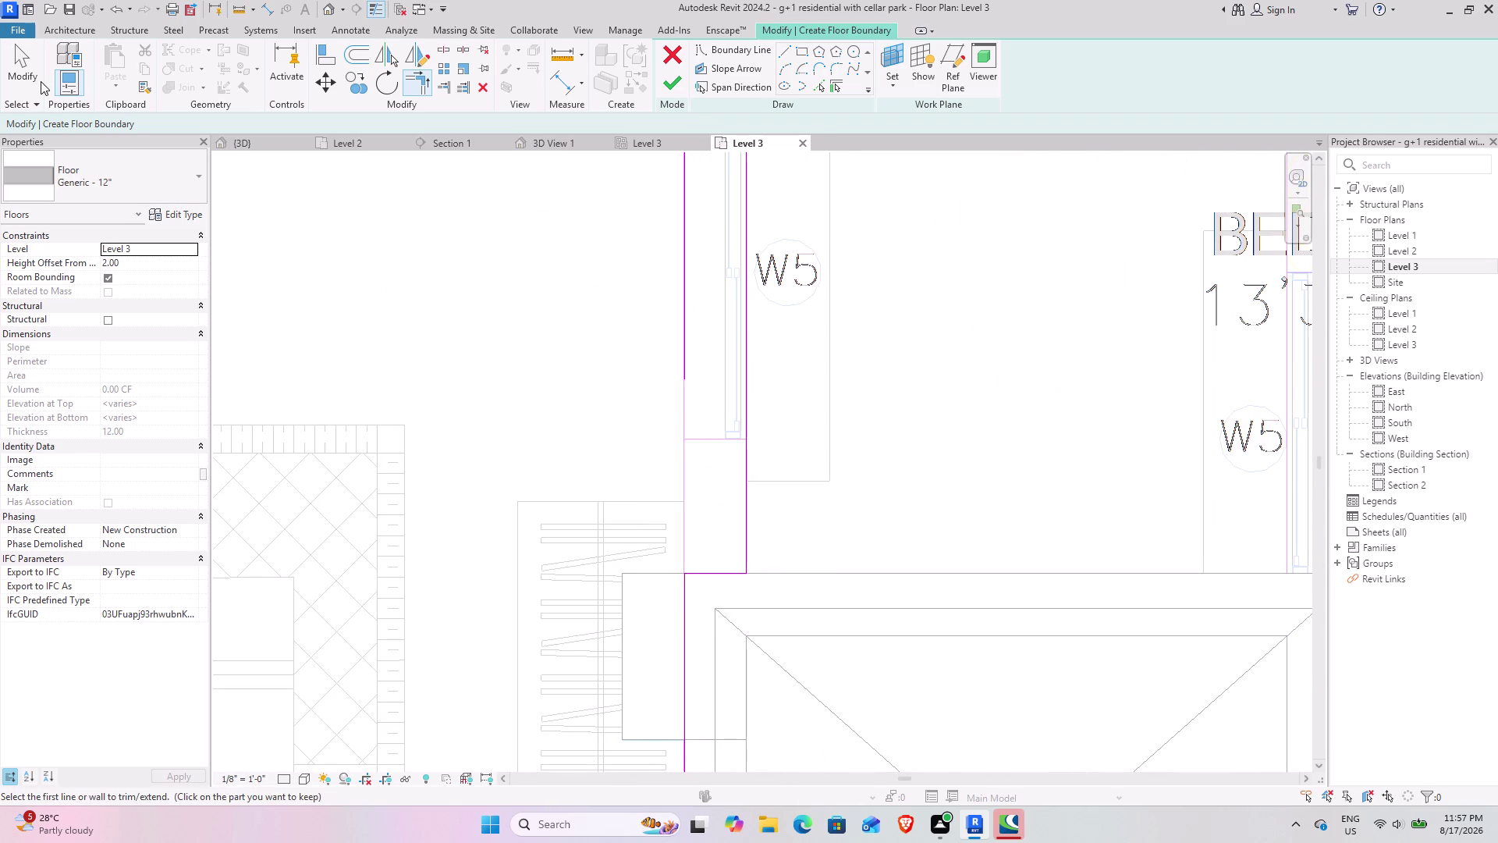
click(22, 74)
Check the short vertical boundary line, then move to the balcony edge with Boundary Line active.
click(688, 327)
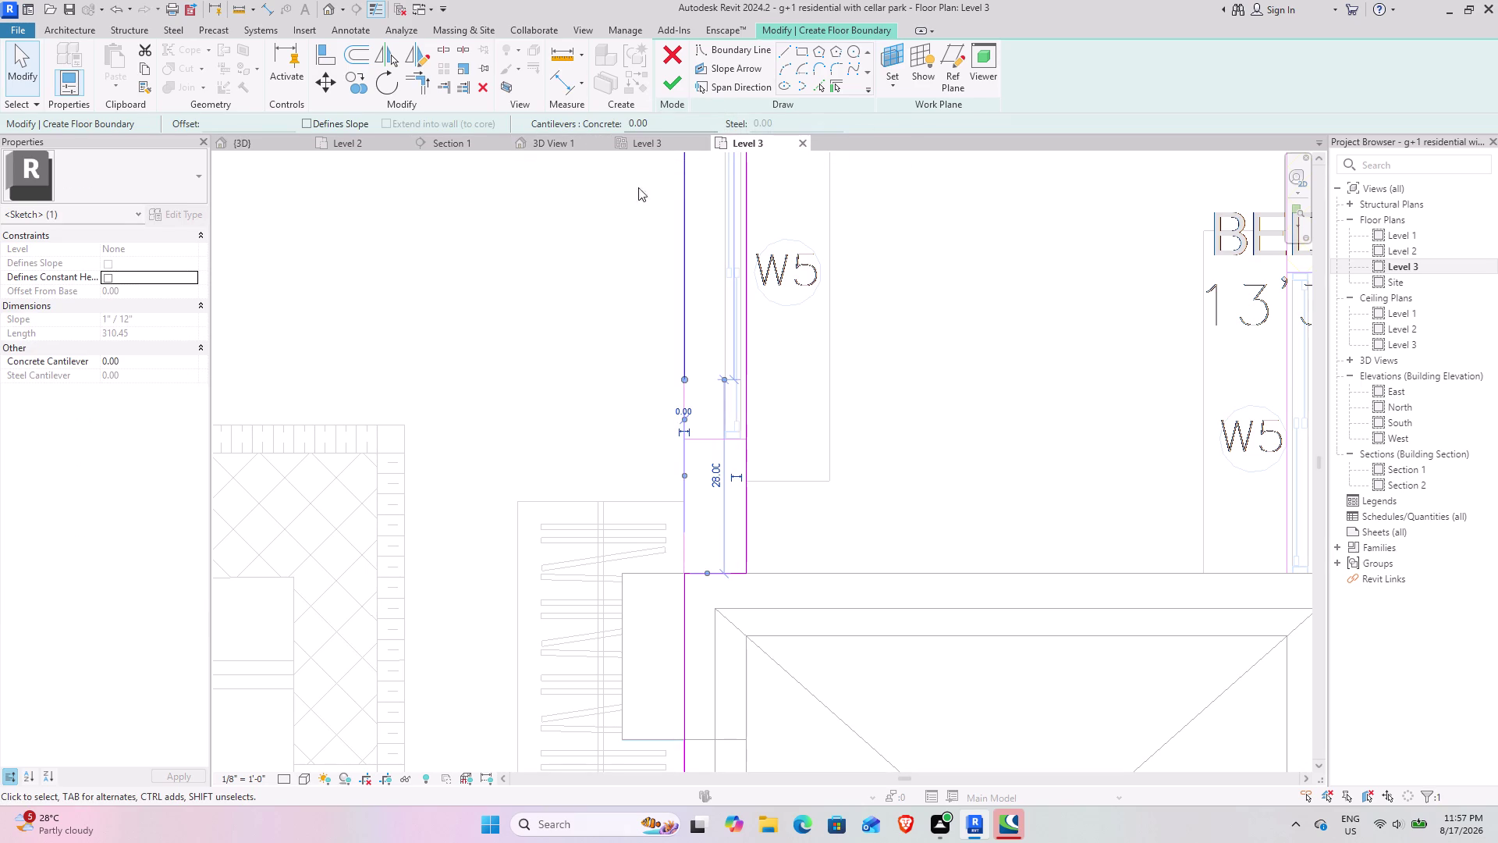
click(481, 85)
scroll(down, 3)
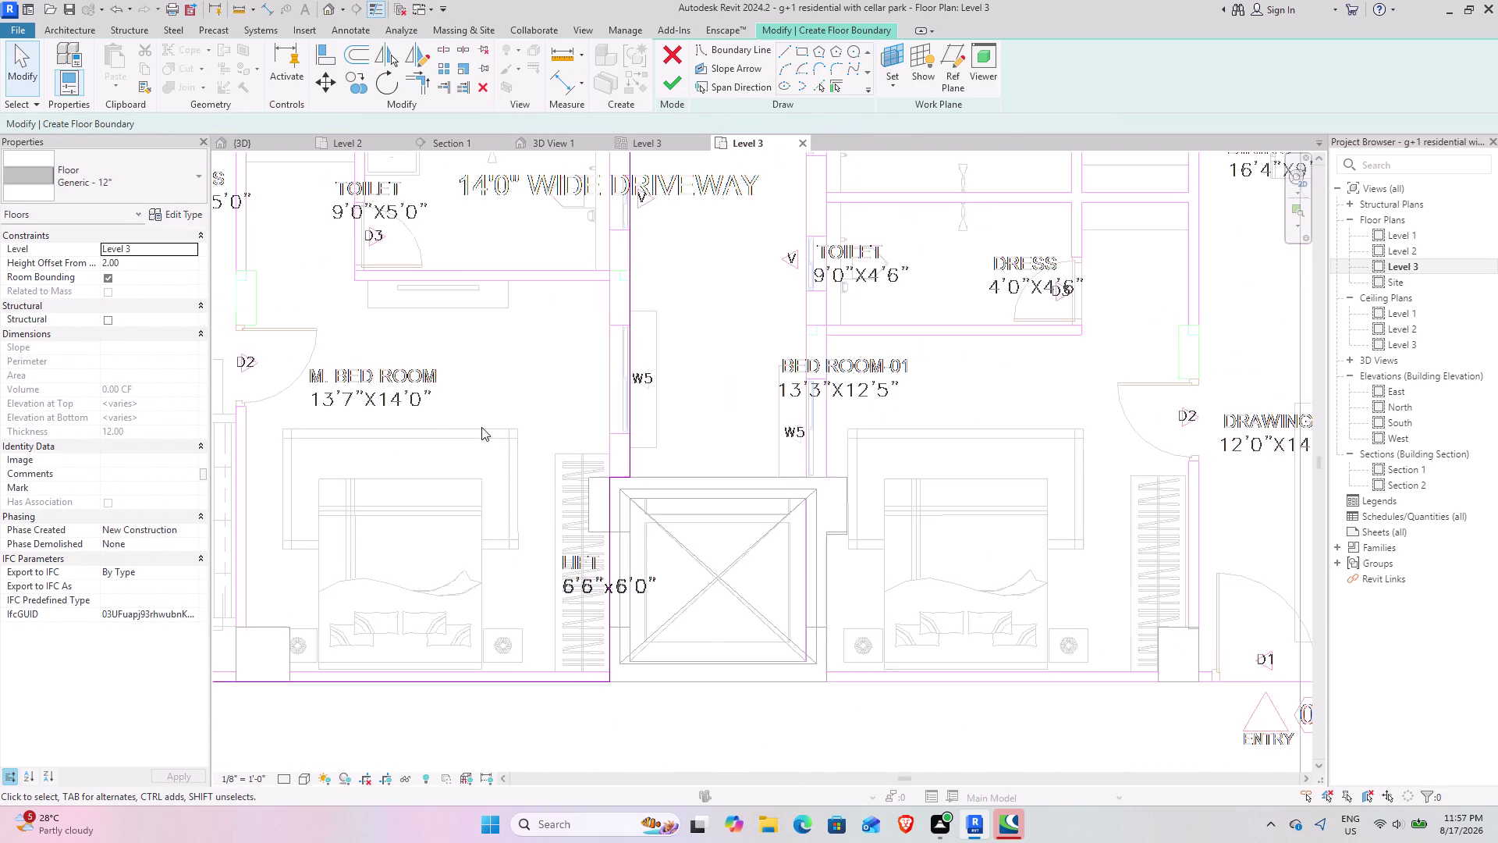
middle_drag(438, 404, 778, 572)
scroll(down, 3)
middle_drag(492, 295, 599, 680)
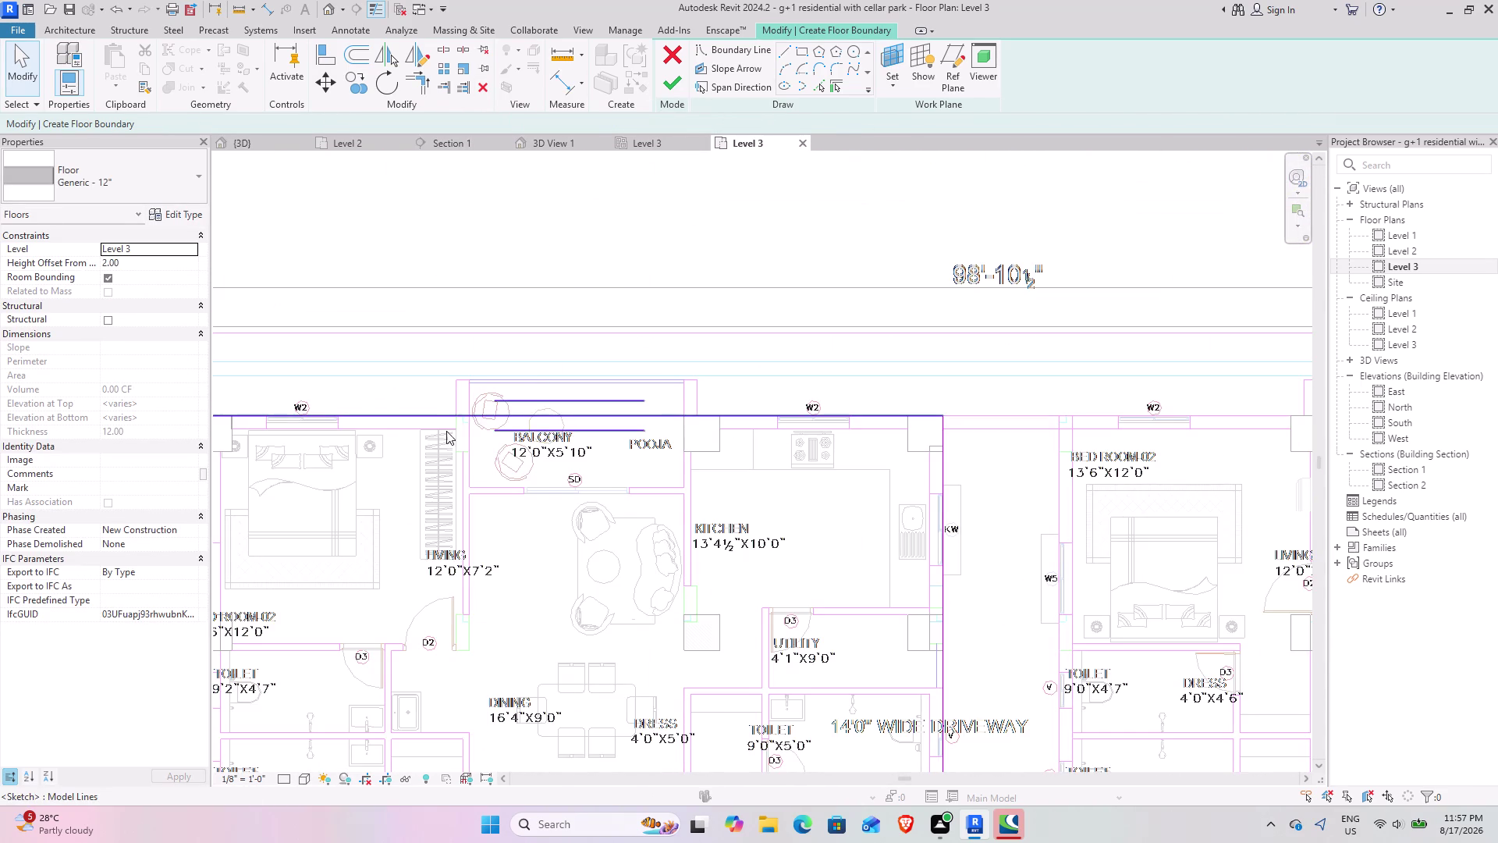
scroll(up, 3)
scroll(up, 3)
middle_drag(614, 432, 535, 540)
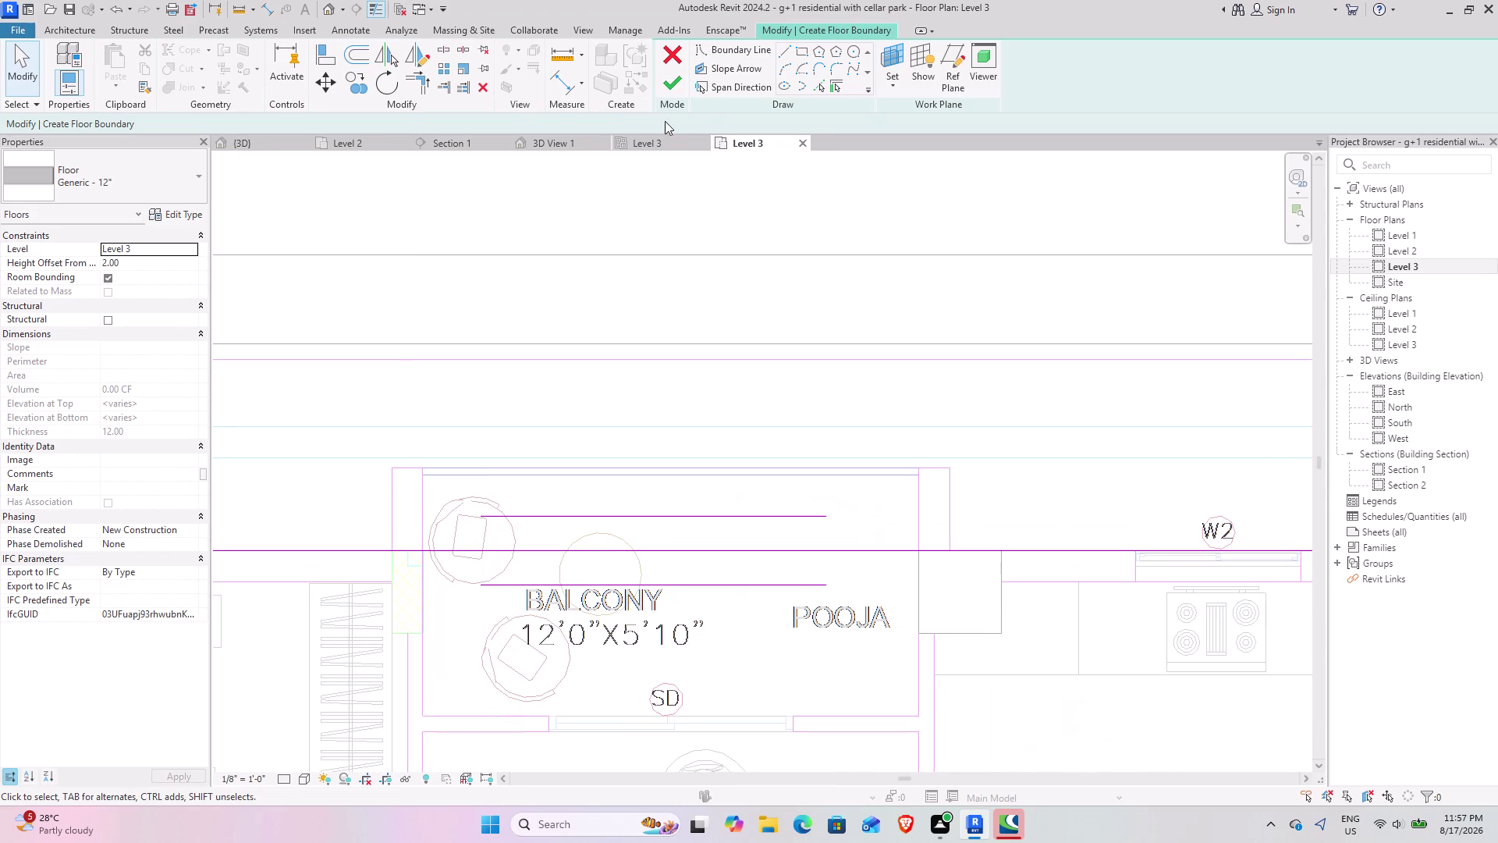
click(788, 49)
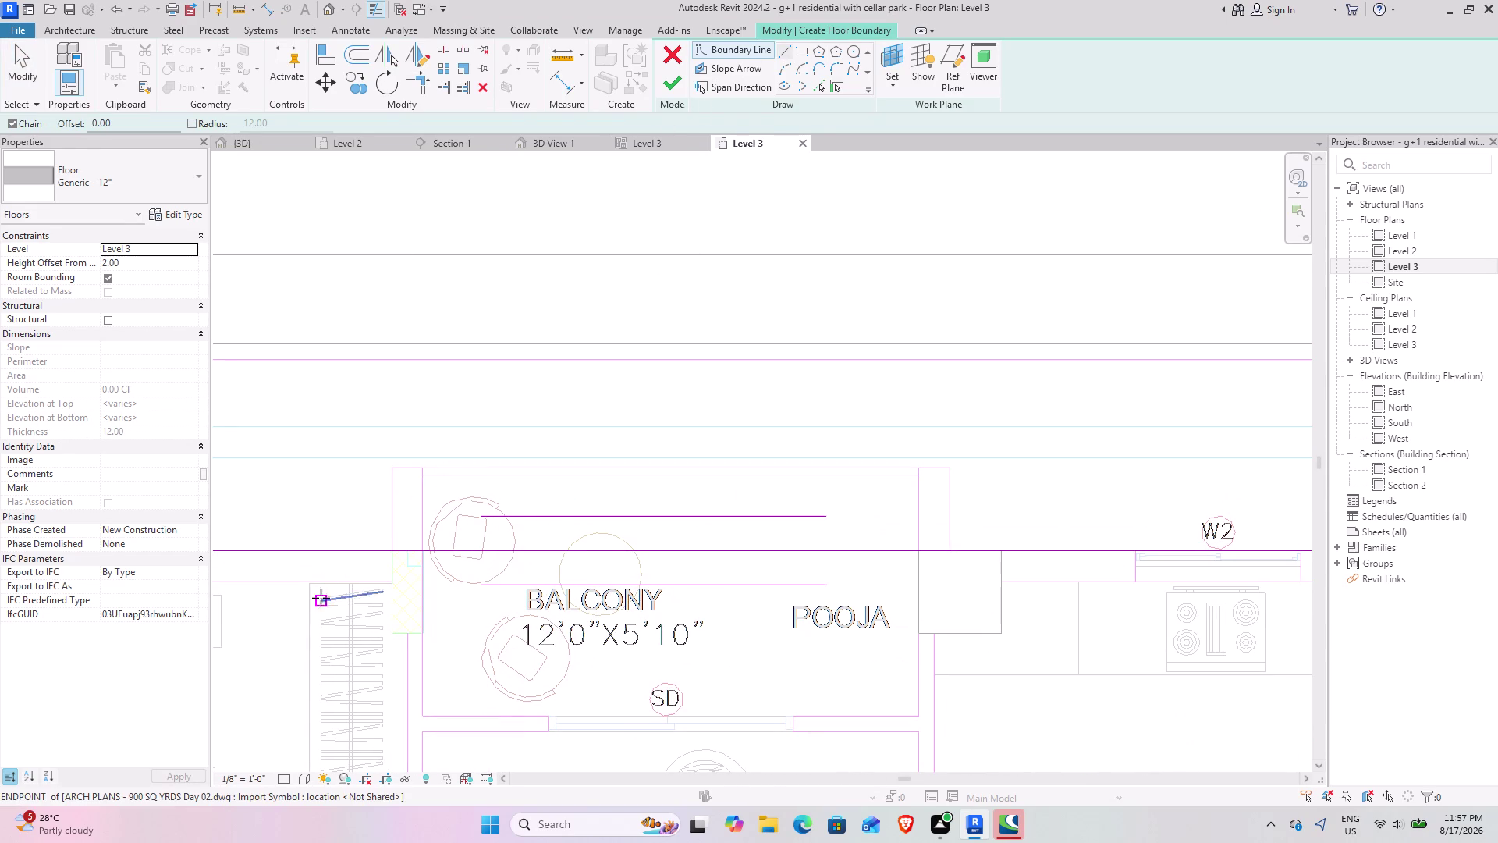
Draw boundary lines along the balcony edge to the far corner and lower wall.
click(392, 550)
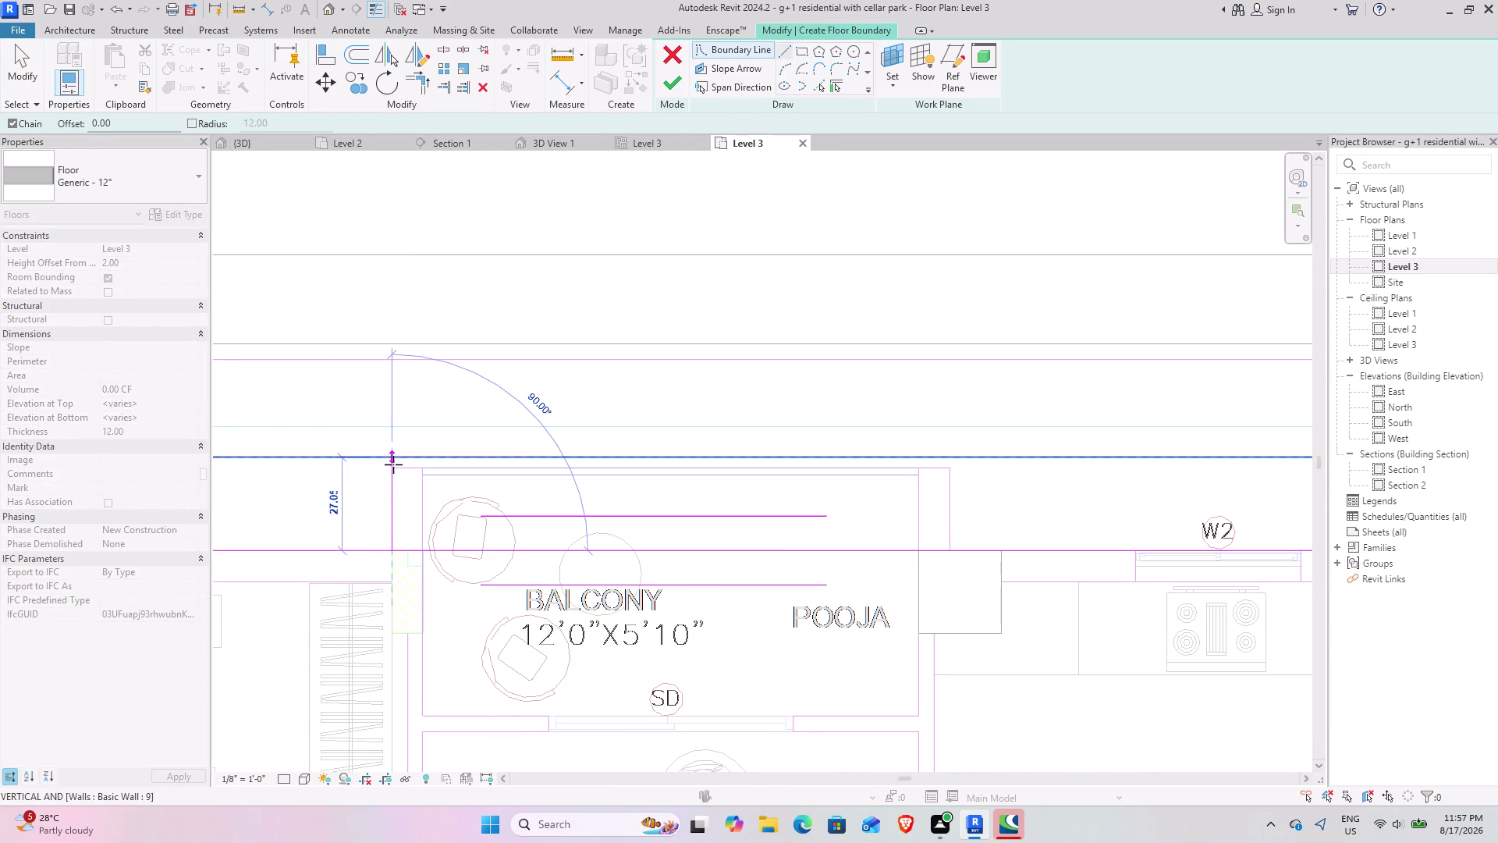
scroll(up, 3)
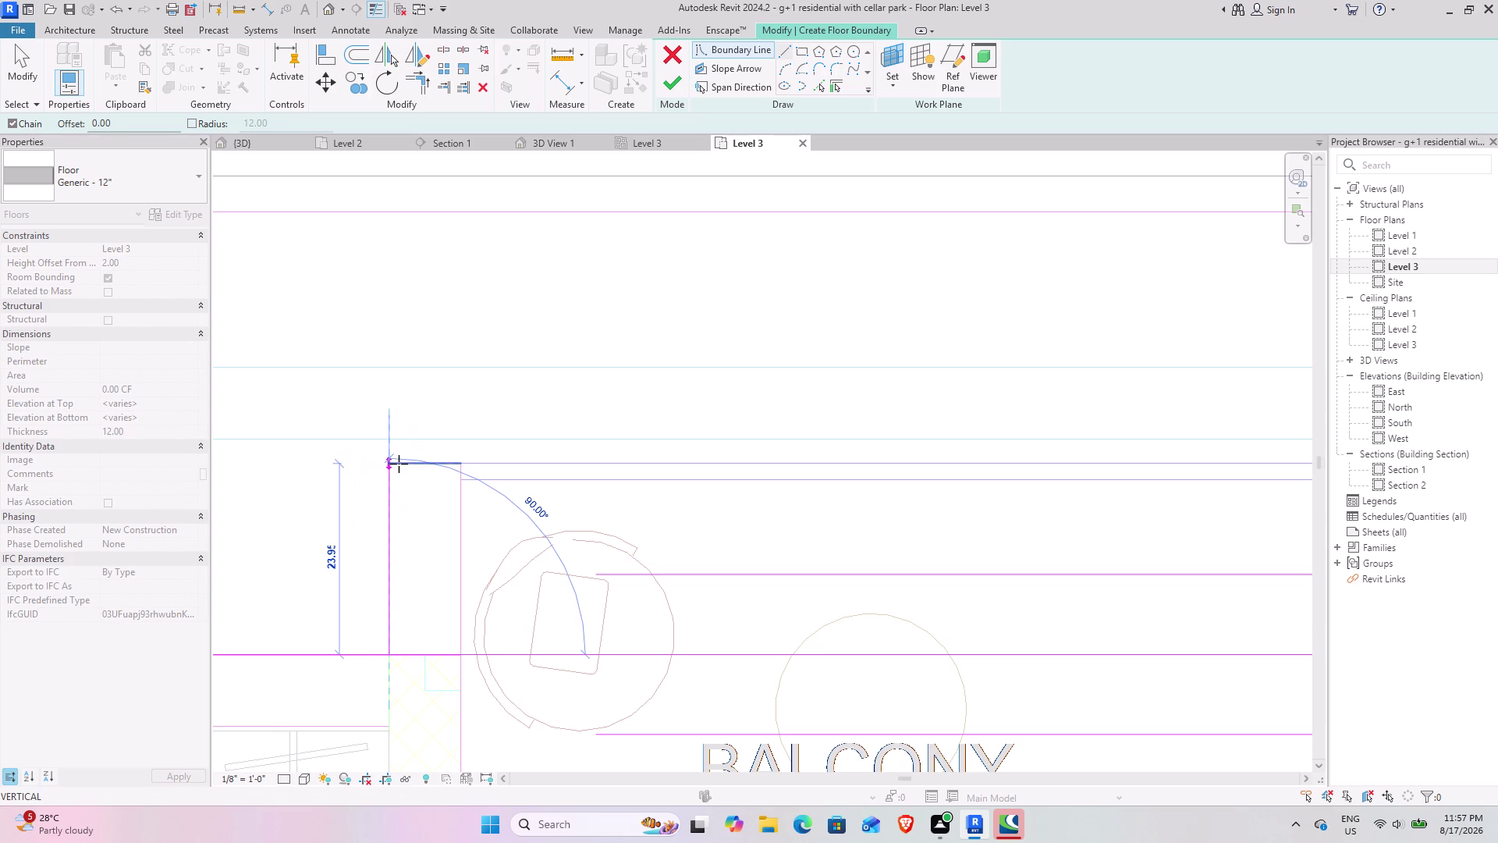
click(398, 463)
middle_drag(928, 465, 246, 465)
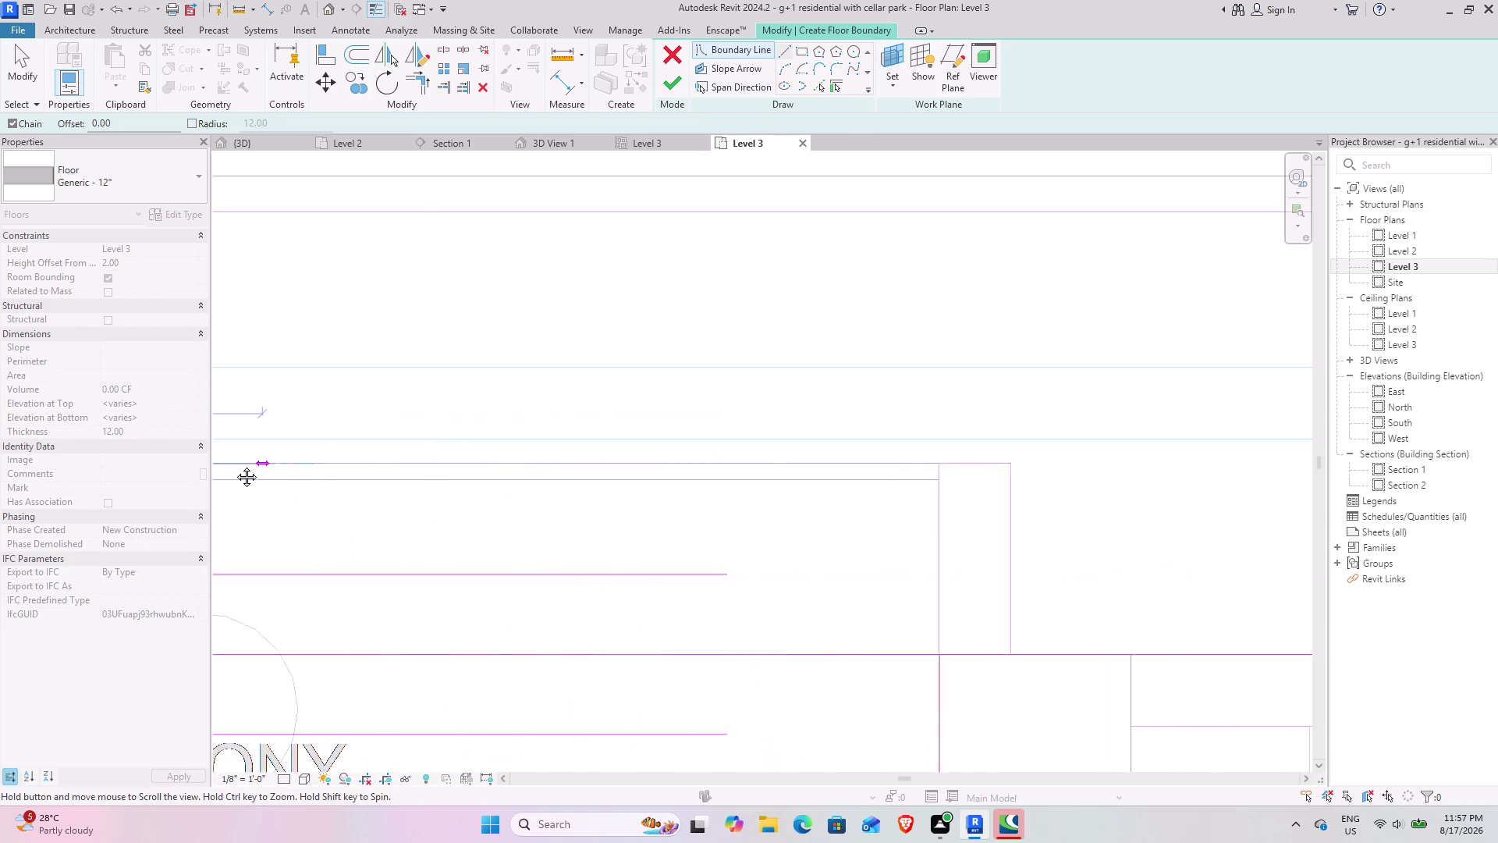
middle_drag(245, 466, 232, 465)
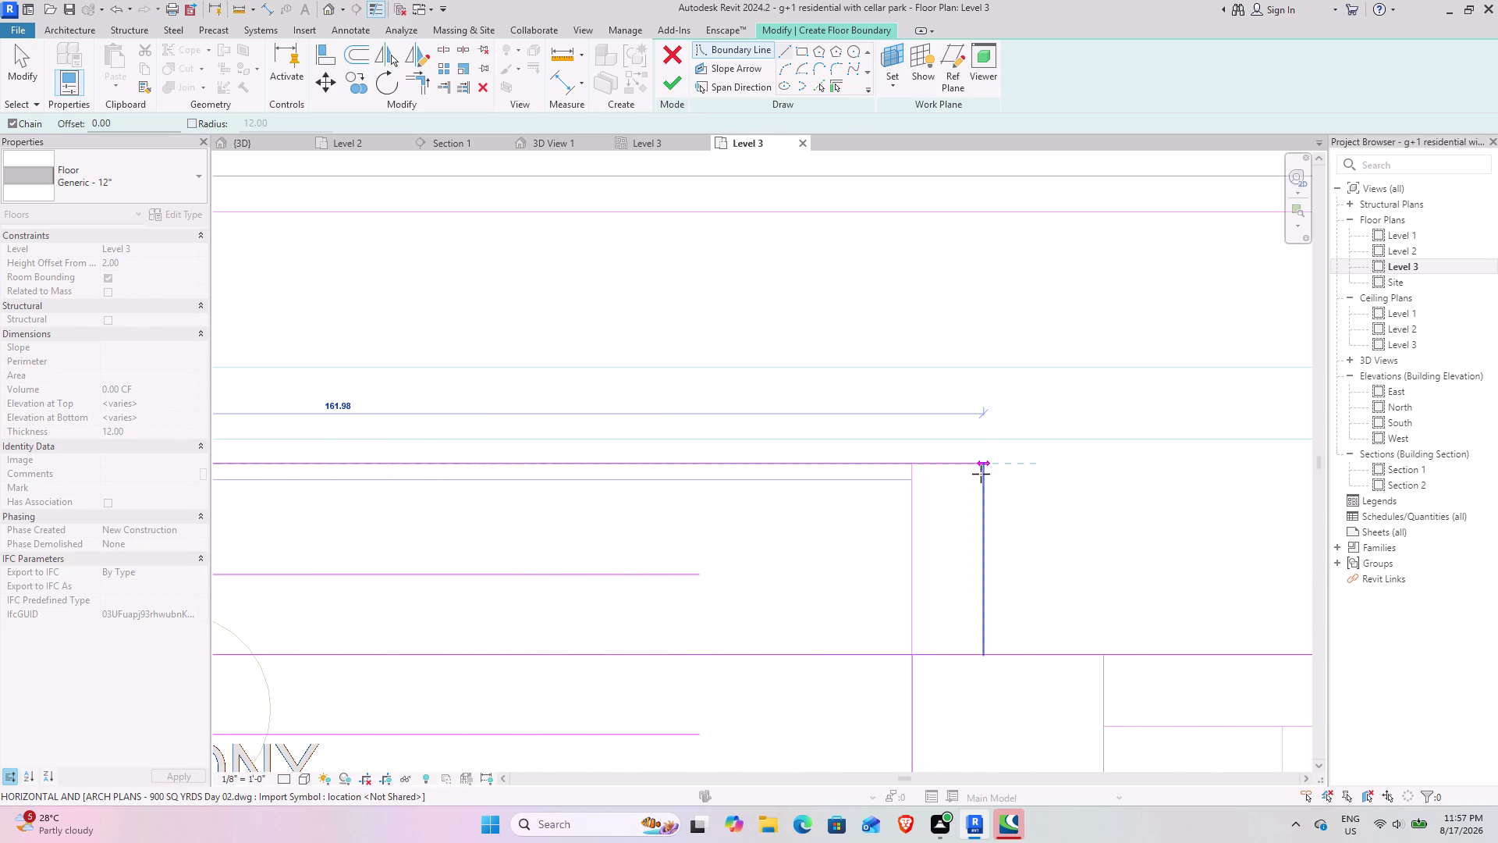
click(981, 473)
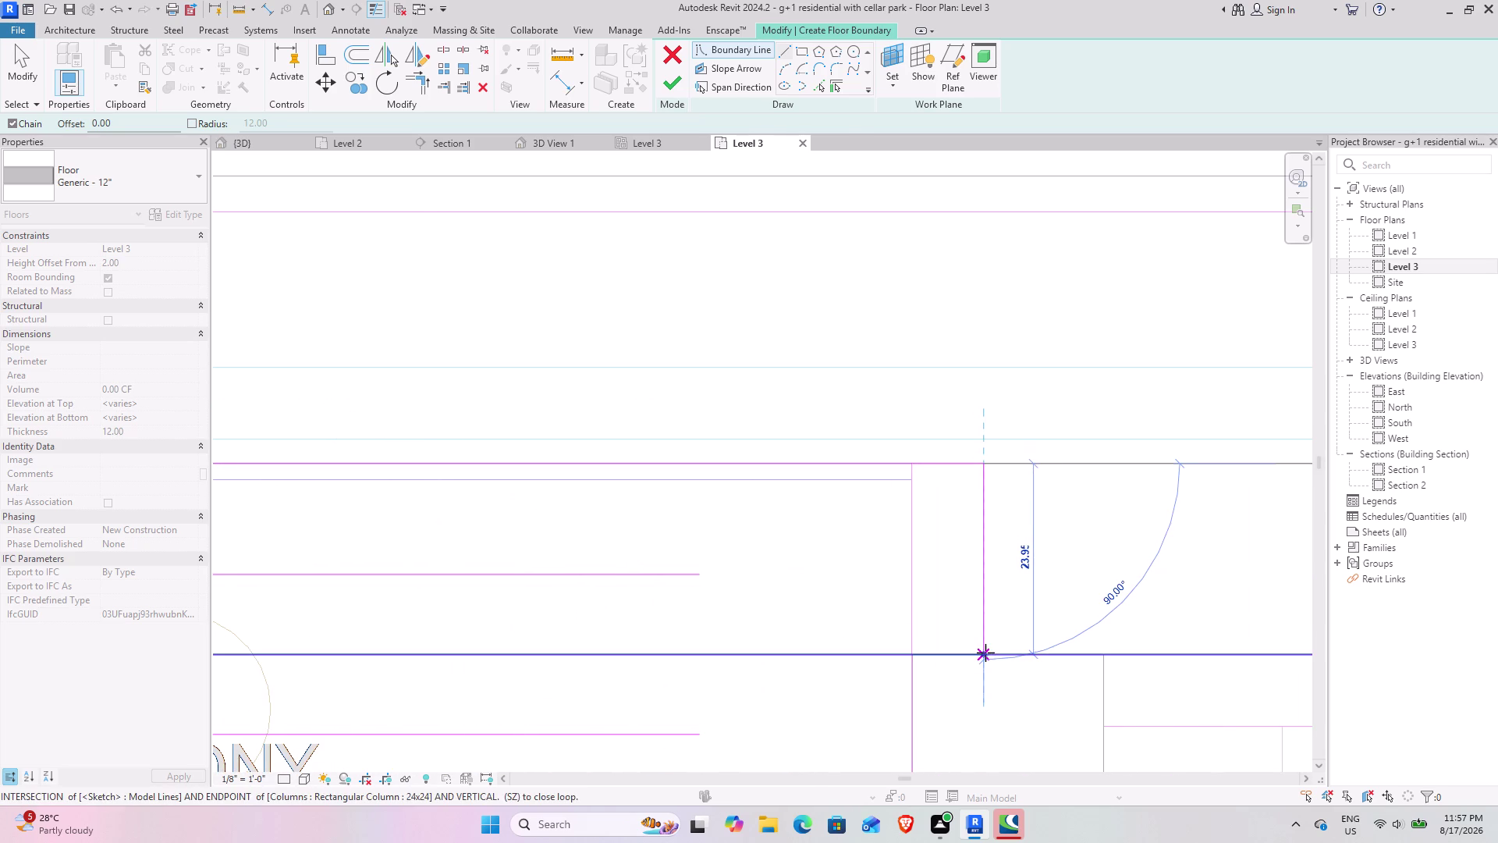
click(985, 652)
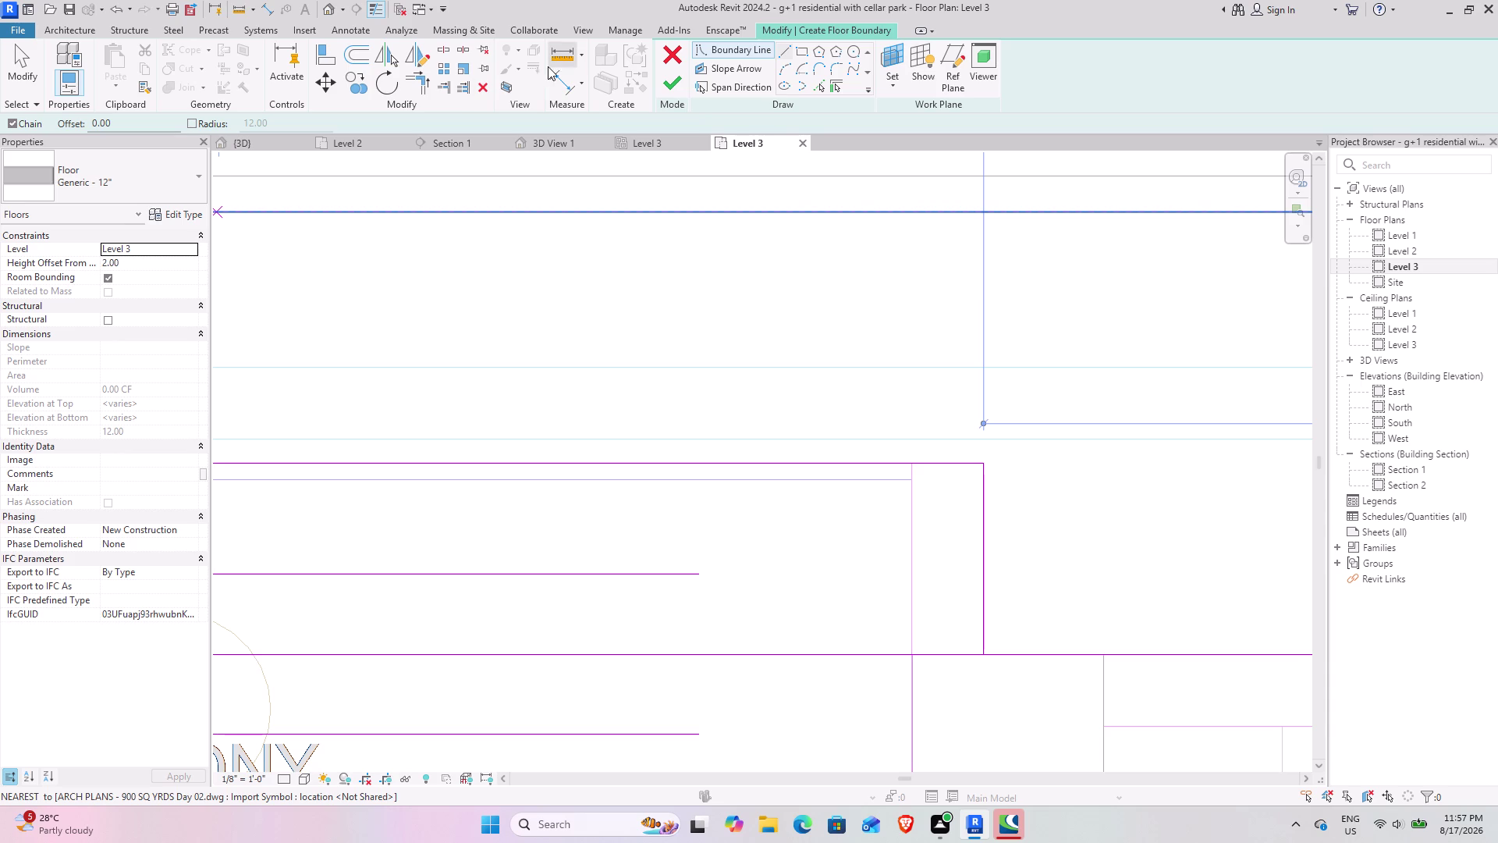
Split the lower line deleting its middle segment, then trim the balcony lines into a corner.
click(448, 46)
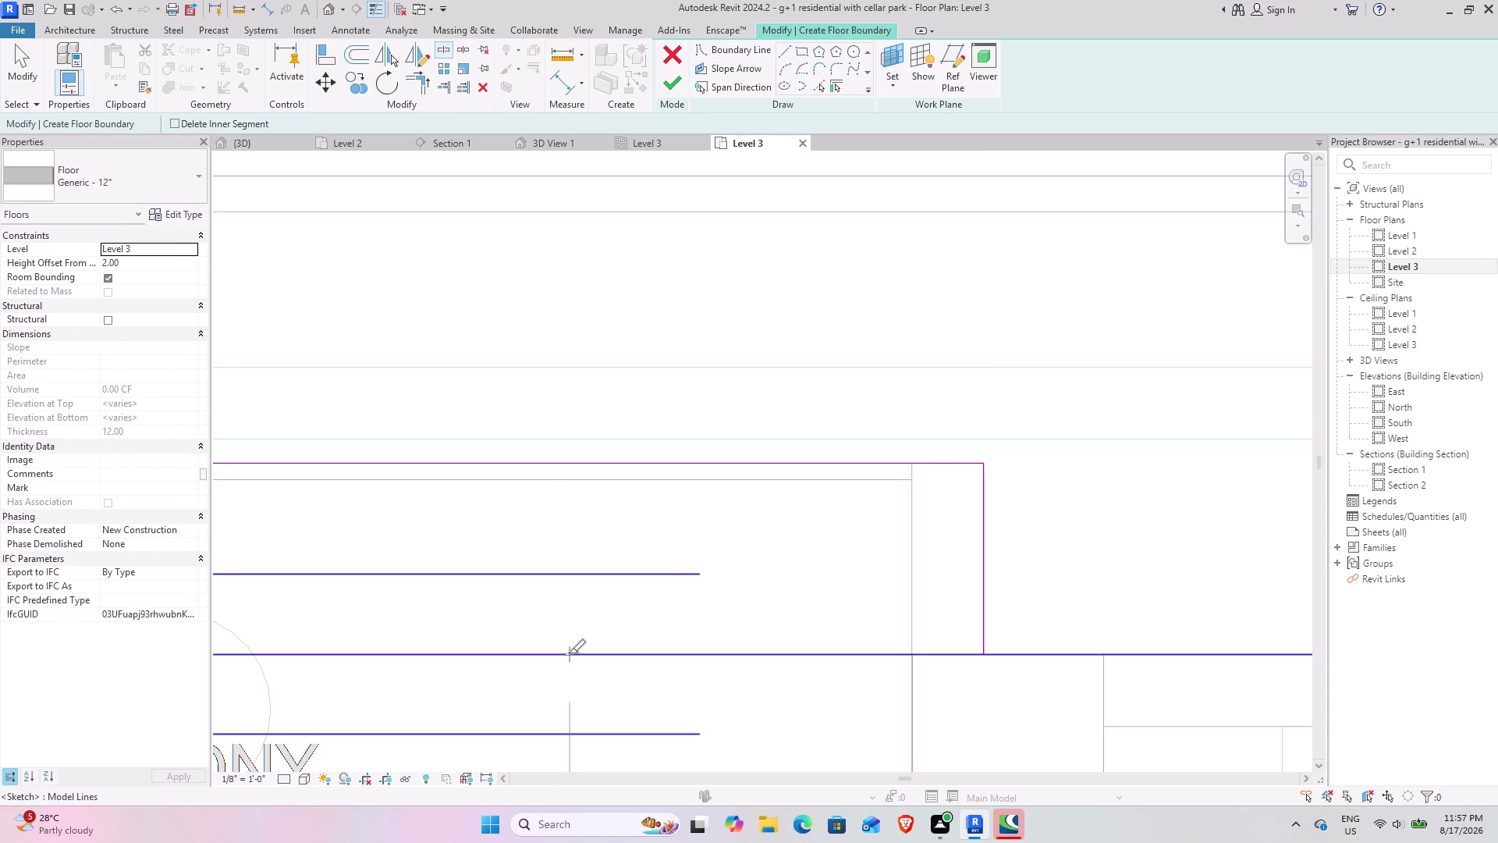
click(568, 653)
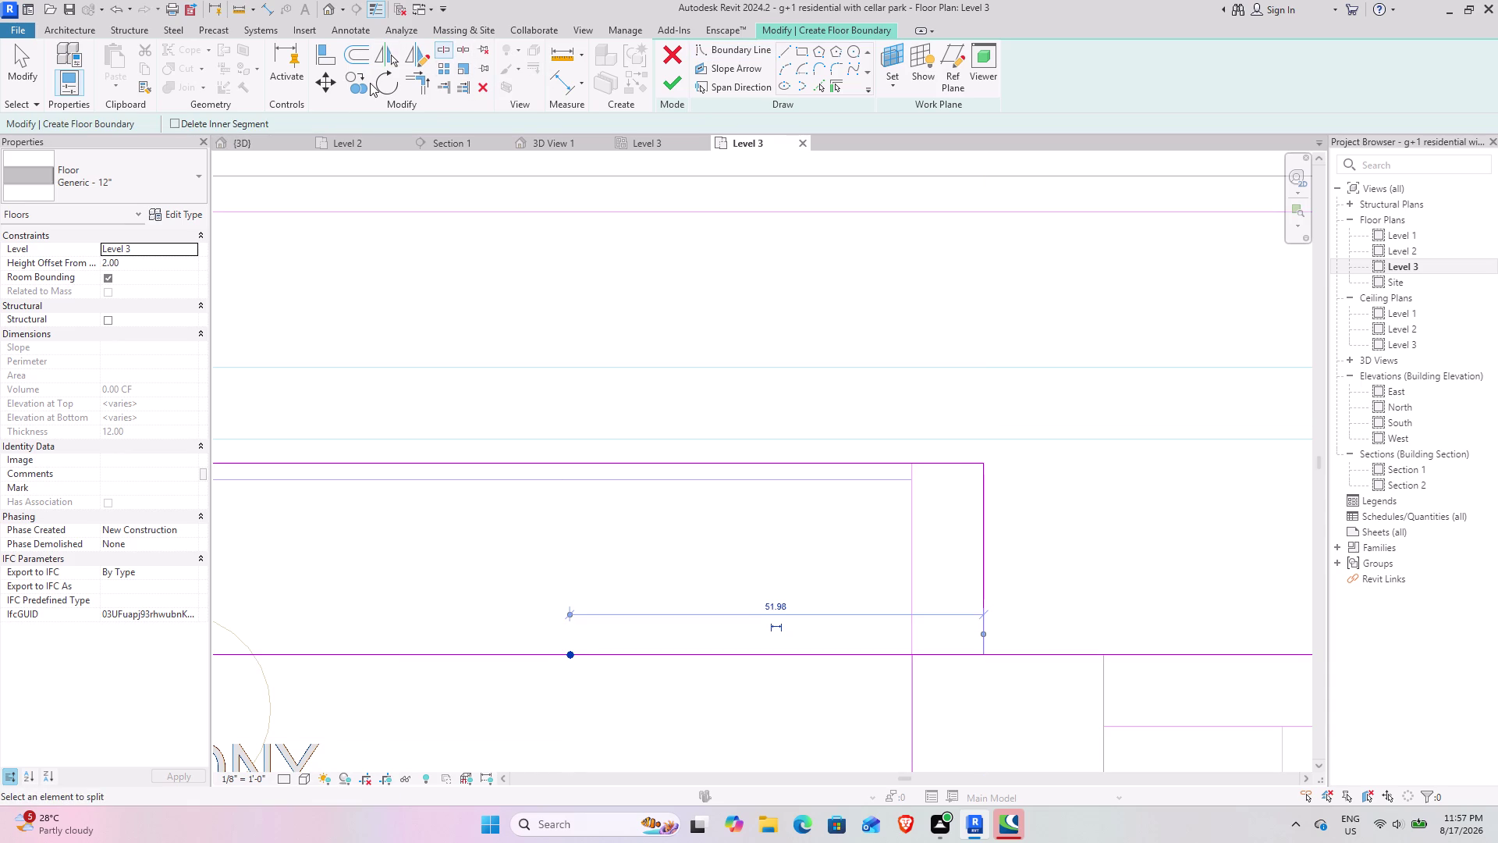
click(423, 93)
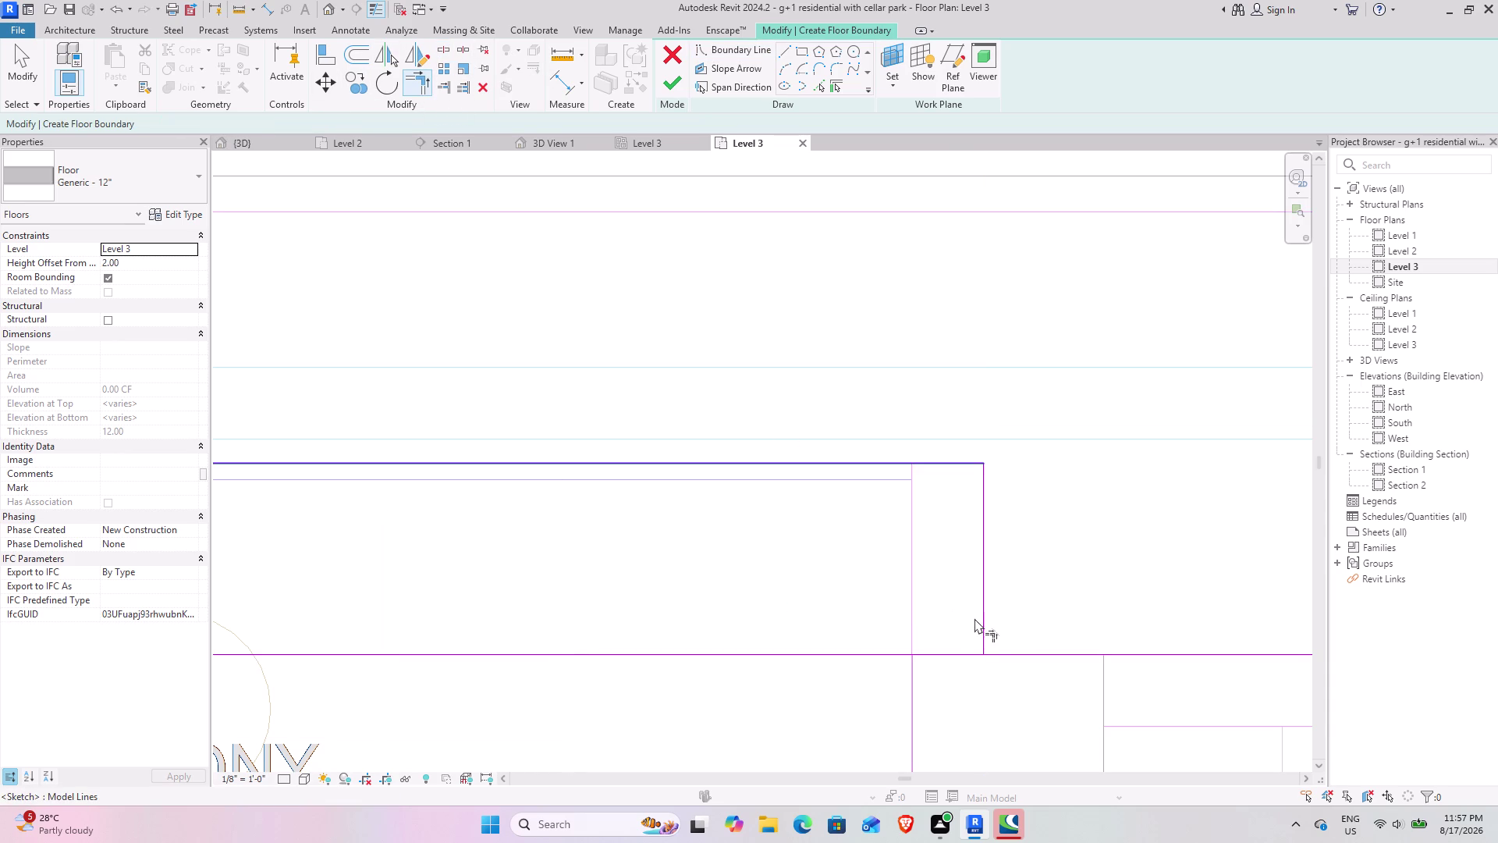
click(981, 620)
click(1010, 652)
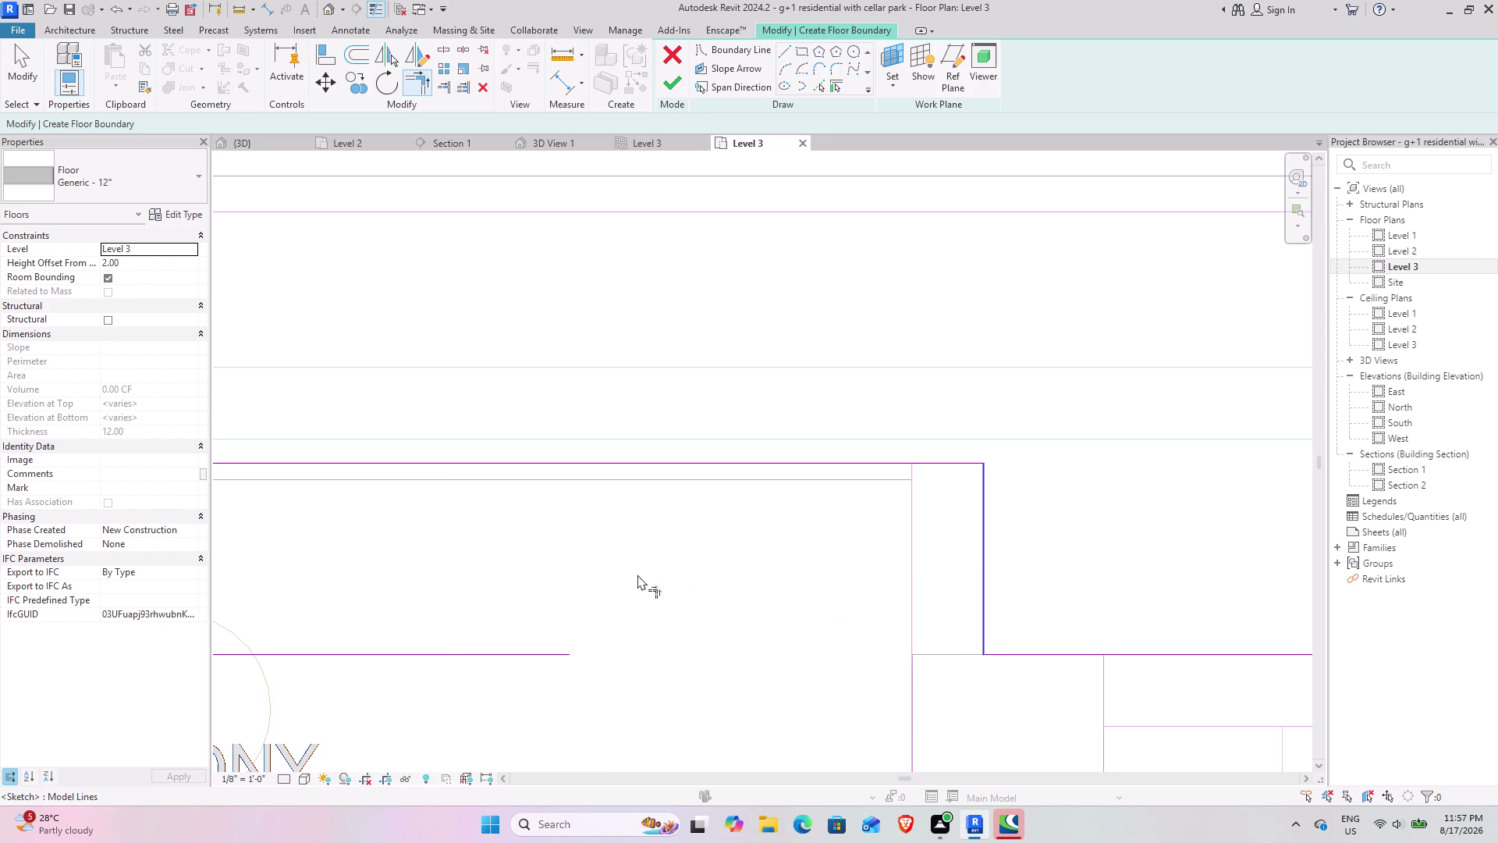
middle_drag(635, 574, 1235, 492)
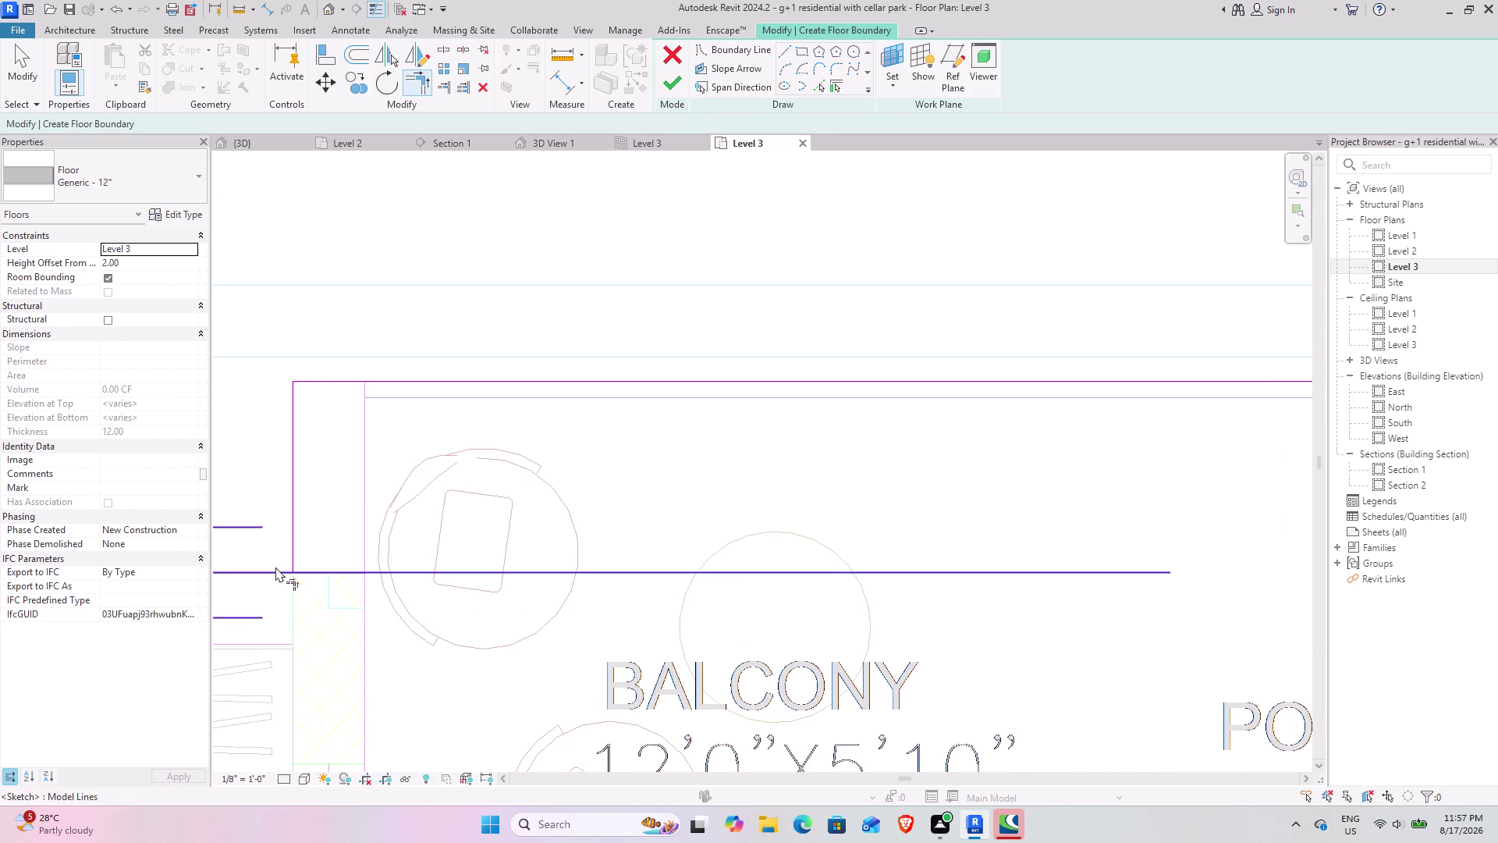
click(275, 567)
click(290, 546)
Finish the Level 3 floor sketch without attaching walls, and review the new slab in plan.
scroll(down, 3)
middle_drag(350, 503, 625, 474)
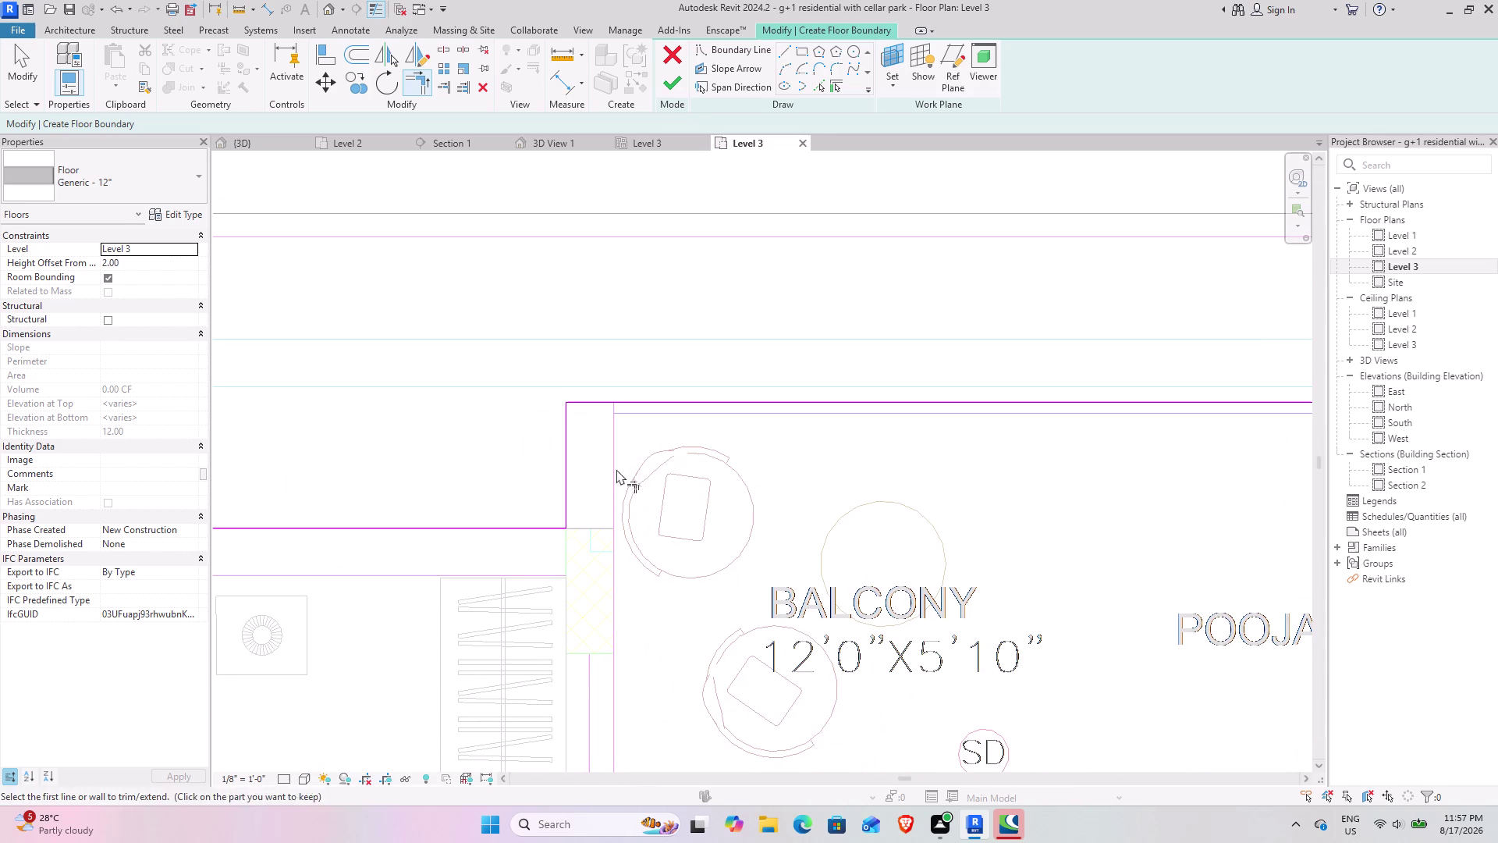
click(680, 84)
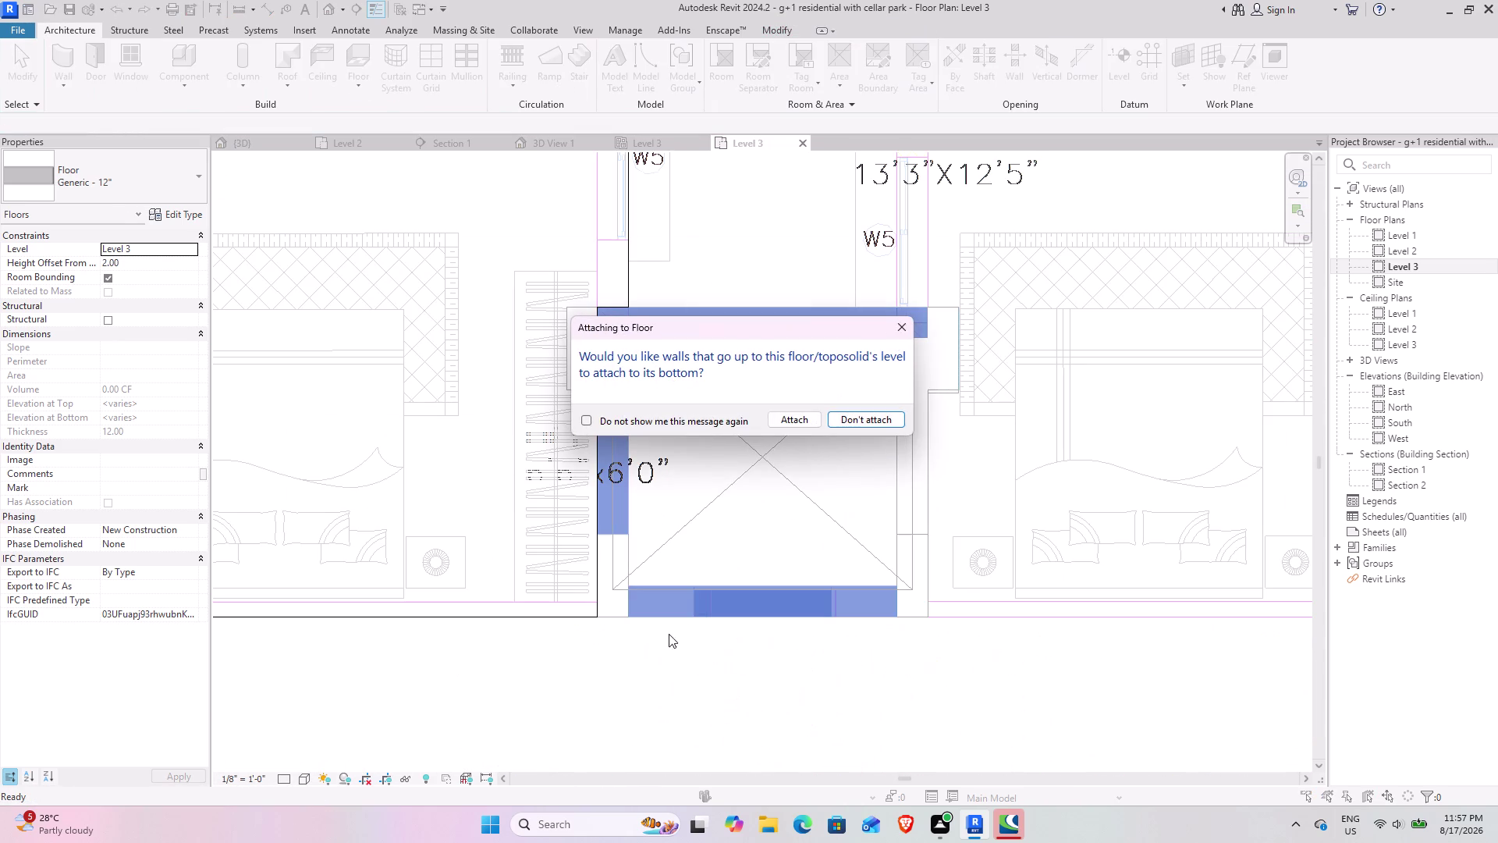
click(849, 421)
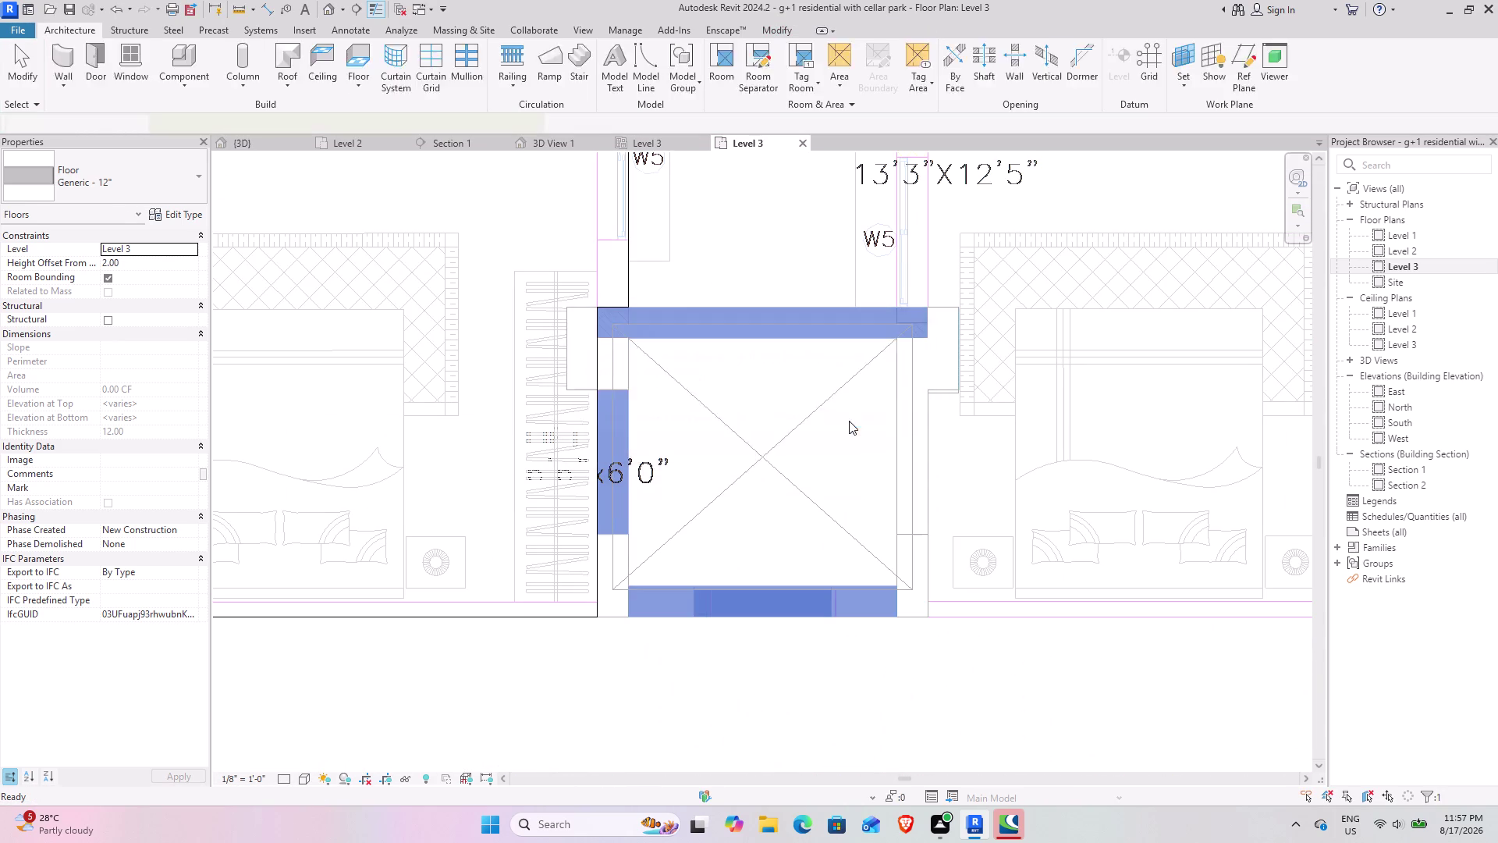
scroll(down, 3)
middle_drag(635, 601, 604, 497)
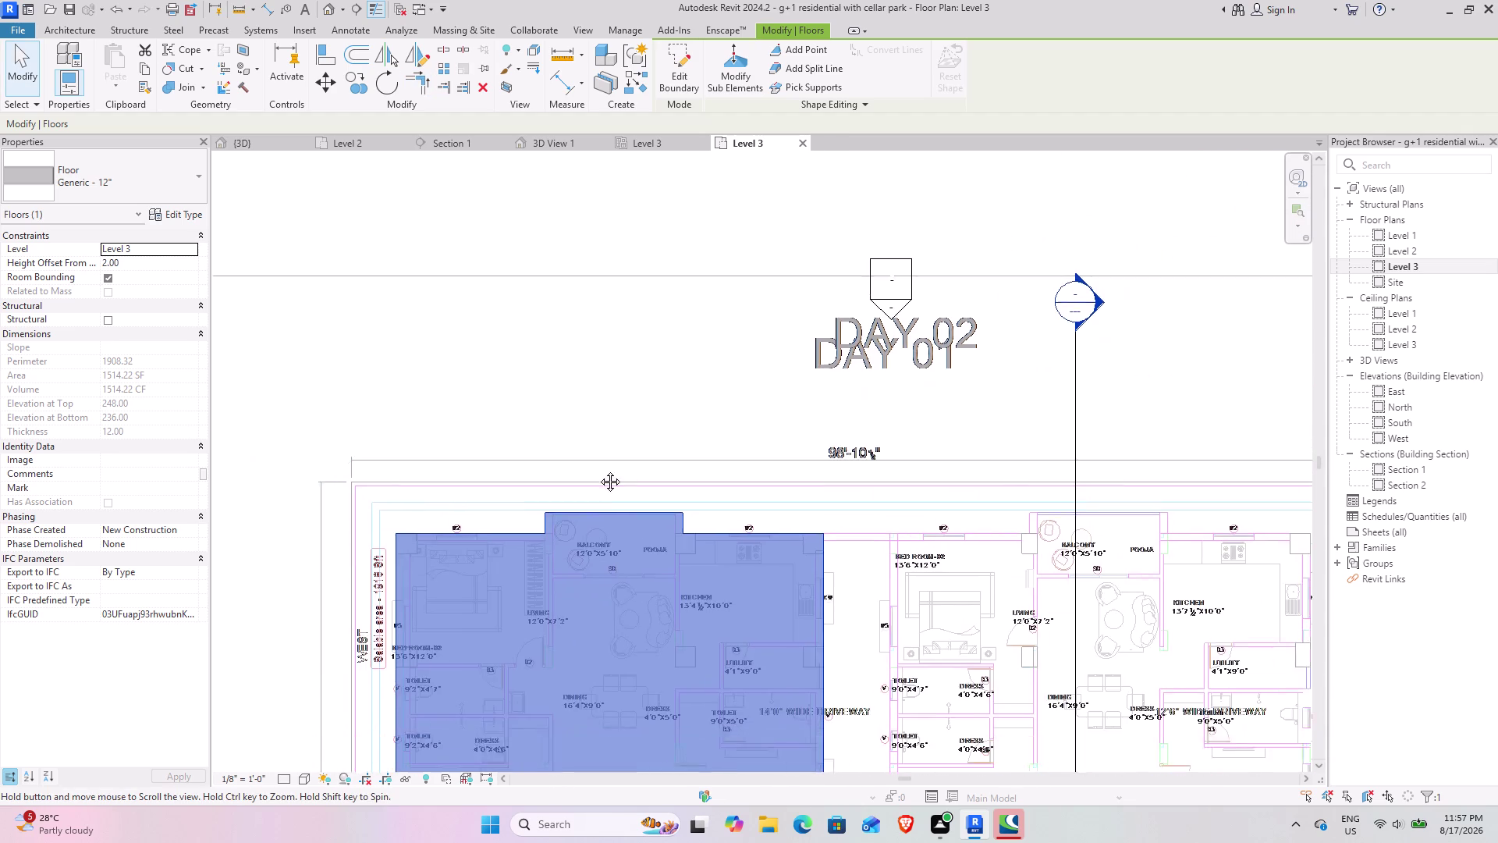
middle_drag(604, 496, 576, 392)
Inspect the one-flat Level 3 slab in 3D from above and reopen its boundary for editing.
click(252, 144)
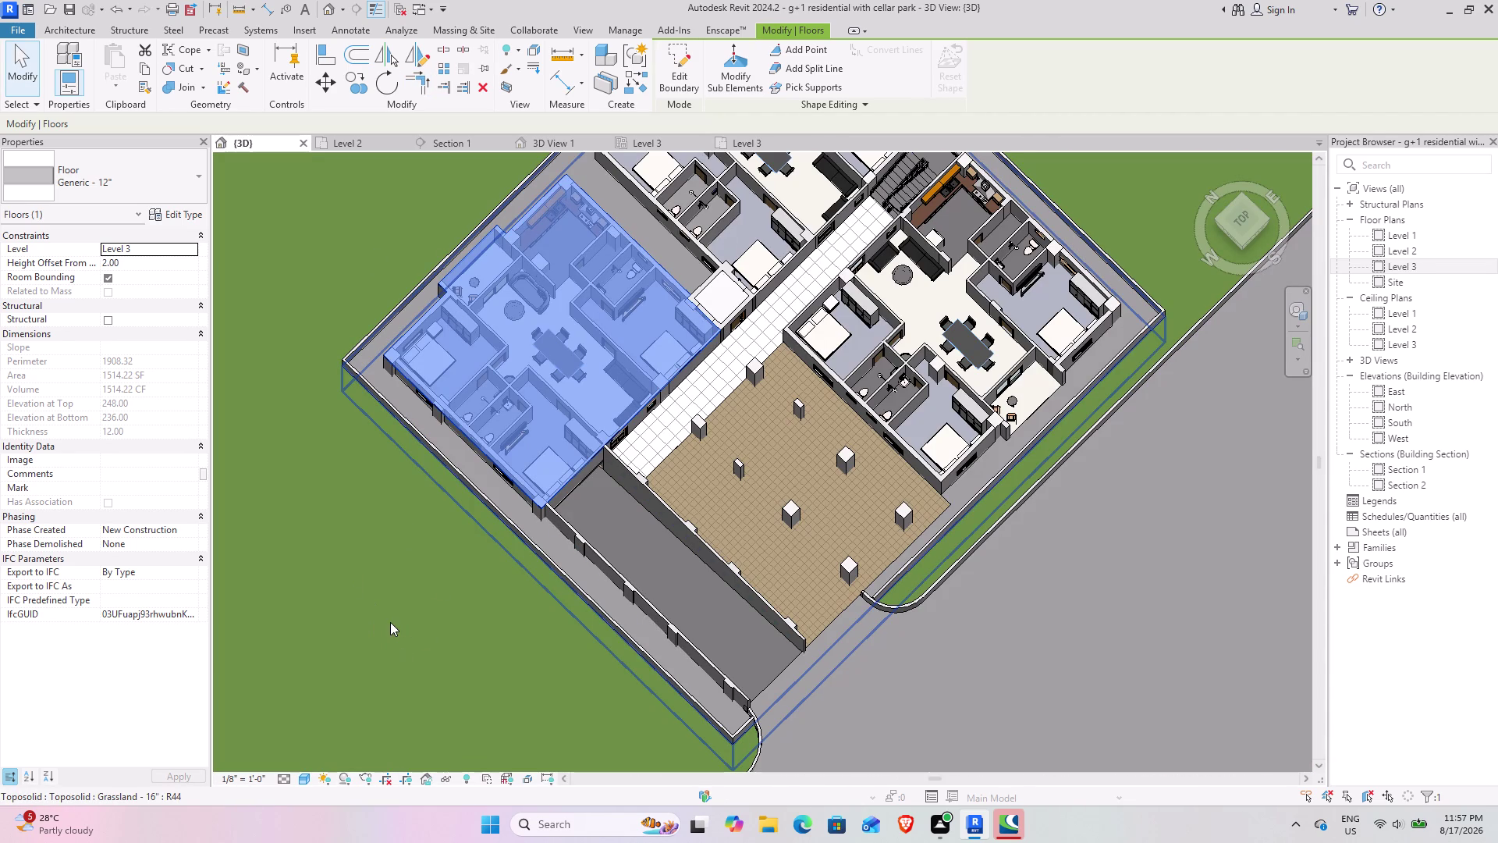
middle_drag(459, 594, 640, 386)
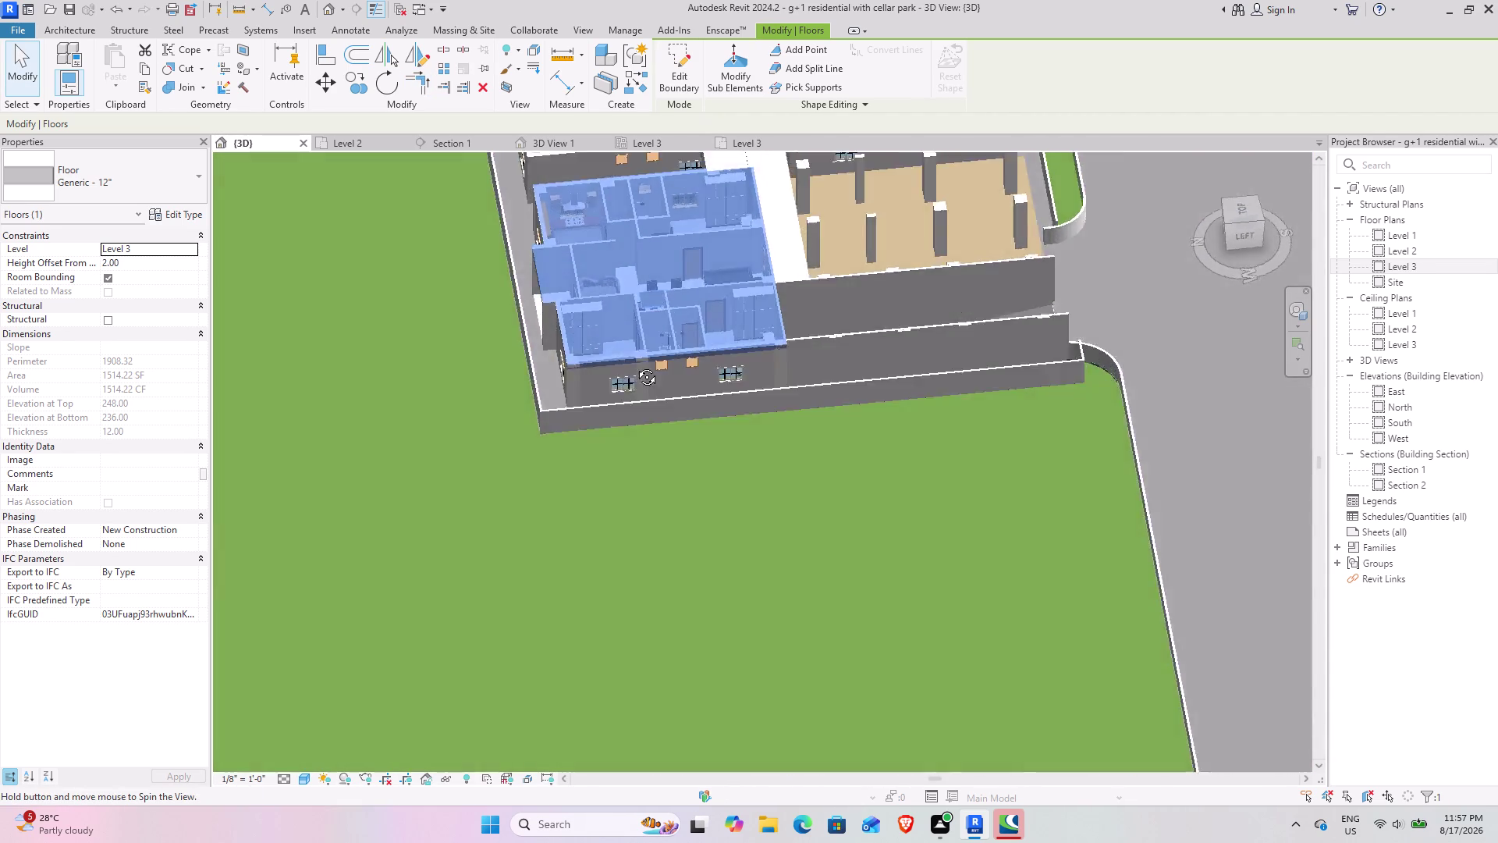
middle_drag(640, 385, 601, 338)
middle_drag(599, 363, 441, 576)
middle_drag(420, 593, 477, 499)
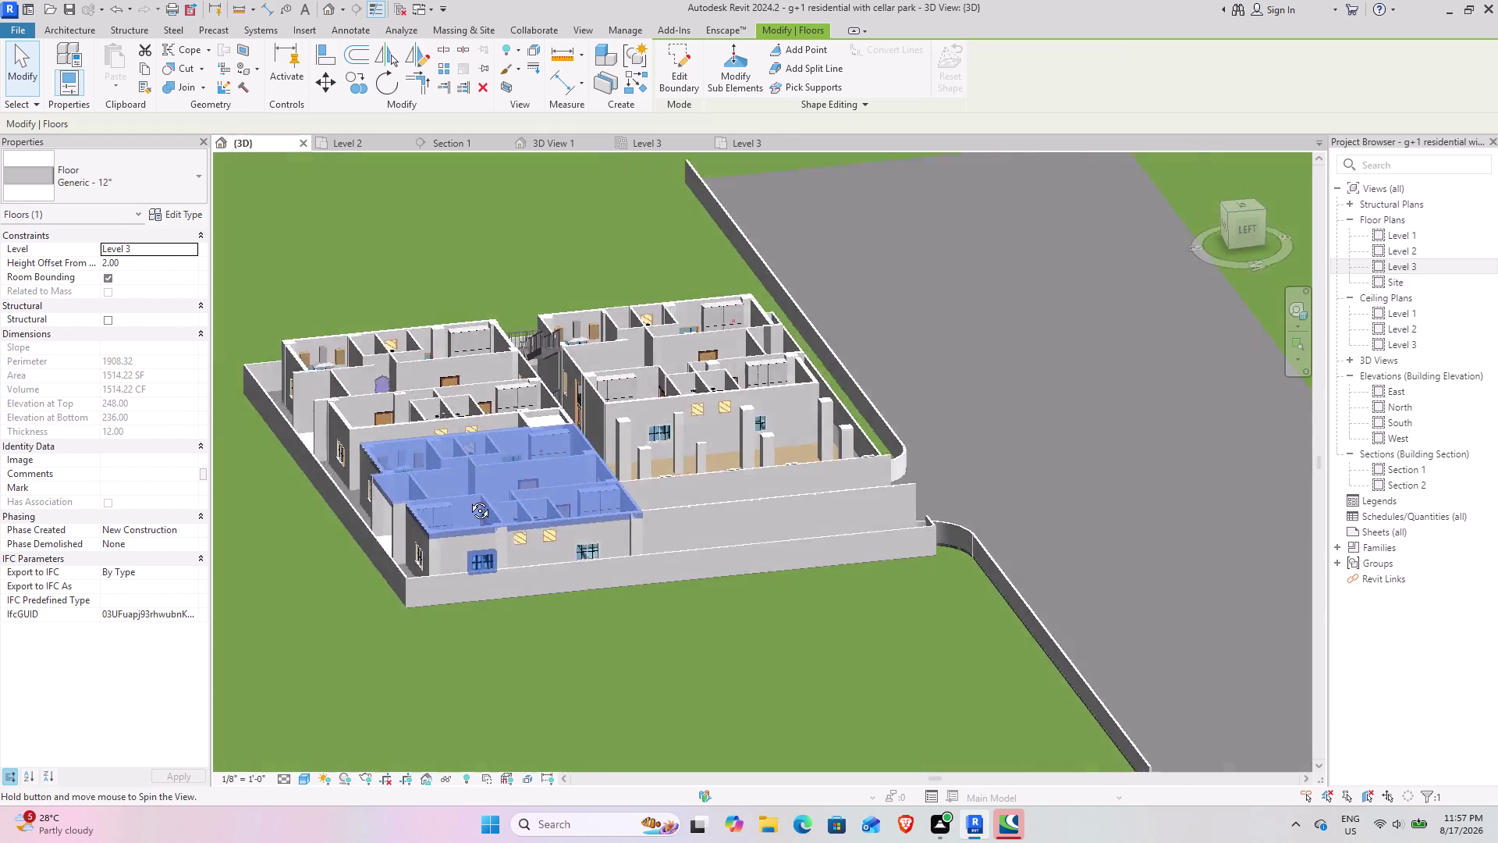
middle_drag(477, 499, 360, 646)
middle_drag(366, 640, 529, 606)
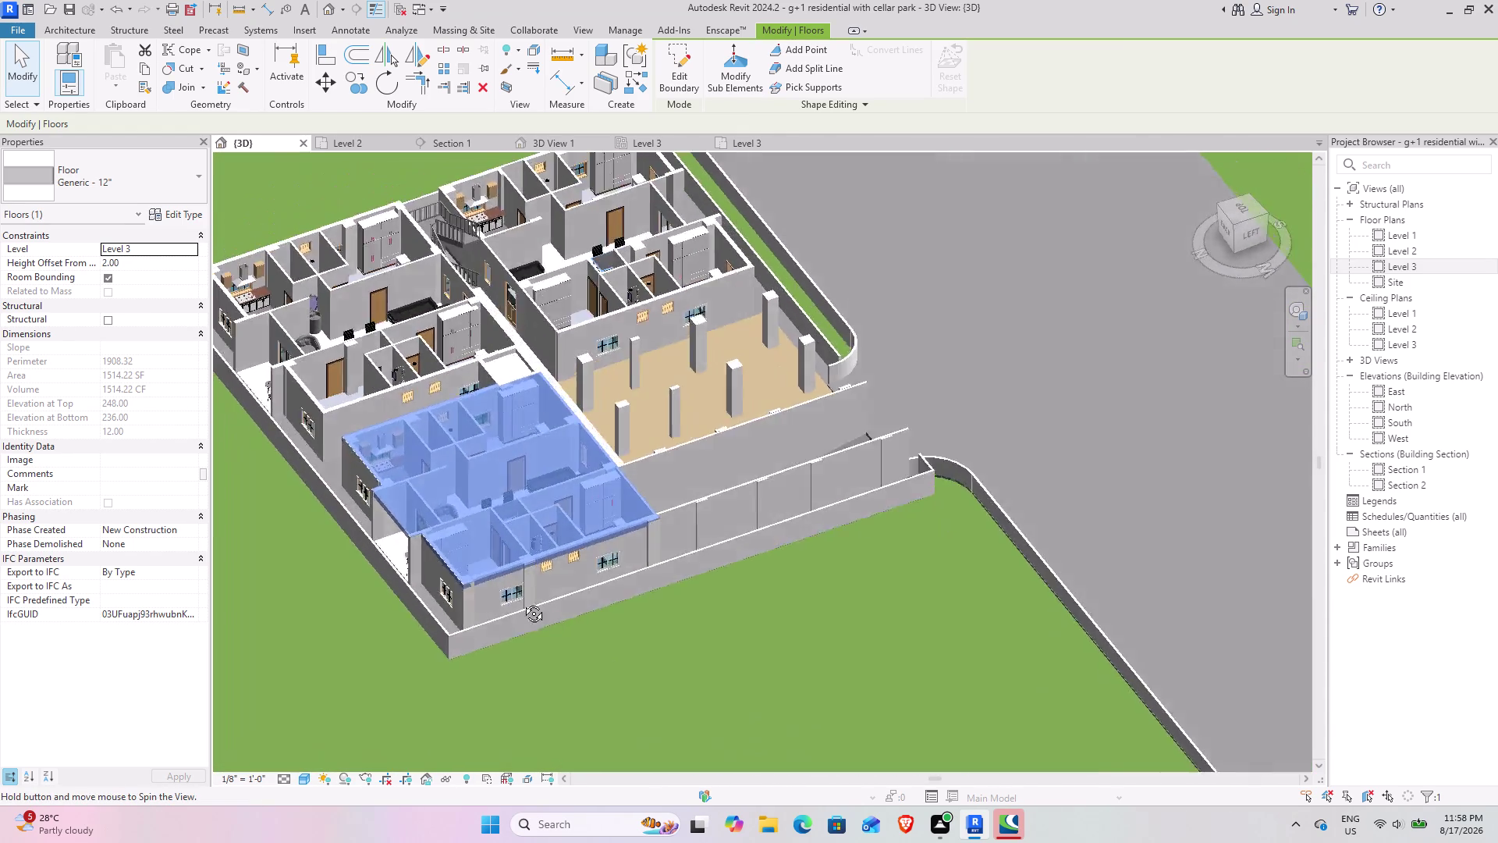
middle_drag(528, 606, 340, 560)
middle_drag(362, 597, 586, 669)
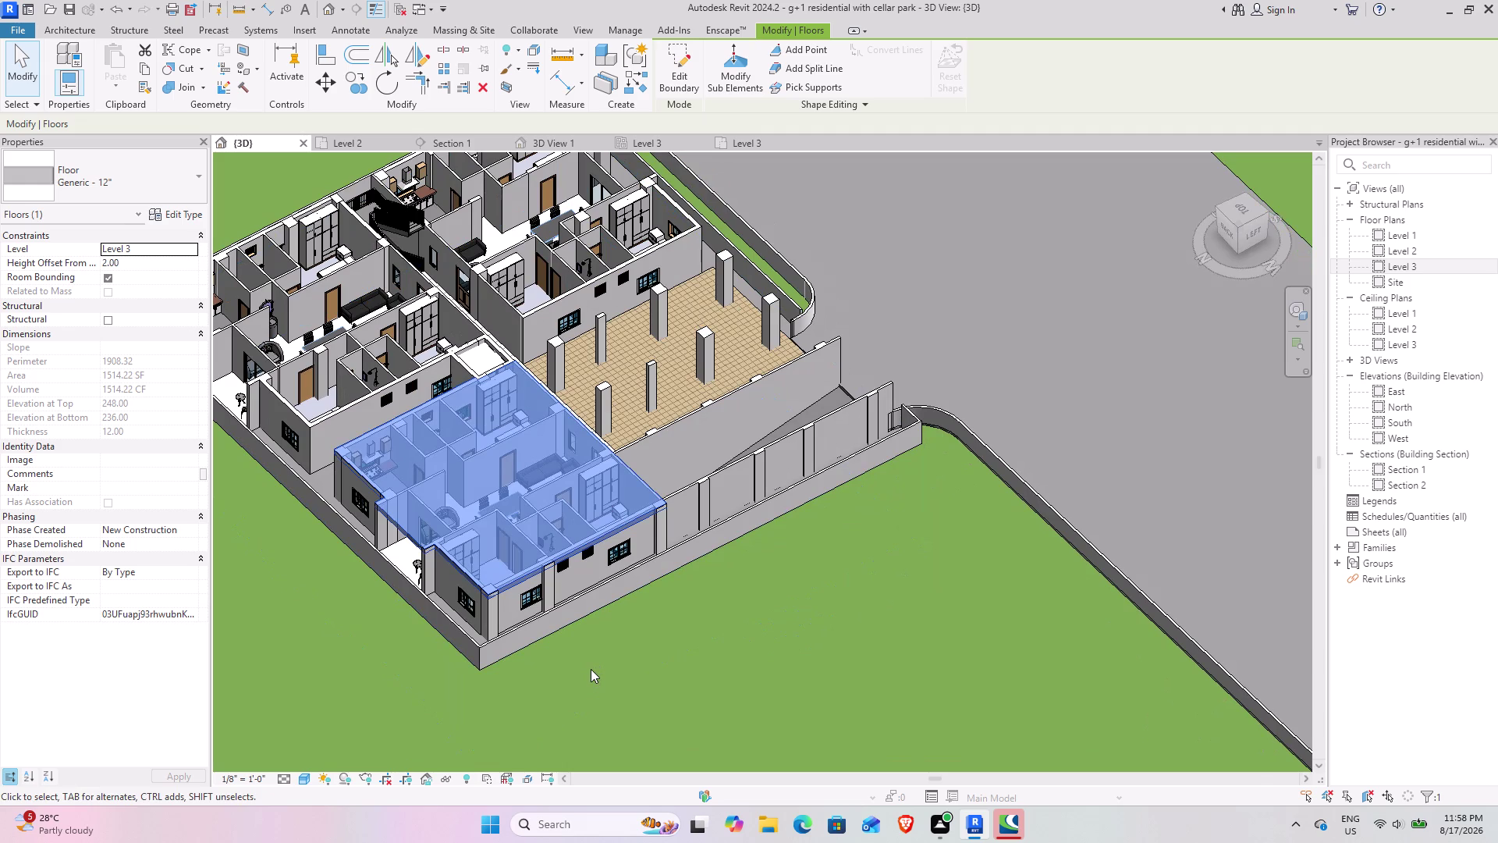
middle_drag(381, 579, 530, 393)
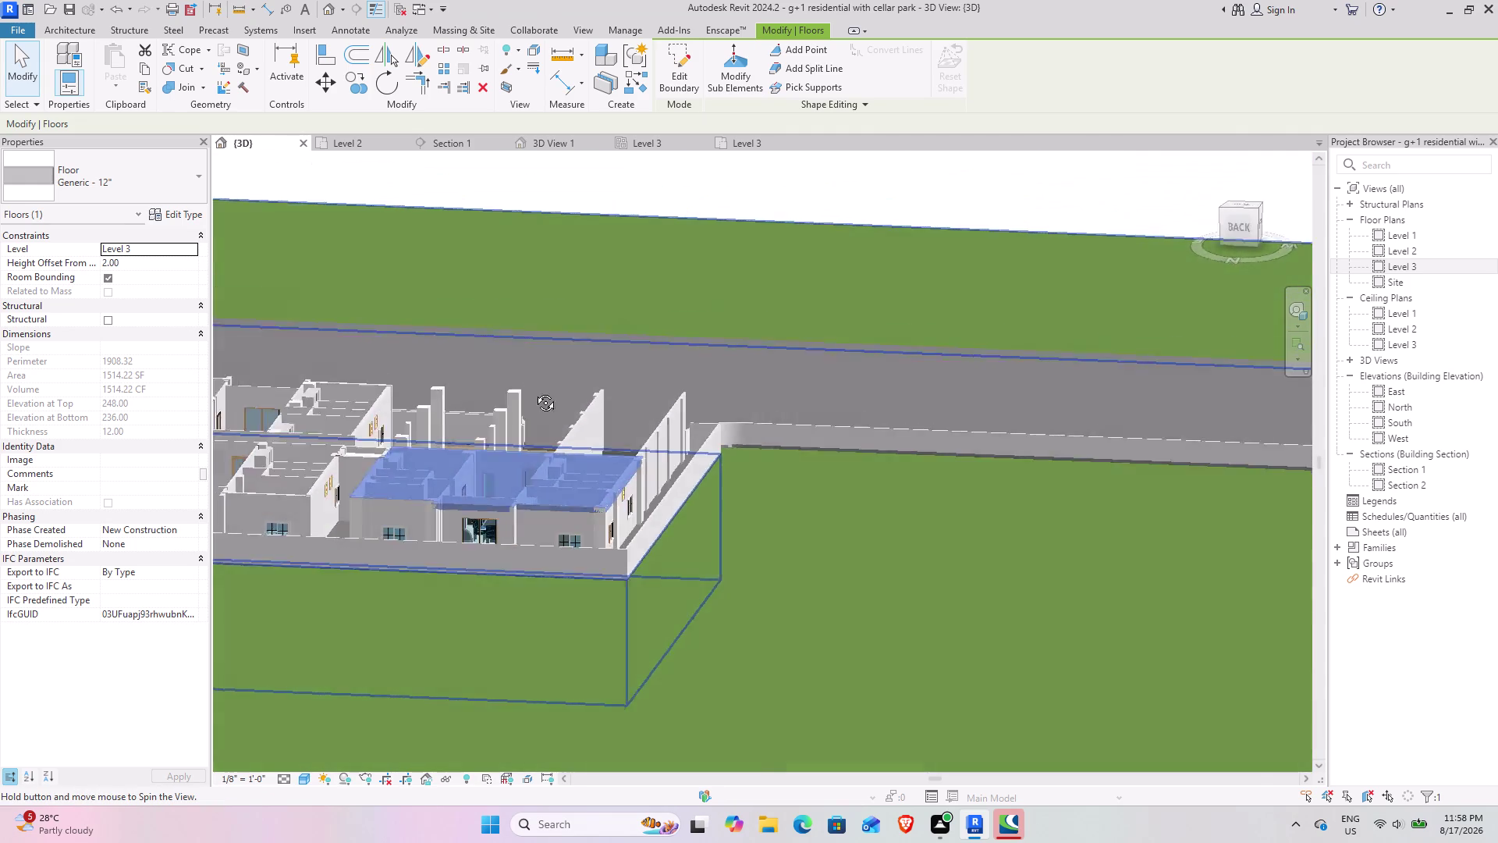
middle_drag(530, 393, 228, 550)
middle_drag(617, 651, 572, 779)
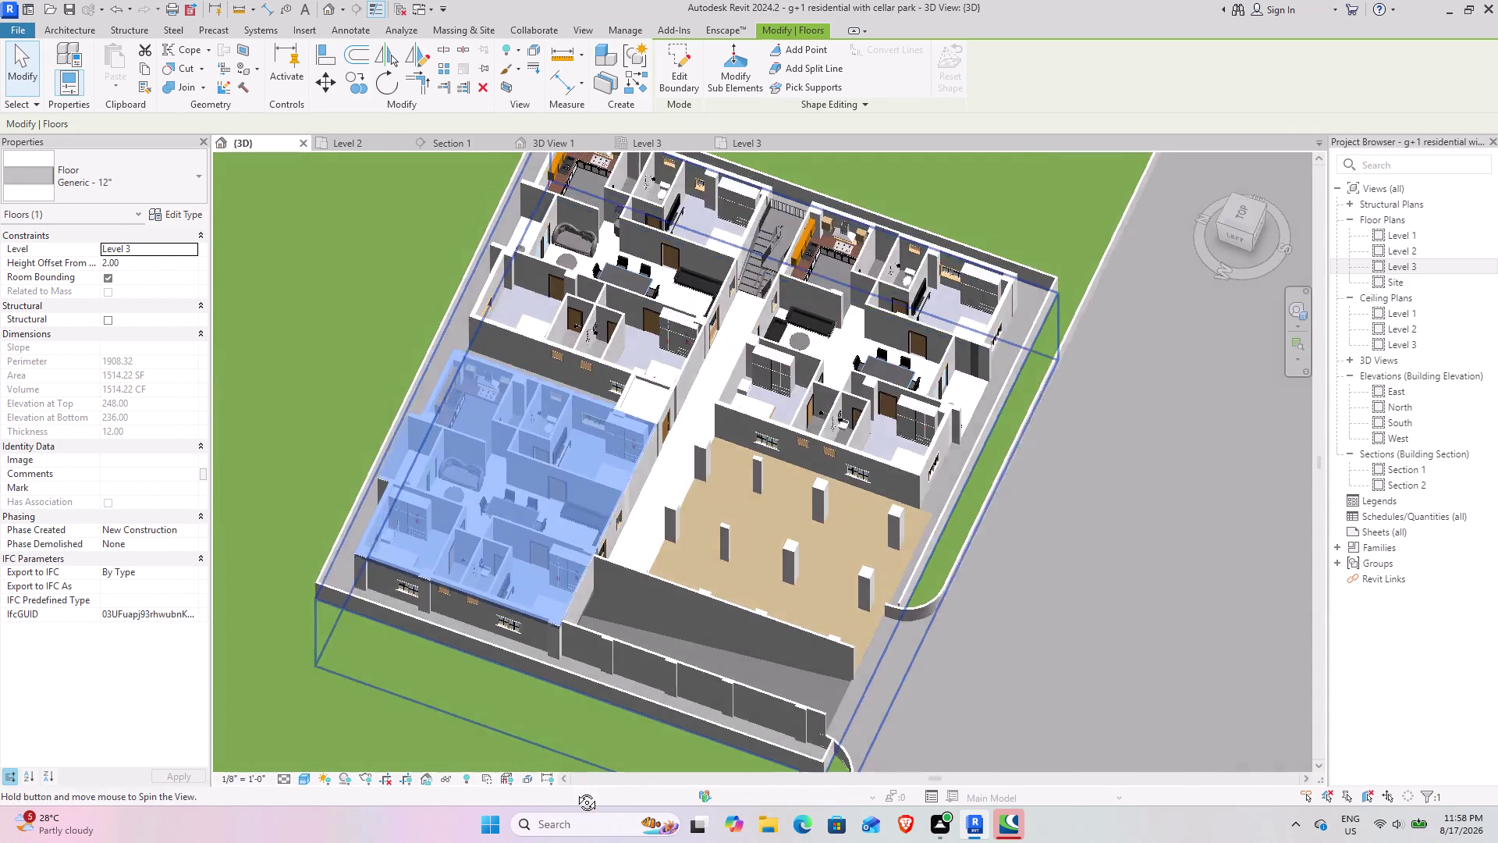
middle_drag(572, 780, 575, 790)
middle_drag(525, 557, 990, 806)
middle_drag(849, 687, 872, 317)
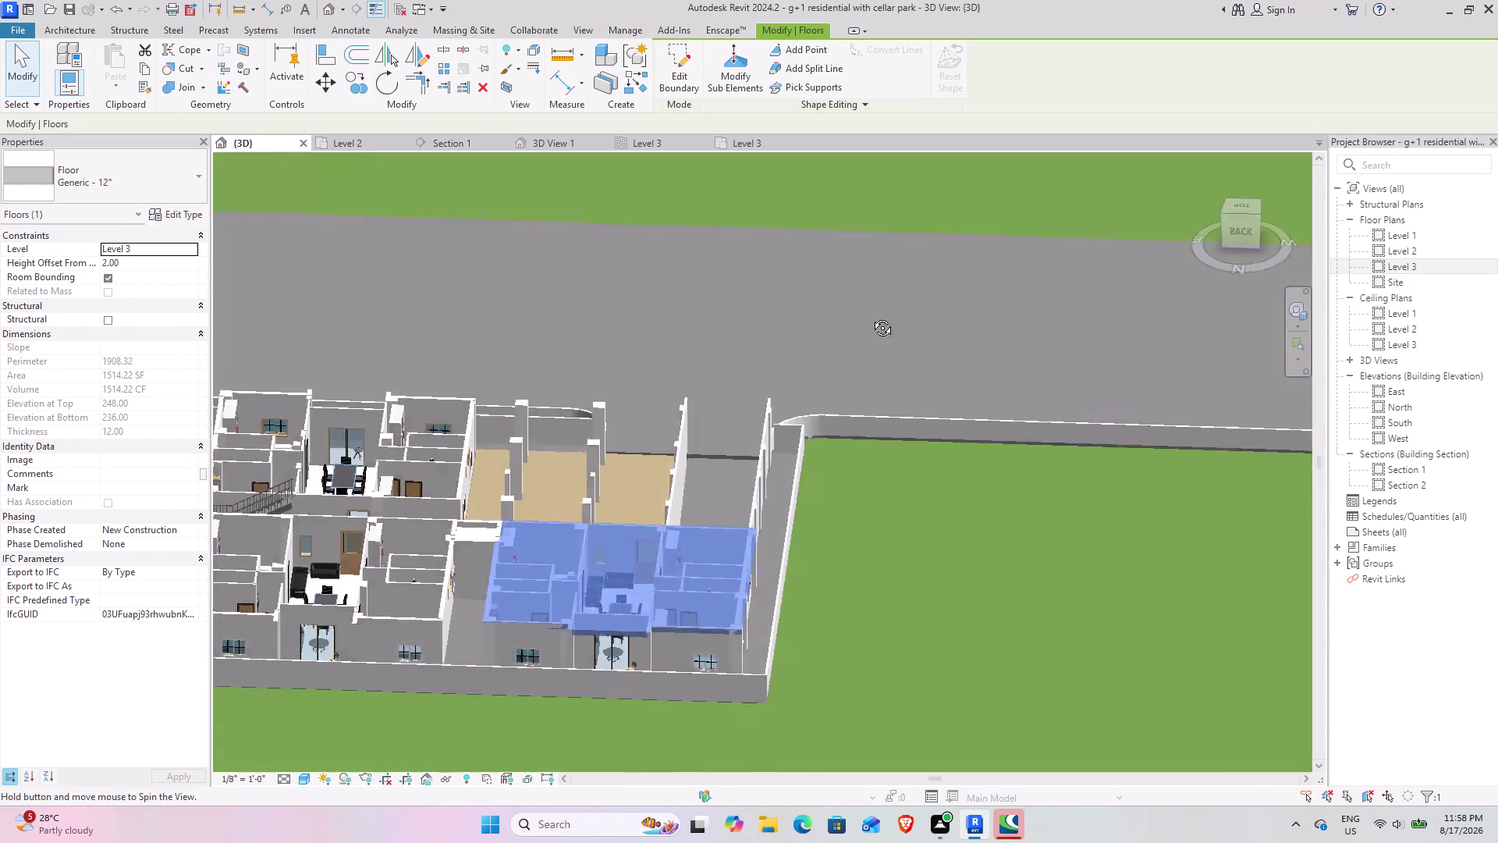
middle_drag(871, 317, 871, 315)
middle_drag(872, 574, 932, 614)
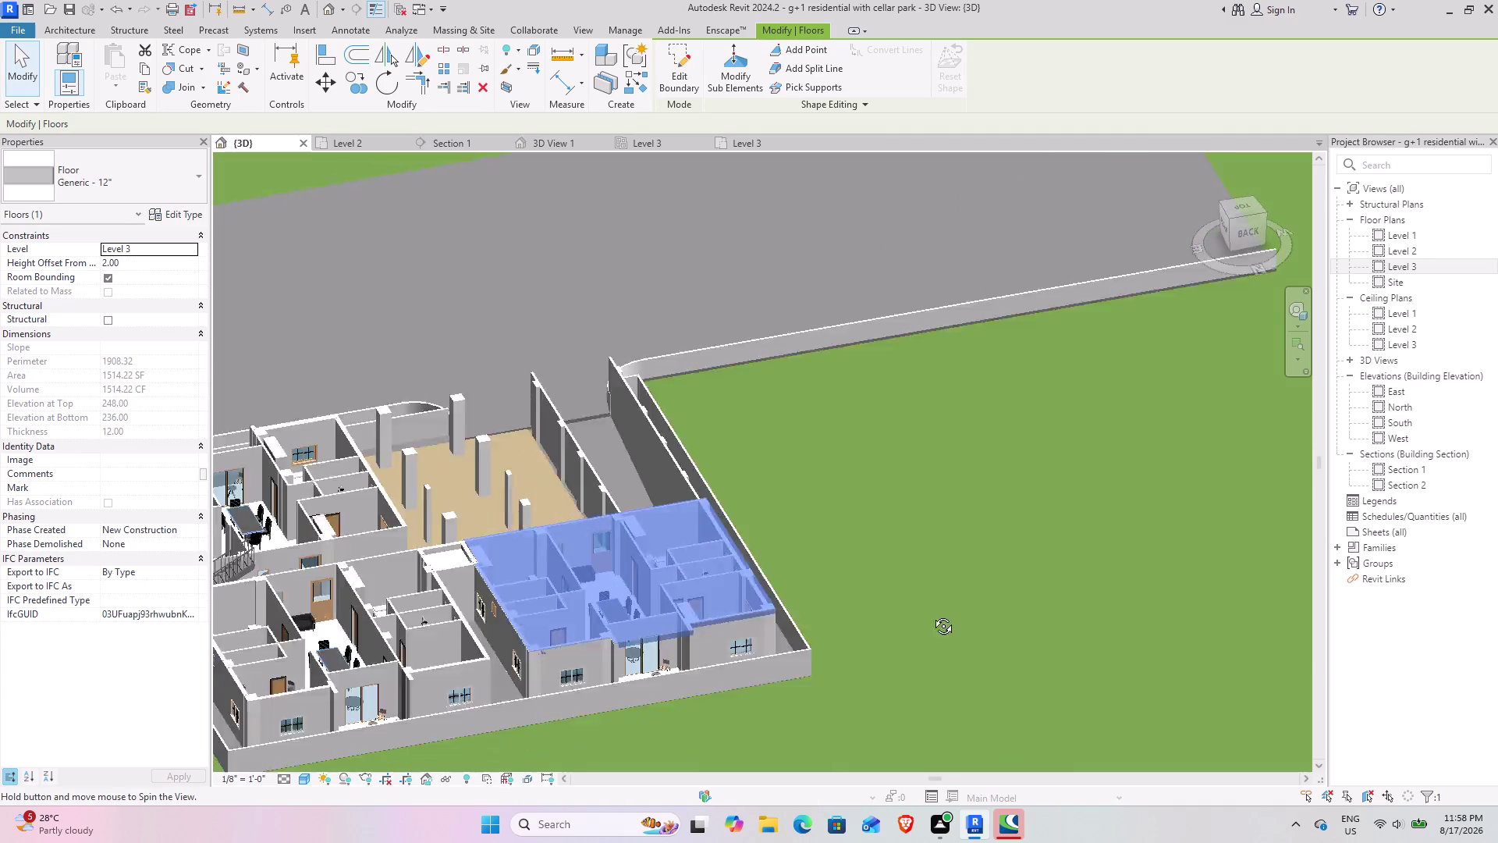
middle_drag(932, 614, 904, 631)
middle_drag(908, 633, 1252, 576)
middle_drag(938, 624, 878, 672)
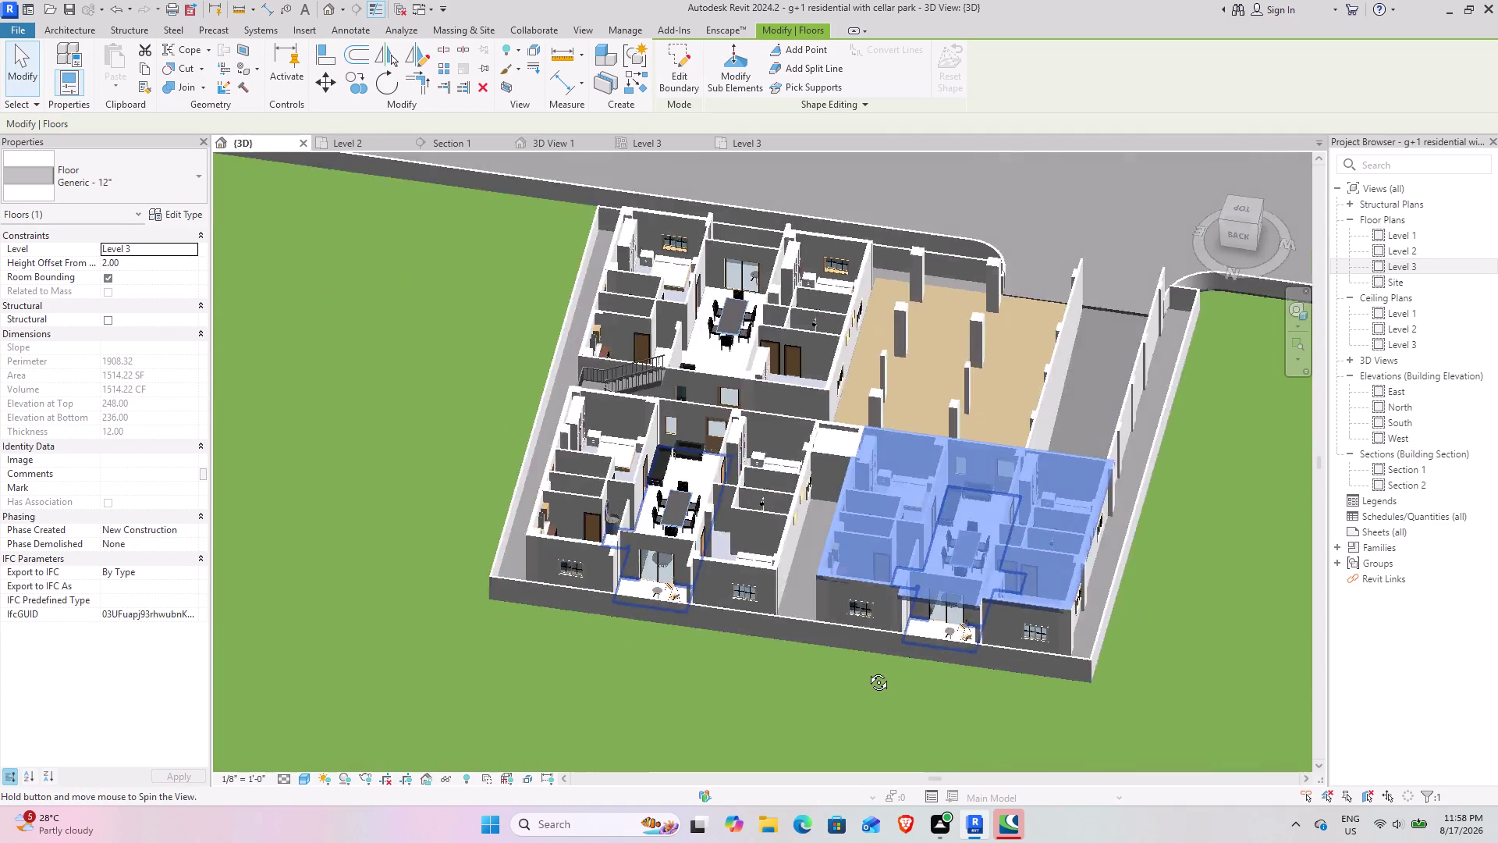
middle_drag(877, 673, 966, 770)
middle_drag(1051, 666, 880, 730)
middle_drag(1100, 645, 743, 608)
middle_drag(1077, 636, 947, 639)
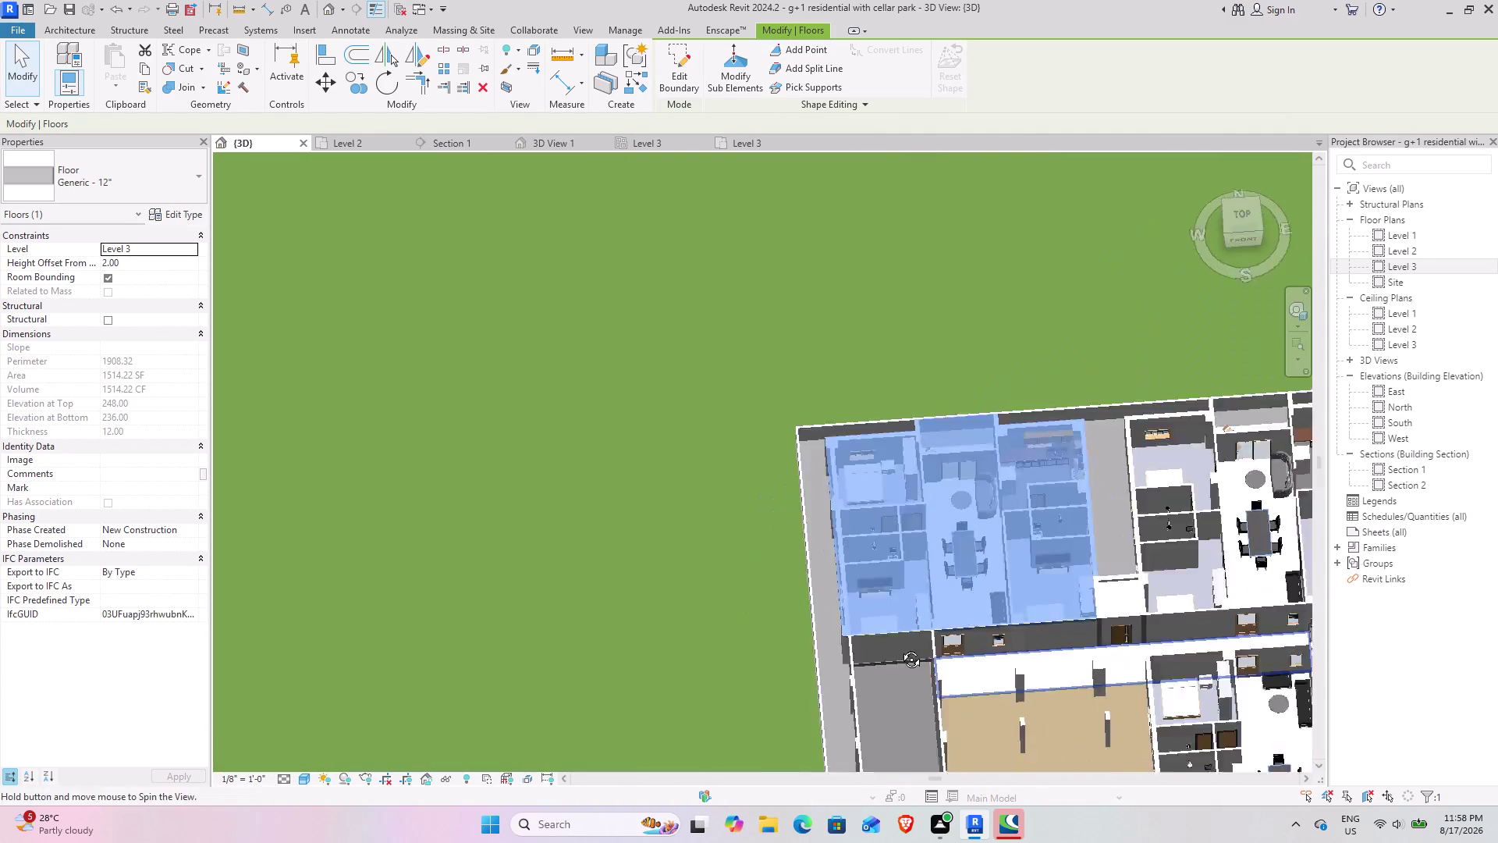
middle_drag(947, 638, 875, 656)
middle_drag(1102, 662, 735, 637)
middle_drag(776, 647, 856, 734)
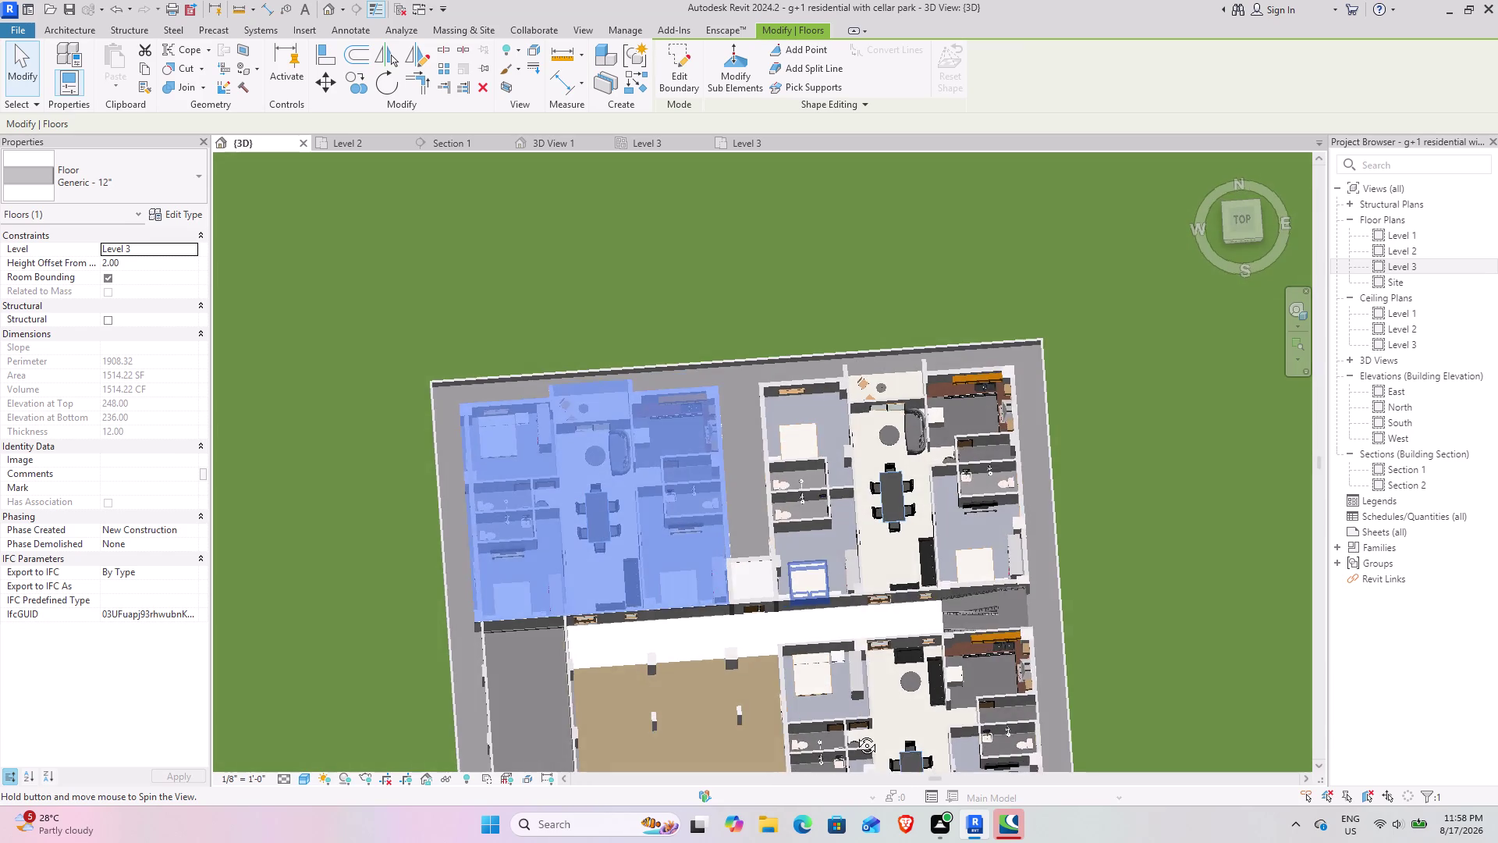
middle_drag(856, 733, 856, 750)
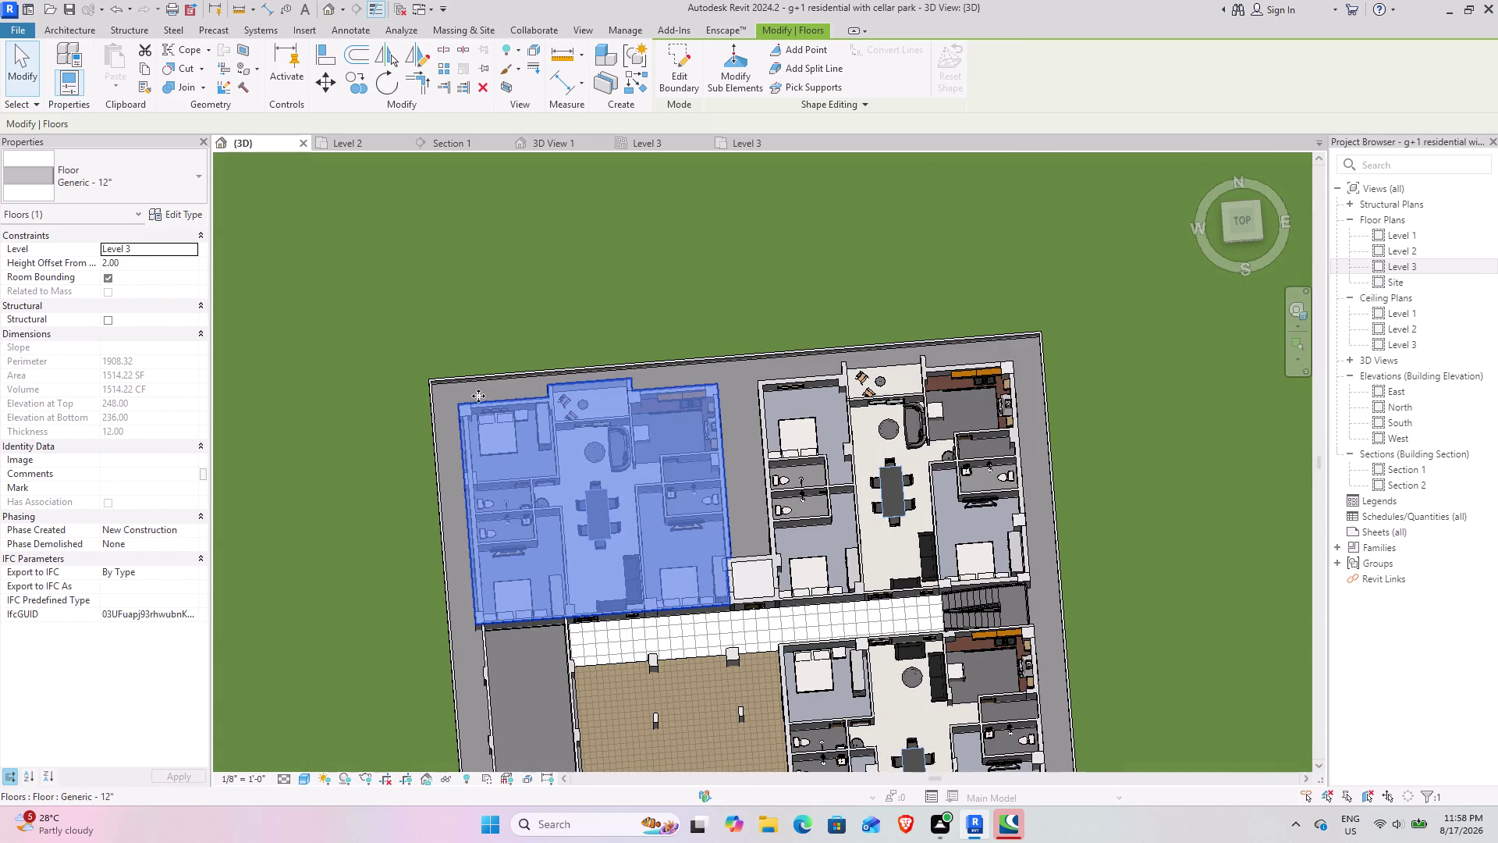
click(682, 70)
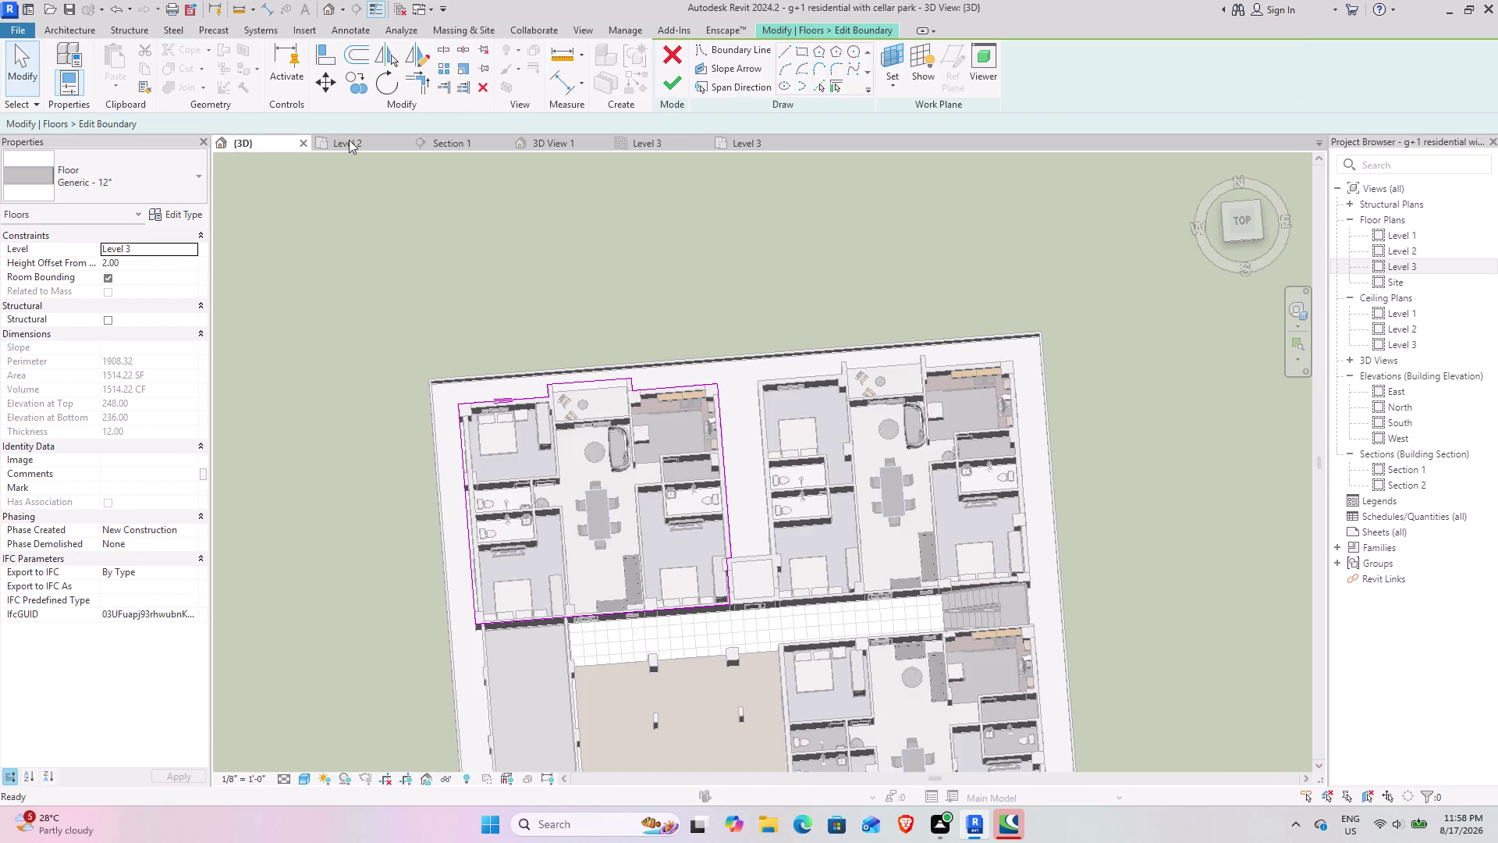
Switch through the Level 2 and Level 3 views to the Level 3 floor plan.
click(363, 144)
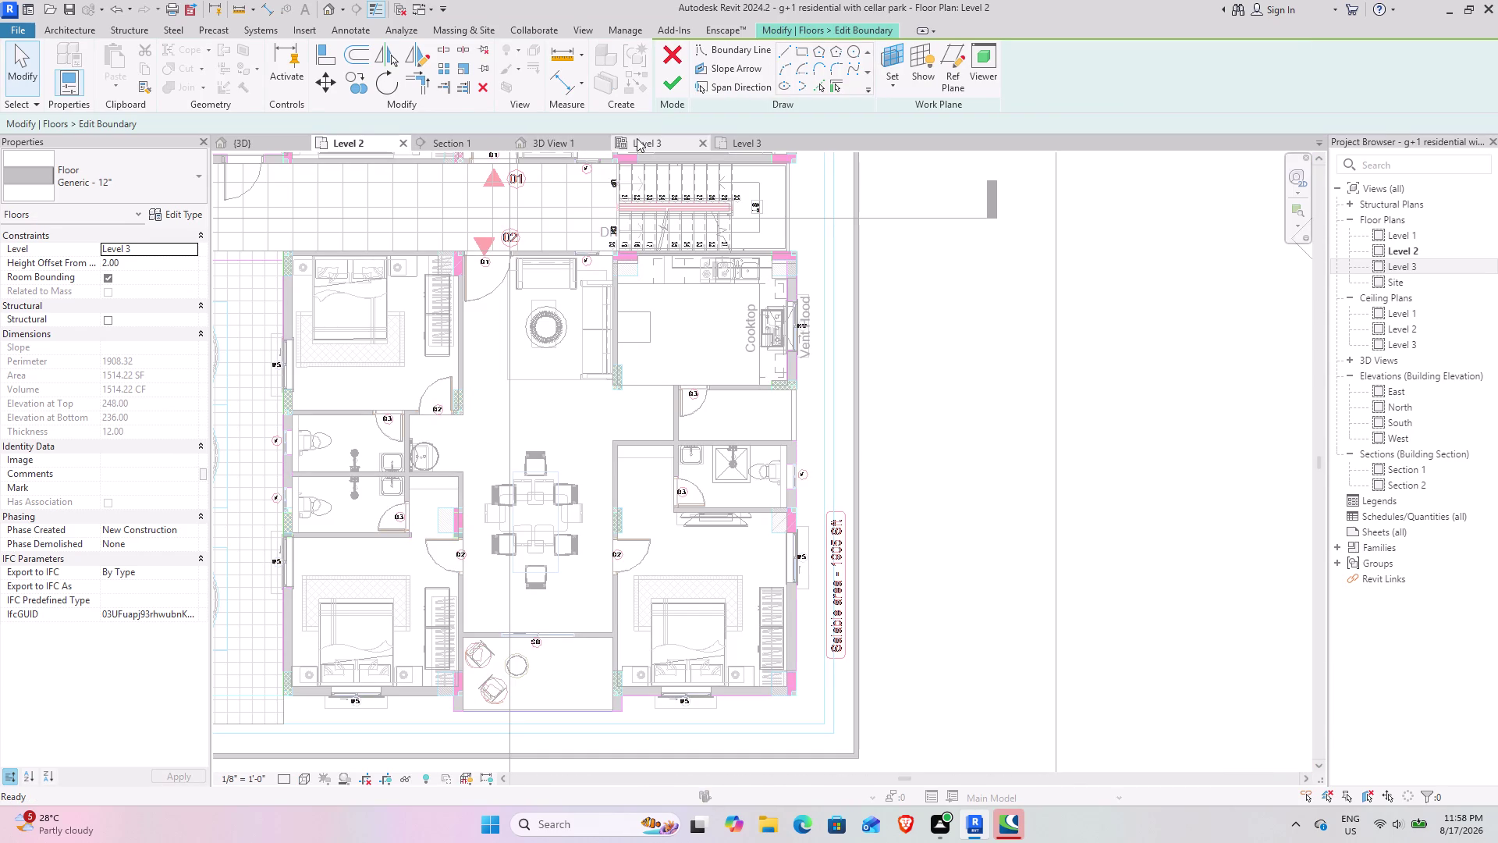
click(662, 143)
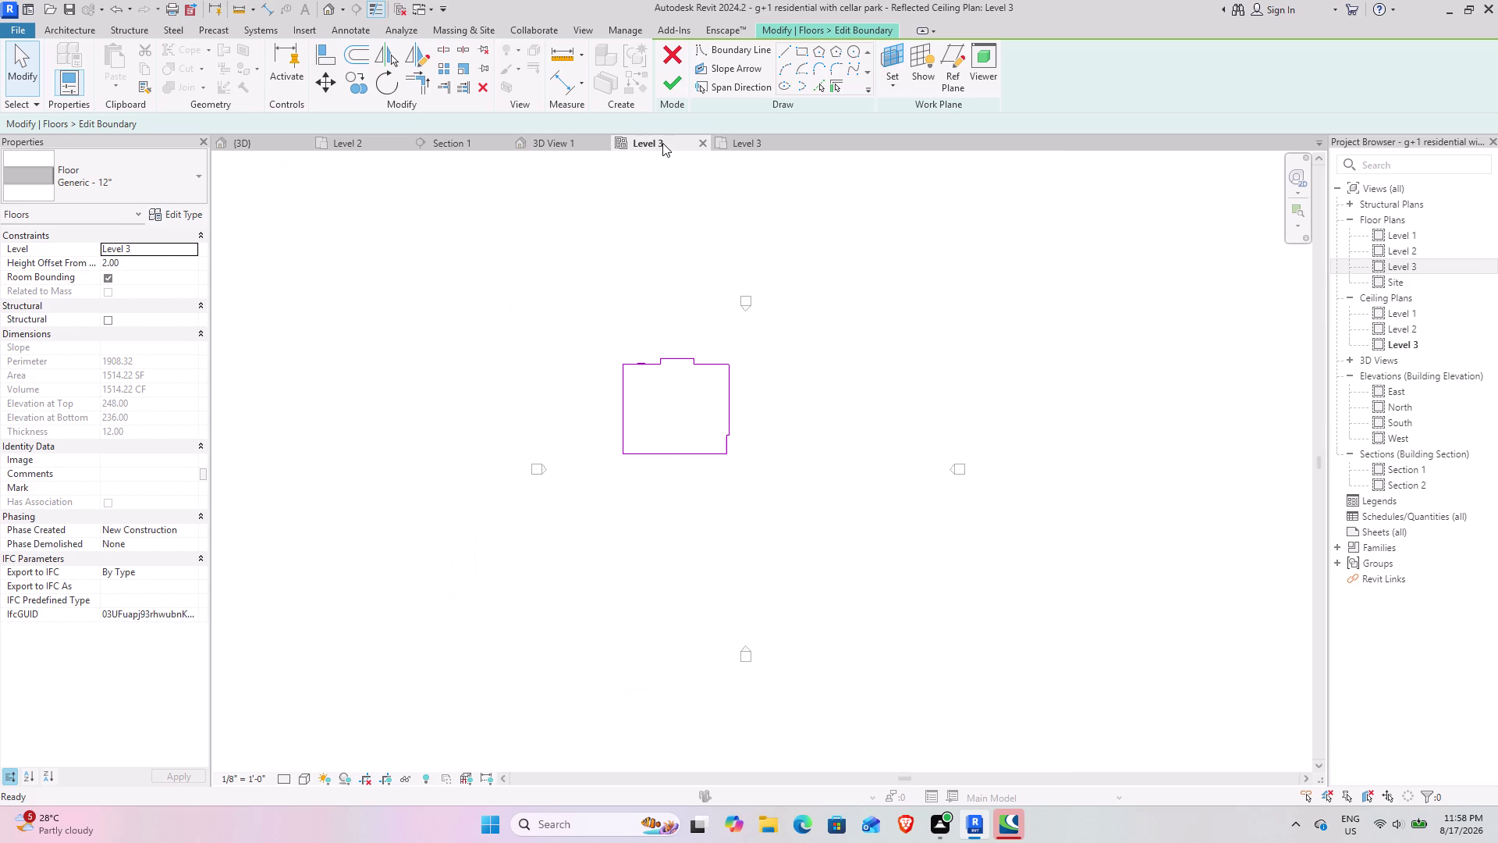
scroll(up, 3)
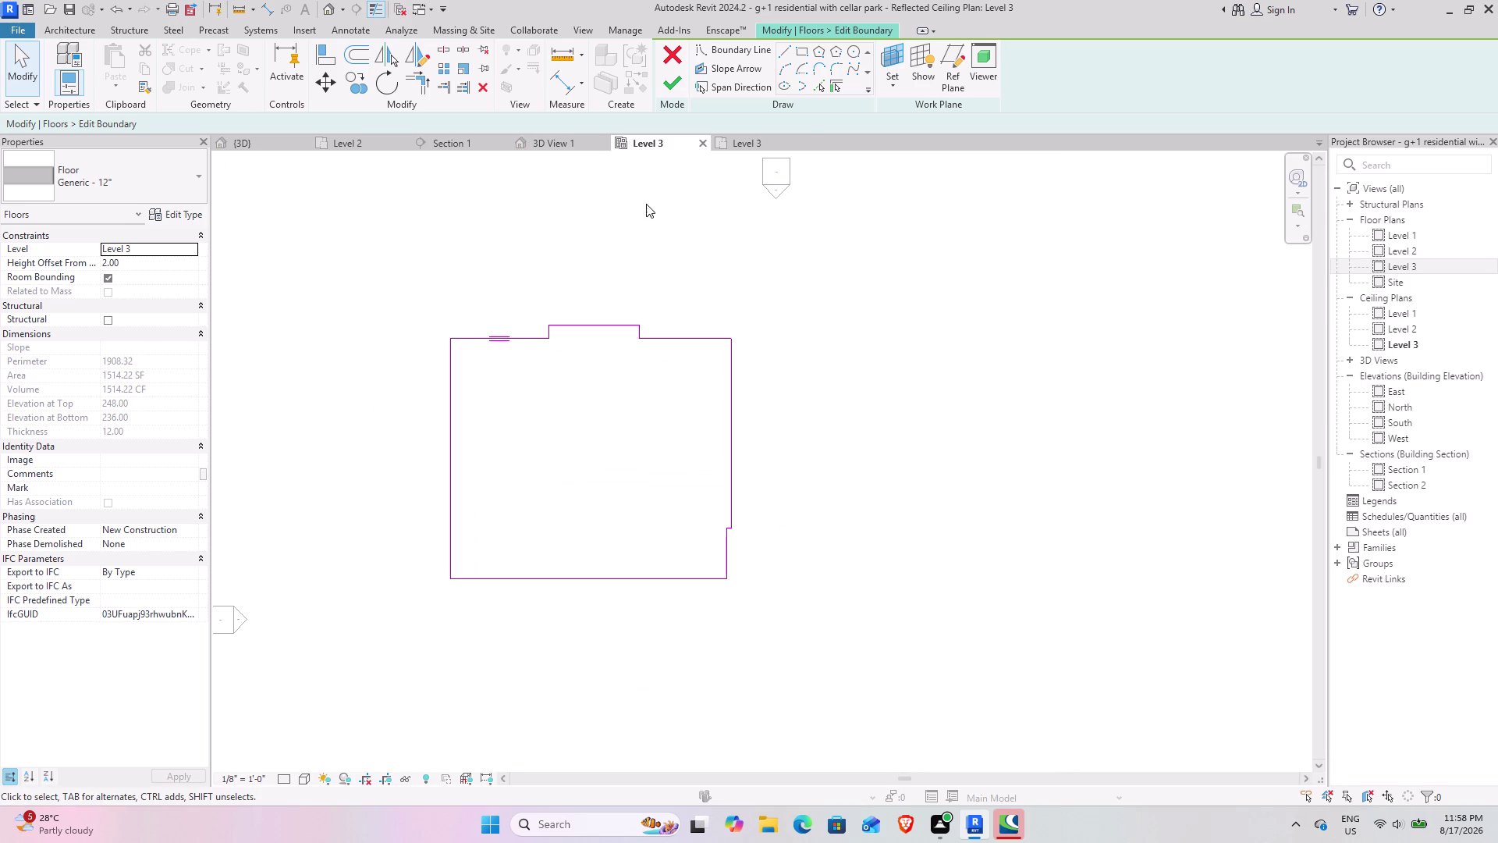
click(752, 139)
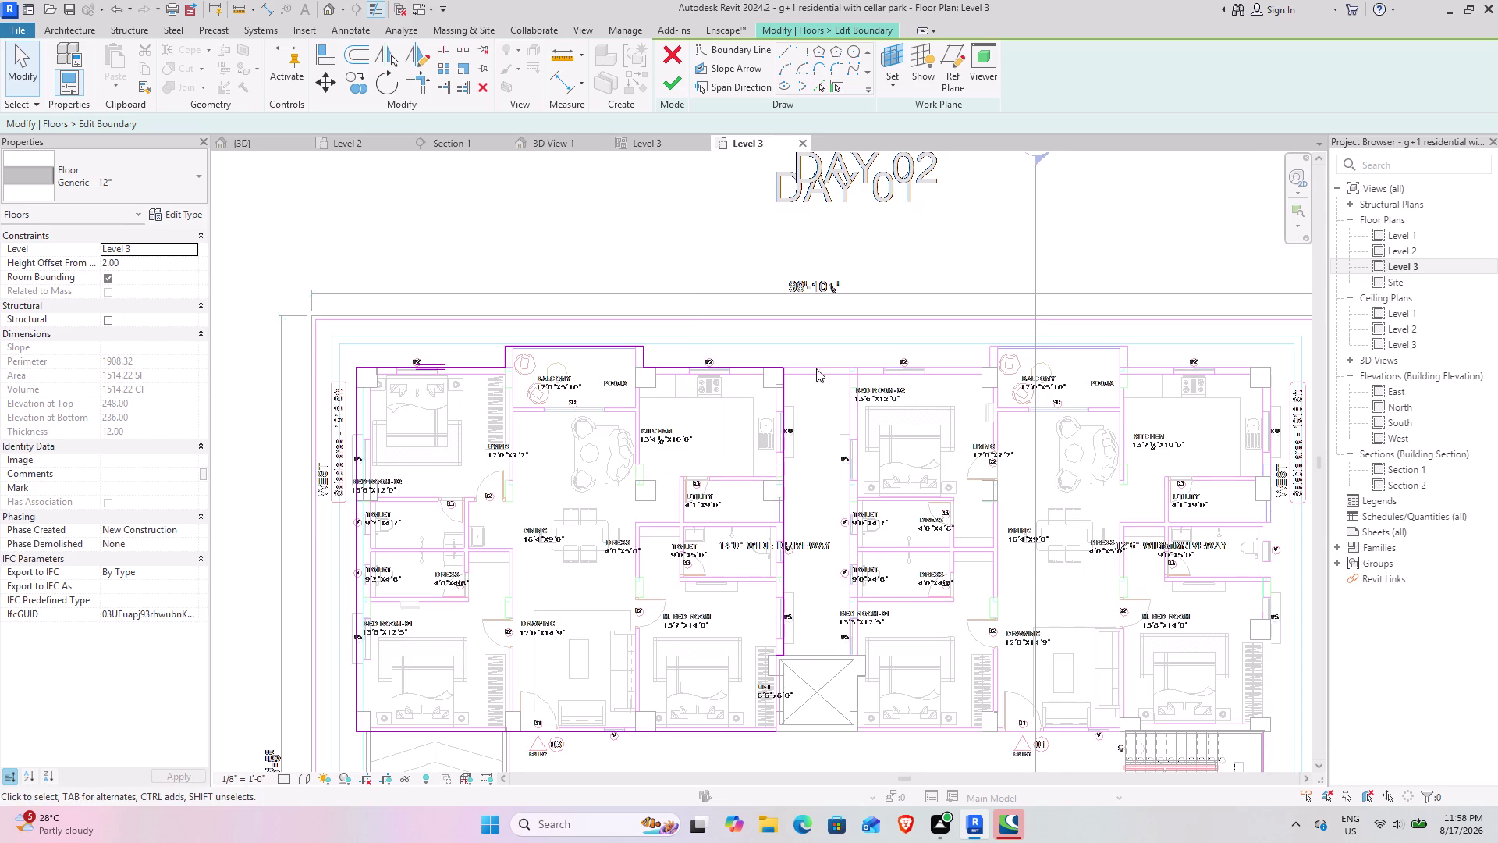
scroll(up, 3)
scroll(up, 3)
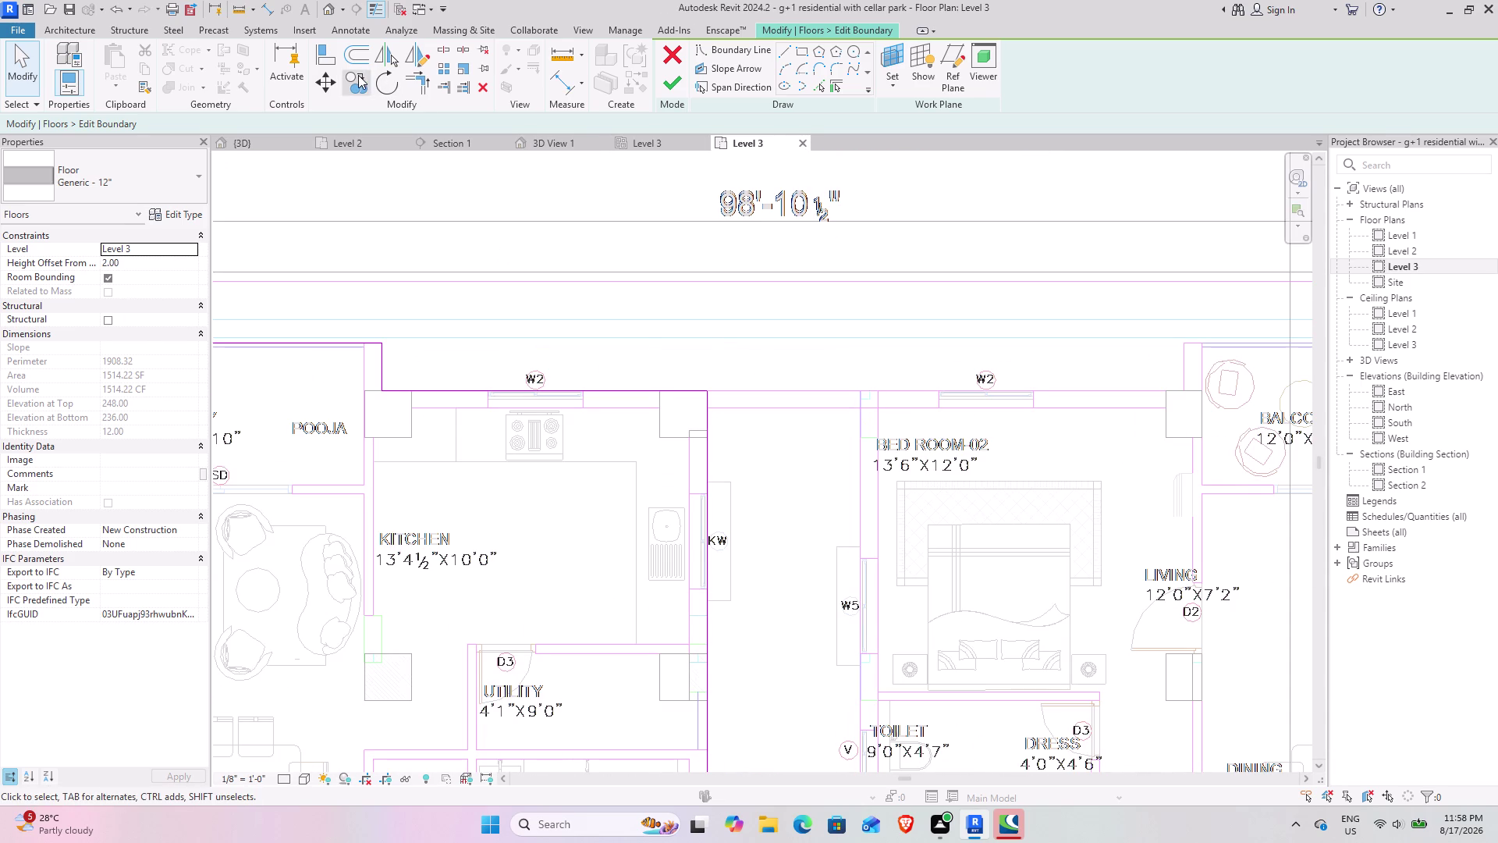
Window-select all ten sketch lines of the Level 3 floor outline.
click(358, 75)
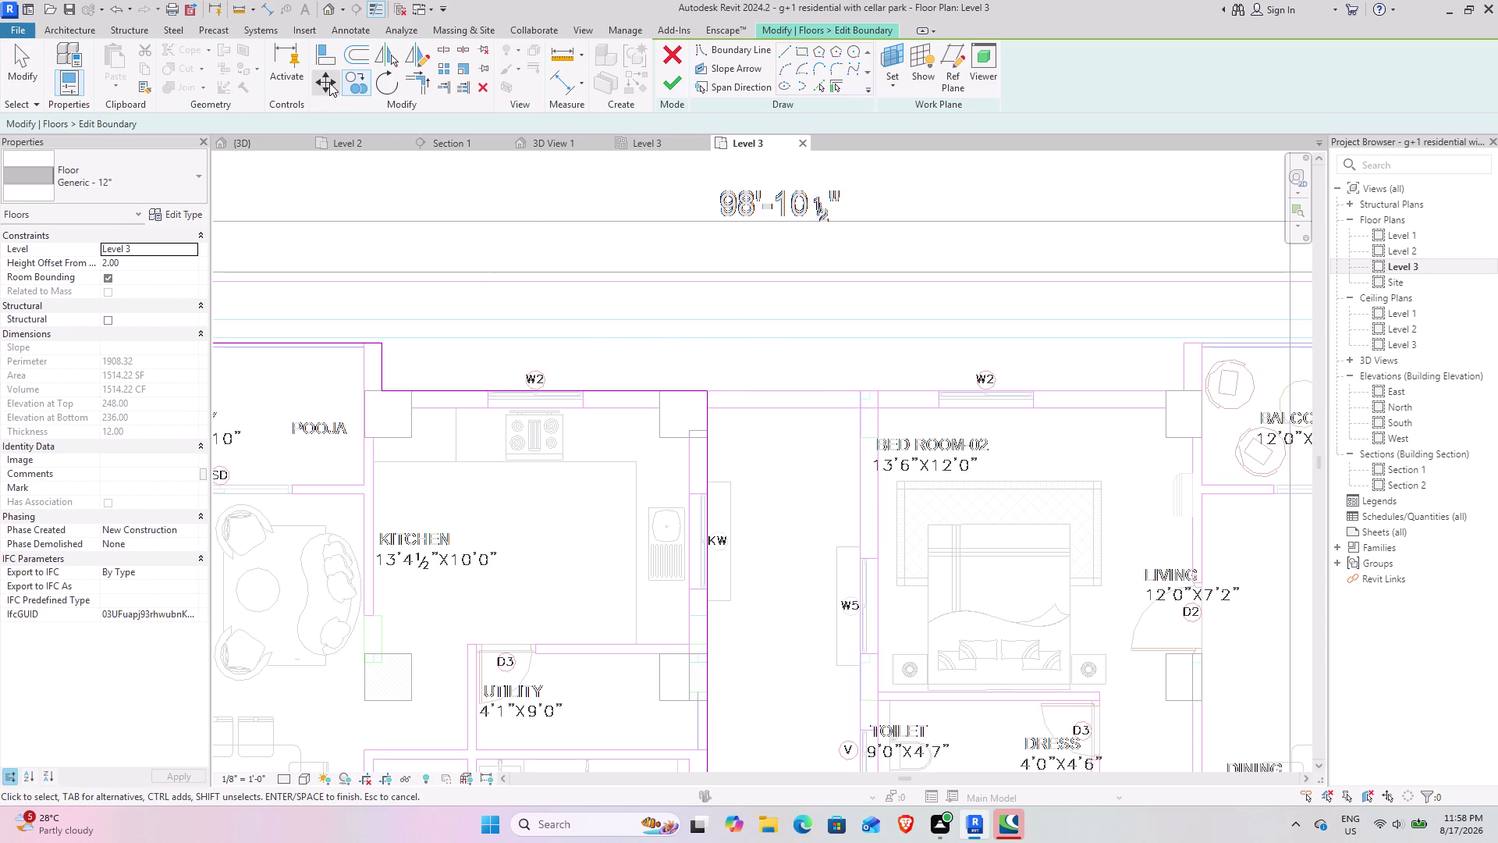
scroll(down, 3)
middle_drag(483, 298, 632, 320)
click(27, 55)
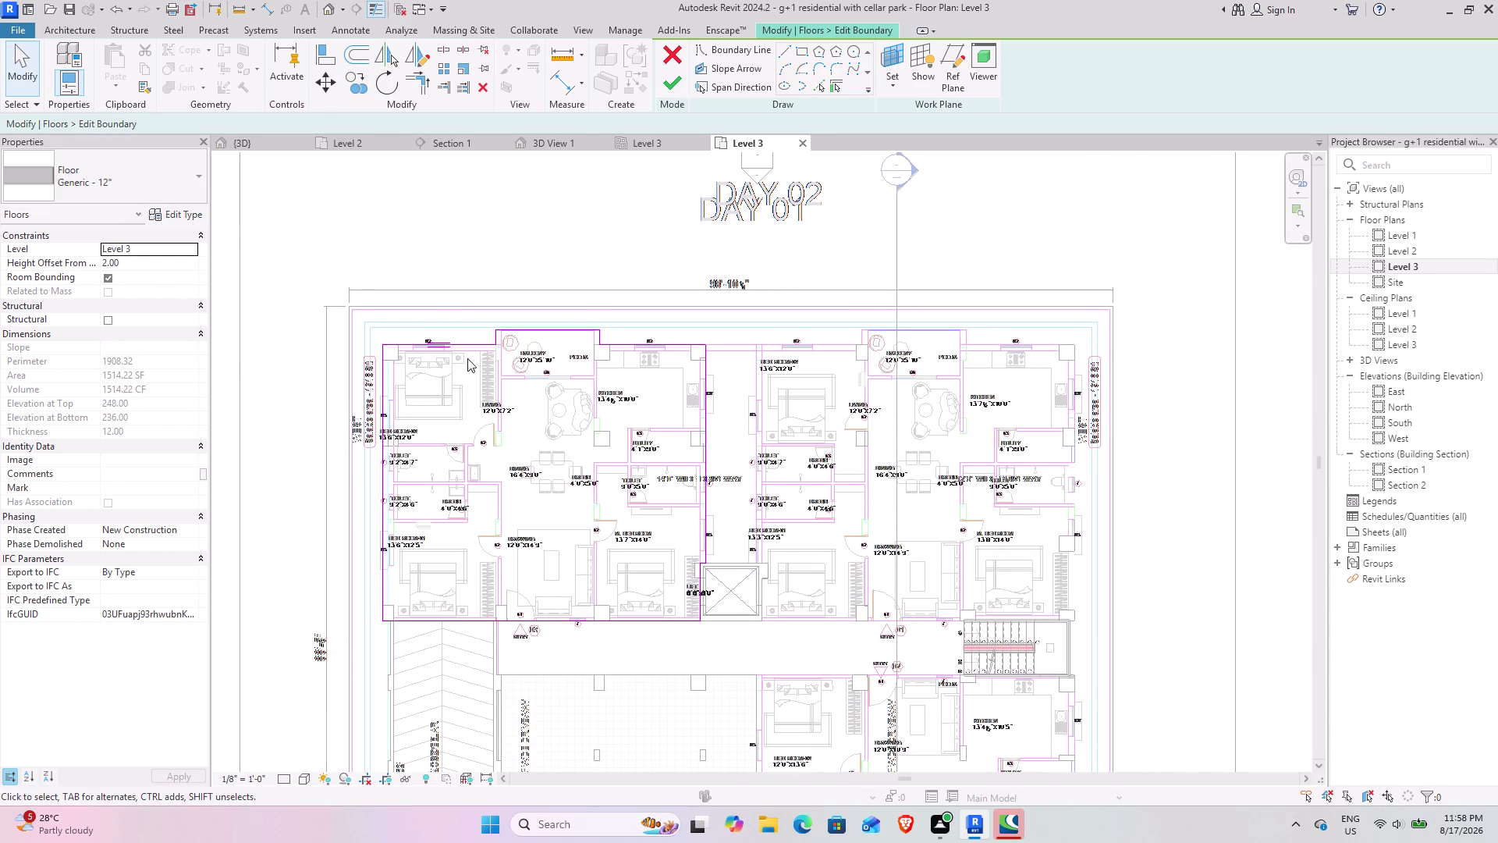
drag(230, 204, 812, 639)
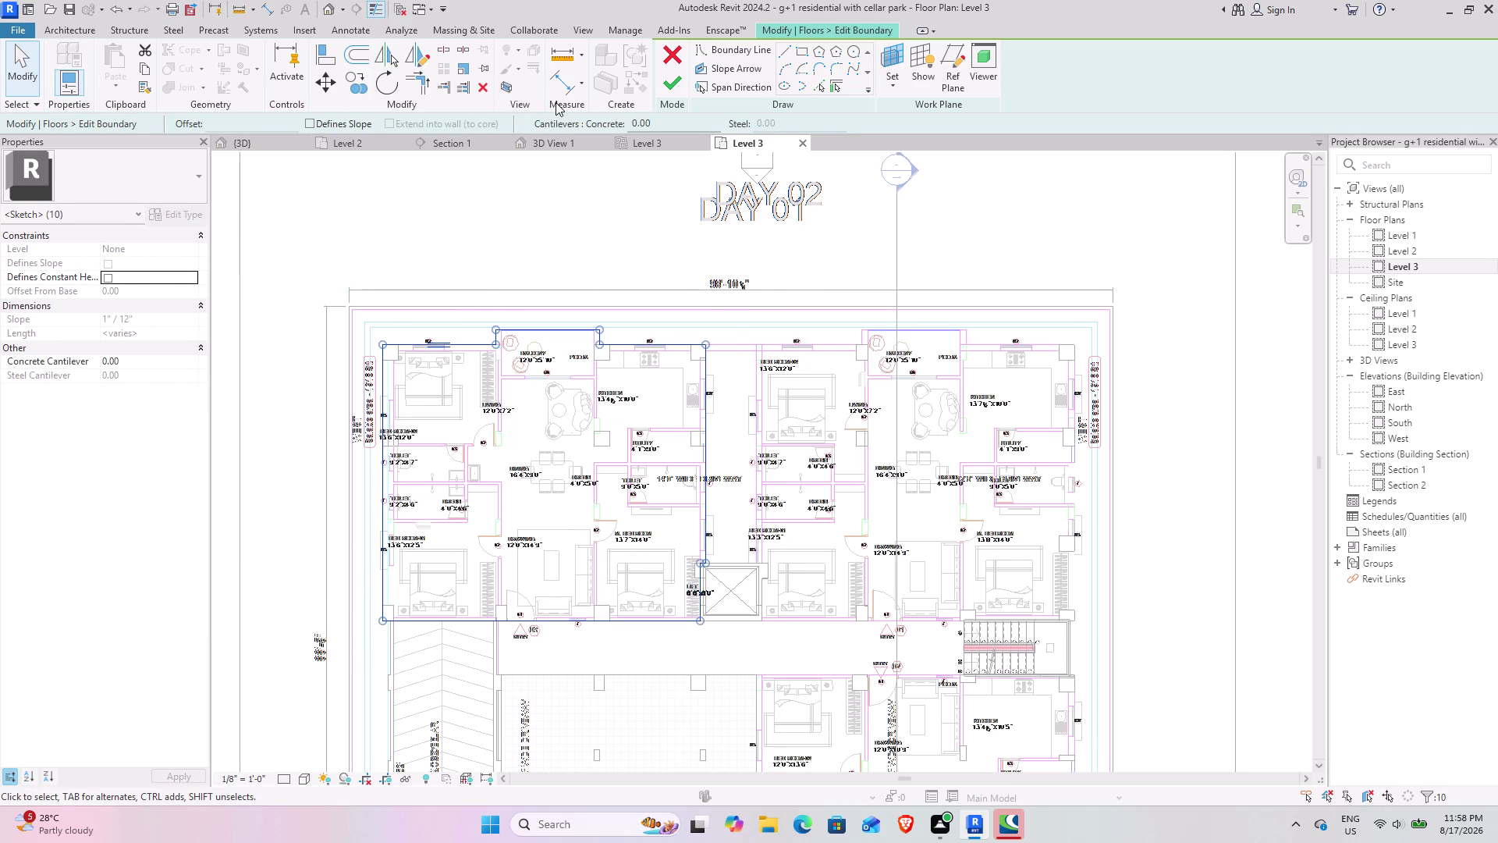
Copy the selected outline lines, using the left flat's bedroom wall corner as base point.
click(361, 89)
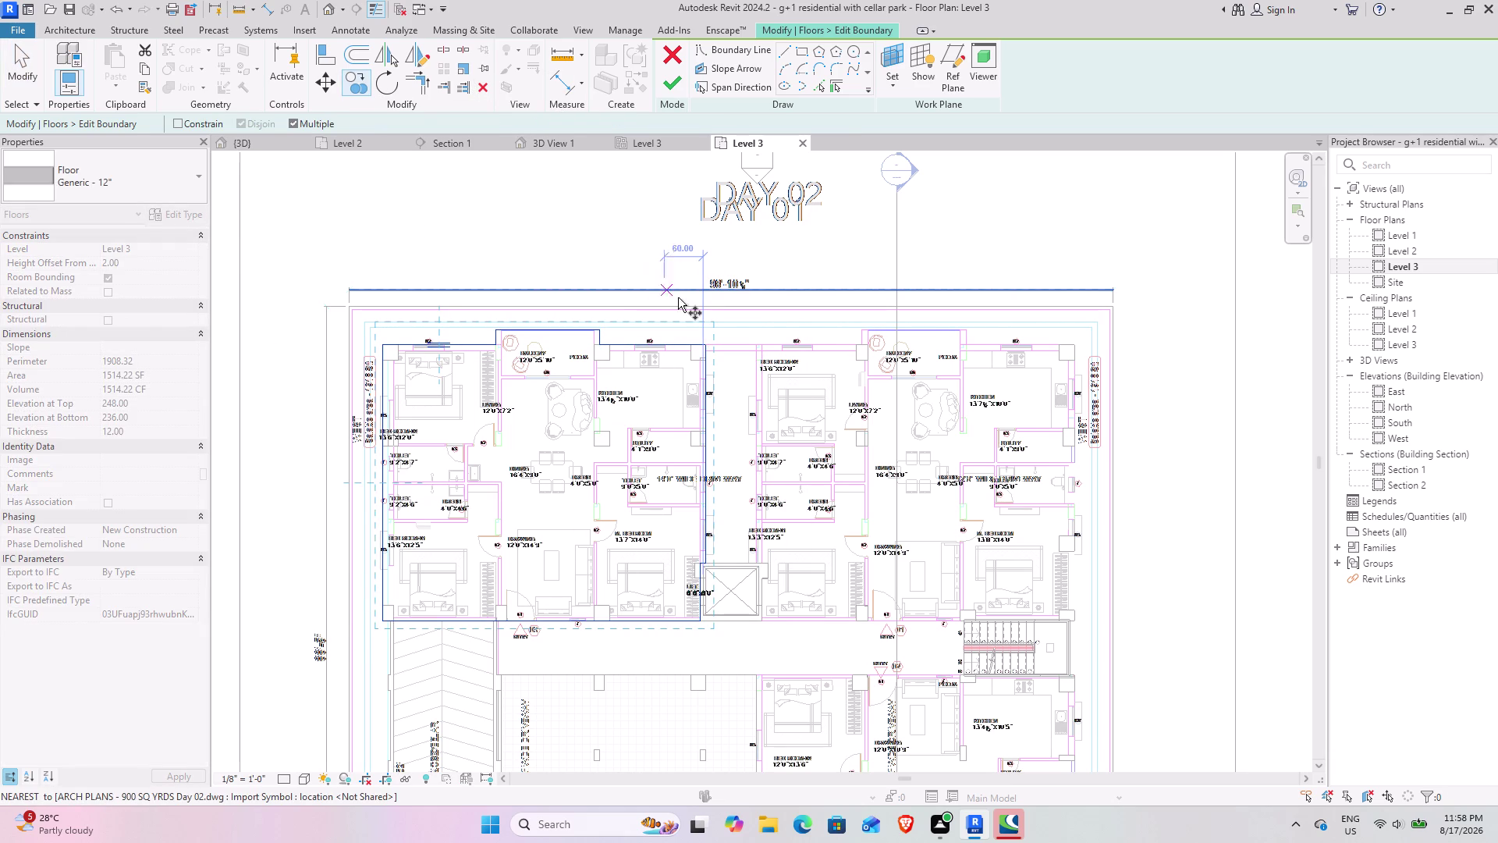
scroll(up, 3)
scroll(up, 3)
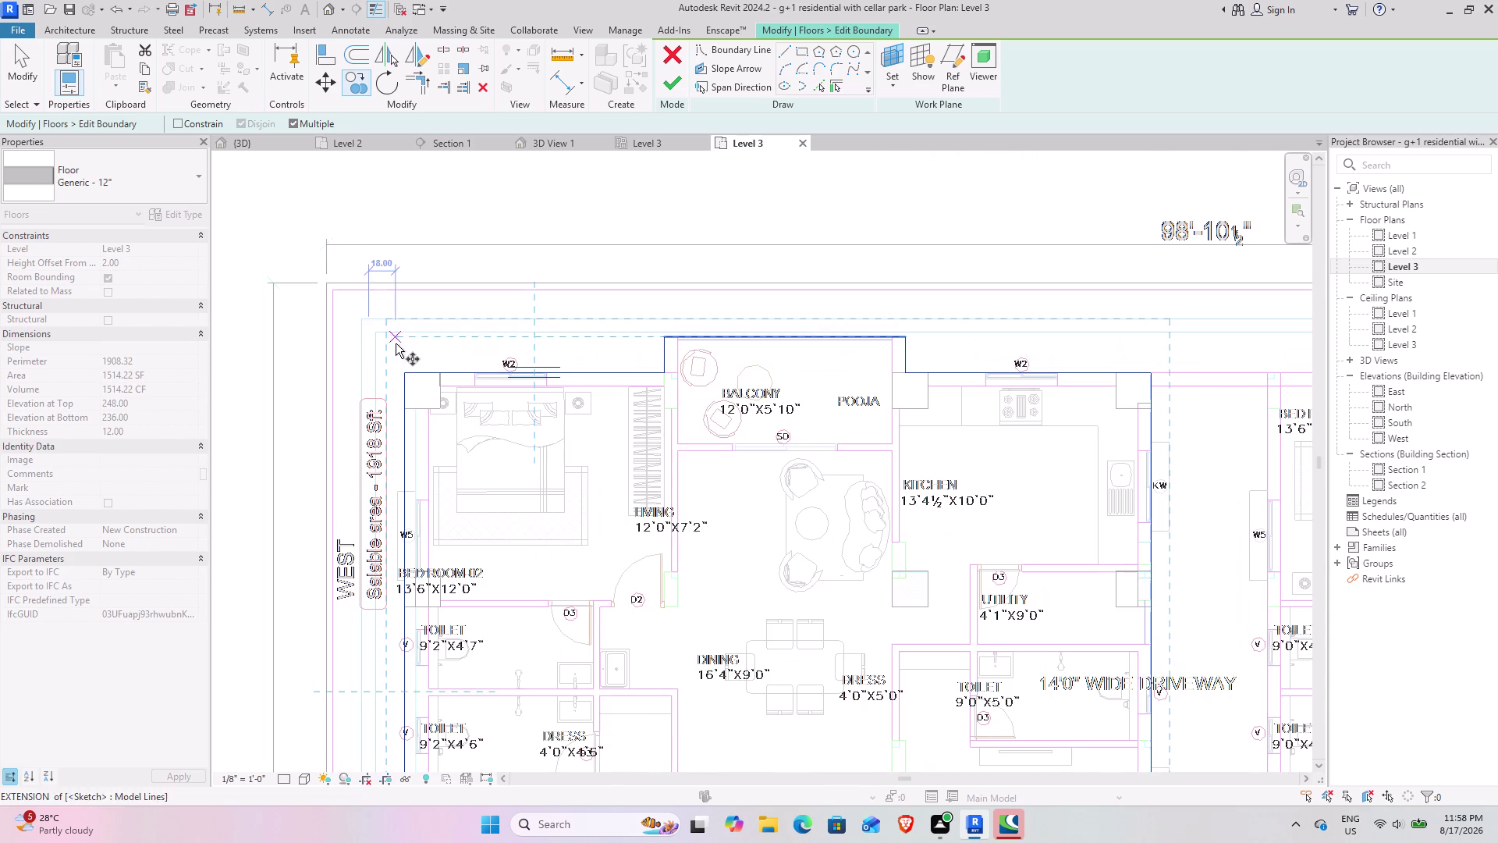
click(403, 373)
middle_drag(1098, 412, 272, 413)
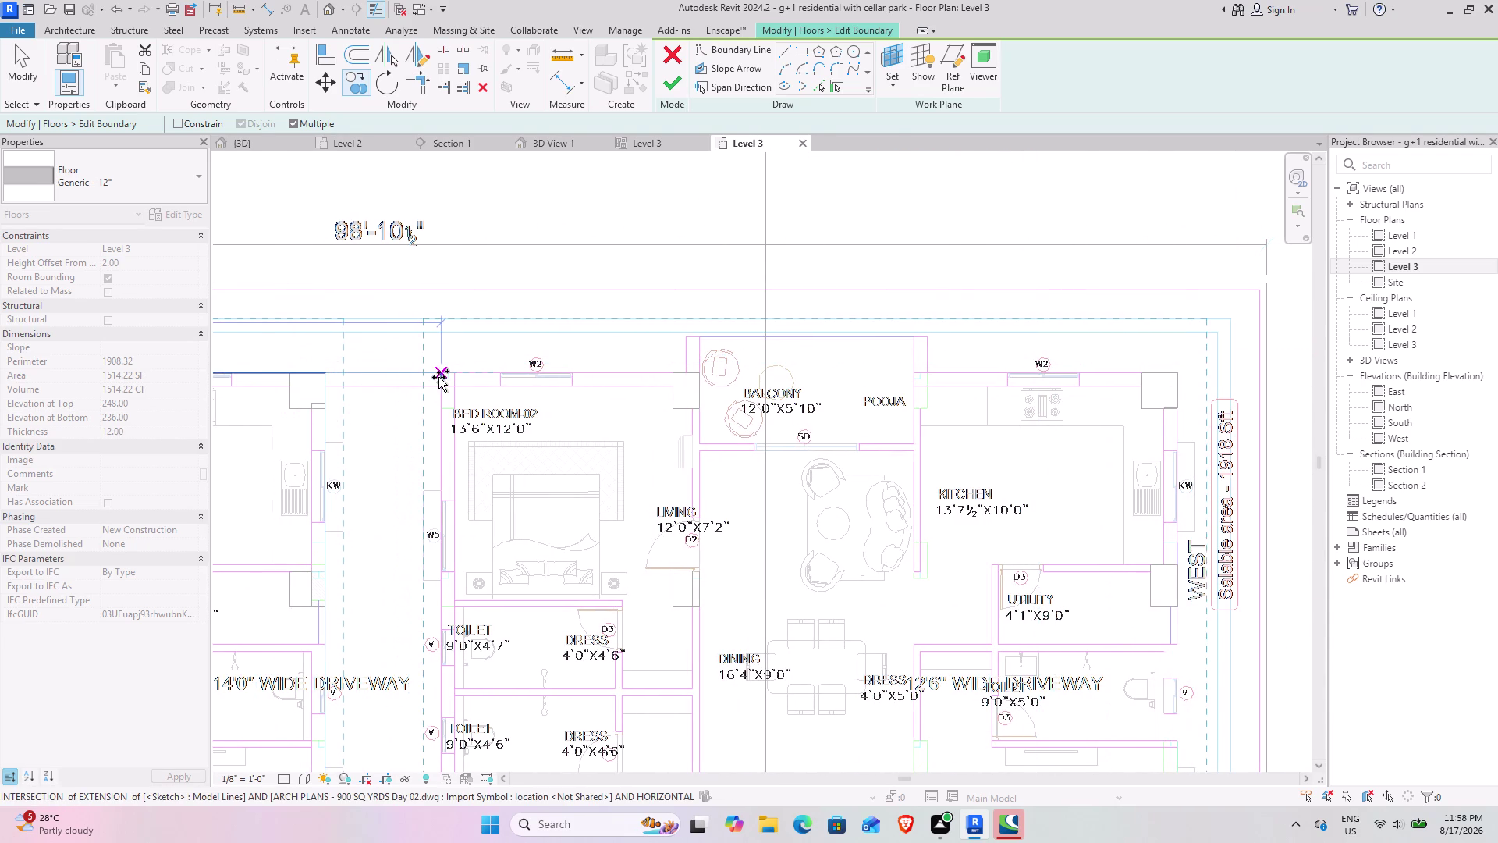
scroll(up, 3)
scroll(up, 3)
scroll(up, 3)
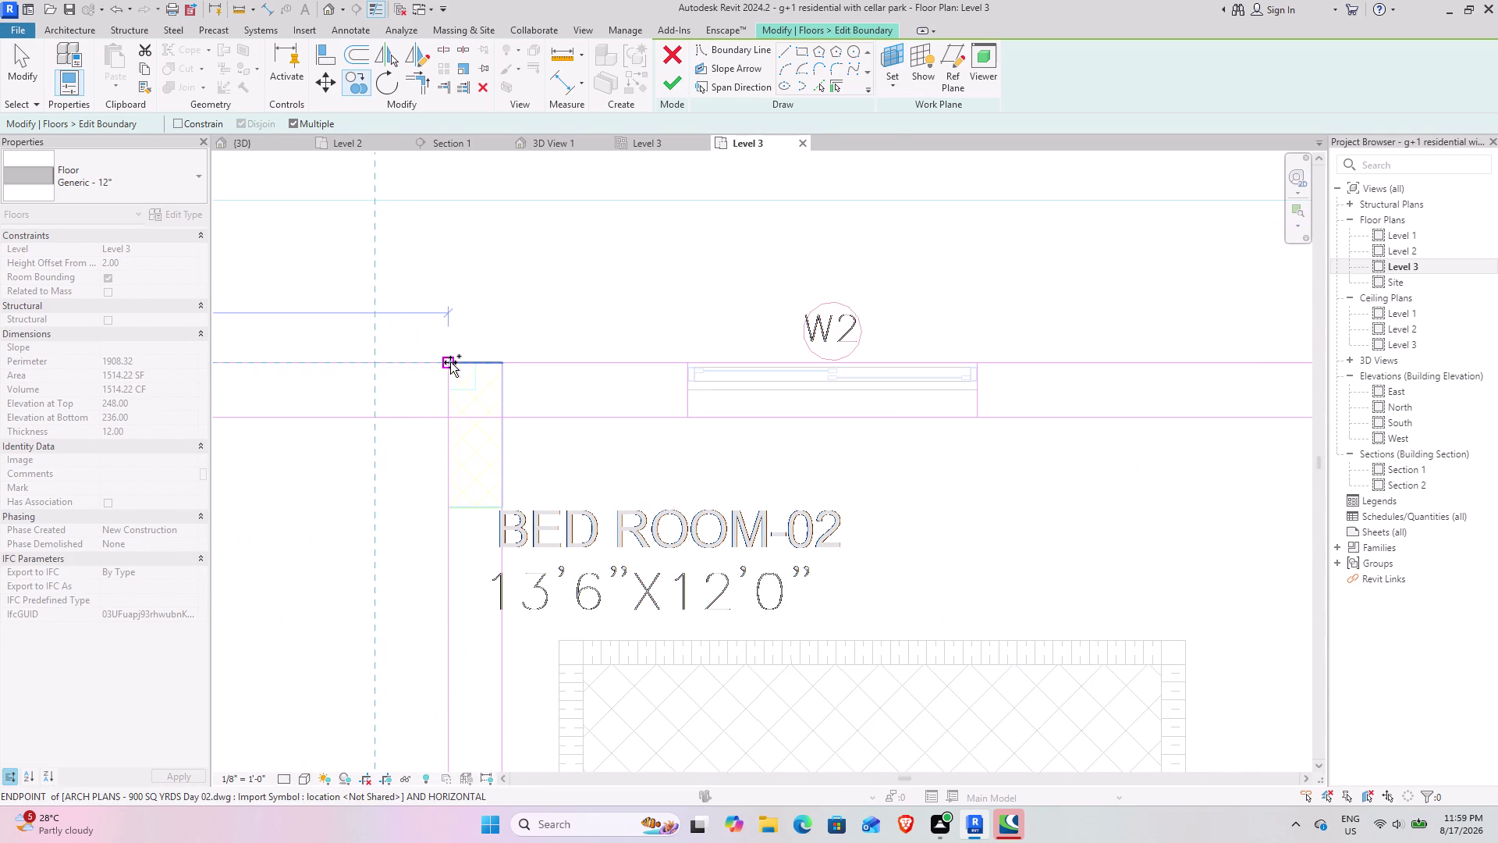
click(445, 359)
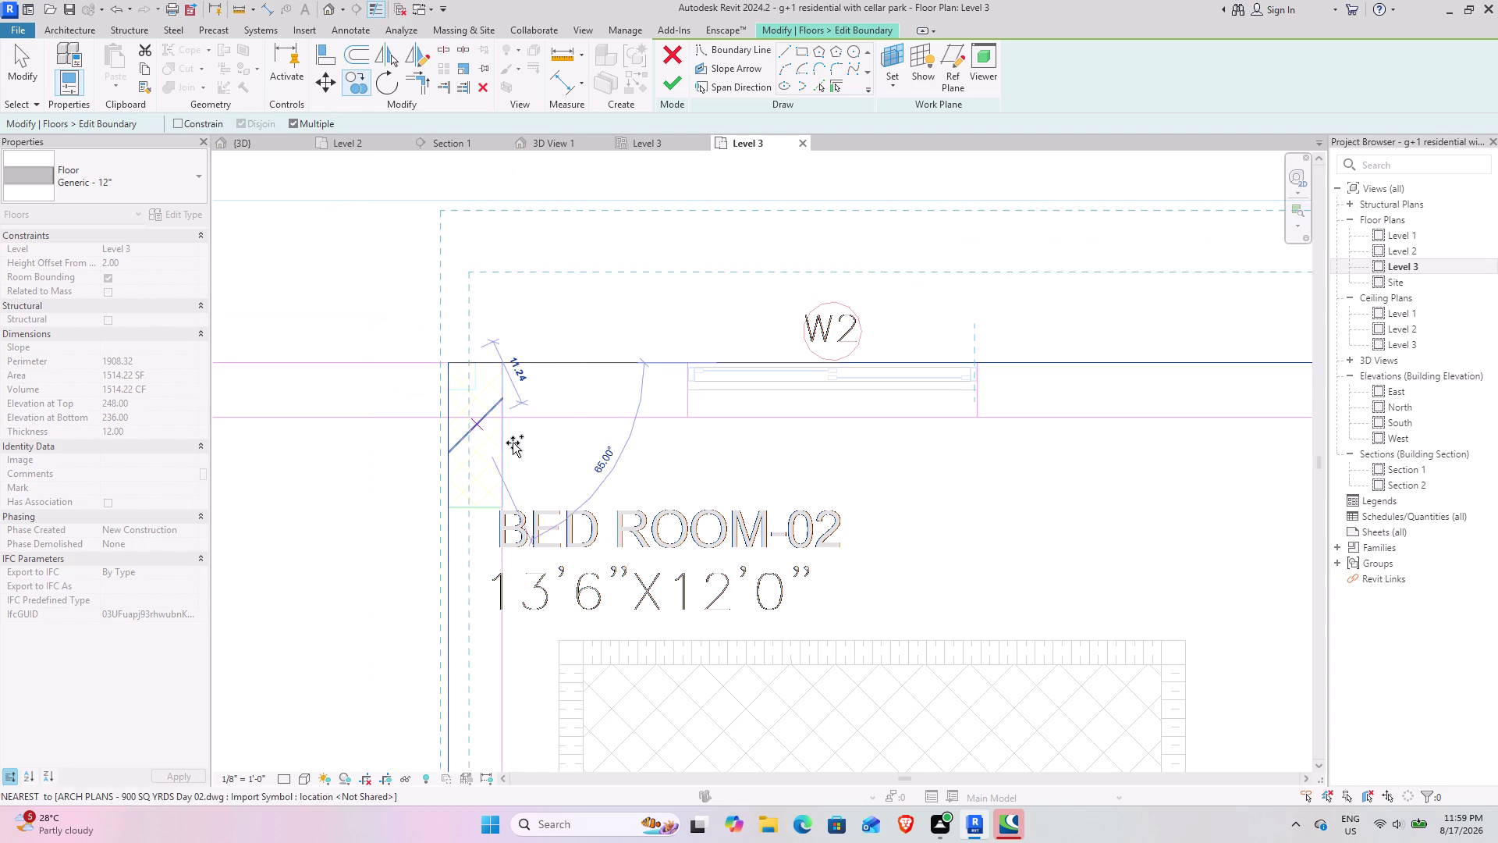
Place the copied outline on the matching corner of the right flat.
scroll(down, 3)
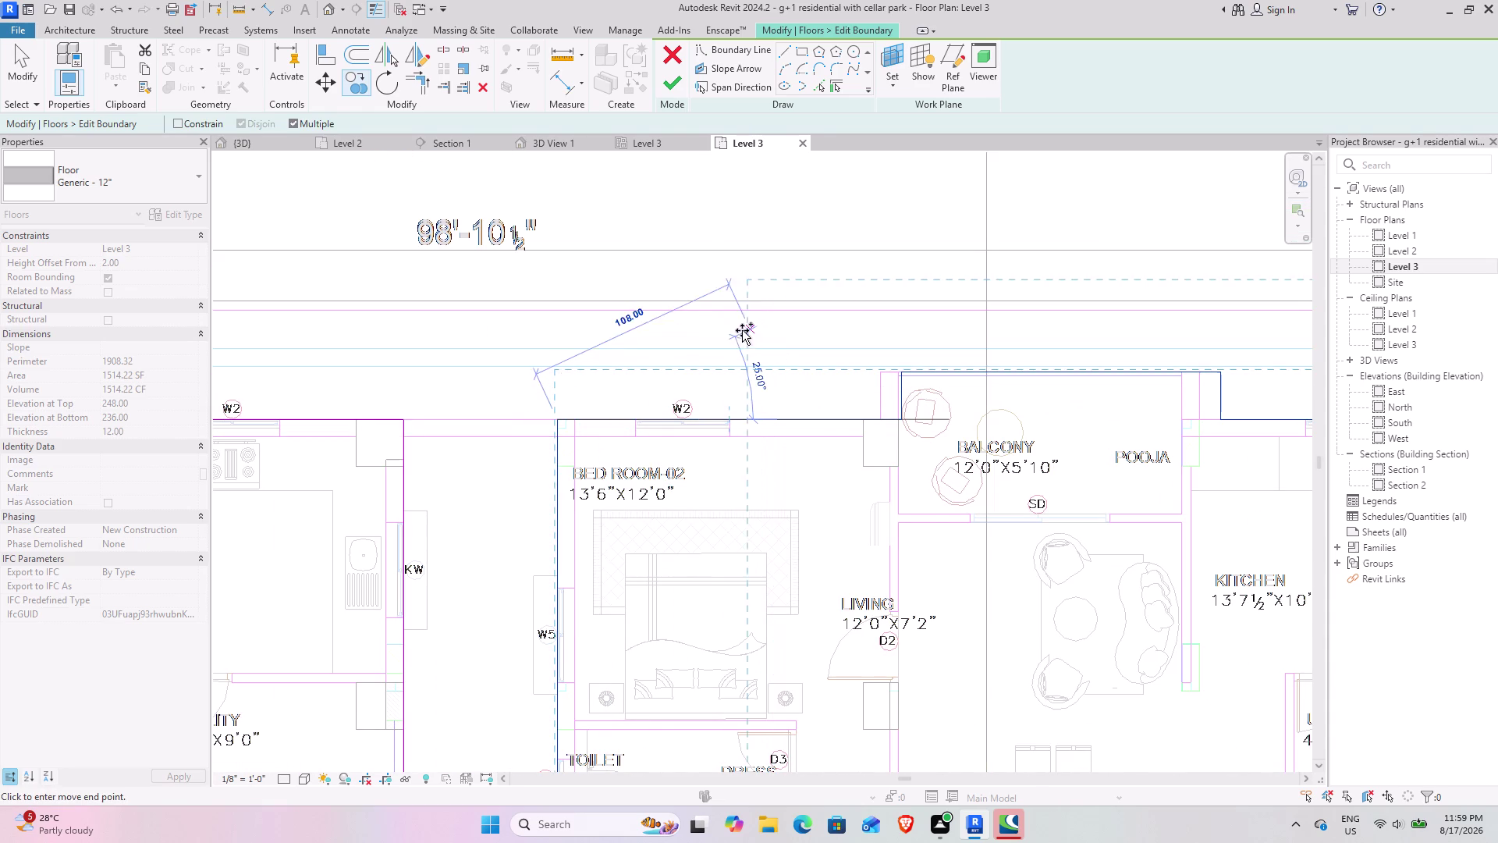
middle_drag(757, 396, 580, 262)
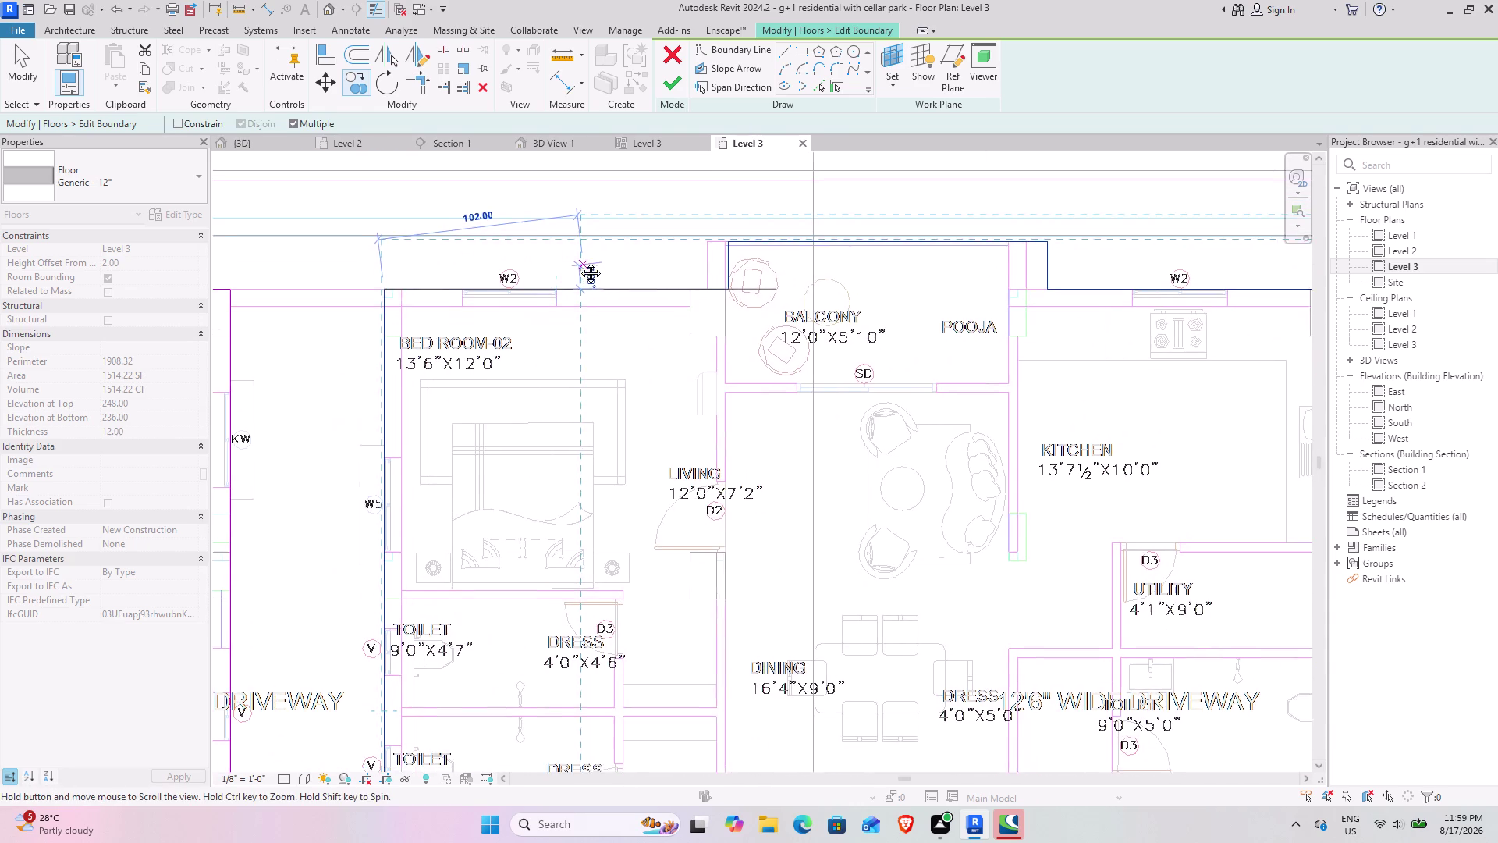
middle_drag(580, 262, 578, 260)
scroll(down, 3)
middle_drag(733, 359, 658, 232)
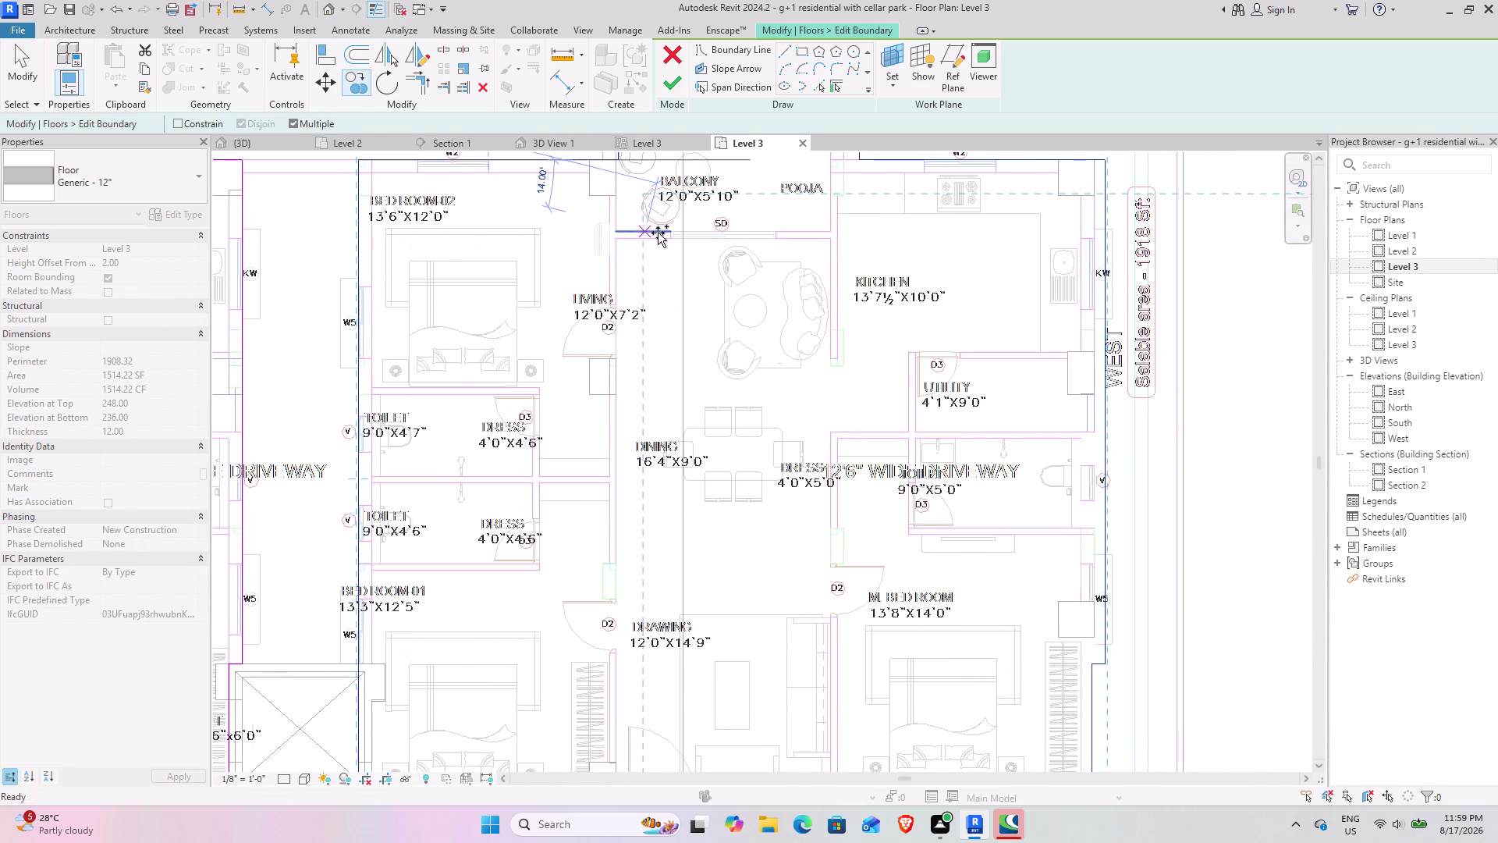
middle_drag(736, 362, 706, 249)
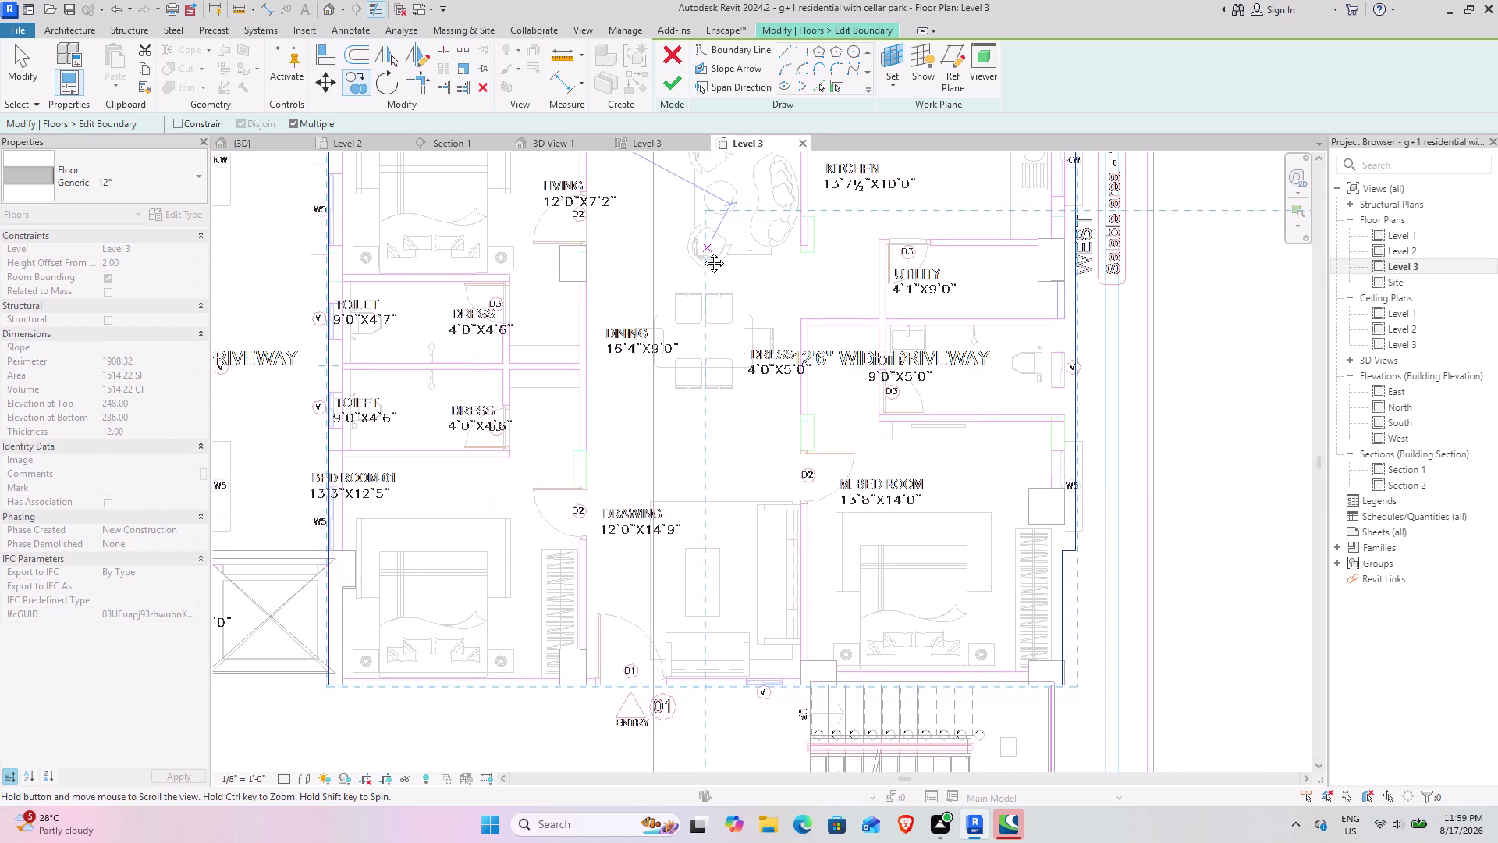
middle_drag(706, 249, 677, 263)
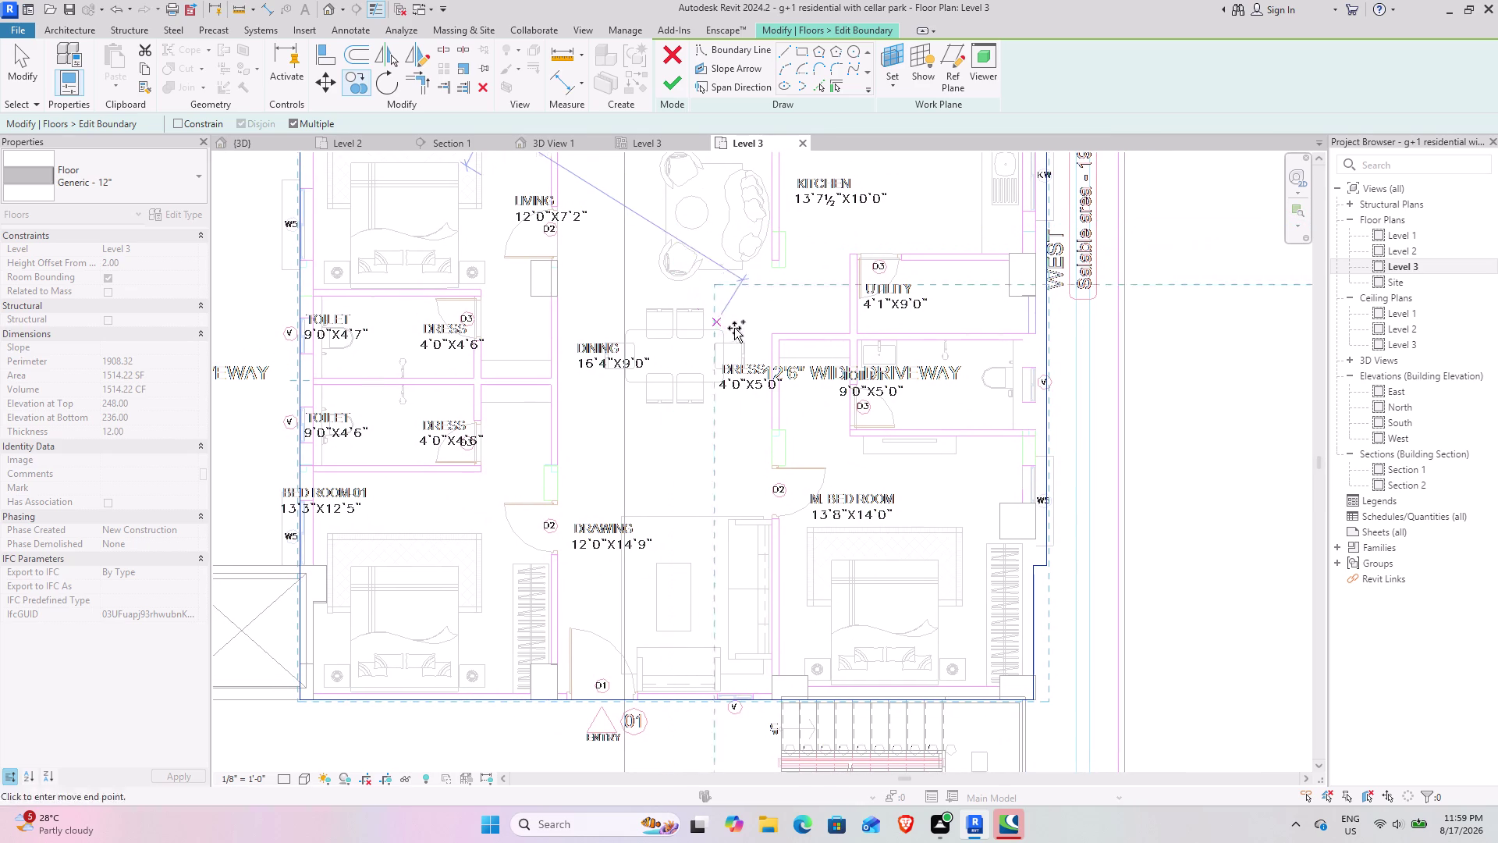
middle_drag(806, 351, 735, 250)
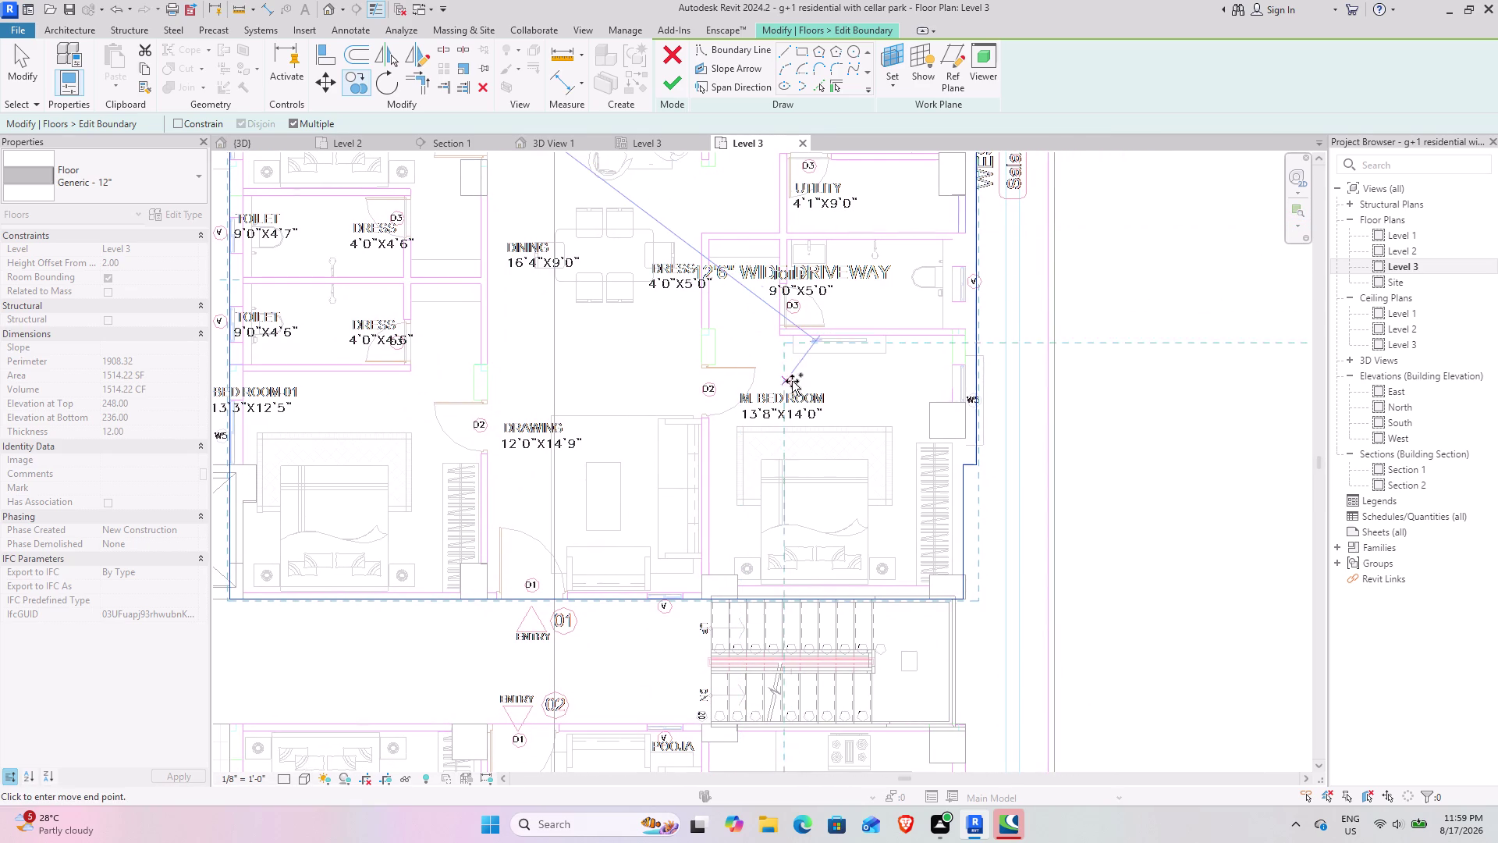
middle_drag(776, 374, 829, 355)
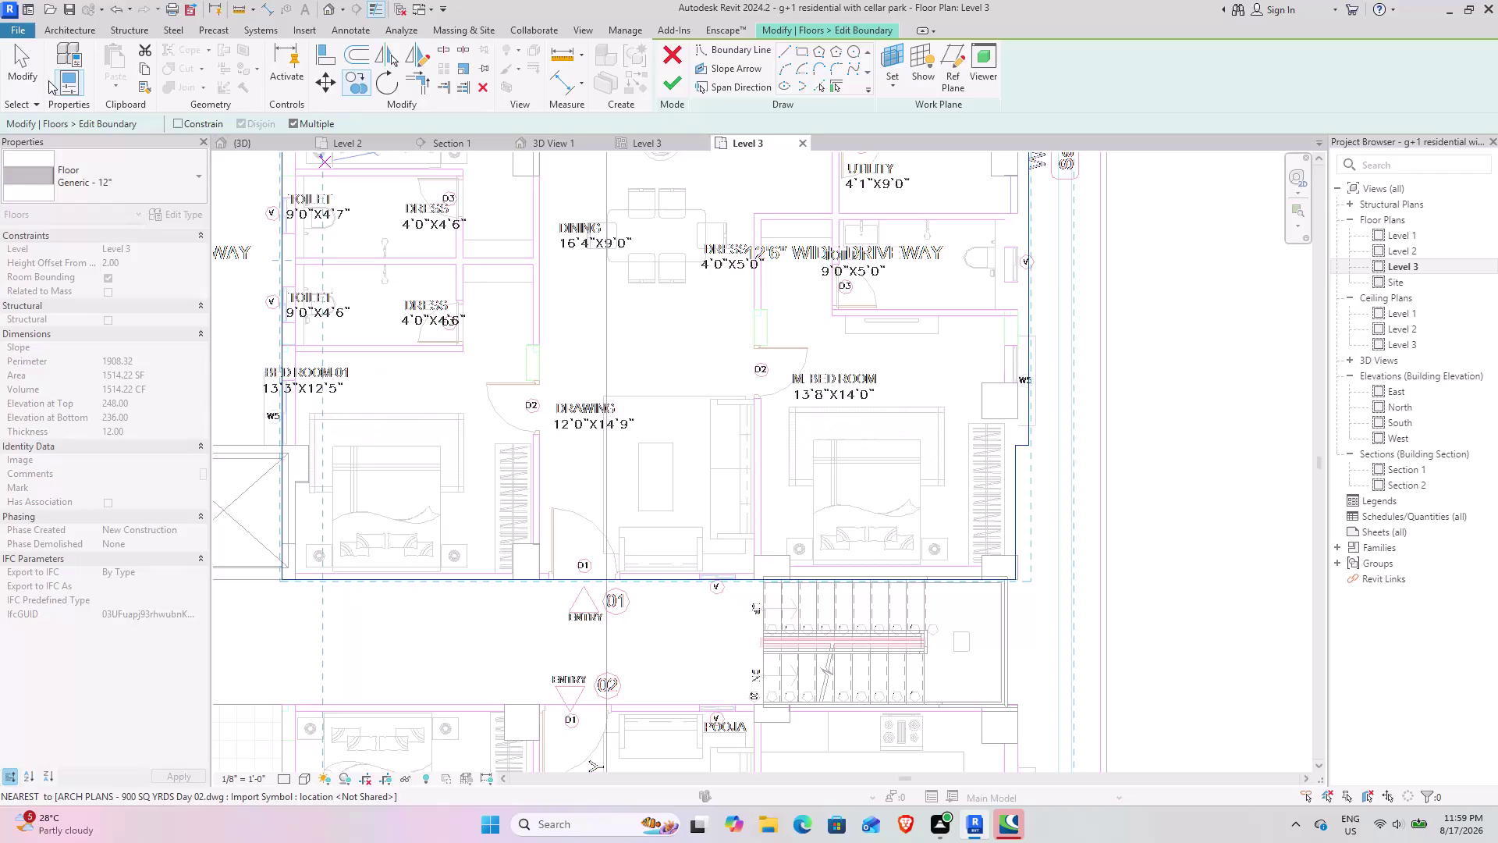
click(30, 69)
scroll(up, 3)
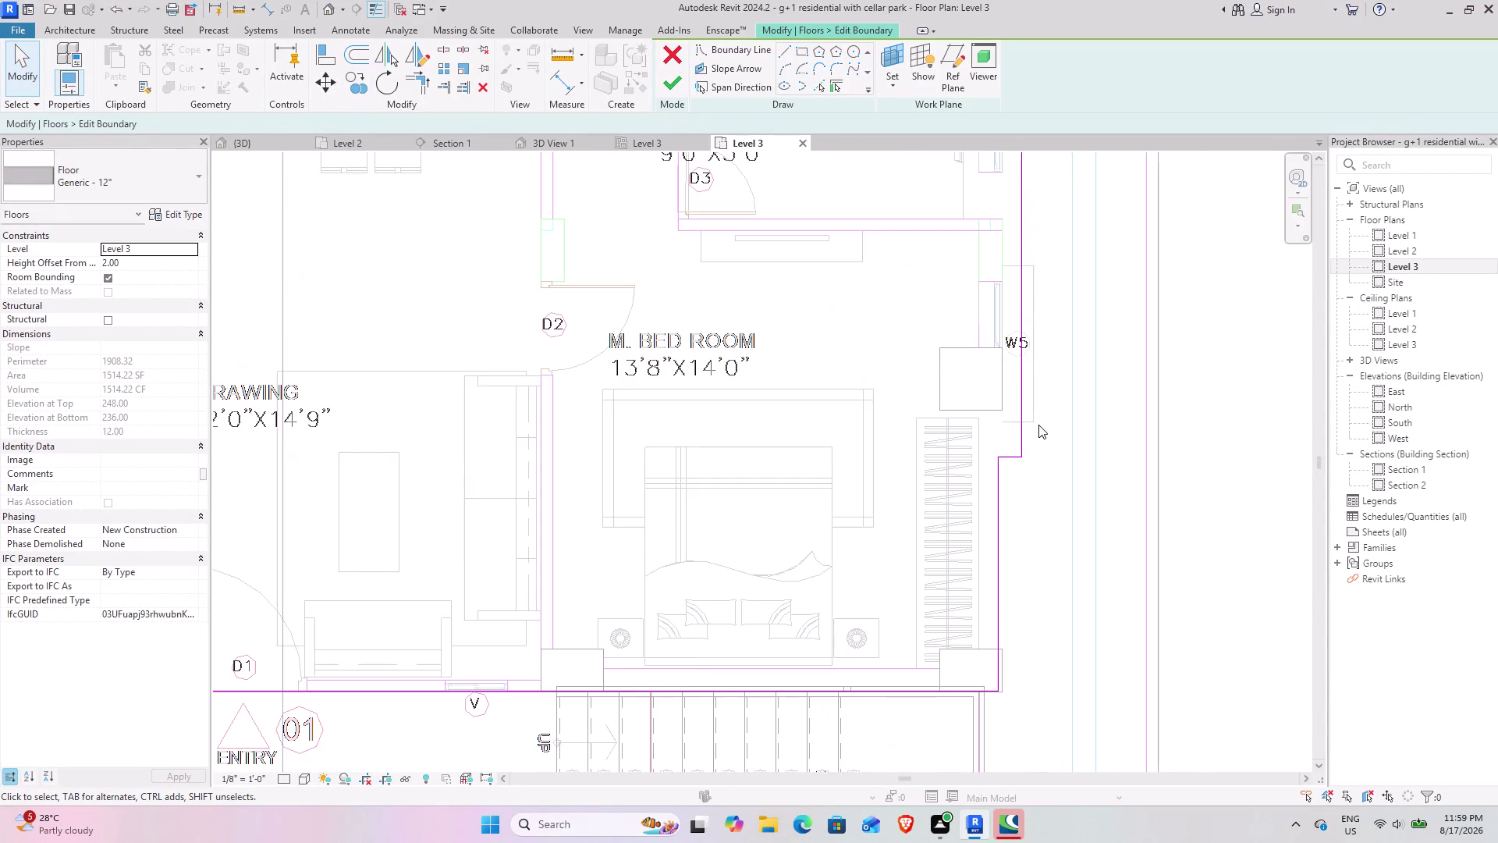
middle_drag(1043, 392, 994, 474)
scroll(down, 3)
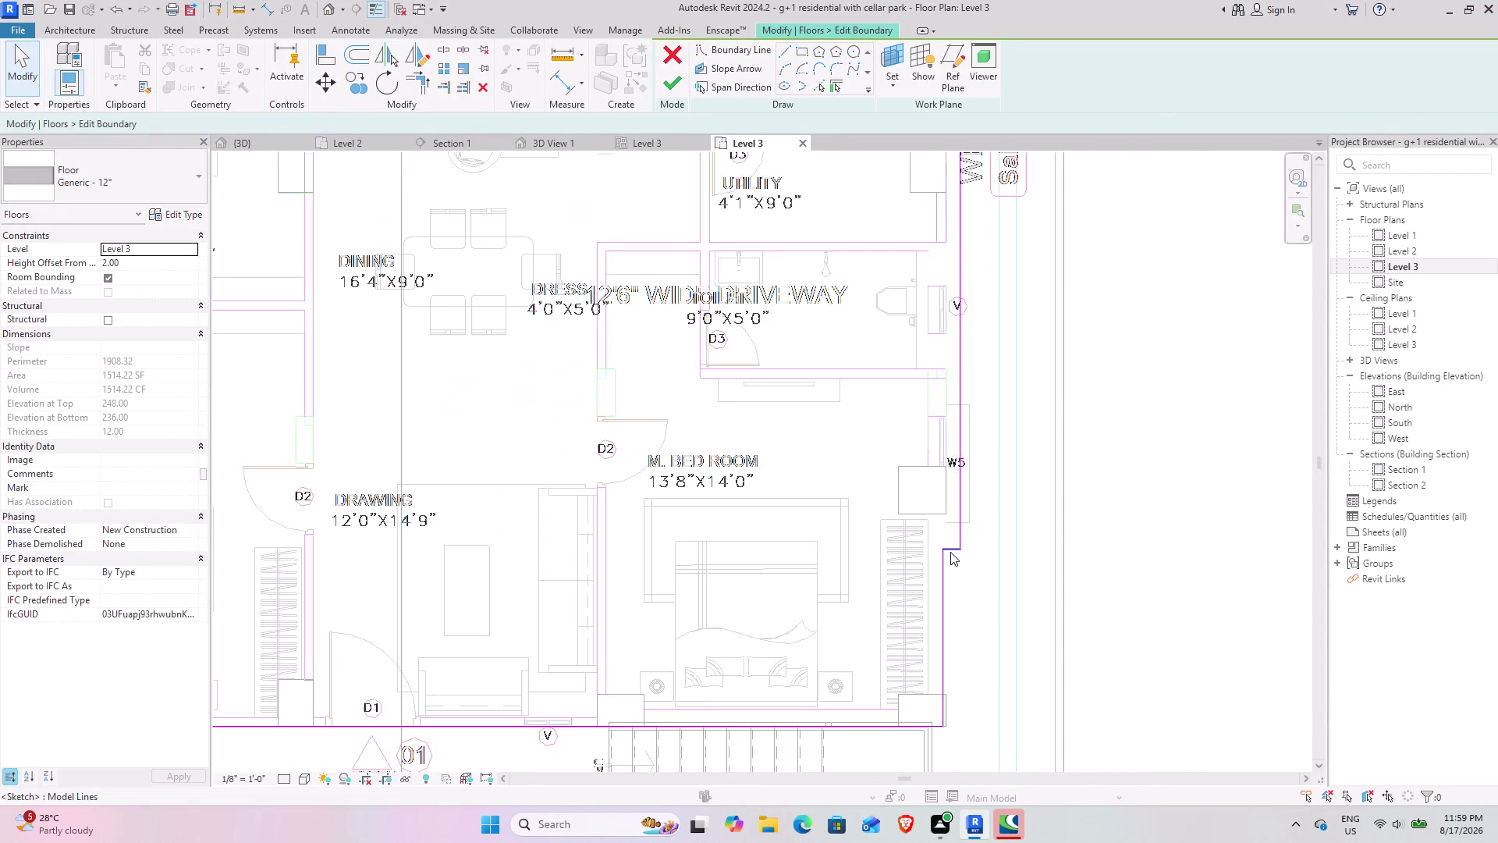
scroll(down, 3)
middle_drag(489, 509, 590, 528)
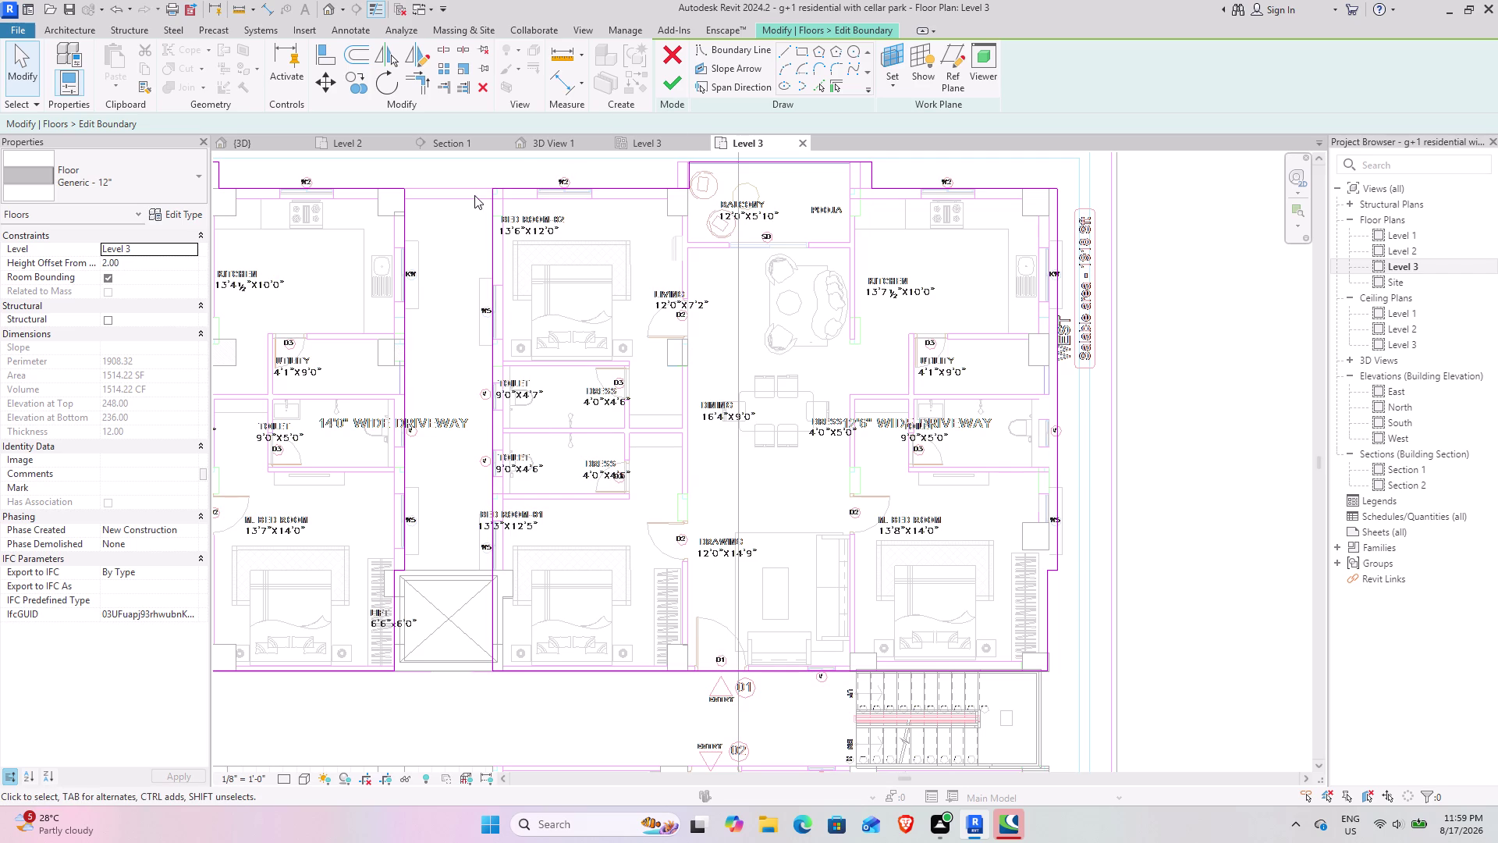
key(ctrl+z)
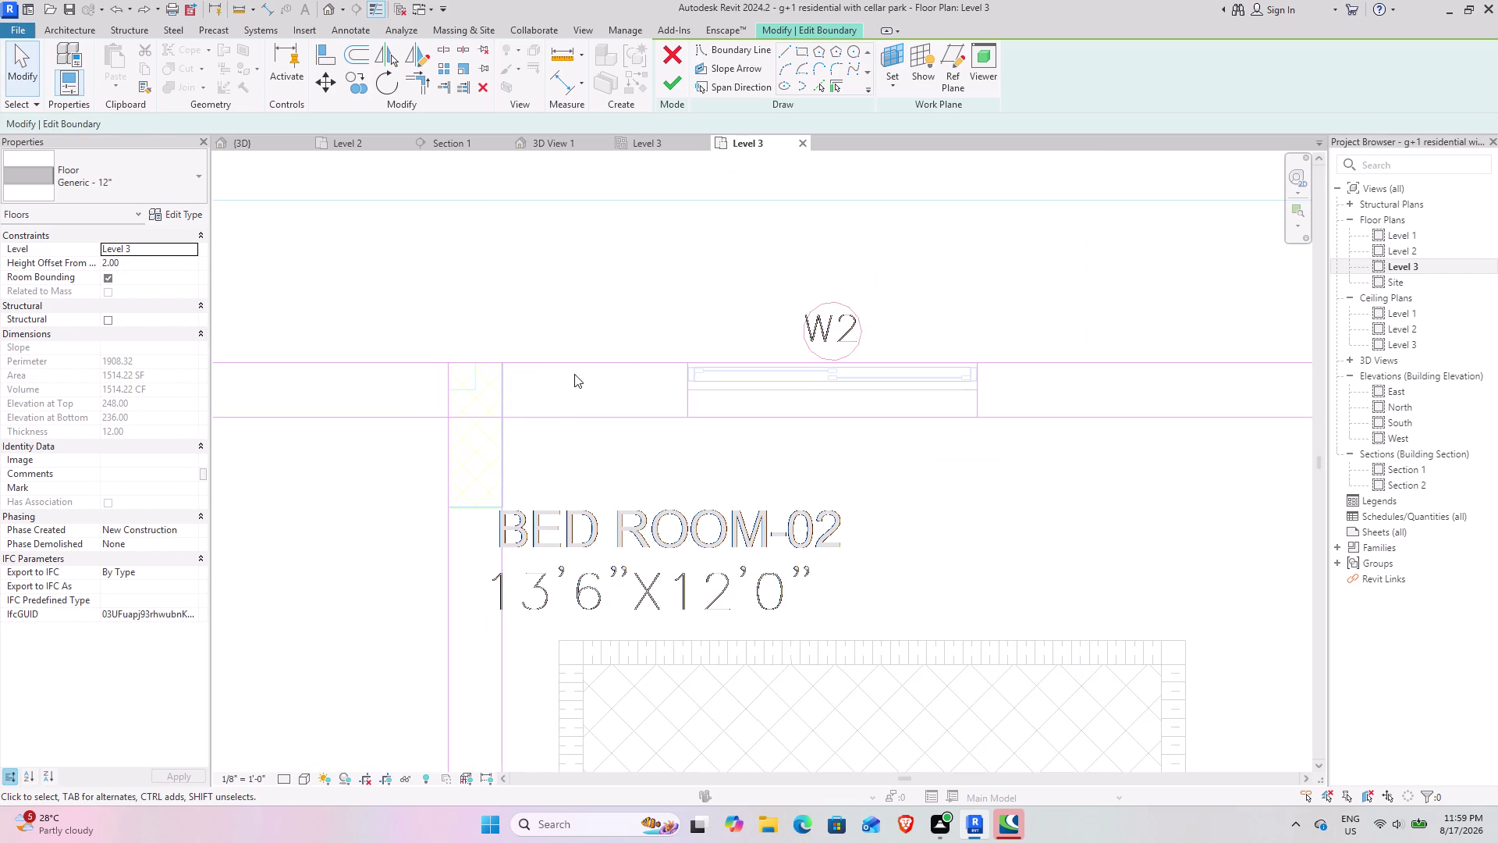
scroll(down, 3)
middle_drag(515, 406, 806, 353)
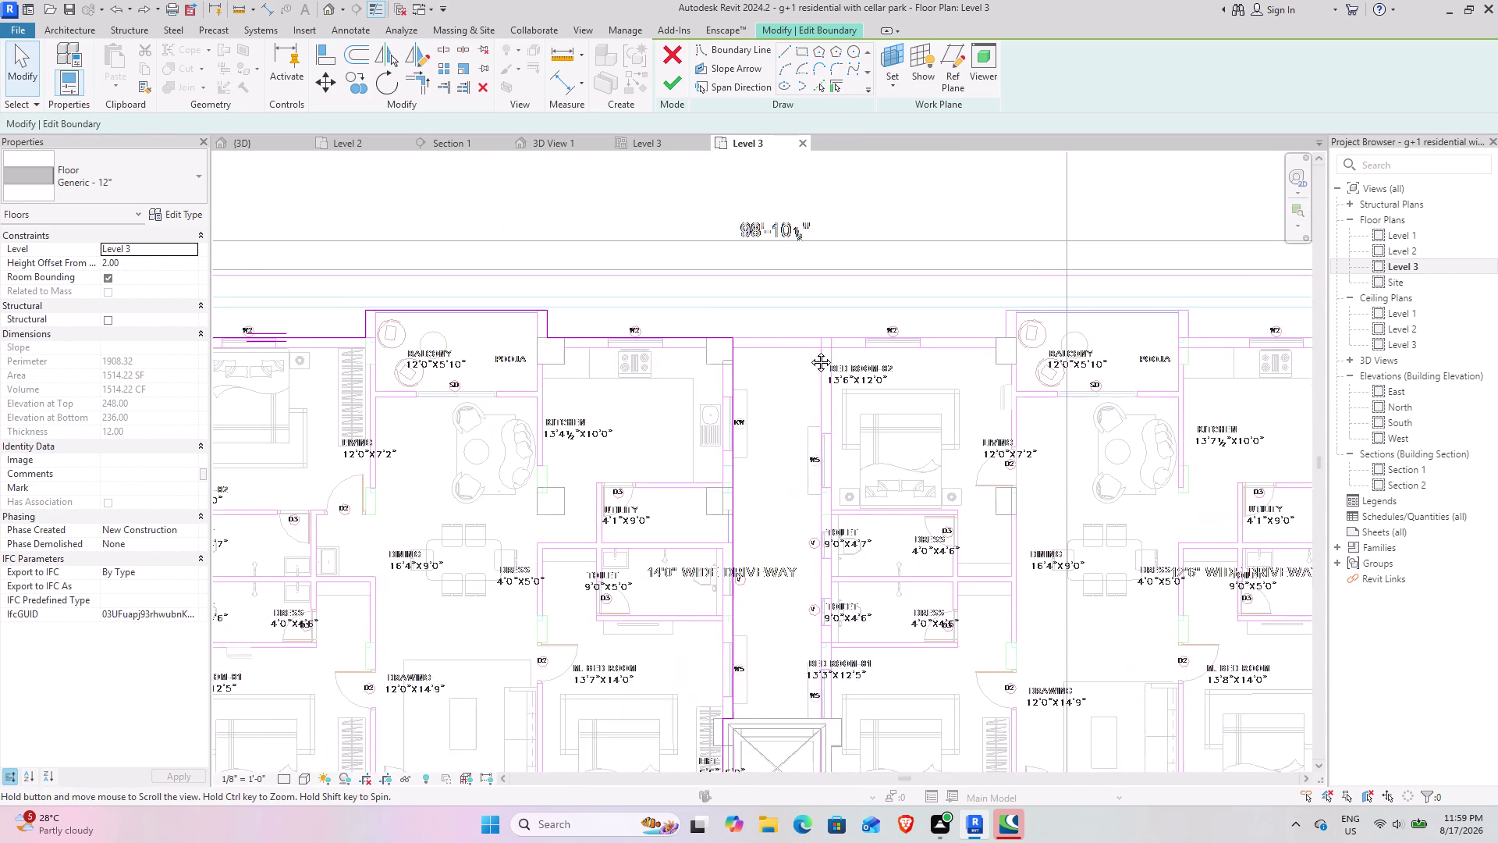
middle_drag(805, 353, 844, 307)
middle_drag(716, 368, 864, 314)
scroll(down, 3)
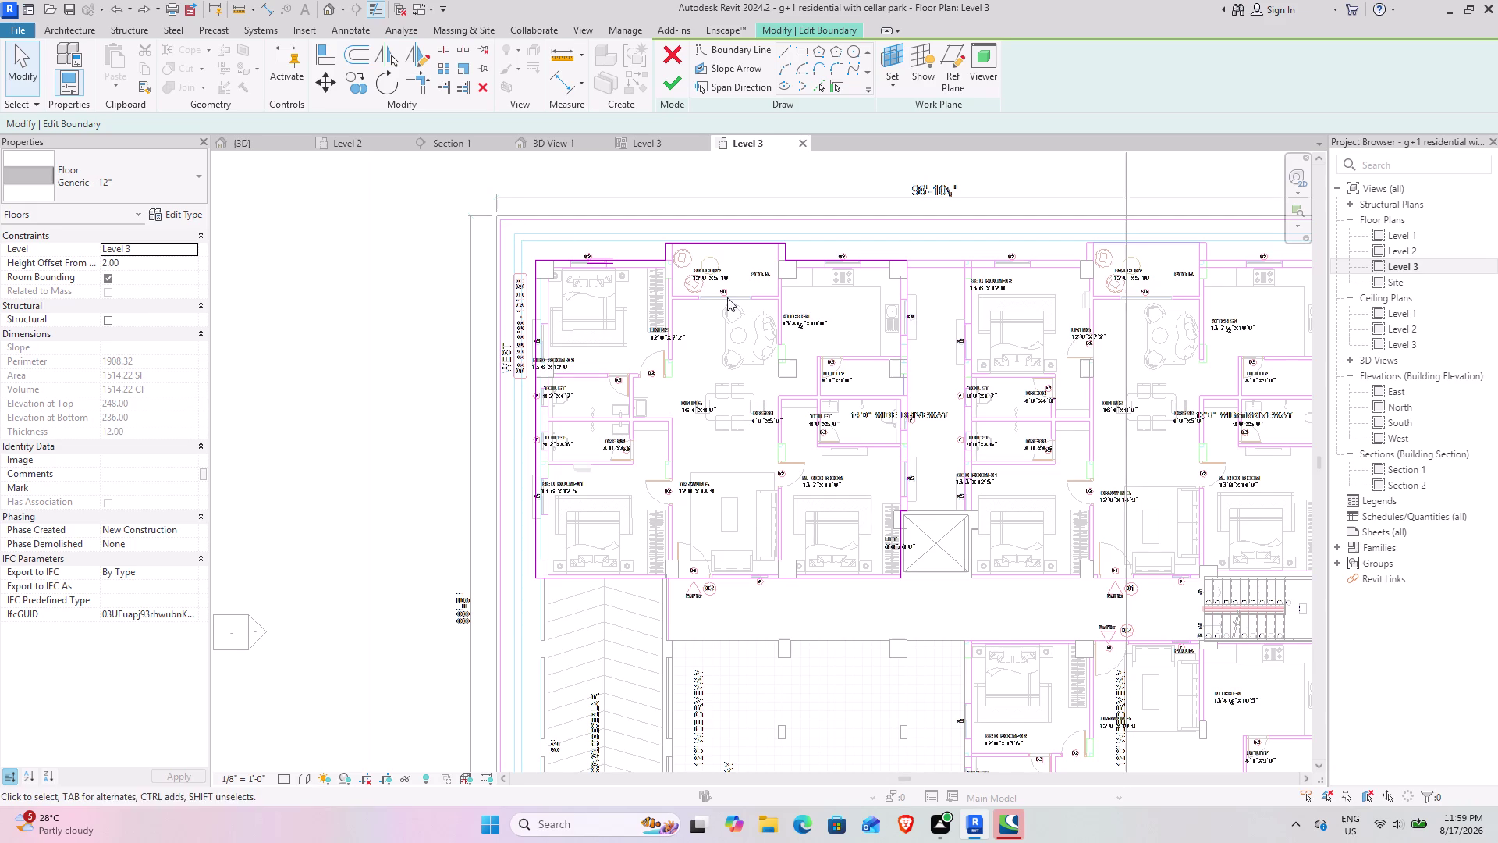
middle_drag(953, 370, 771, 379)
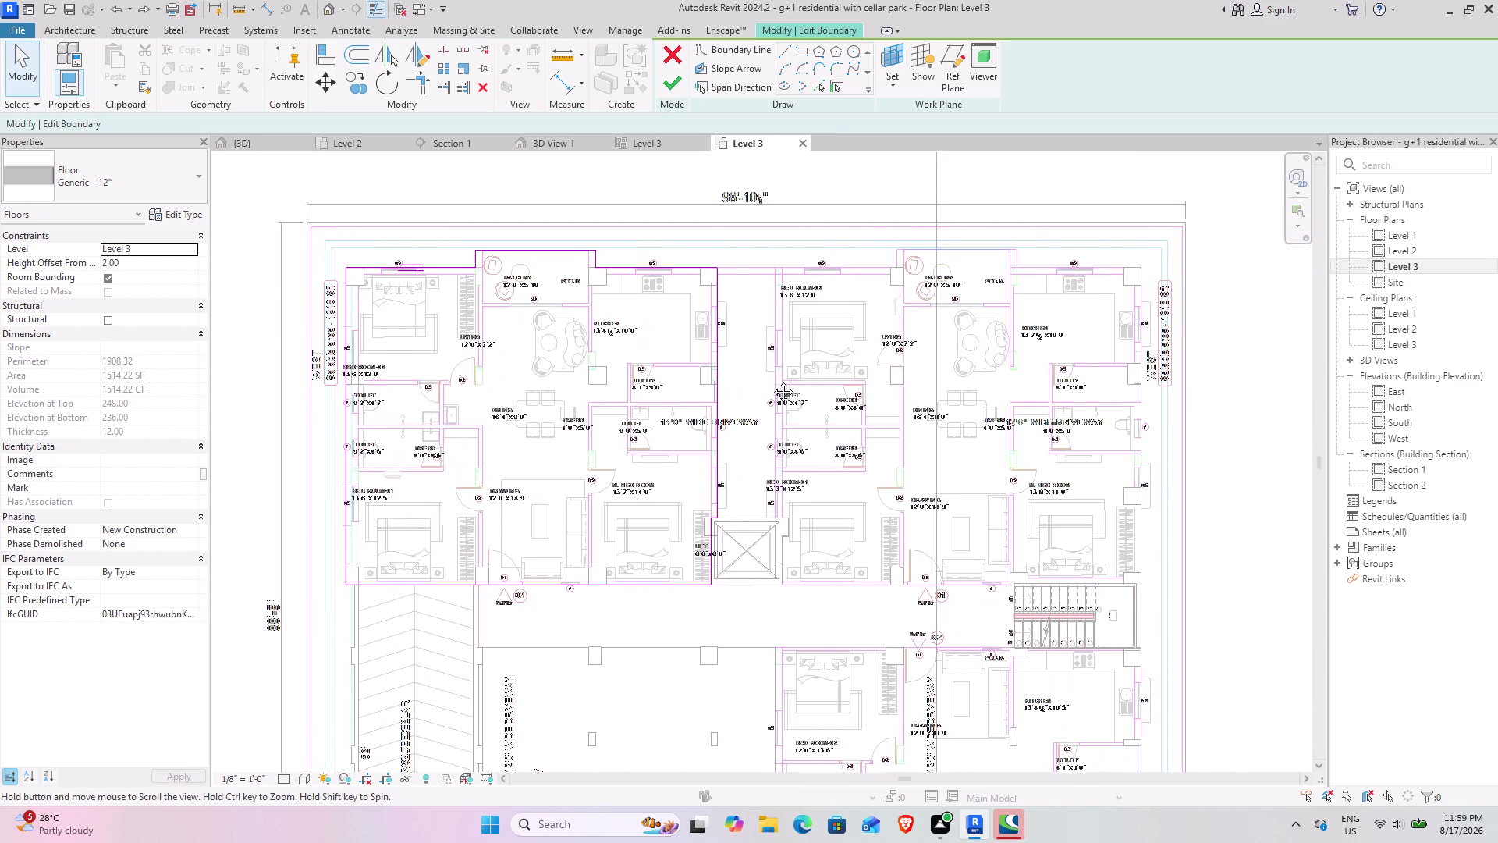
middle_drag(771, 380, 774, 381)
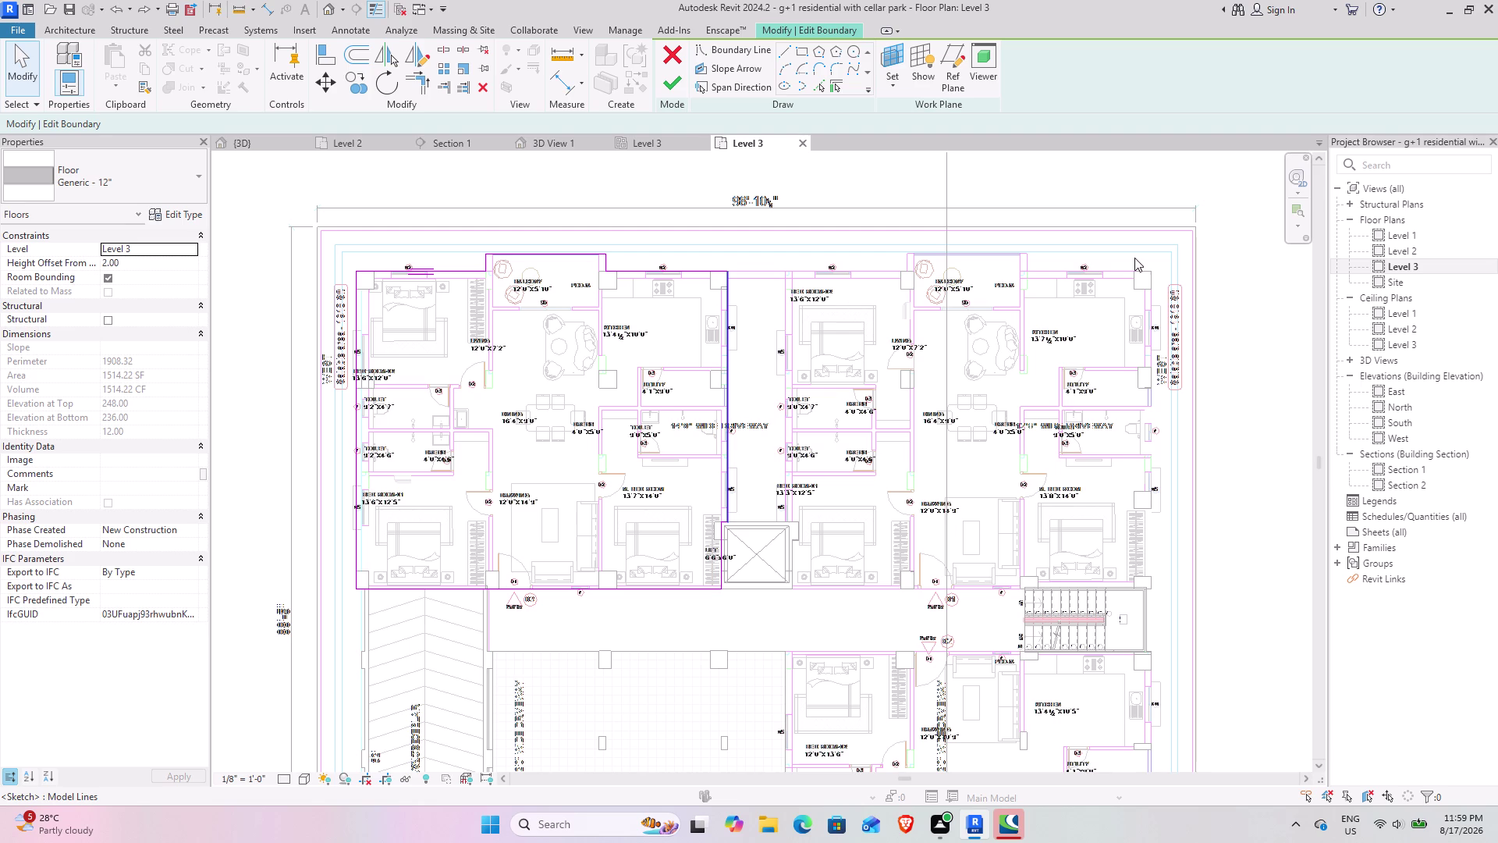
scroll(up, 3)
middle_drag(911, 358, 858, 341)
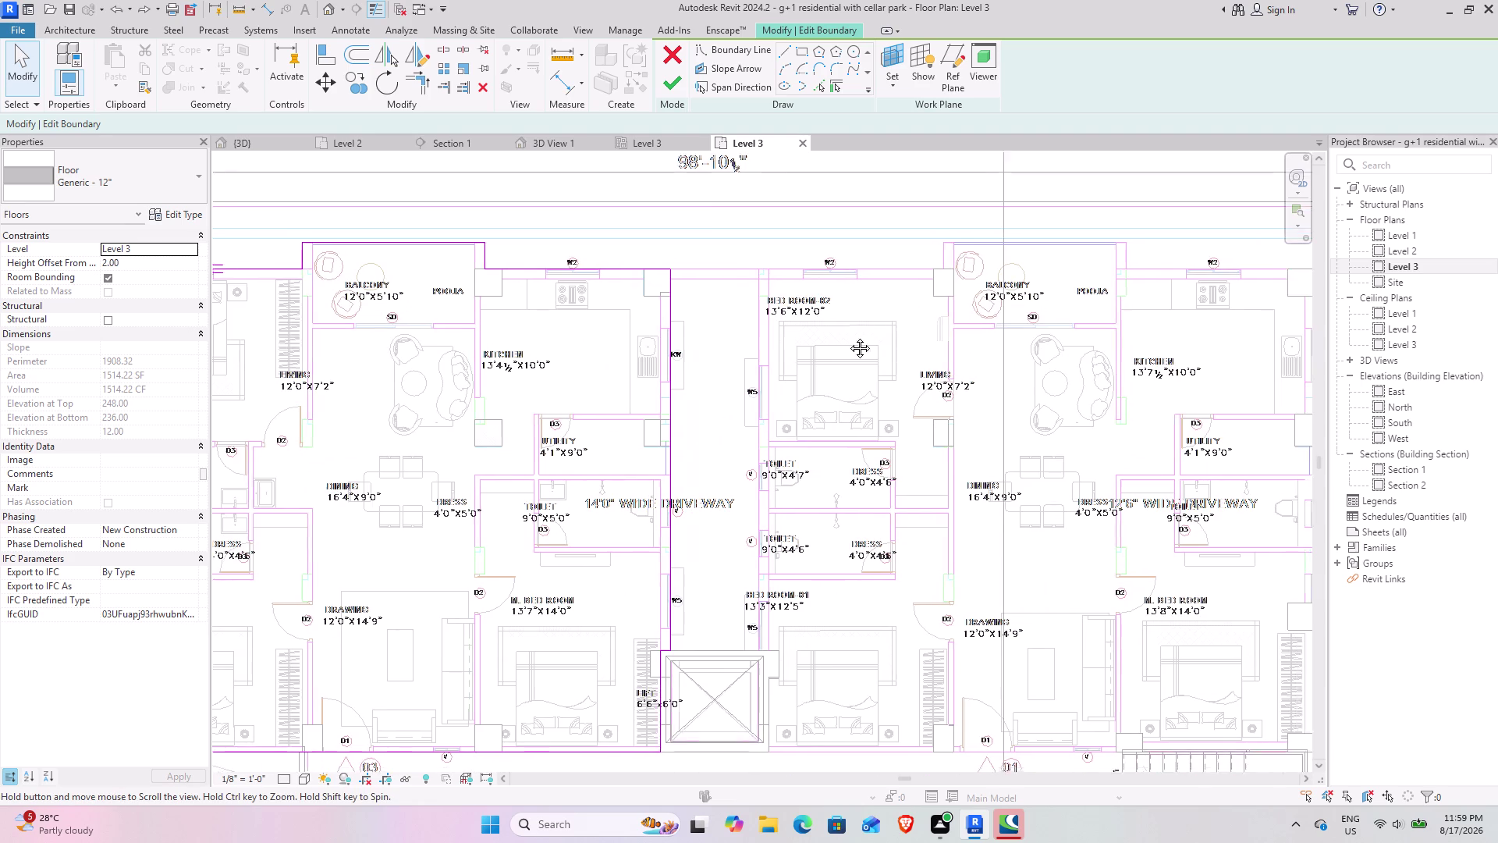
middle_drag(858, 341, 783, 257)
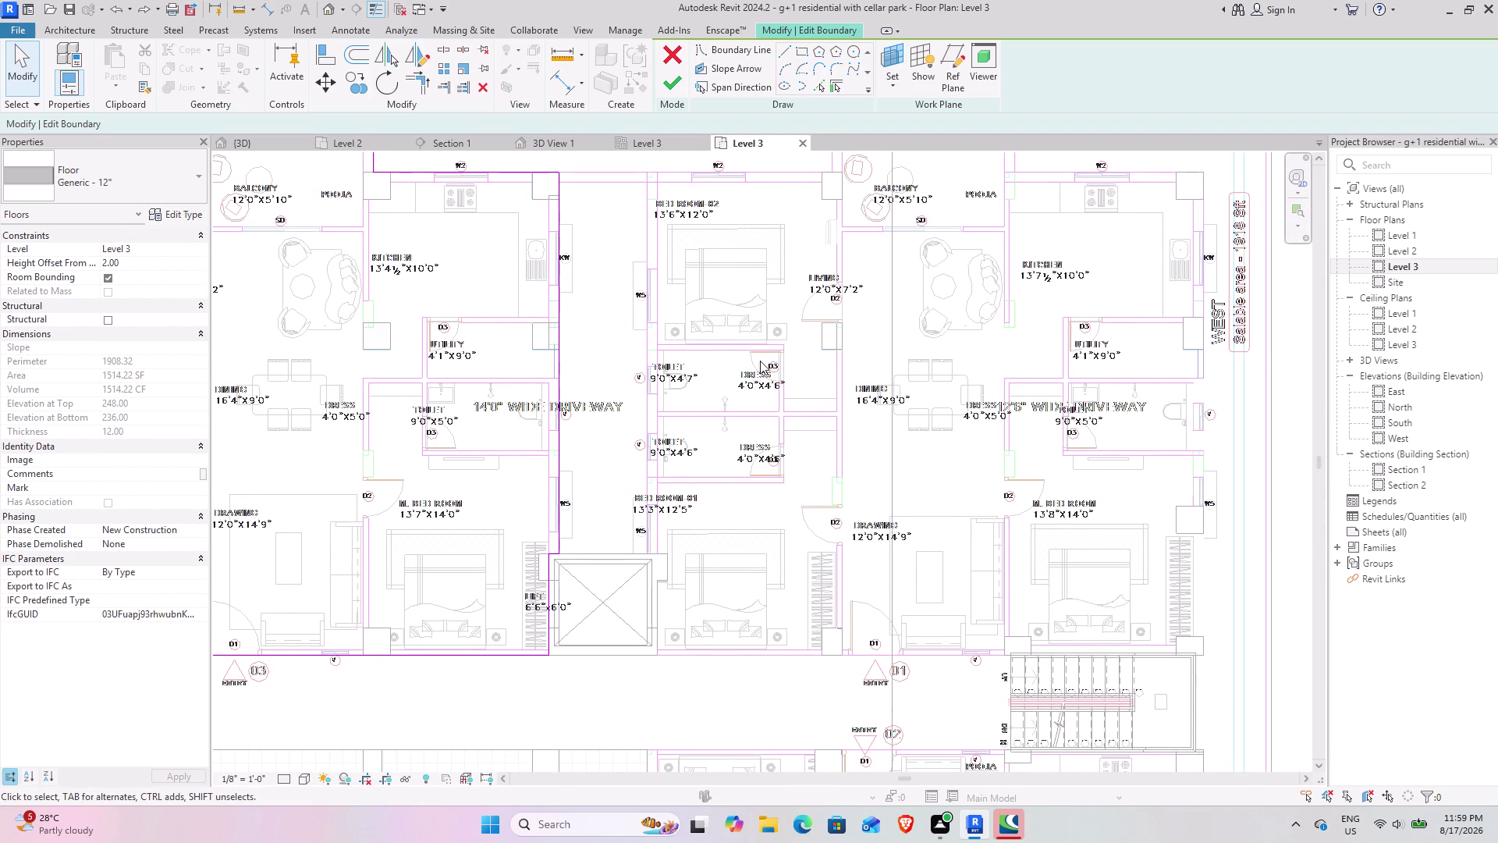
scroll(up, 3)
middle_drag(688, 497, 742, 300)
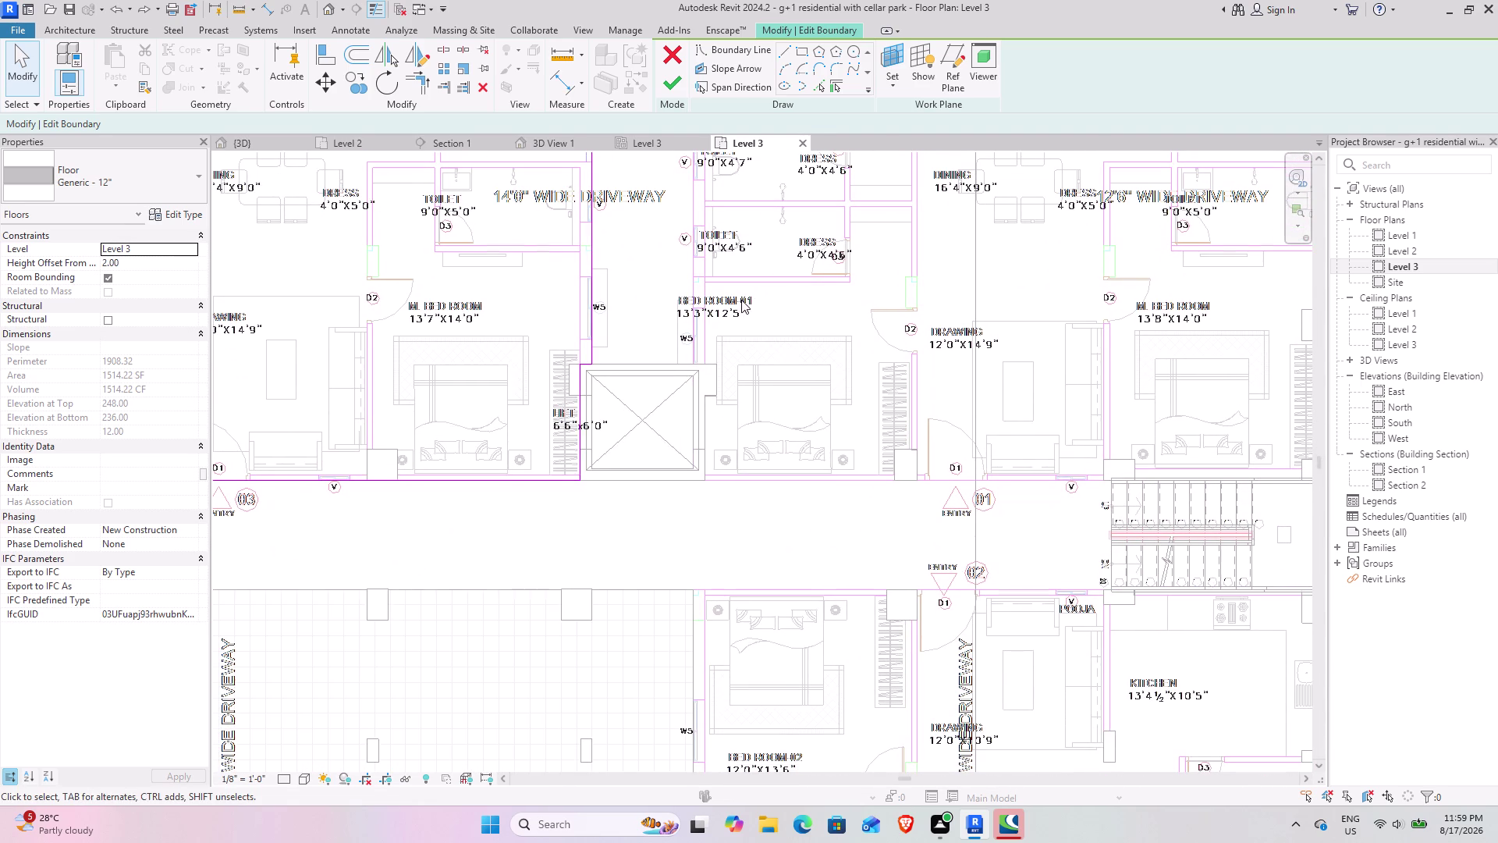
middle_drag(685, 416, 725, 339)
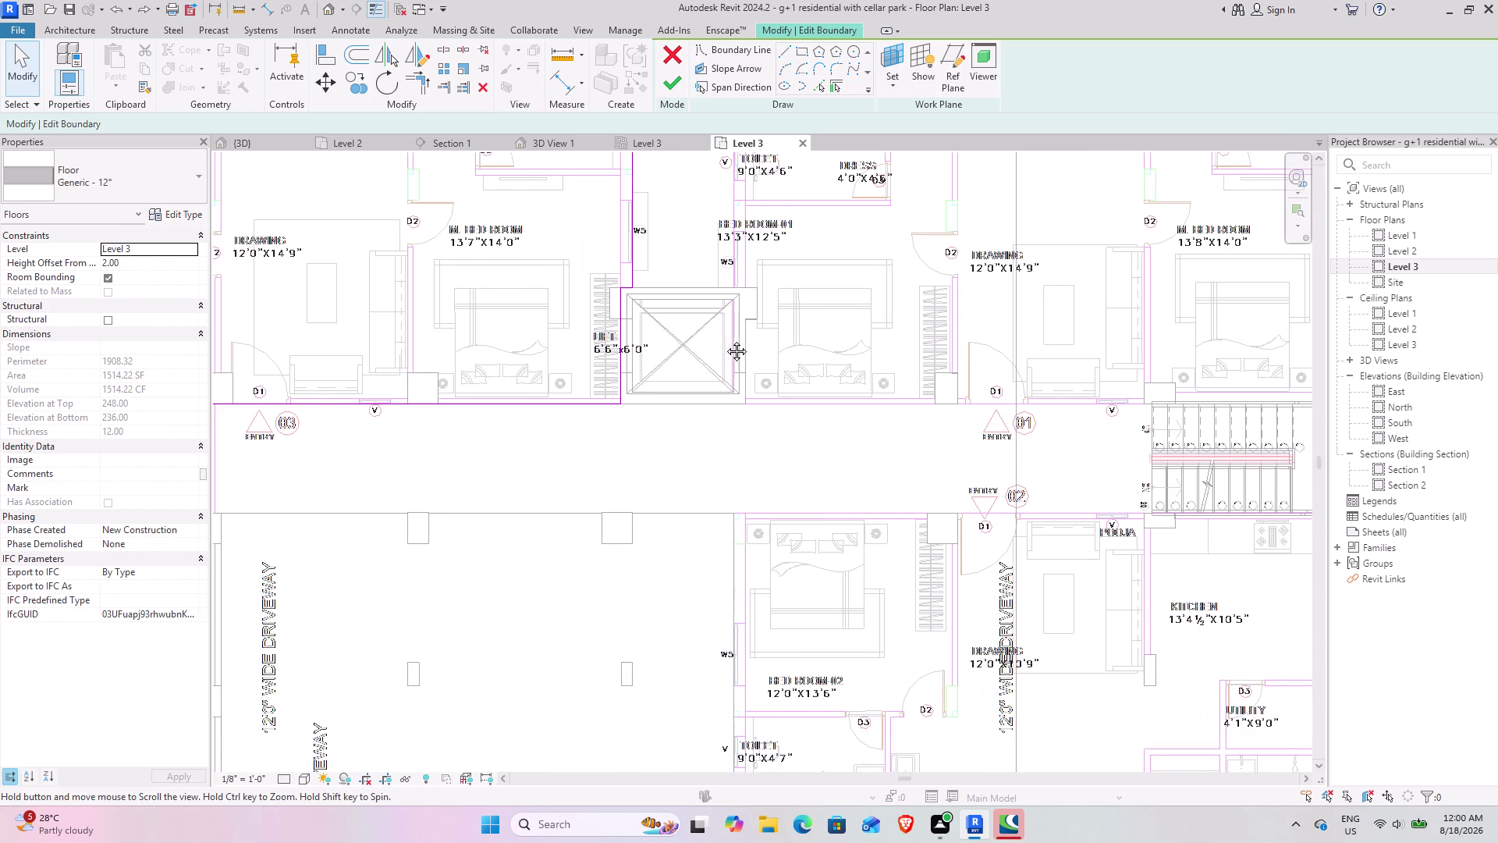
middle_drag(725, 339, 584, 523)
middle_drag(705, 363, 698, 437)
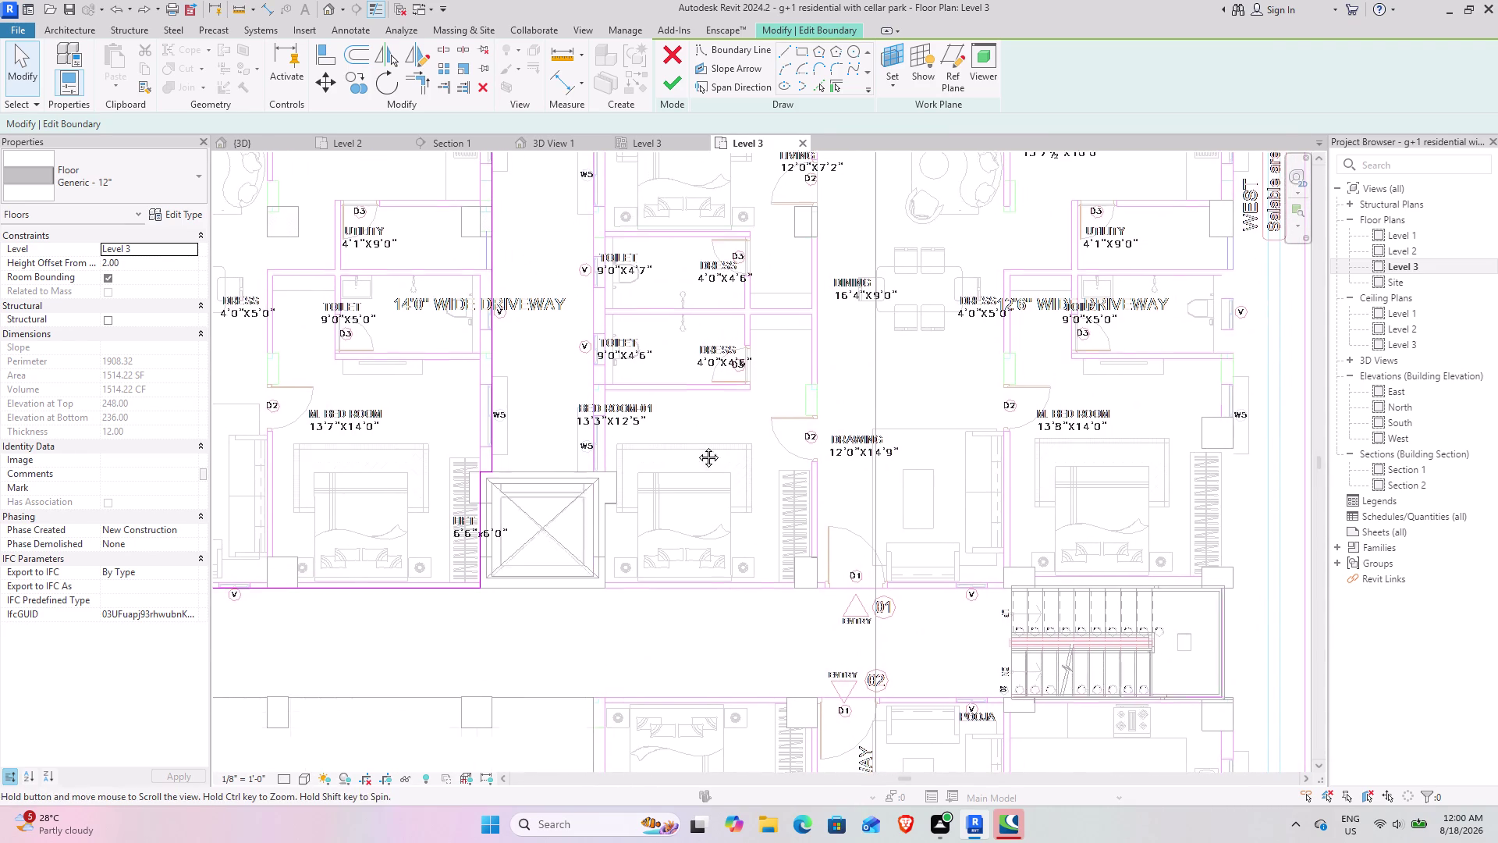
middle_drag(698, 437, 657, 628)
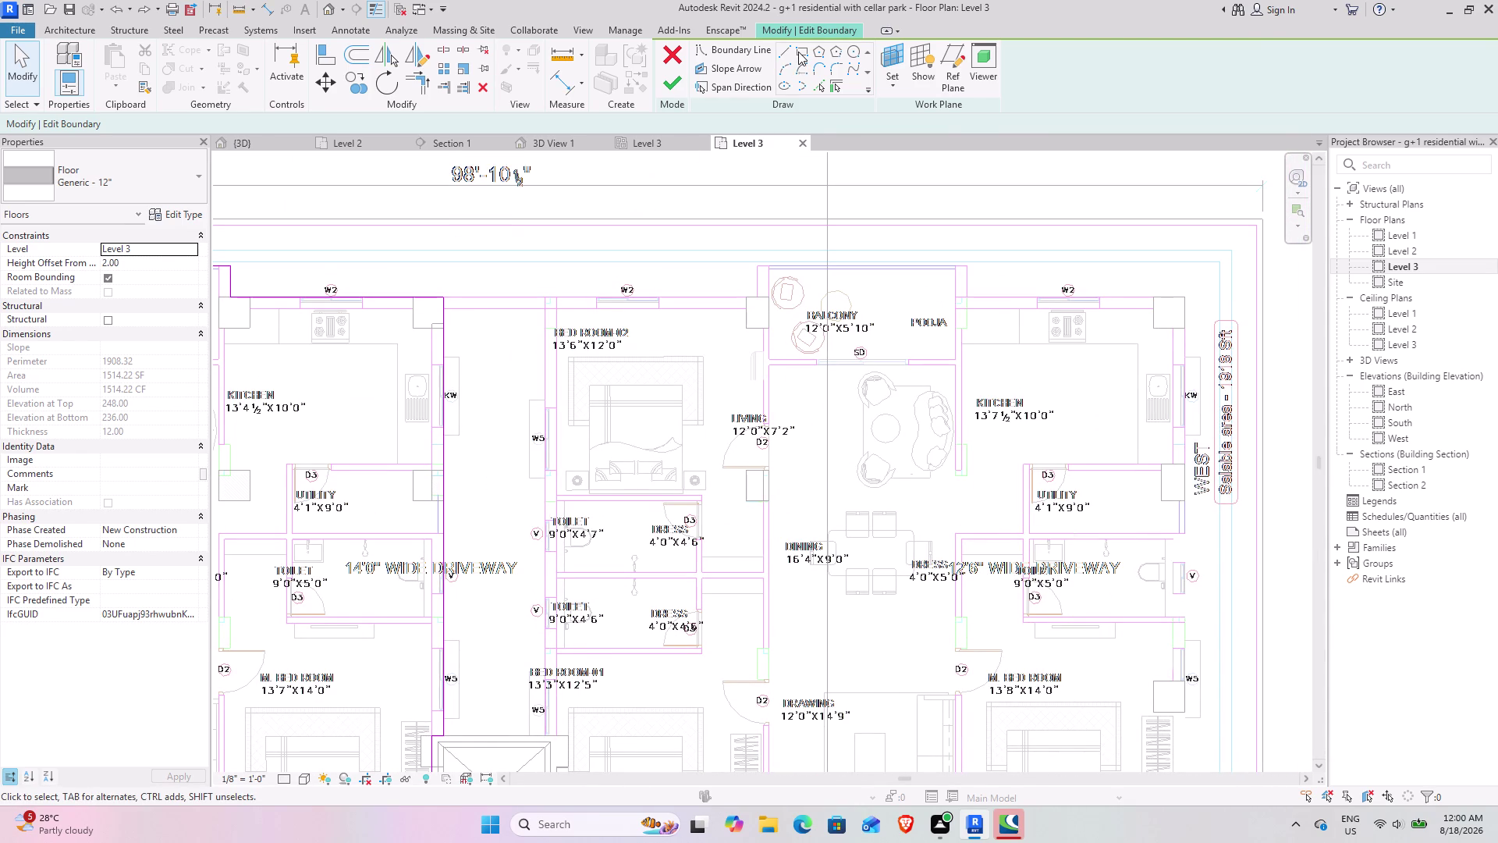
Sketch a rectangular boundary from the top-left wall corner to the bottom-right column.
click(799, 51)
scroll(up, 3)
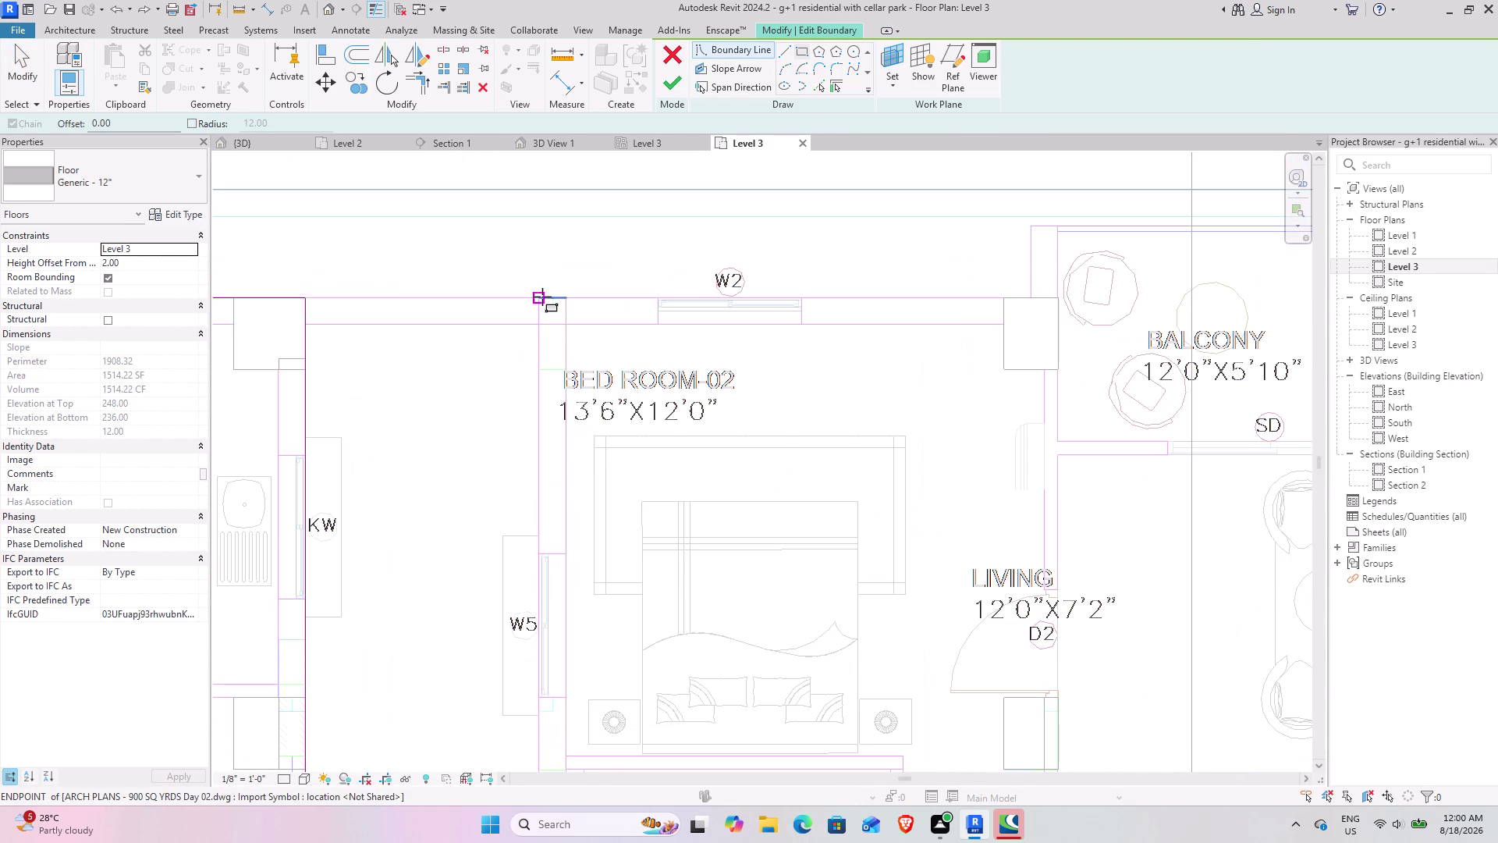
click(540, 298)
scroll(down, 3)
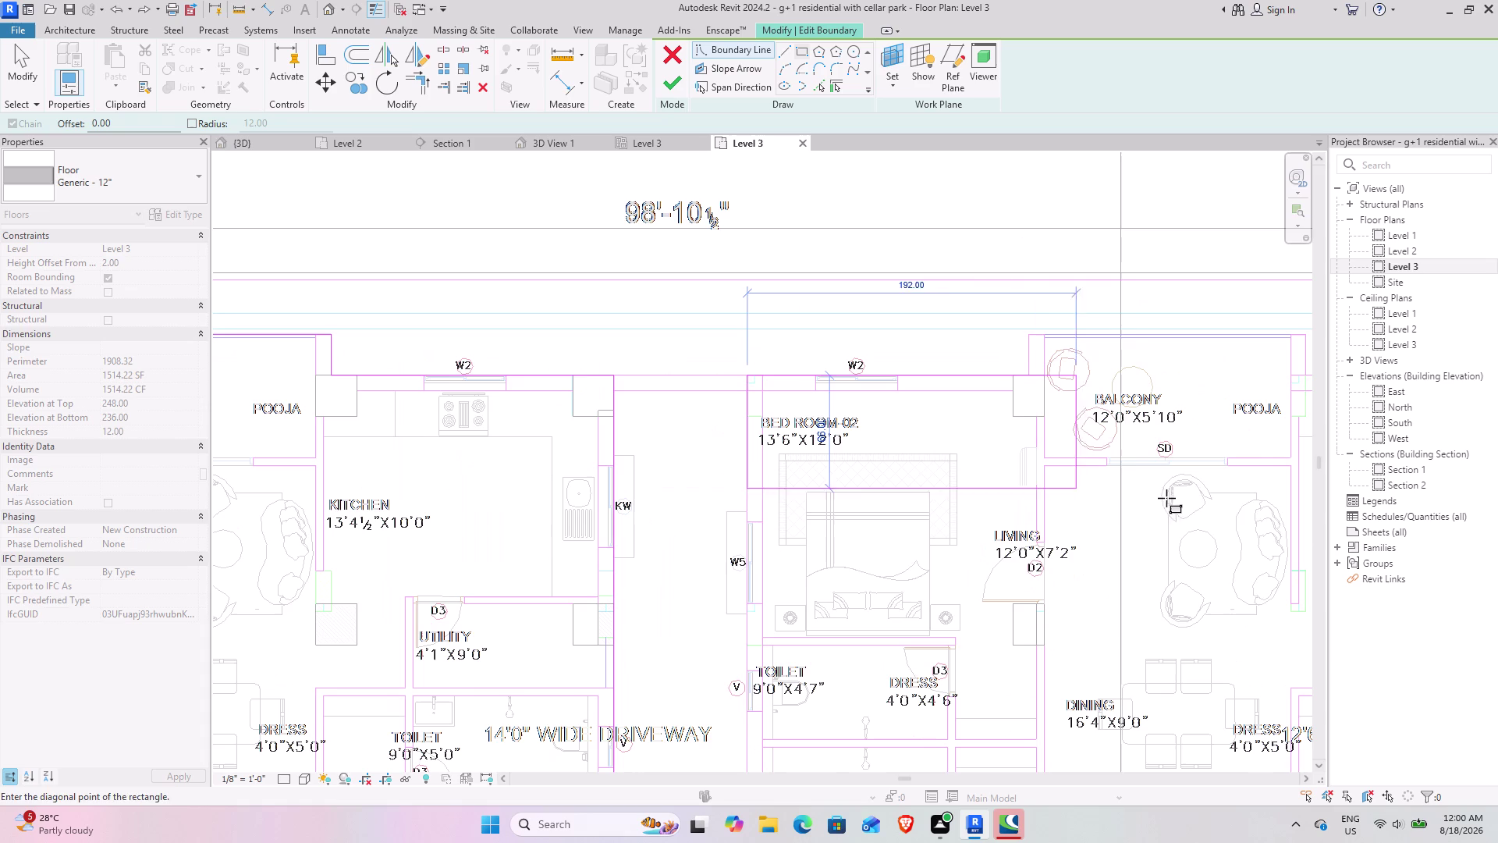
middle_drag(1220, 498, 740, 295)
middle_drag(956, 576, 899, 384)
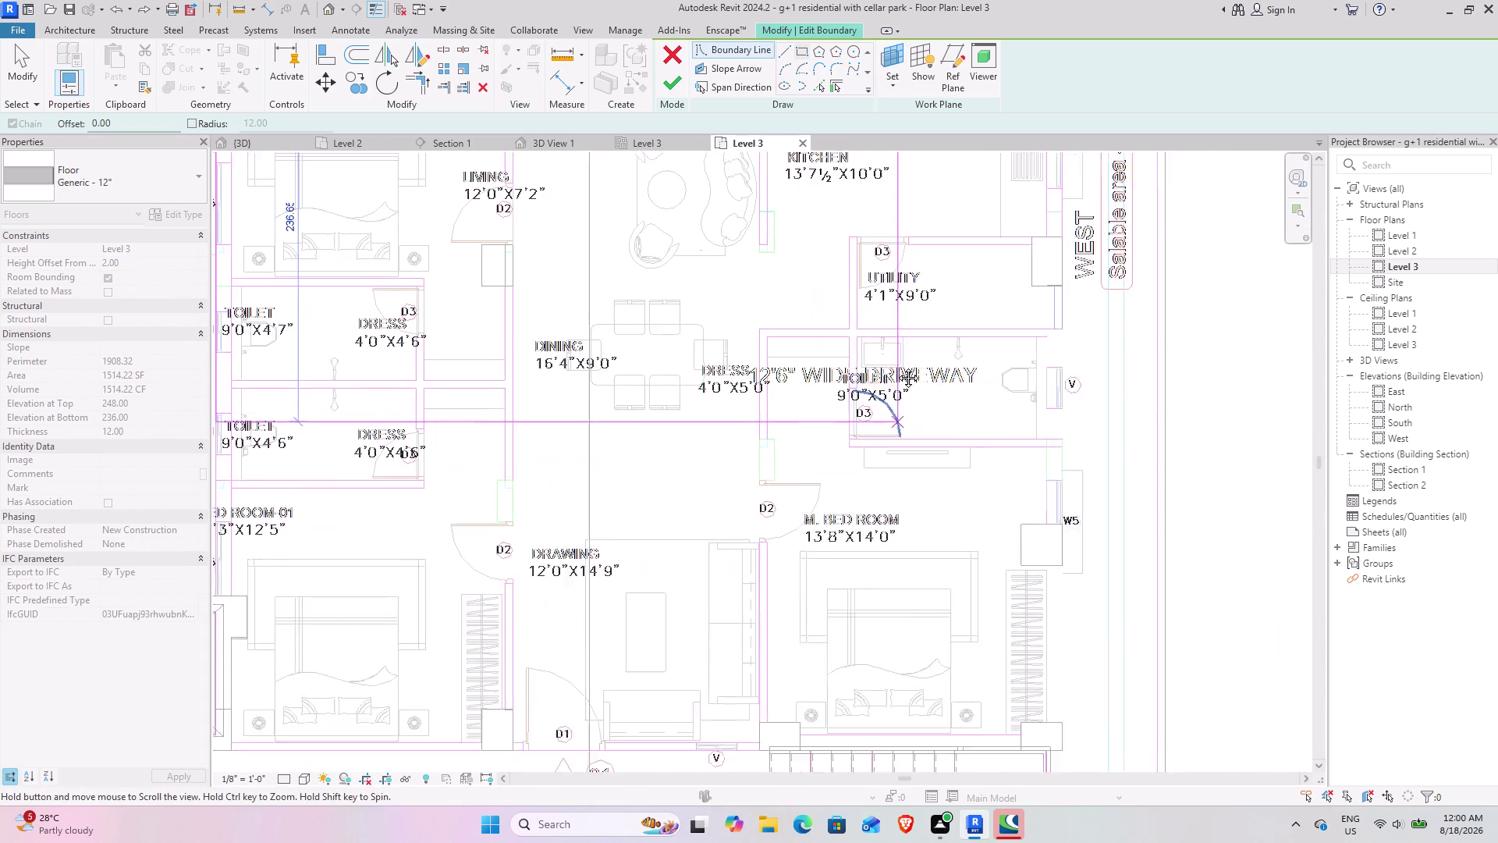
middle_drag(898, 384, 902, 339)
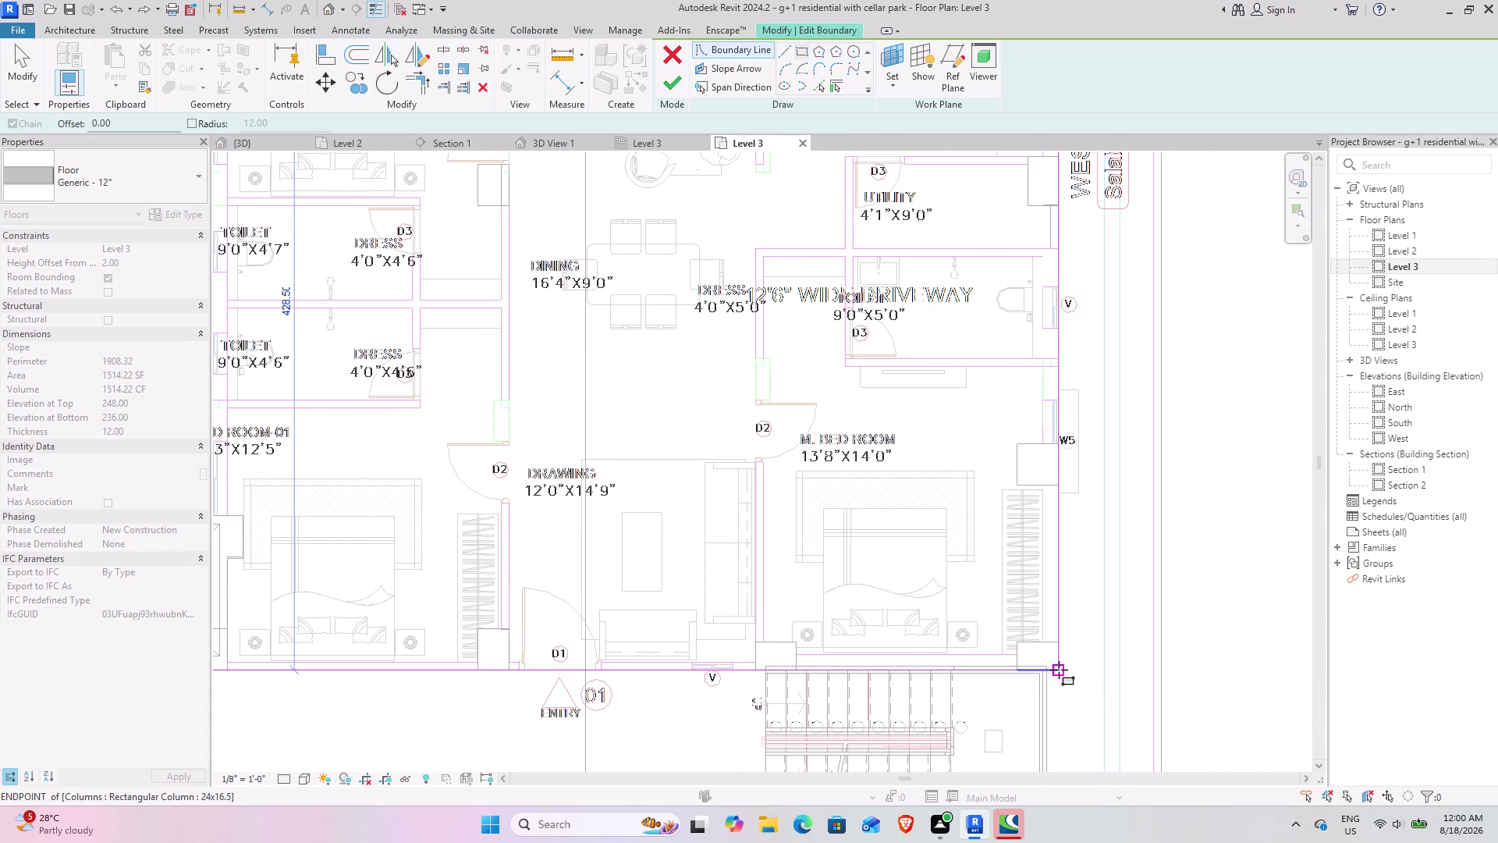
scroll(up, 3)
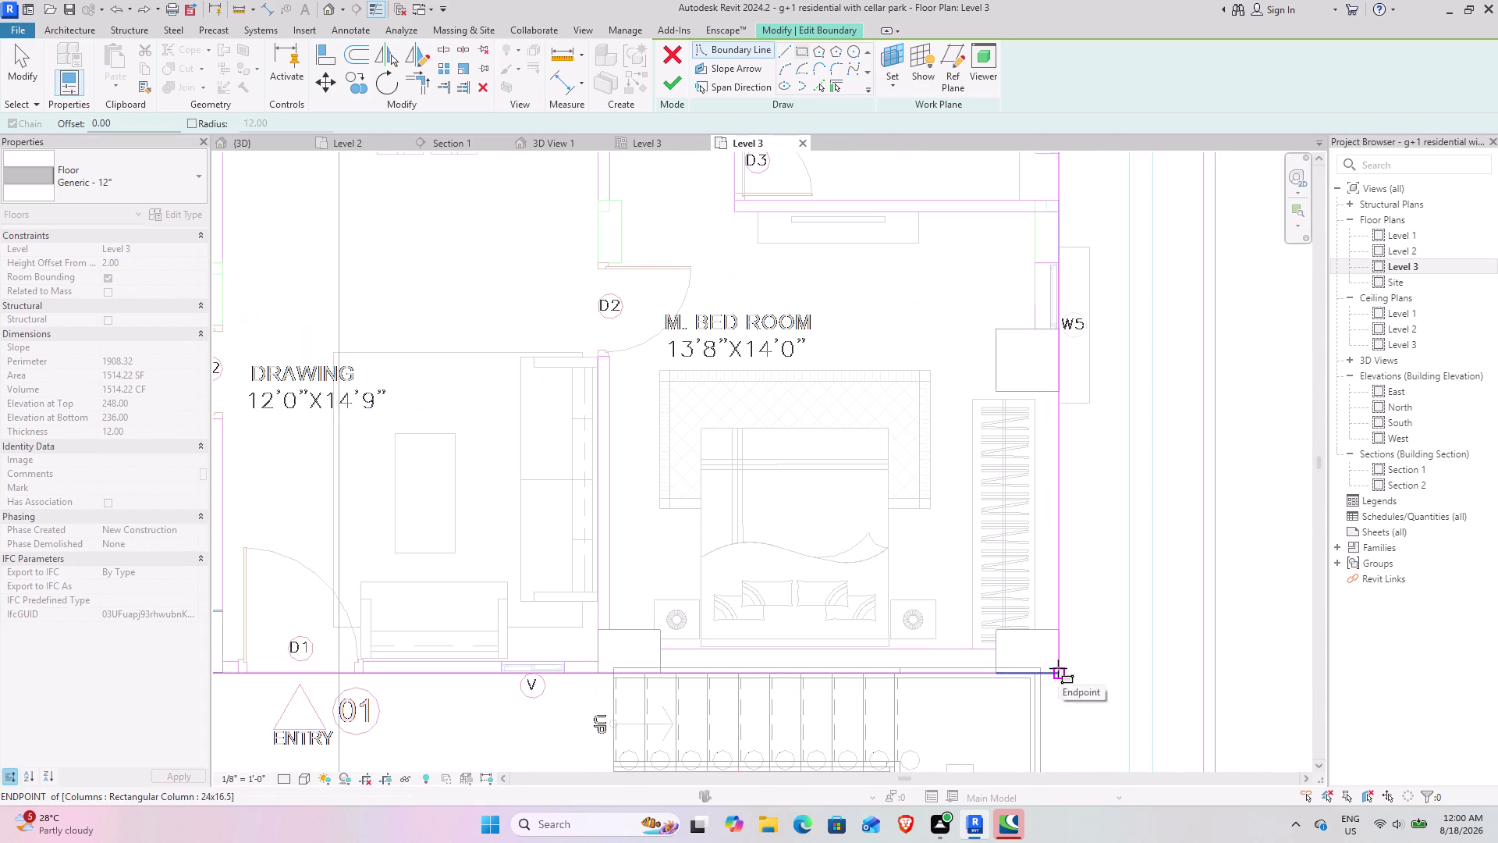
click(1059, 668)
Review the lift area and BED ROOM-01, then start splitting the top boundary line.
scroll(down, 3)
middle_drag(676, 487, 746, 616)
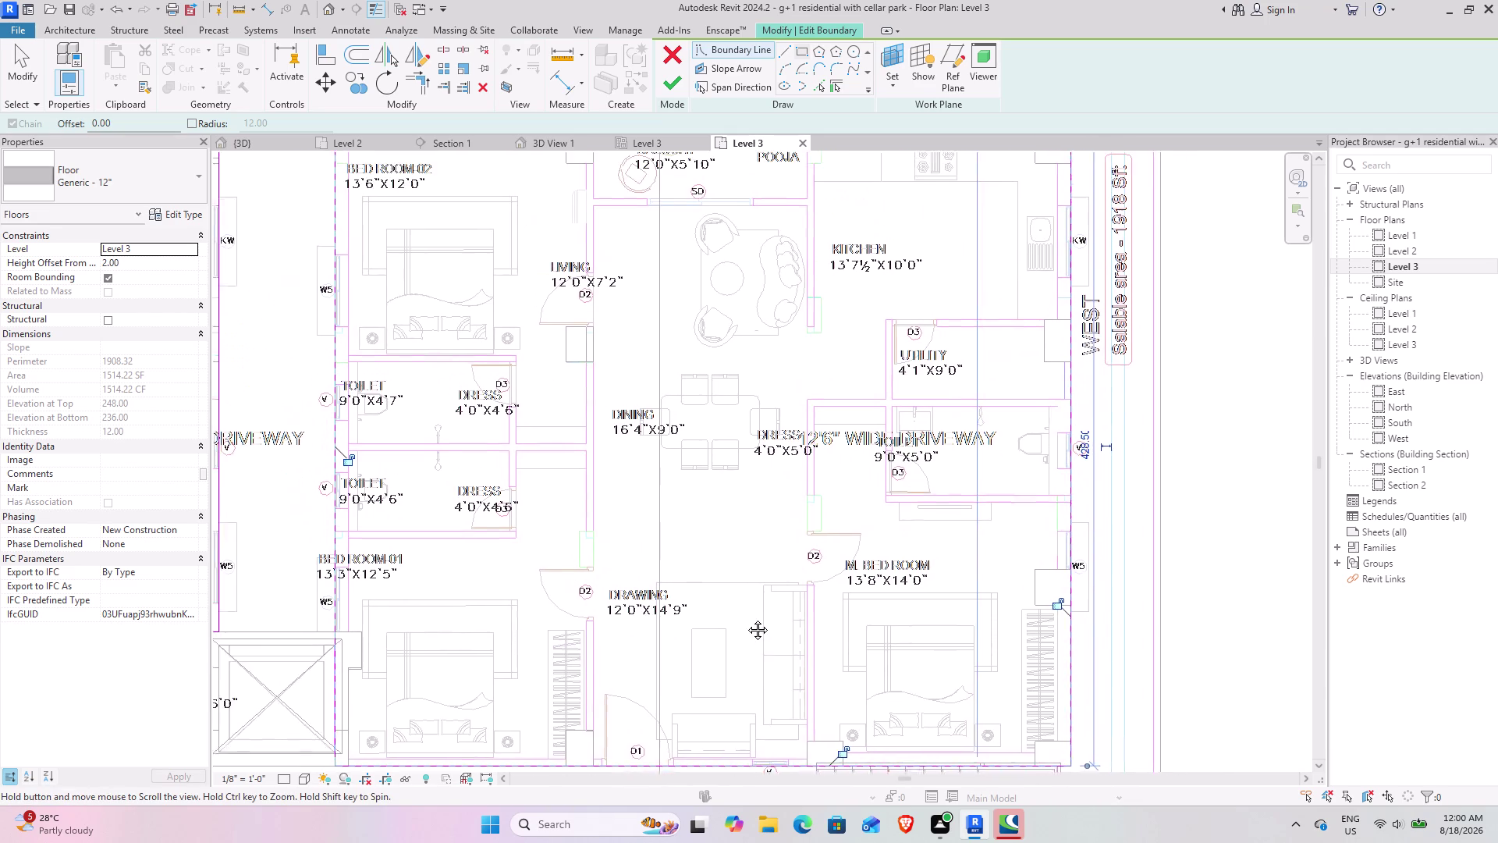
middle_drag(746, 616, 1190, 466)
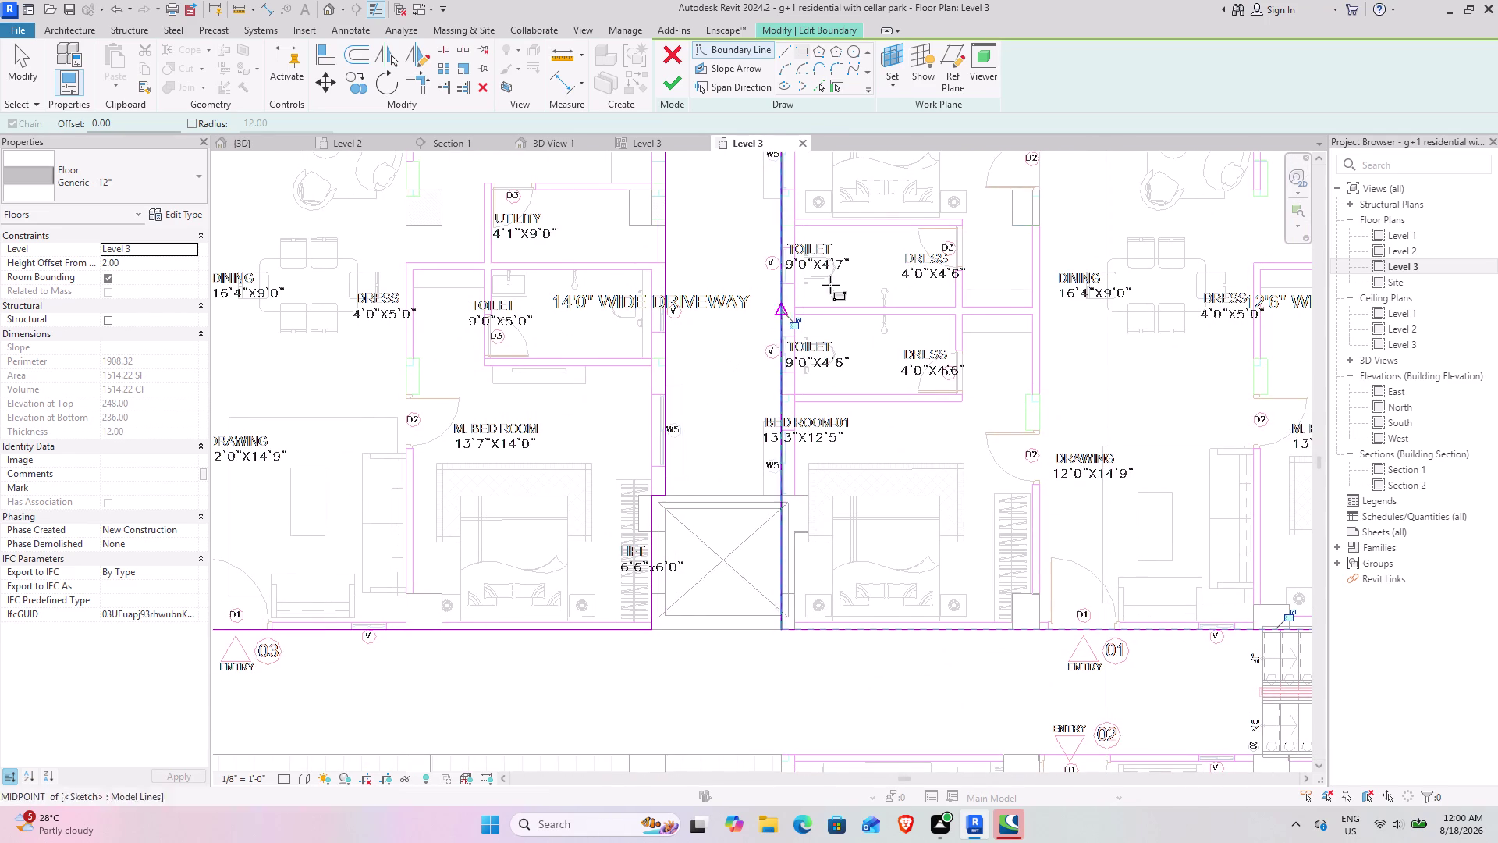
middle_drag(871, 326, 839, 366)
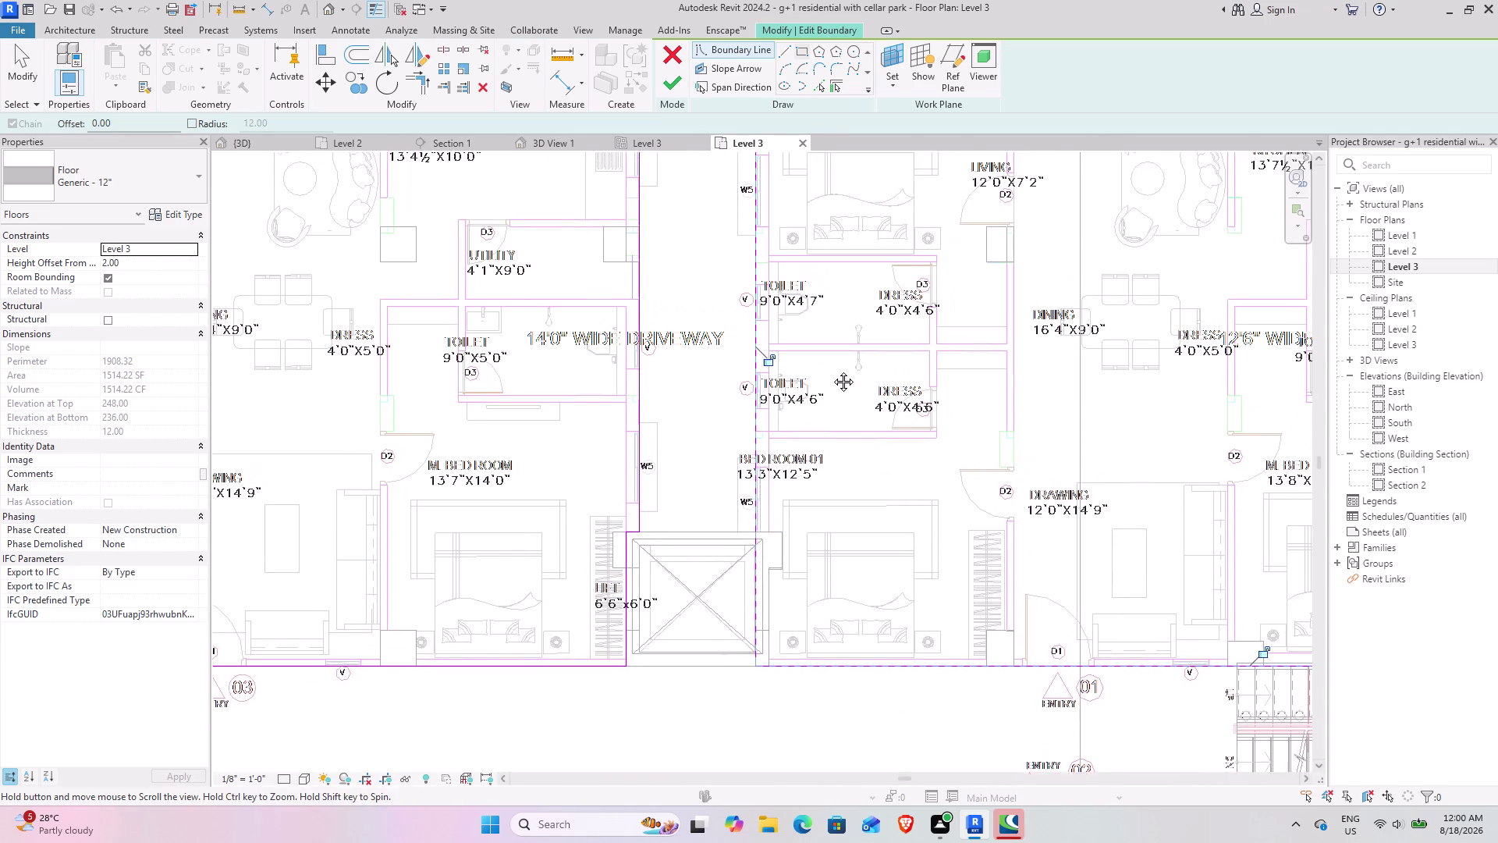
middle_drag(839, 367, 827, 307)
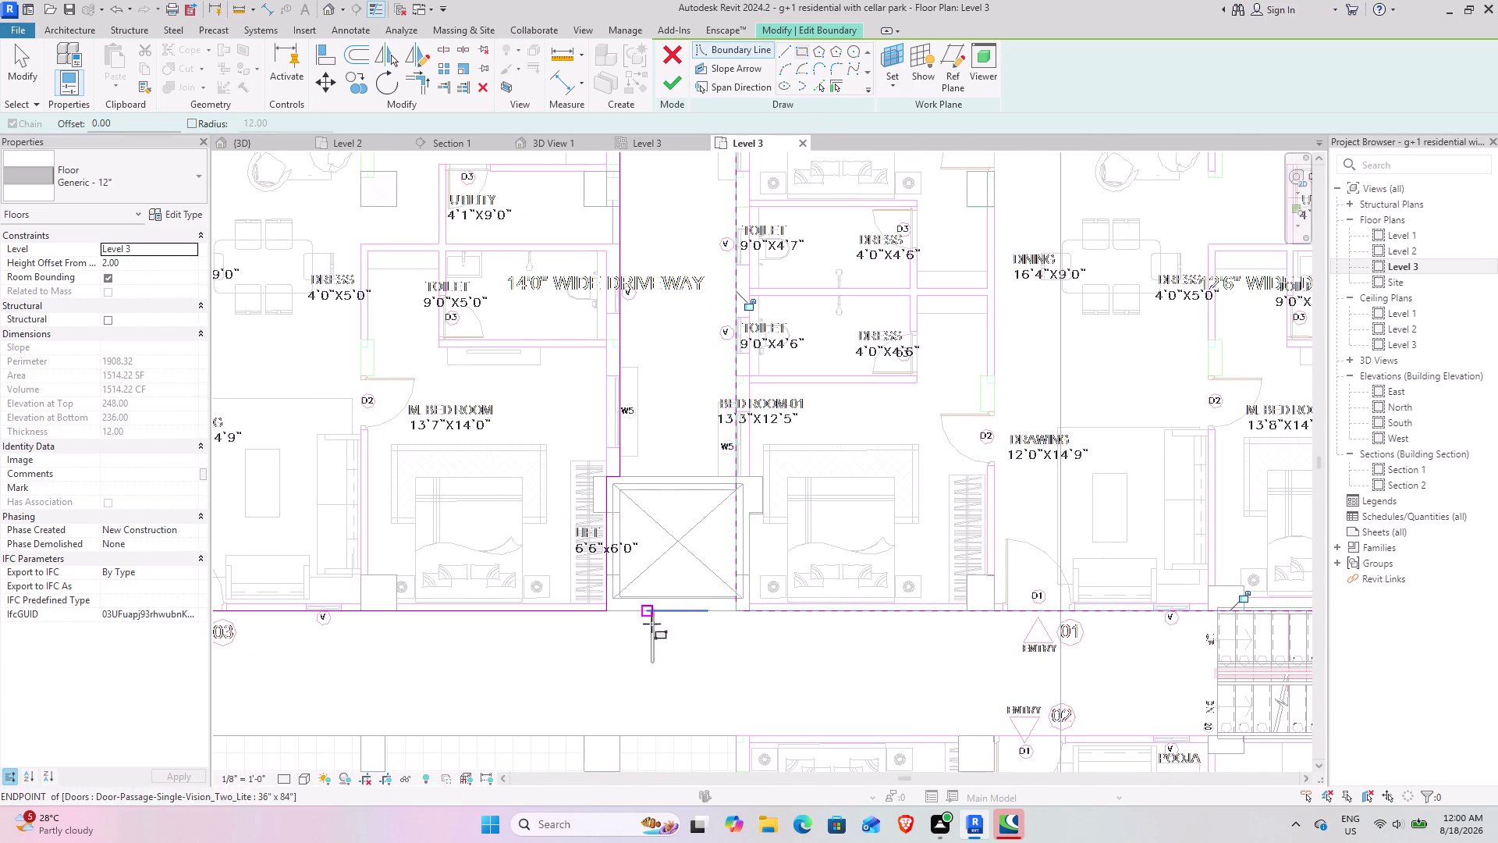
scroll(up, 3)
scroll(up, 3)
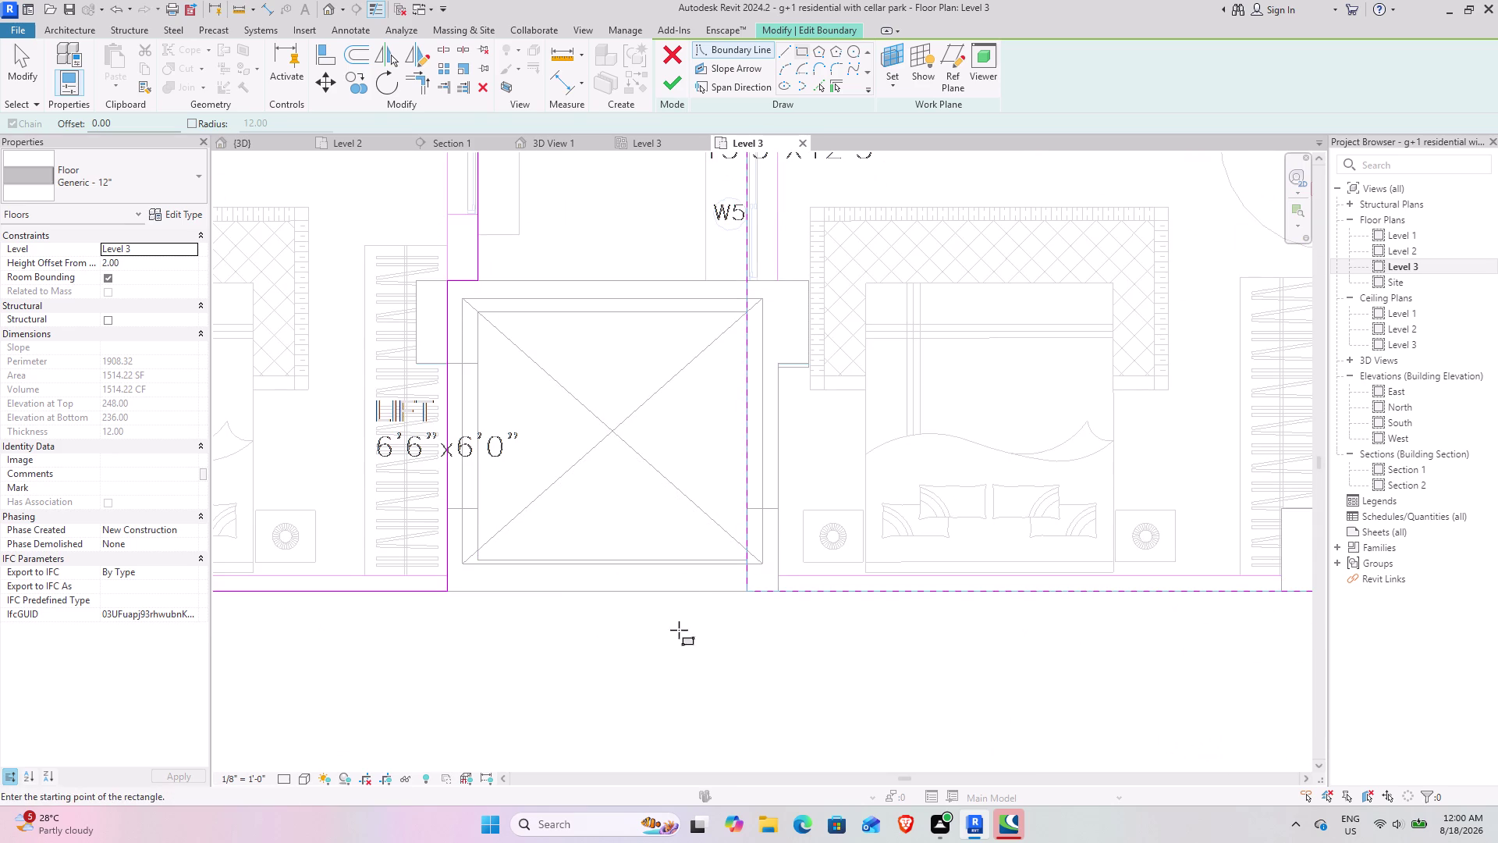
middle_drag(678, 598, 584, 684)
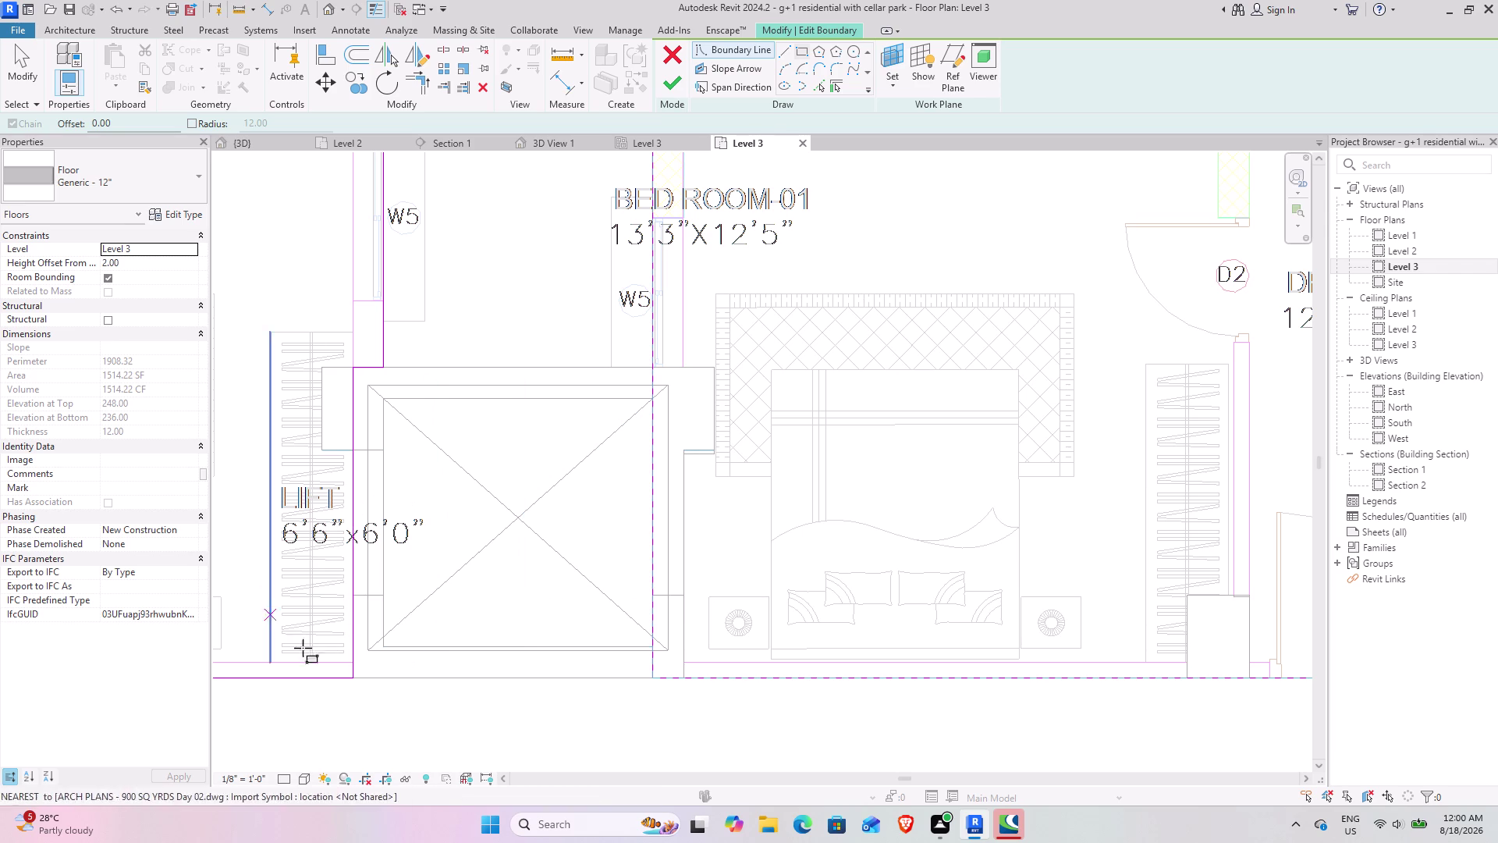
scroll(down, 3)
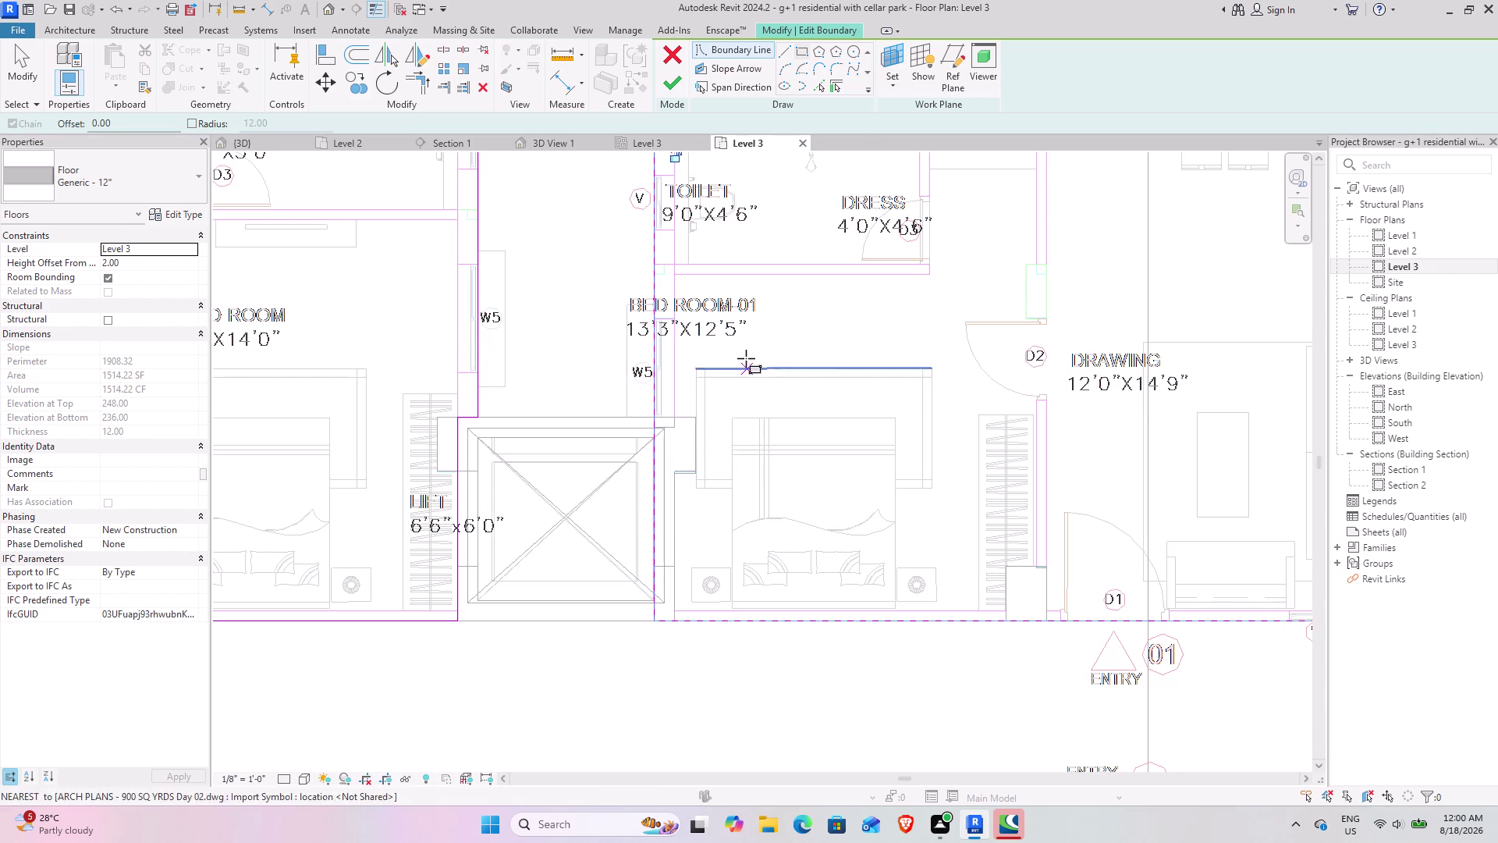
middle_drag(729, 388, 557, 734)
middle_drag(731, 384, 591, 790)
middle_drag(945, 370, 775, 523)
click(449, 51)
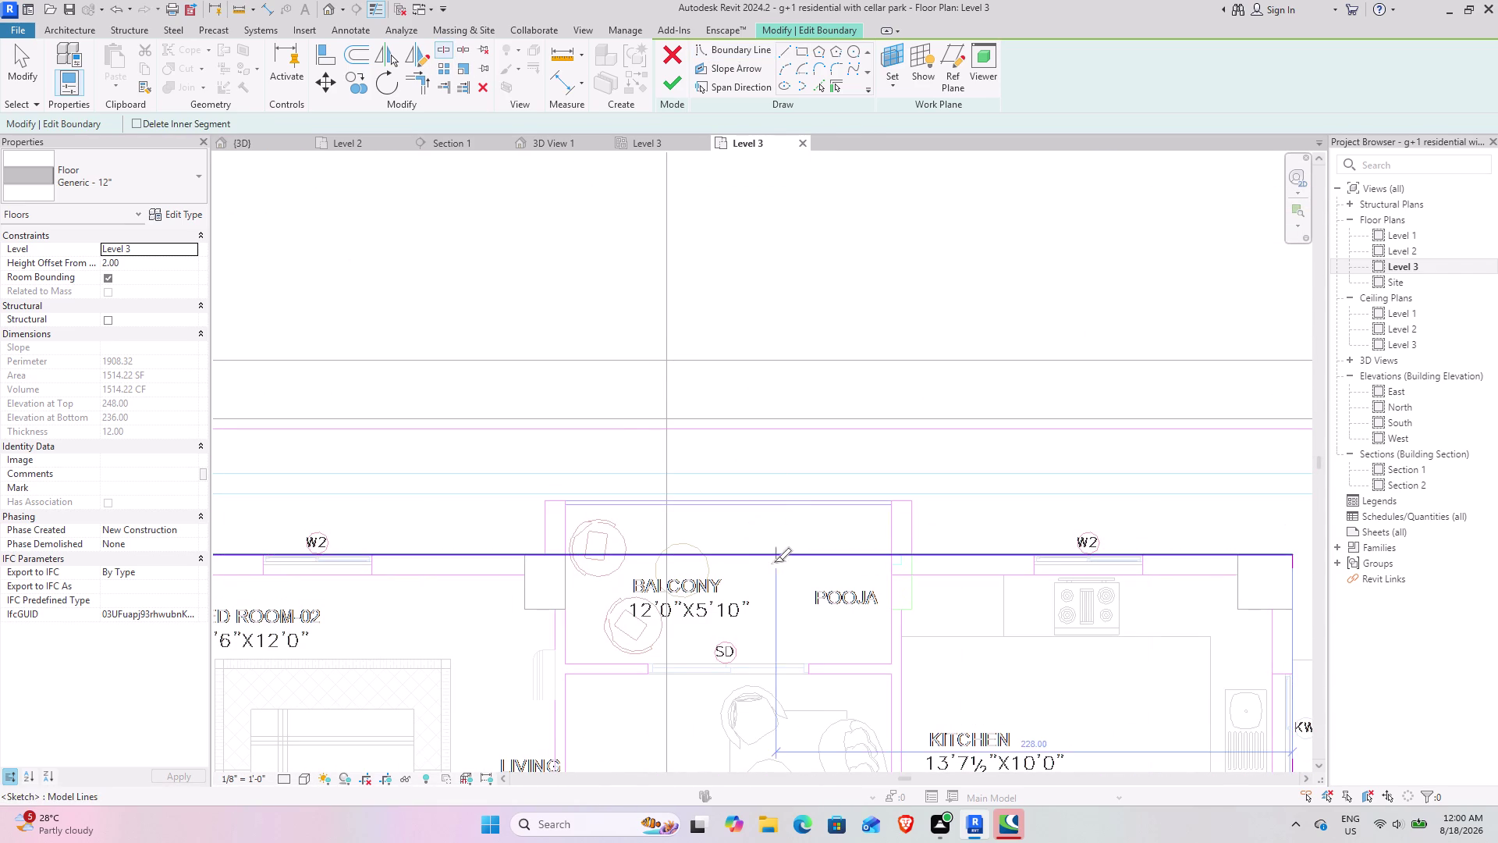
Split the top boundary at the balcony and sketch lines around the balcony front.
click(764, 557)
click(786, 59)
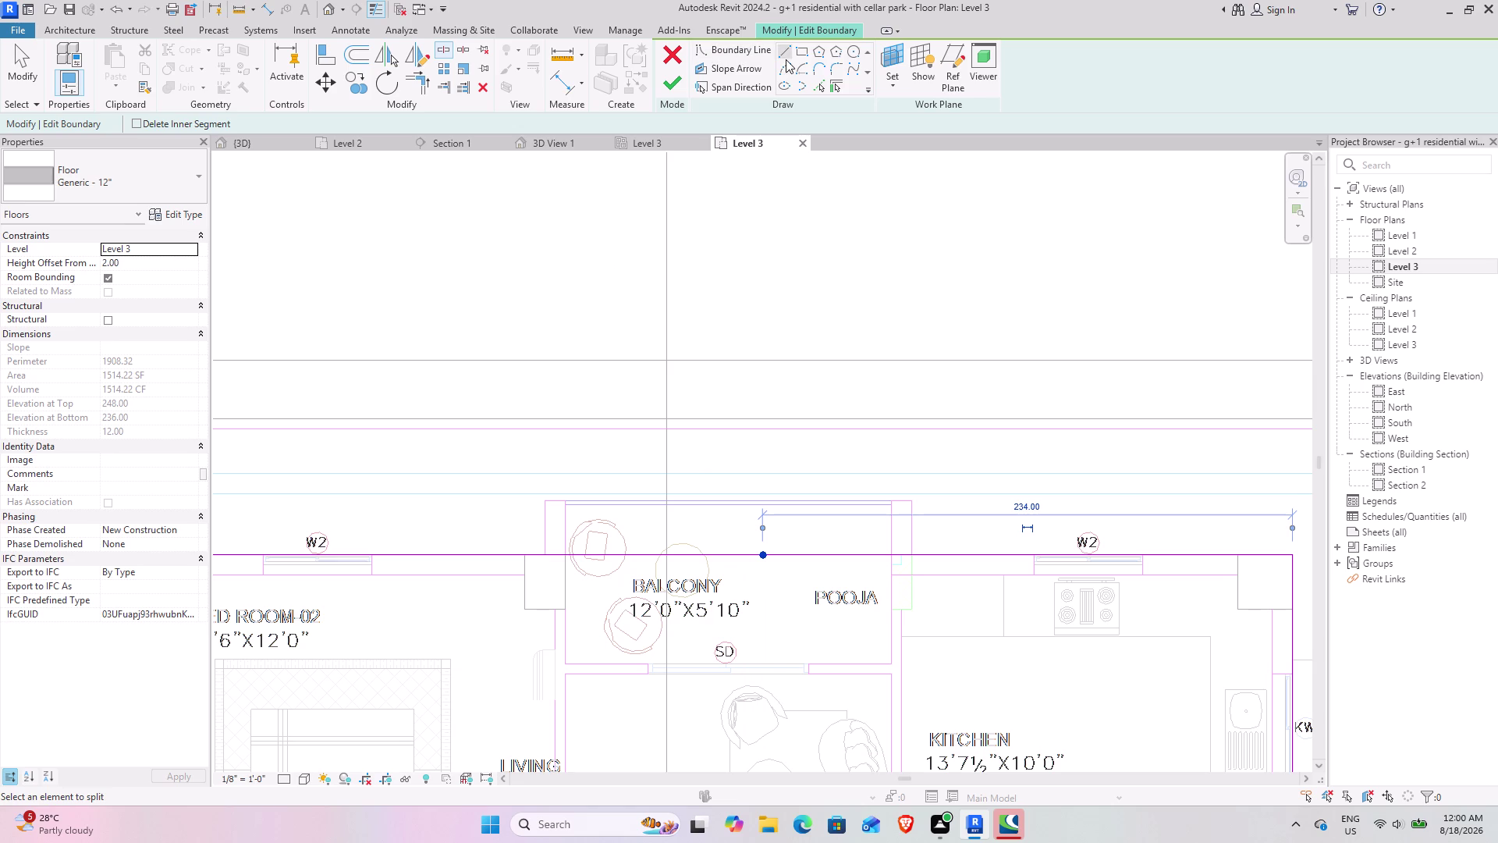
click(540, 555)
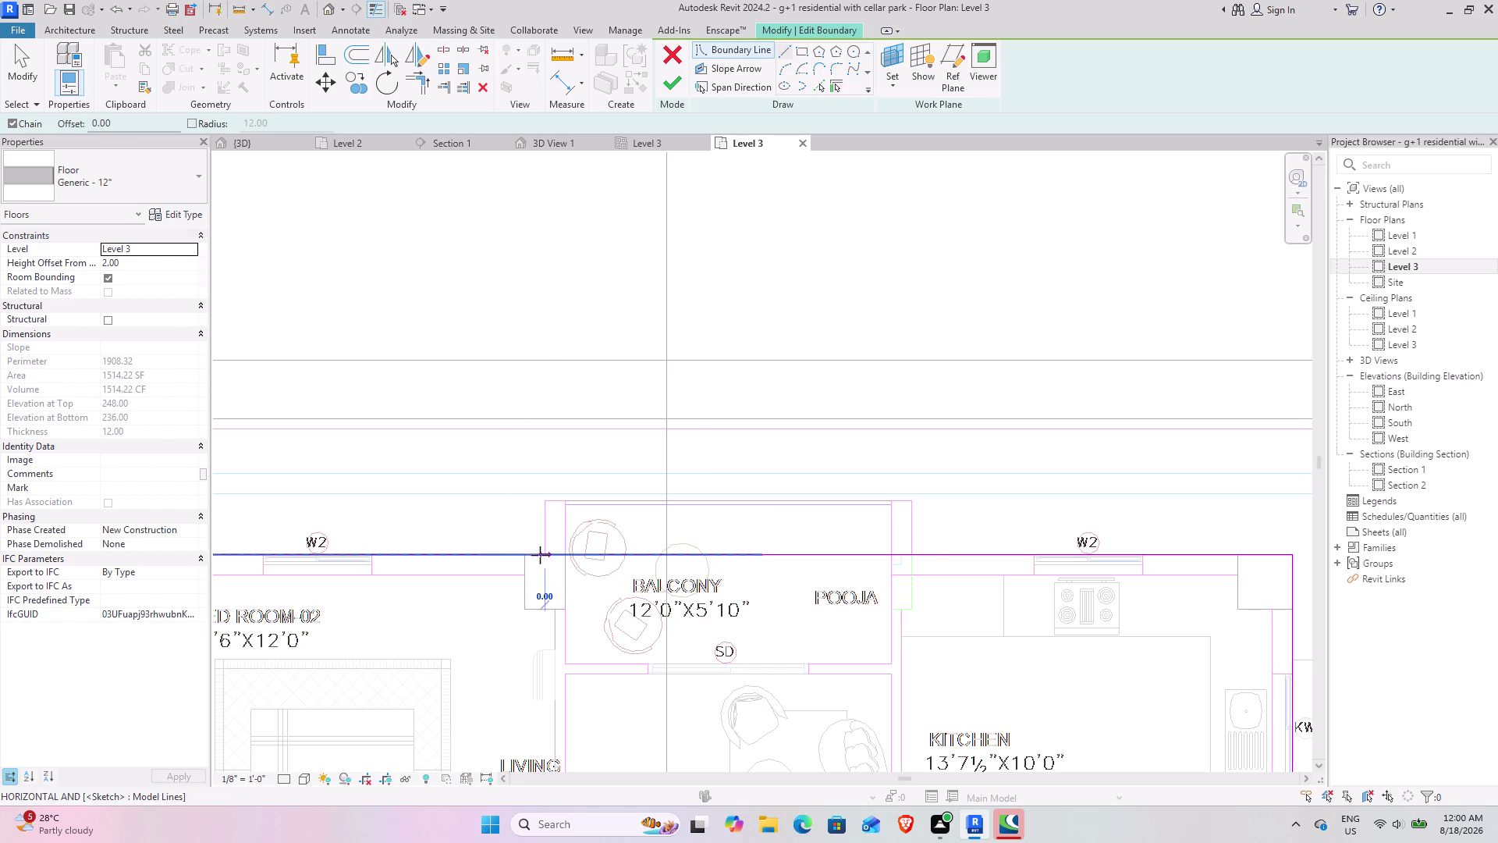
click(545, 503)
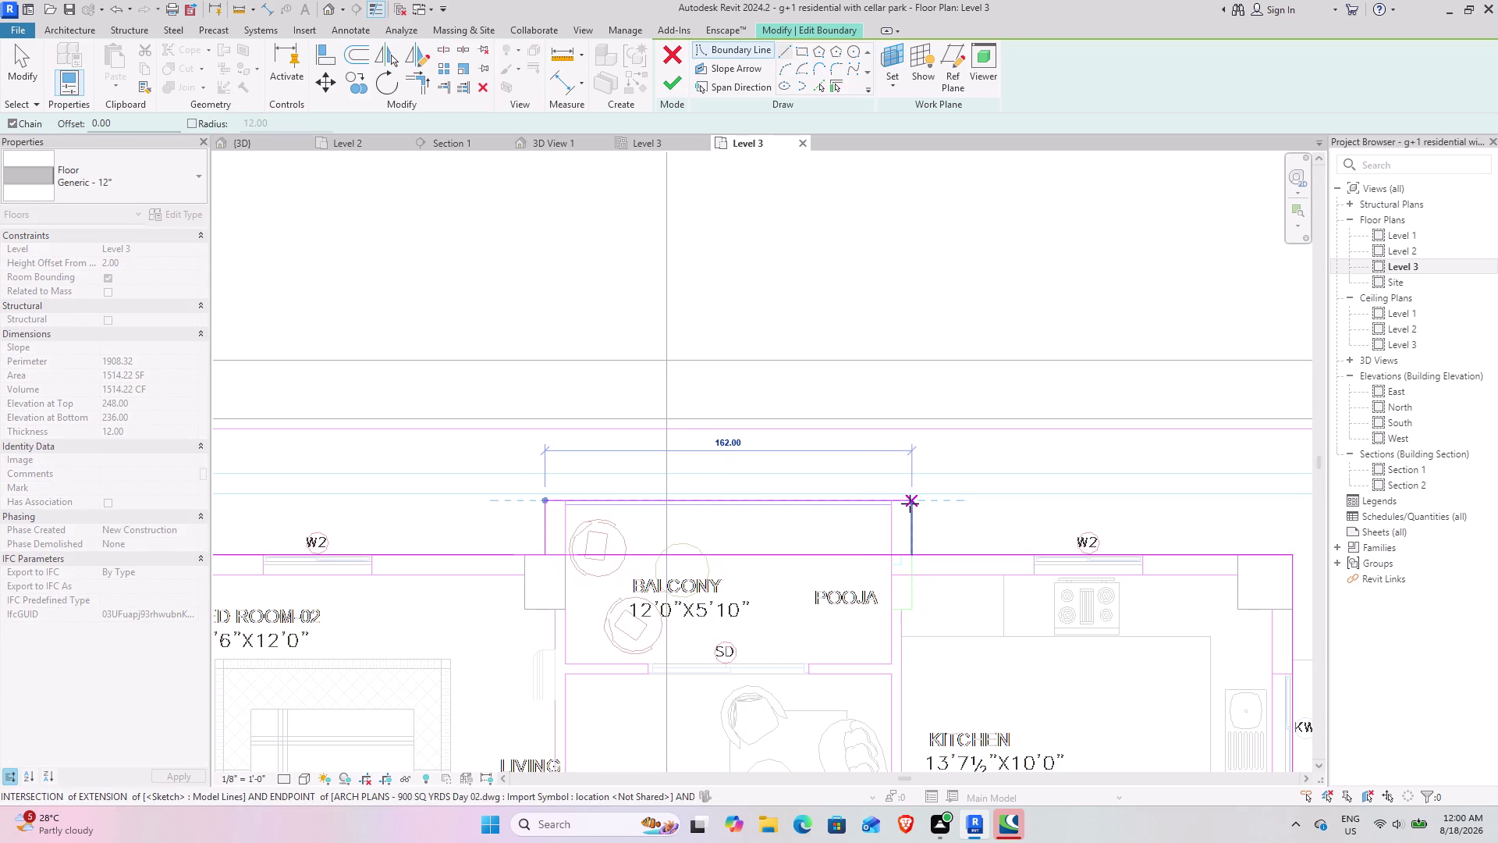
click(910, 503)
click(915, 561)
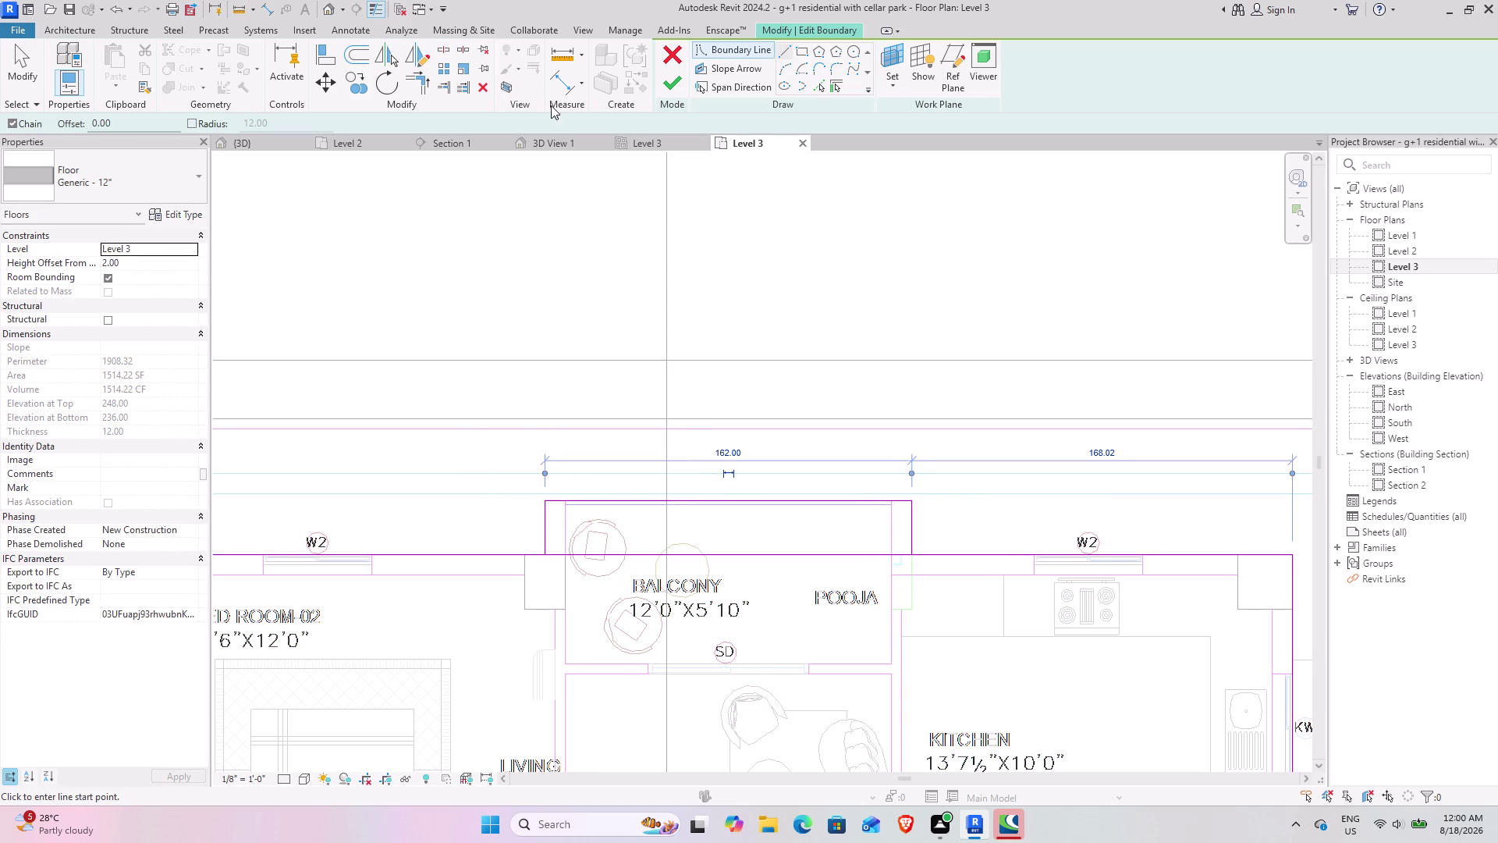
Trim the top wall lines to both balcony corners and finish the floor sketch.
click(418, 91)
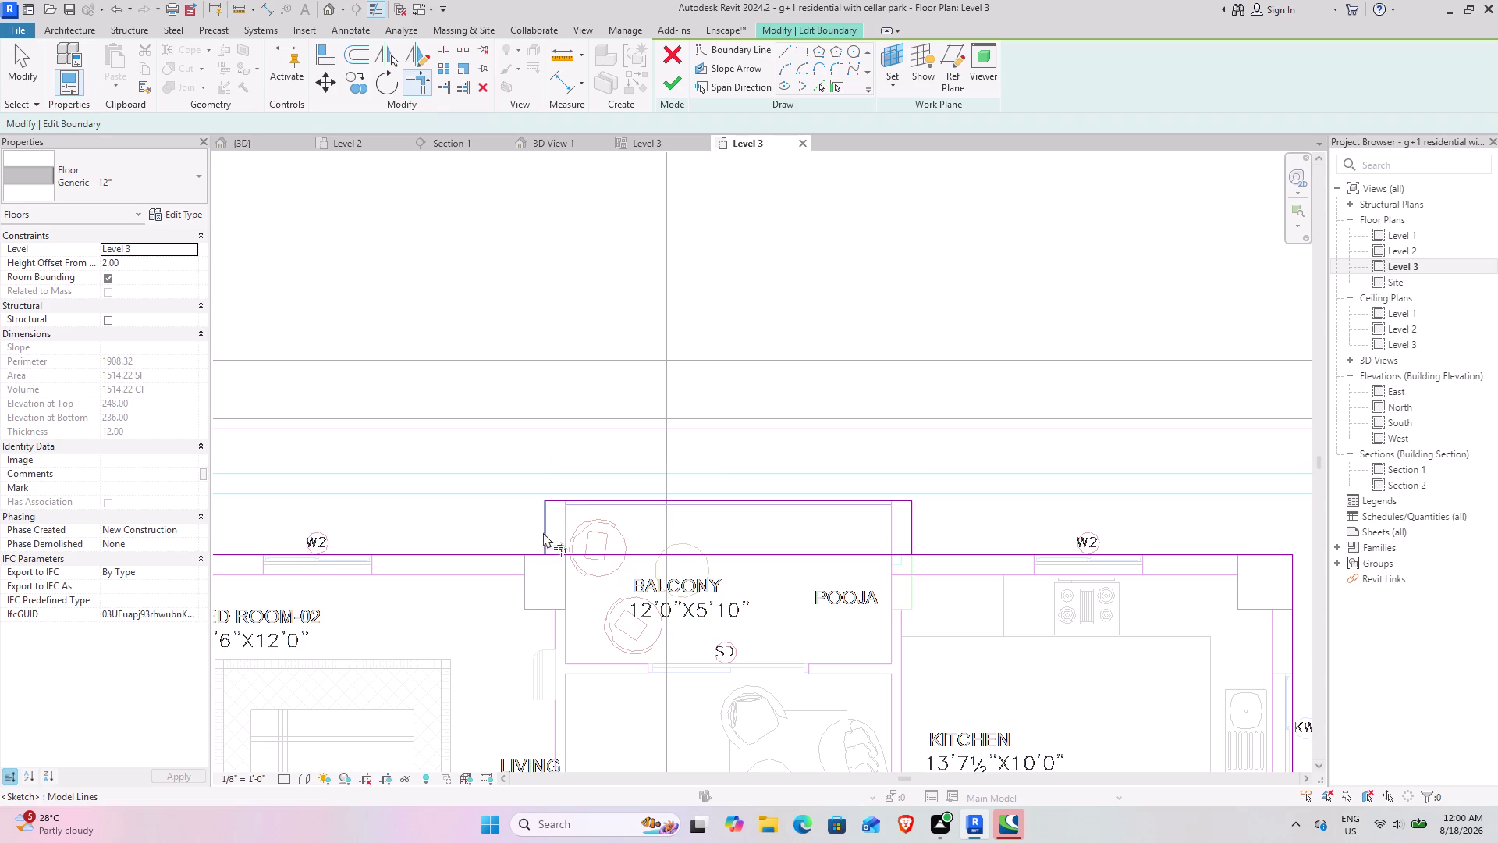
click(546, 542)
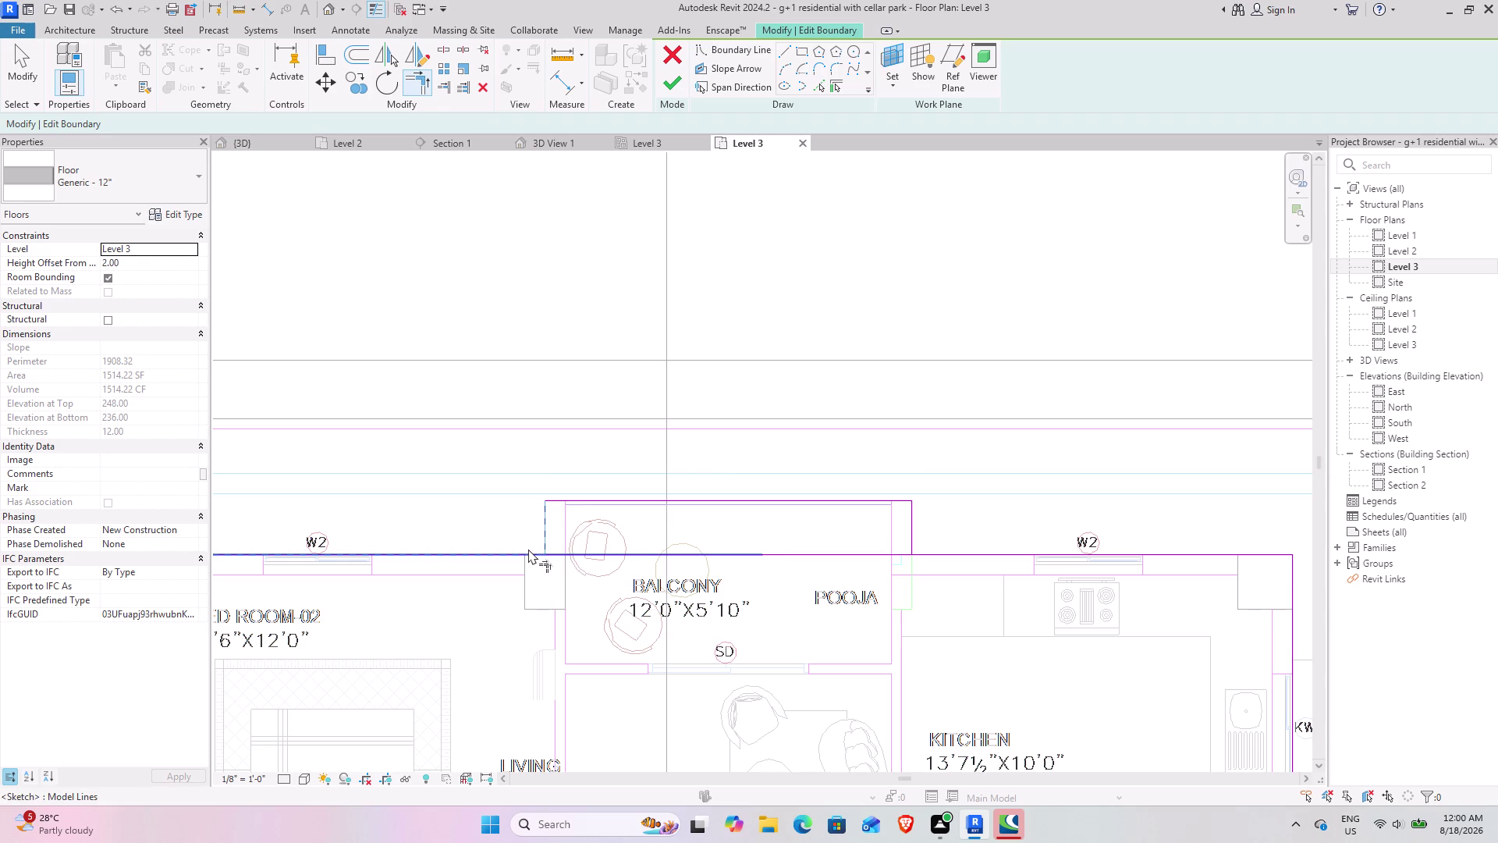
click(528, 551)
click(911, 536)
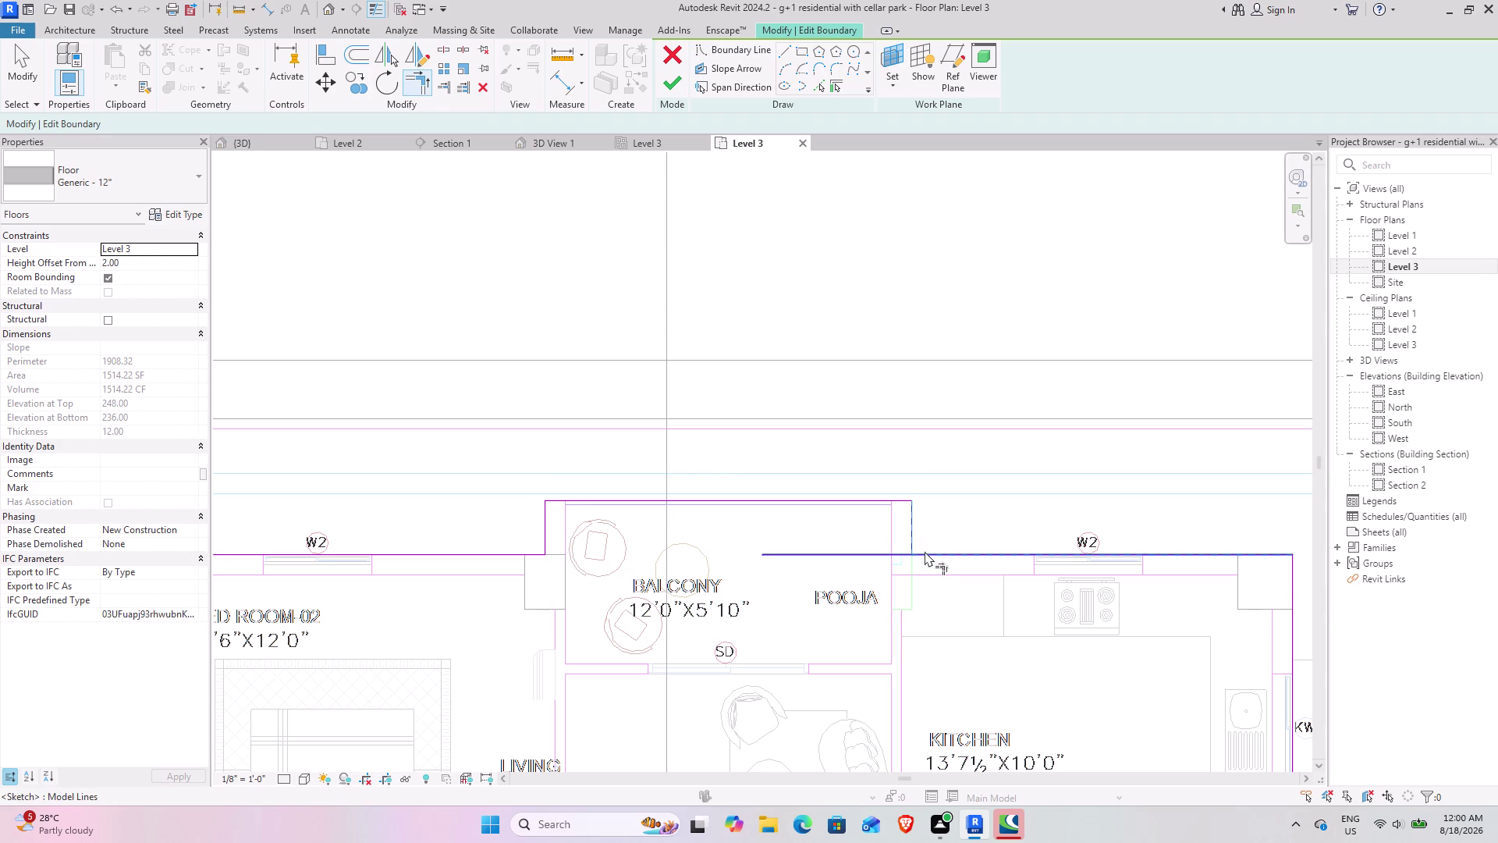
click(926, 552)
scroll(down, 3)
middle_drag(1103, 580, 824, 443)
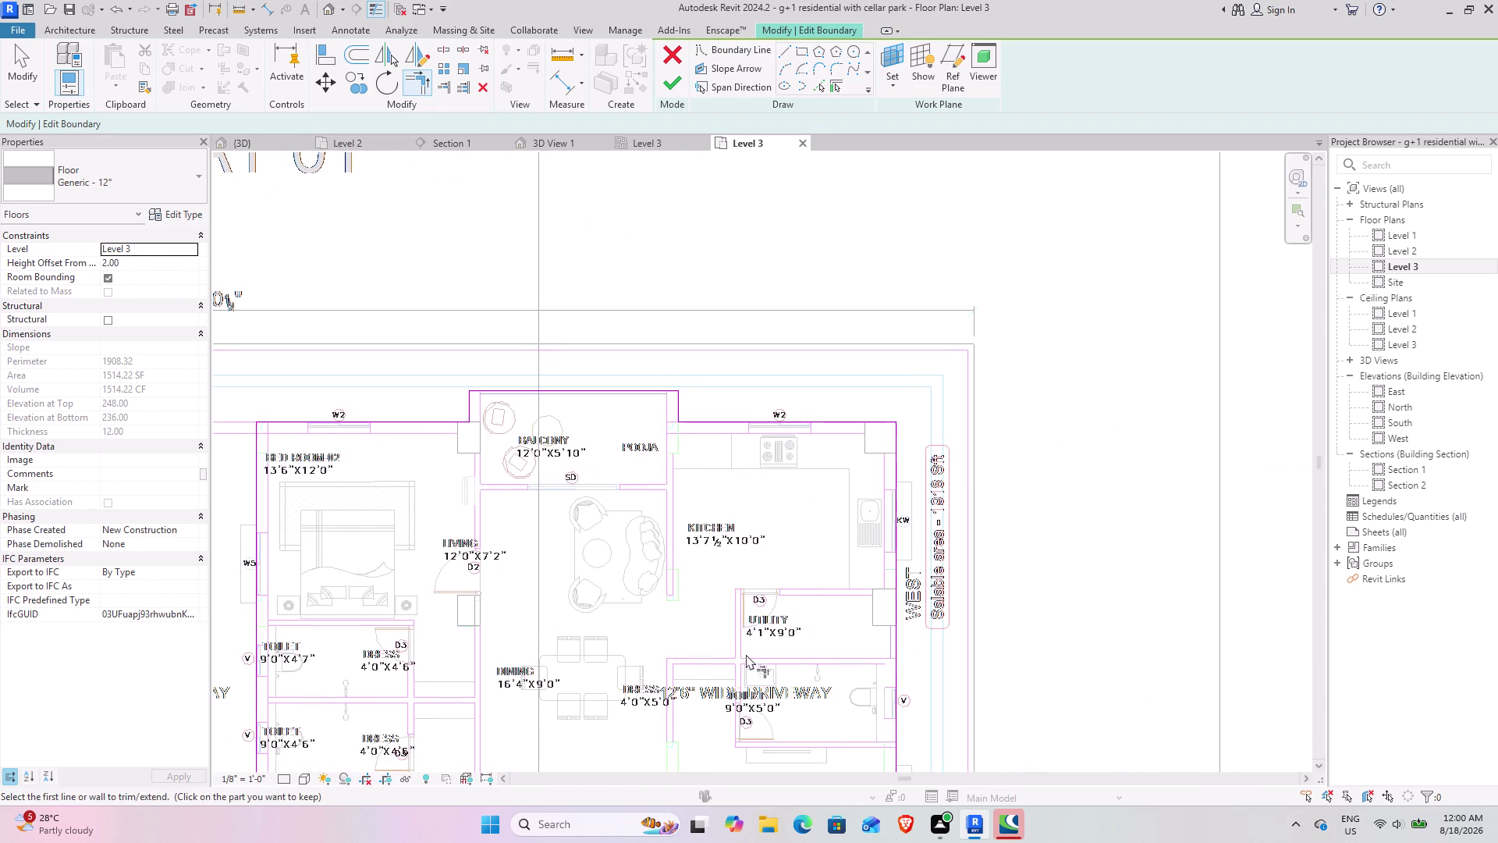
middle_drag(725, 651, 769, 272)
middle_drag(771, 588, 953, 492)
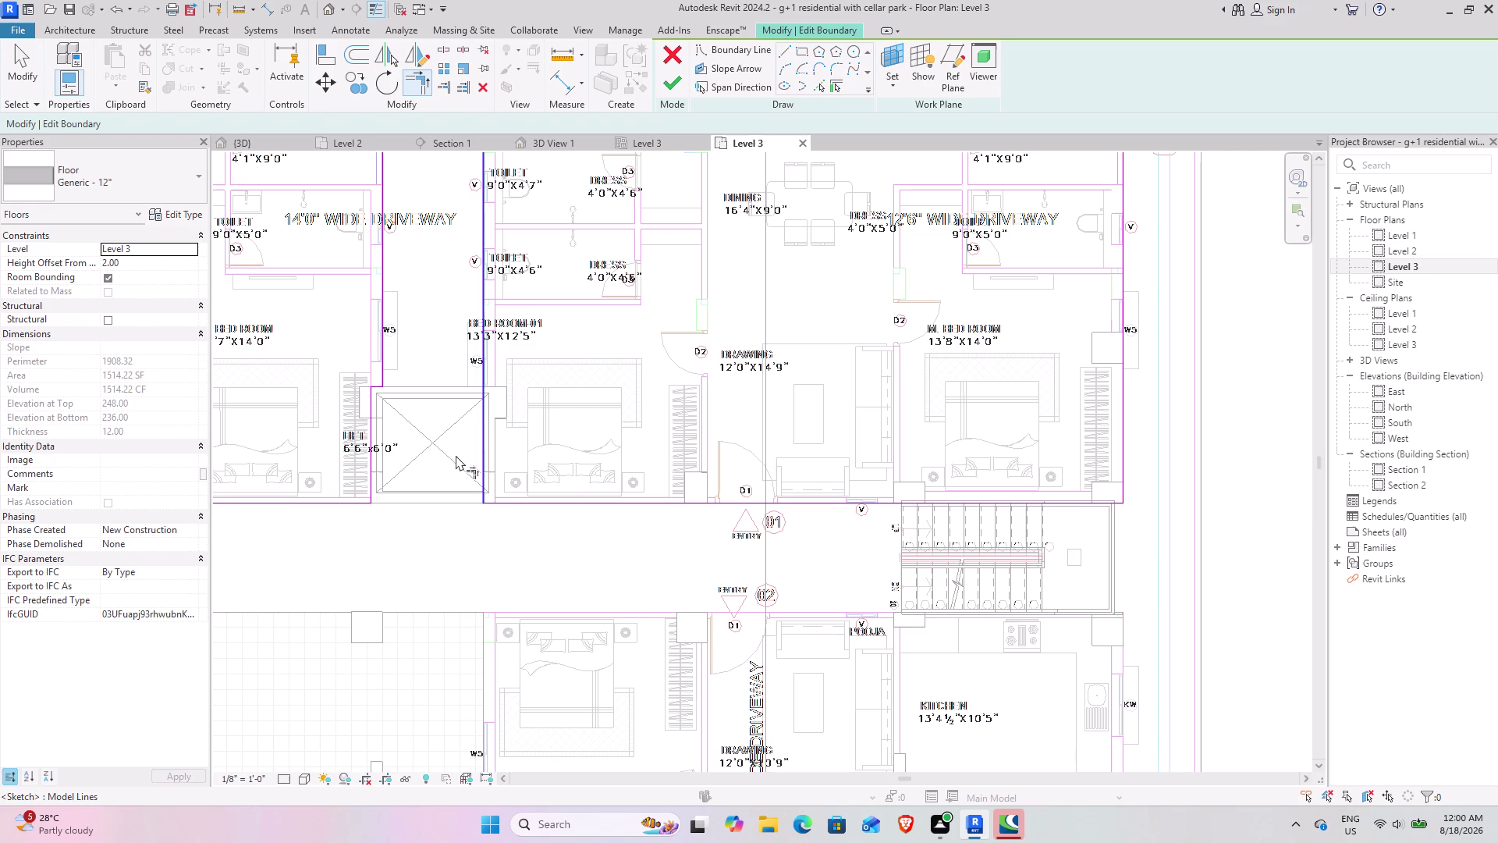
click(675, 78)
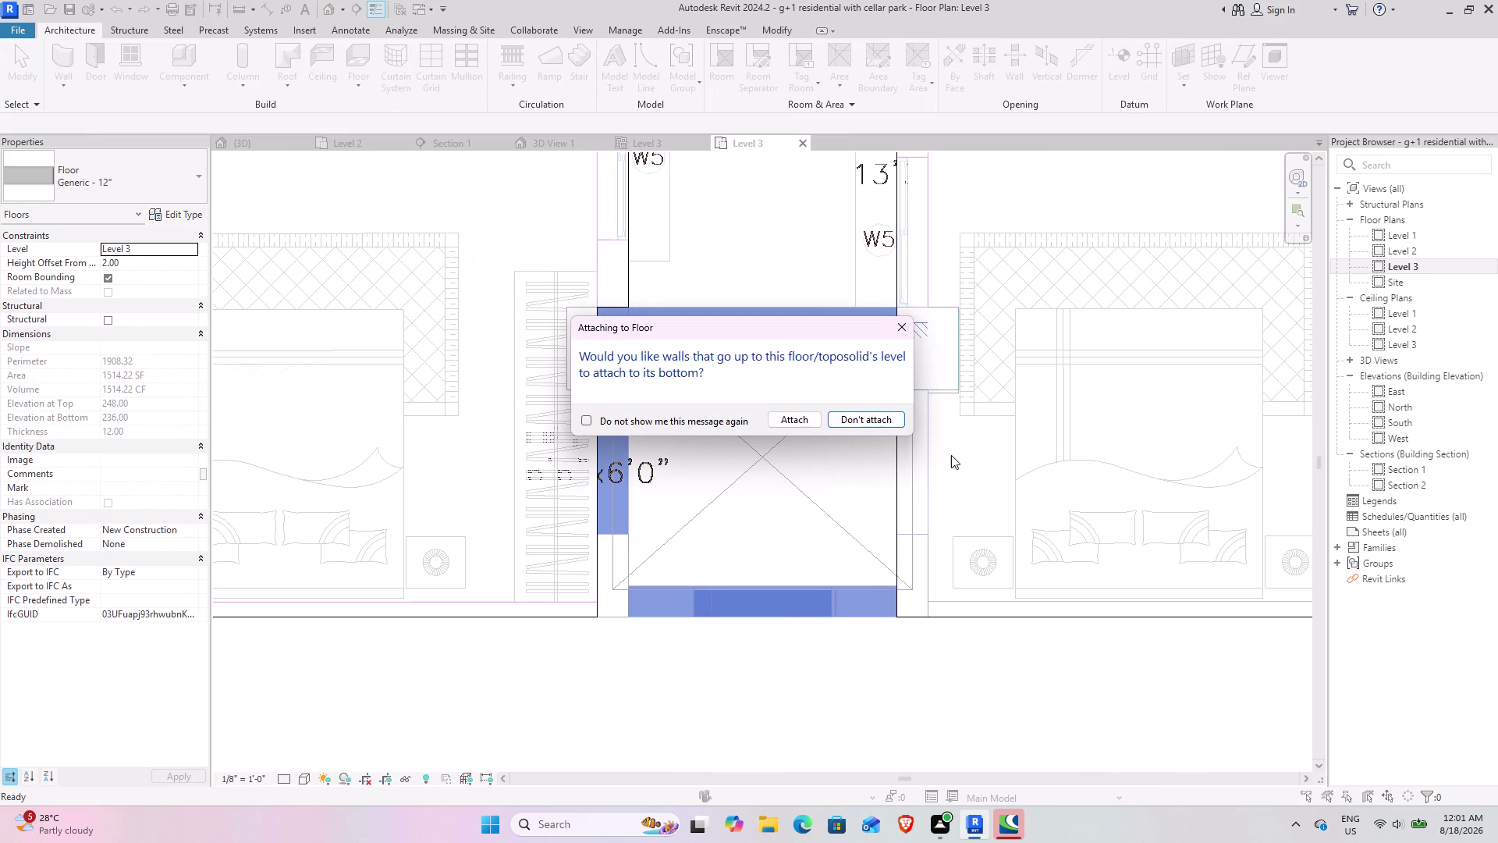
Choose Don't attach for the 3012 SF Level 3 floor, center the lift, and reopen the boundary.
click(868, 424)
scroll(down, 3)
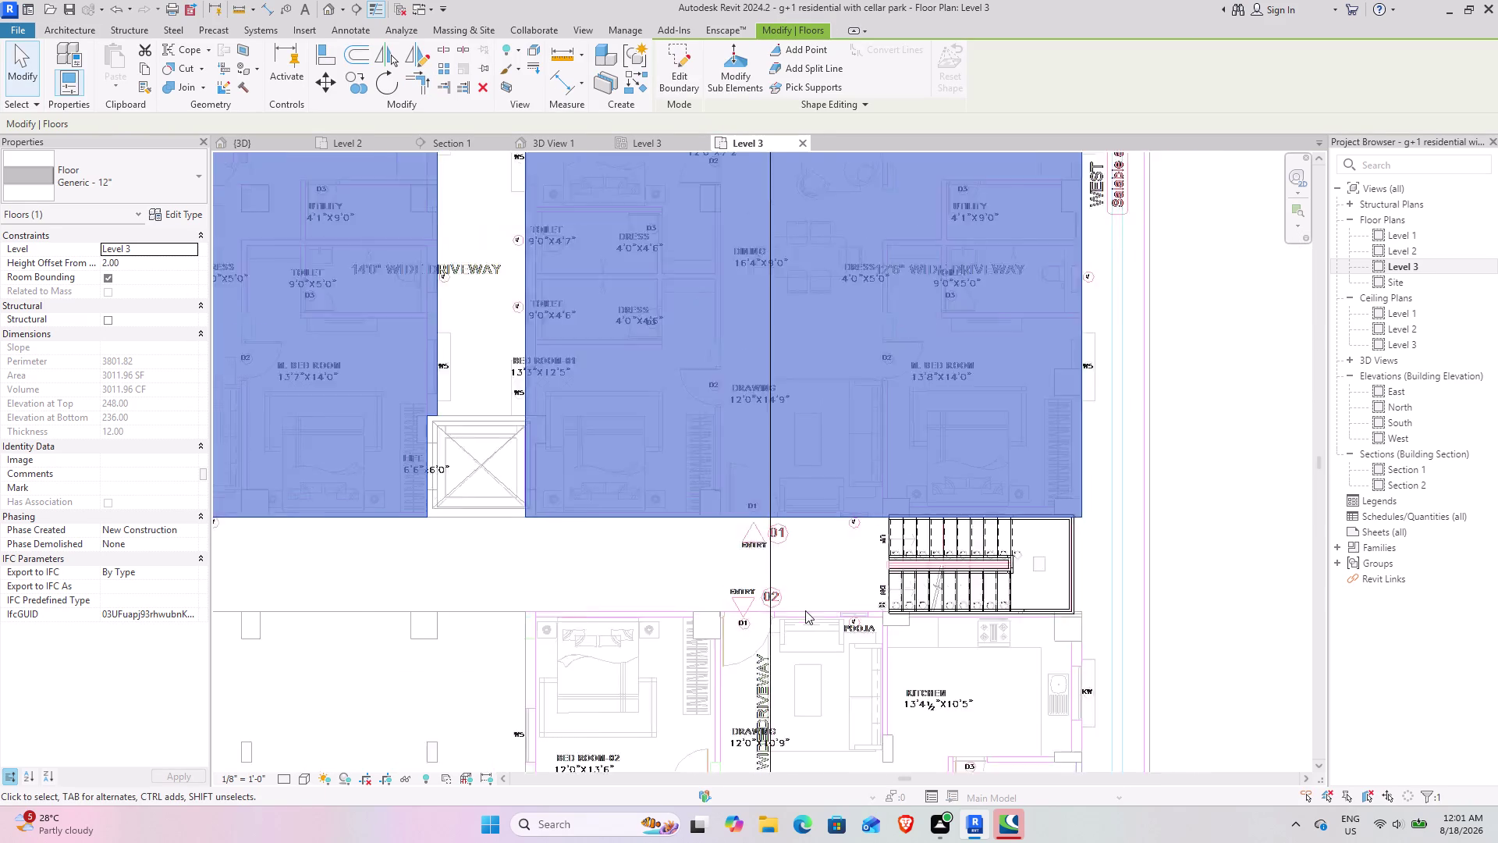
scroll(up, 3)
scroll(up, 3)
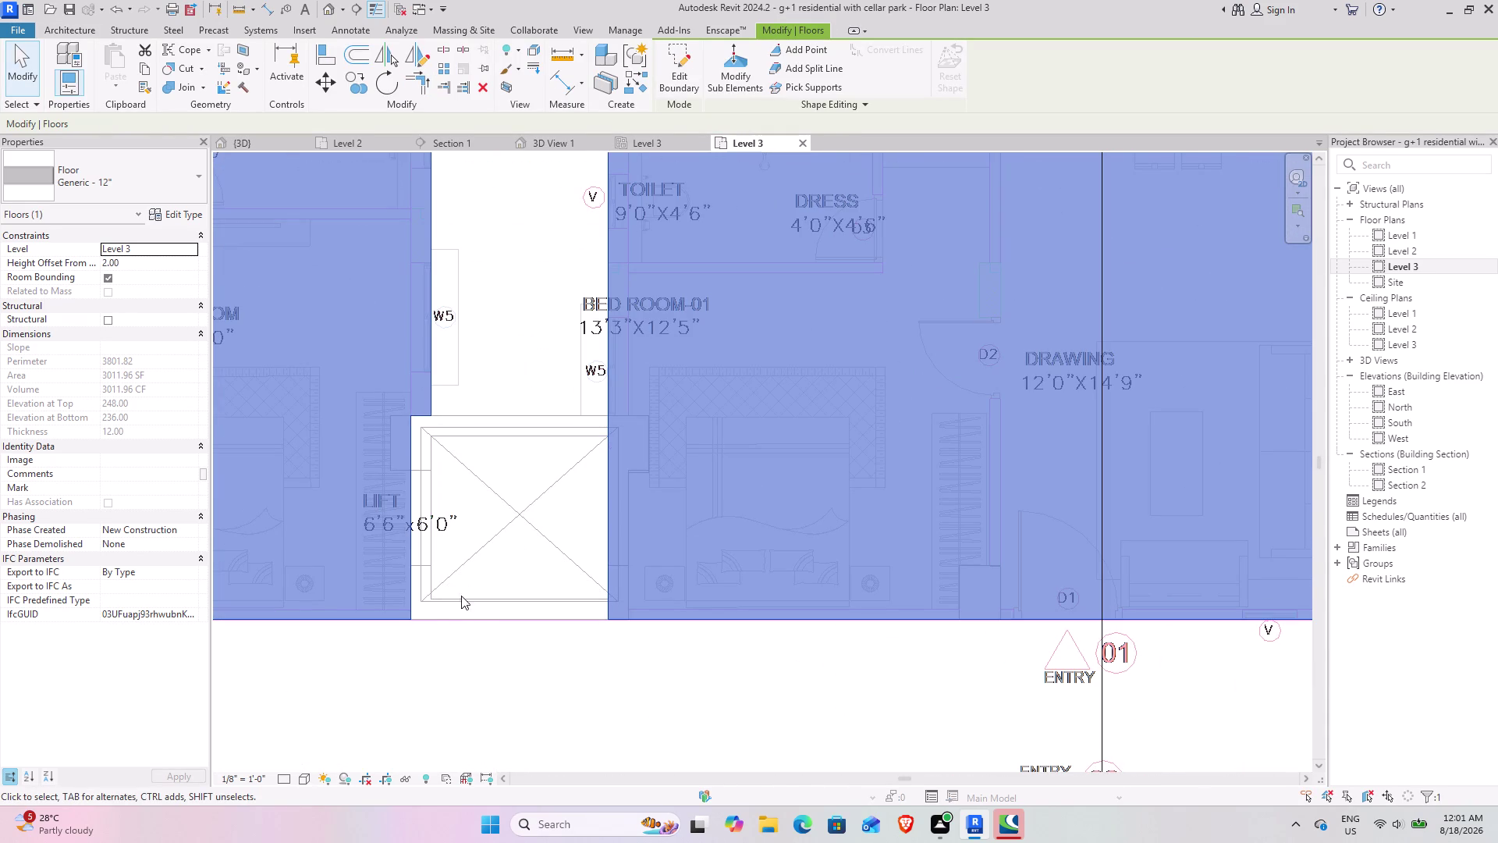
middle_drag(493, 559, 570, 577)
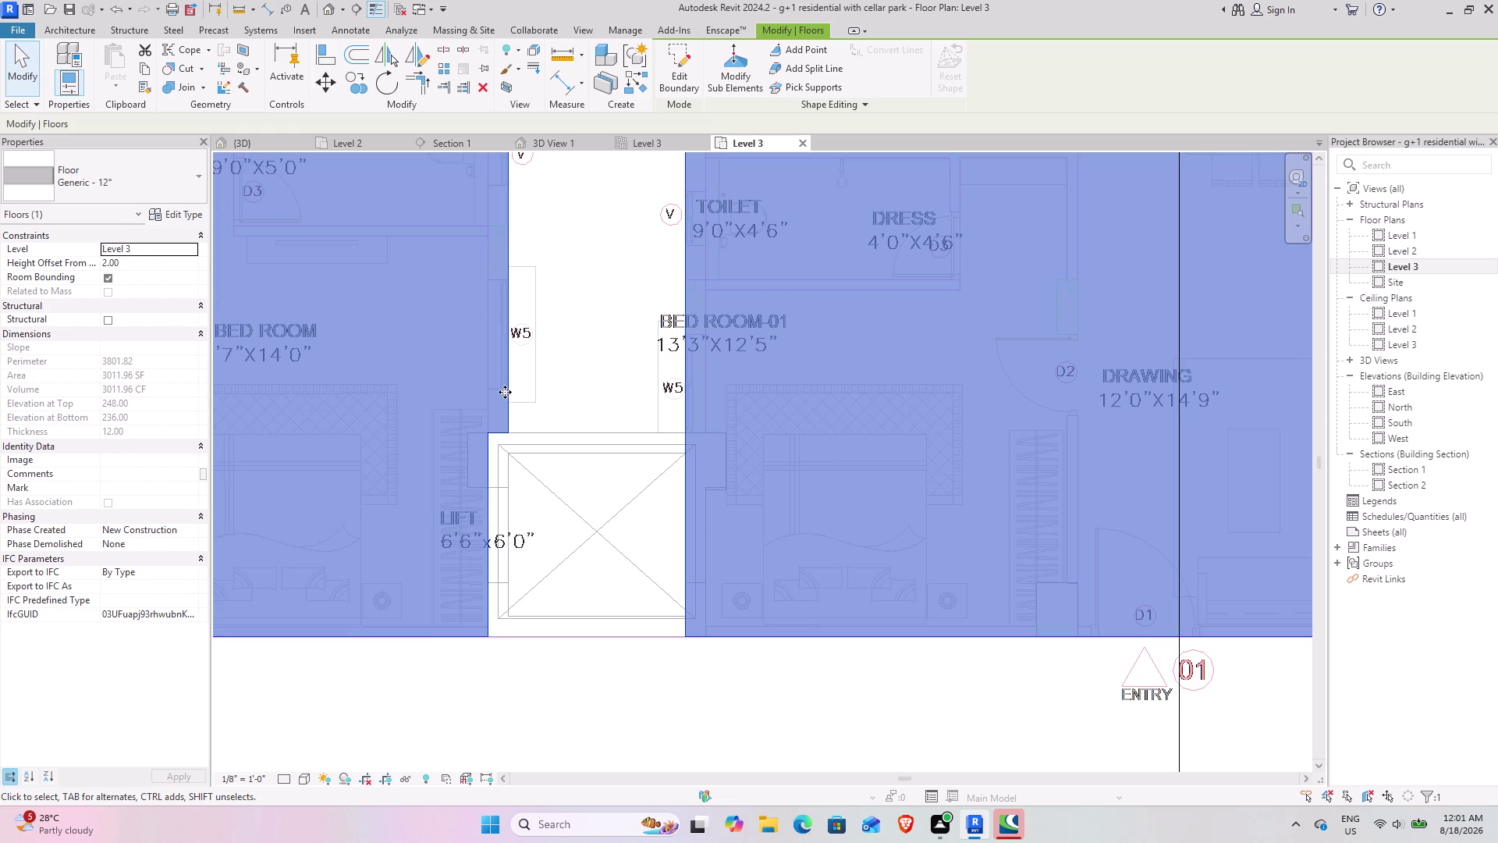
click(674, 55)
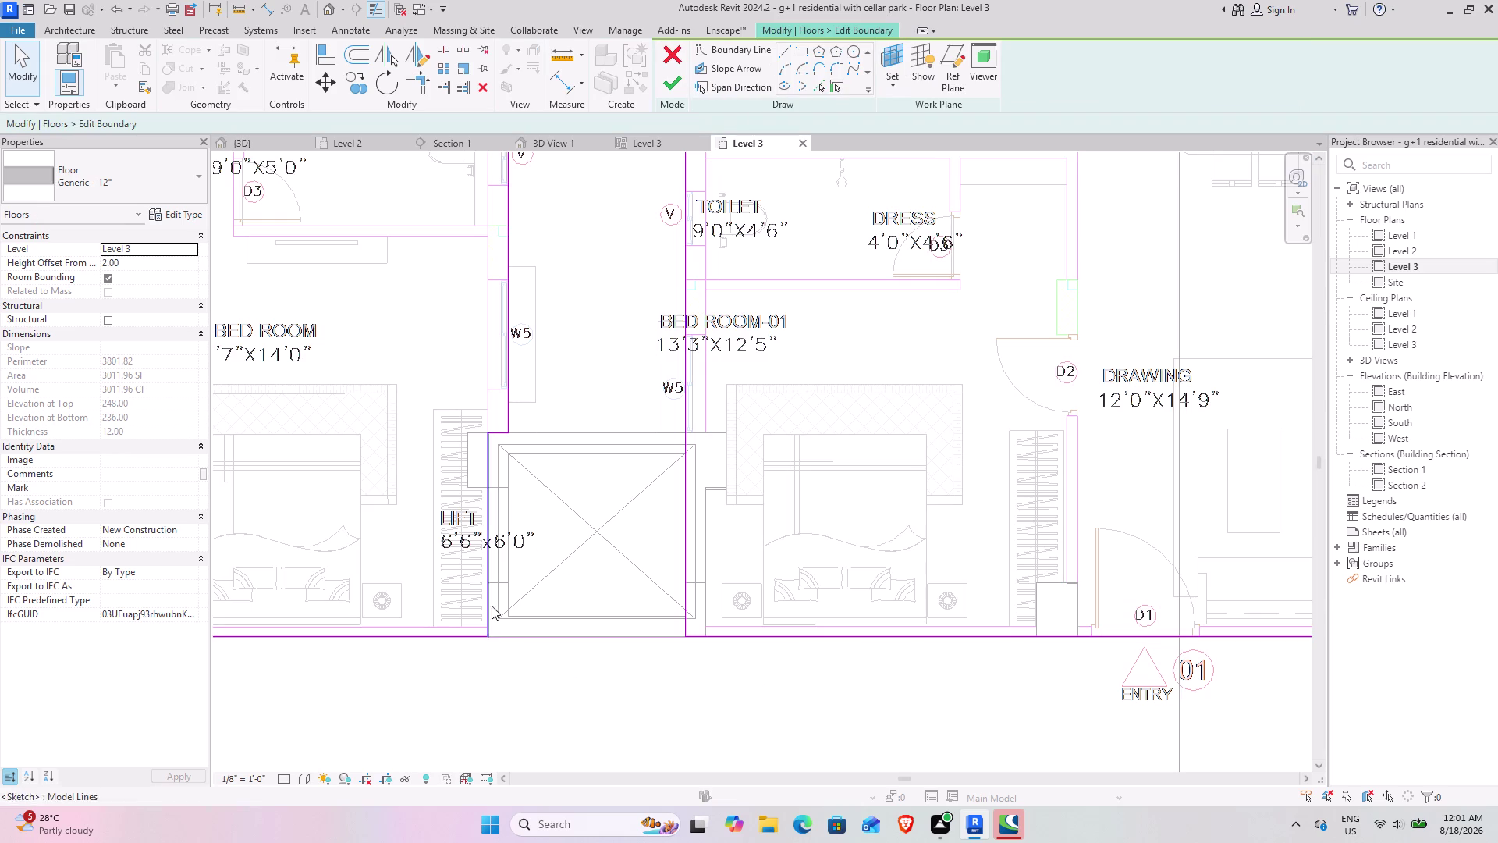
Align the lift-side sketch line to the lift edge and delete the too-short line.
click(484, 538)
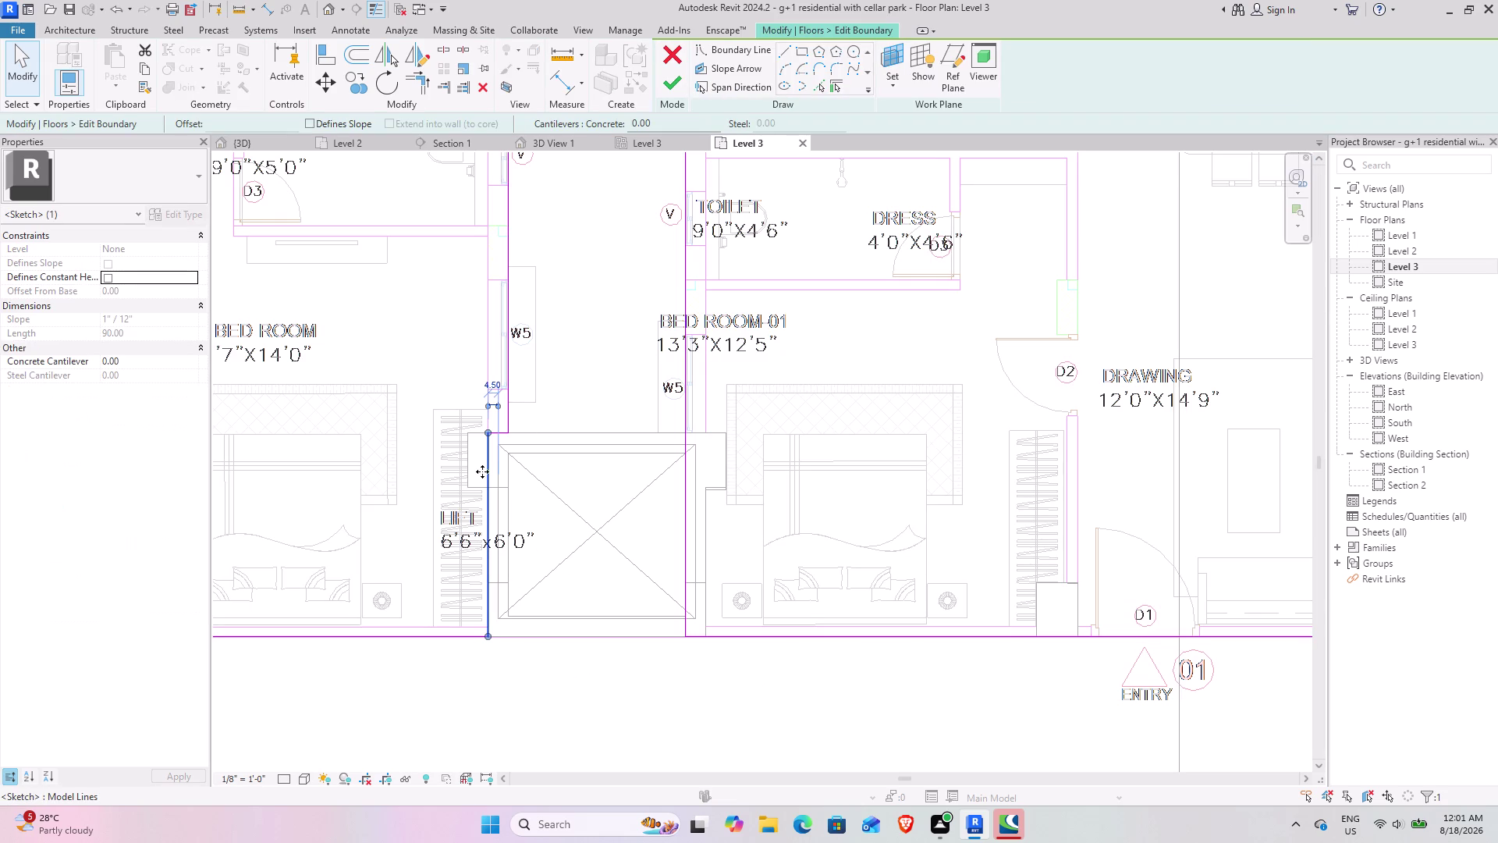
click(324, 62)
click(510, 522)
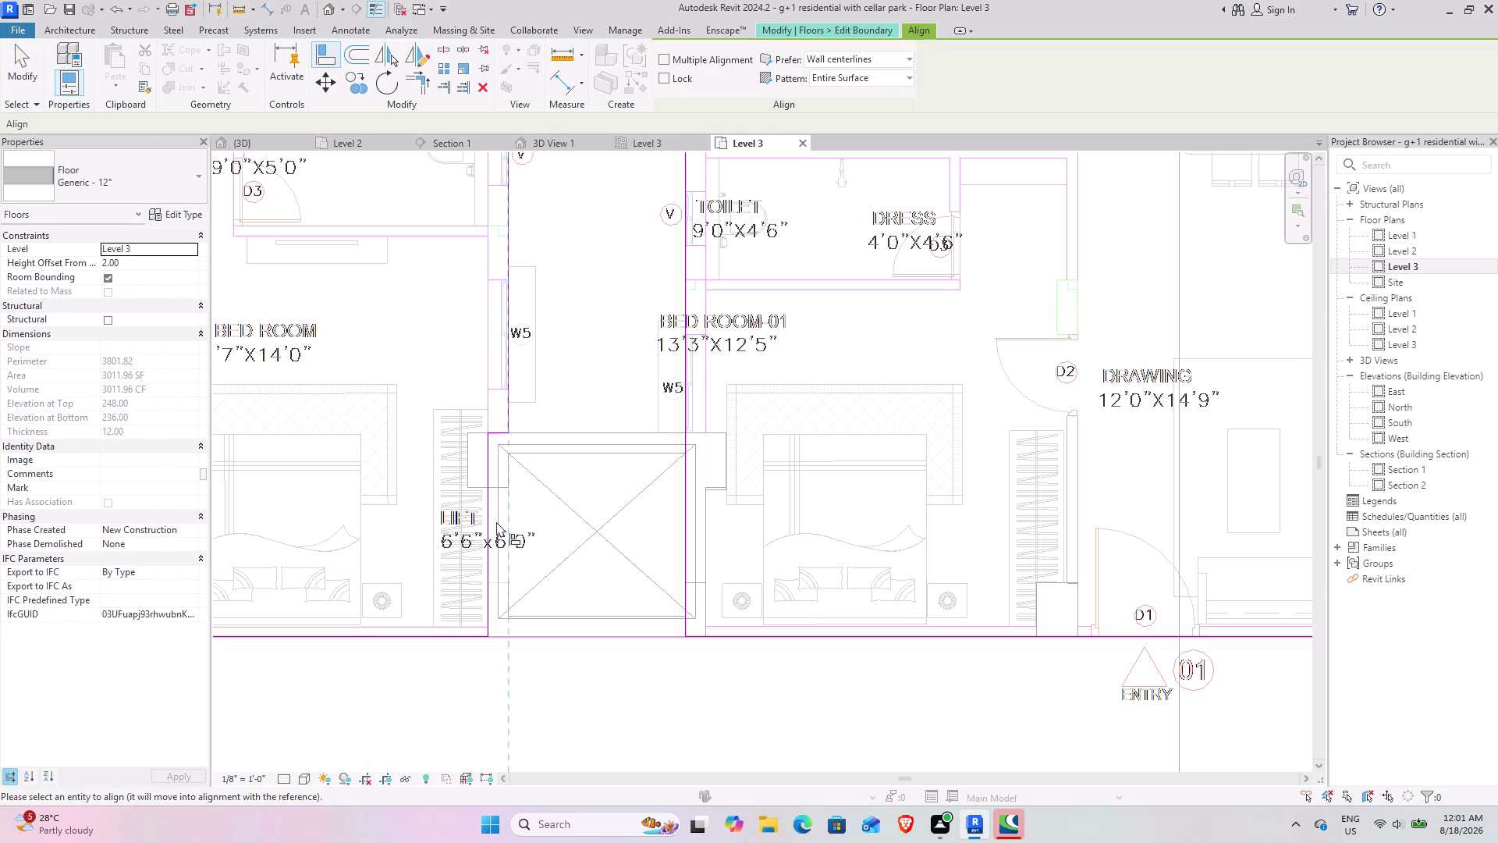
click(487, 520)
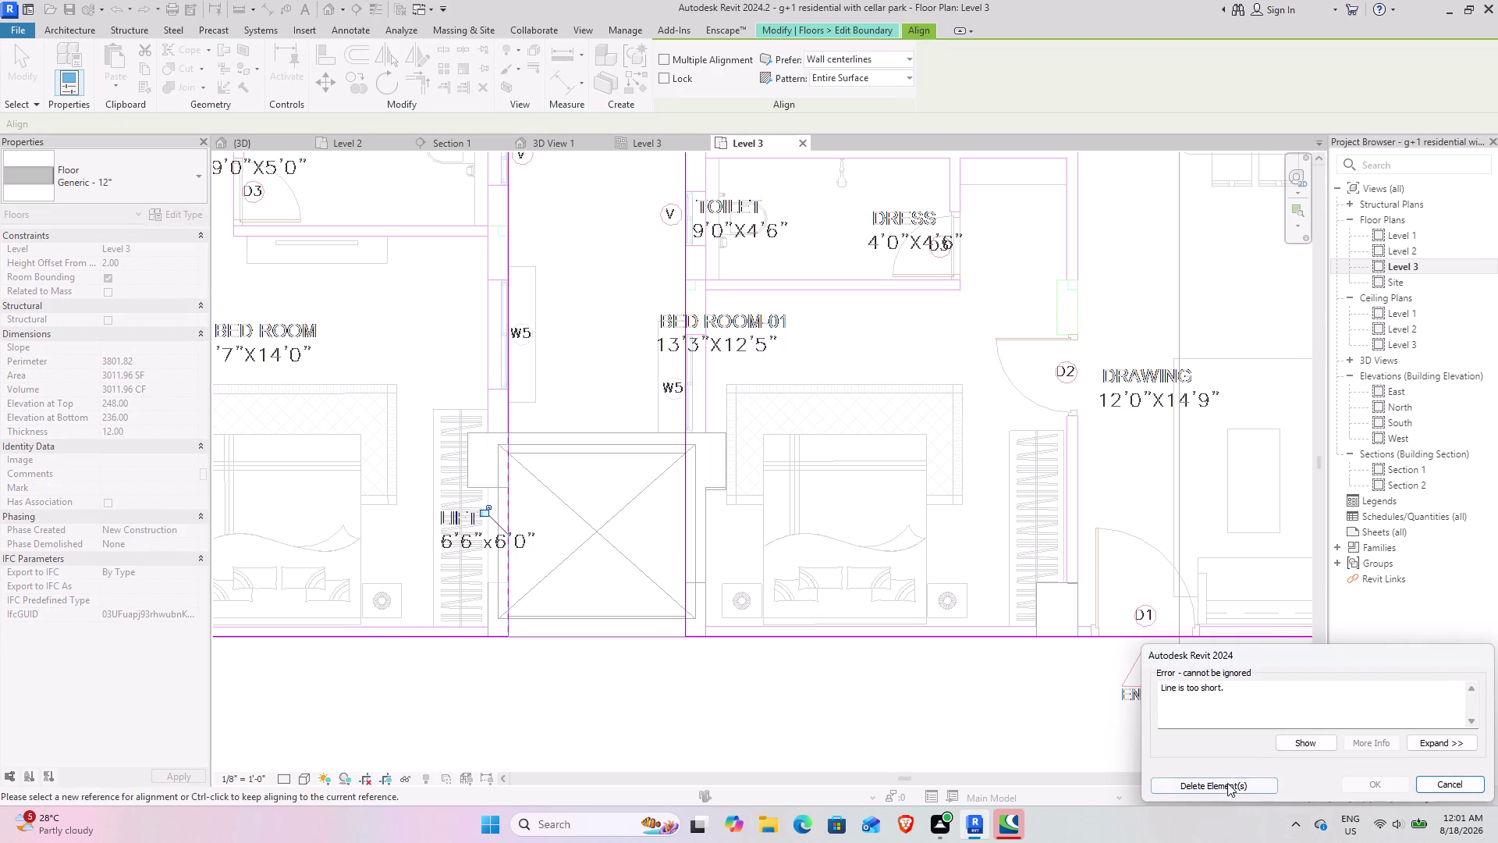
click(1227, 782)
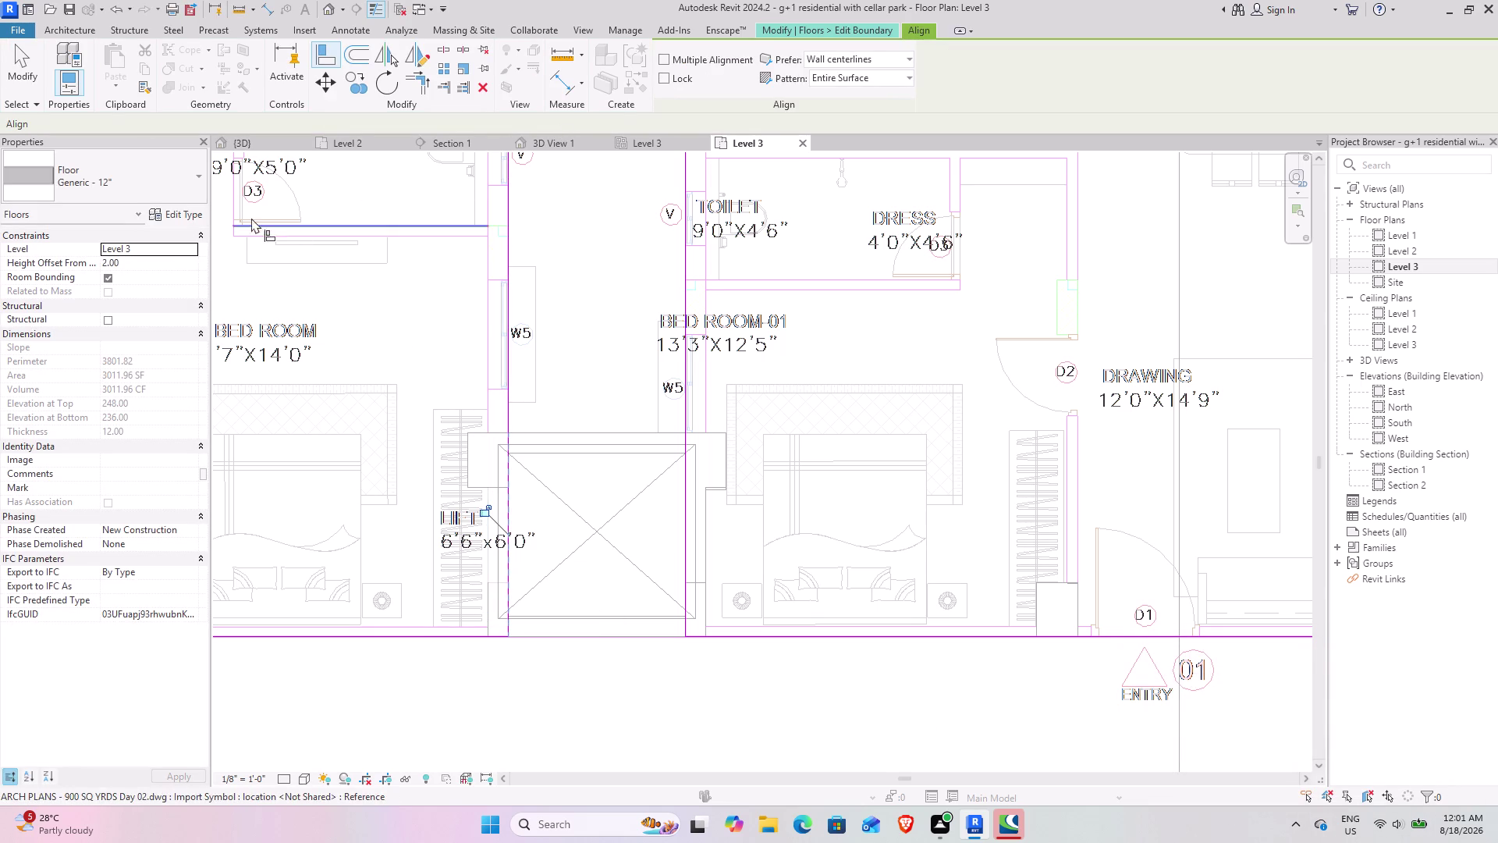
click(16, 70)
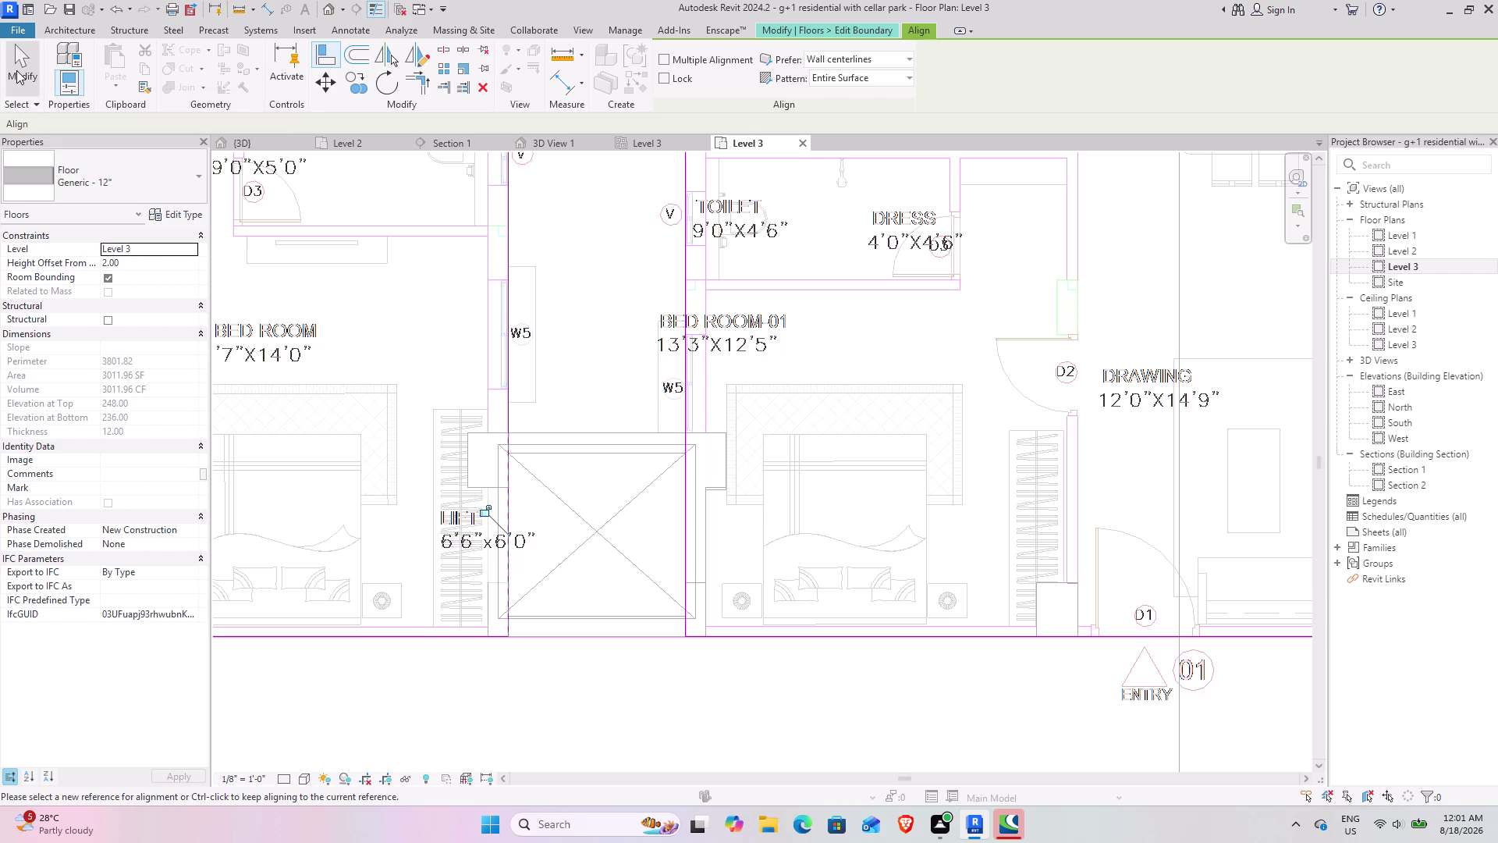
Finish the 3017.58 SF floor with walls unattached, review both flats, and reopen the sketch.
click(671, 74)
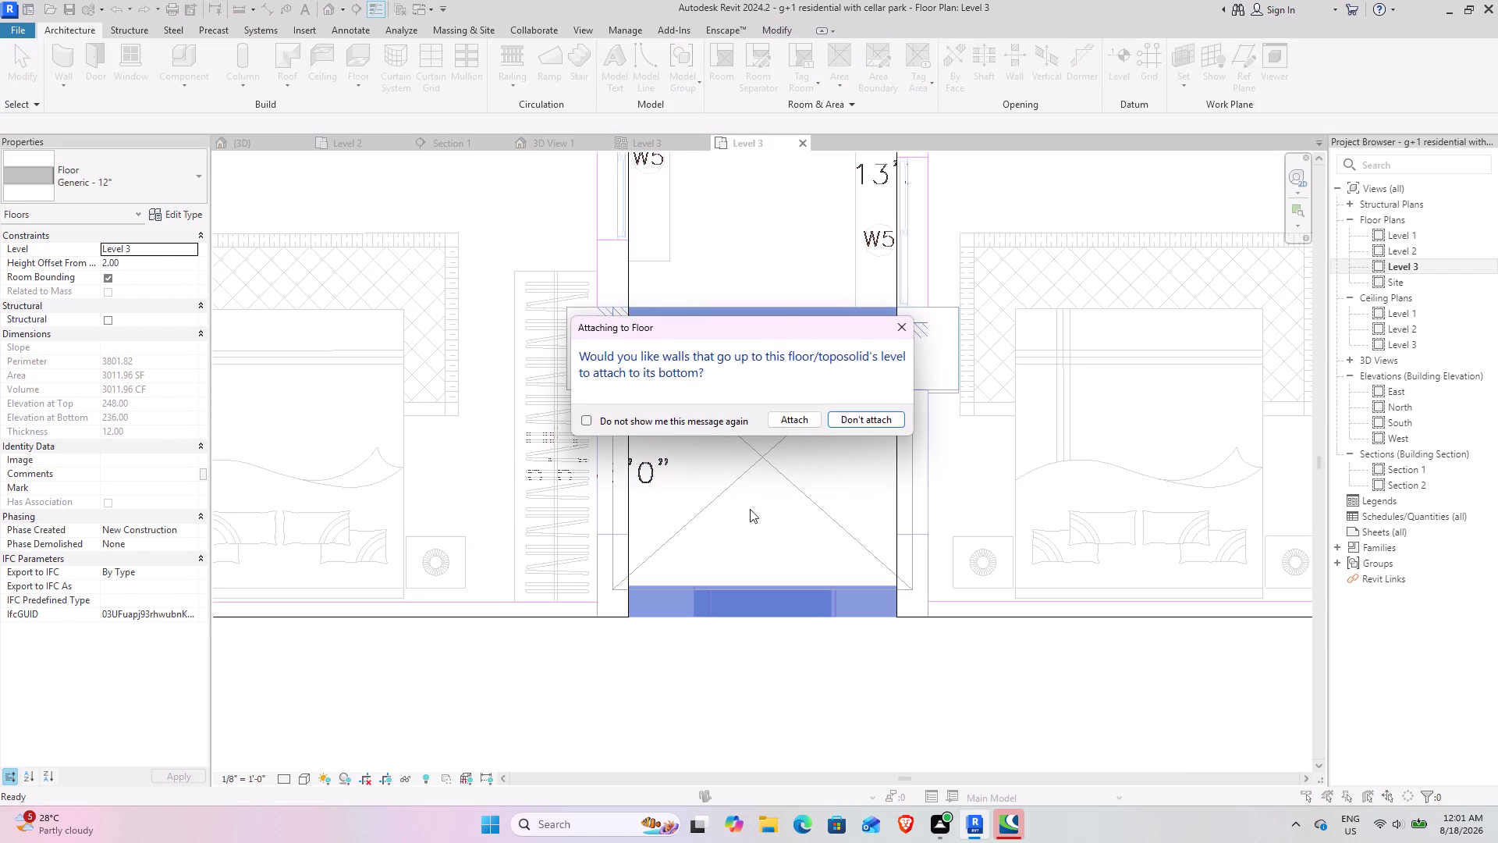
click(855, 423)
scroll(down, 3)
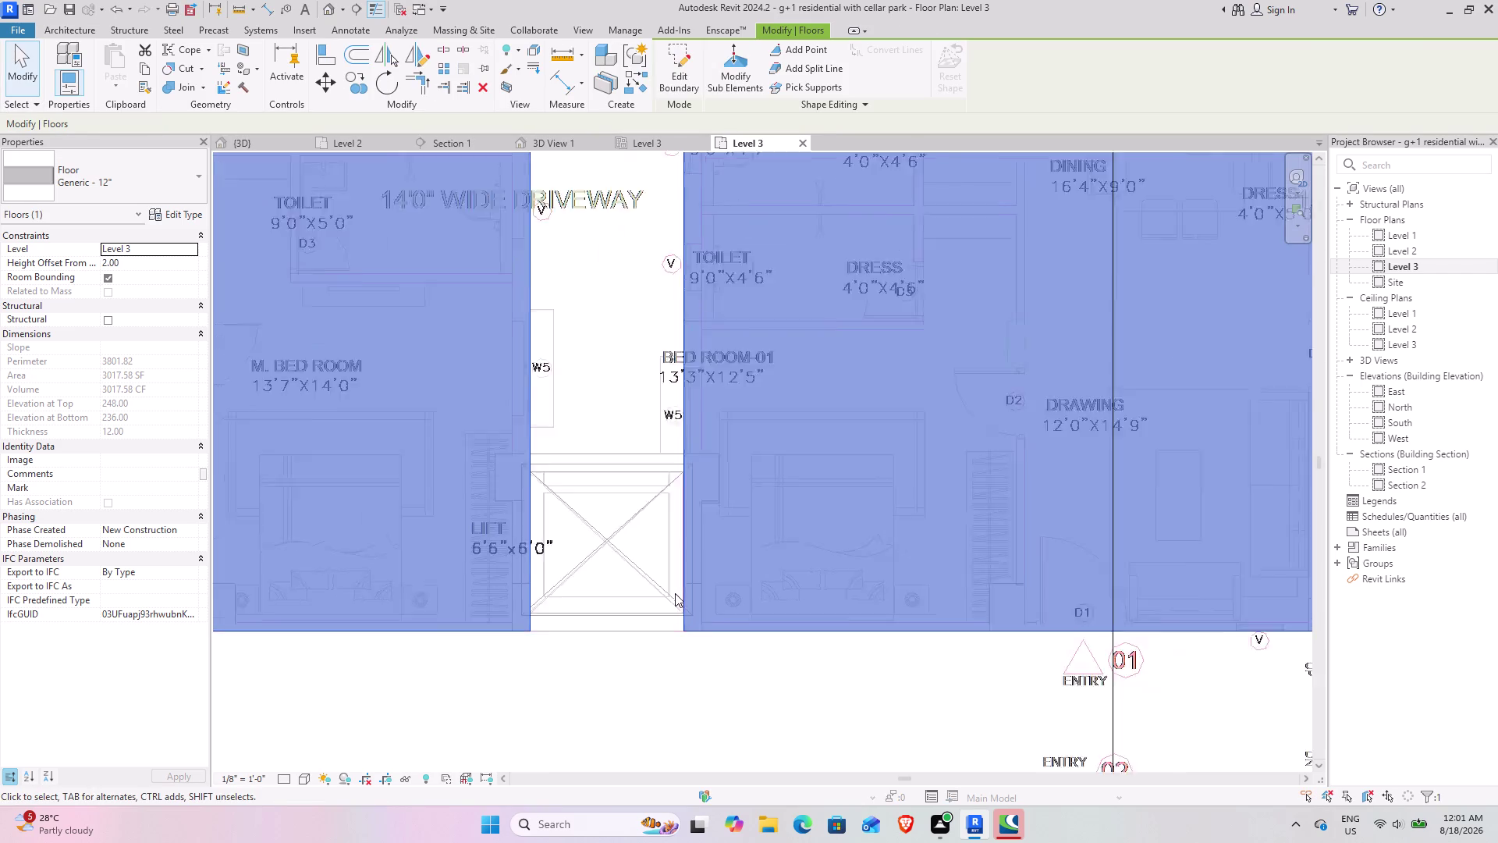
scroll(down, 3)
middle_drag(662, 643, 703, 482)
scroll(down, 3)
scroll(down, 3)
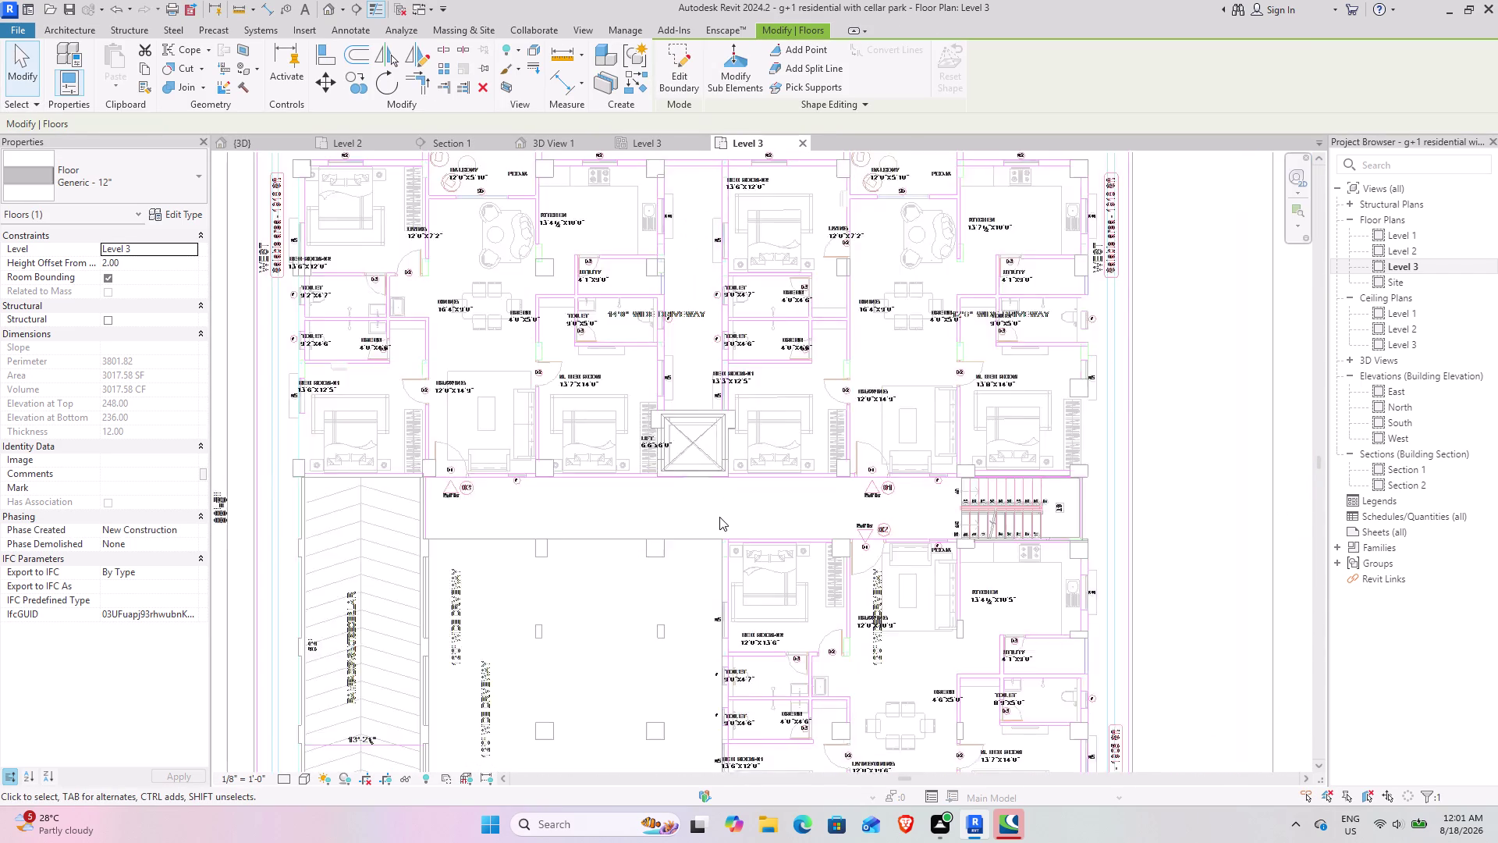
middle_drag(576, 546, 523, 472)
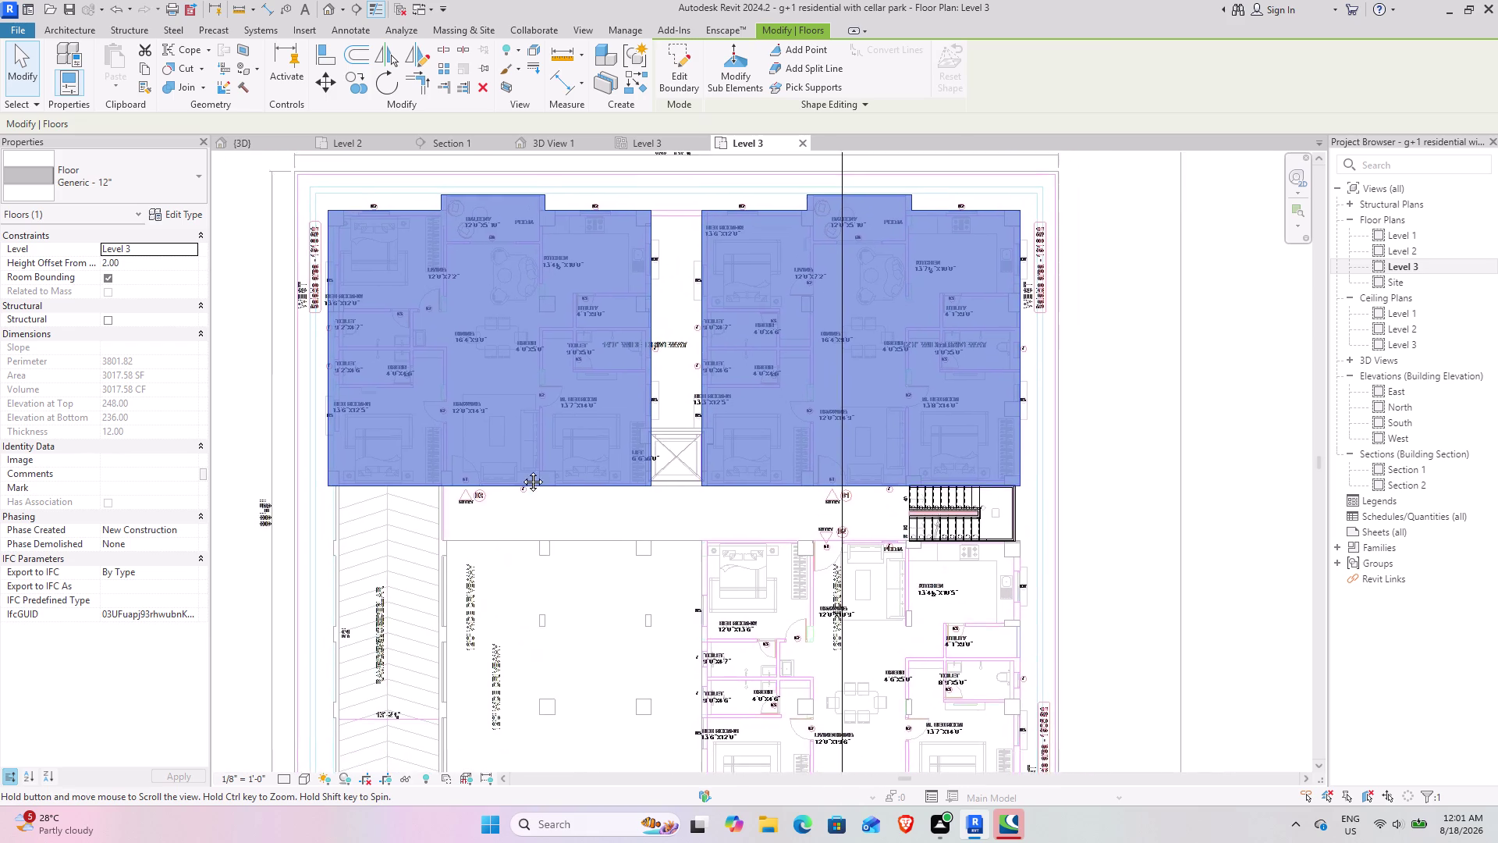
middle_drag(523, 473, 476, 390)
middle_drag(716, 673, 642, 633)
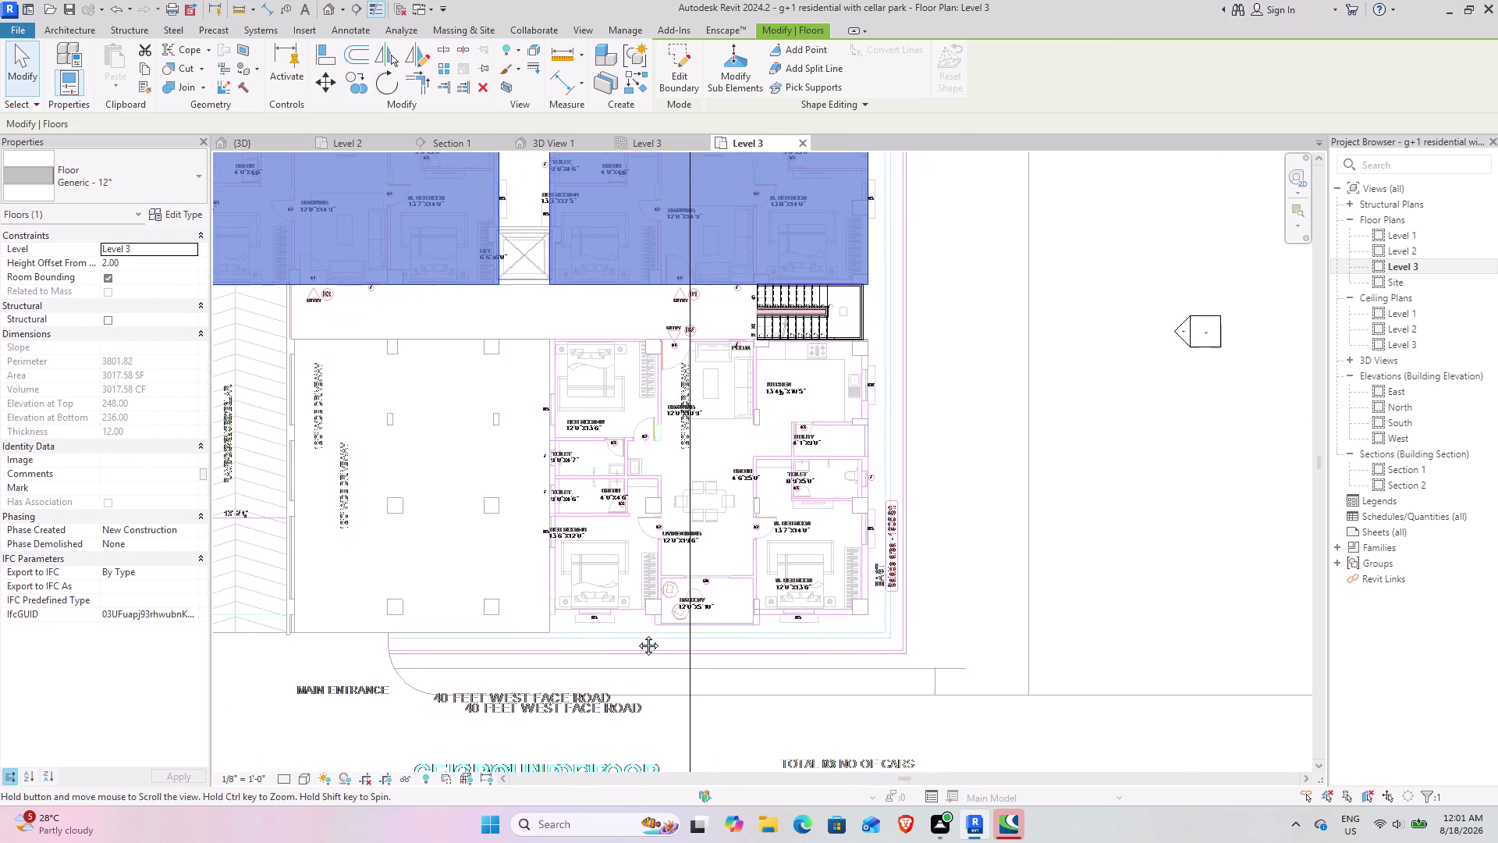
middle_drag(641, 634, 606, 634)
scroll(up, 3)
scroll(up, 3)
middle_drag(641, 623, 655, 578)
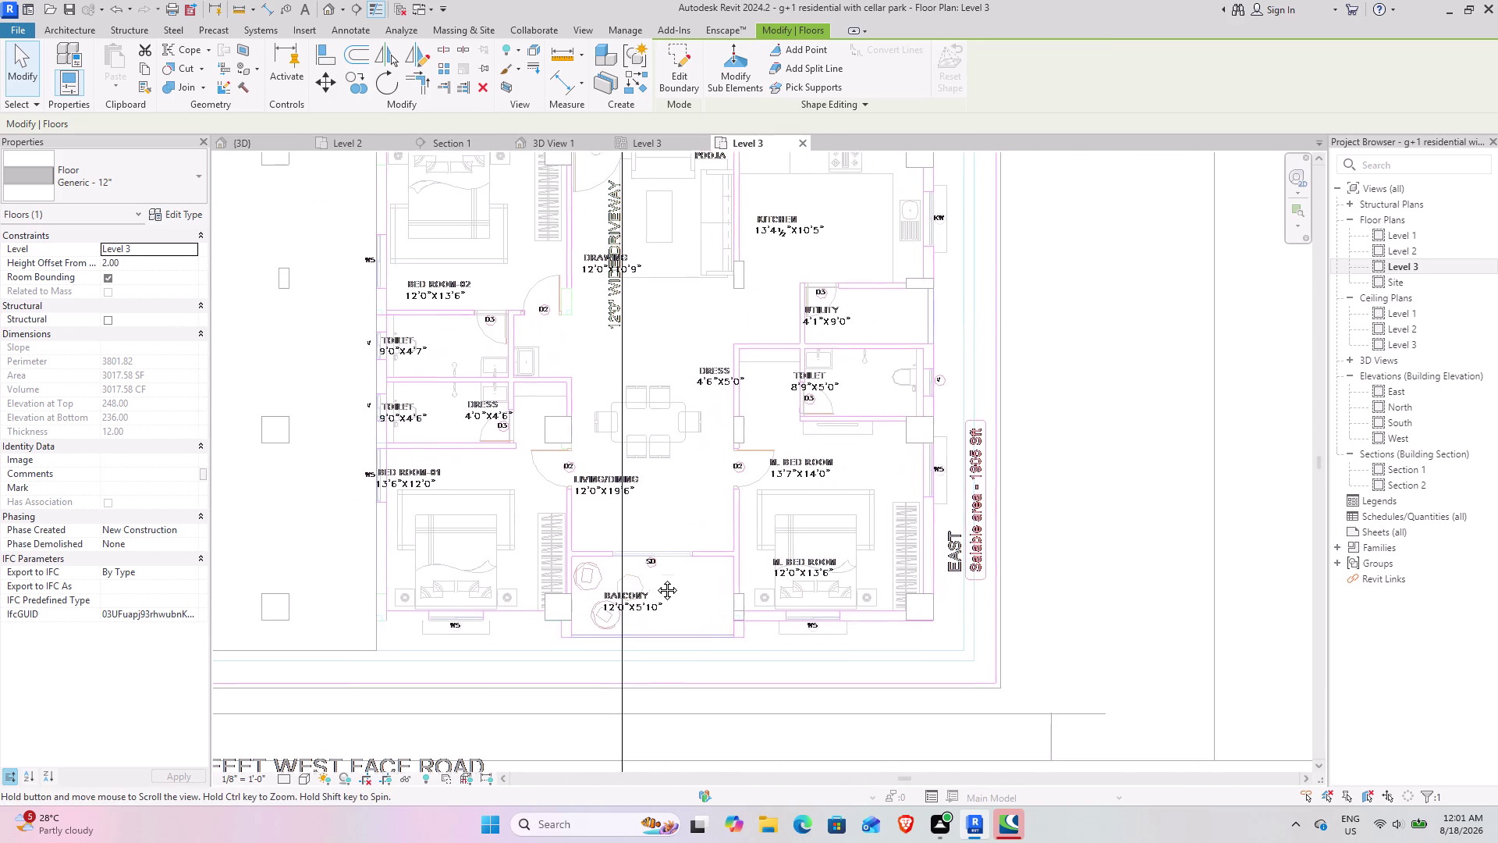
middle_drag(655, 579, 632, 611)
scroll(up, 3)
middle_drag(621, 515, 628, 565)
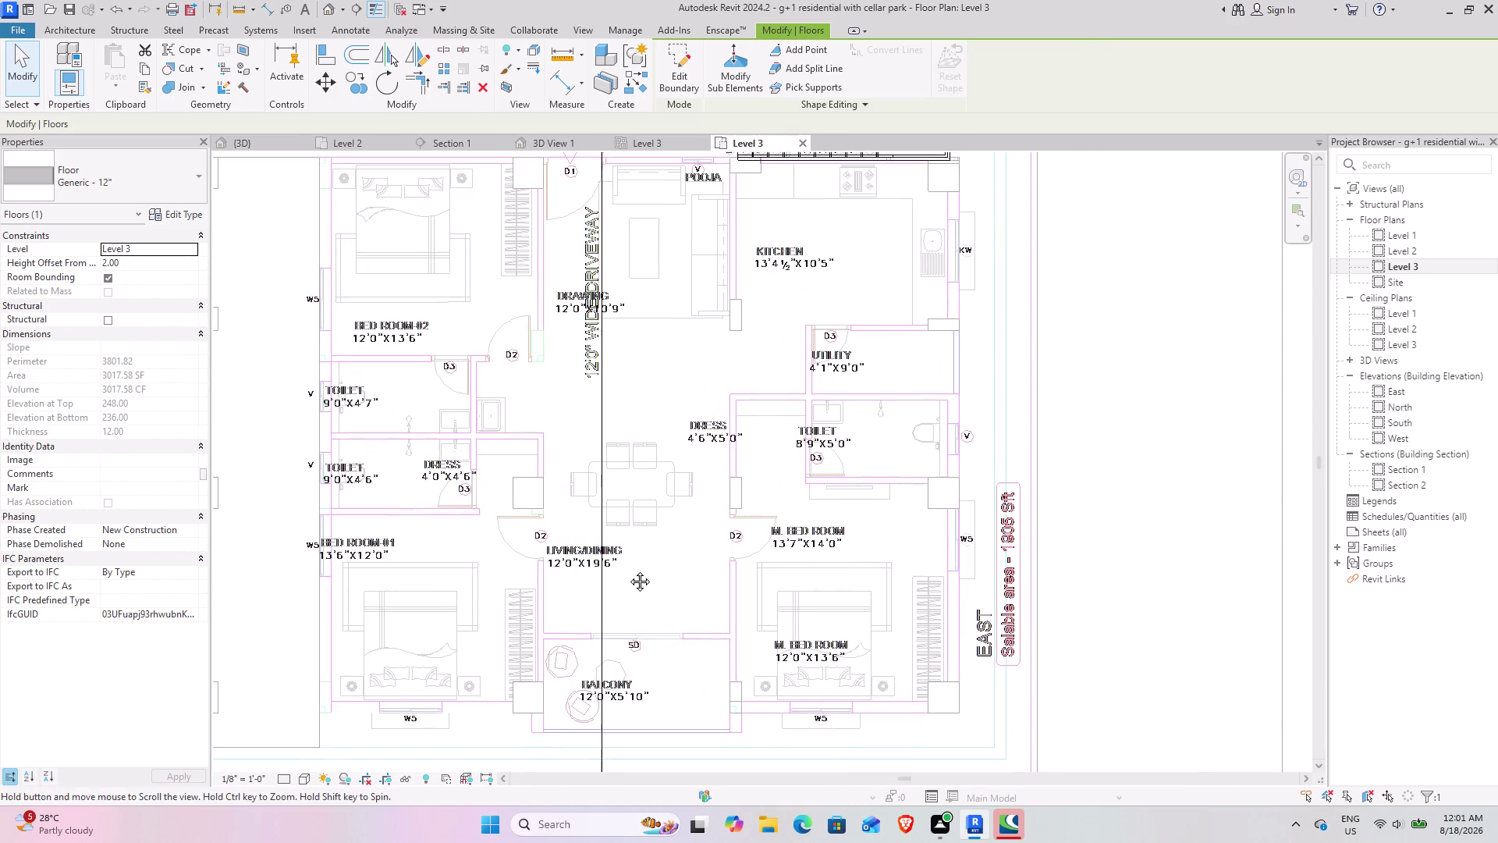
middle_drag(628, 565, 629, 570)
scroll(down, 3)
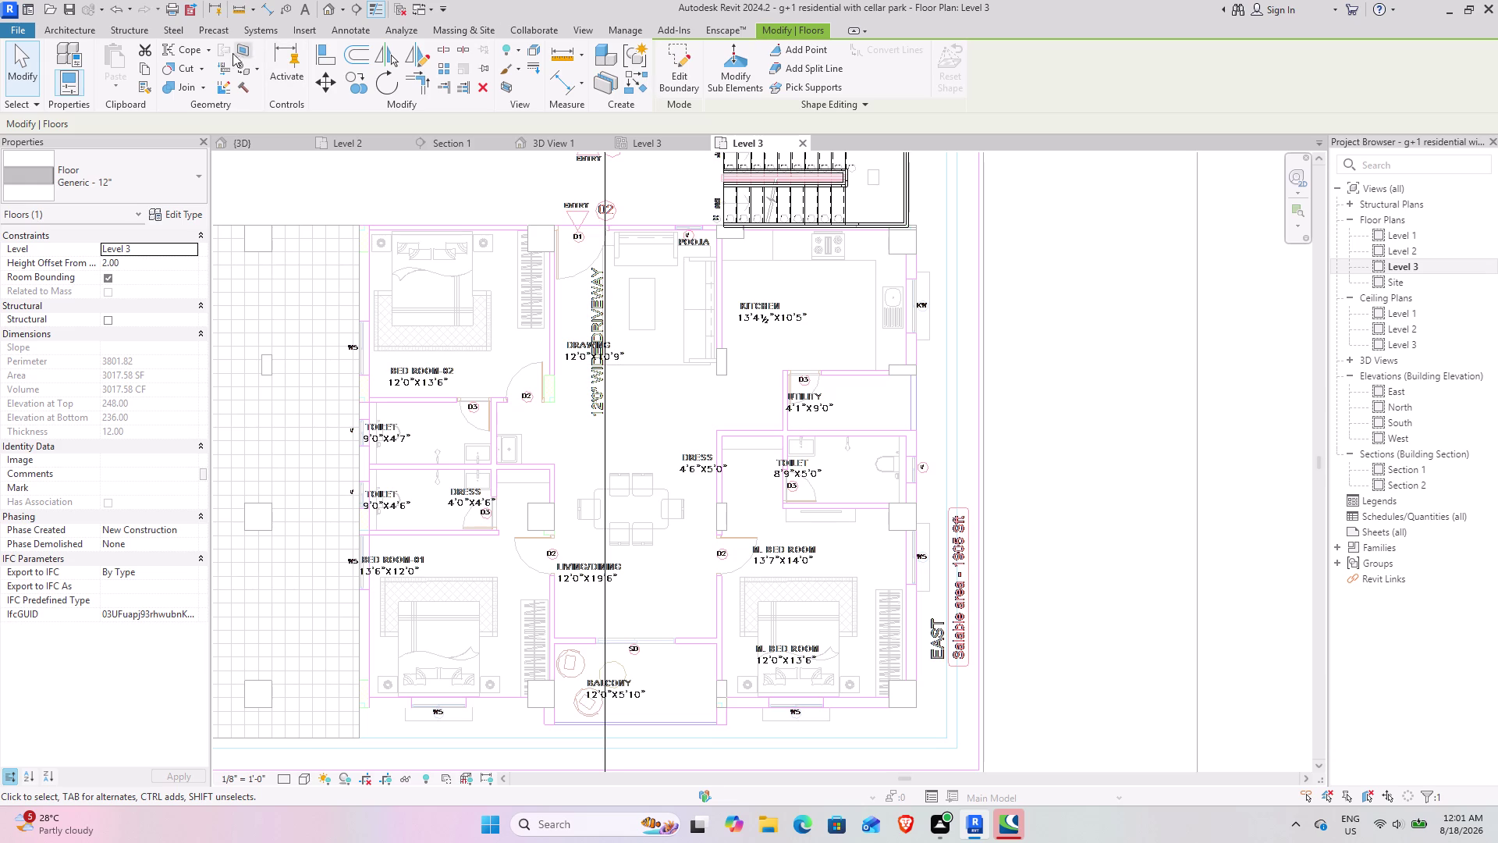
click(672, 73)
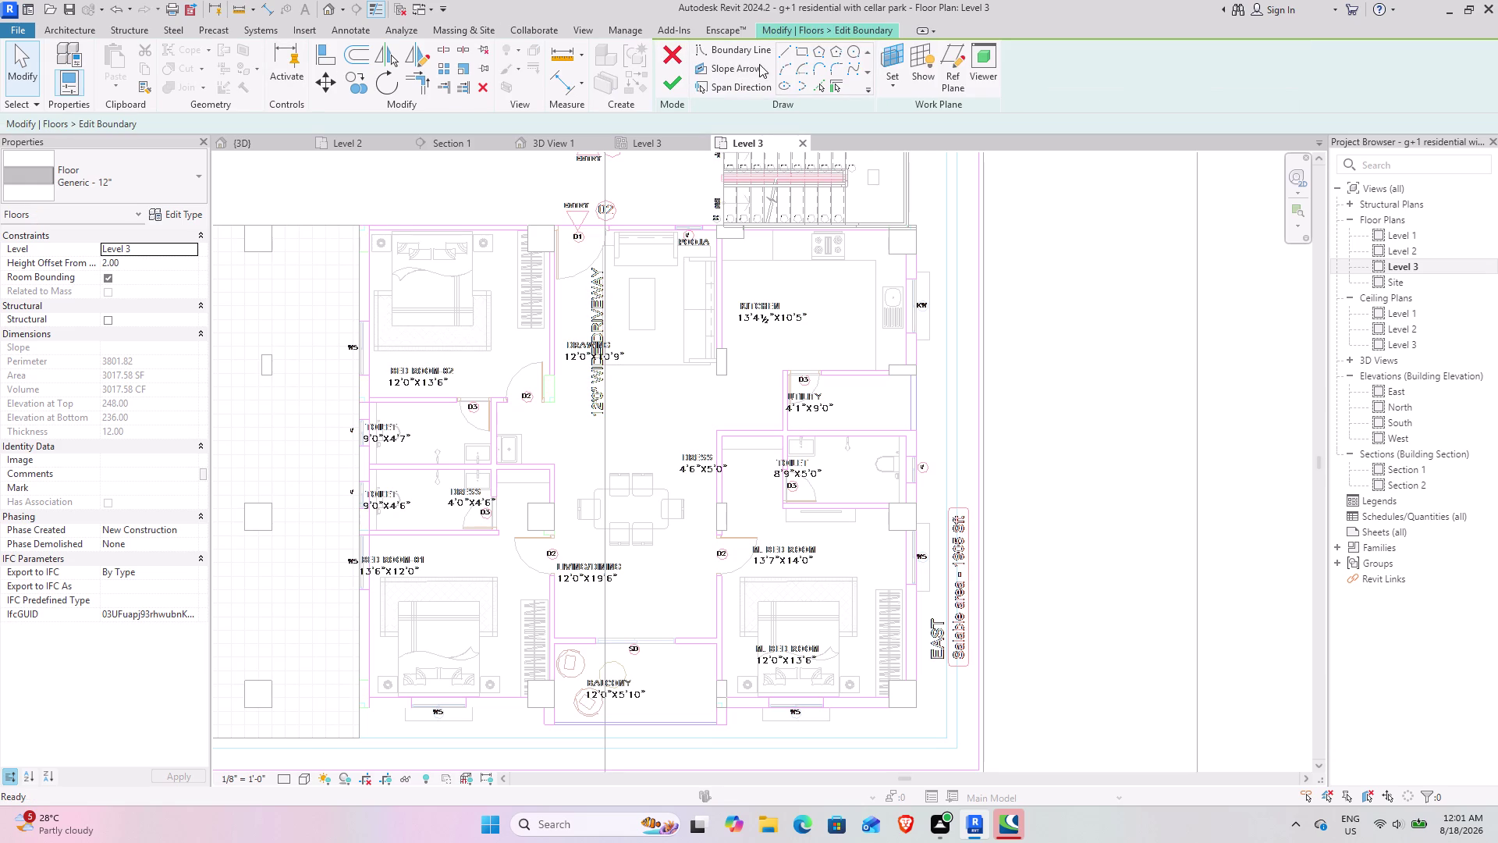
Sketch a rectangular boundary around the lower parking block and select the overlapping top line.
click(799, 53)
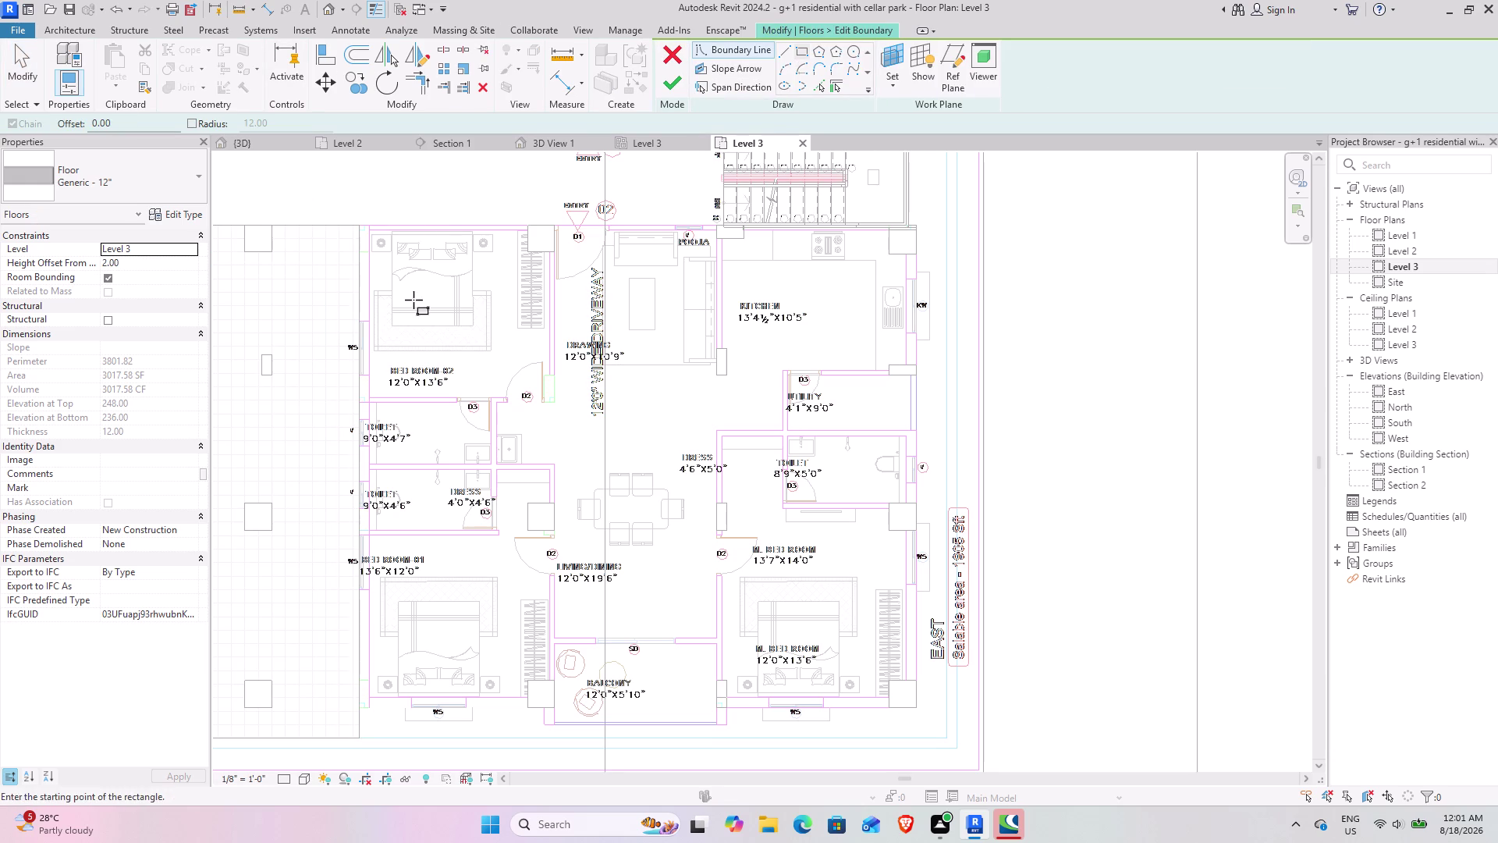
scroll(down, 3)
middle_drag(390, 298, 654, 371)
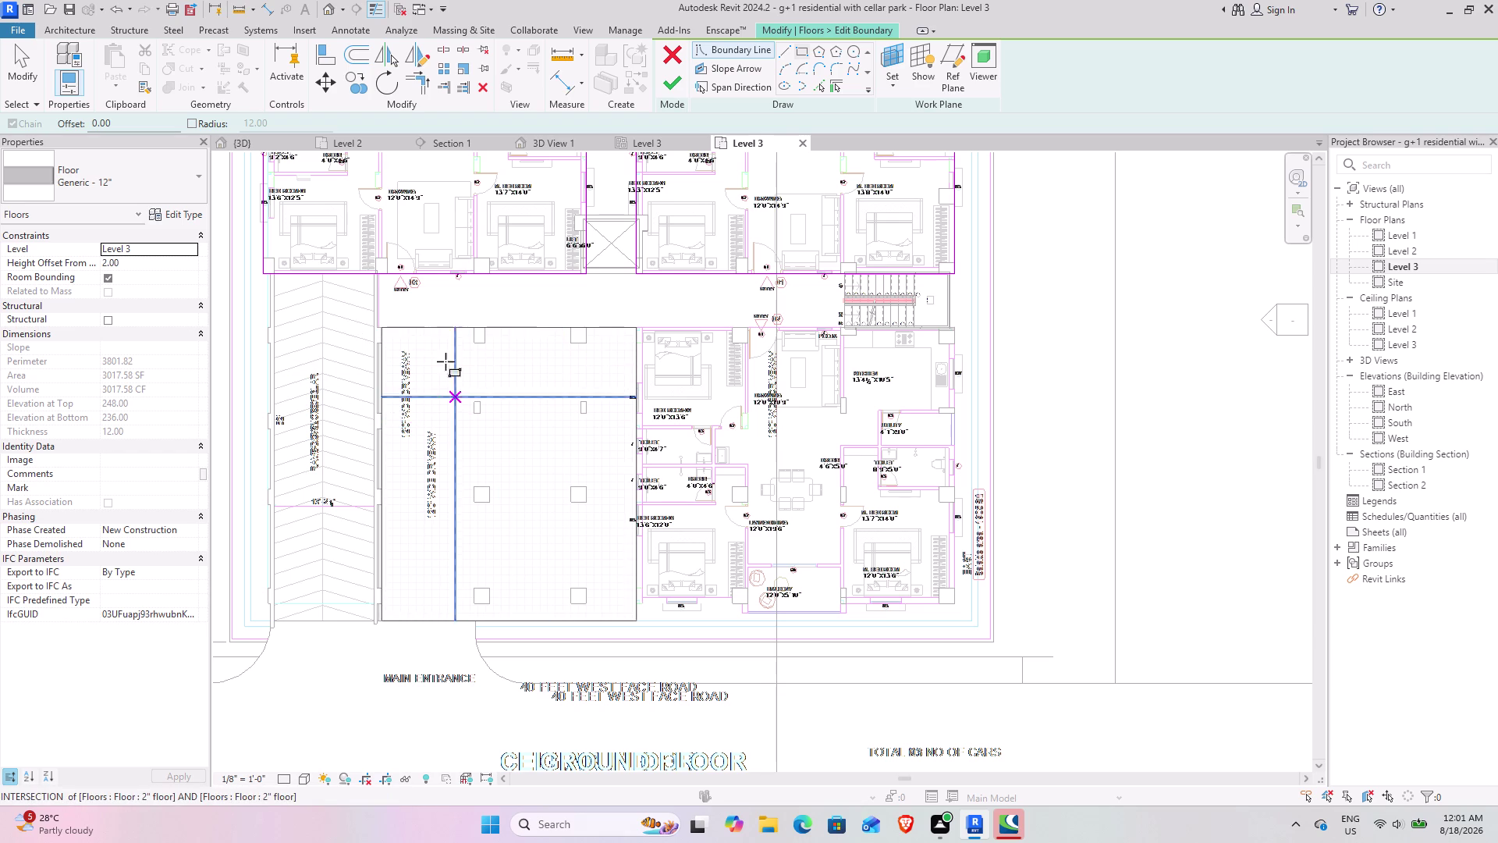
click(952, 604)
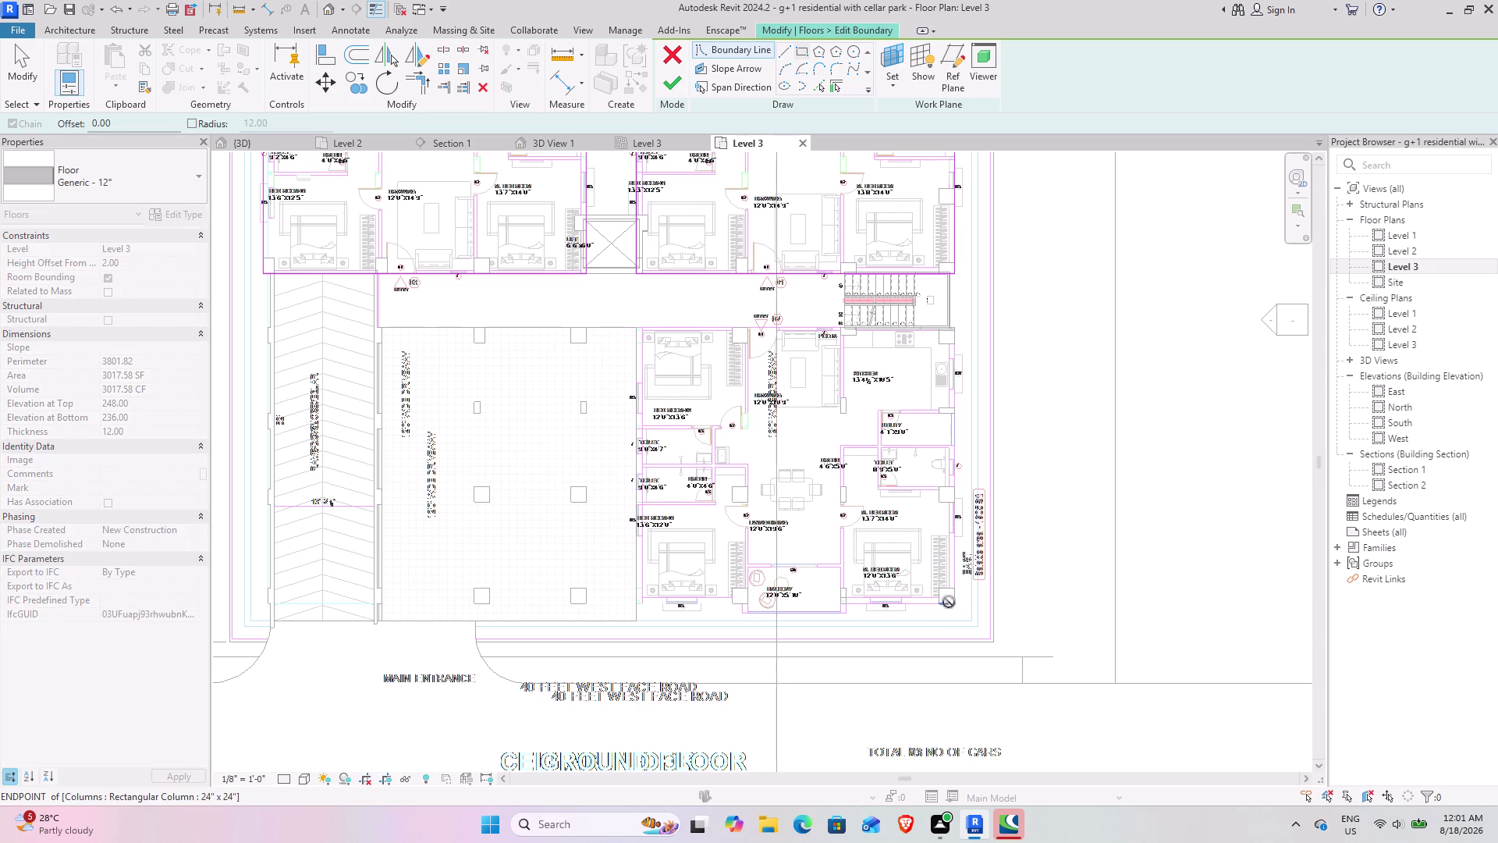
click(260, 278)
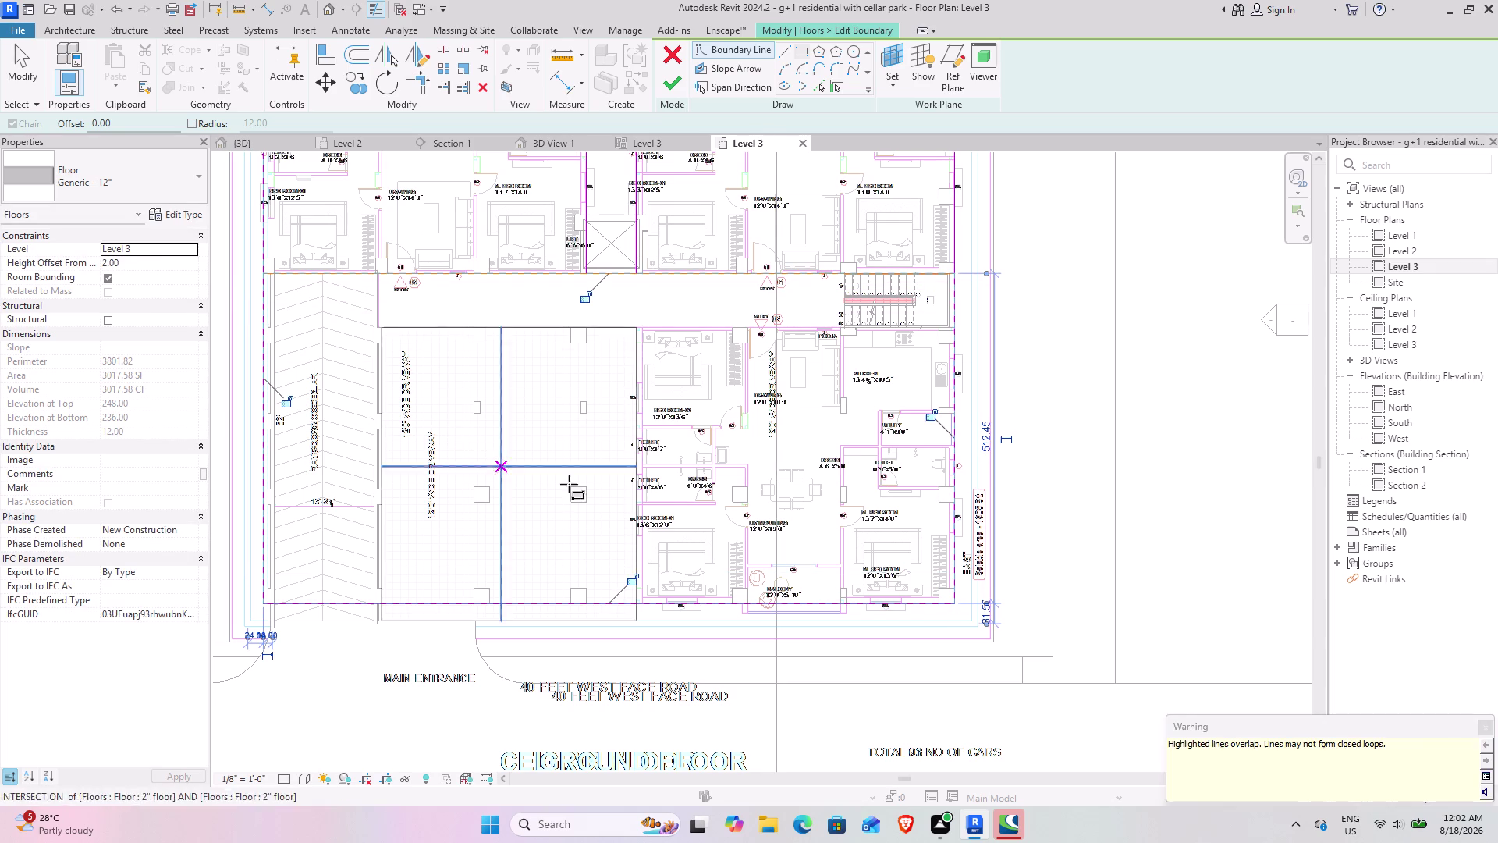
click(1483, 729)
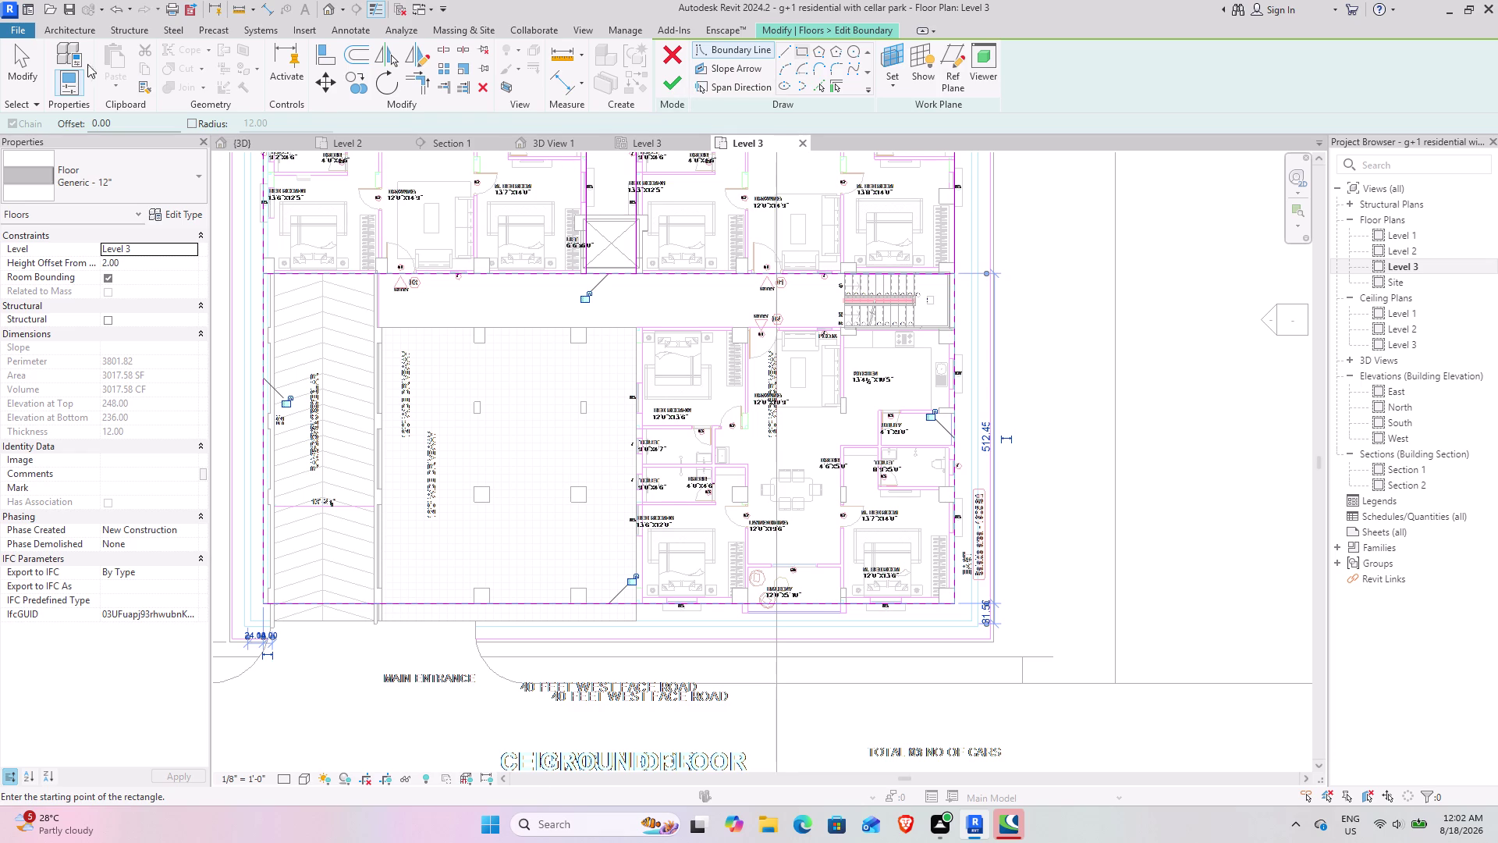
click(10, 68)
click(448, 272)
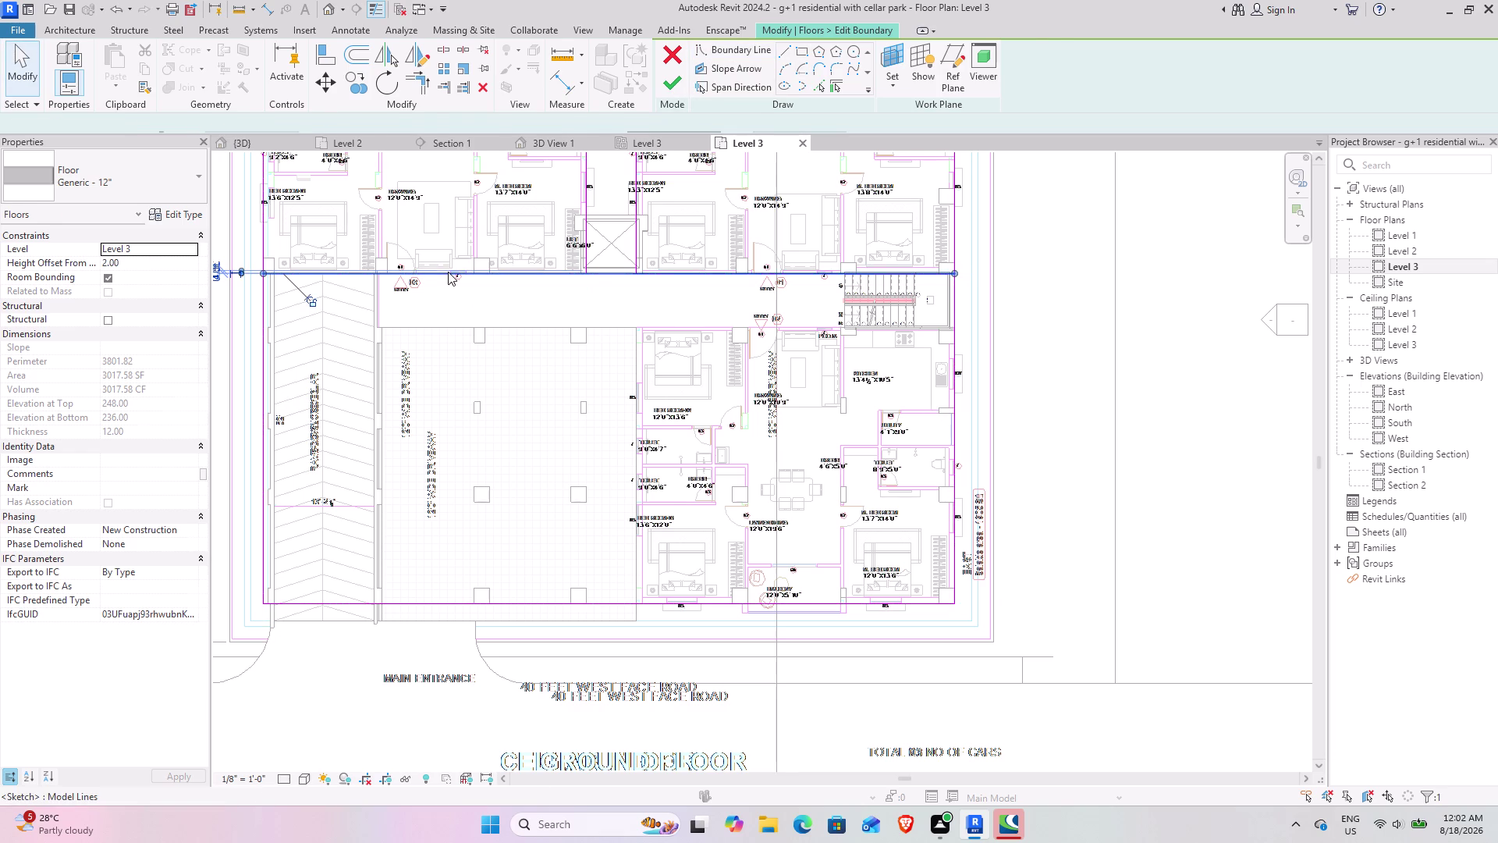
click(483, 95)
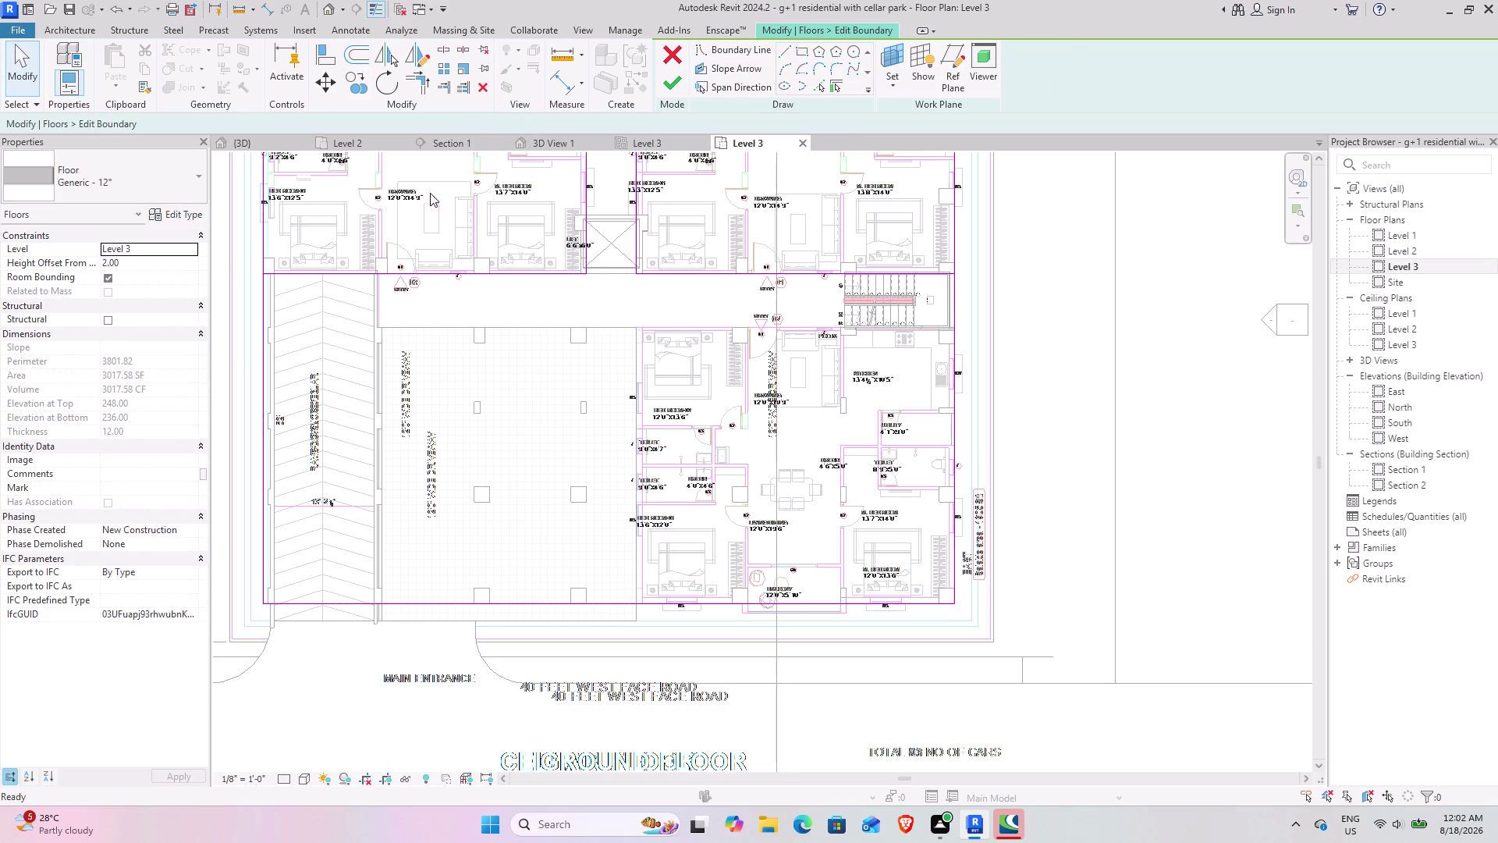
Select the corridor-edge sketch lines running from the lift shaft toward the staircase for reshaping.
scroll(up, 3)
scroll(down, 3)
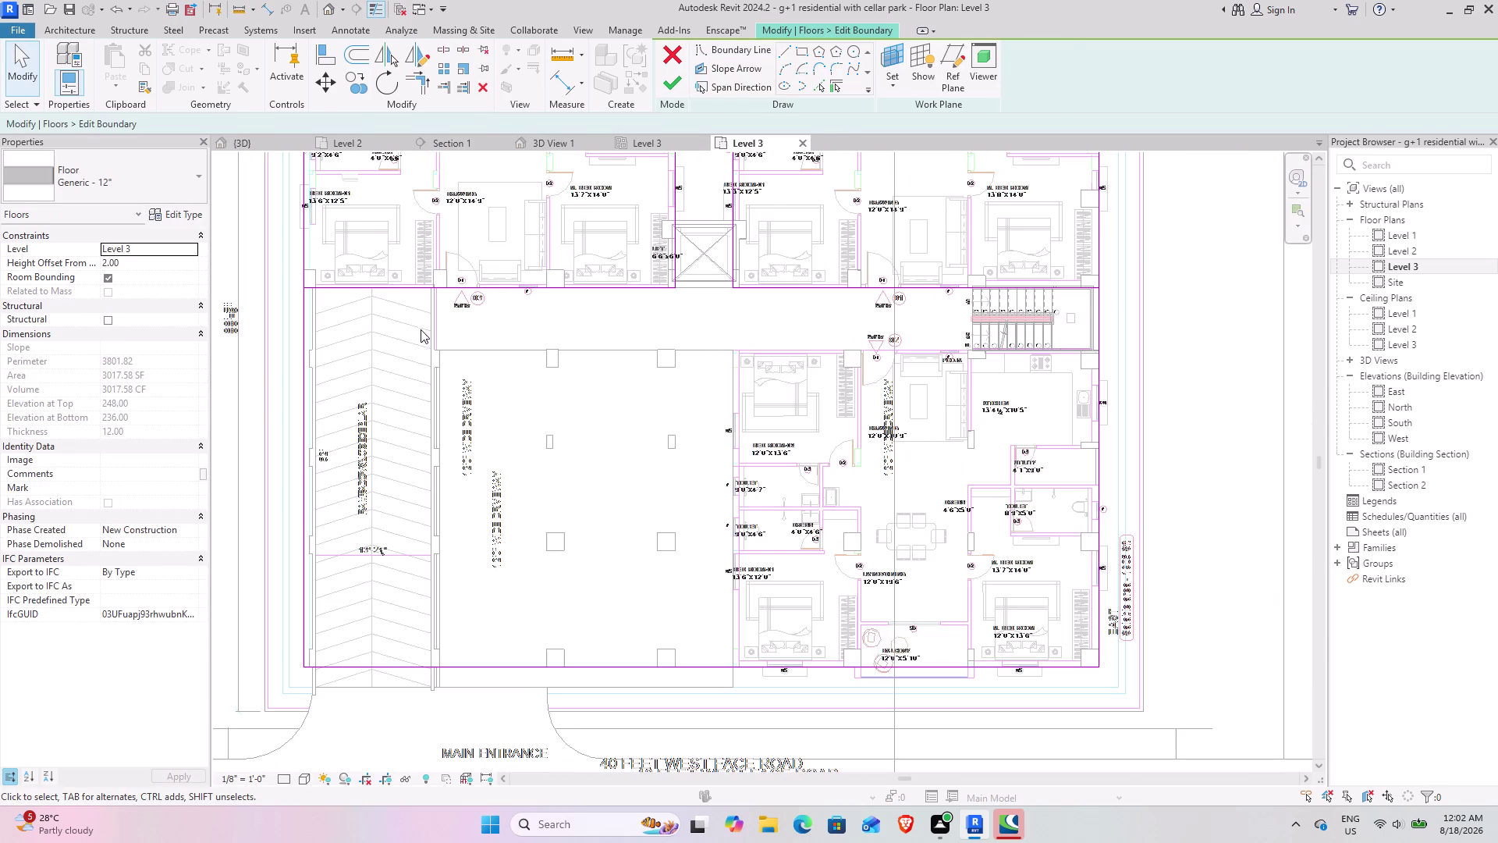
middle_drag(722, 404, 619, 427)
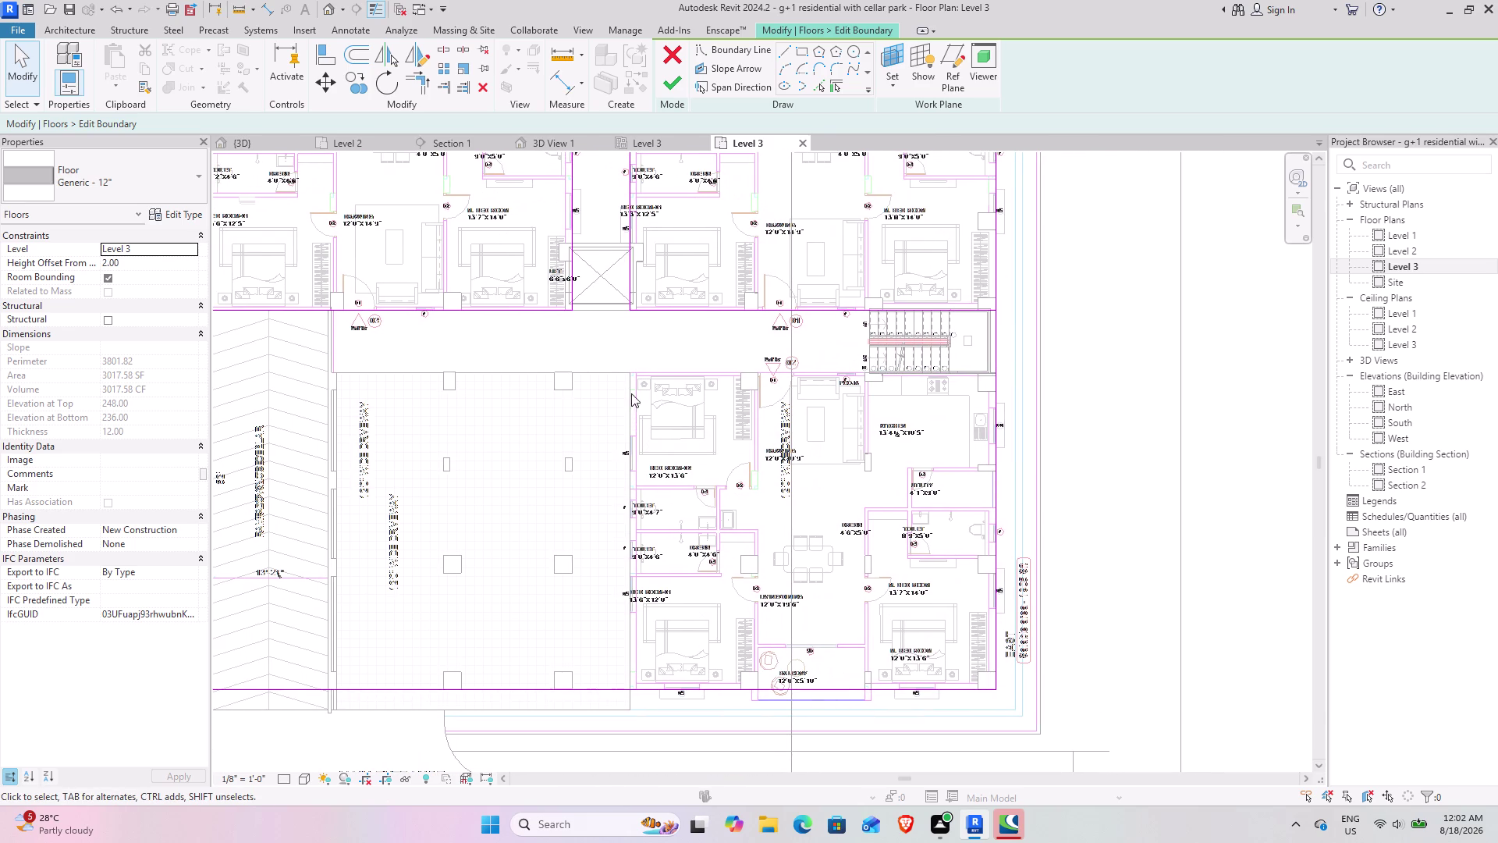
middle_drag(548, 339, 660, 422)
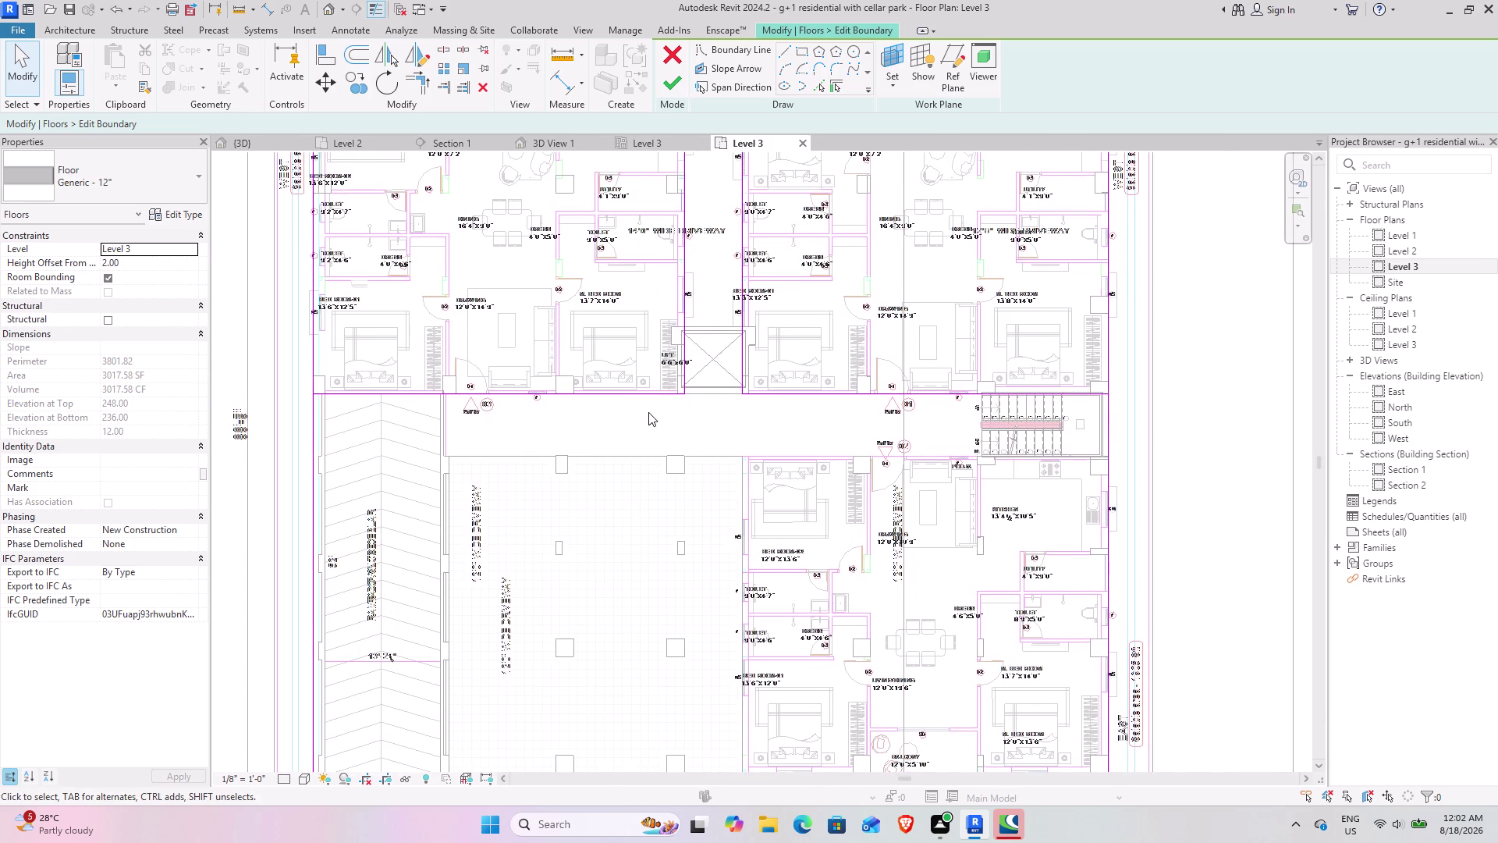
middle_drag(642, 412, 622, 456)
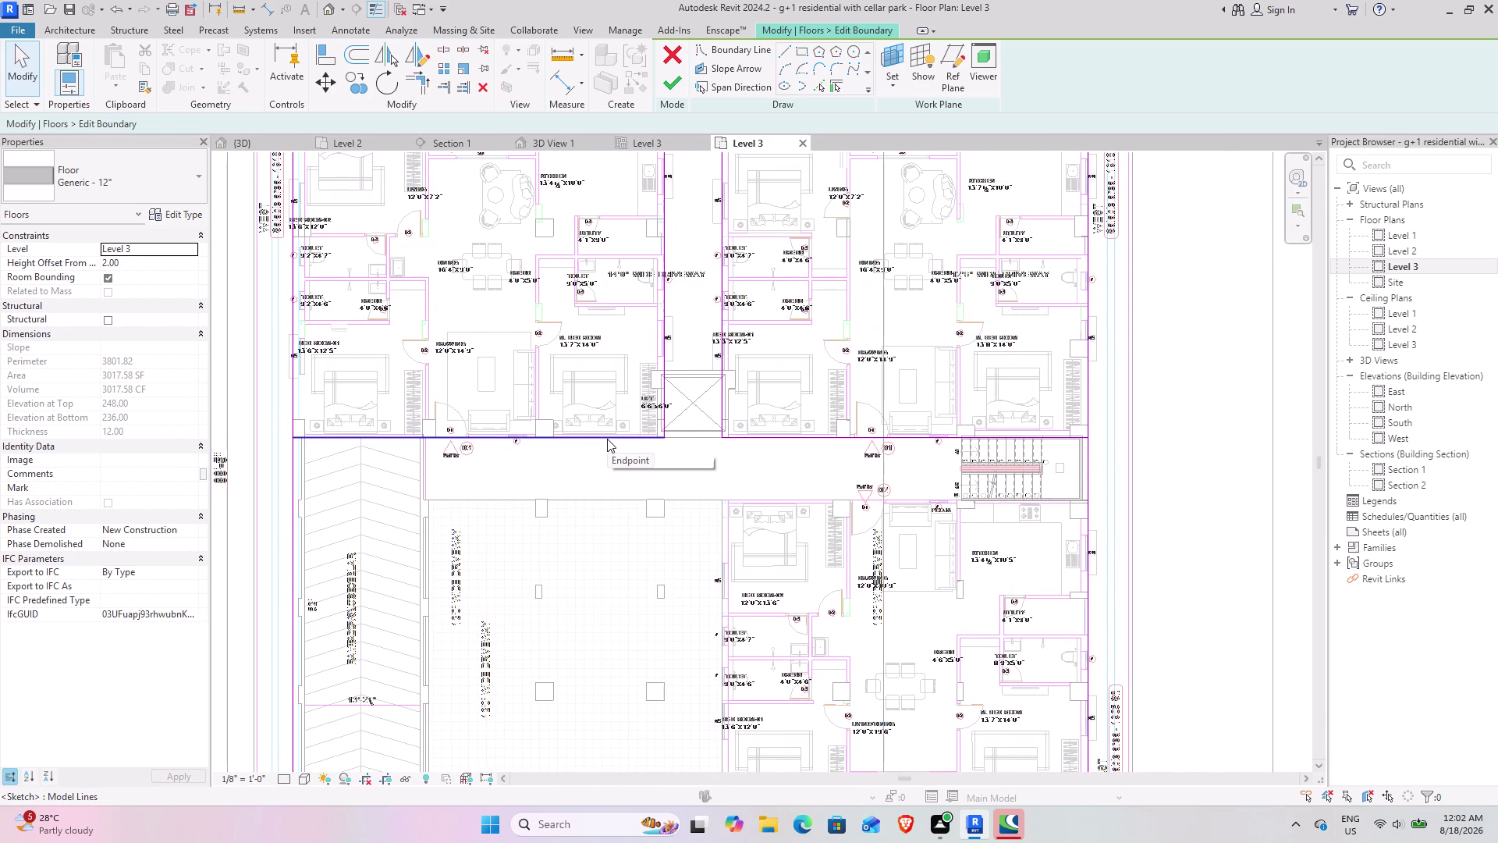
click(607, 438)
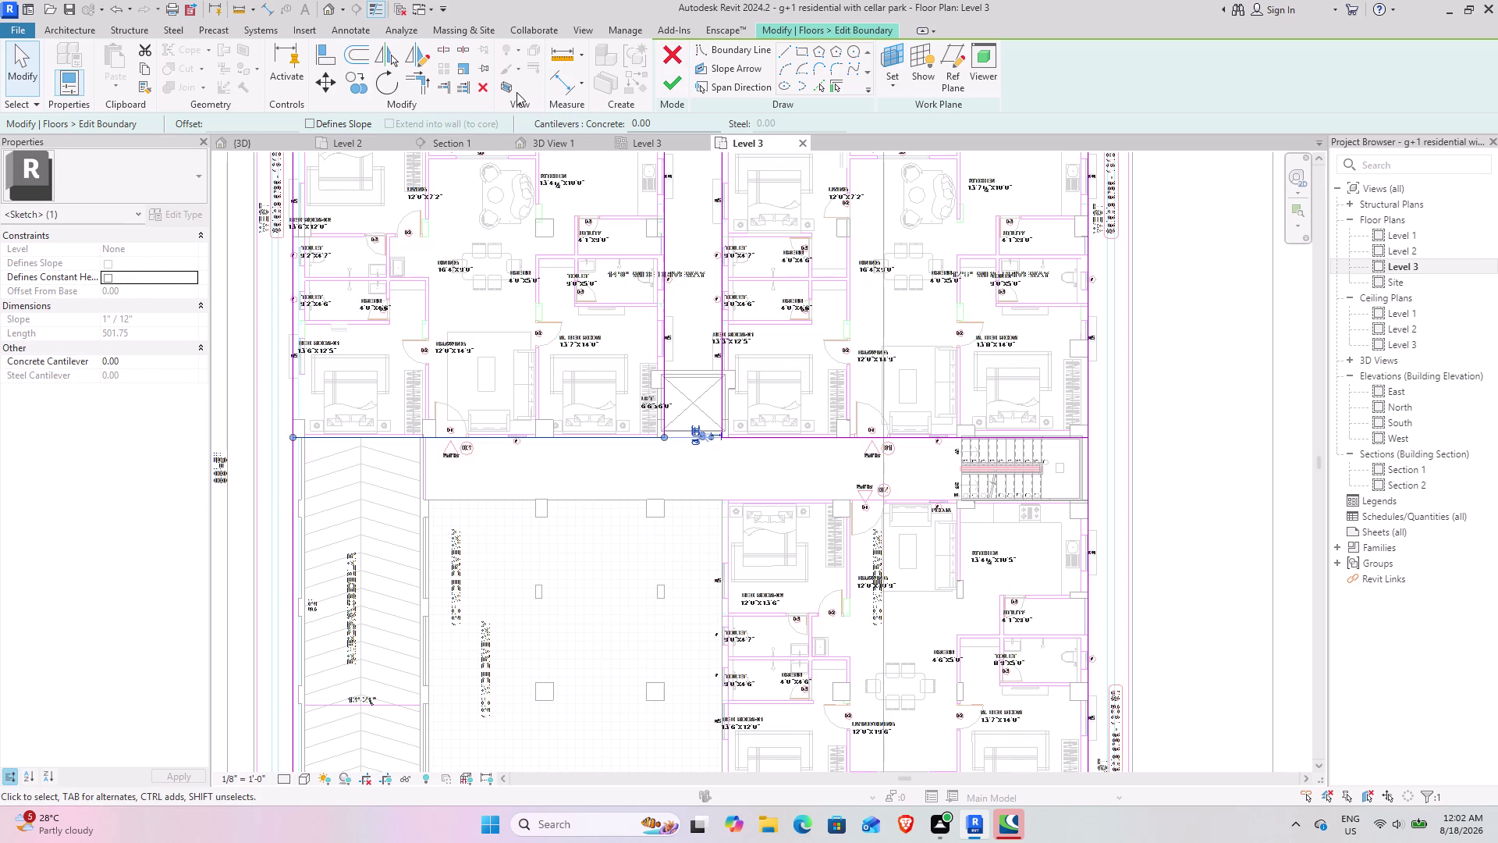
click(483, 93)
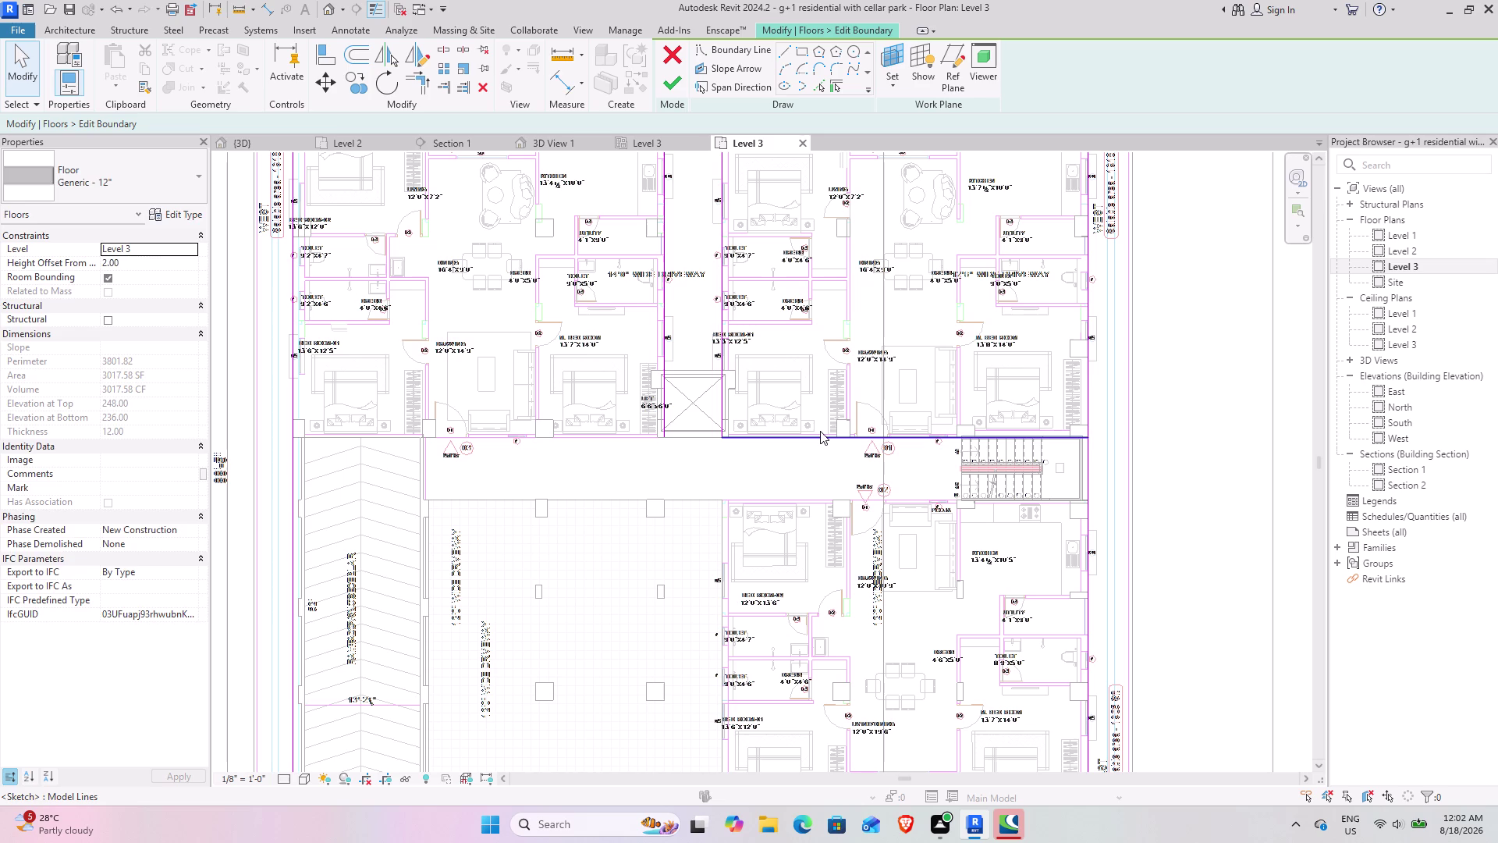
click(820, 431)
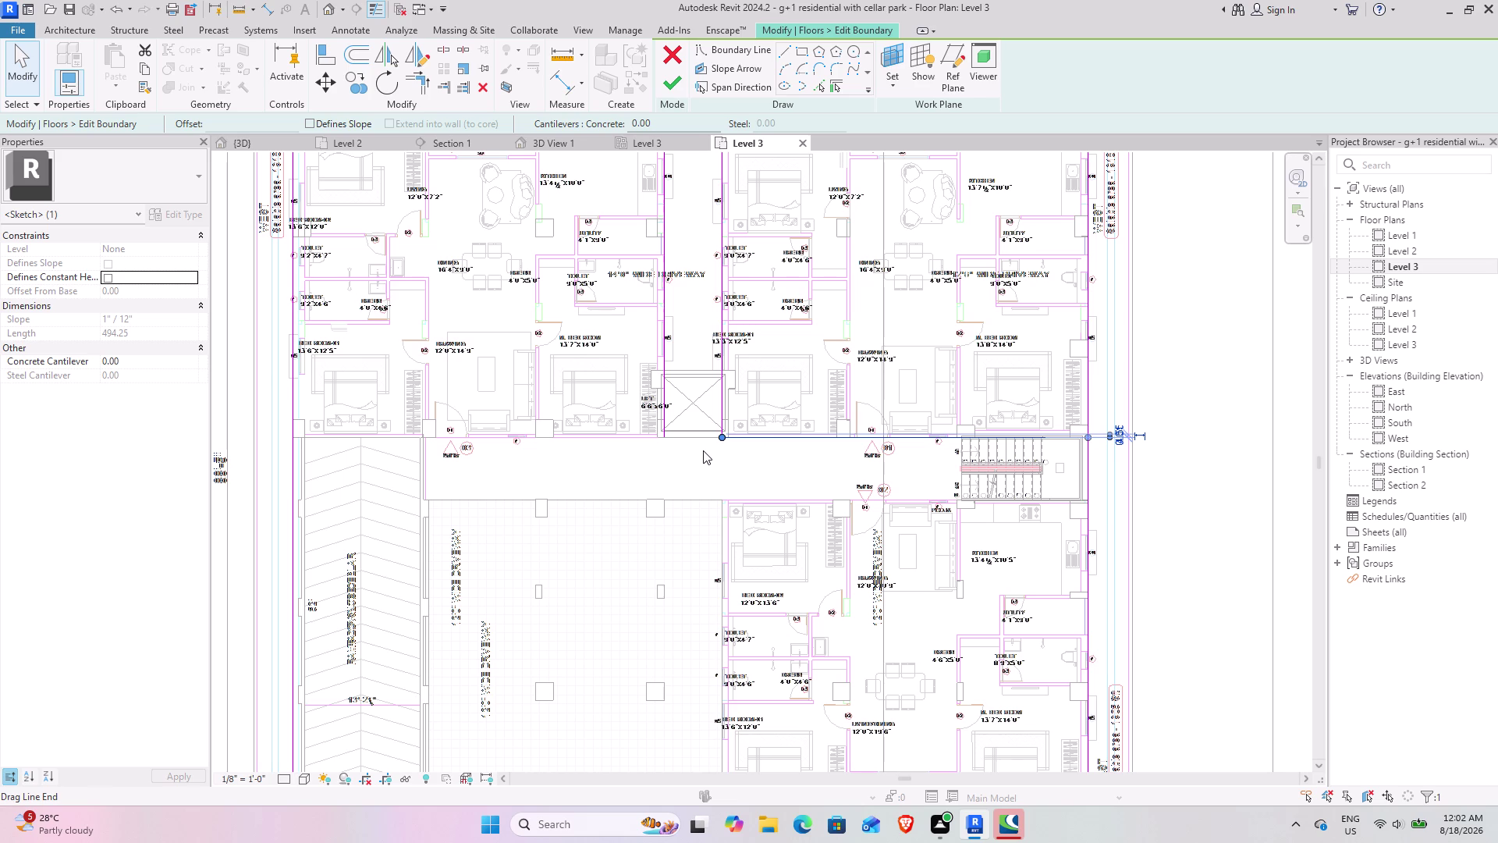
click(479, 84)
scroll(up, 3)
scroll(up, 3)
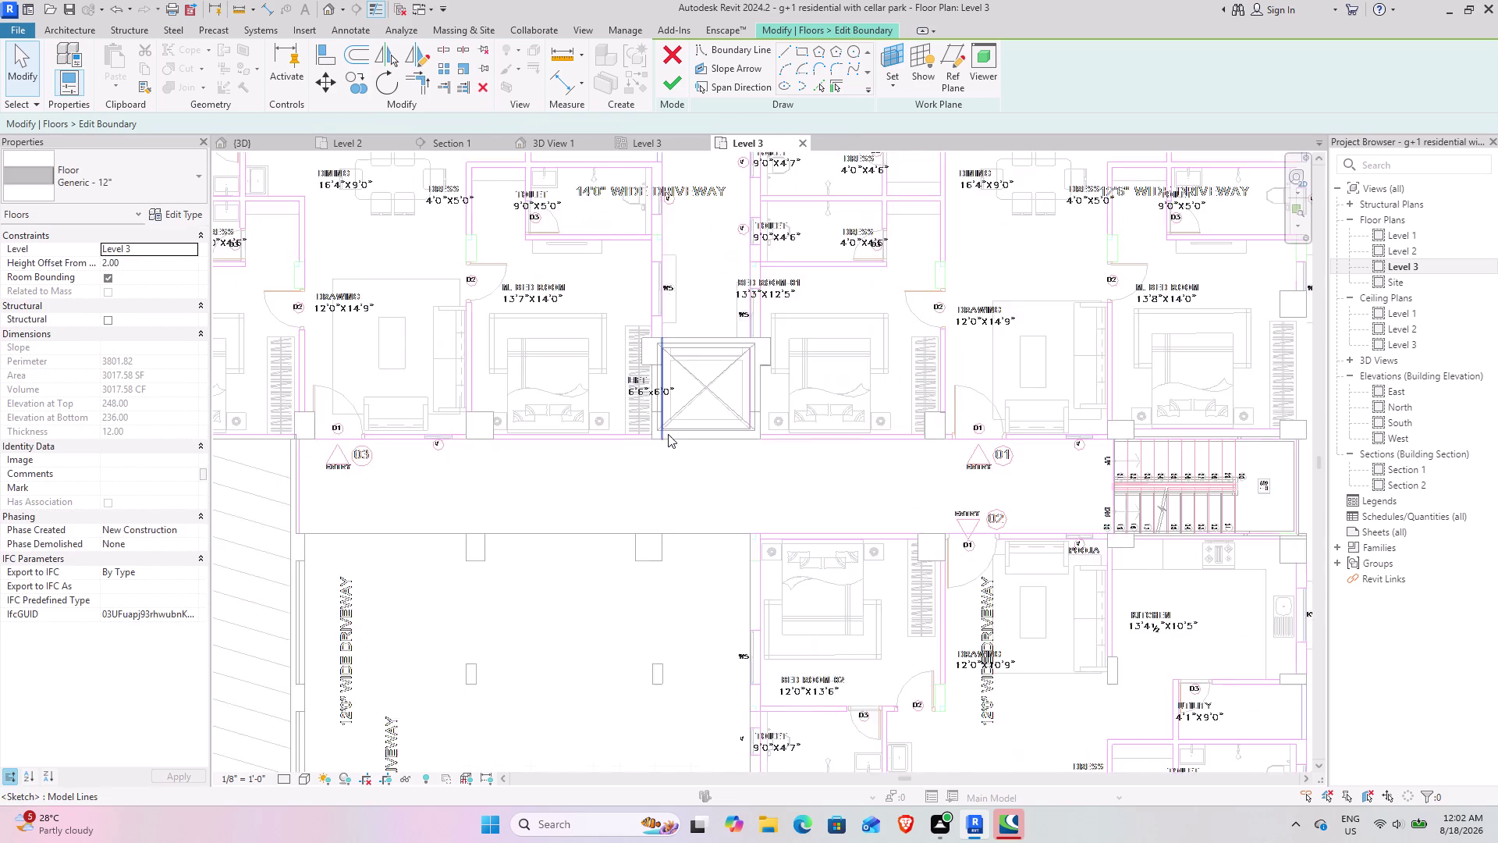
Drag the end of the lift's left-side boundary line to the lift corner.
scroll(up, 3)
middle_drag(698, 430, 639, 493)
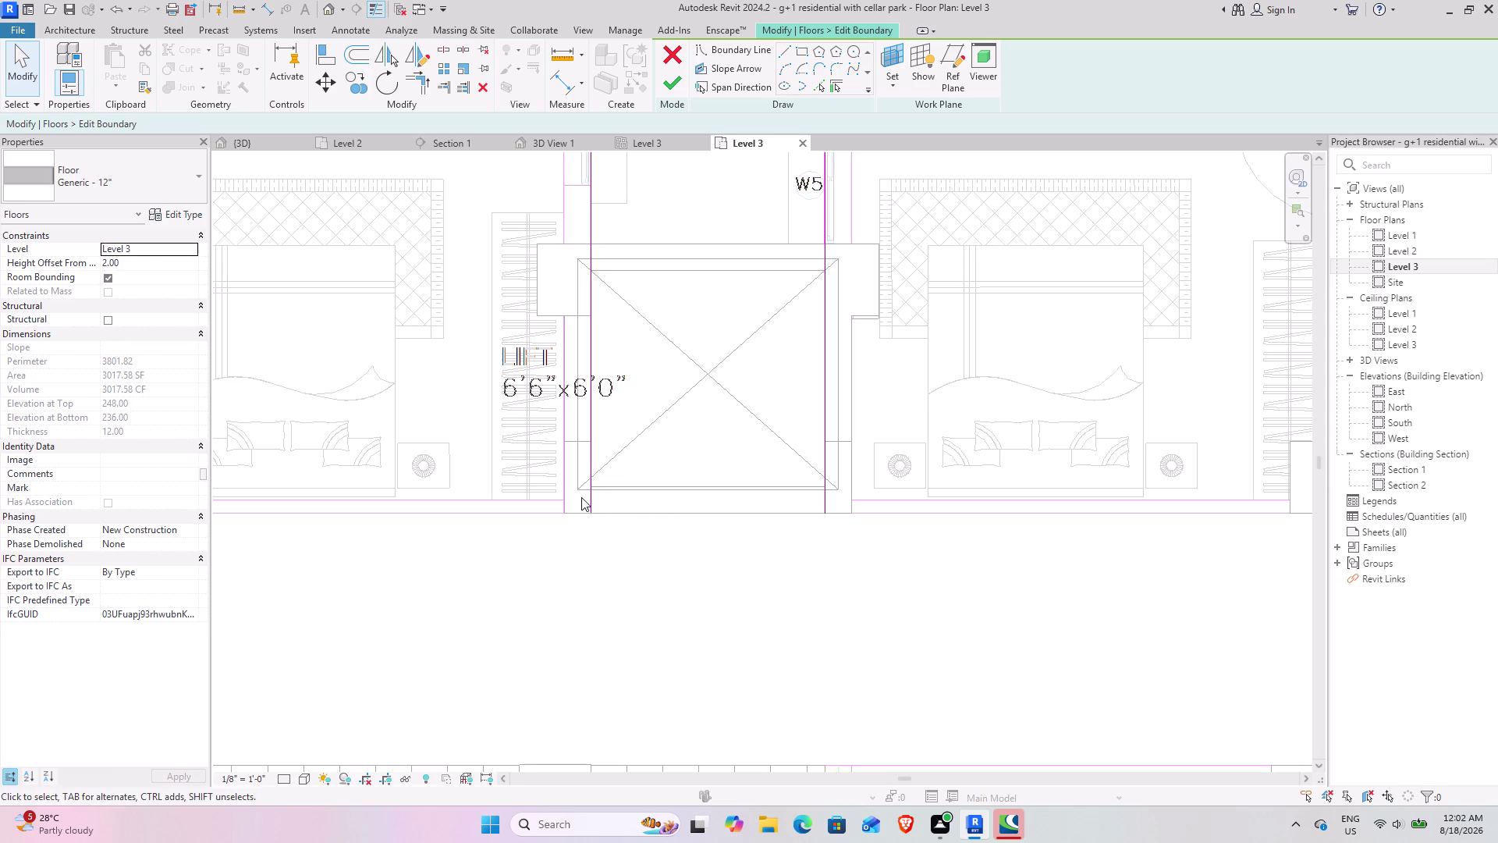
scroll(up, 3)
middle_drag(588, 445, 574, 574)
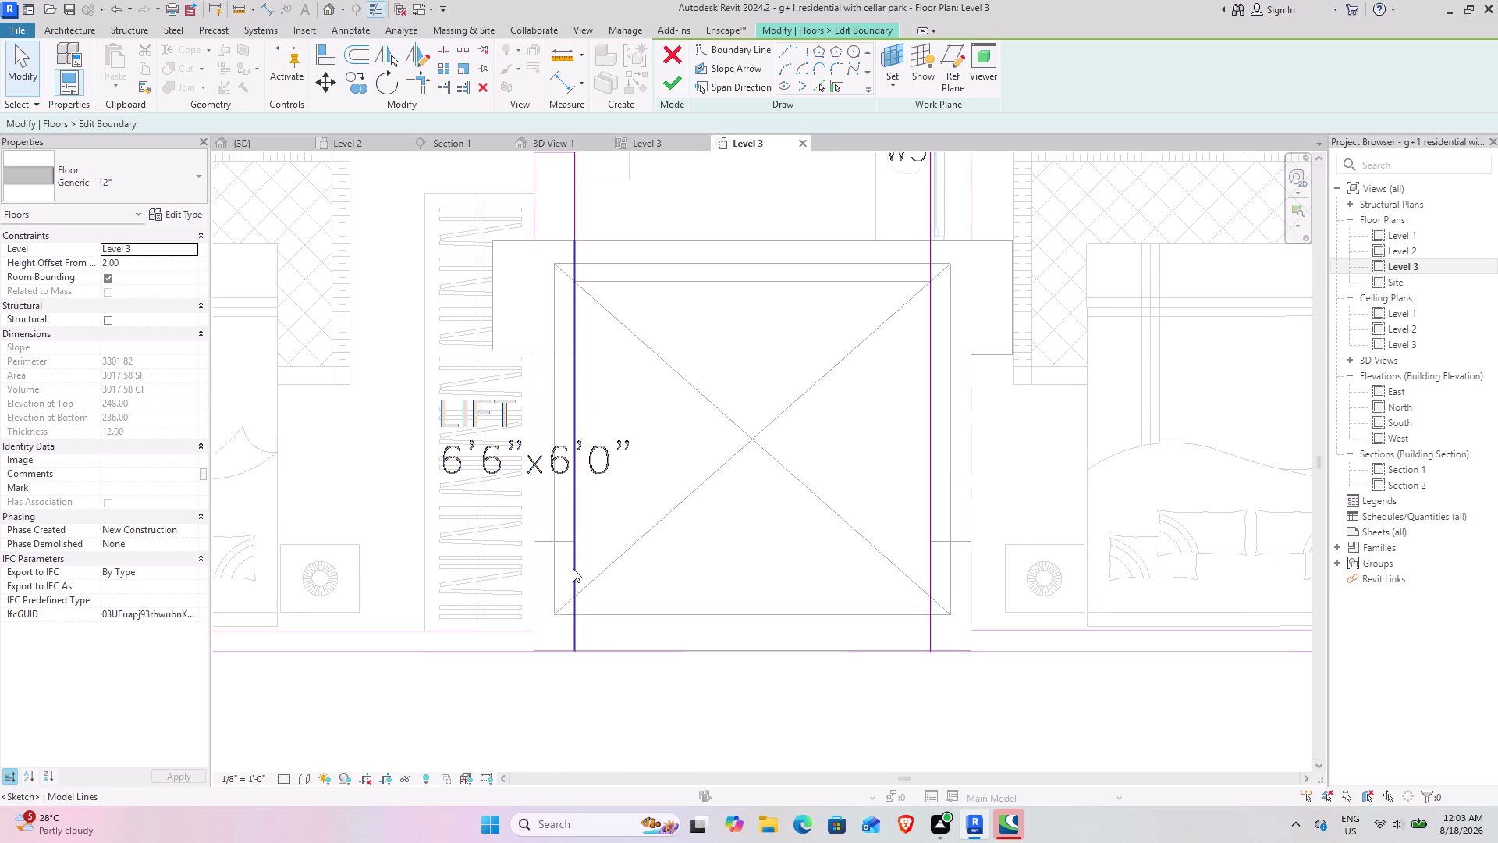
scroll(down, 3)
middle_drag(689, 558, 672, 513)
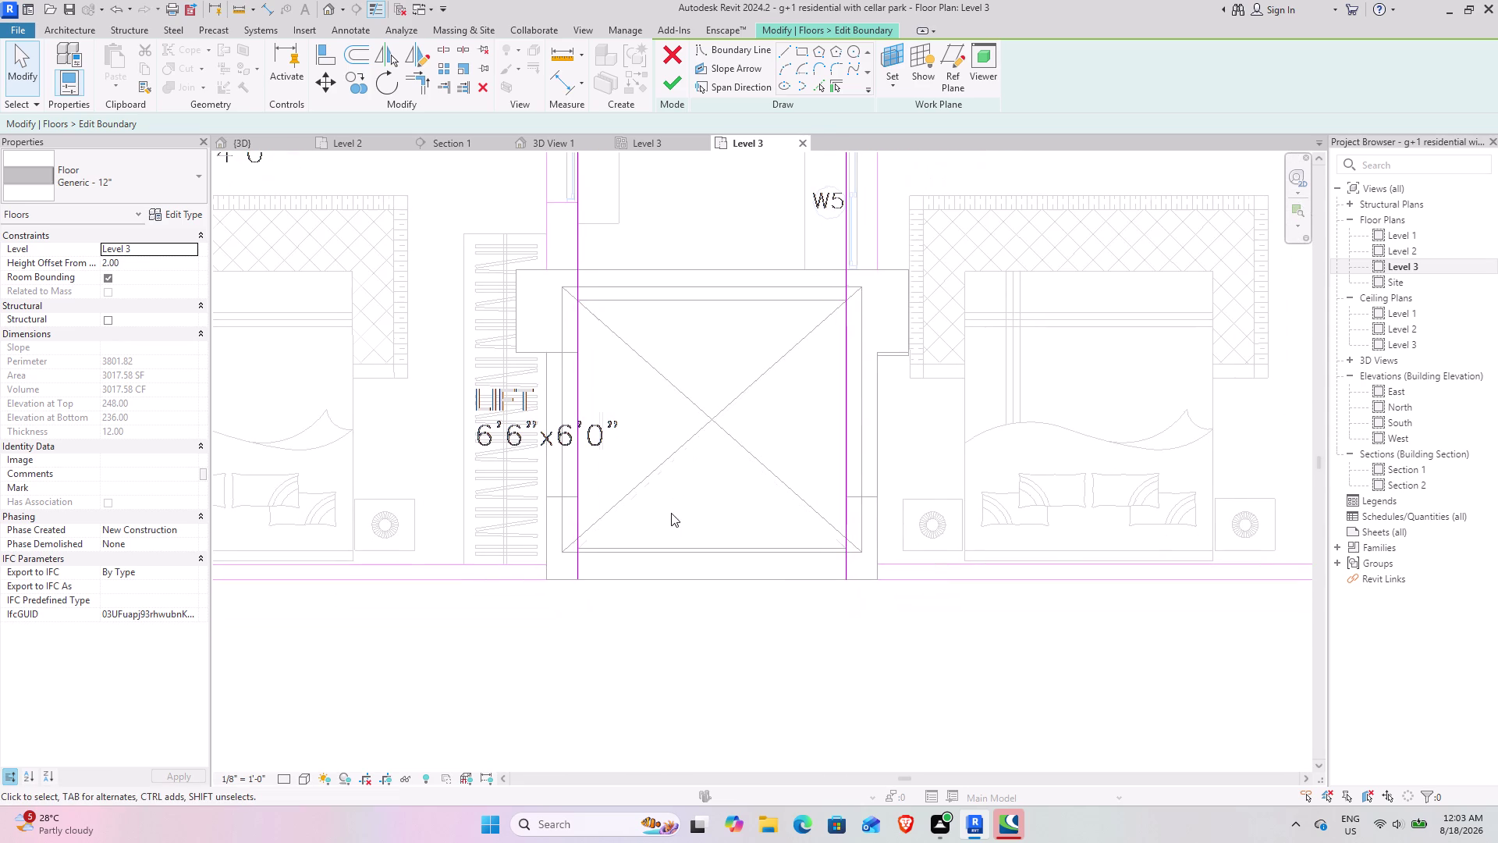
click(585, 566)
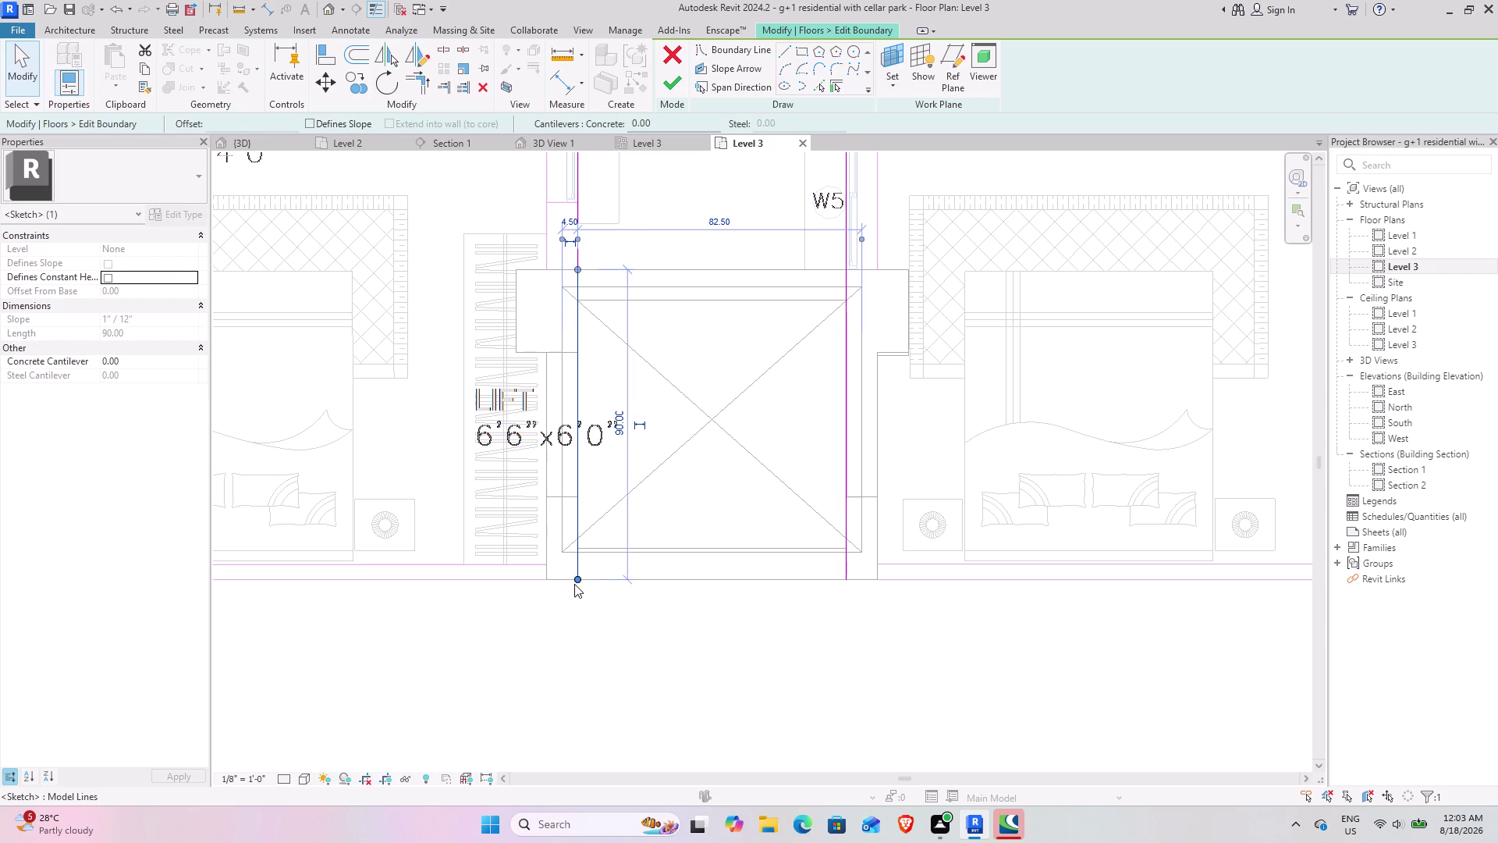
scroll(up, 3)
scroll(up, 3)
drag(582, 581, 583, 554)
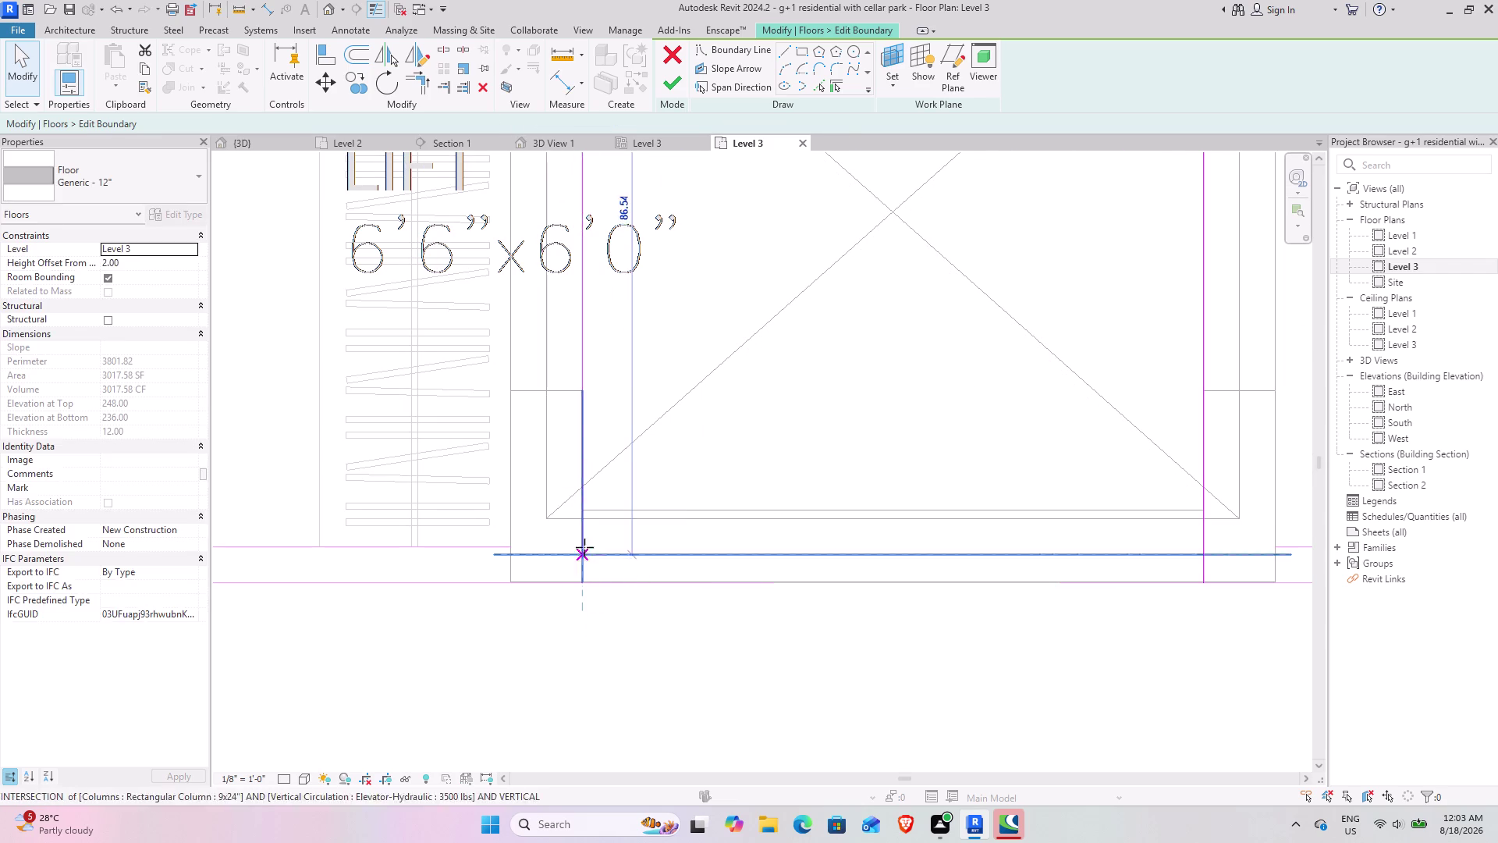
drag(583, 554, 585, 520)
Pull the end of the lift's right-side boundary line to the lift base corner.
middle_drag(944, 544, 689, 548)
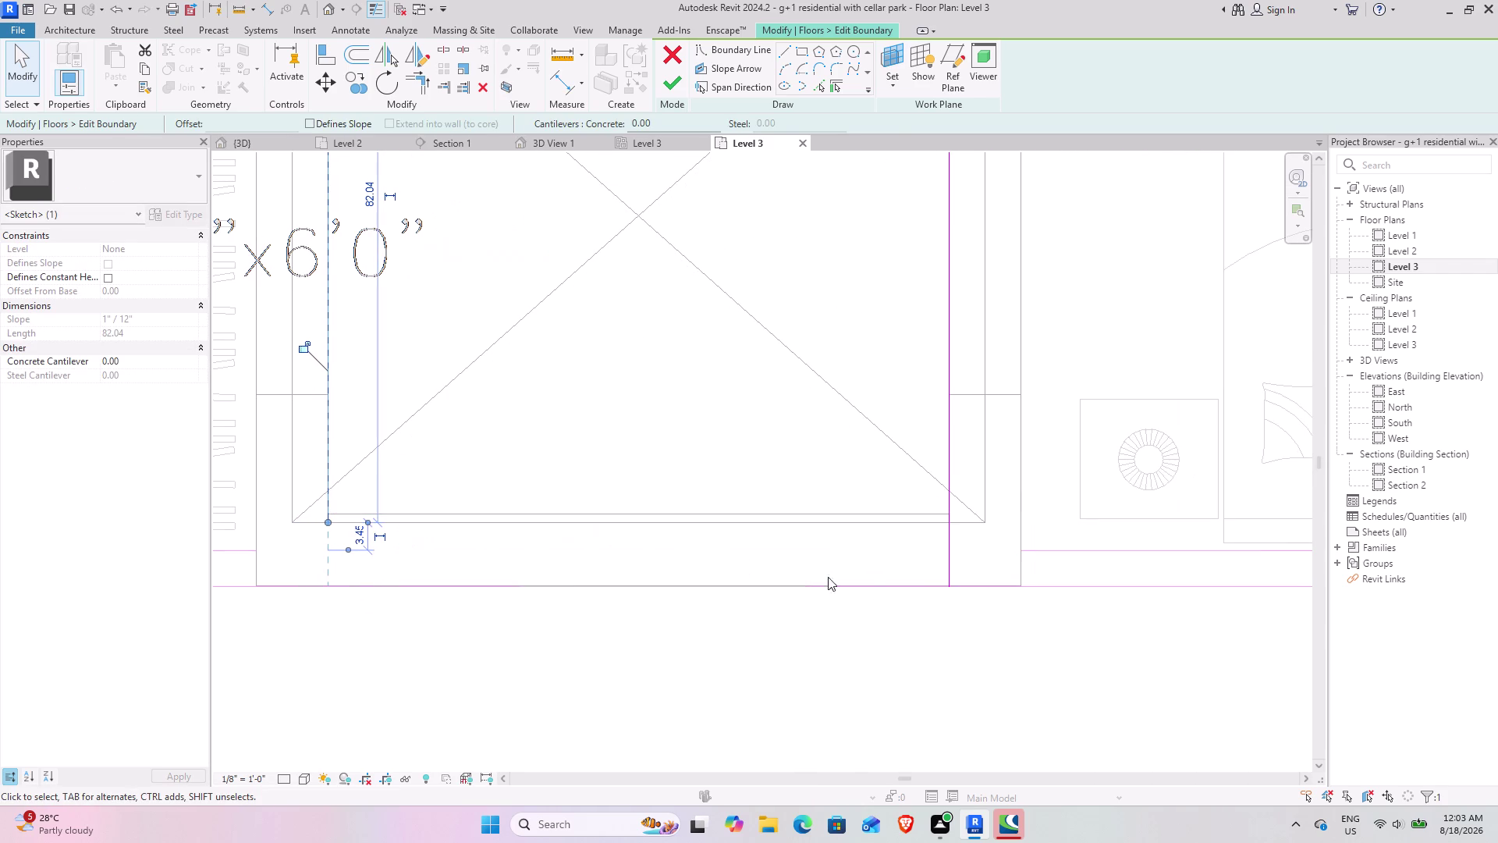
click(952, 568)
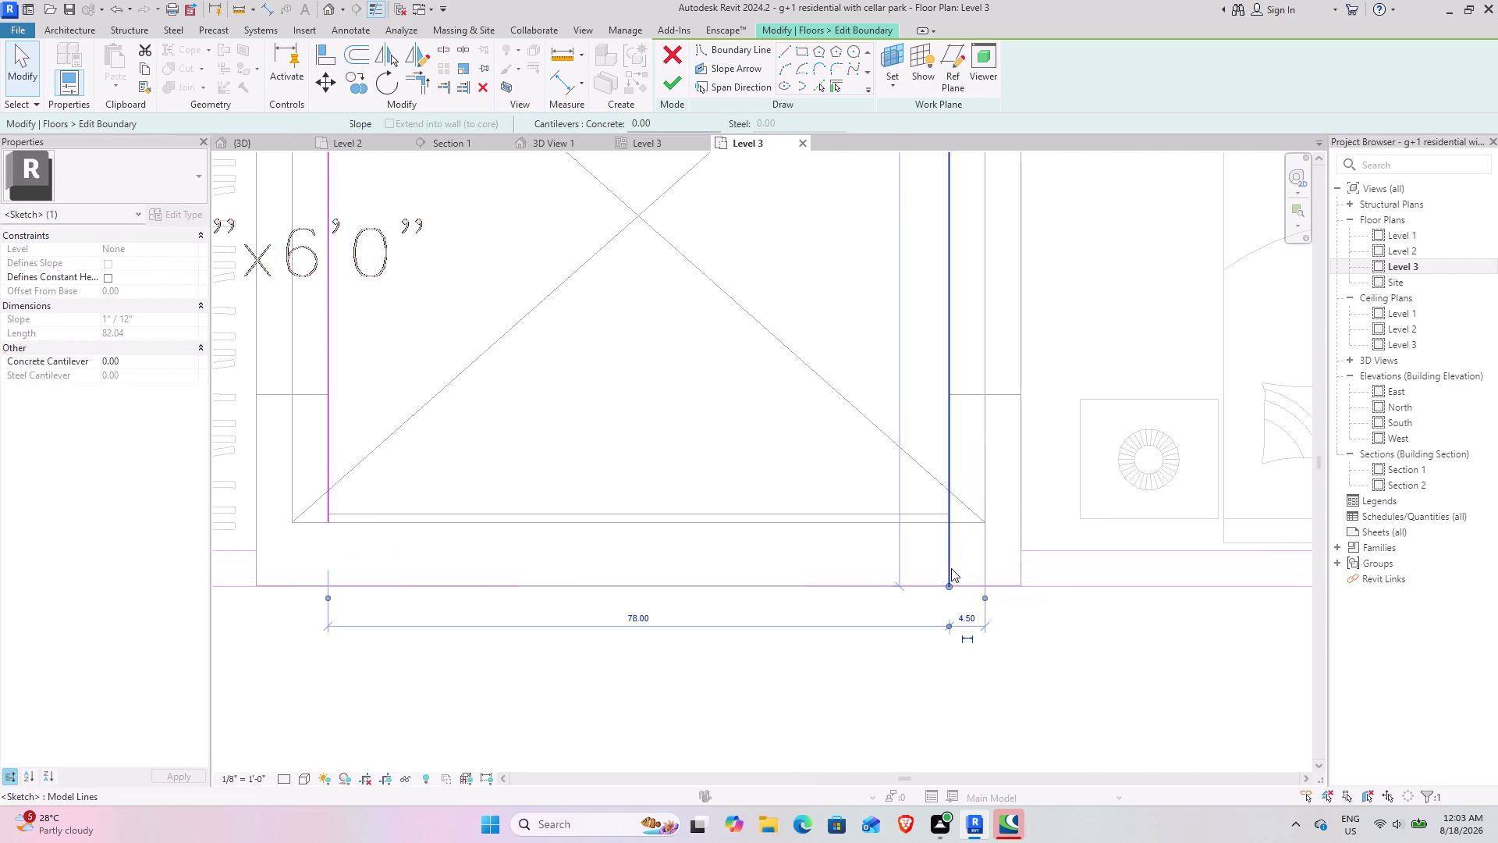
drag(950, 586, 949, 522)
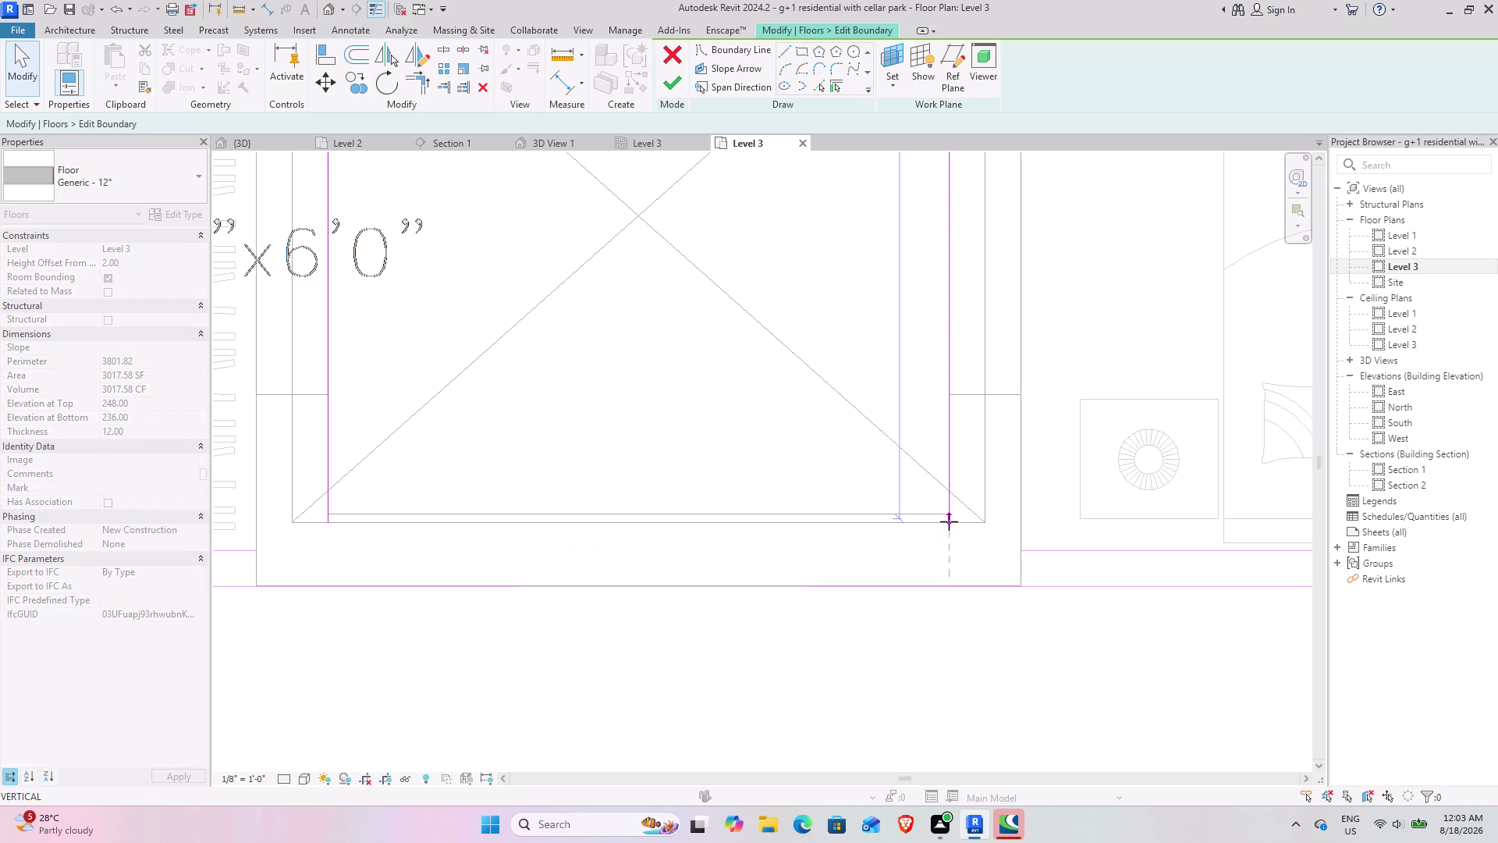
drag(949, 522, 957, 523)
drag(957, 524, 963, 525)
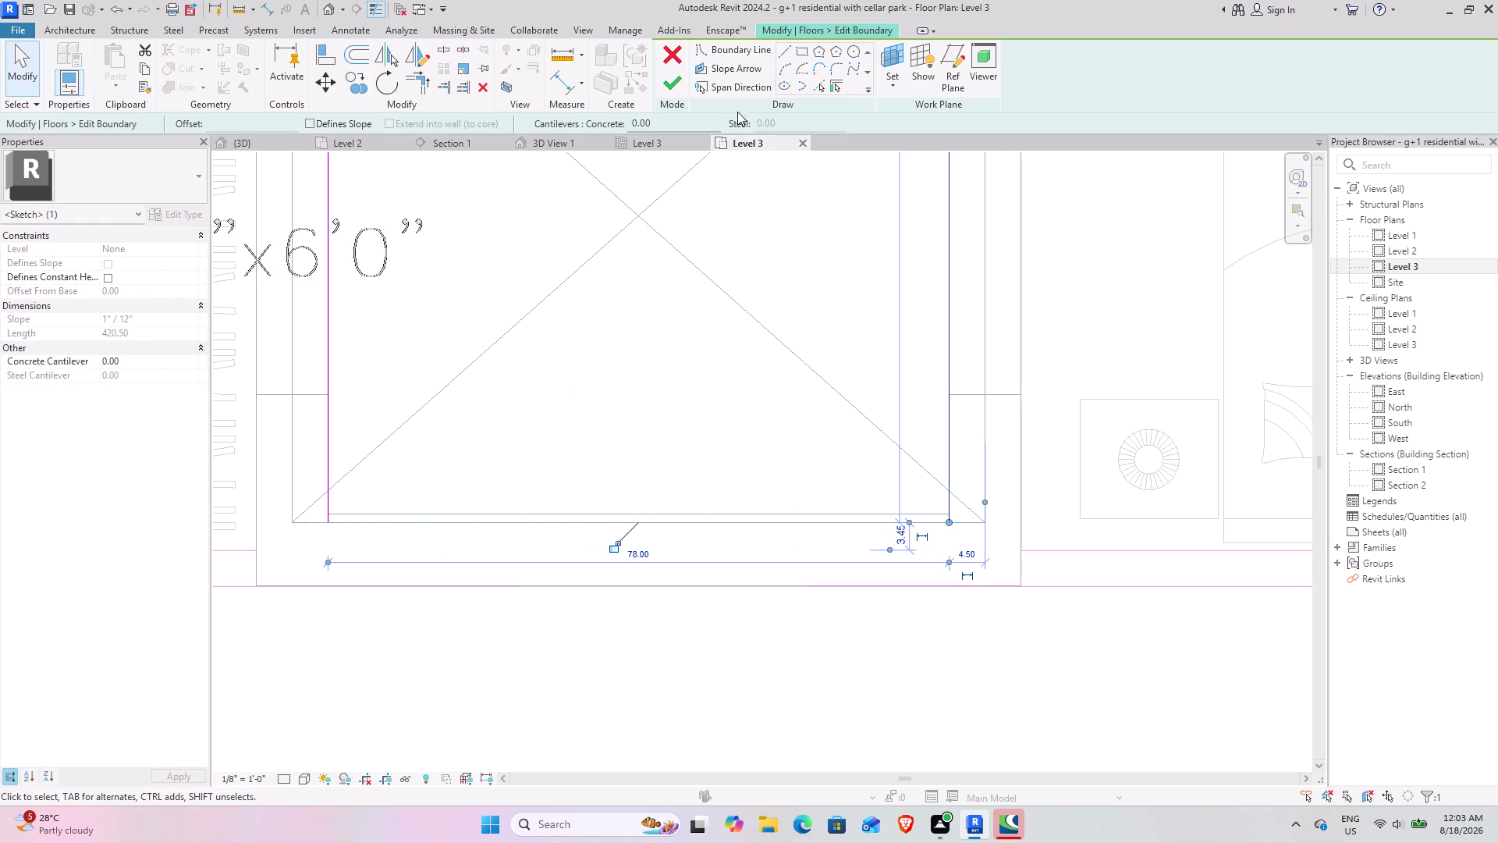
Start a new boundary line at the lift's lower corner, panning toward the flat's south wall.
click(792, 46)
click(326, 525)
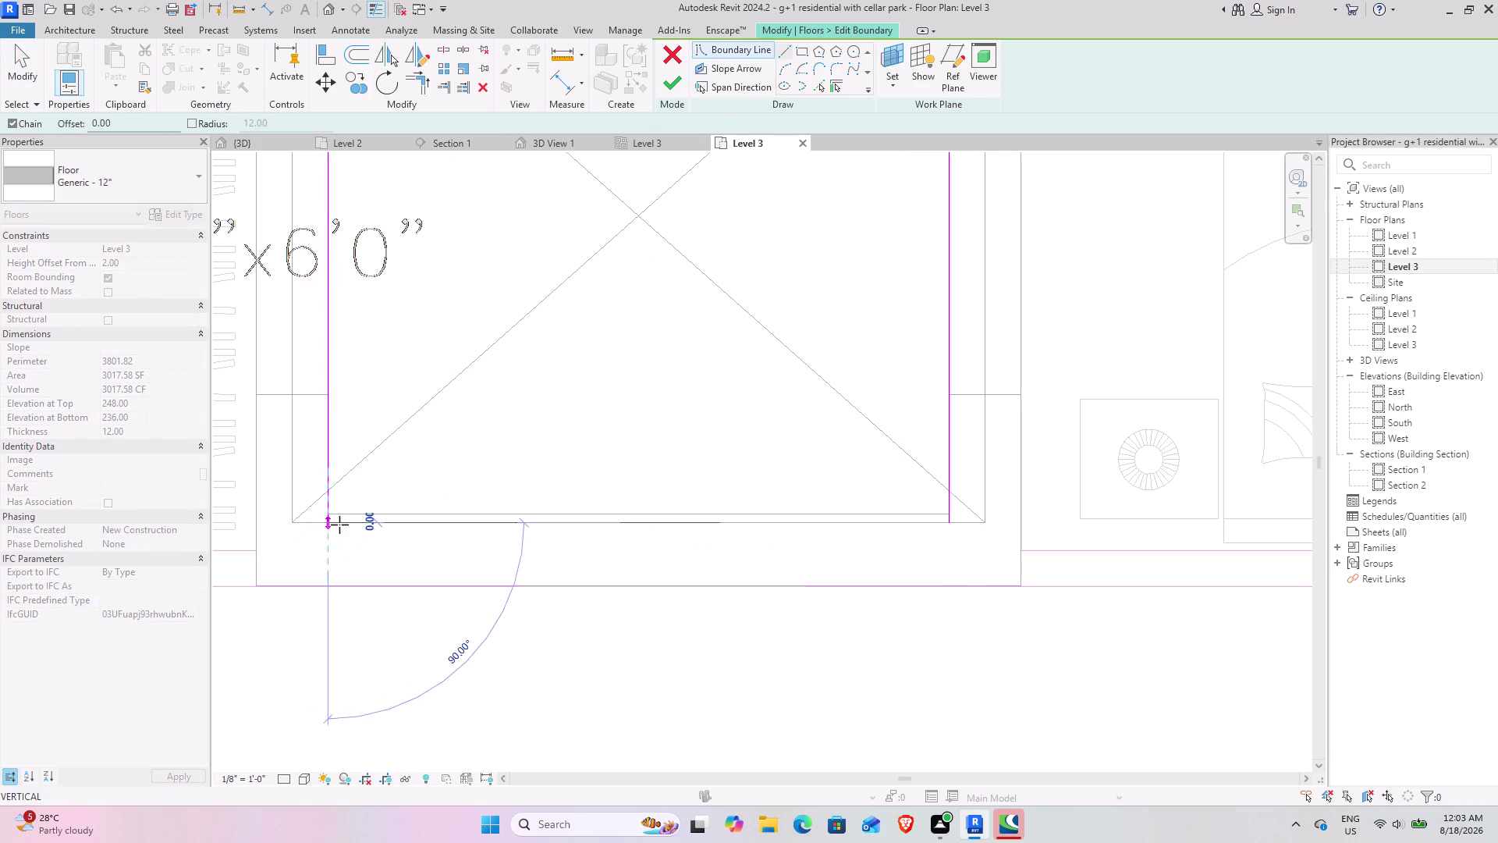
click(950, 522)
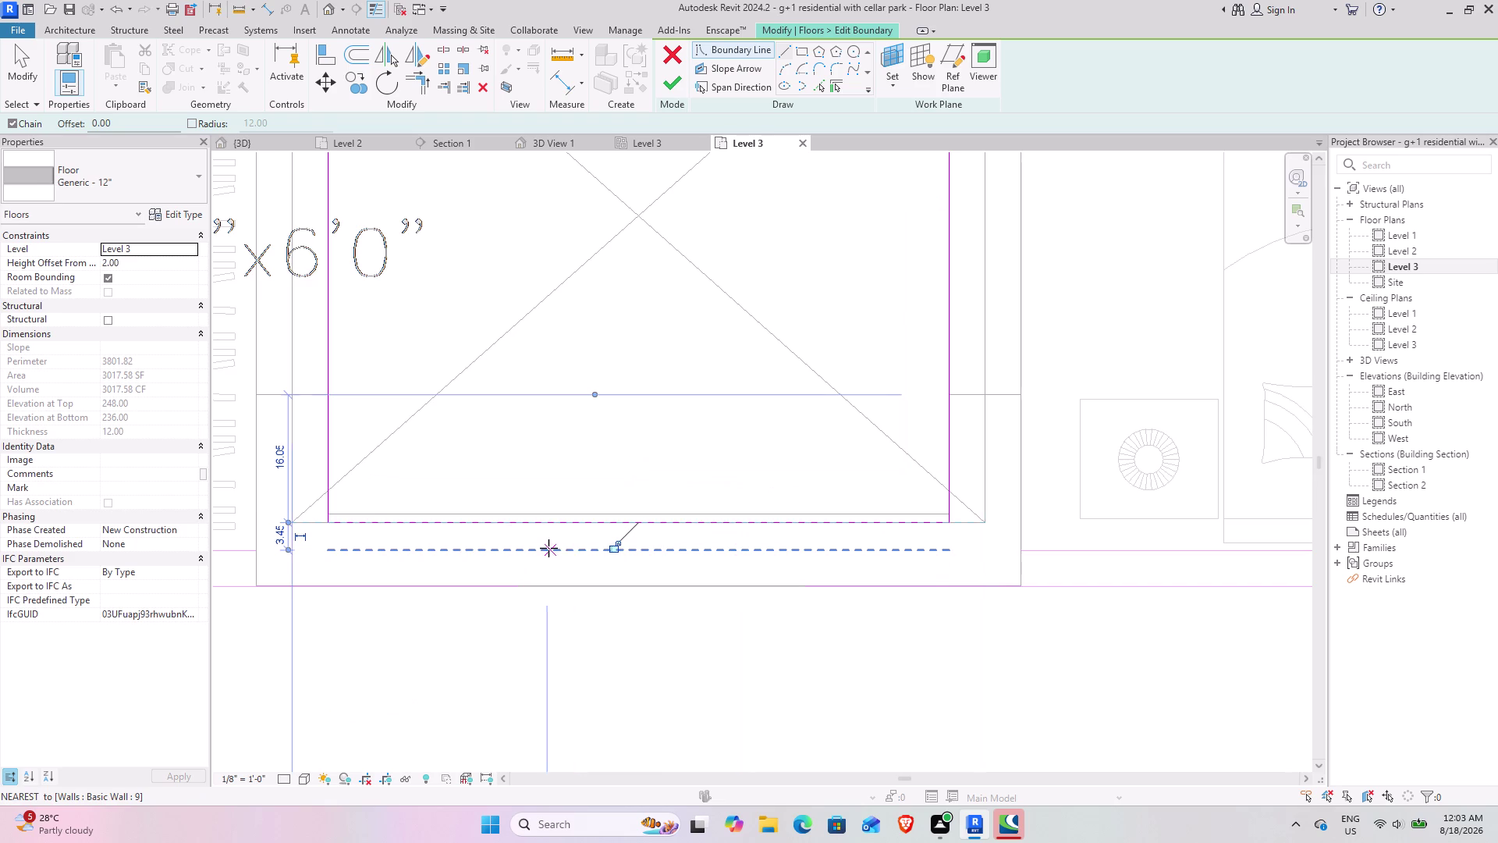
scroll(down, 3)
scroll(down, 3)
middle_drag(533, 605, 549, 560)
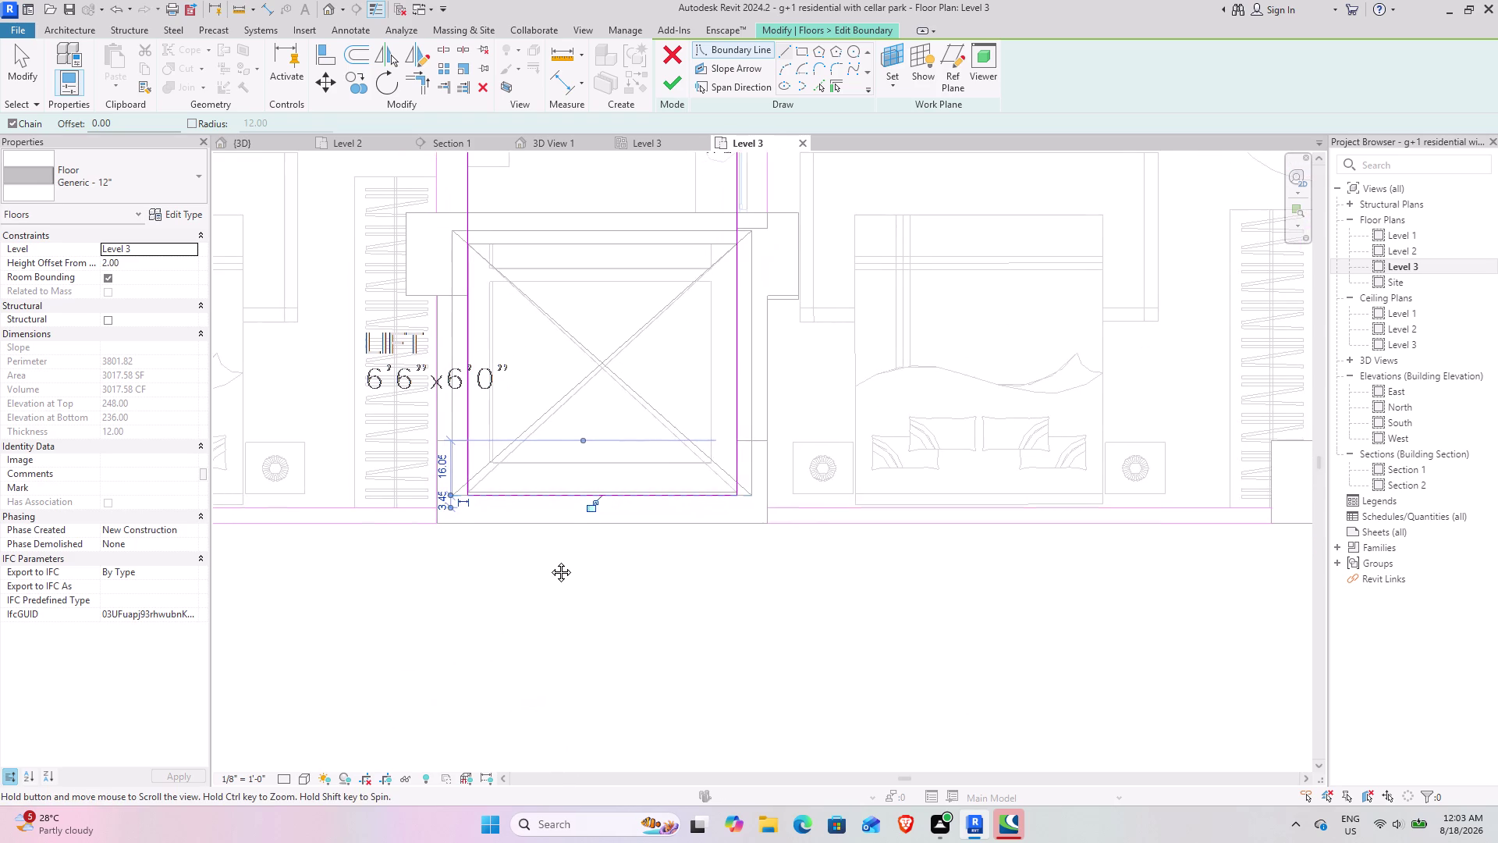
middle_drag(549, 560, 533, 589)
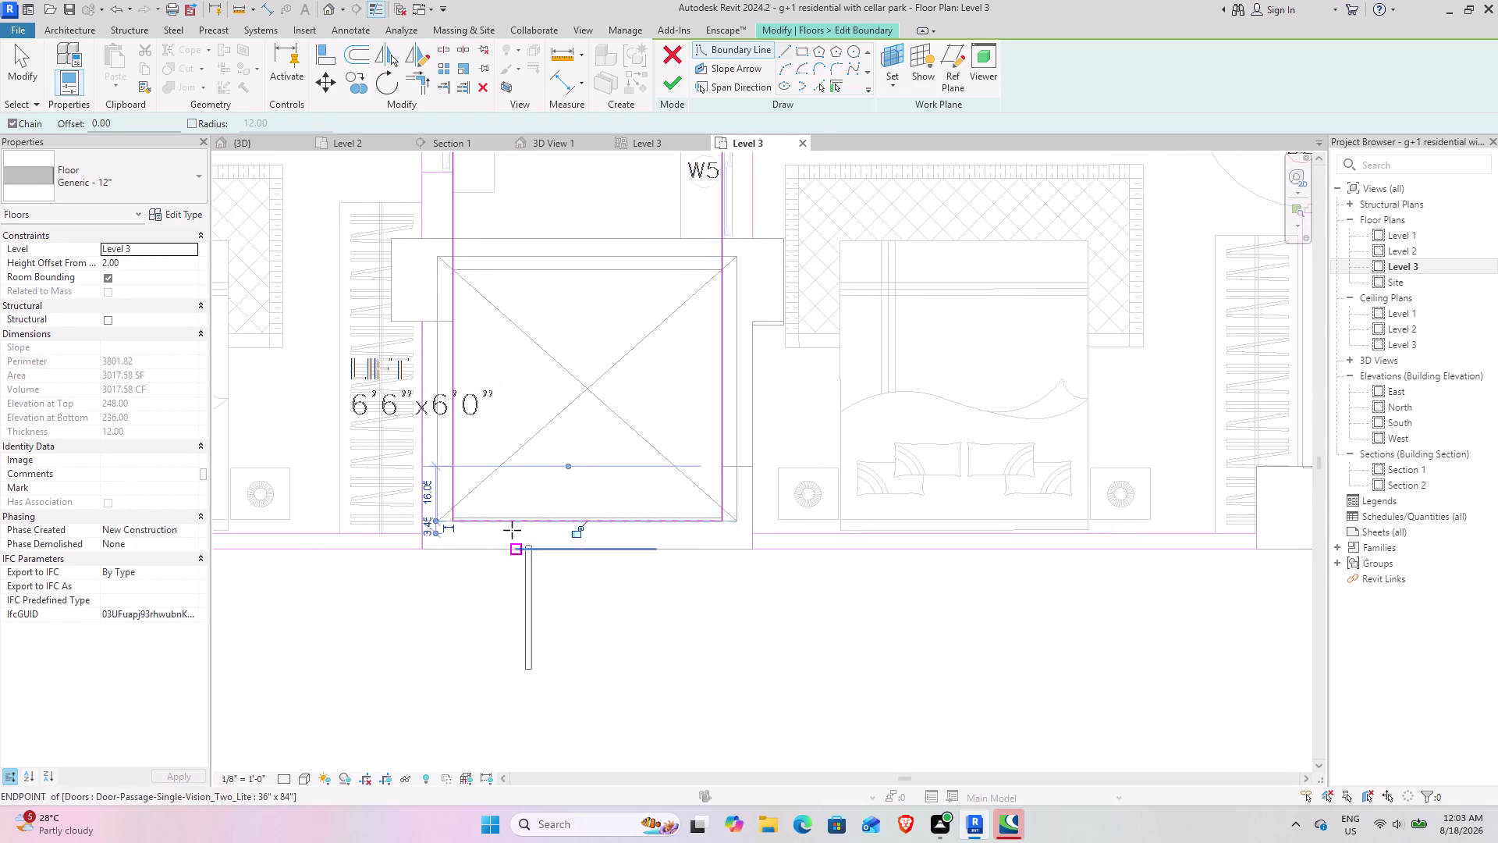
scroll(down, 3)
scroll(down, 3)
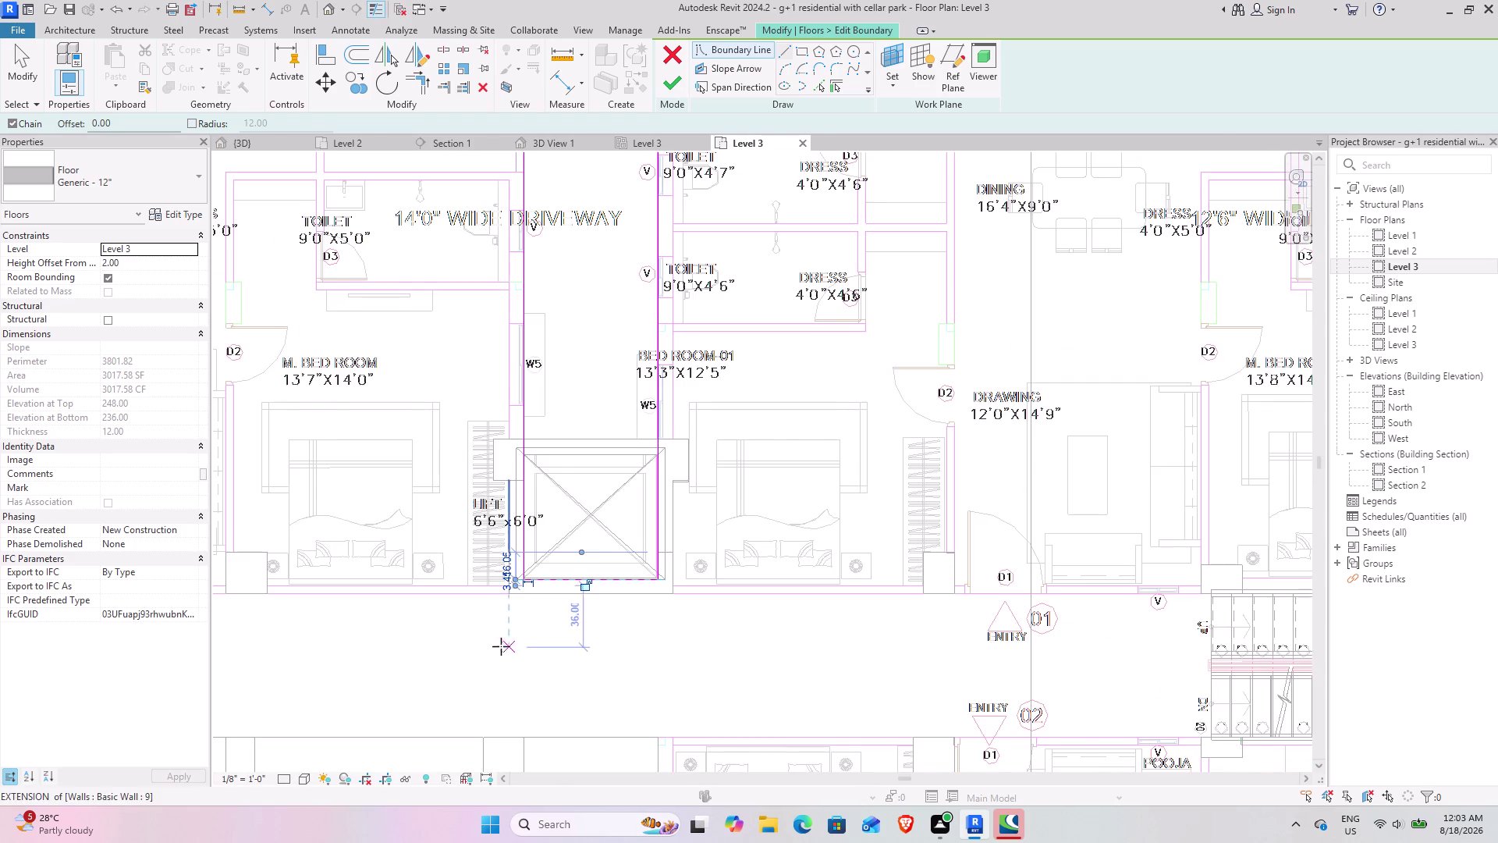
middle_drag(498, 645, 265, 574)
scroll(down, 3)
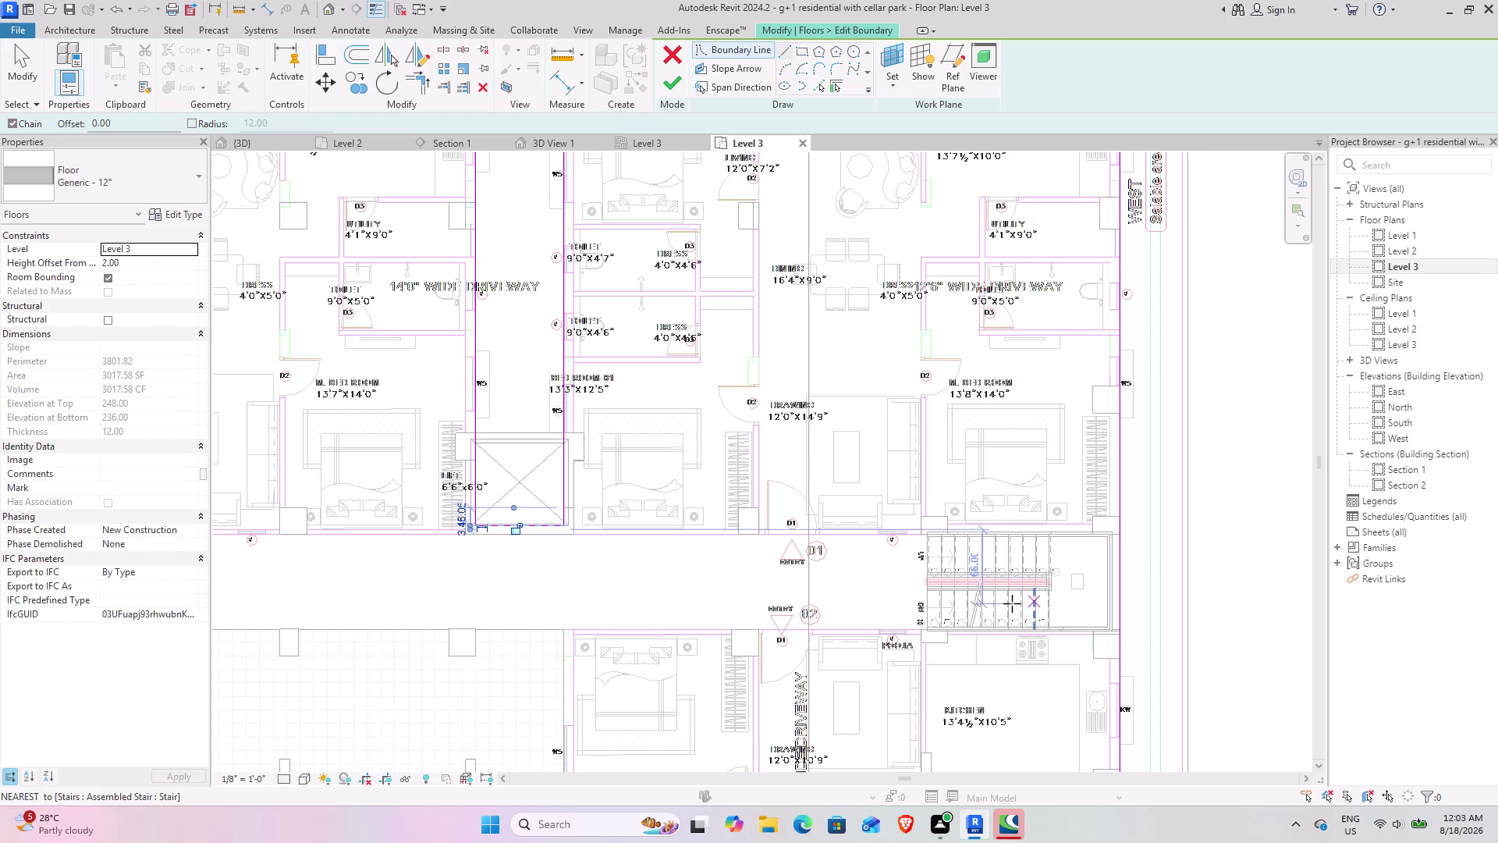
middle_drag(982, 601, 1077, 237)
middle_drag(780, 514, 838, 326)
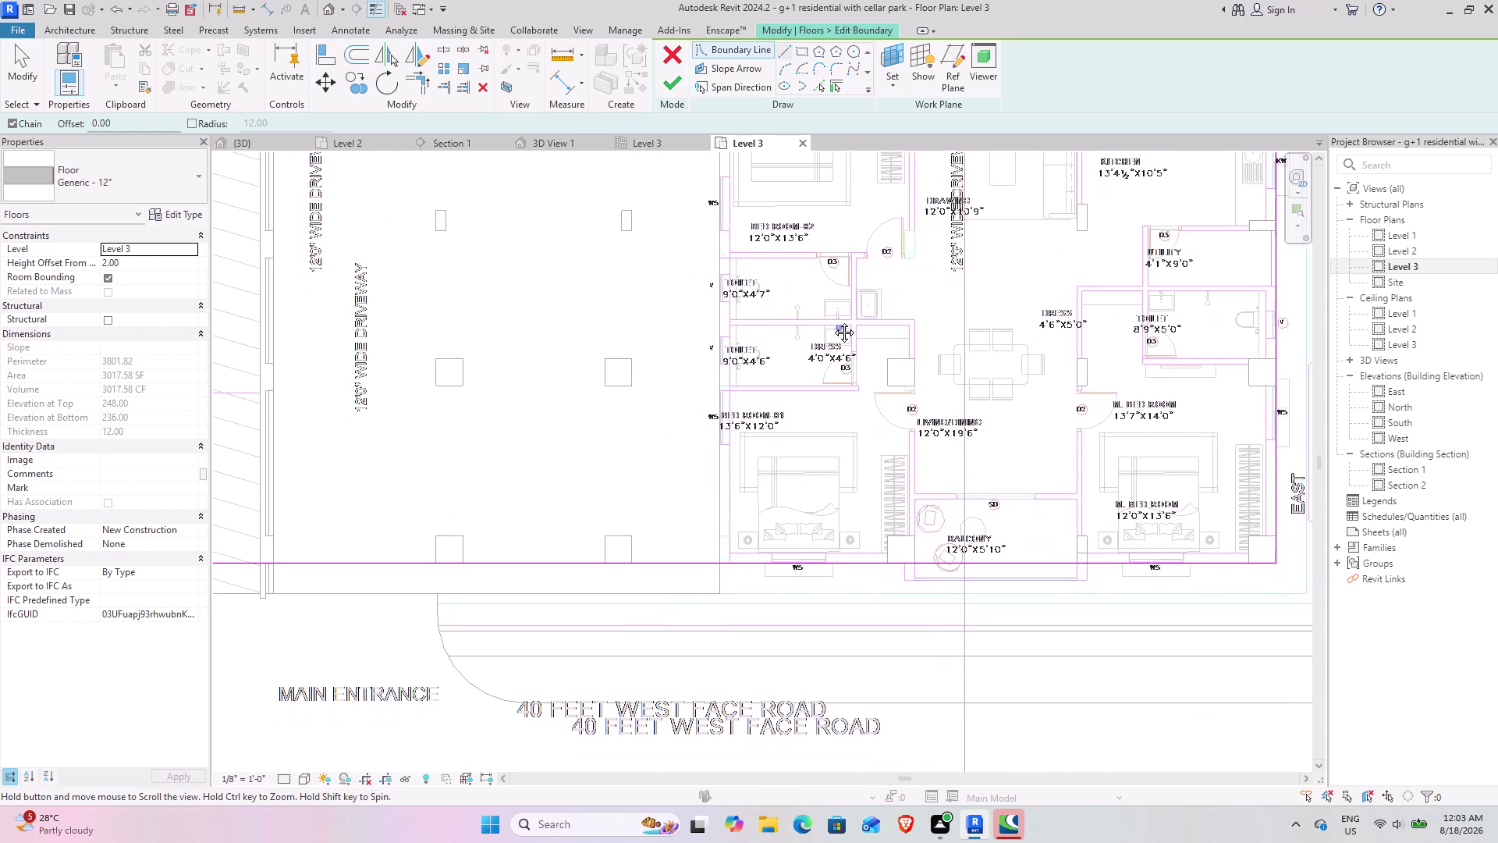
Draw boundary line segments outlining the balcony edge along the south wall.
middle_drag(839, 326, 1116, 617)
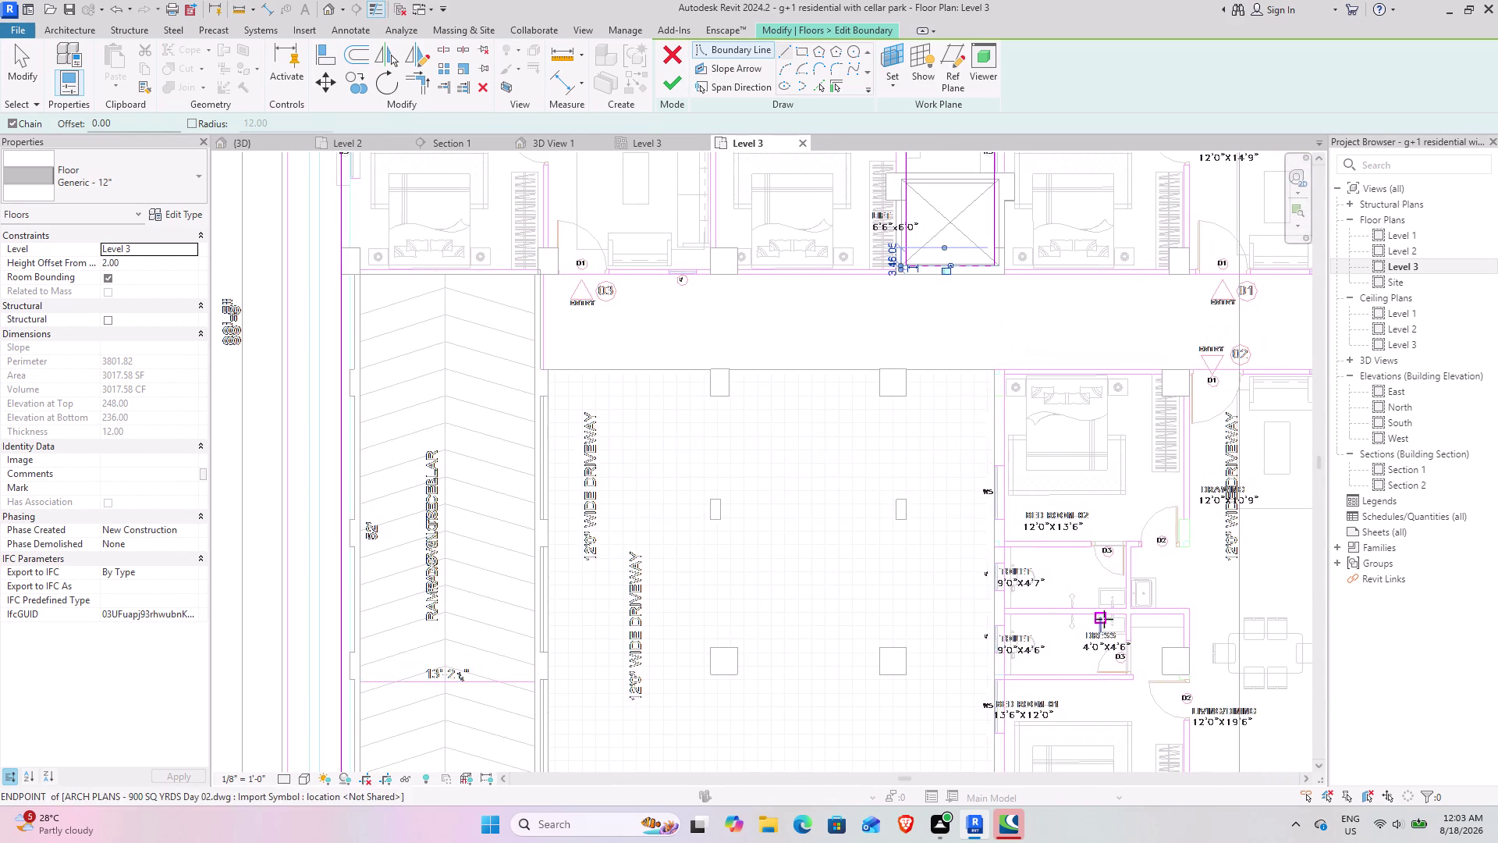
middle_drag(825, 557, 662, 173)
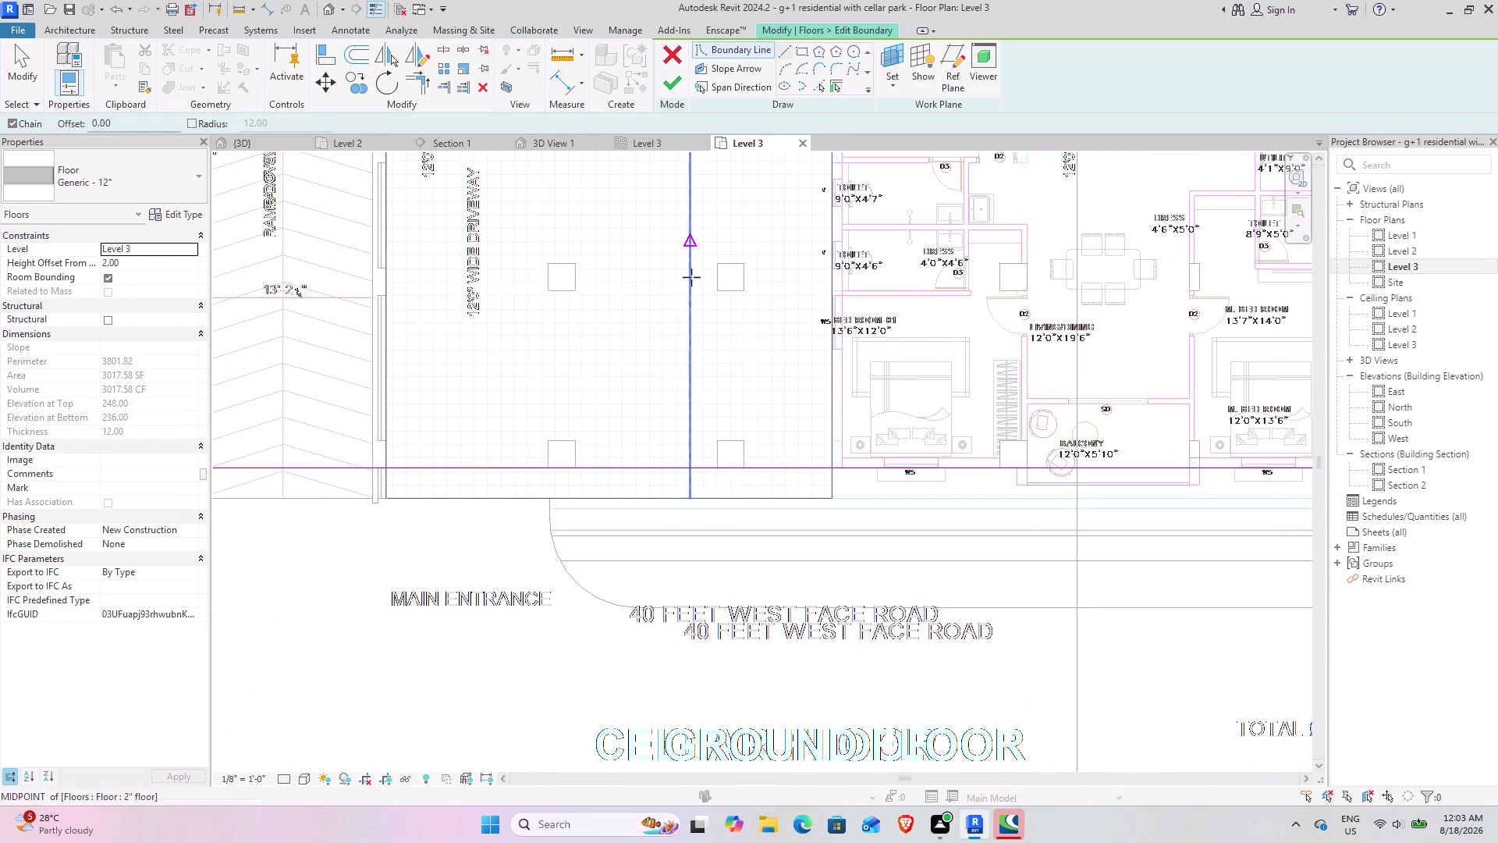
middle_drag(809, 363, 584, 417)
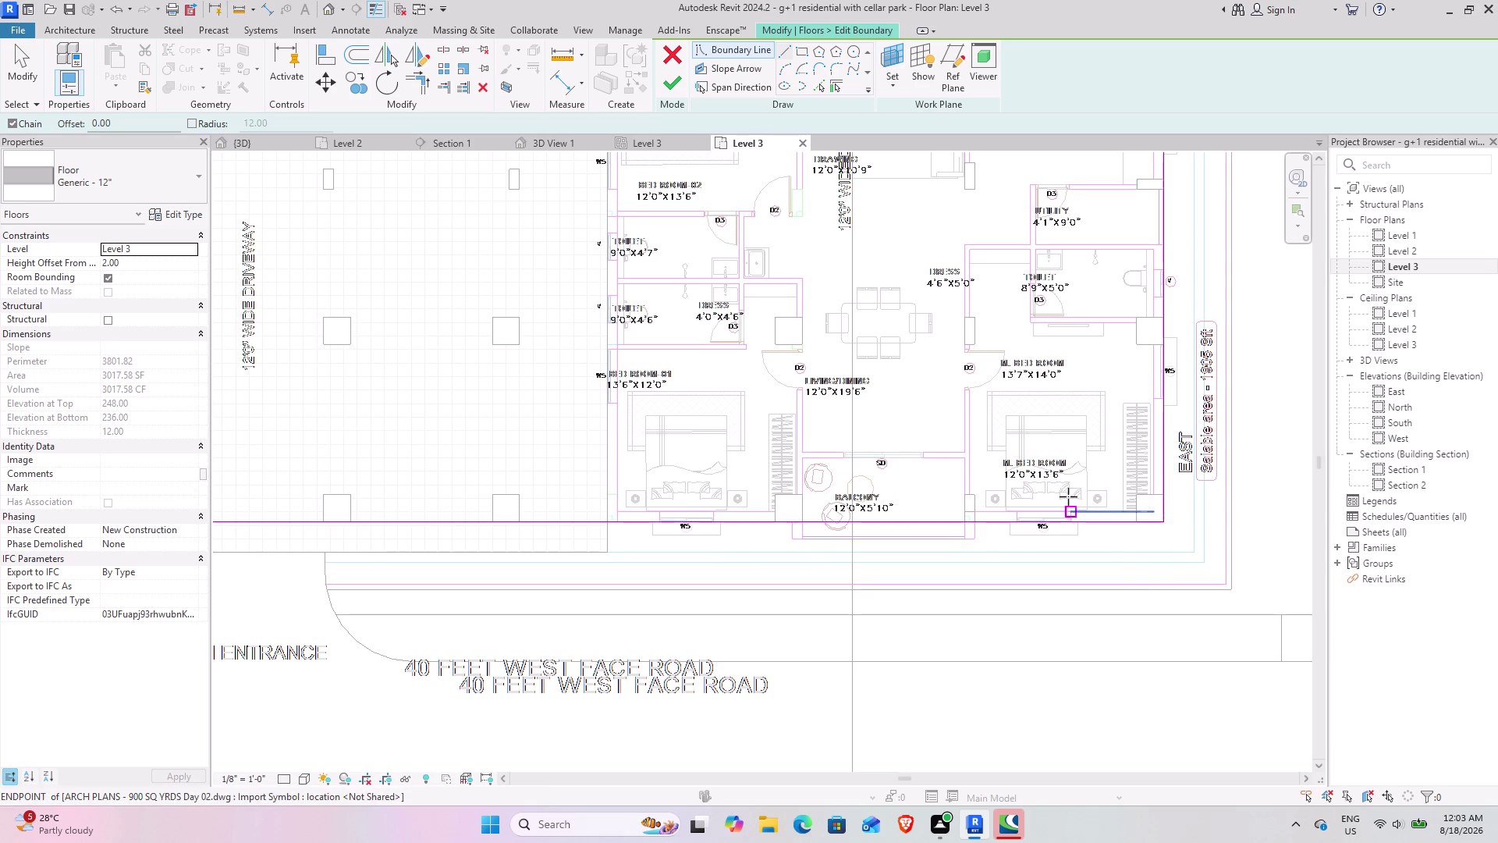
middle_drag(1011, 452, 799, 418)
scroll(up, 3)
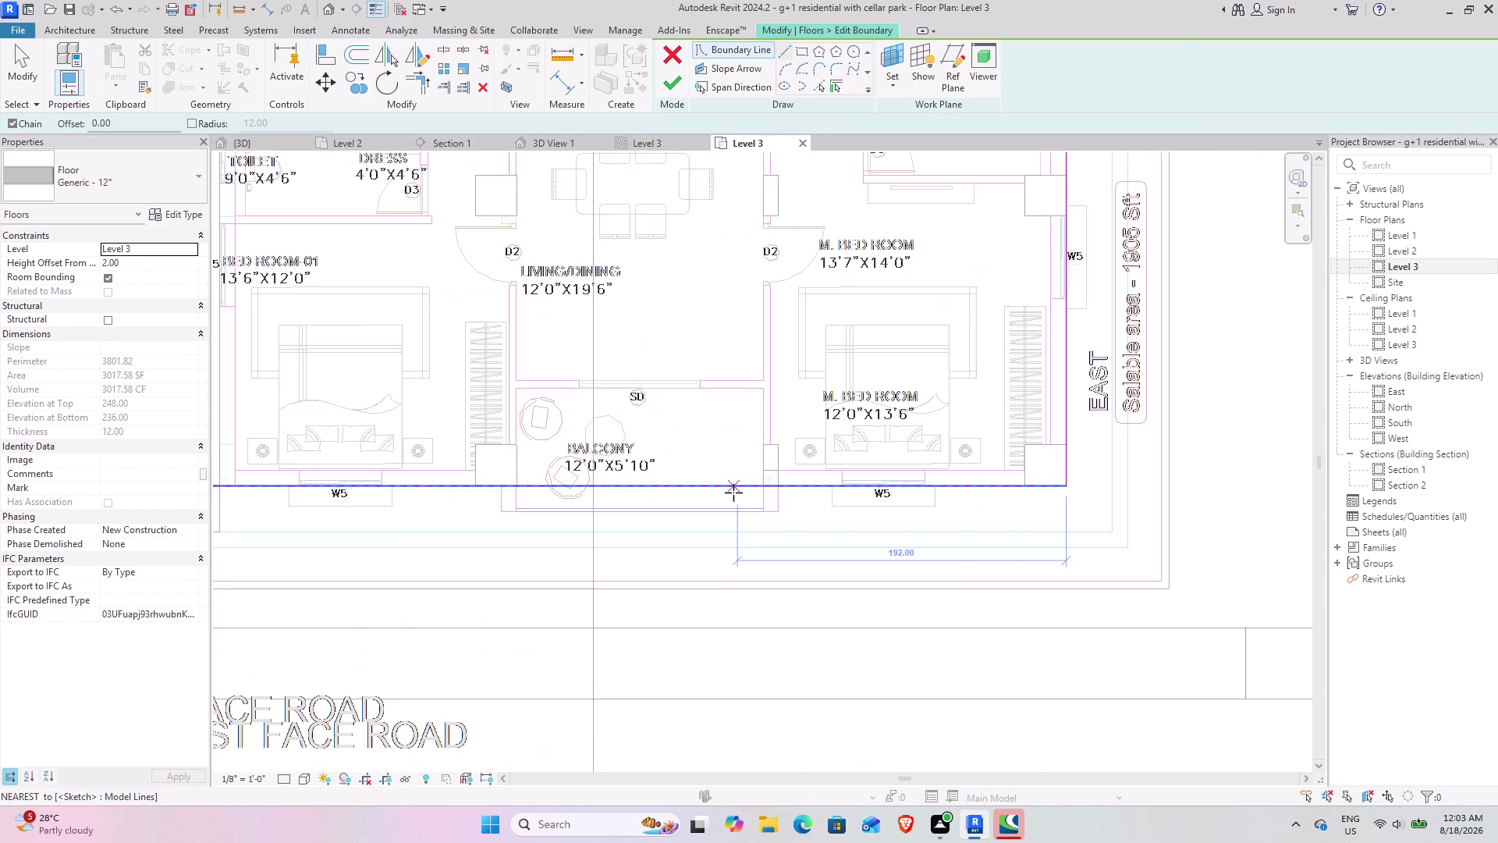
scroll(up, 3)
middle_drag(668, 487, 745, 482)
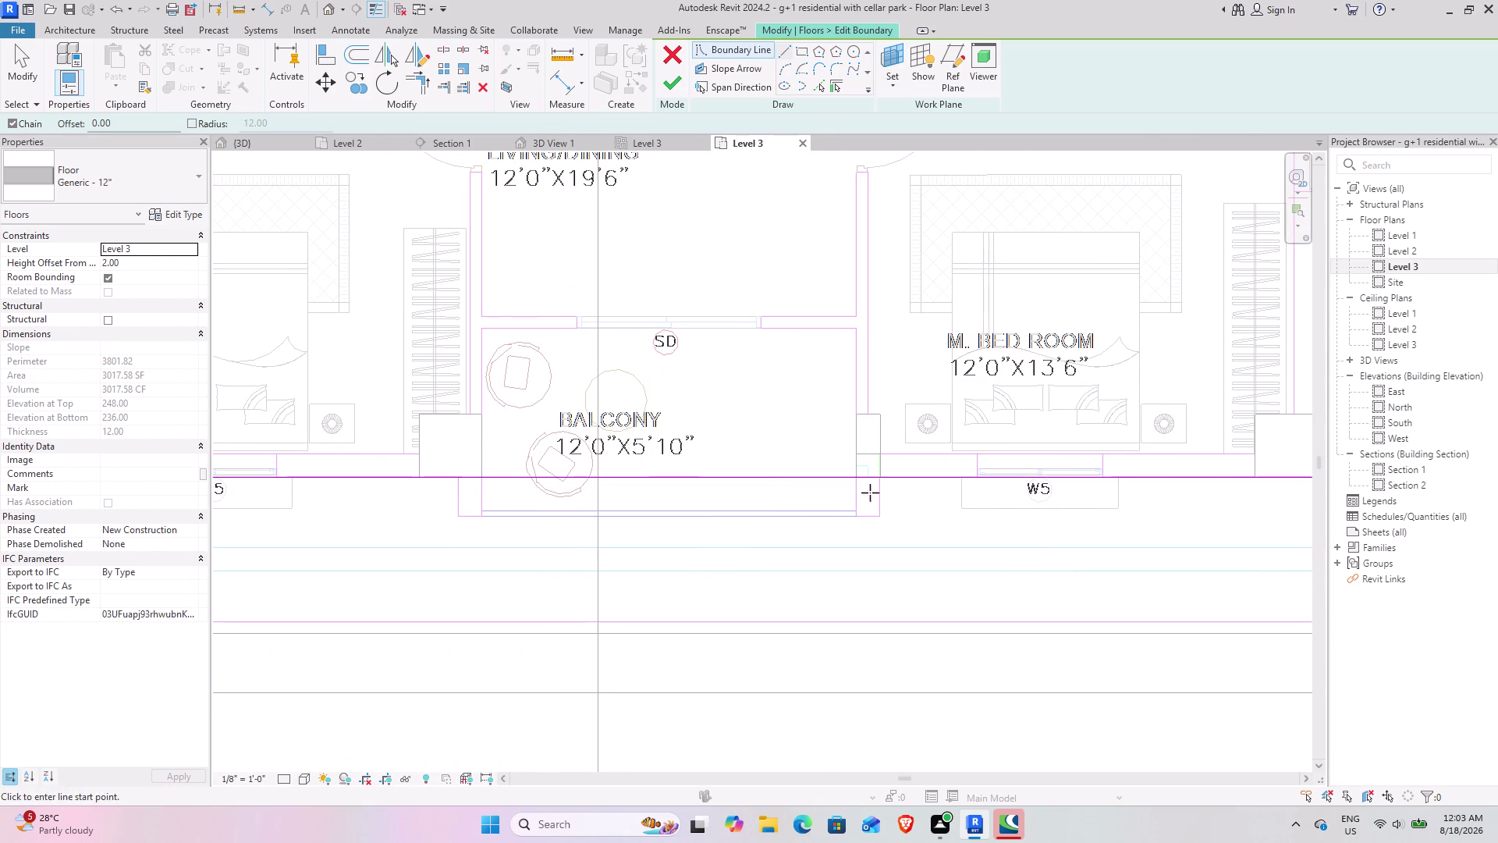
click(882, 479)
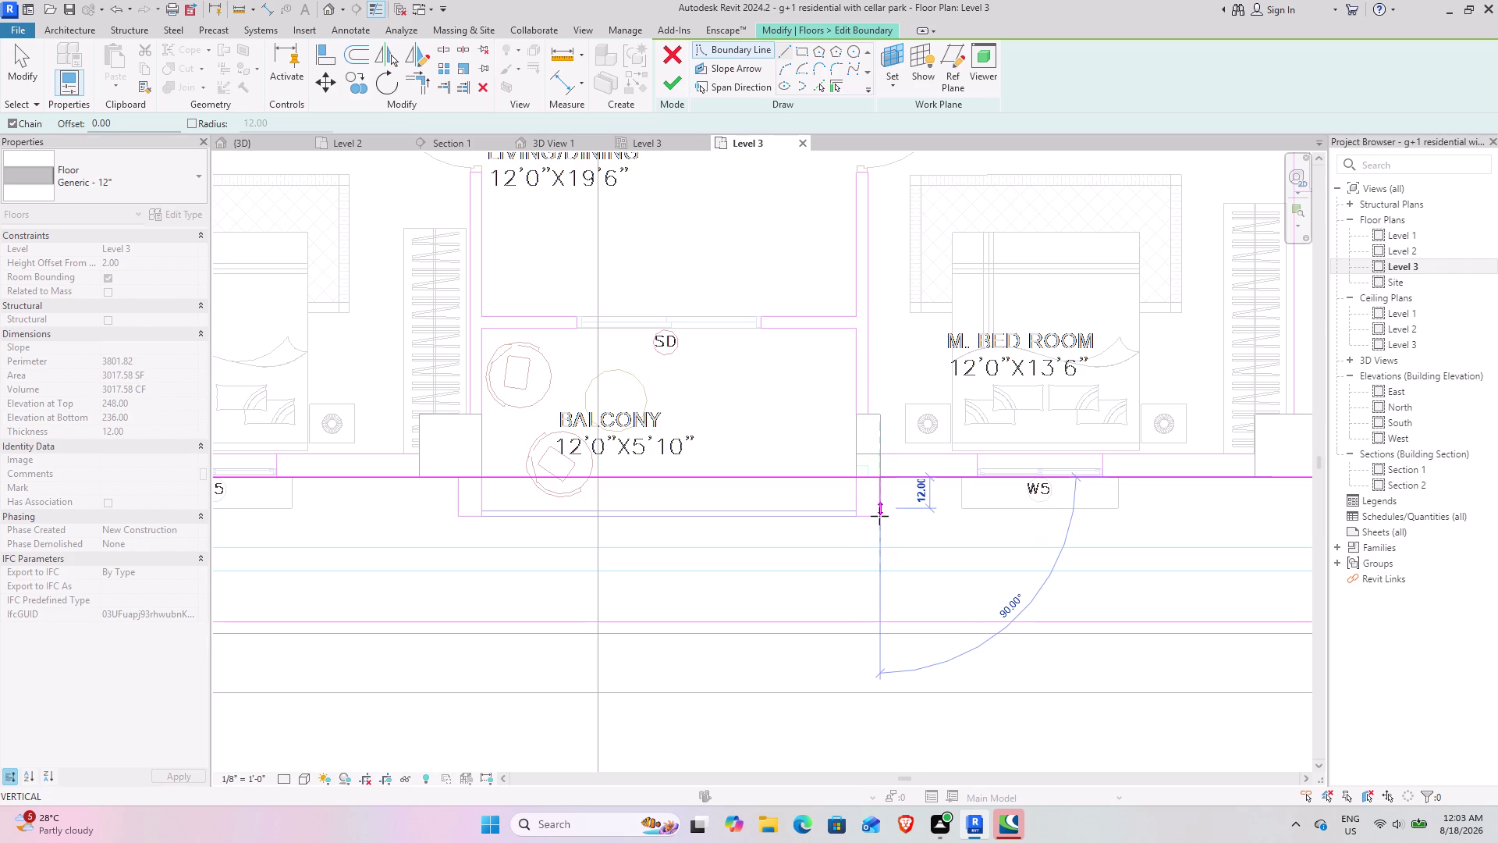
scroll(up, 3)
scroll(up, 3)
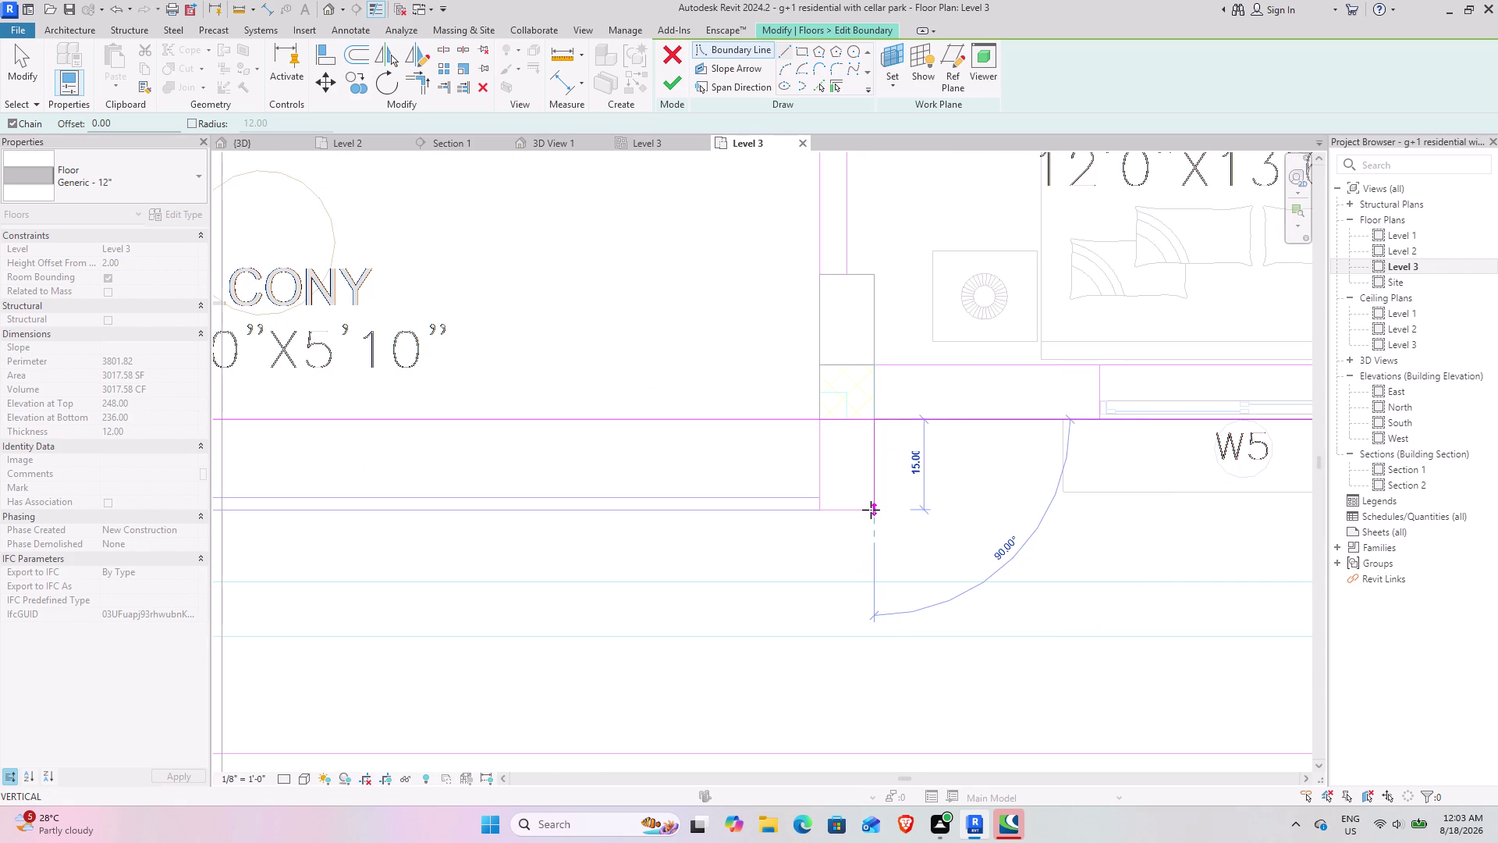
click(877, 509)
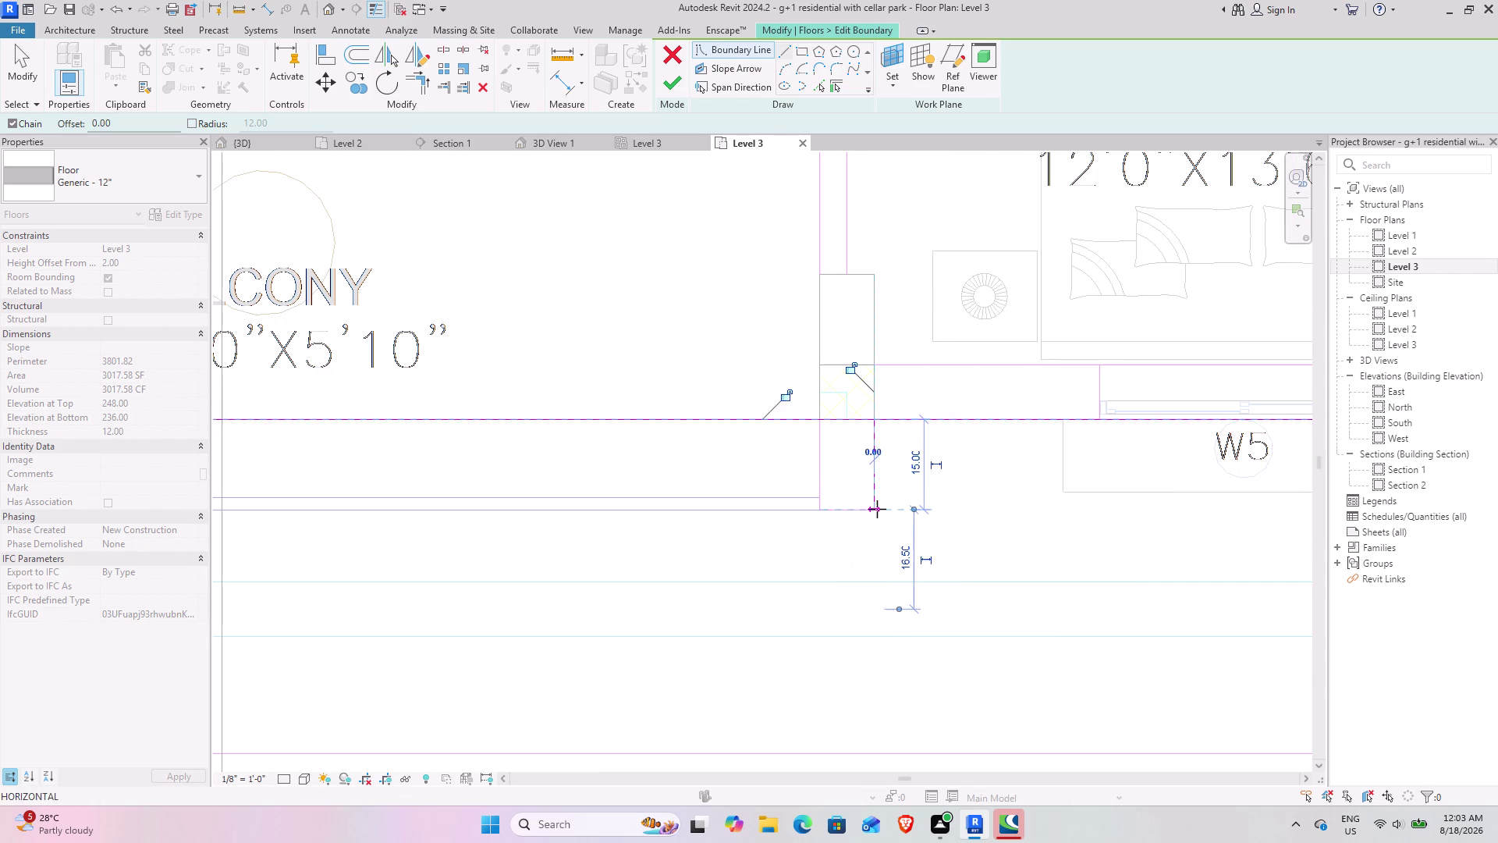
middle_drag(578, 521, 1251, 519)
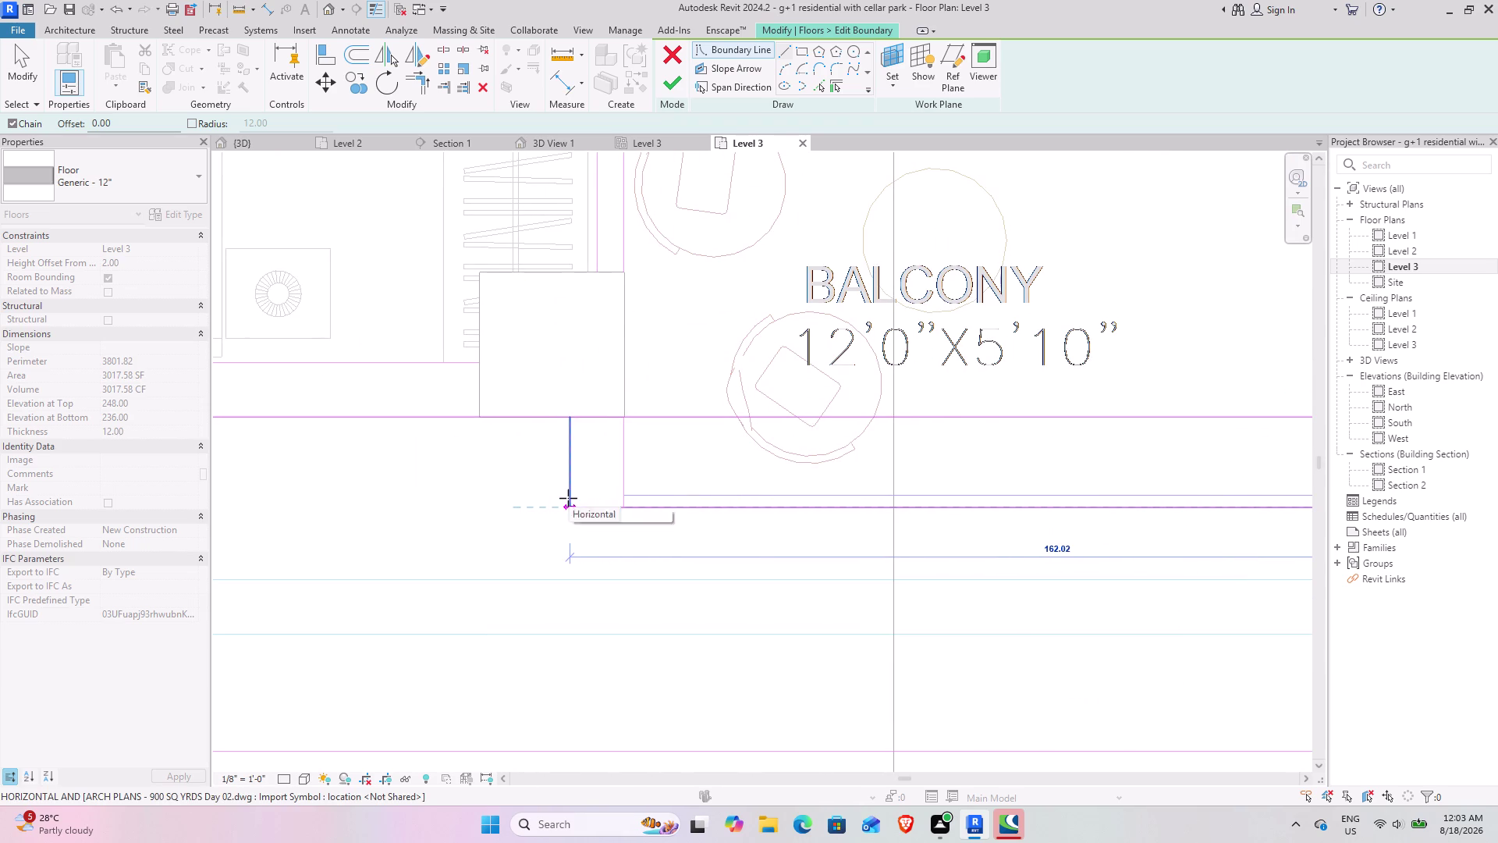
click(568, 498)
click(566, 423)
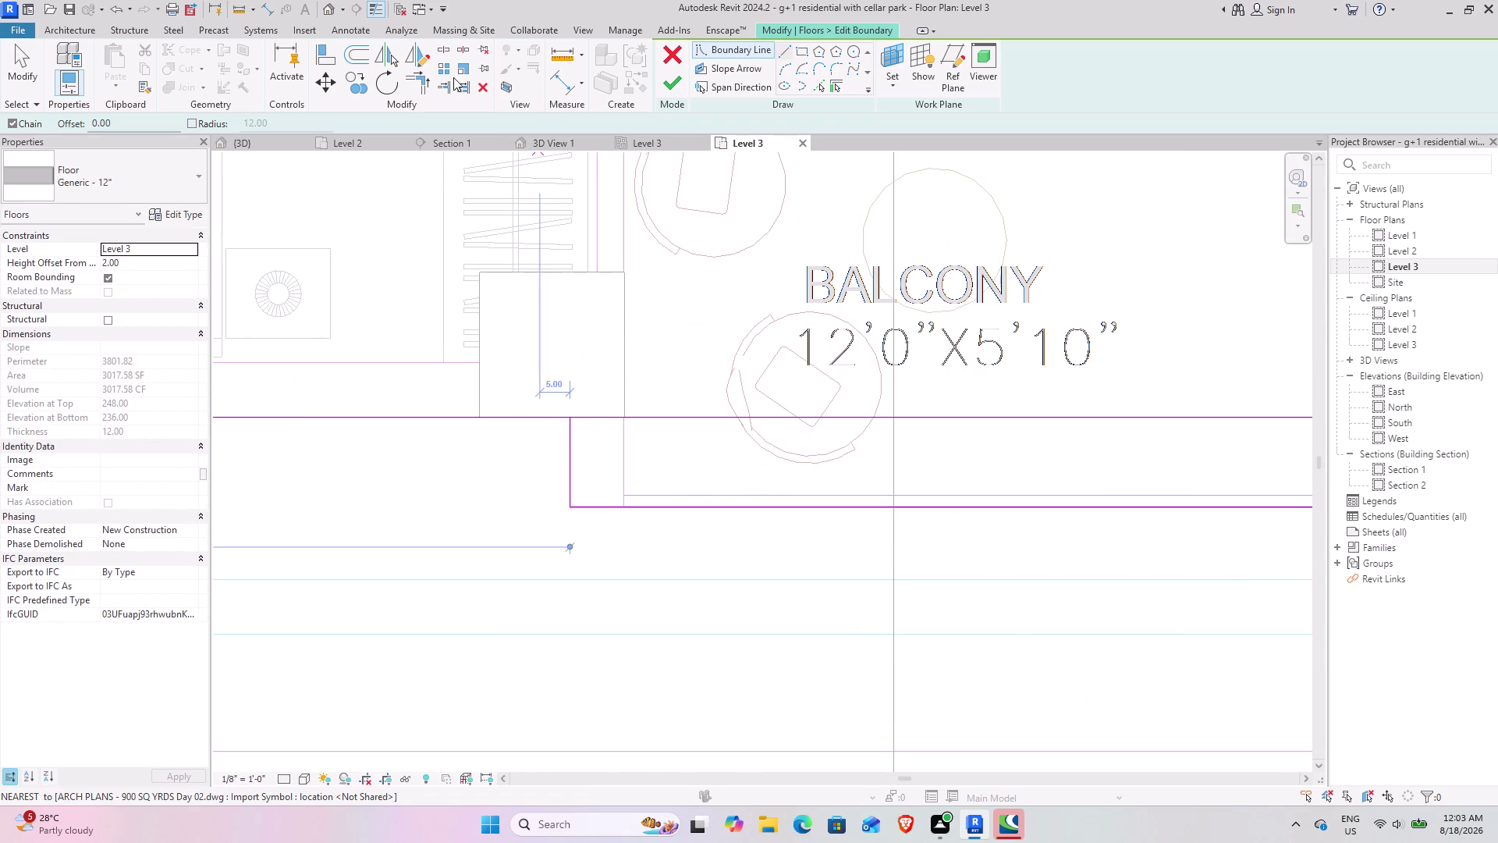
Split the balcony-edge line and trim the balcony boundary lines into clean corners.
click(445, 53)
click(999, 418)
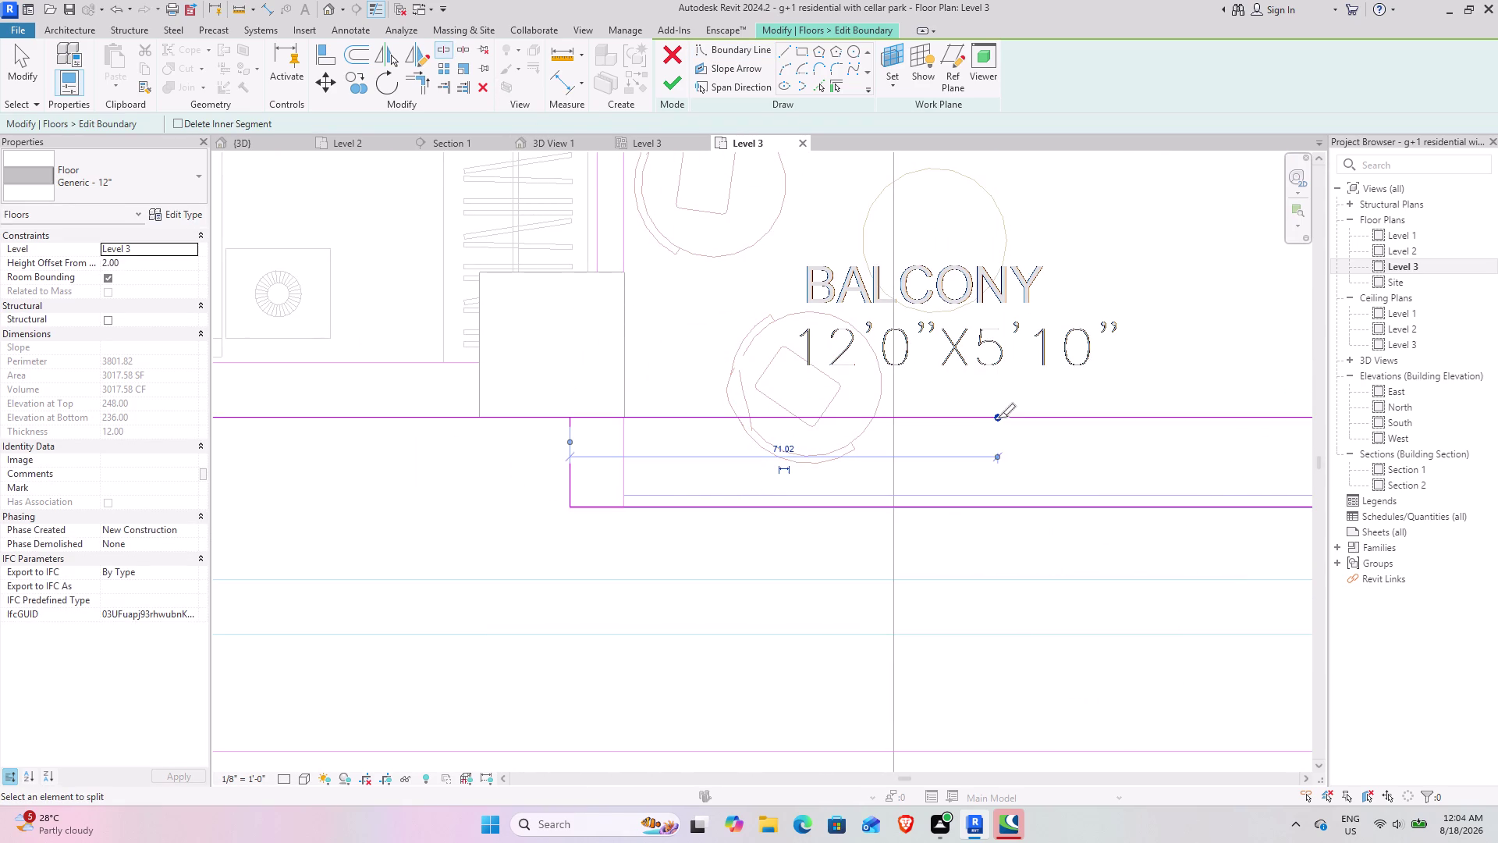
click(421, 79)
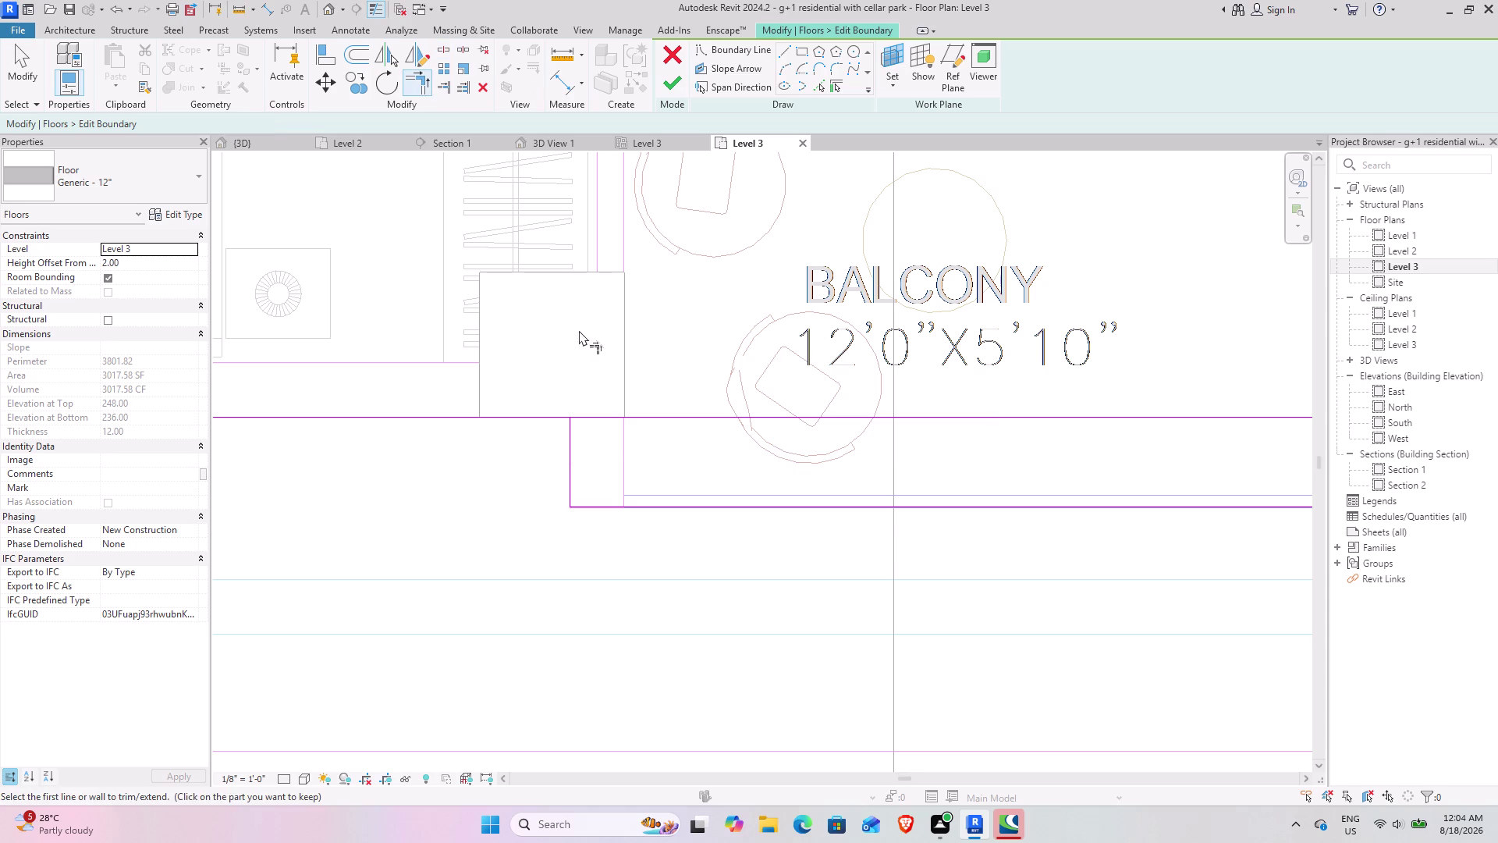
click(536, 413)
click(569, 439)
middle_drag(1028, 481, 563, 480)
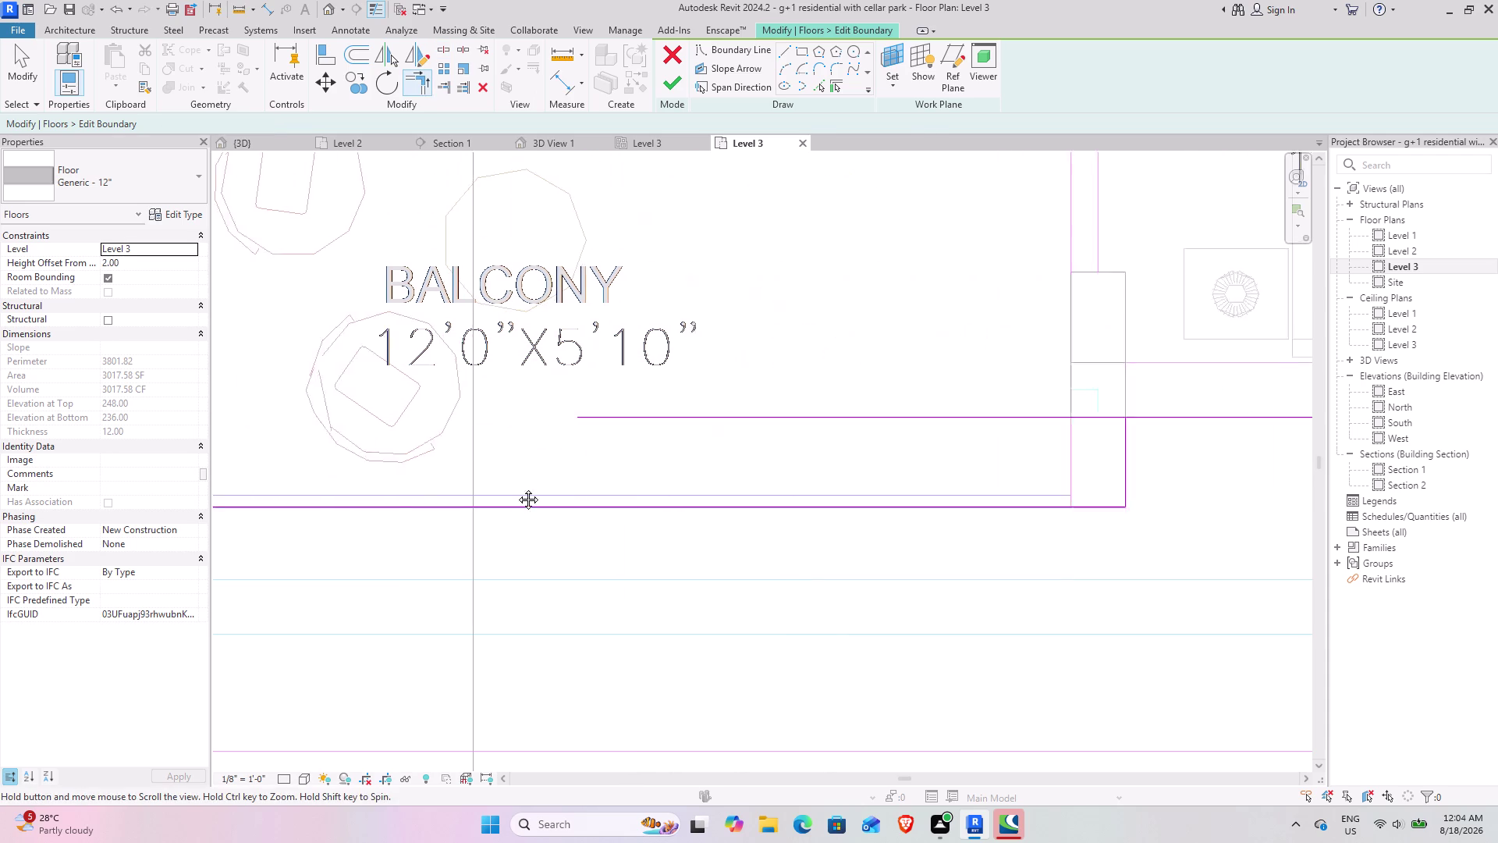
middle_drag(563, 481, 429, 508)
click(983, 443)
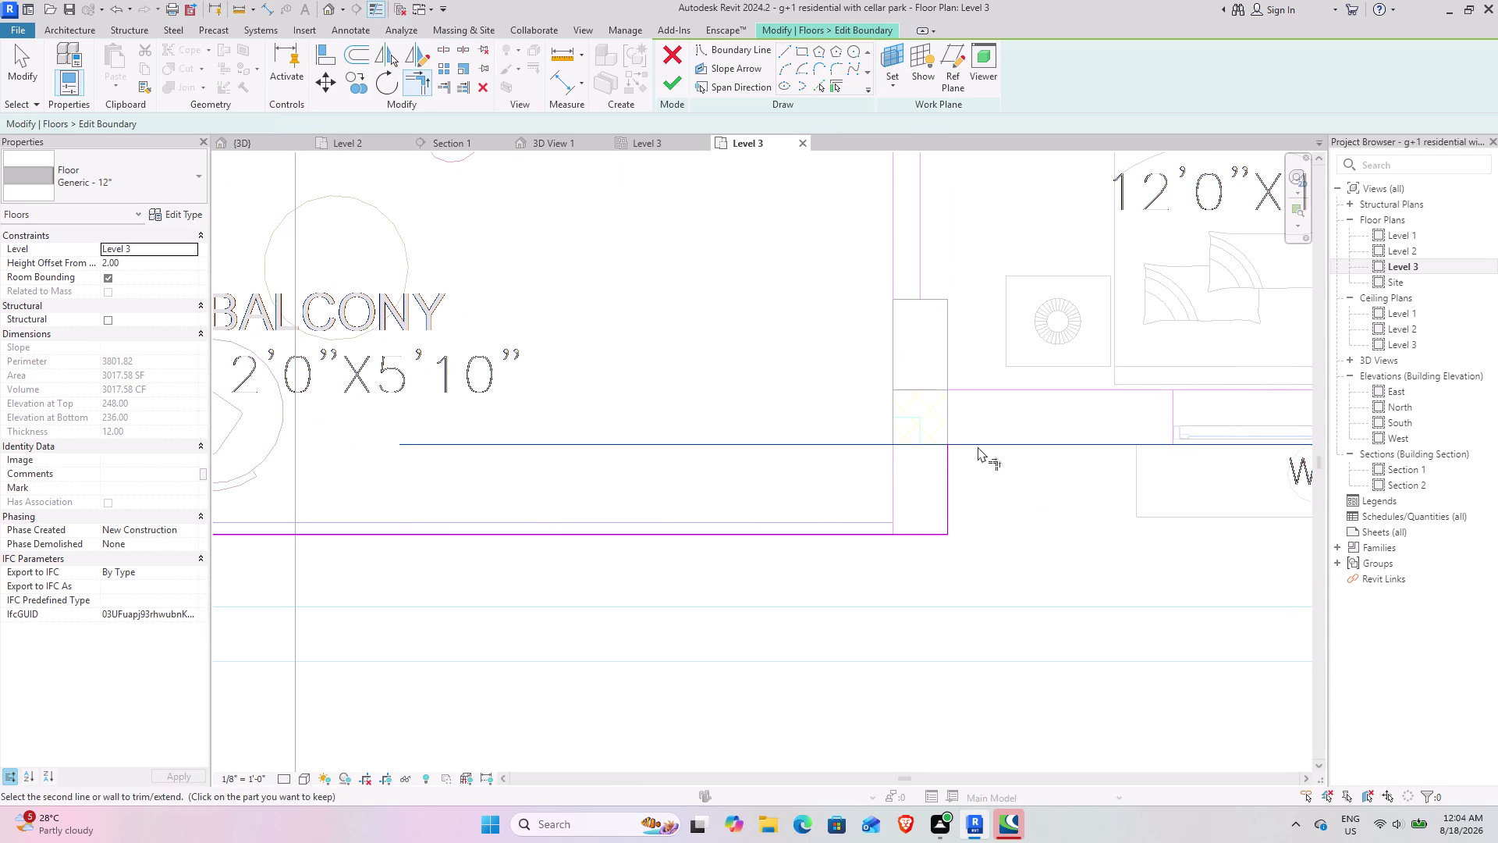
click(952, 465)
Trim the boundary at the lift opening corner and attempt to finish the floor sketch.
scroll(down, 3)
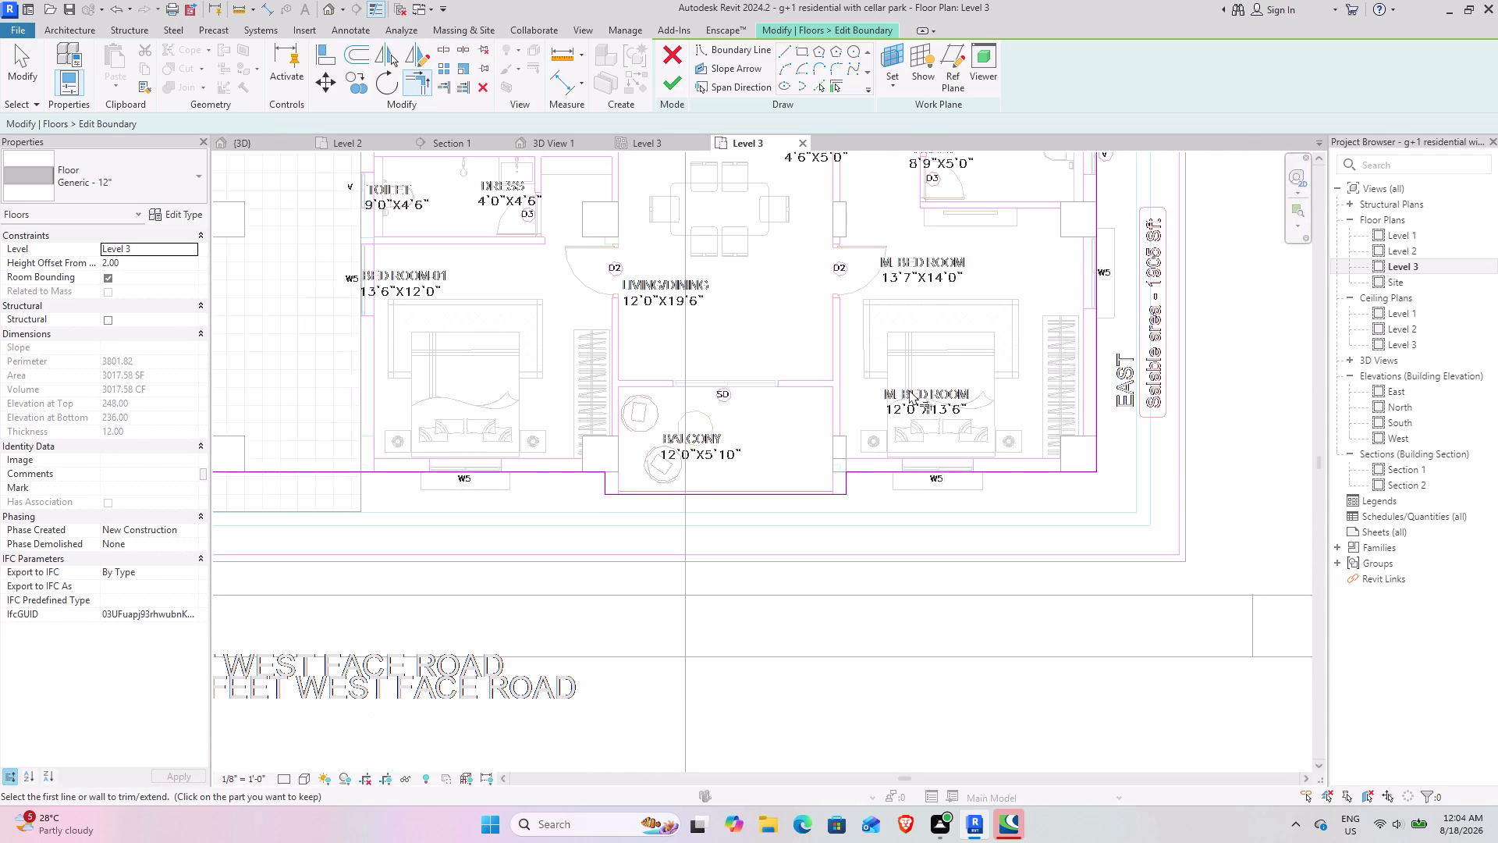
middle_drag(904, 411, 838, 568)
middle_drag(799, 464, 832, 651)
middle_drag(737, 414, 713, 645)
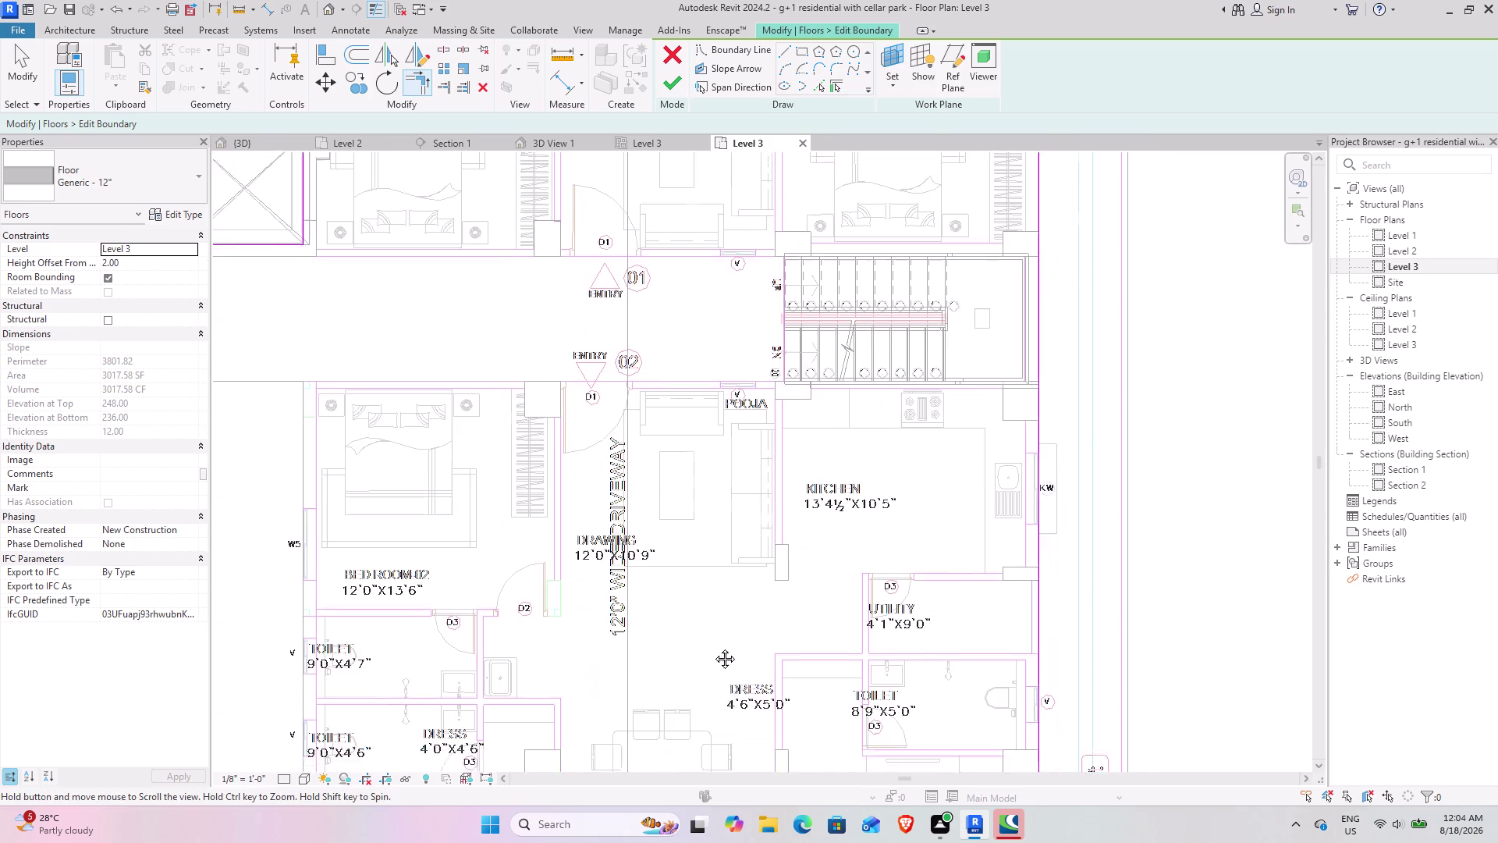
middle_drag(714, 644, 716, 646)
middle_drag(778, 422, 745, 607)
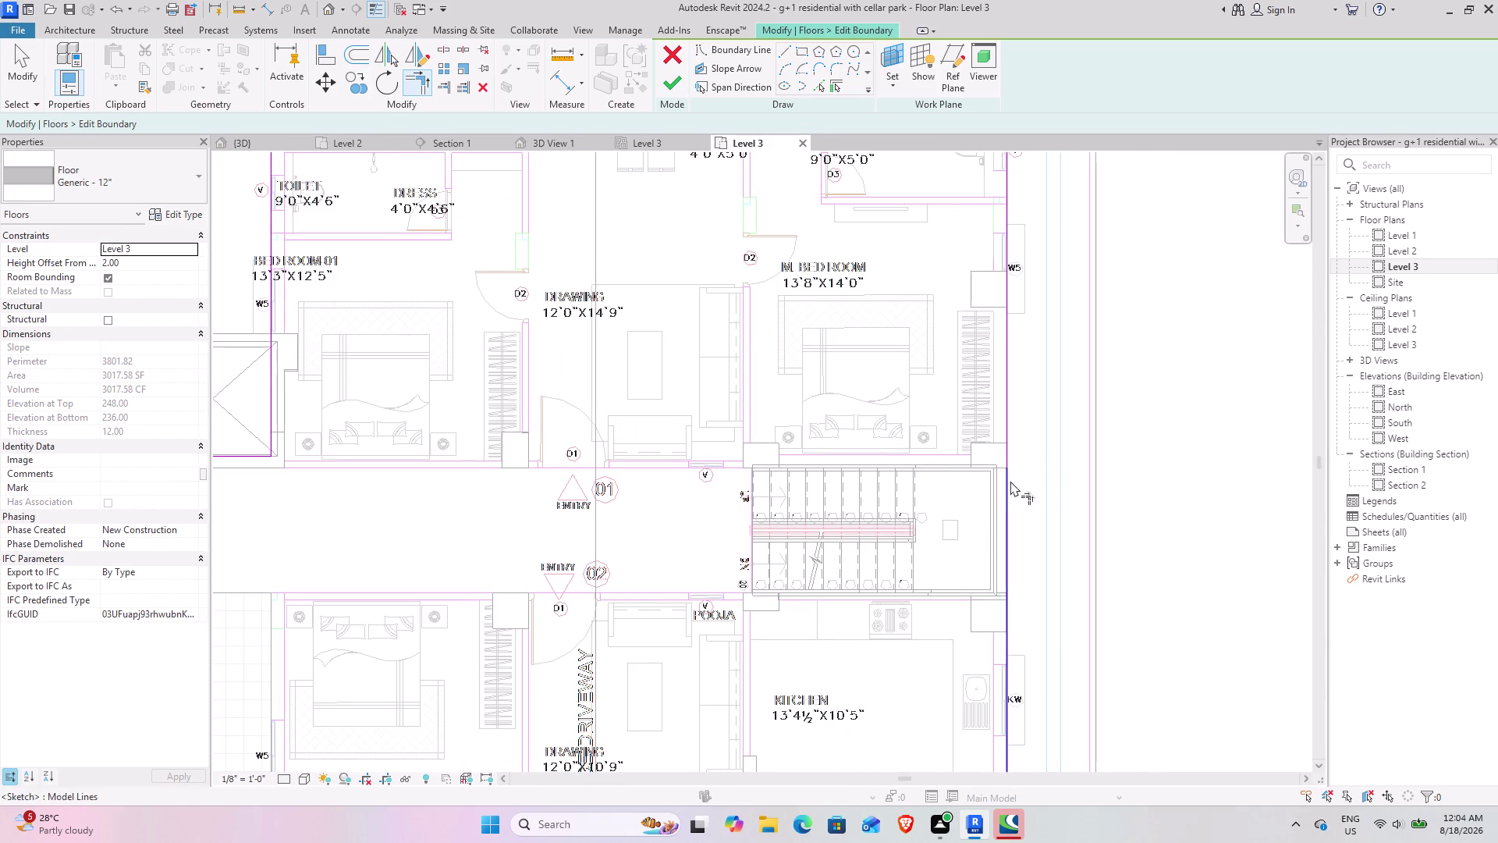
middle_drag(488, 472, 814, 481)
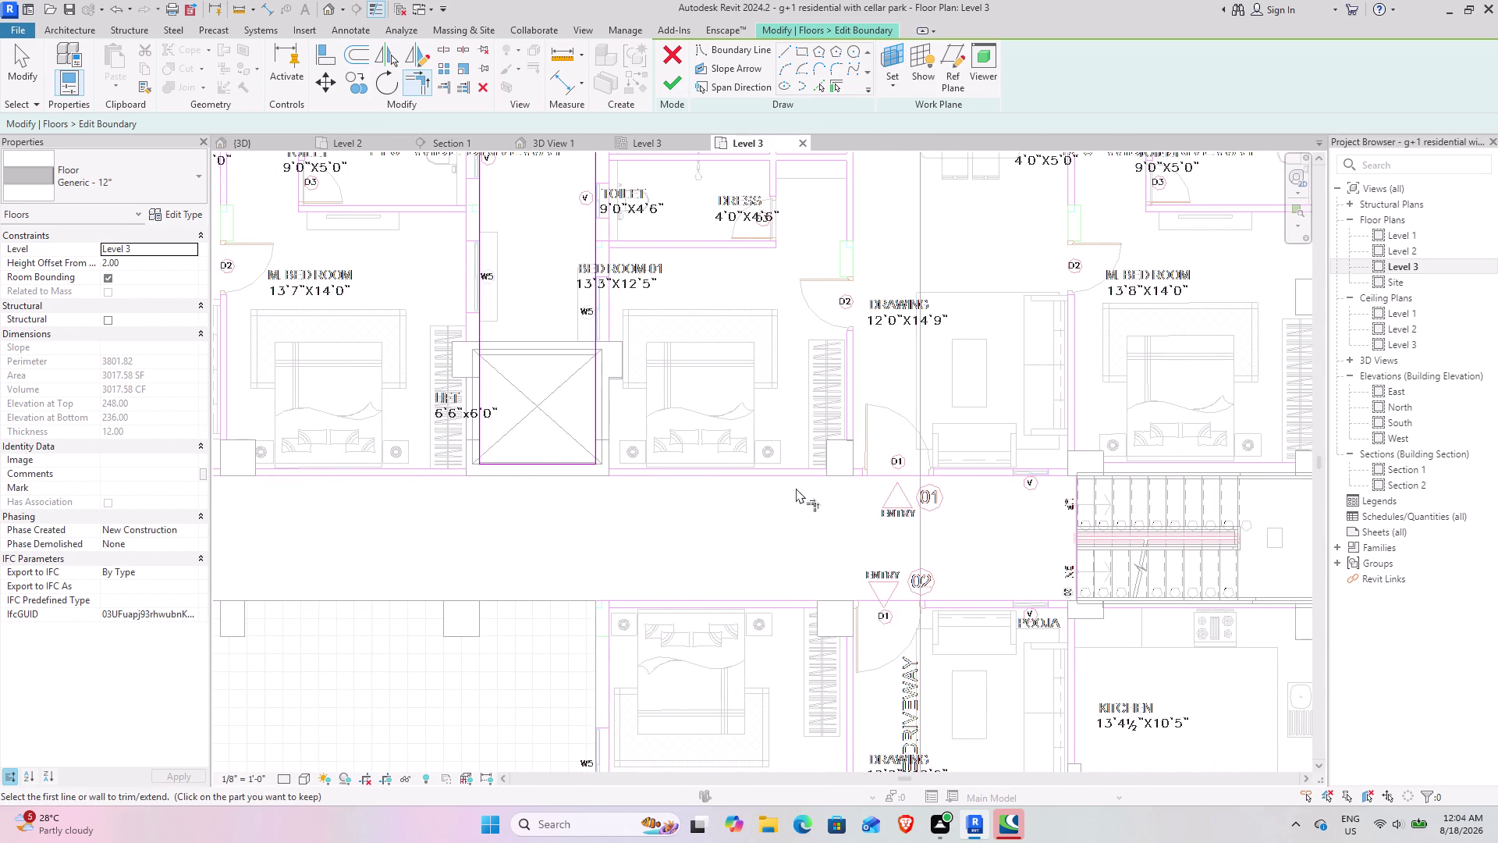
scroll(up, 3)
scroll(up, 3)
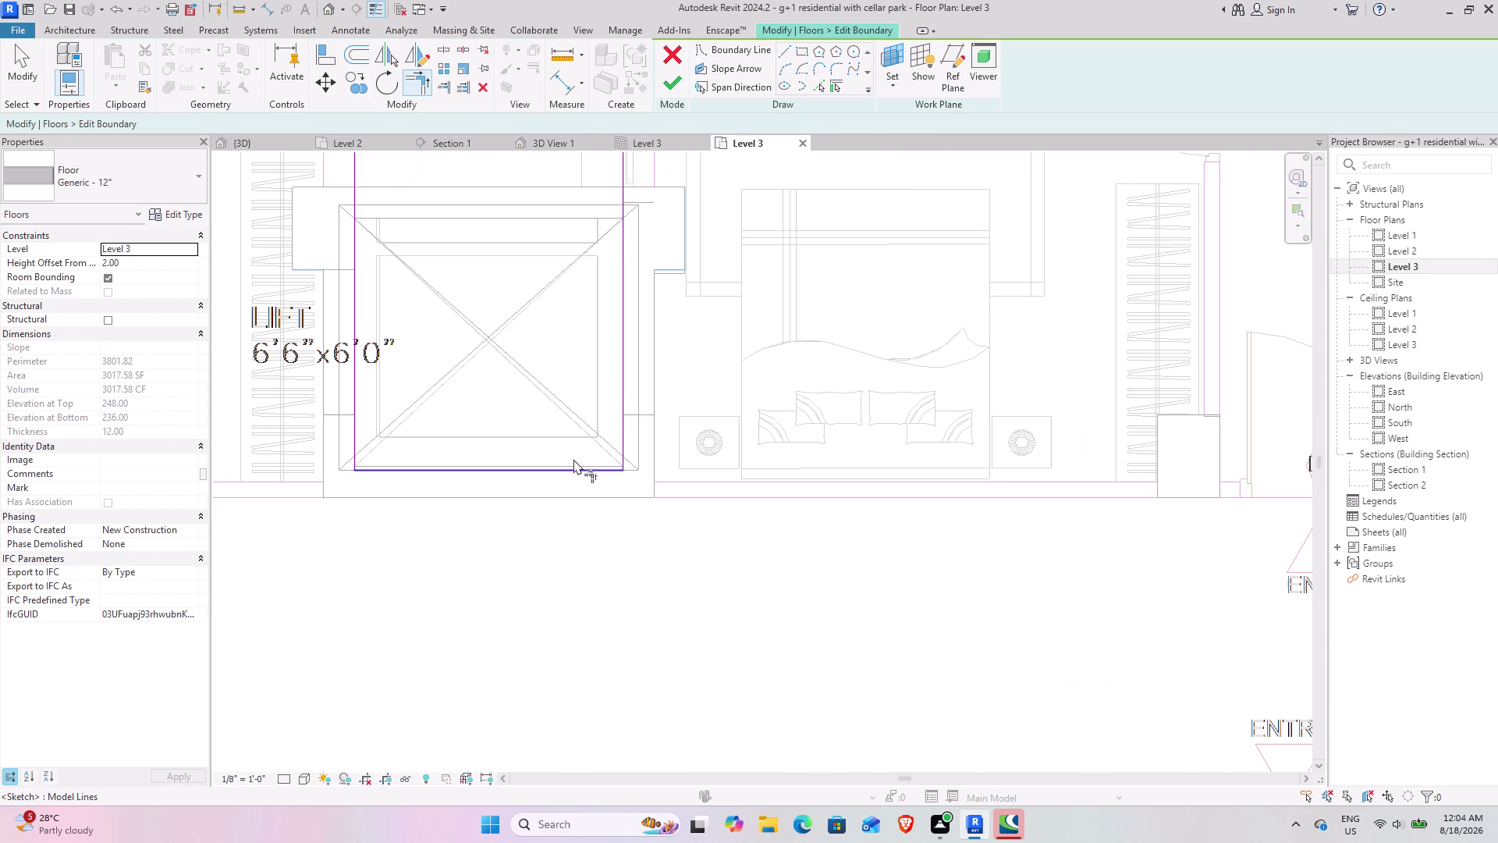
middle_drag(496, 487, 585, 526)
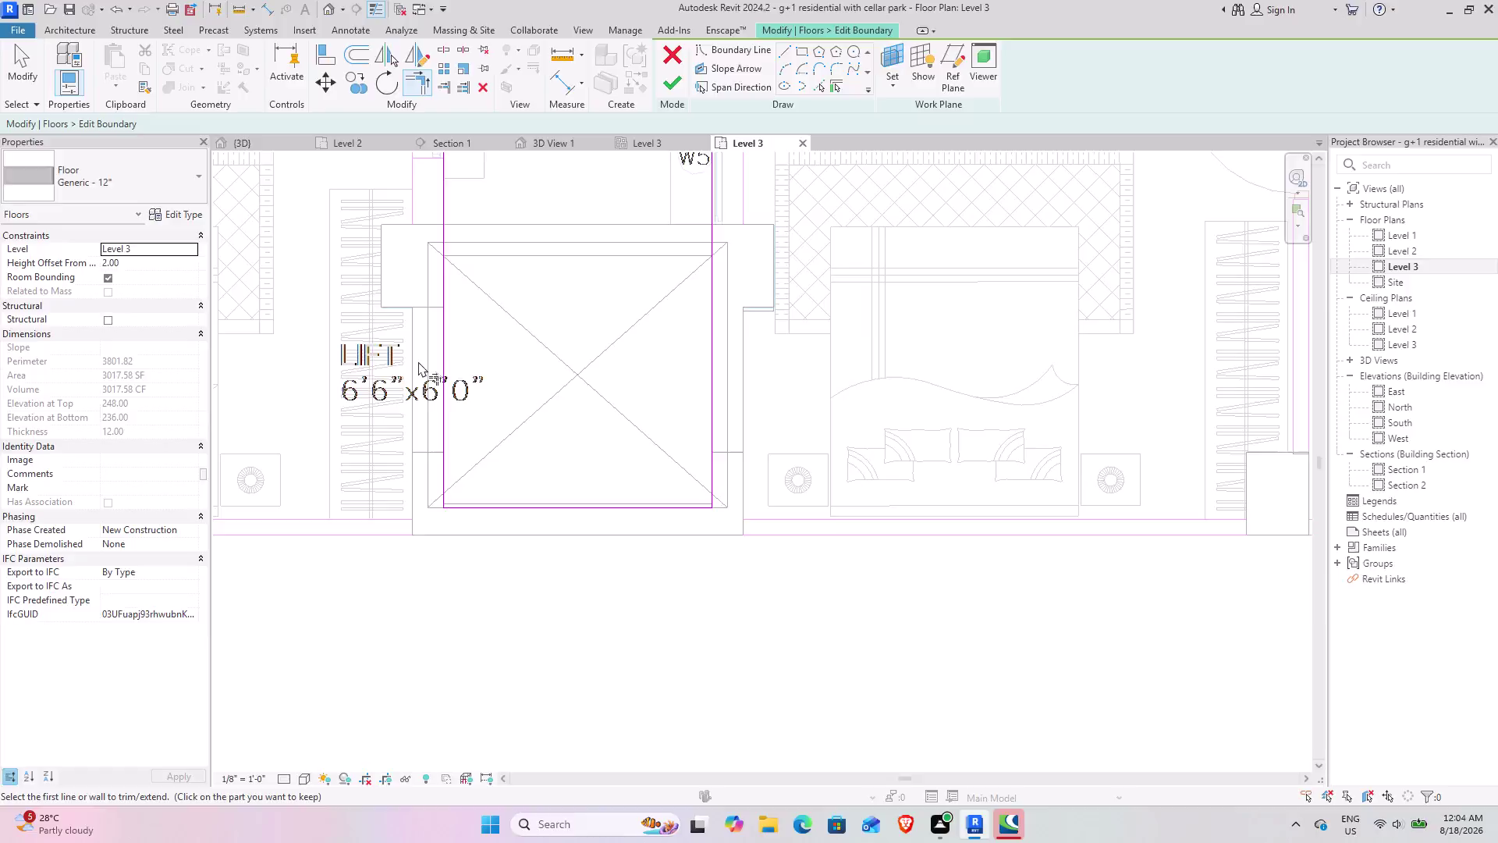
click(33, 66)
click(665, 82)
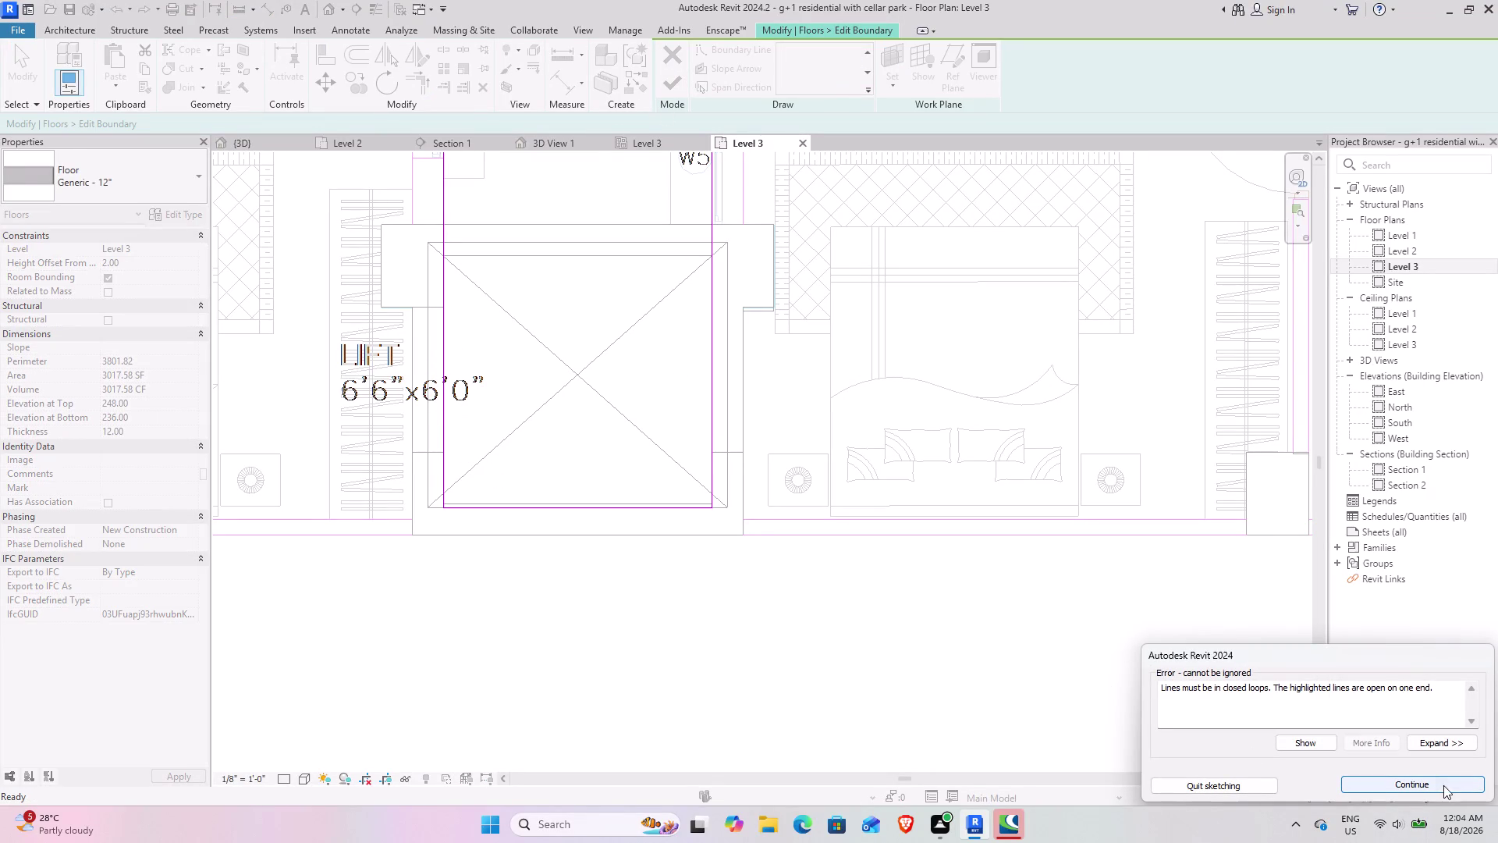
Dismiss the open-loop error, retry finishing the sketch, and dismiss the error again.
click(1379, 780)
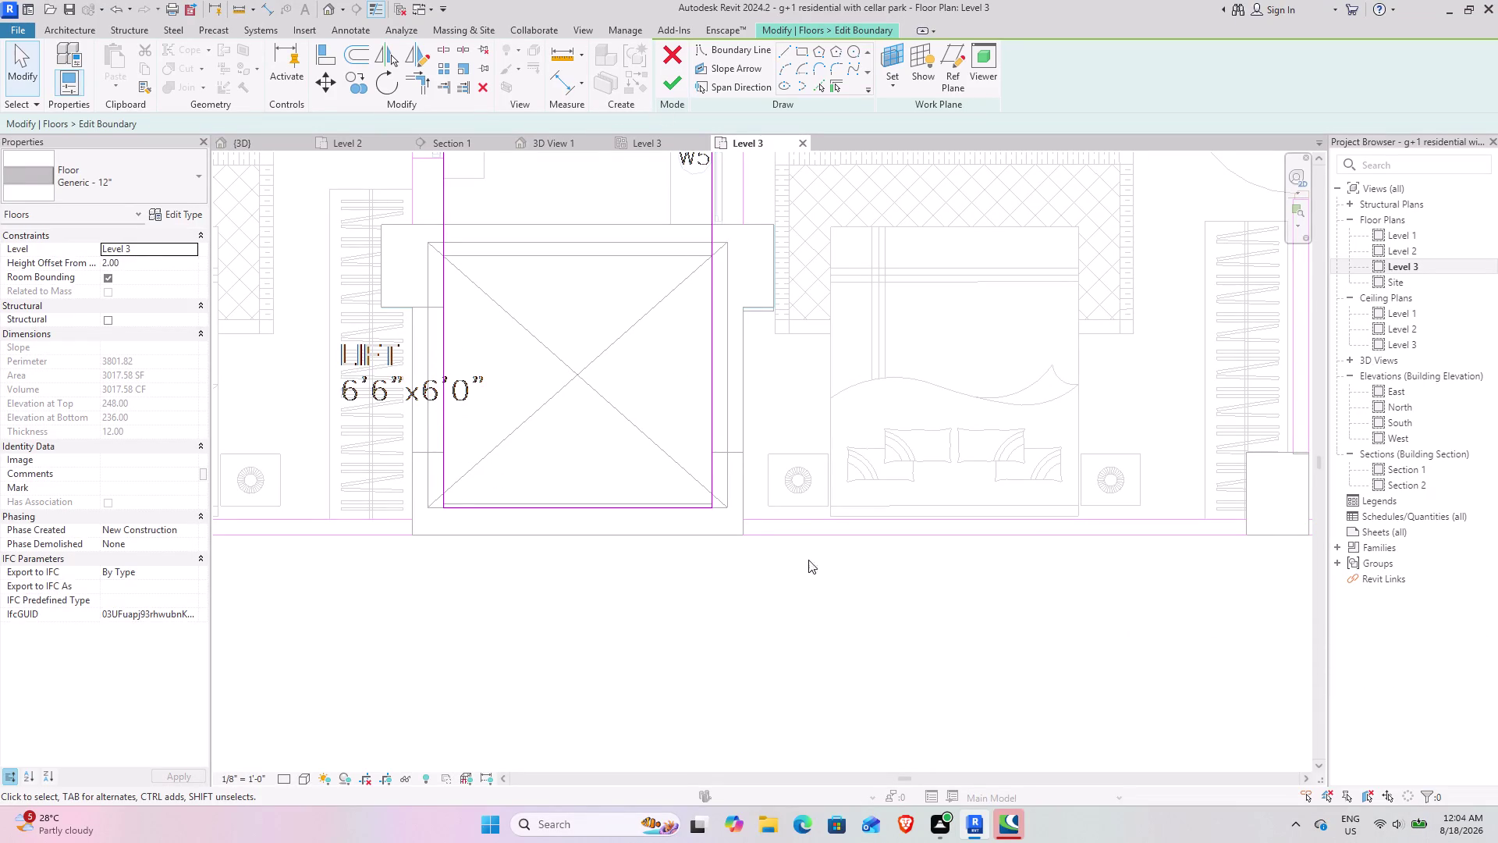
scroll(down, 3)
scroll(down, 3)
middle_drag(727, 624, 993, 522)
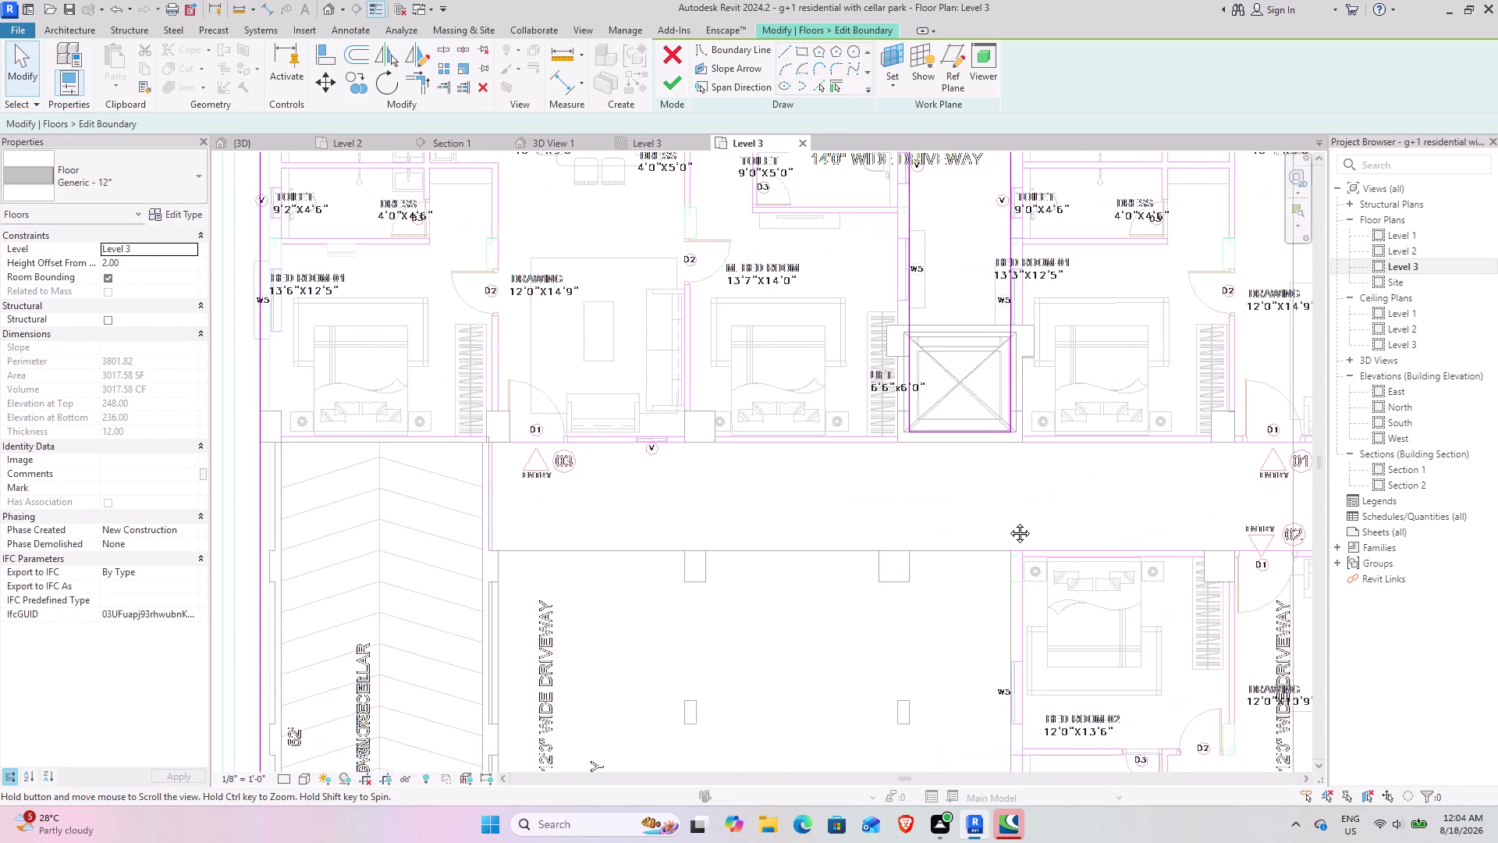
middle_drag(992, 521, 1023, 522)
scroll(down, 3)
scroll(down, 3)
middle_drag(1171, 595, 936, 523)
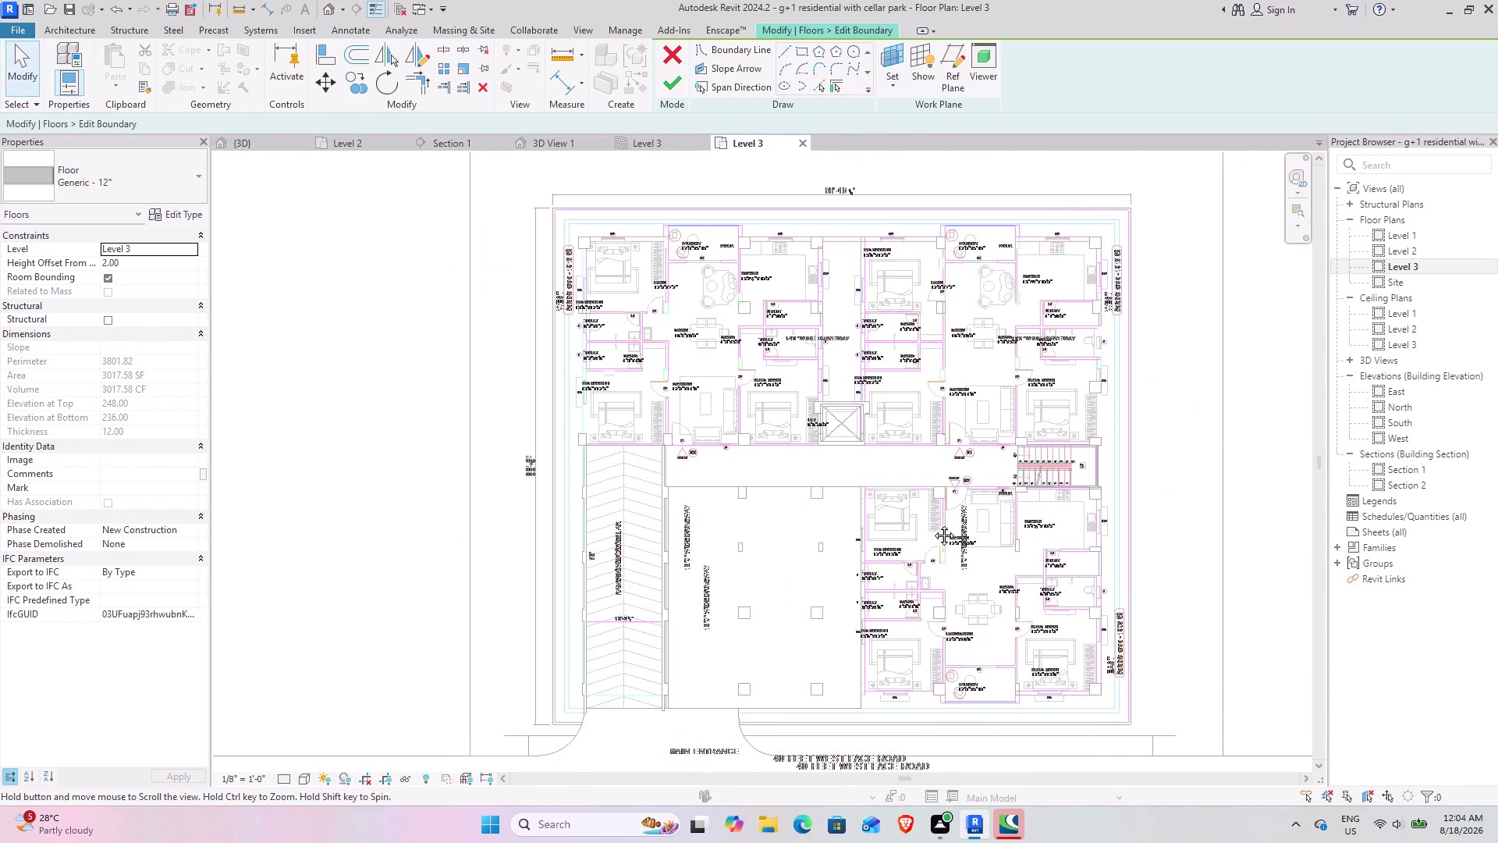
middle_drag(935, 524, 930, 523)
click(677, 89)
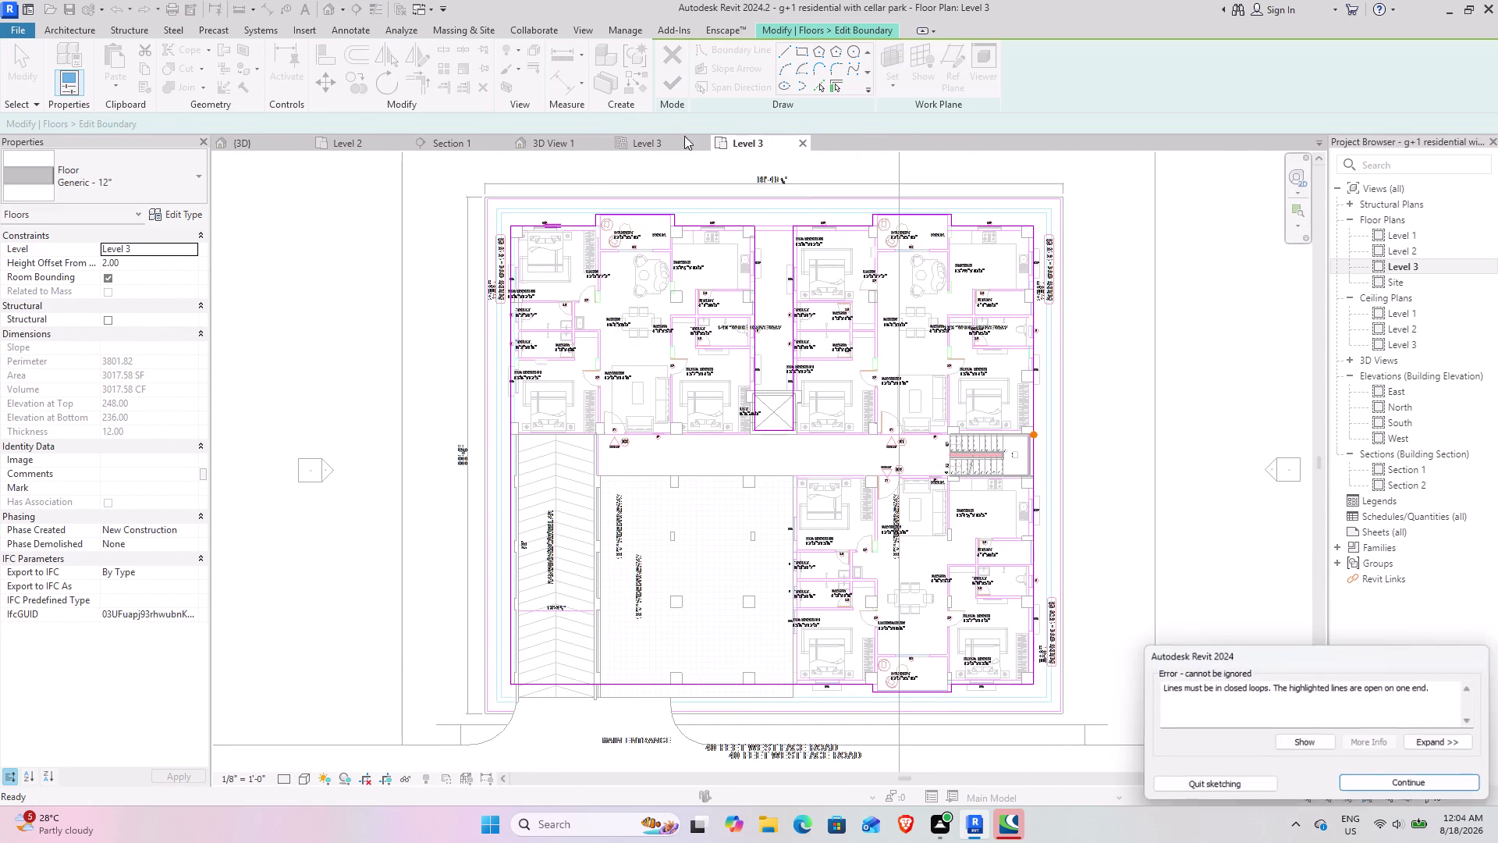
click(1389, 786)
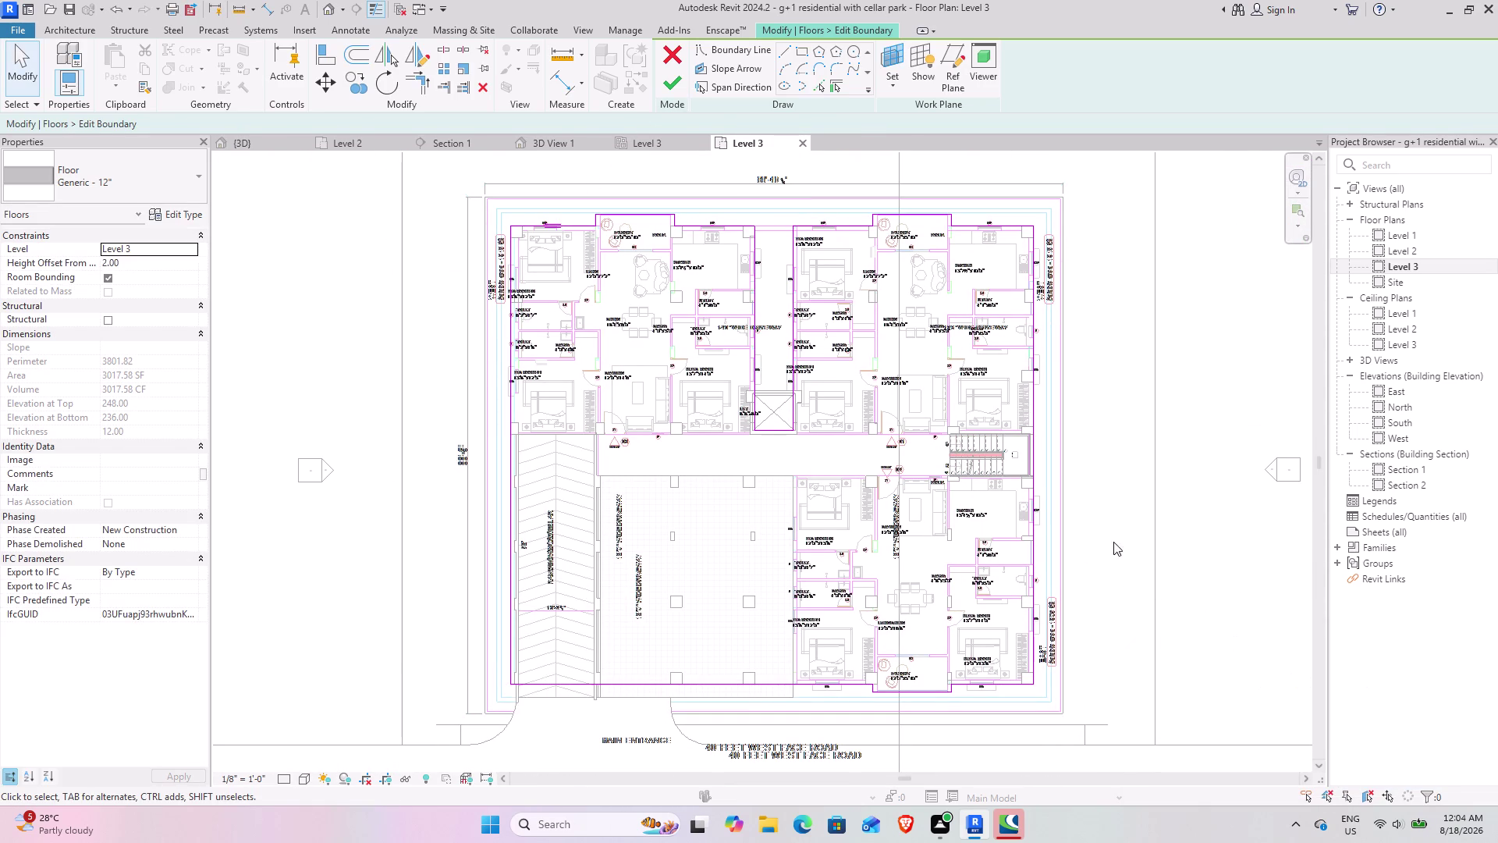
Trim/Extend the boundary lines beside the staircase into a closed corner.
scroll(up, 3)
scroll(up, 3)
scroll(down, 3)
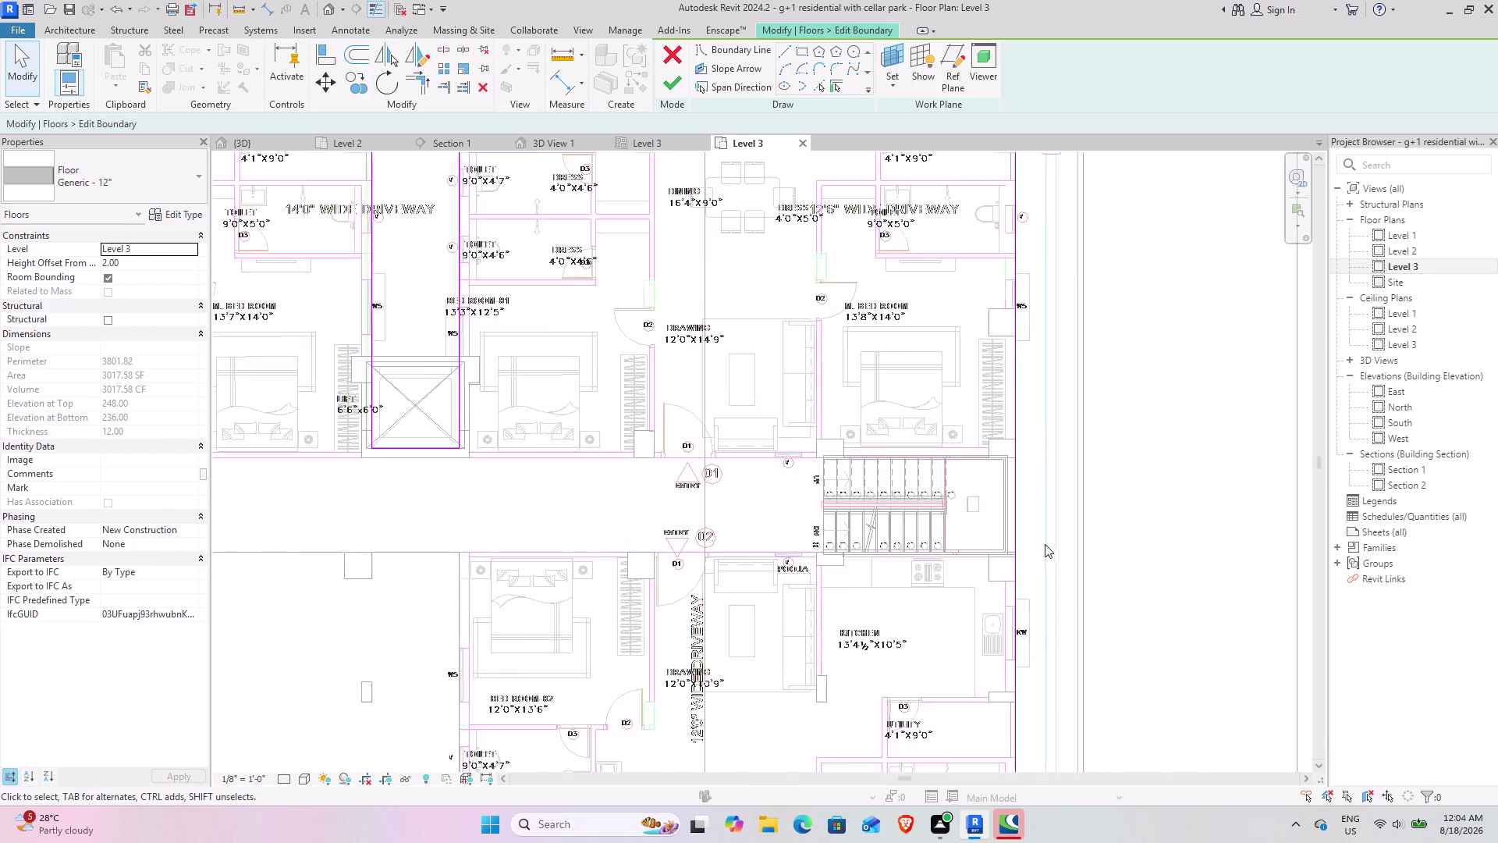
middle_drag(1059, 637, 985, 403)
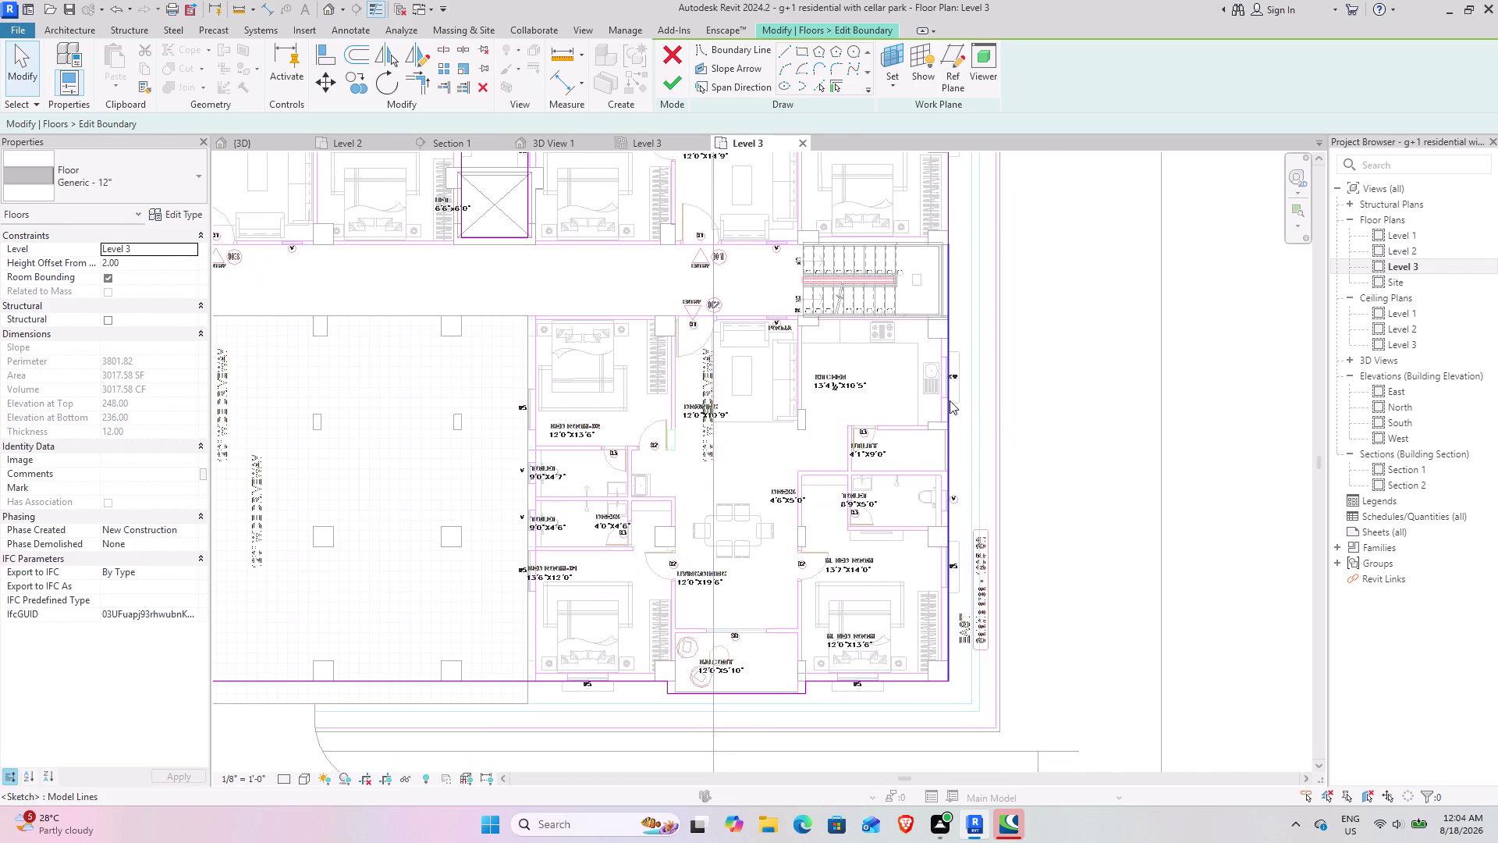
click(950, 401)
click(483, 87)
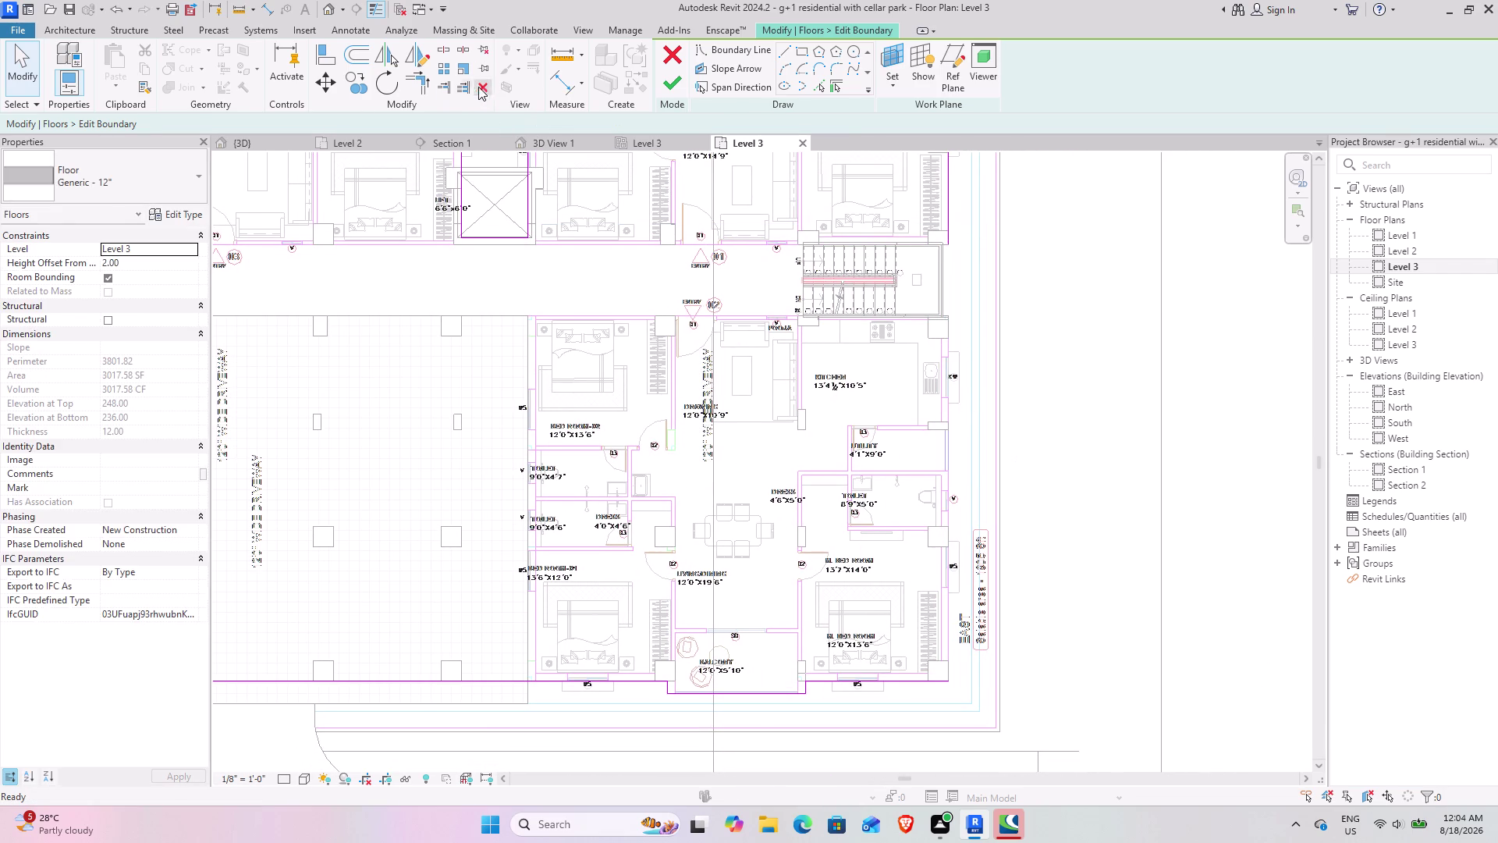
click(419, 88)
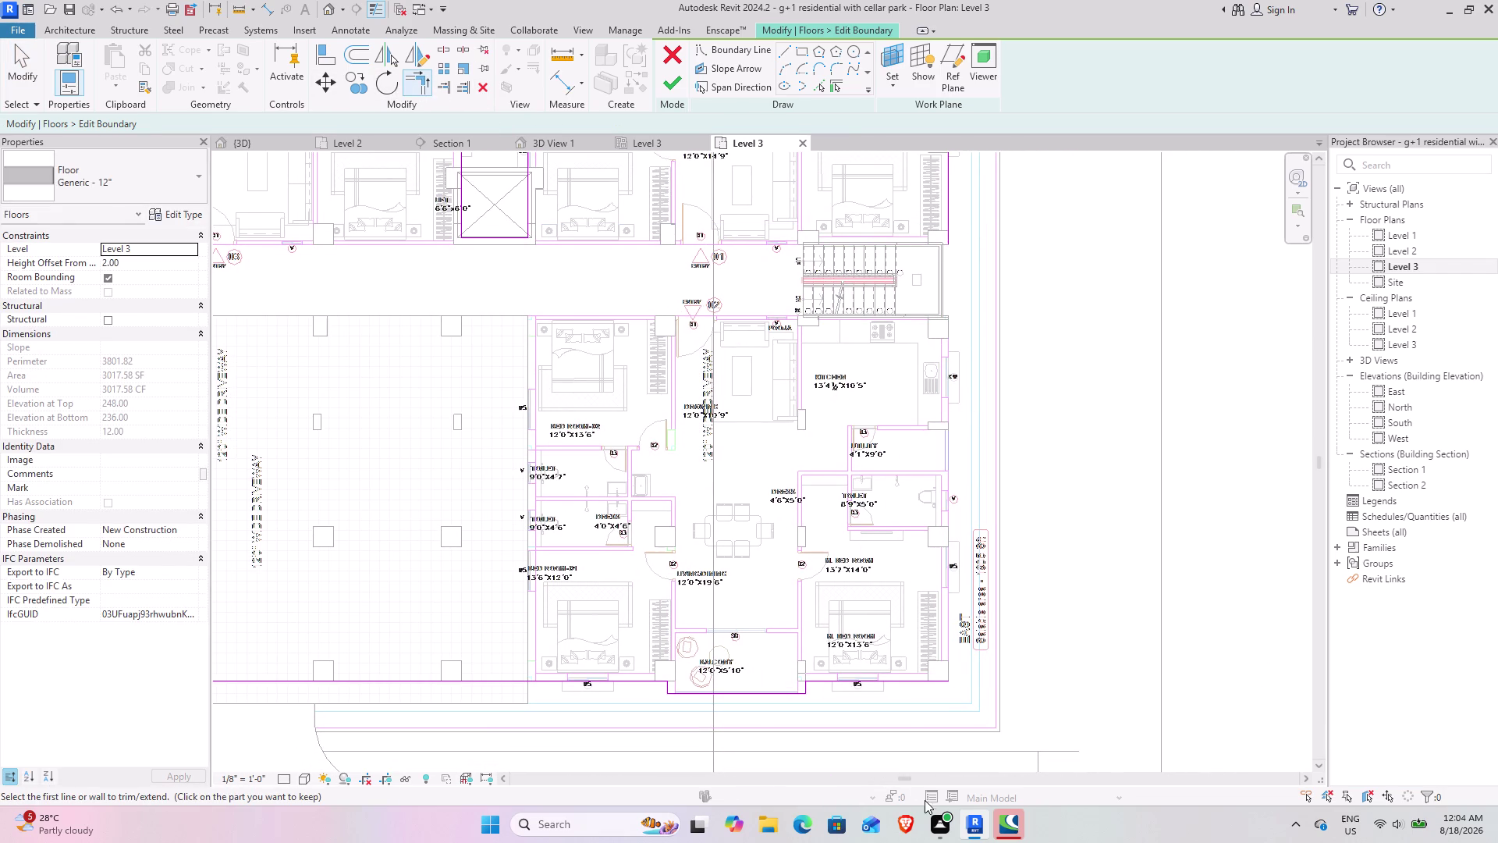
click(927, 677)
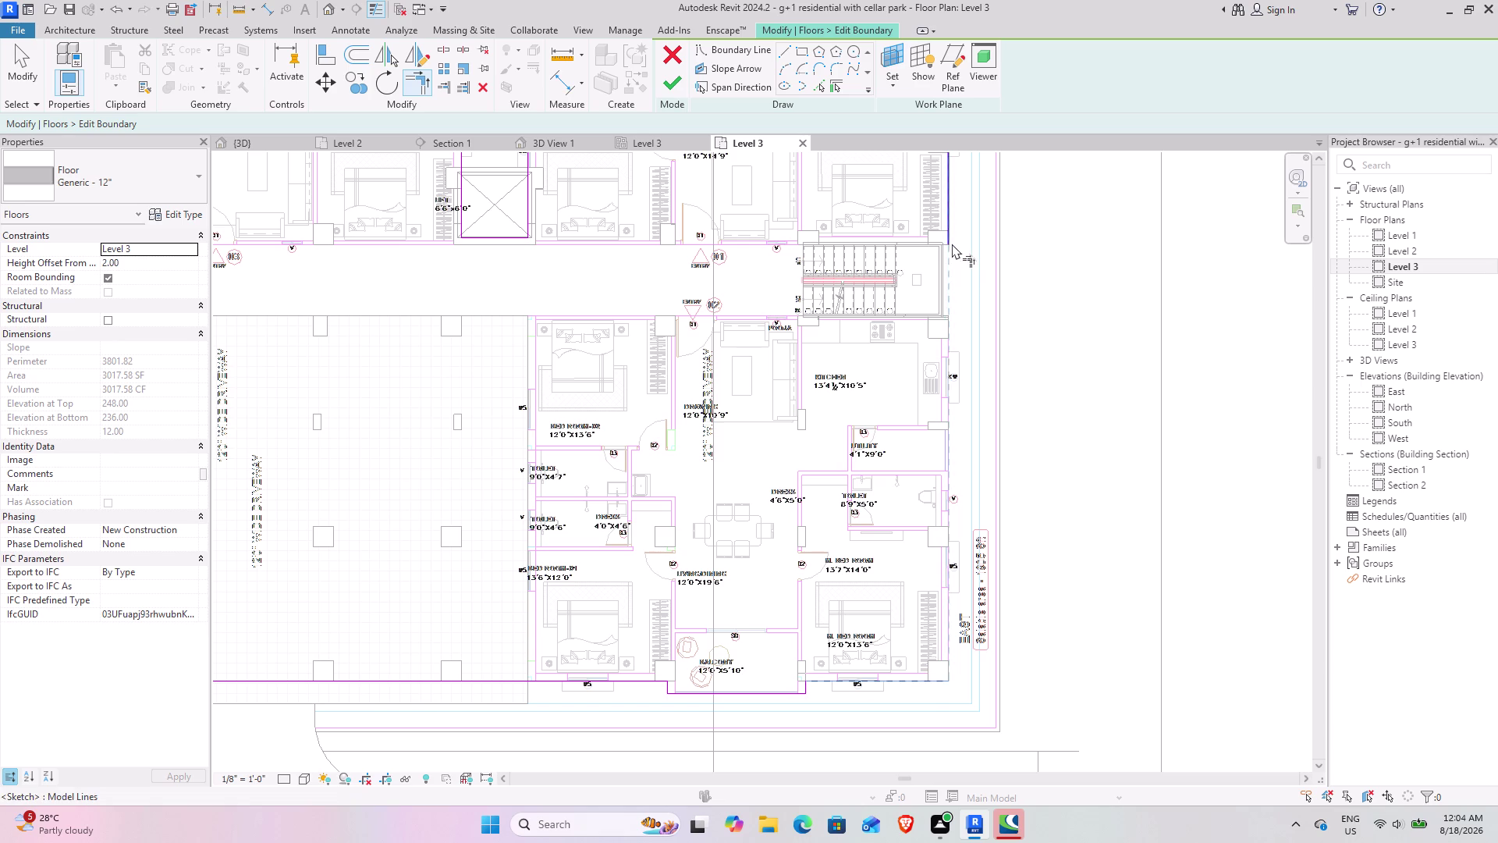
click(952, 243)
Finish the Level 3 floor sketch, answer the wall-attachment prompt, and select the new slab.
click(681, 94)
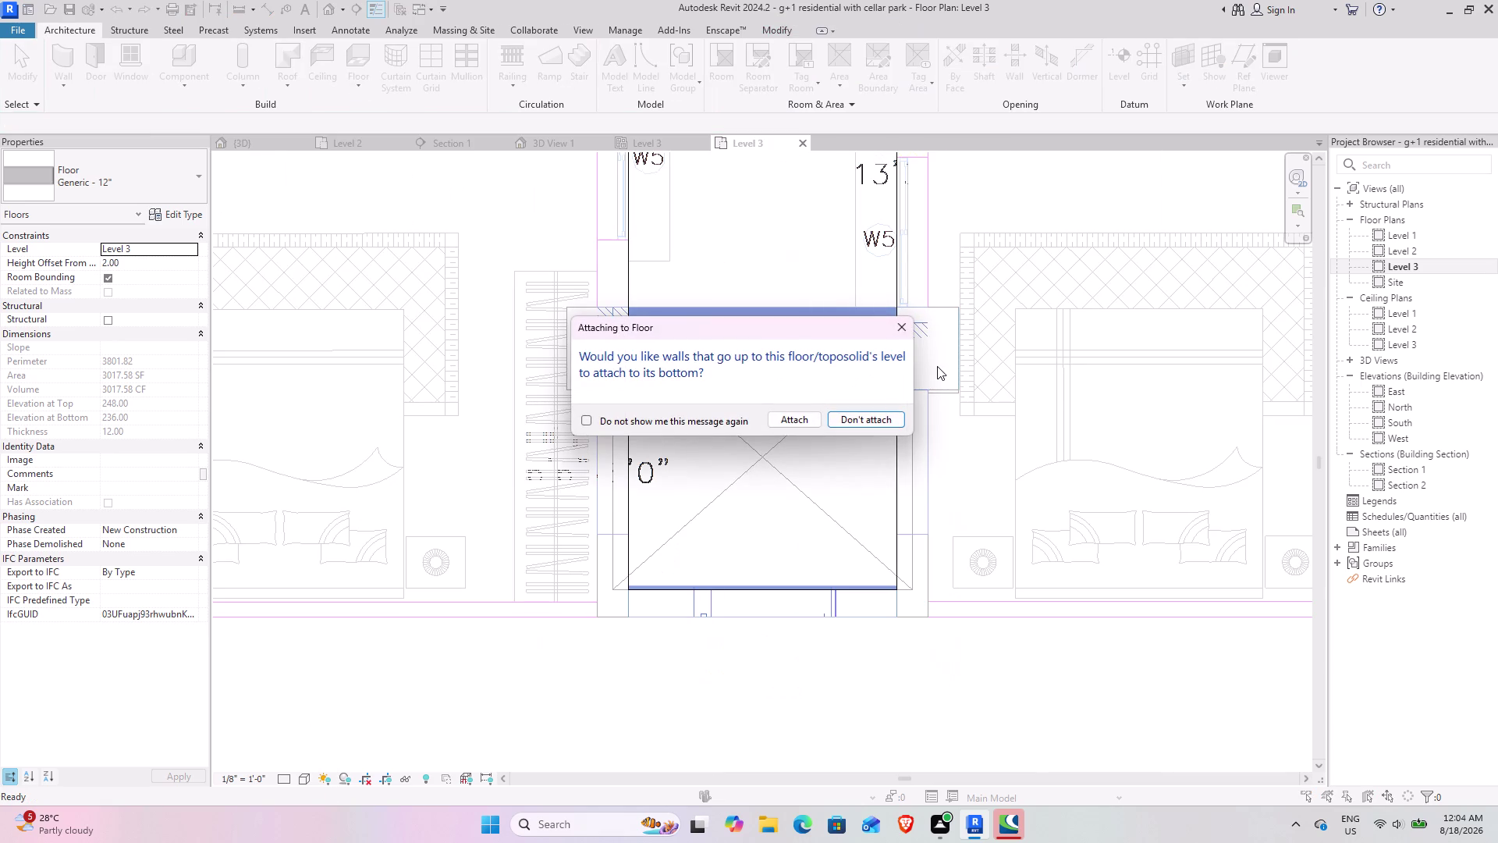
click(865, 409)
click(861, 429)
click(859, 423)
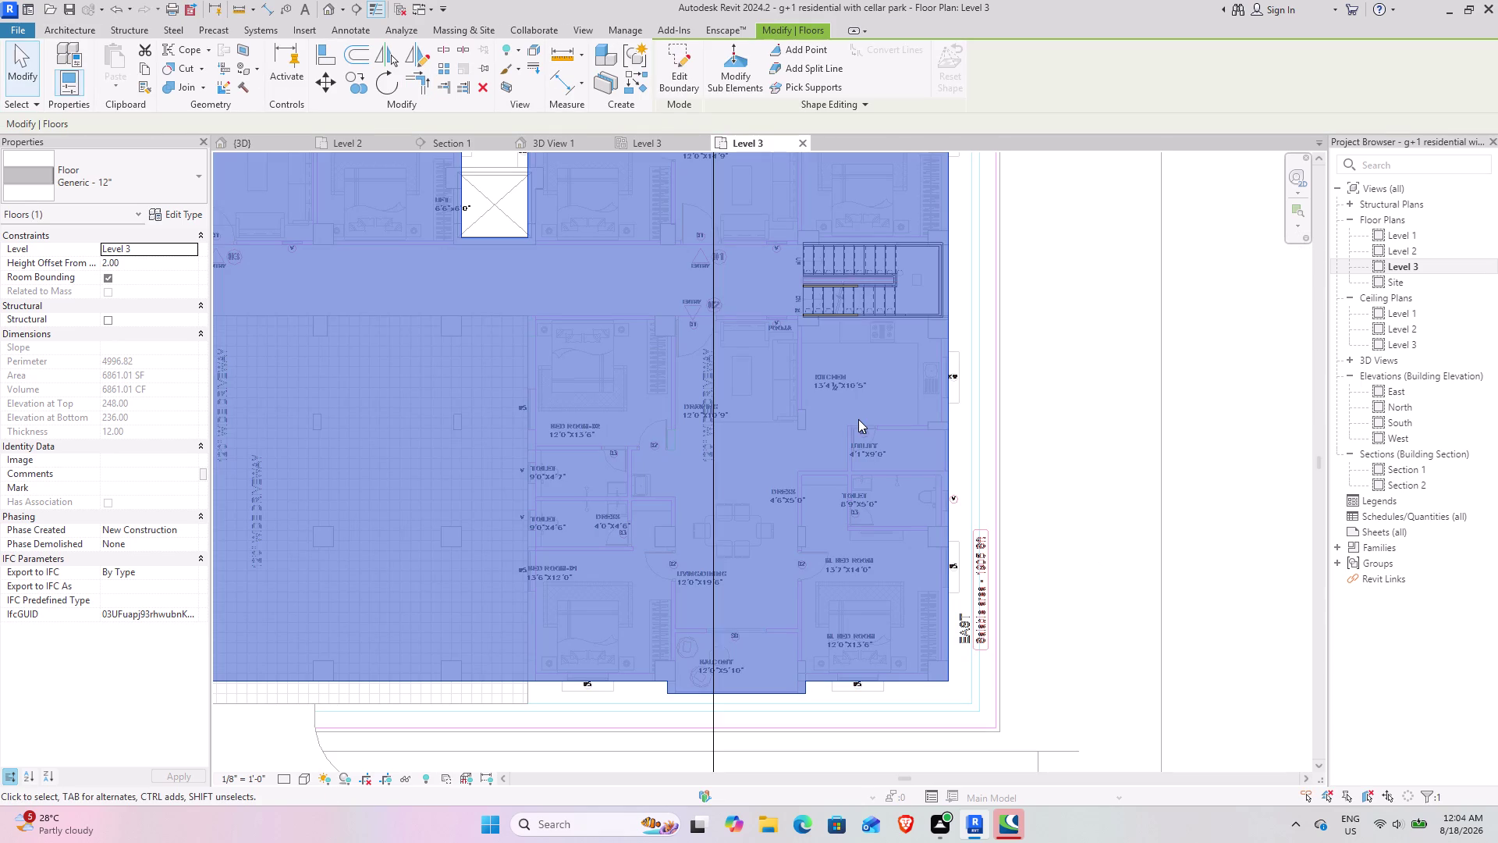
scroll(down, 3)
middle_drag(593, 353, 628, 478)
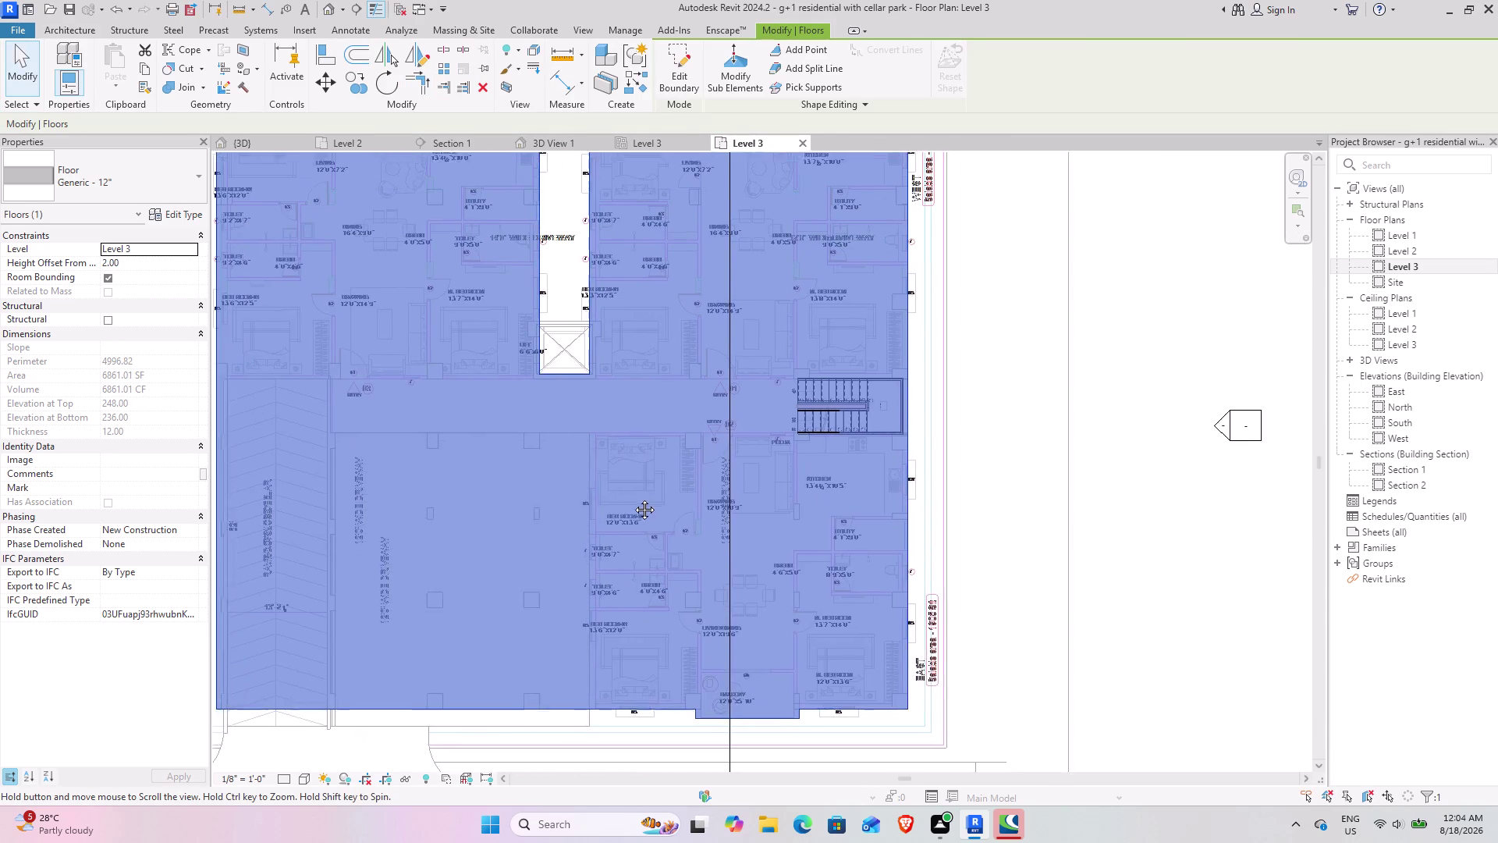
middle_drag(628, 478, 641, 541)
middle_drag(641, 541, 759, 340)
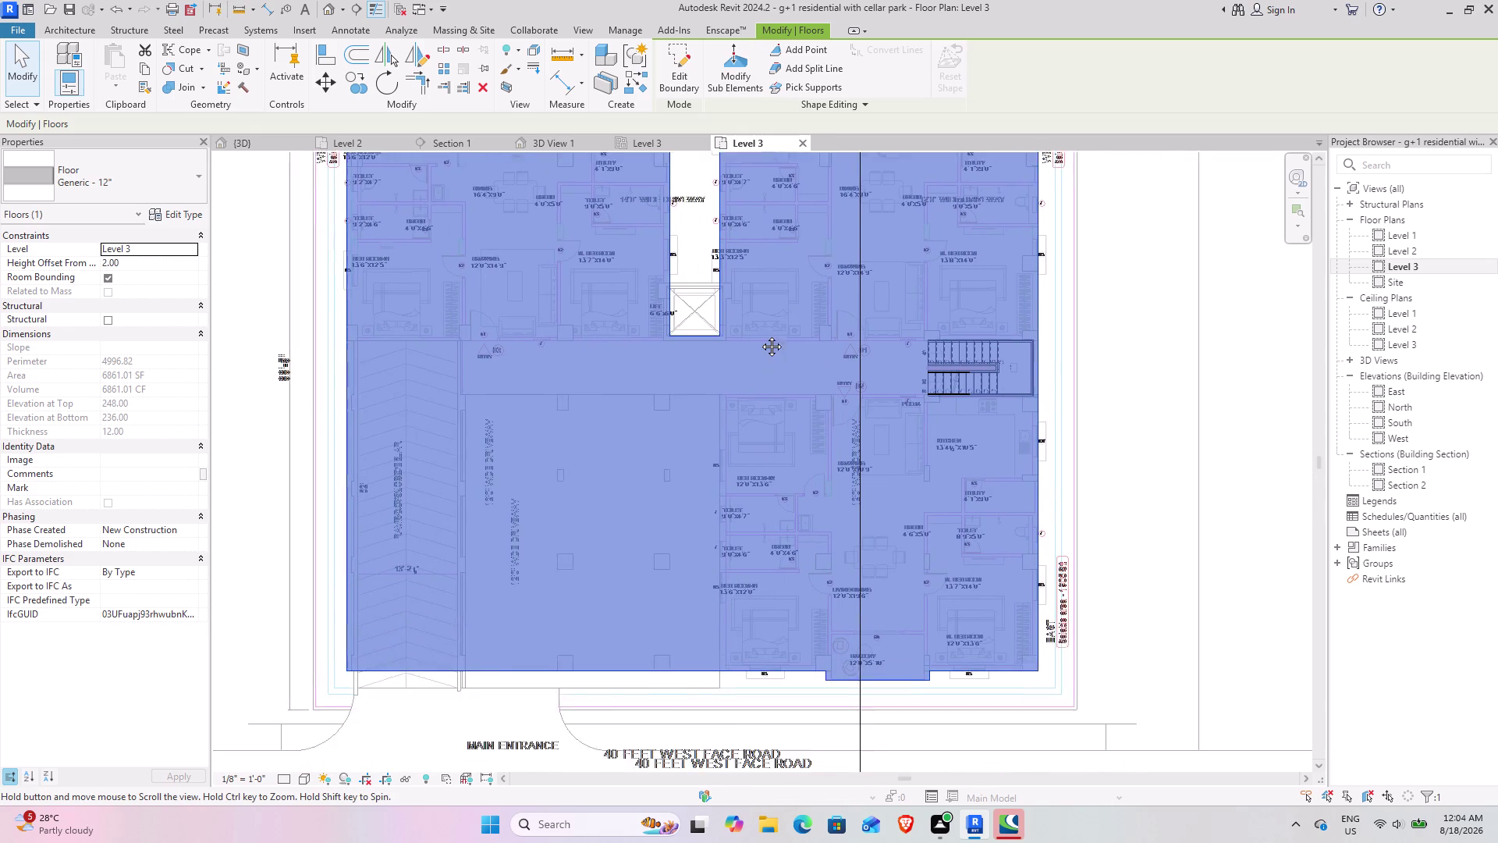
middle_drag(759, 340, 761, 329)
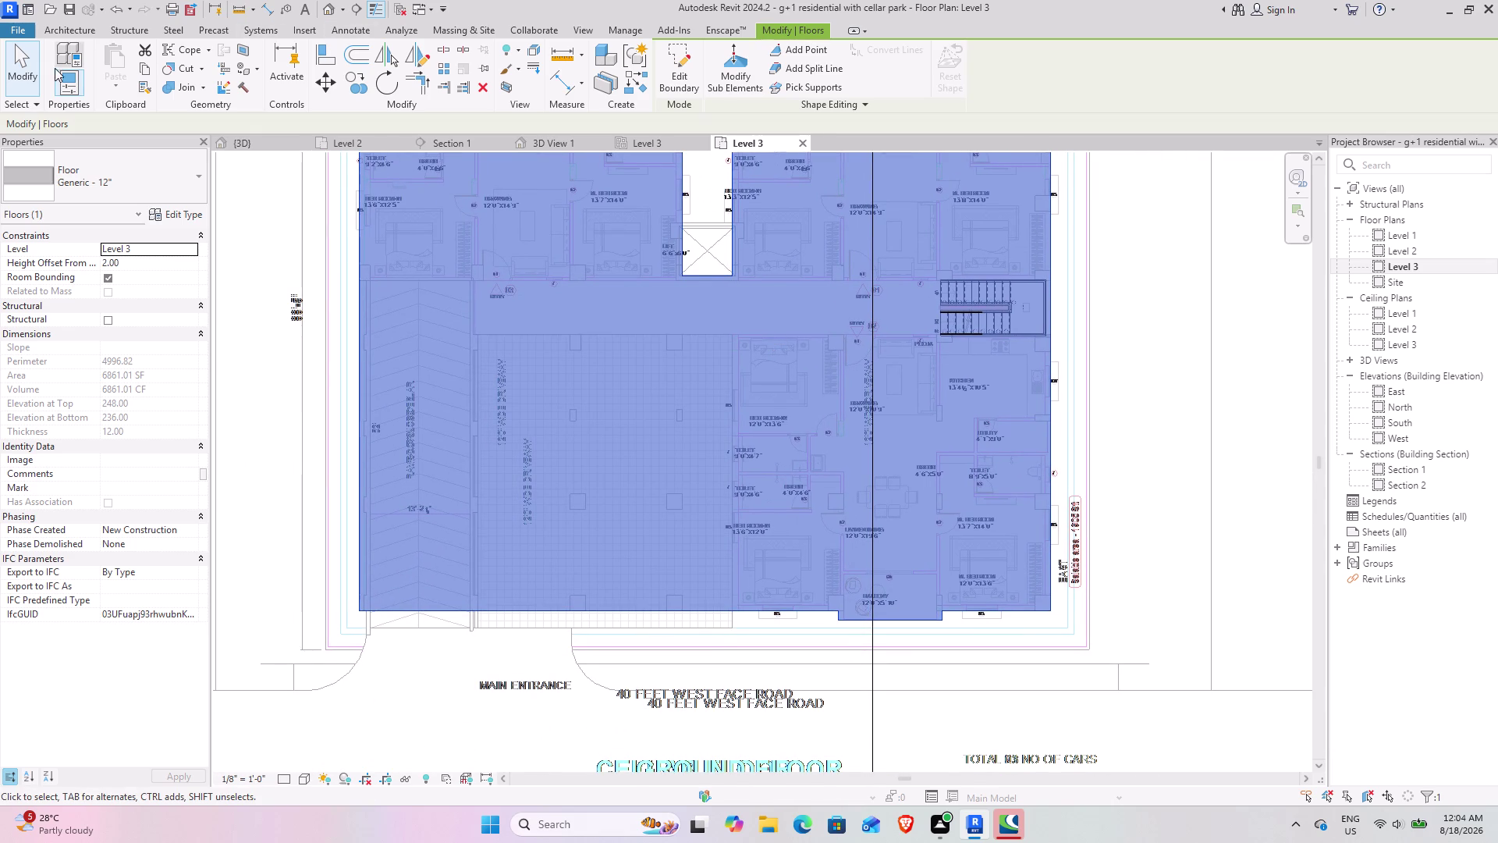
In the {3D} view, orbit around the building and select the Level 3 slab to inspect it.
click(248, 146)
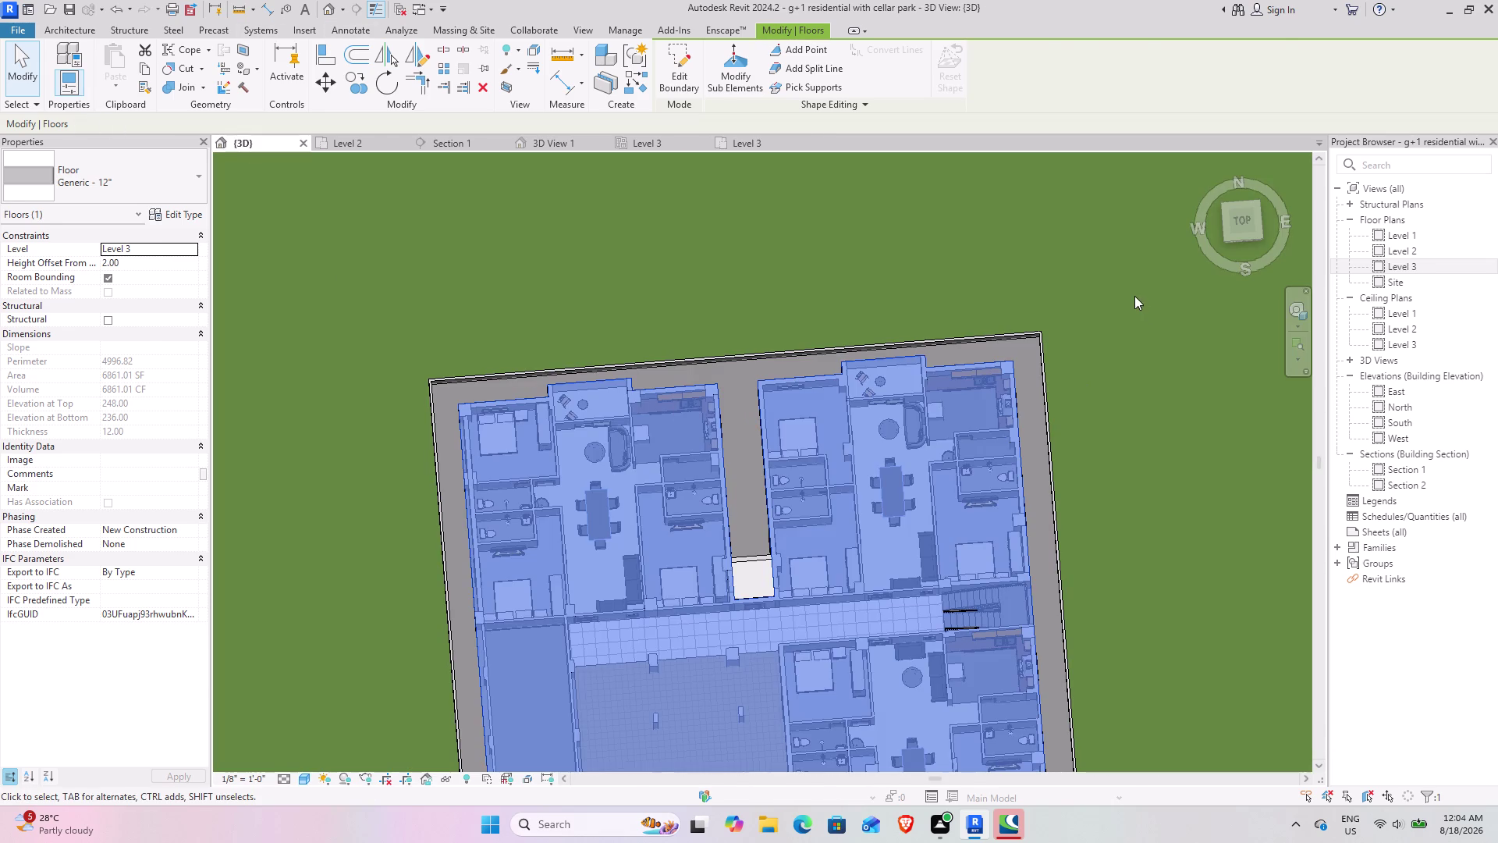
click(1135, 295)
scroll(down, 3)
middle_drag(708, 637, 878, 388)
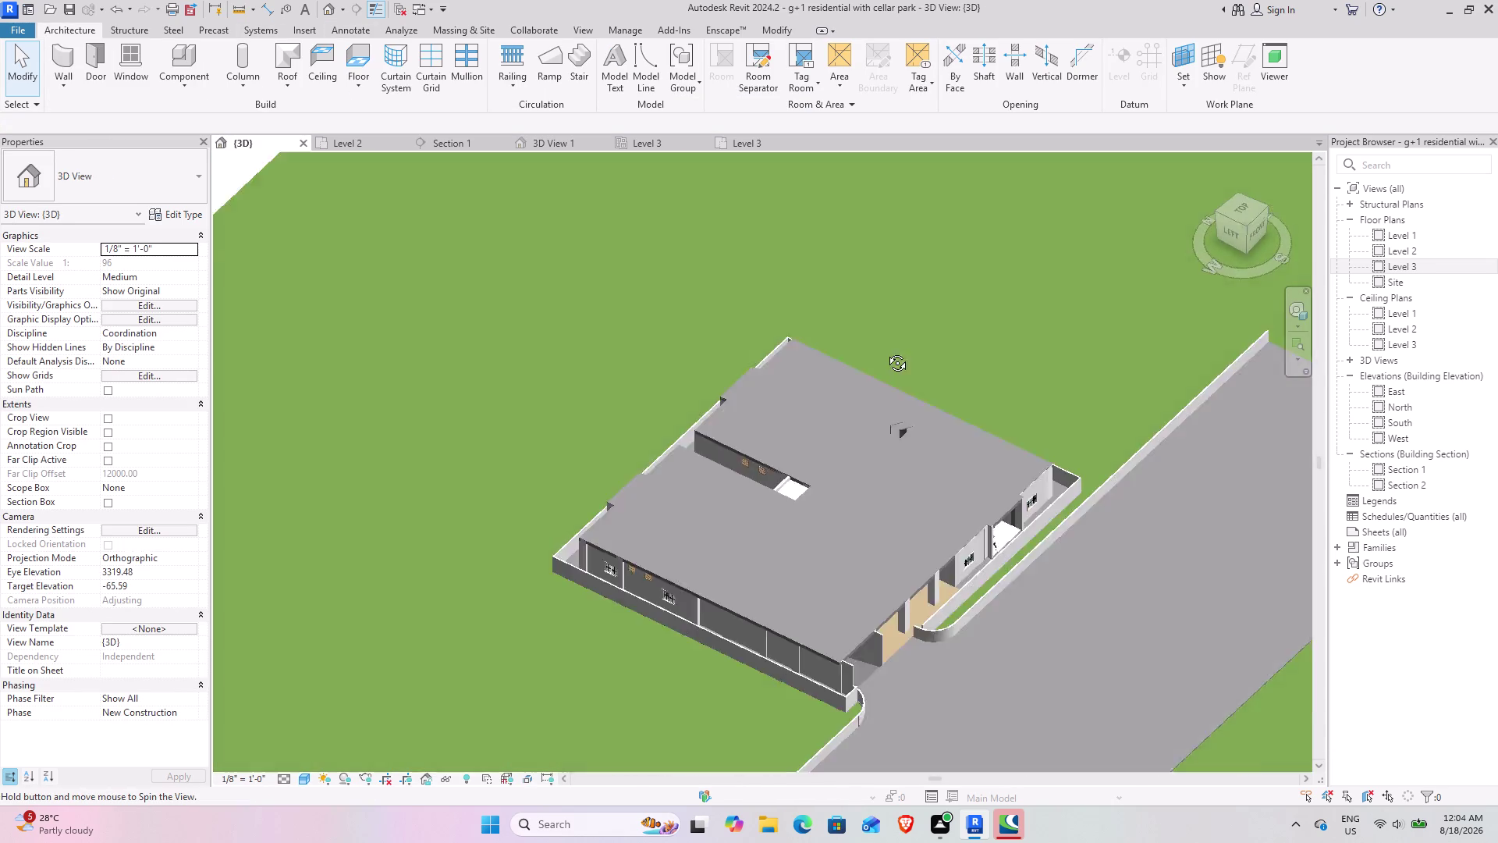
middle_drag(879, 387, 888, 292)
middle_drag(702, 602, 580, 517)
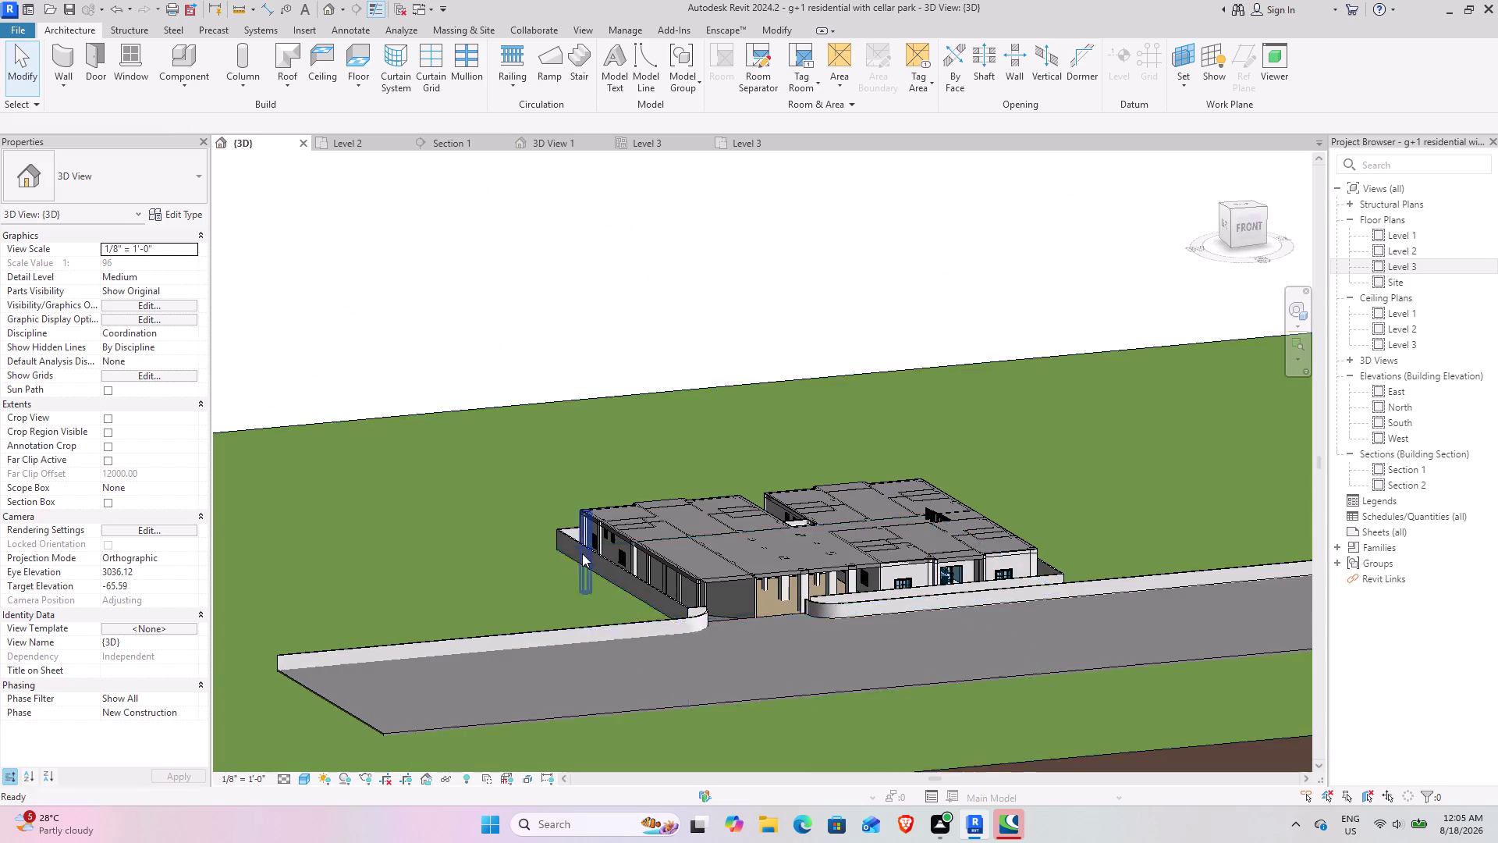
middle_drag(756, 654, 737, 683)
scroll(up, 3)
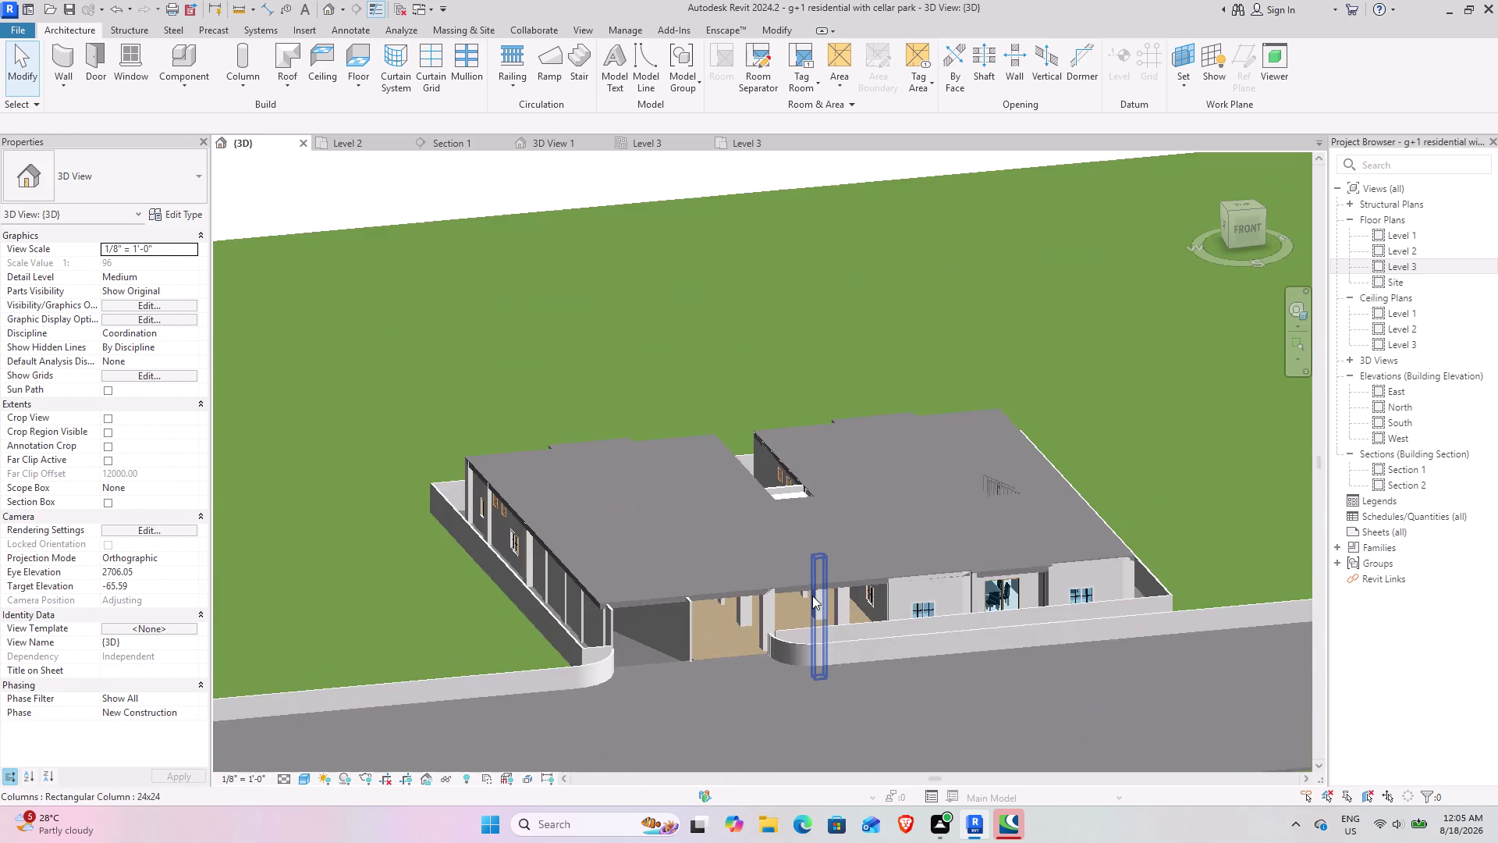
scroll(up, 3)
middle_drag(716, 662, 649, 590)
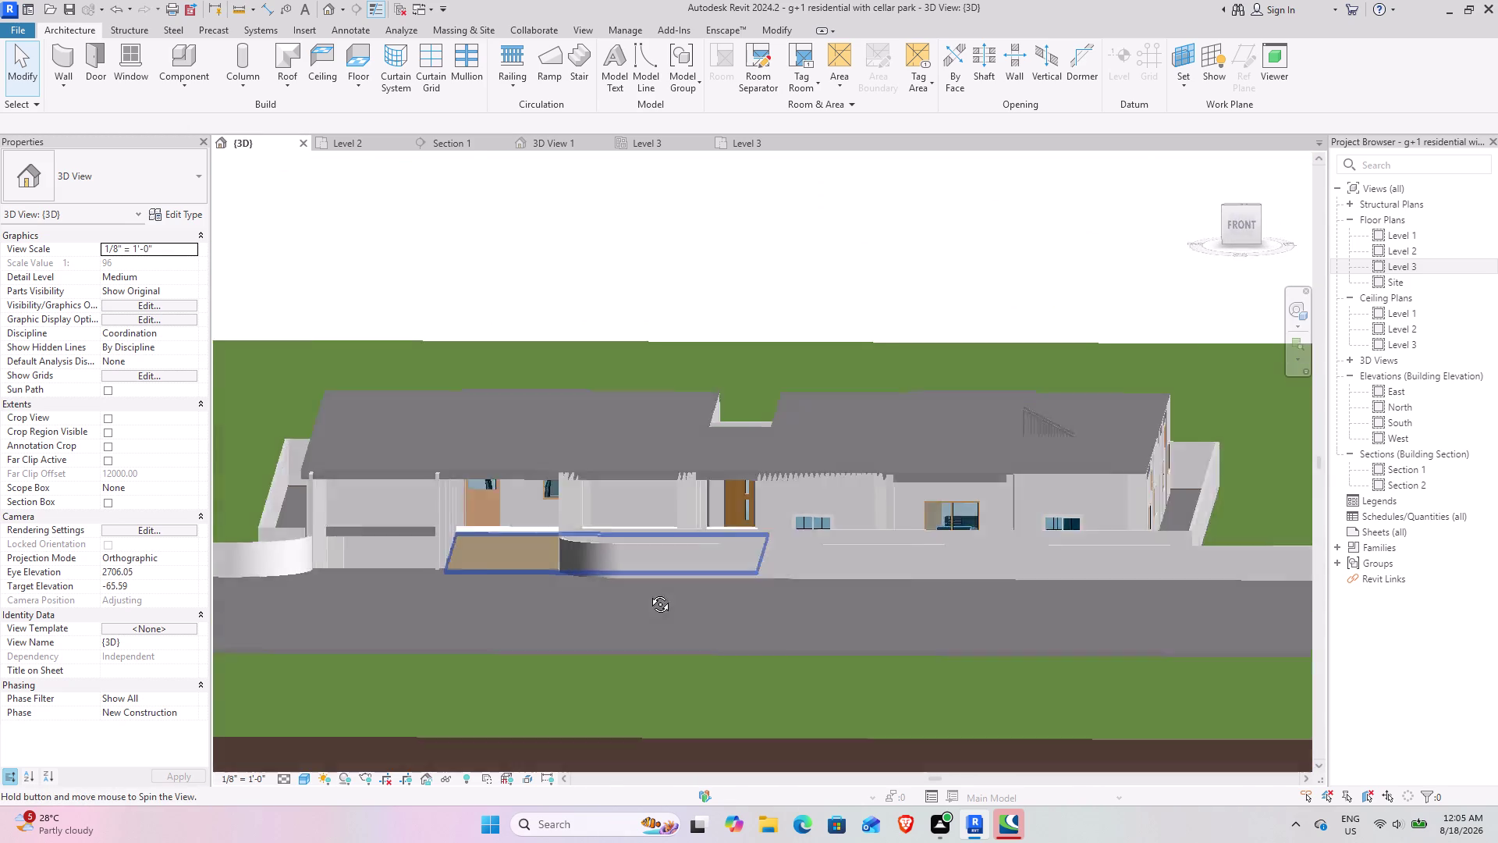
middle_drag(649, 591, 596, 615)
middle_drag(656, 684, 699, 640)
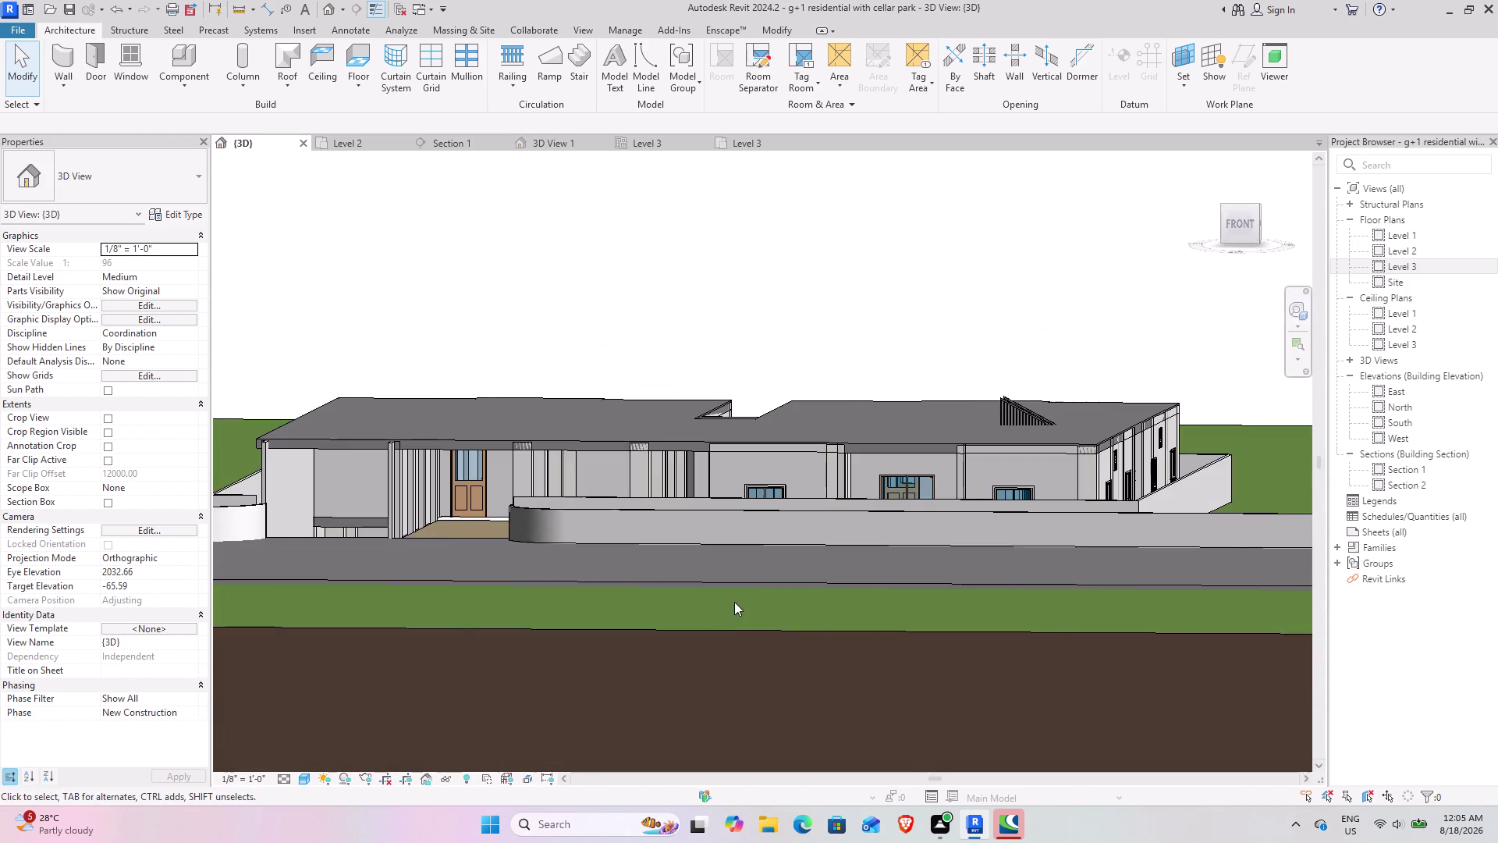
middle_drag(734, 601, 646, 619)
middle_drag(631, 623, 588, 628)
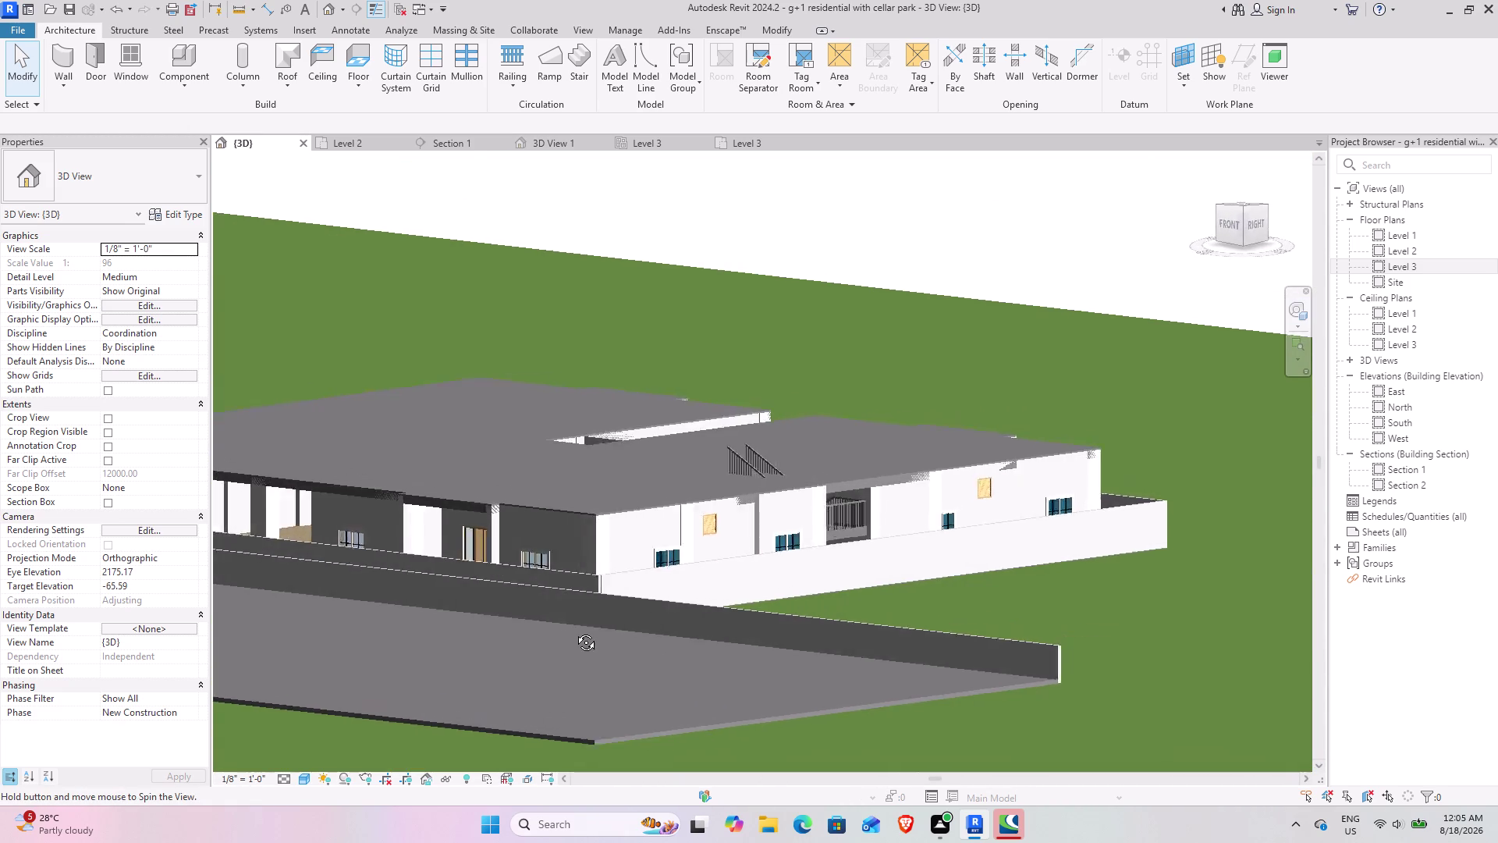
middle_drag(589, 629, 889, 641)
drag(835, 486, 828, 485)
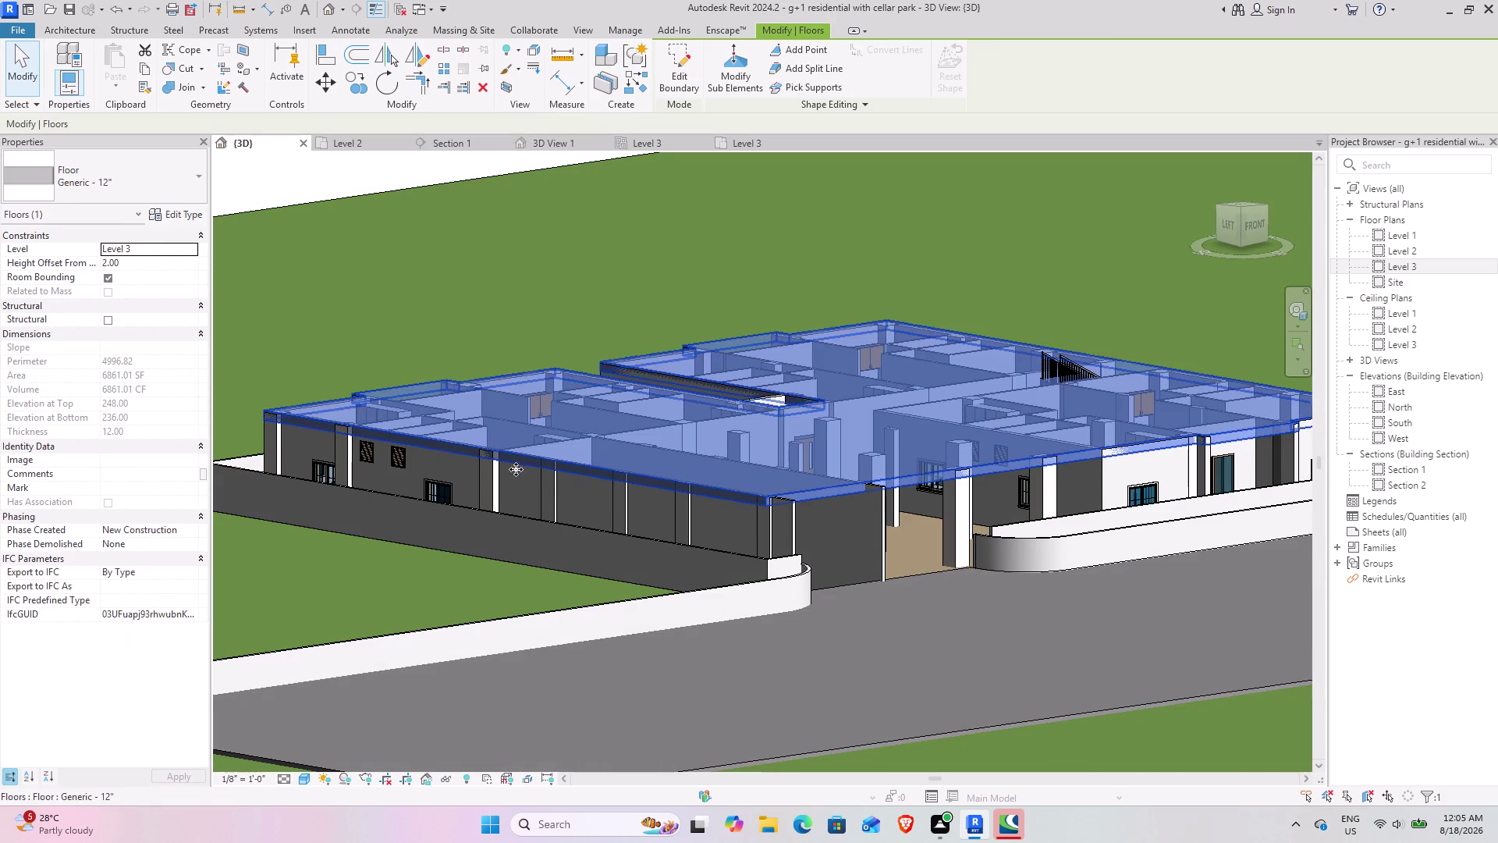
Switch the Level 3 floor to the Generic - 6" 2 type and orbit to inspect it.
click(178, 186)
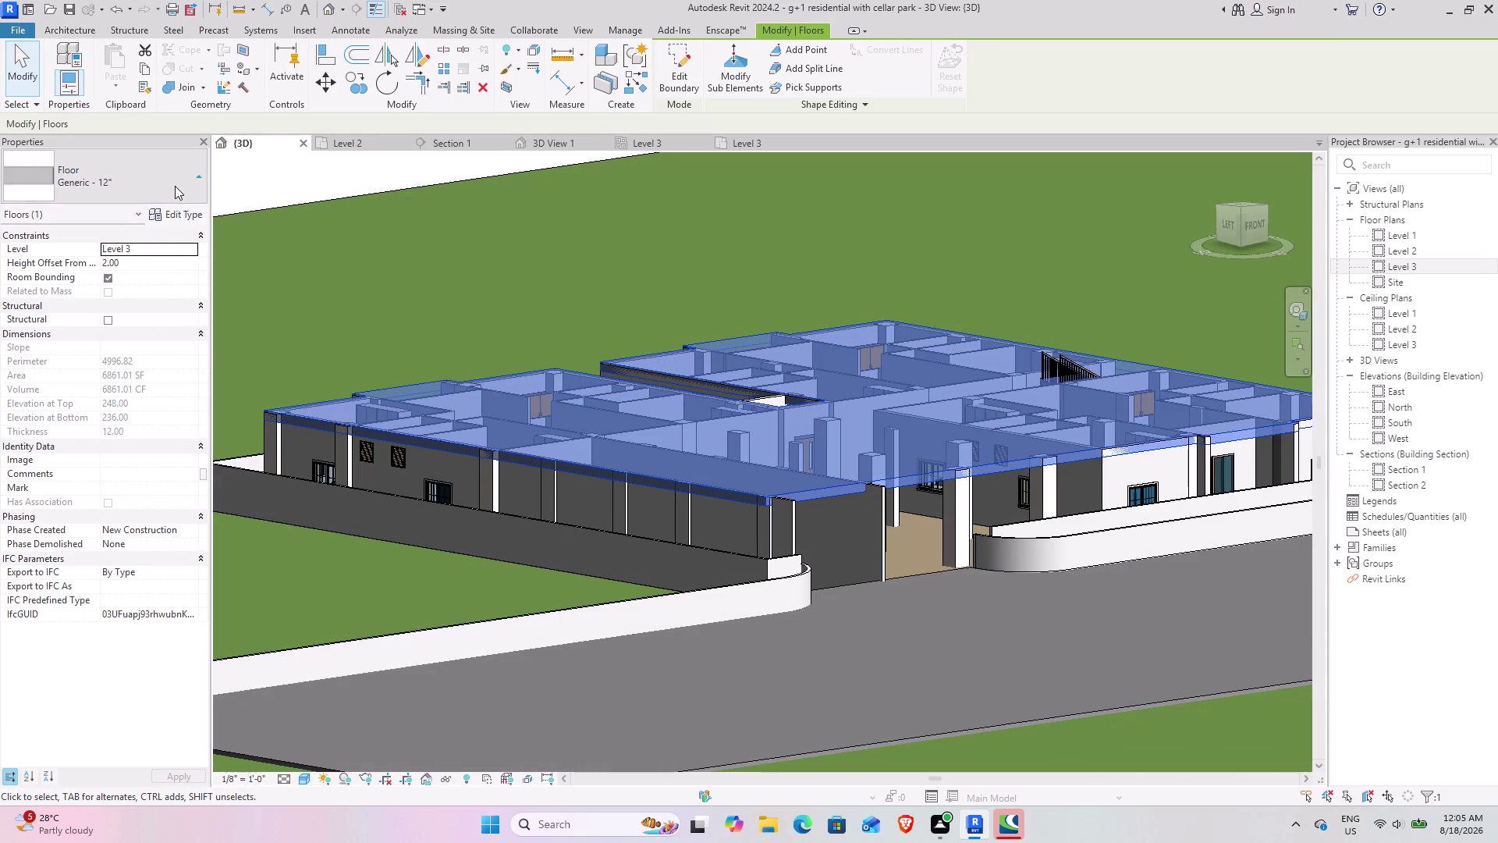
click(126, 250)
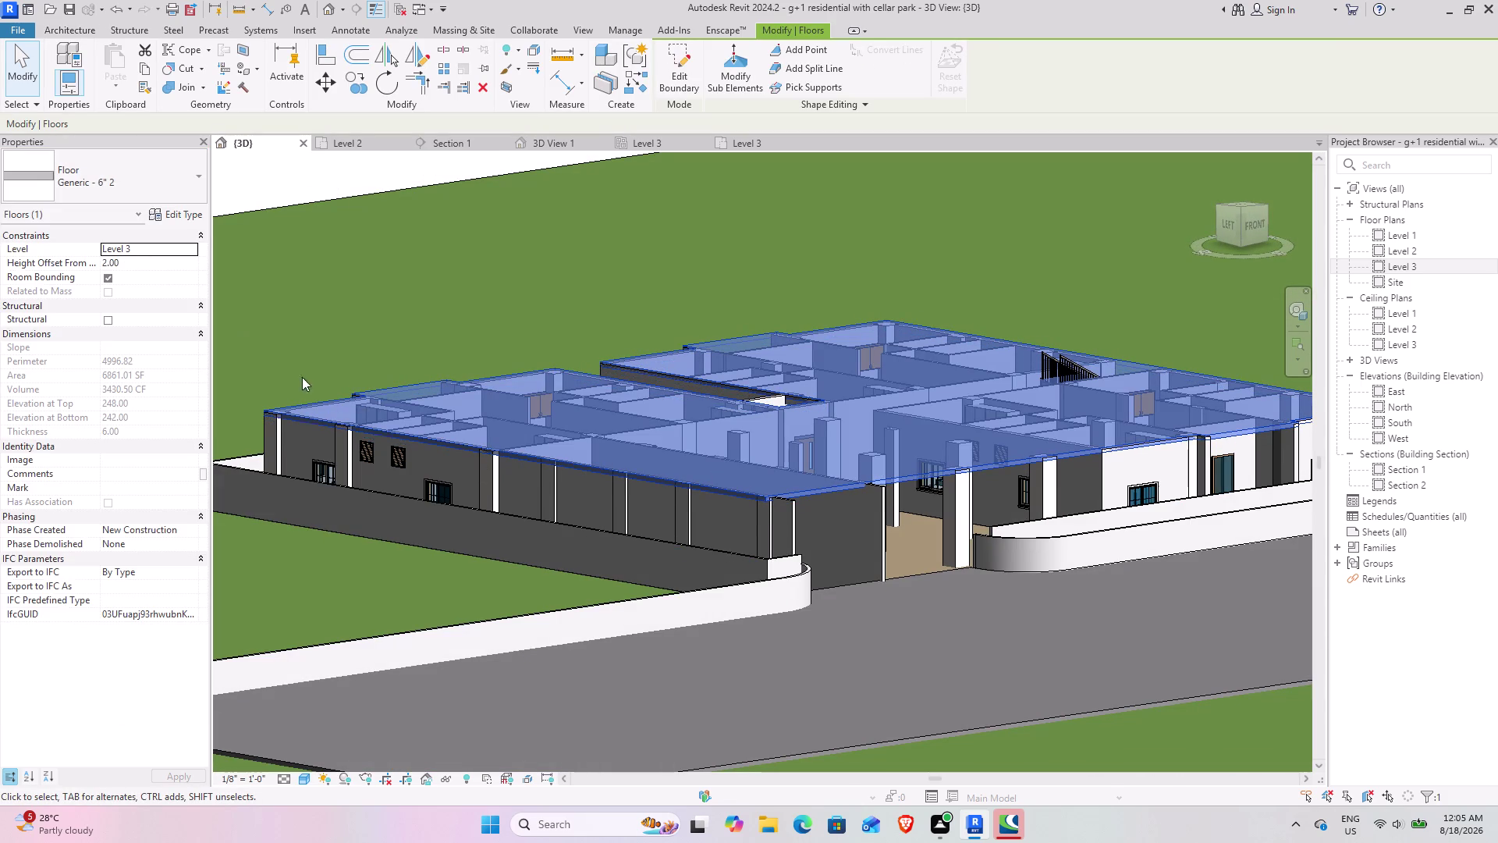
click(853, 647)
middle_drag(904, 595, 851, 564)
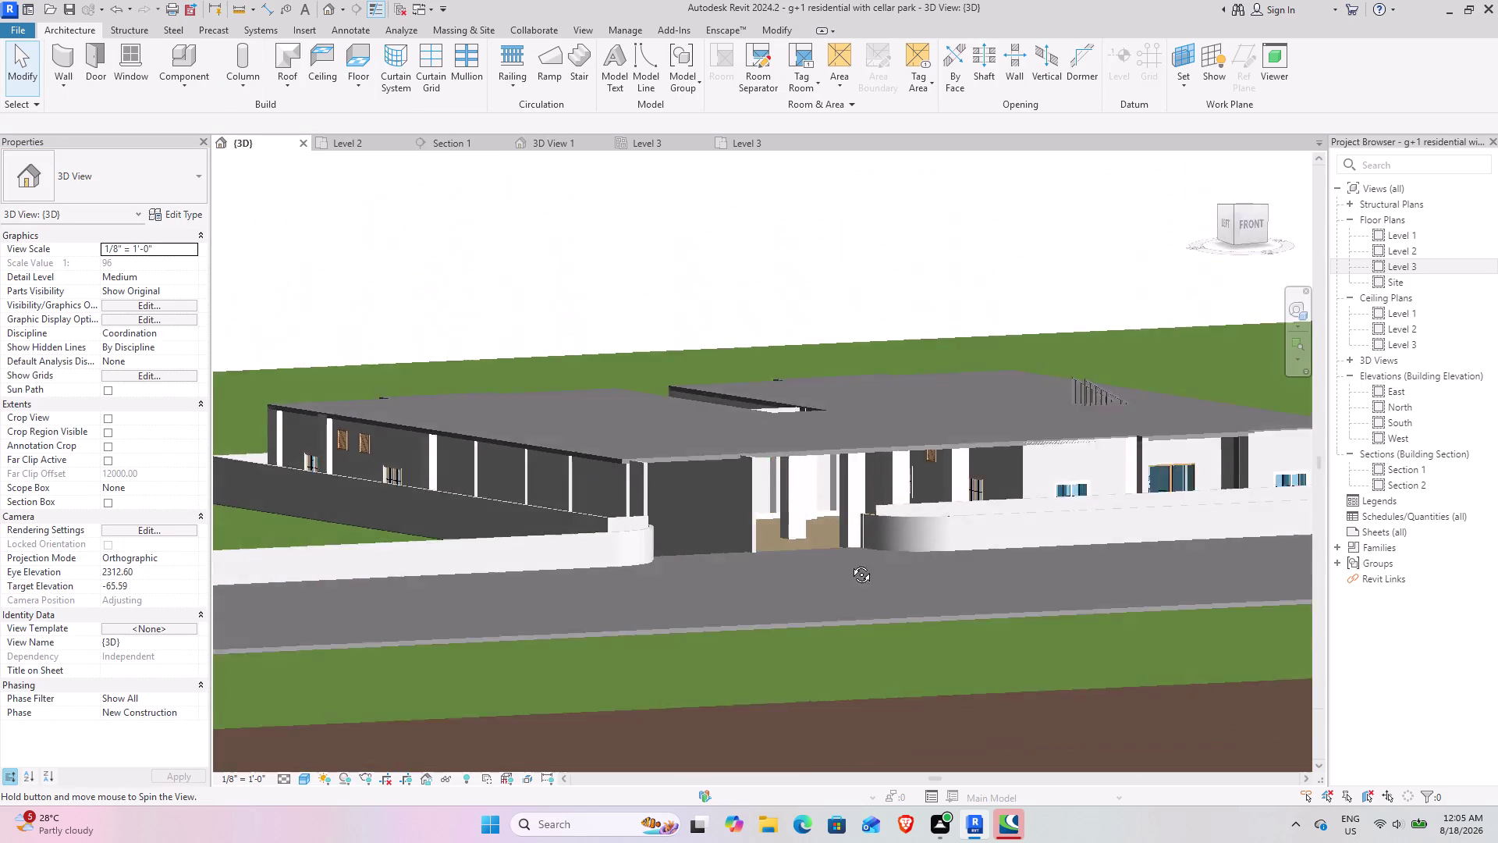
middle_drag(851, 564, 899, 698)
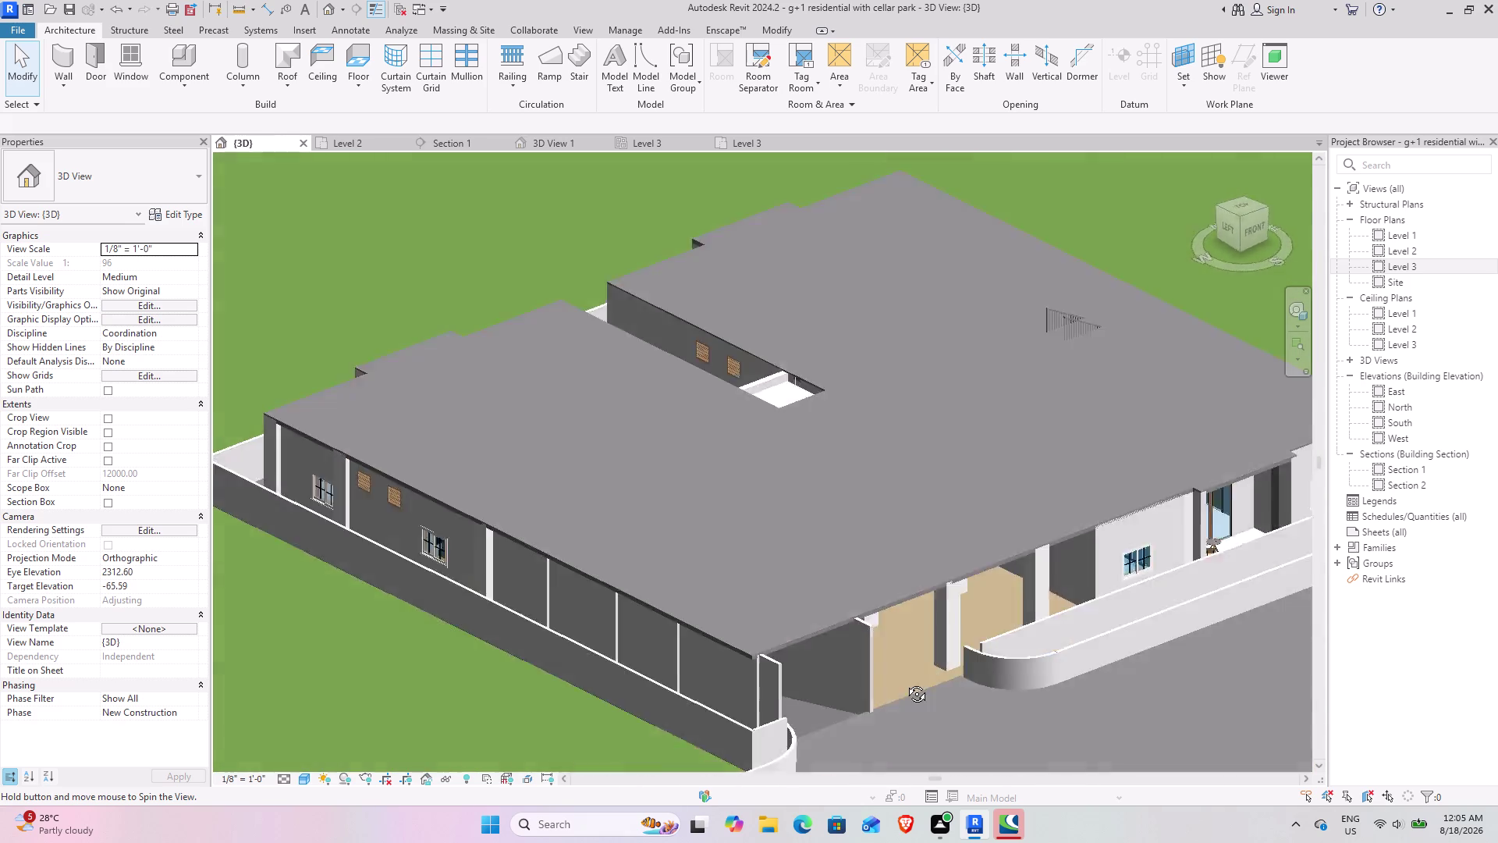
middle_drag(899, 698, 789, 580)
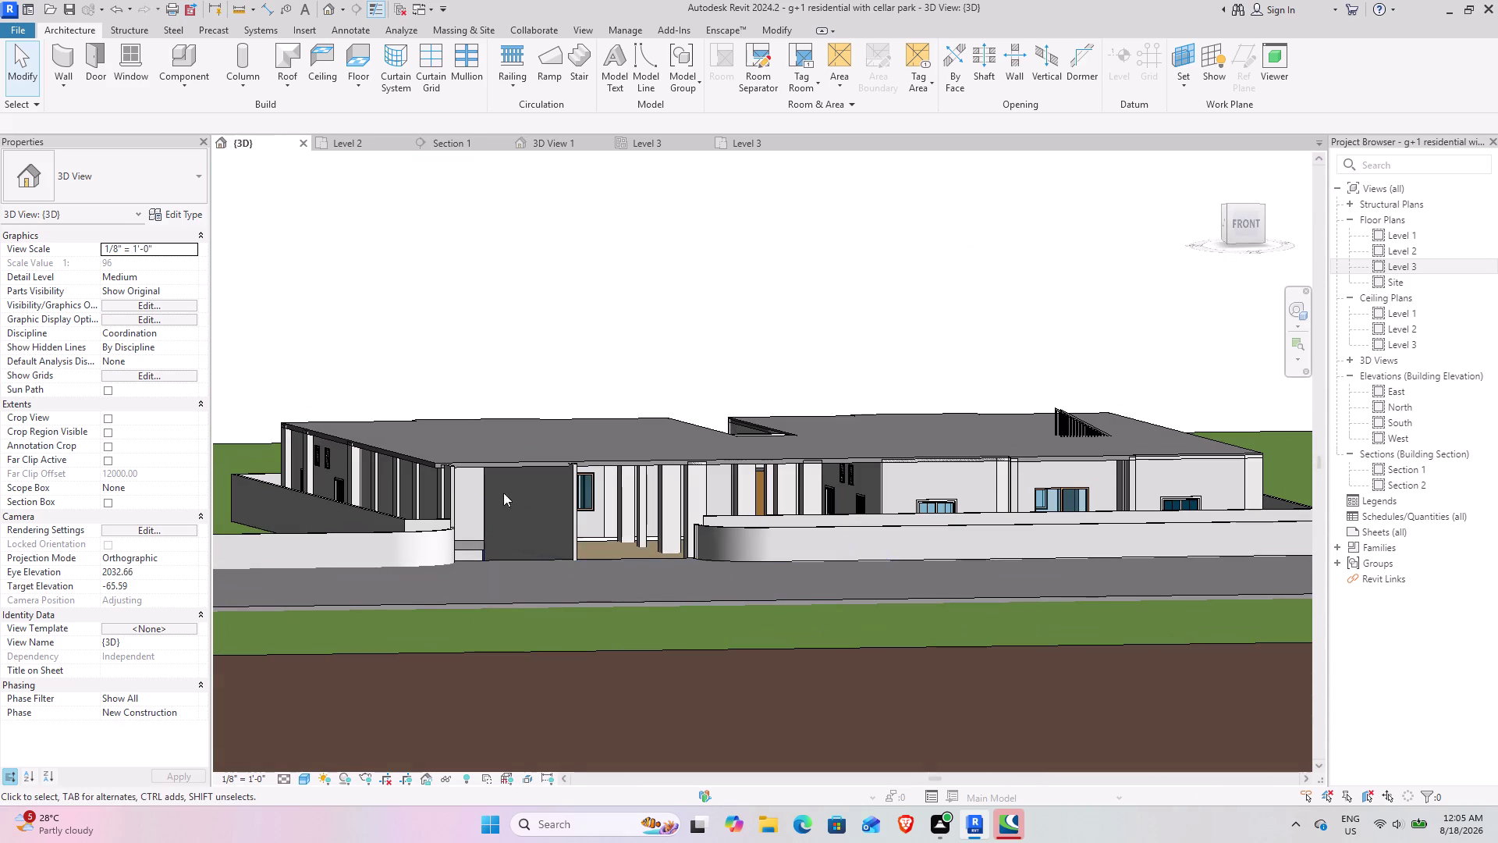
scroll(up, 3)
scroll(up, 3)
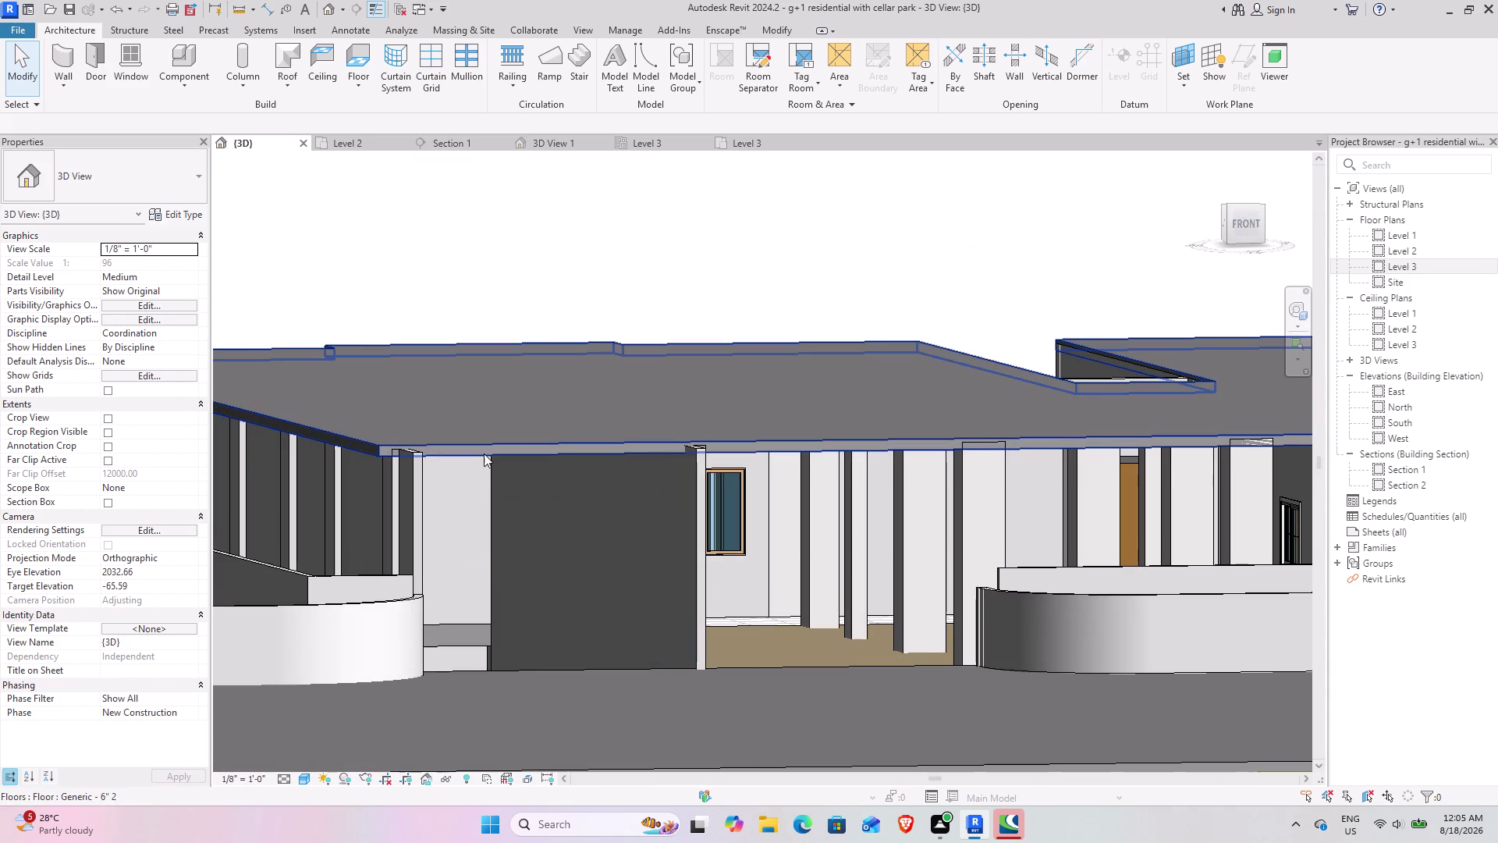
scroll(down, 3)
middle_drag(748, 610, 604, 603)
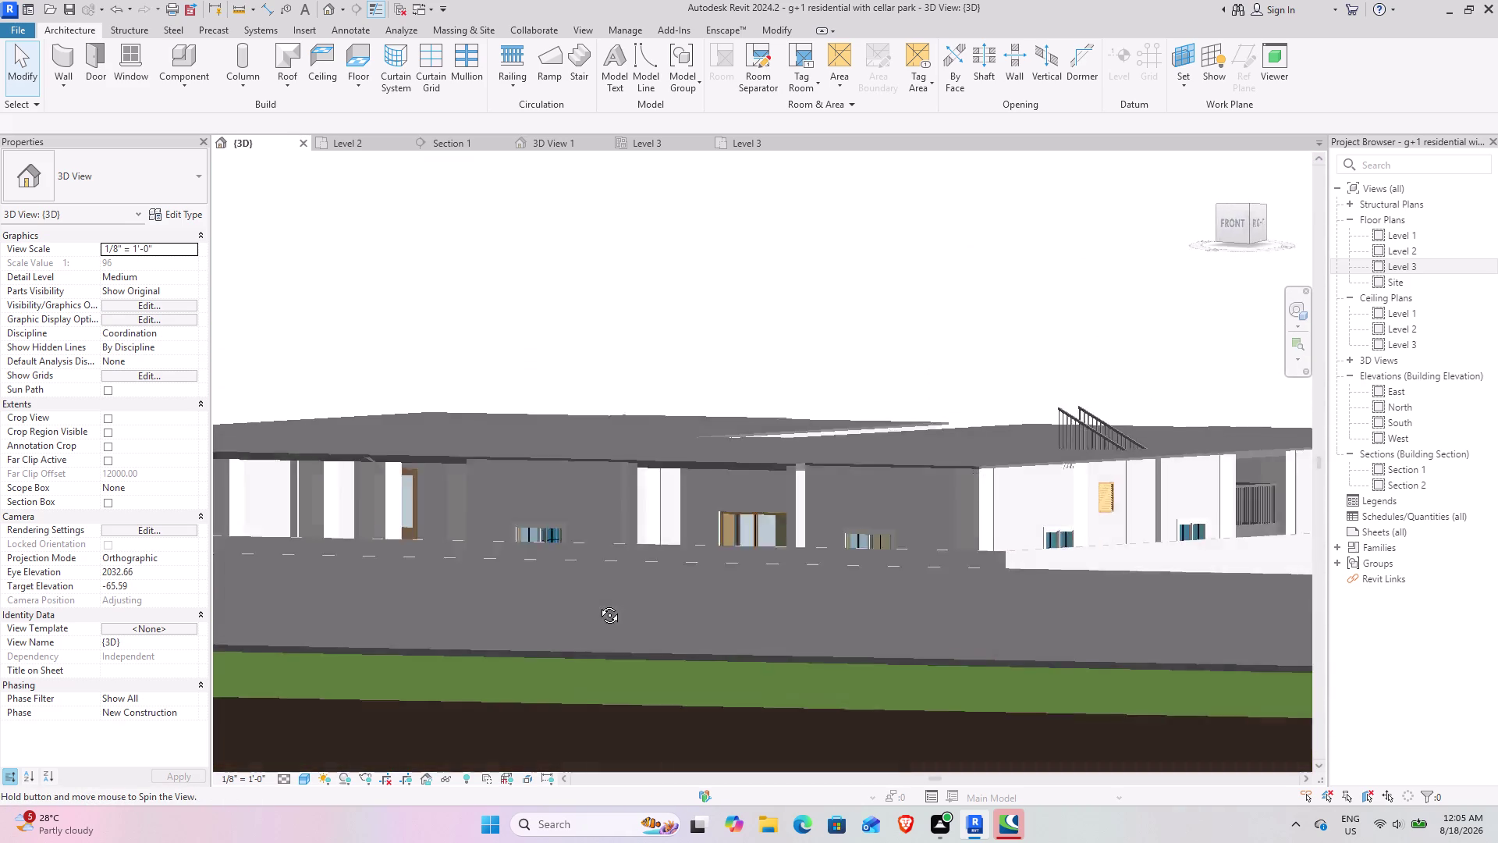
middle_drag(604, 602, 486, 642)
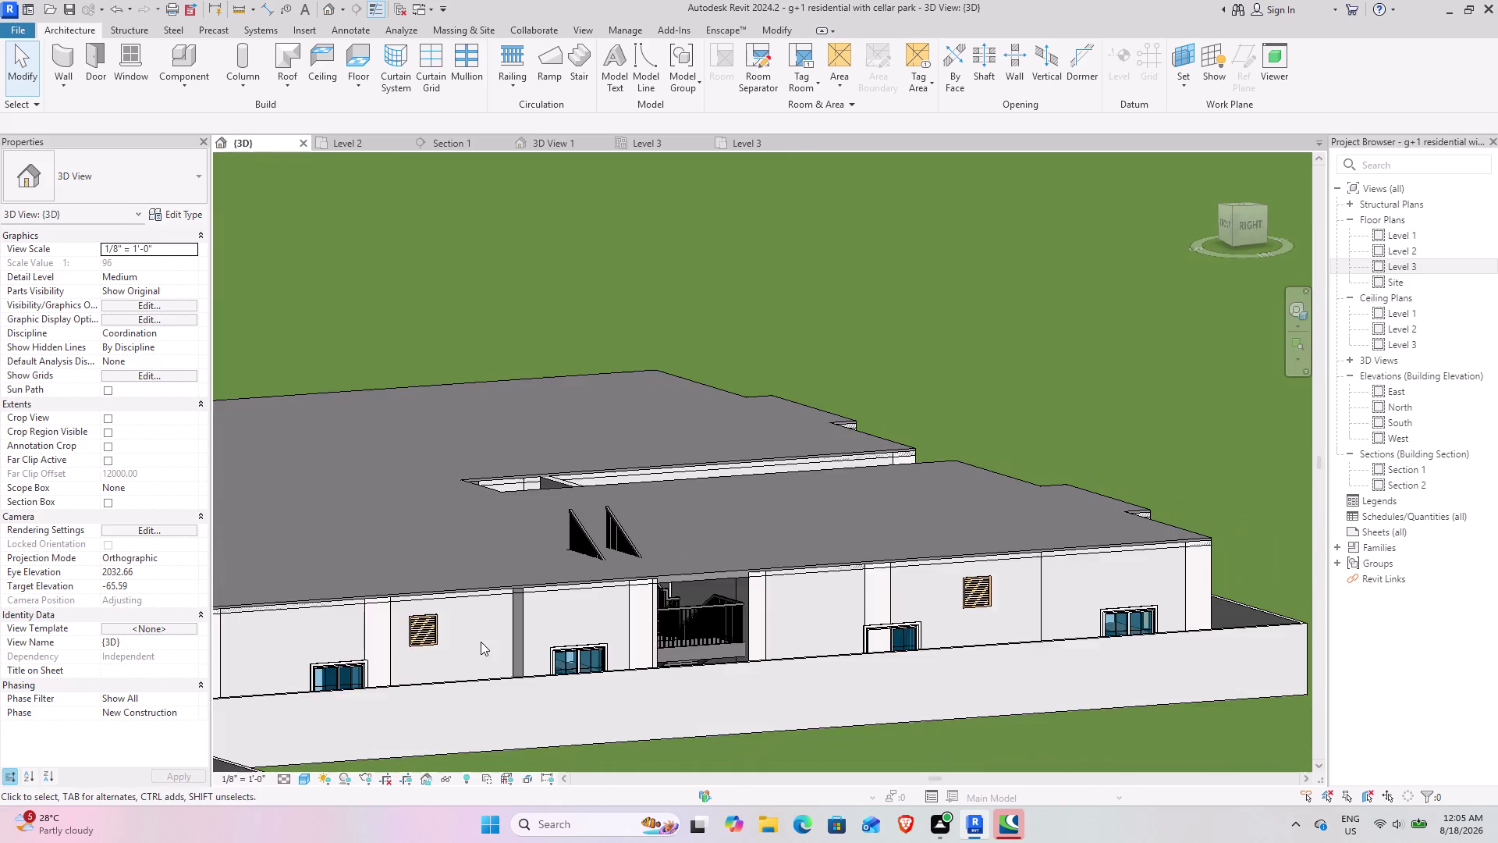
middle_drag(480, 641, 422, 687)
middle_drag(427, 688, 494, 510)
middle_drag(490, 529, 489, 583)
Reselect the Level 3 floor slab and reopen its boundary sketch with Edit Boundary.
click(449, 673)
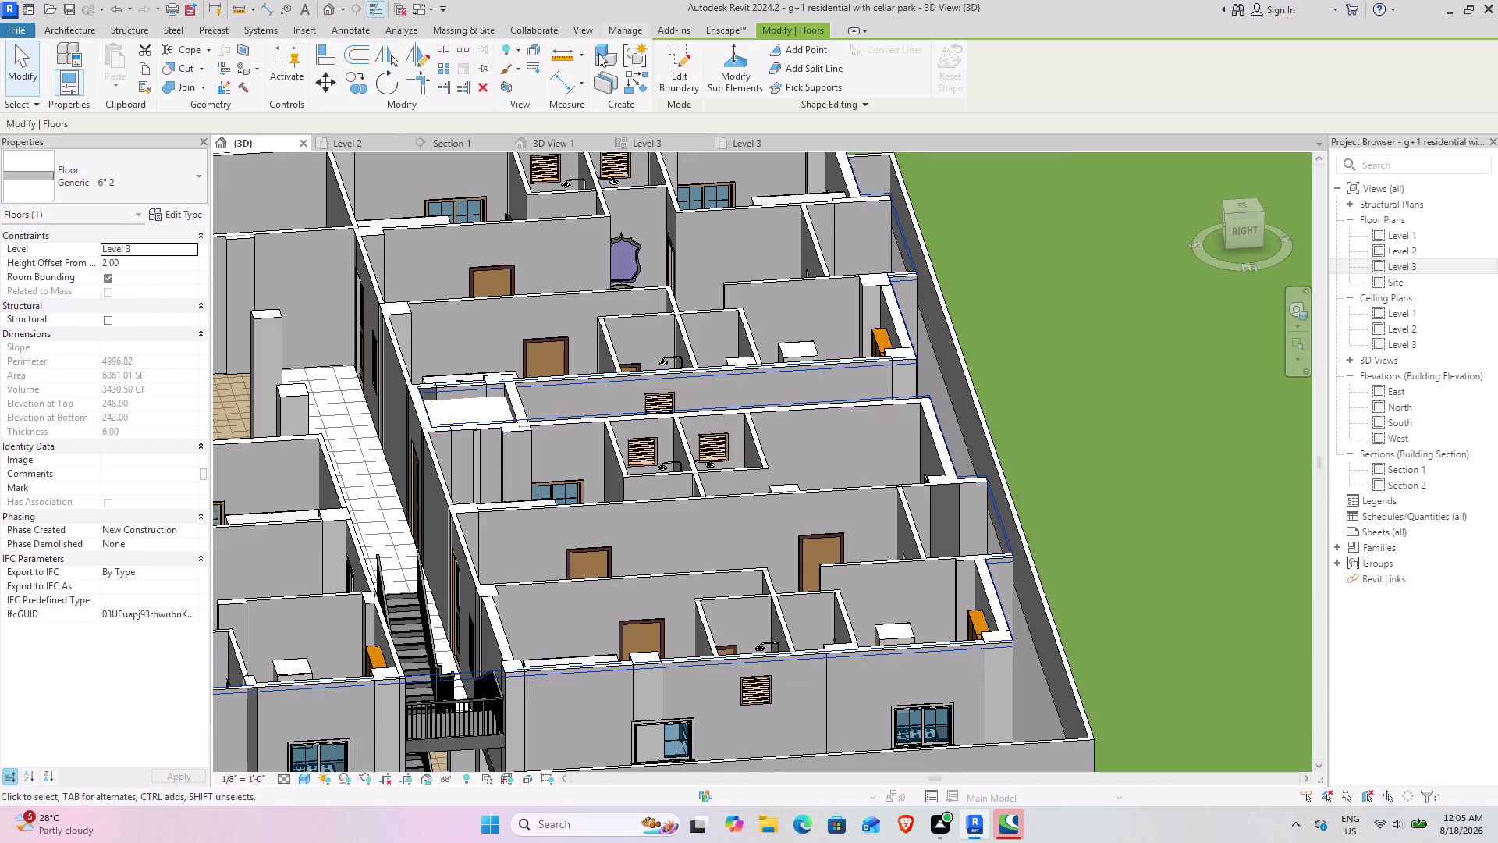
scroll(down, 3)
middle_drag(543, 508, 696, 562)
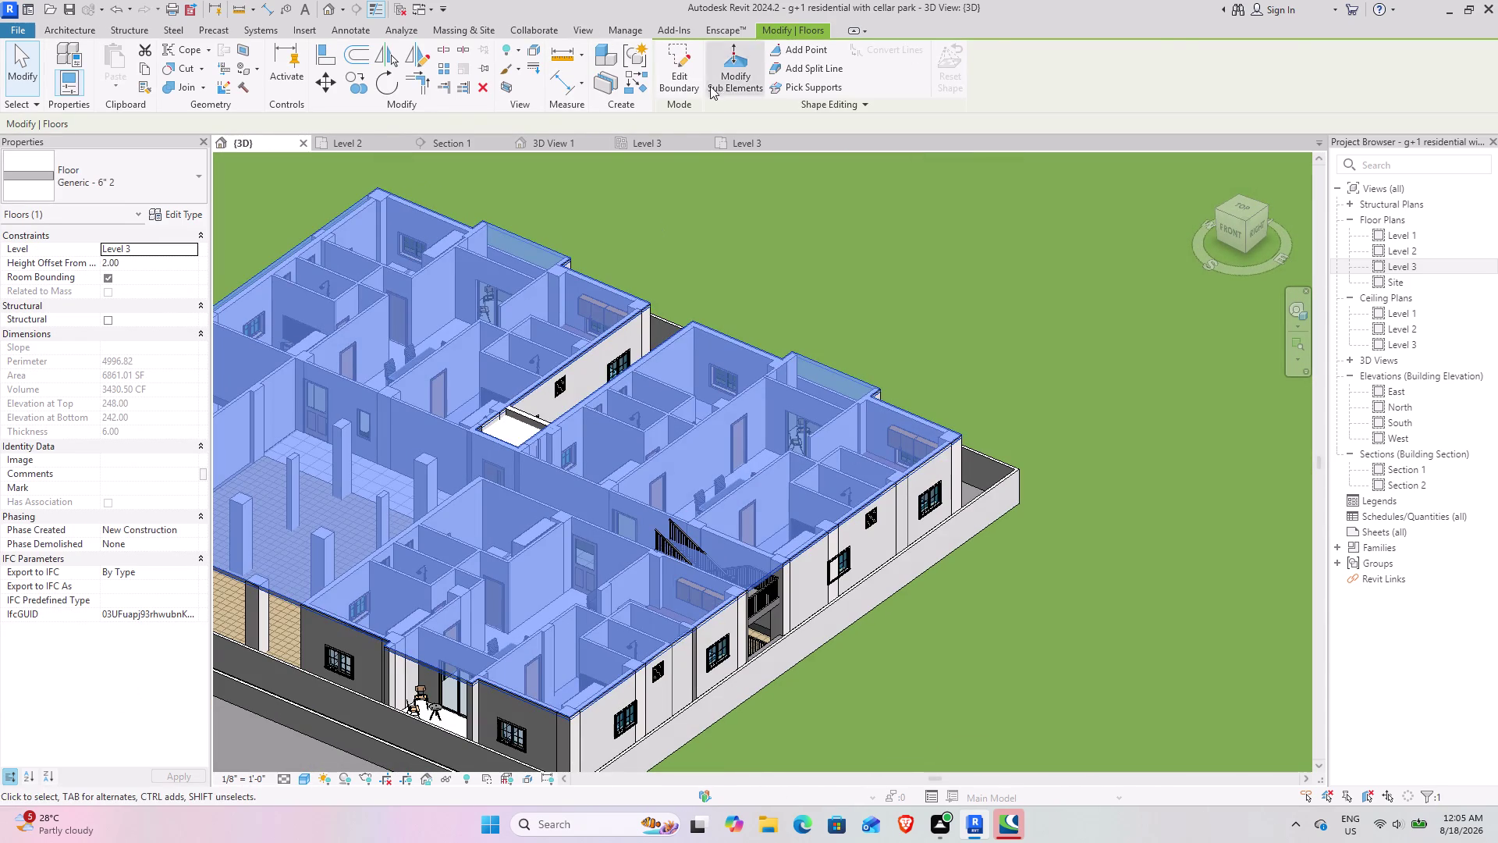
click(678, 64)
click(665, 150)
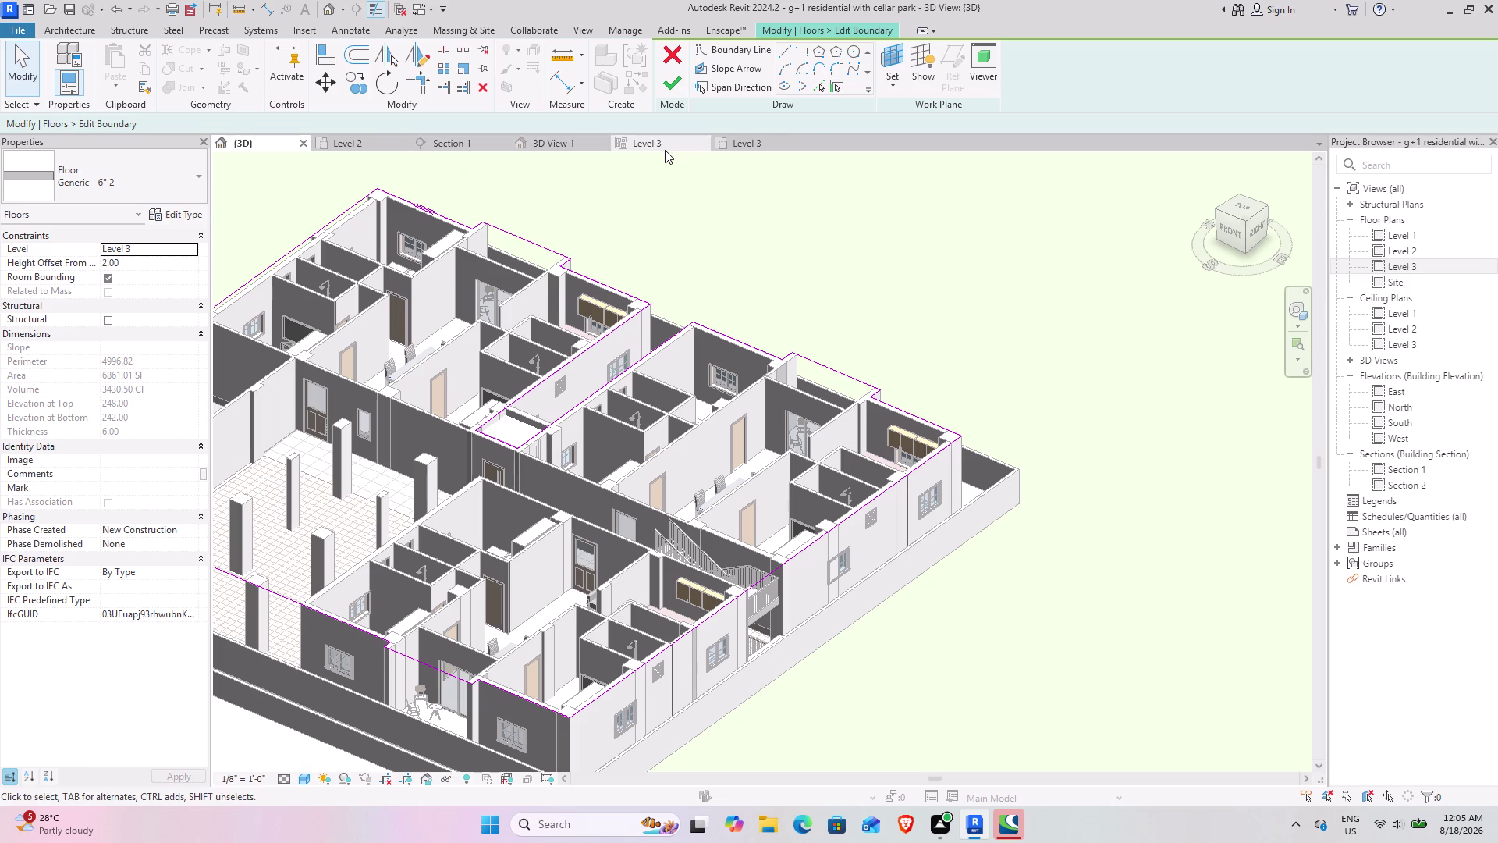
Open the Level 3 floor plan and zoom in on the staircase.
click(741, 147)
middle_drag(1126, 446, 970, 544)
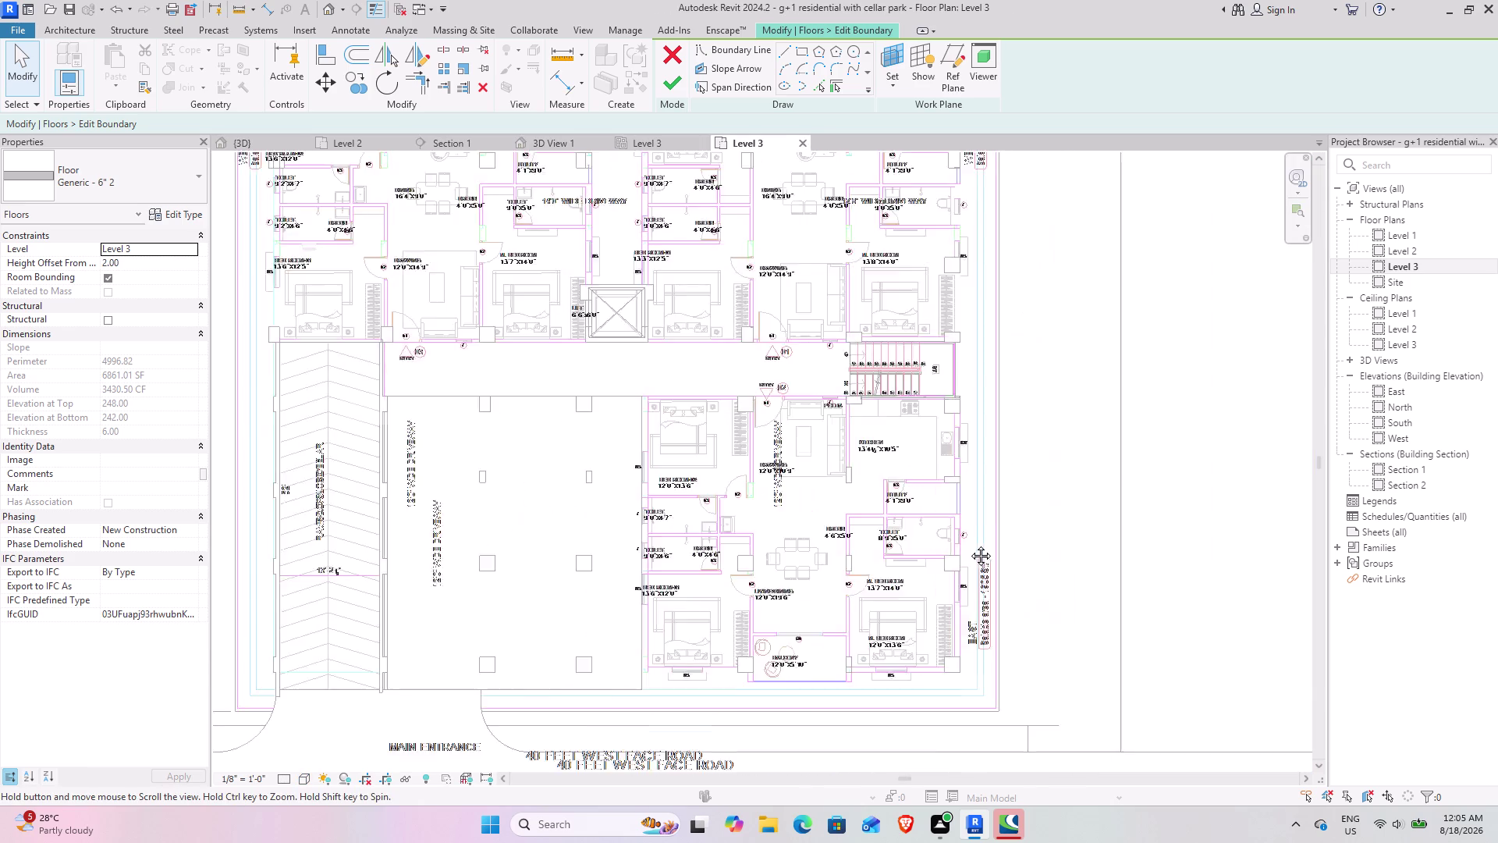
middle_drag(970, 544, 966, 545)
scroll(up, 3)
scroll(up, 3)
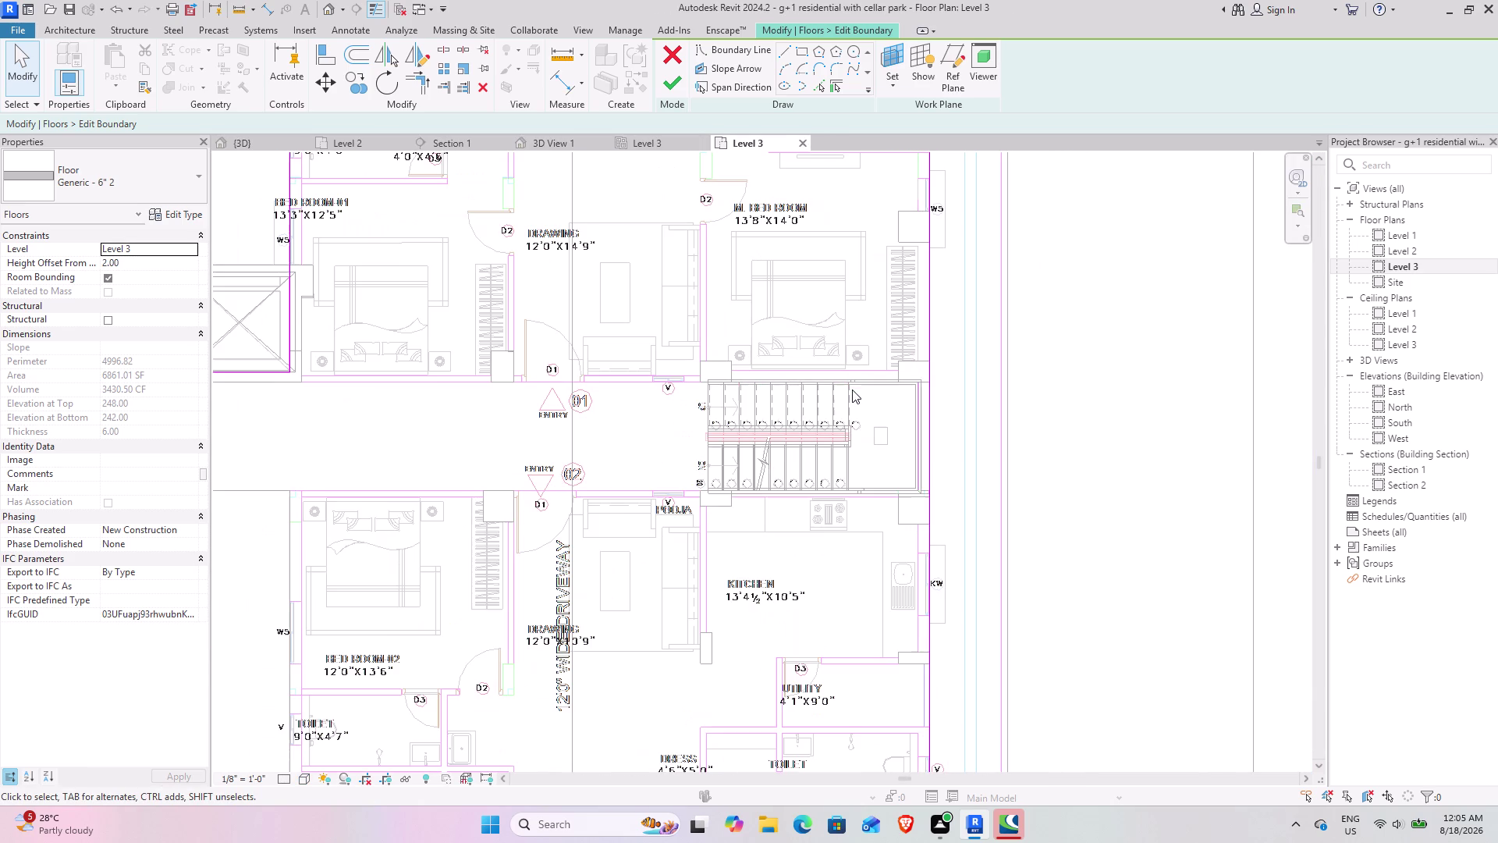
middle_drag(796, 500, 729, 602)
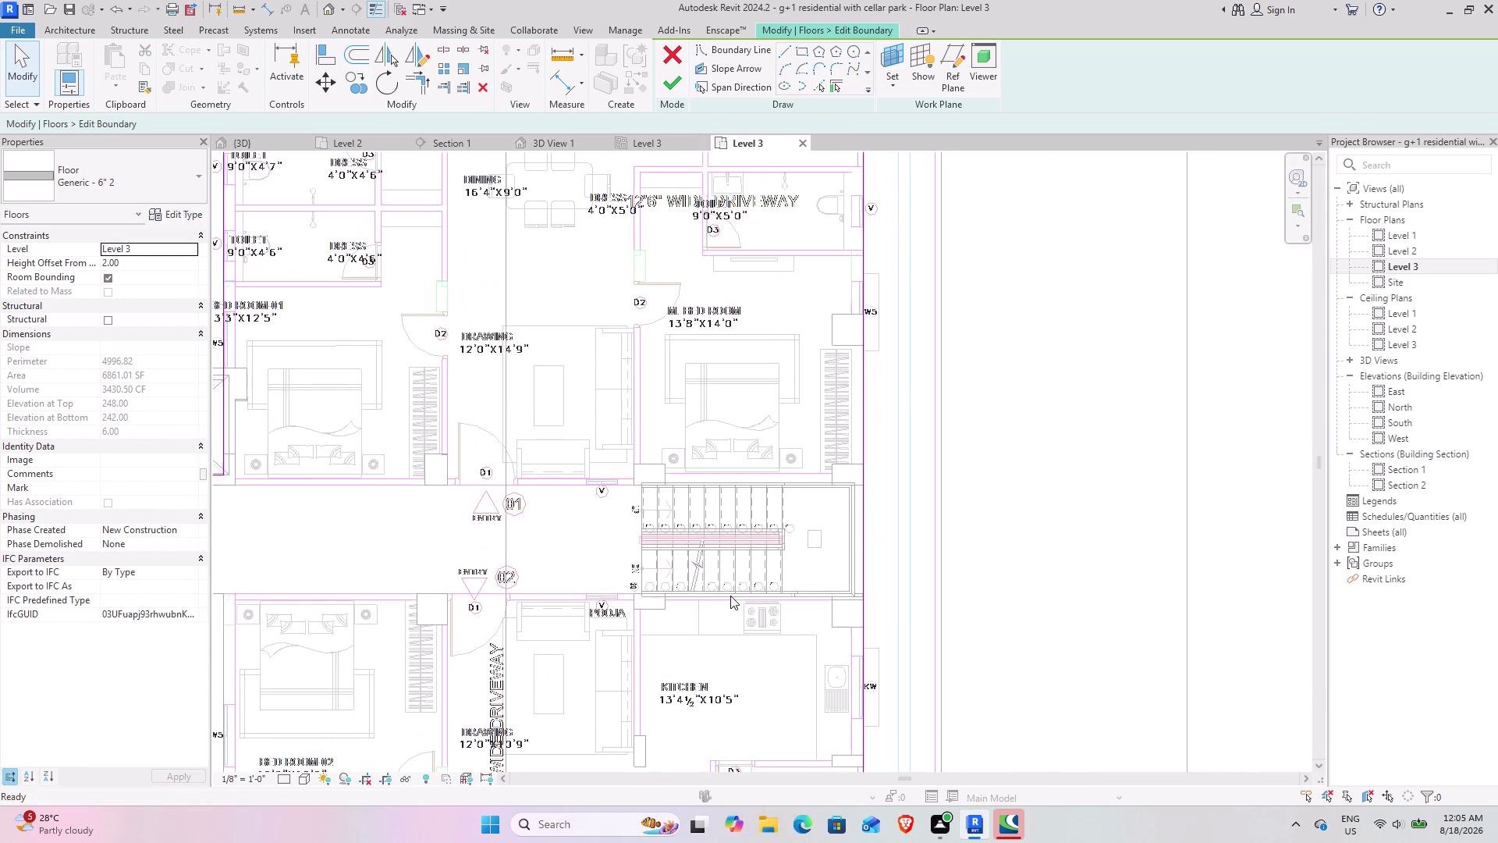
scroll(up, 3)
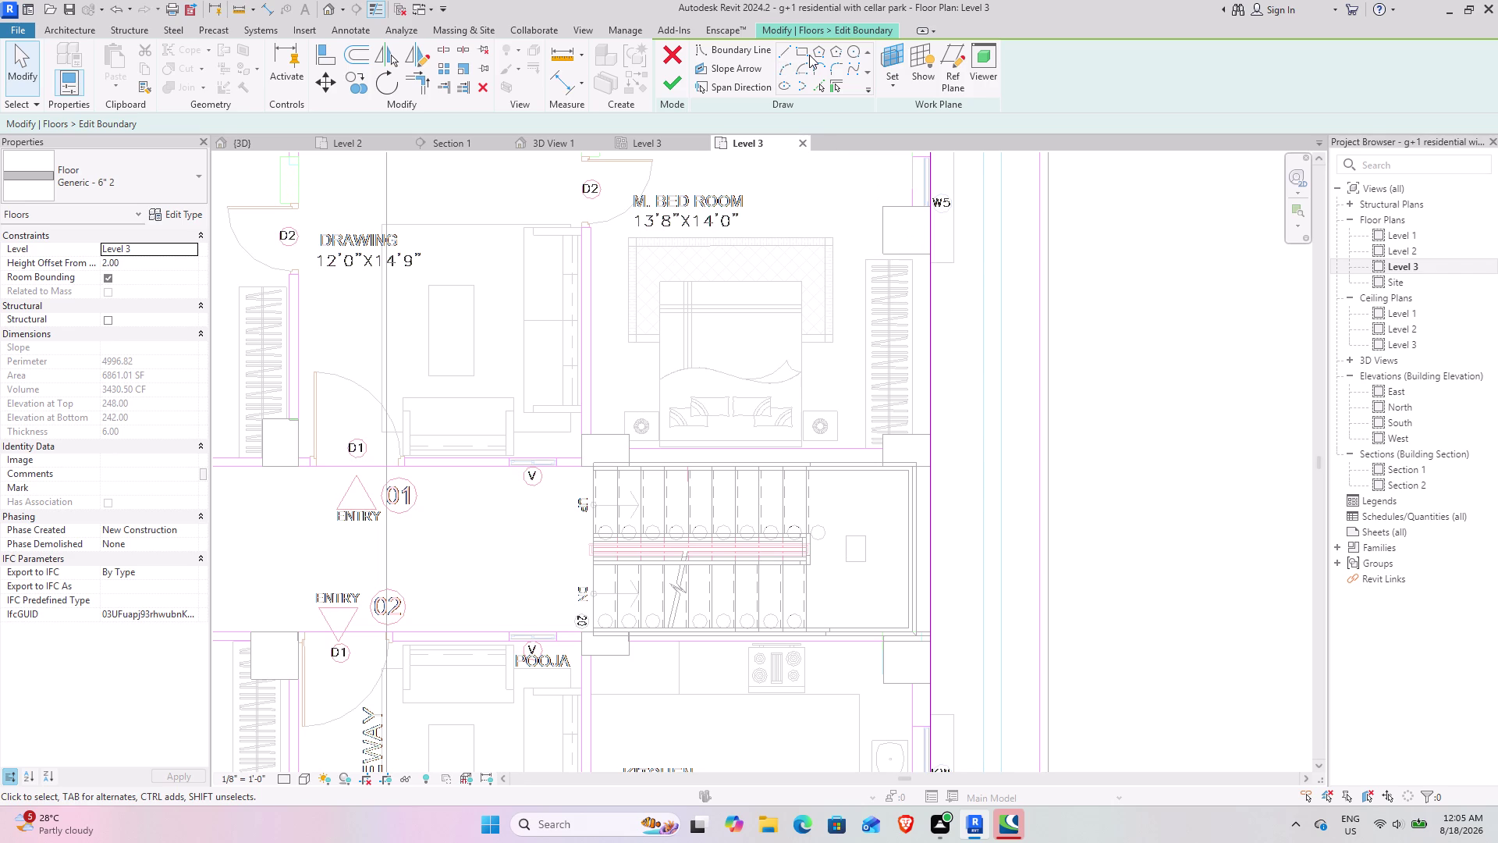
Sketch a rectangle boundary from the stair's top-left to bottom-right corner.
click(809, 55)
scroll(up, 3)
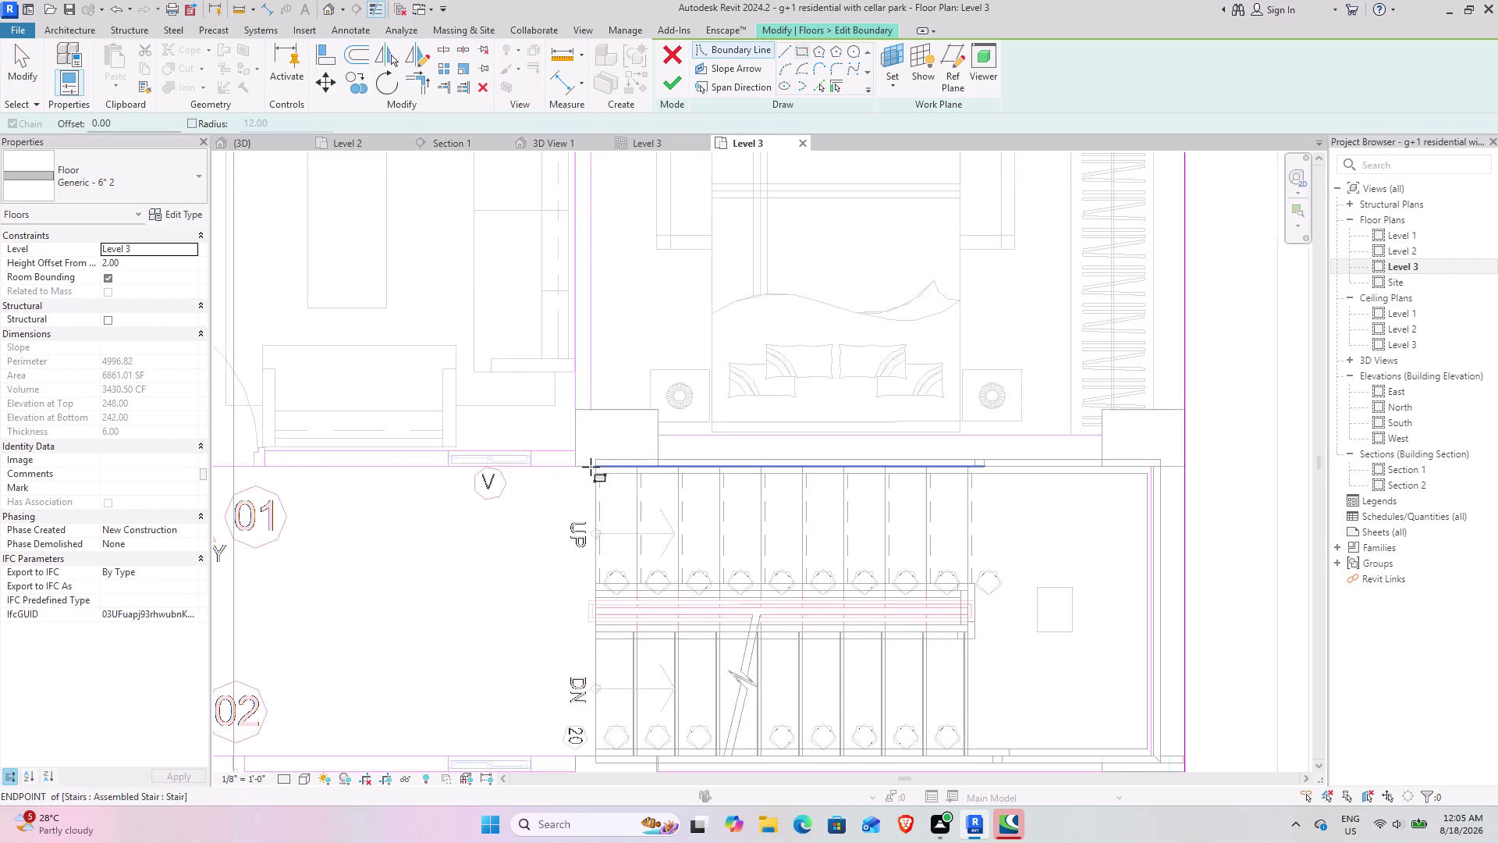
scroll(up, 3)
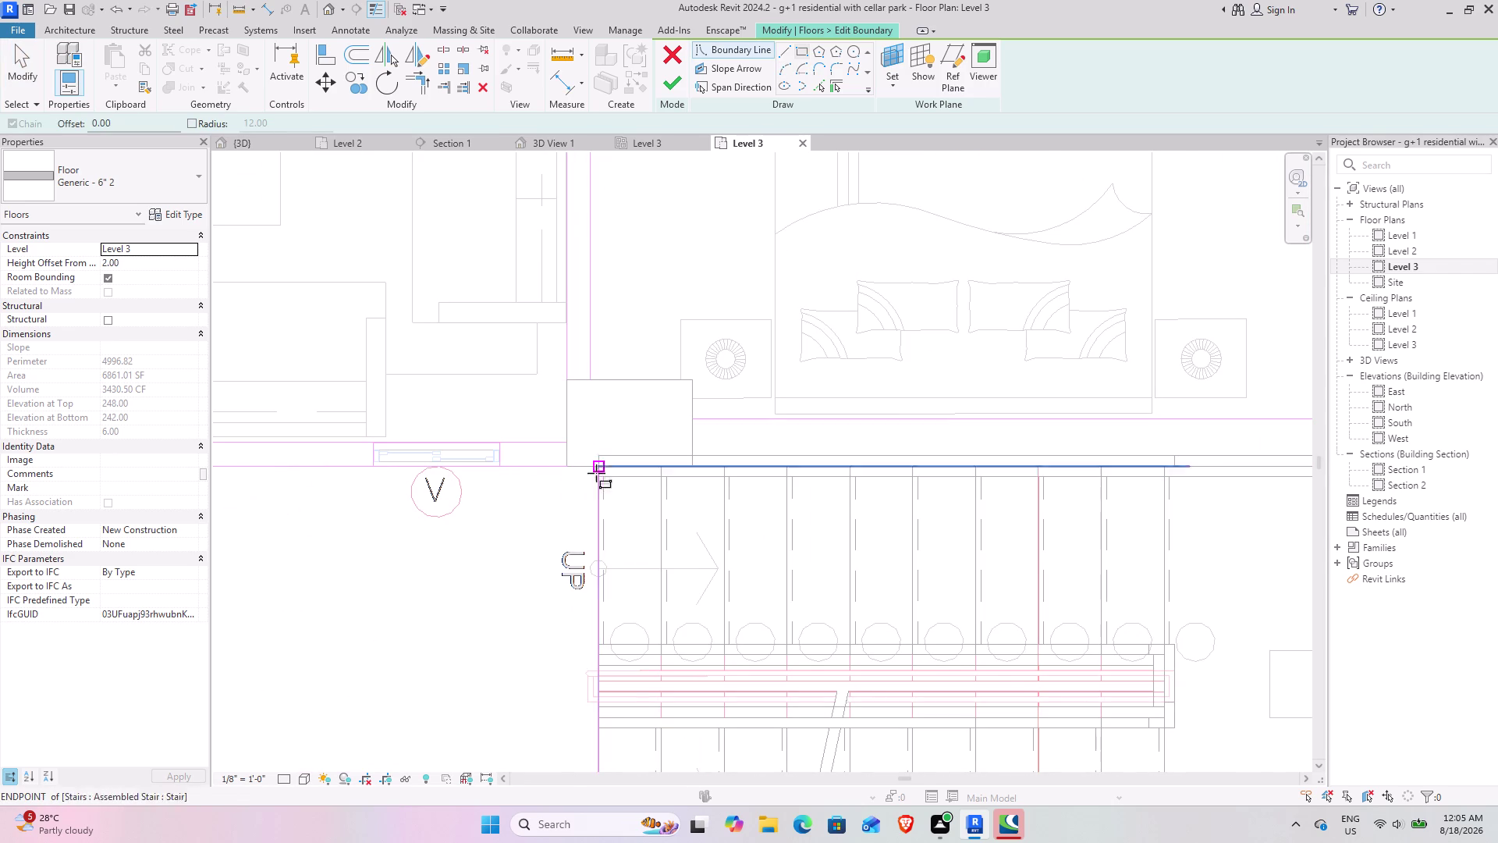
scroll(down, 3)
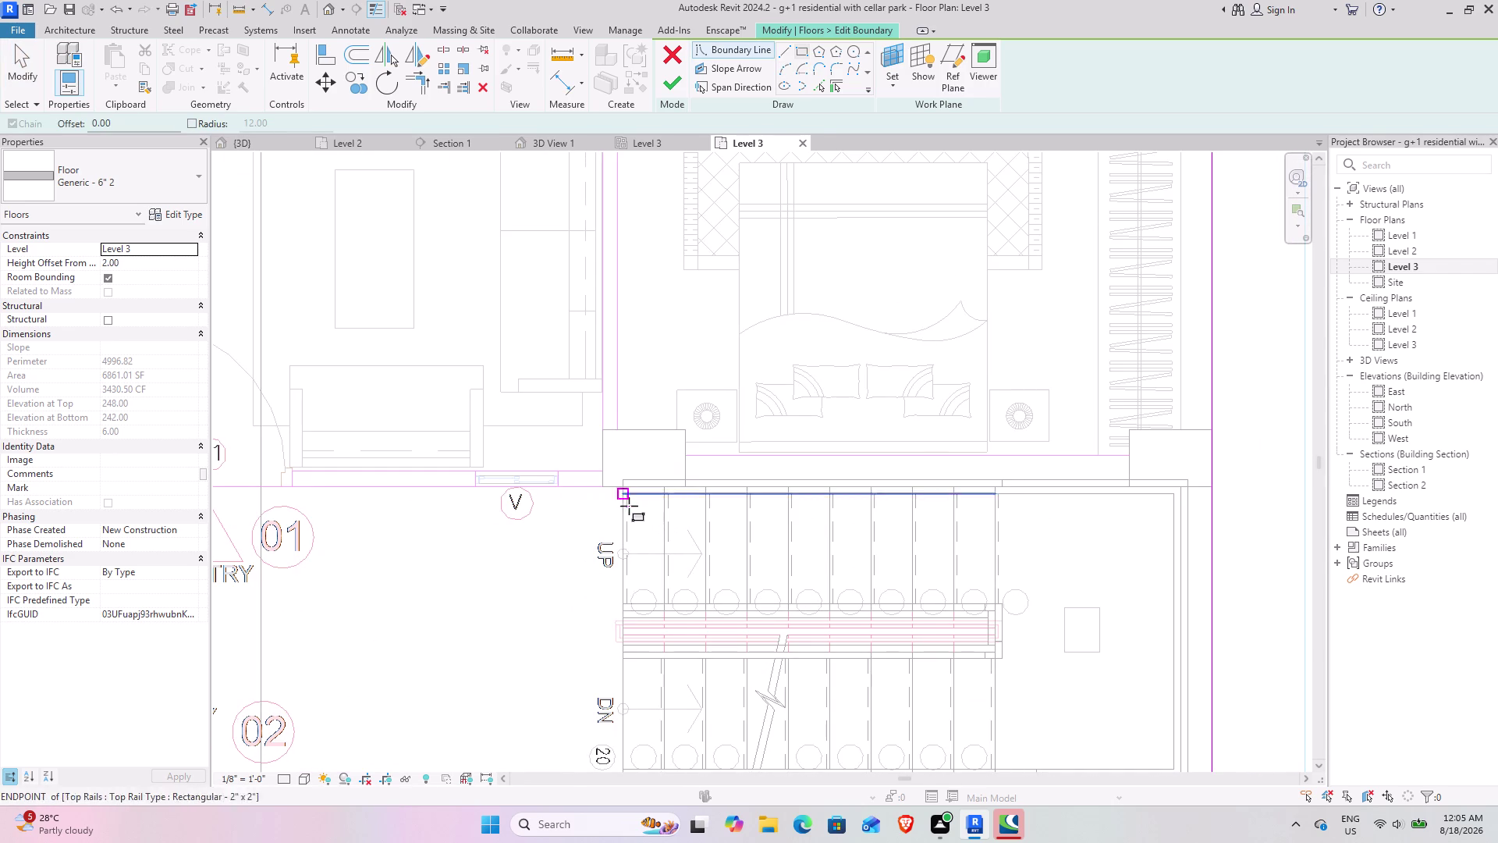
scroll(up, 3)
scroll(up, 3)
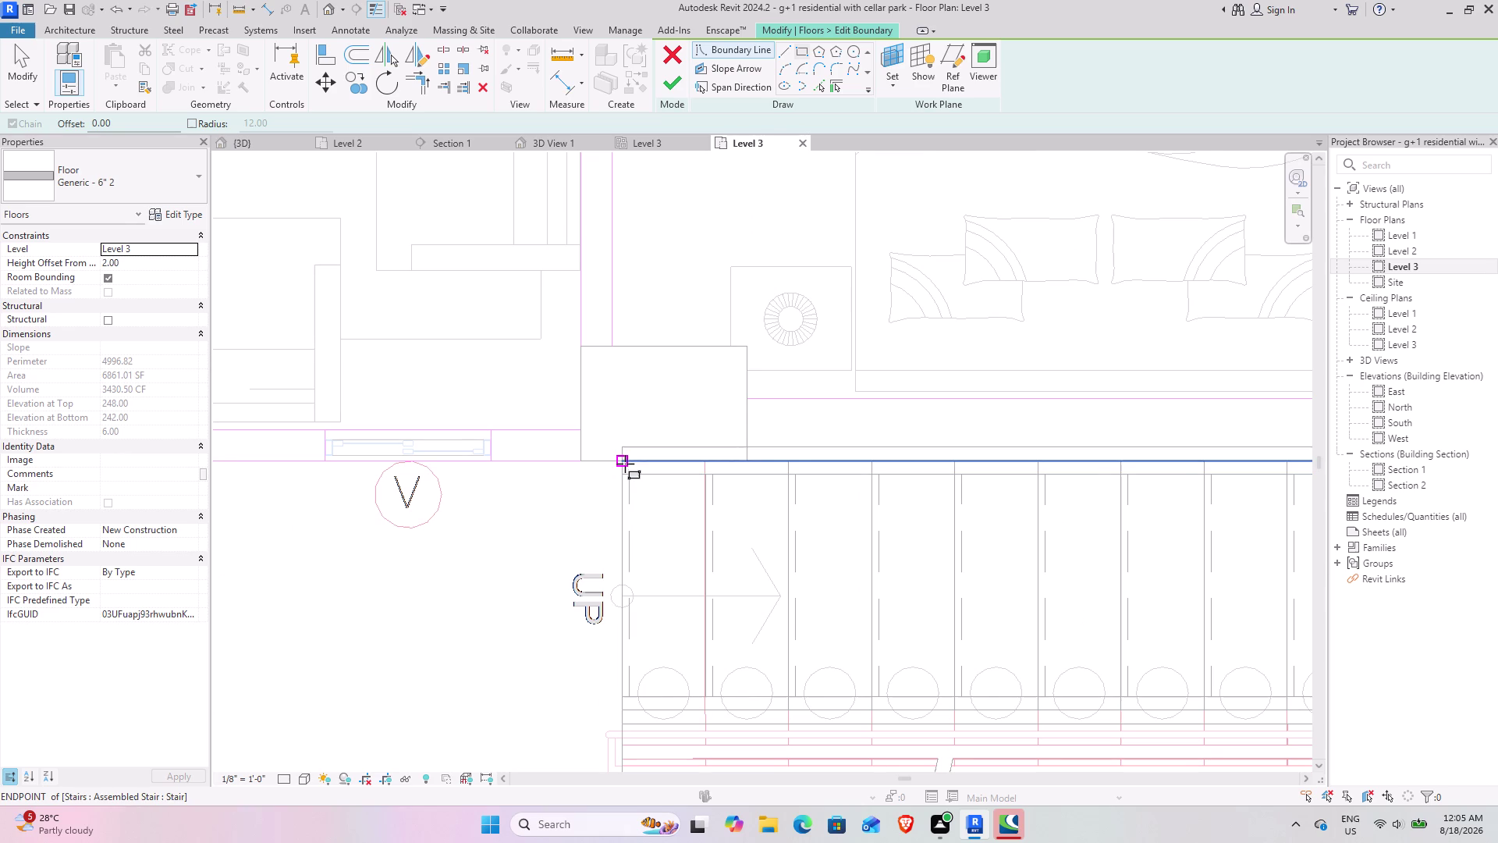
click(622, 462)
middle_drag(998, 660, 789, 436)
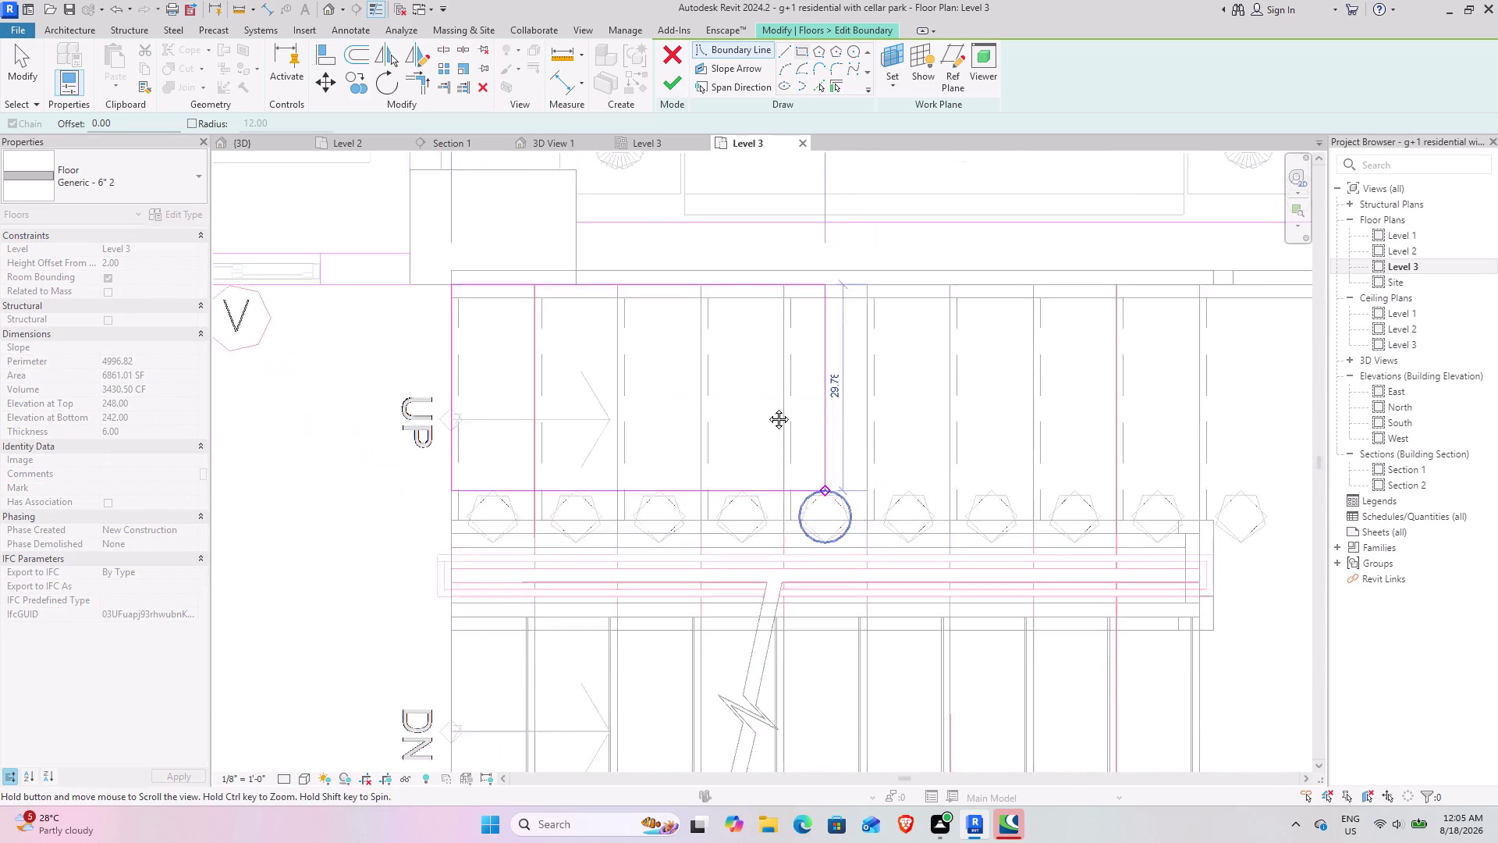
middle_drag(789, 435, 719, 346)
scroll(down, 3)
middle_drag(1086, 623, 898, 584)
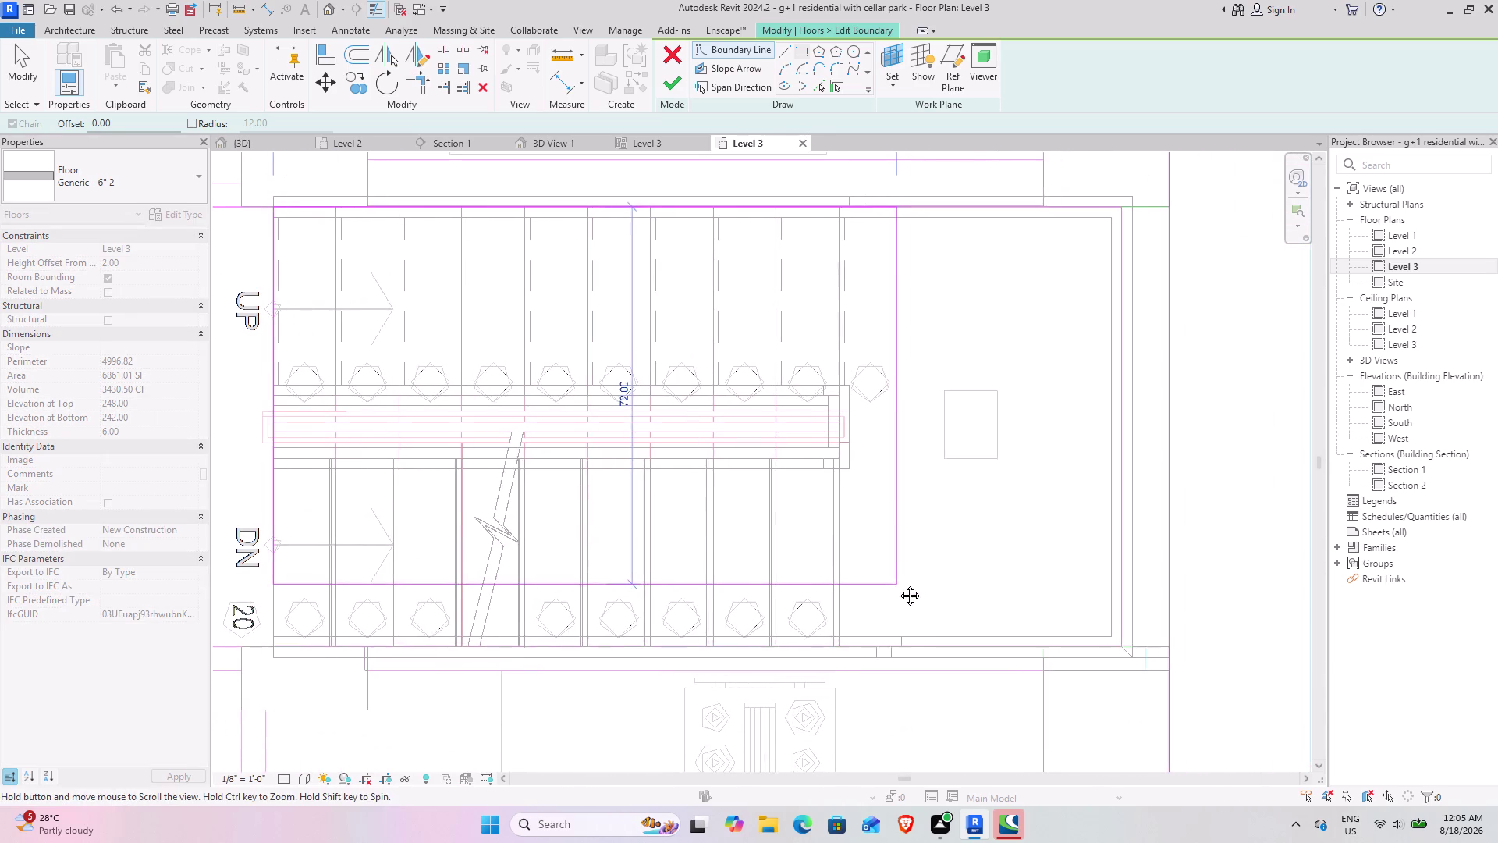
middle_drag(898, 583, 901, 584)
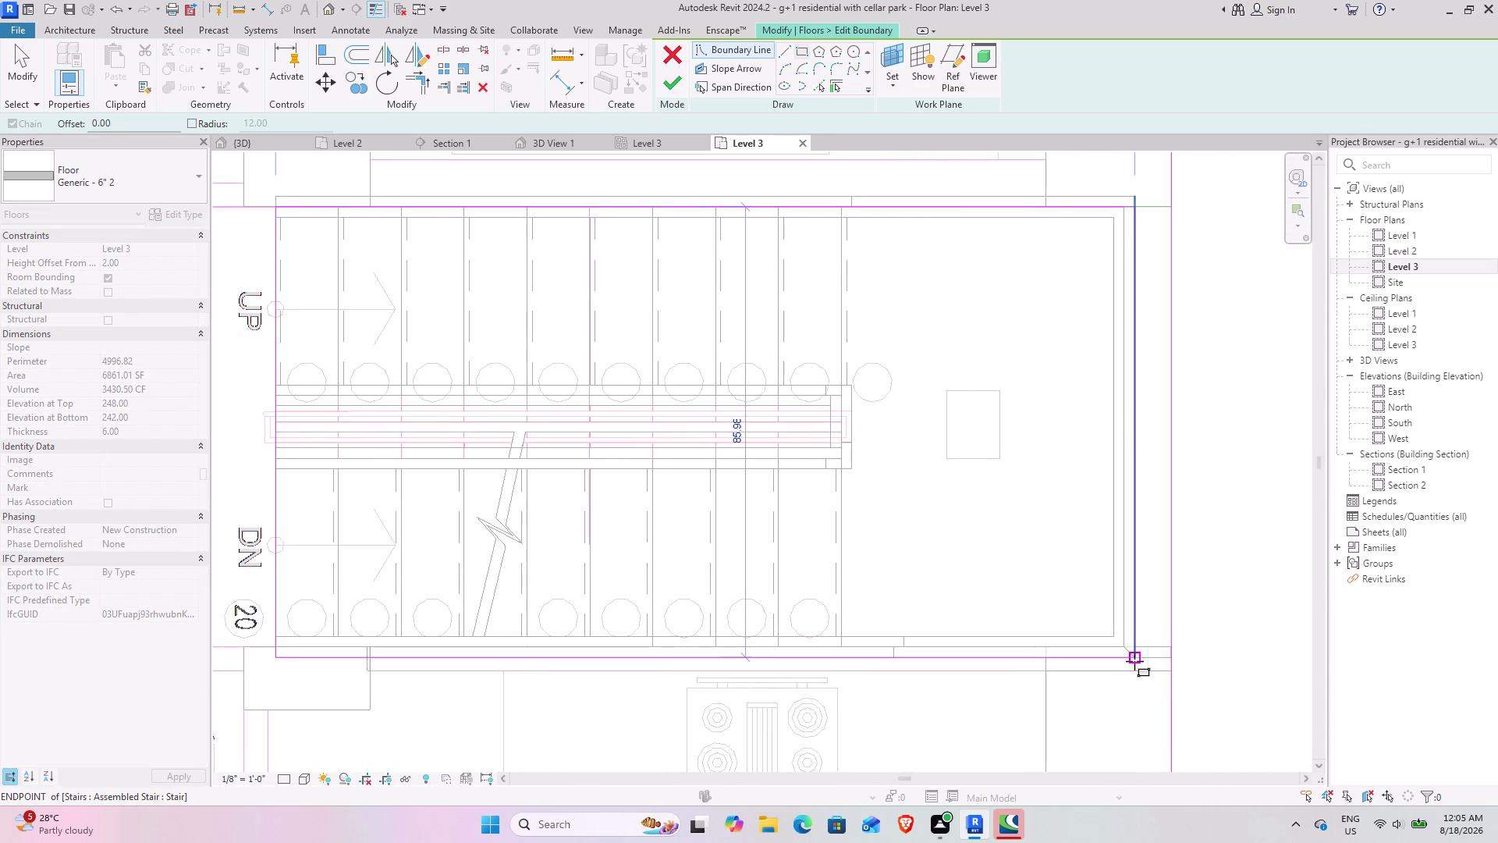
middle_drag(1131, 661, 1171, 672)
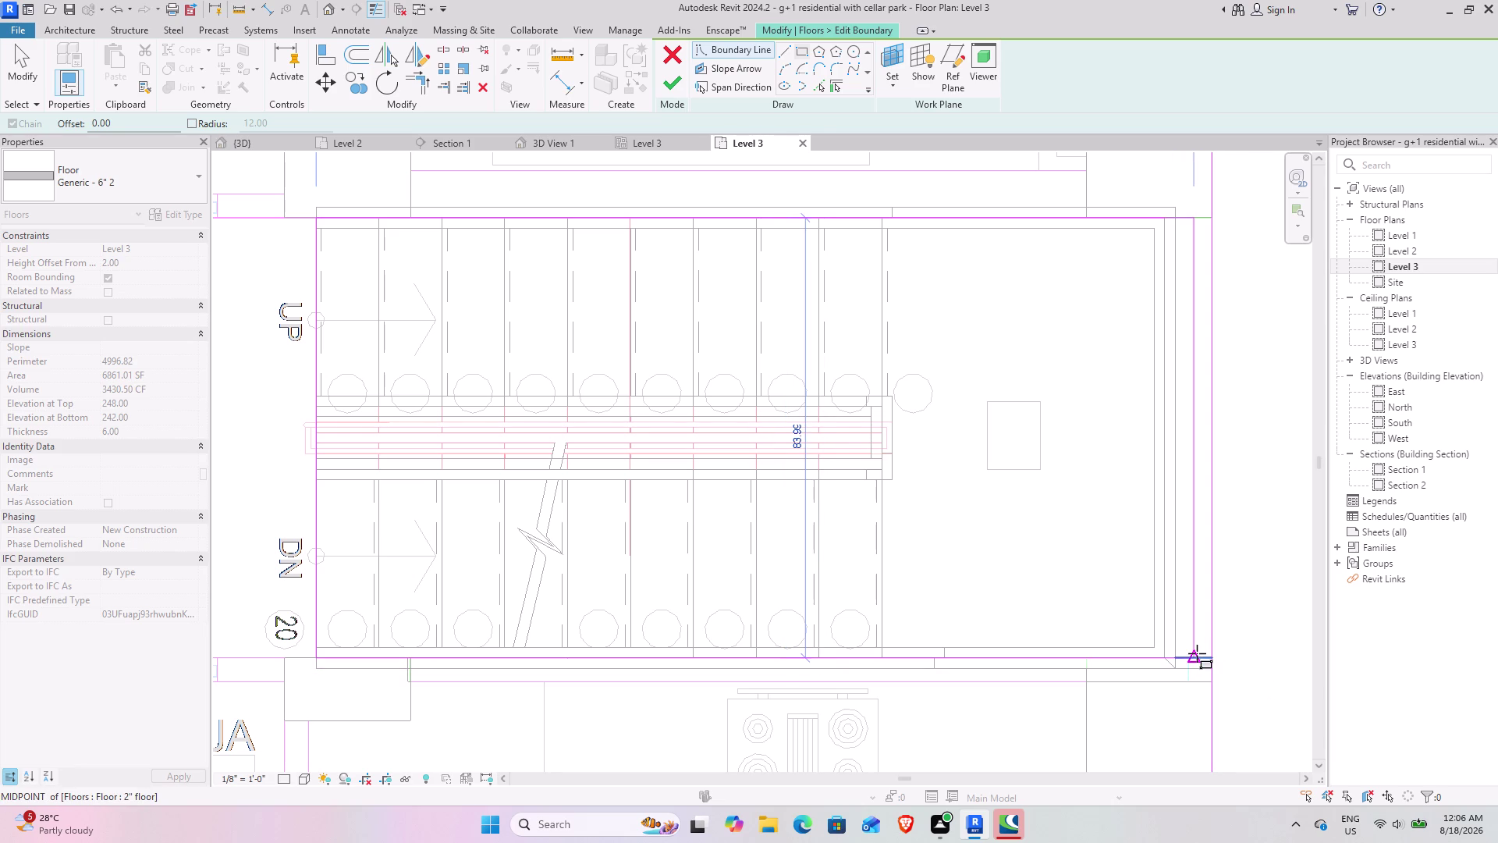
click(1198, 654)
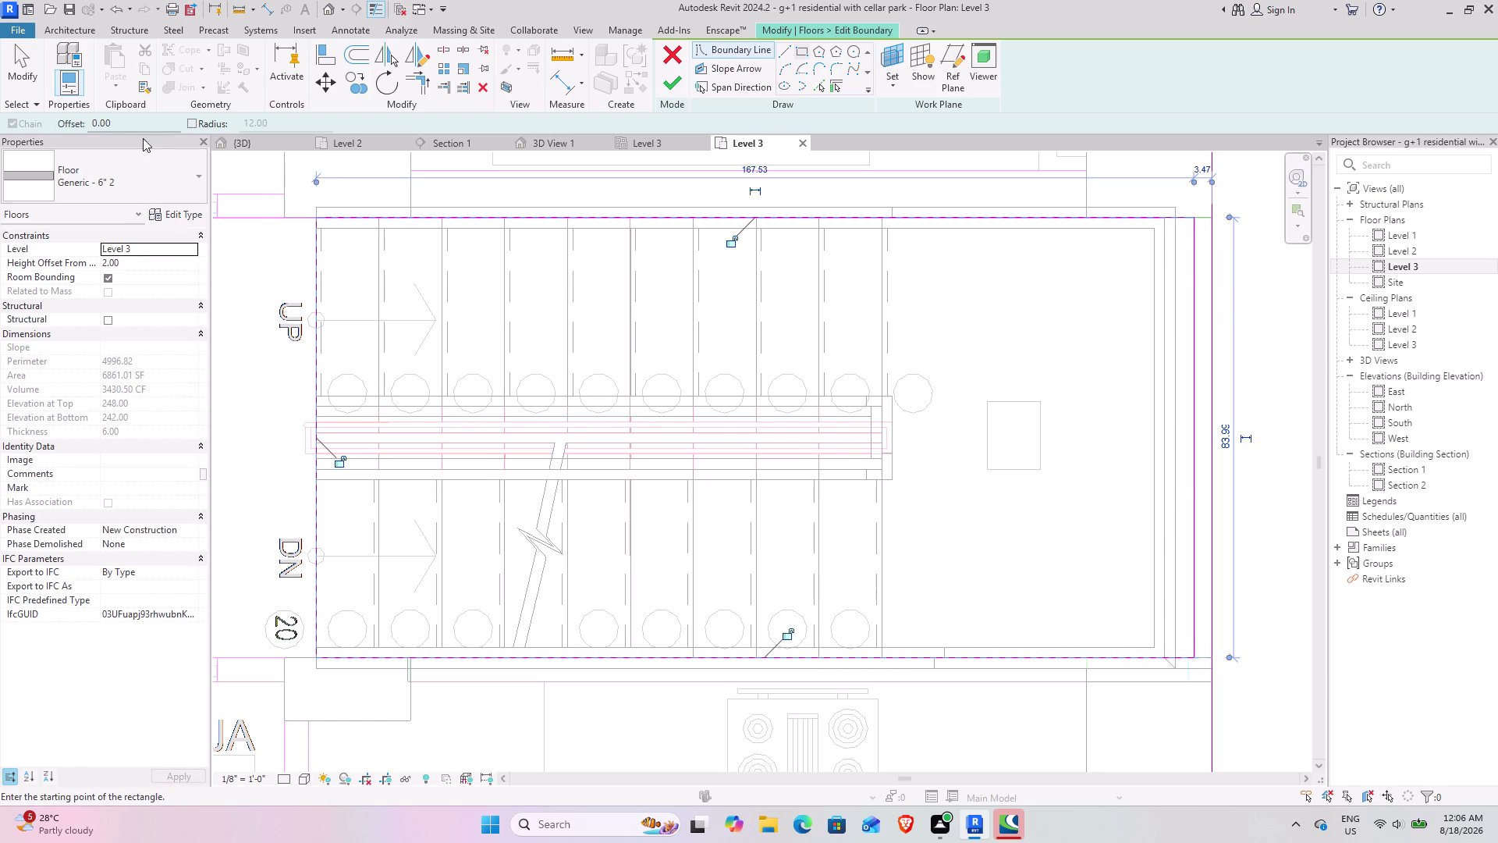
Split the opening's right edge line and delete the unwanted sketch segment.
click(441, 51)
click(1197, 349)
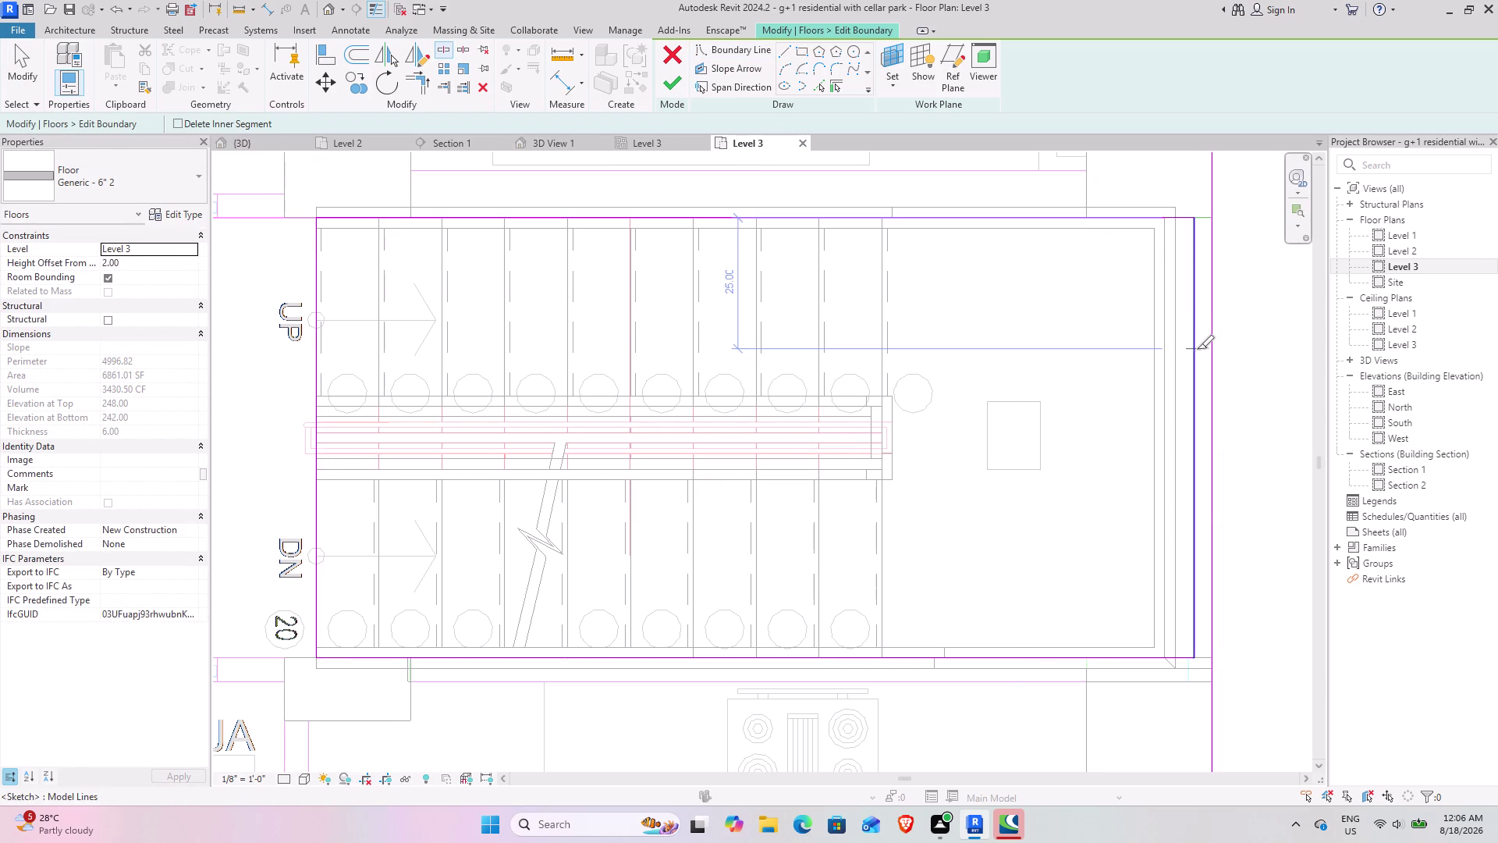
click(12, 49)
click(1198, 249)
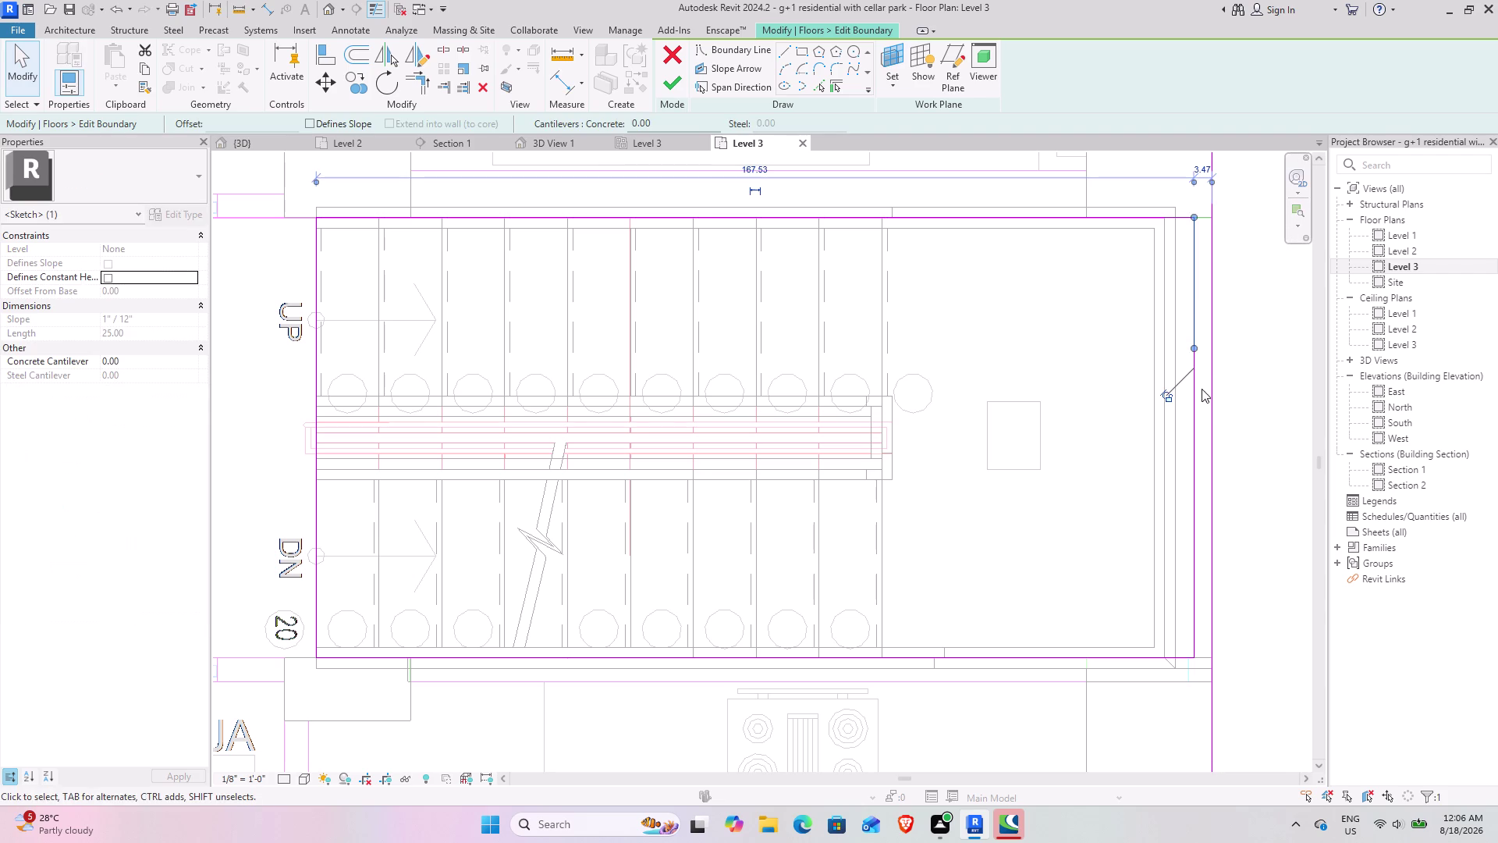
click(1197, 405)
click(482, 90)
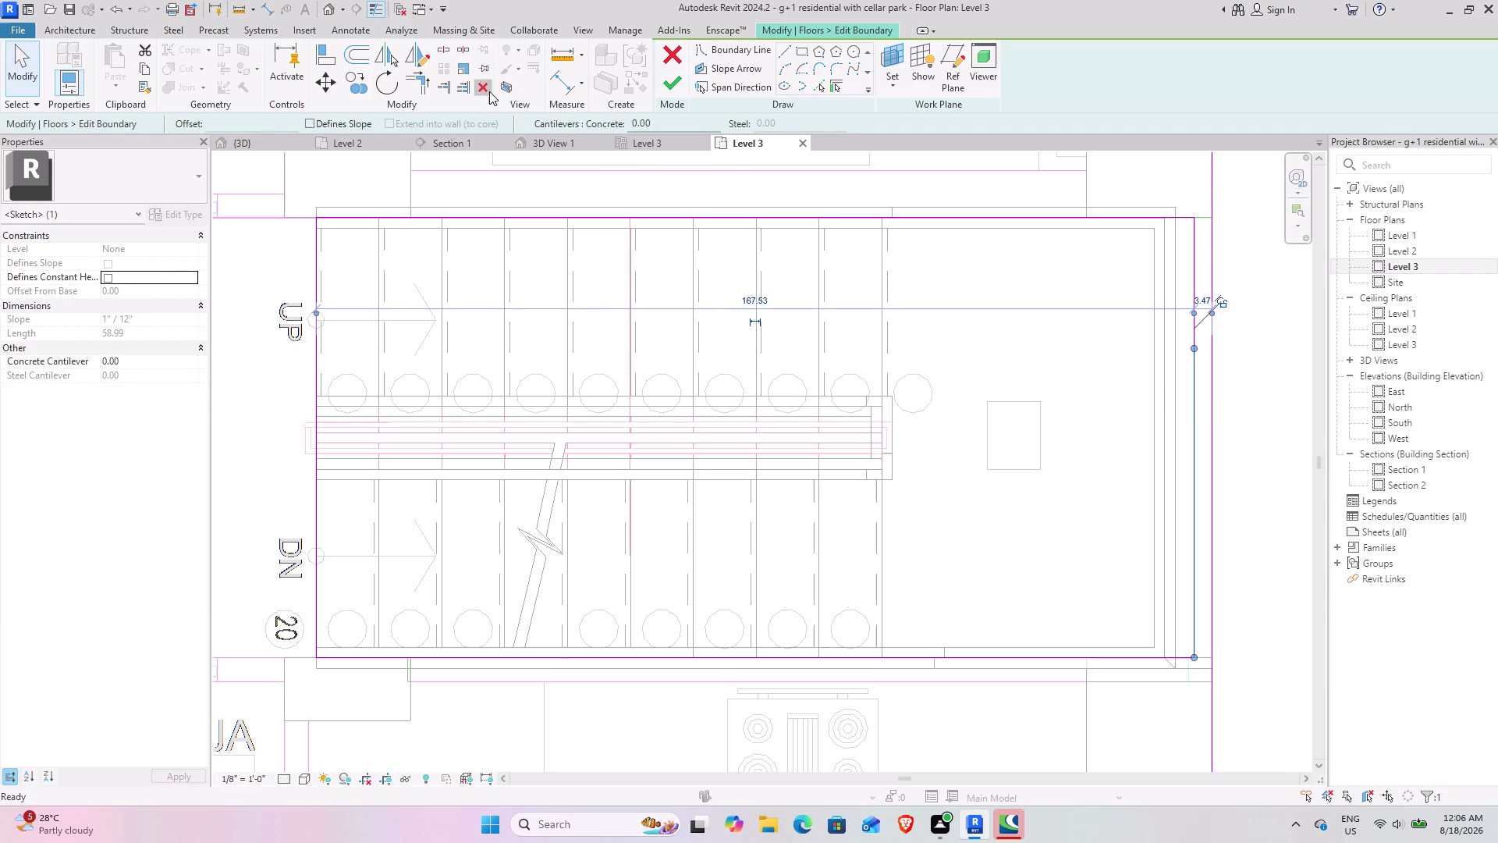
click(1195, 273)
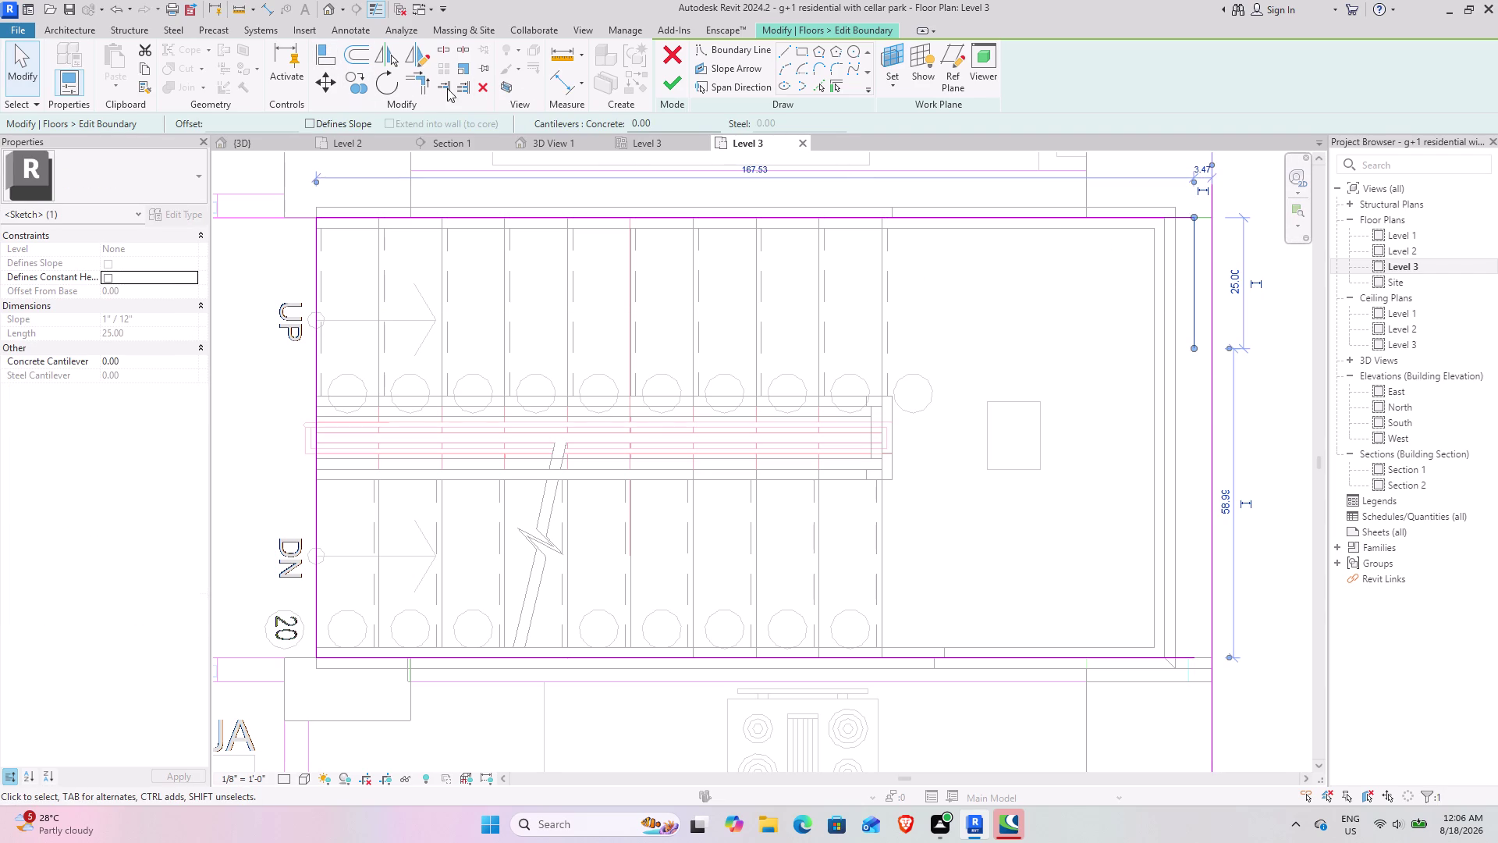
click(486, 95)
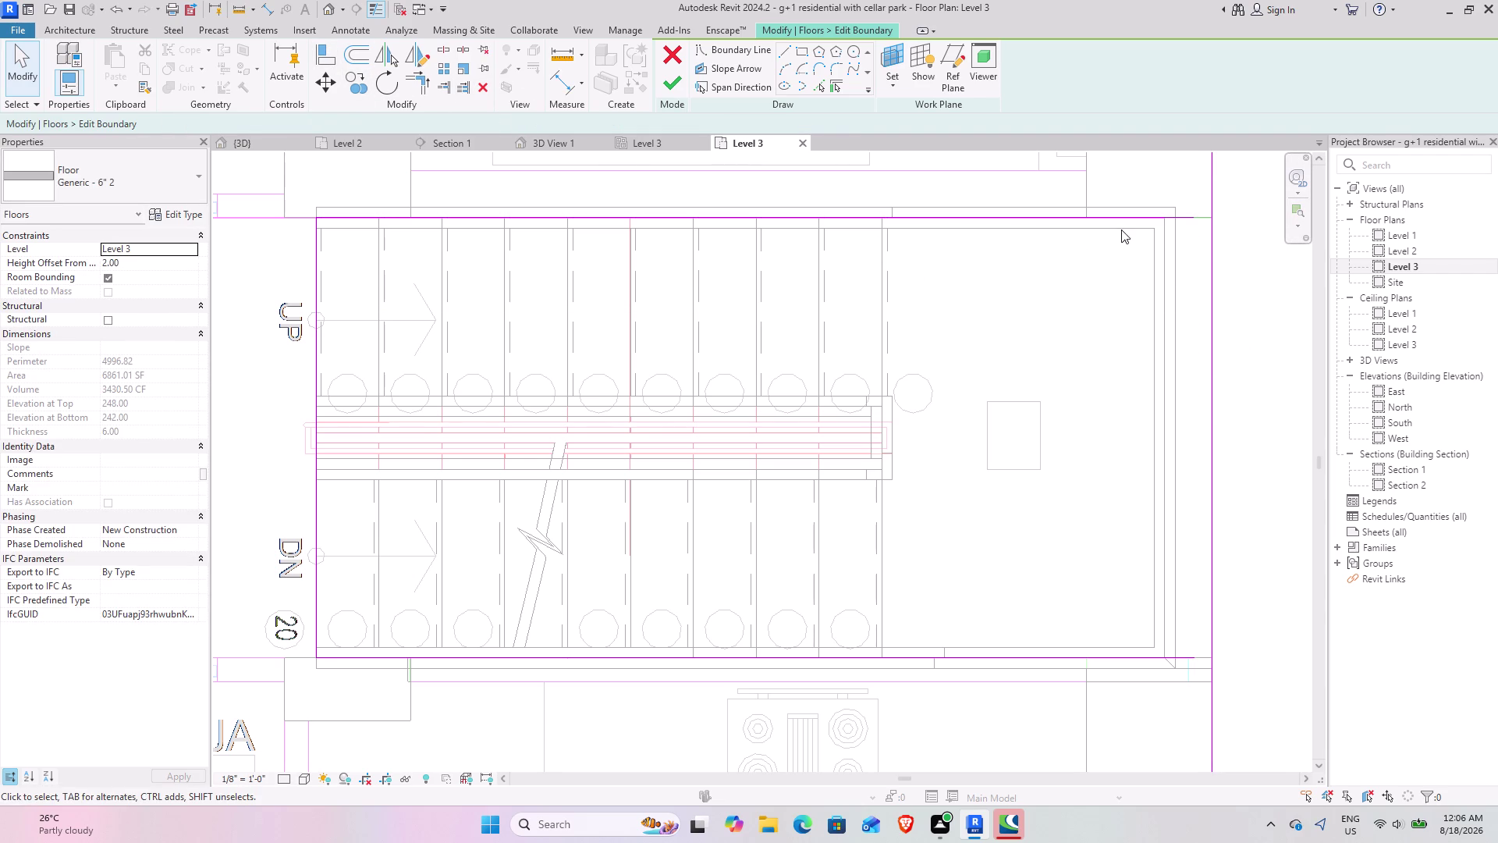
middle_drag(1110, 229, 793, 273)
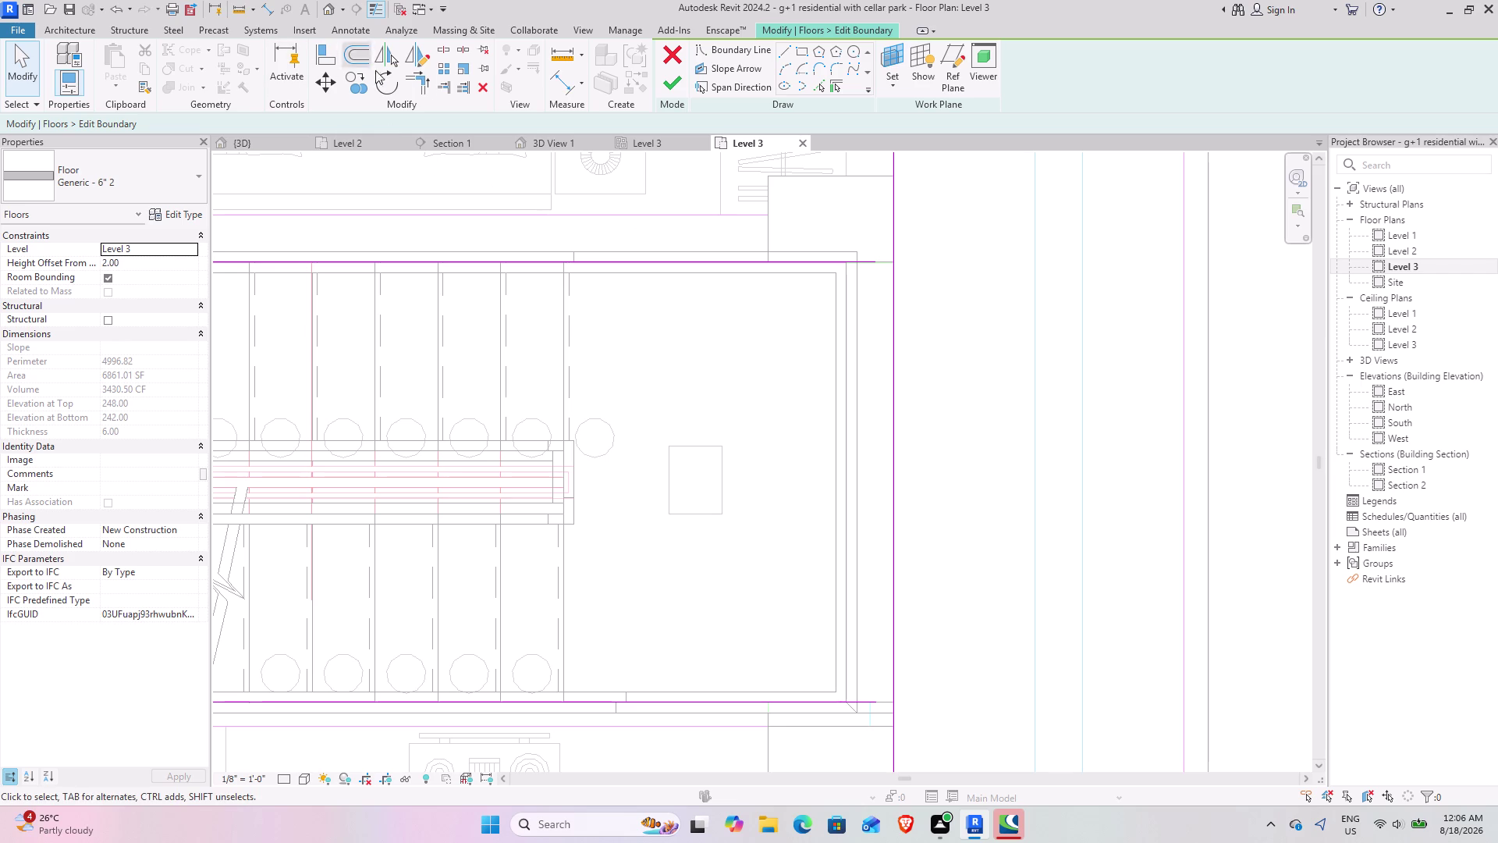
Split the outer boundary line and trim the lines into a closed corner.
click(441, 50)
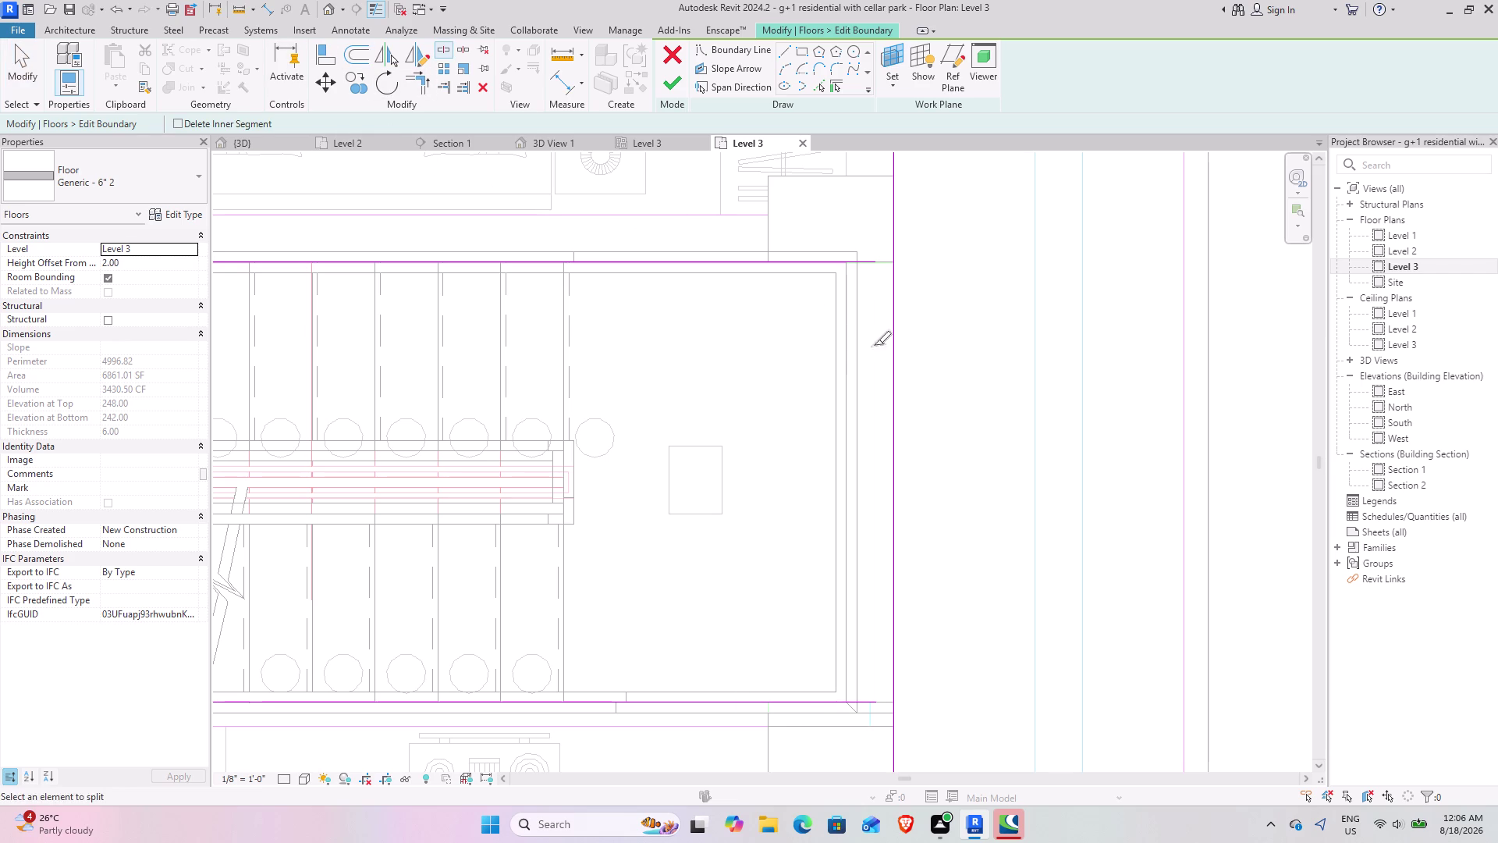
click(896, 358)
click(426, 89)
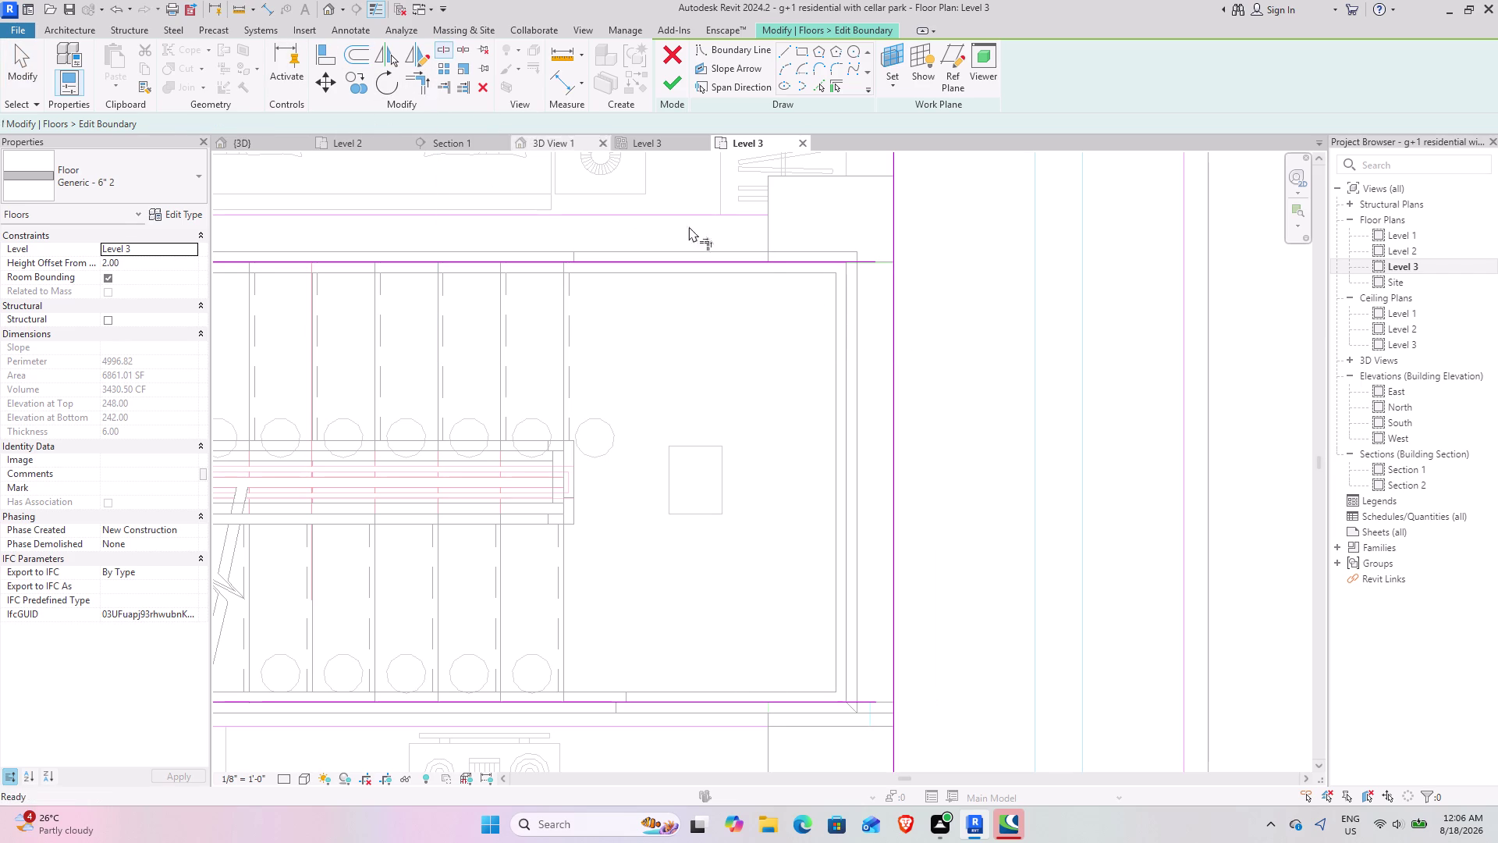
click(898, 208)
click(815, 262)
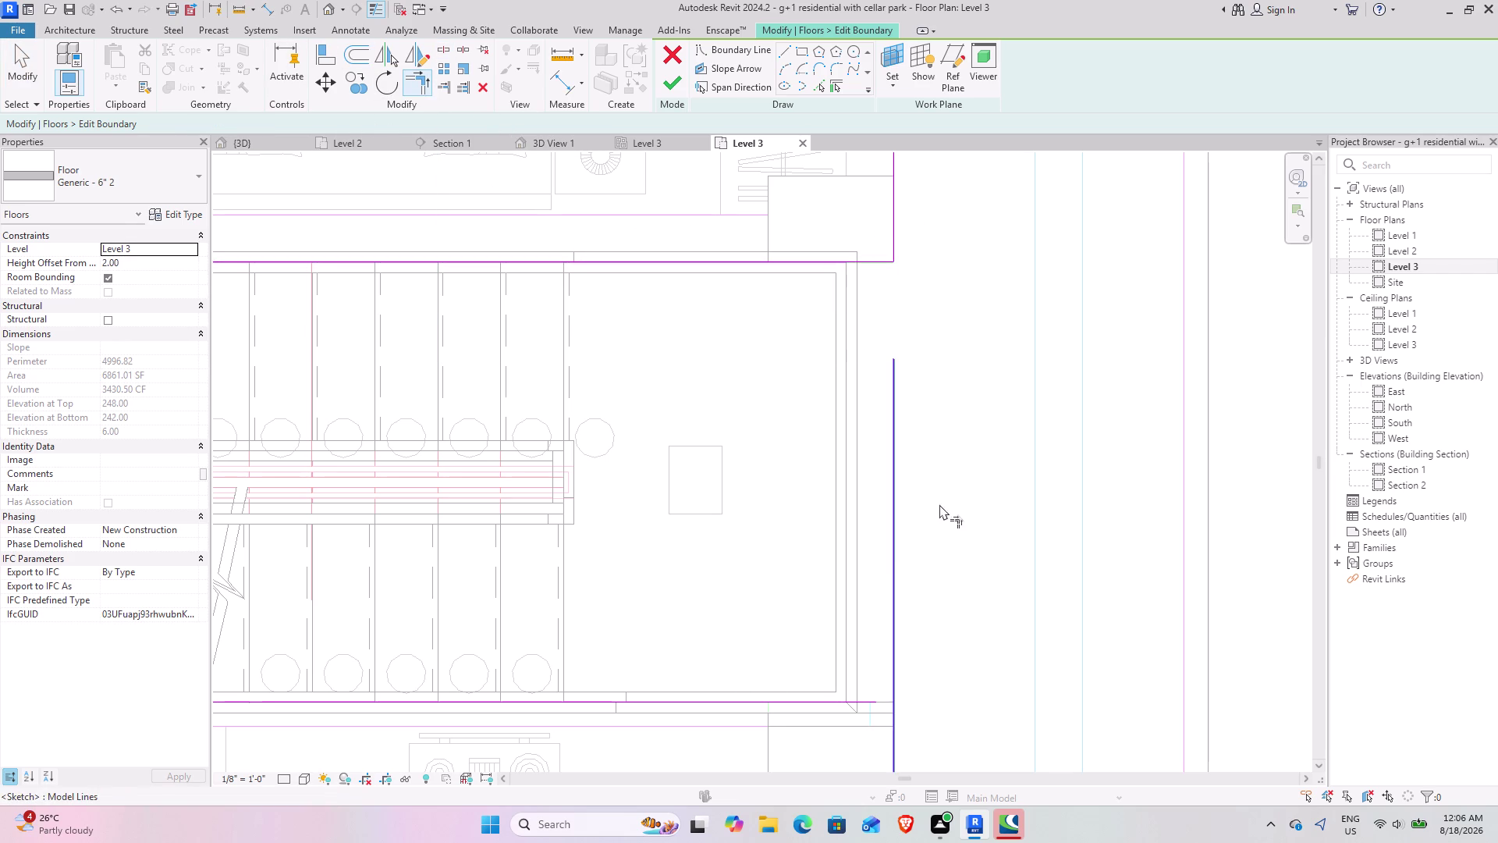
middle_drag(878, 559, 892, 334)
click(908, 519)
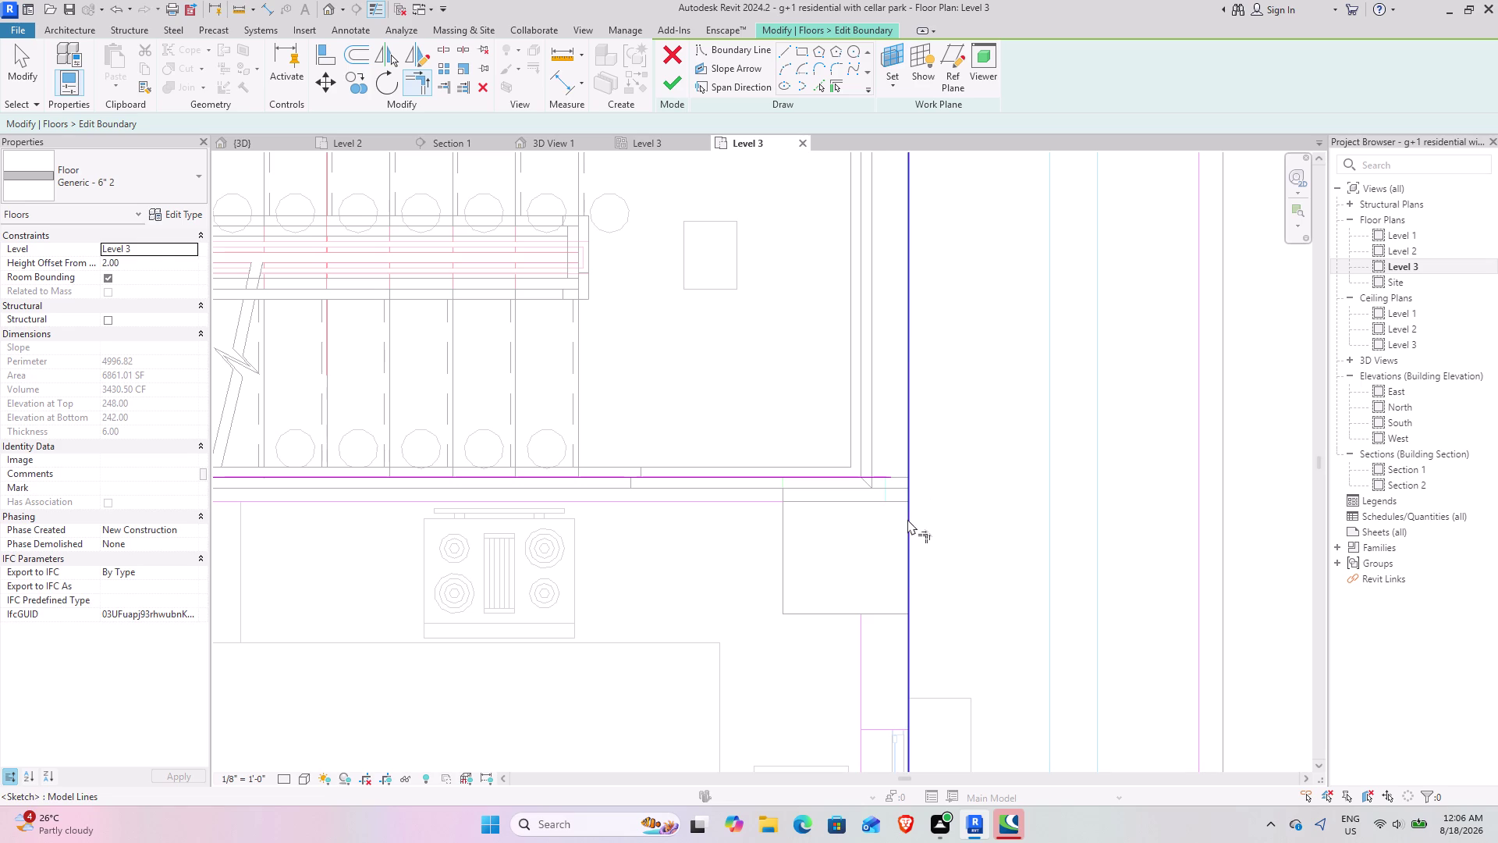
click(838, 472)
click(664, 80)
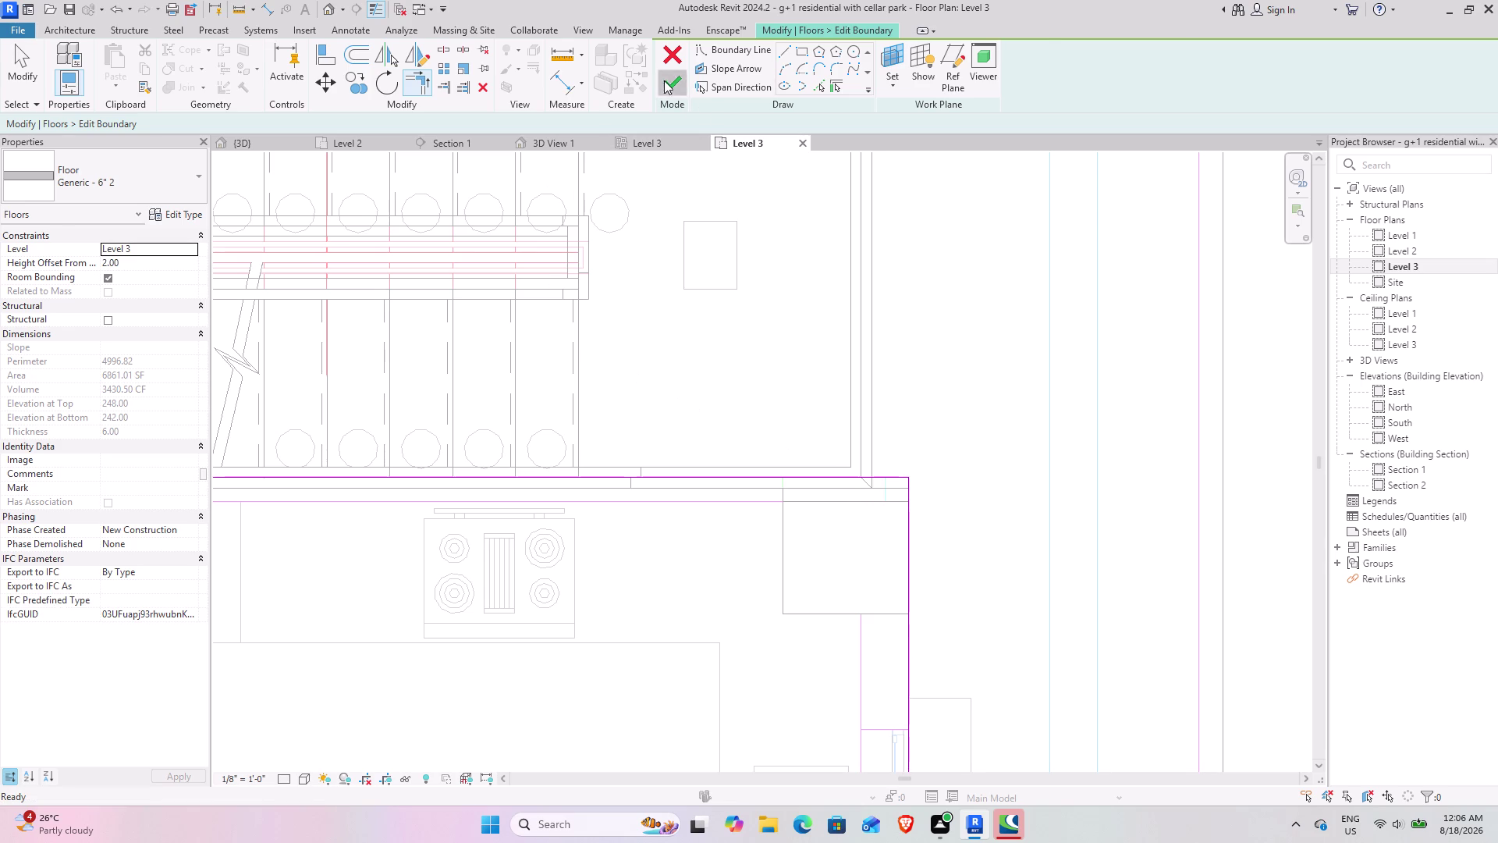
Finish the Level 3 floor boundary edit and inspect the 8761 SF slab in 3D.
click(866, 420)
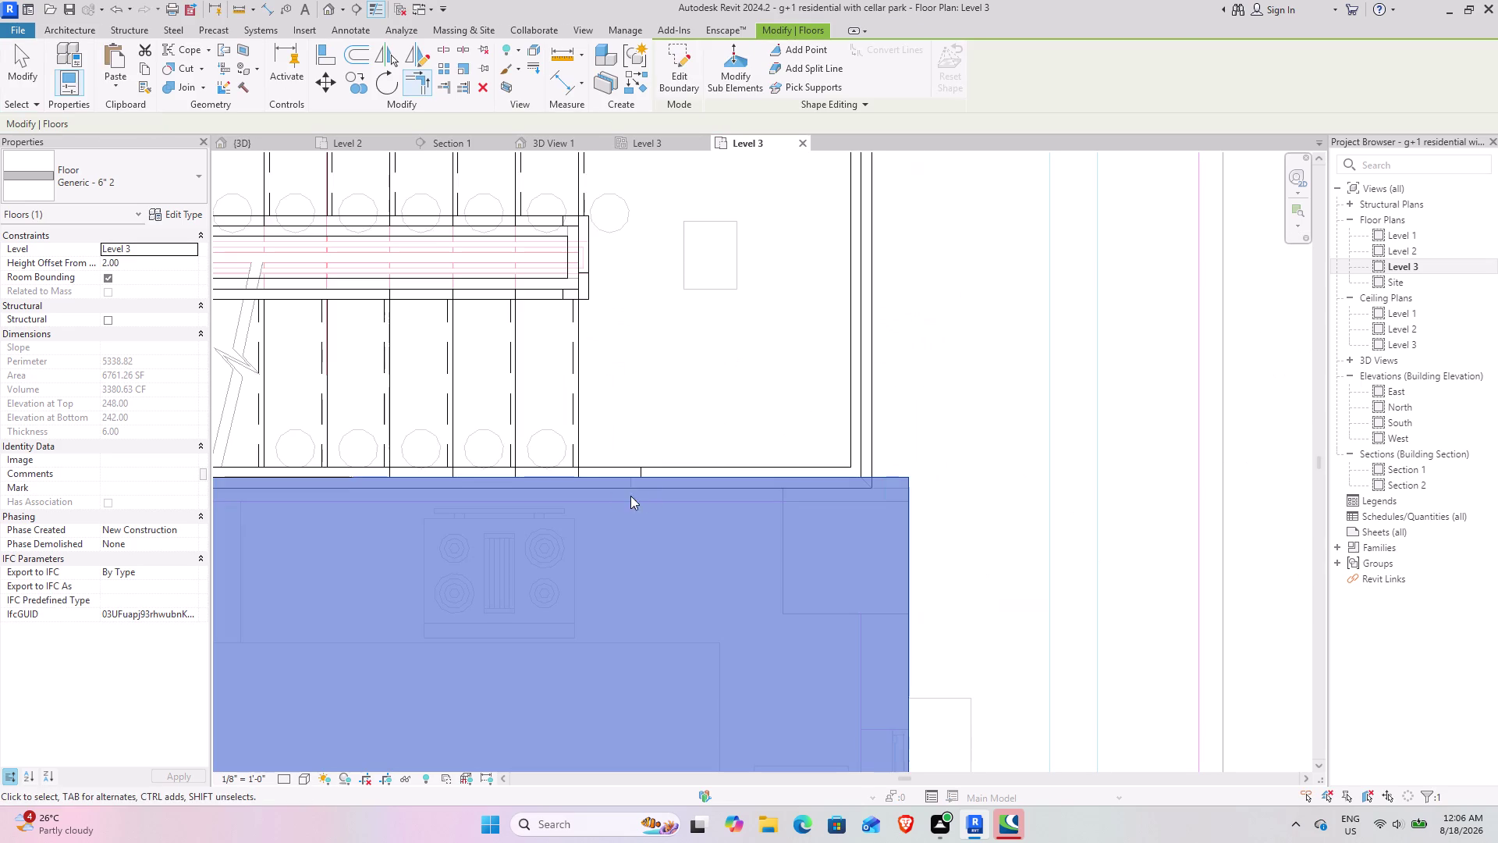
click(266, 148)
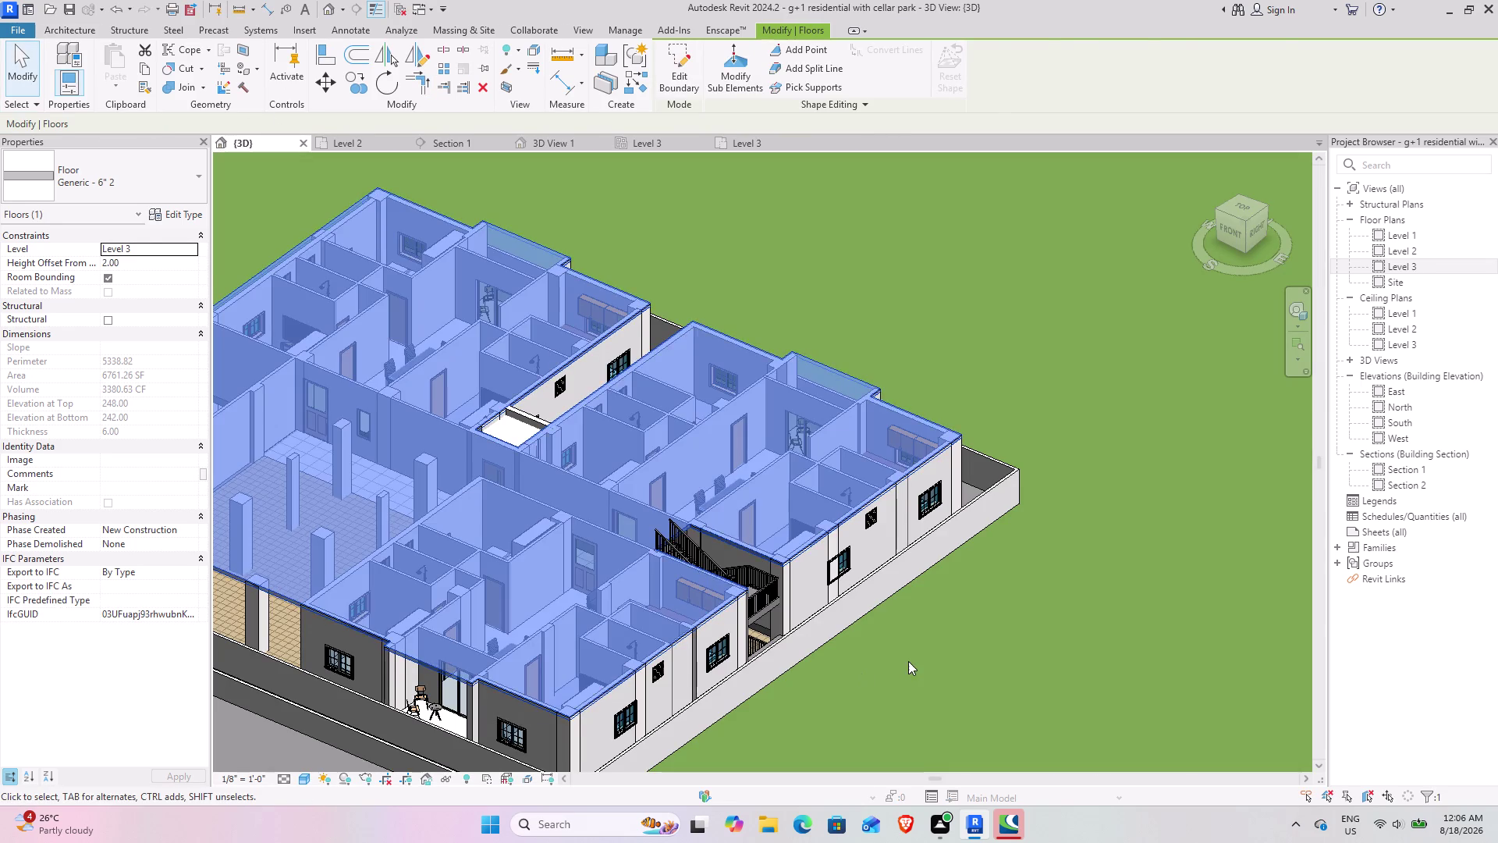
click(909, 660)
middle_drag(734, 625, 739, 399)
middle_drag(723, 442, 730, 451)
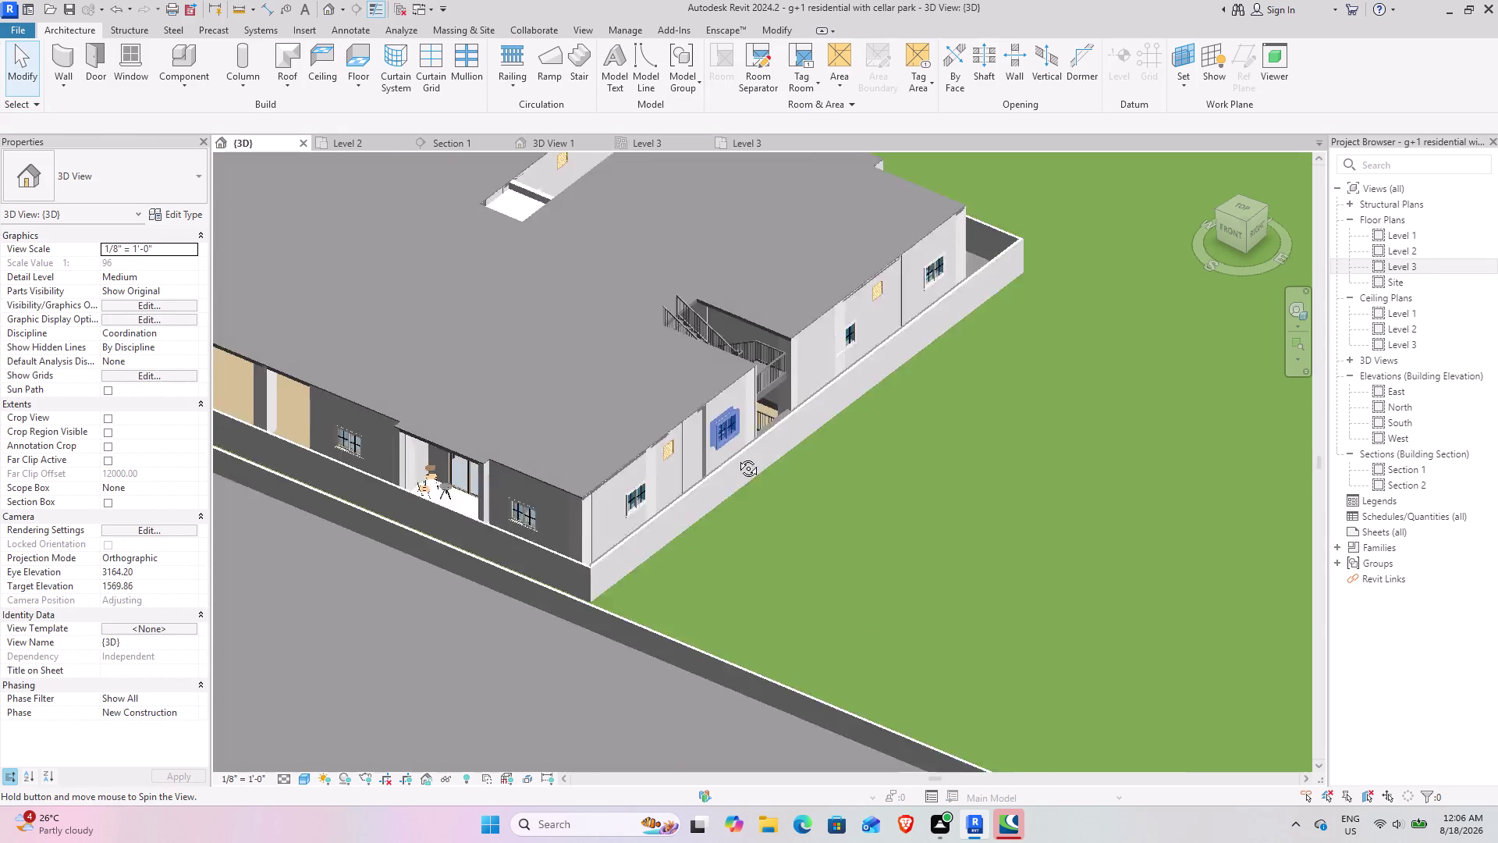
middle_drag(730, 451, 658, 423)
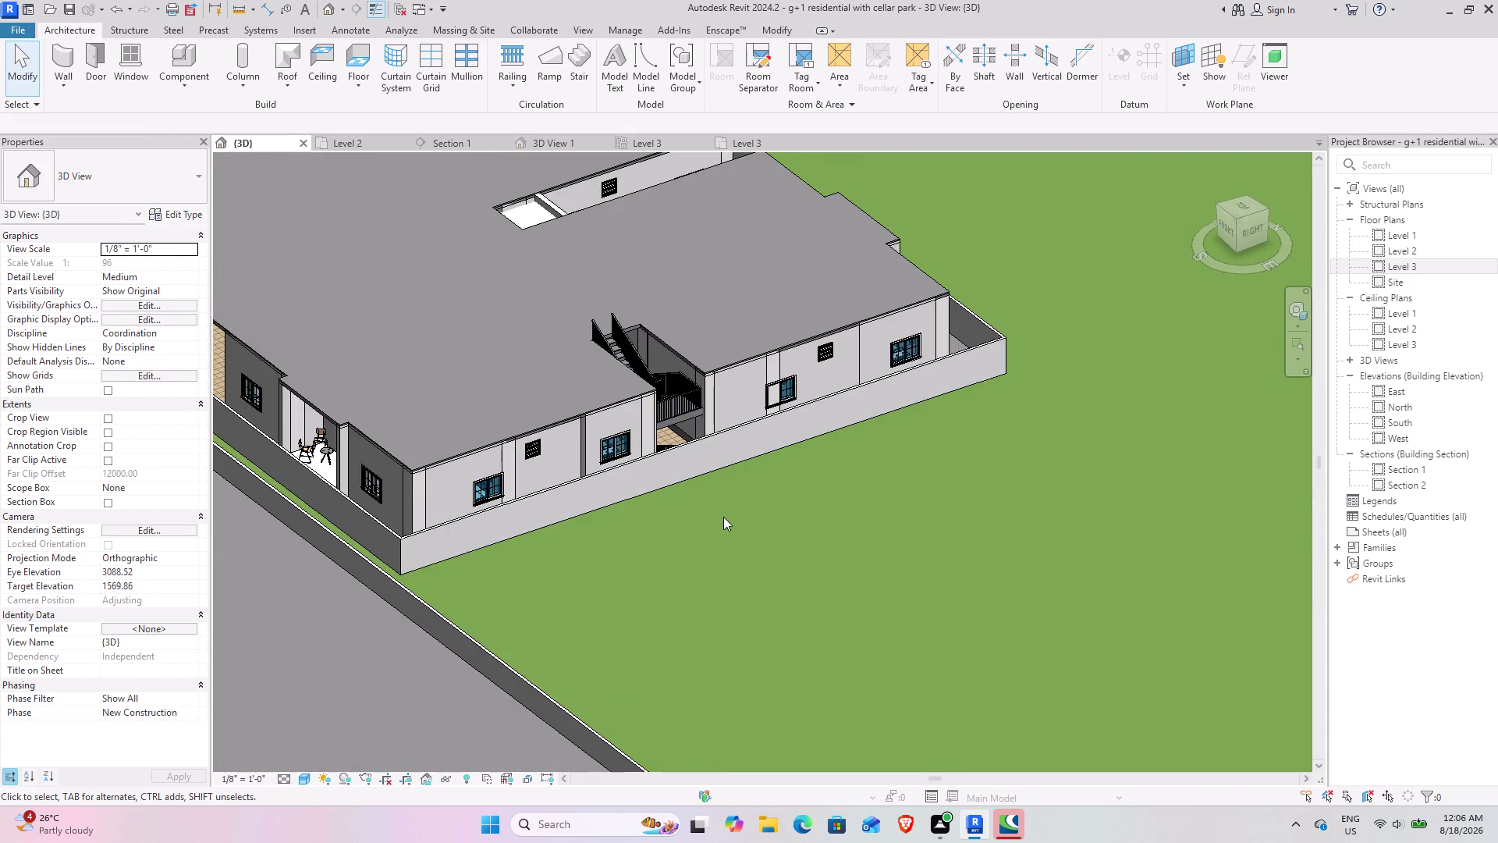
scroll(down, 3)
middle_drag(659, 509, 647, 335)
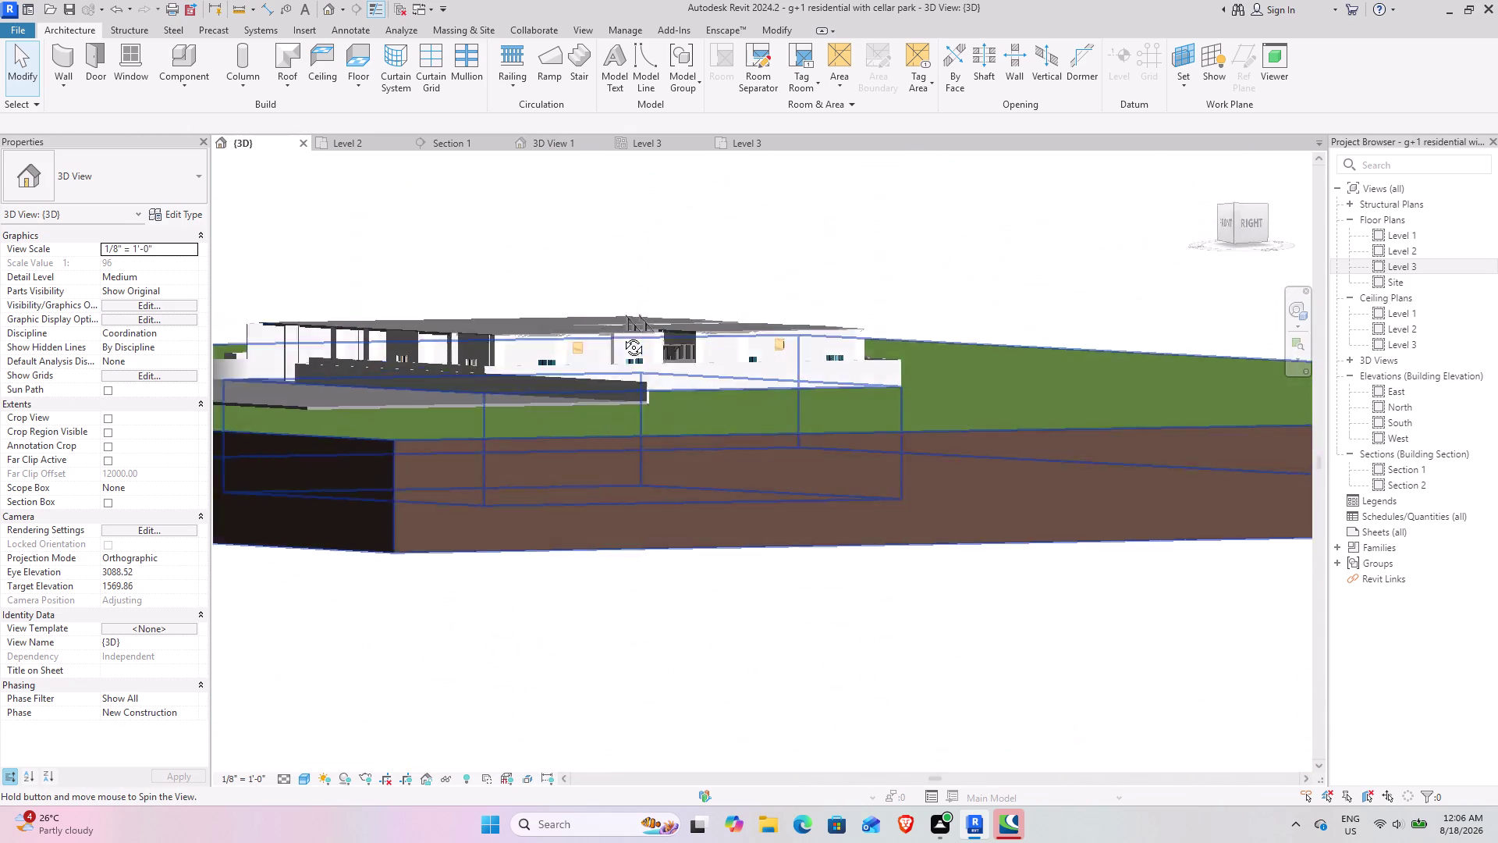
middle_drag(648, 335, 479, 408)
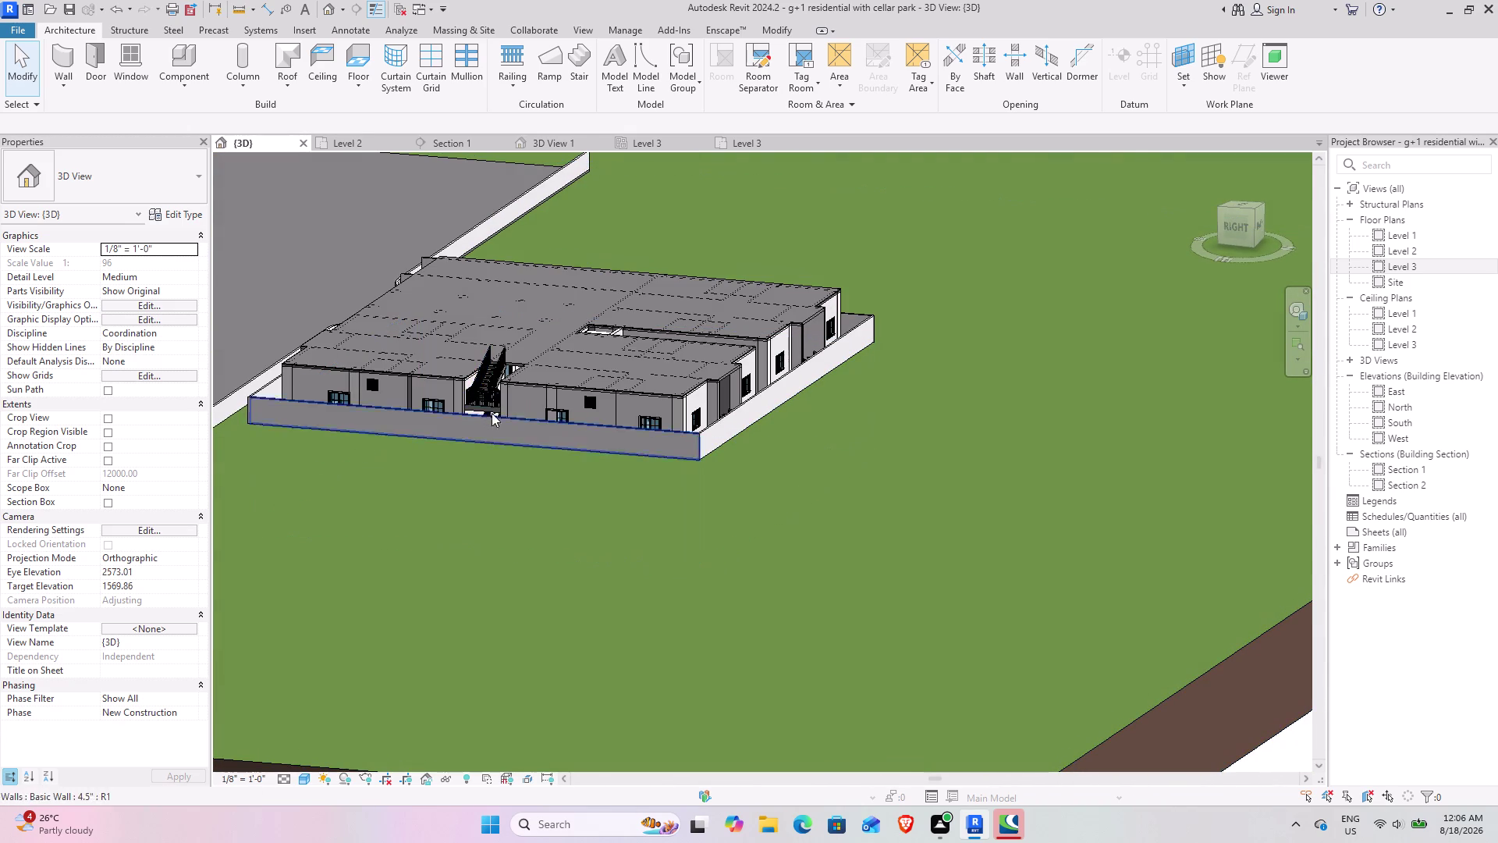
middle_drag(486, 412, 689, 507)
middle_drag(579, 463, 668, 526)
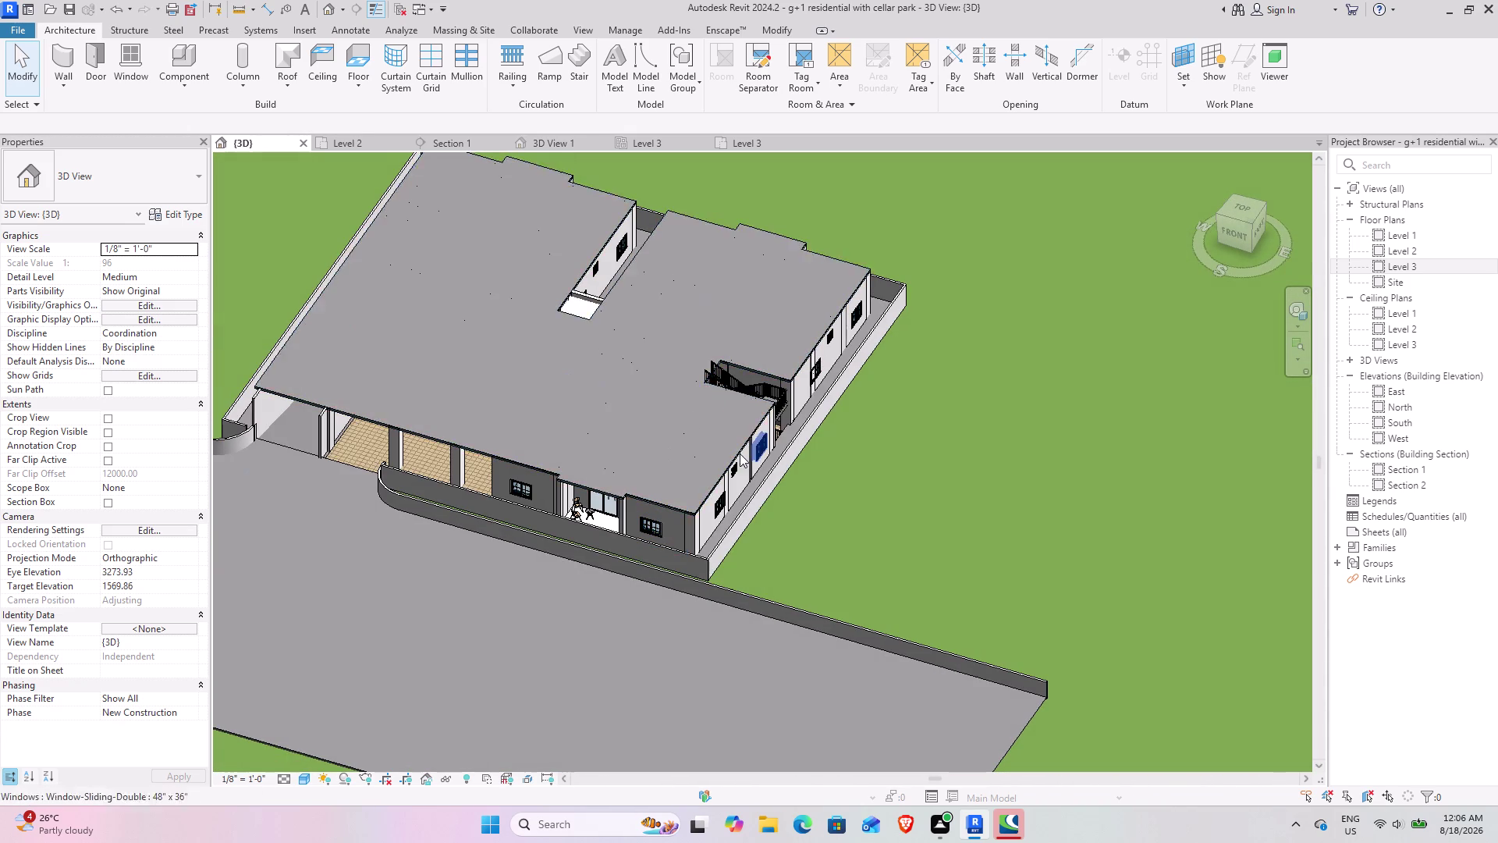
middle_drag(600, 449, 379, 492)
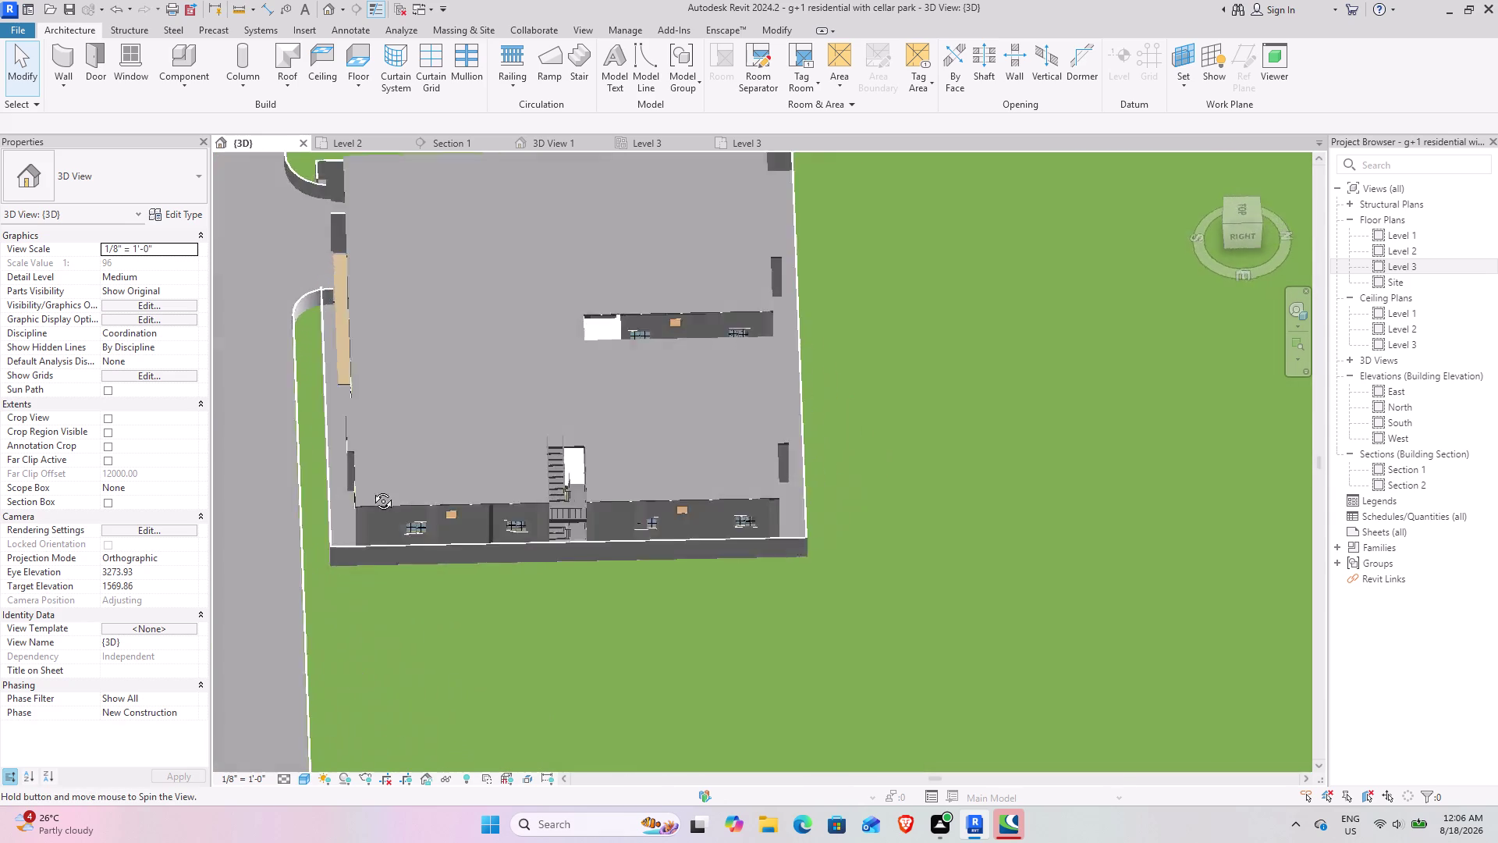
middle_drag(379, 492, 293, 401)
middle_drag(660, 480, 448, 460)
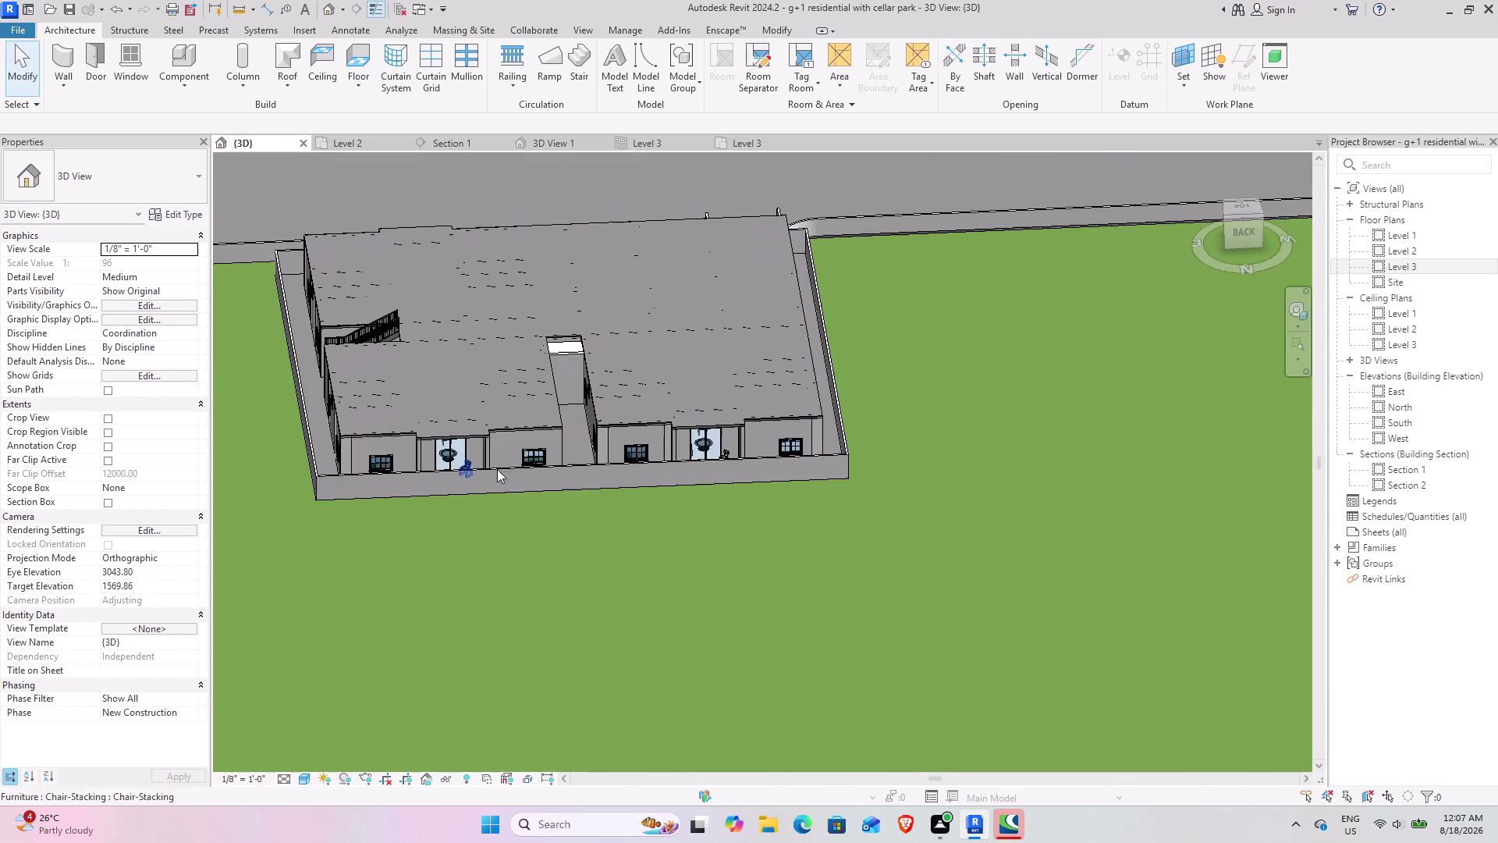